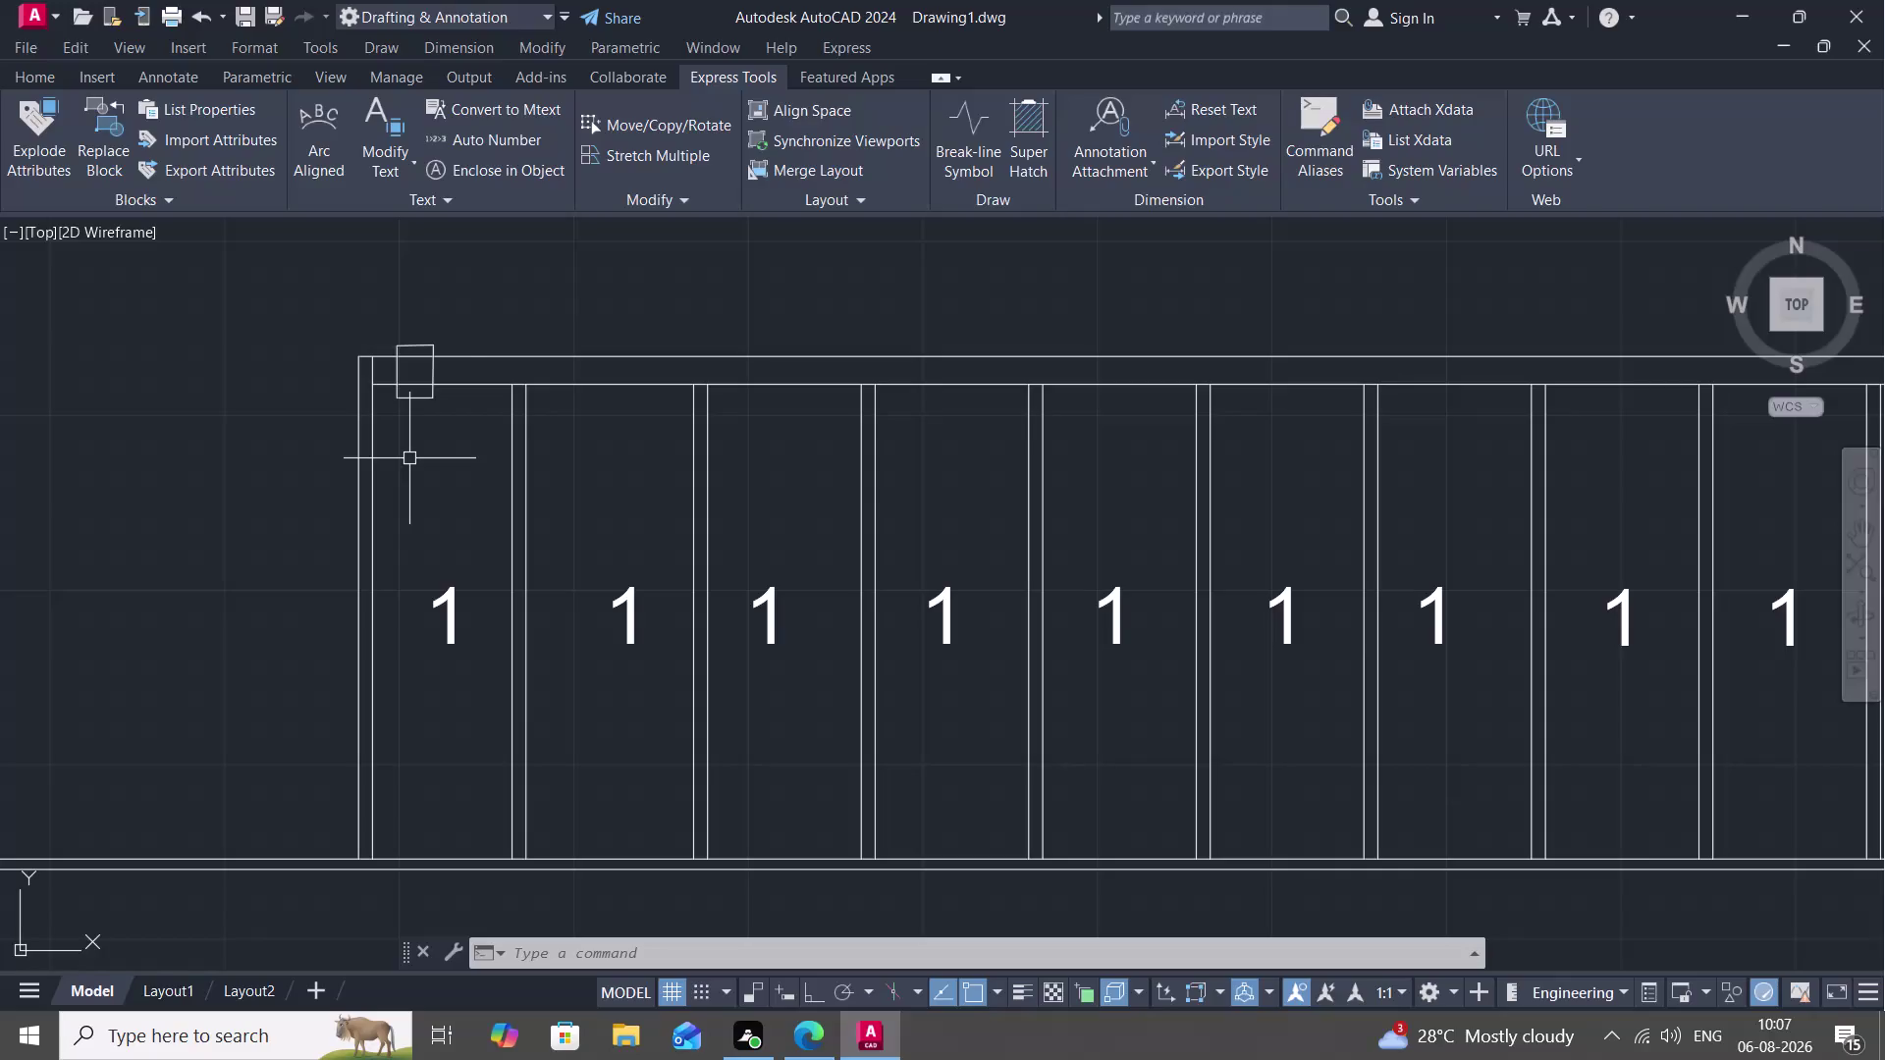
Fence-trim the overlapping line ends at the lower flight's outer corner.
text(TR)
key(space)
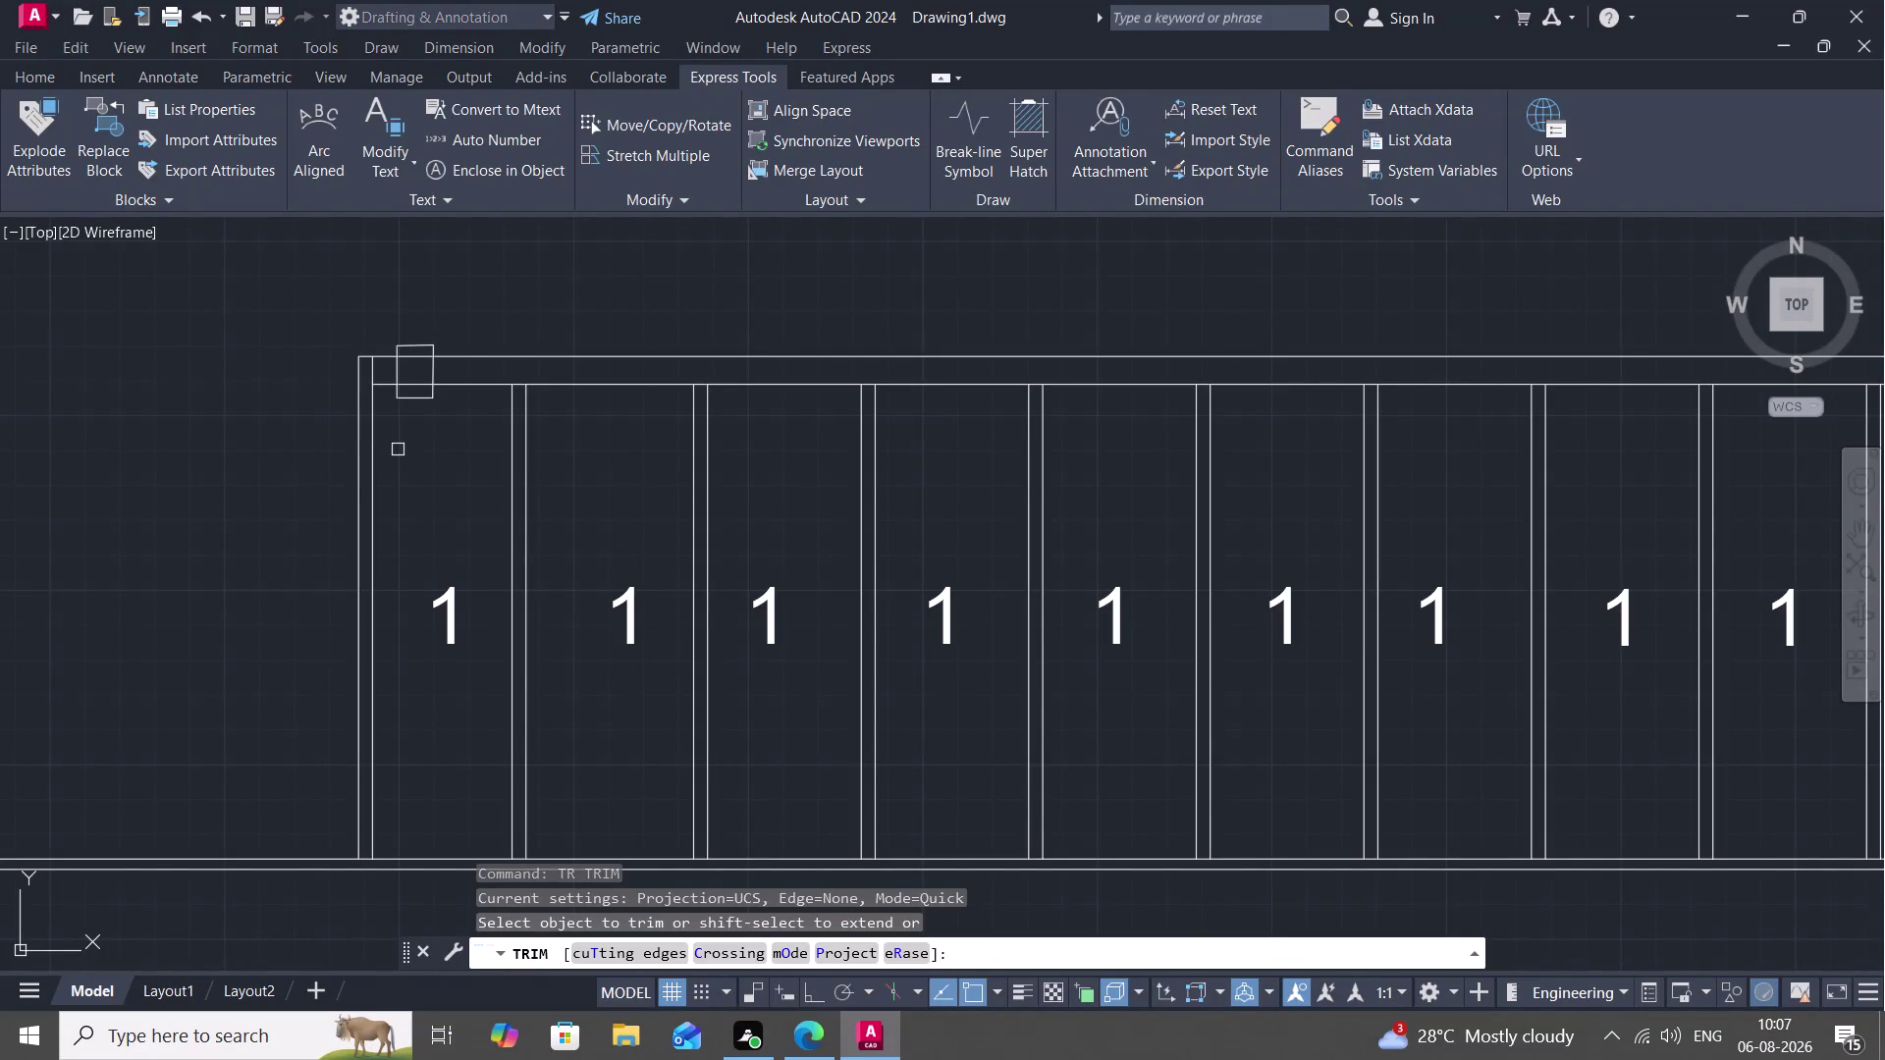
scroll(up, 3)
drag(411, 470, 411, 584)
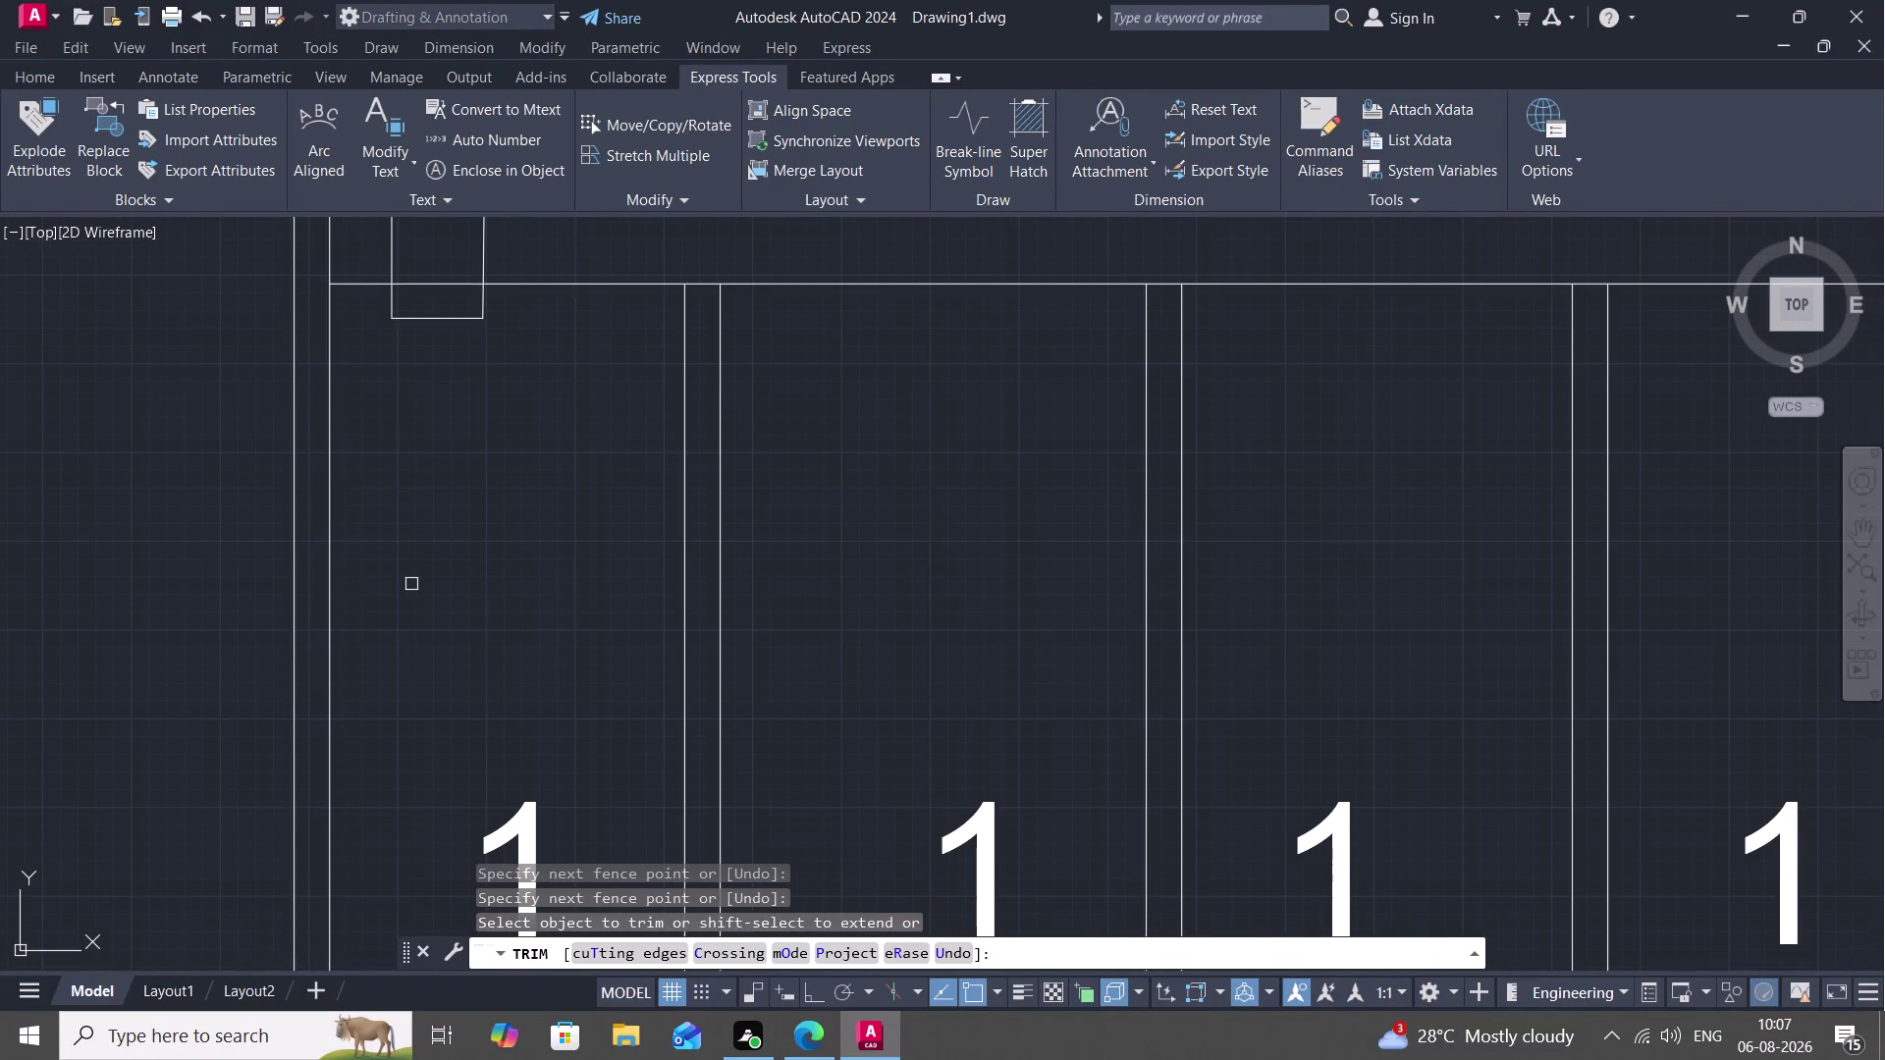
middle_drag(411, 584, 444, 730)
scroll(down, 3)
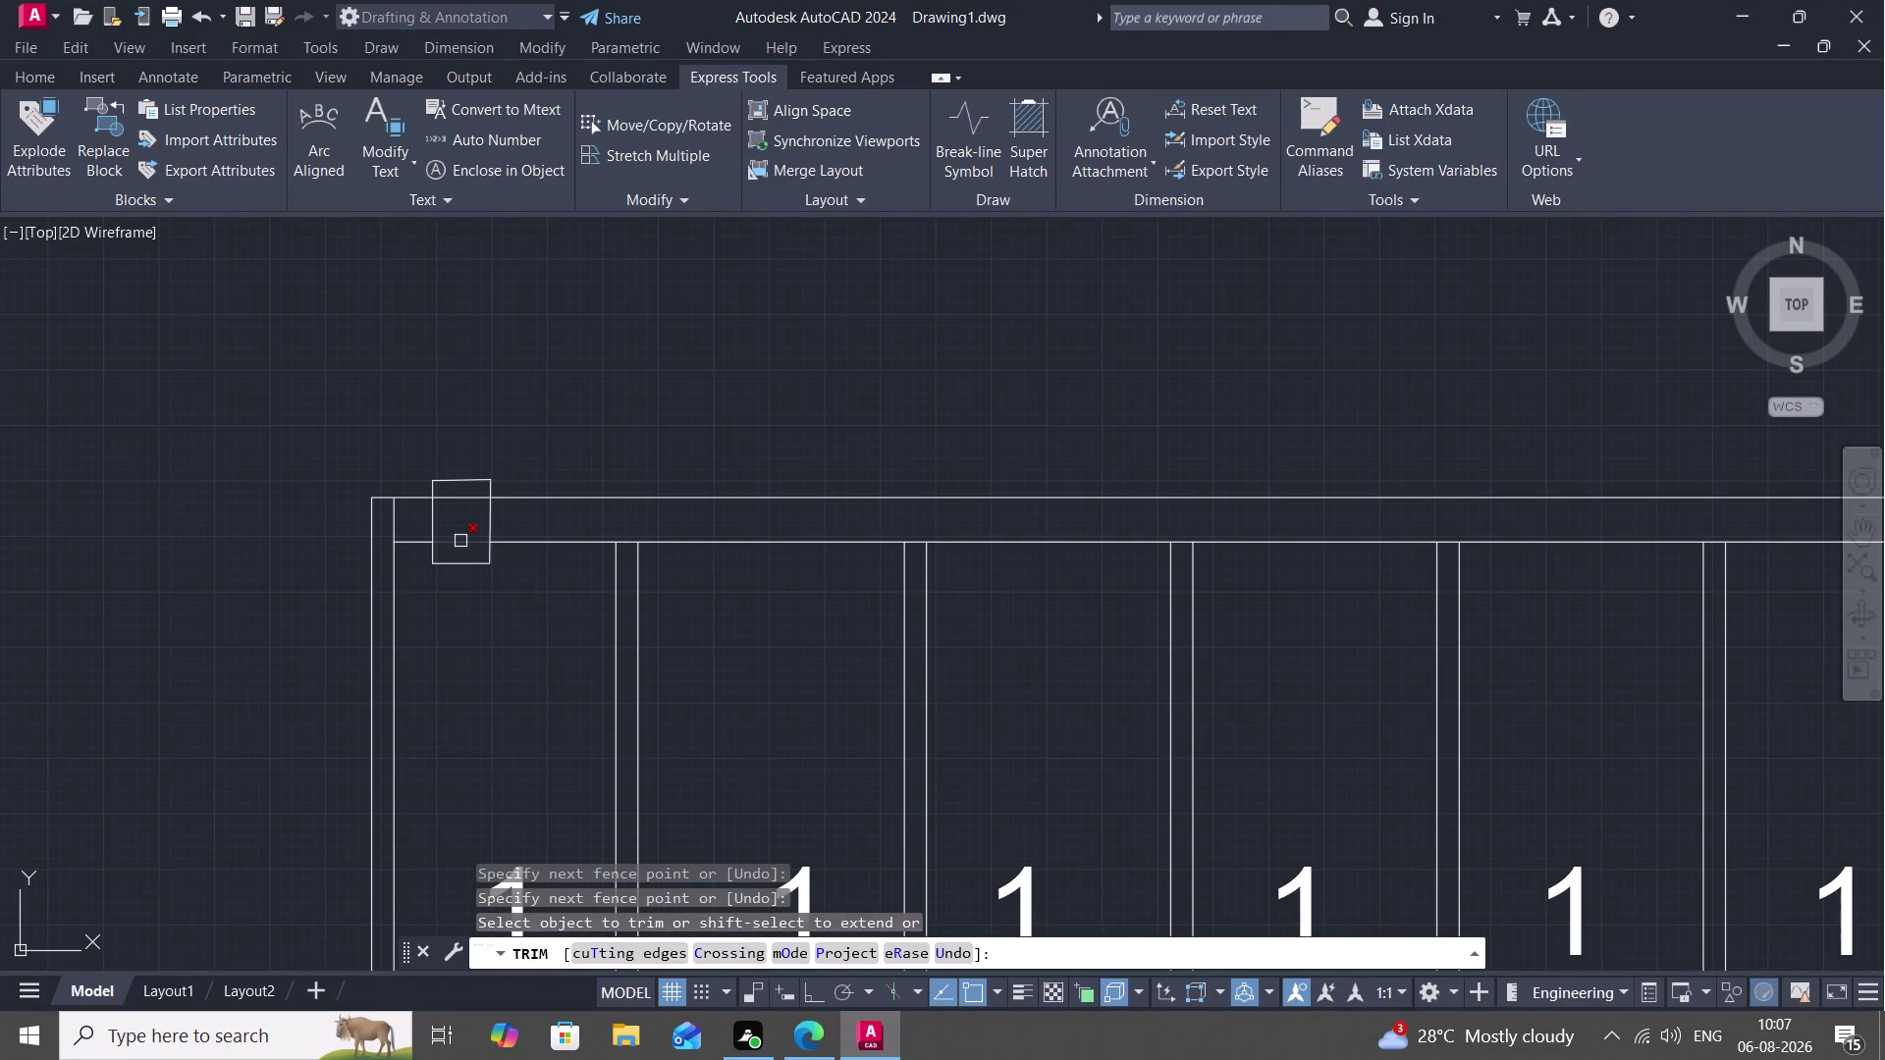
Trim the three remaining stray line ends at that corner.
click(453, 540)
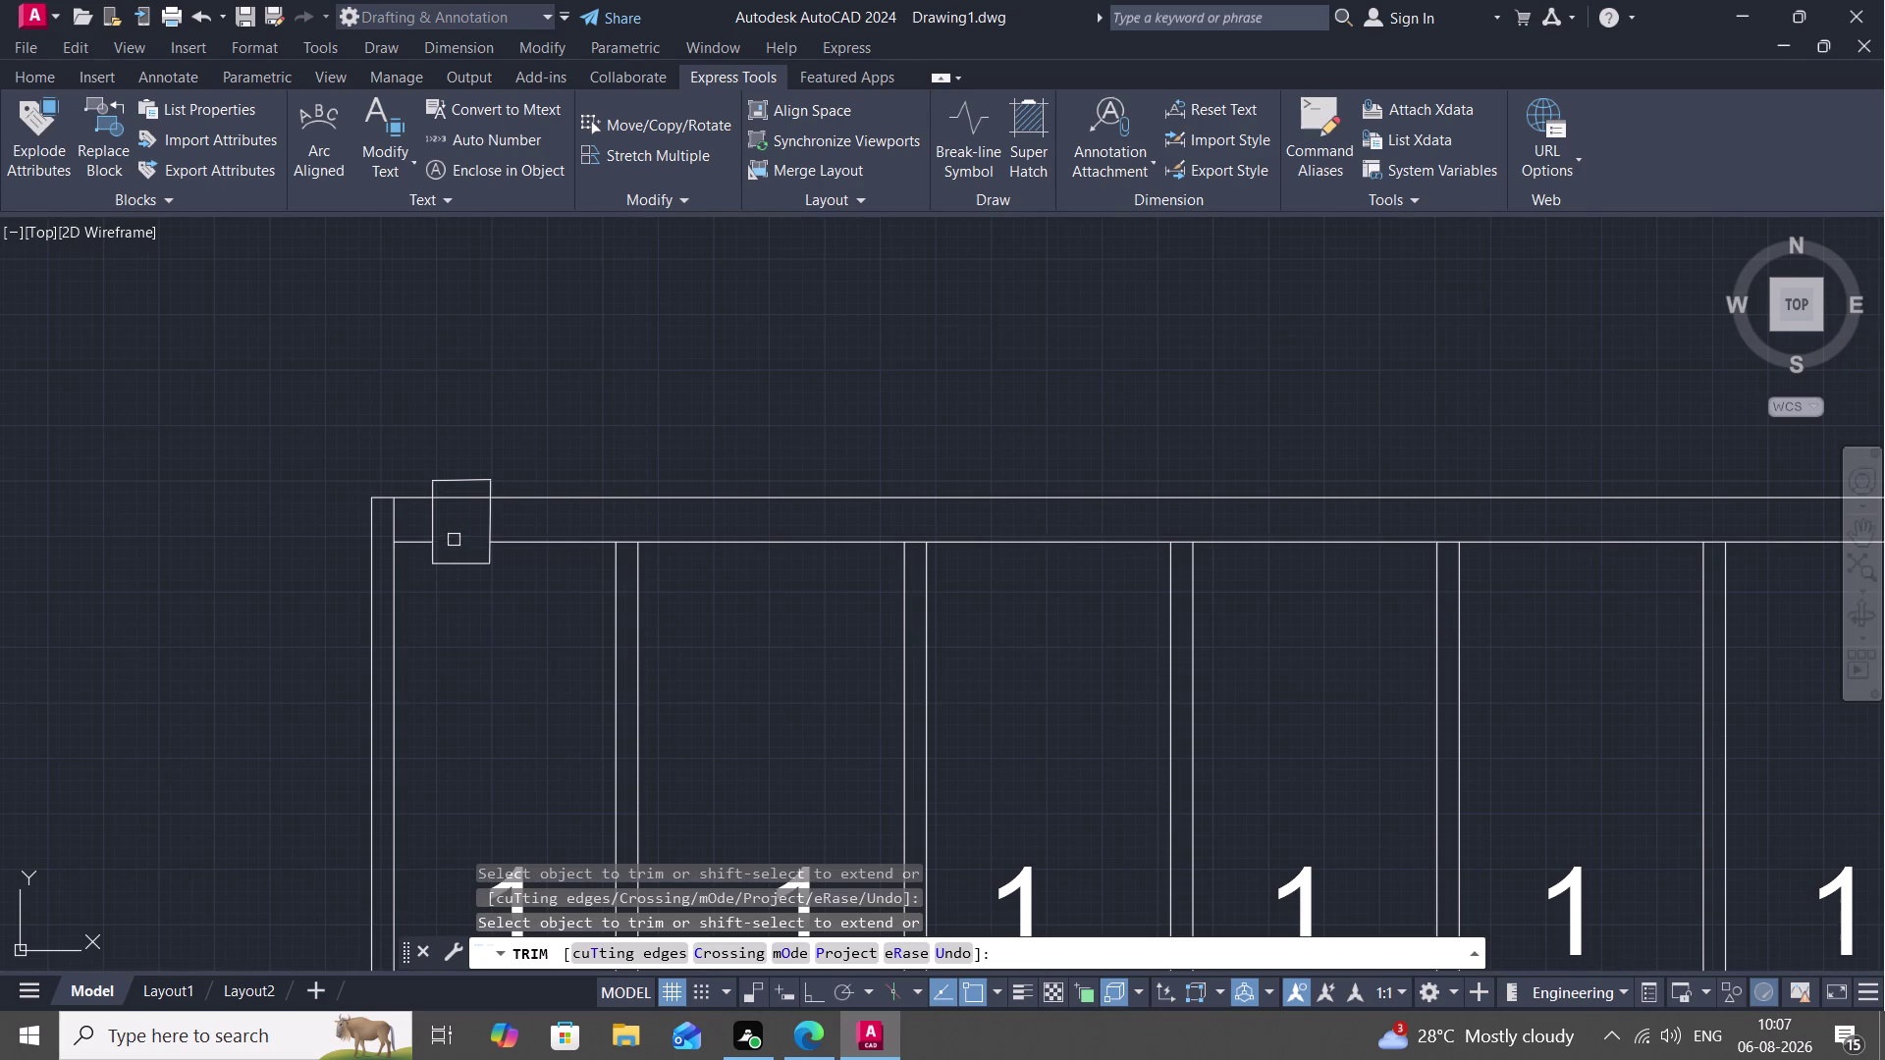
click(453, 498)
click(415, 542)
scroll(down, 3)
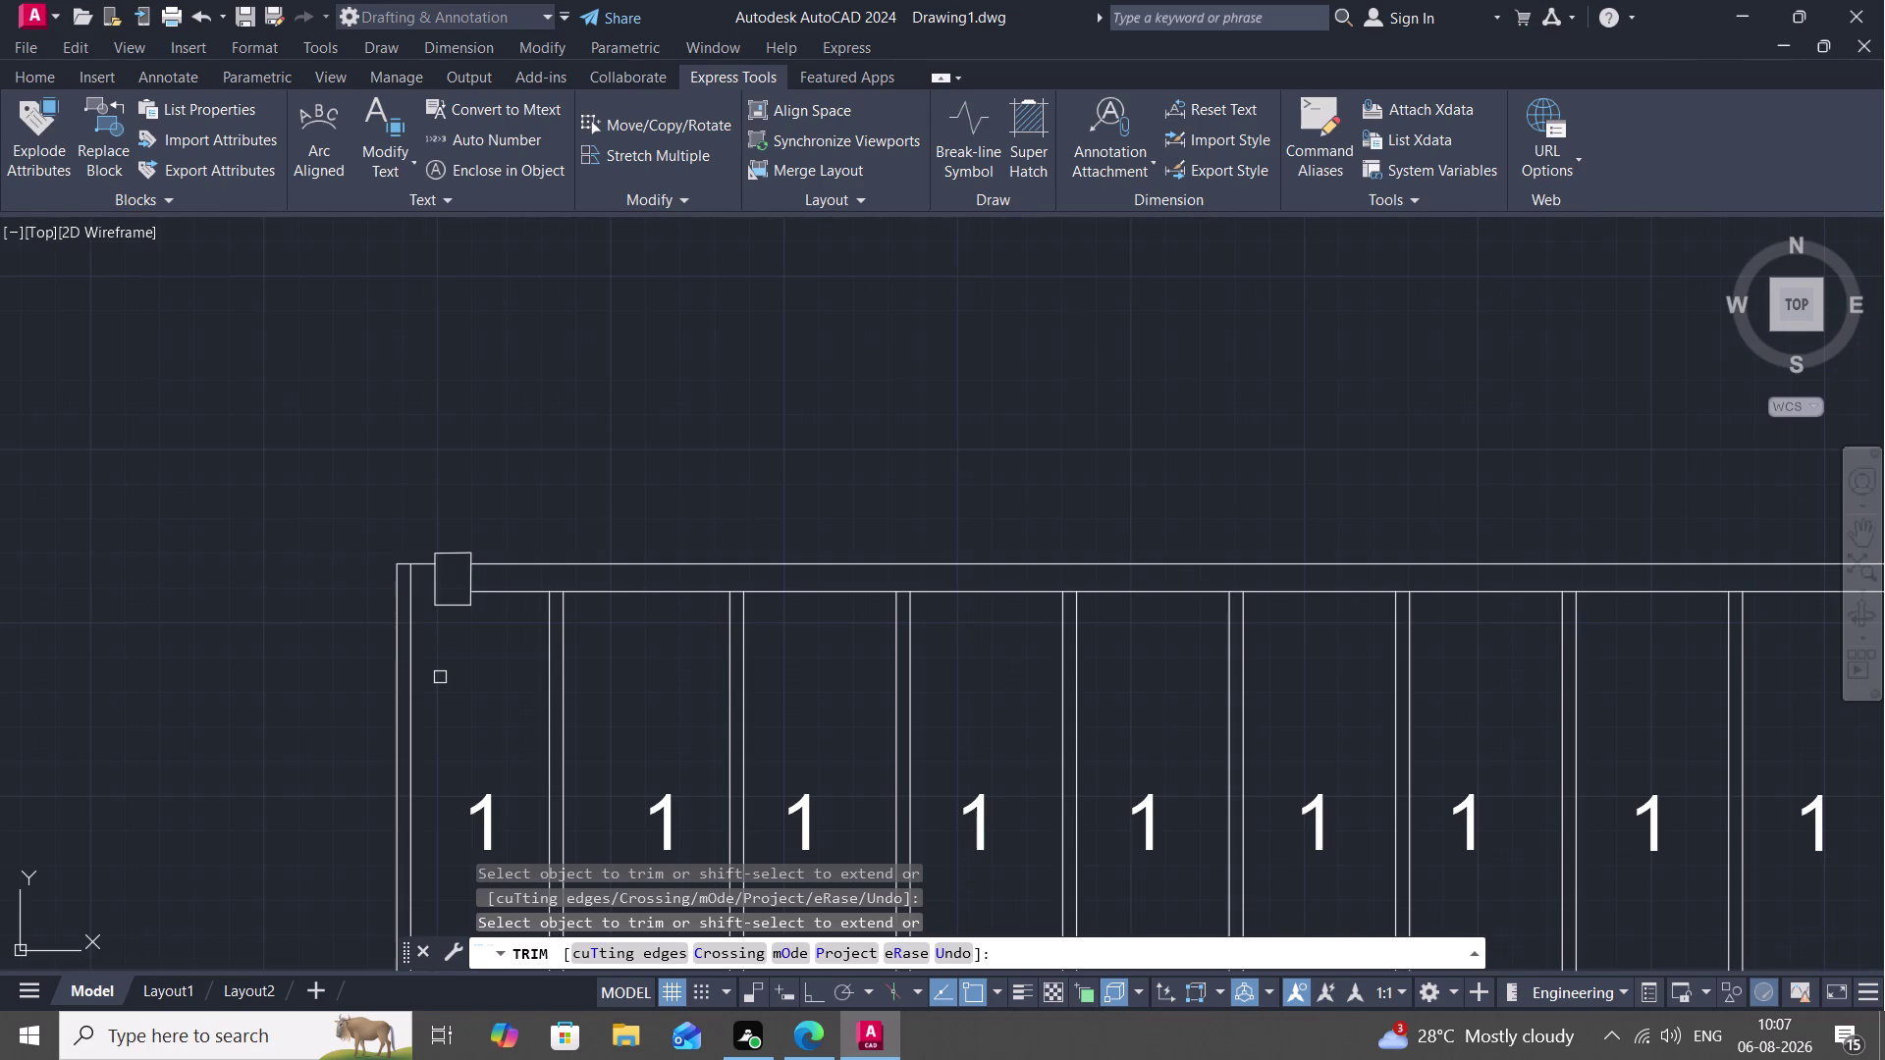
scroll(down, 3)
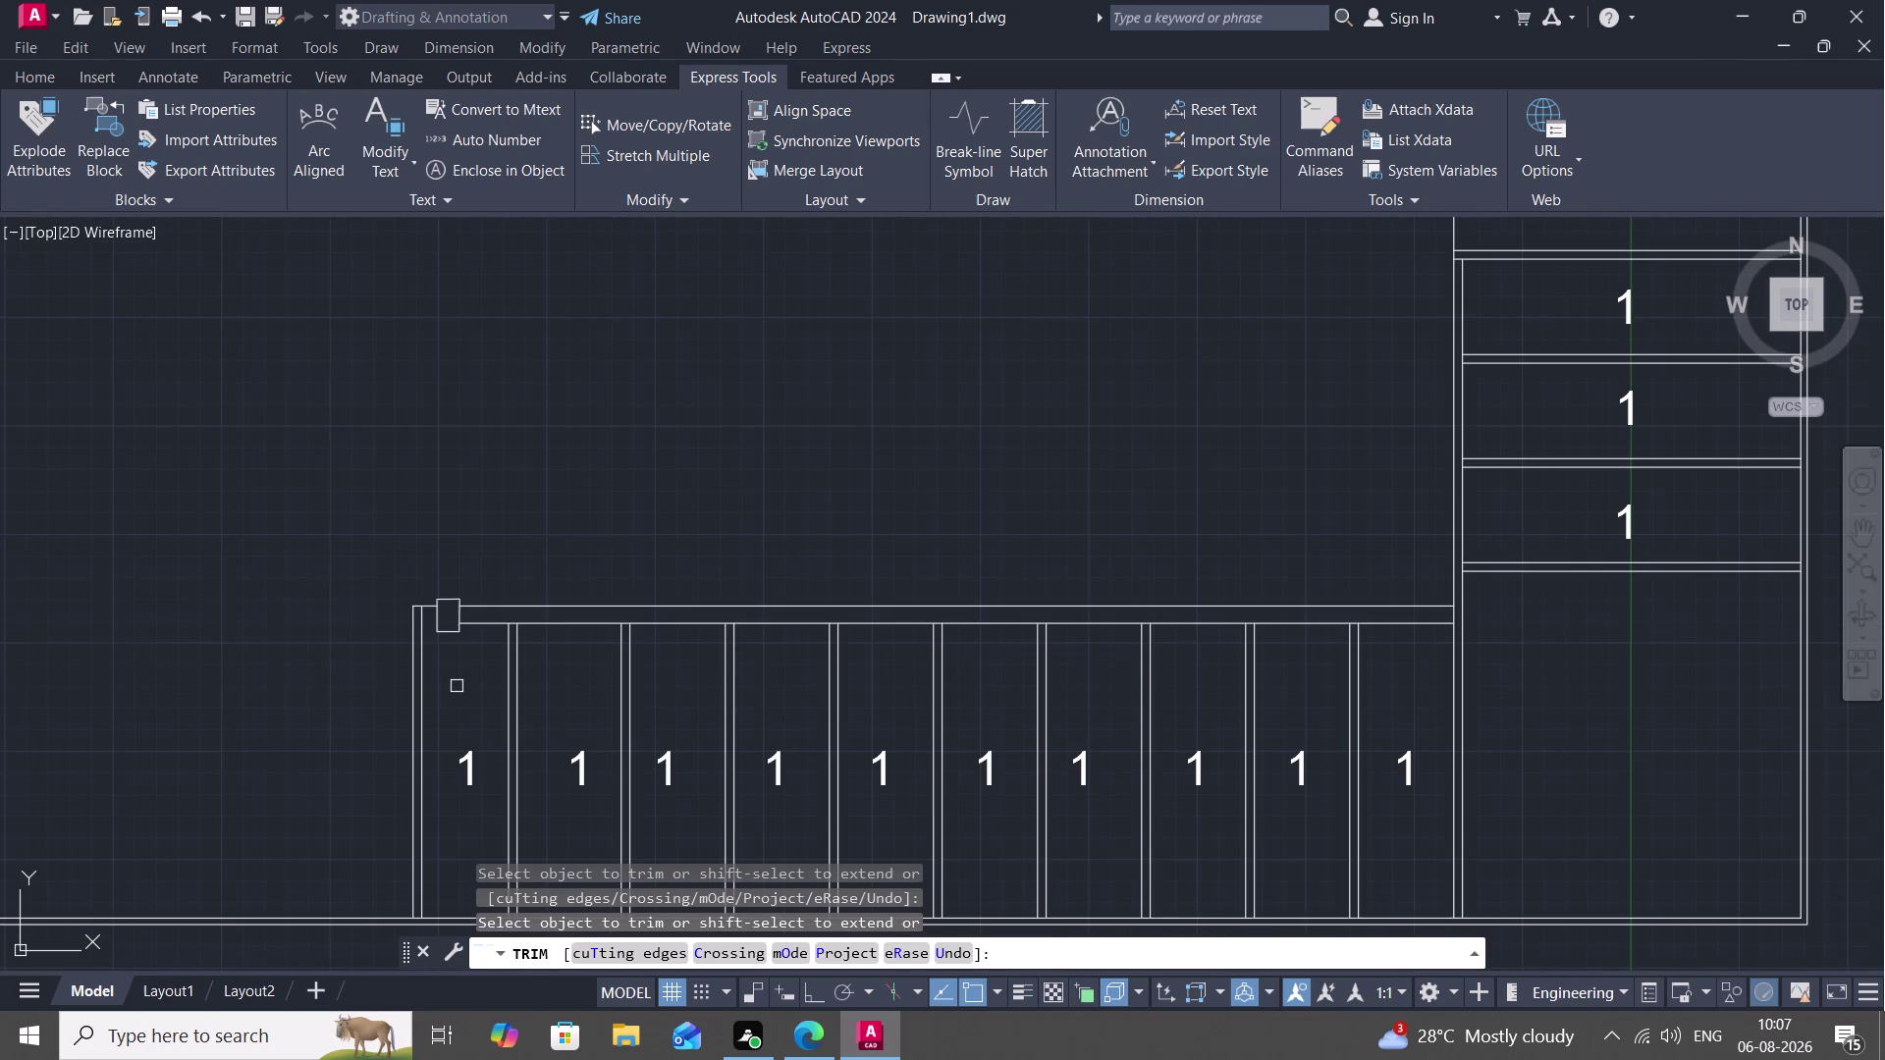
scroll(down, 3)
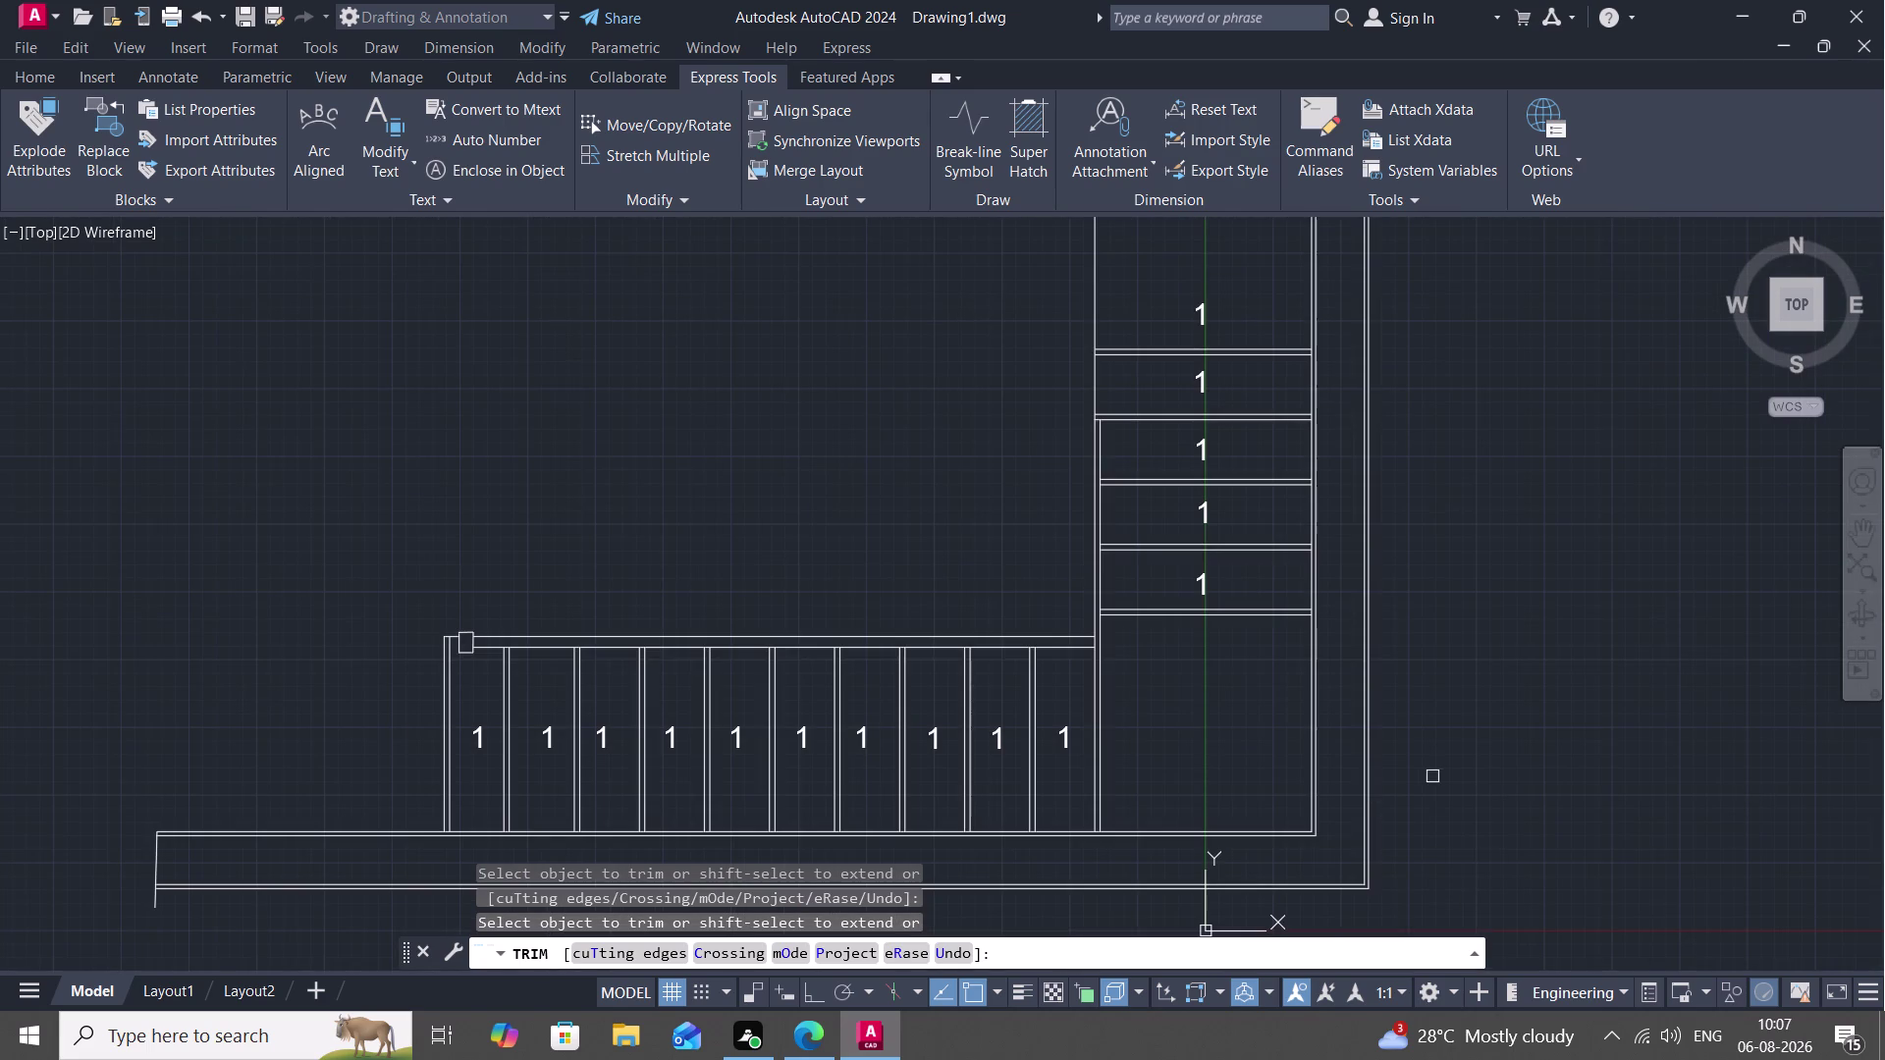
middle_drag(1209, 732, 976, 810)
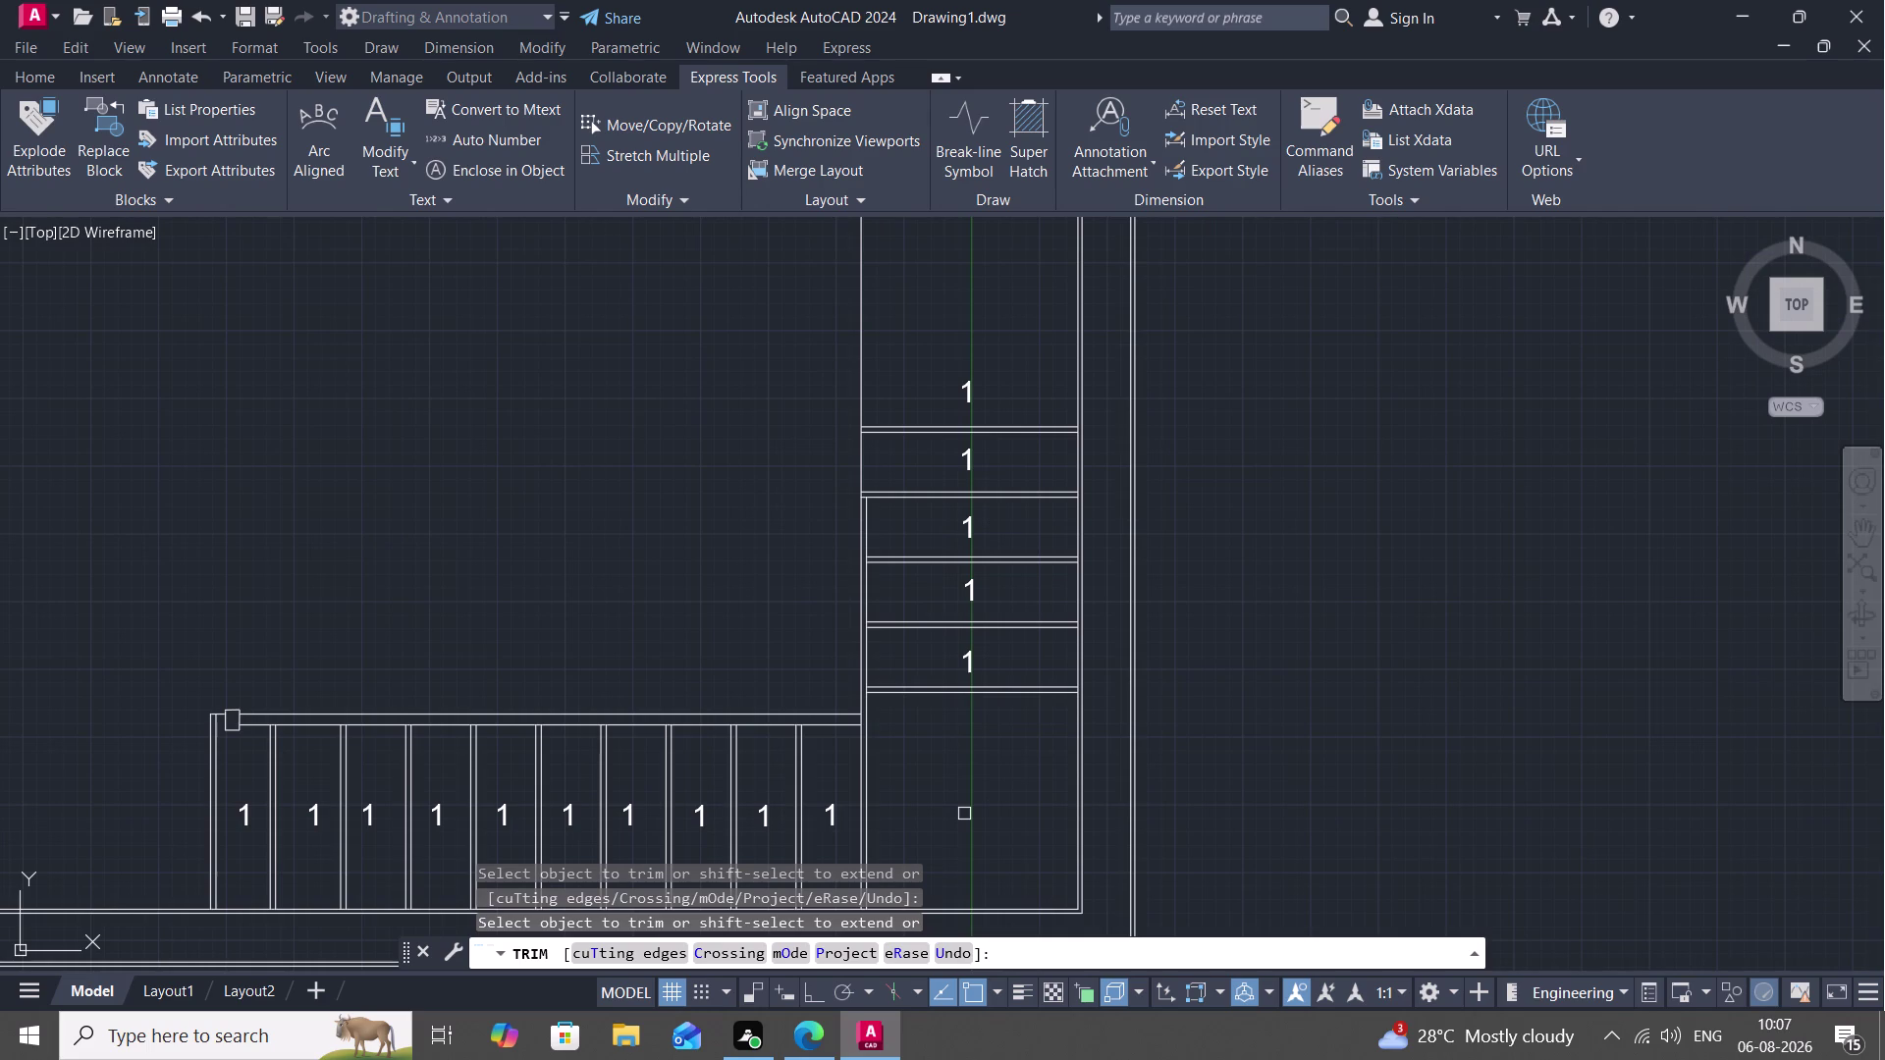
key(Escape)
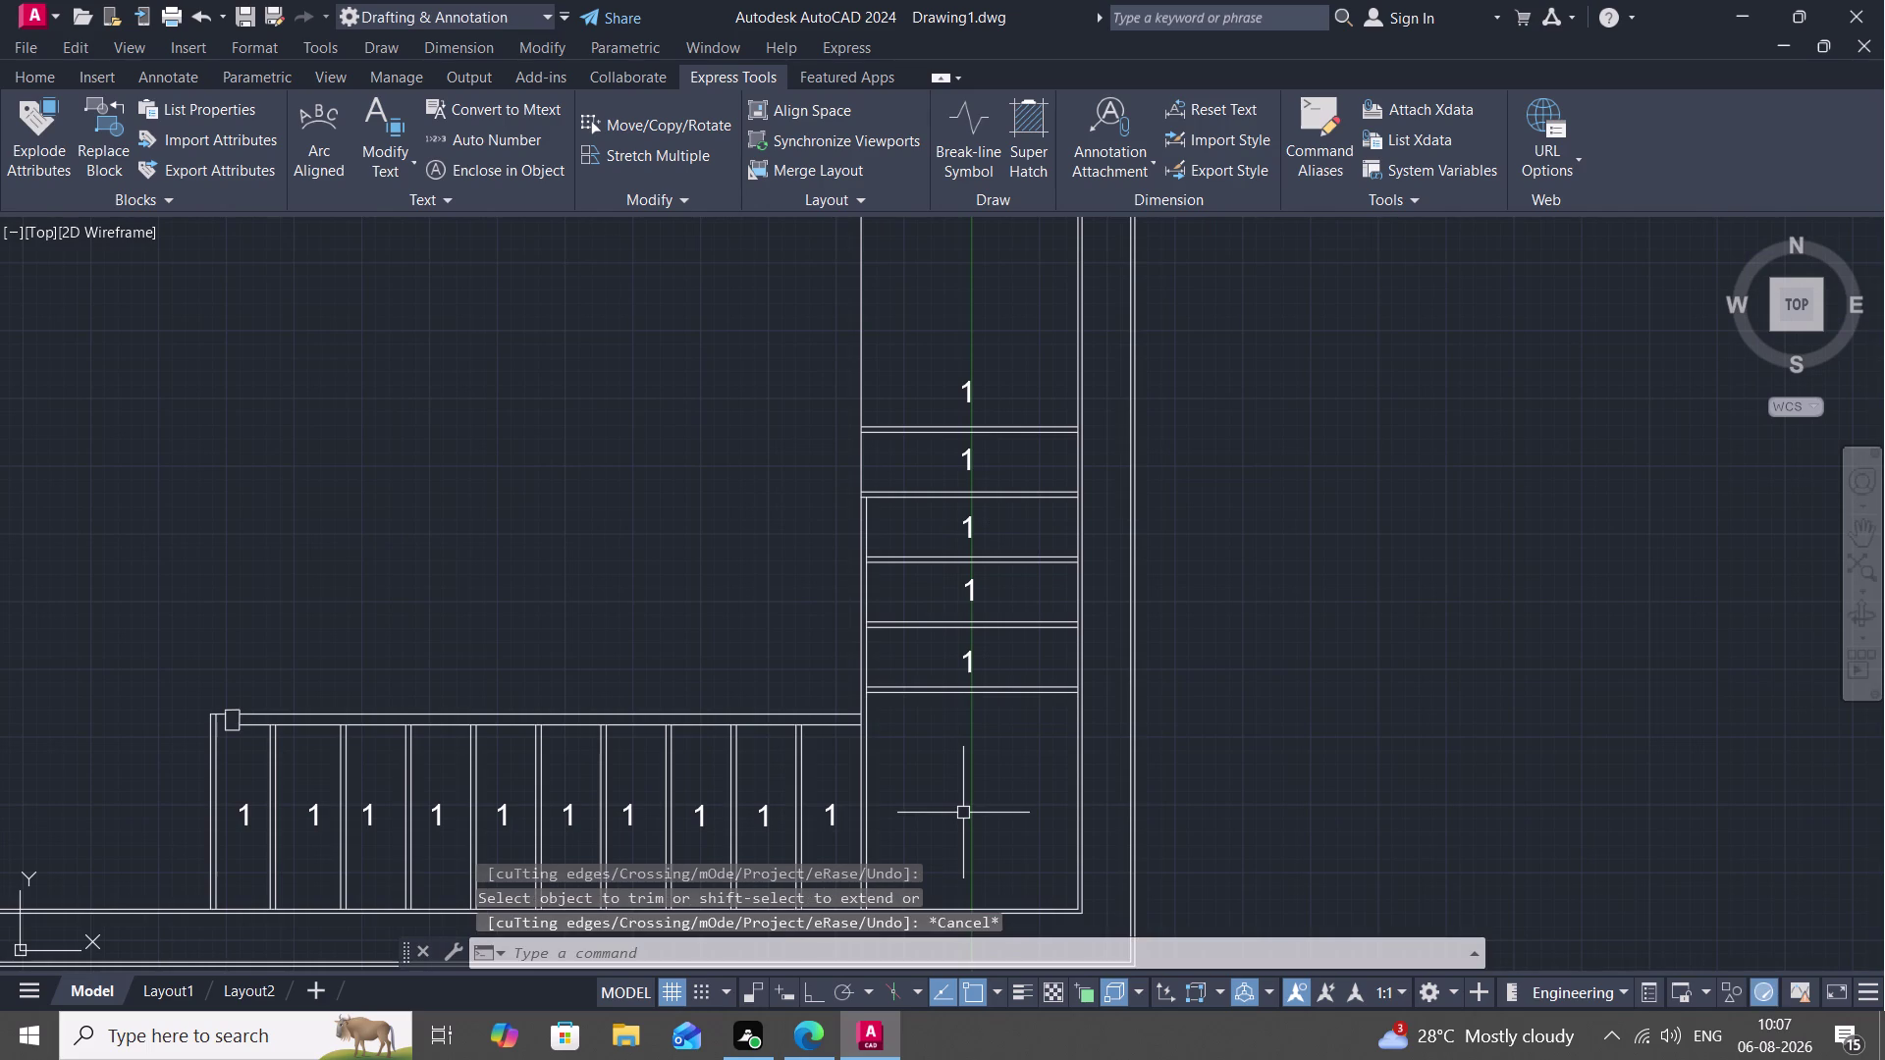
Draw a small Ortho-aligned square of lines at the inner junction of the two flights.
text(L)
key(space)
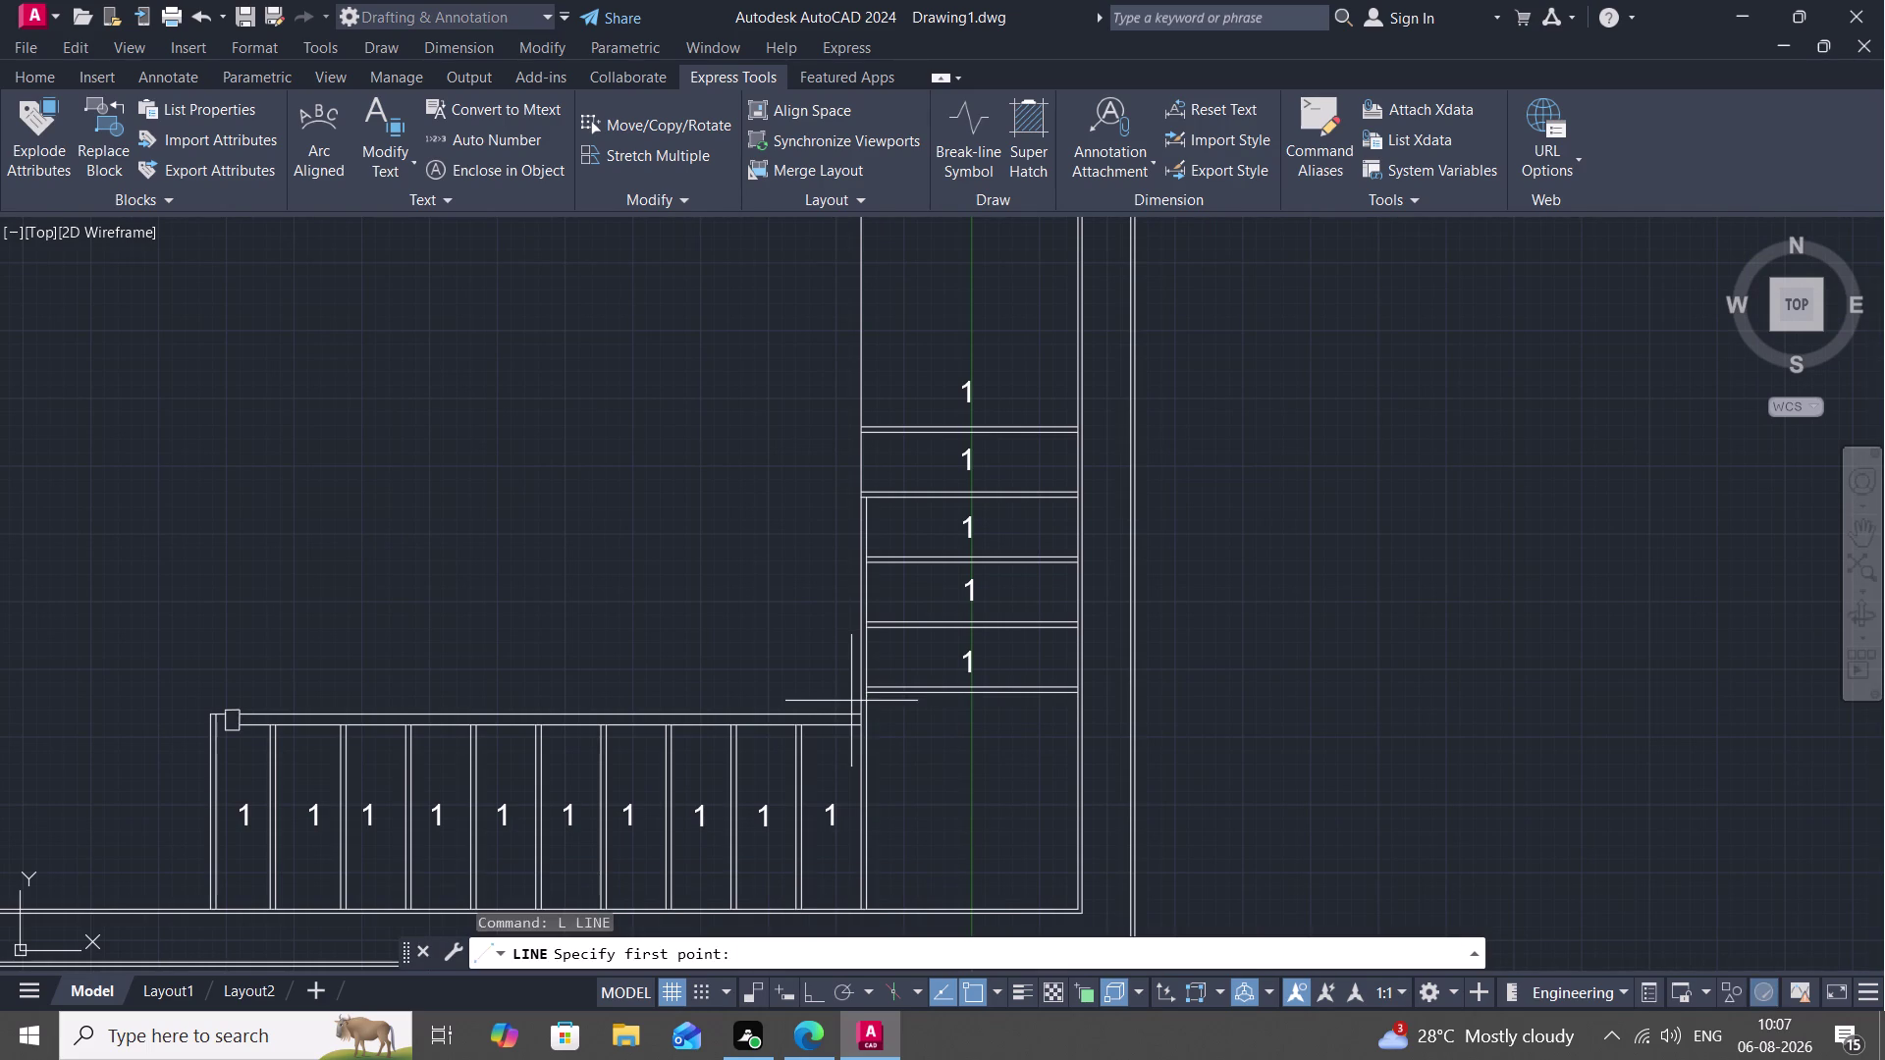
scroll(up, 3)
scroll(up, 3)
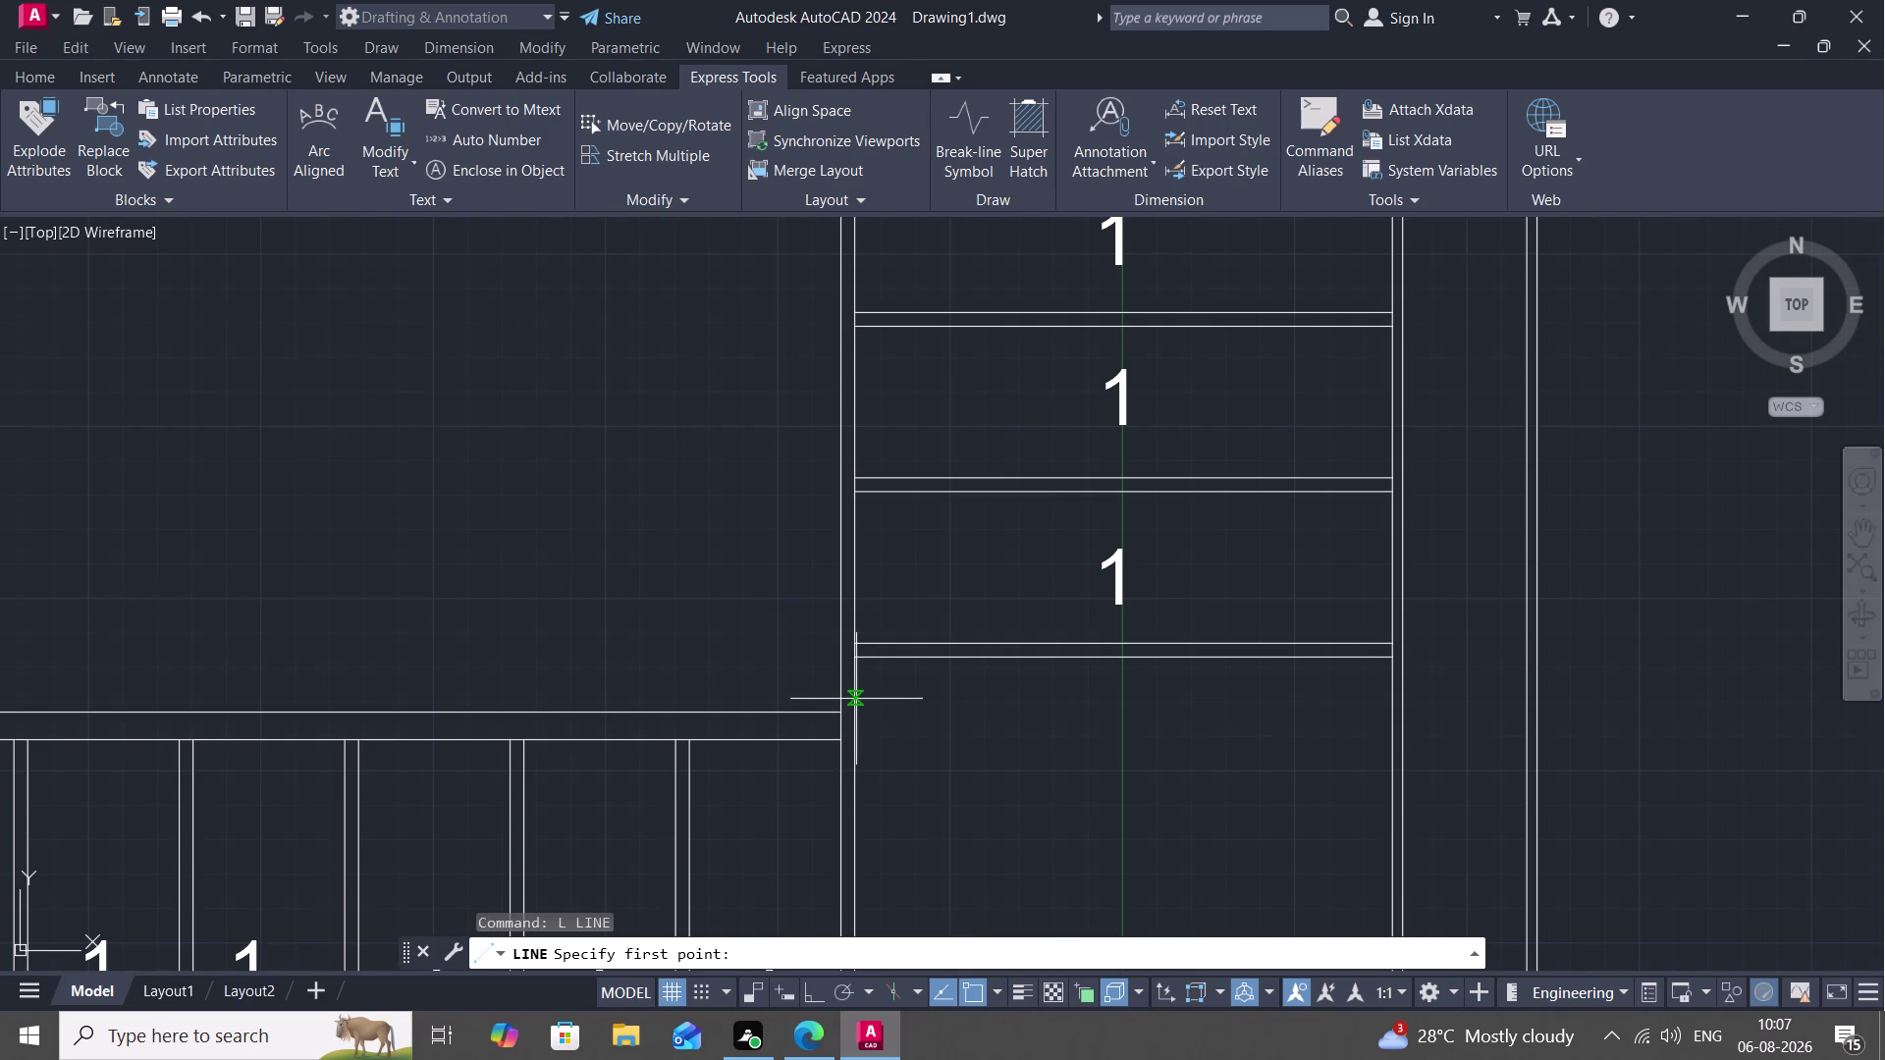
click(855, 697)
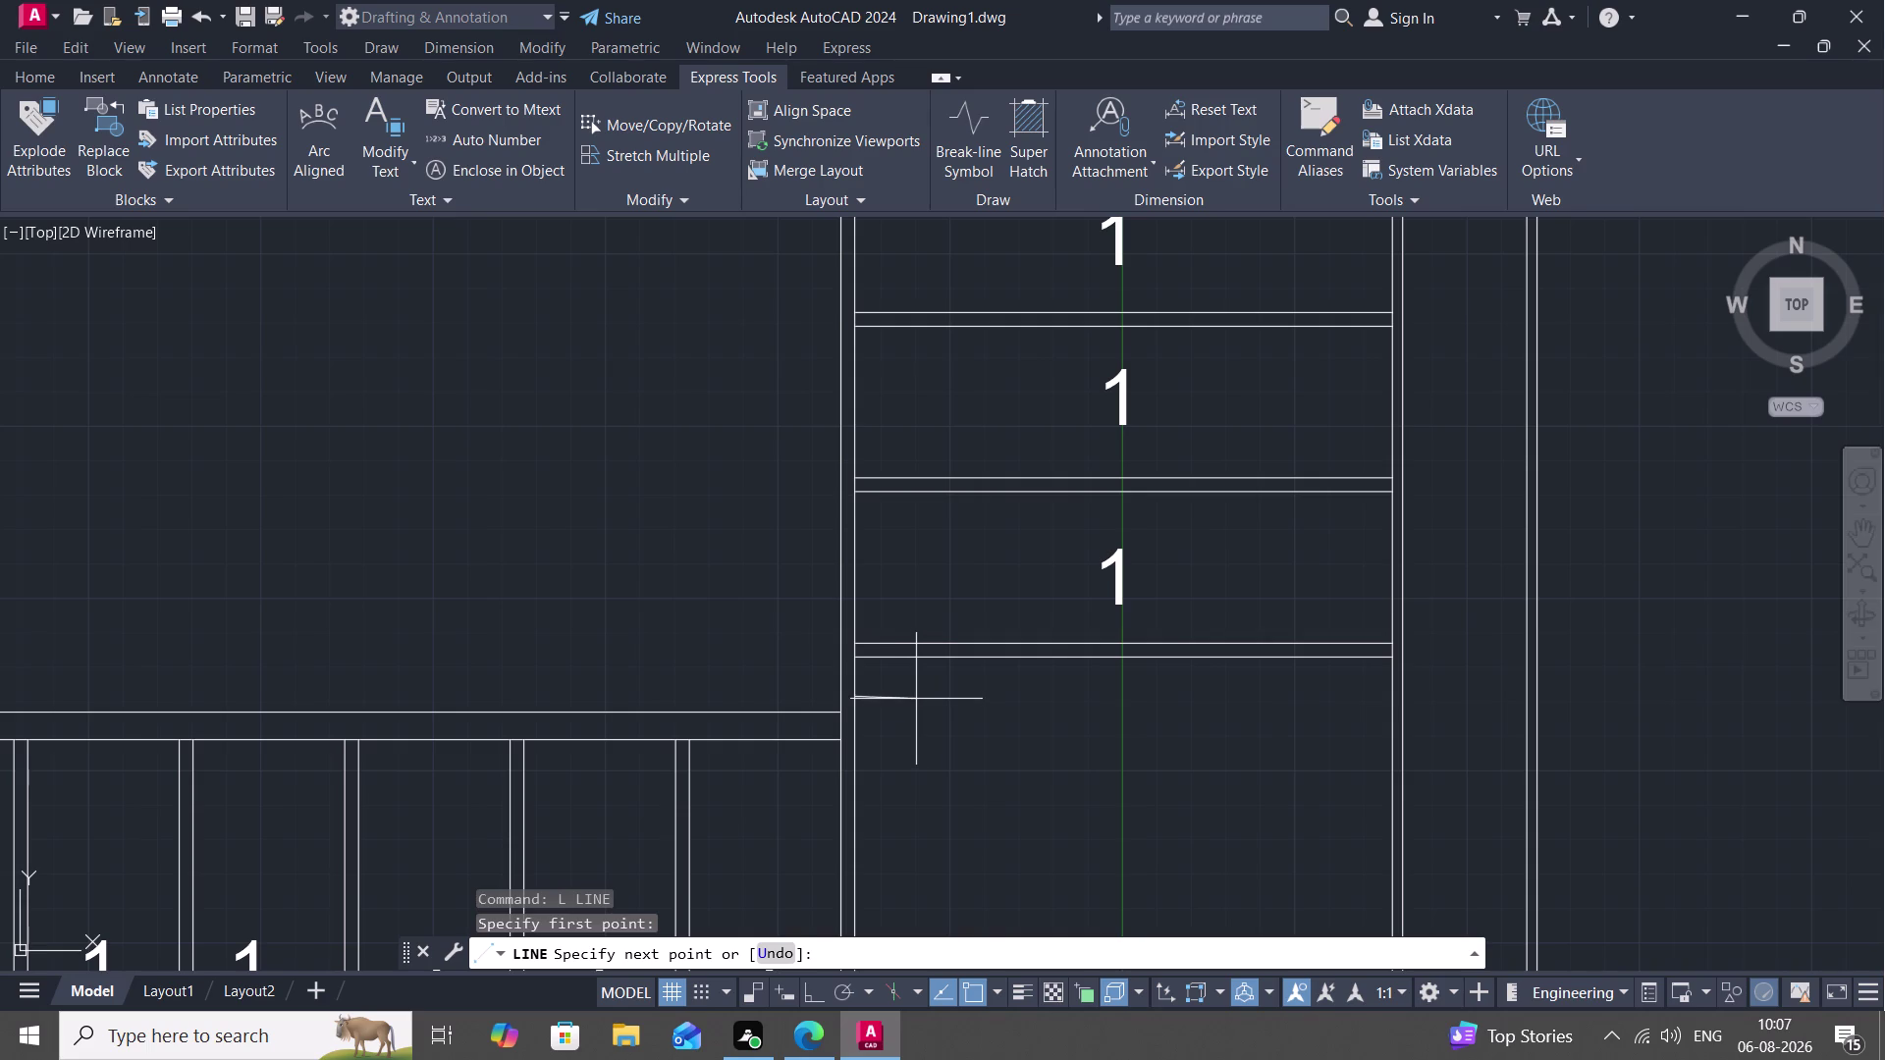
key(F8)
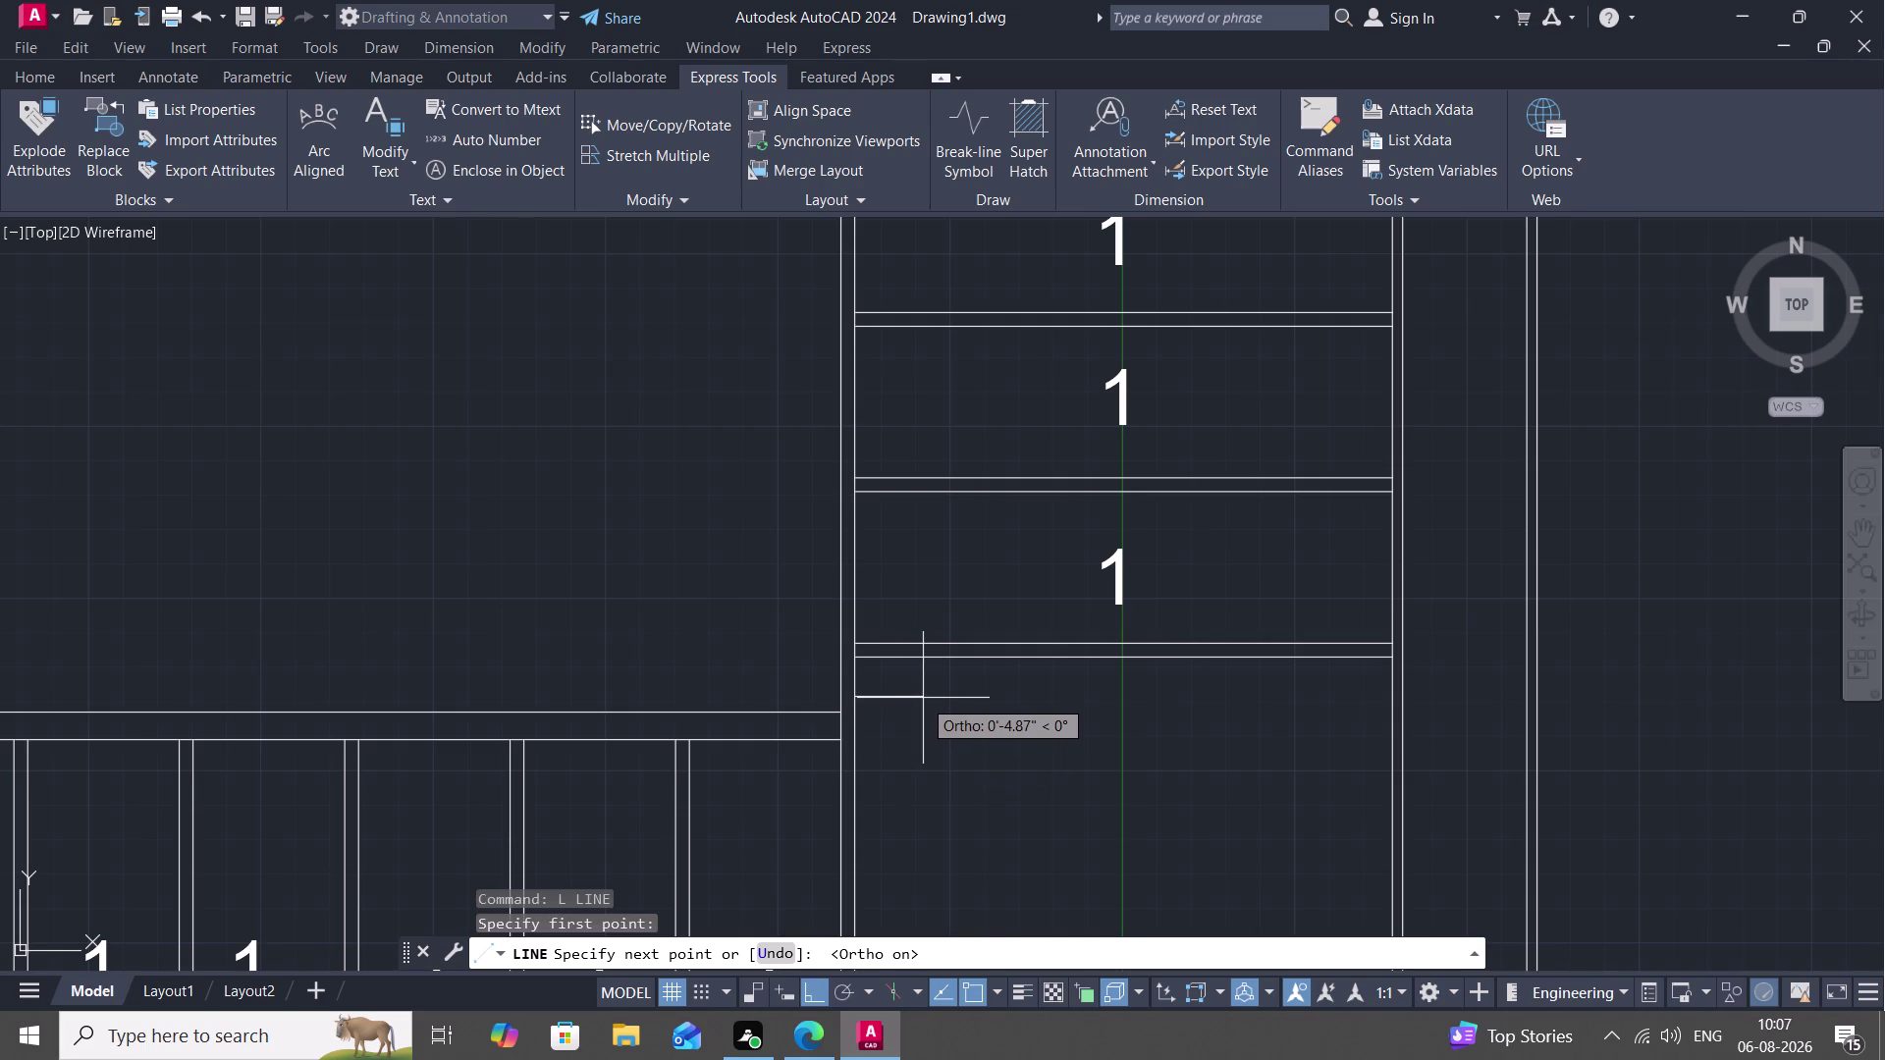
click(923, 698)
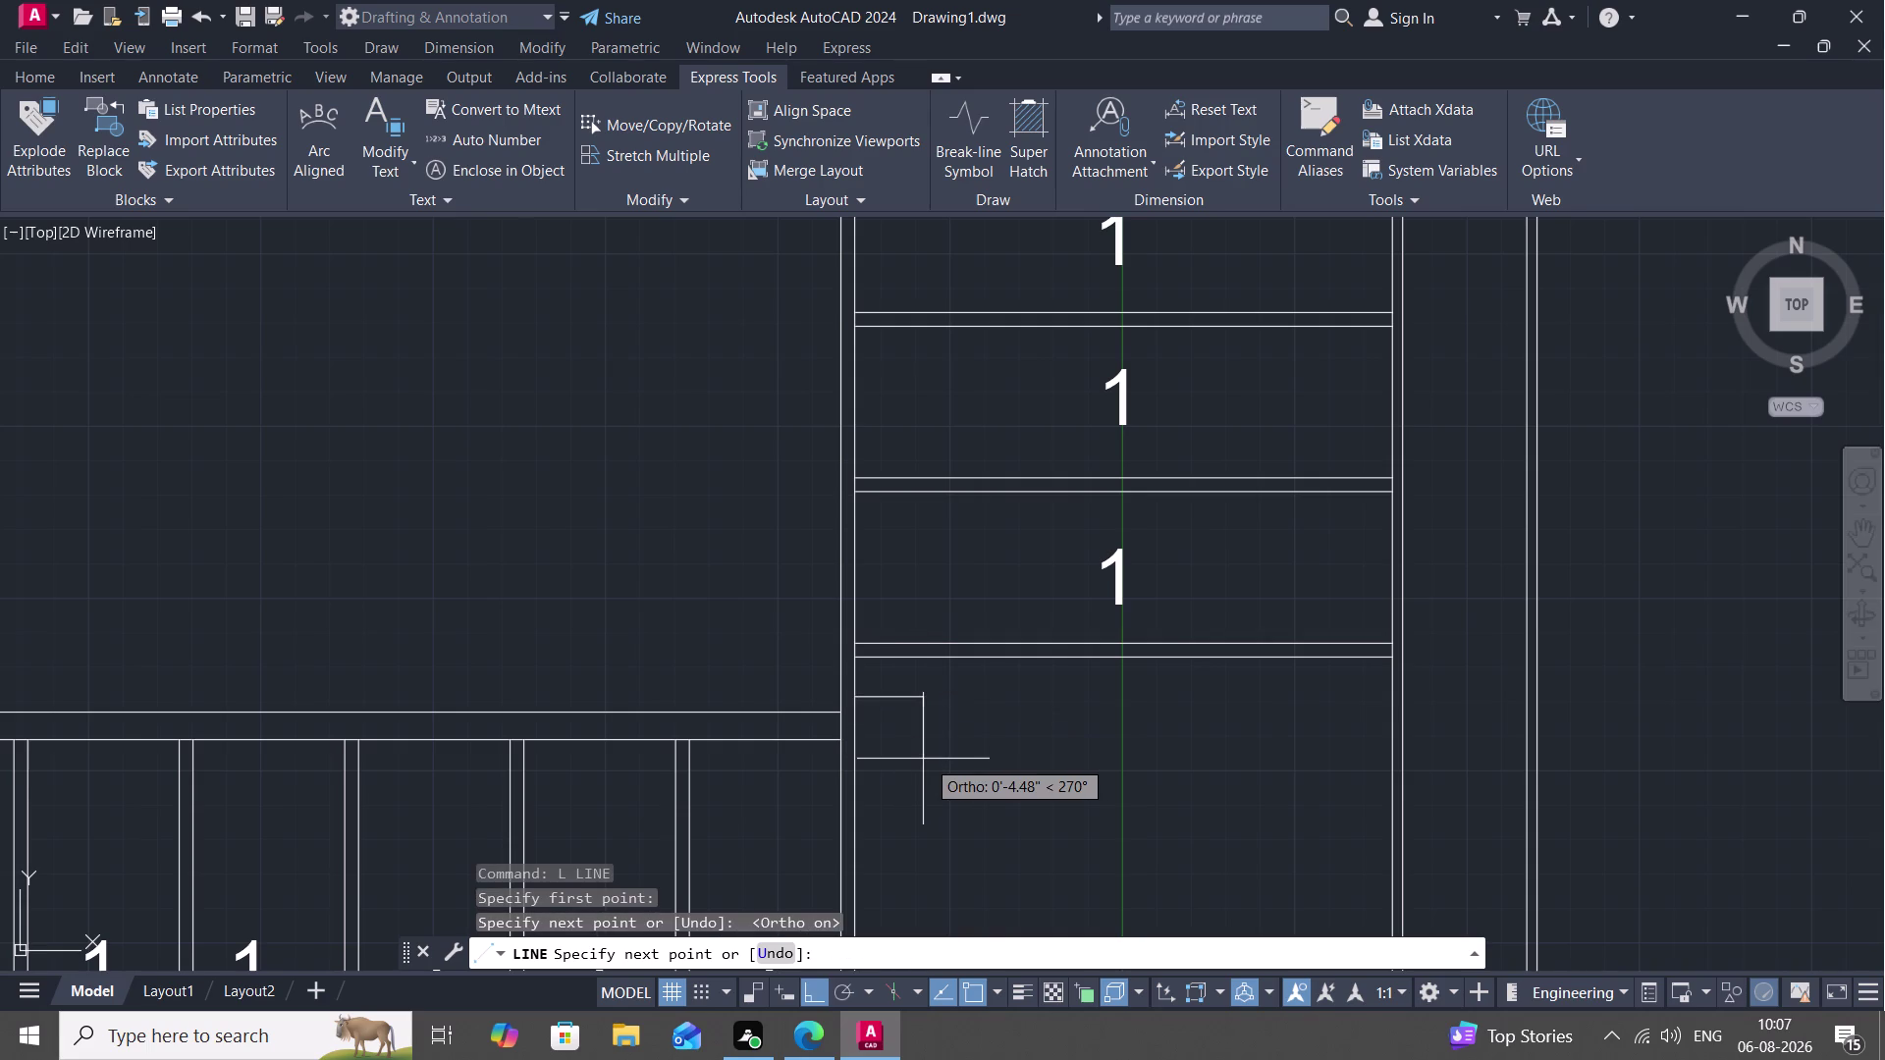
click(923, 756)
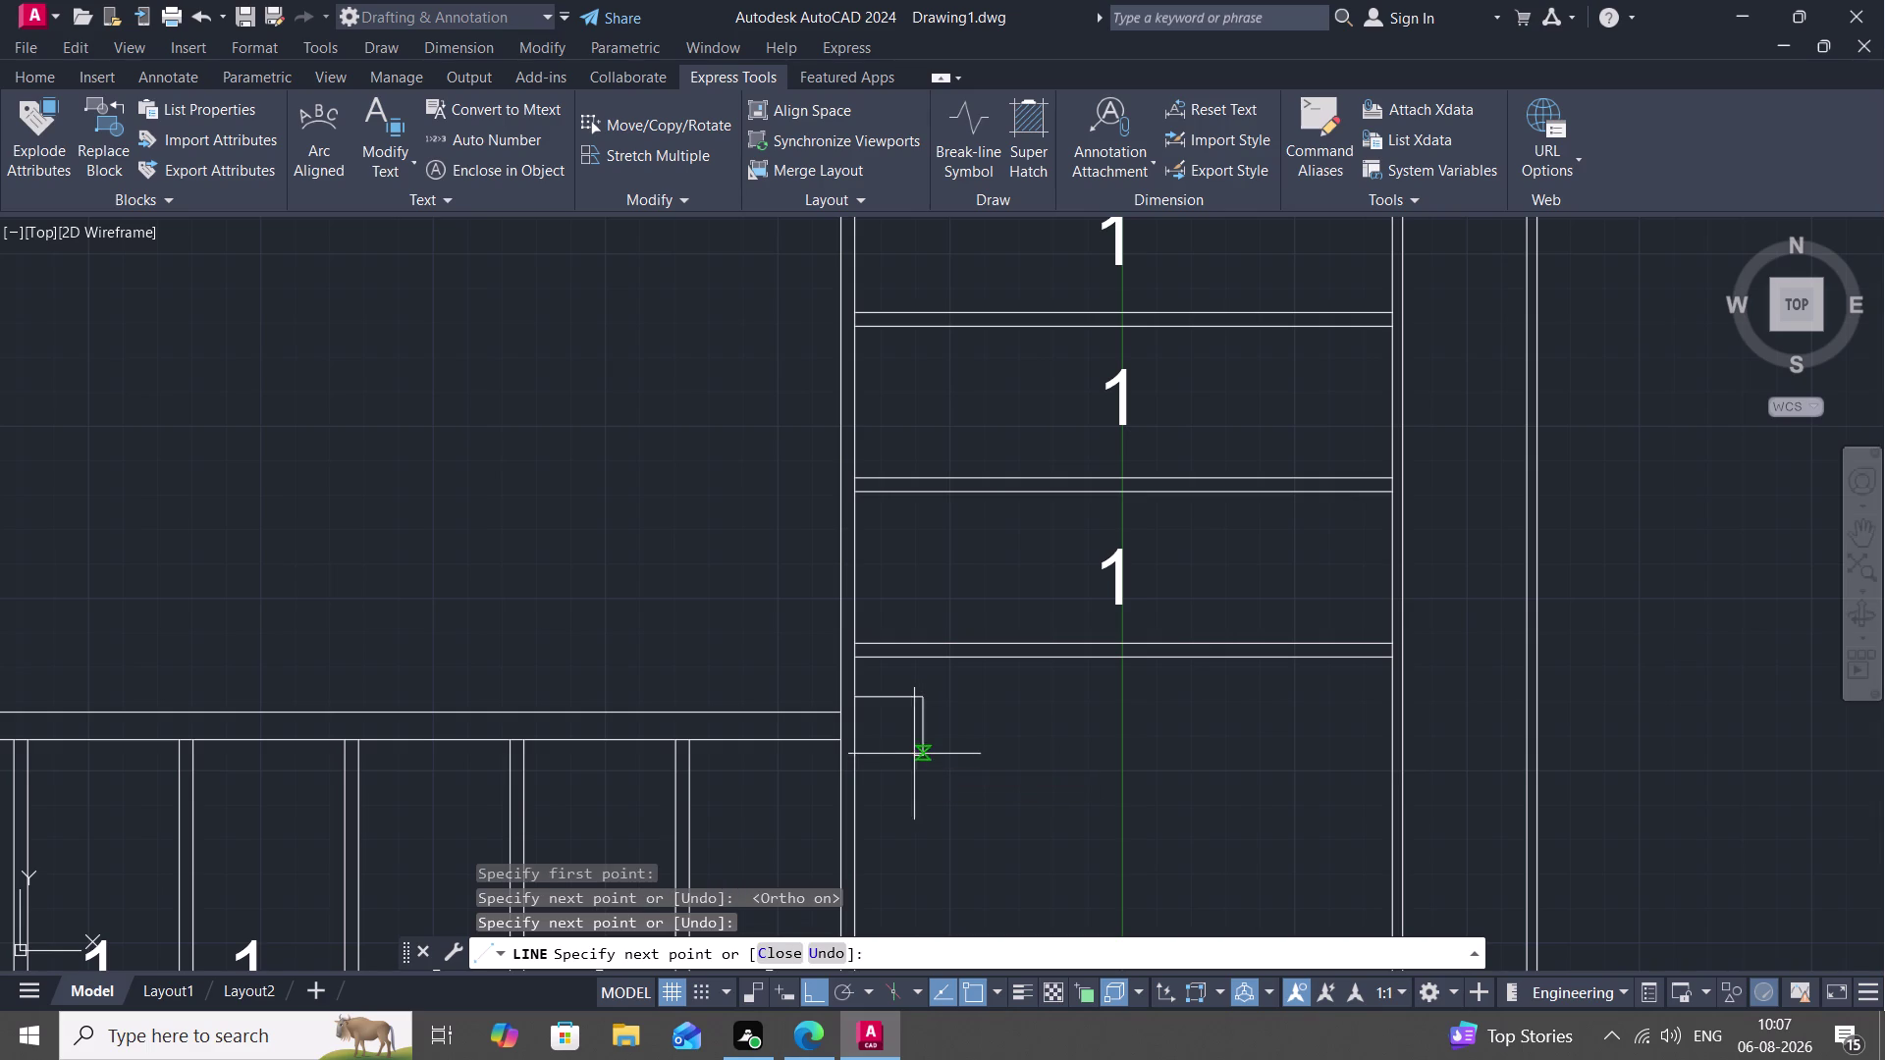
click(862, 756)
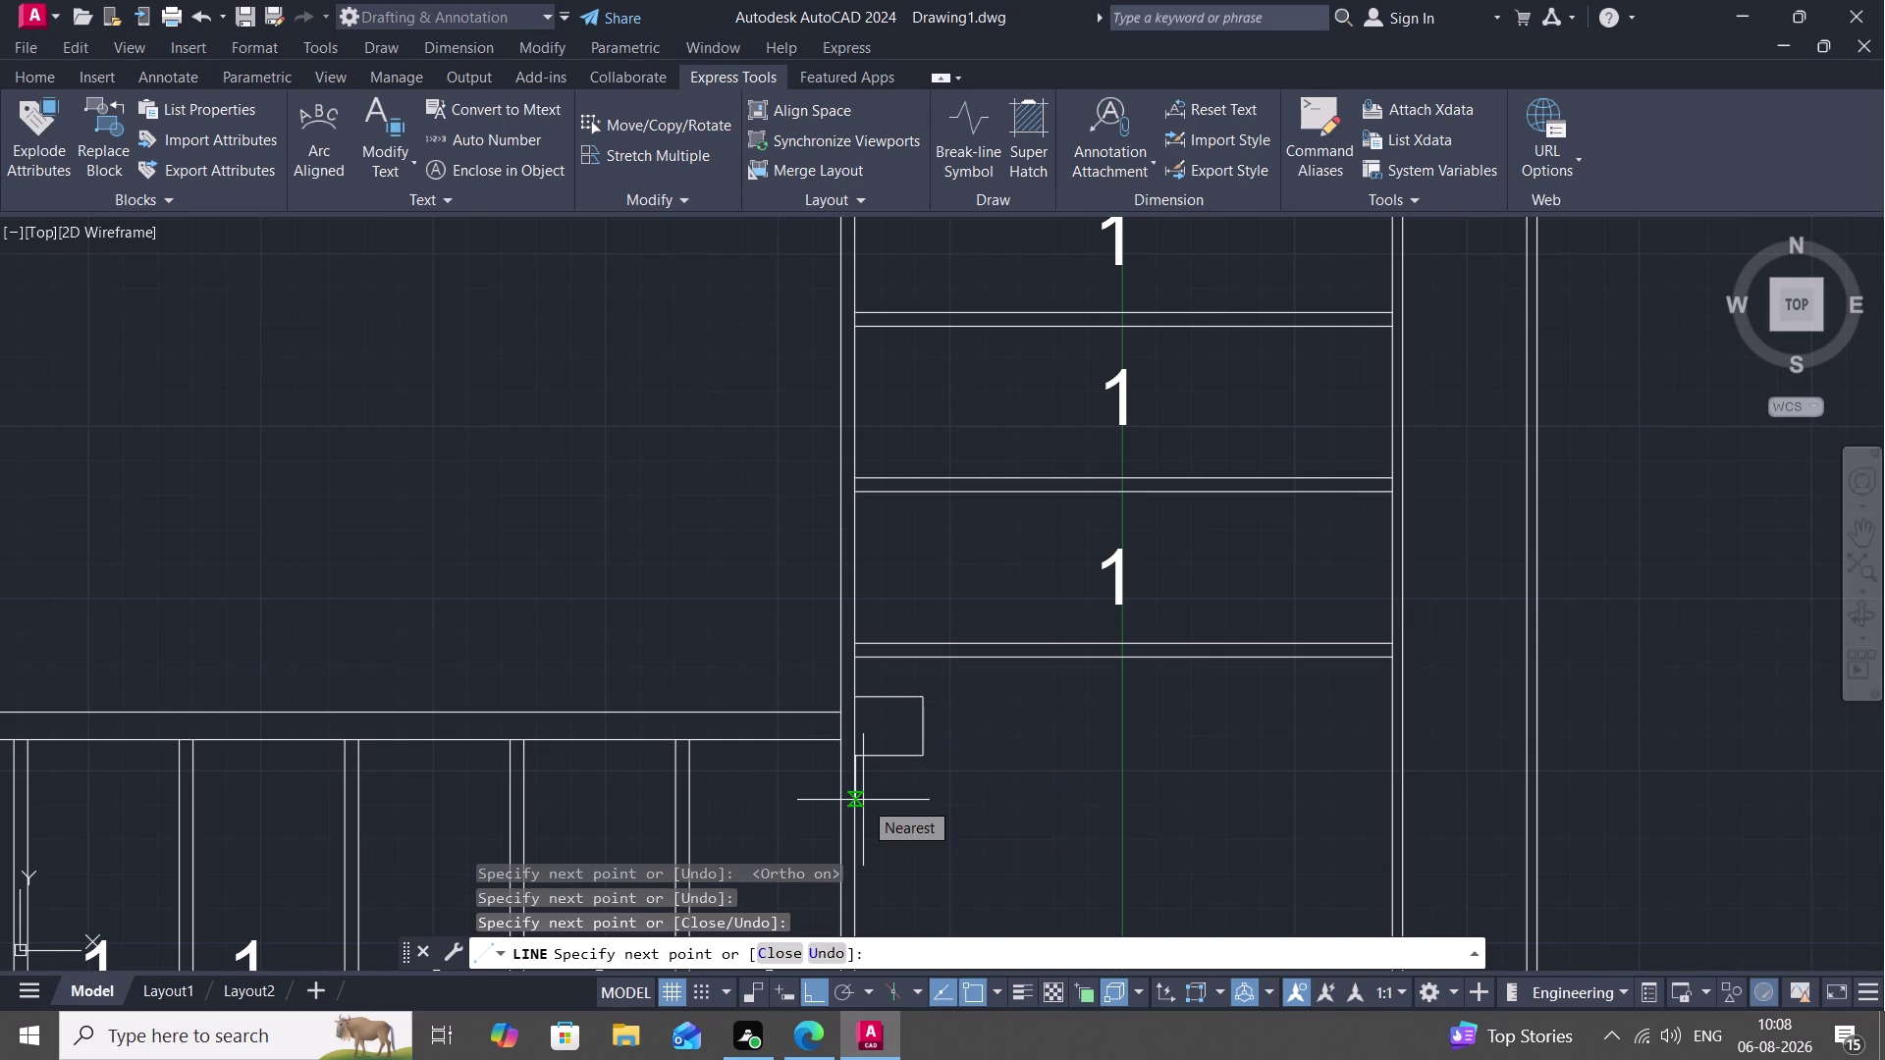
key(Escape)
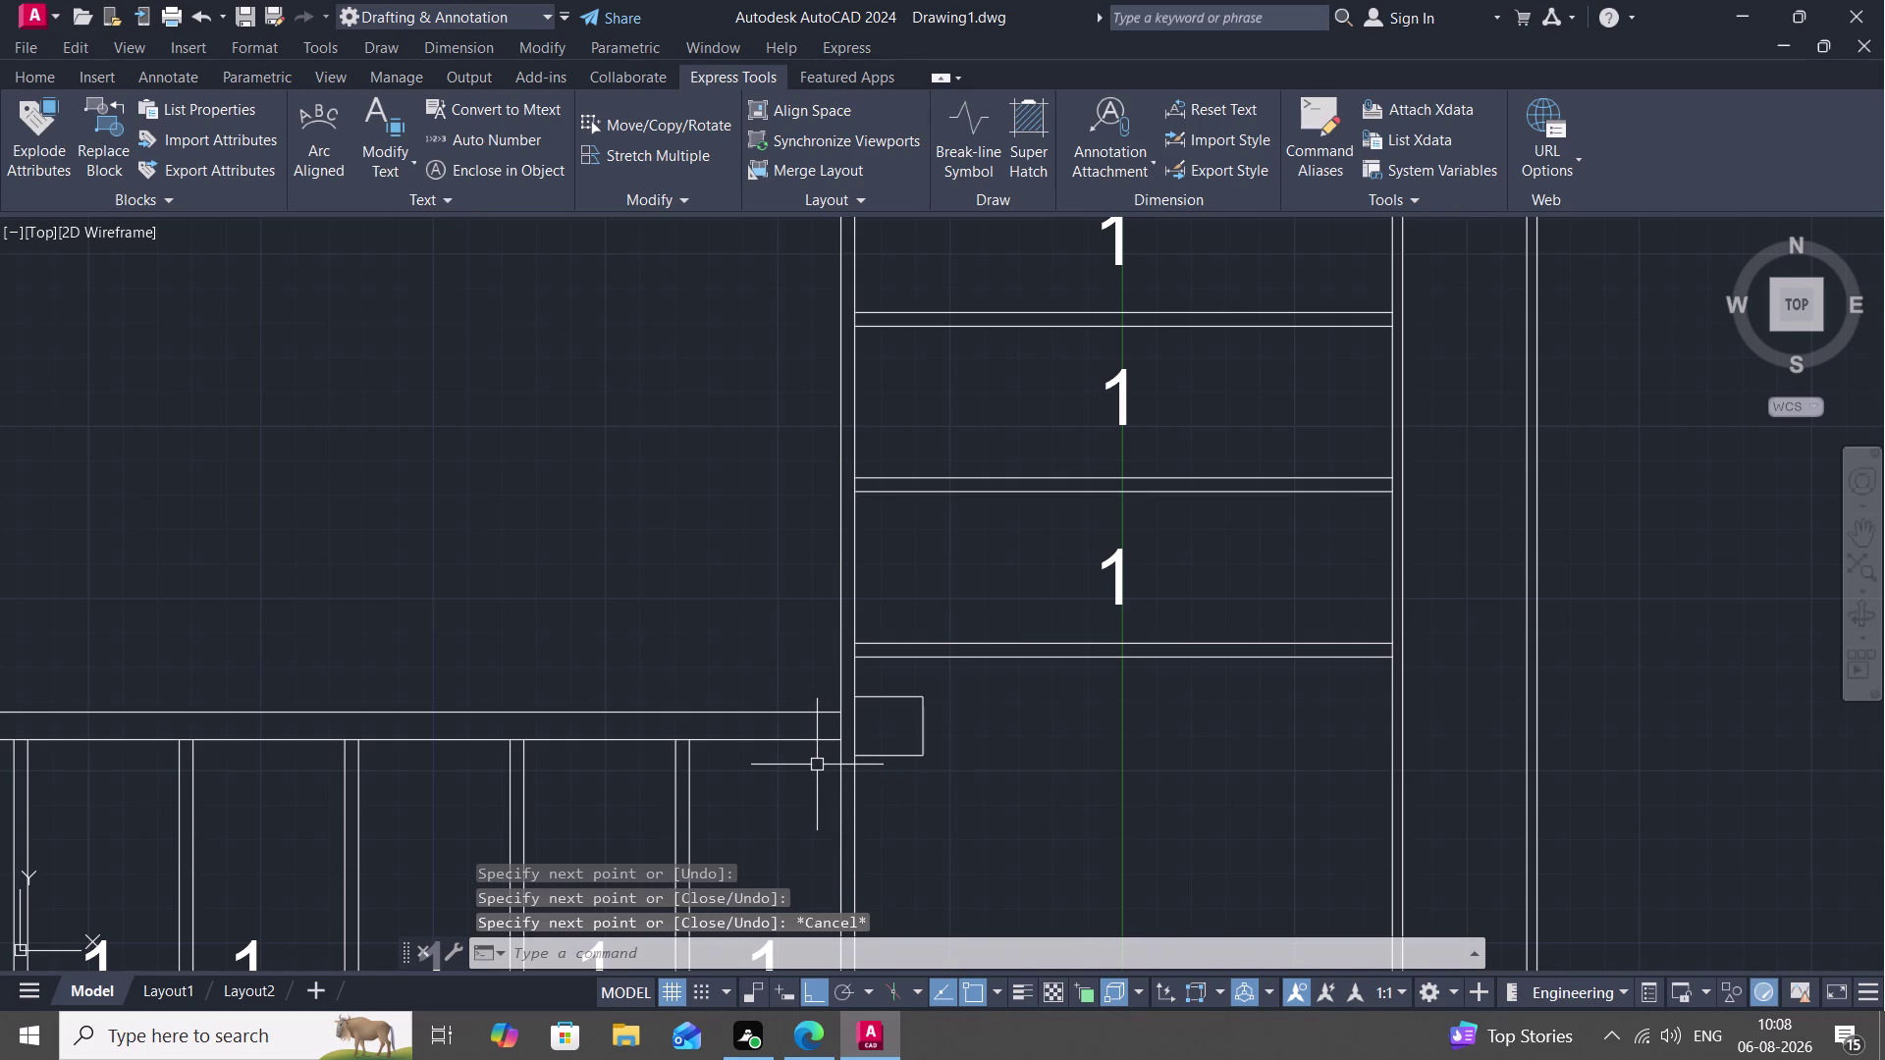
scroll(down, 3)
scroll(down, 3)
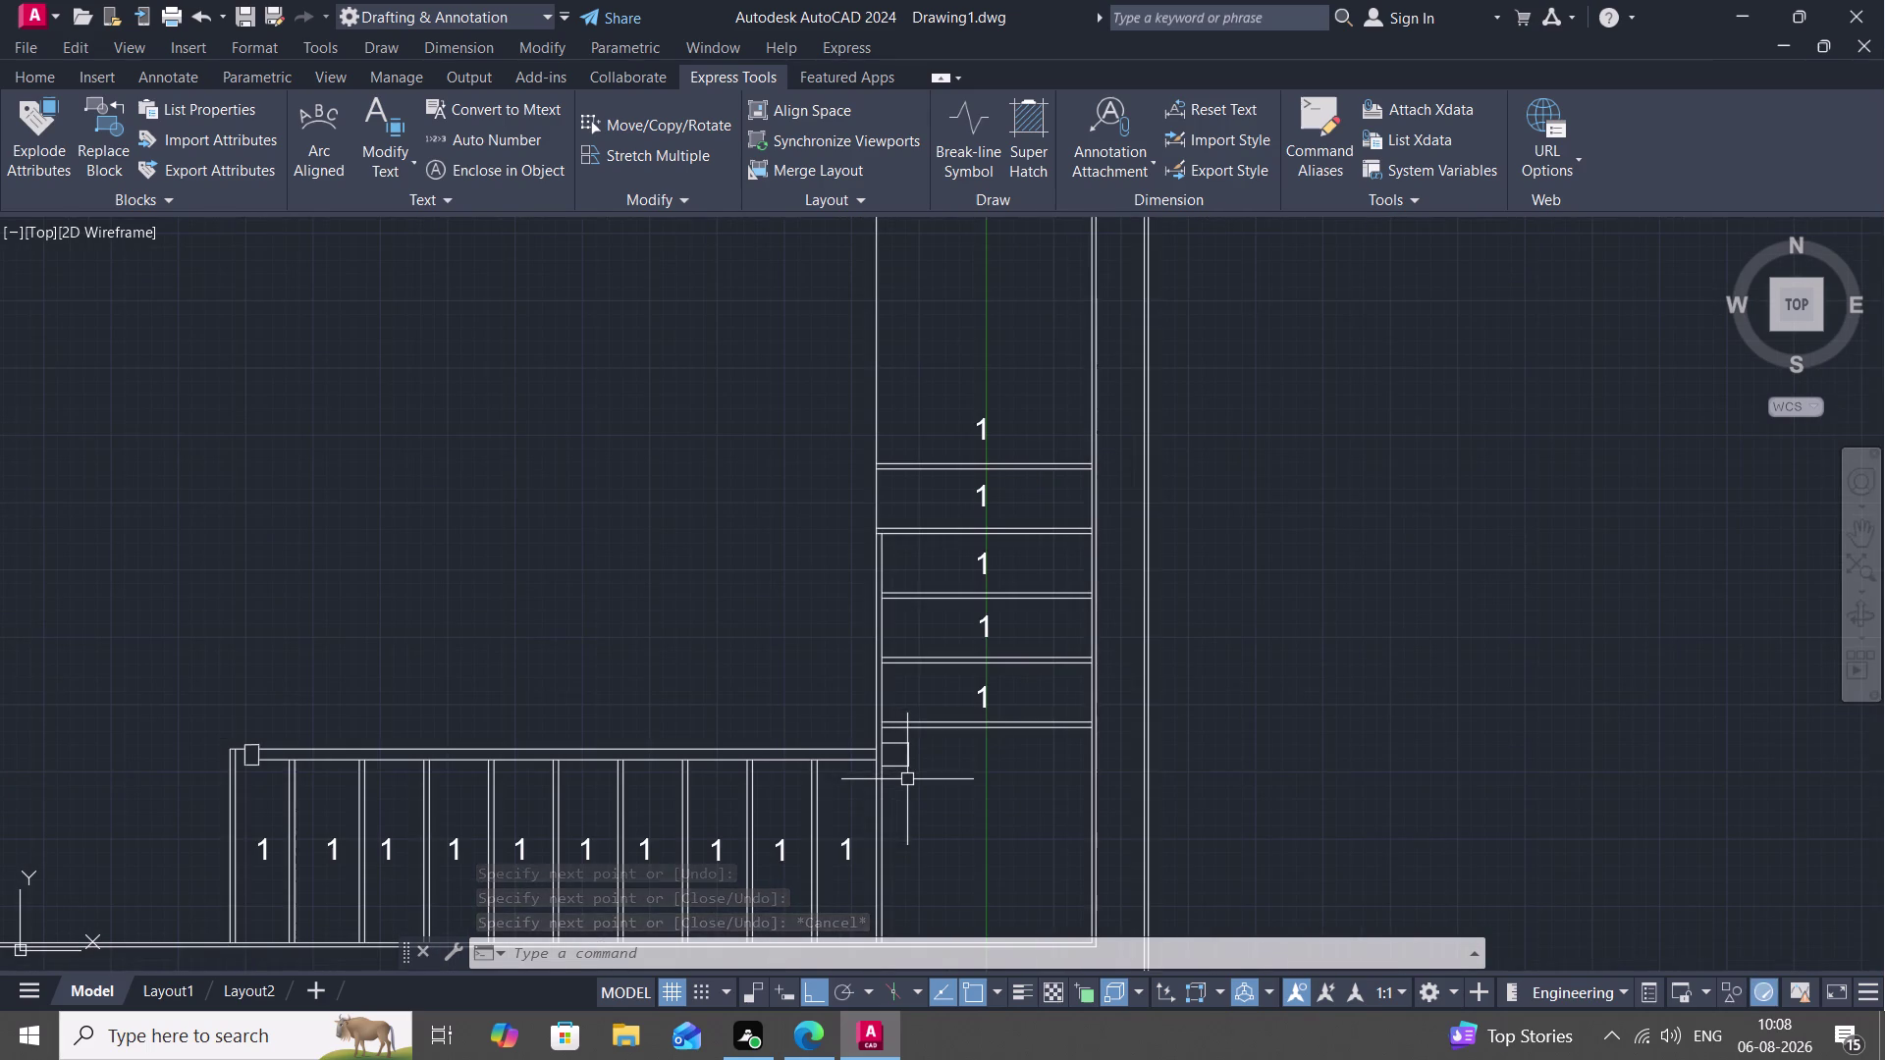
Draw a cut line across the upper stair flight.
scroll(down, 3)
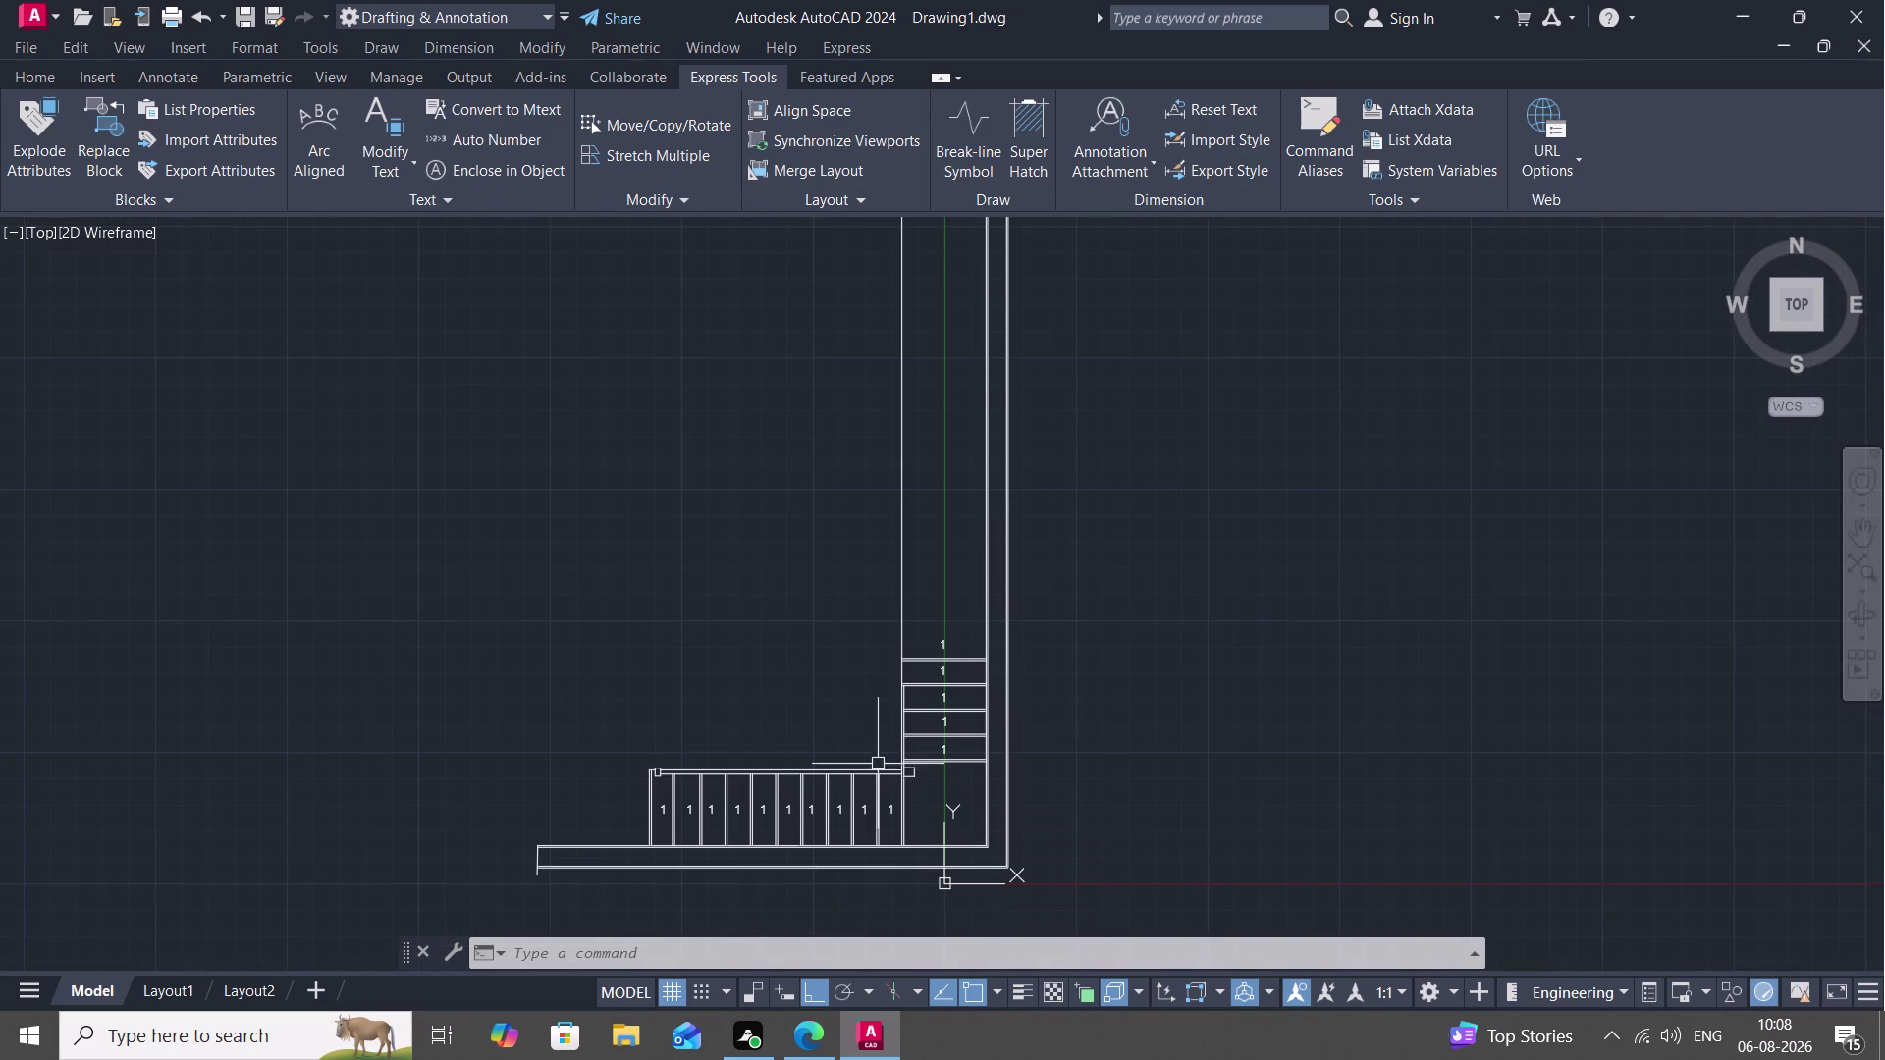
text(L)
key(space)
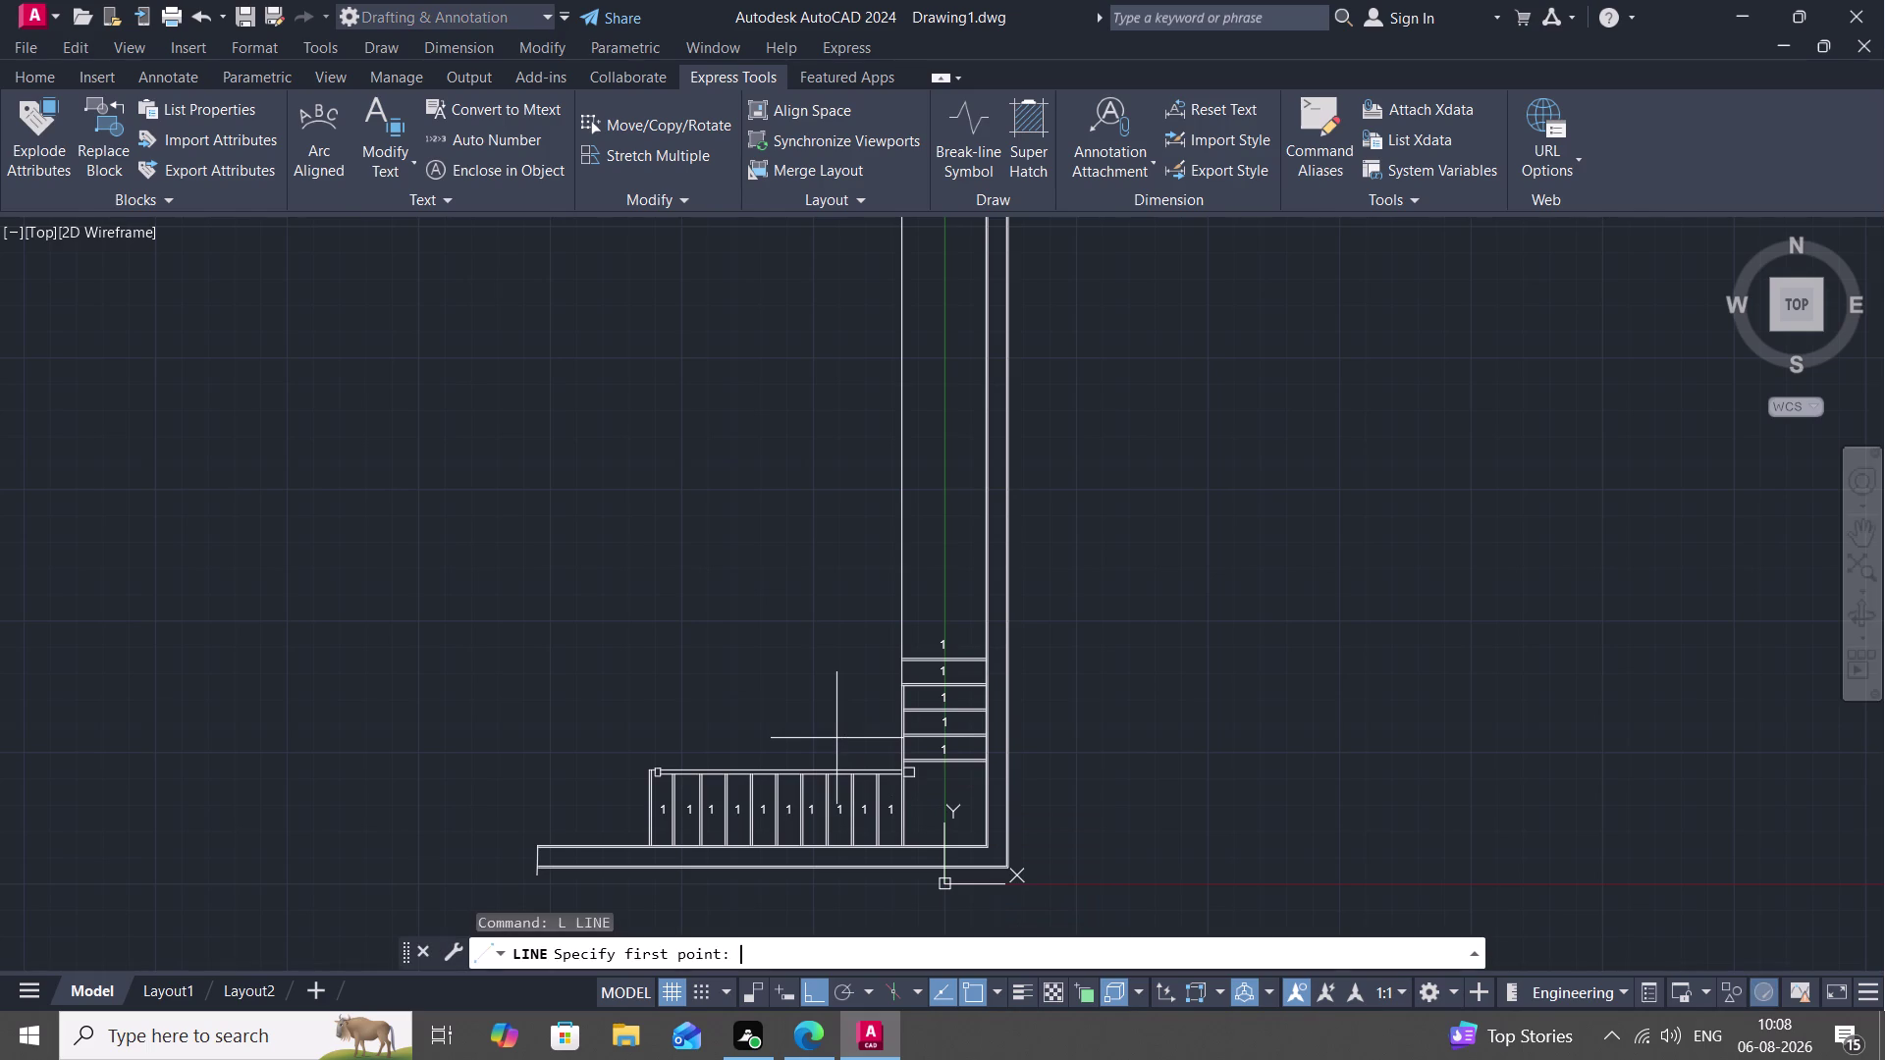
click(841, 544)
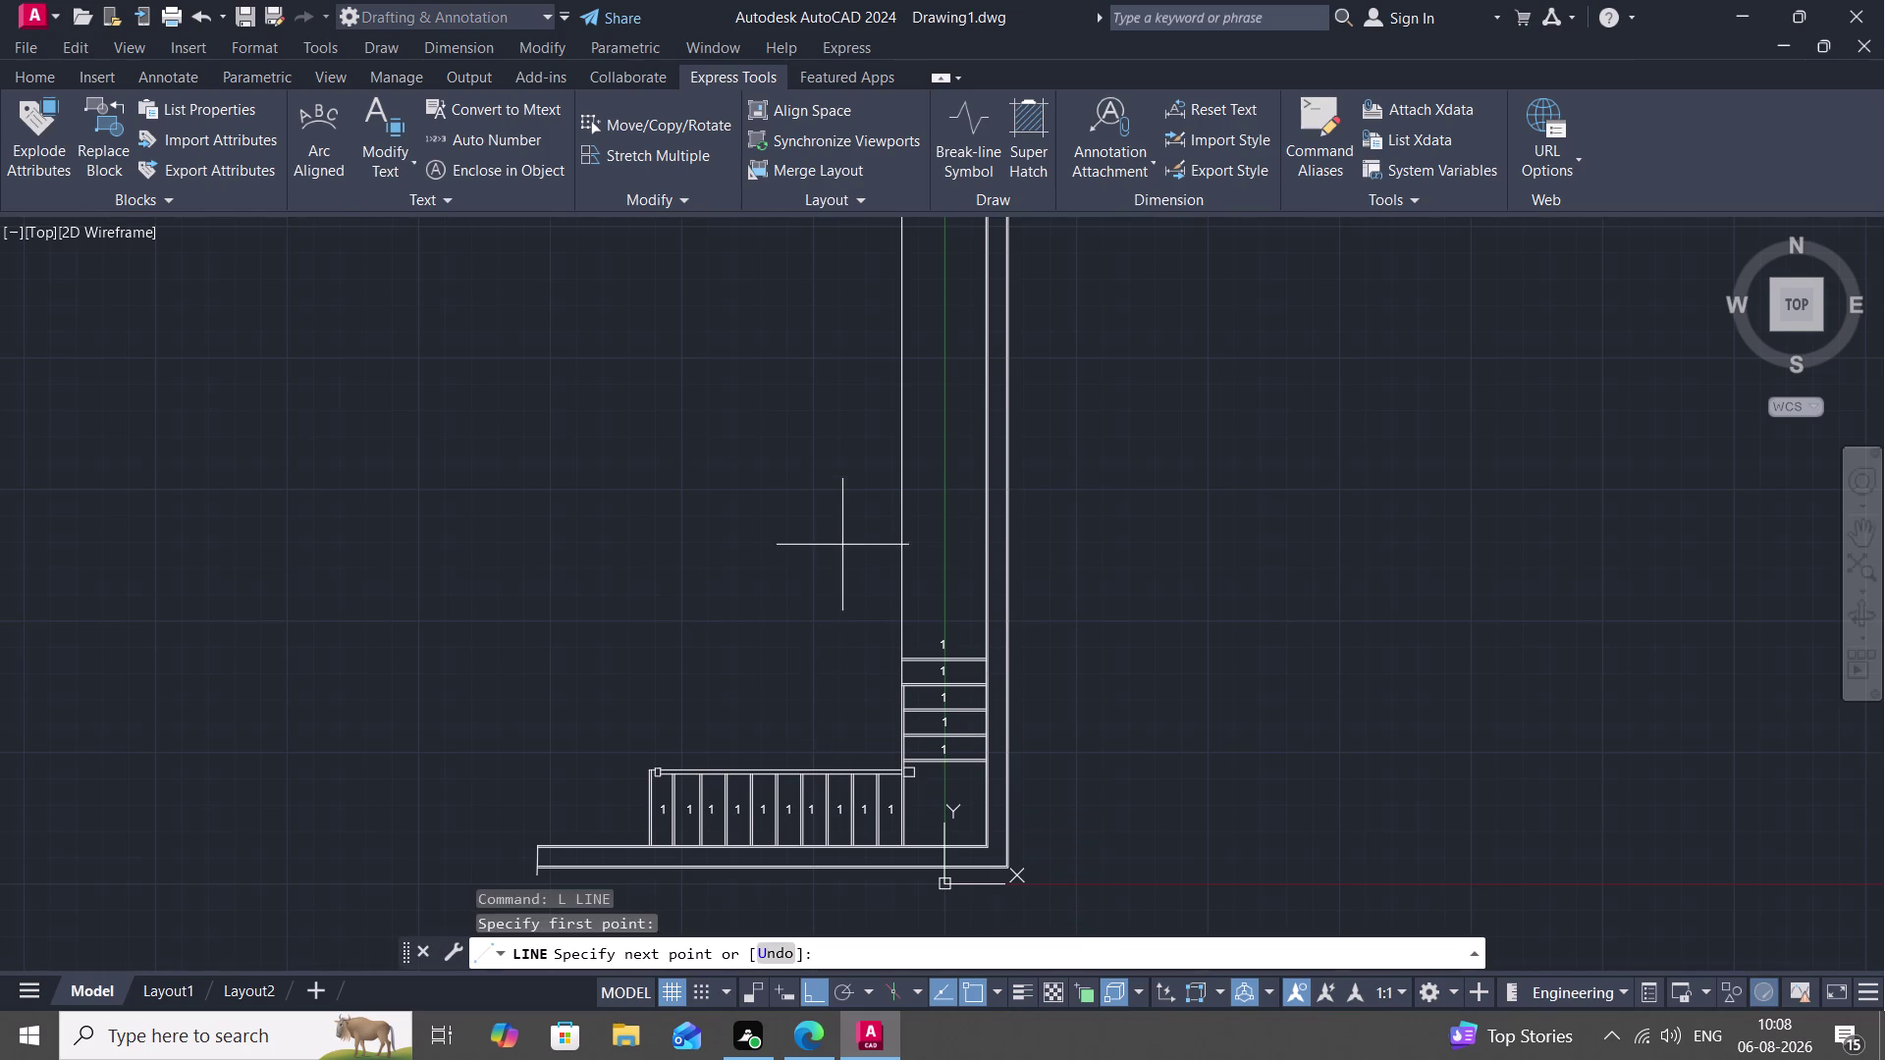
click(1239, 502)
key(Escape)
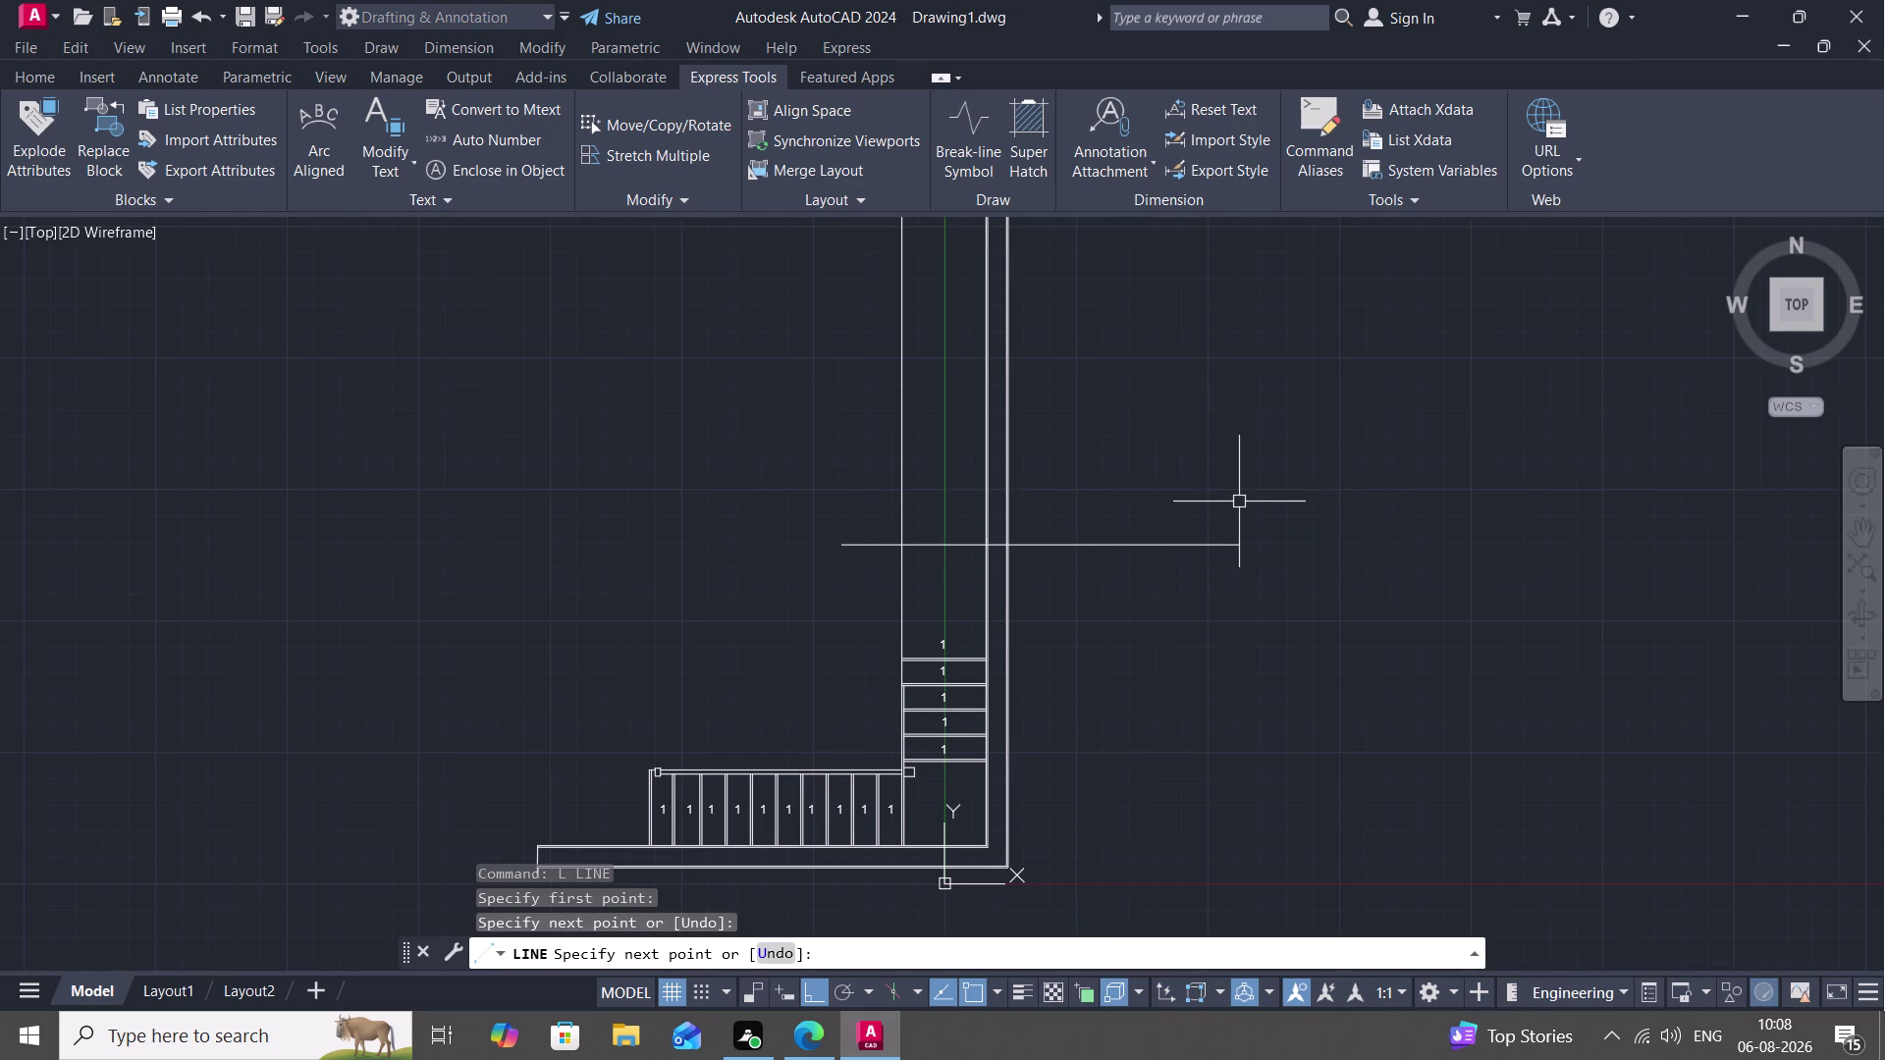
Fence-trim the upper flight's lines lying above the cut line.
text(TR)
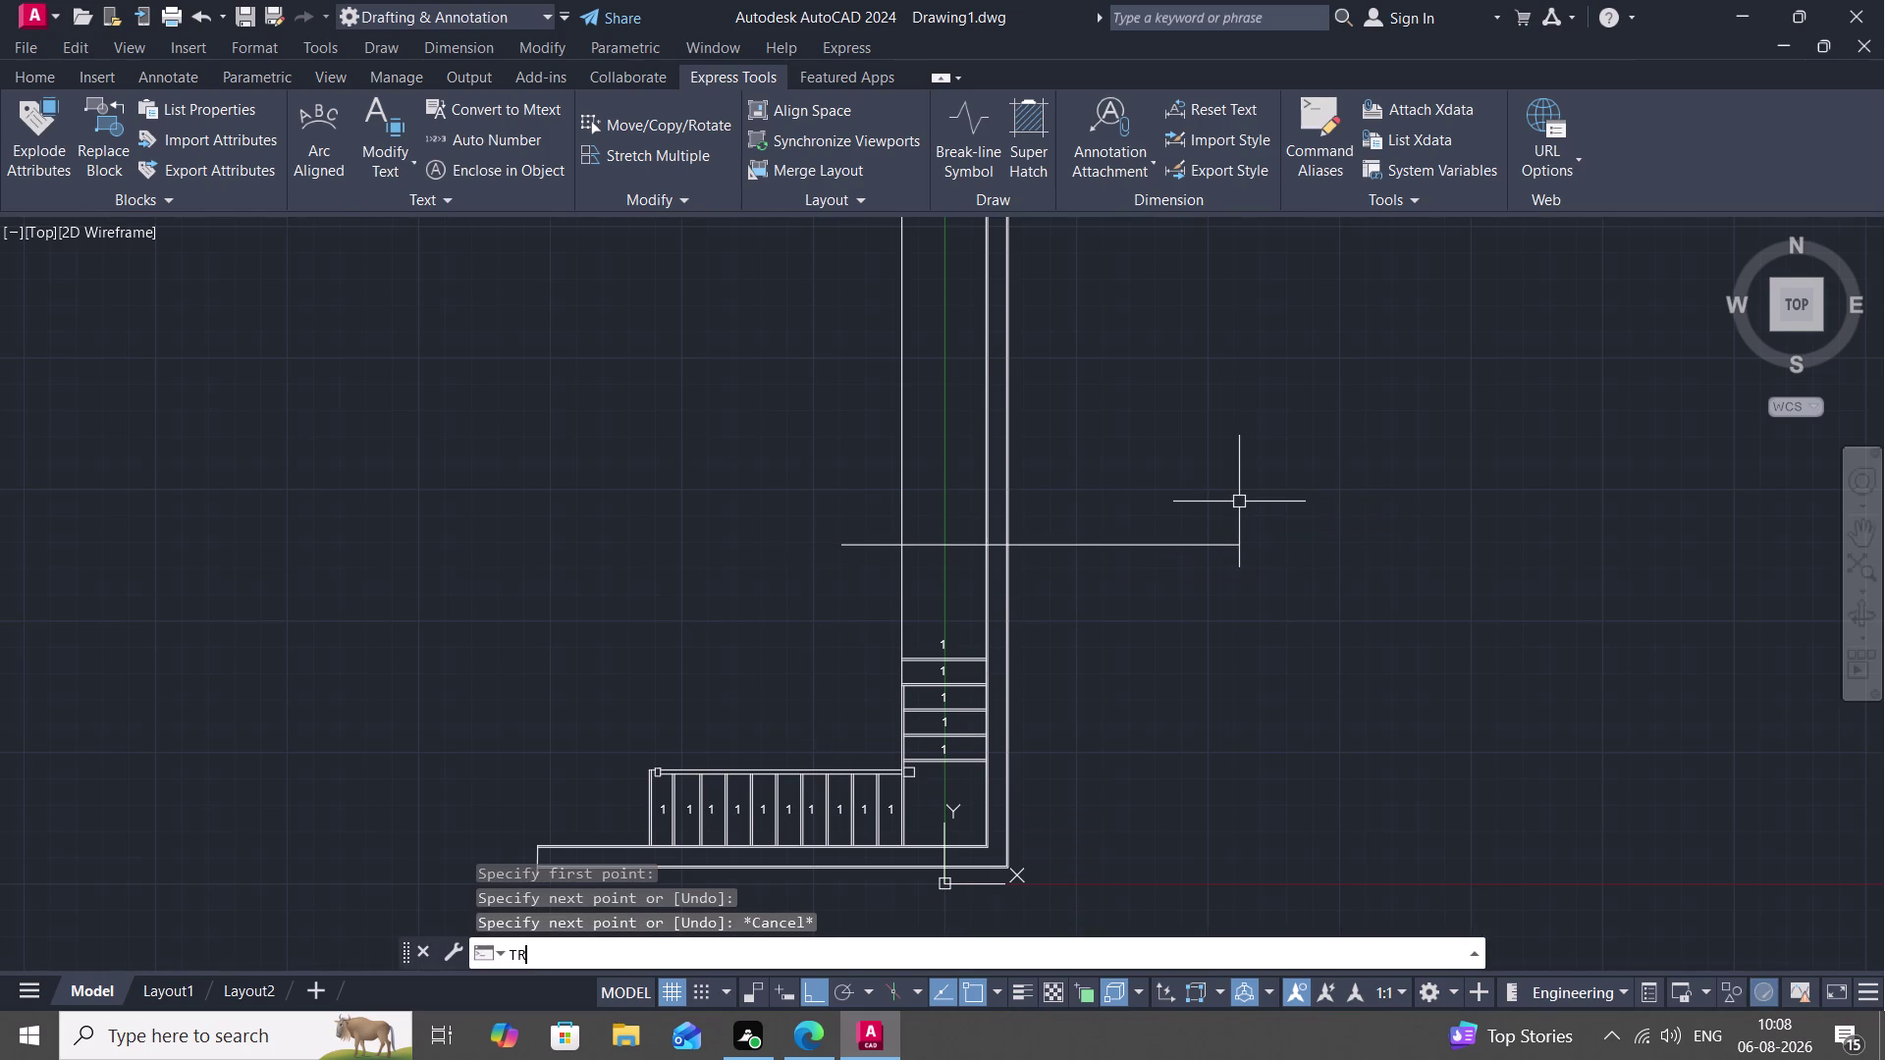
key(space)
drag(845, 421, 853, 419)
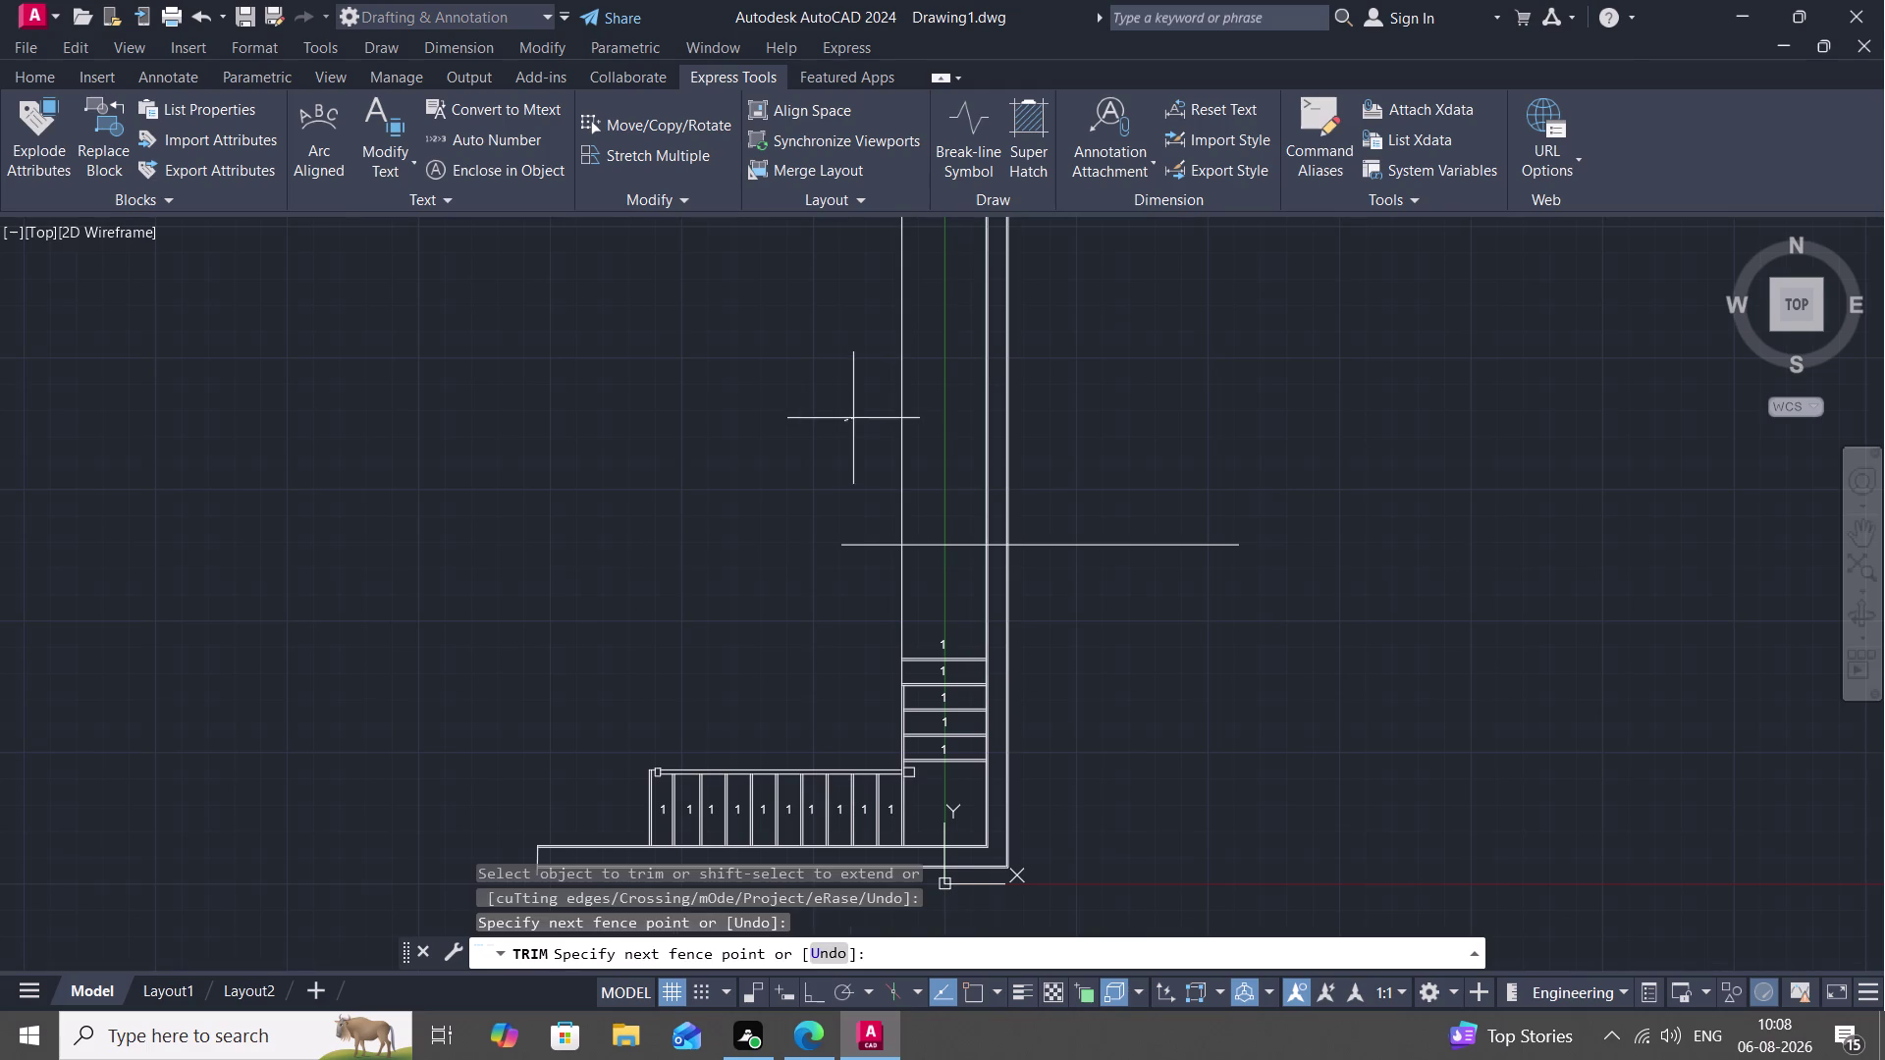
drag(853, 418, 1081, 401)
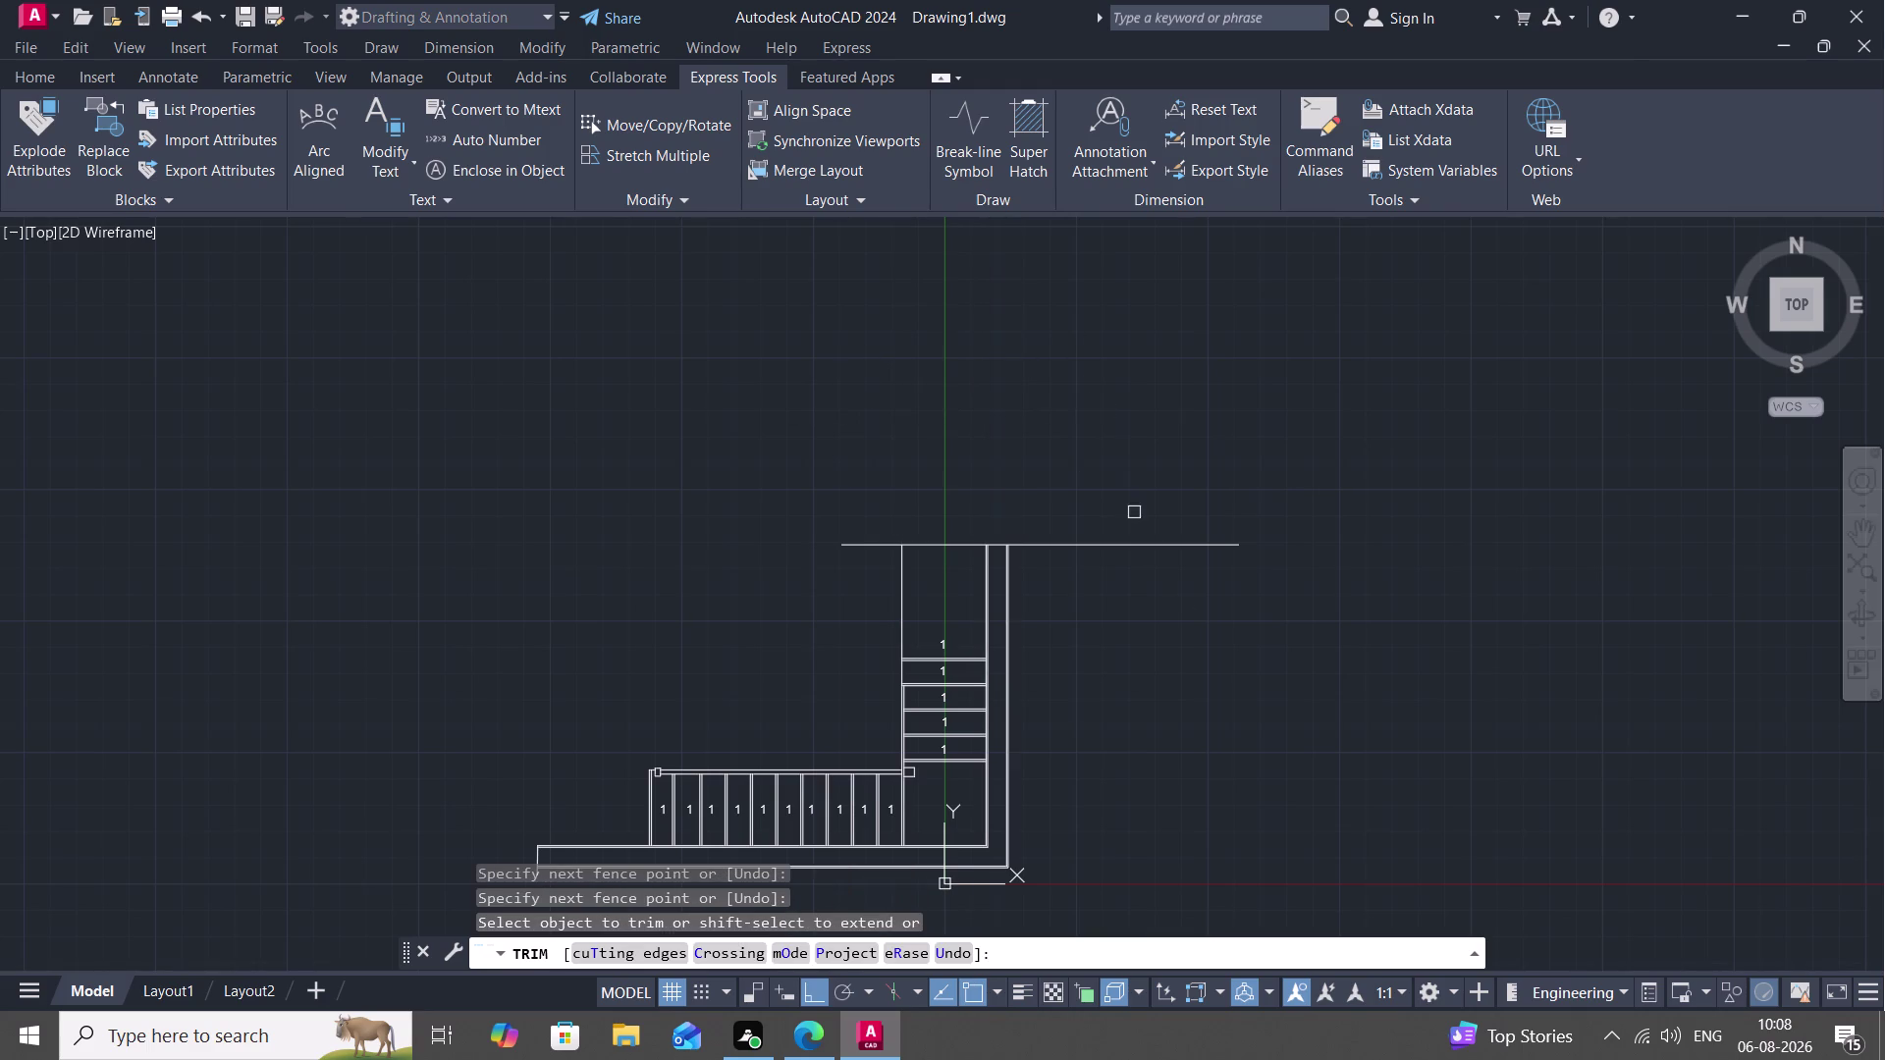
scroll(down, 3)
scroll(down, 3)
middle_drag(1196, 650, 1134, 512)
scroll(up, 3)
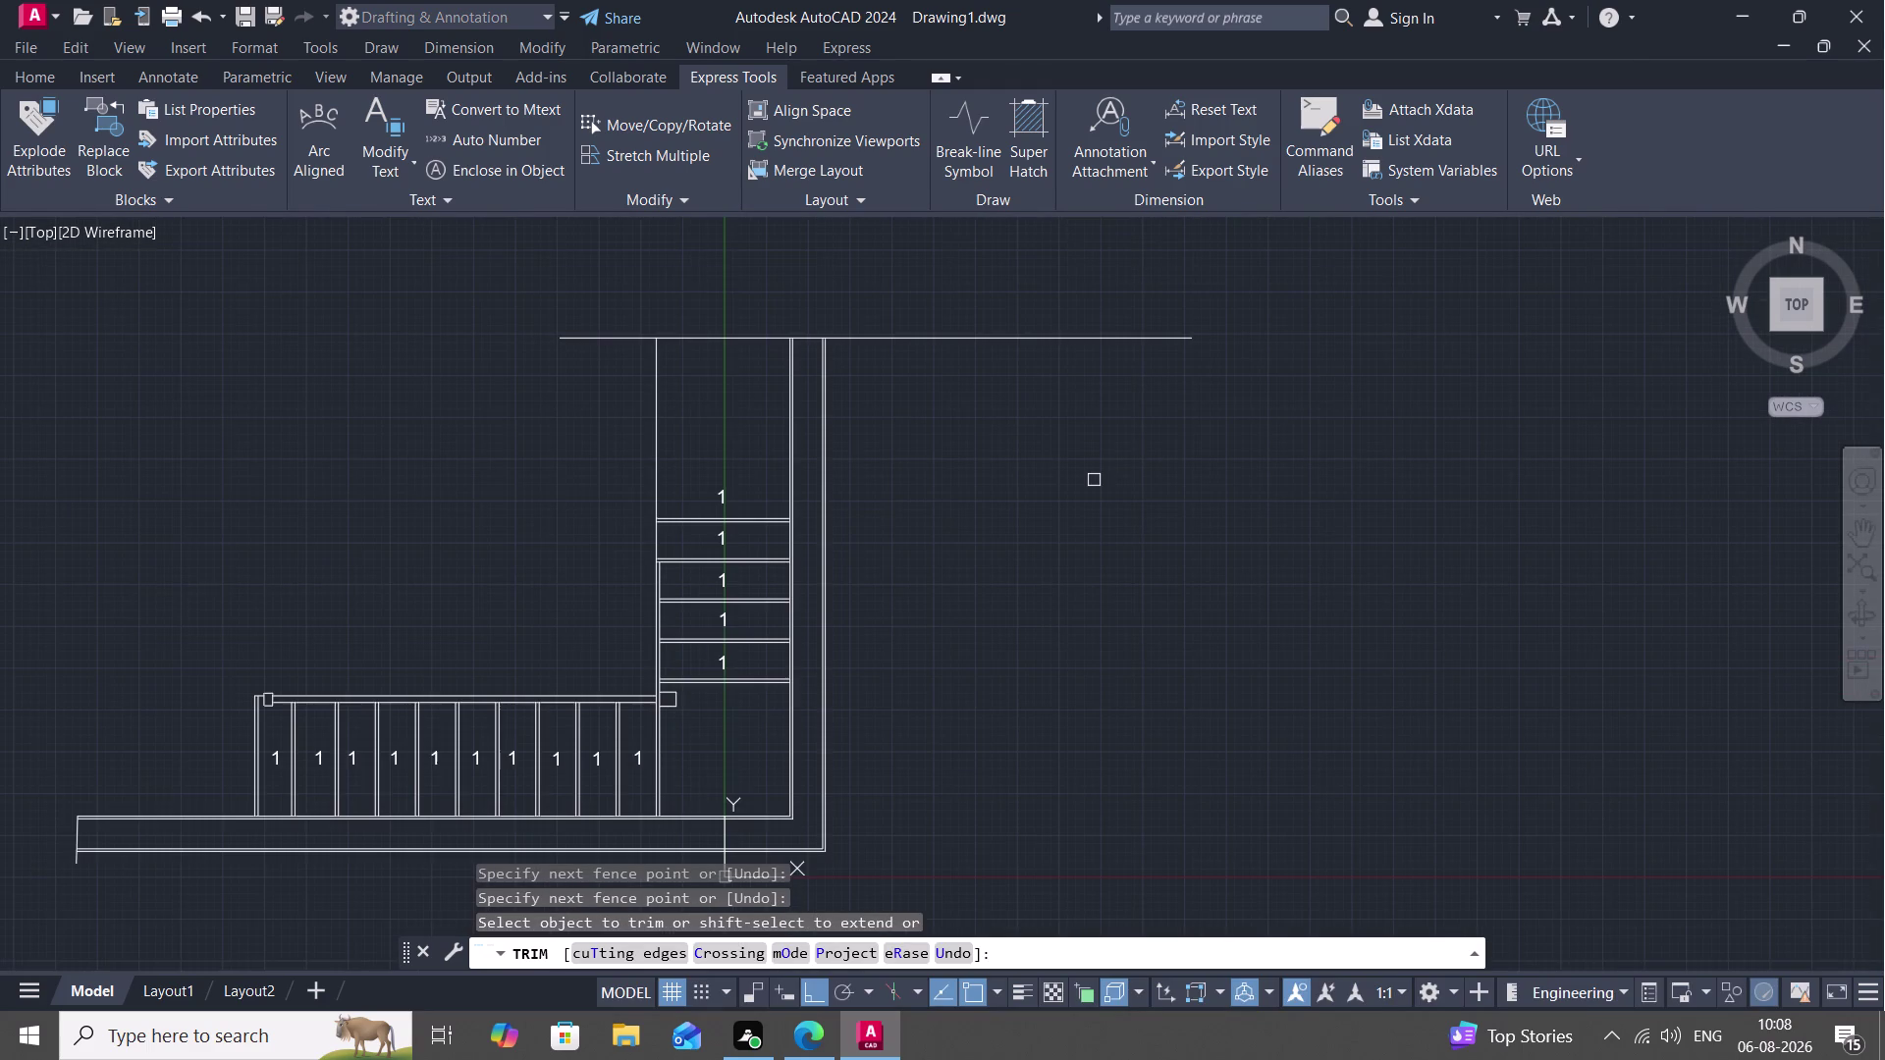
scroll(up, 3)
middle_drag(1048, 566, 1477, 475)
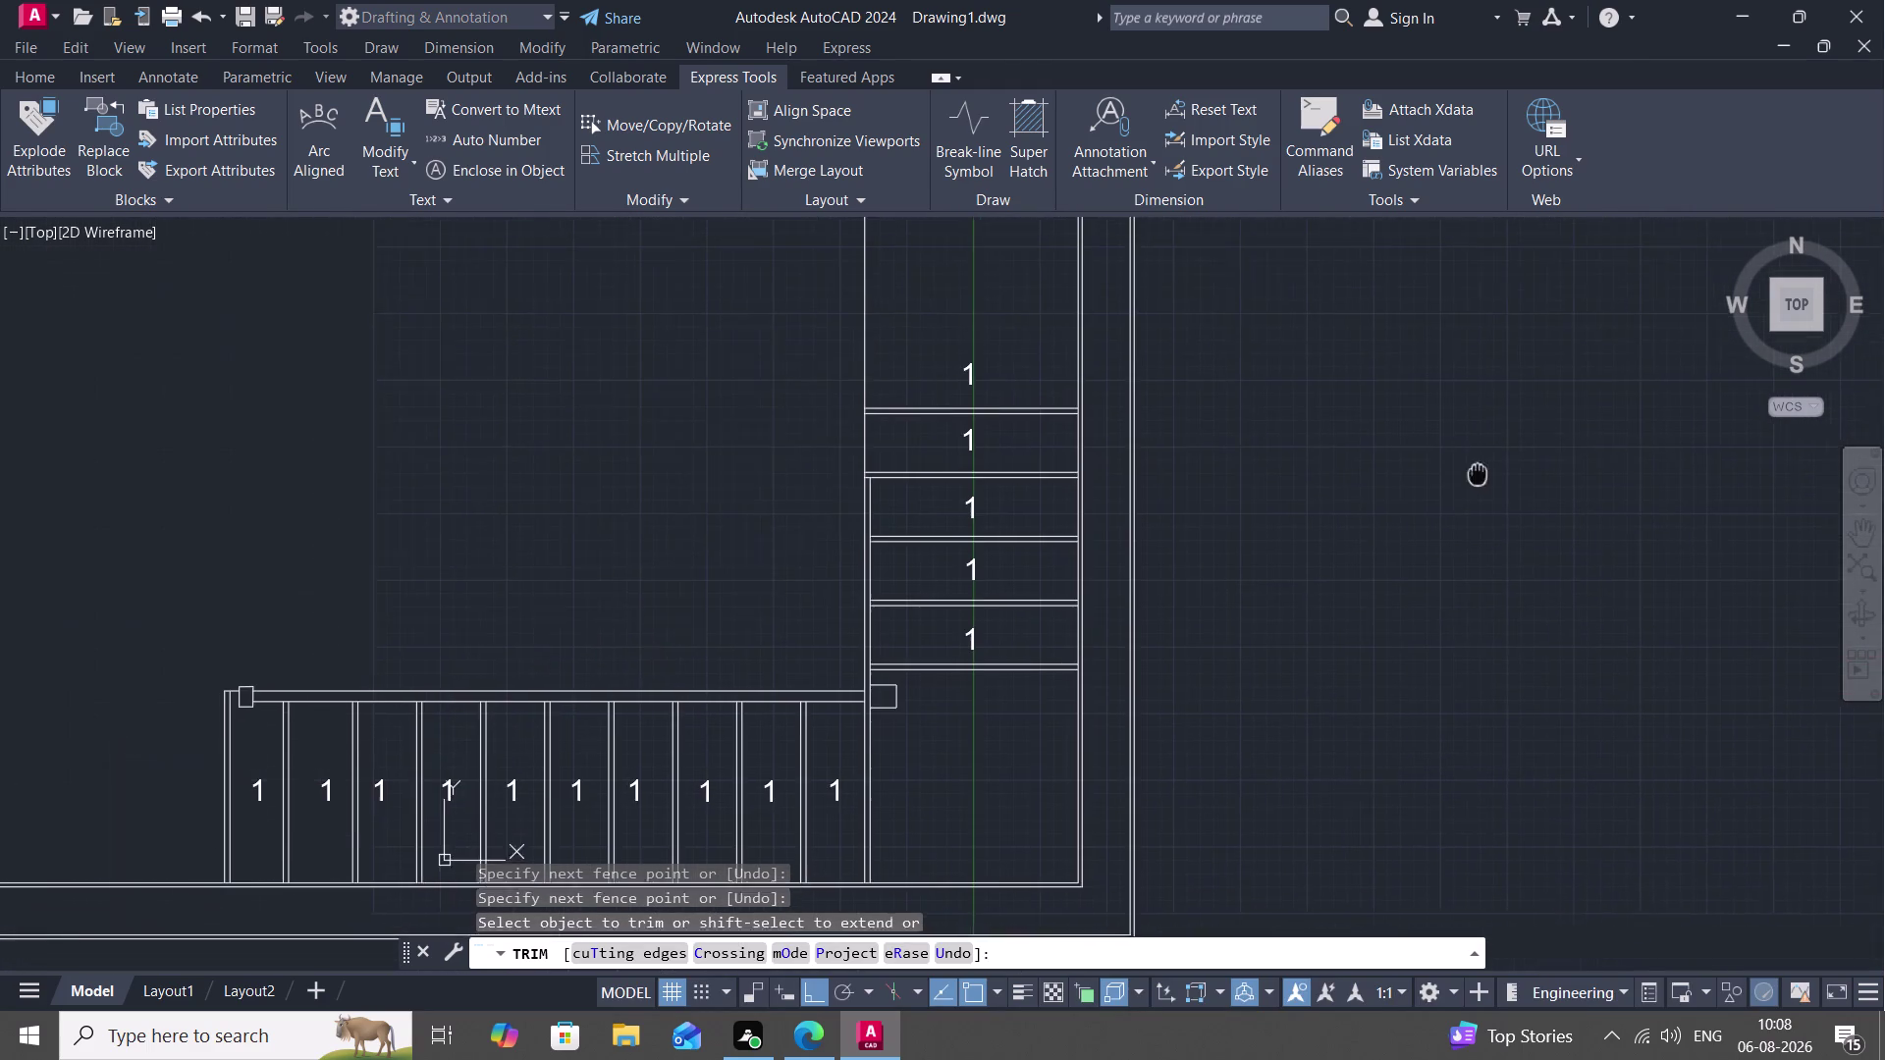
middle_drag(1477, 475, 1478, 474)
scroll(down, 3)
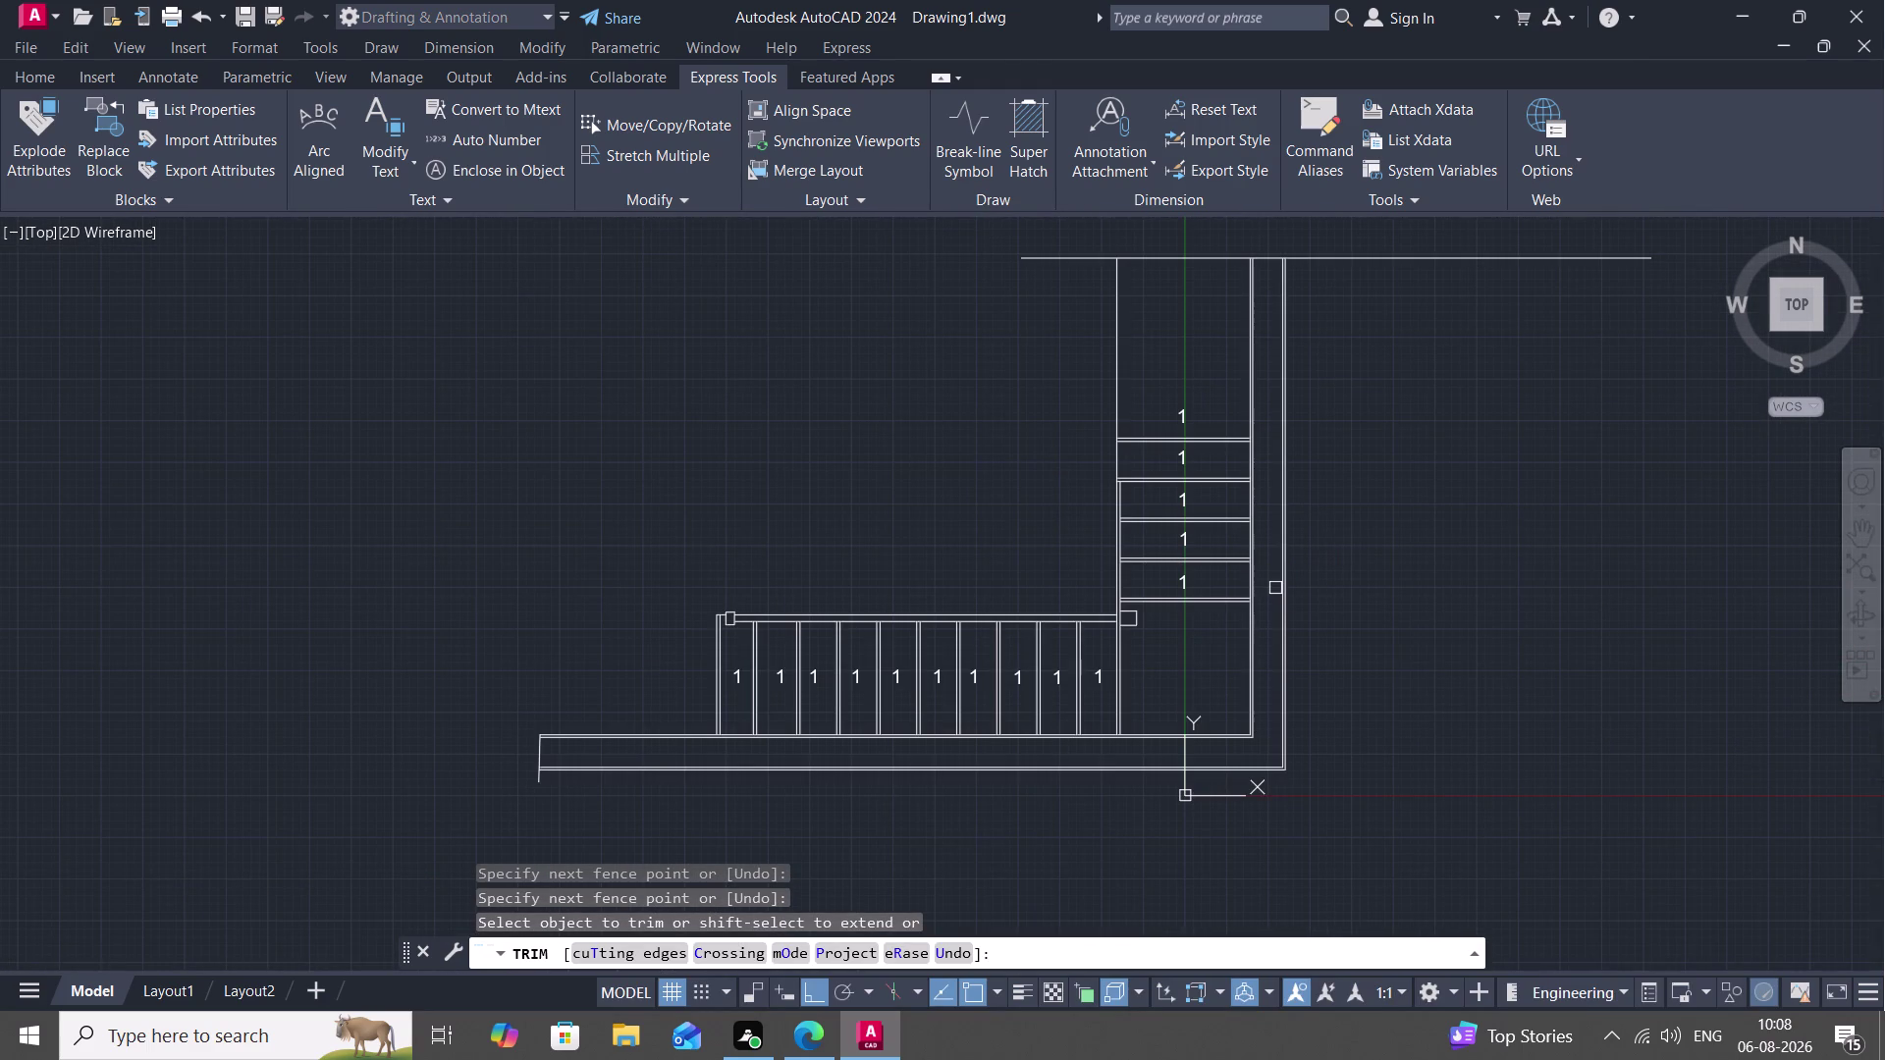
key(Escape)
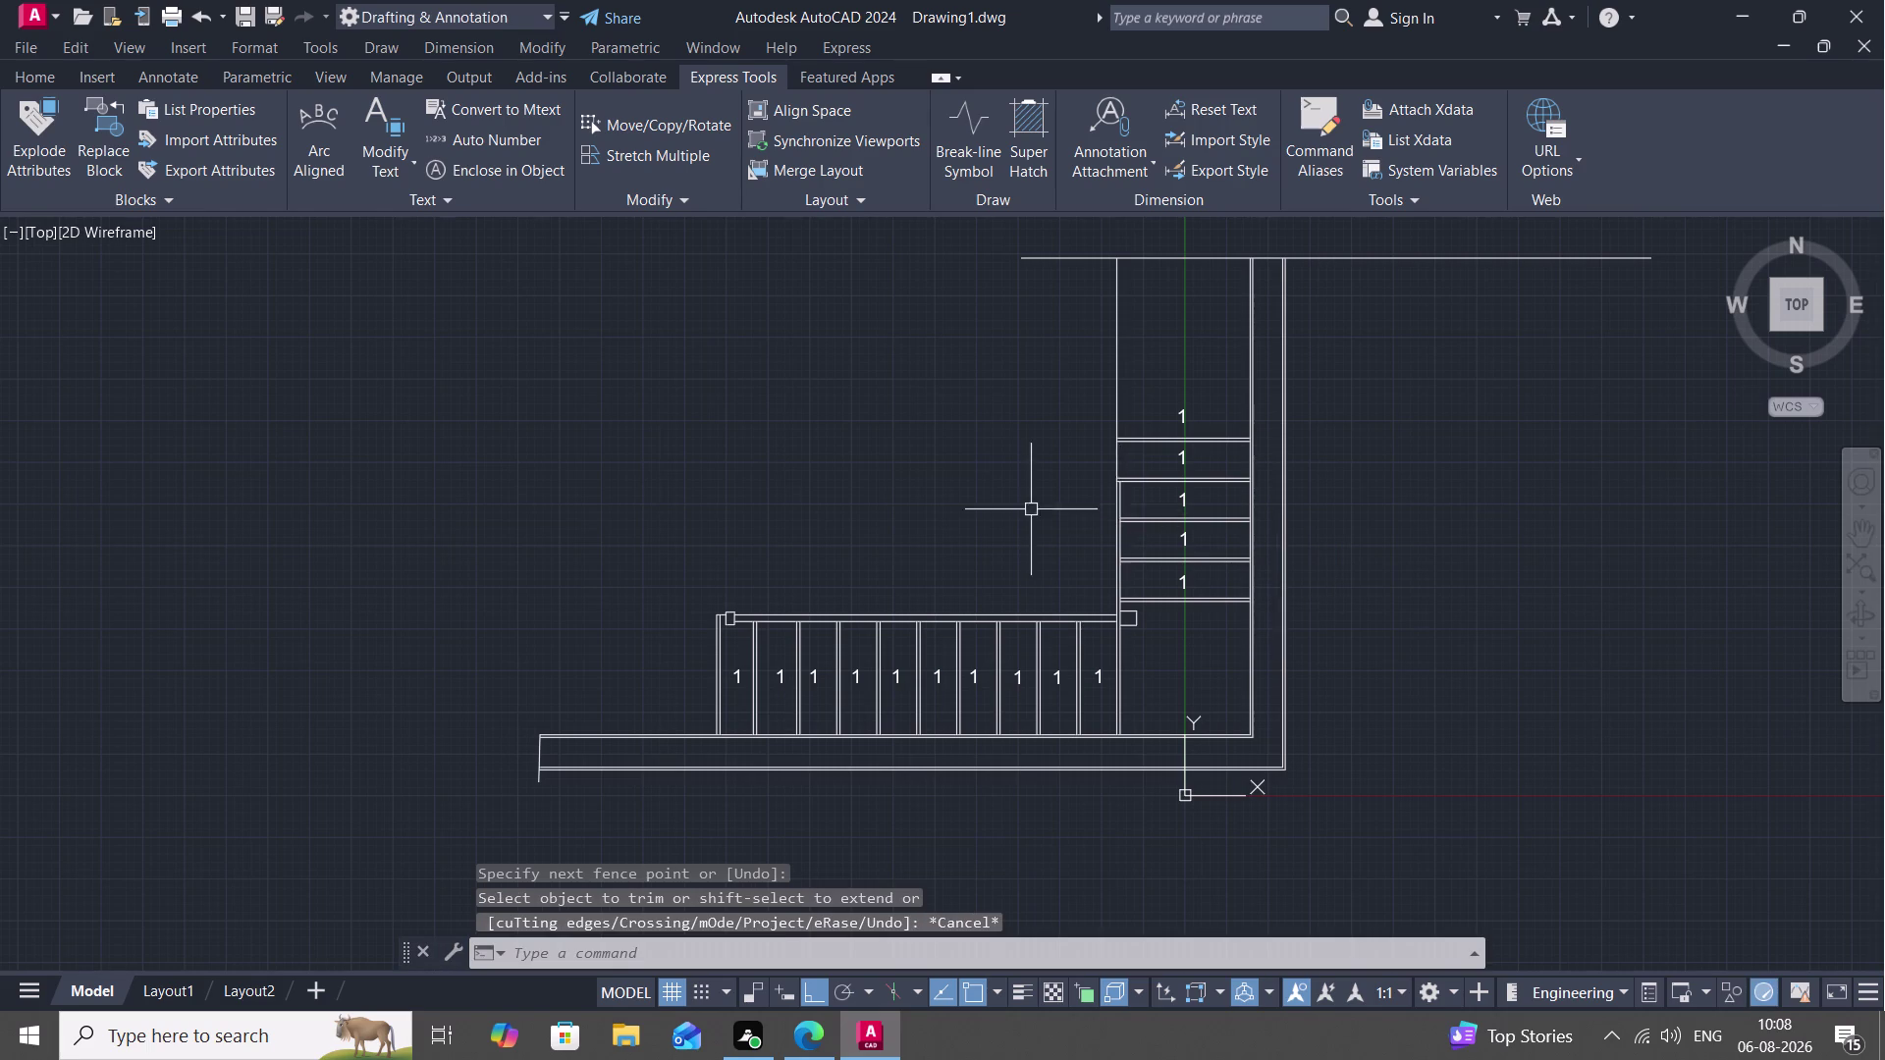
Attempt an offset with a 0.75-inch distance, then cancel it.
scroll(up, 3)
text(O)
key(space)
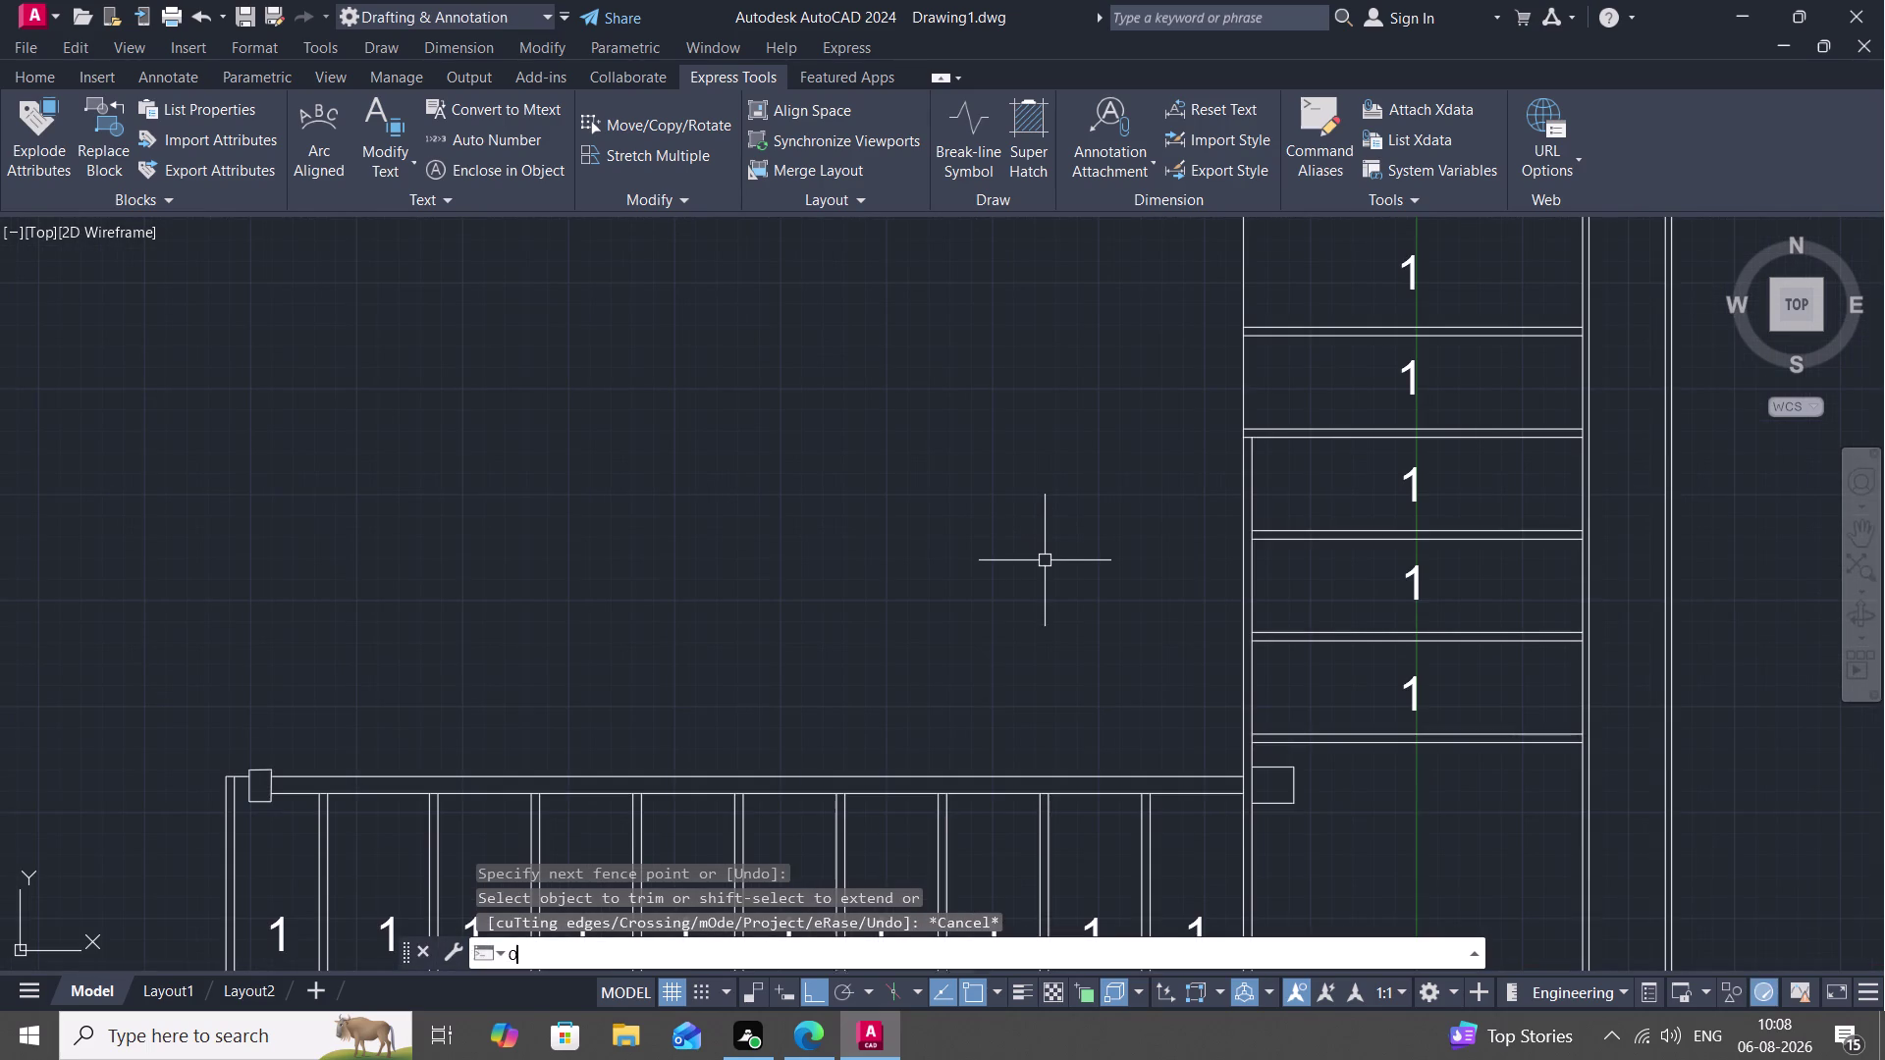
text(O.)
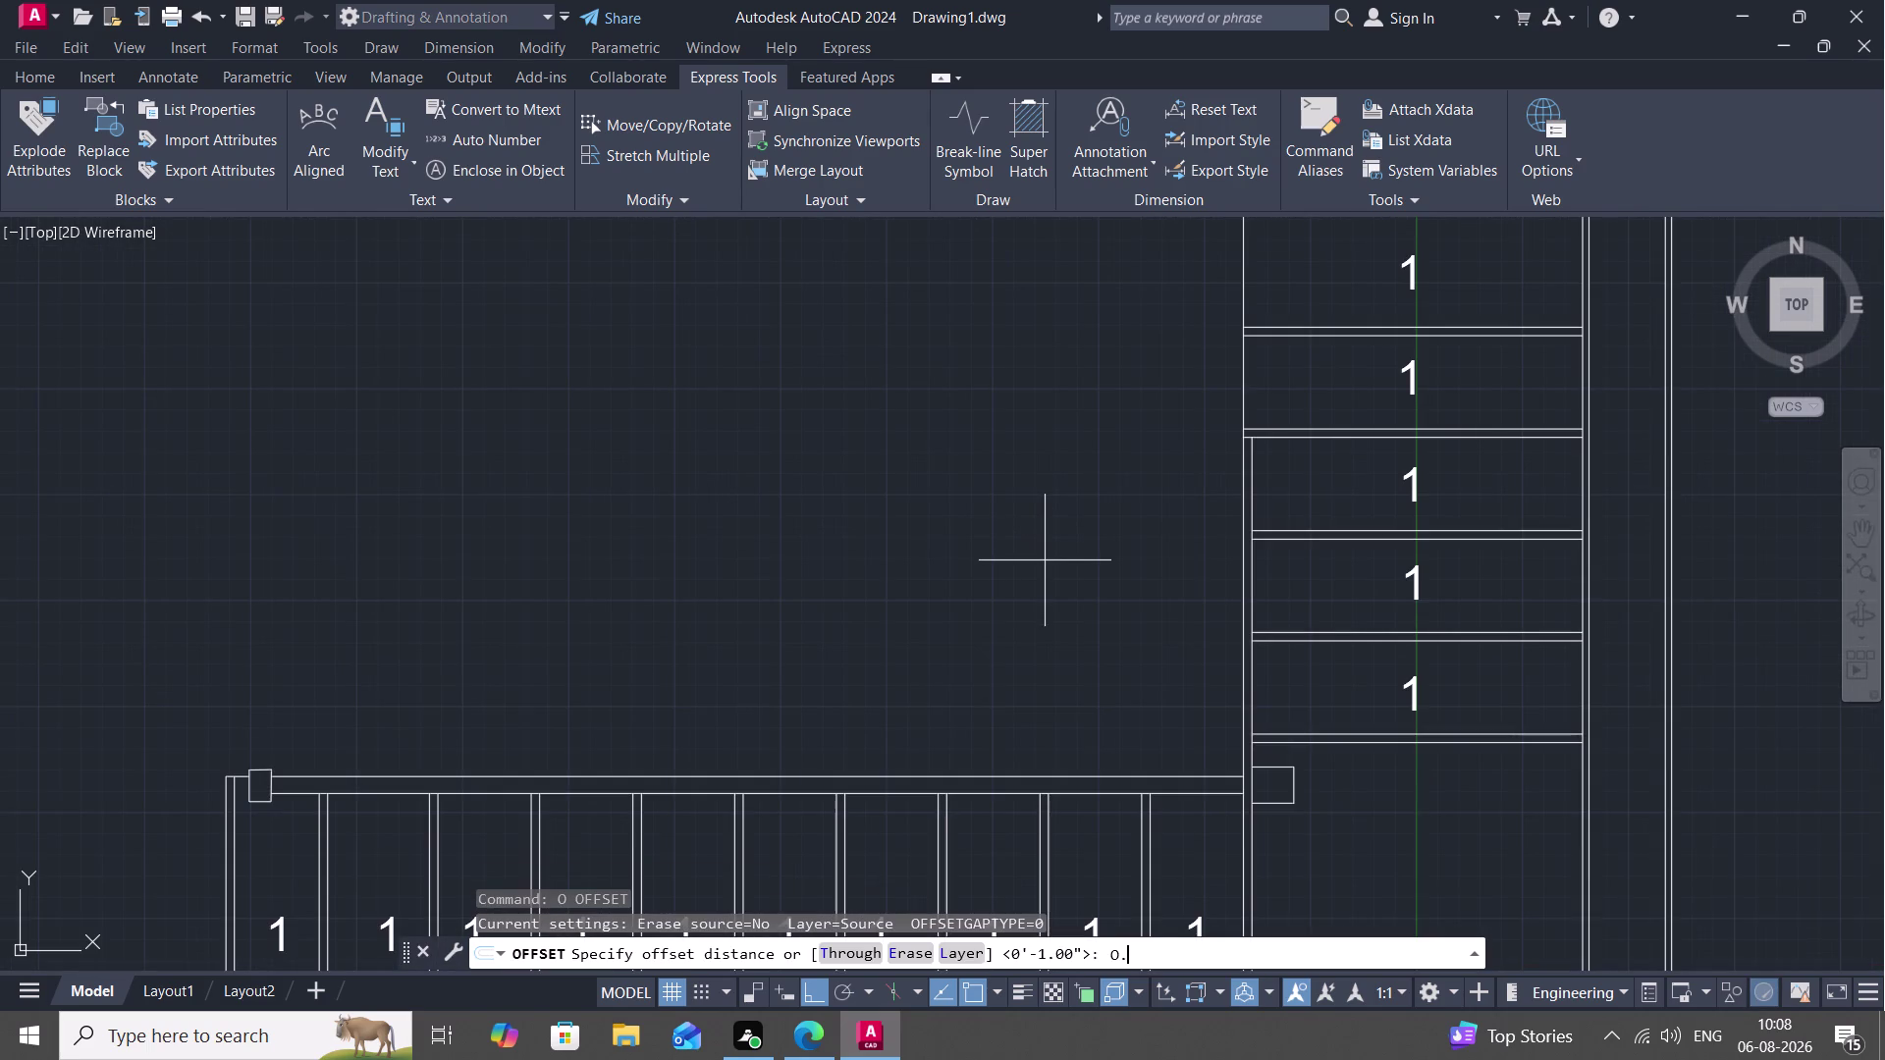
text(75)
text(")
key(space)
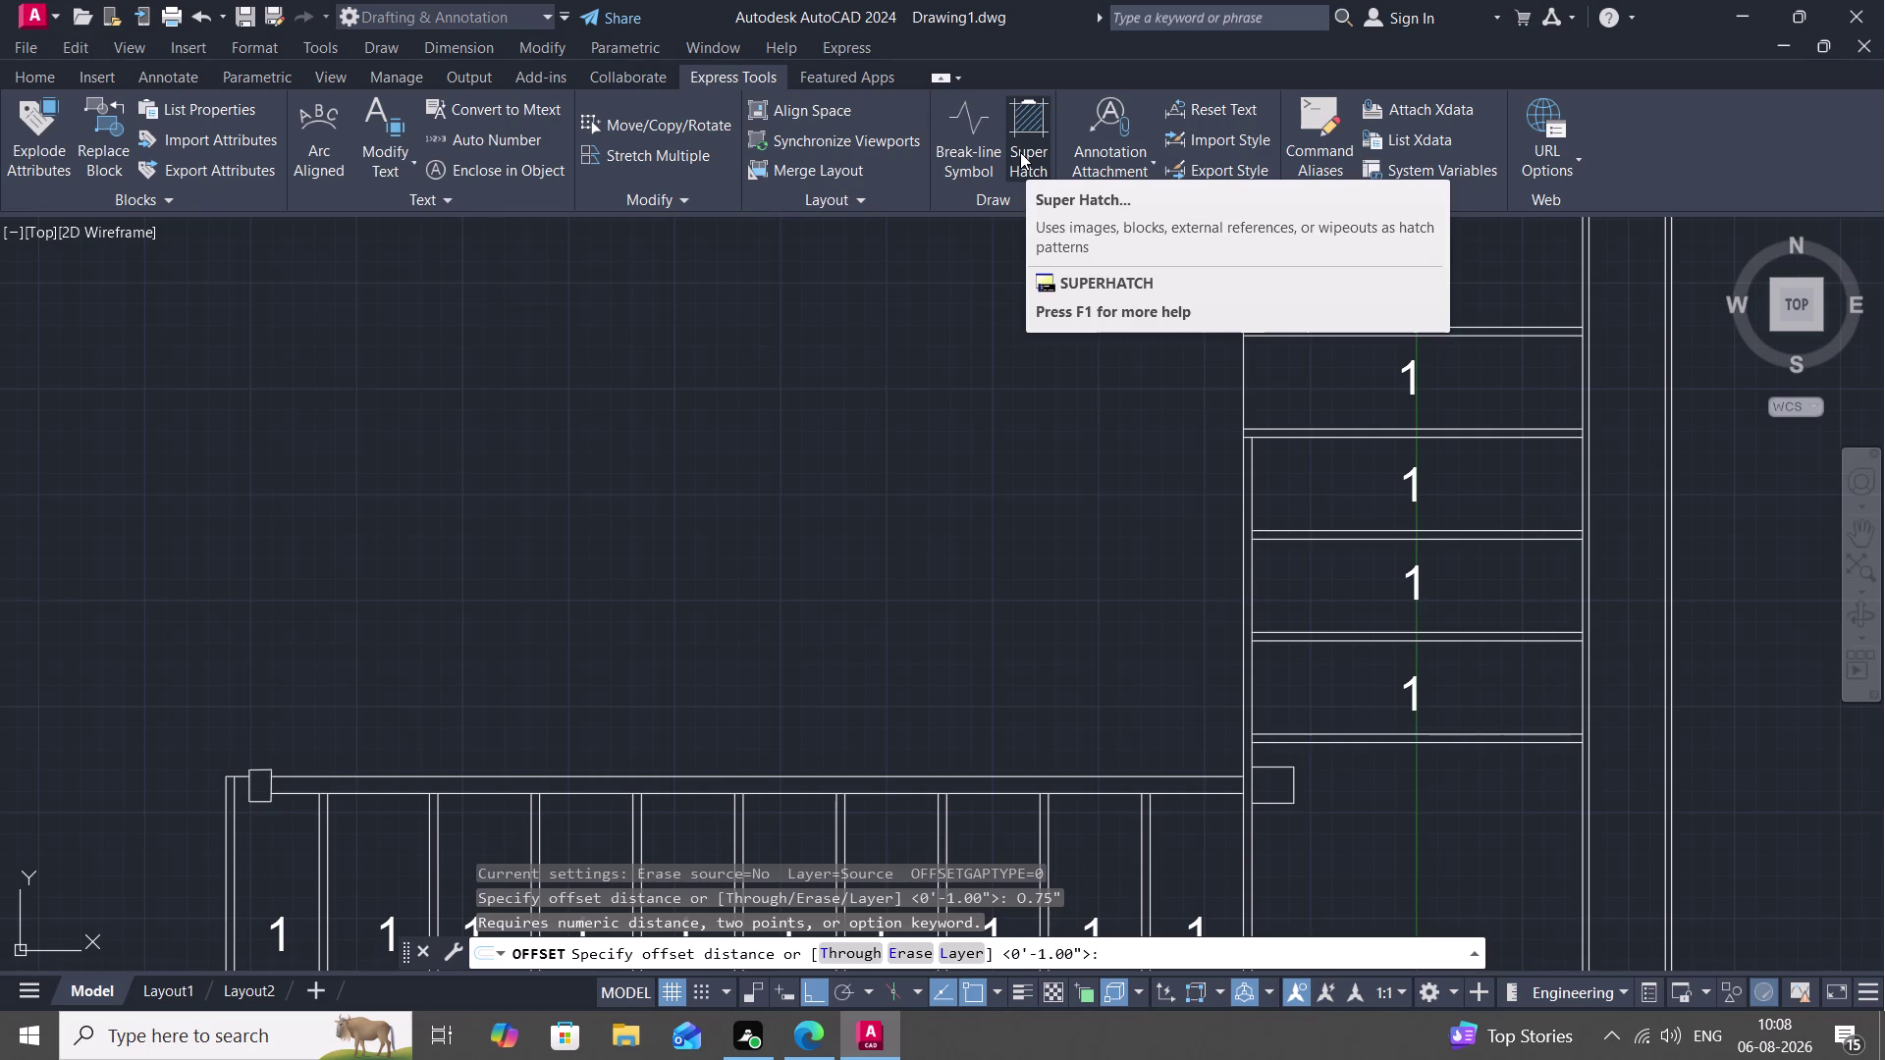
key(Escape)
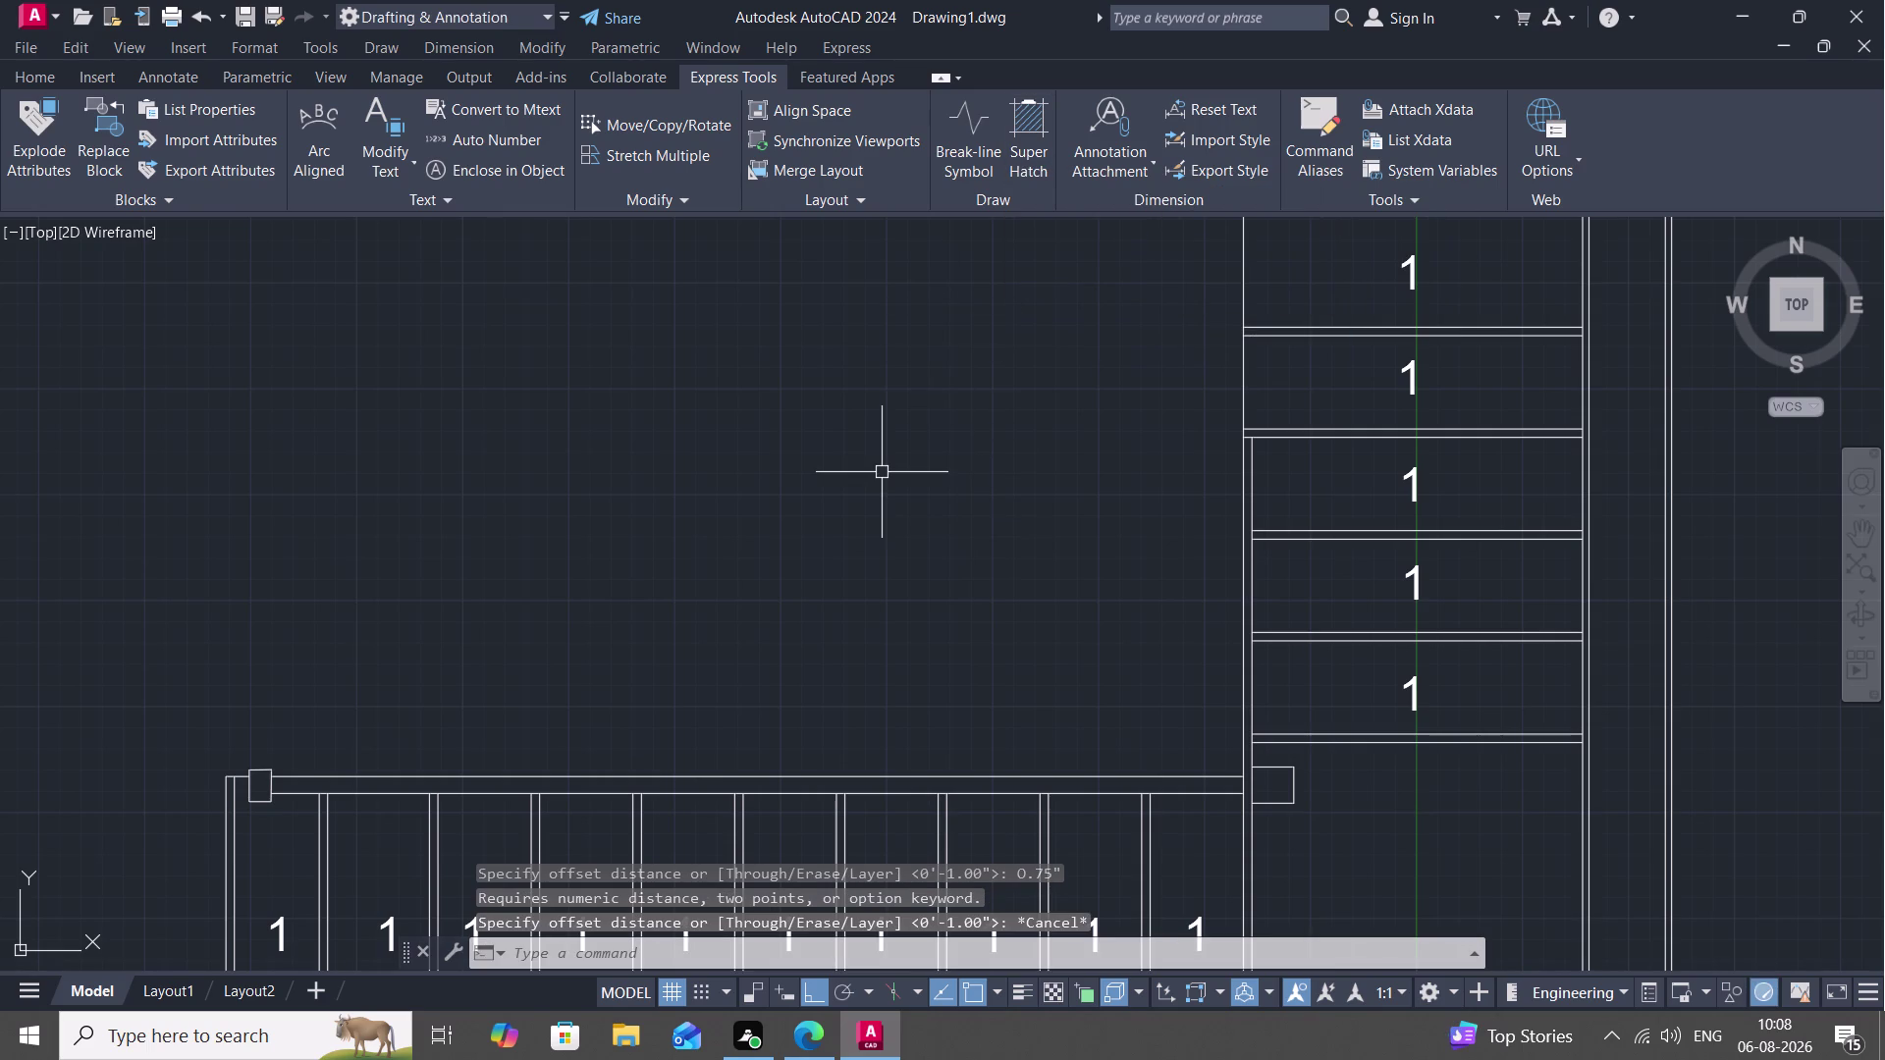
key(Escape)
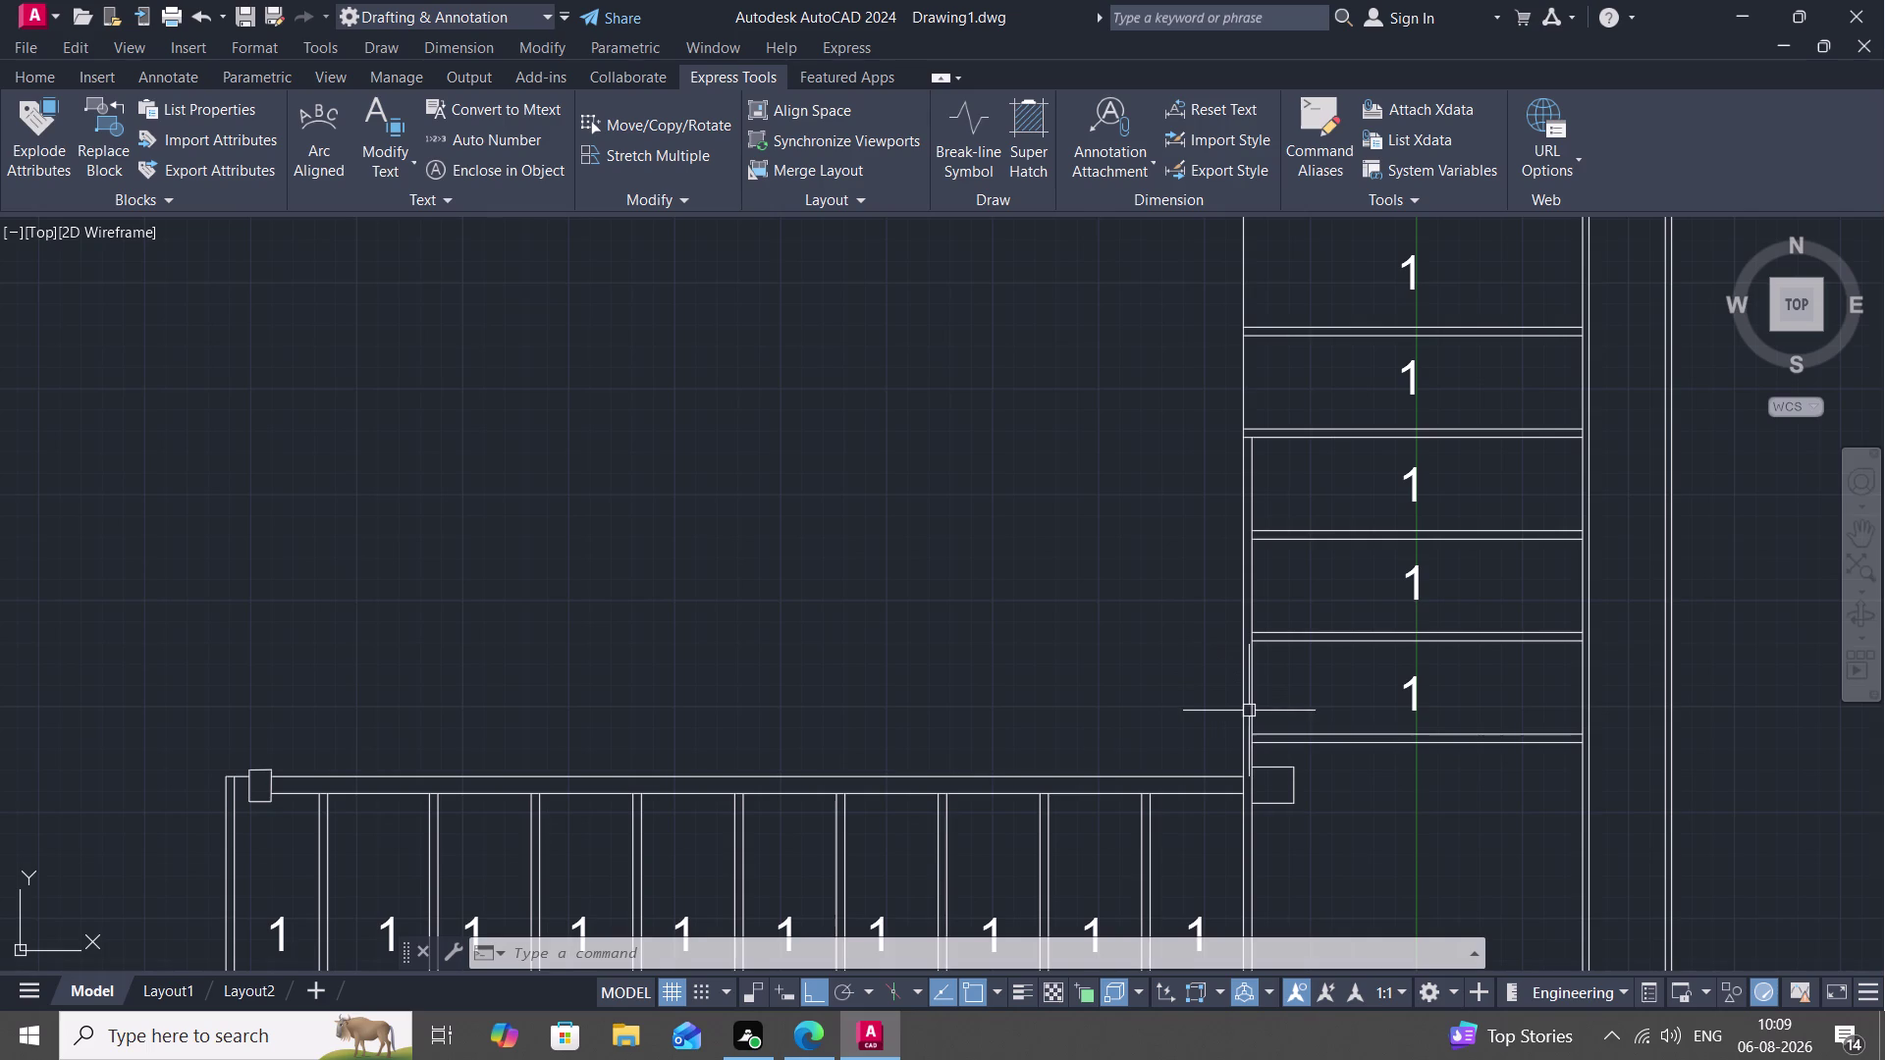
Offset the upper flight's left wall line 4 inches to the right.
key(4)
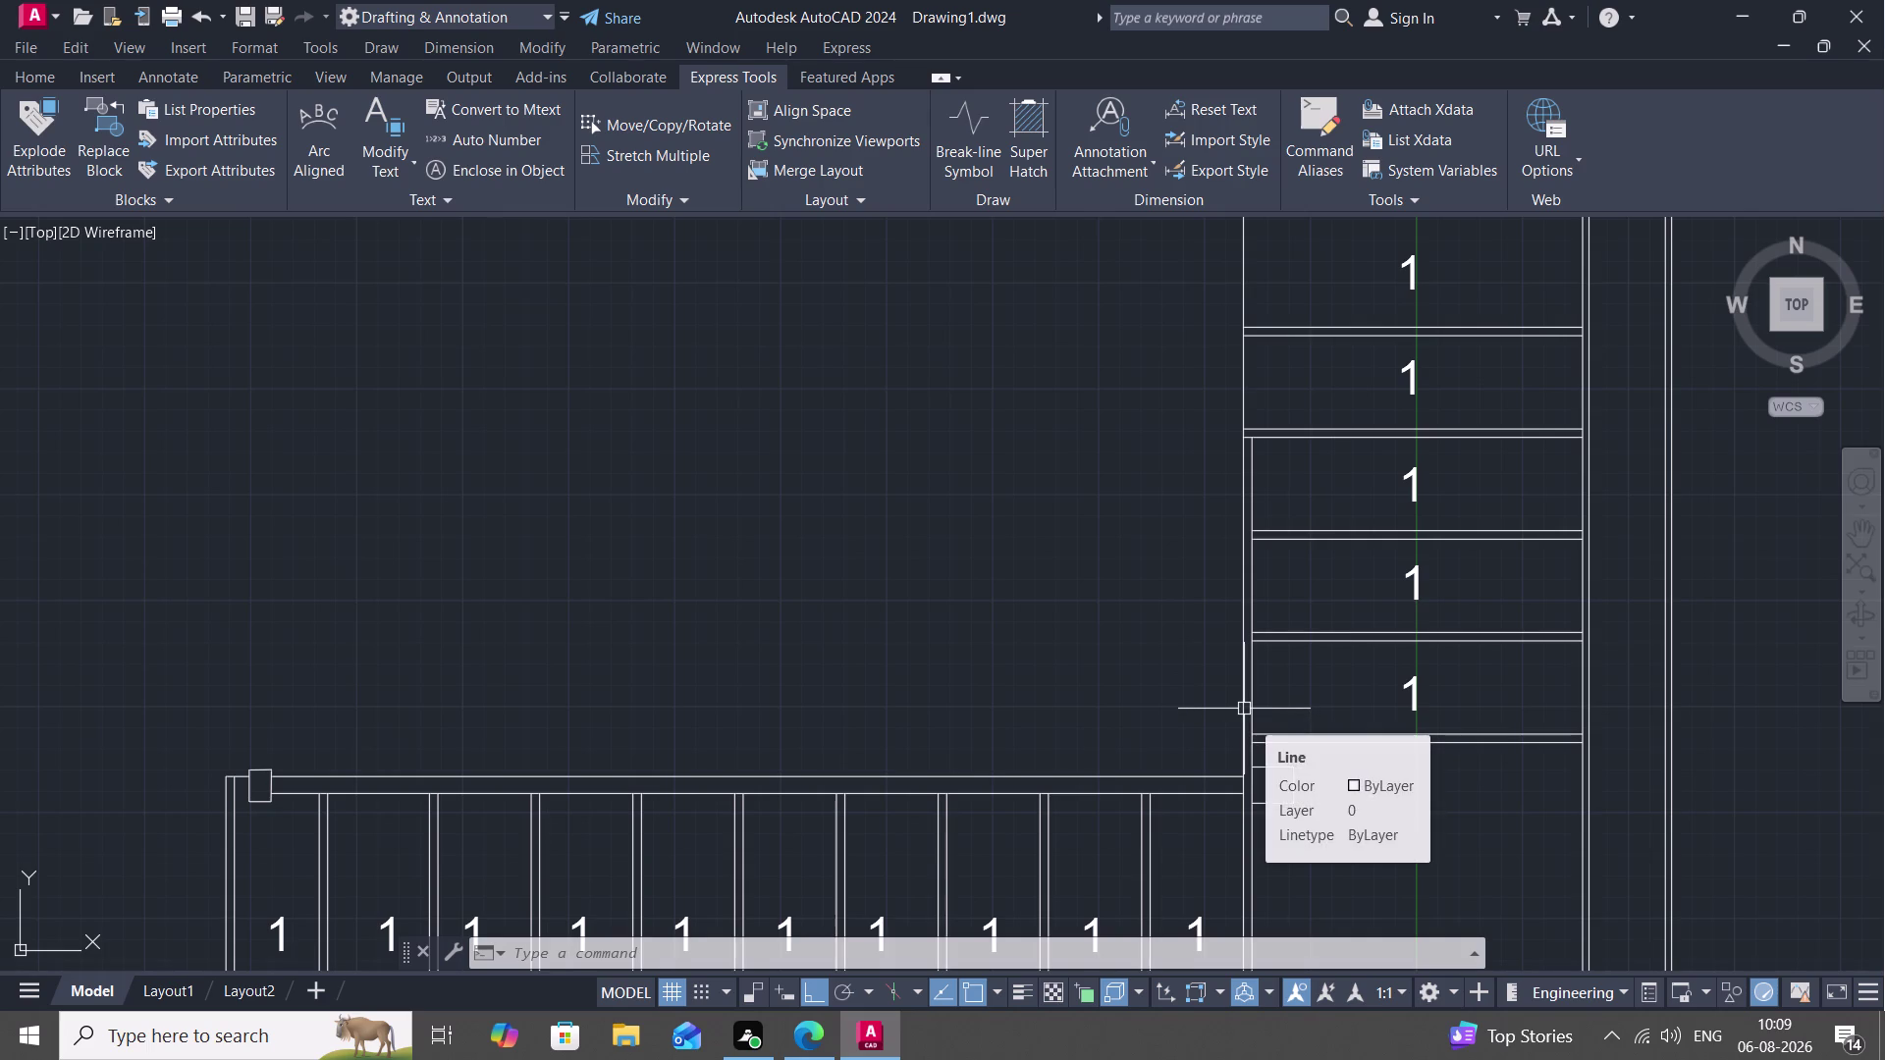
key(apostrophe)
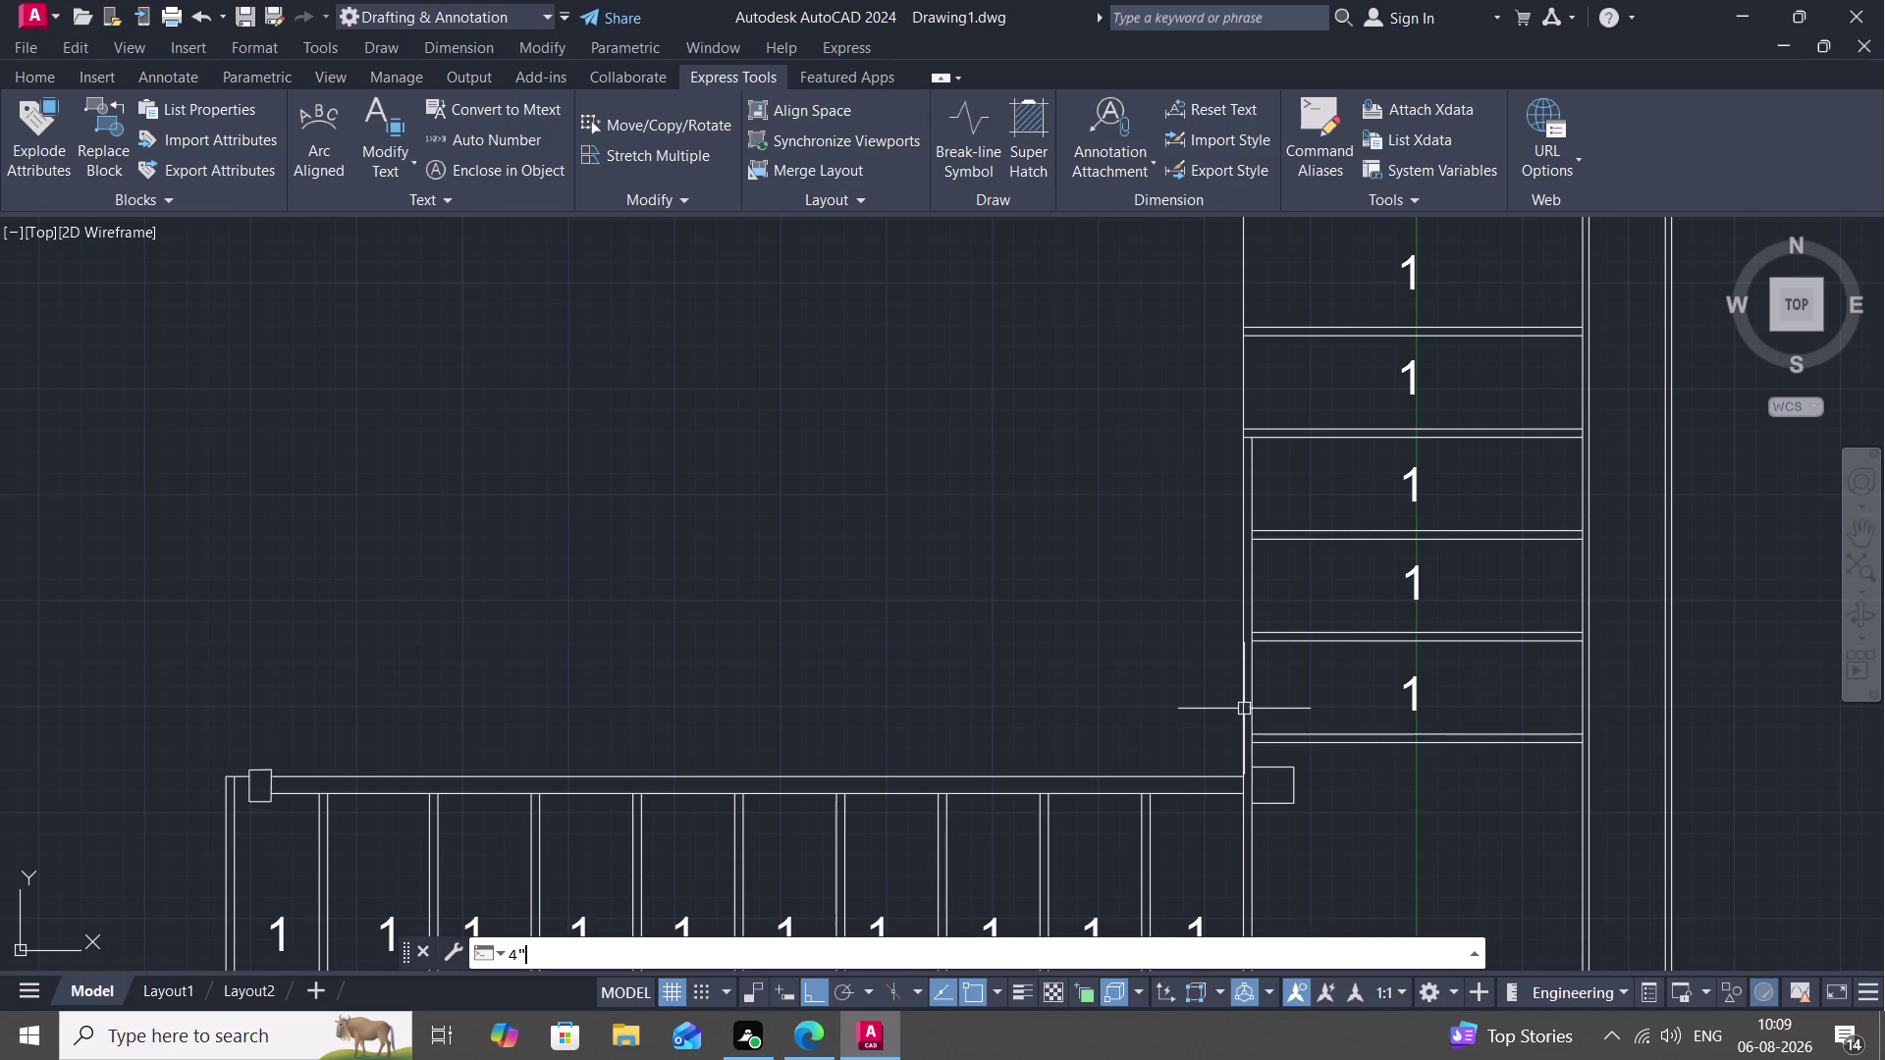
key(Escape)
key(o)
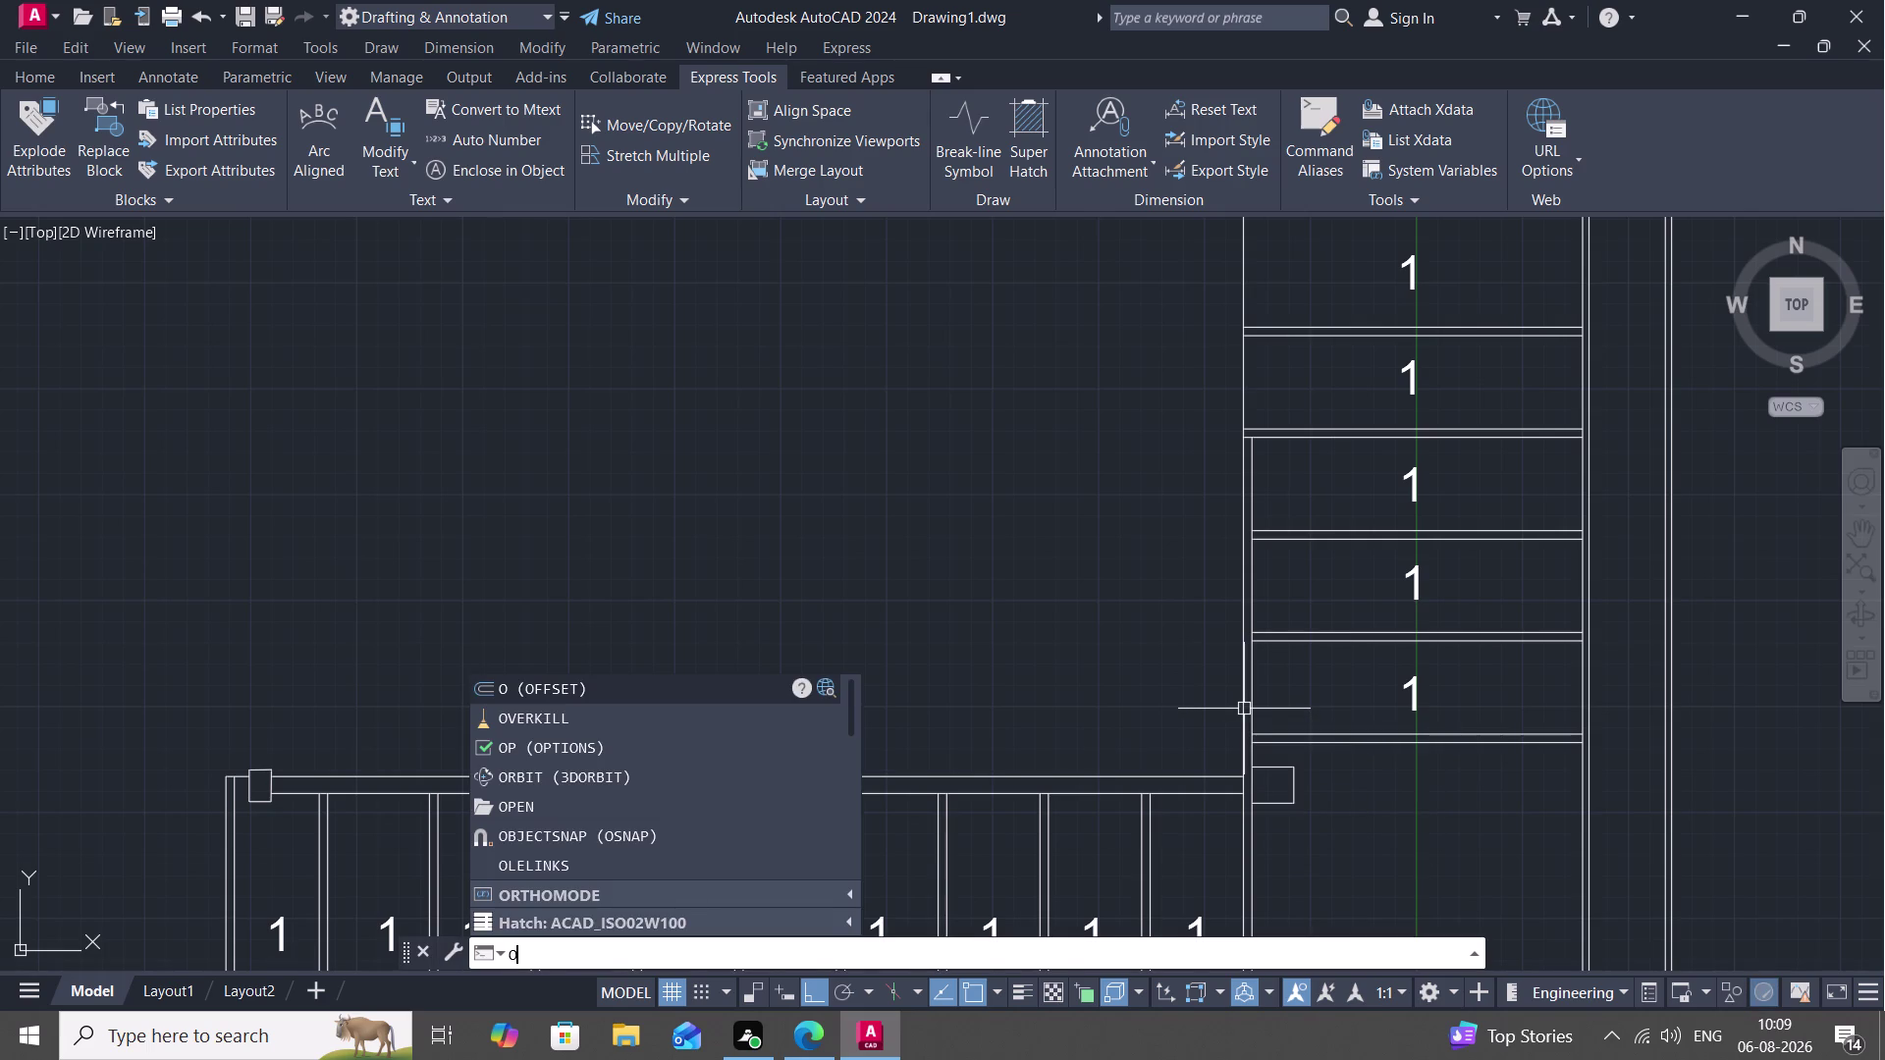
key(space)
key(4)
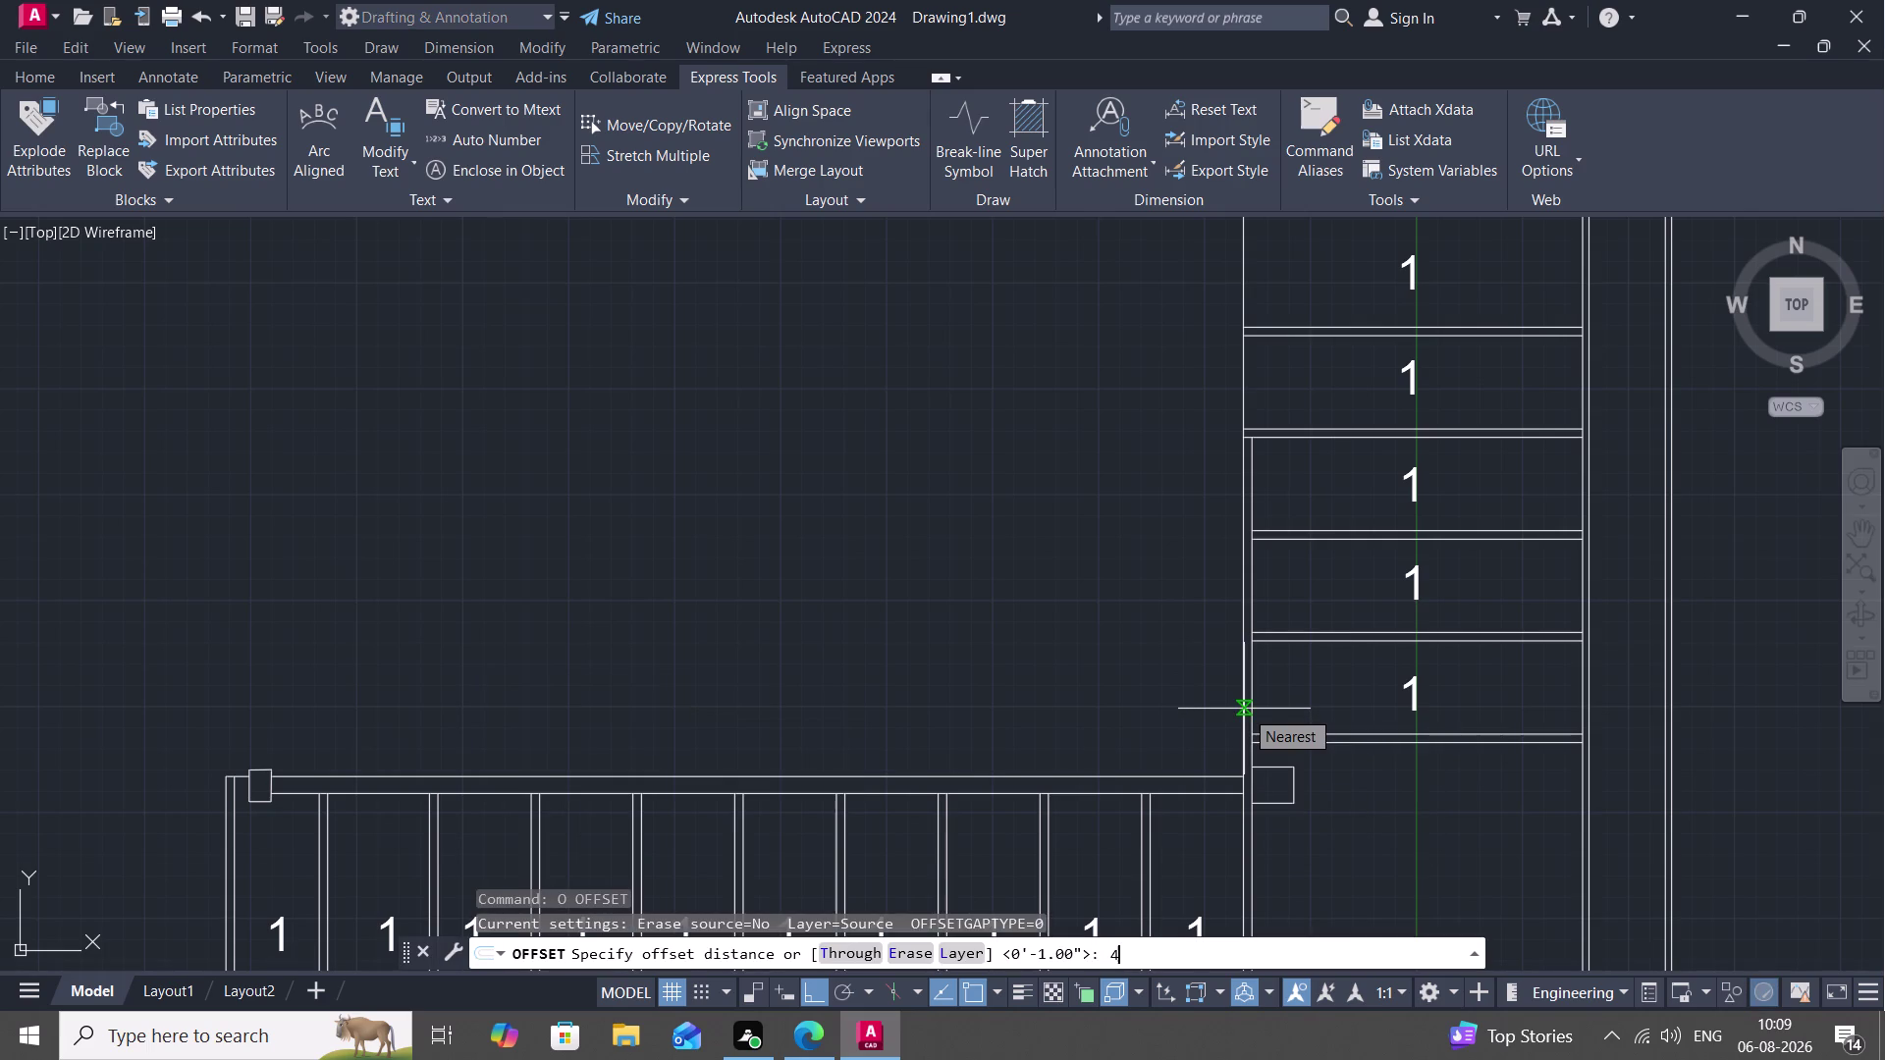
text(")
key(space)
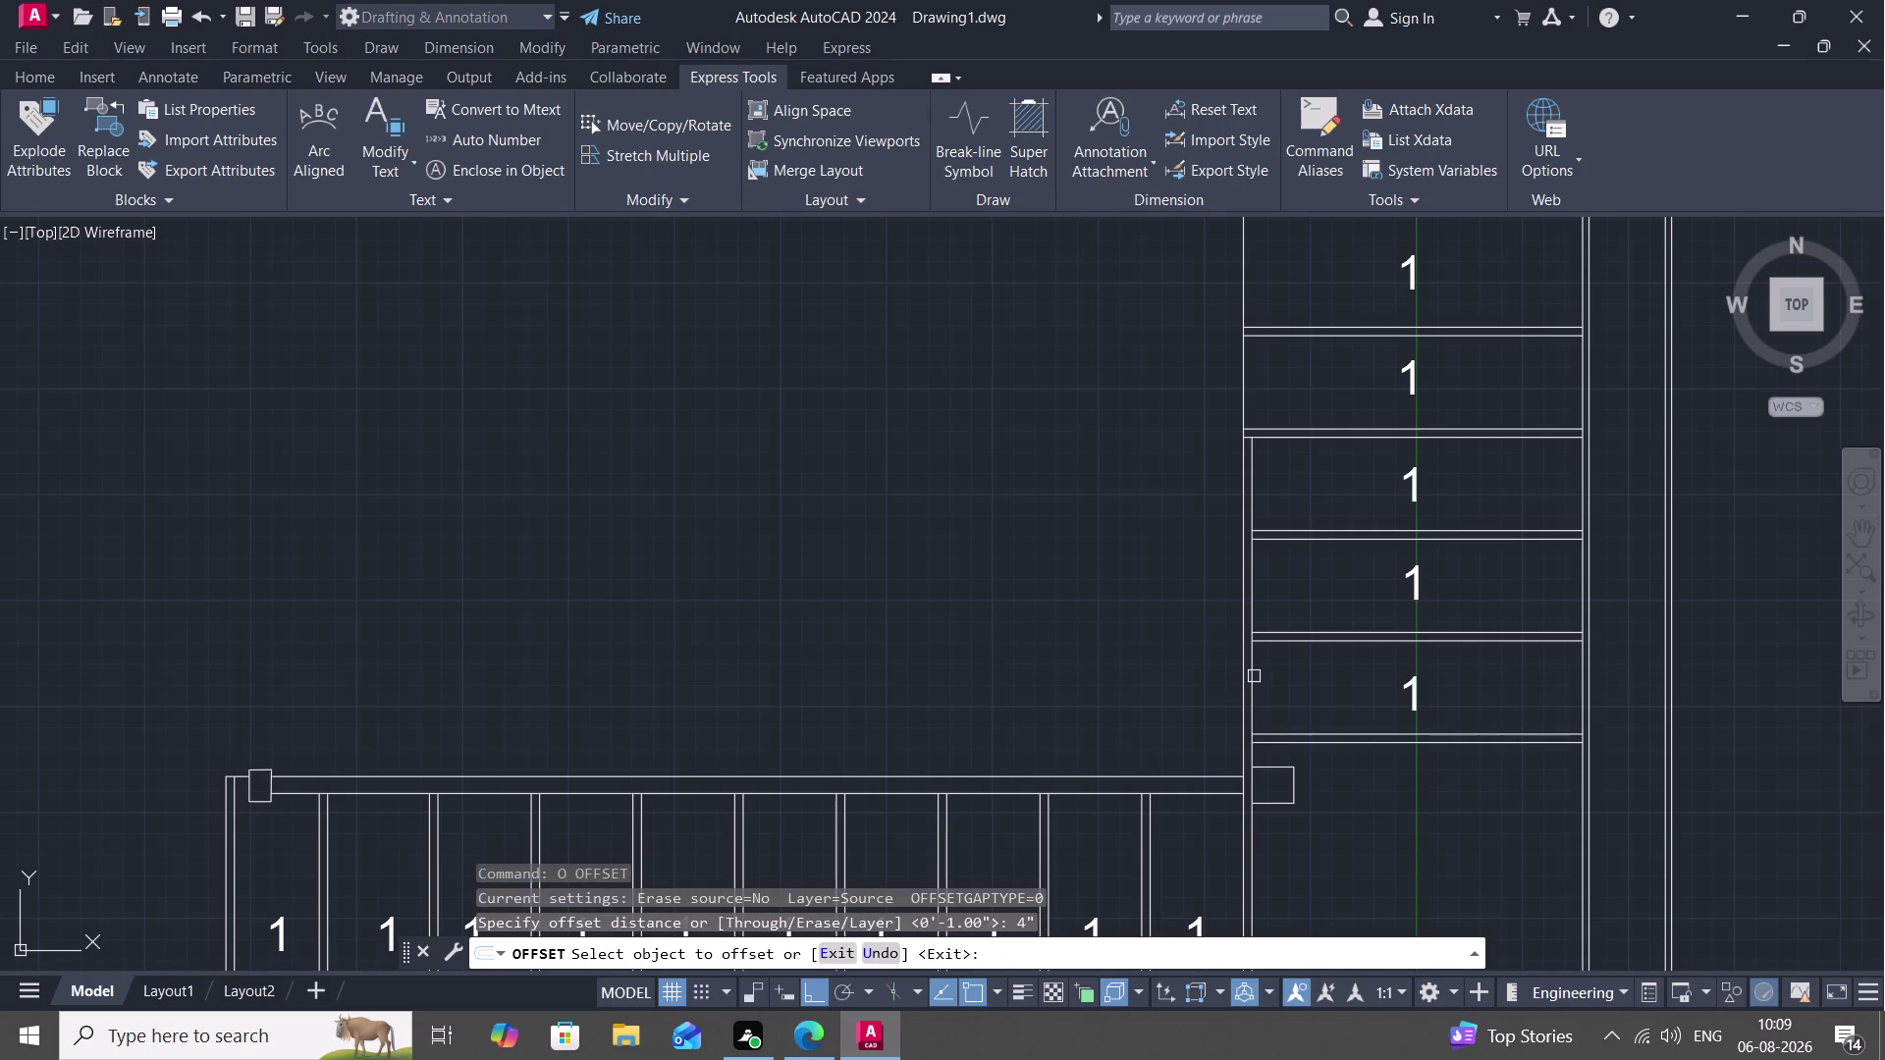
click(1252, 661)
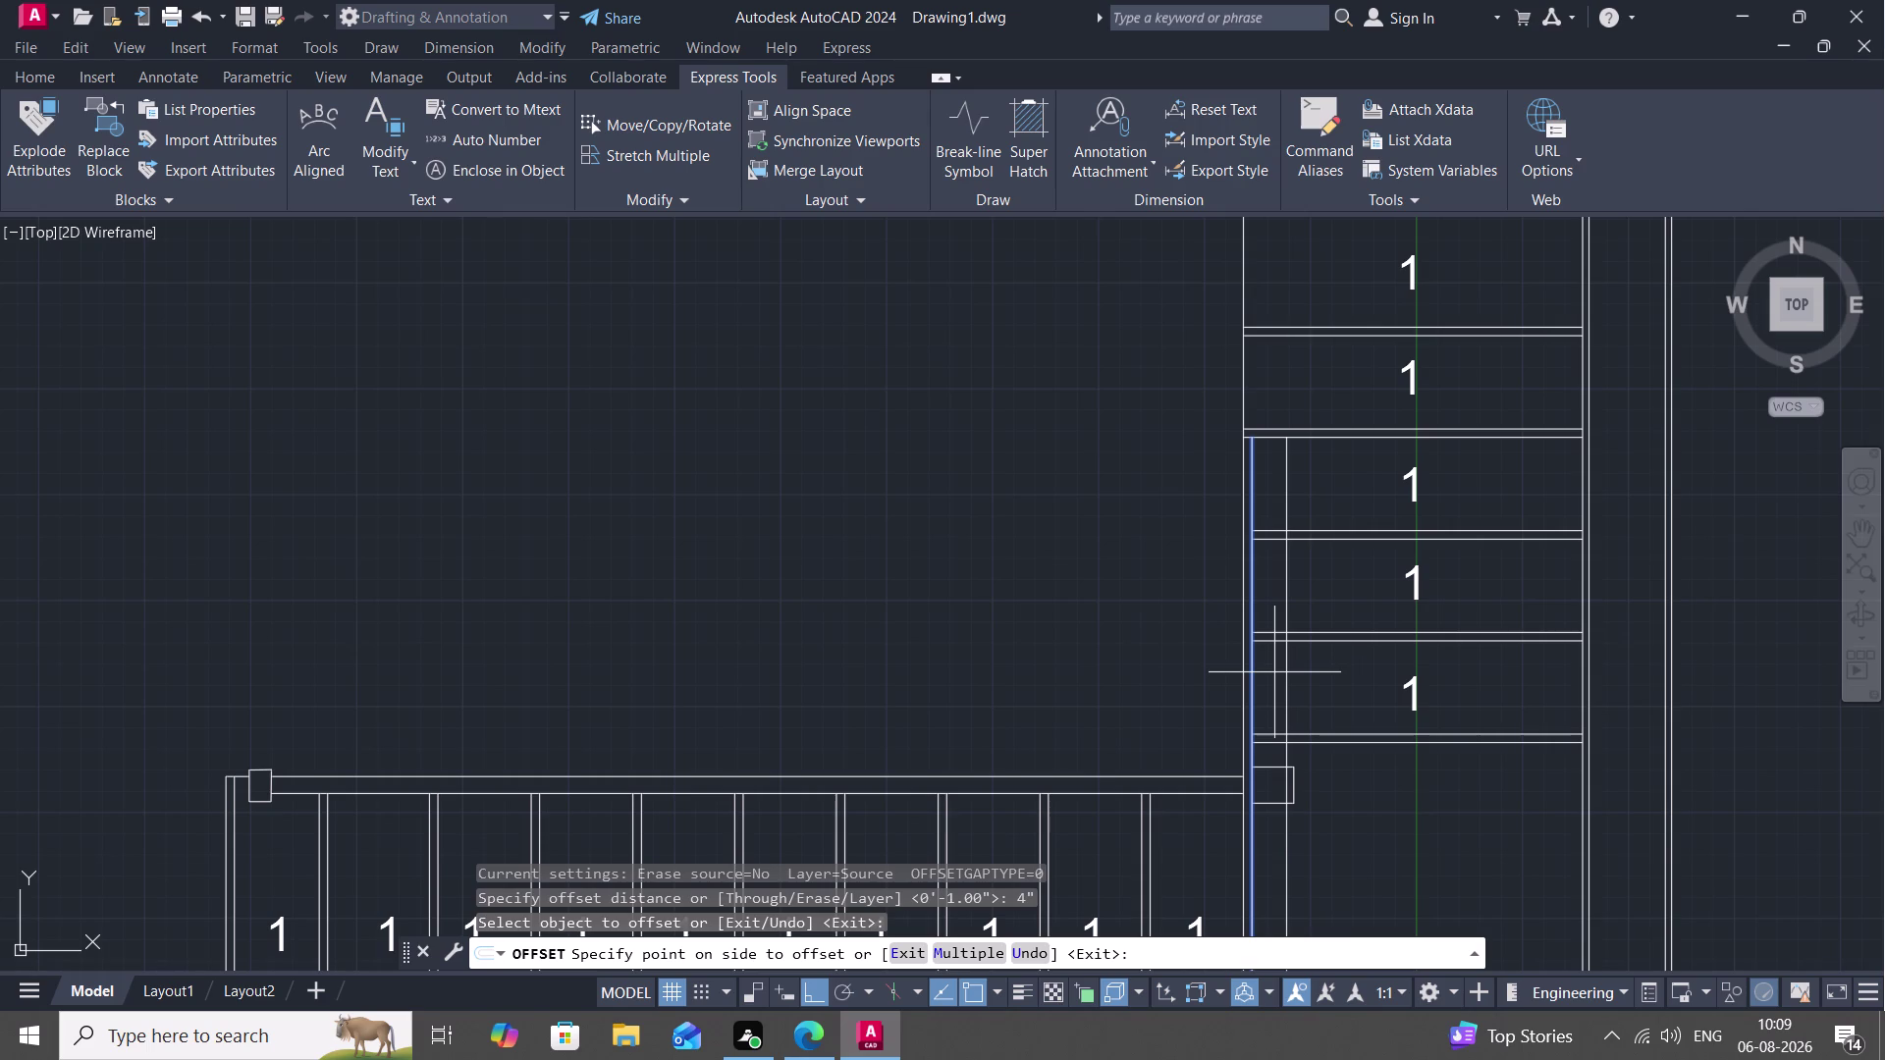
click(1279, 672)
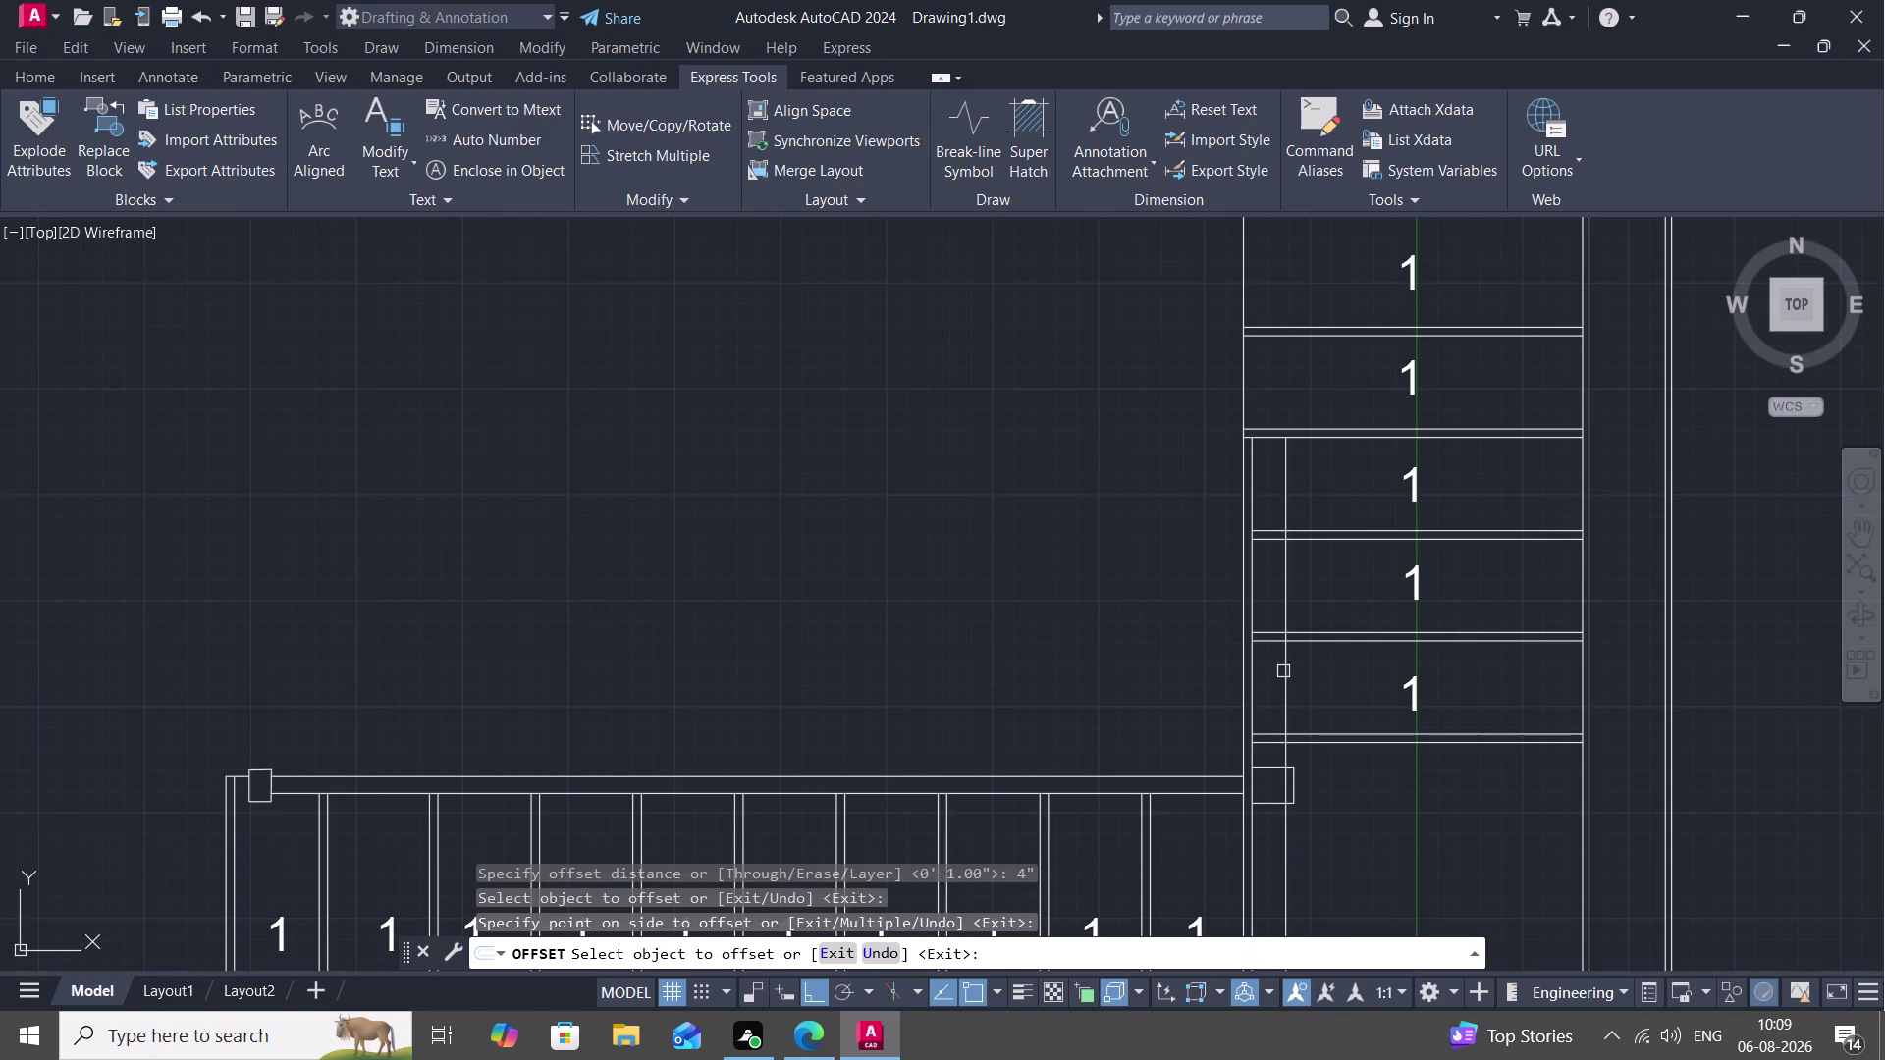
text(TR)
key(space)
key(Escape)
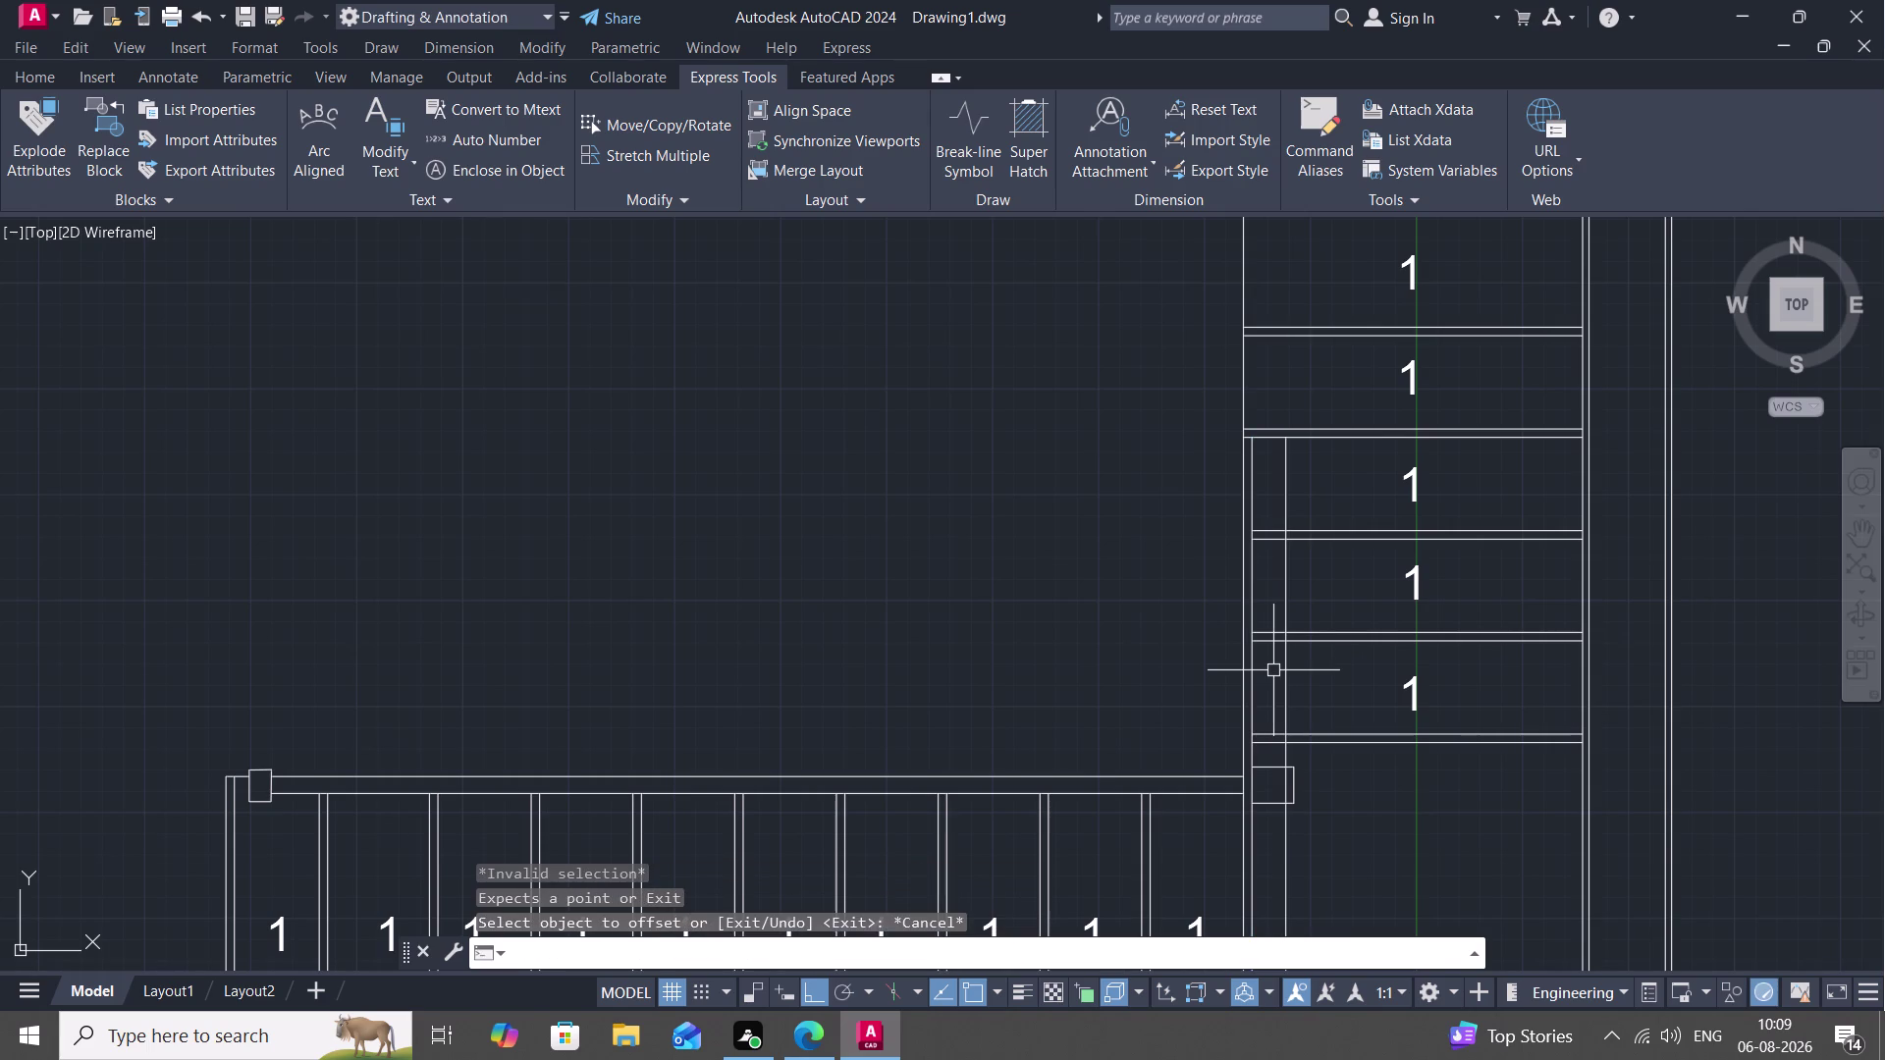
Trim the overhanging tread line ends back to the new inner wall line.
text(TR)
key(space)
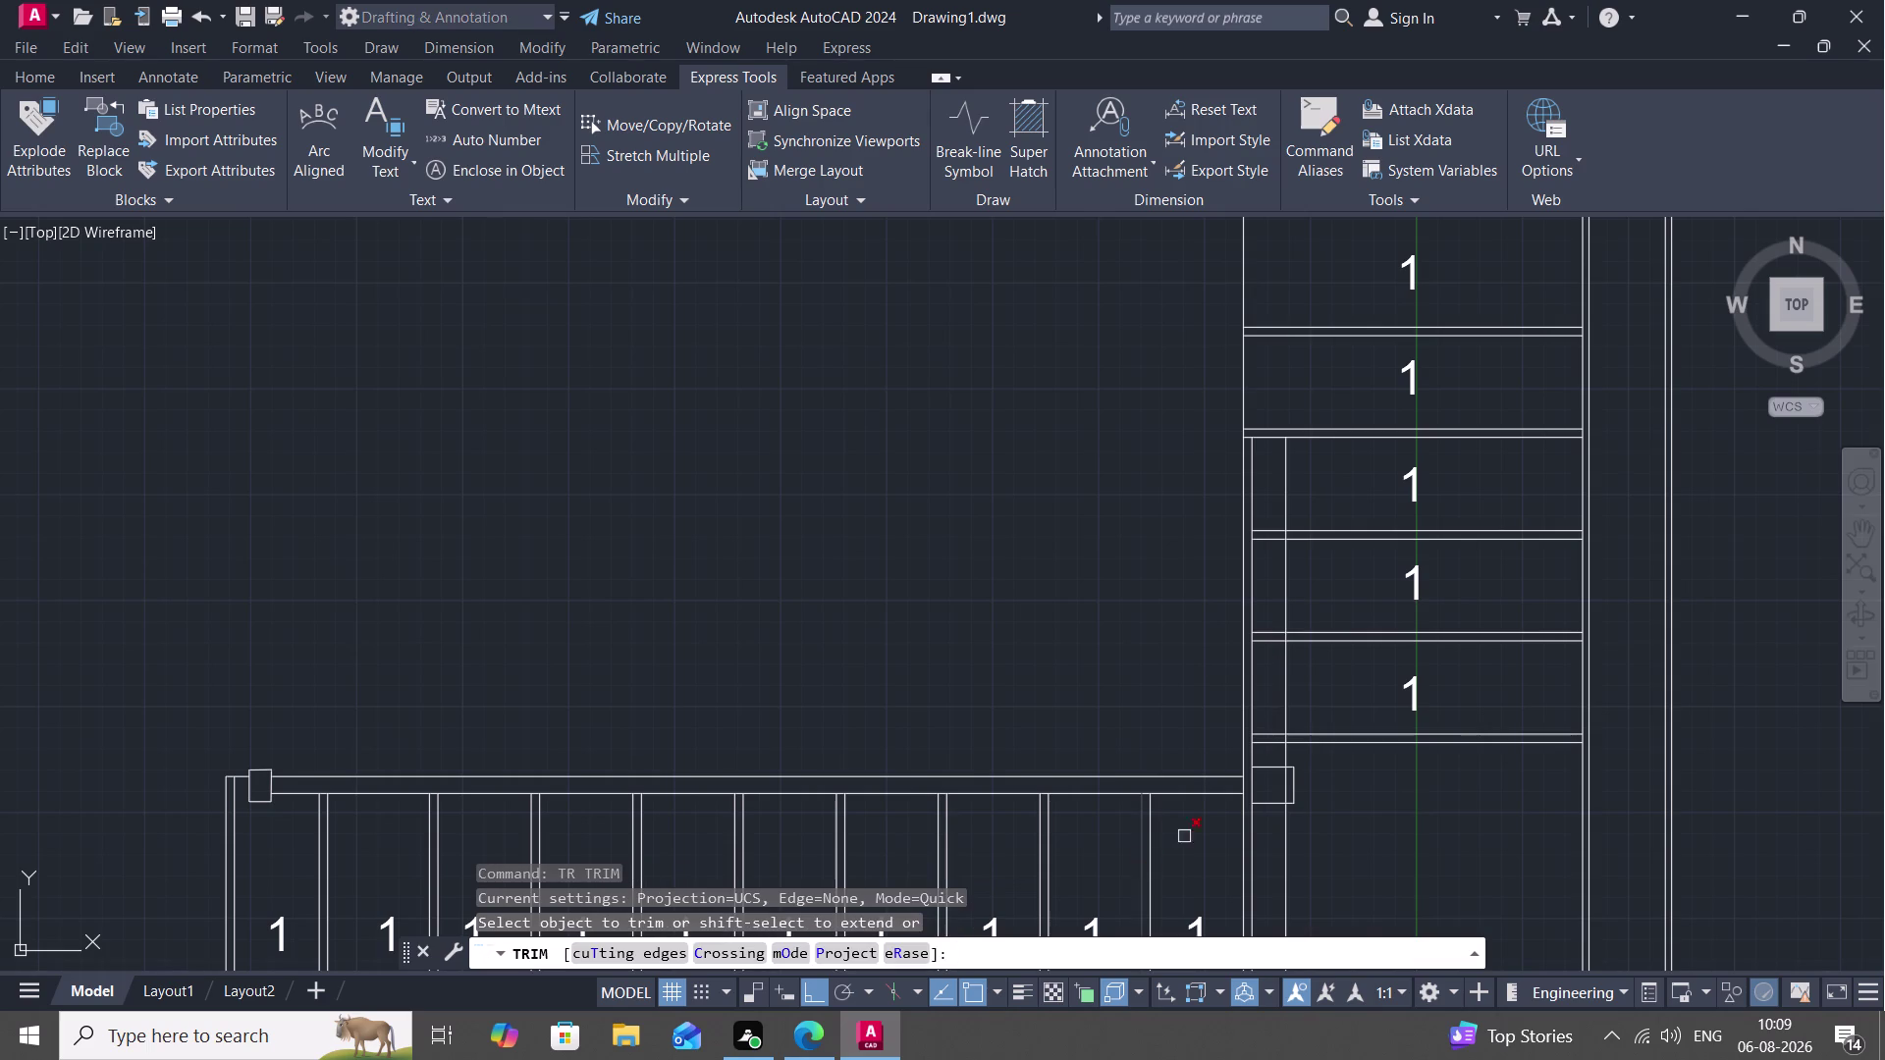
click(1294, 774)
scroll(up, 3)
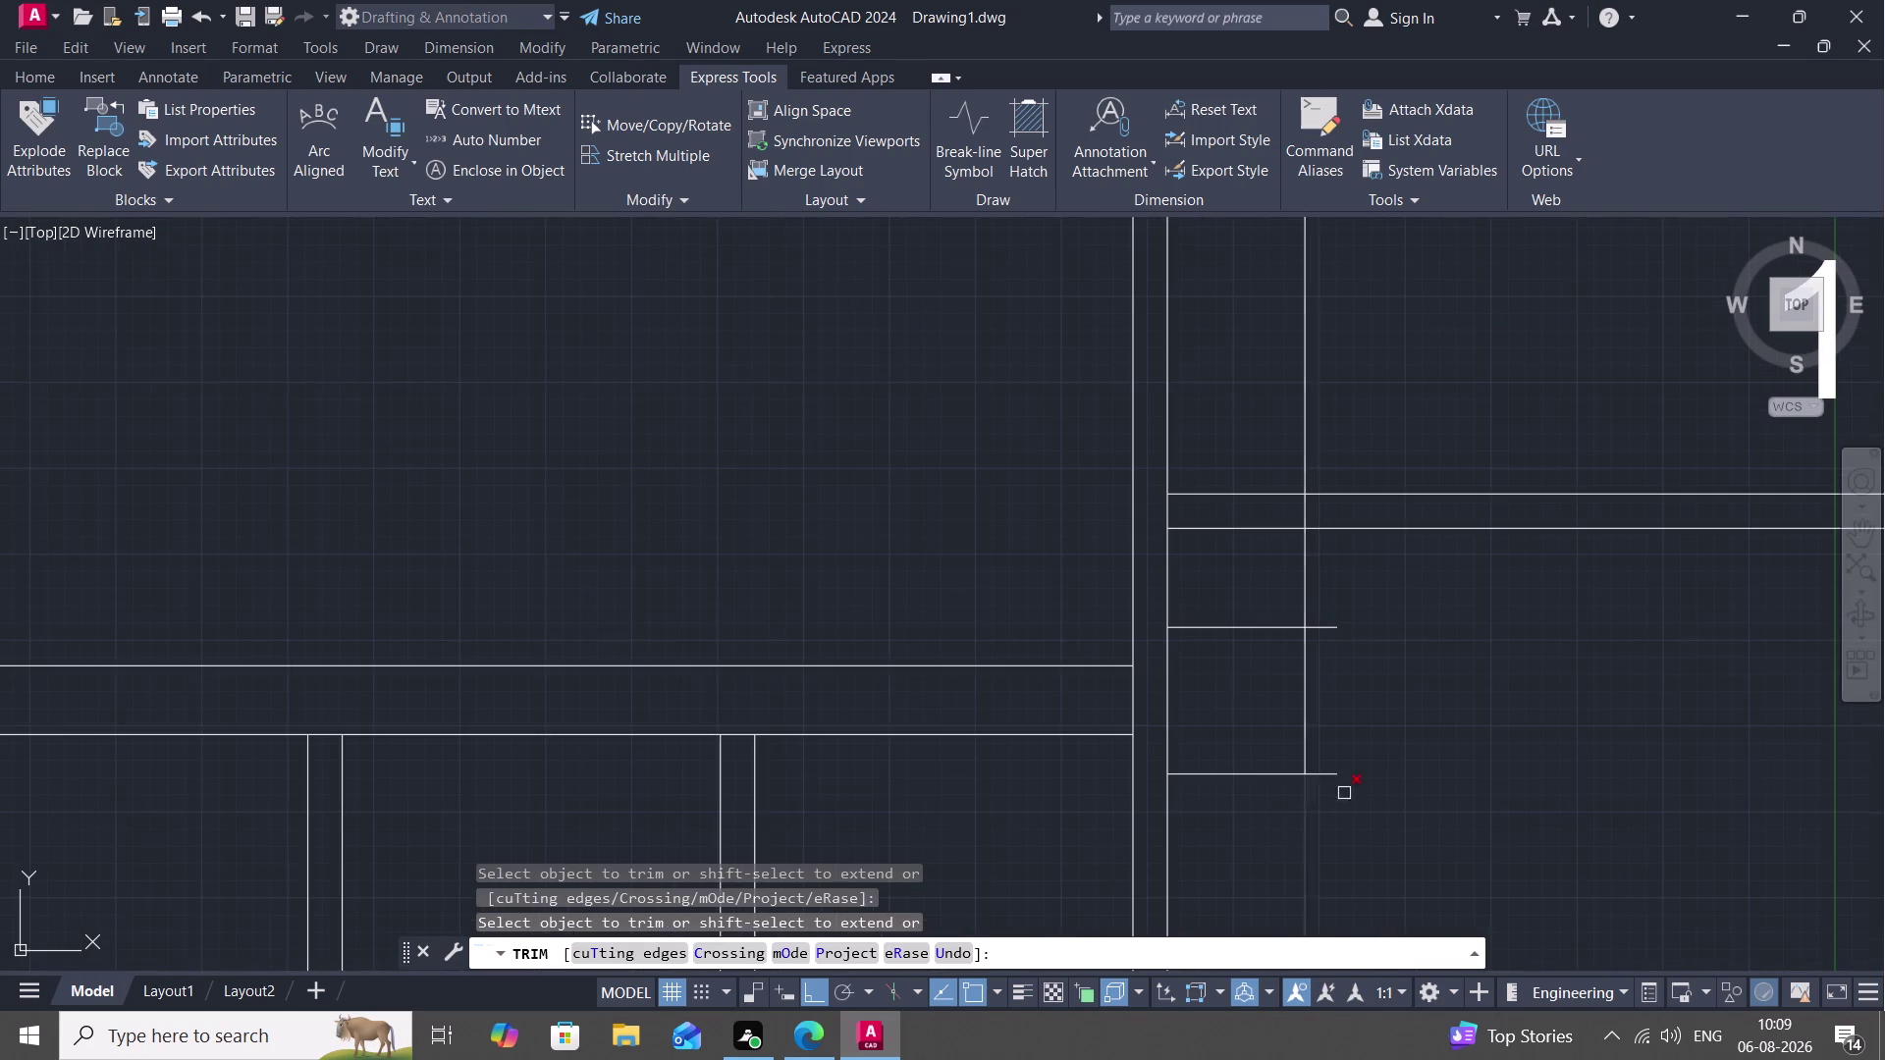
click(1334, 775)
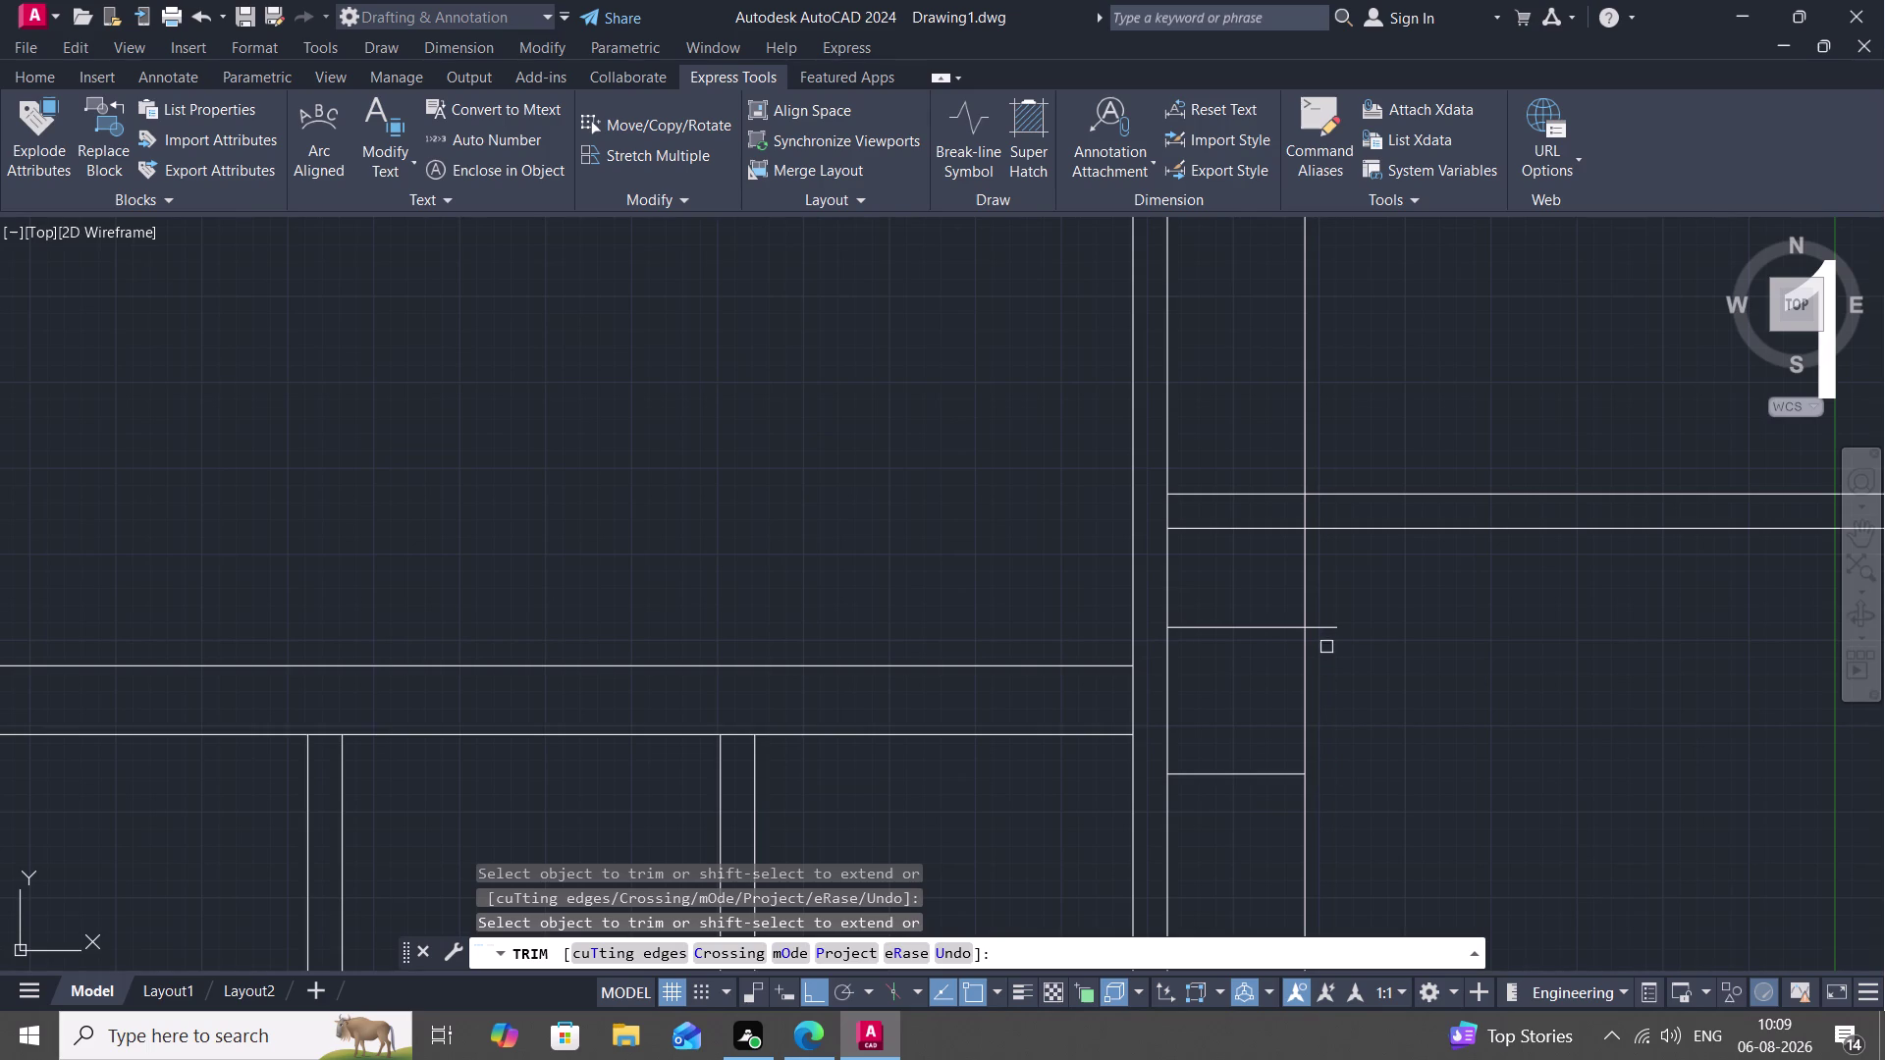
click(1322, 624)
click(1309, 588)
click(1307, 799)
scroll(down, 3)
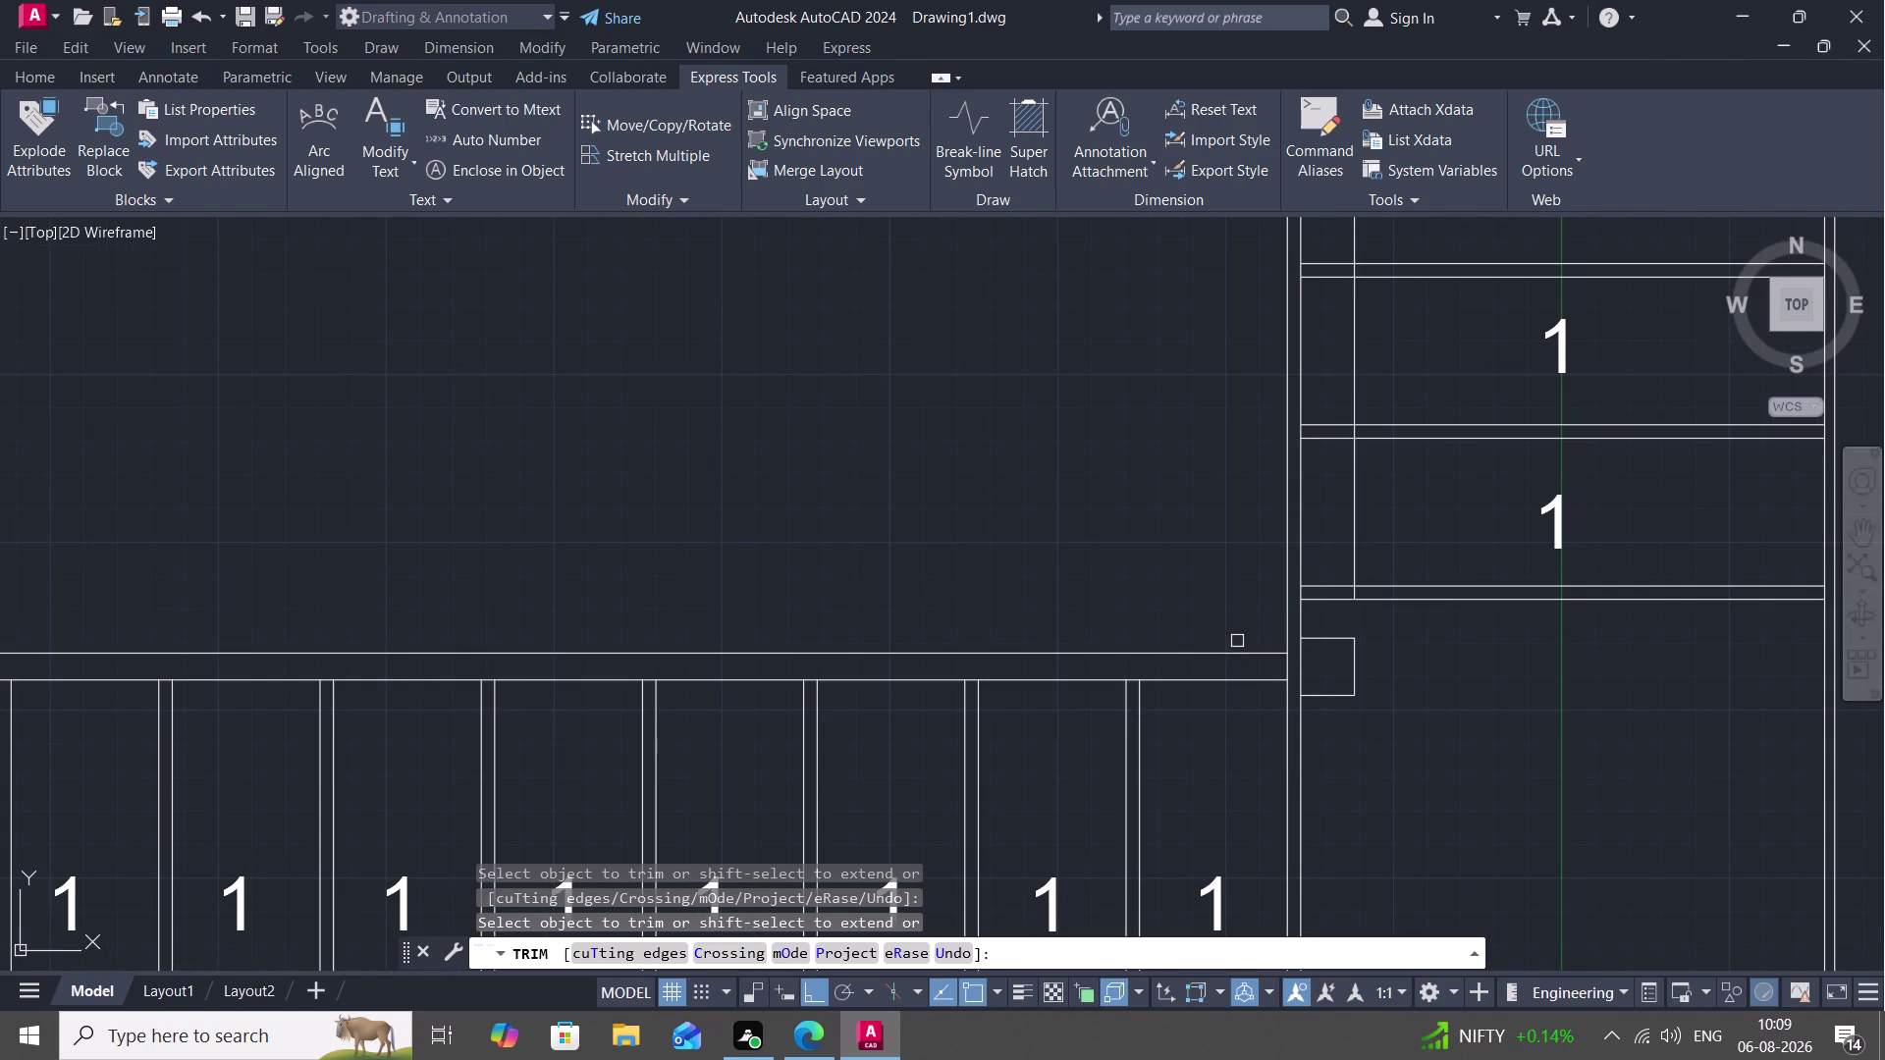
key(Escape)
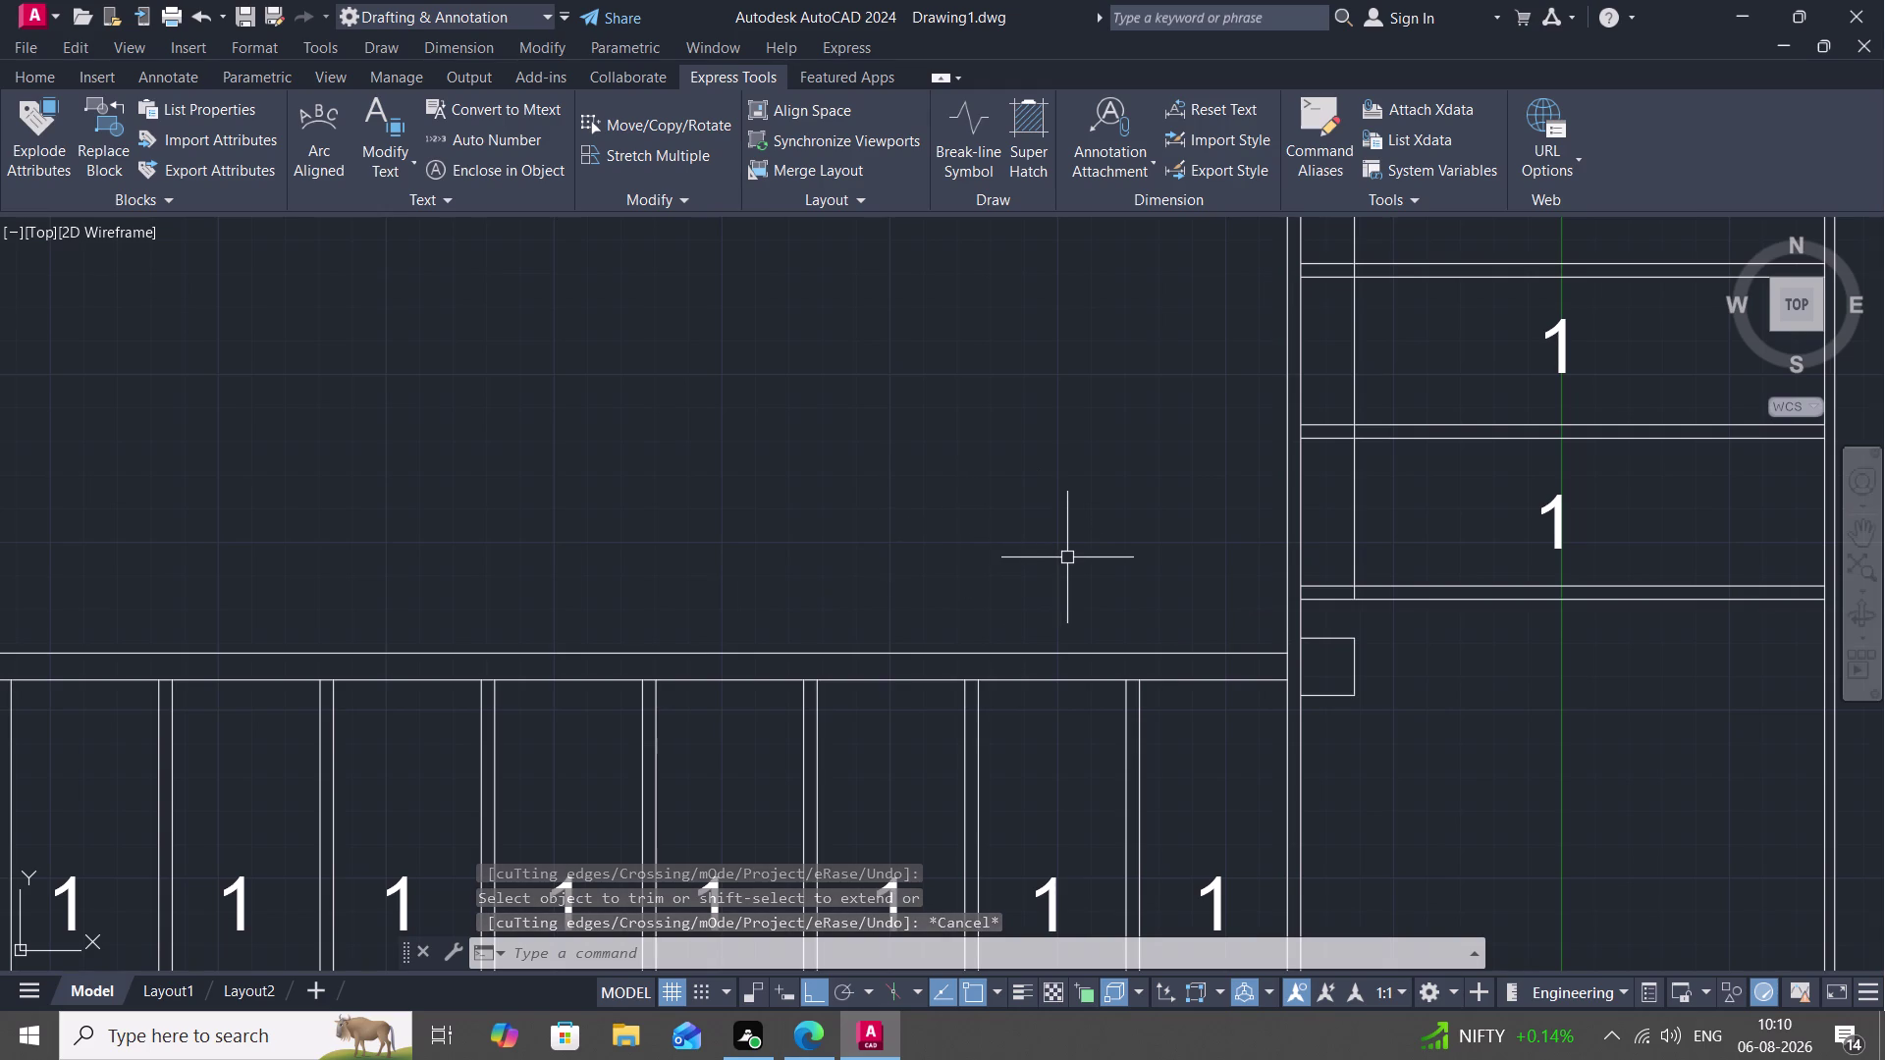
Extend the landing edge line toward the upper flight's wall.
text(E)
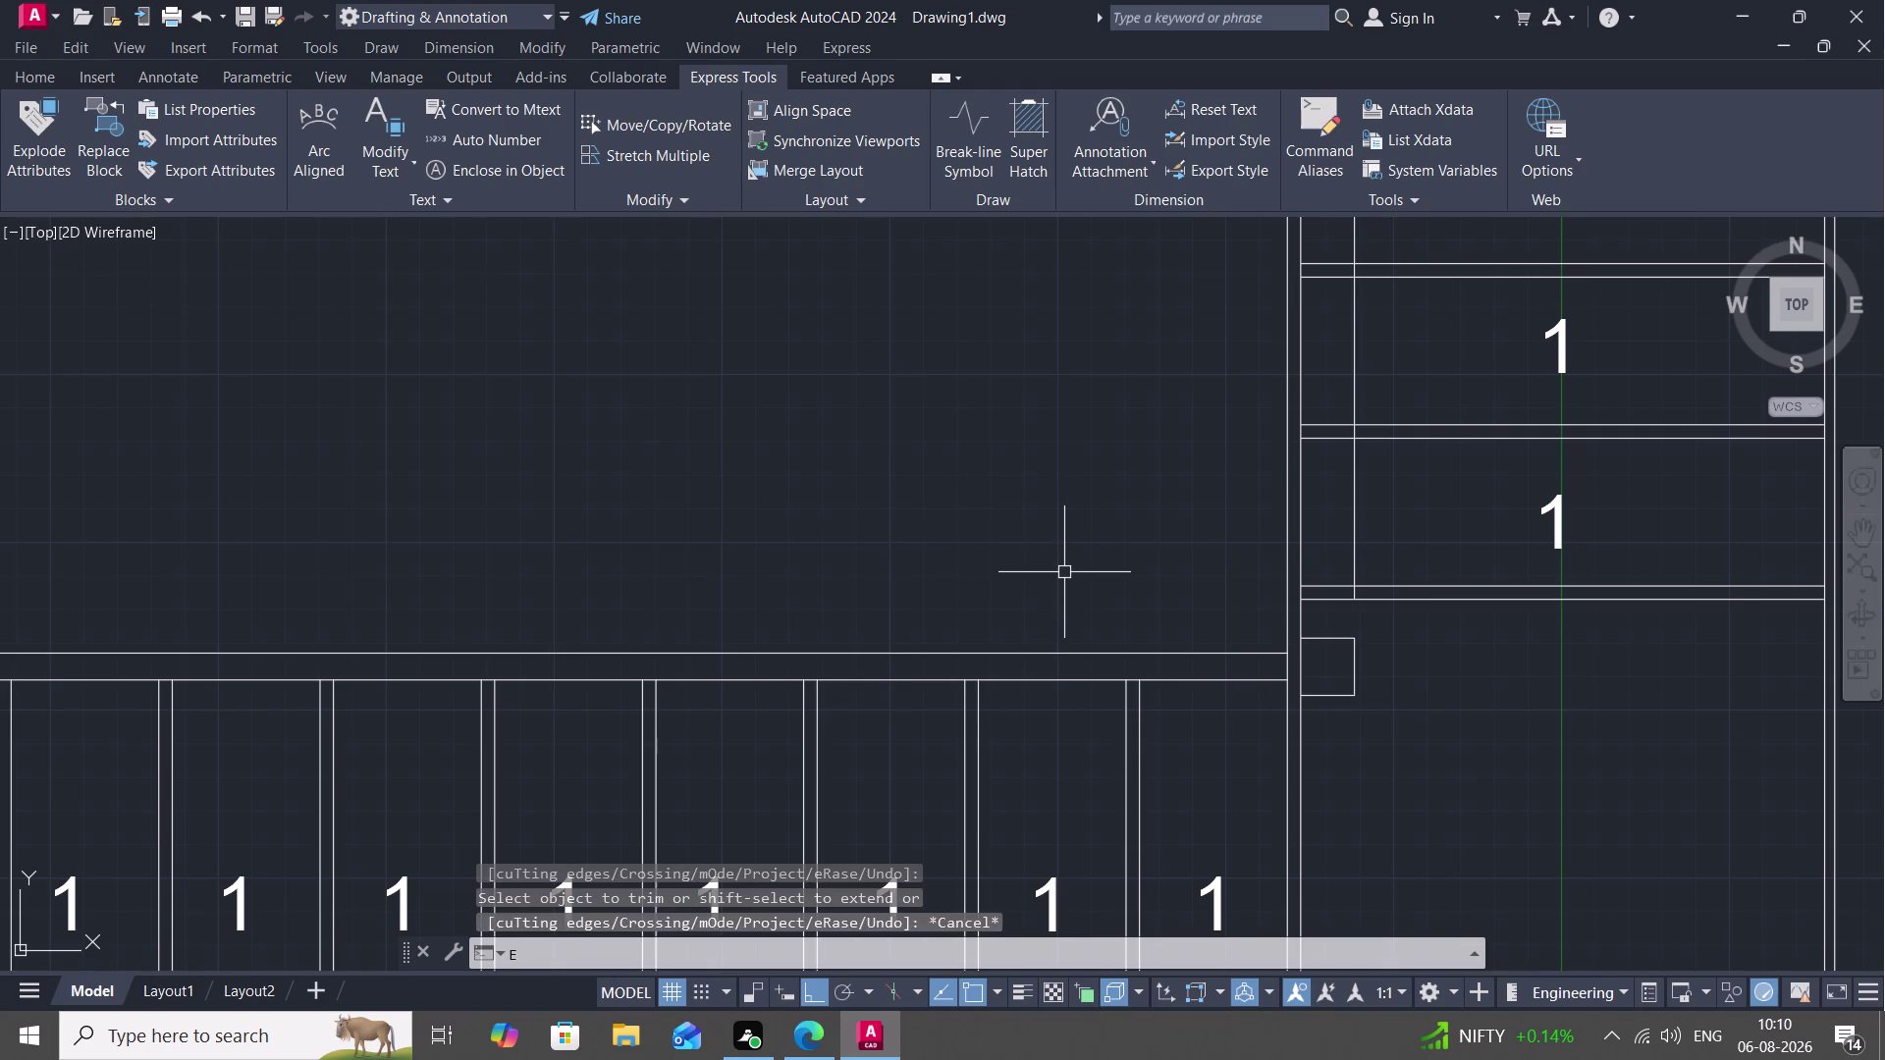
text(SX)
key(space)
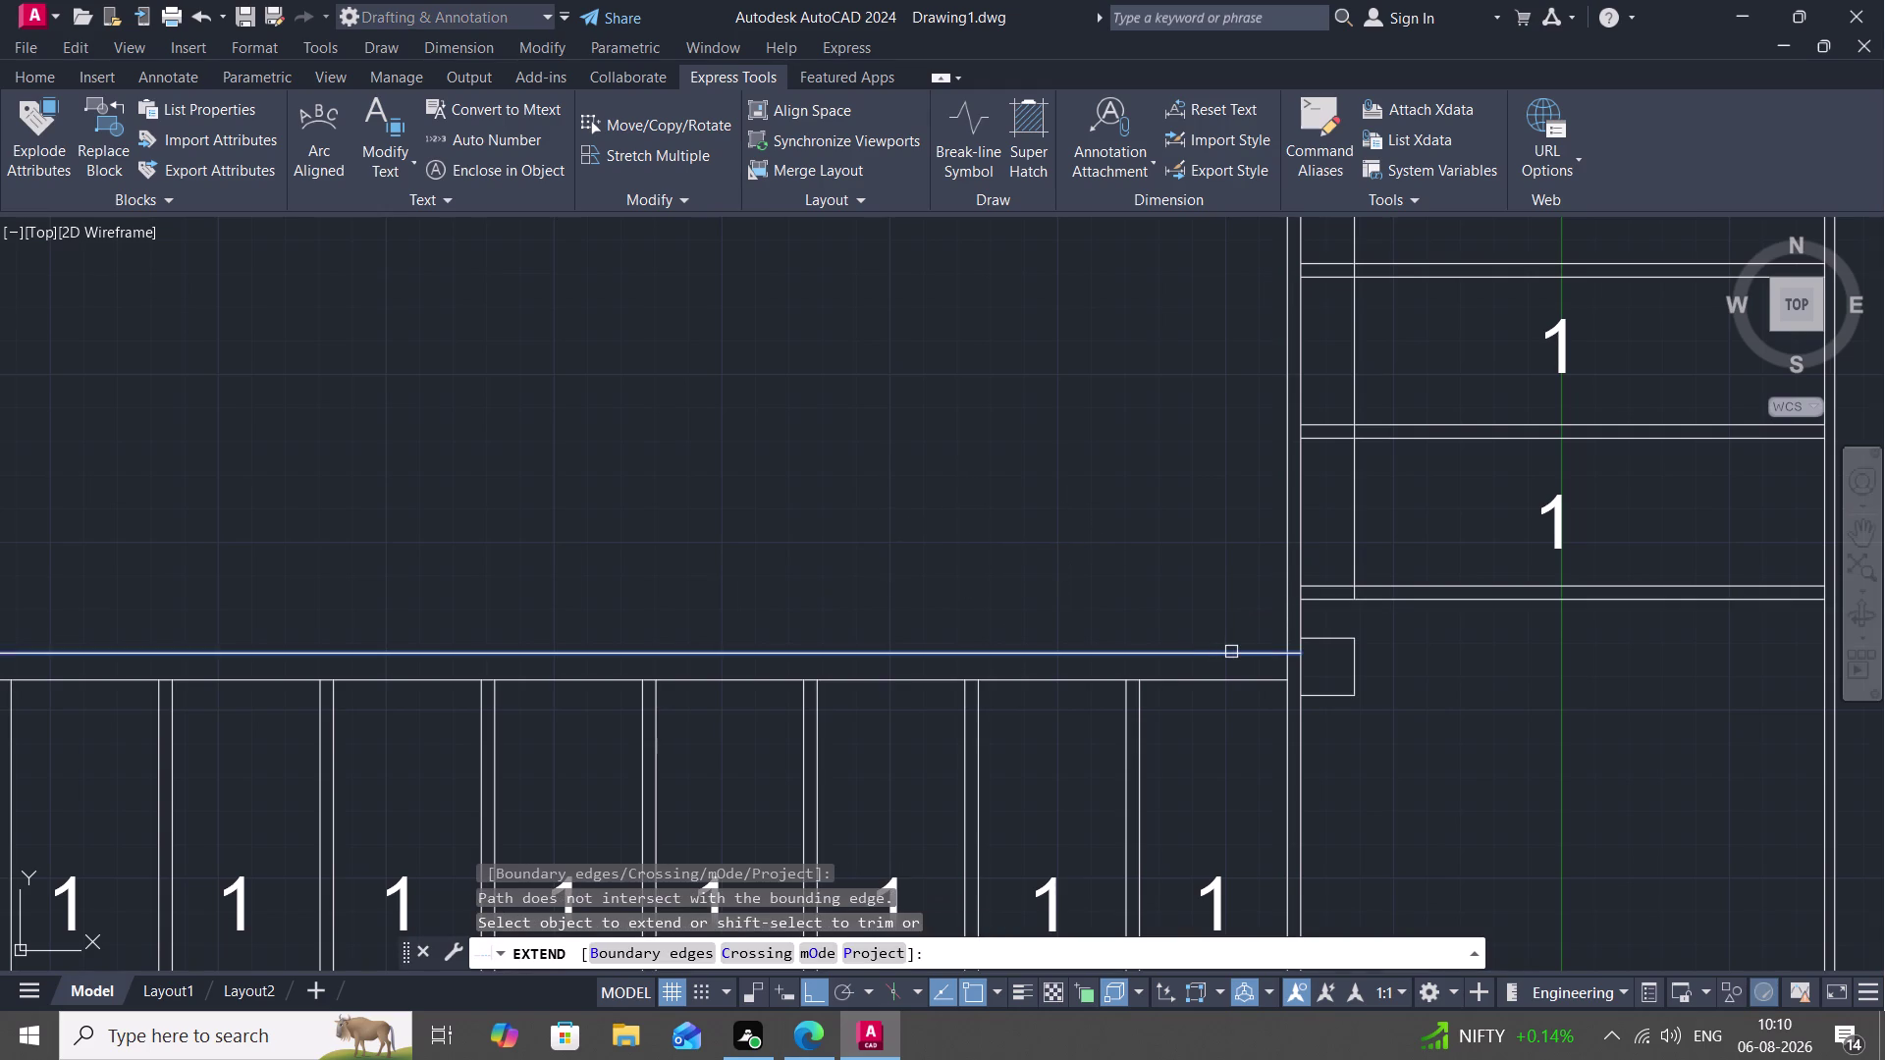
click(1234, 652)
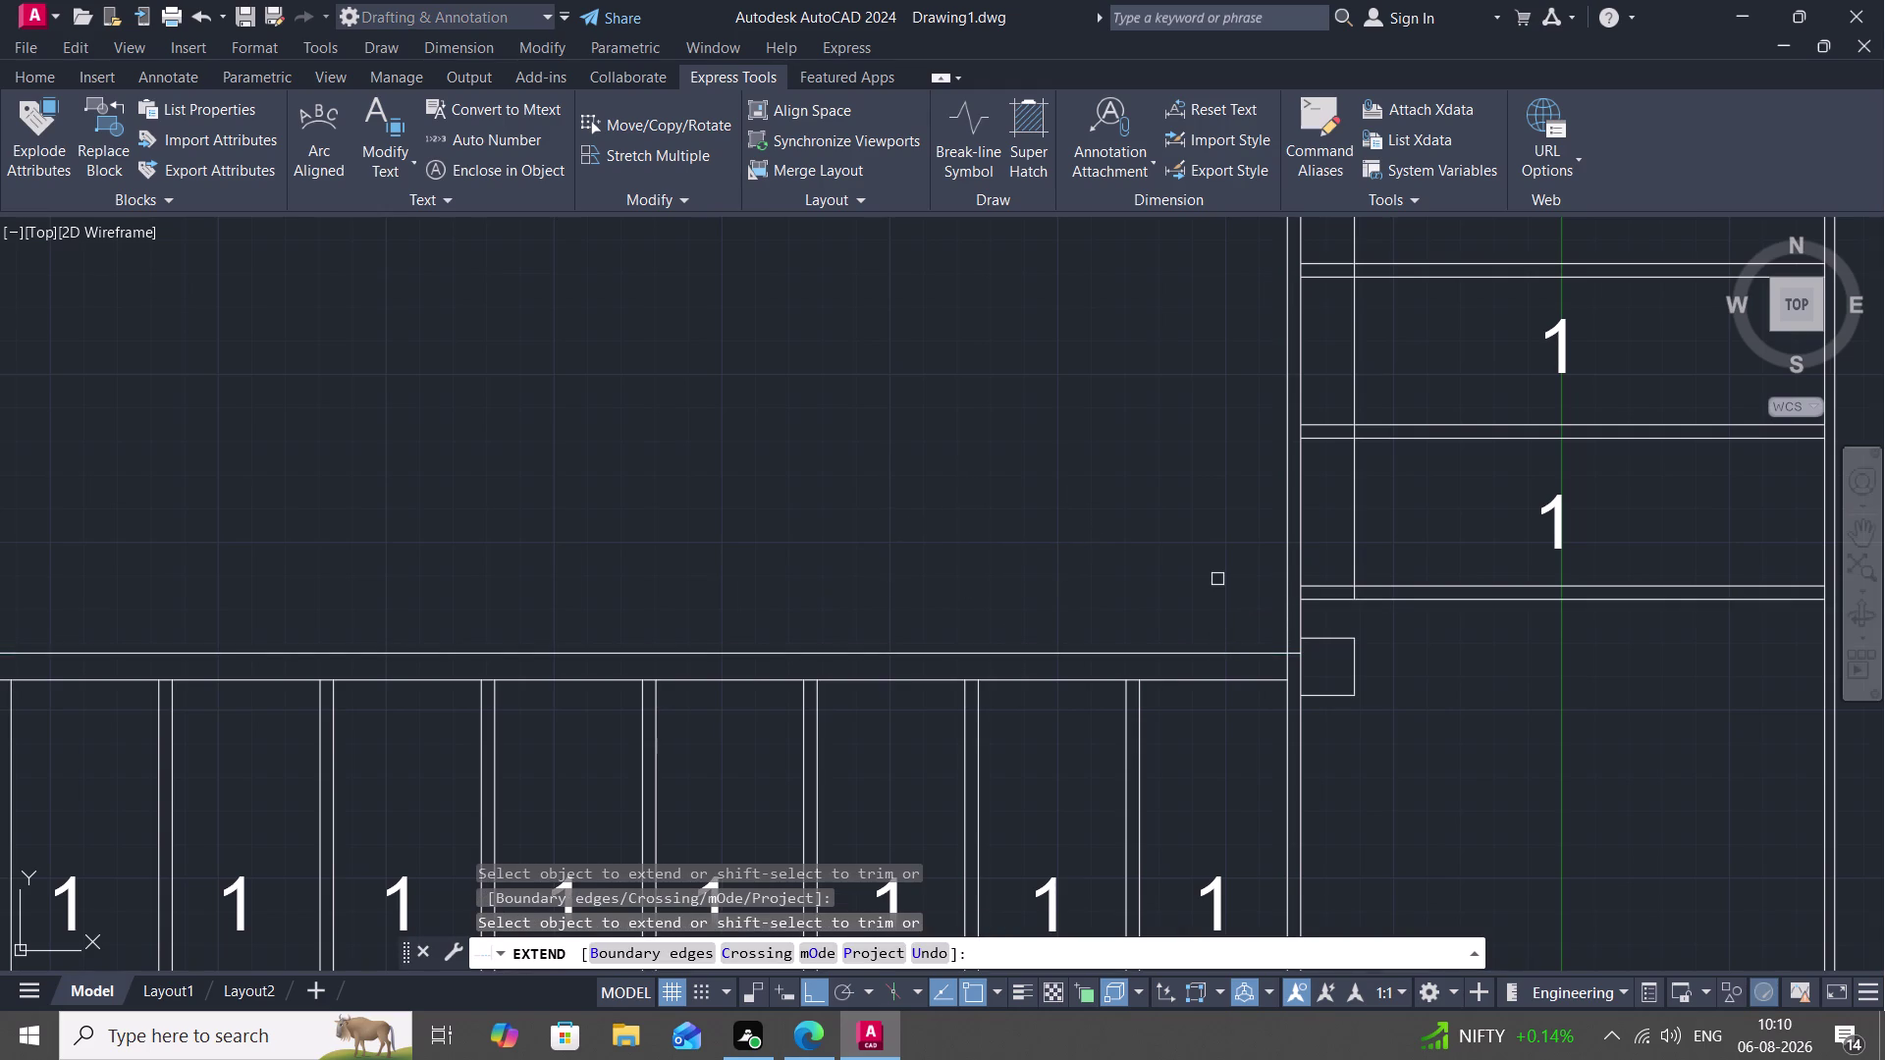
key(Escape)
key(Escape)
Trim a line end near the landing and extend a tread line to the wall line.
text(TR)
key(space)
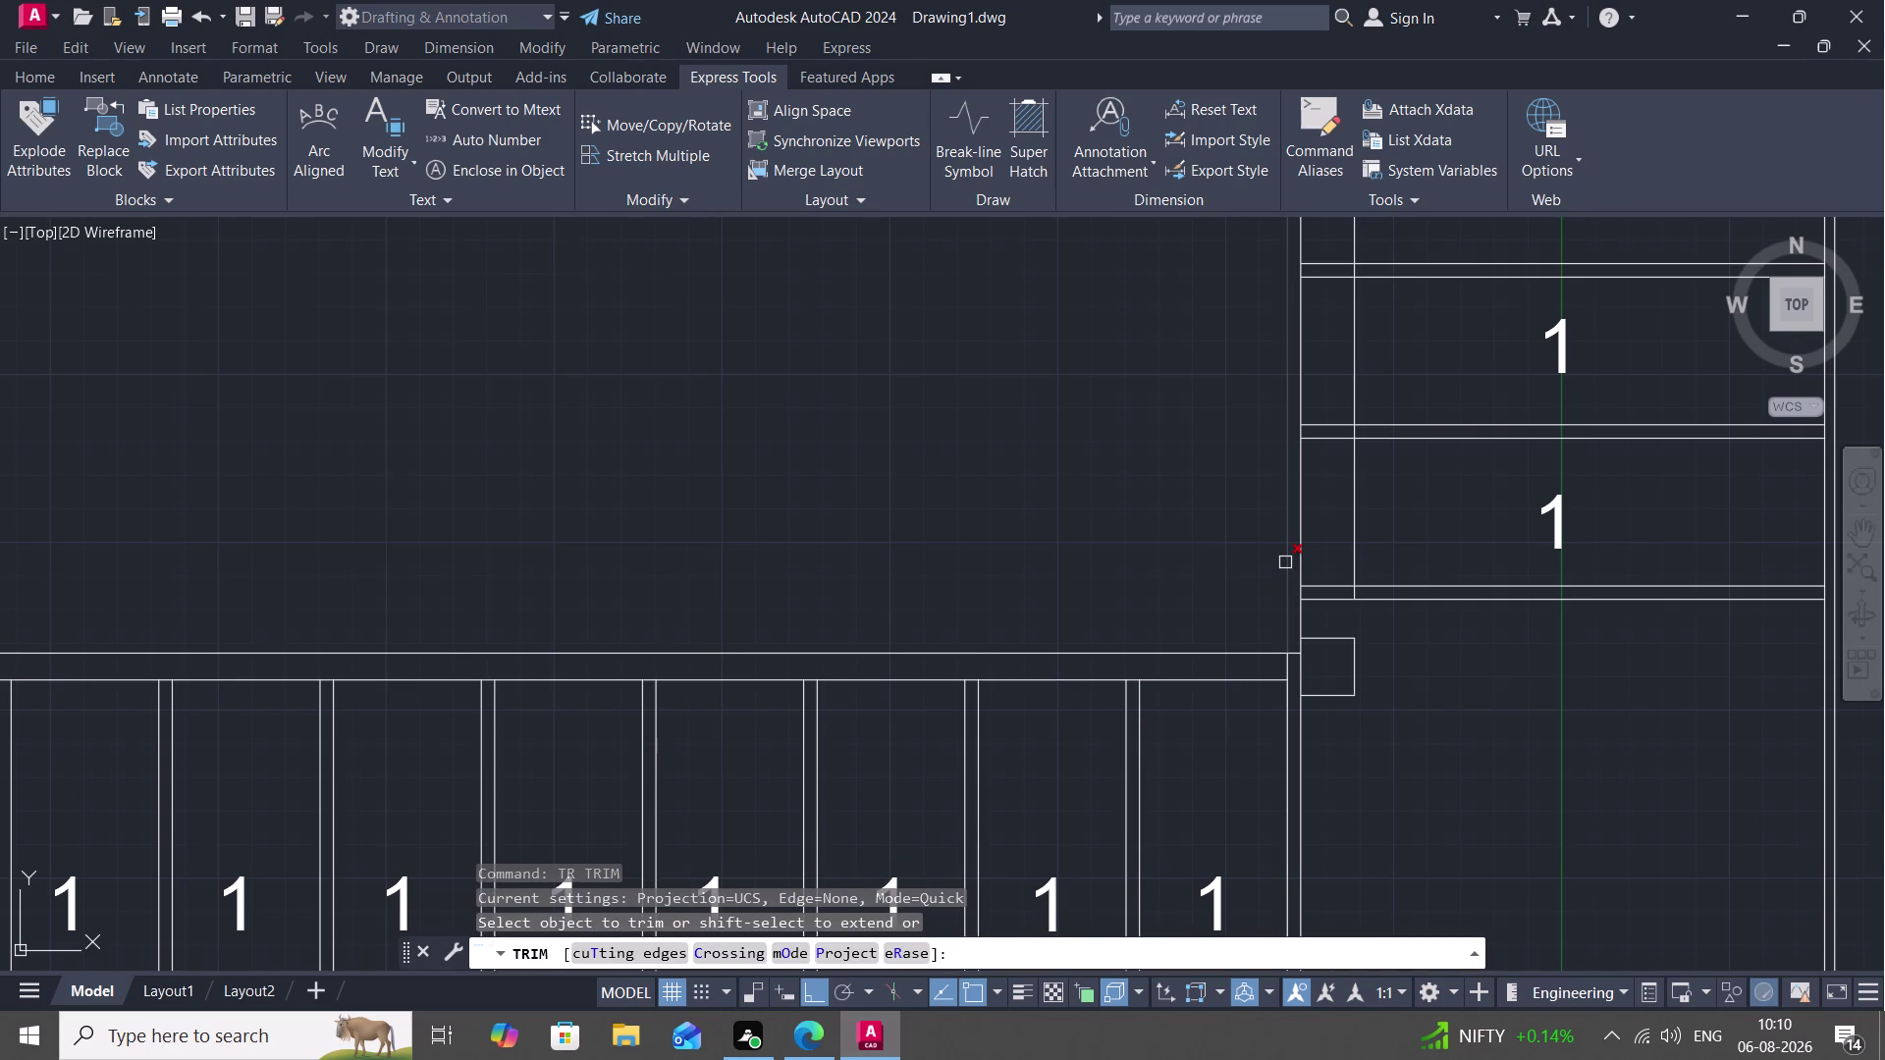
click(1285, 563)
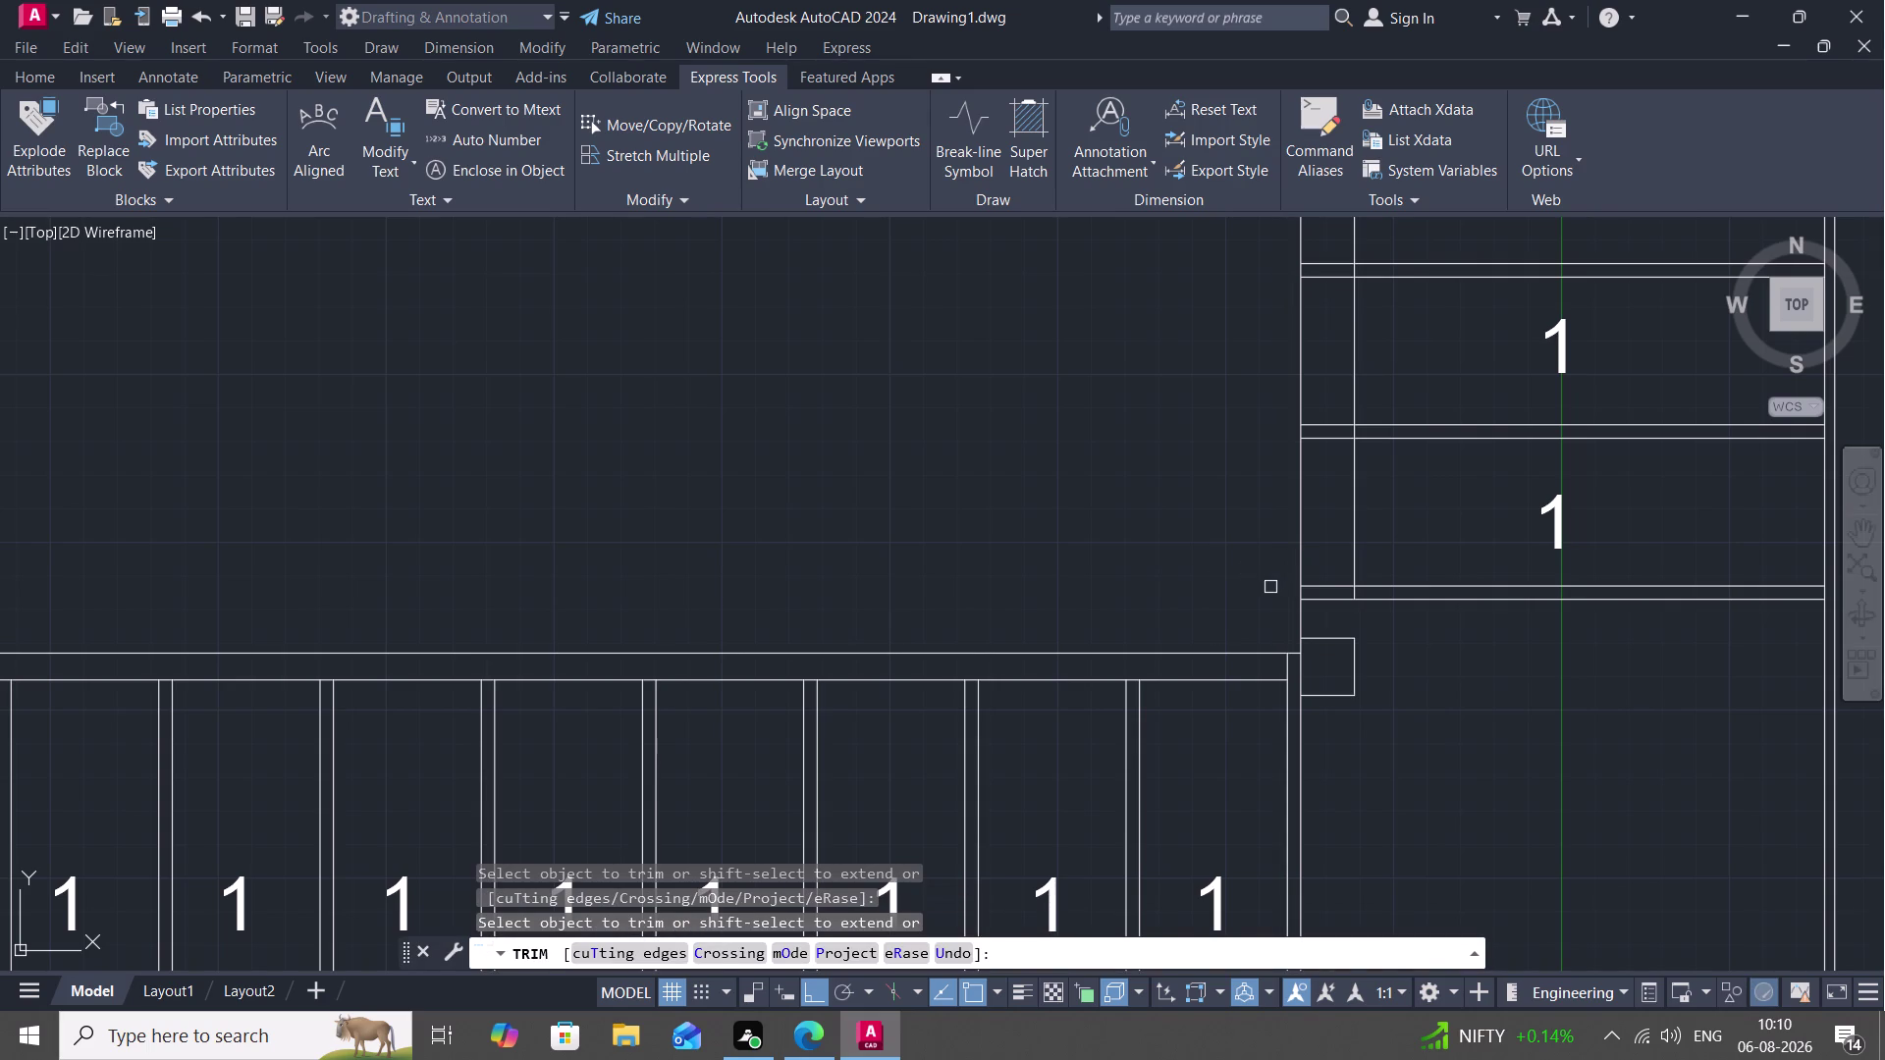
key(Escape)
text(EX)
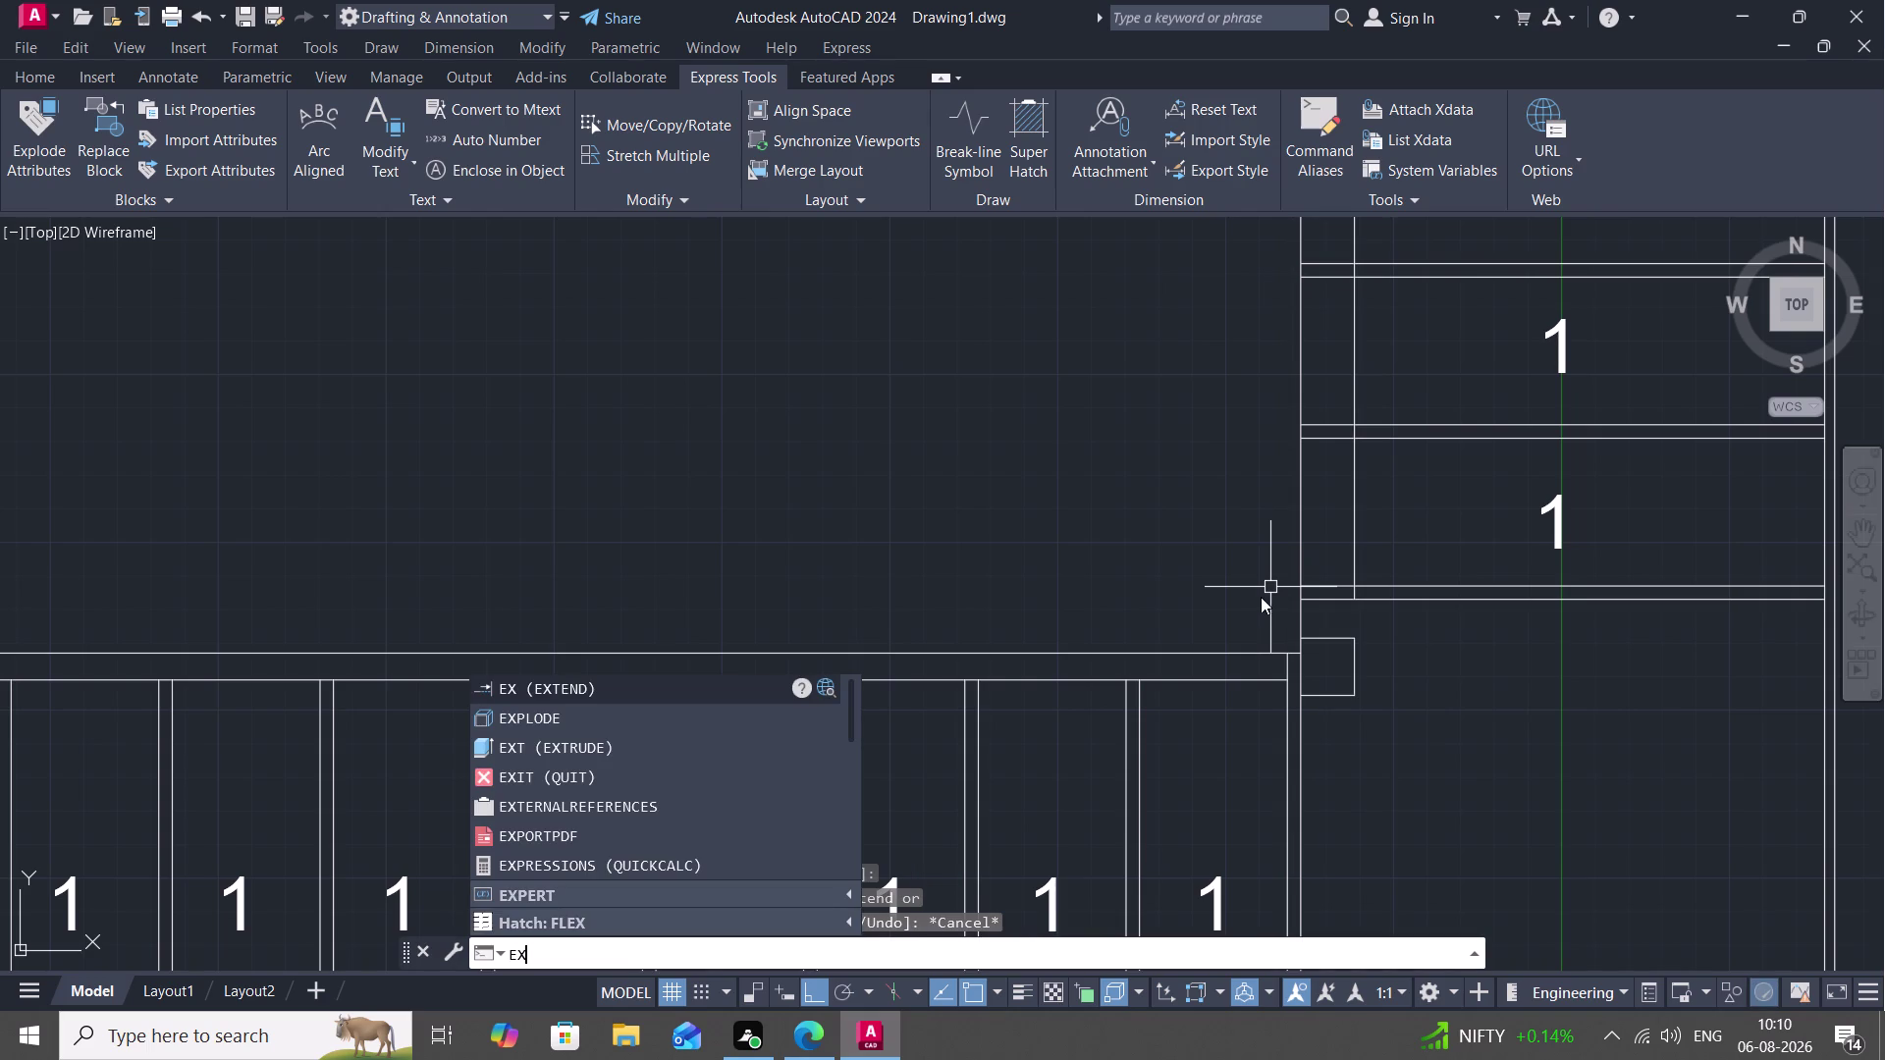
key(space)
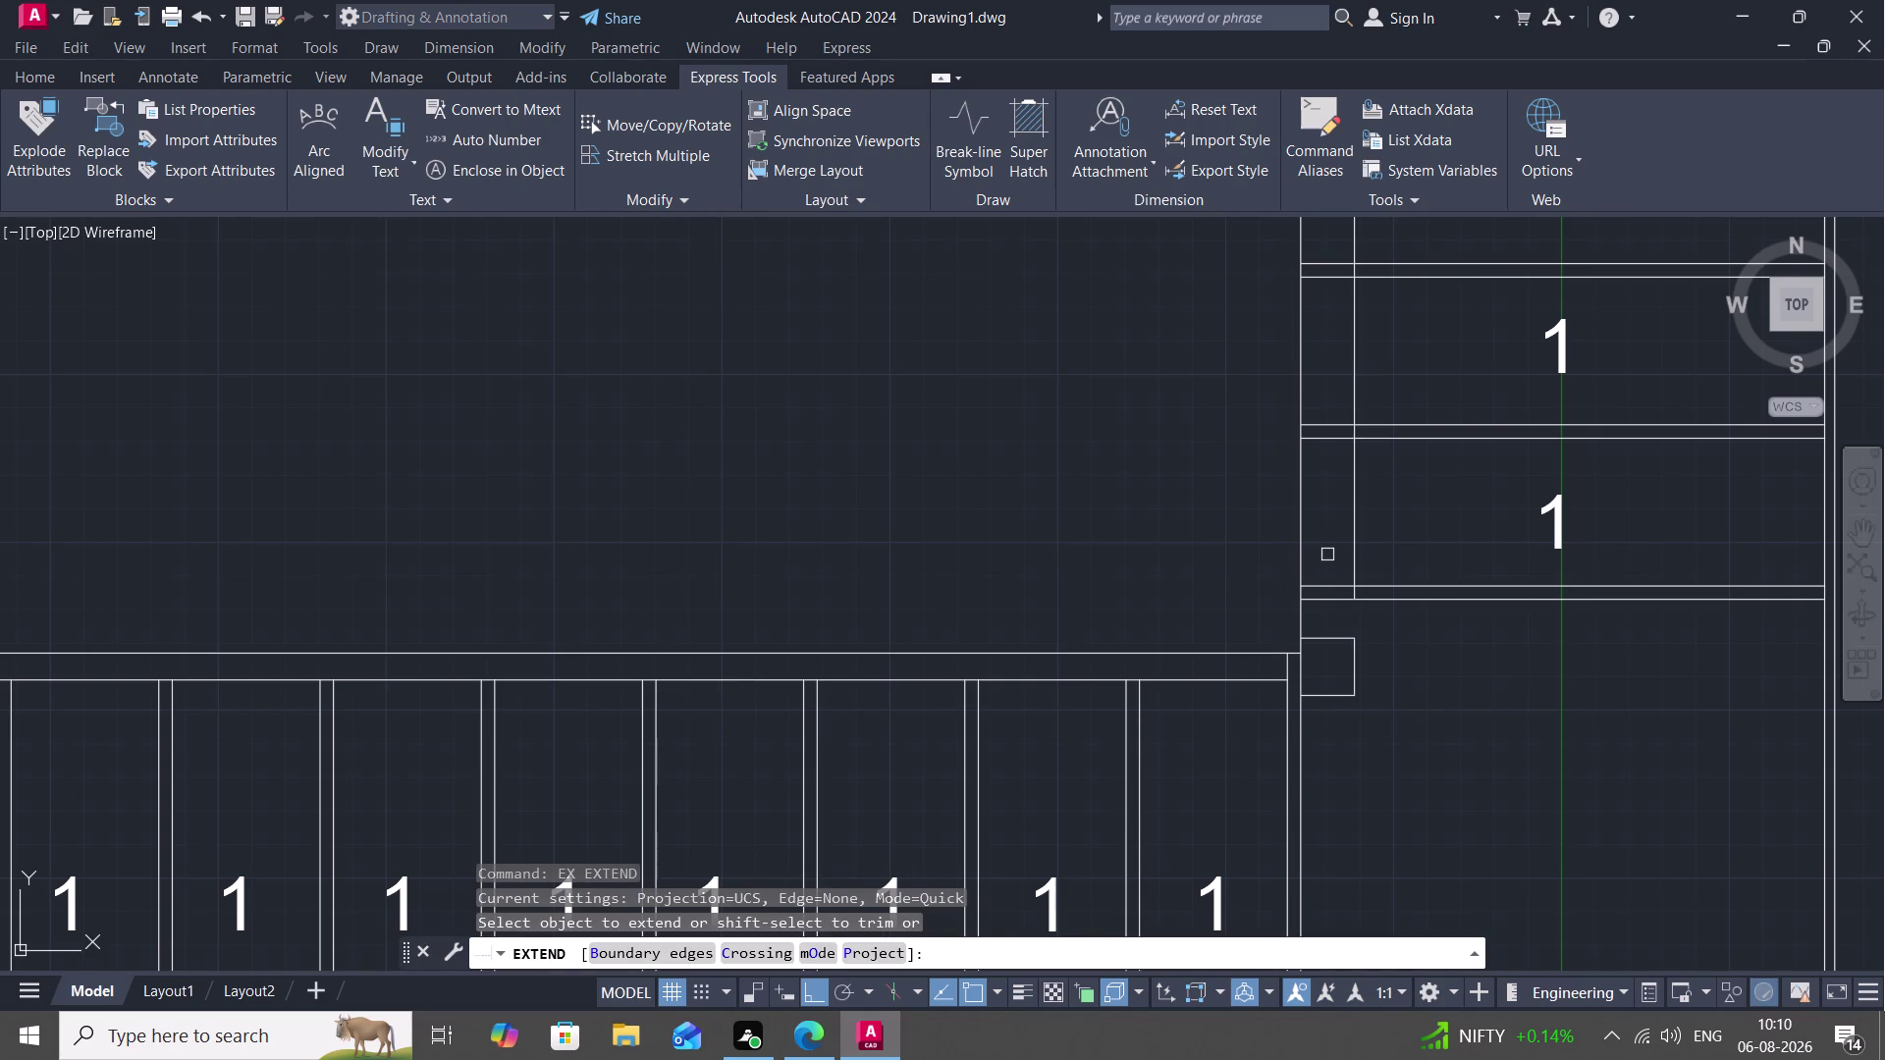
click(1354, 554)
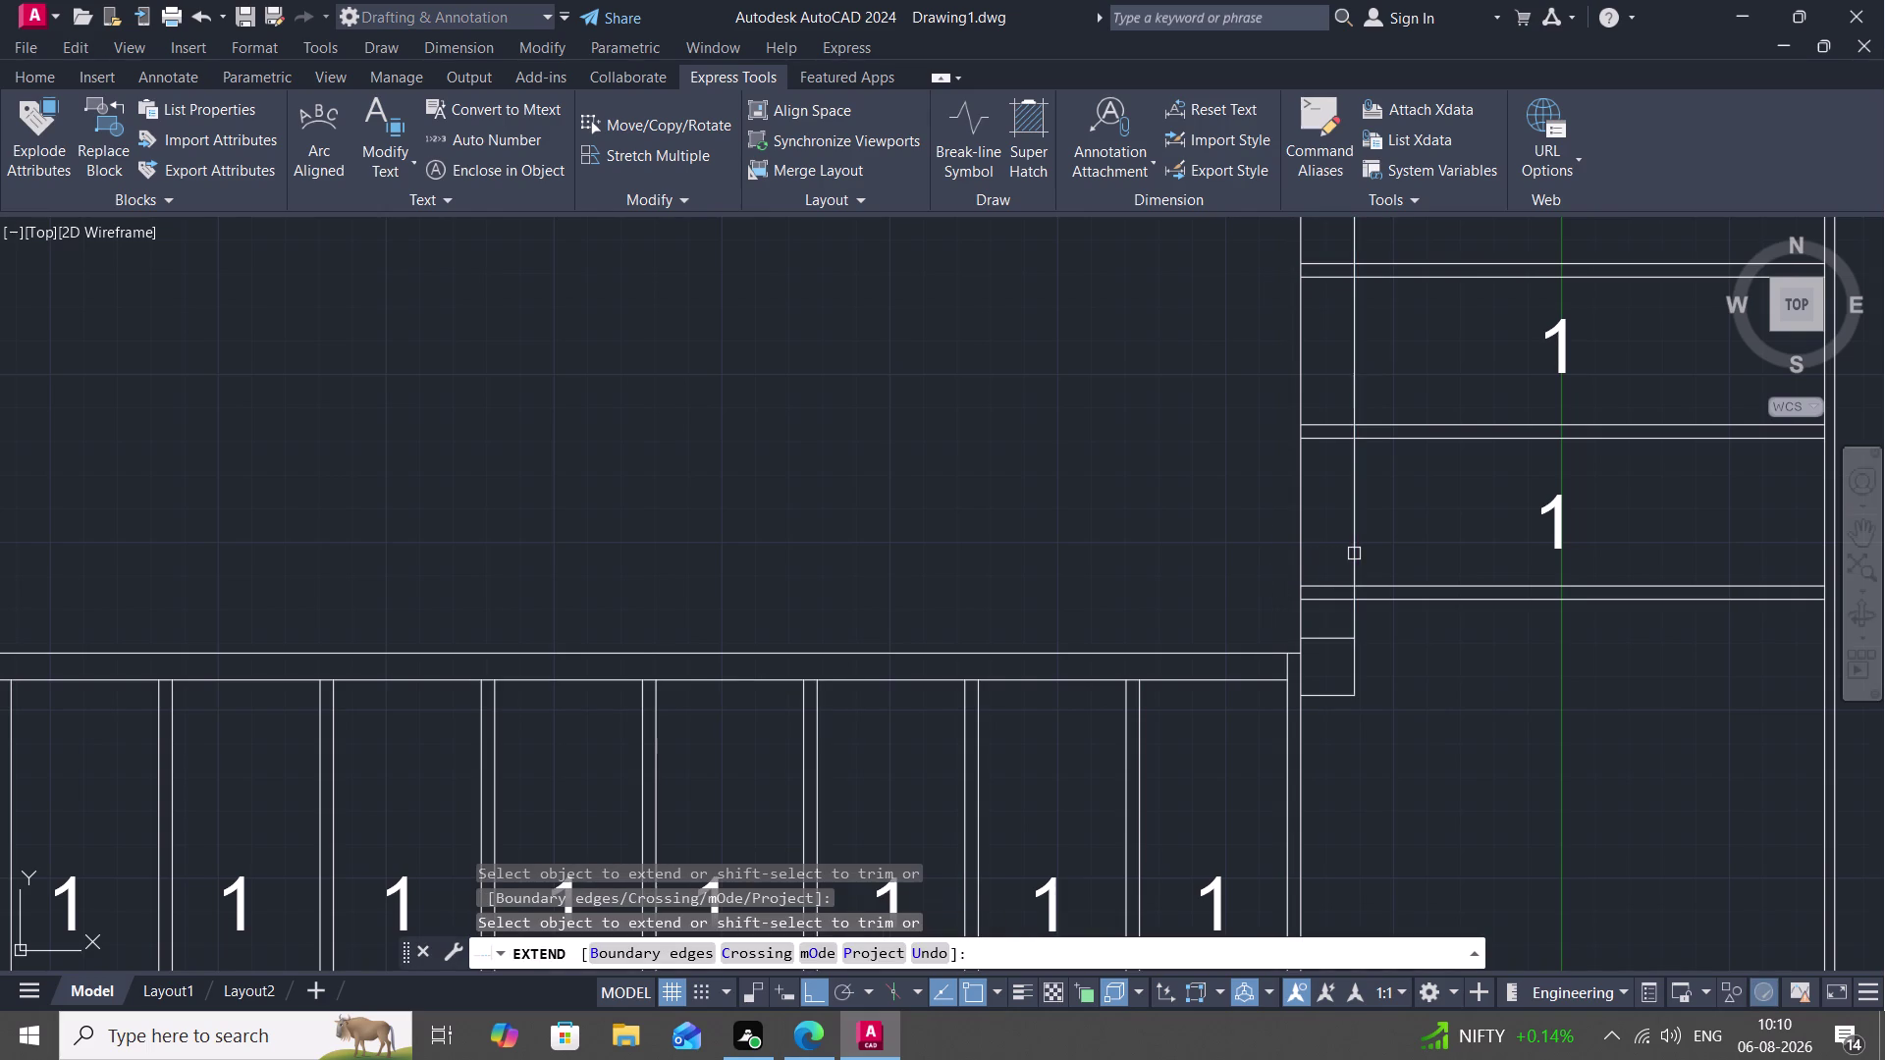
key(Escape)
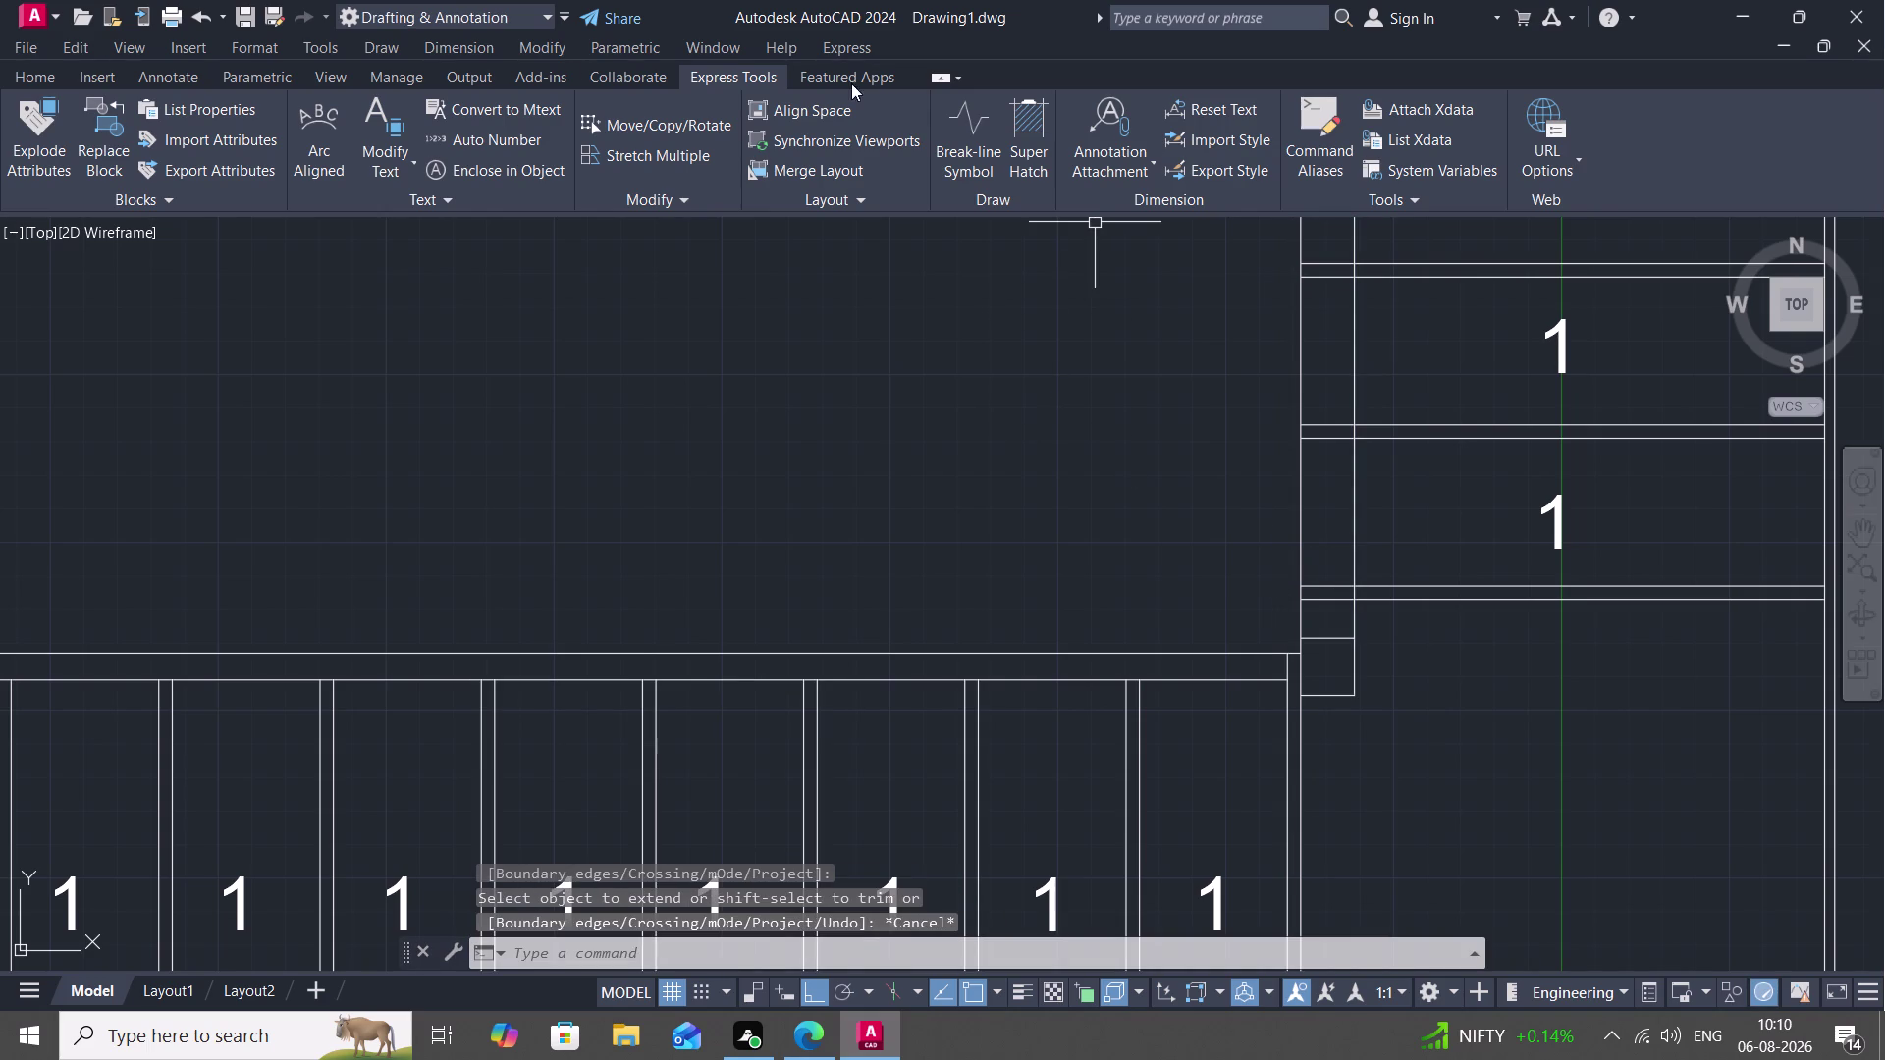
scroll(down, 3)
middle_drag(657, 270, 756, 448)
scroll(down, 3)
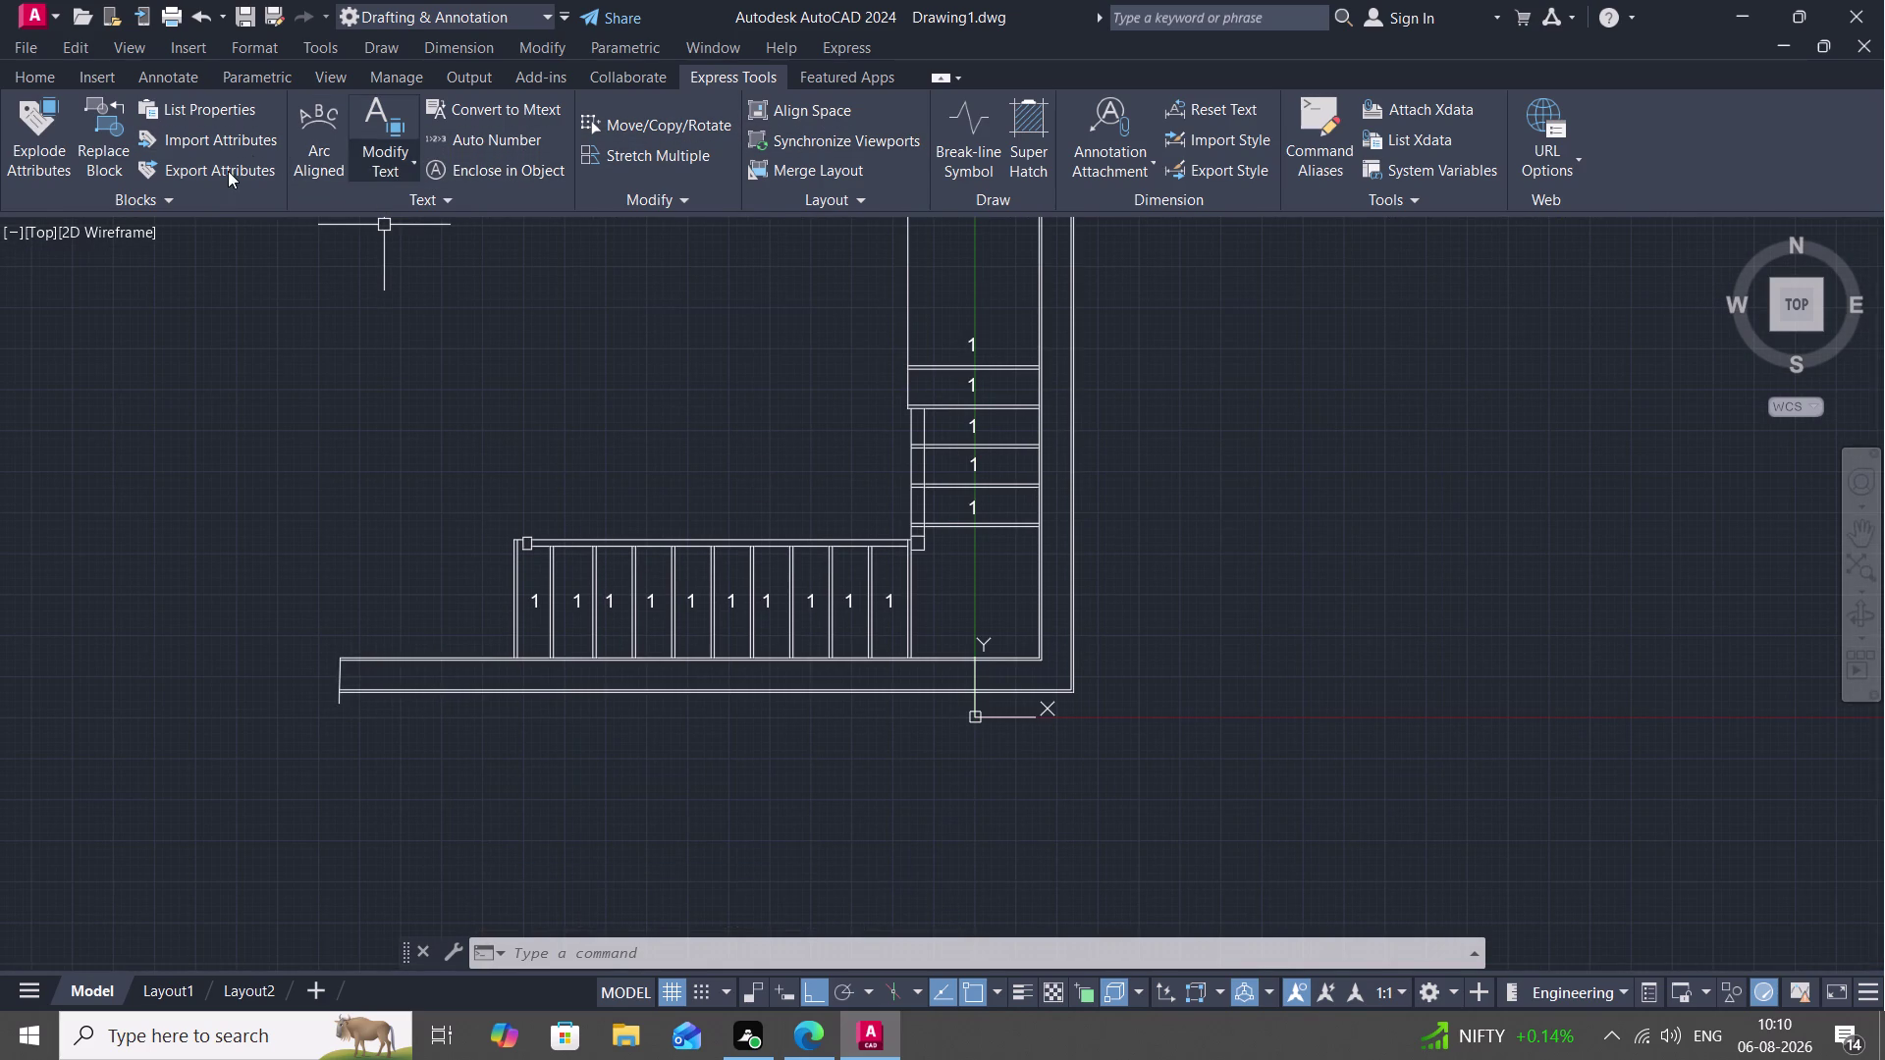
click(459, 135)
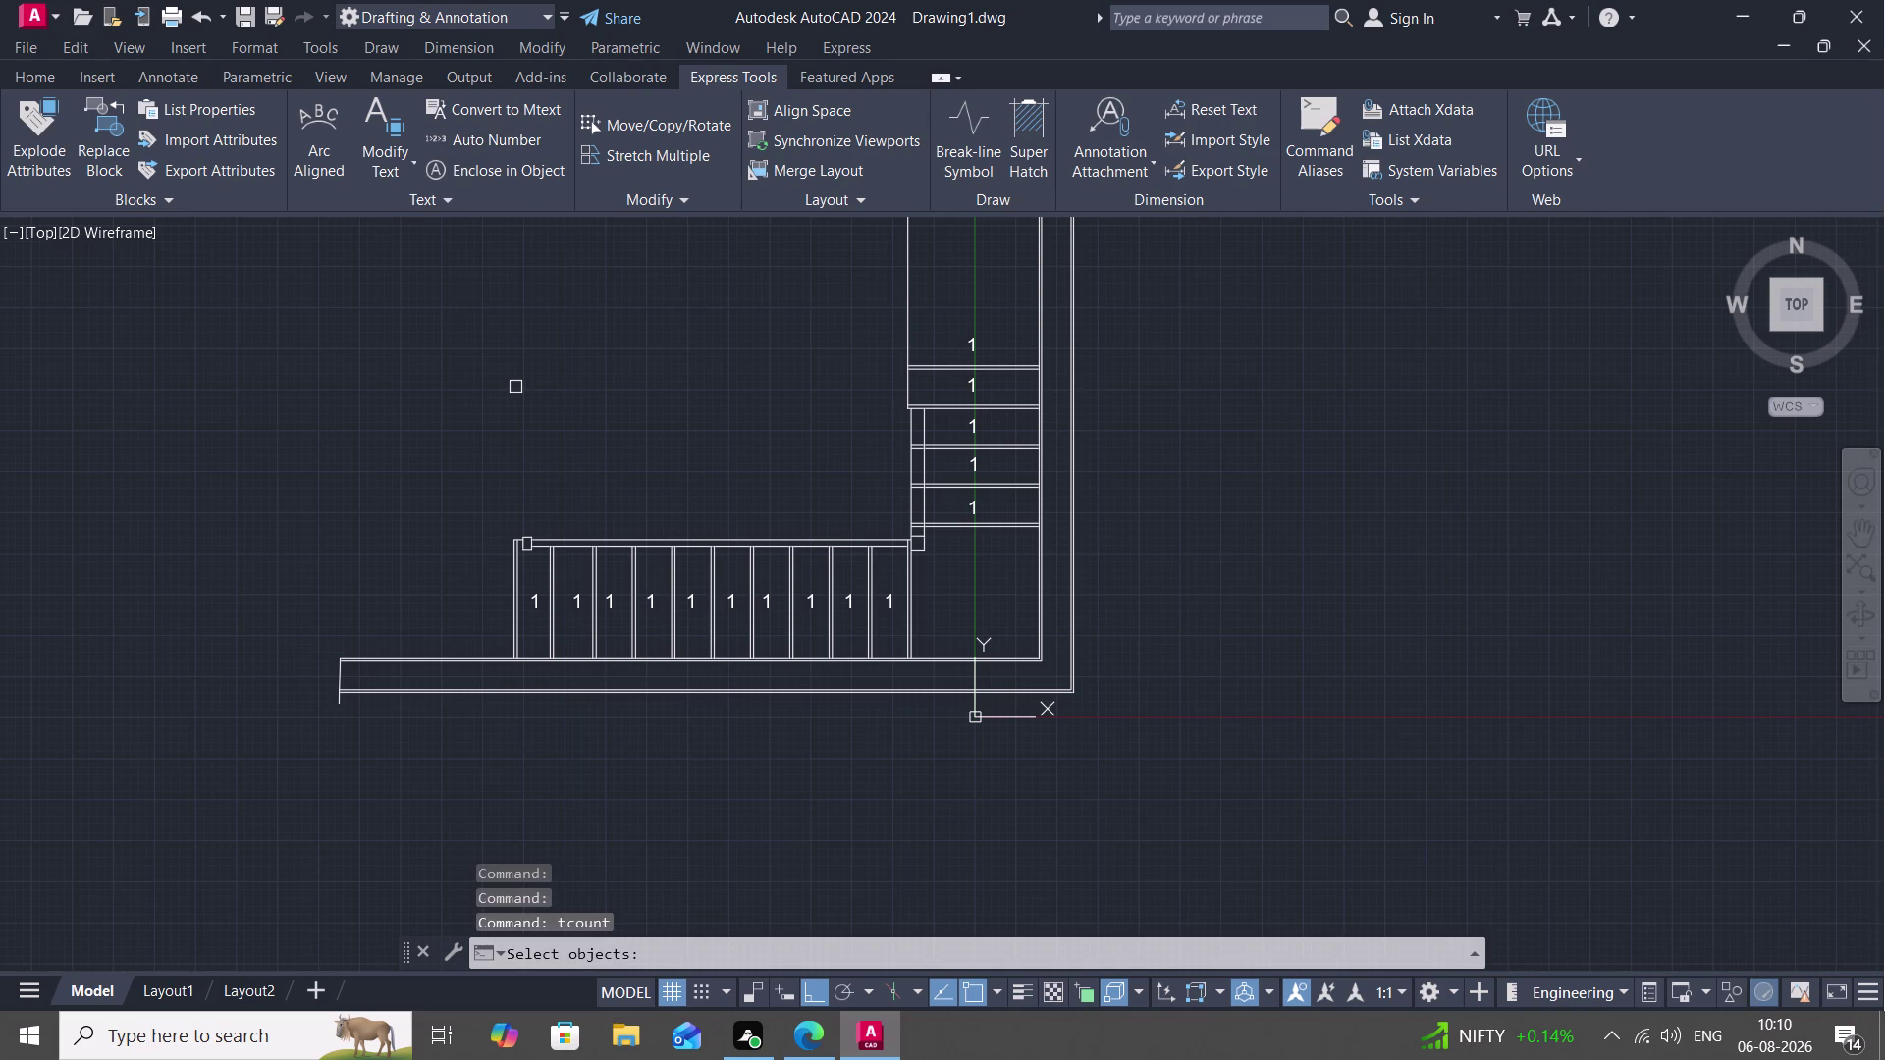
middle_click(510, 299)
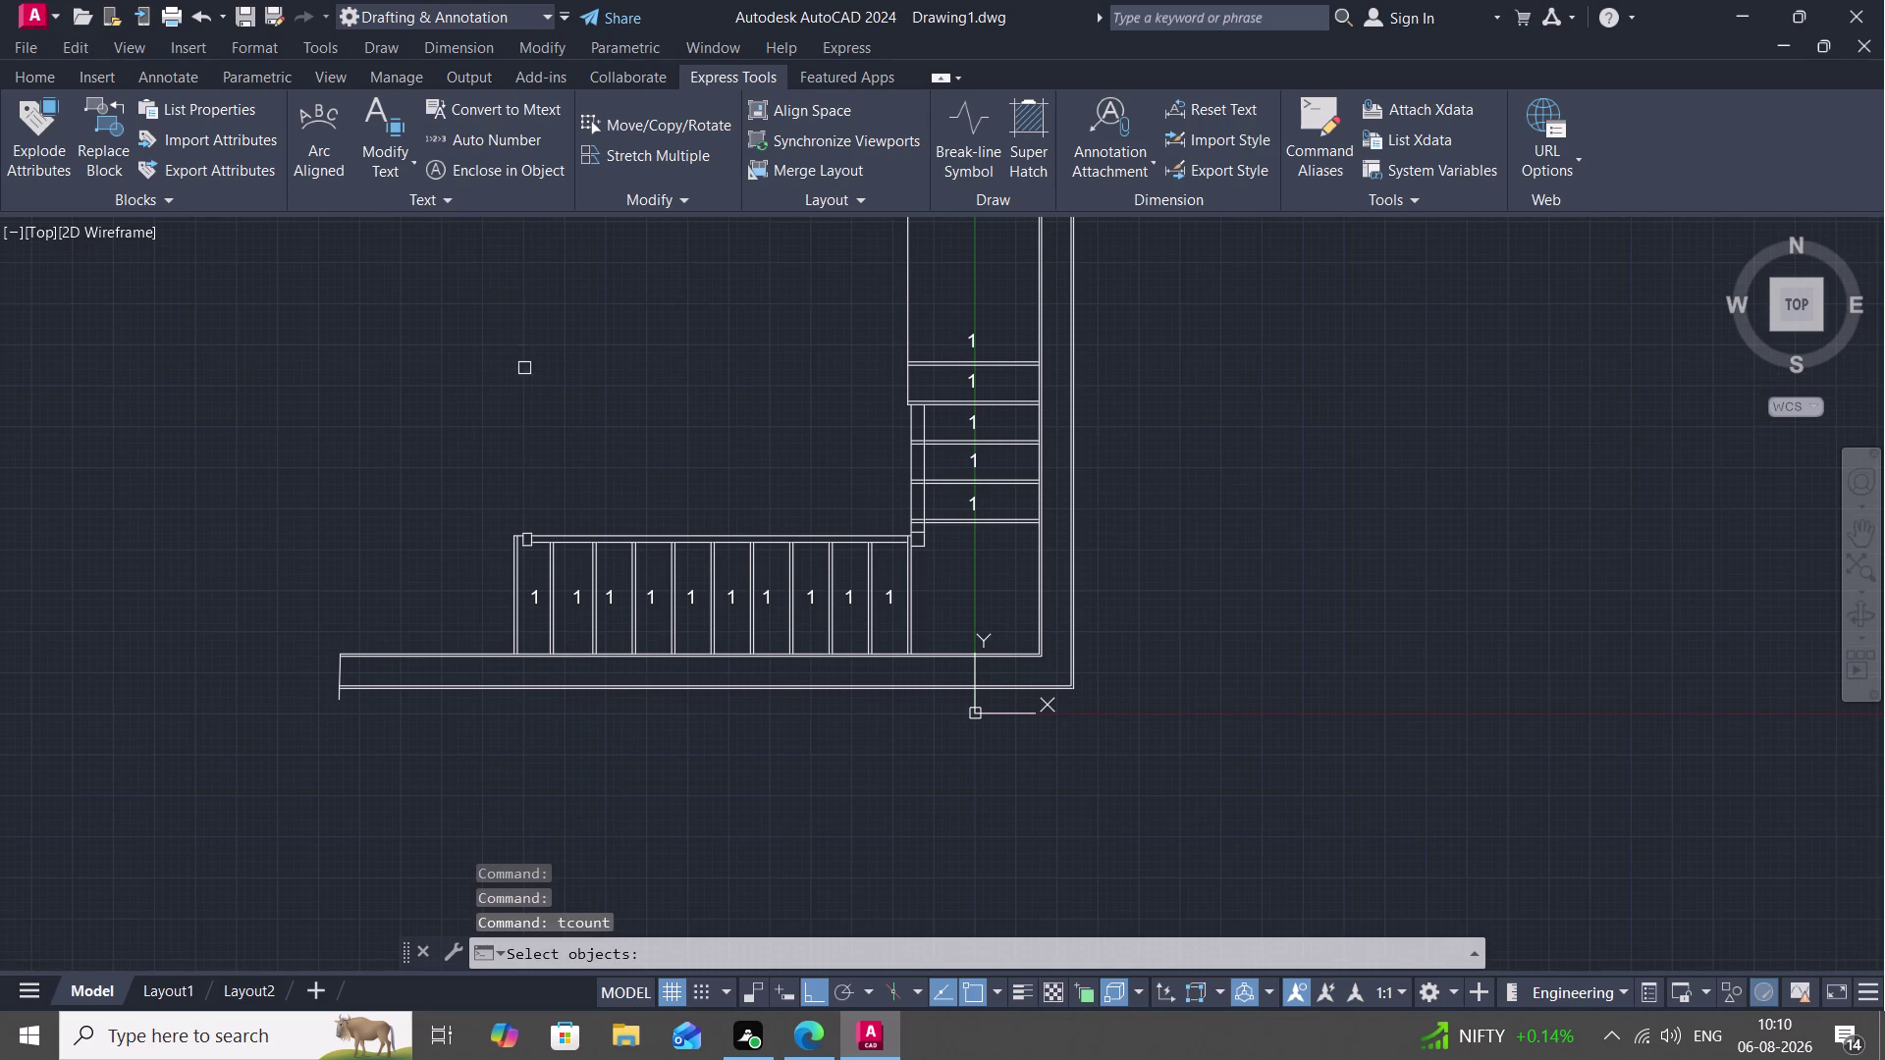
click(532, 598)
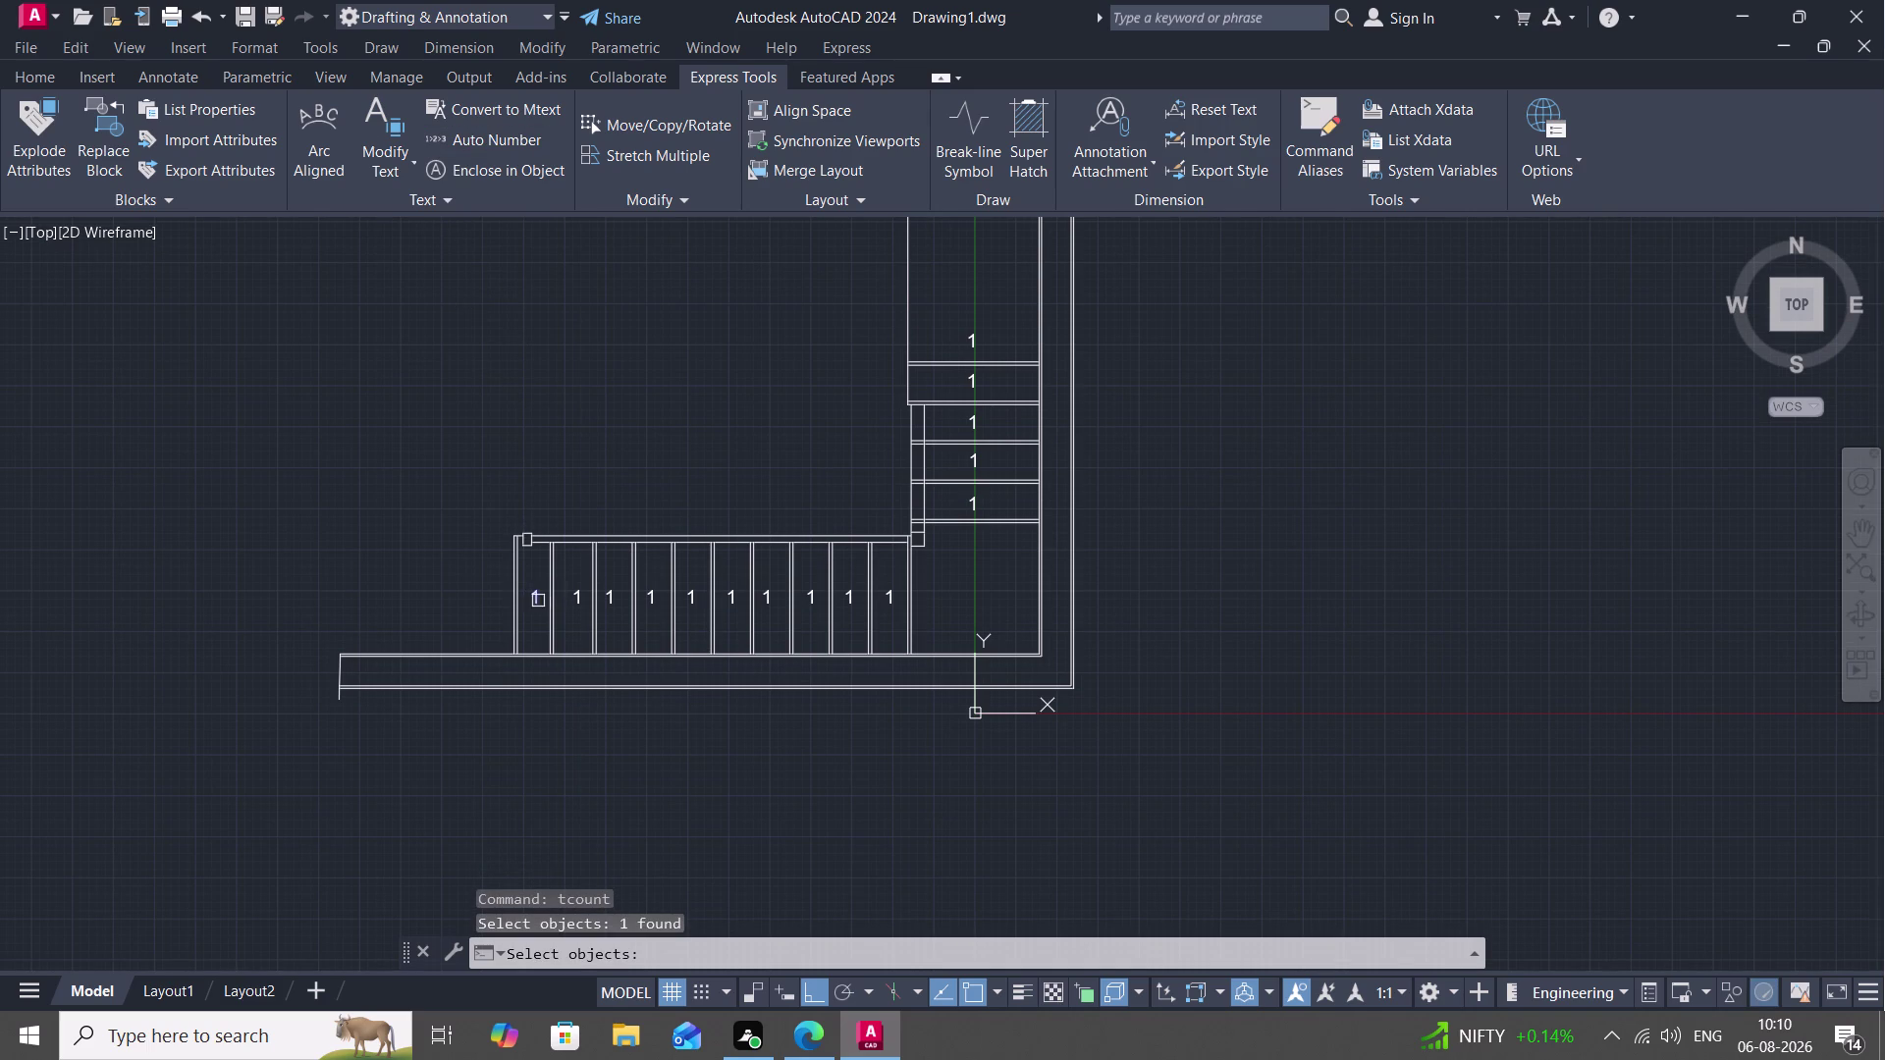
click(581, 597)
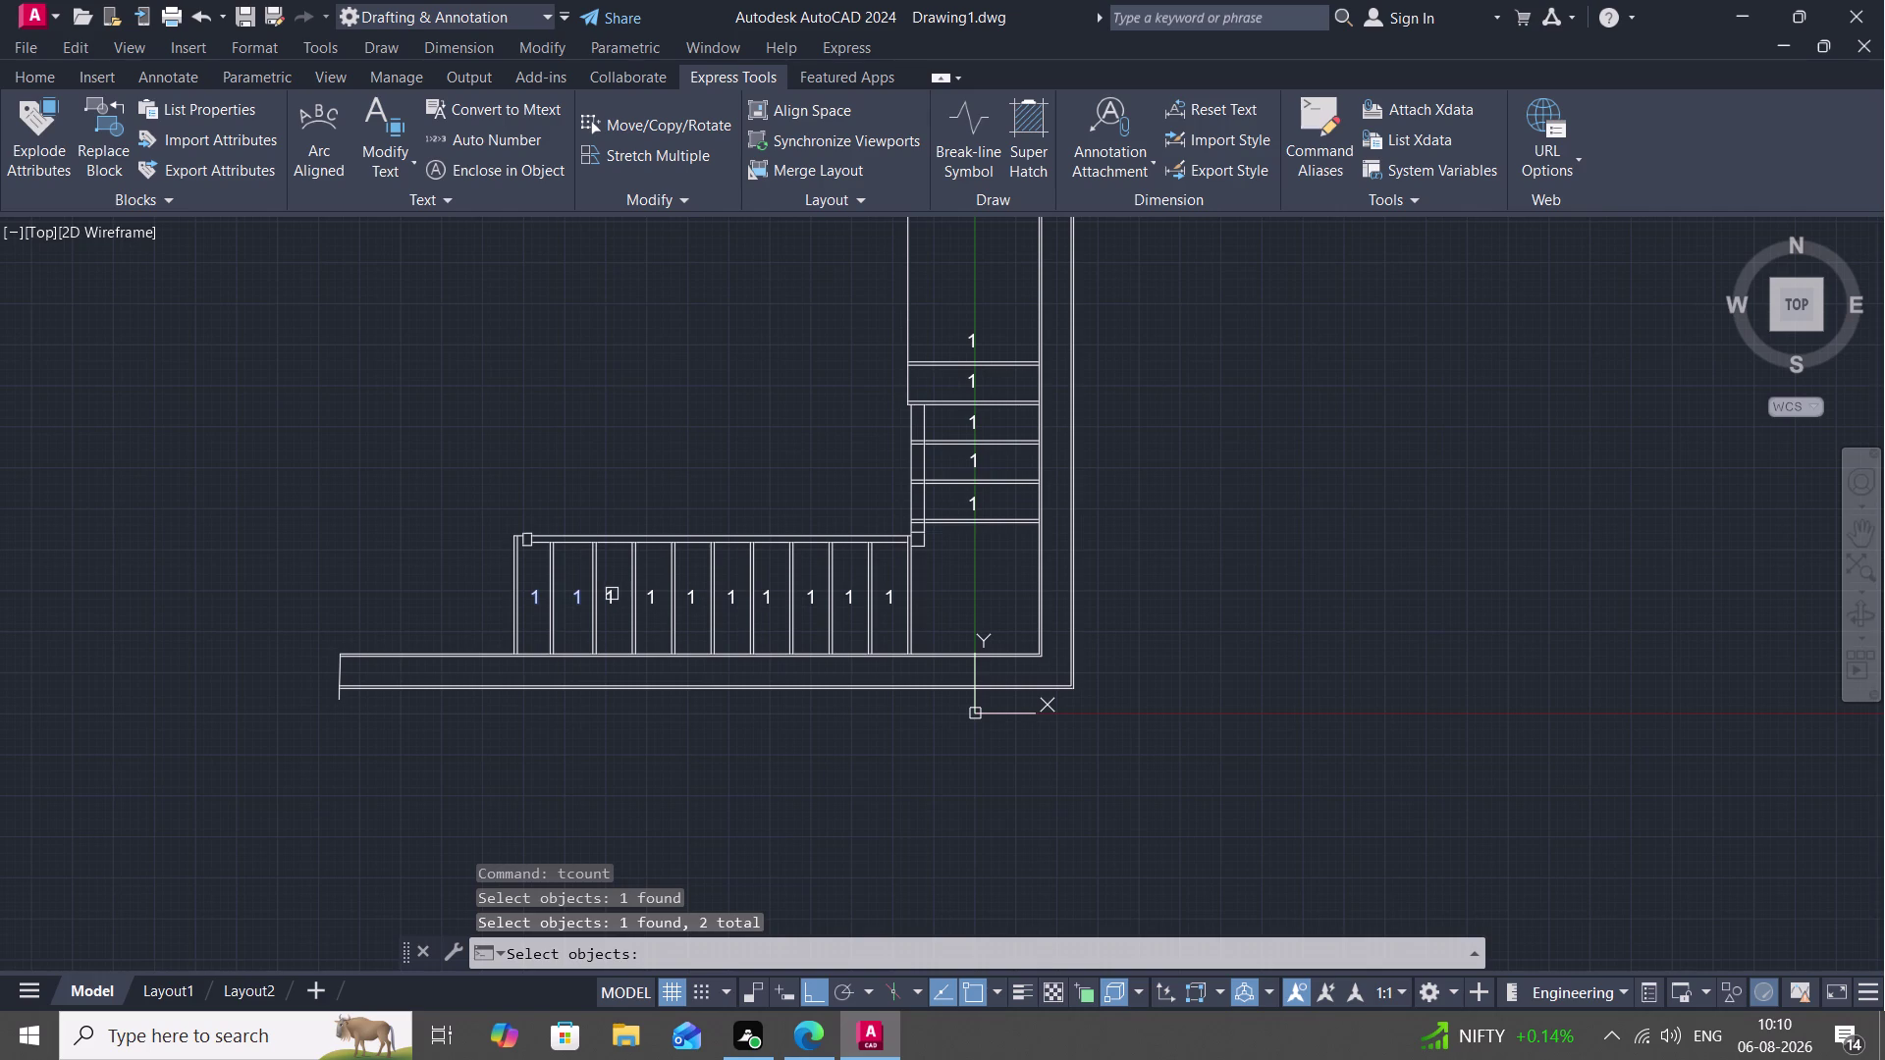
click(609, 596)
click(653, 598)
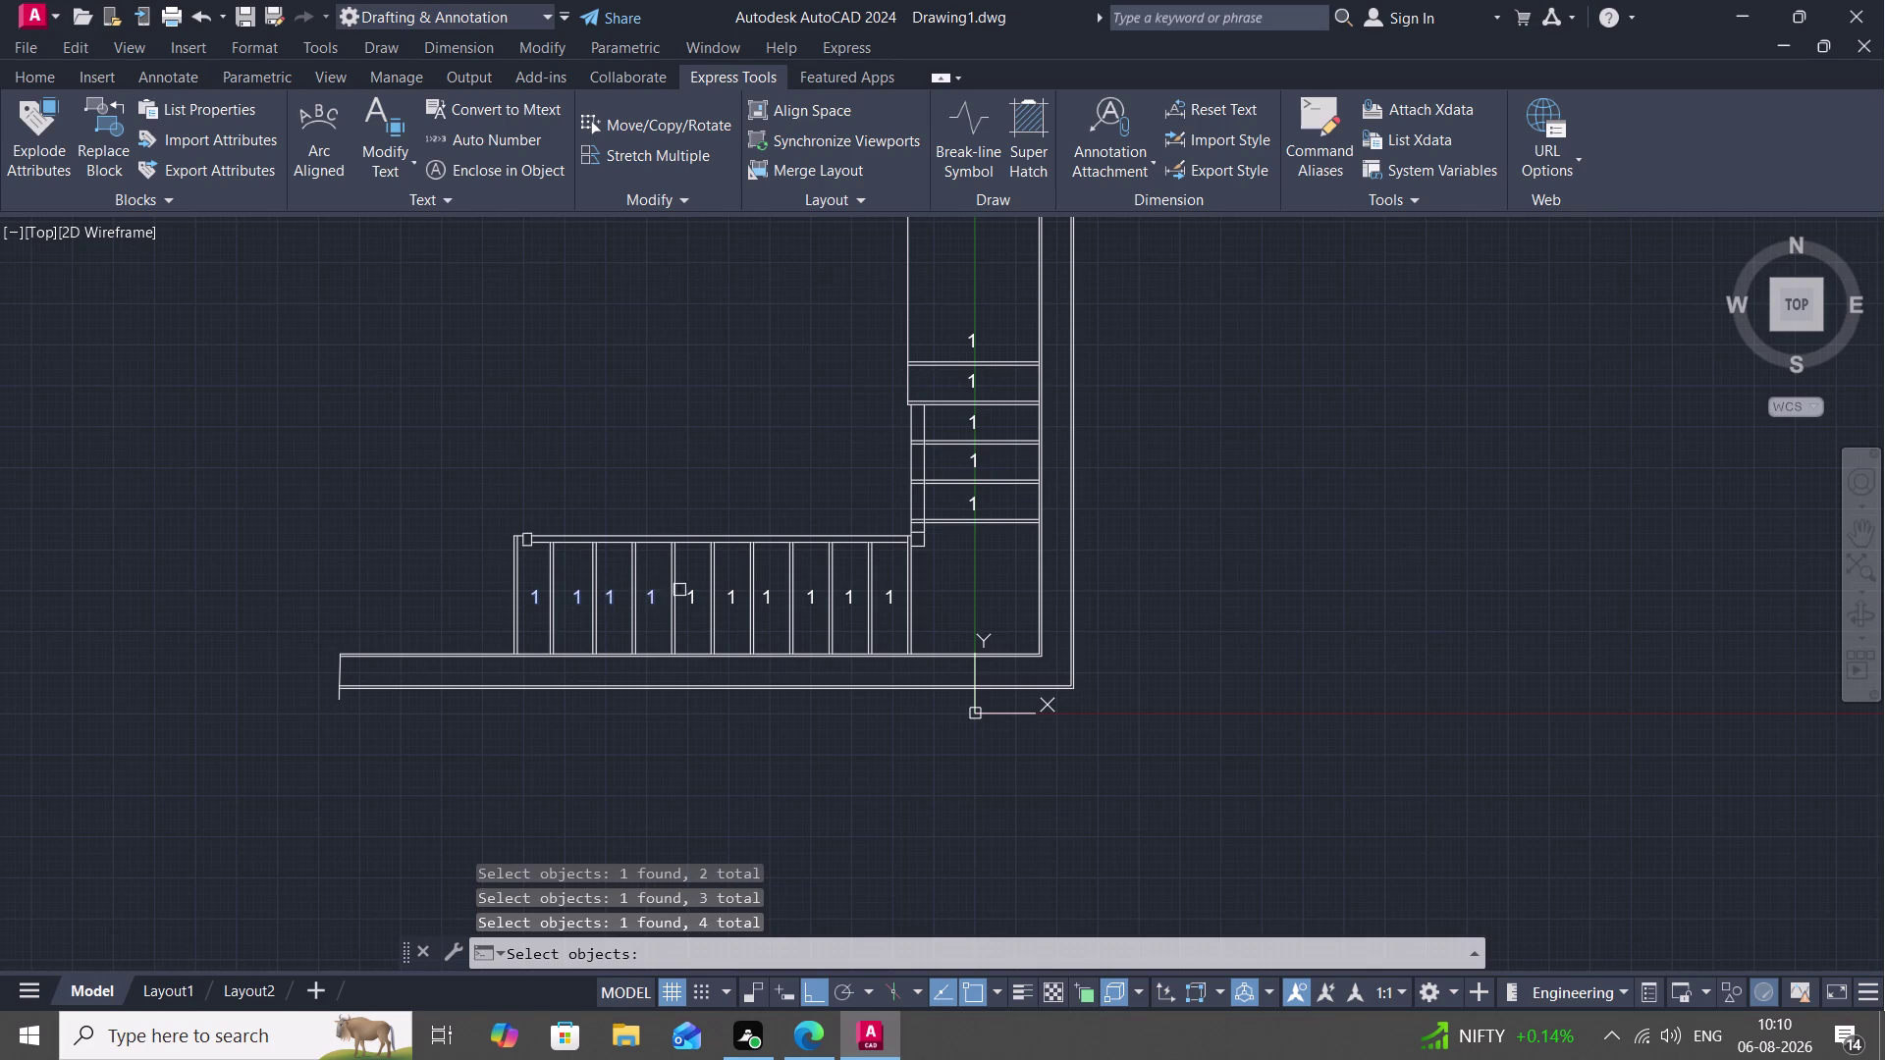
click(693, 599)
click(734, 598)
click(766, 593)
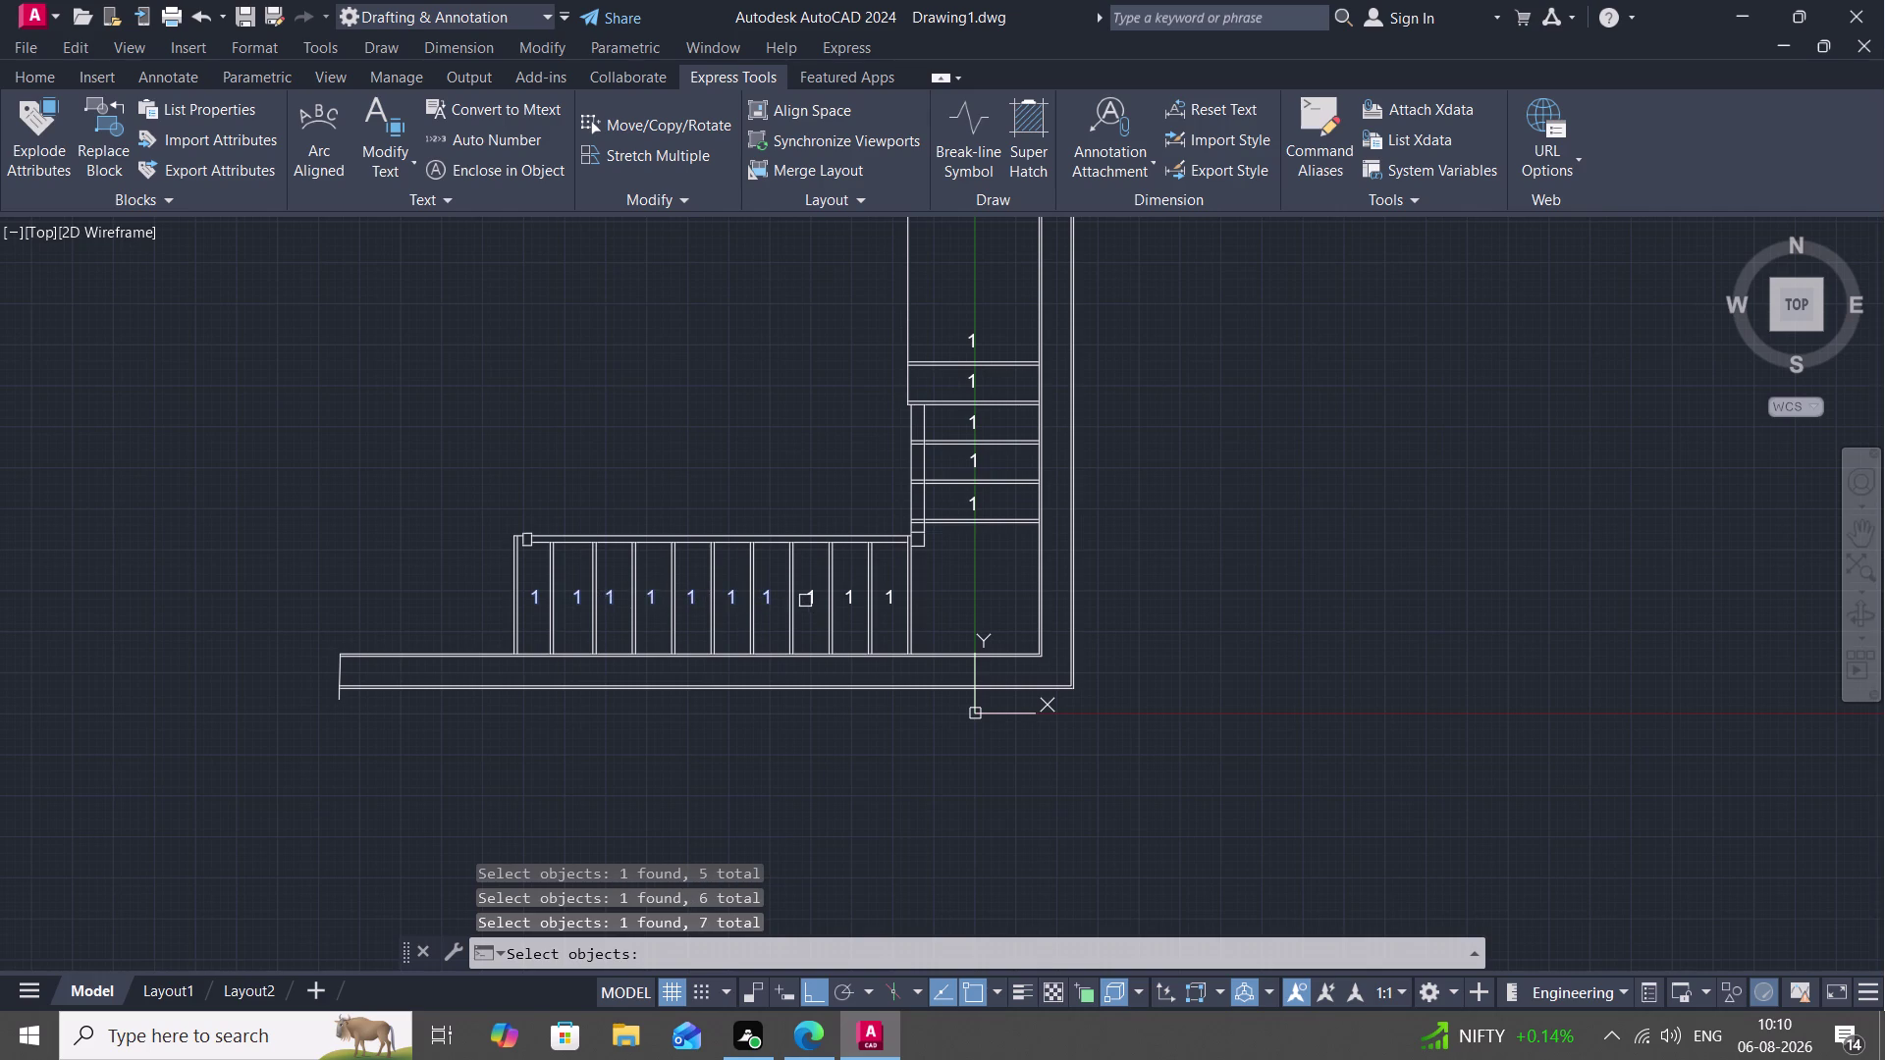
click(812, 599)
click(850, 597)
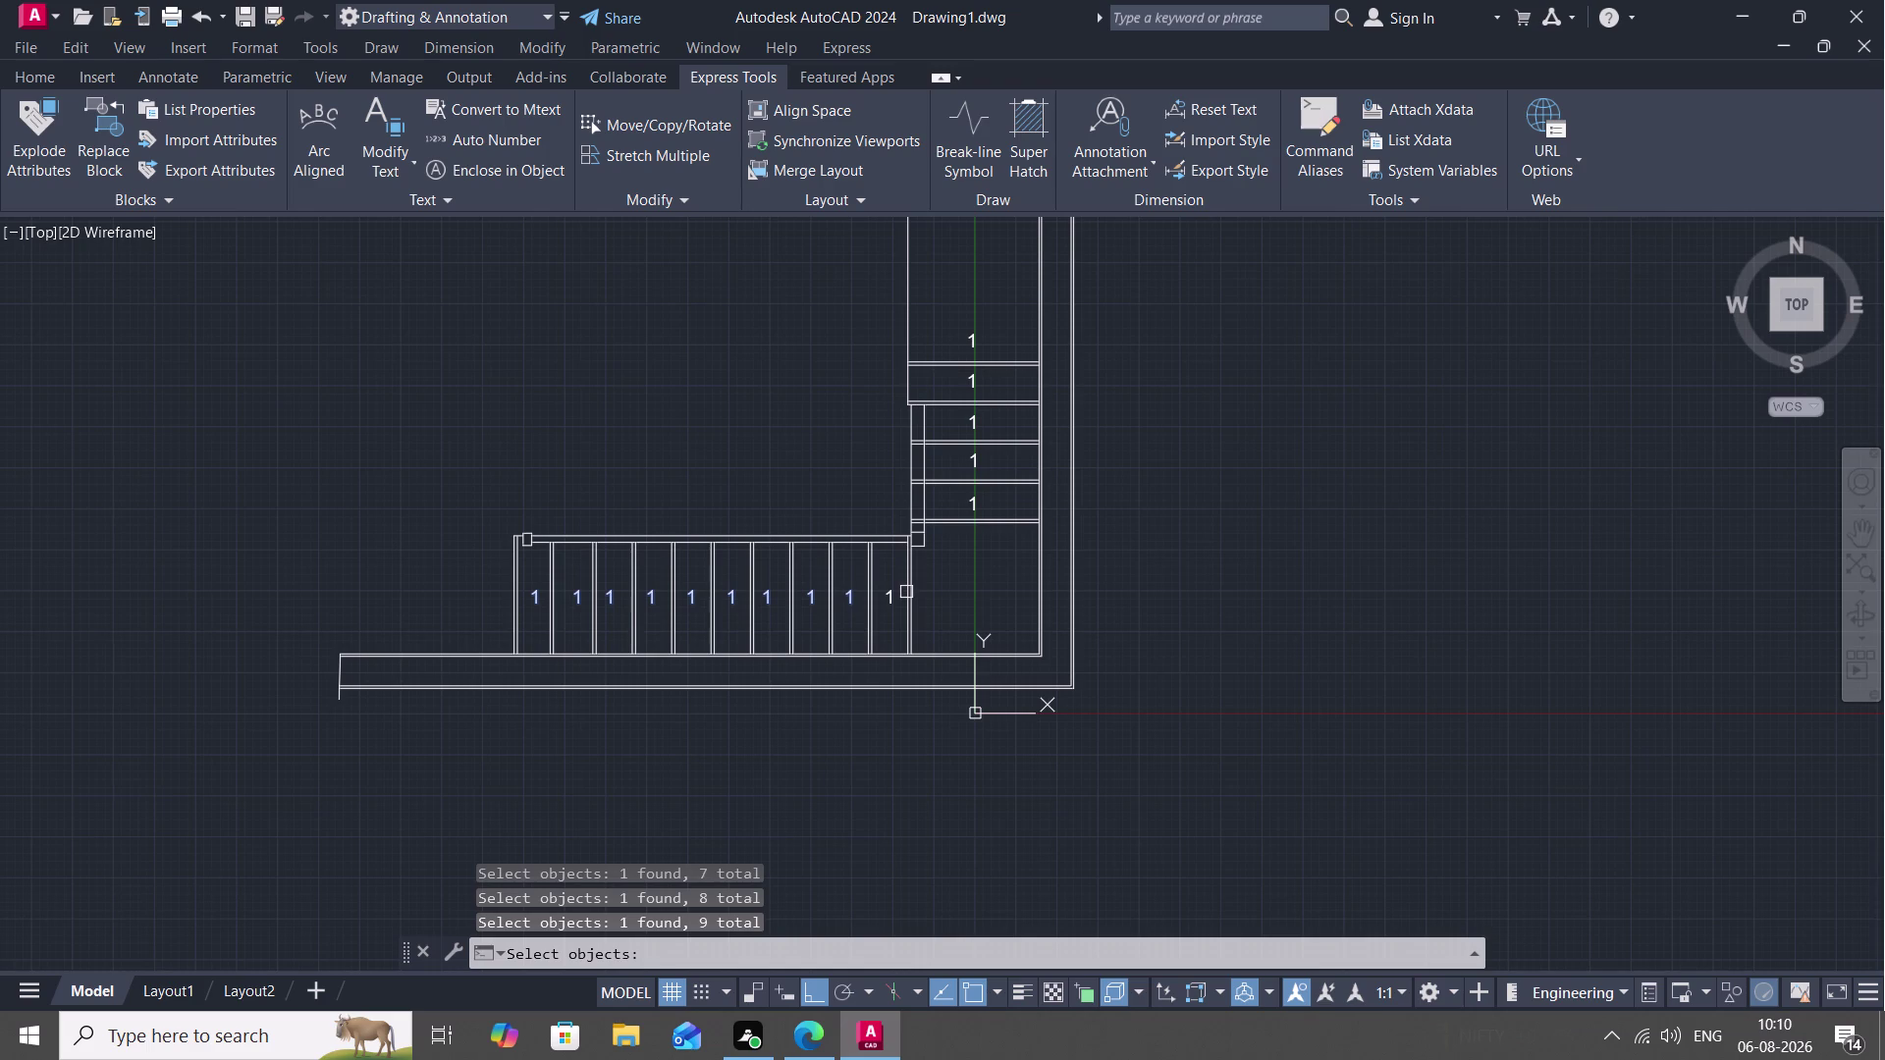
click(892, 594)
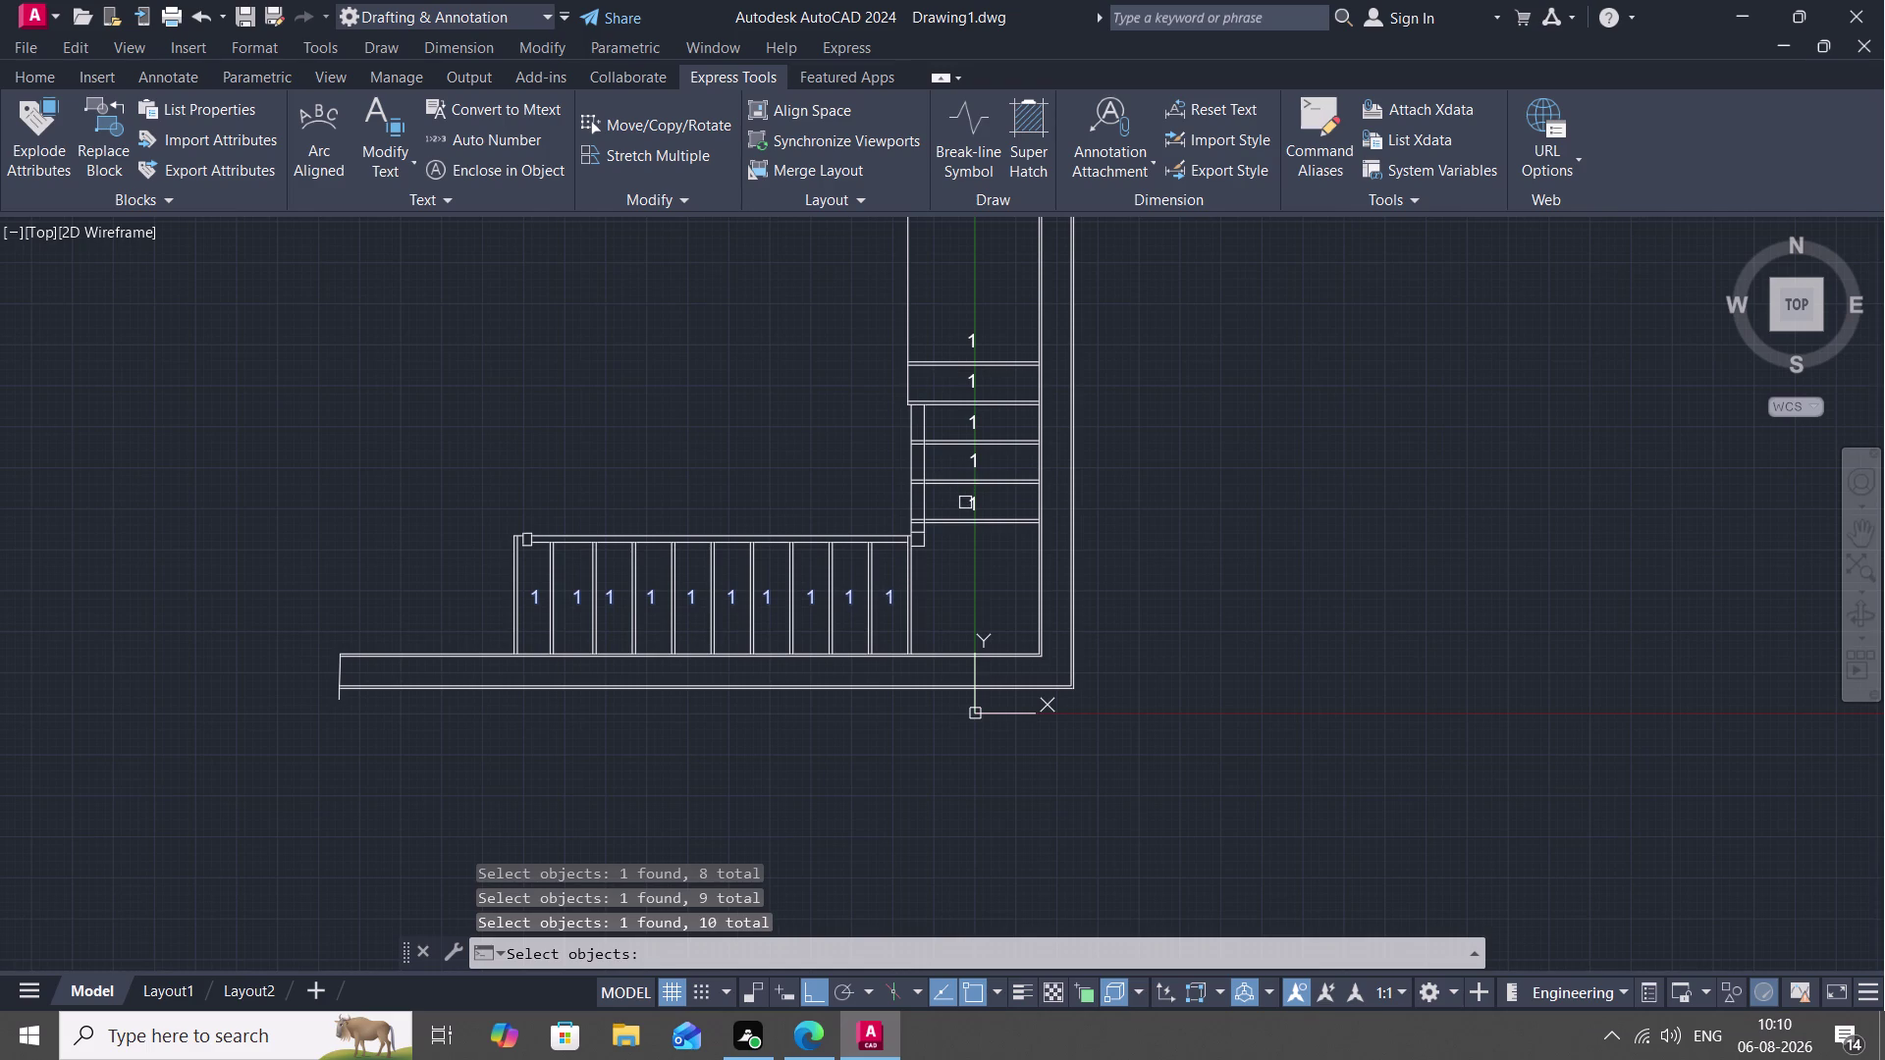
click(970, 503)
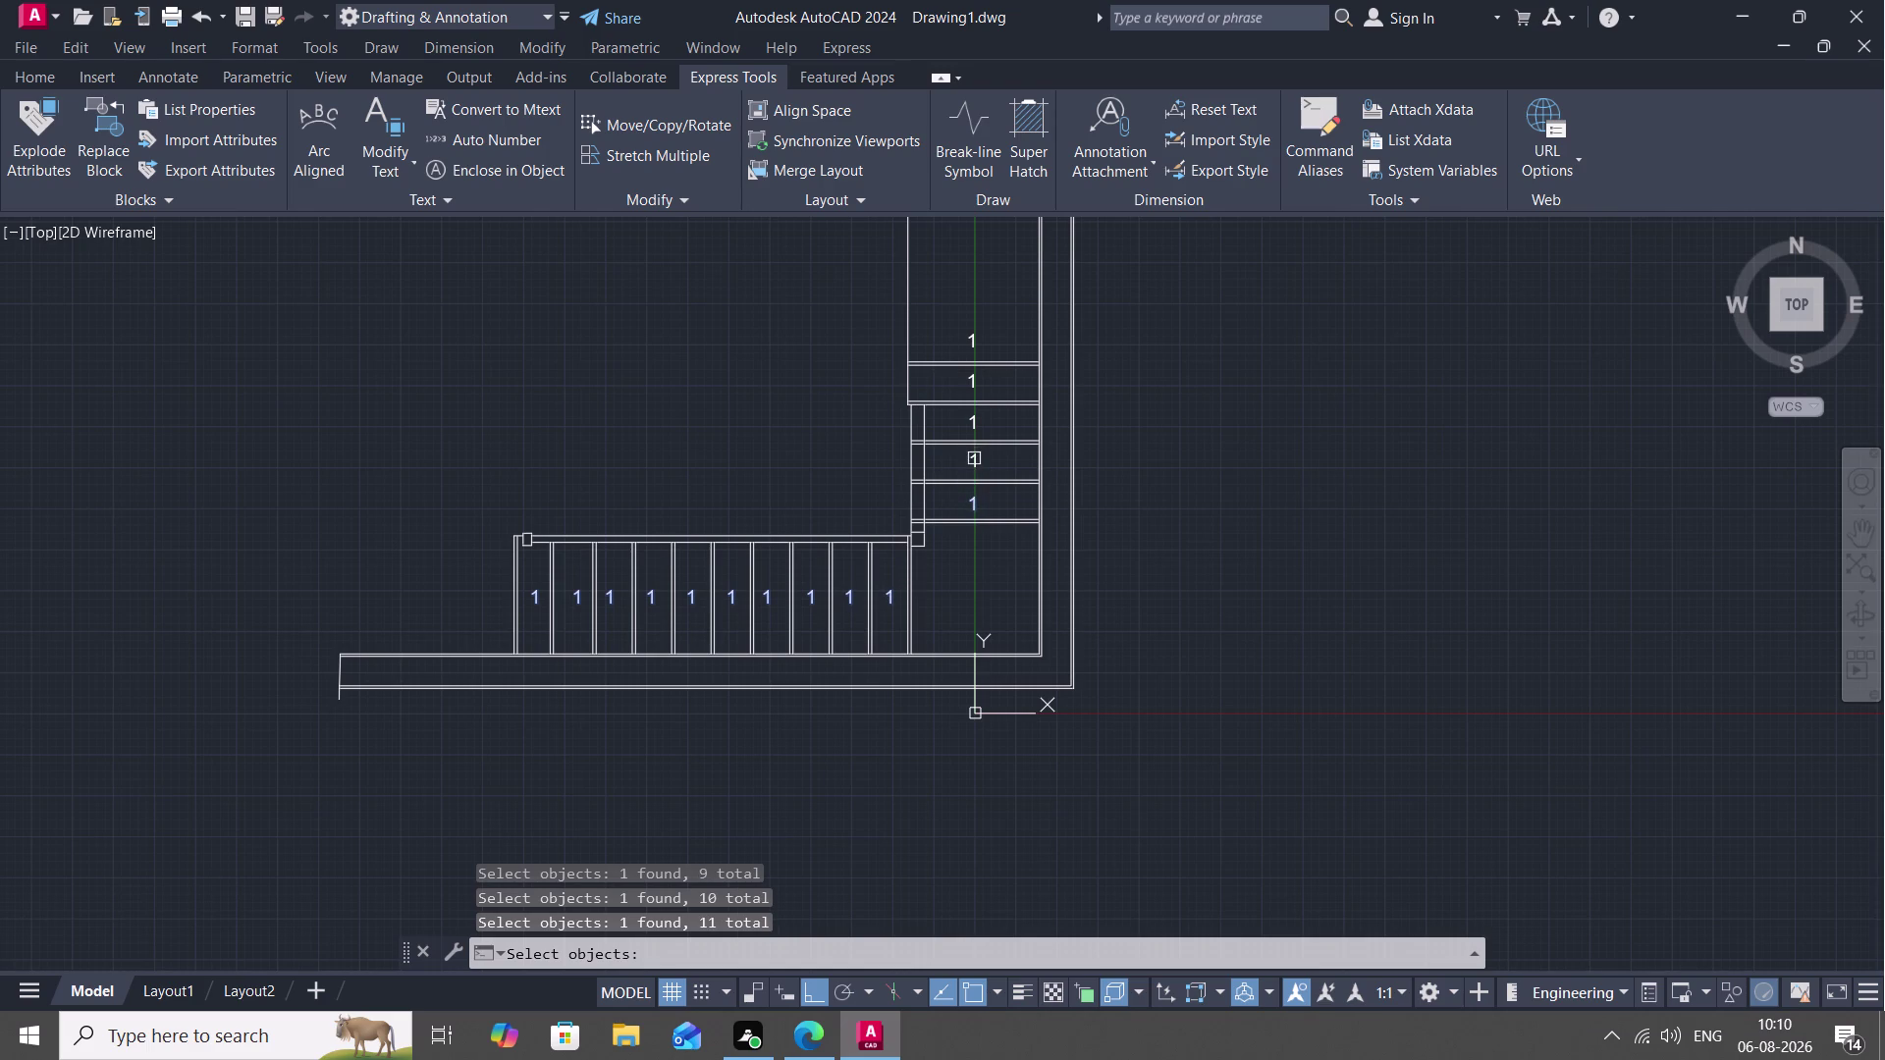
click(973, 458)
click(973, 423)
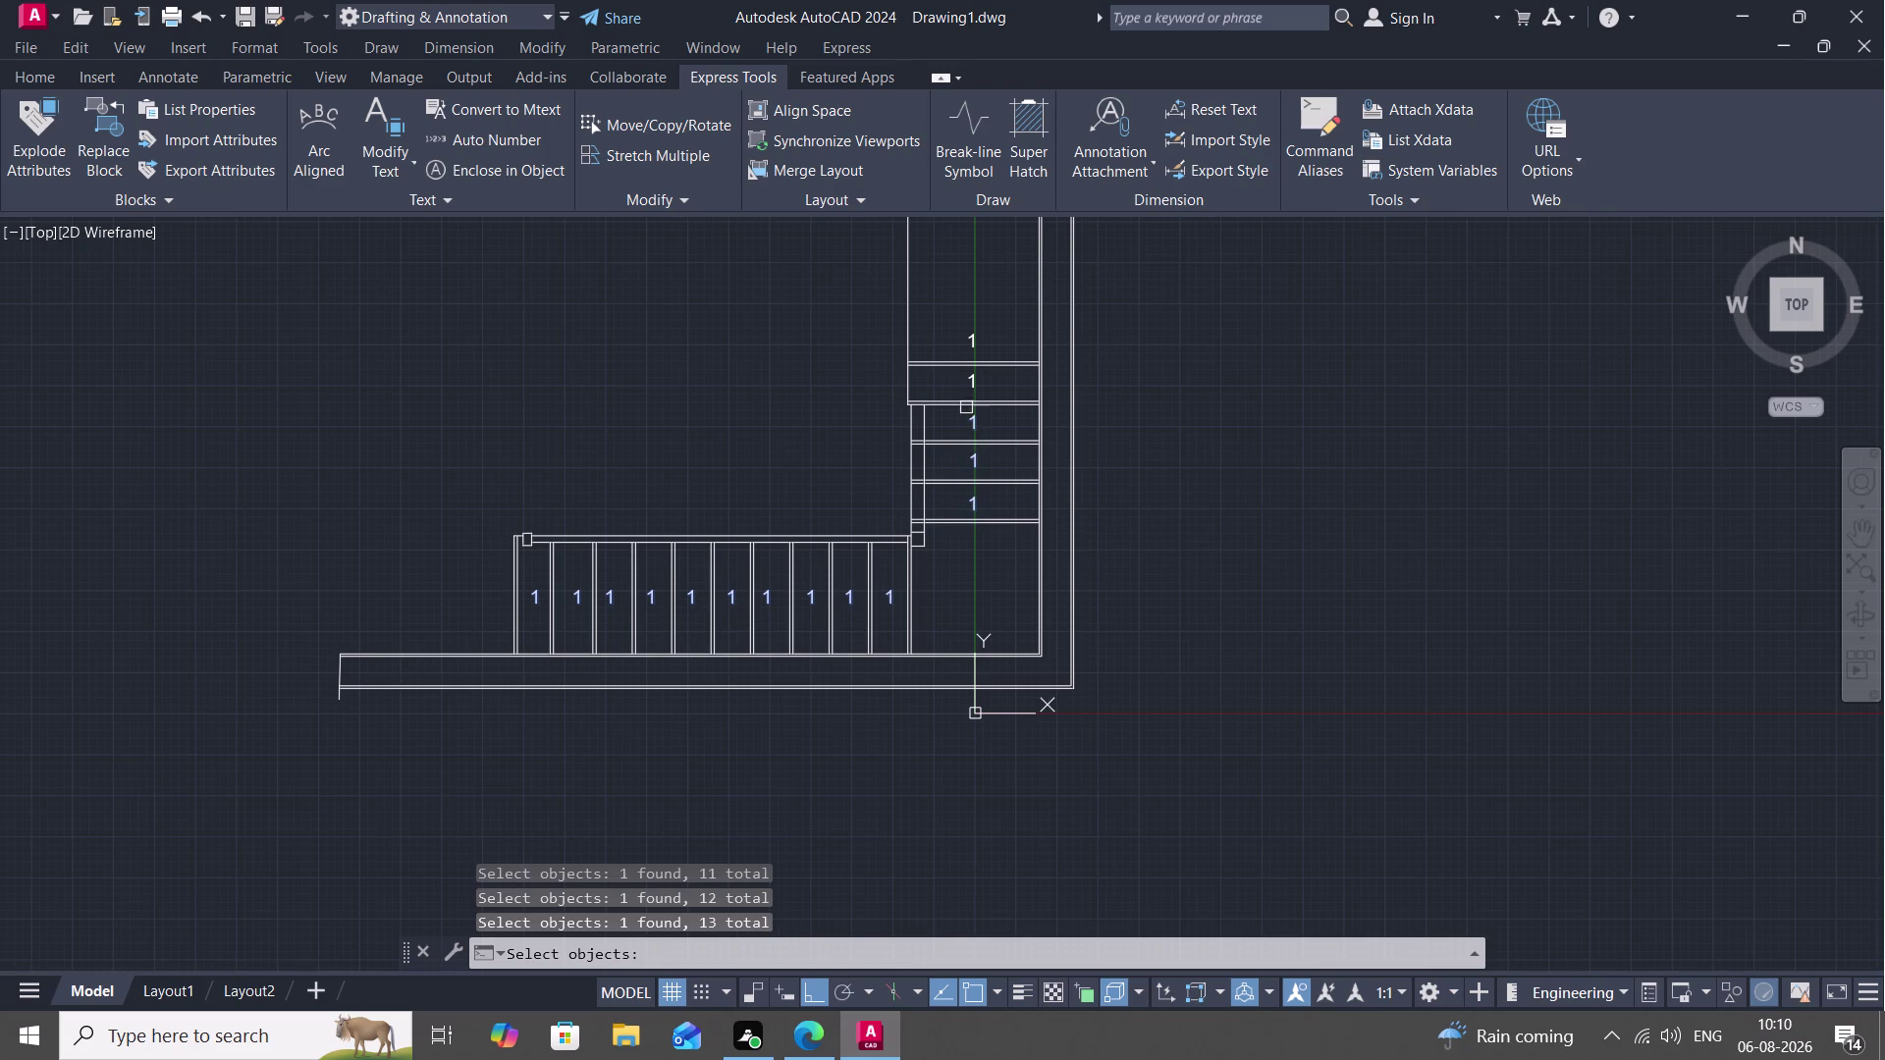
click(975, 383)
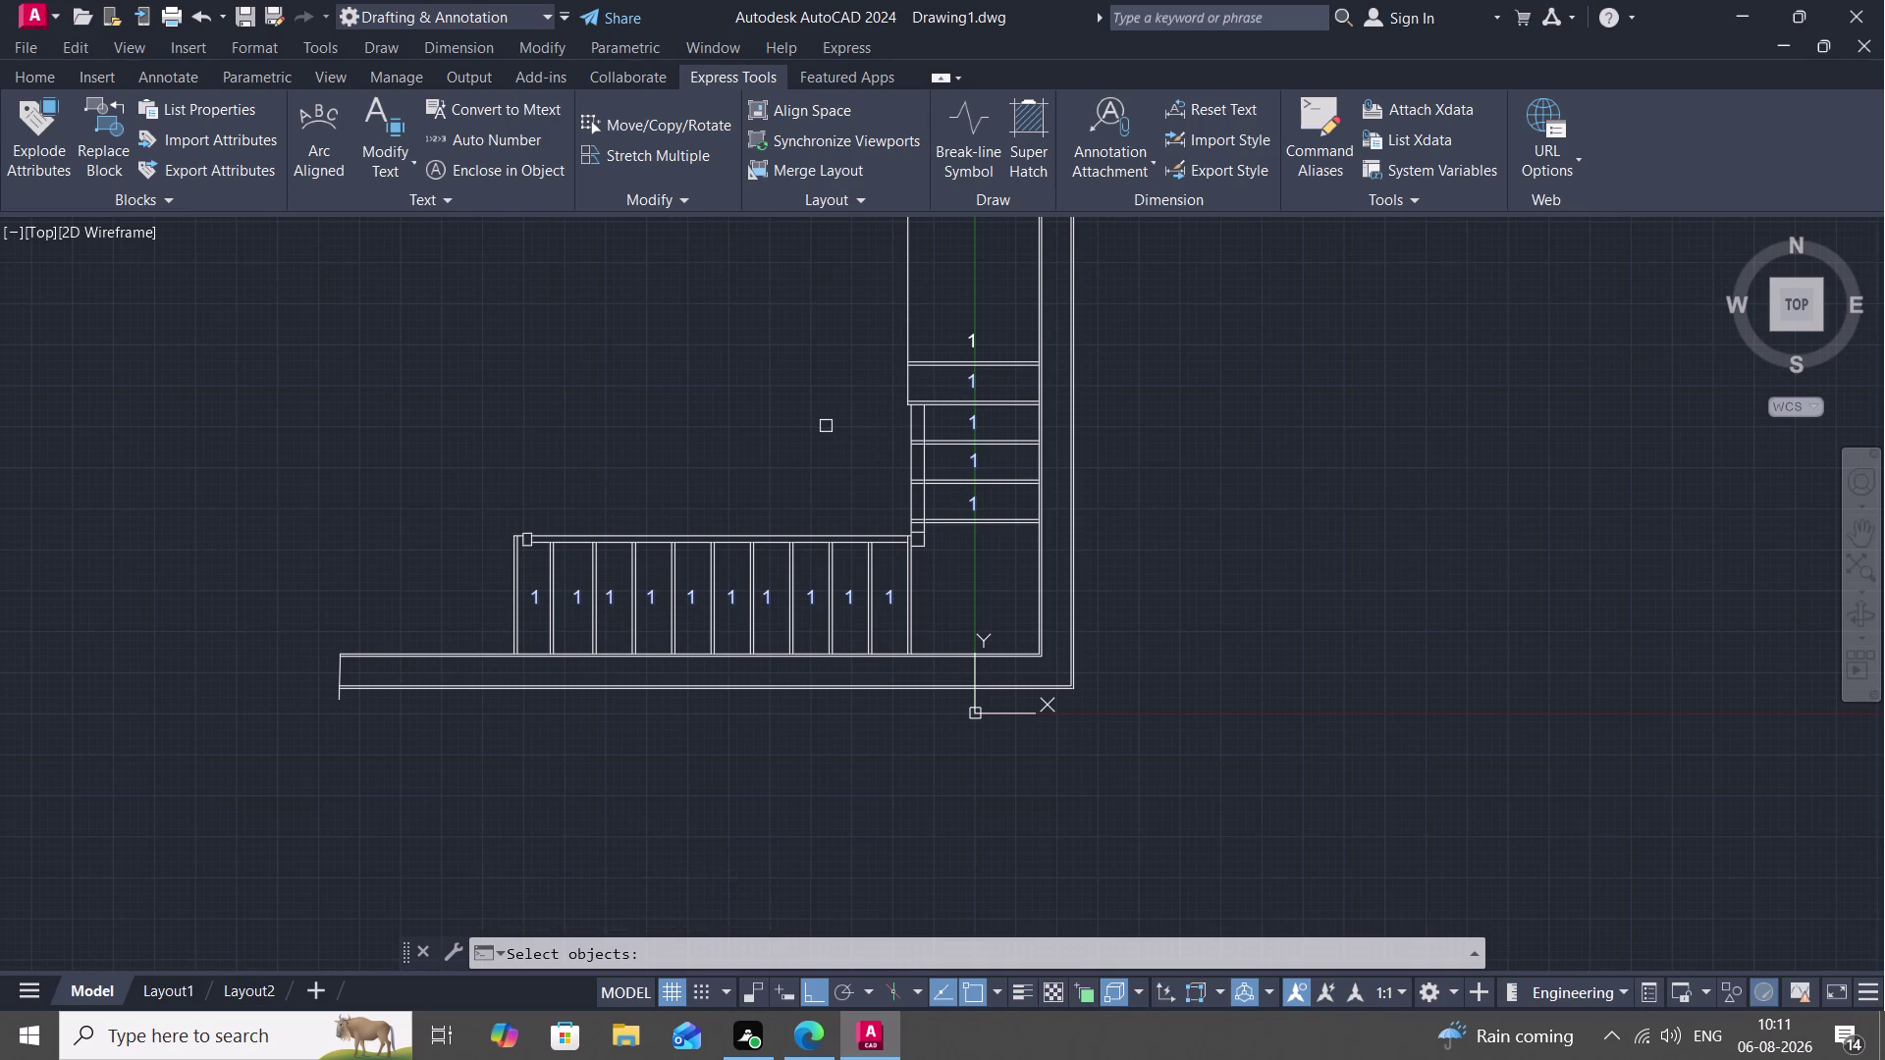
key(Escape)
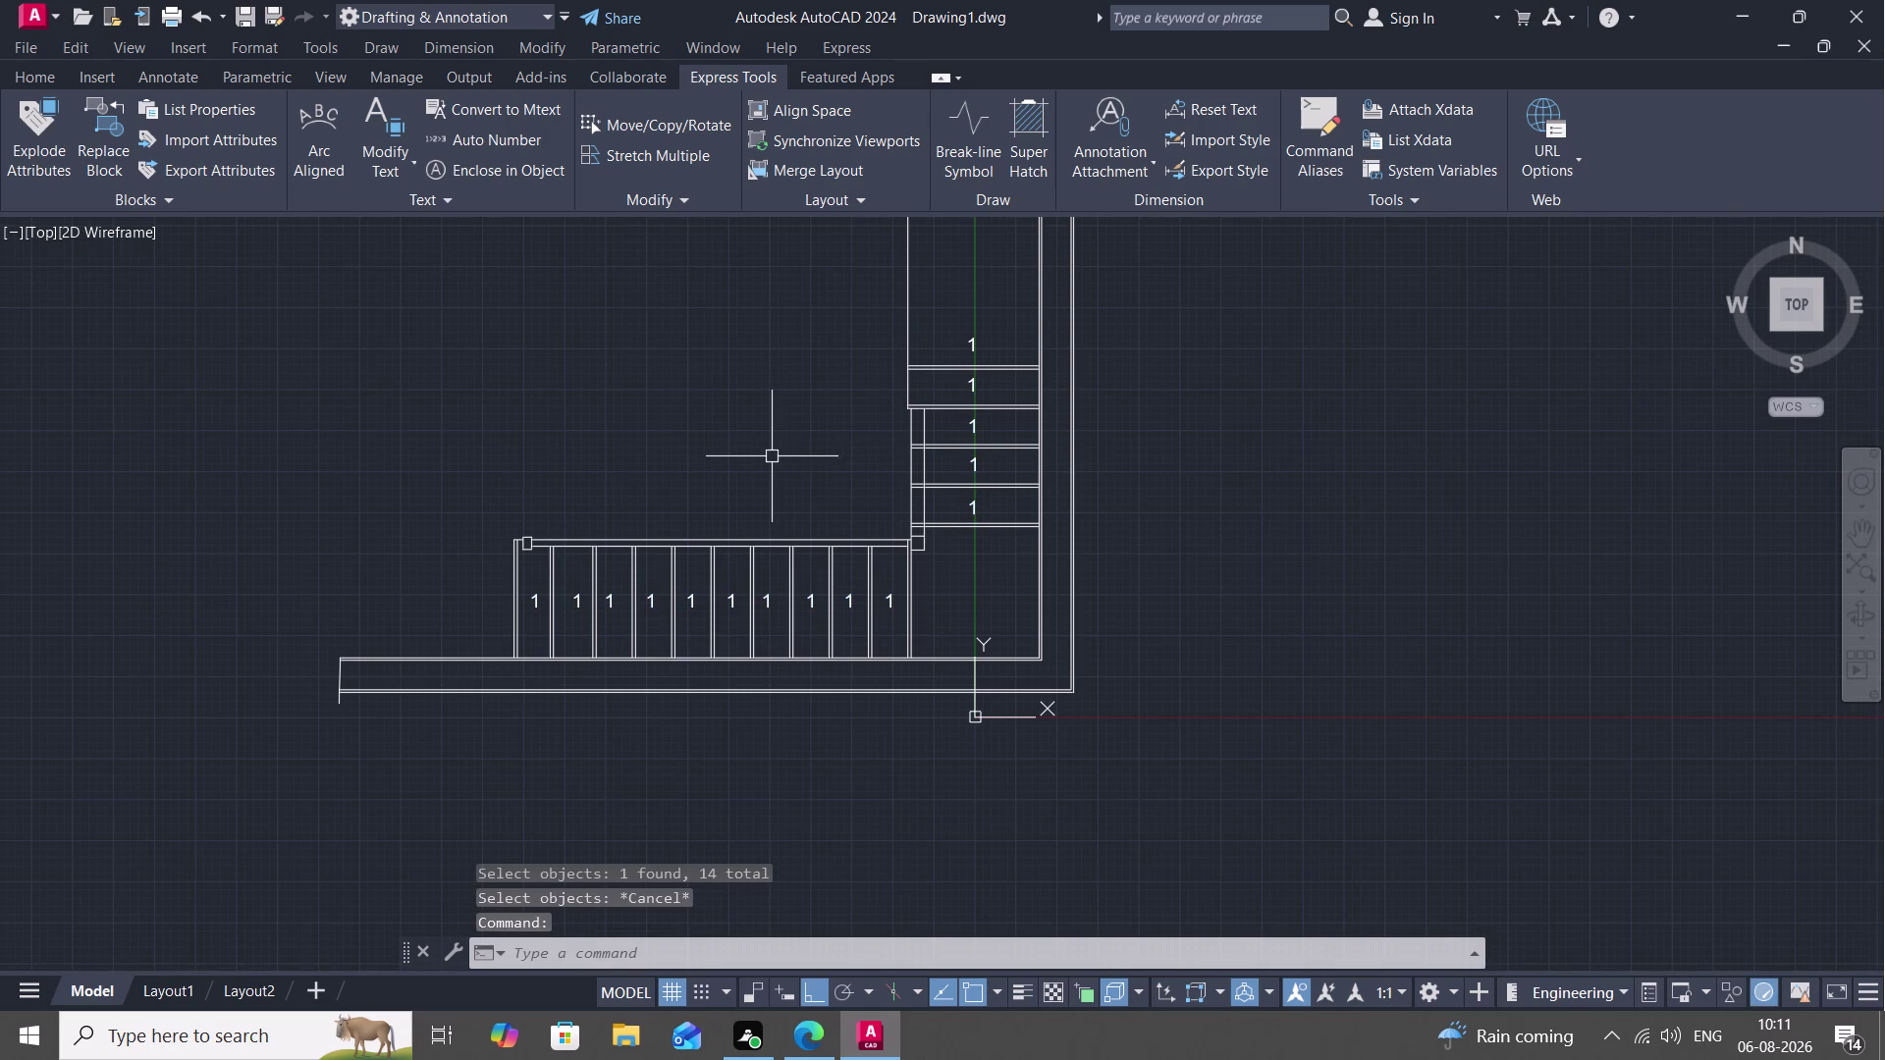
key(c)
key(o)
Copy the last lower tread's '1' label into the corner landing square.
key(space)
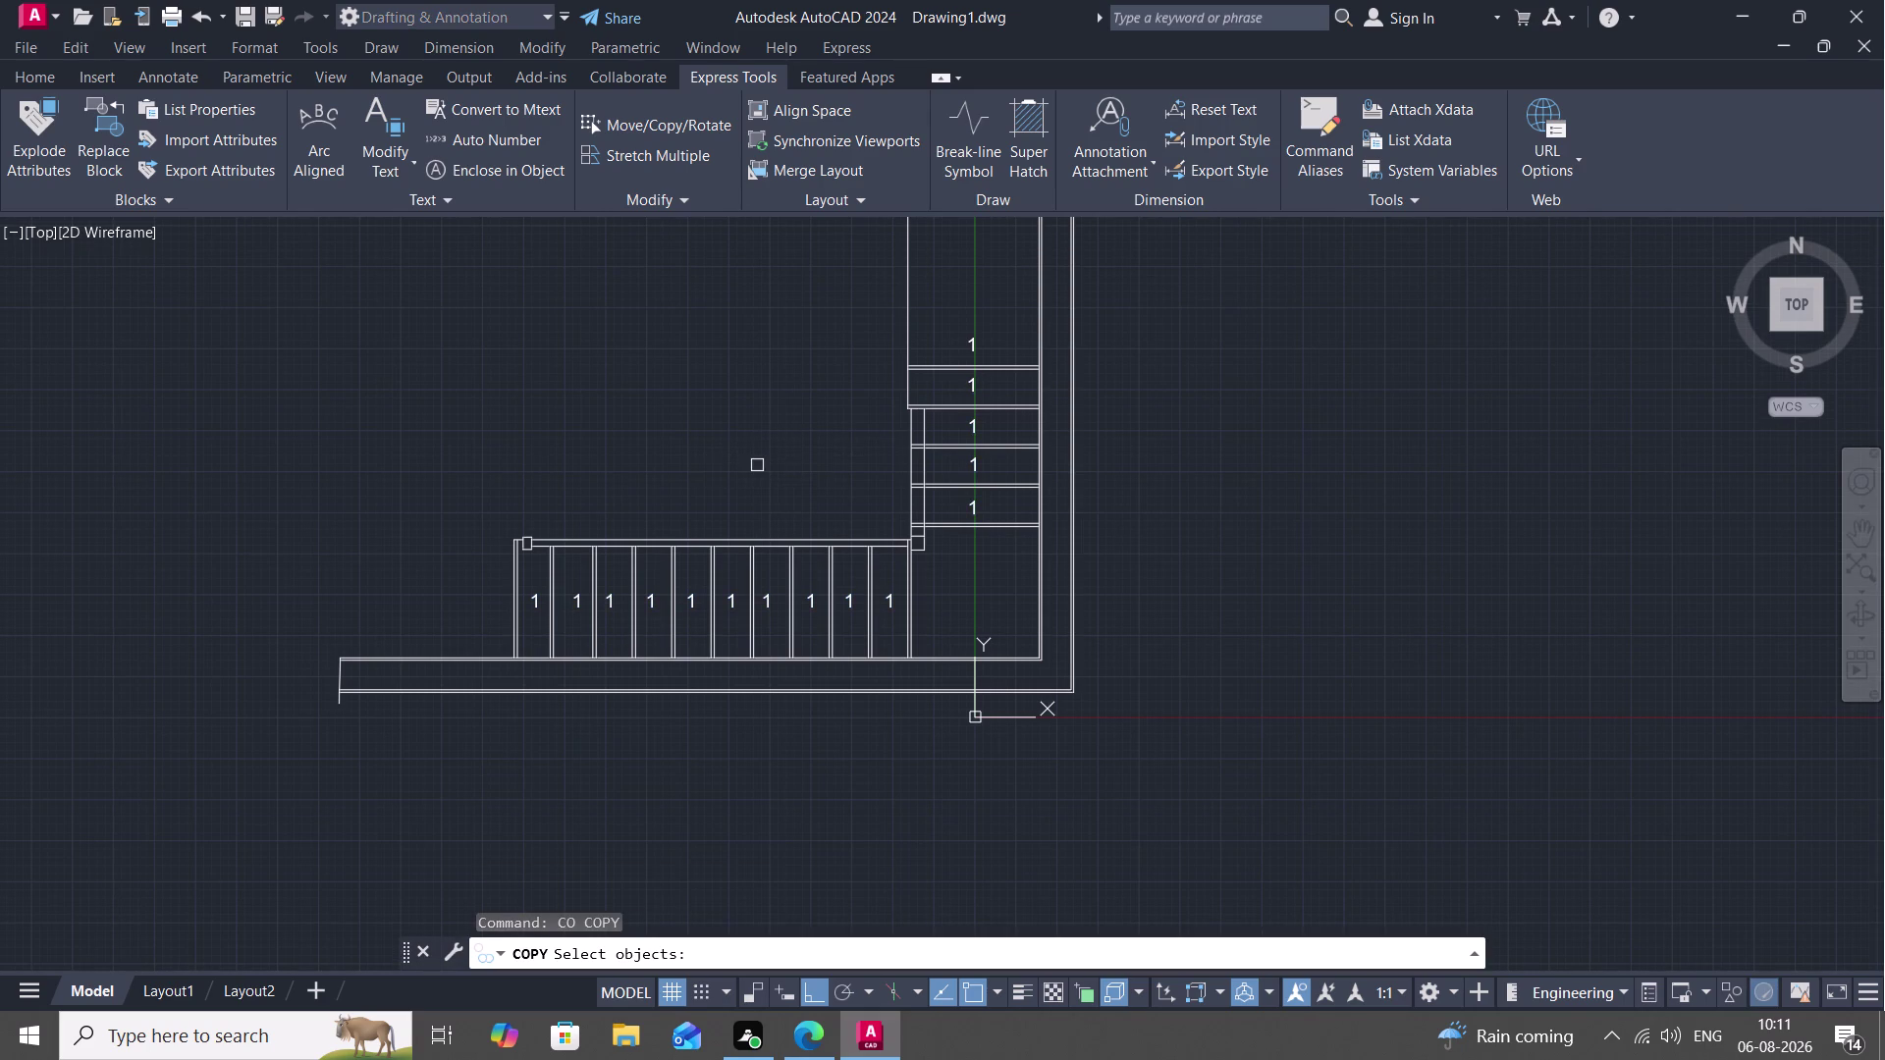
key(space)
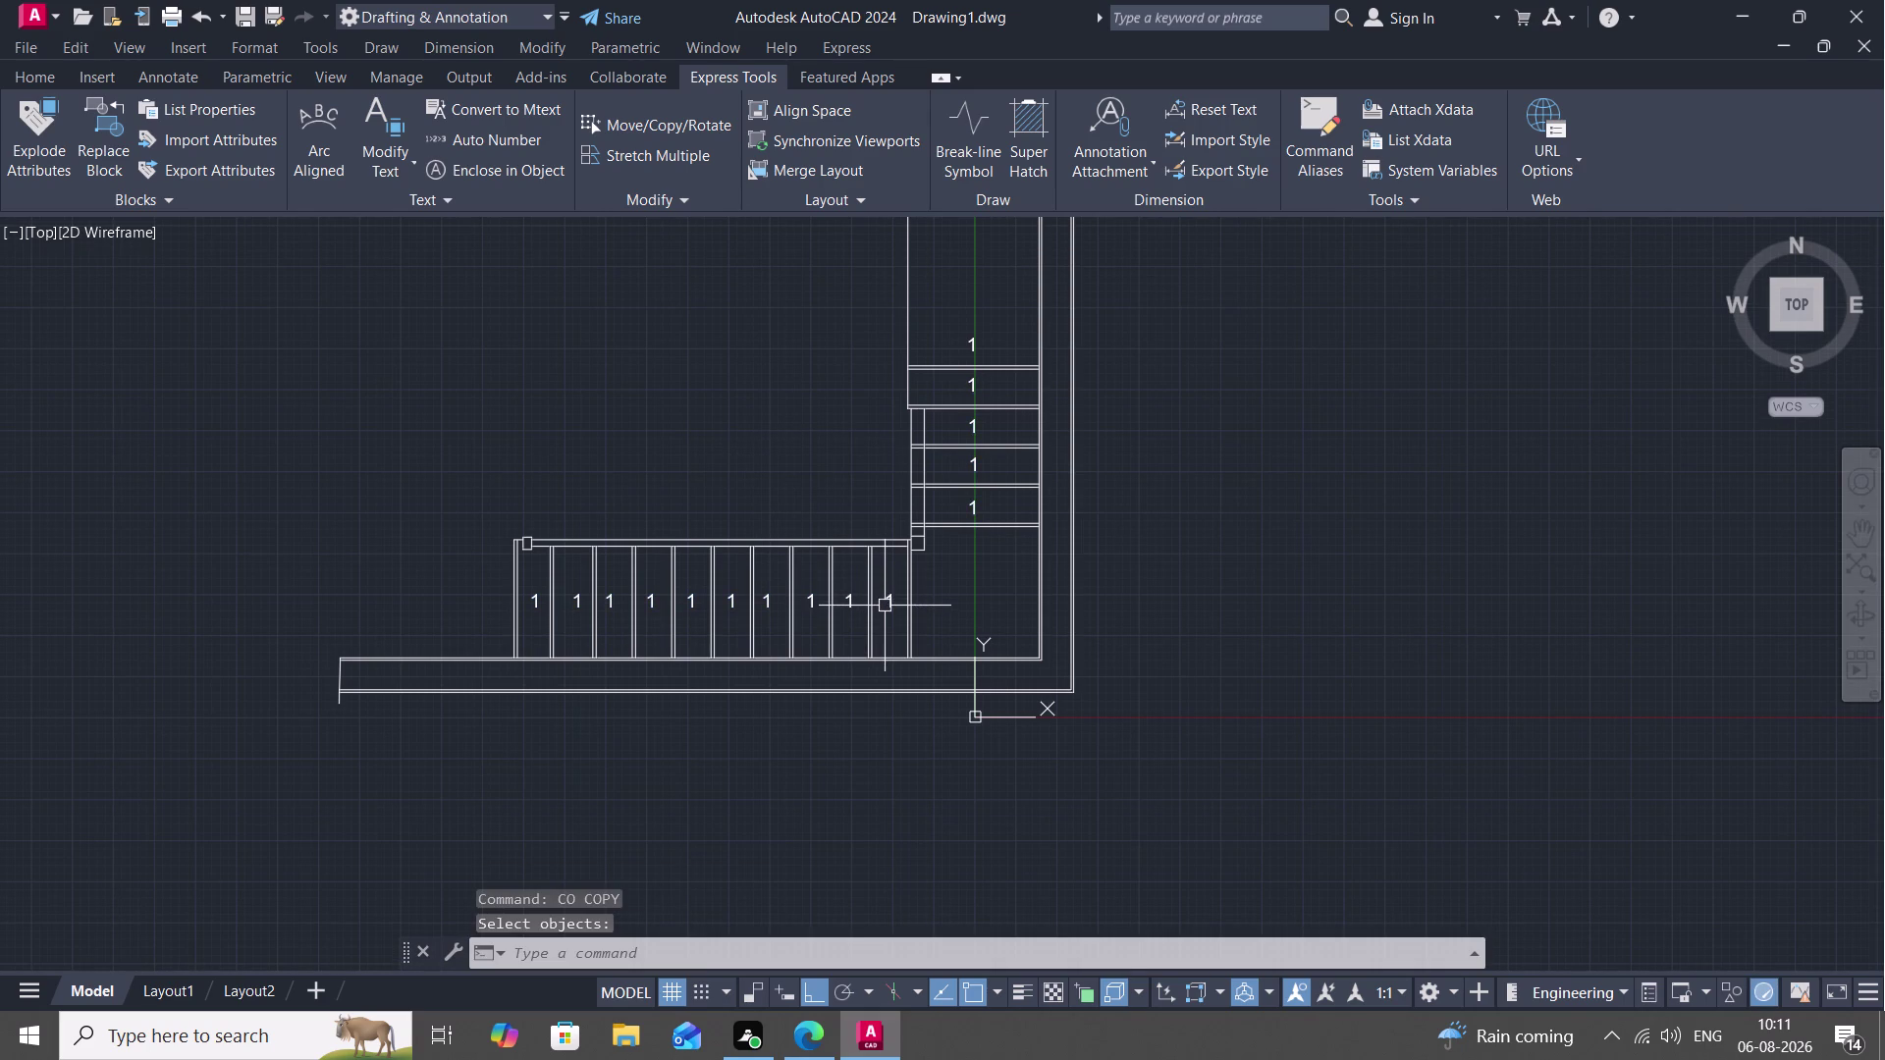
key(space)
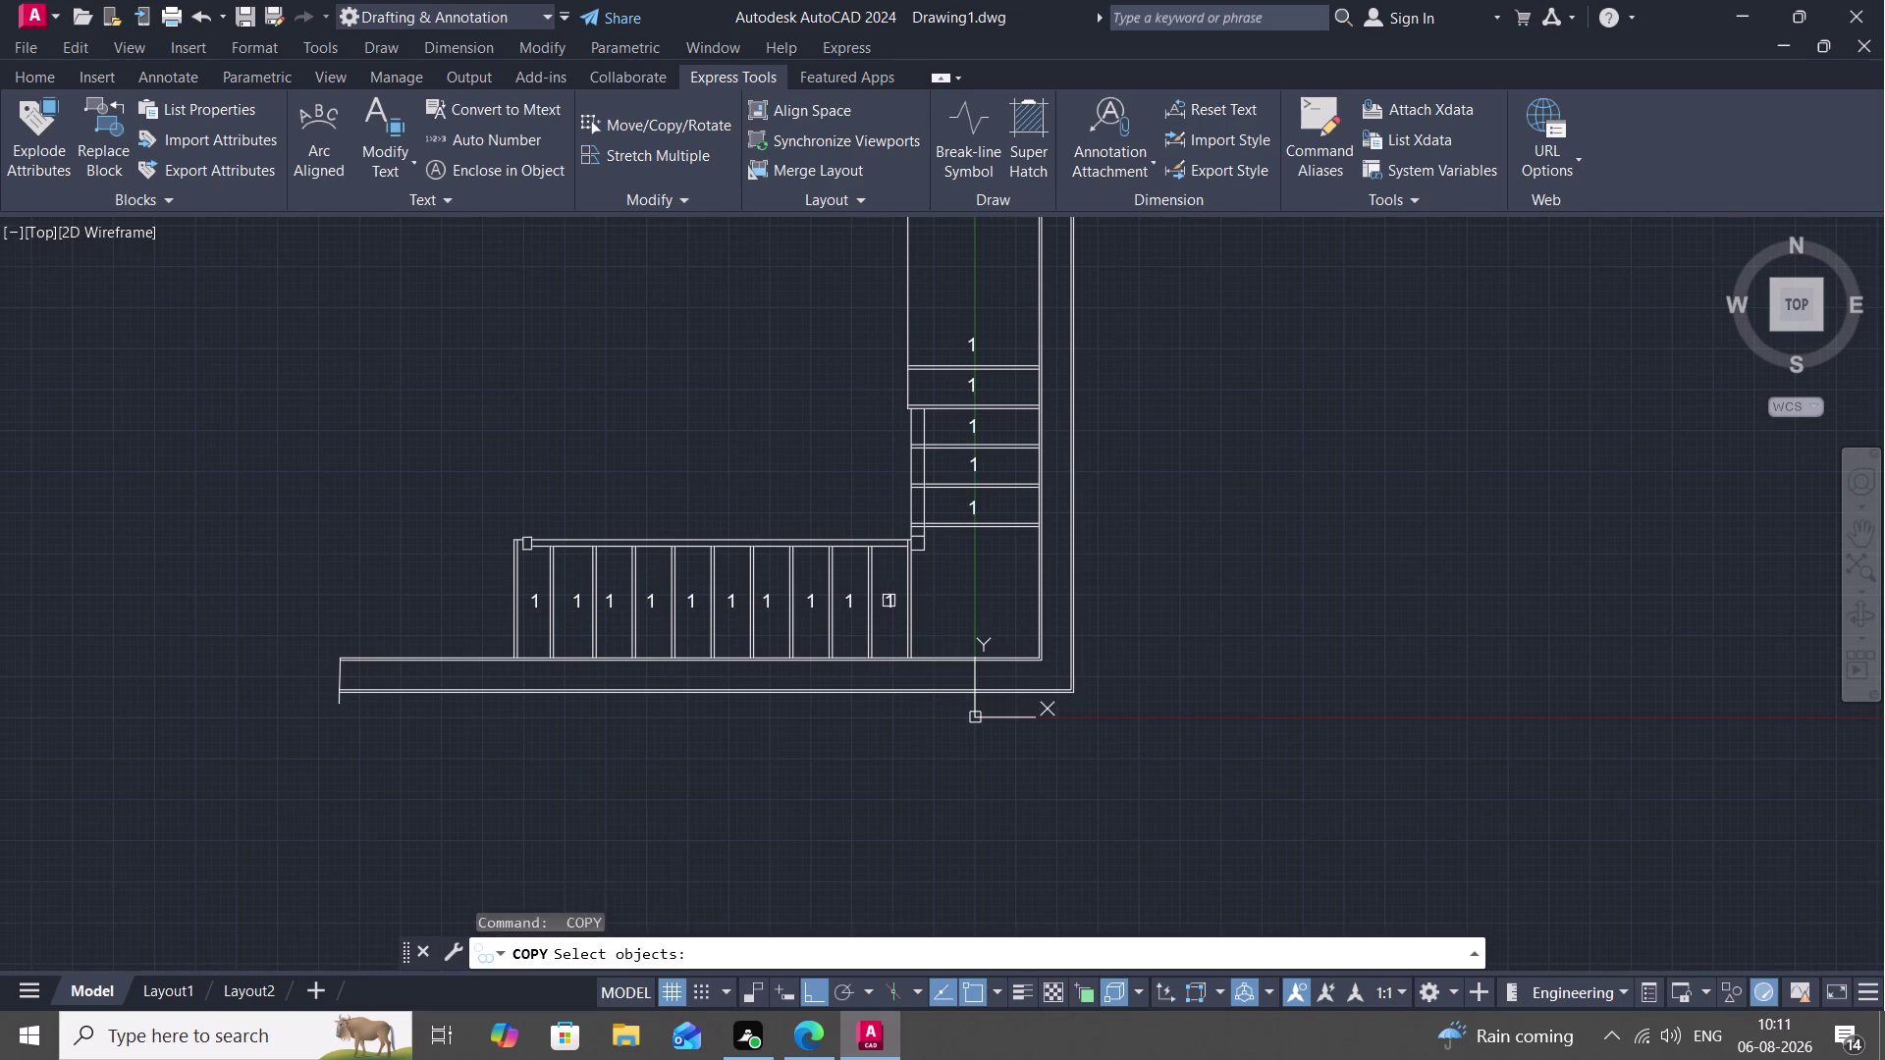
click(888, 601)
right_click(889, 601)
click(888, 601)
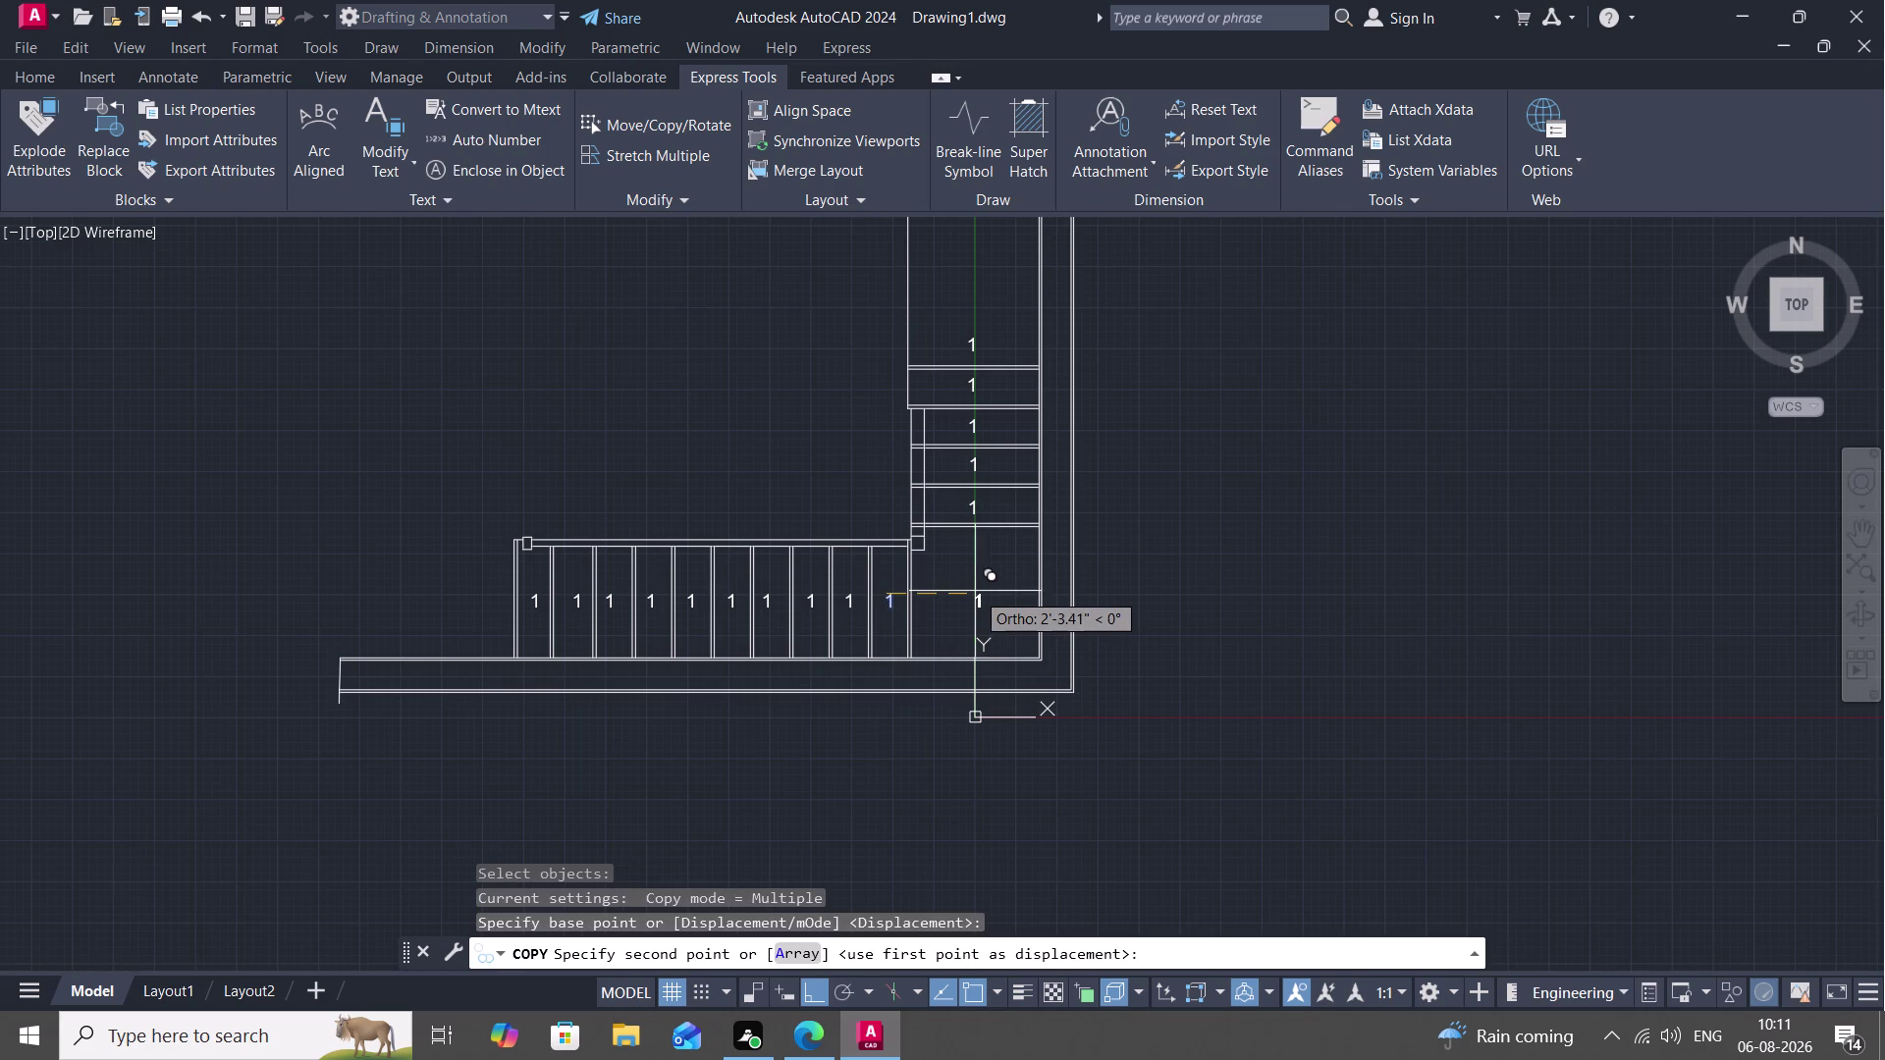
click(971, 589)
key(Escape)
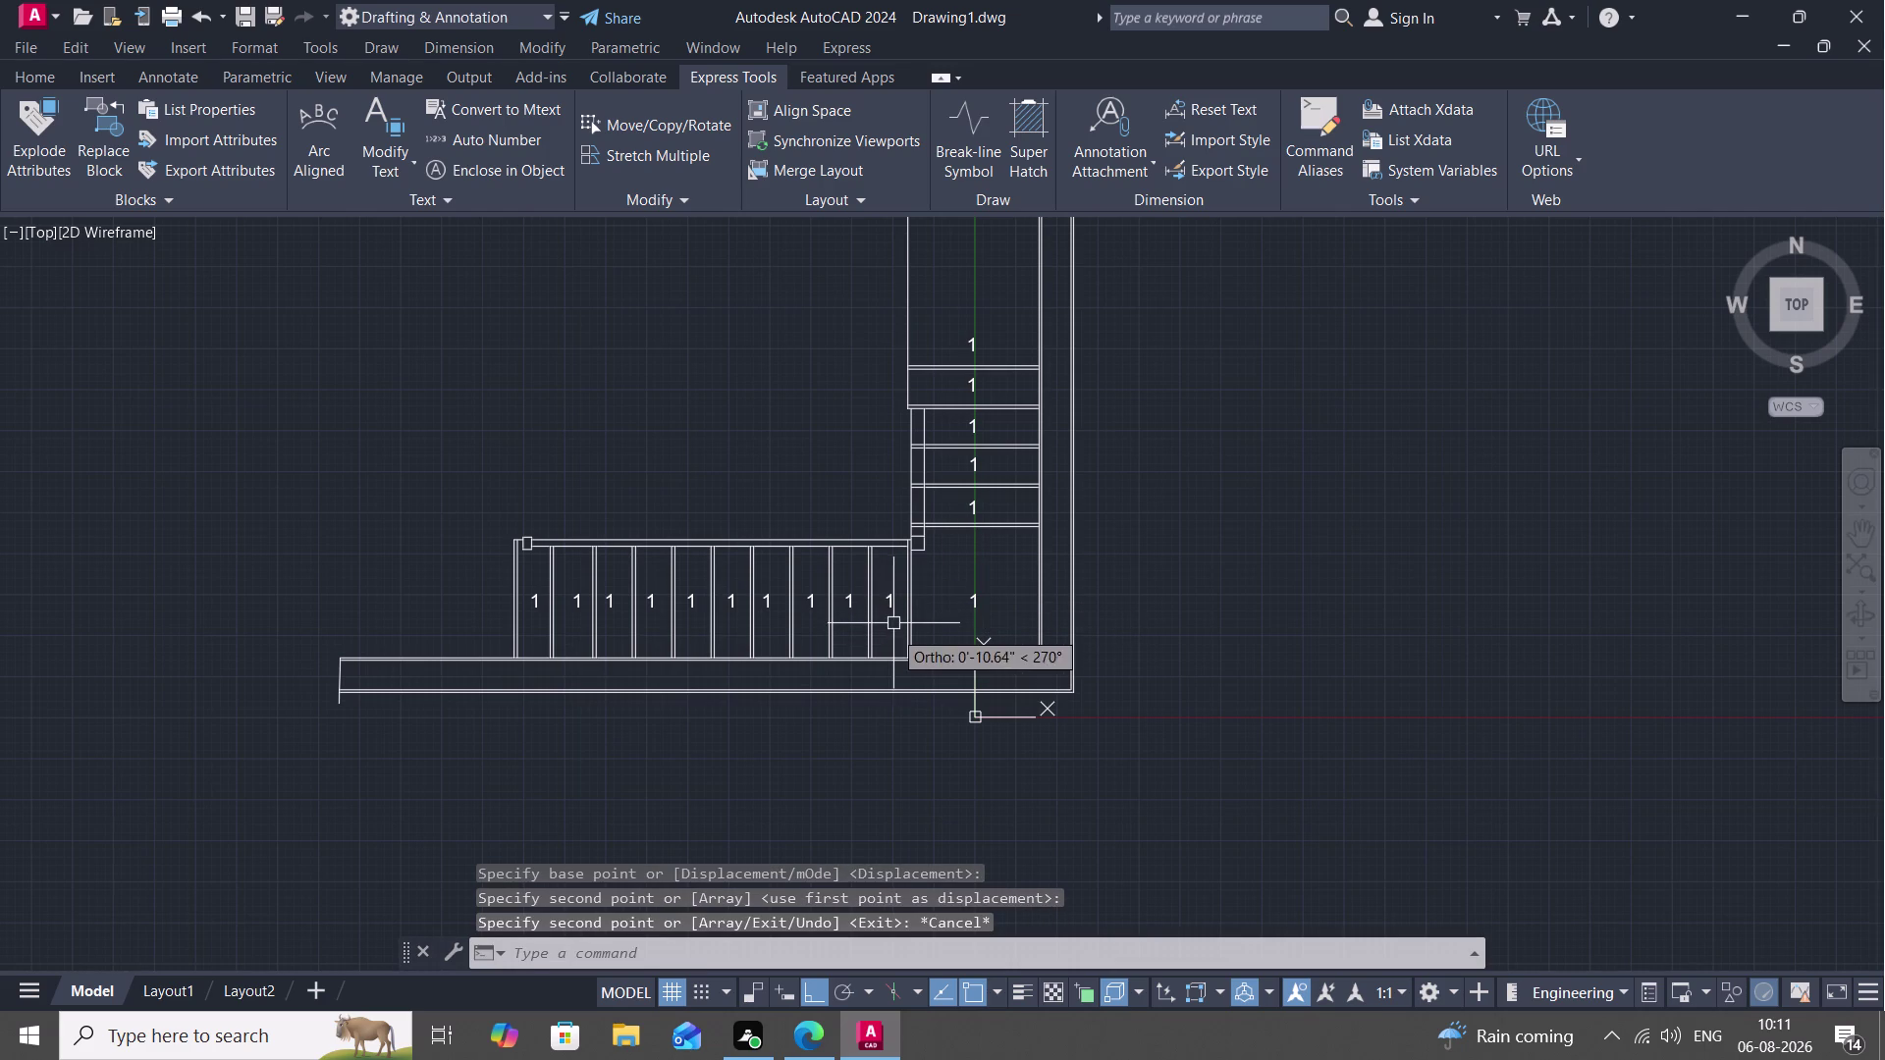
key(space)
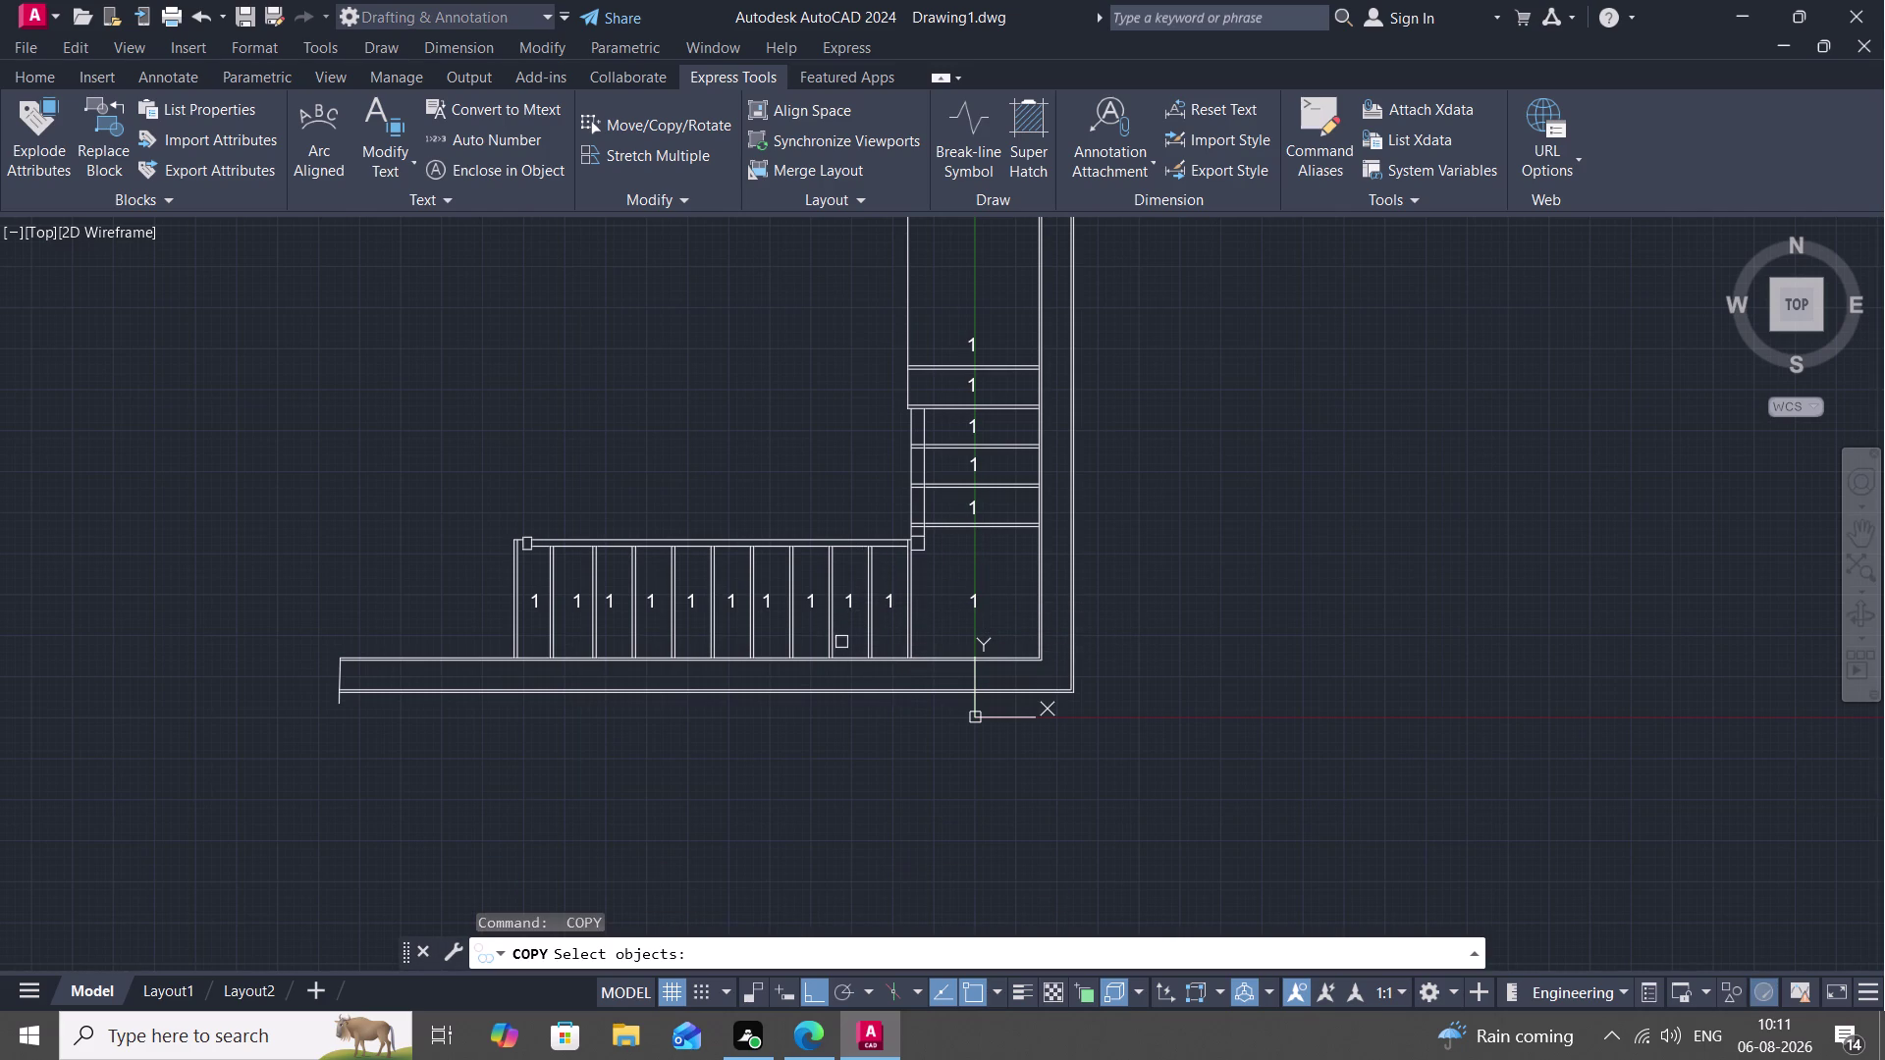
key(Escape)
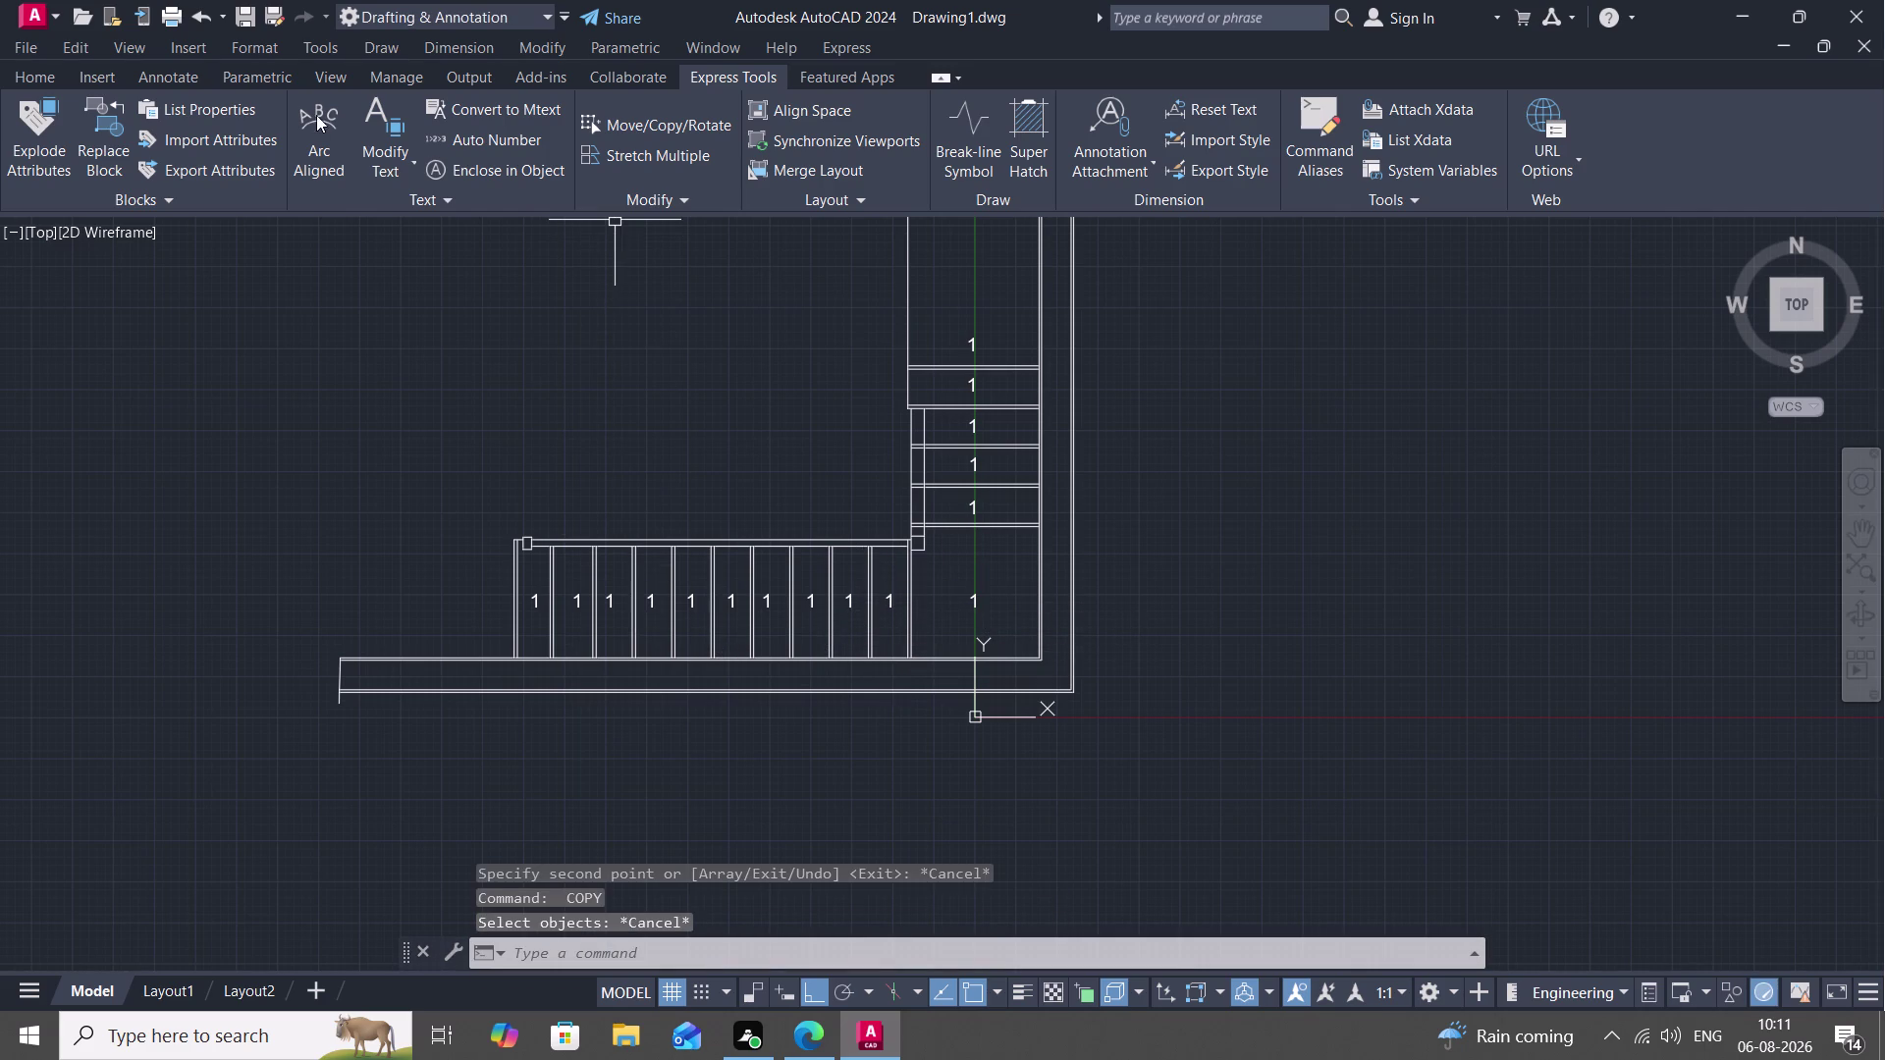
click(505, 147)
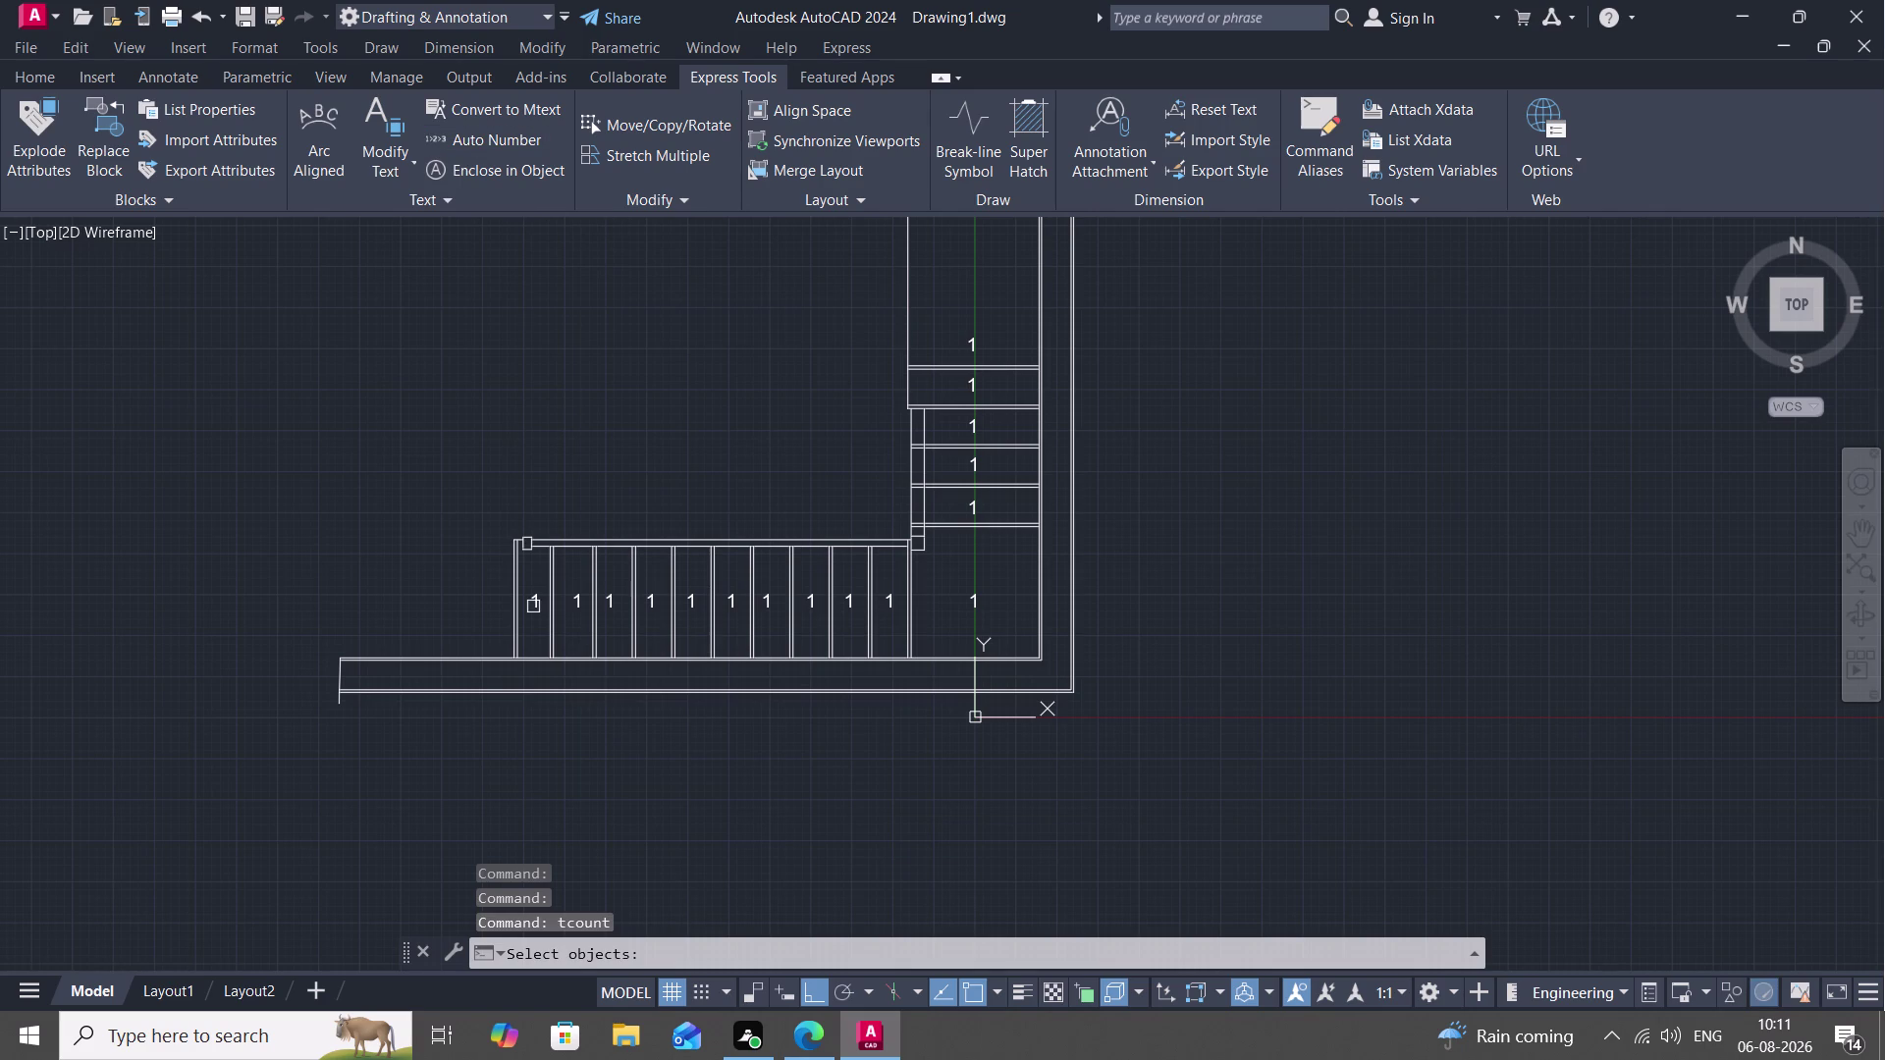
Pick the fifteen labels in order: ten lower treads, landing, then four upper treads.
click(533, 607)
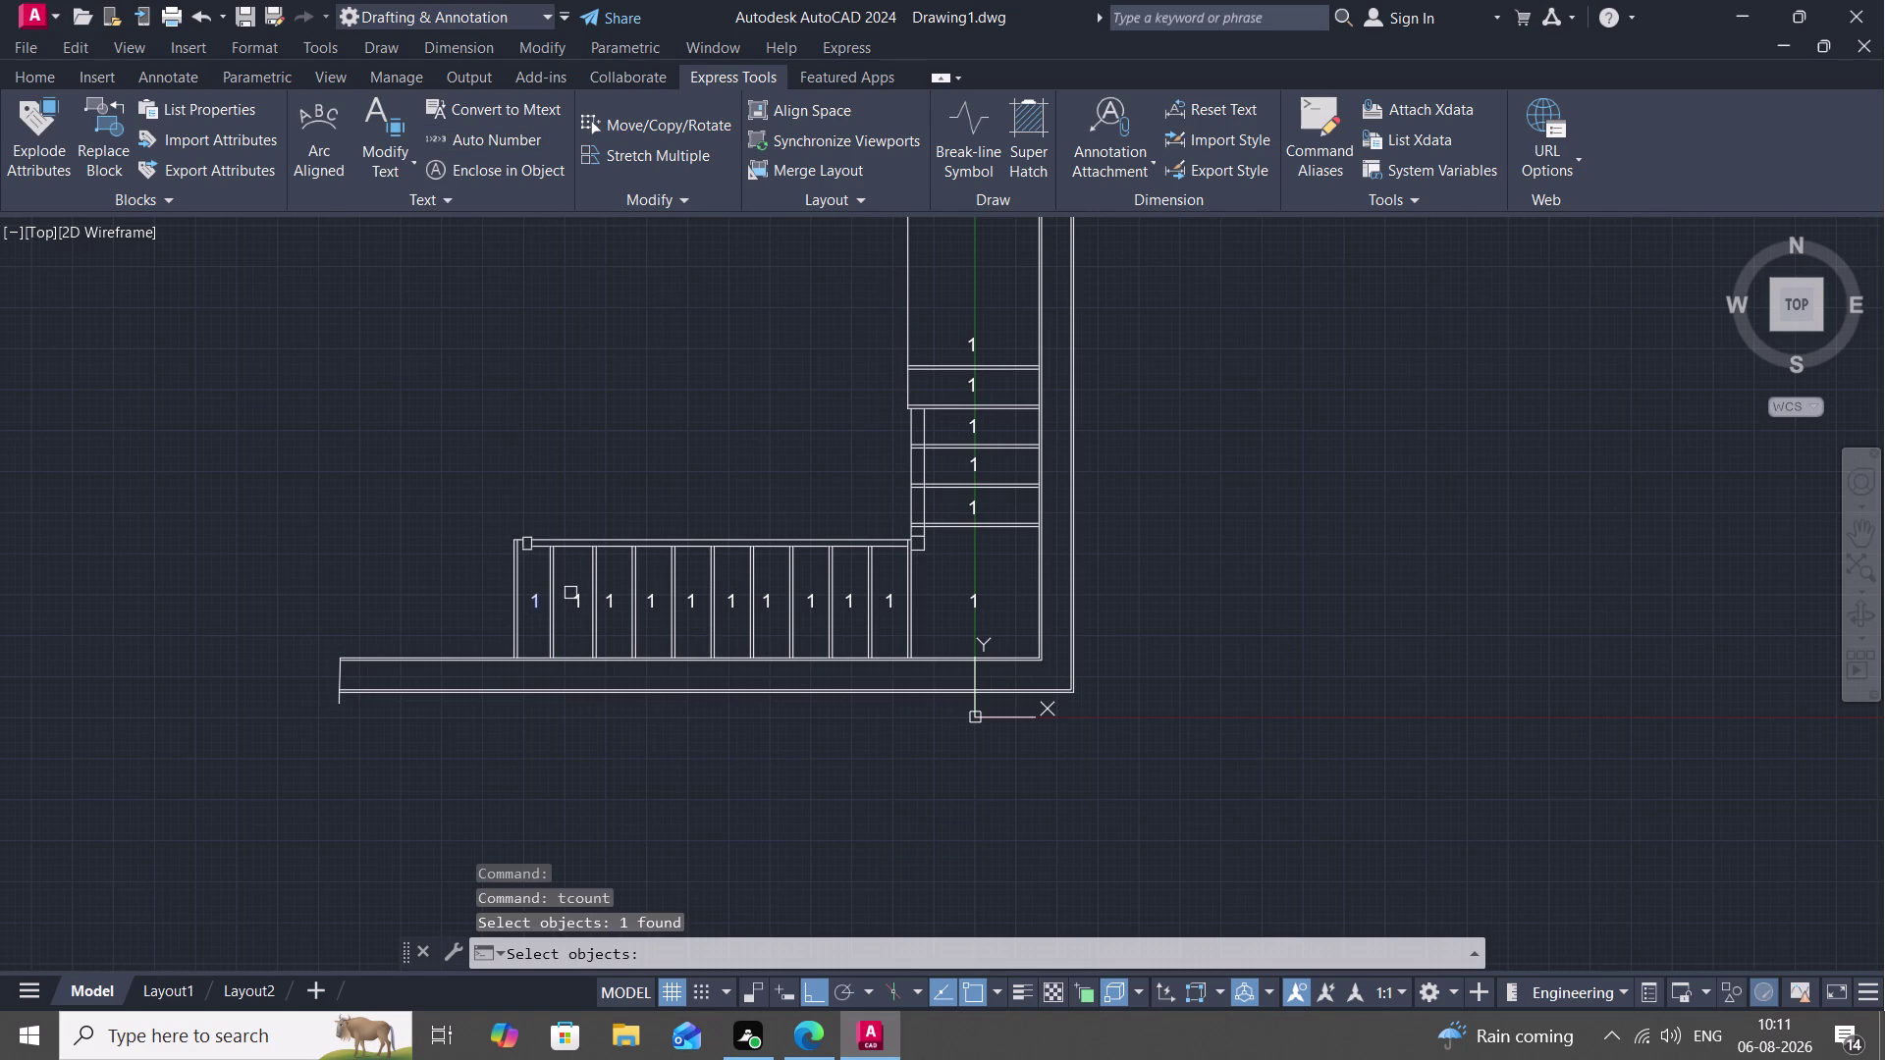
click(579, 597)
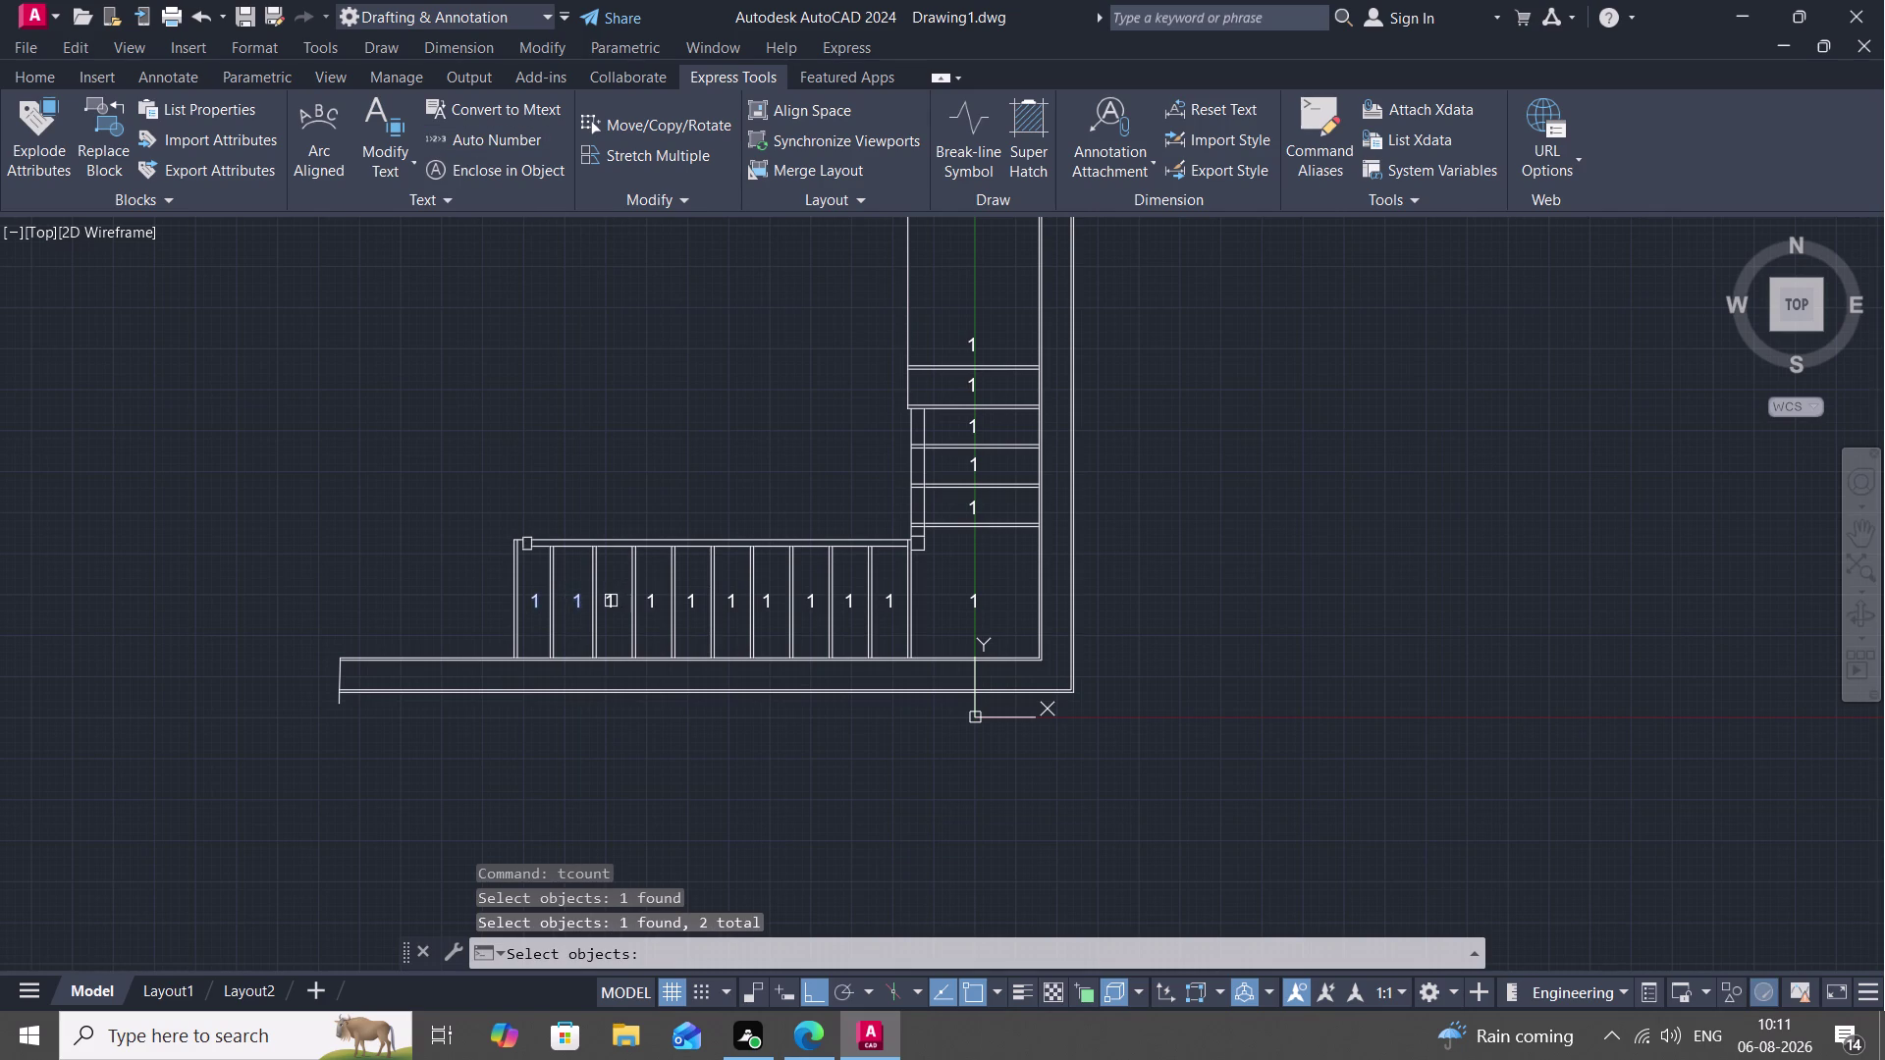
click(610, 603)
click(651, 595)
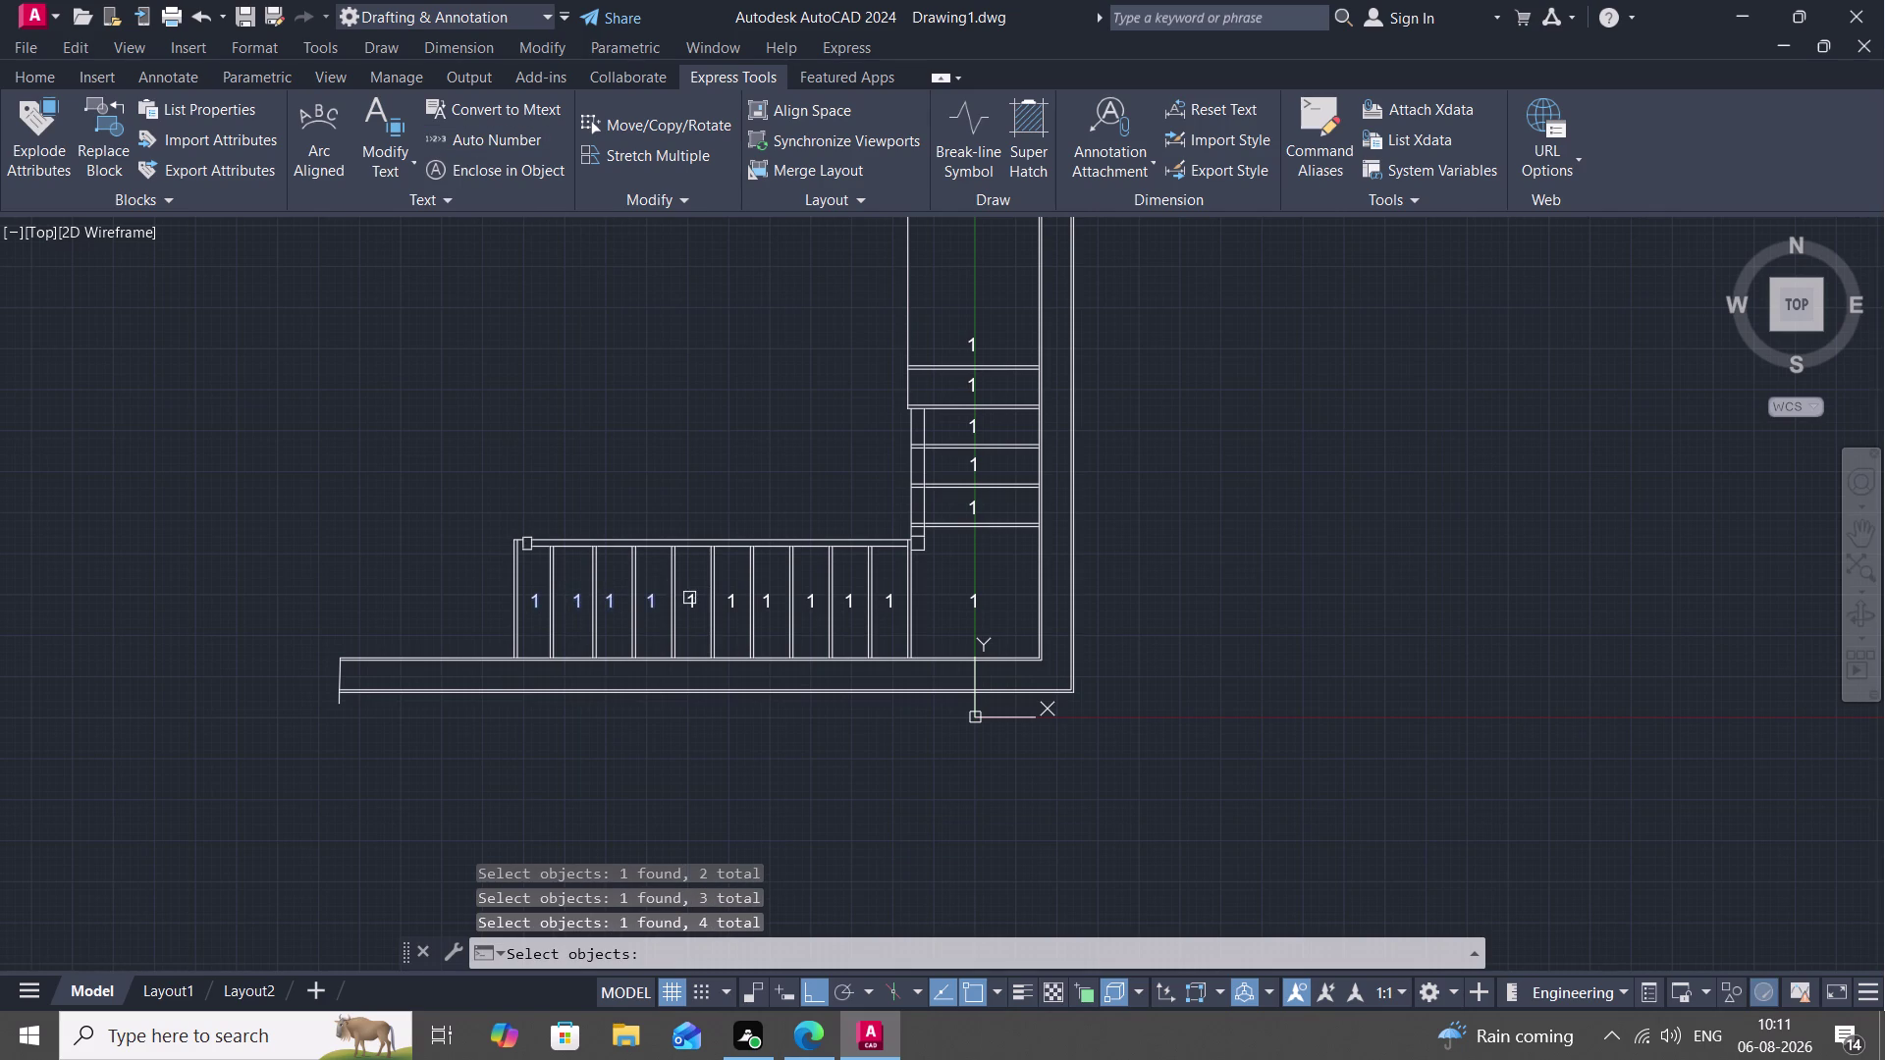
click(691, 600)
click(732, 599)
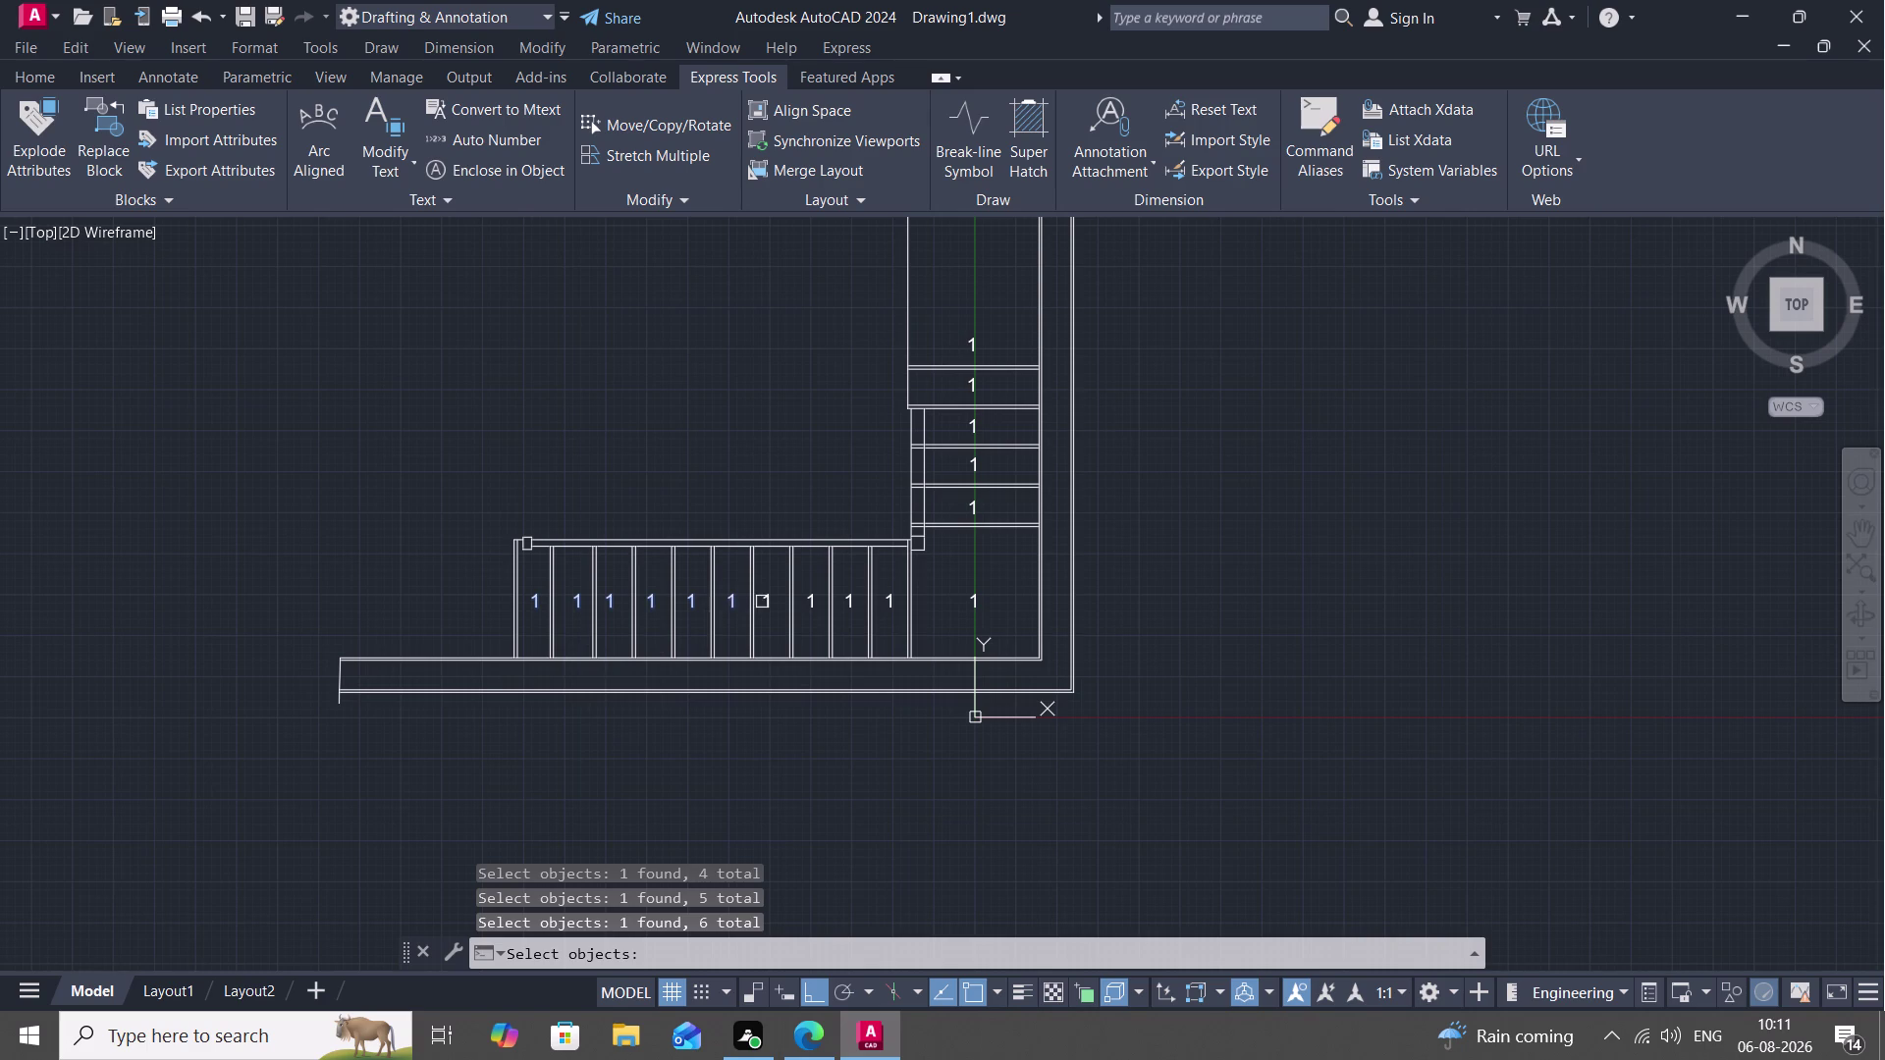
click(767, 598)
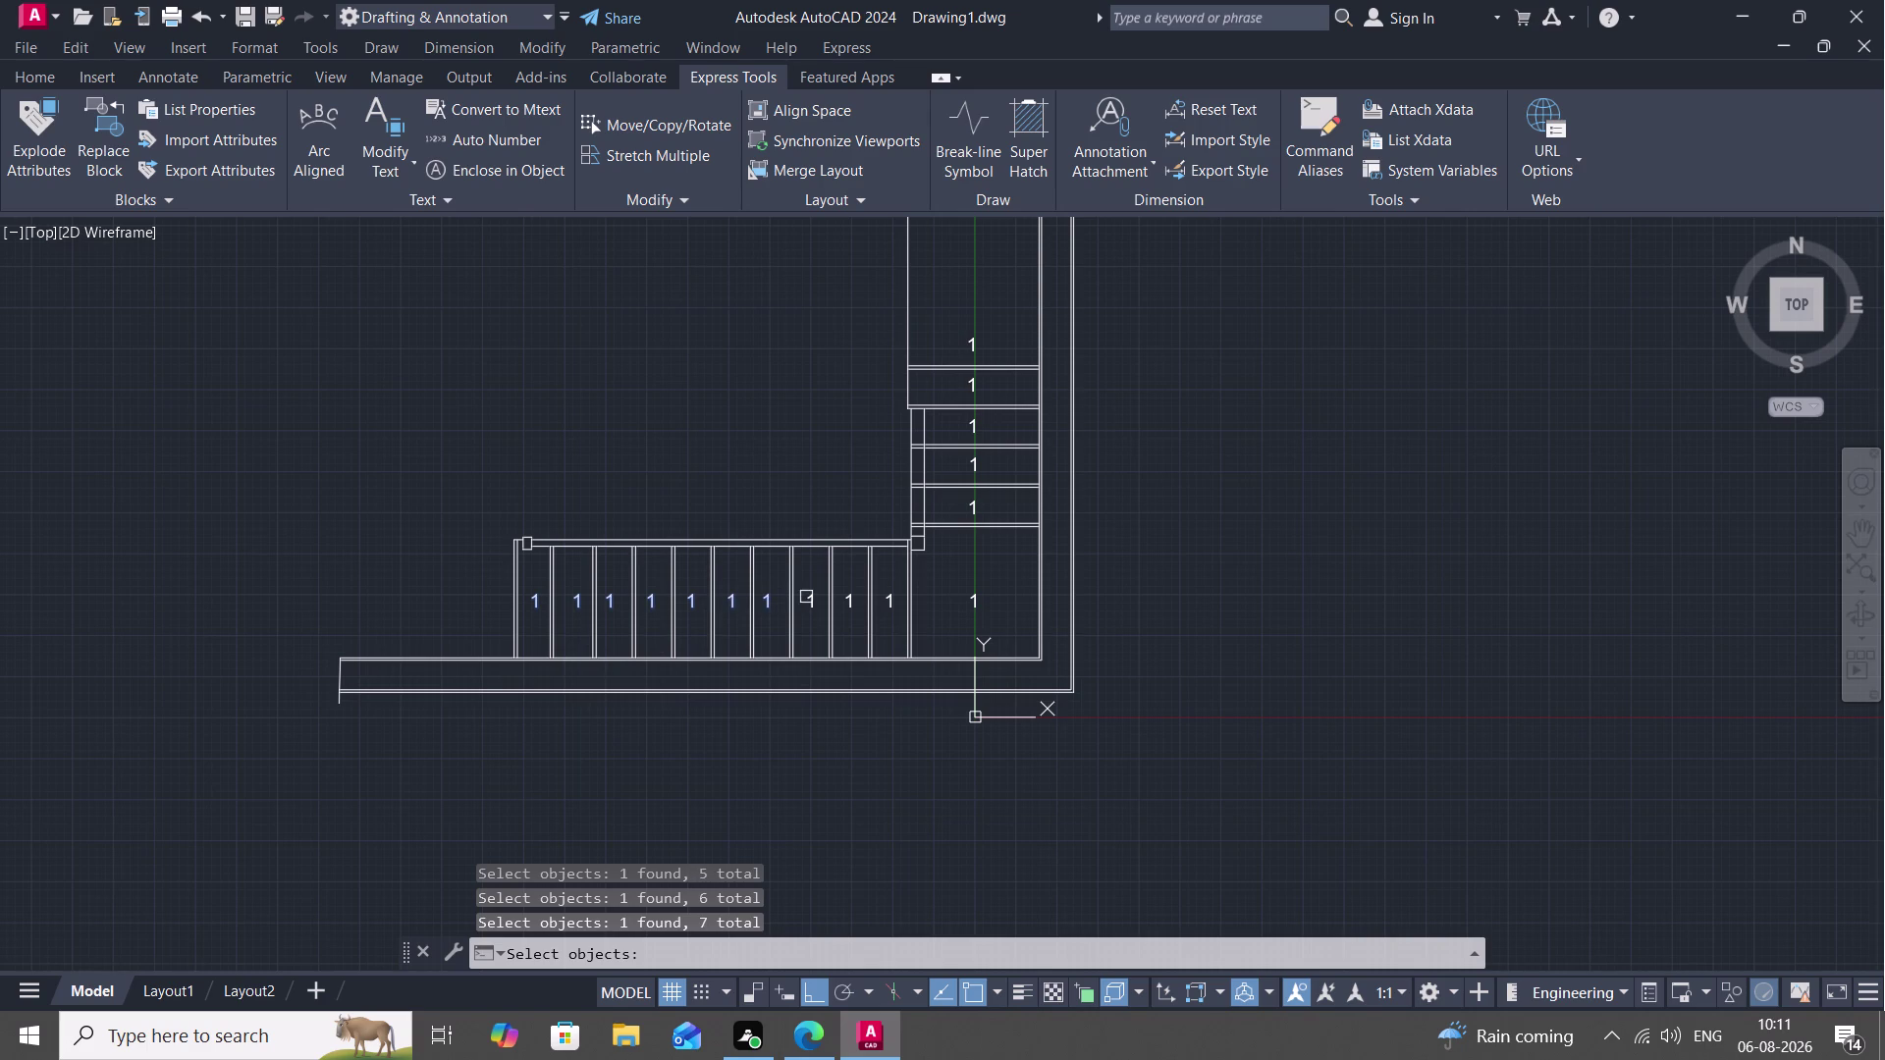
click(812, 597)
click(843, 602)
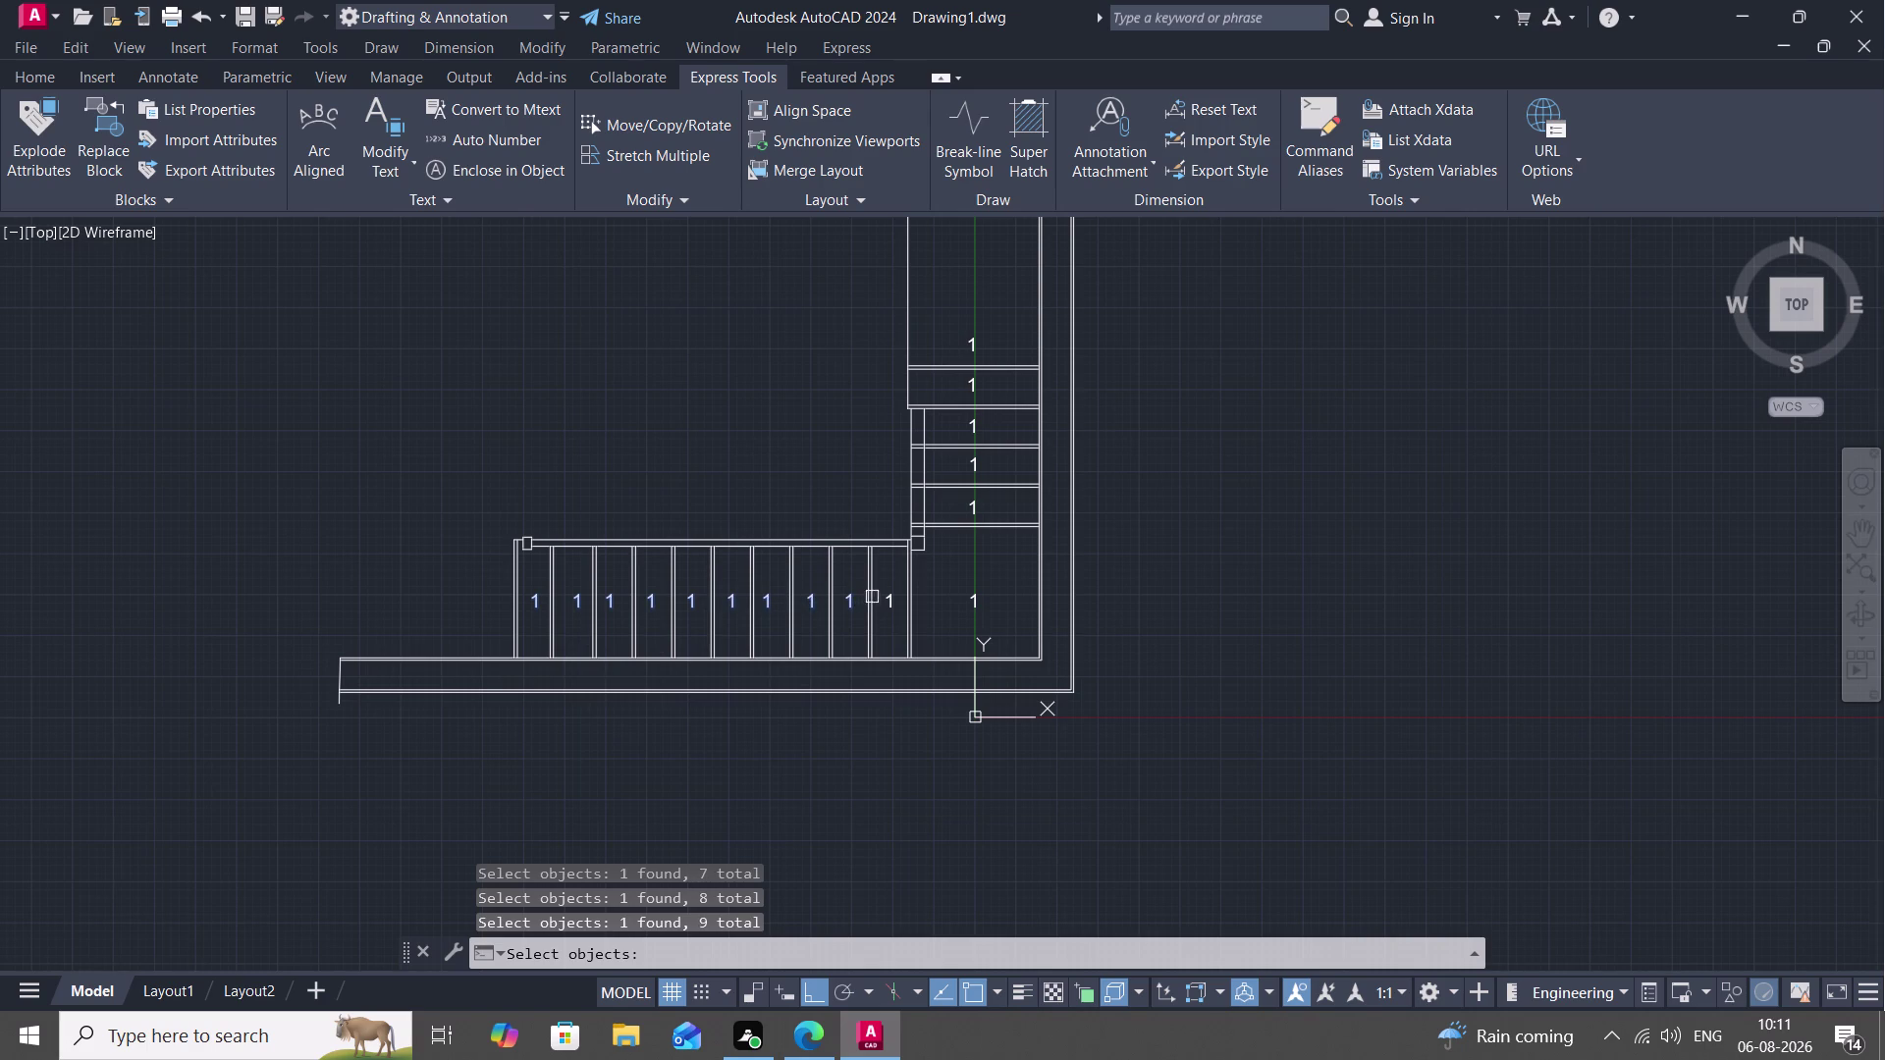
click(887, 603)
click(971, 601)
click(975, 508)
click(971, 465)
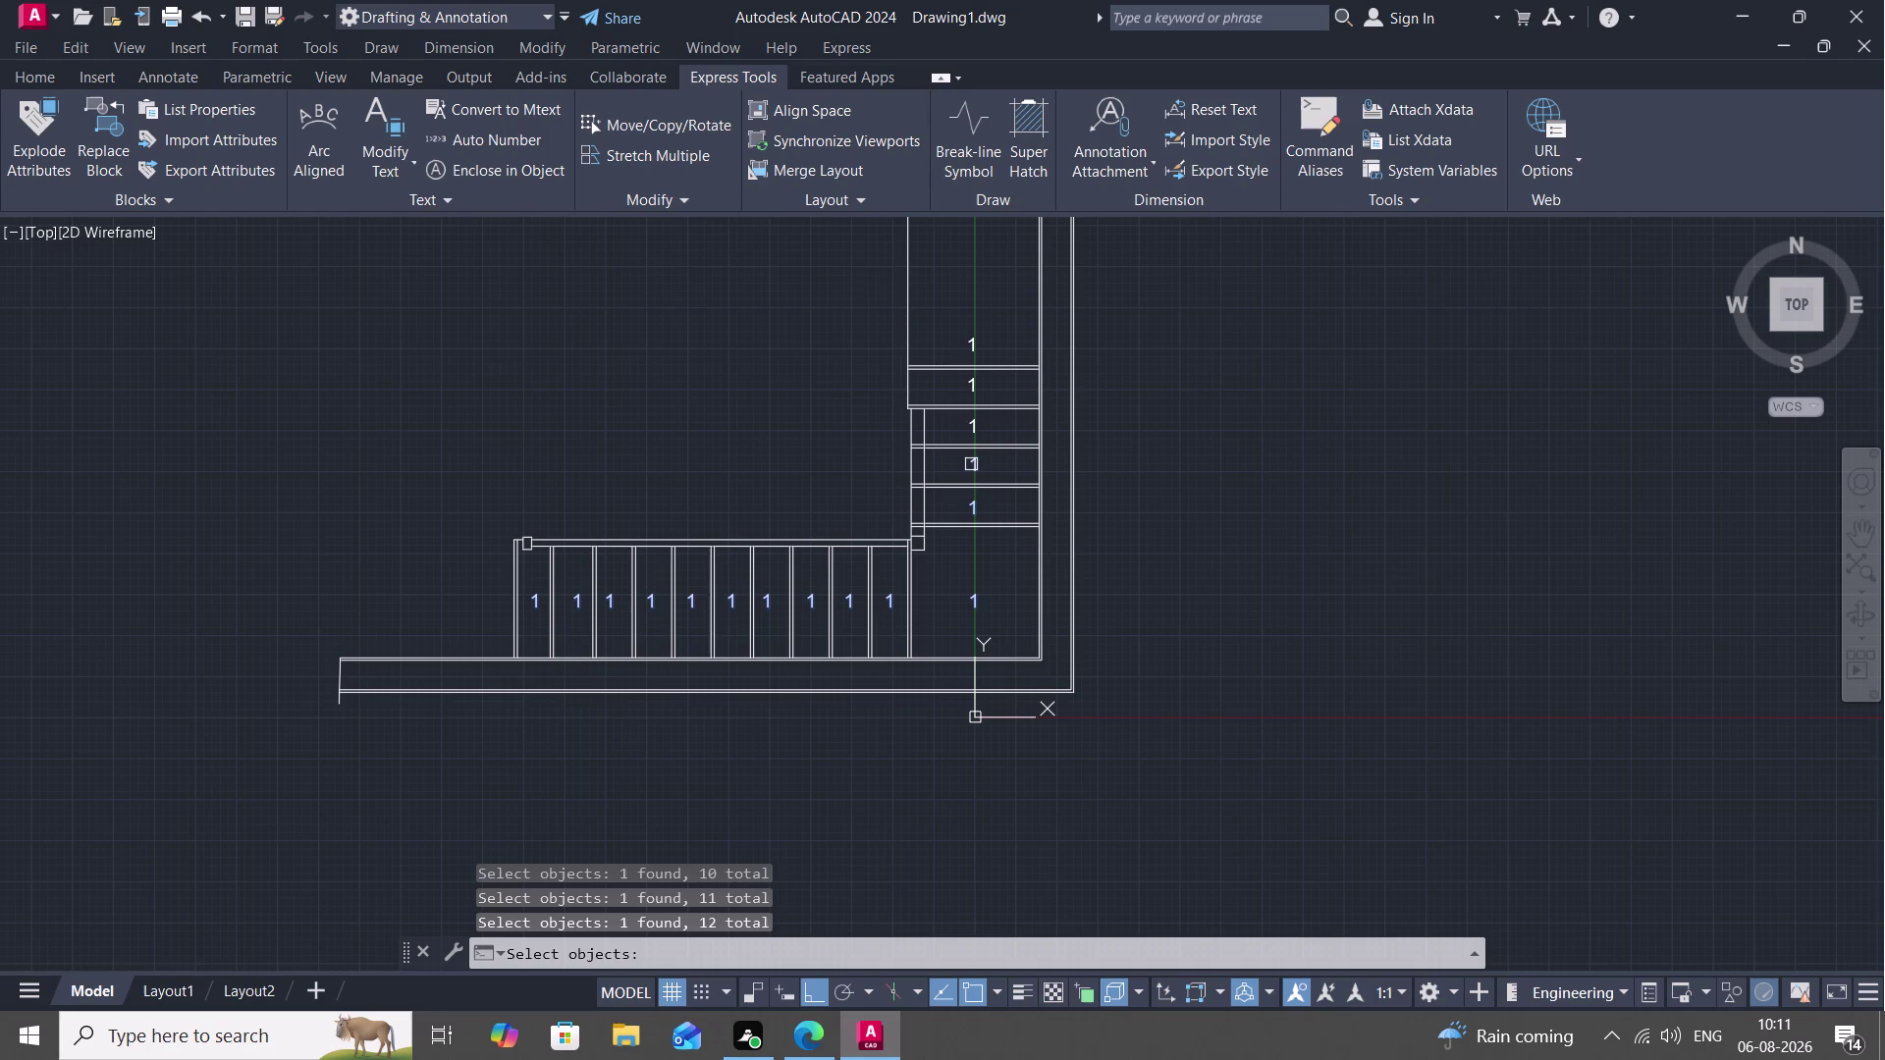
click(973, 426)
click(973, 382)
Number the picked labels in selection order from 1 by 1, overwriting the old text.
right_click(99, 262)
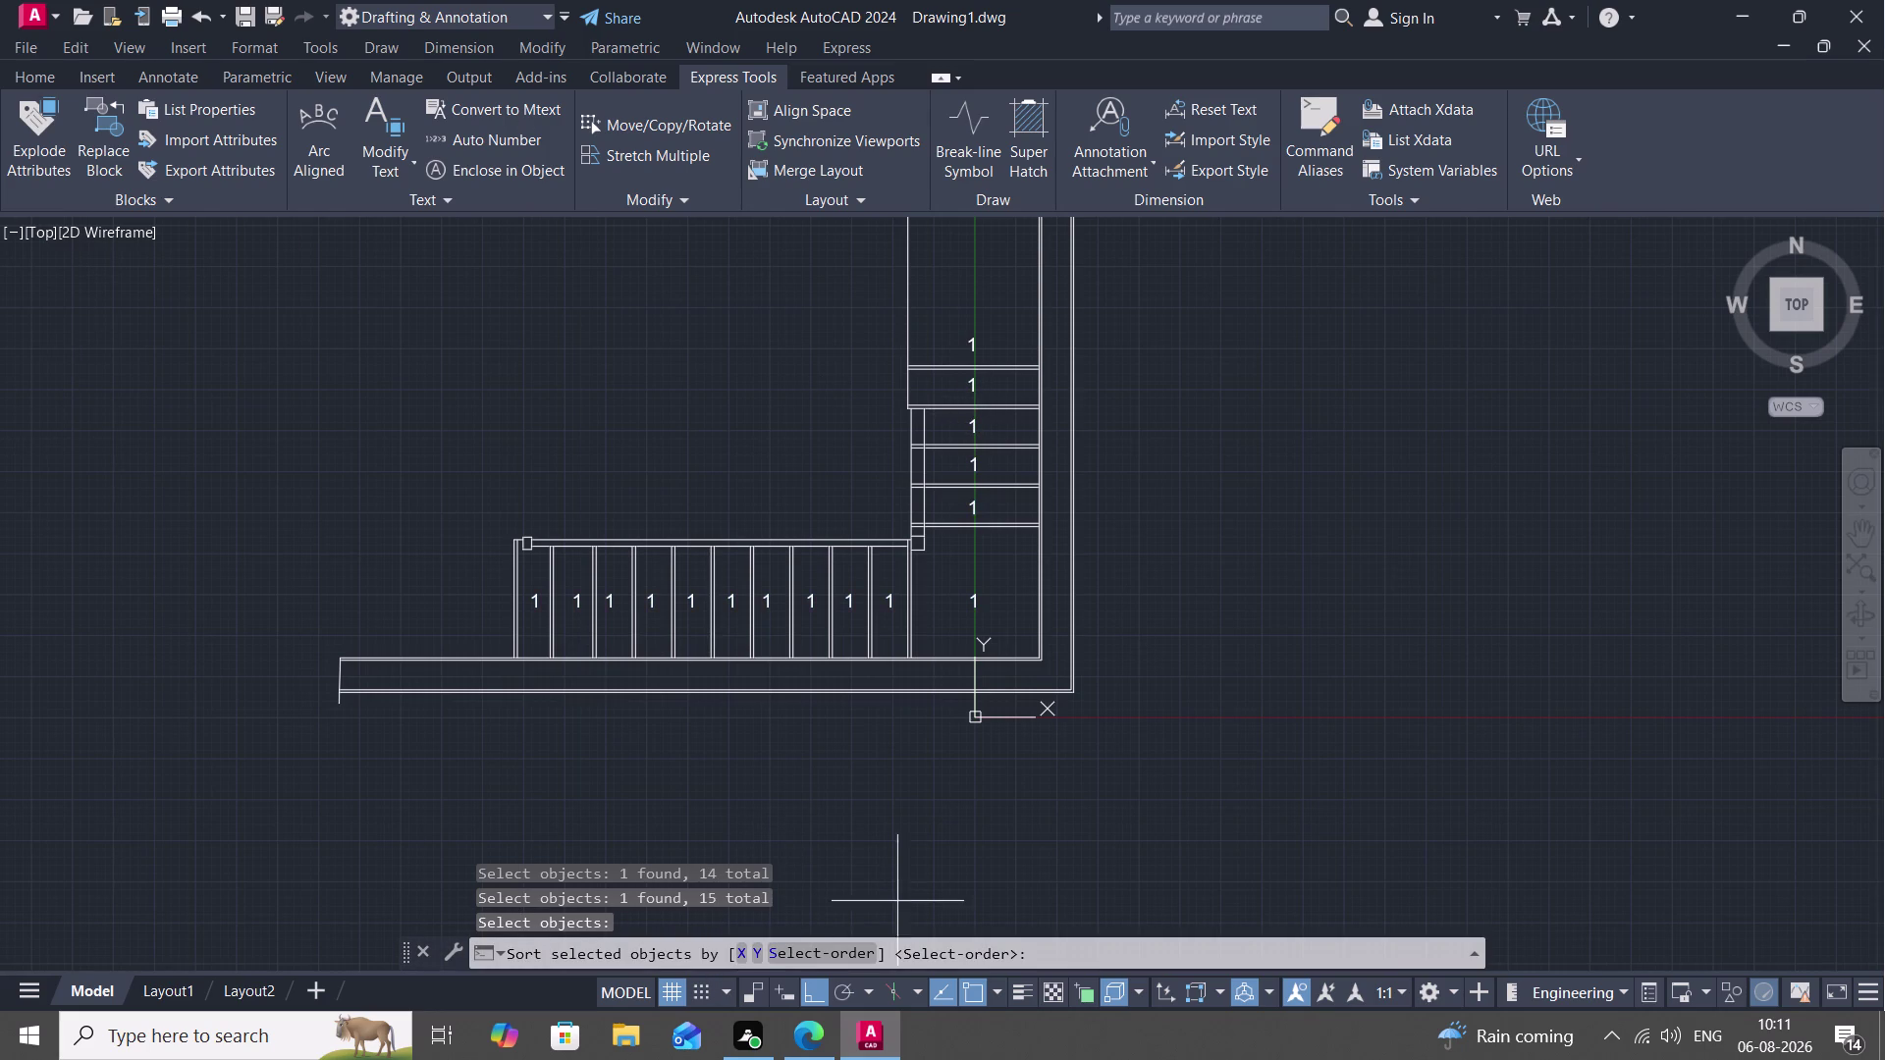
key(s)
key(space)
key(space)
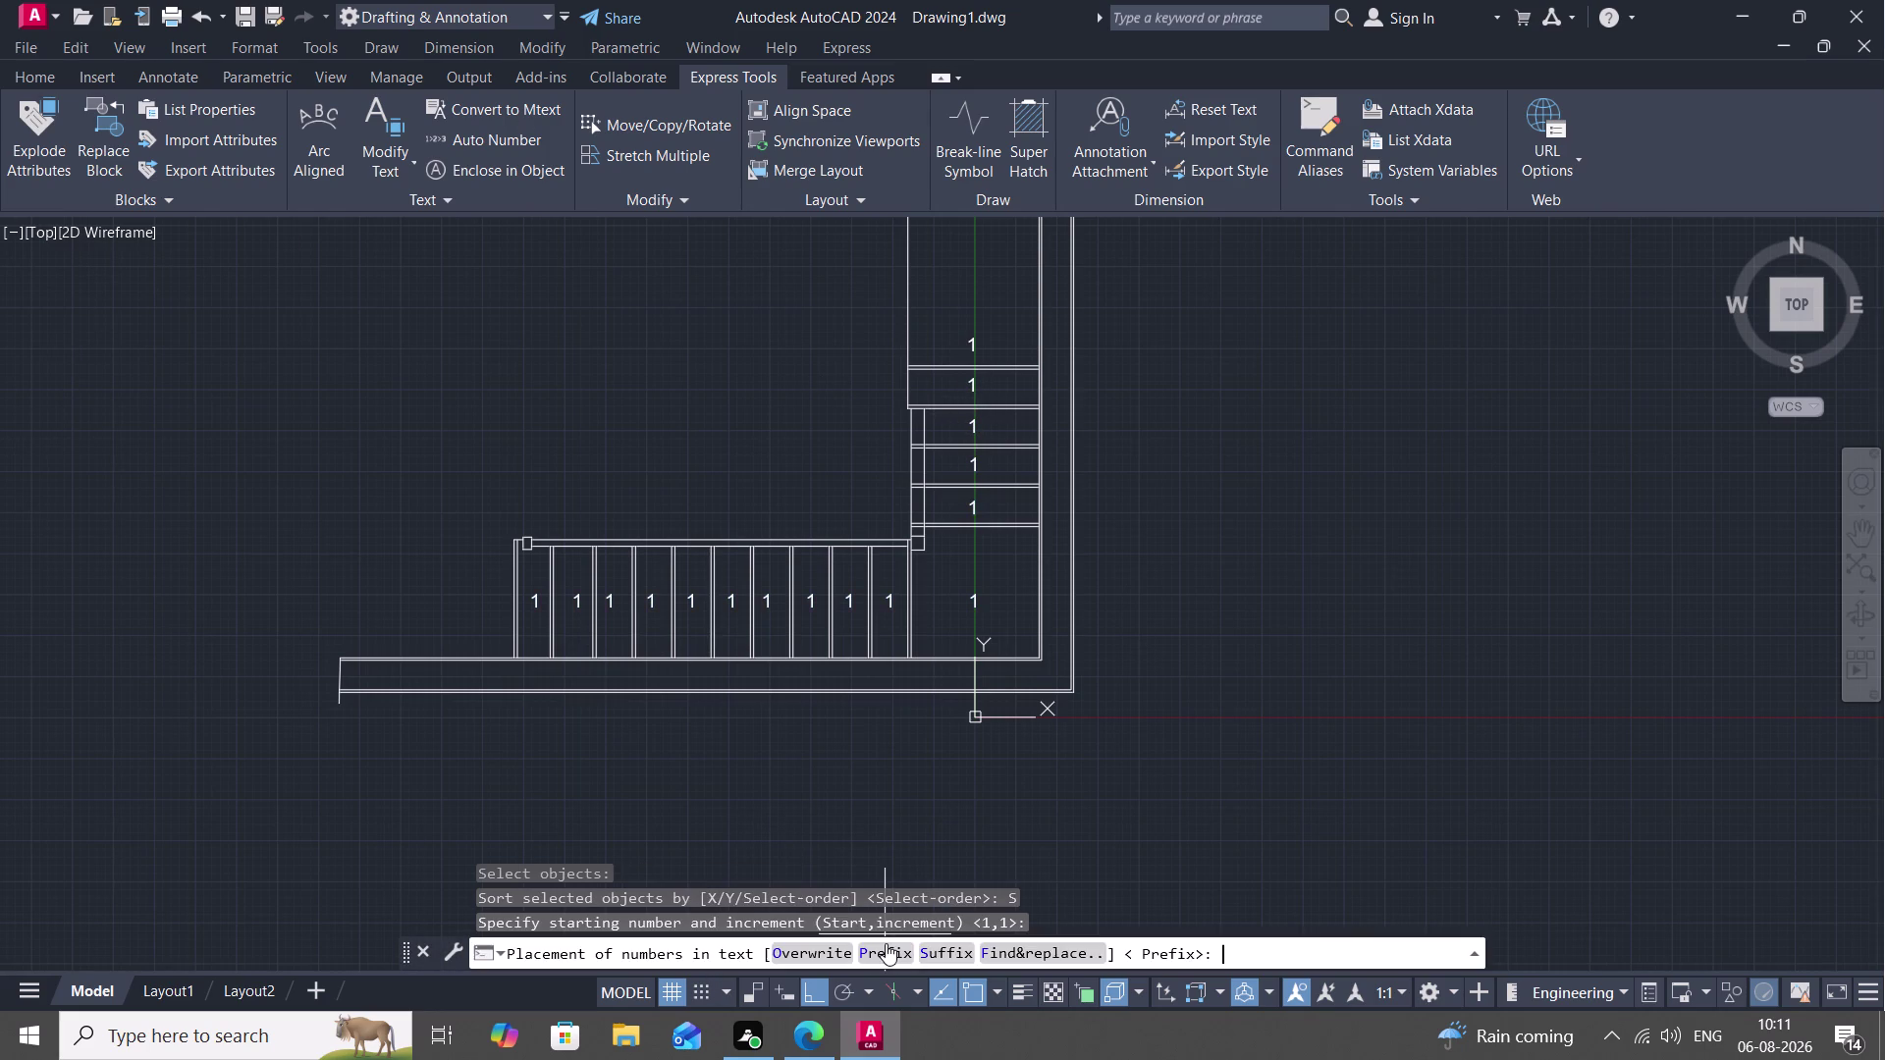
click(778, 948)
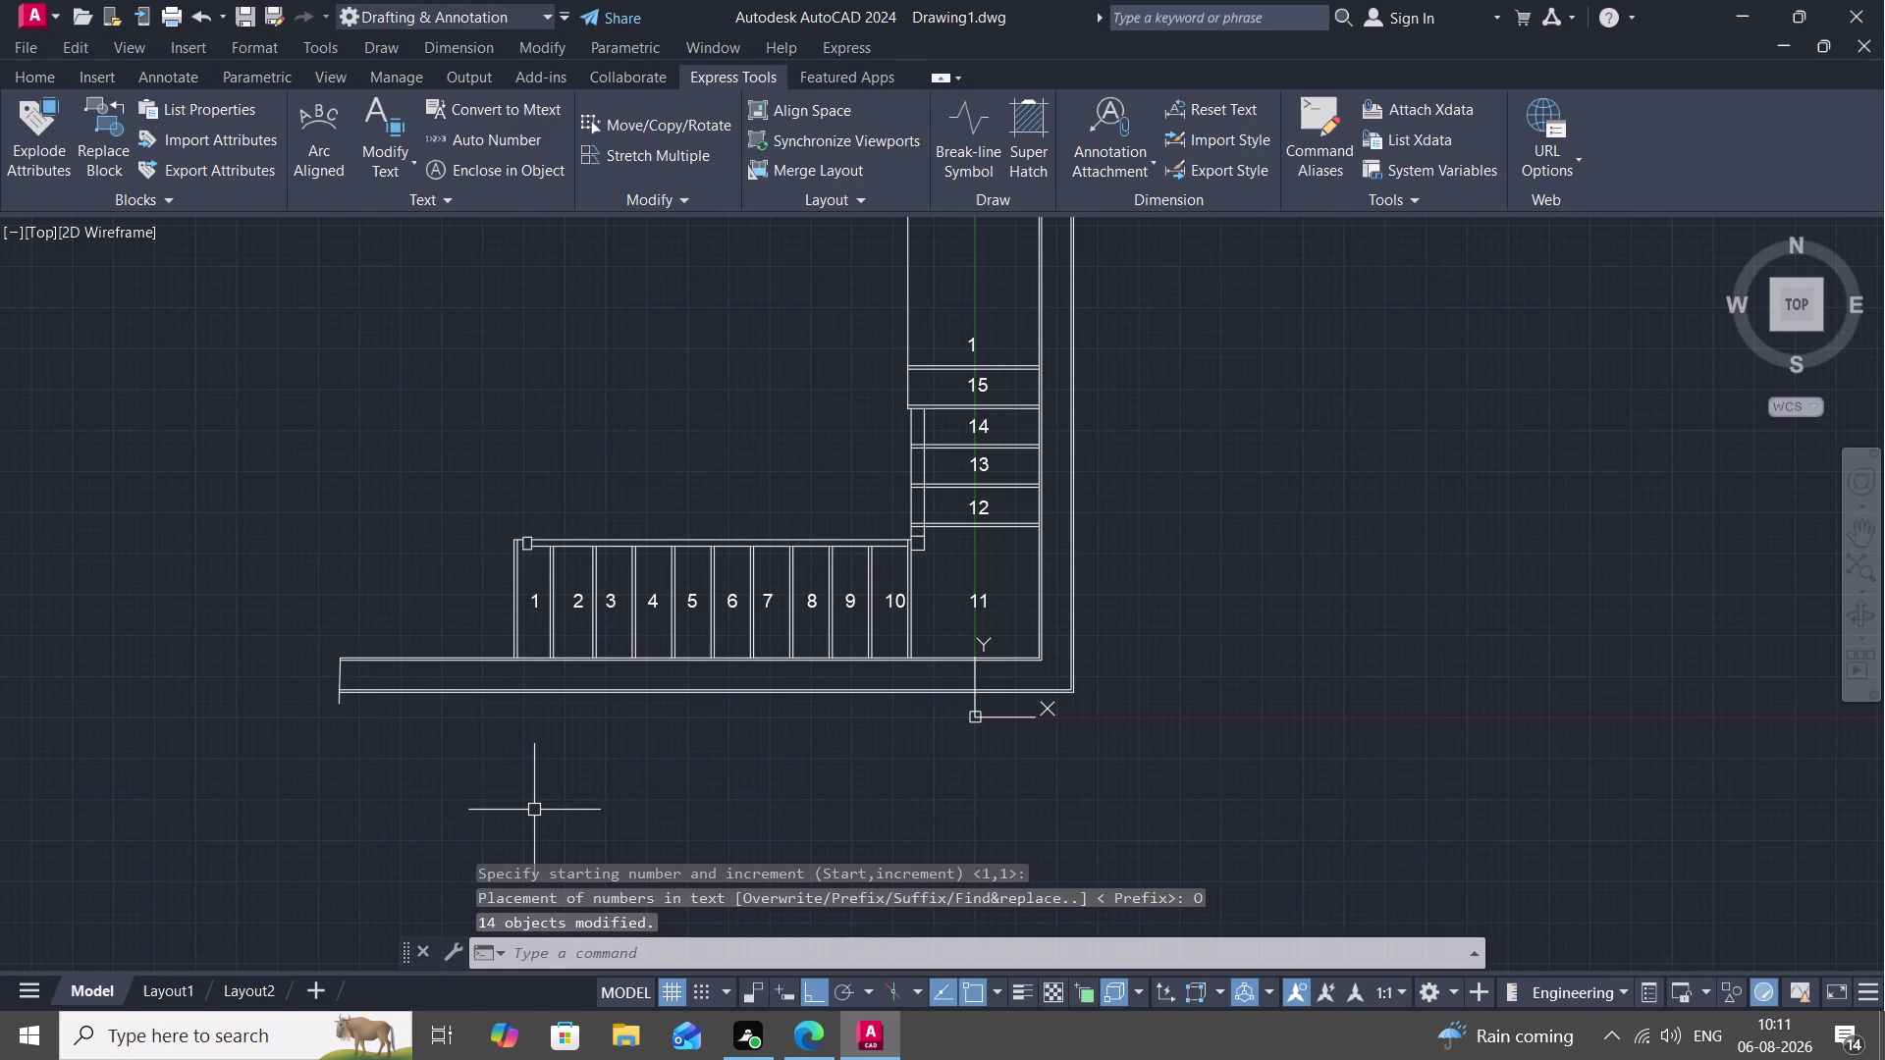
key(Escape)
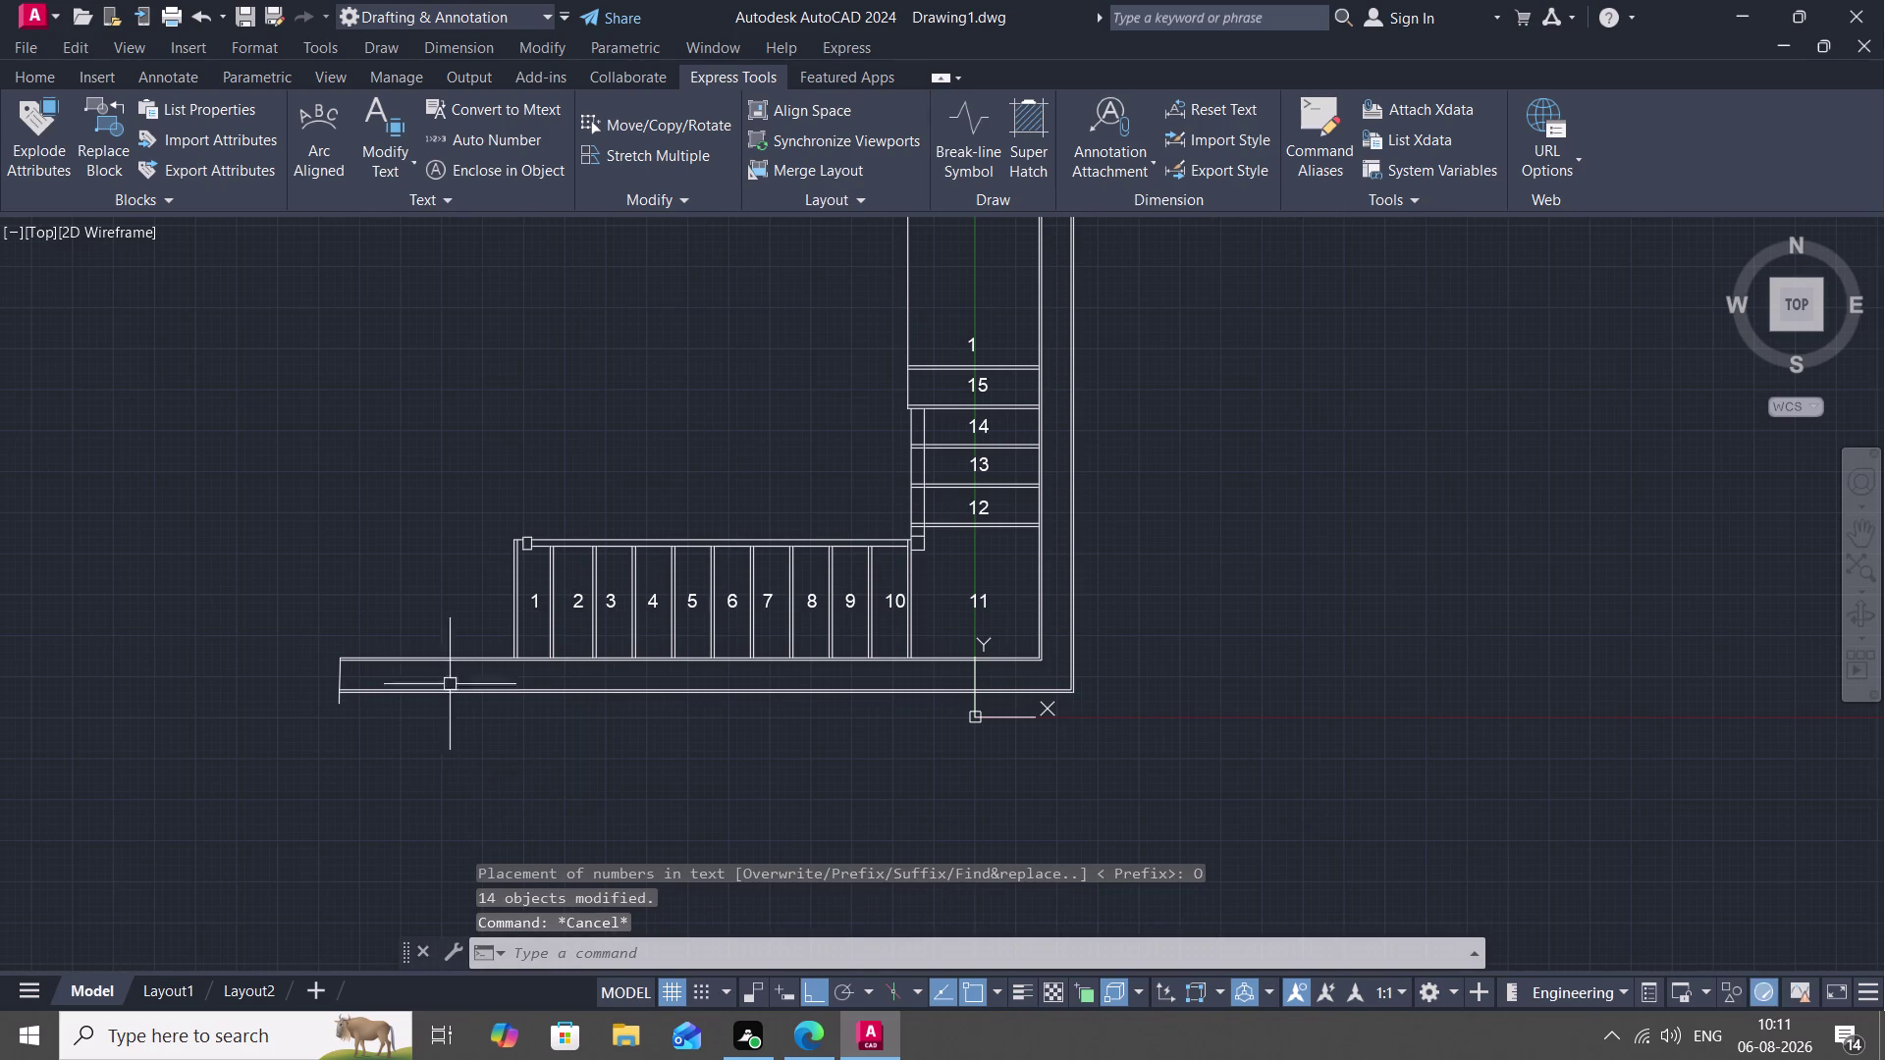
click(966, 347)
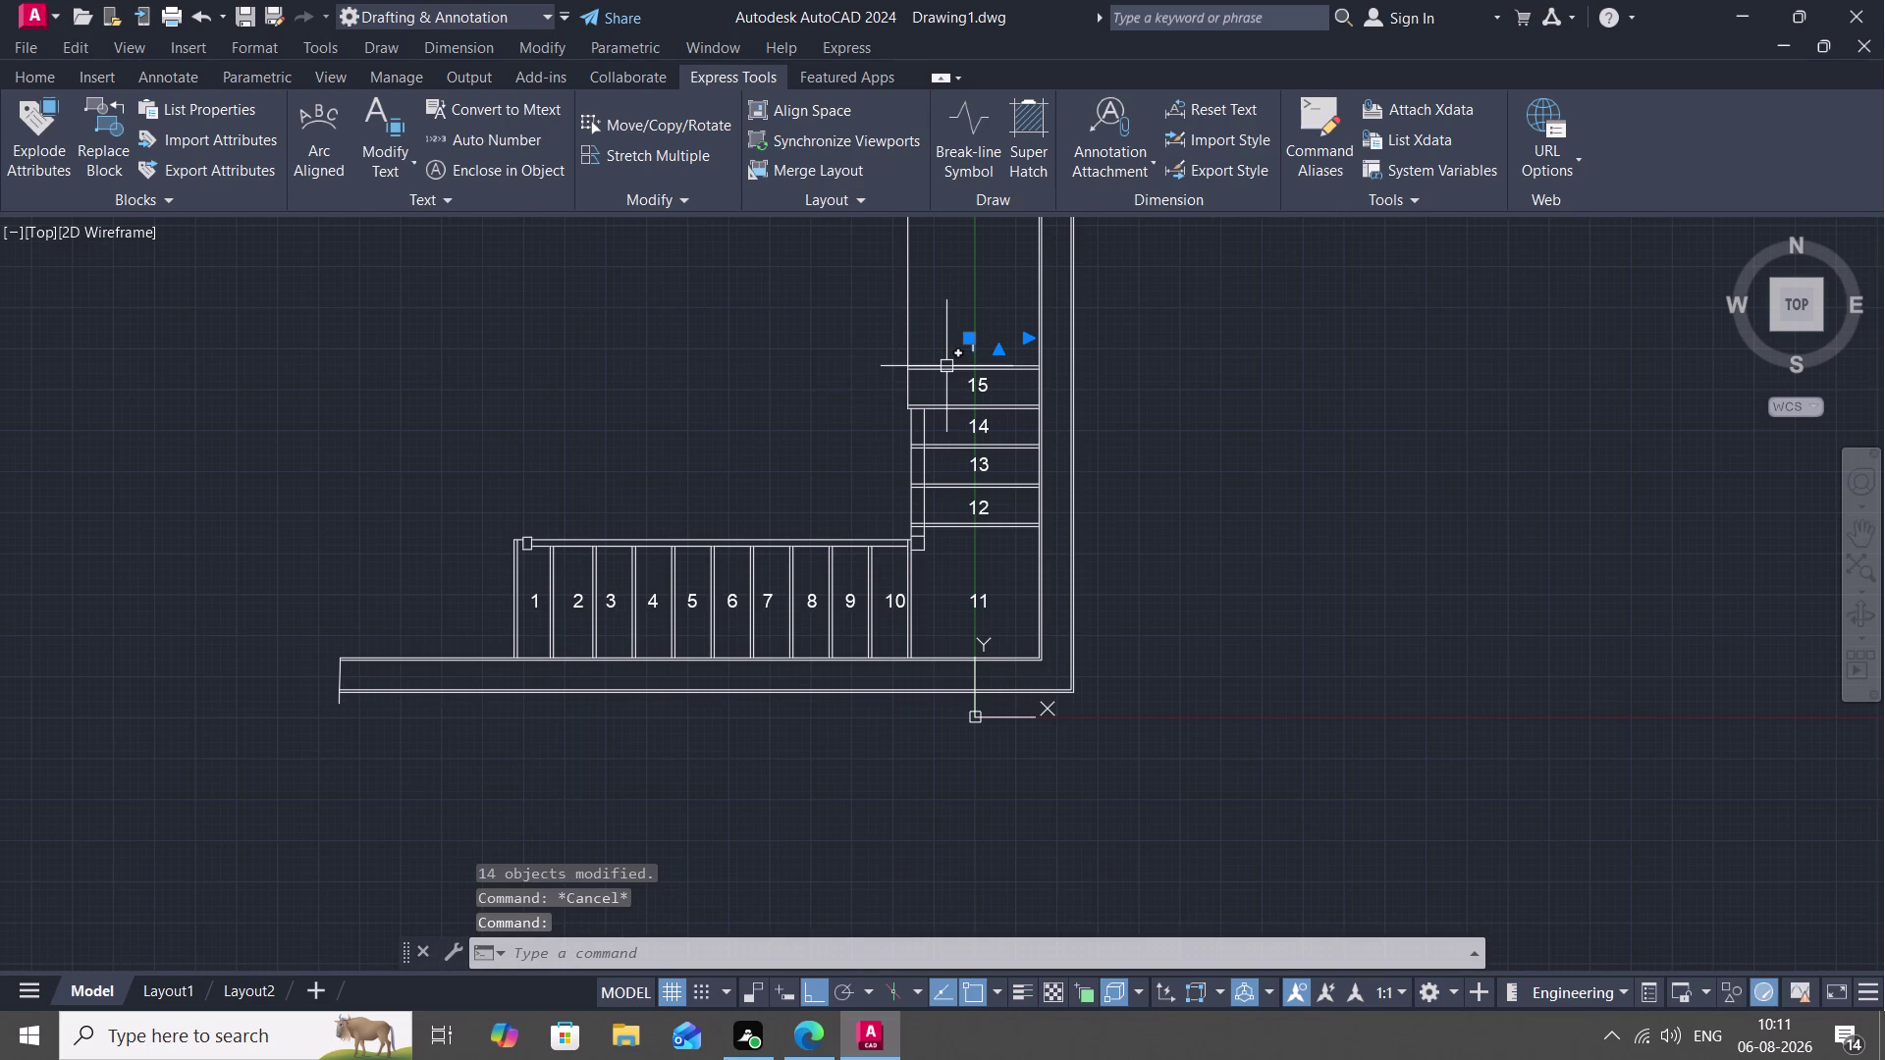
Delete the leftover label and extend the short inner wall lines with EX.
key(Delete)
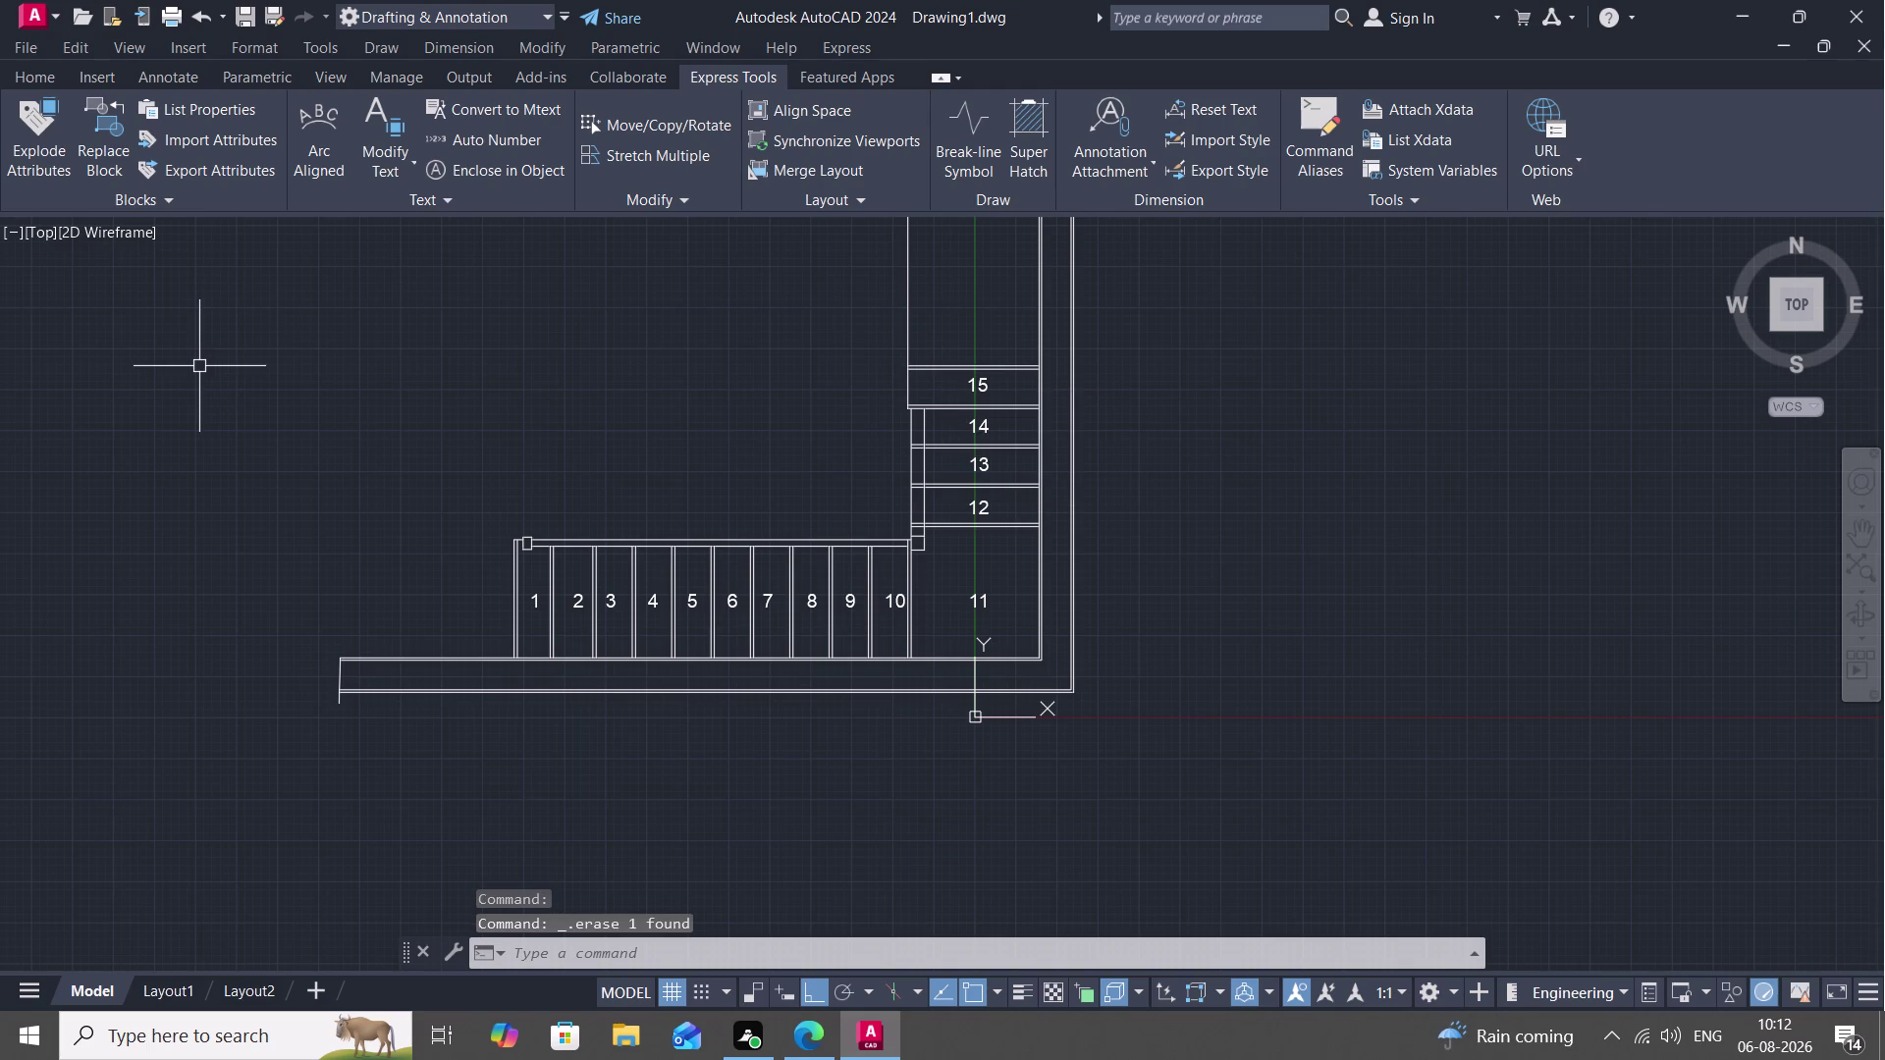
key(e)
text(X)
key(space)
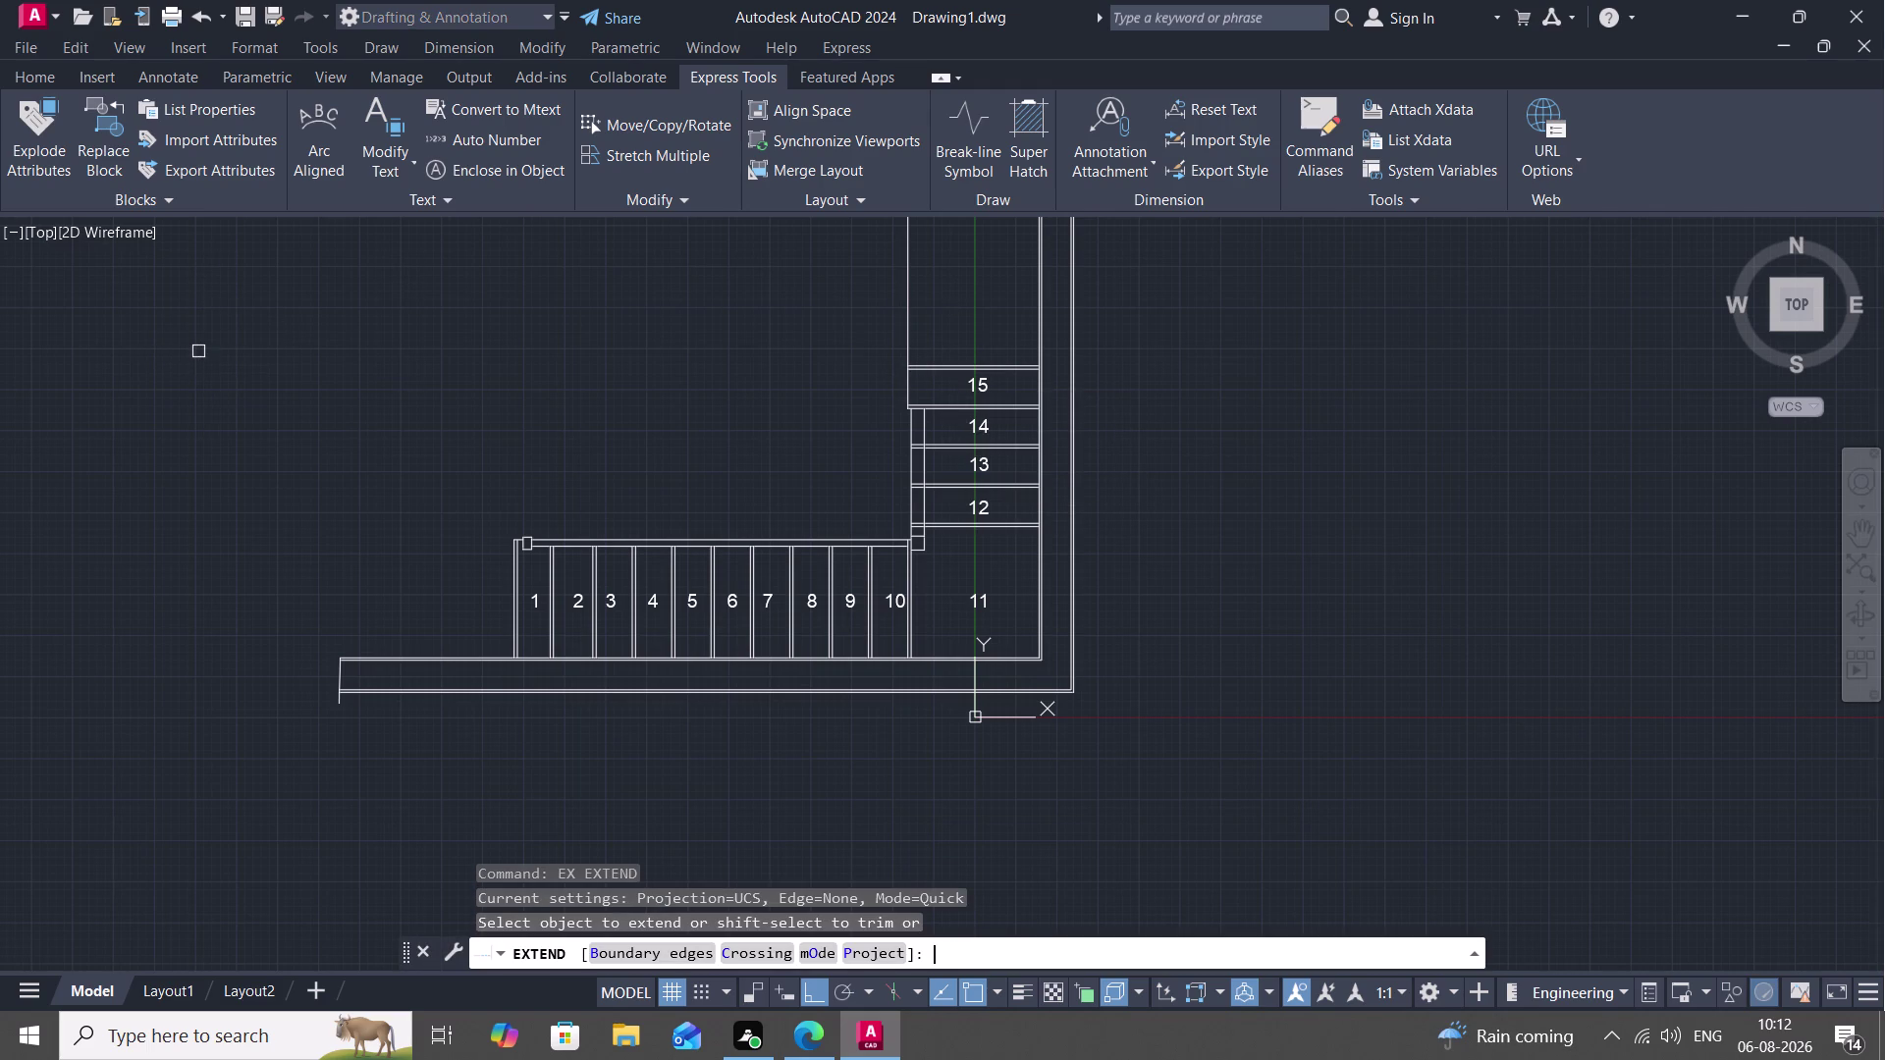
click(908, 427)
click(912, 419)
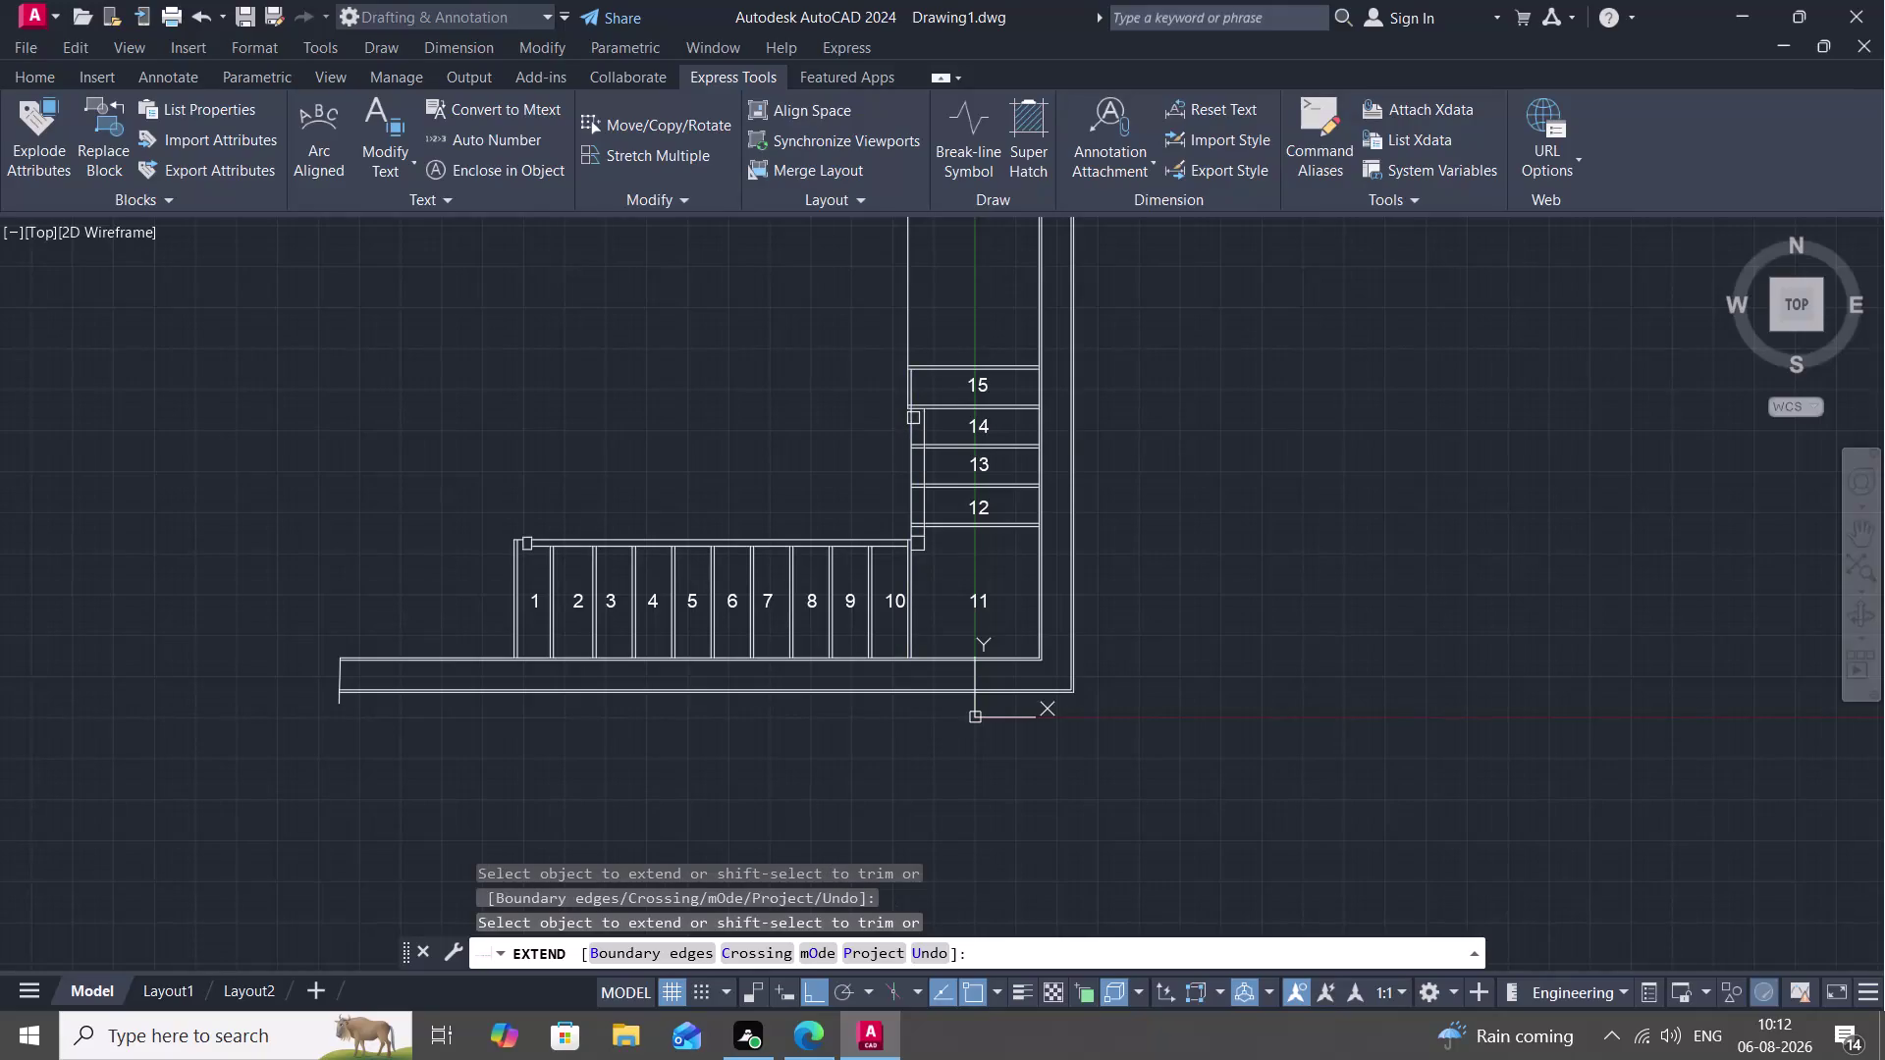
click(913, 418)
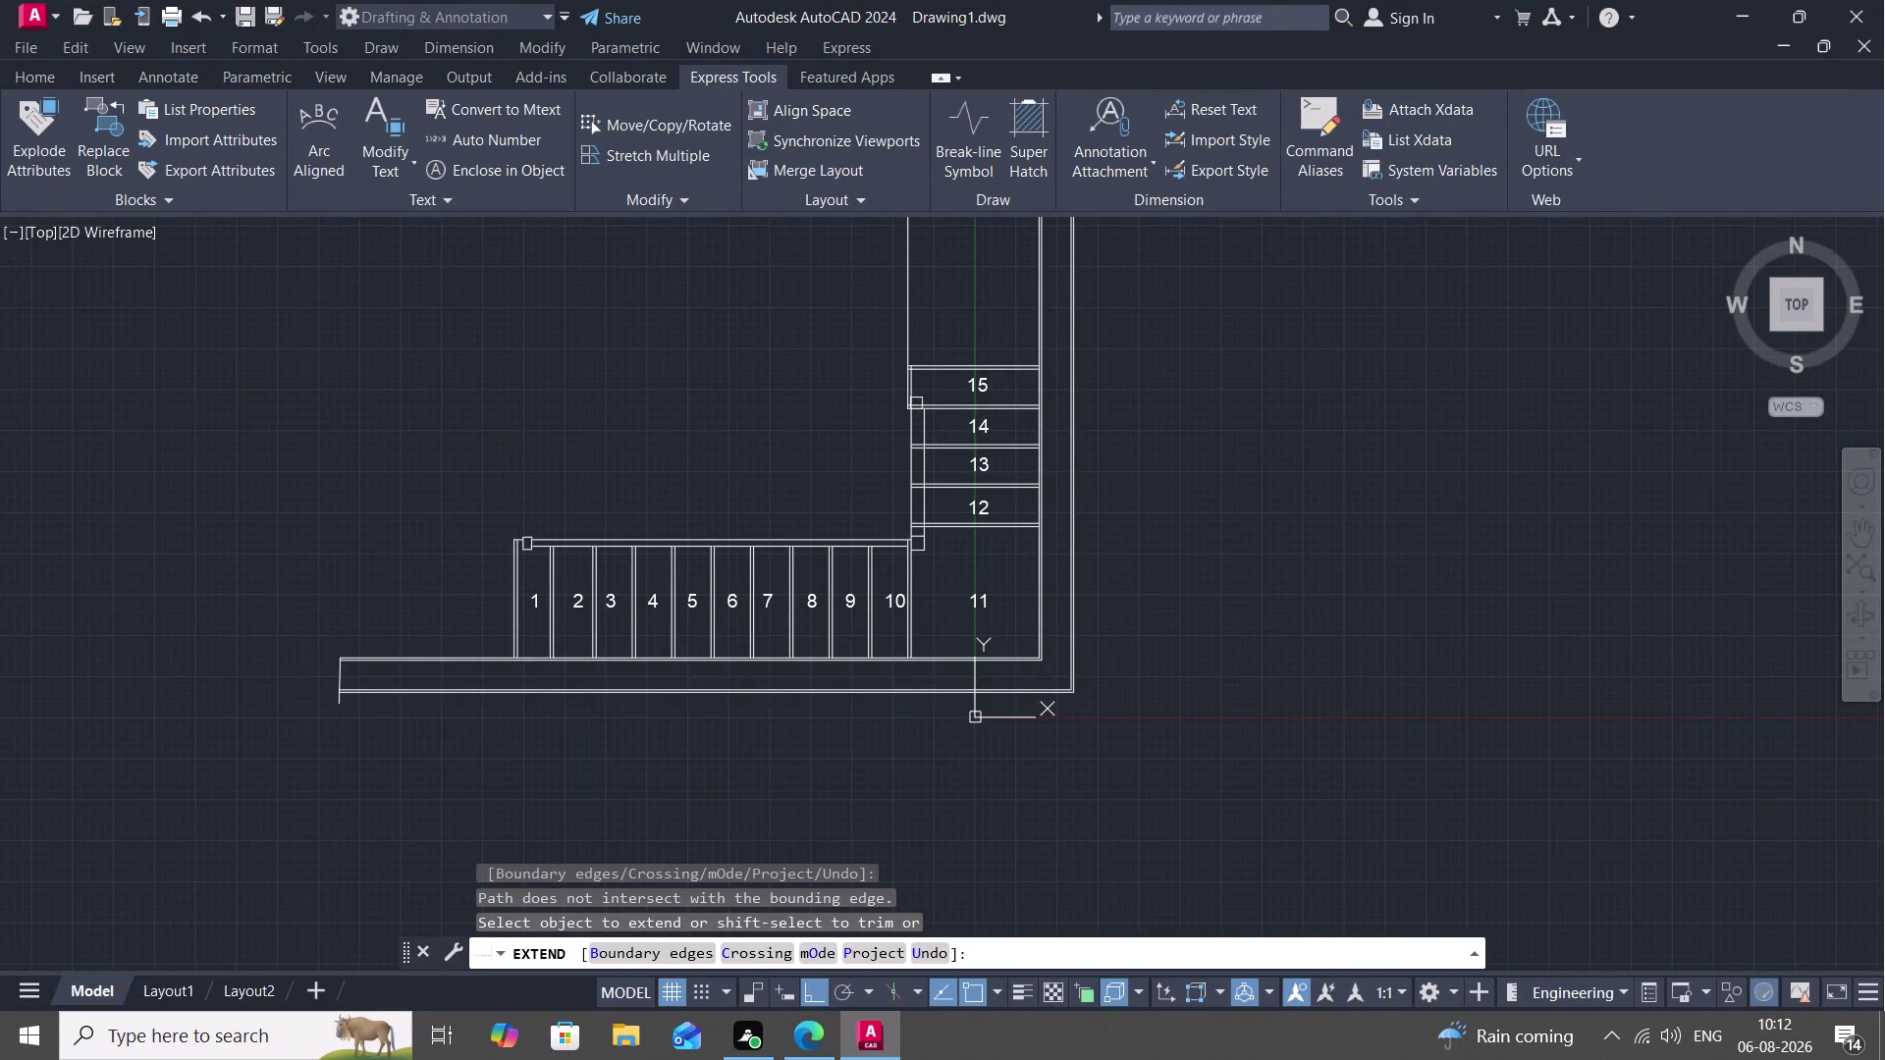
click(923, 423)
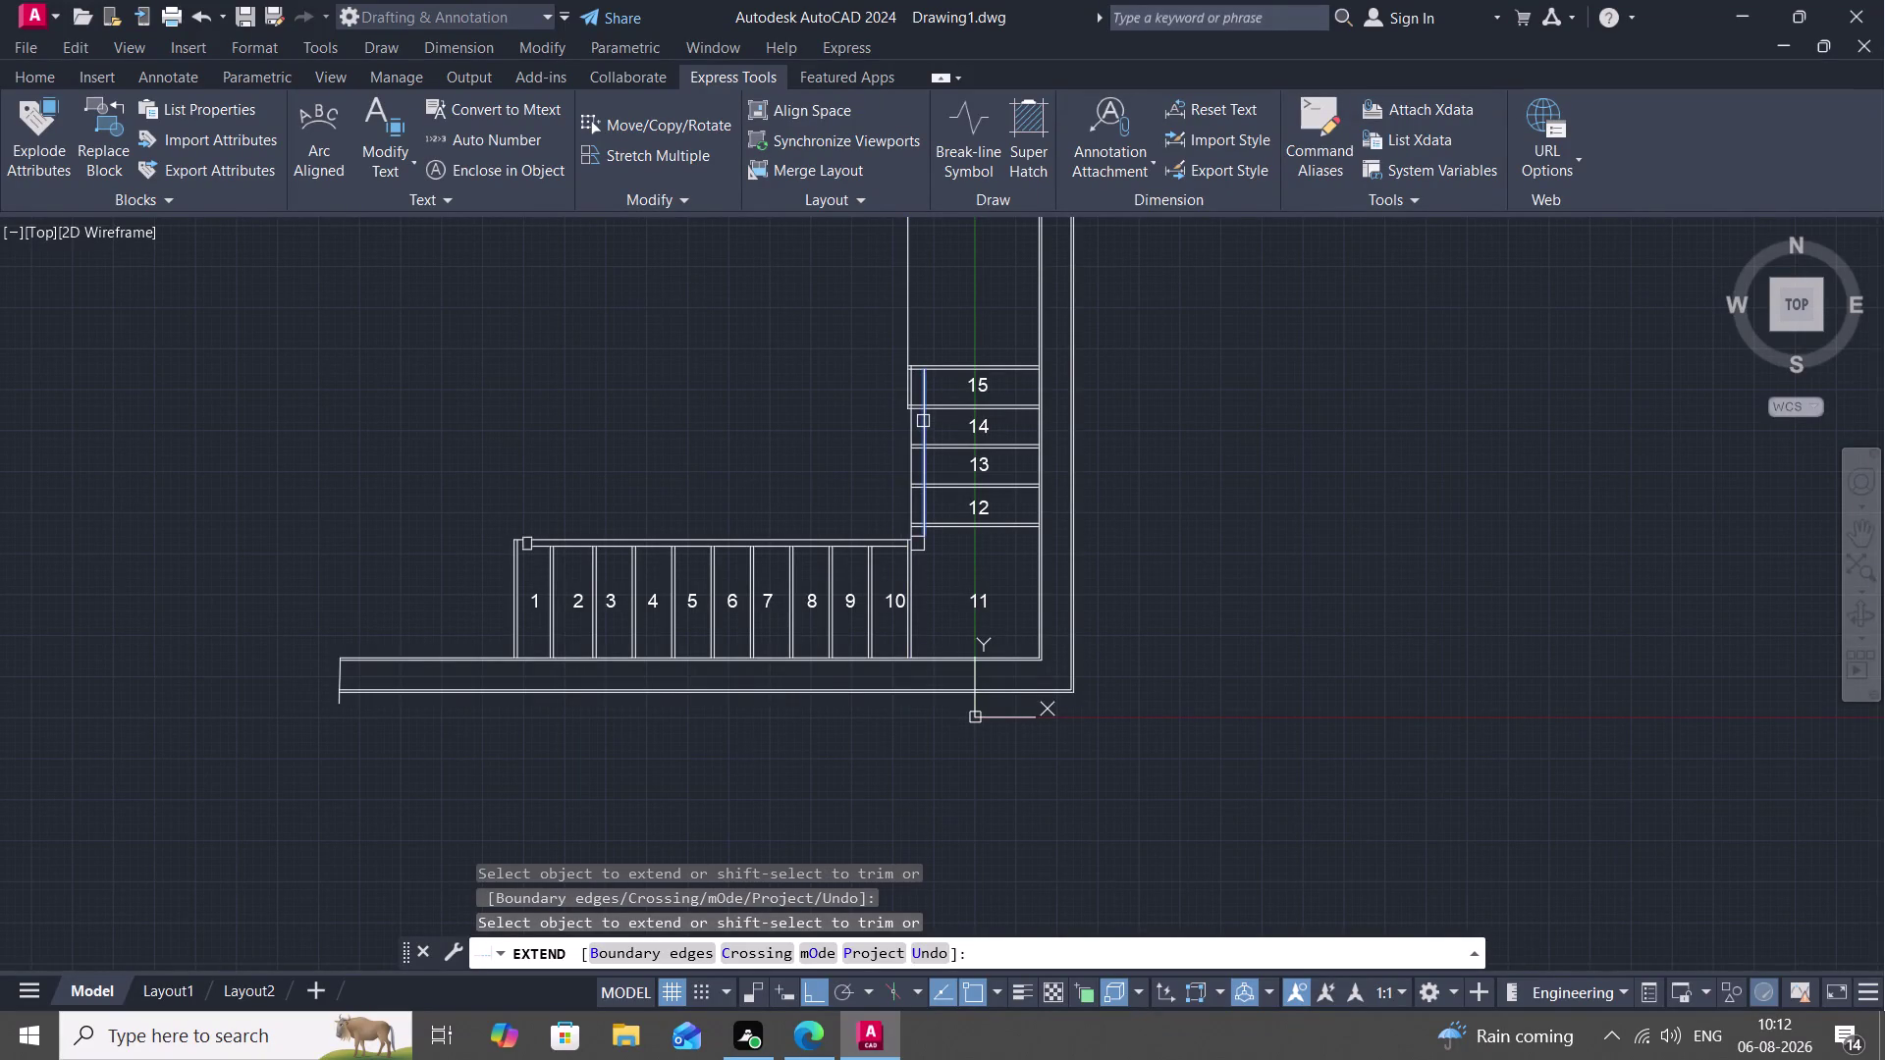
click(922, 420)
click(921, 420)
click(923, 386)
key(Escape)
Trim away an unwanted line segment near the top of the upper flight.
text(TR)
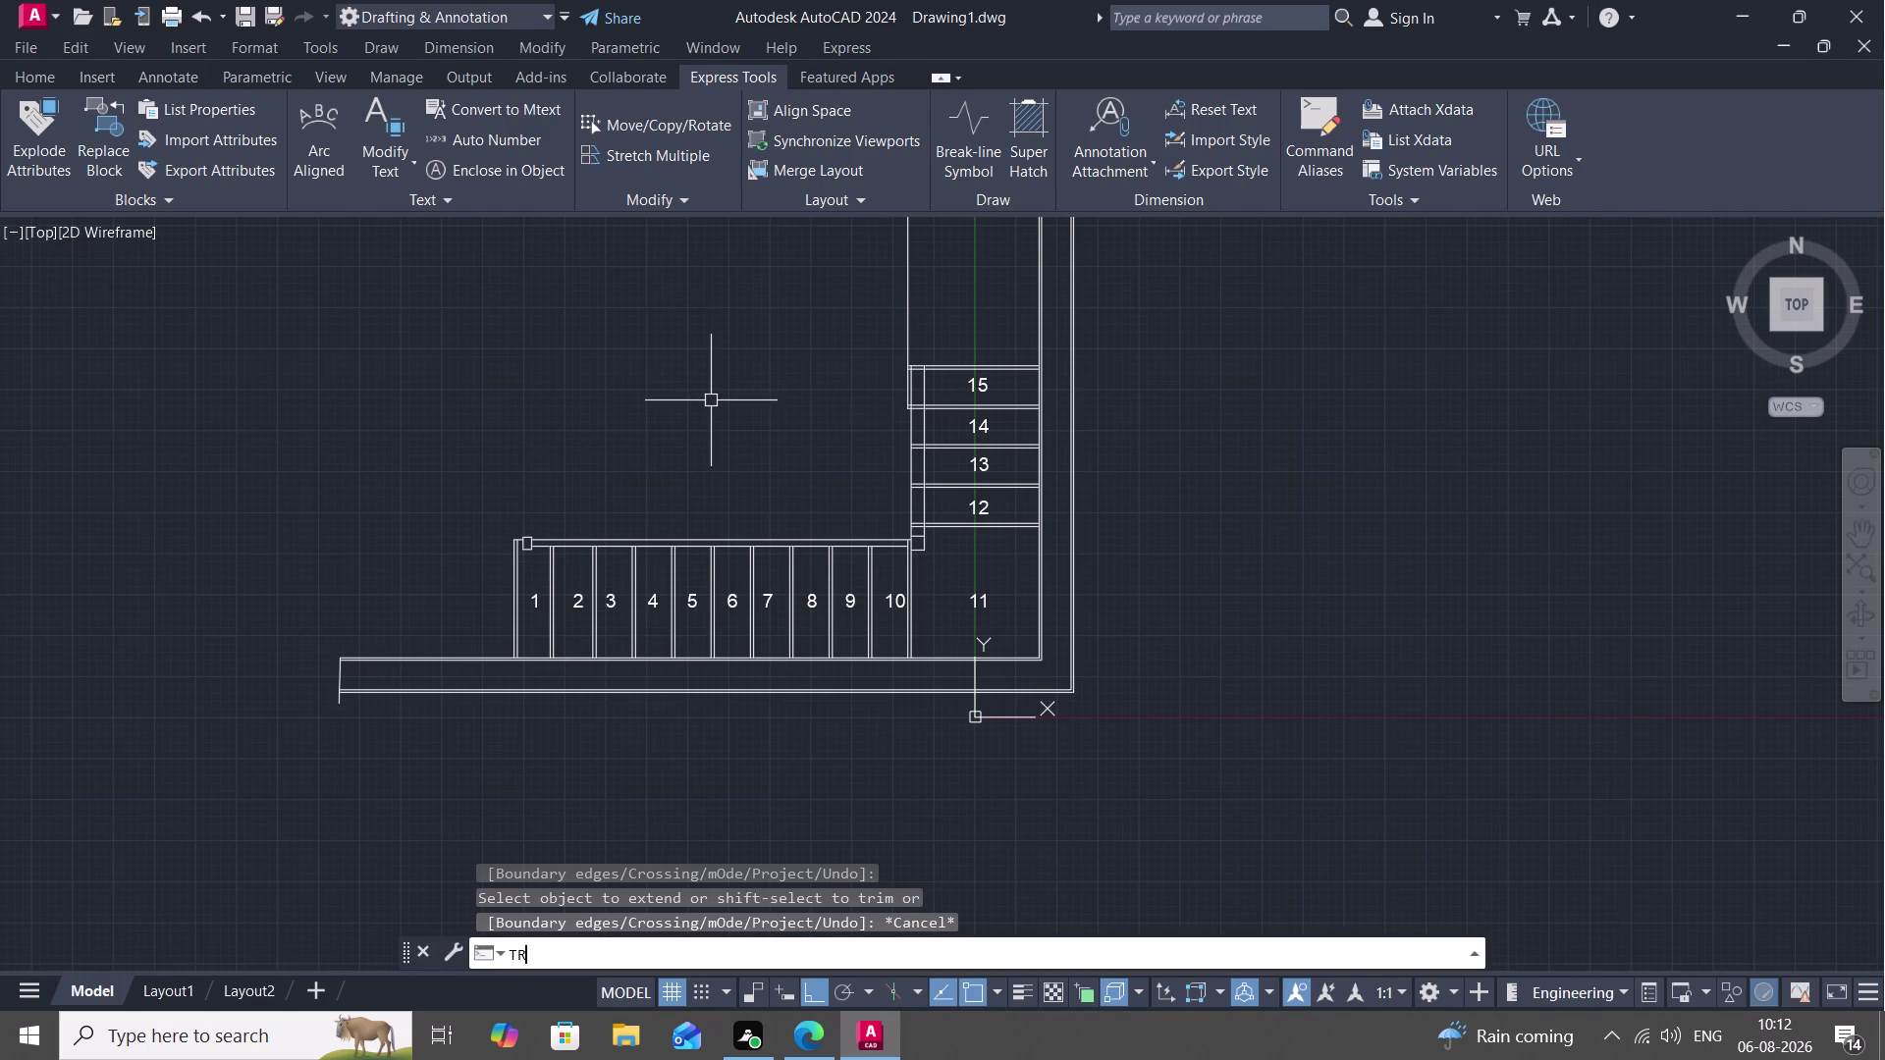
key(space)
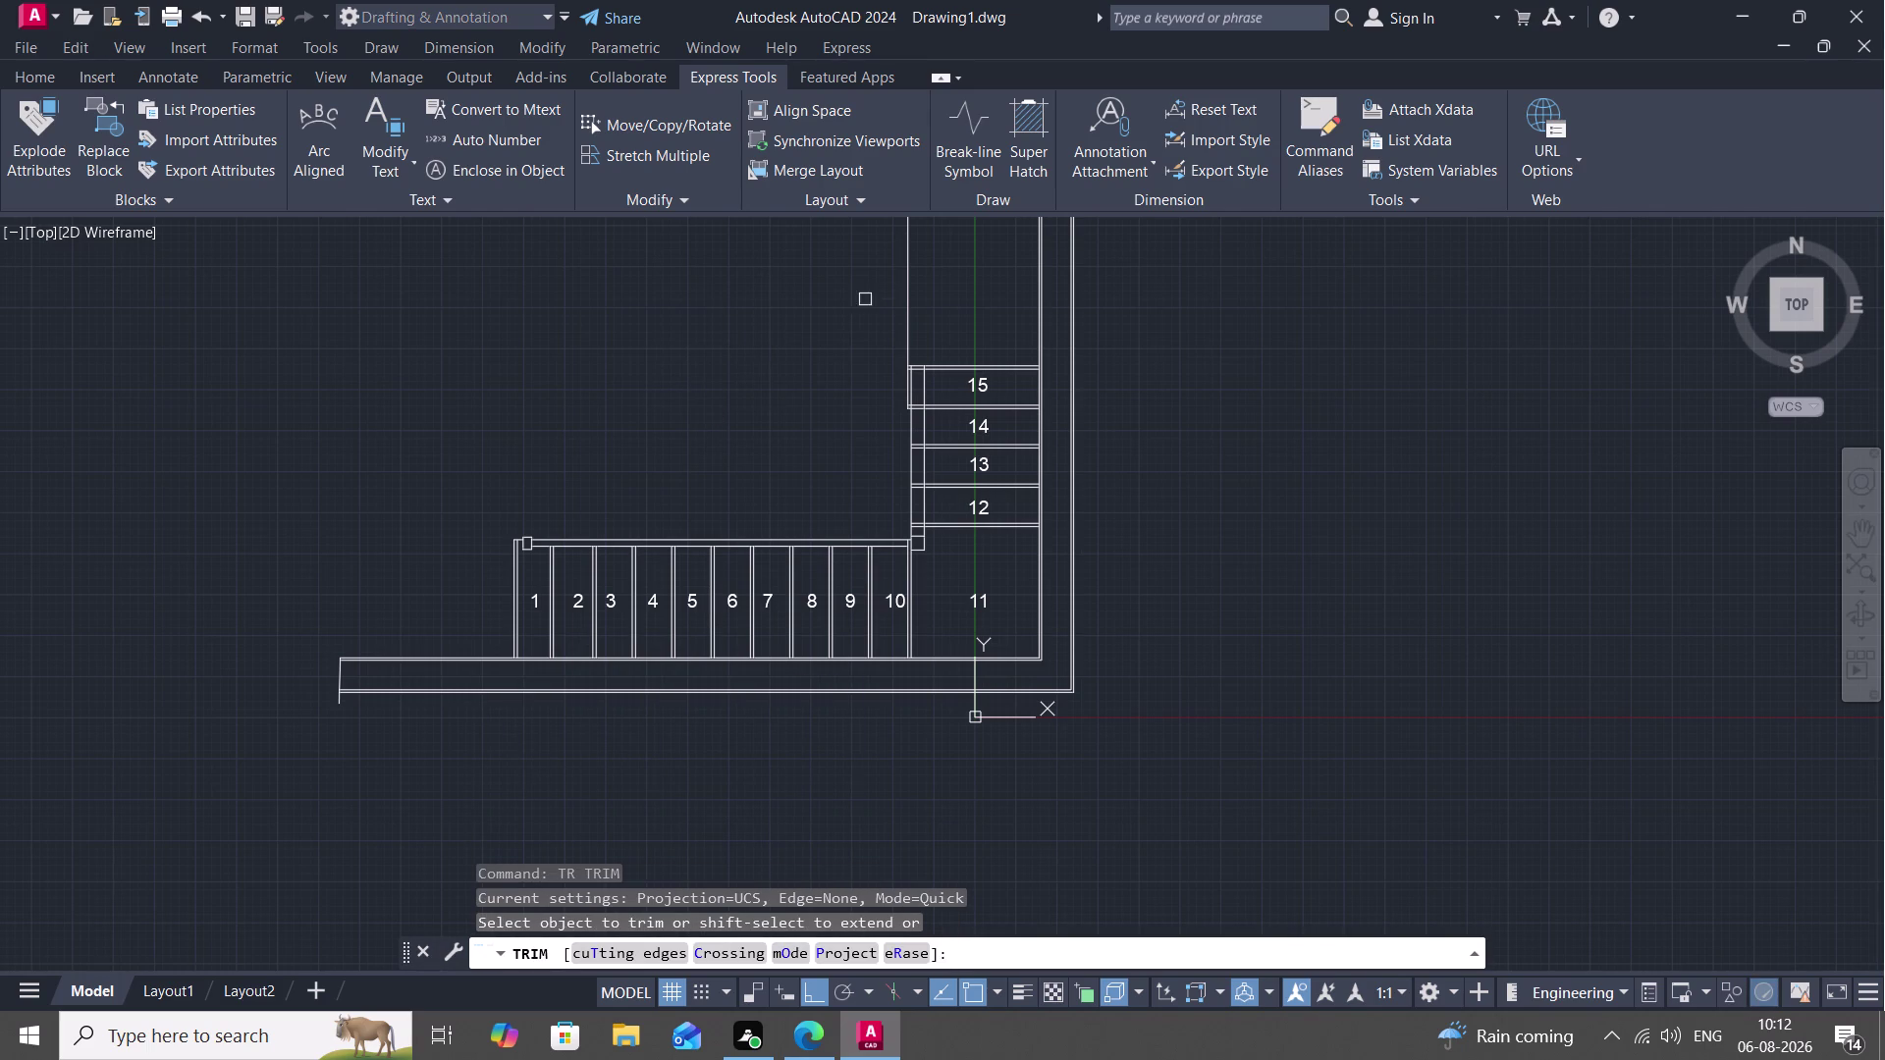
click(905, 287)
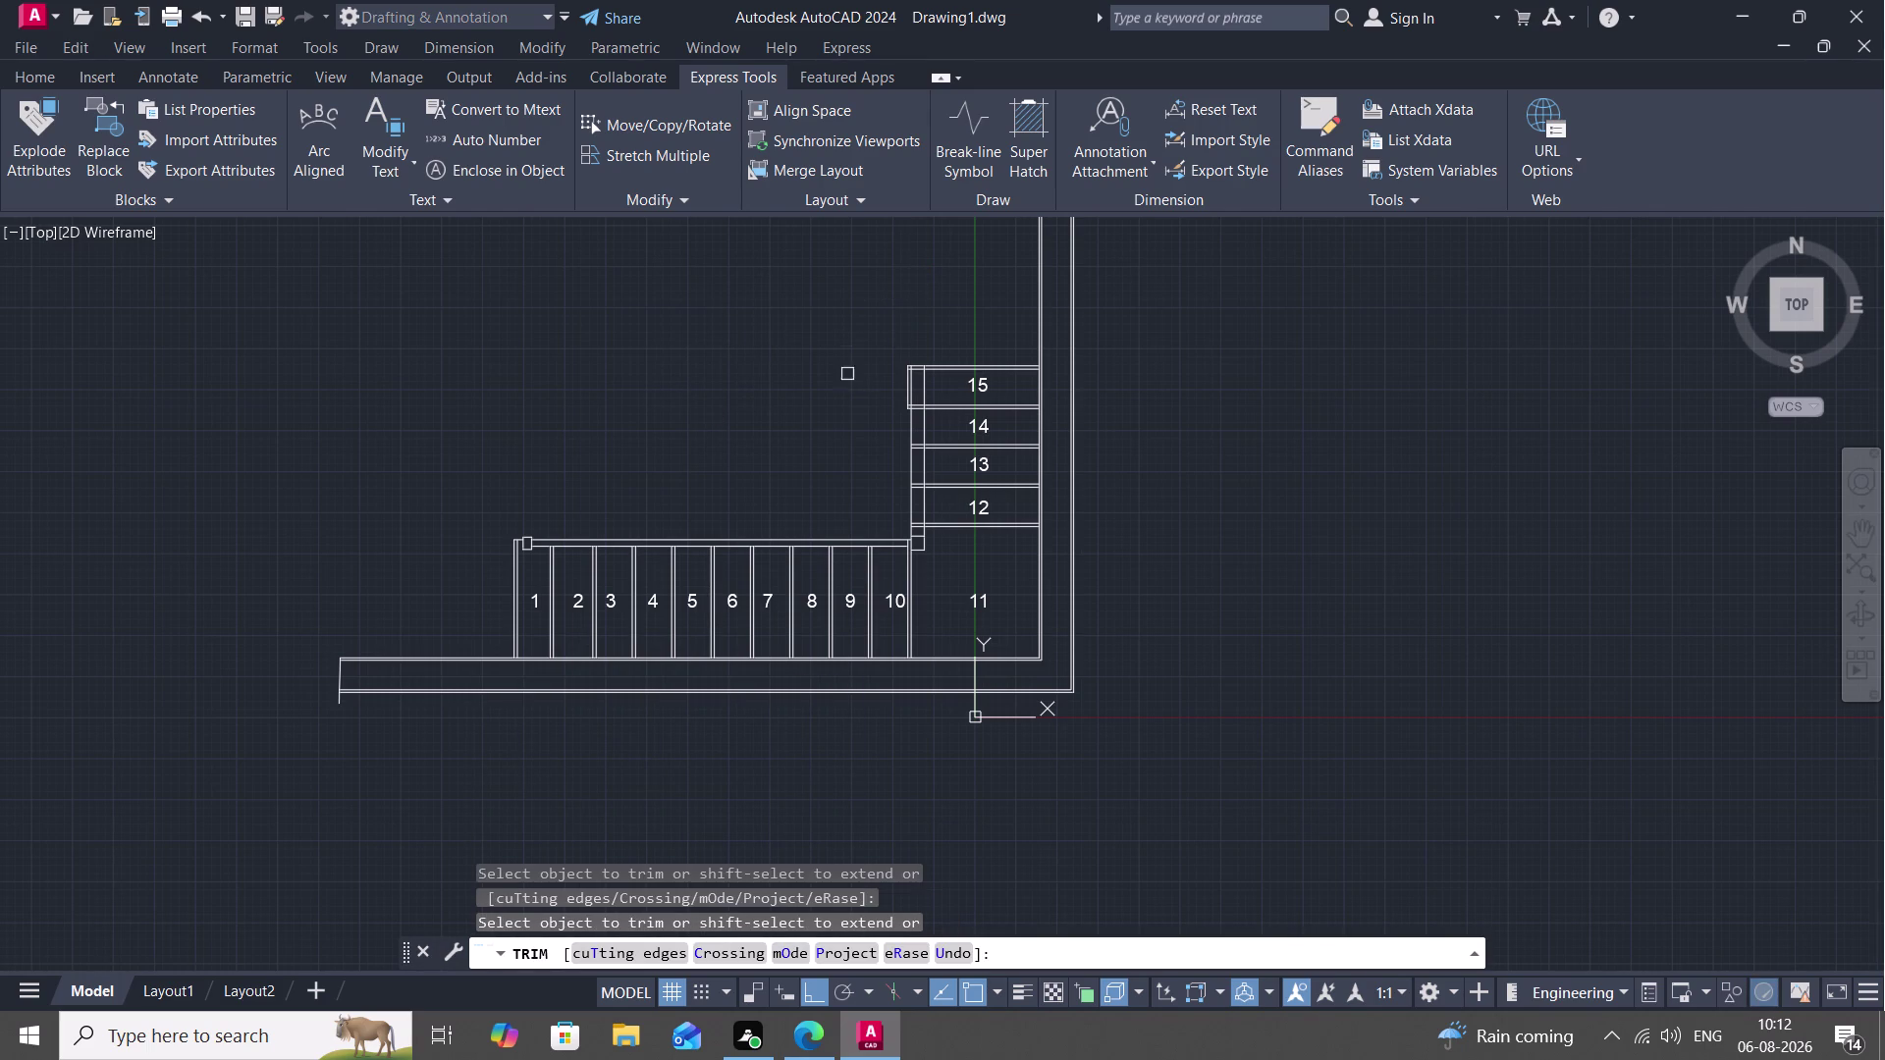
scroll(up, 3)
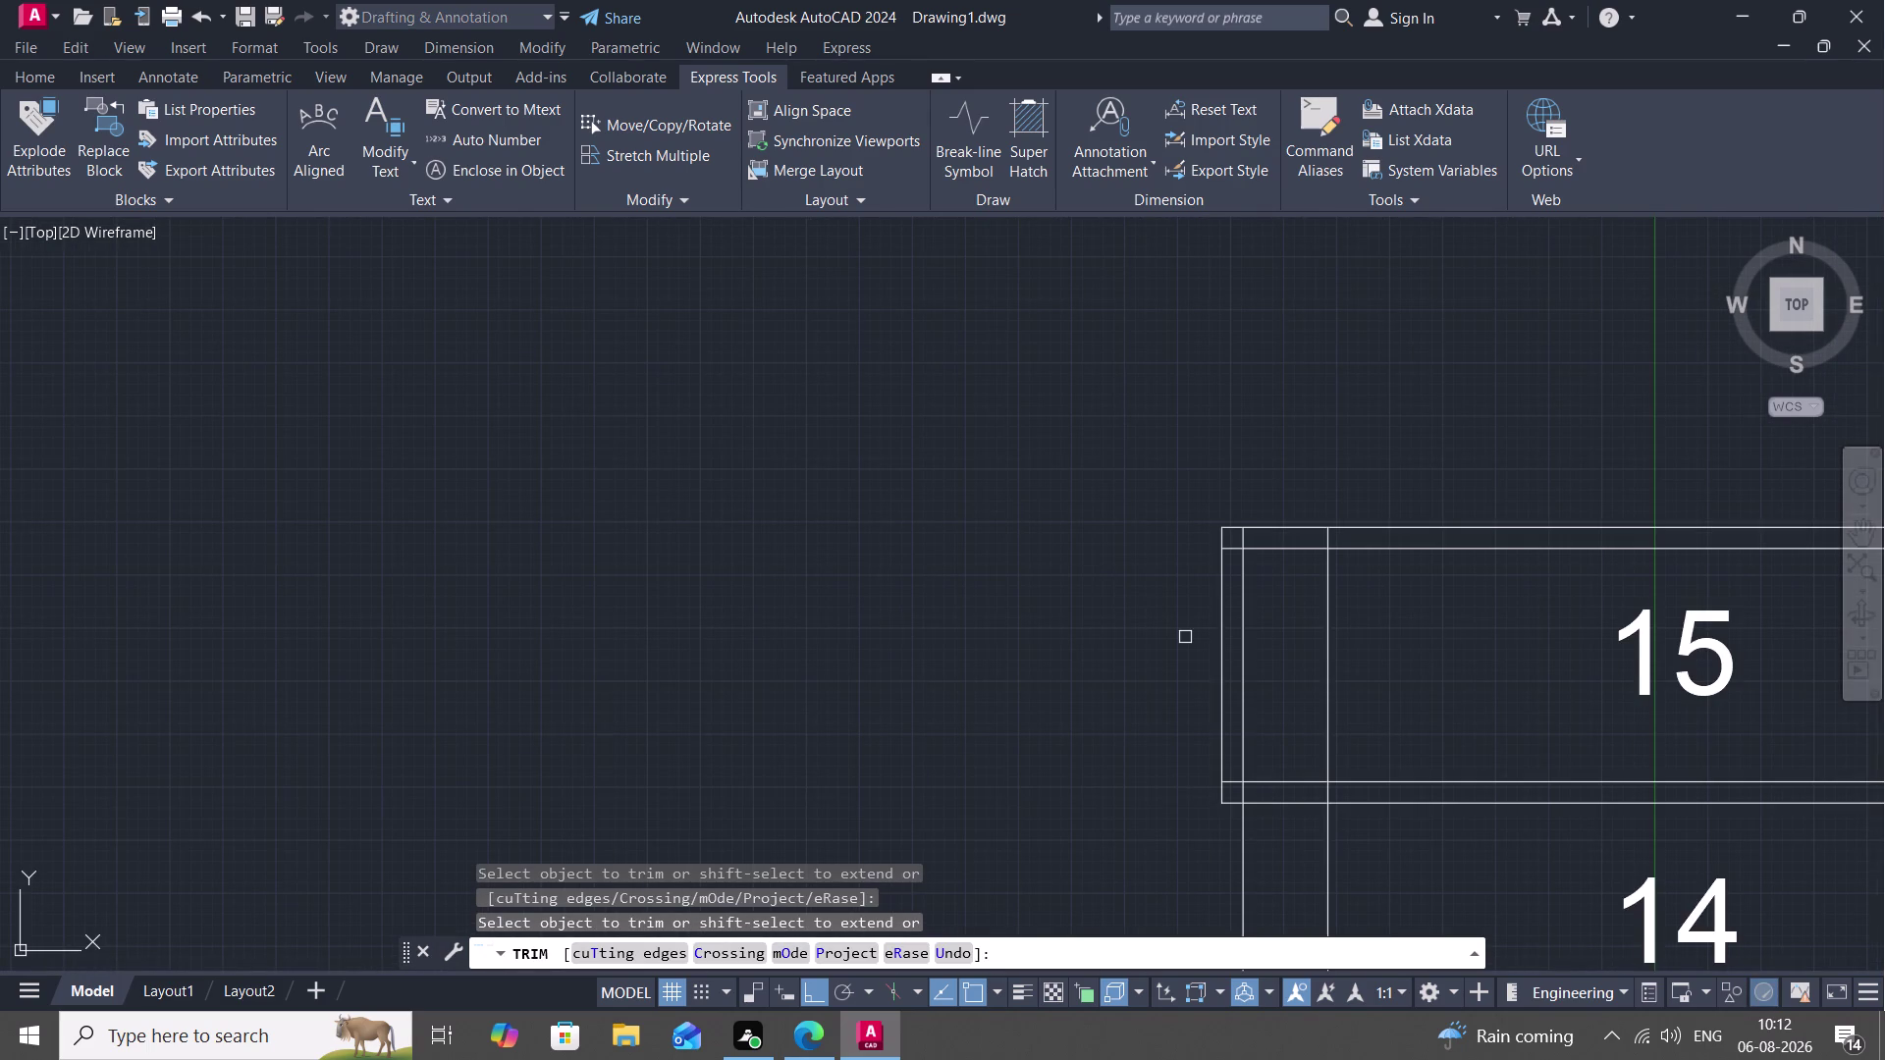
Fence-trim the stubs at tread 15's top corner and the overhangs at its lower edge.
click(1223, 657)
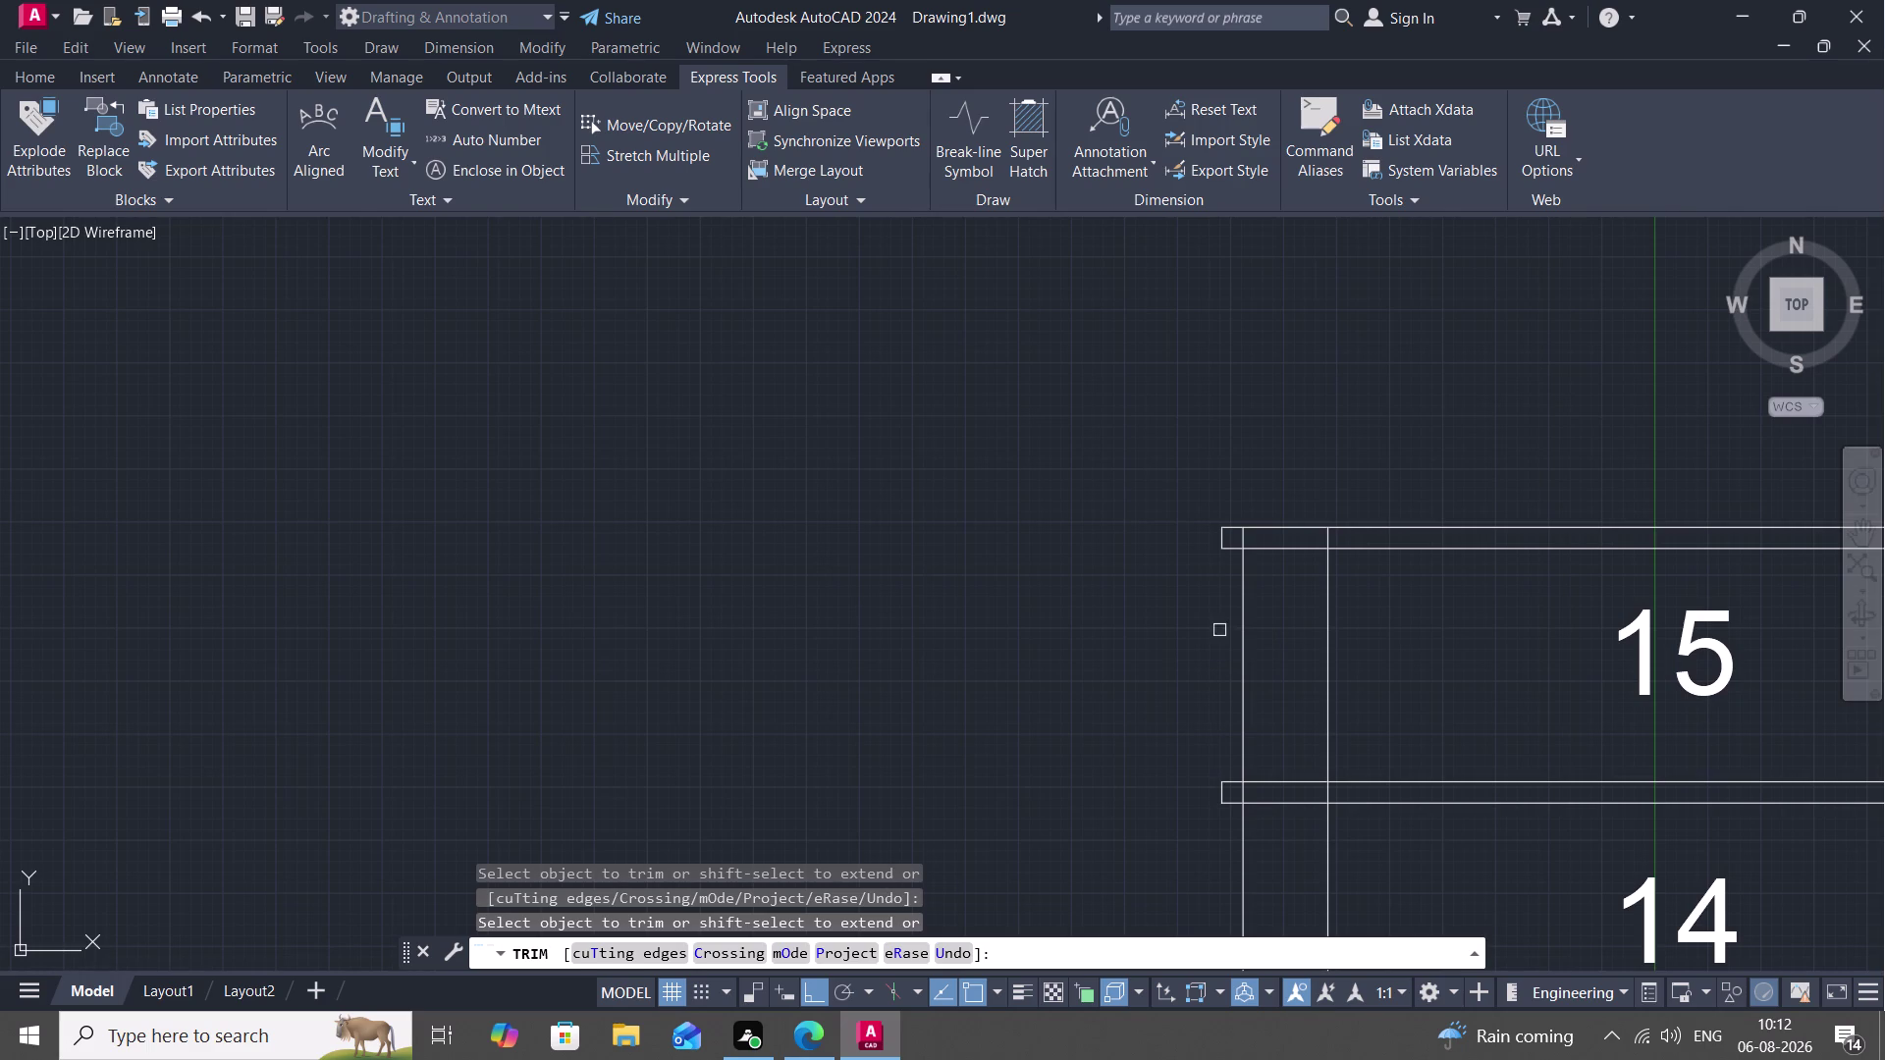
drag(1220, 500, 1237, 568)
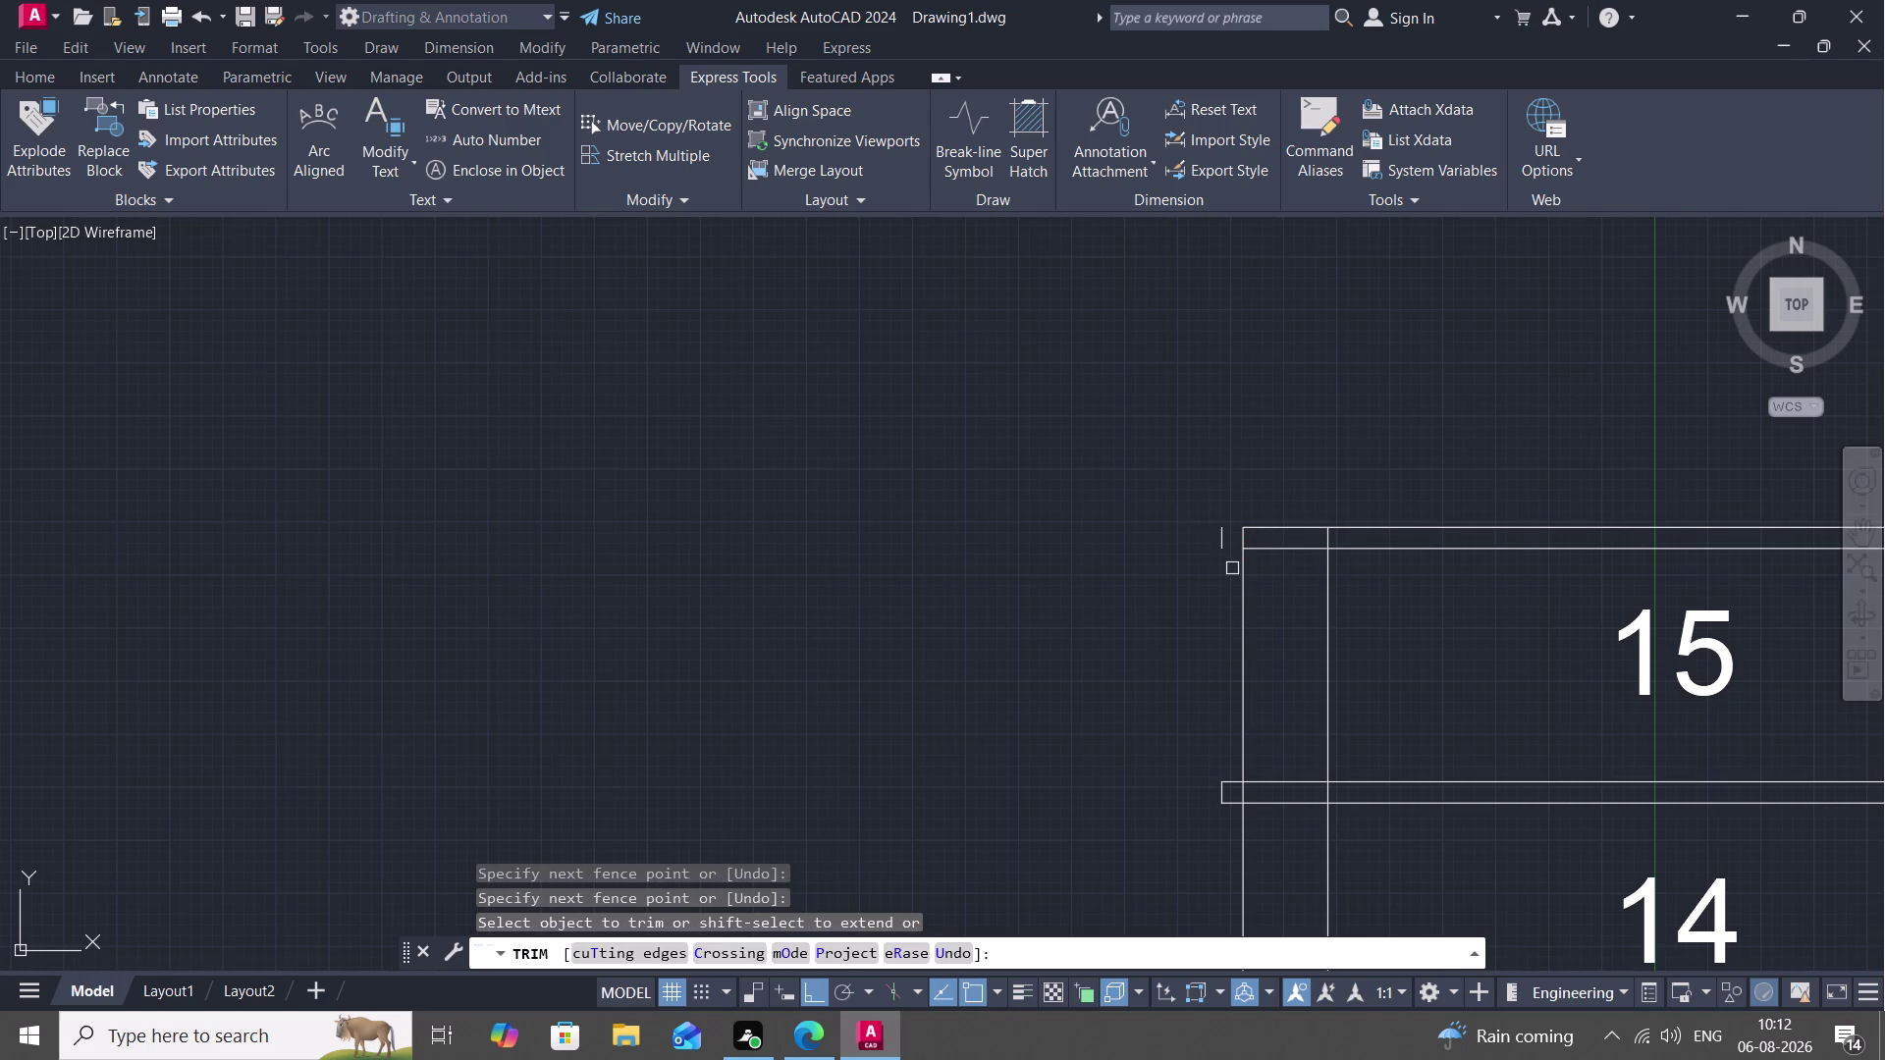
click(1226, 544)
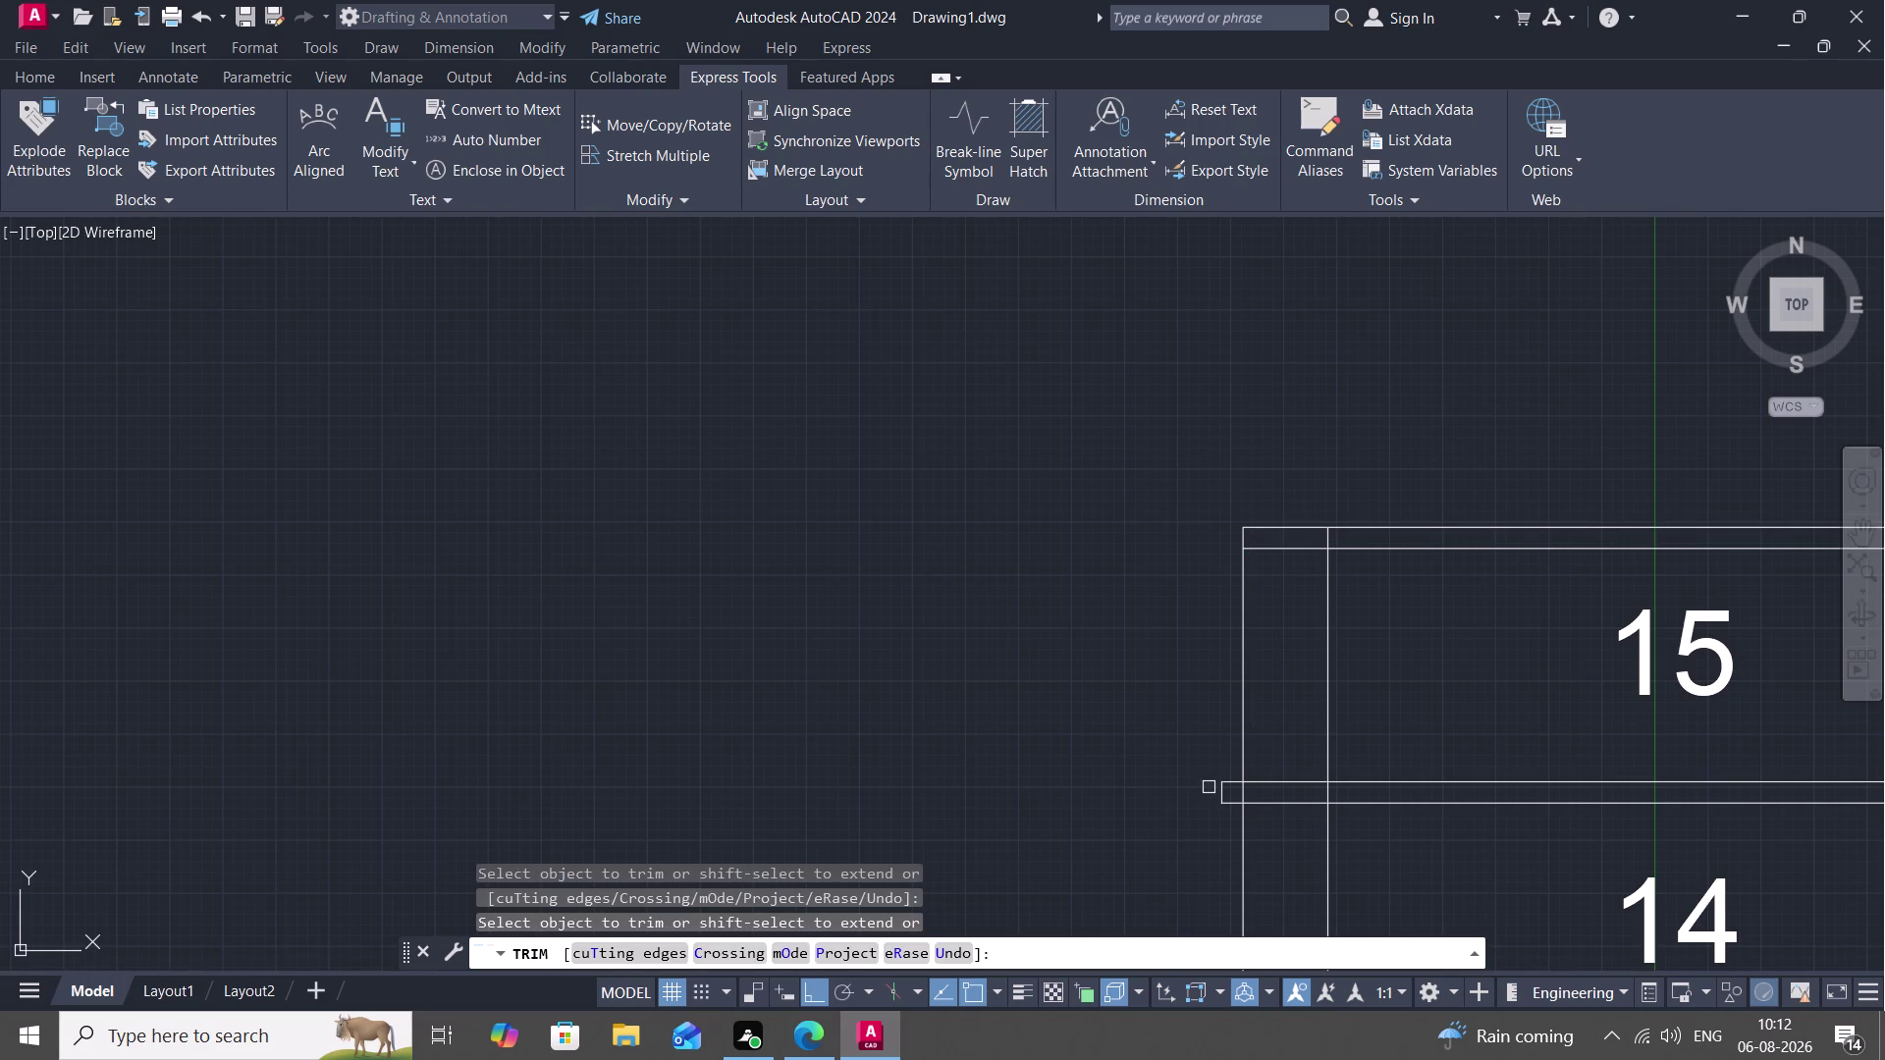
click(1223, 795)
click(1230, 783)
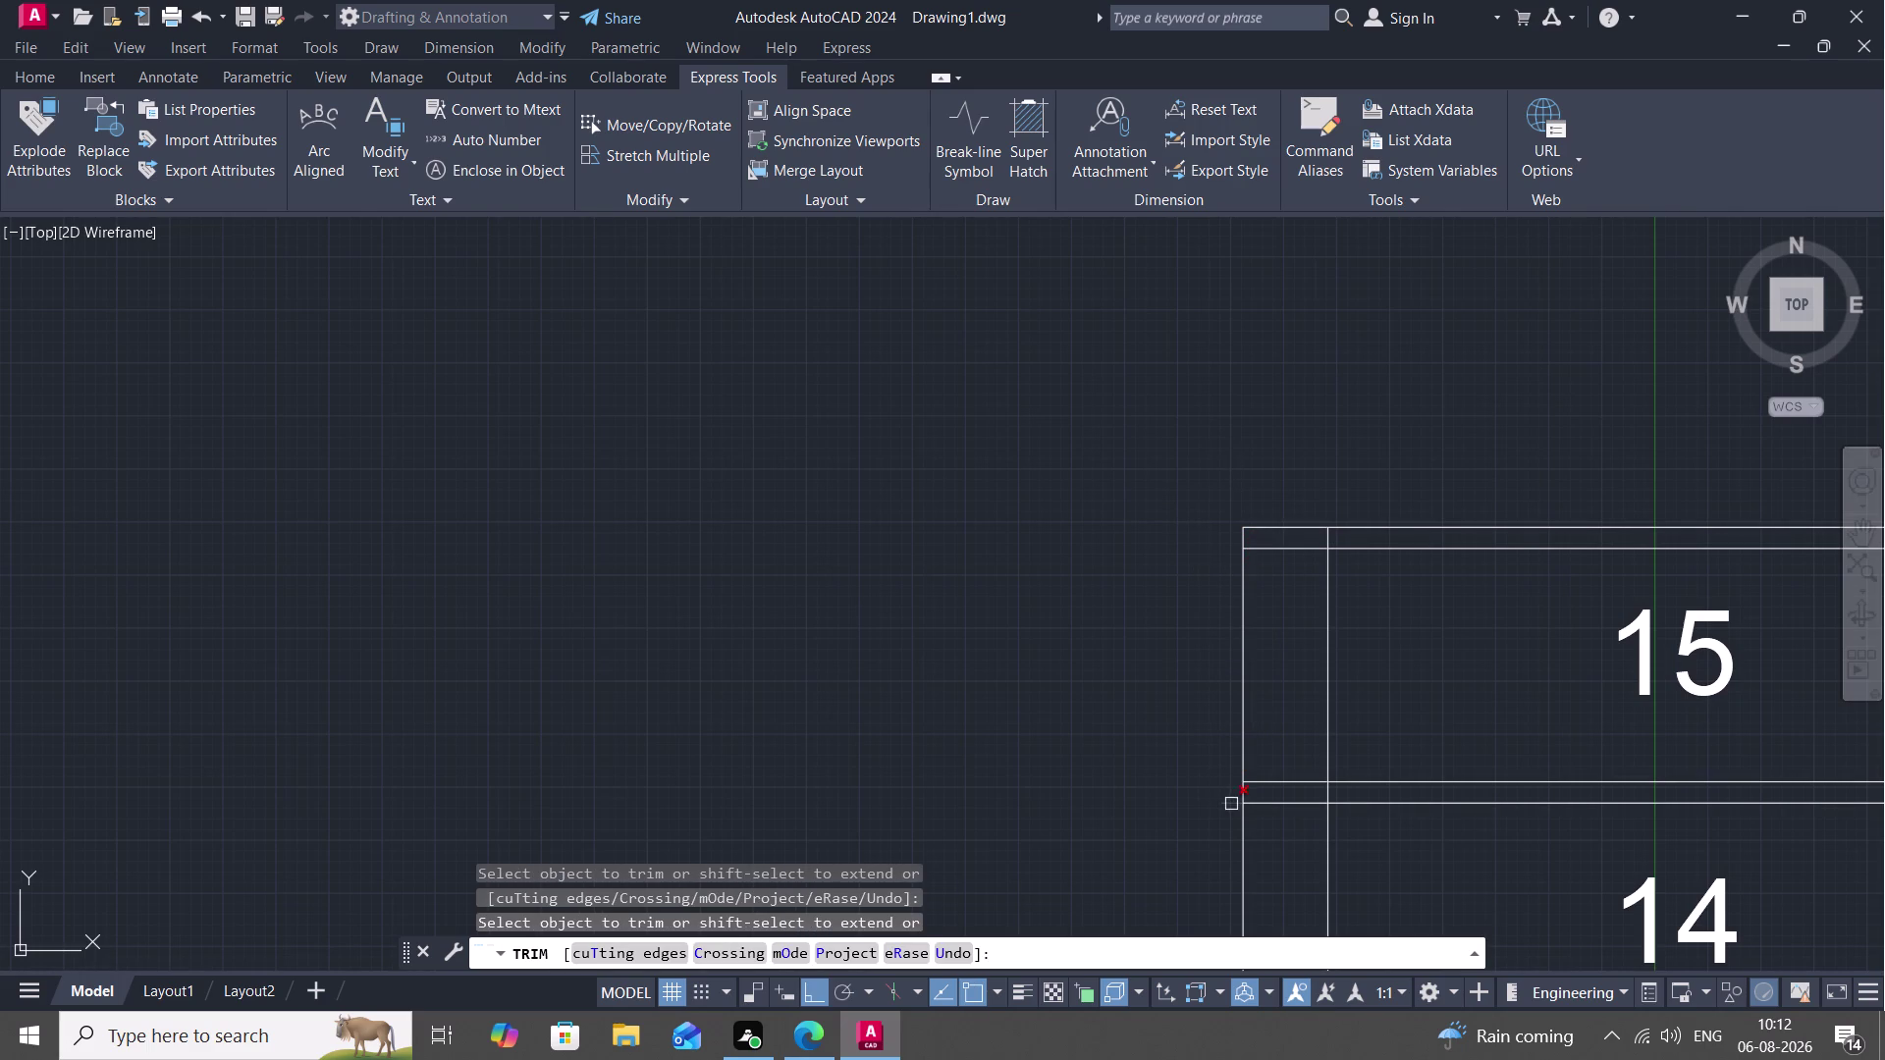
click(1231, 803)
scroll(down, 3)
middle_drag(1156, 709, 1127, 393)
scroll(down, 3)
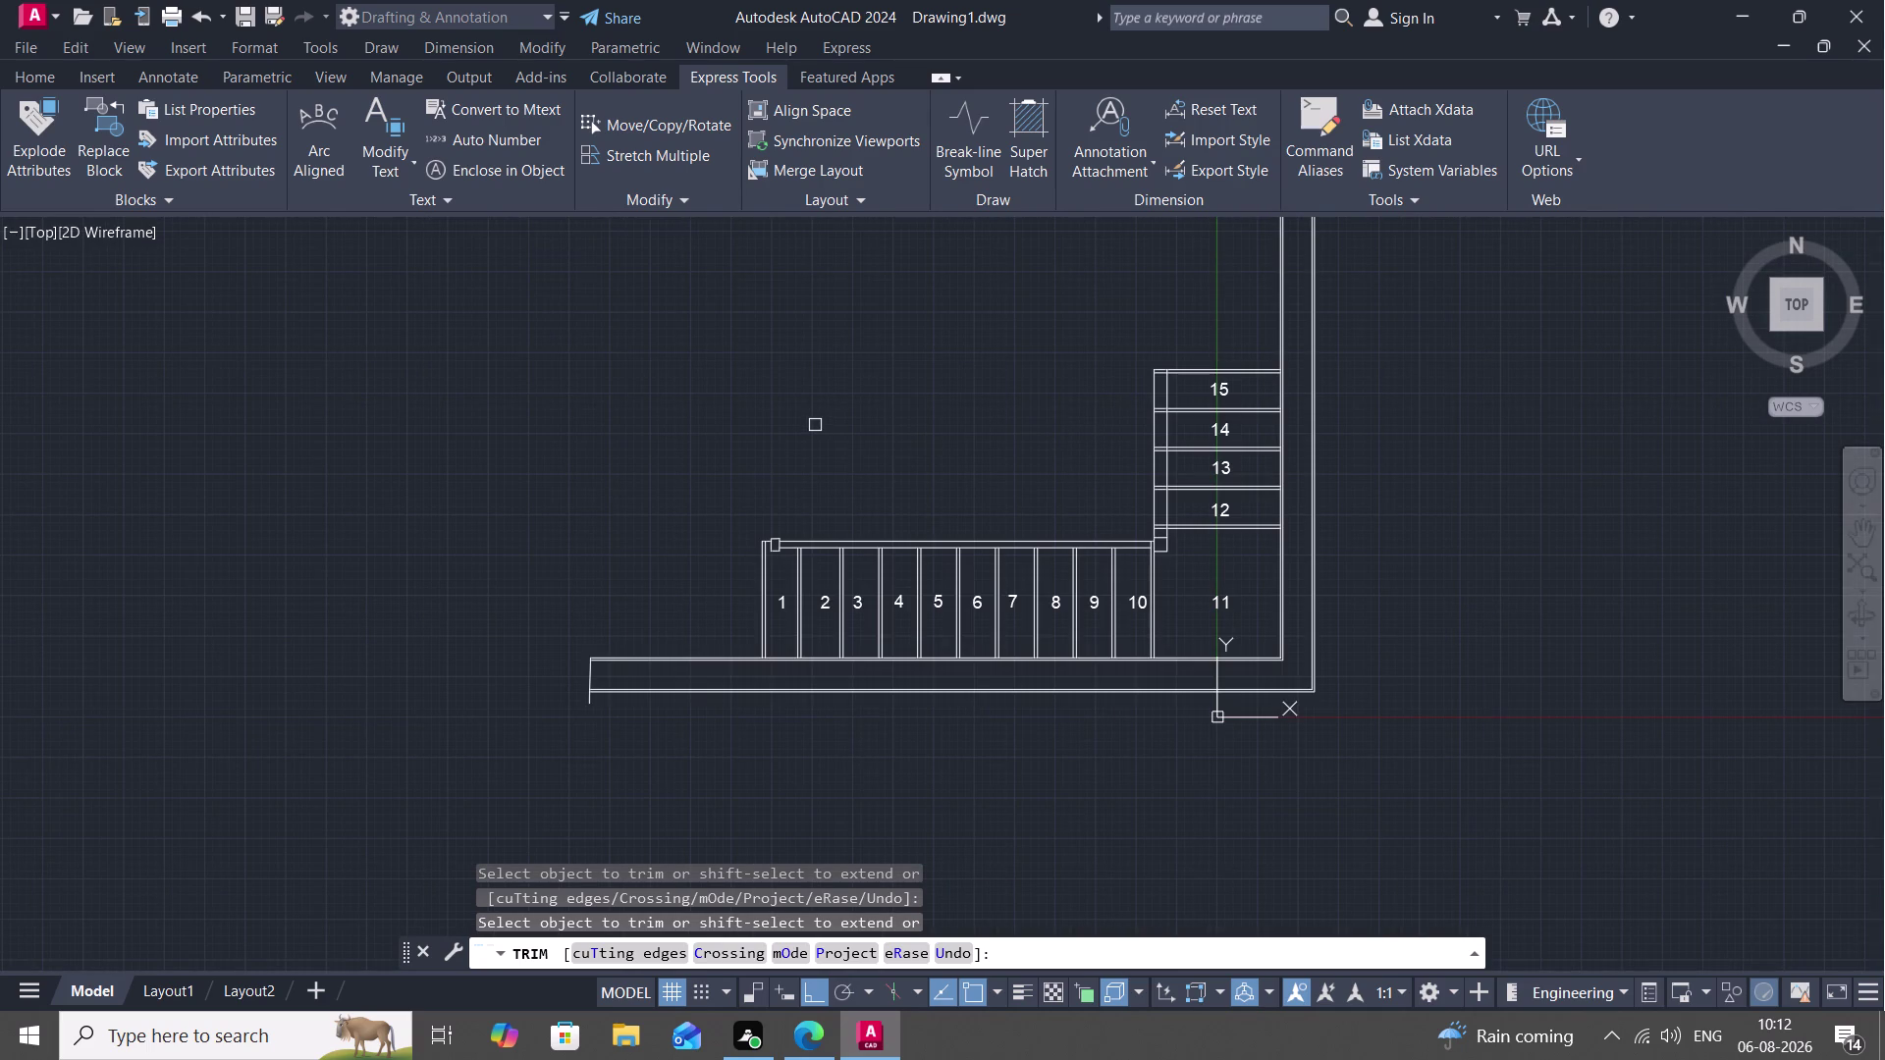
key(Escape)
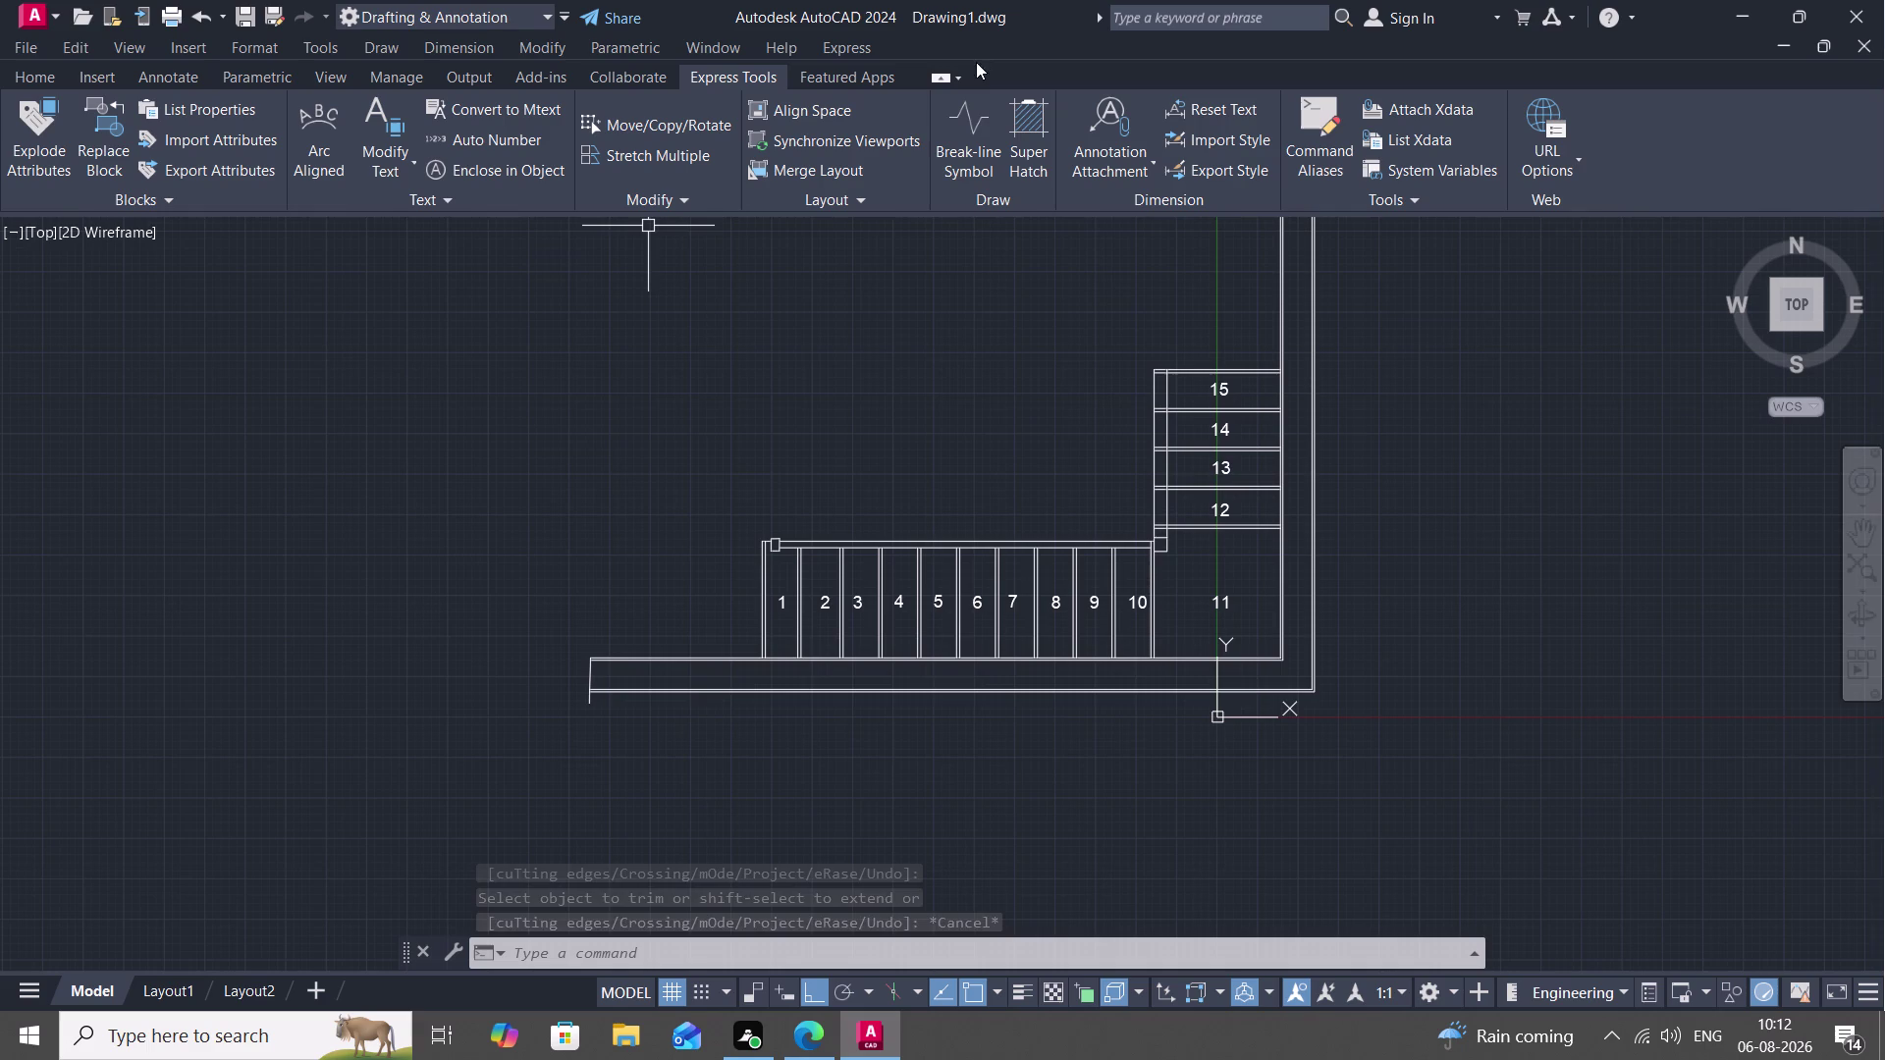
click(27, 73)
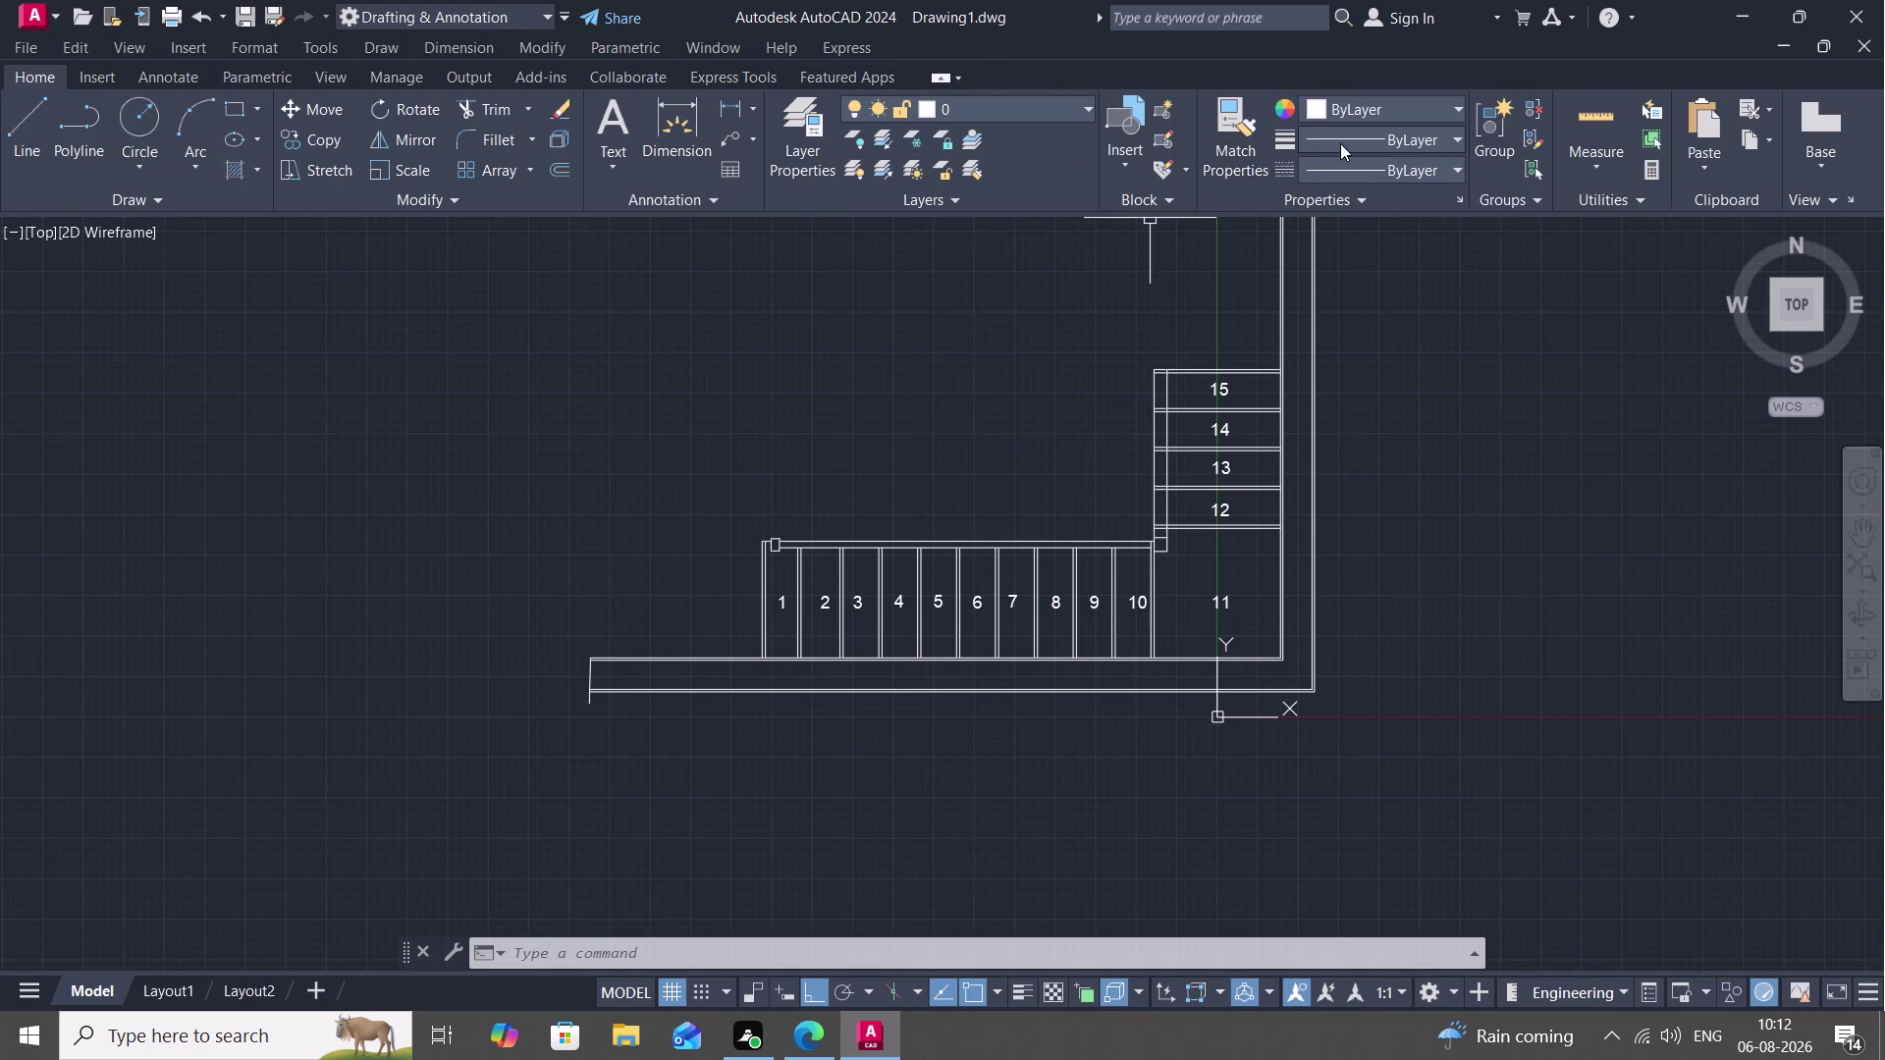
Load the ACAD_ISO02W100 dash linetype through the Linetype Manager.
click(1356, 161)
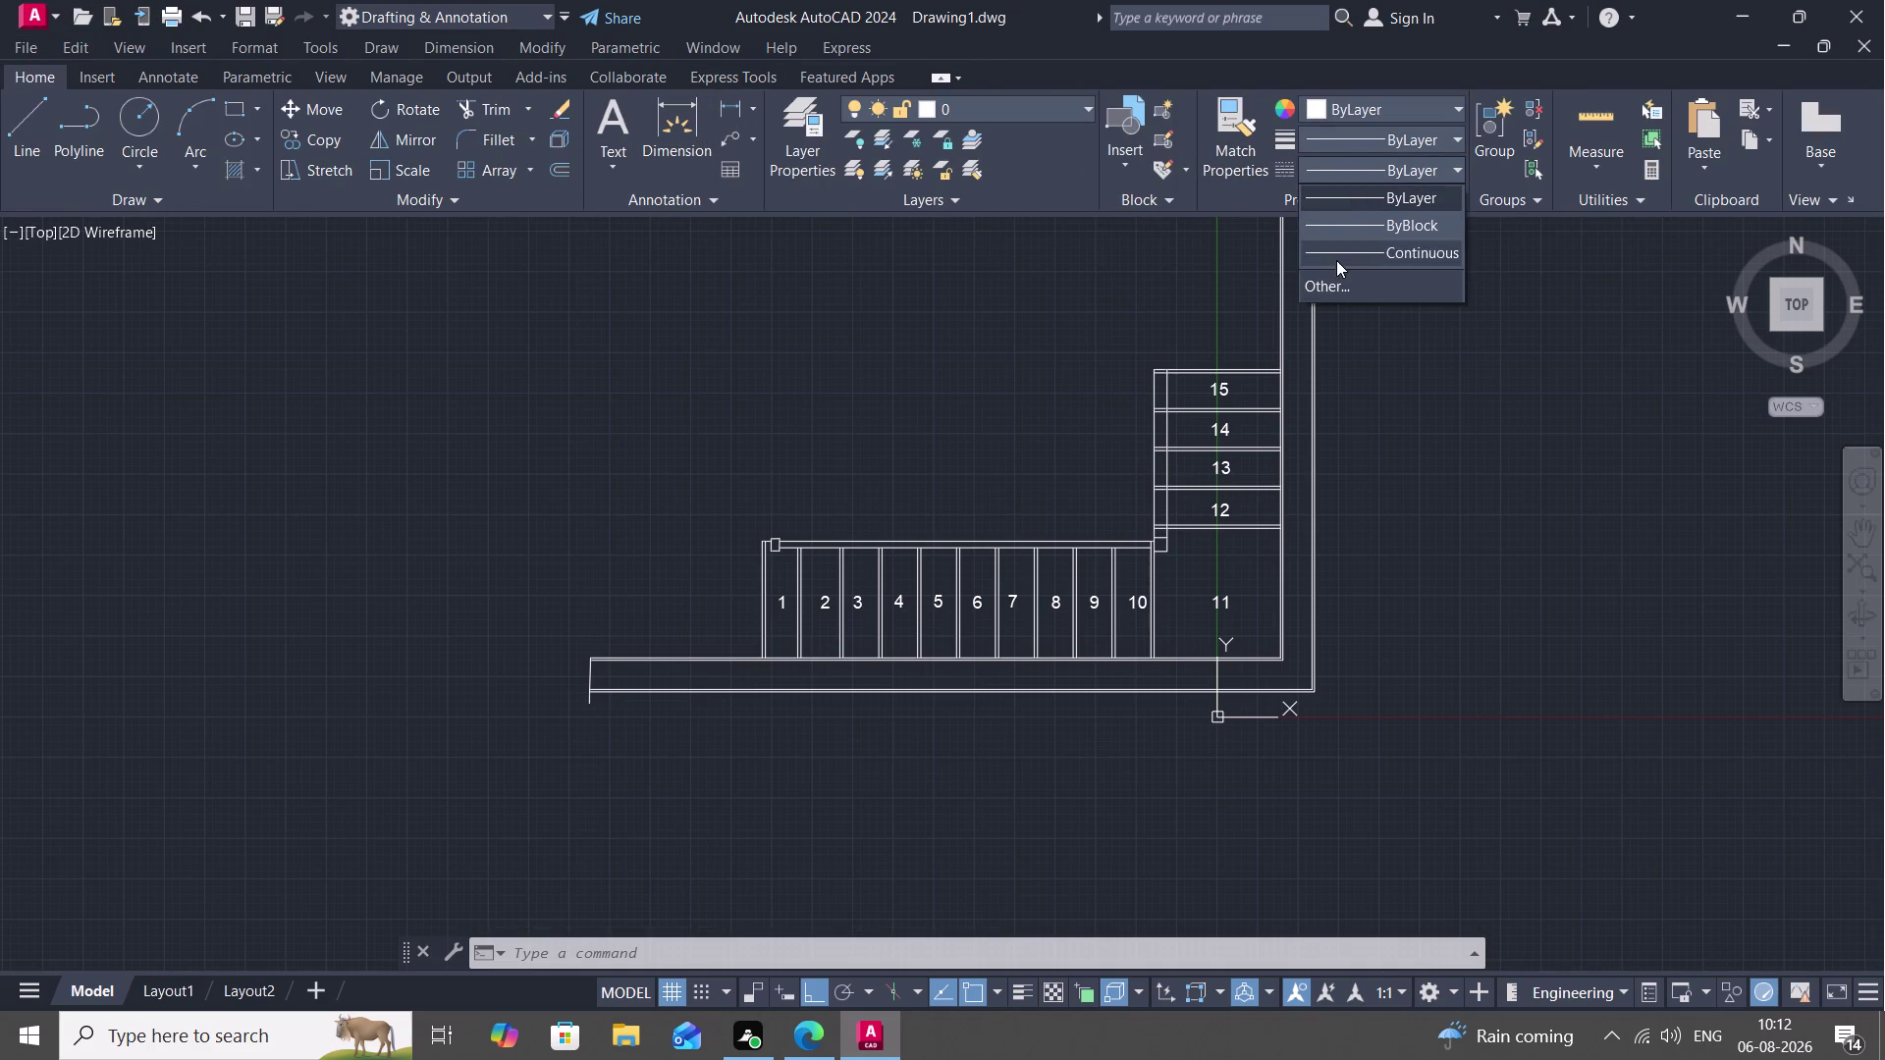
click(1328, 281)
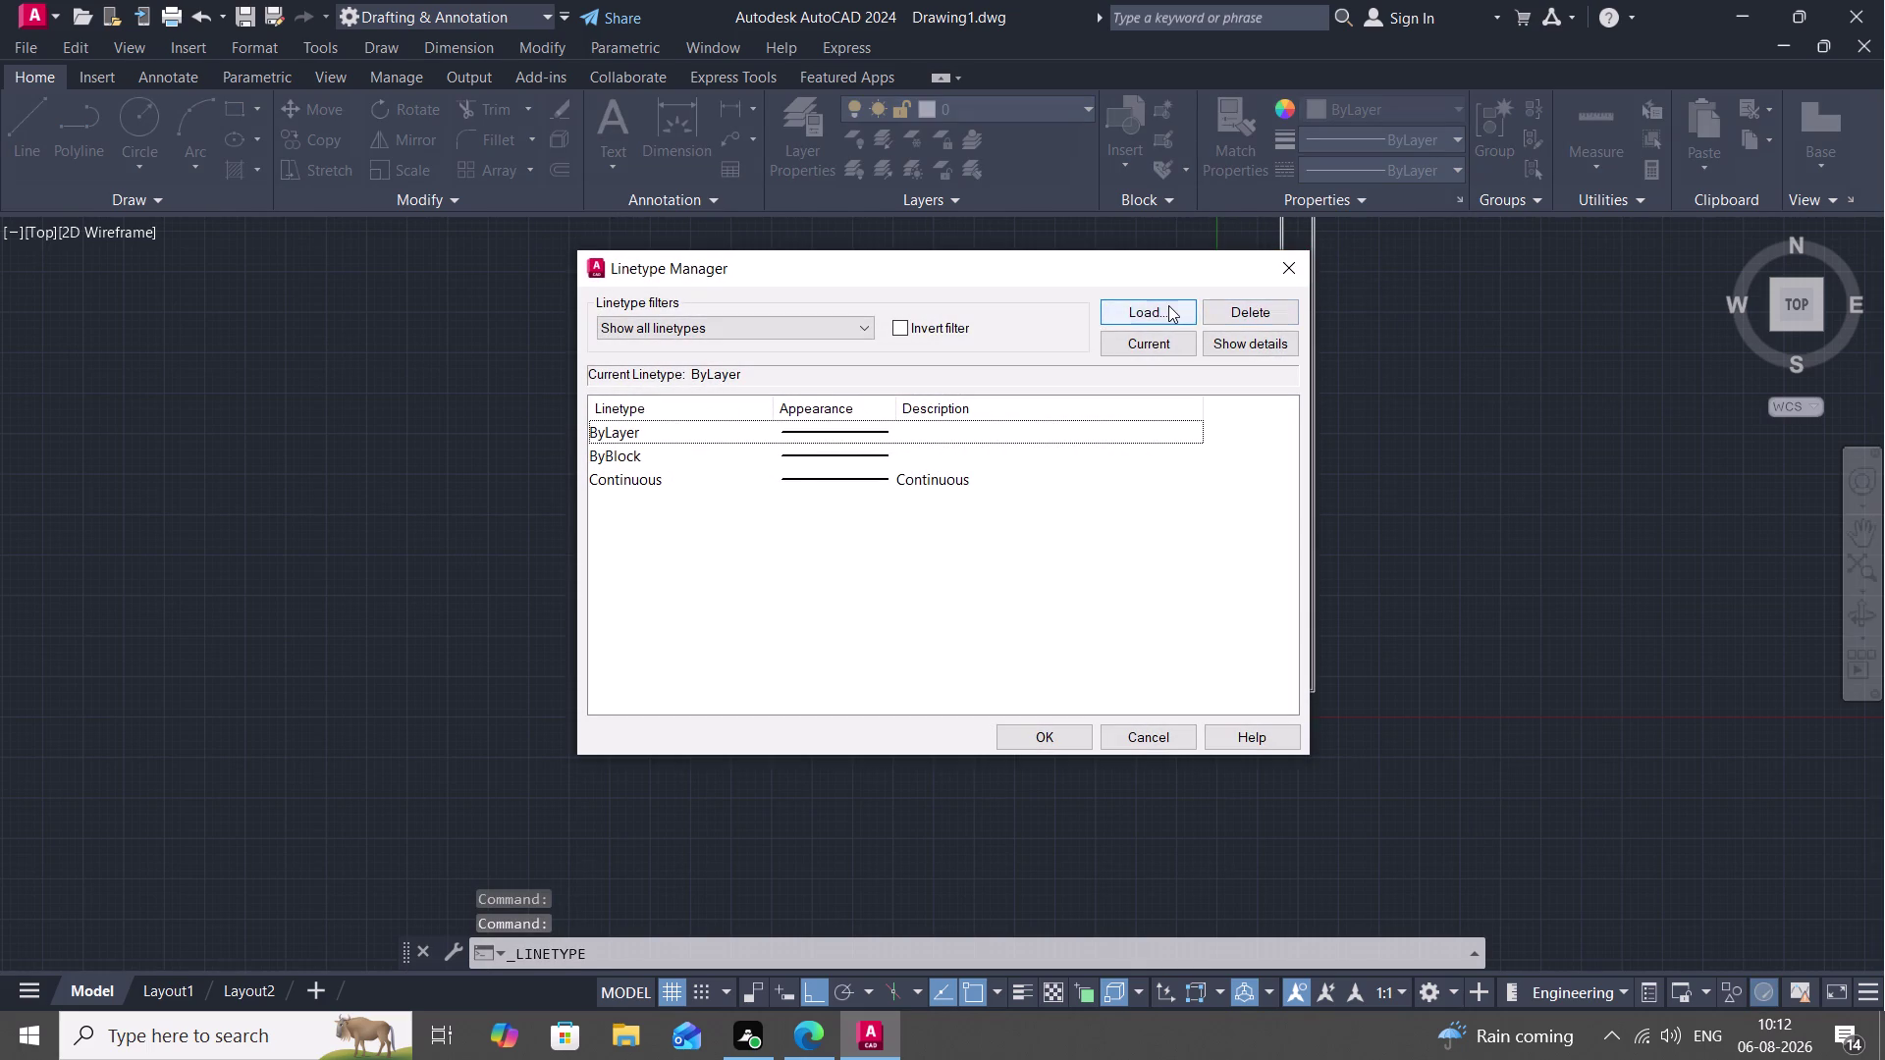
click(1168, 306)
click(1051, 465)
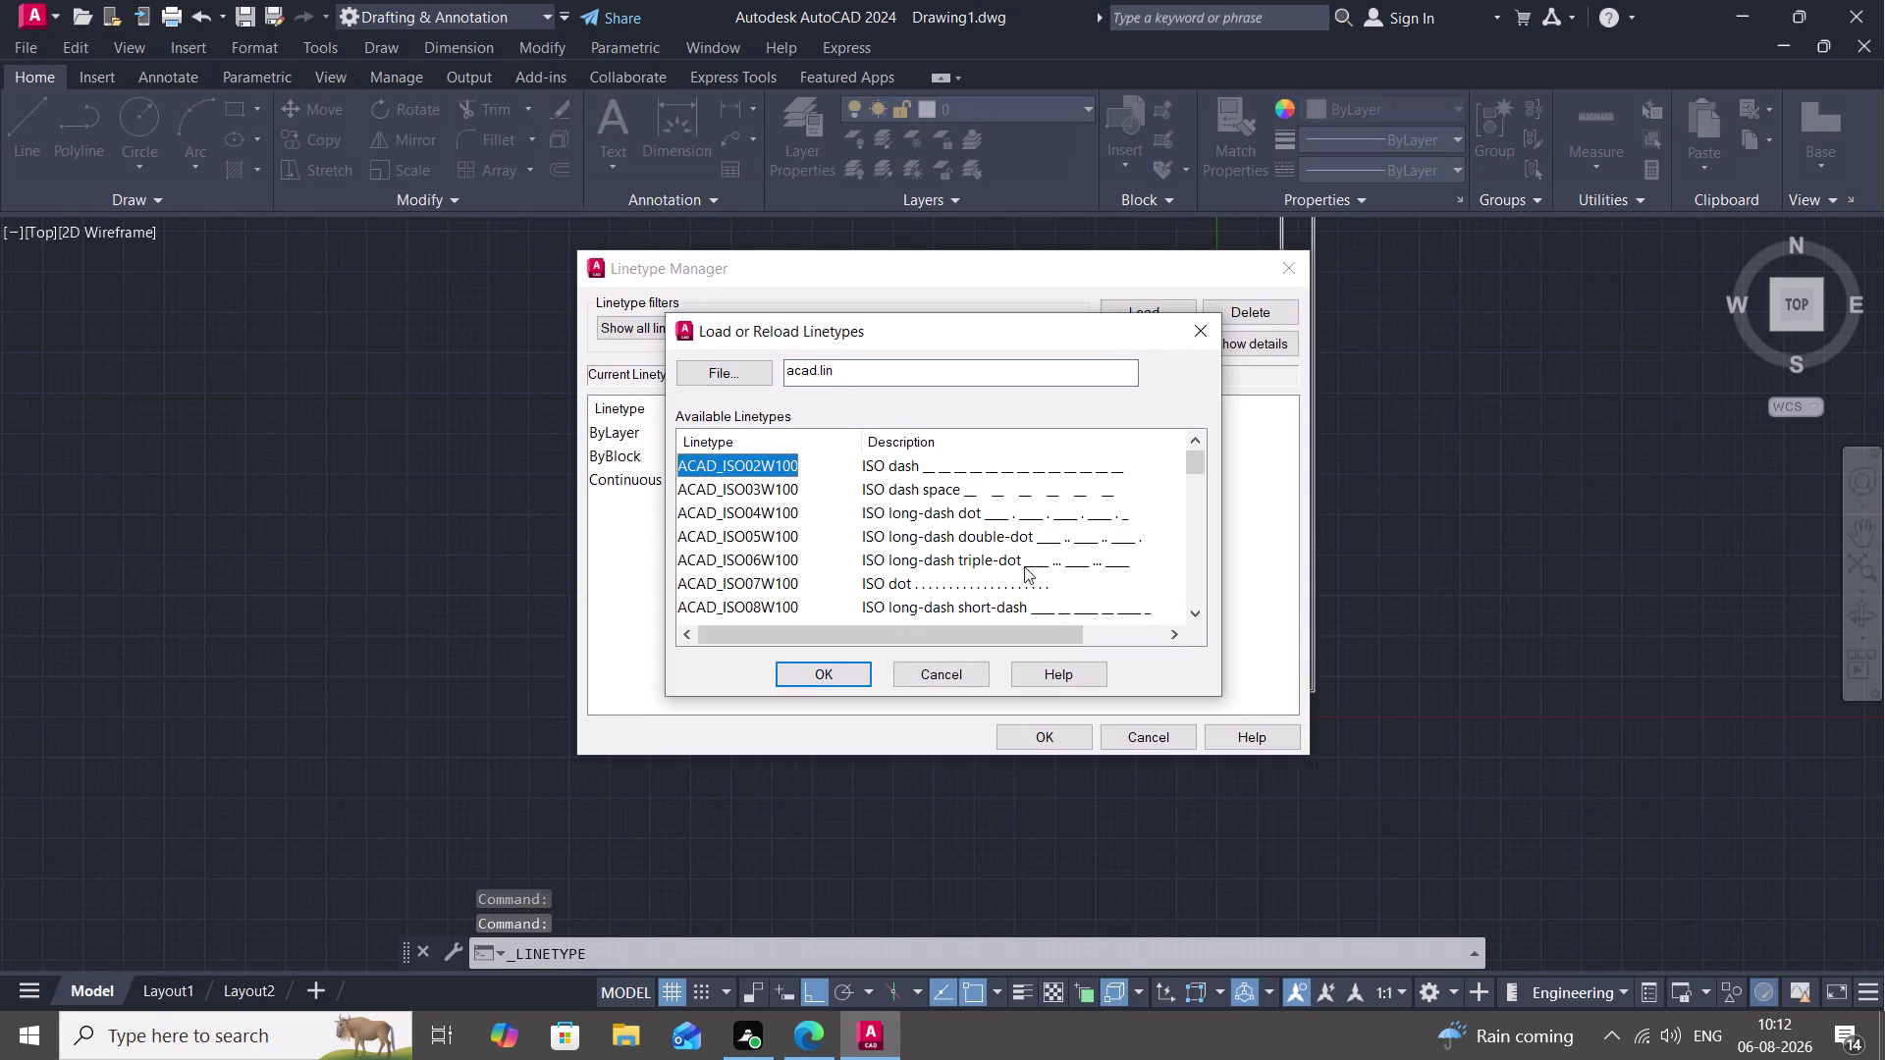
click(851, 661)
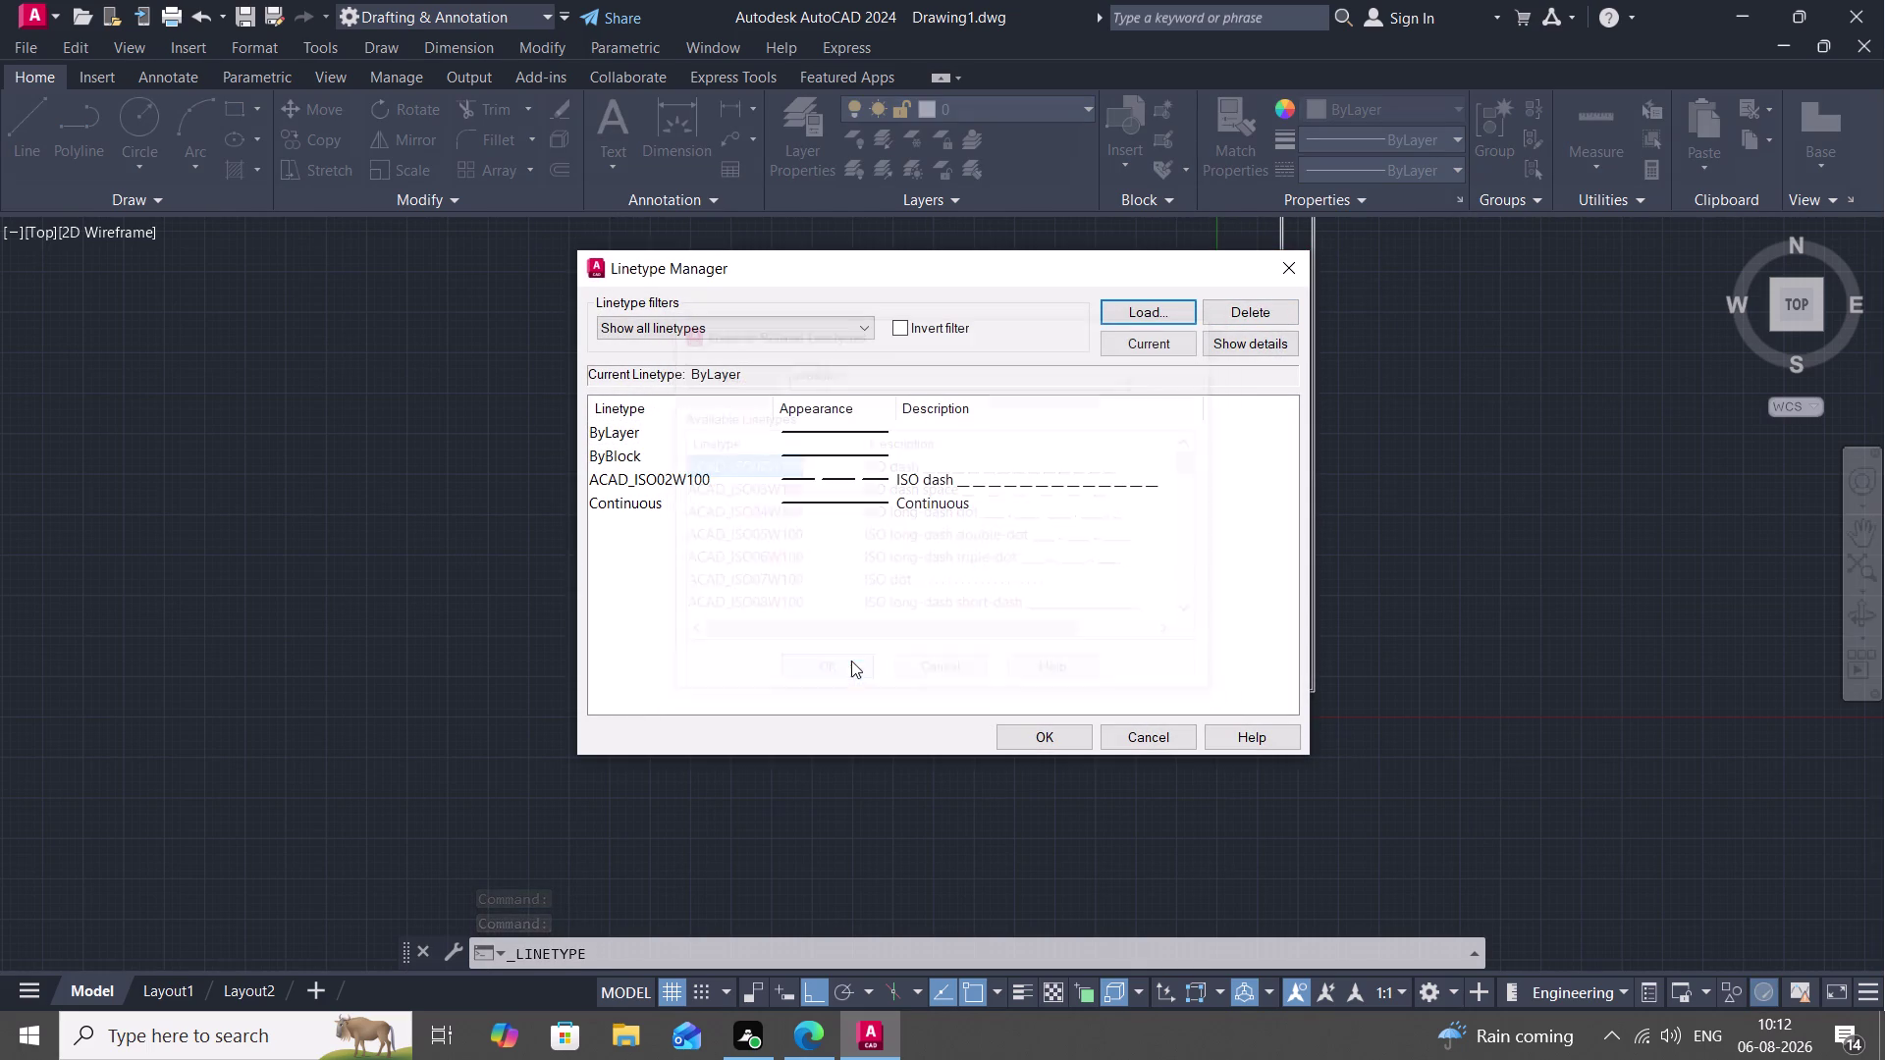
click(1029, 727)
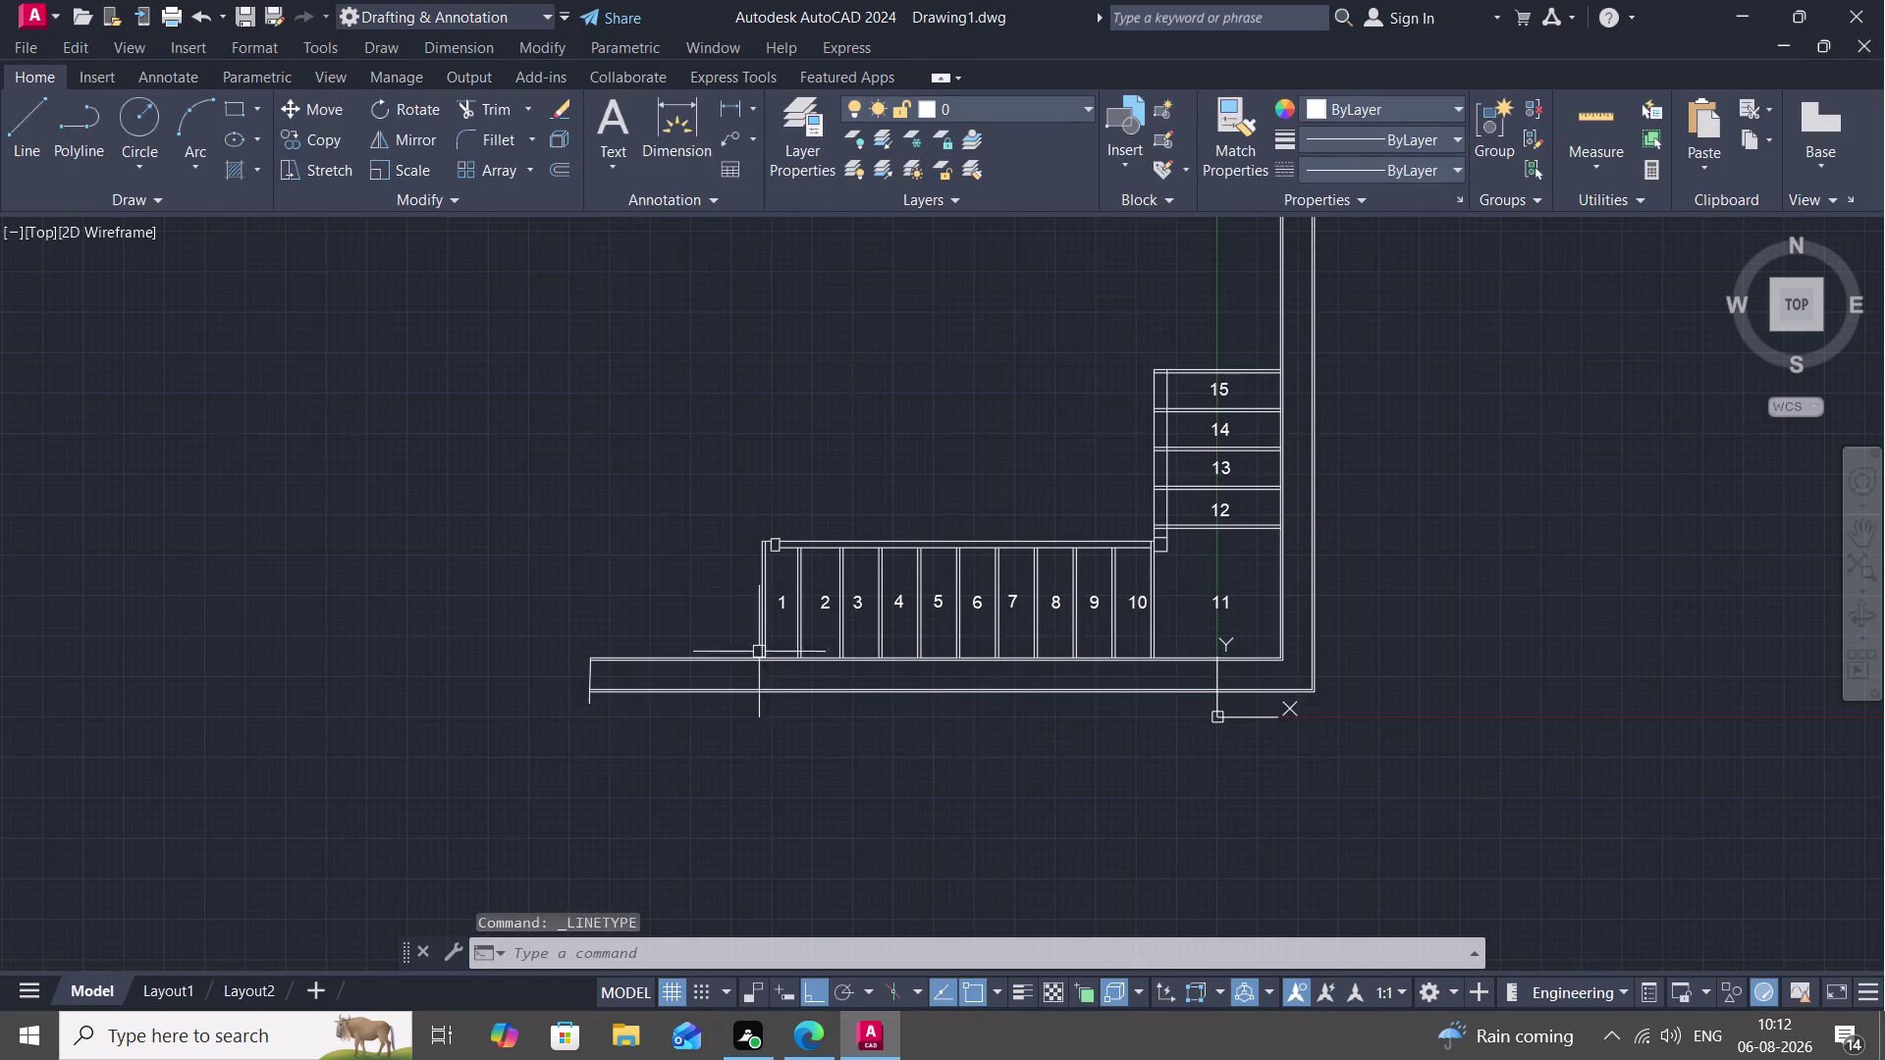
Draw a horizontal line above the stairs, continuous first, then dashed in ACAD_ISO02W100.
key(l)
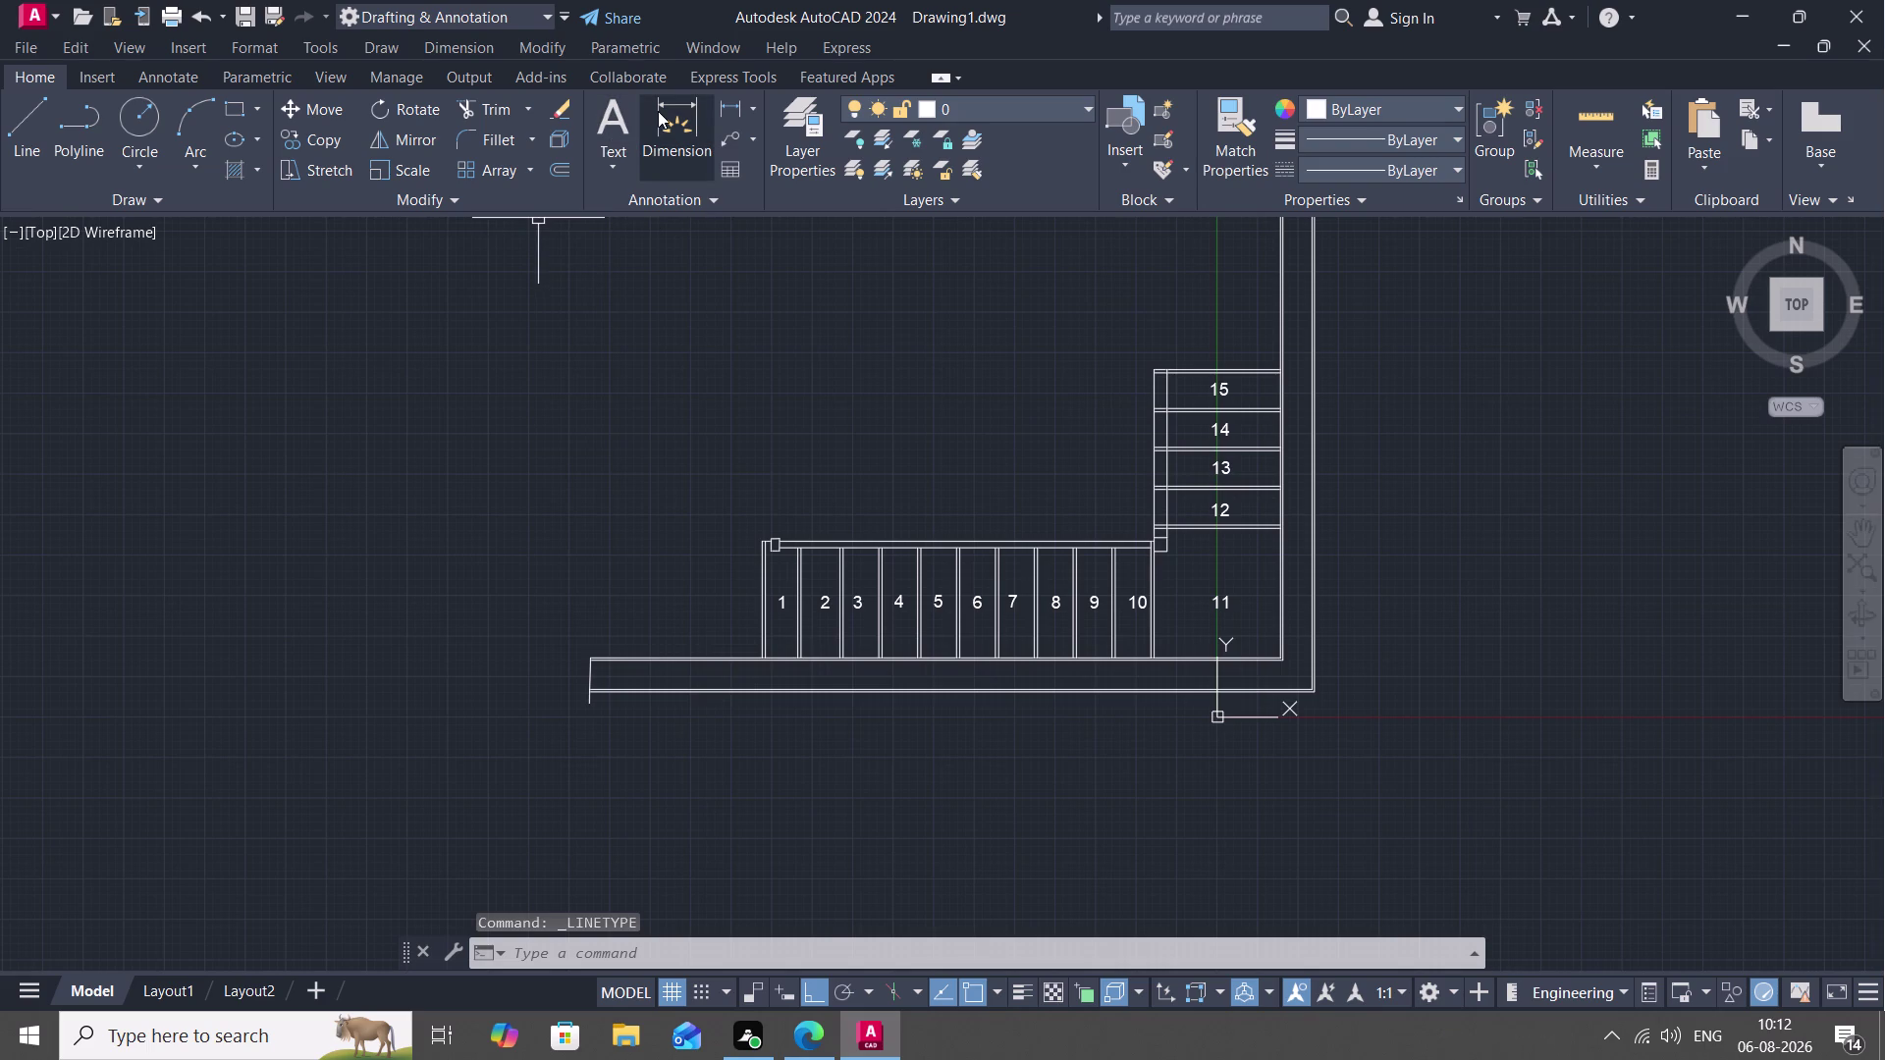
key(space)
click(516, 311)
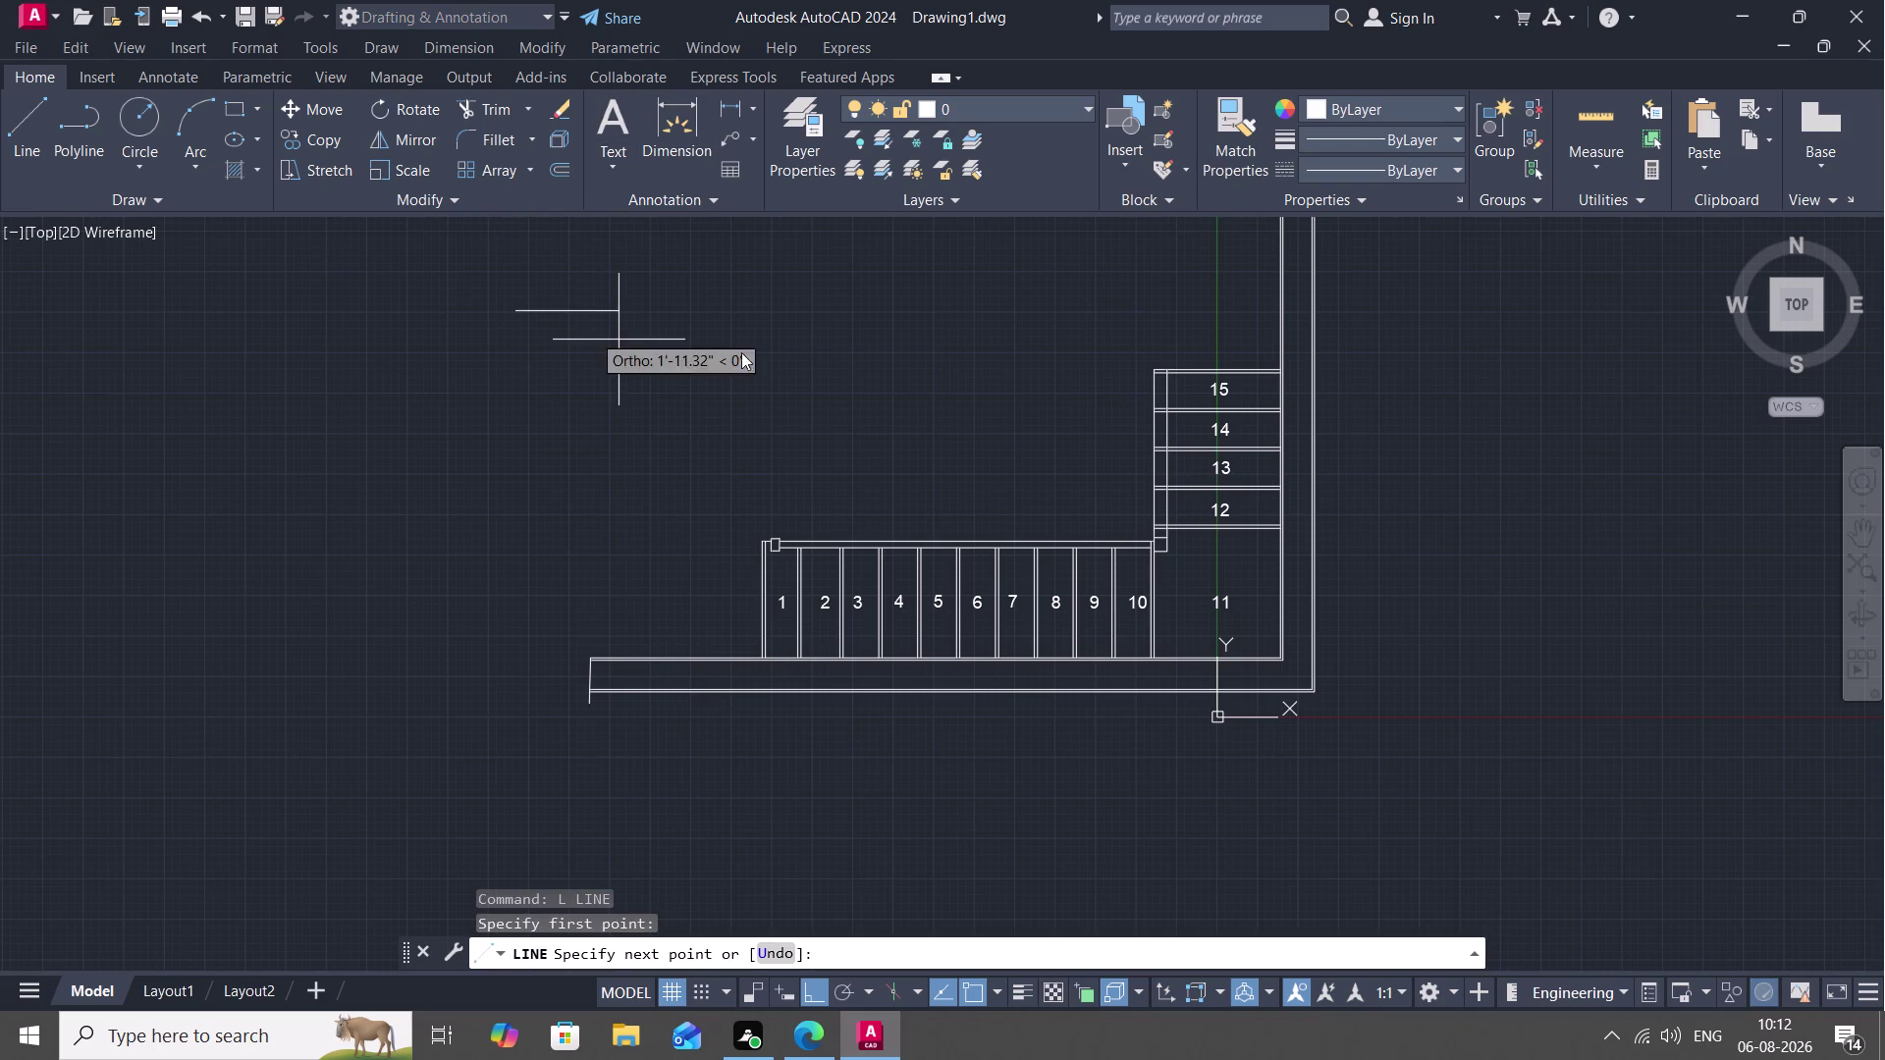
click(915, 306)
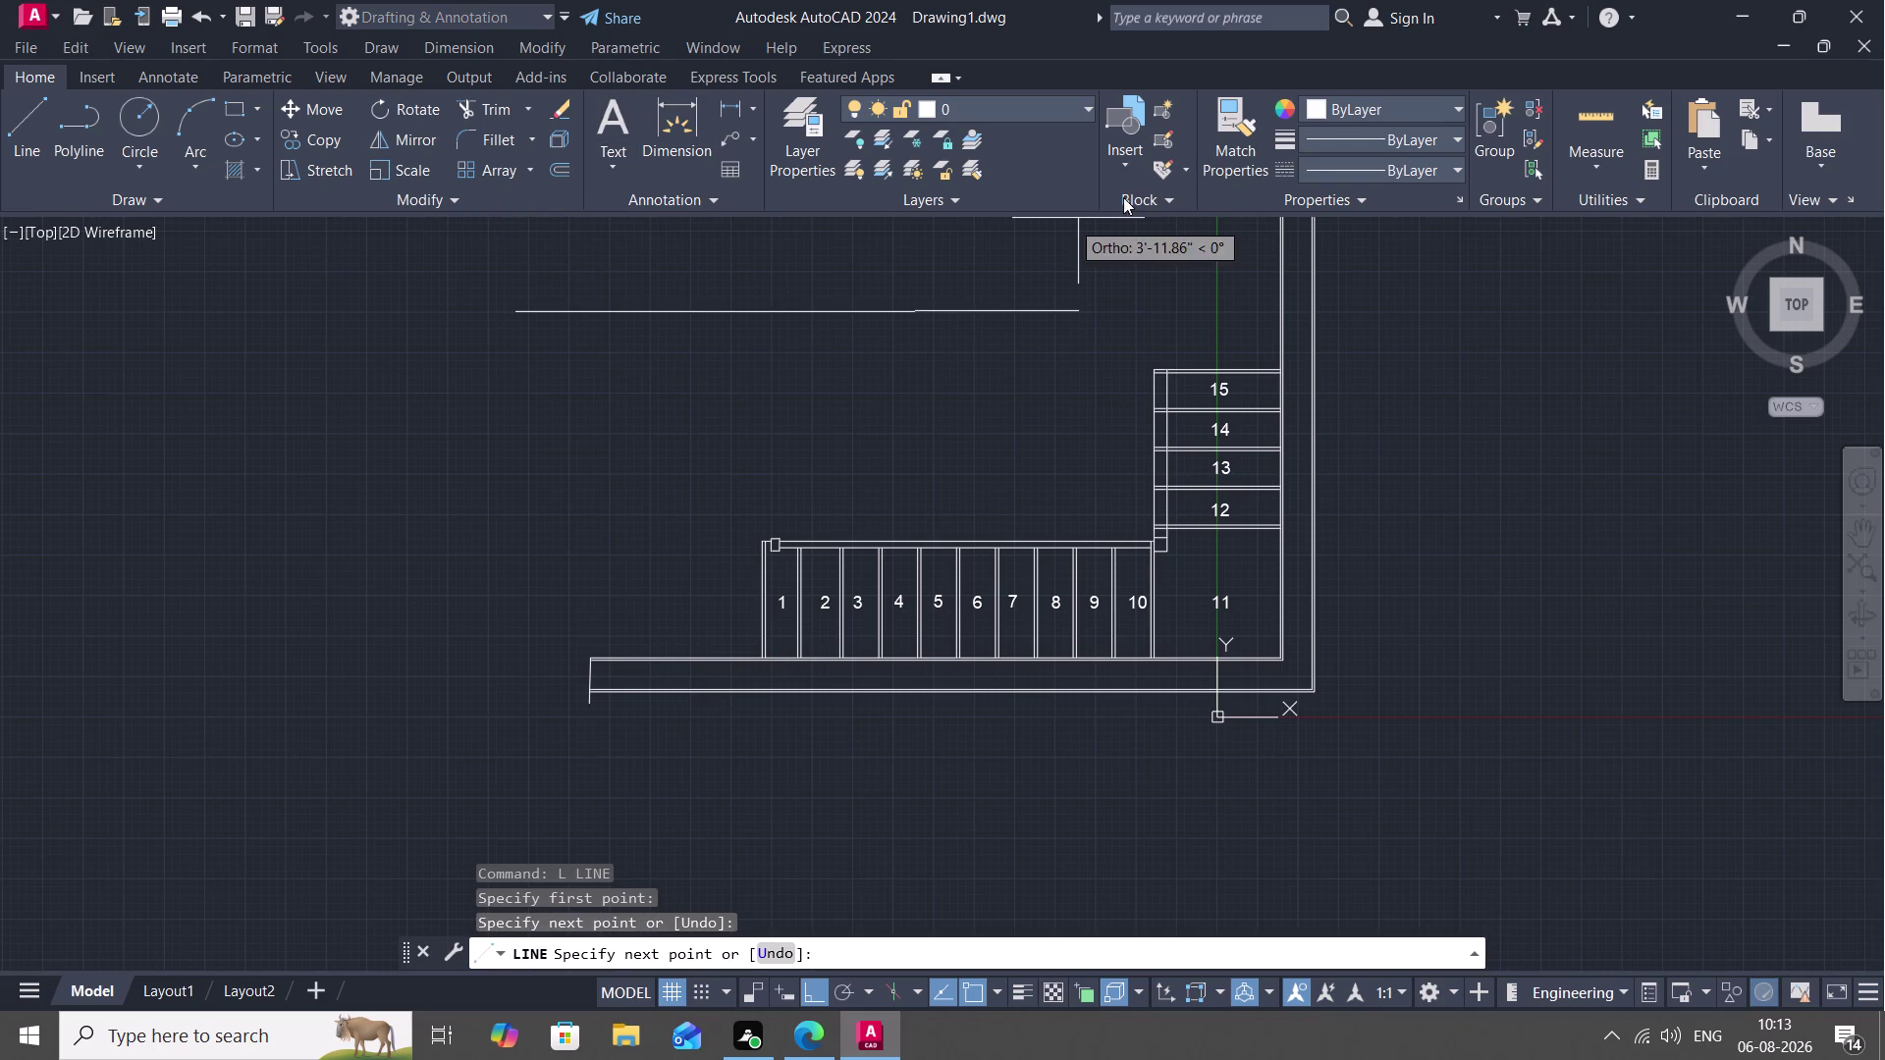
click(1316, 169)
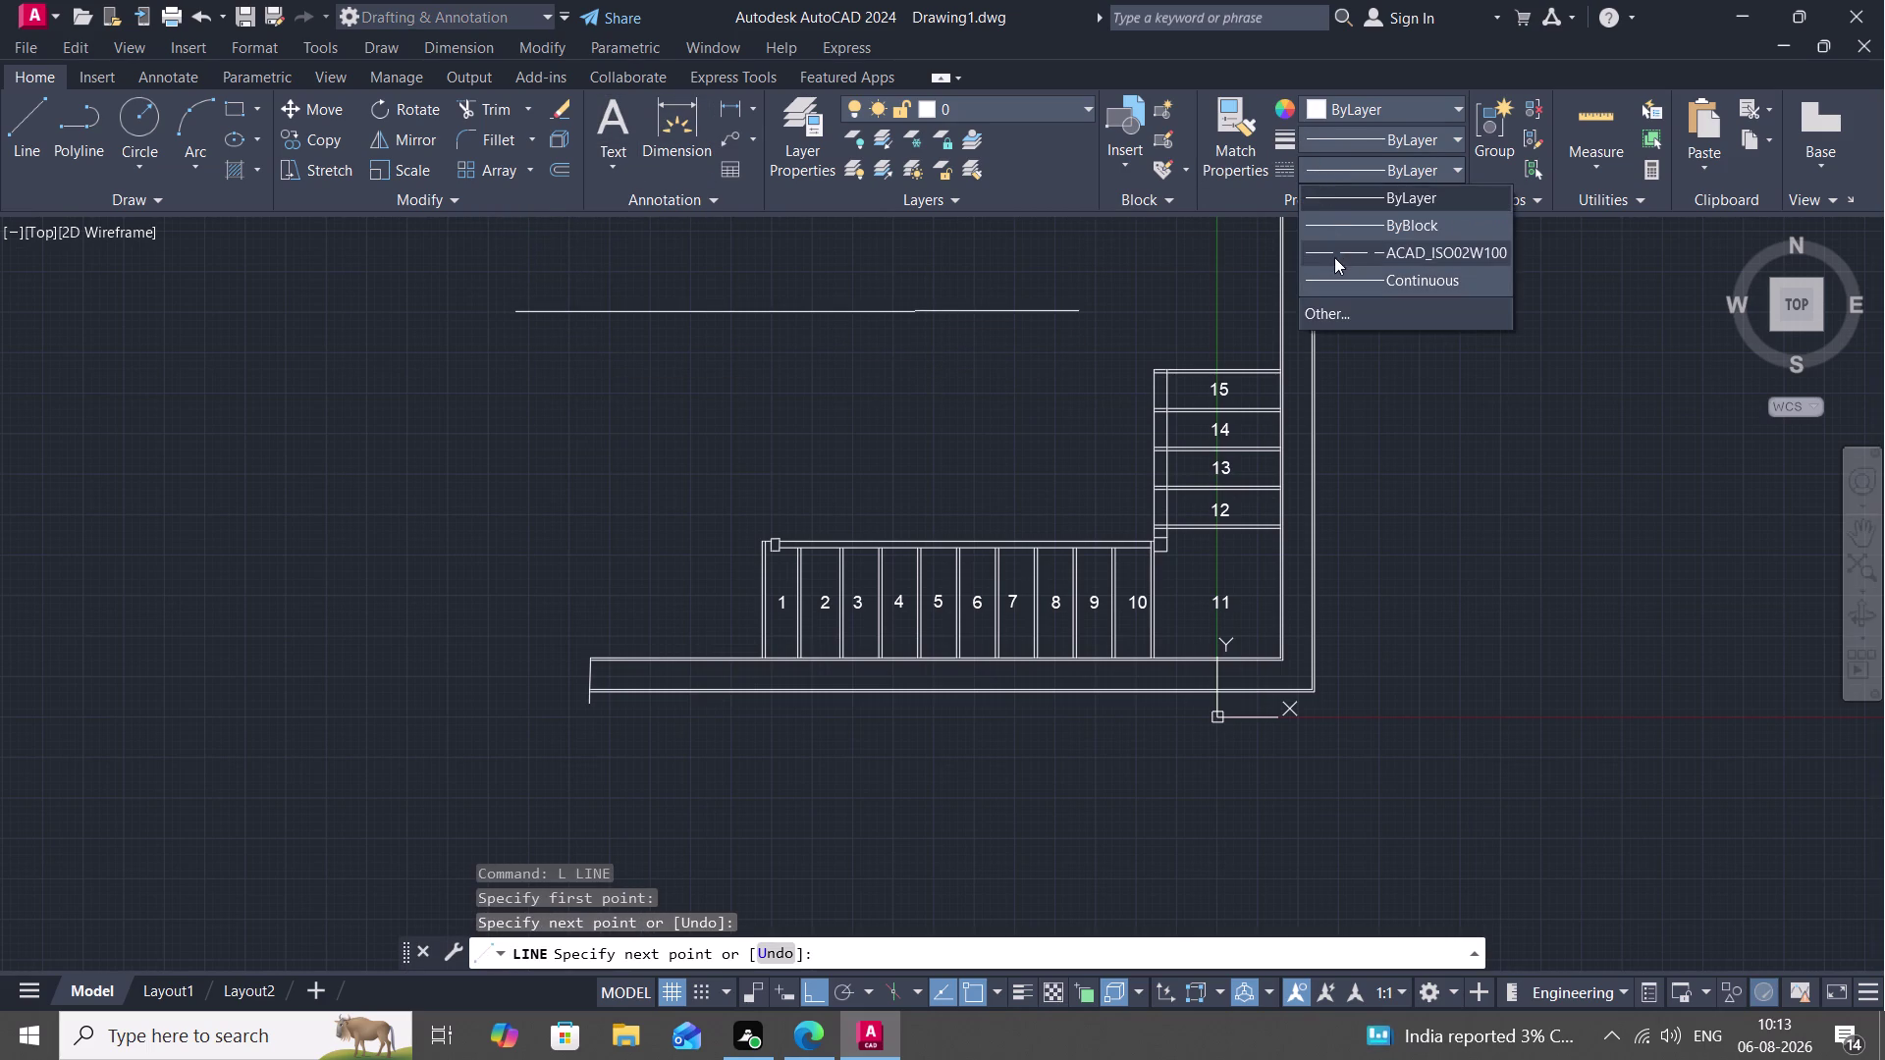
click(1337, 254)
click(793, 353)
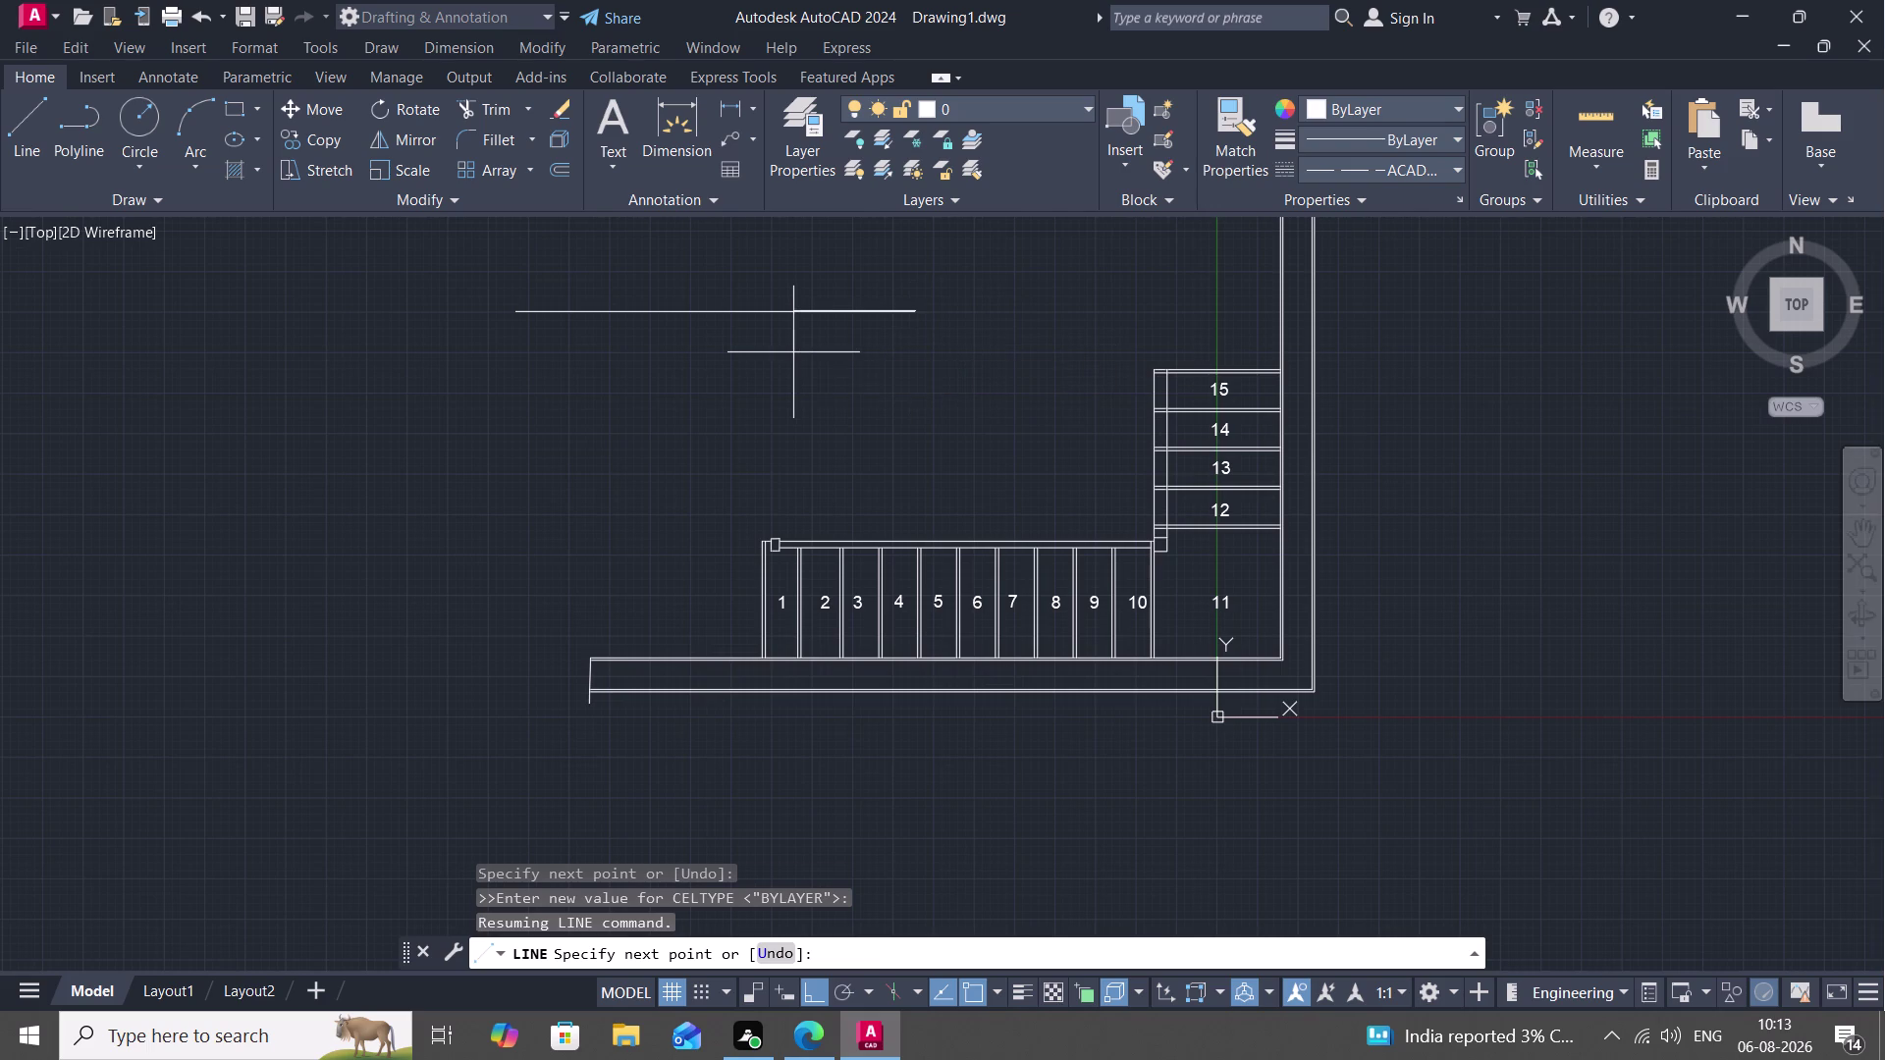
click(1086, 272)
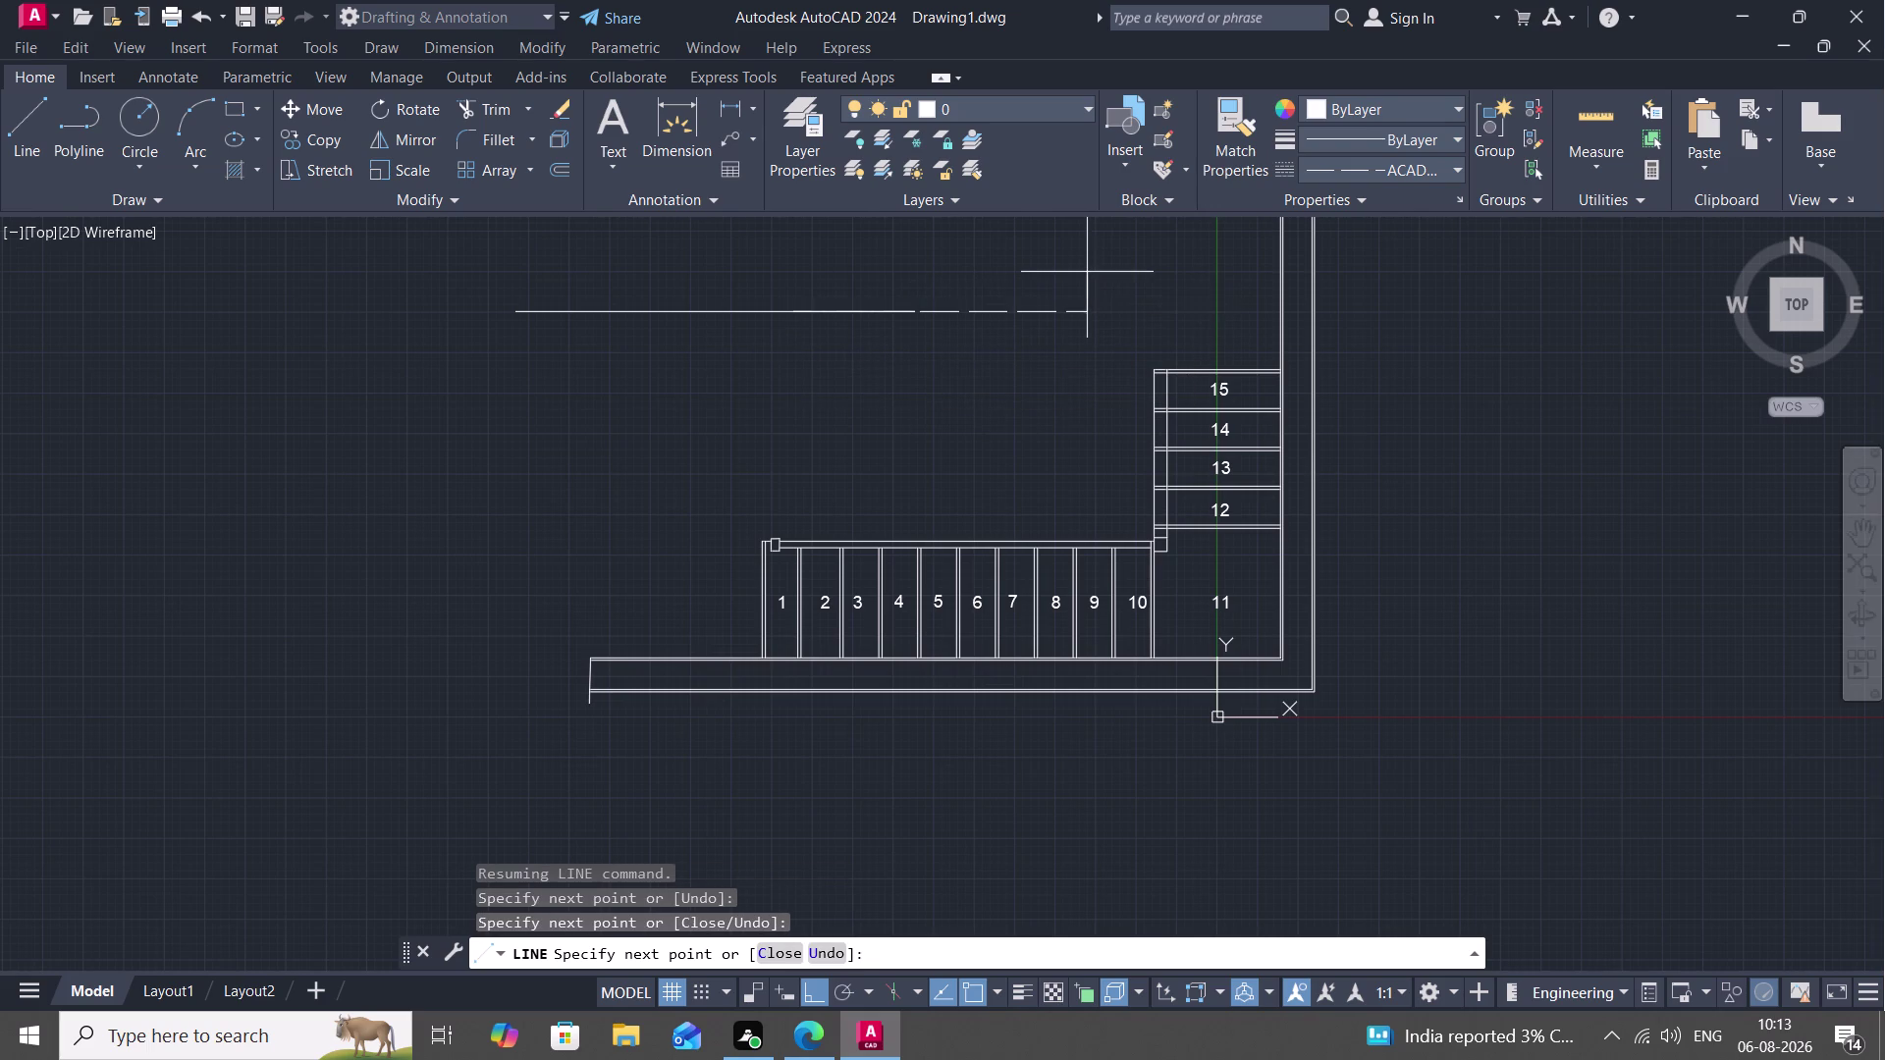
key(Escape)
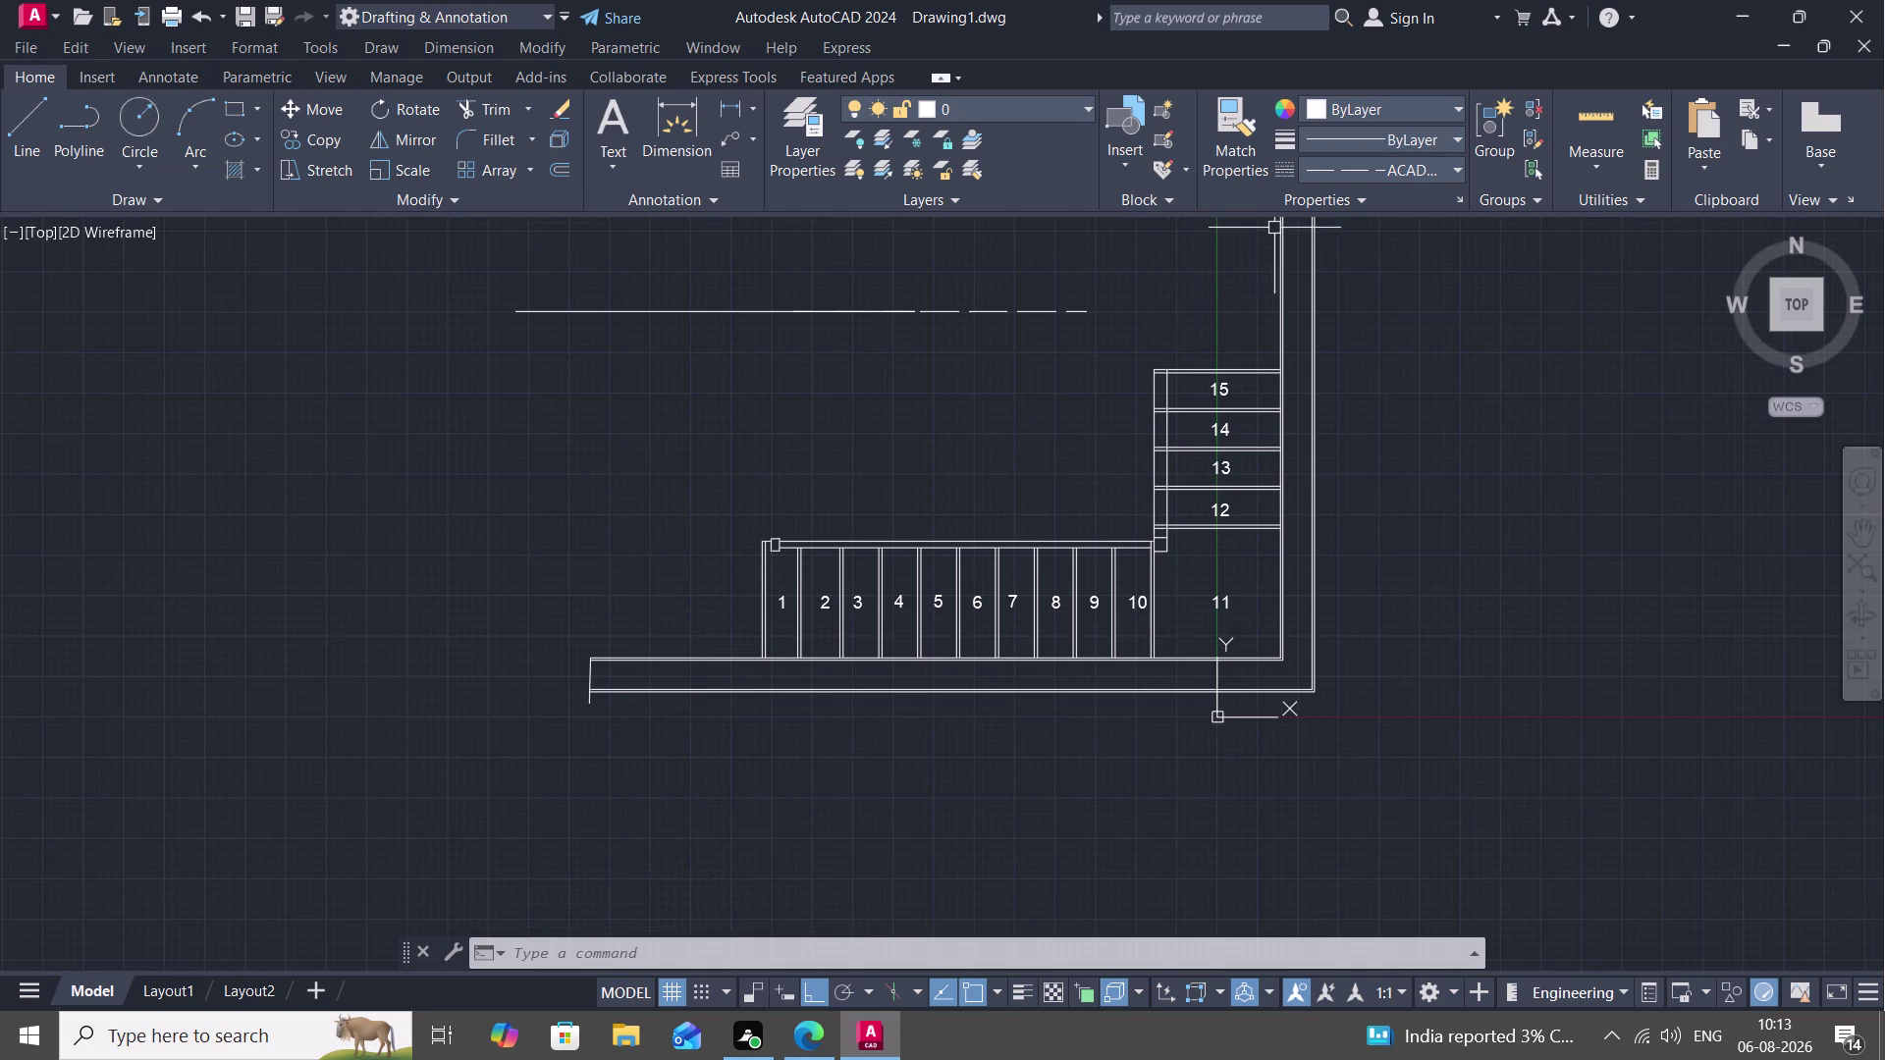
click(1228, 142)
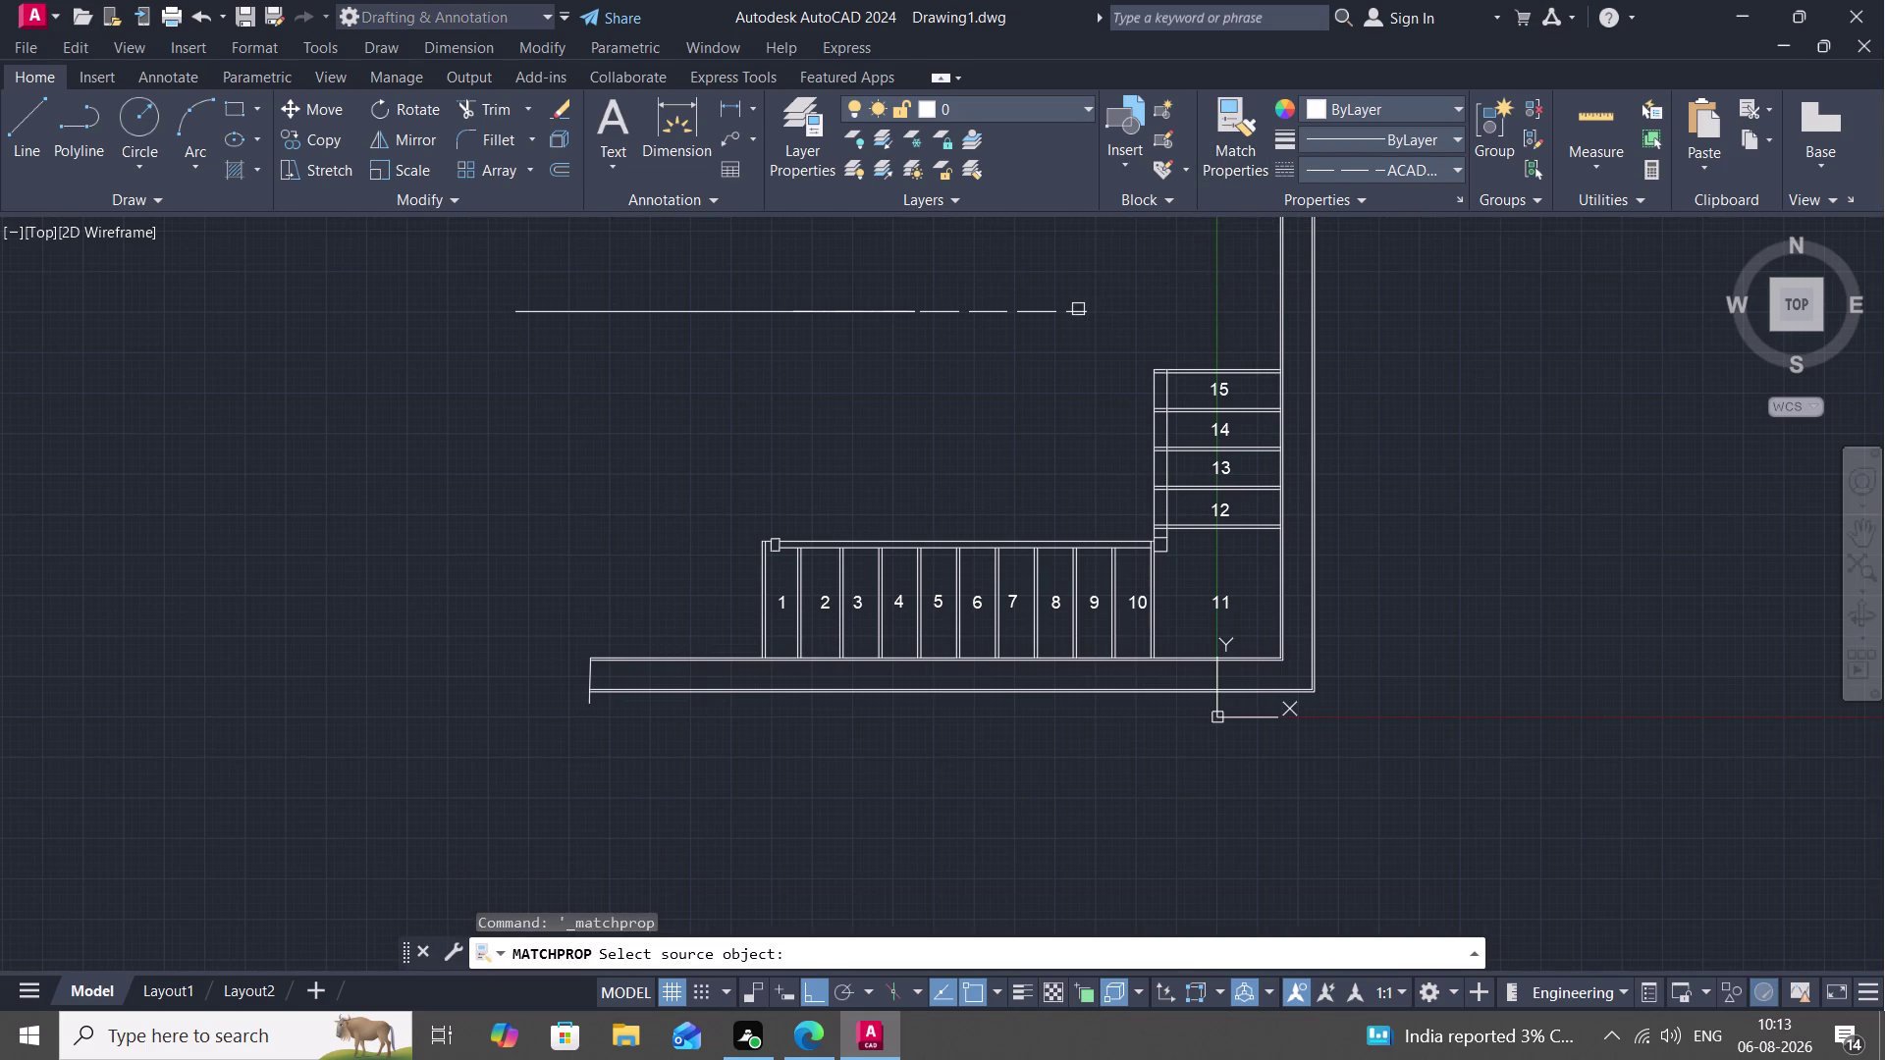
Match the dashed line's properties onto the upper-flight tread edges from tread 15 downward.
click(1078, 309)
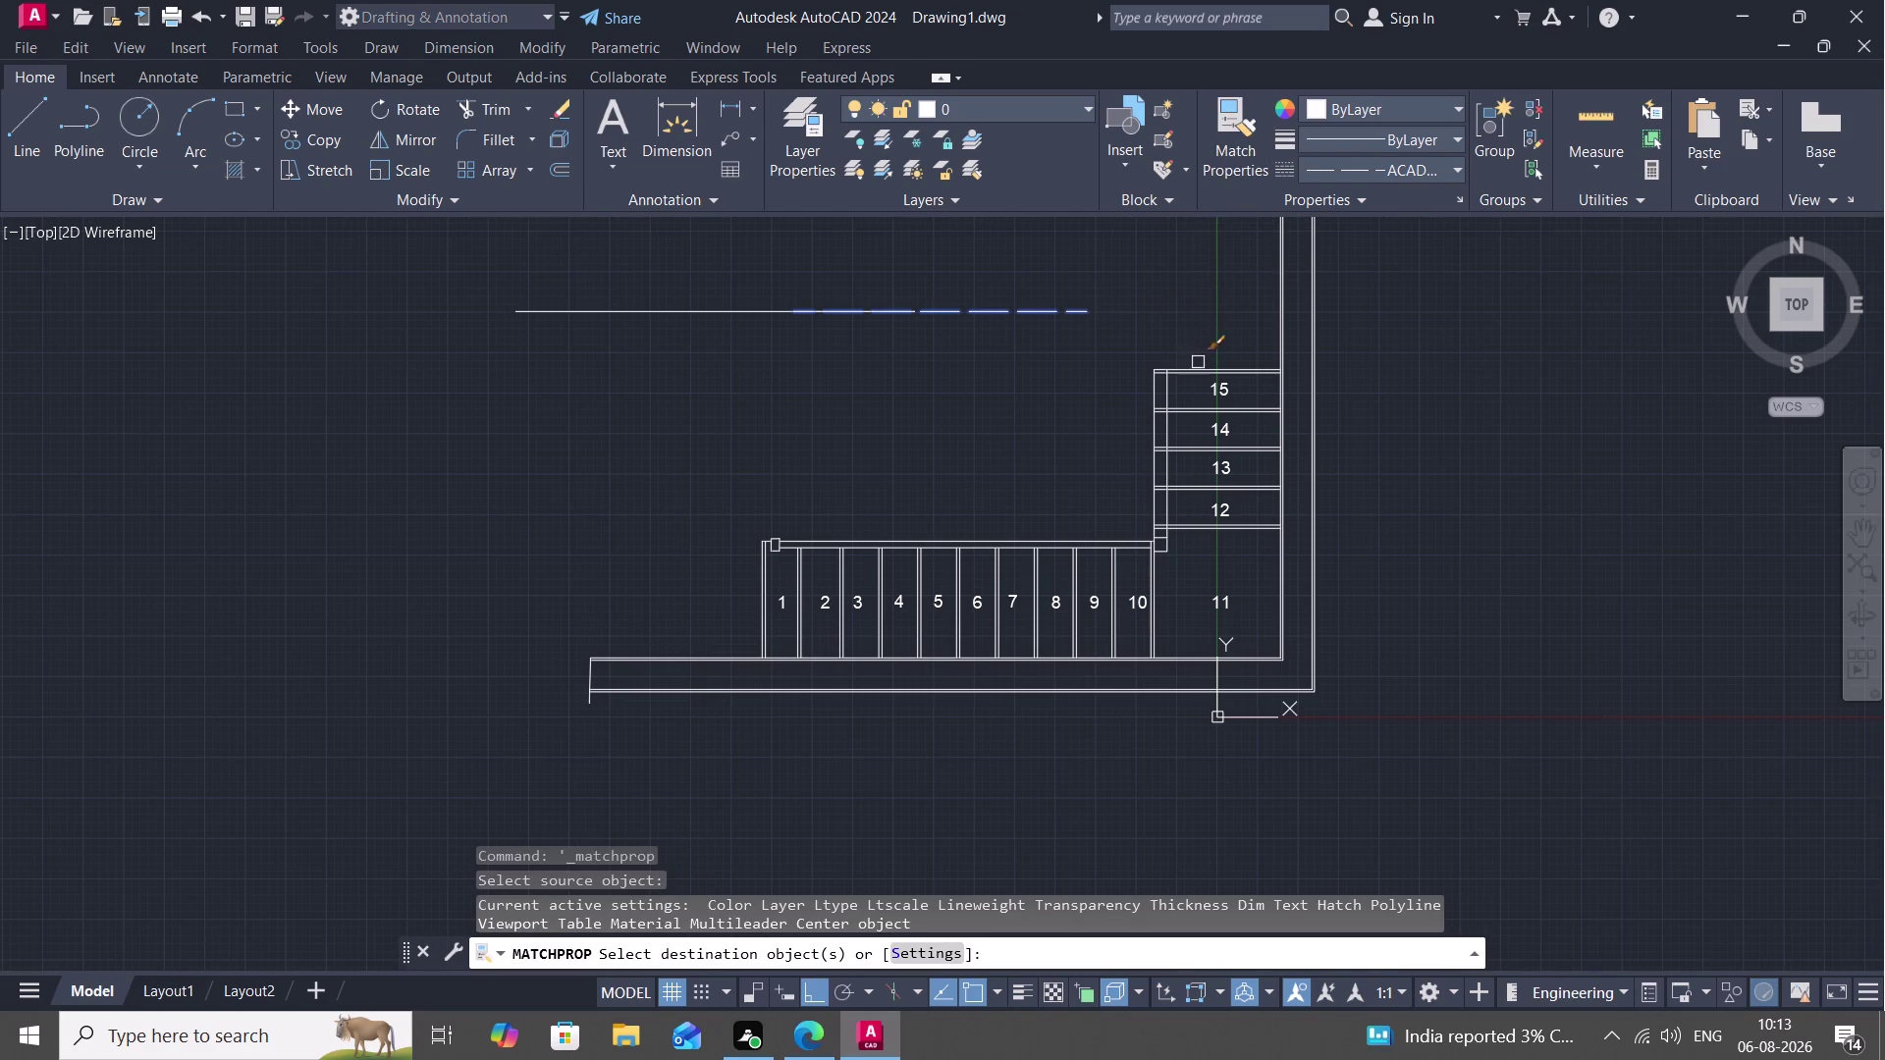
scroll(up, 3)
click(1206, 362)
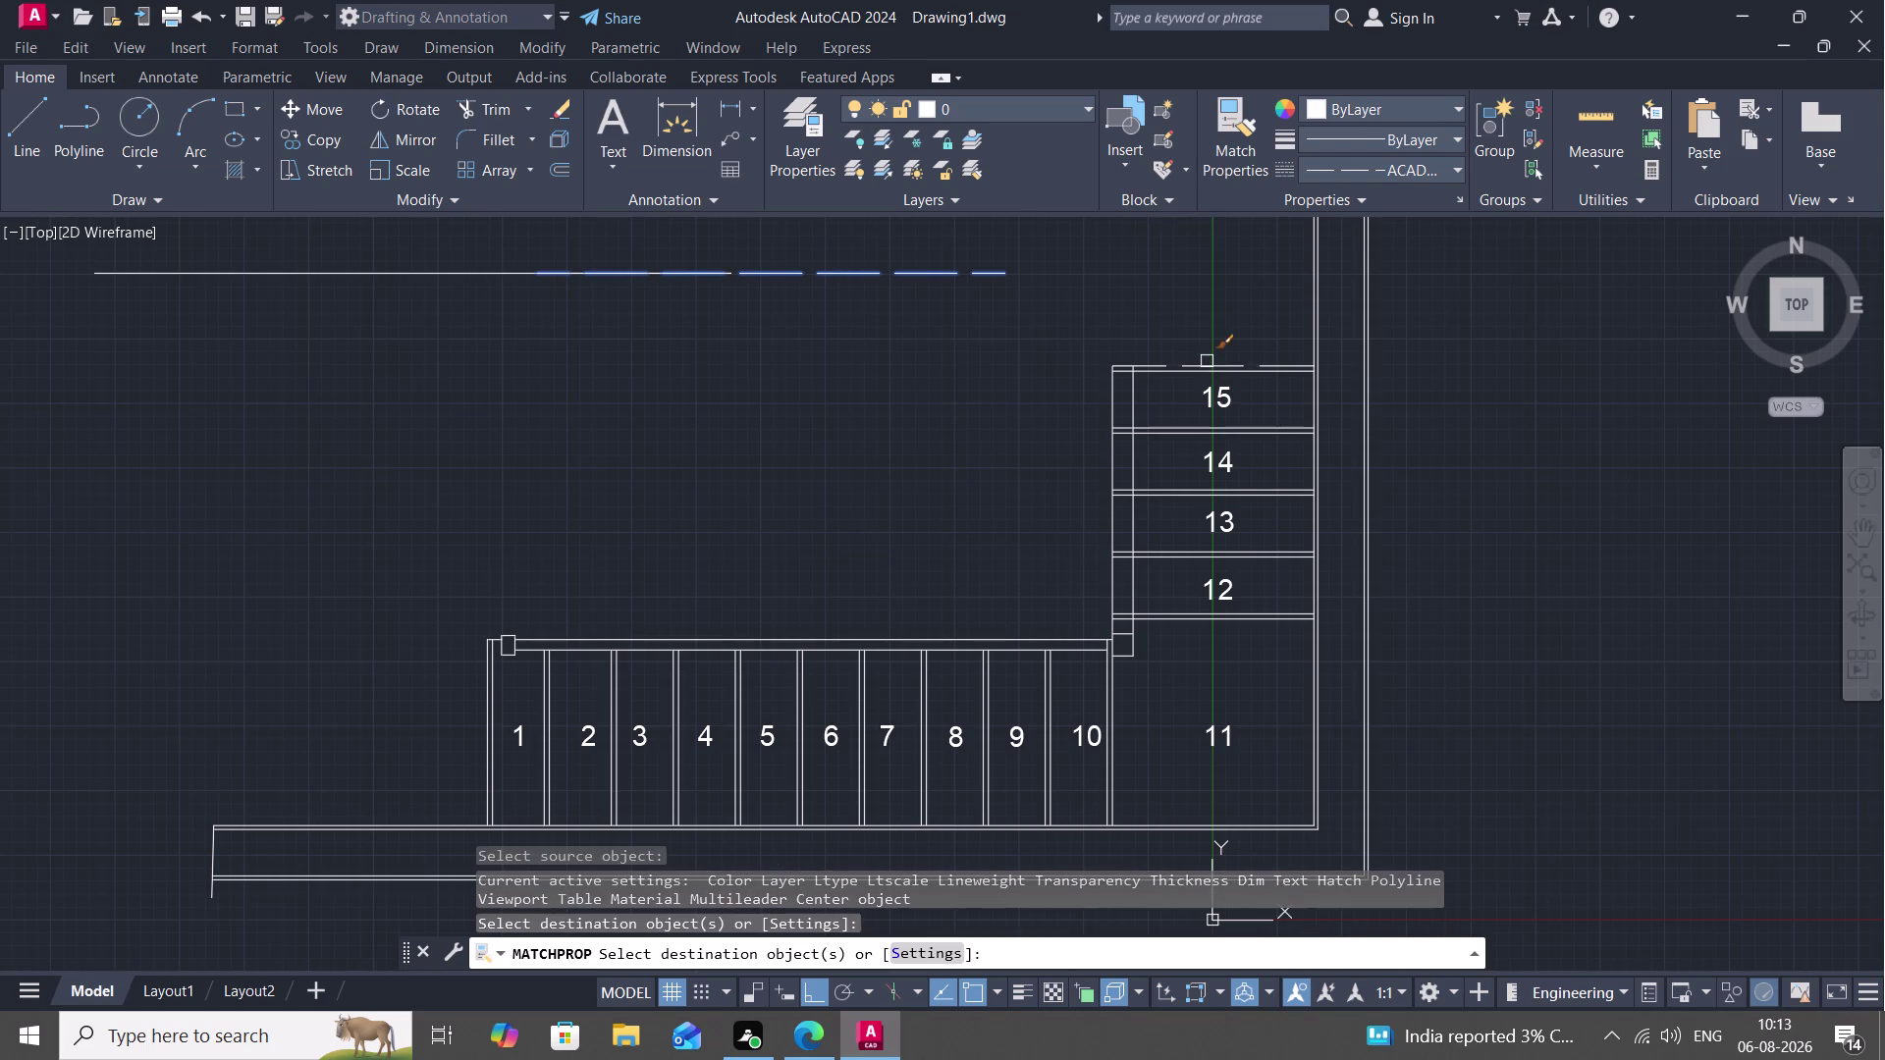
click(1176, 424)
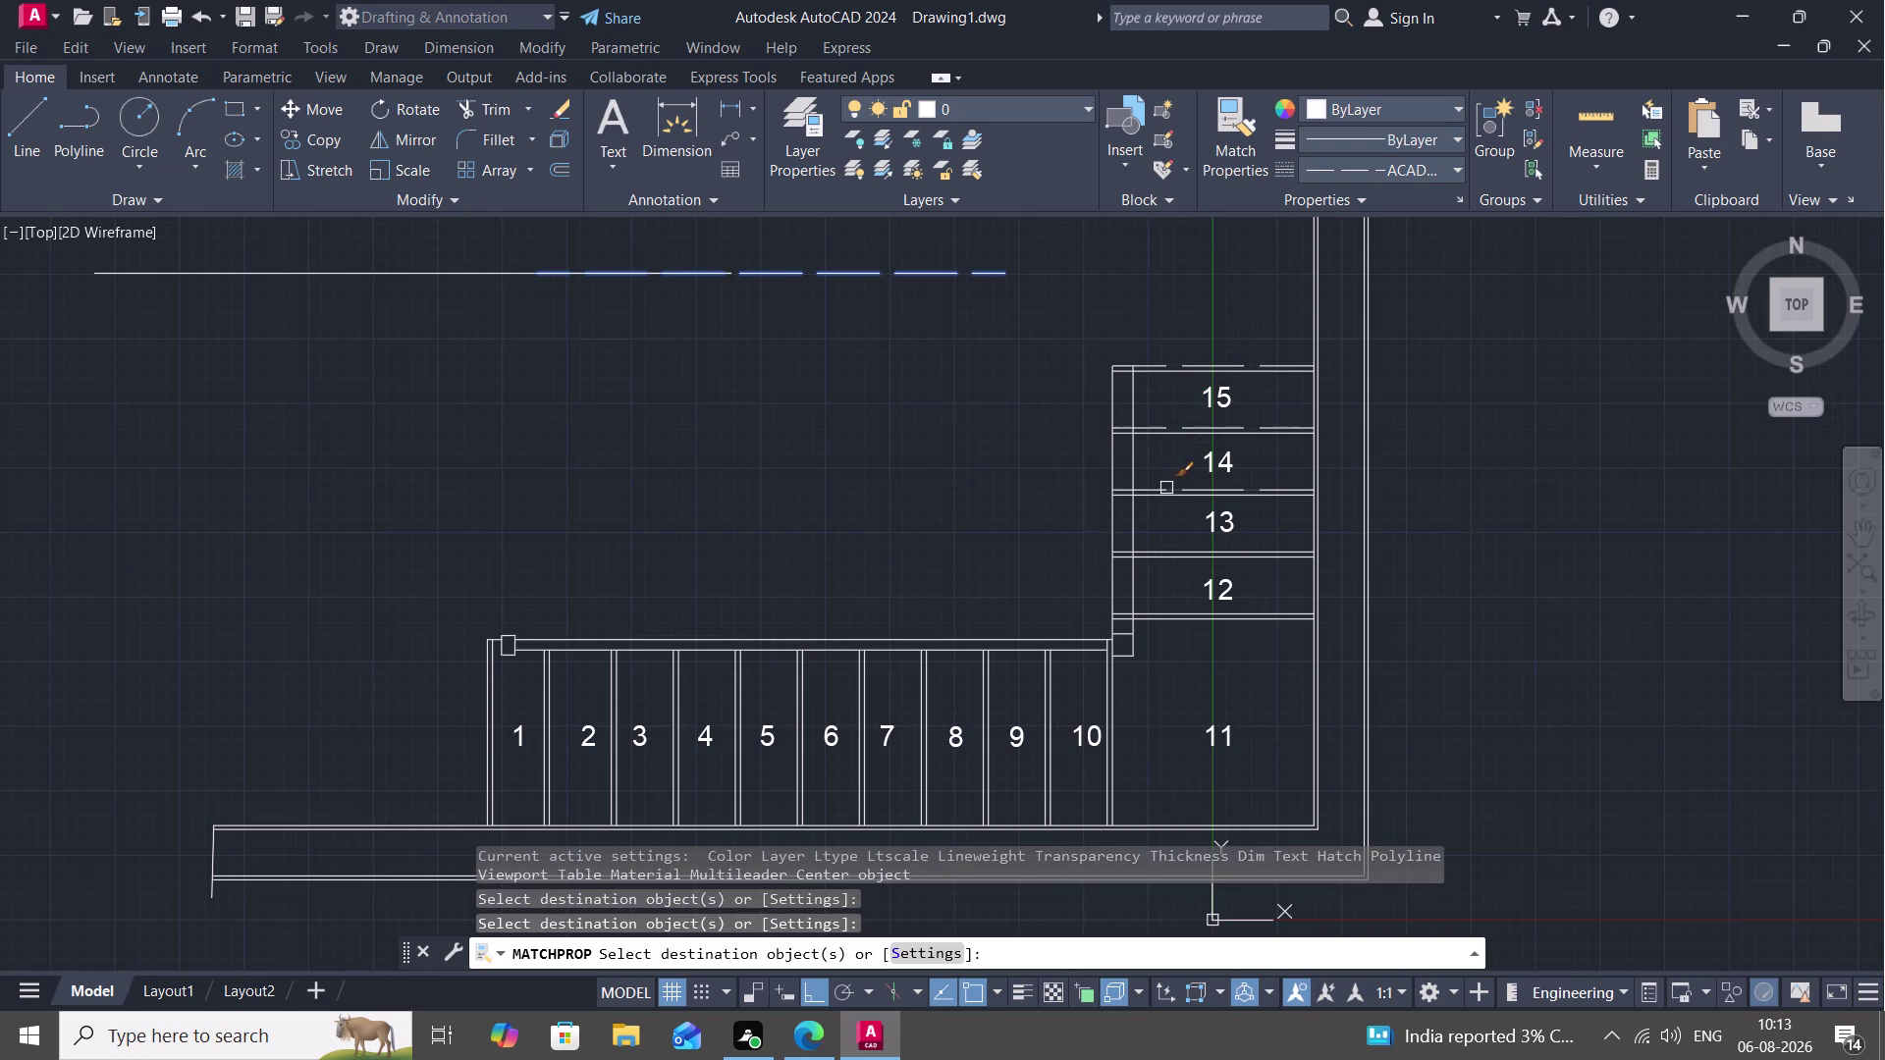
click(1166, 487)
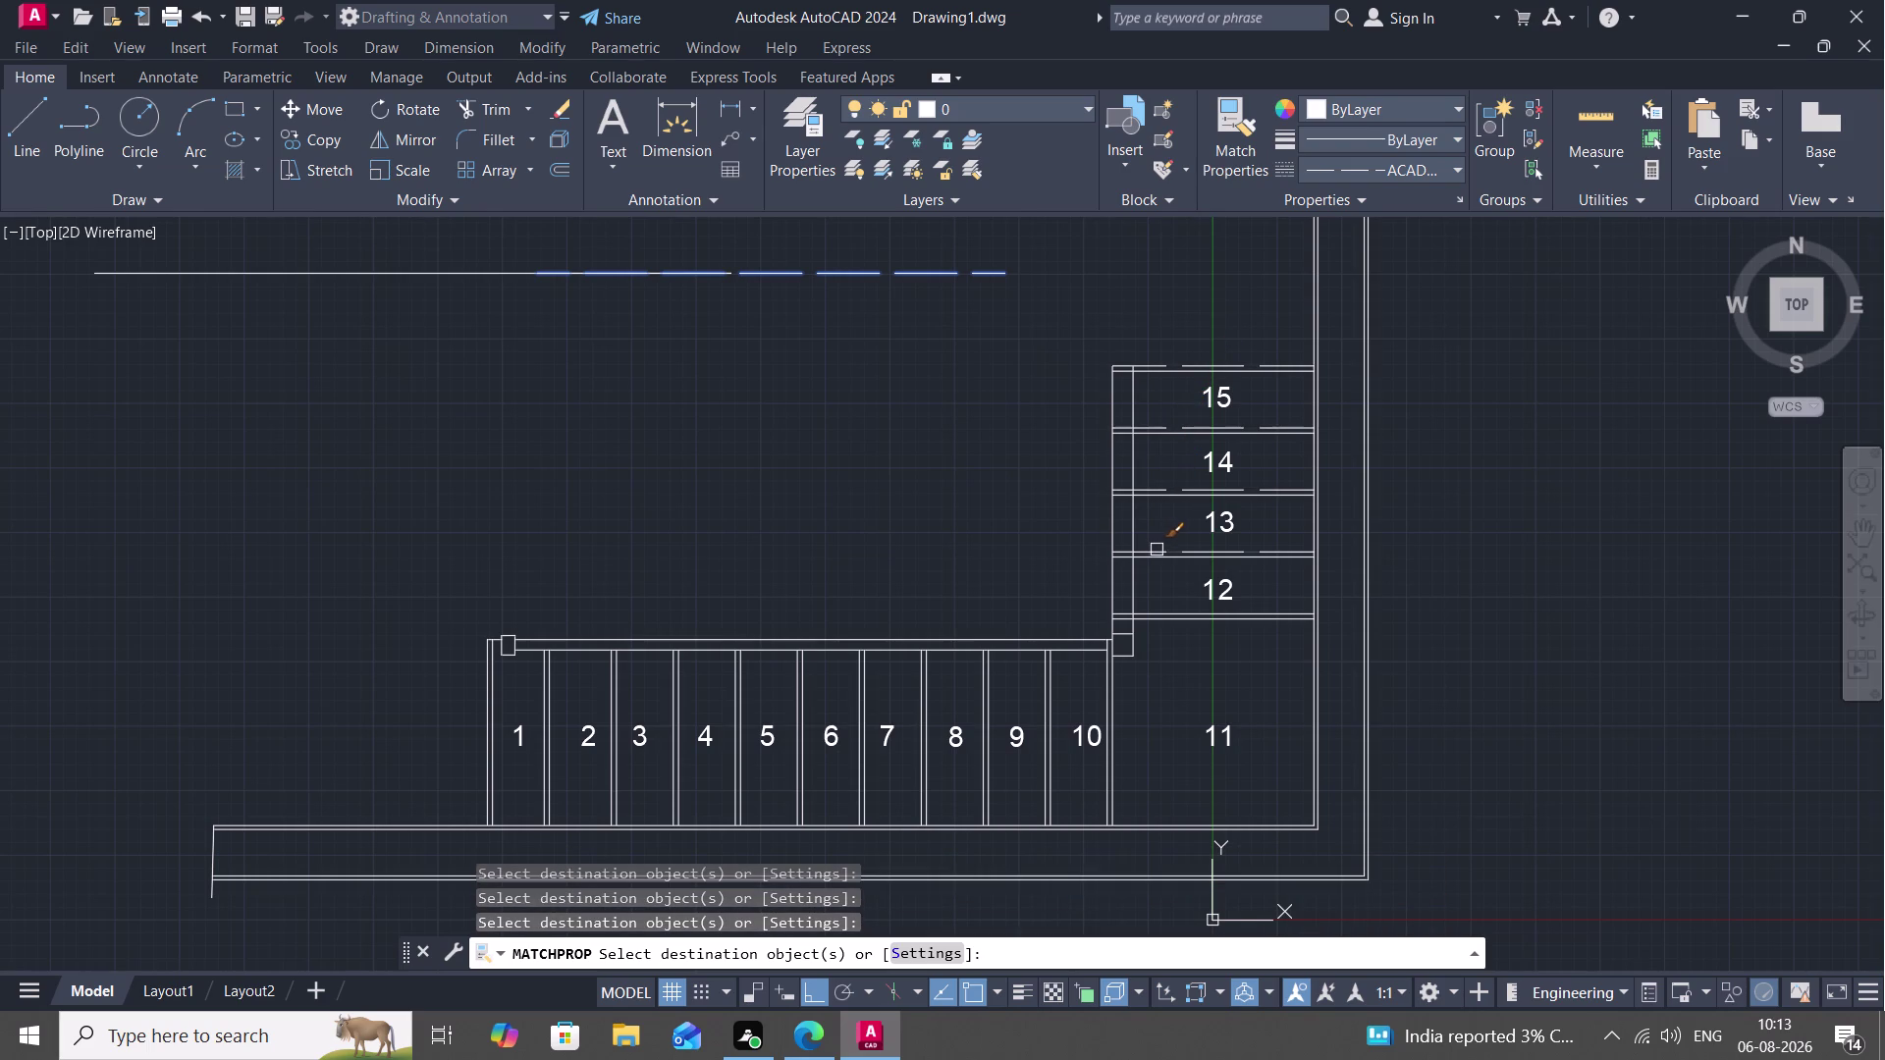
click(1156, 550)
click(1180, 608)
middle_drag(1075, 572, 1103, 310)
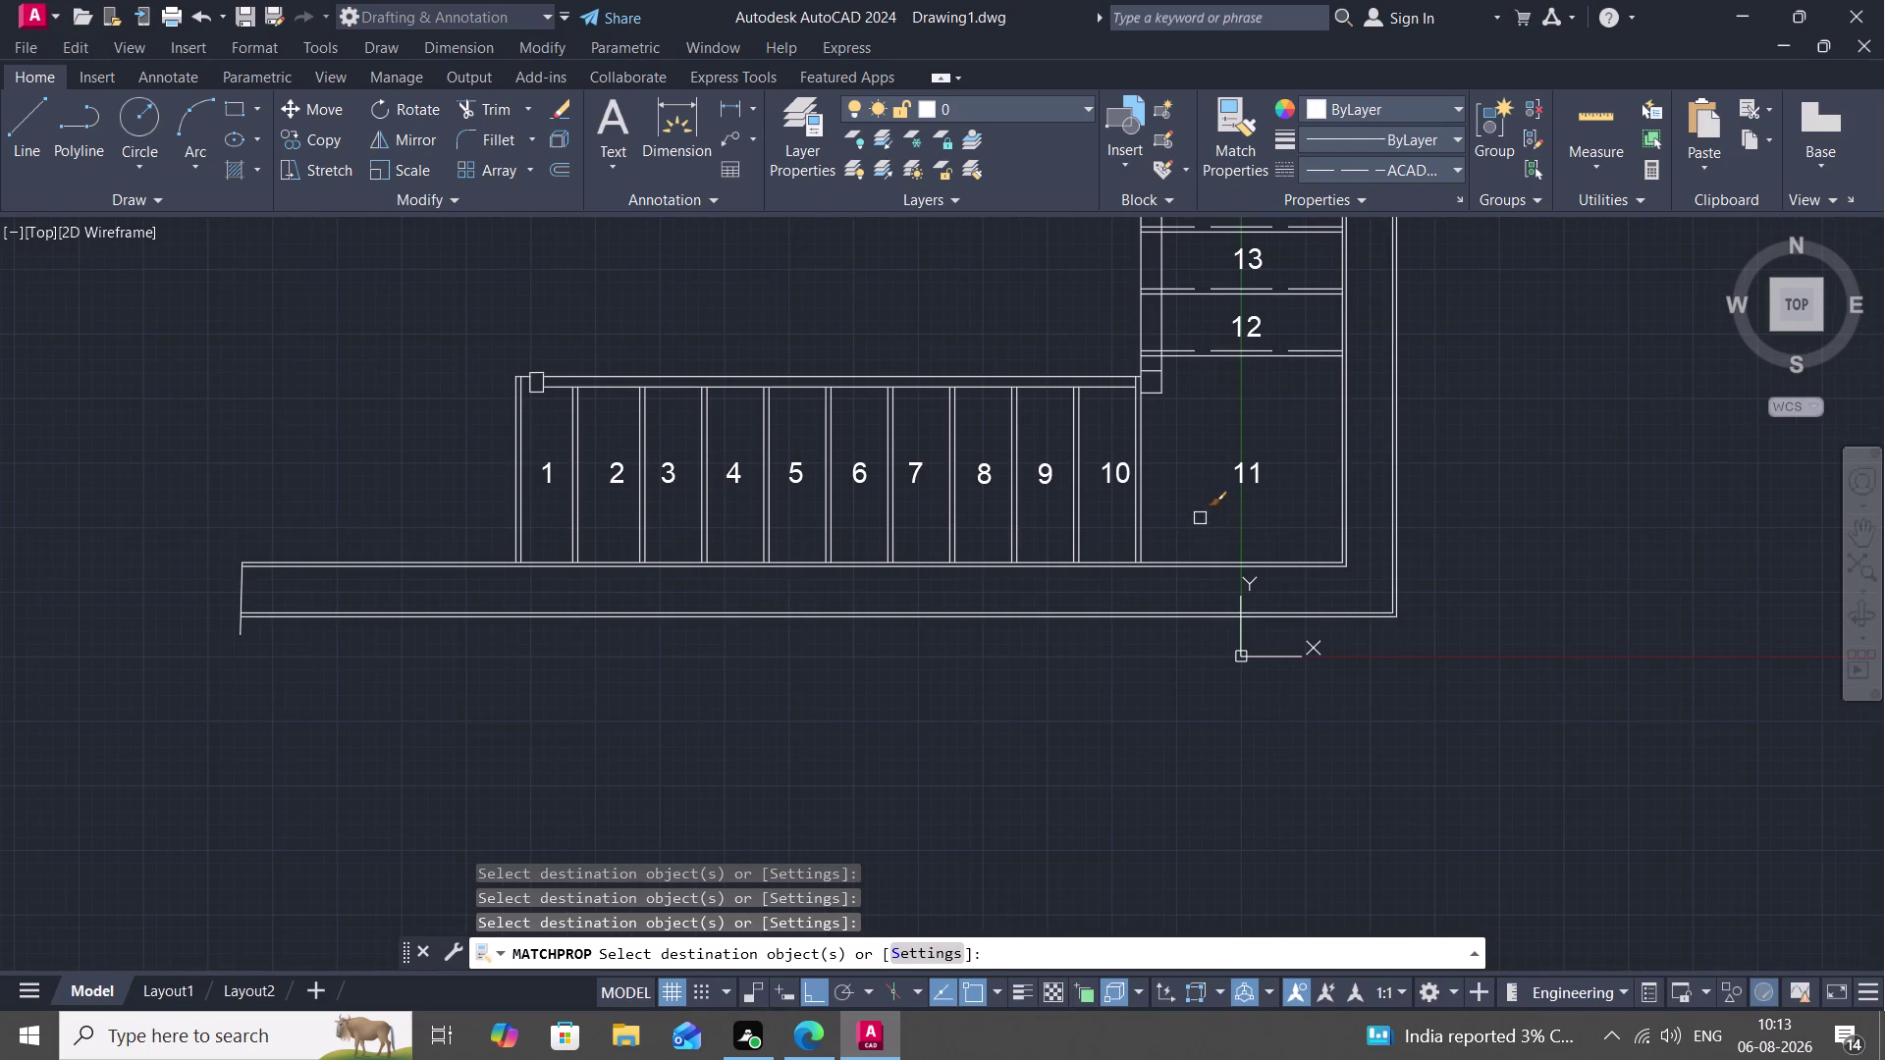
Dash the lower-flight tread edges from treads 11/10 down to tread 2.
click(1145, 505)
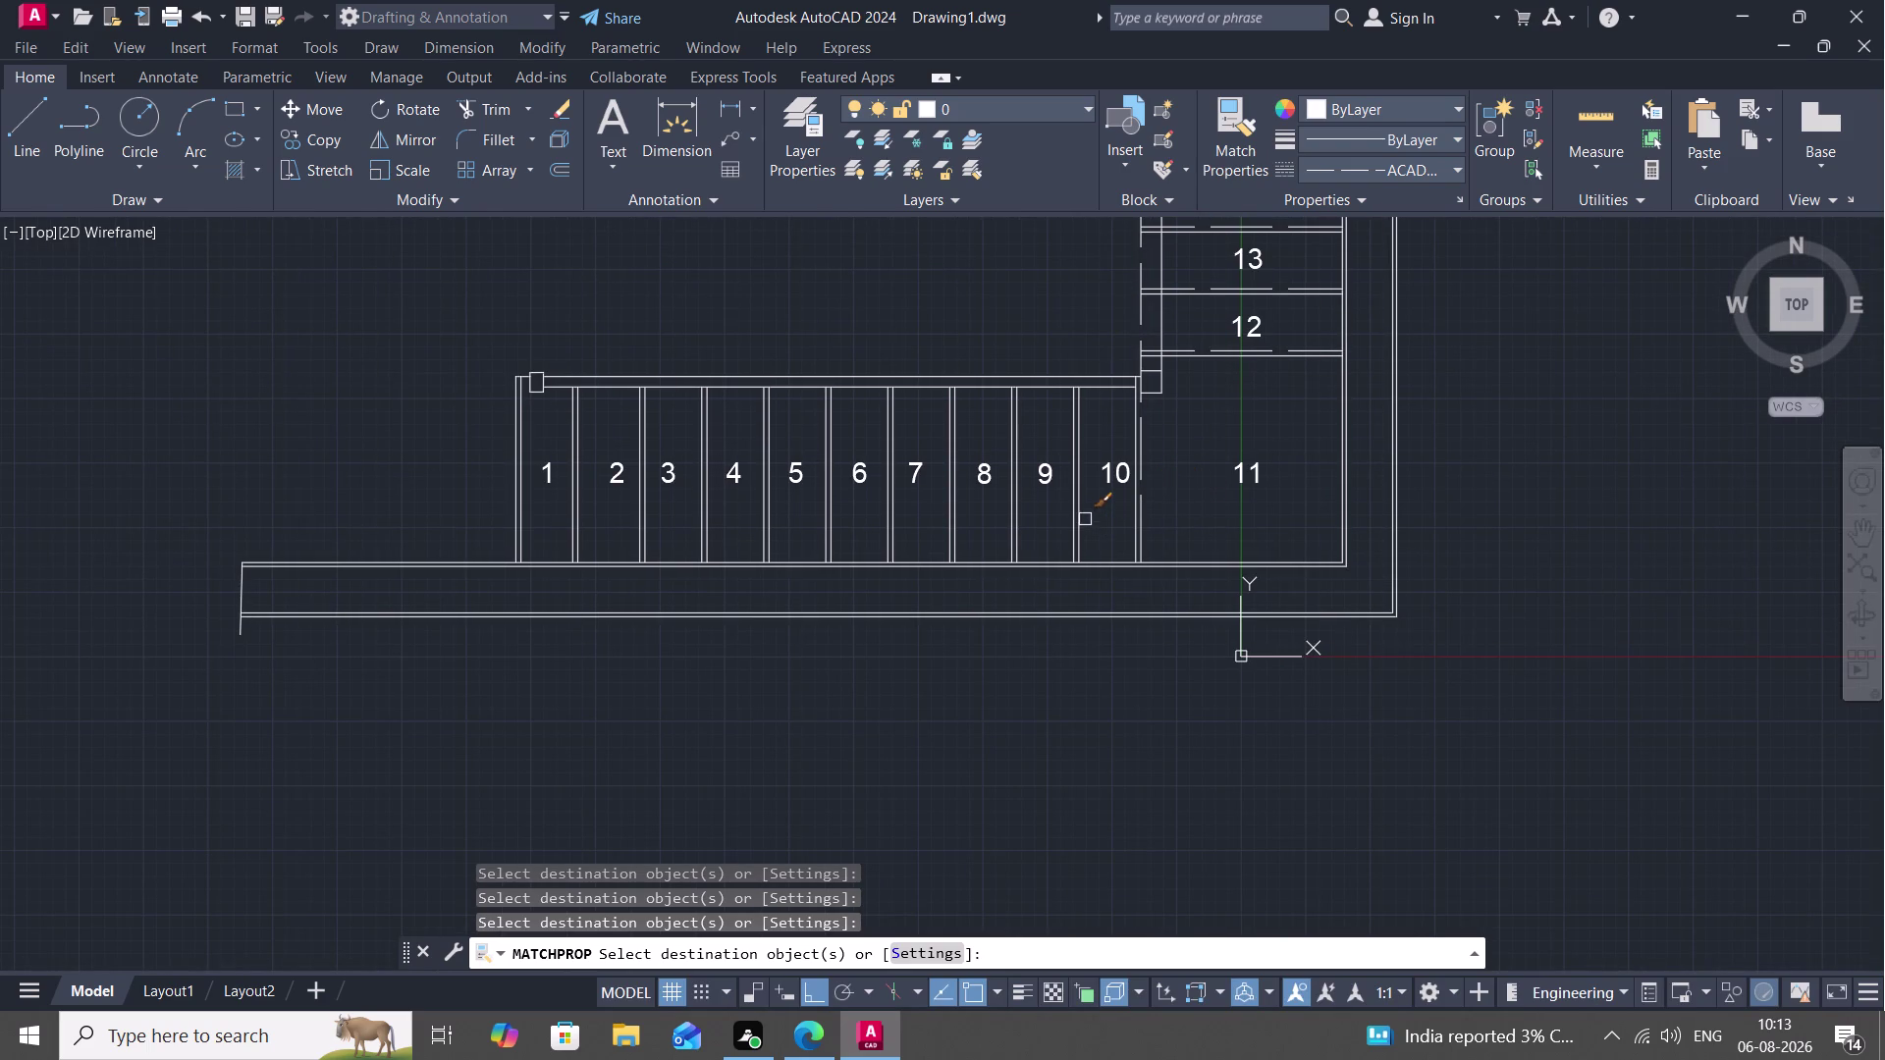
click(1084, 512)
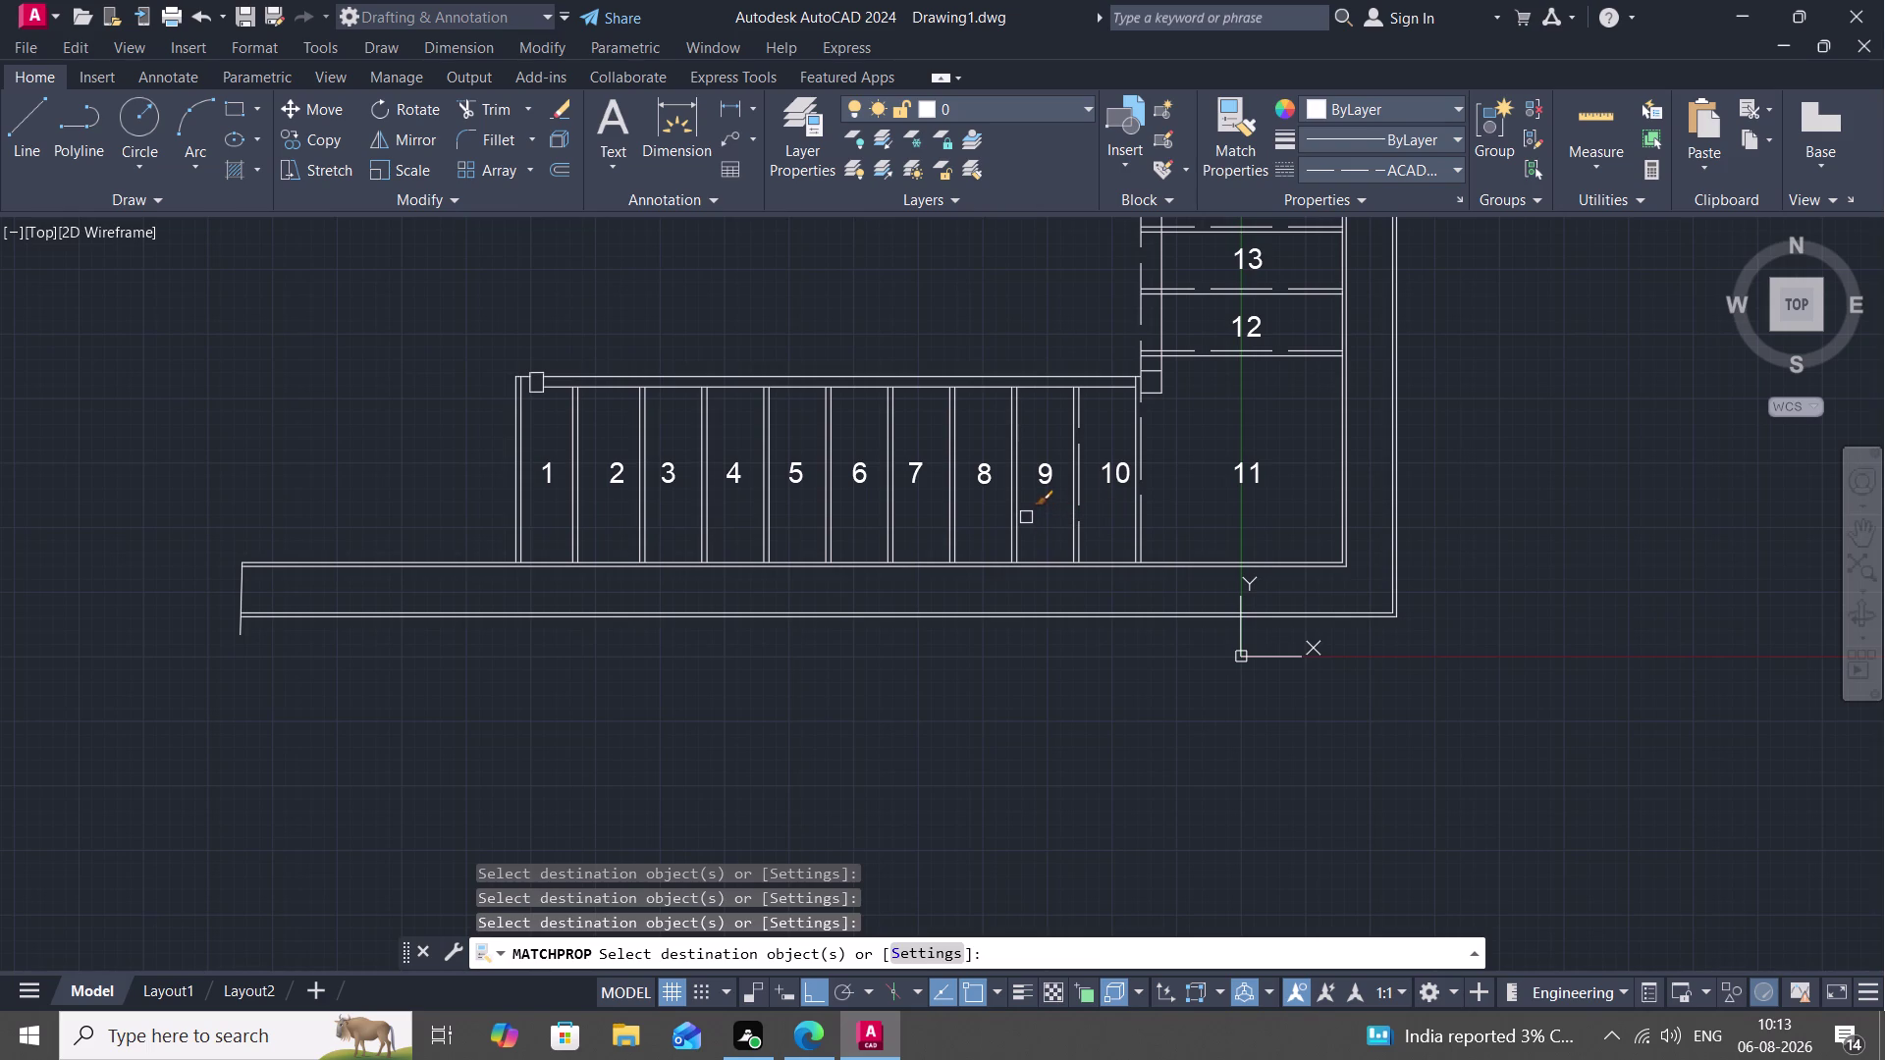
click(1021, 517)
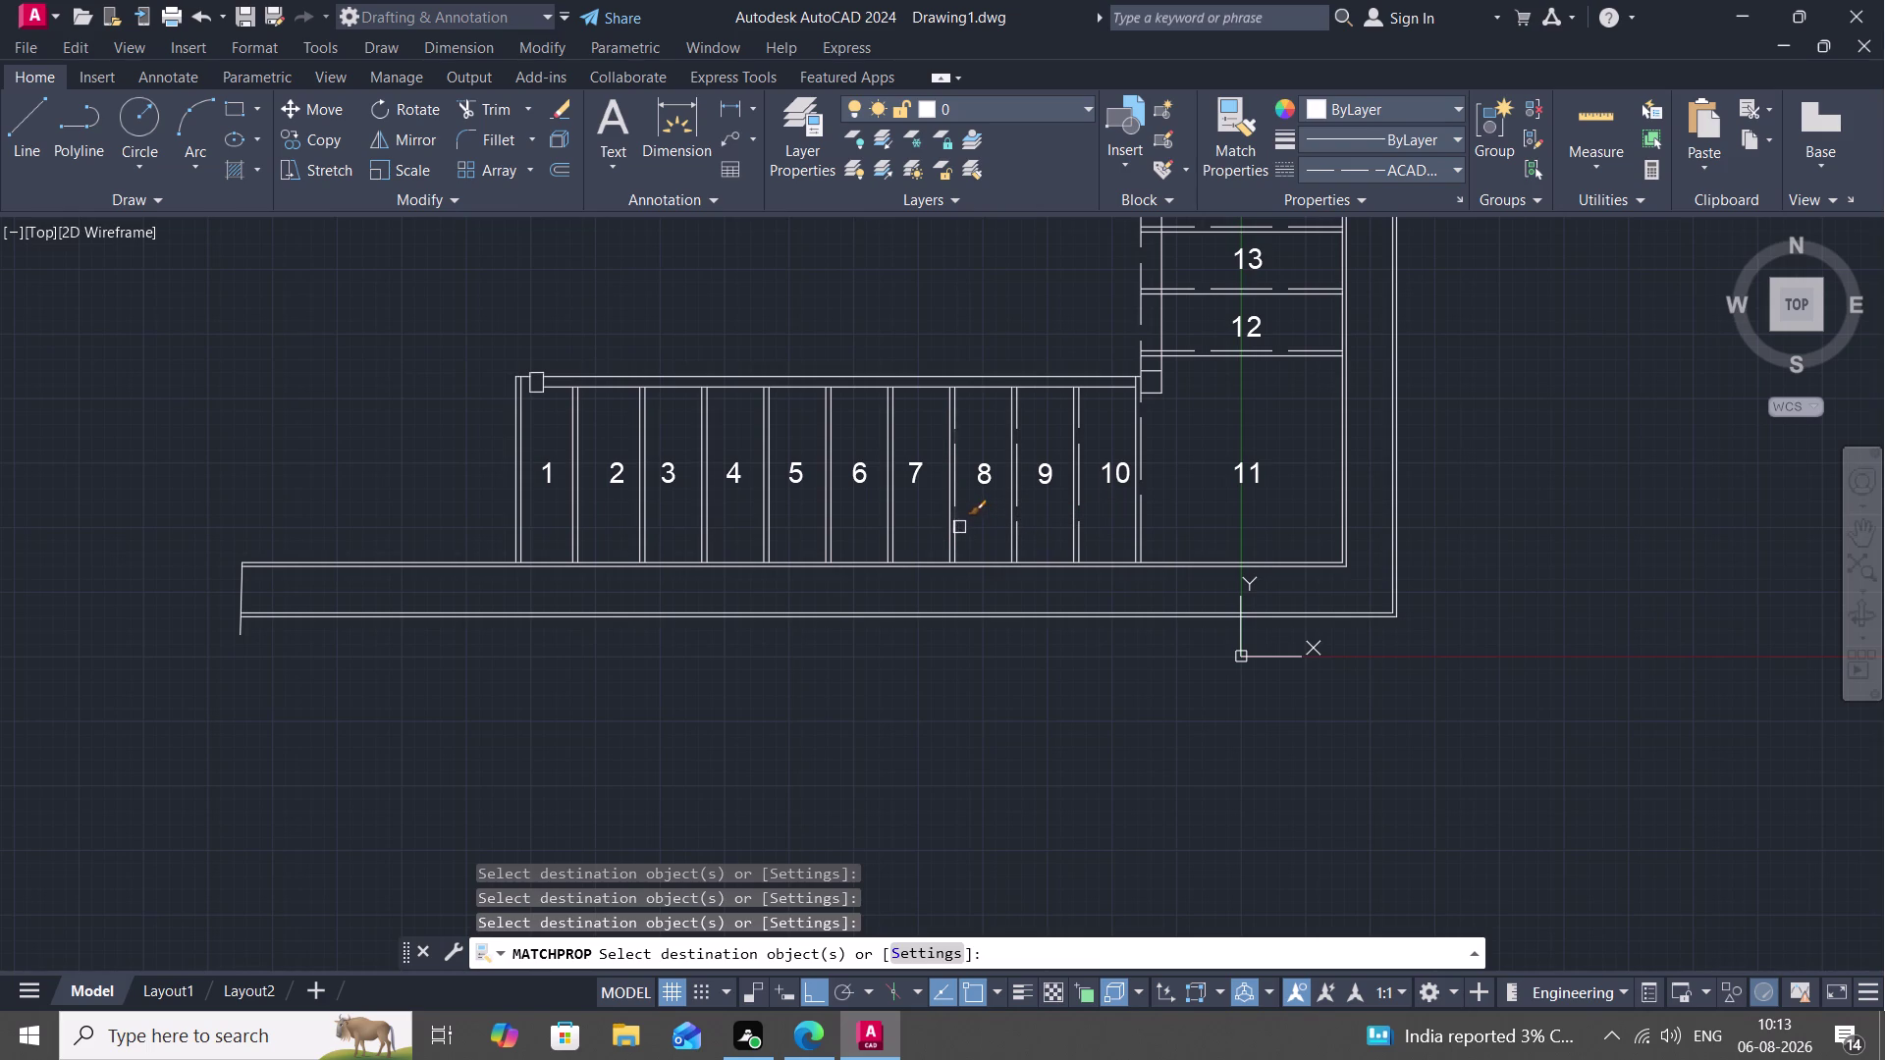
click(959, 527)
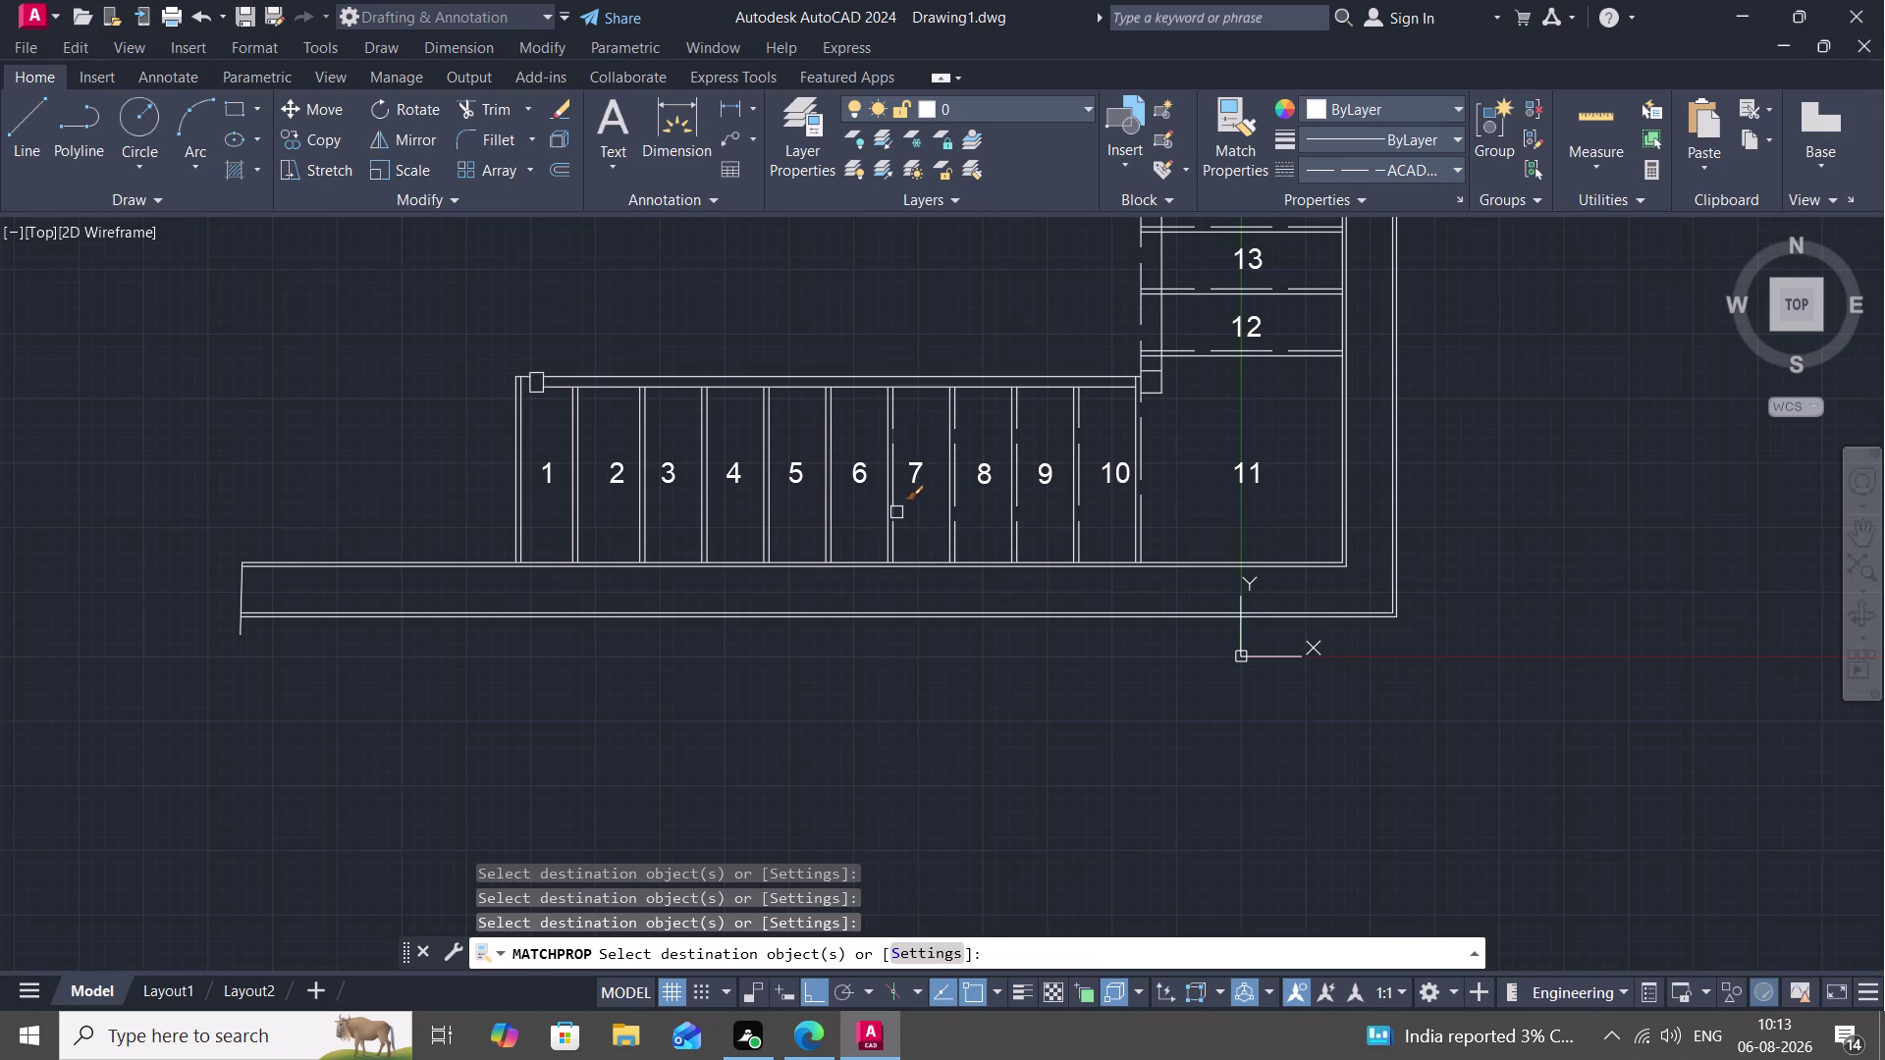
click(895, 512)
click(836, 502)
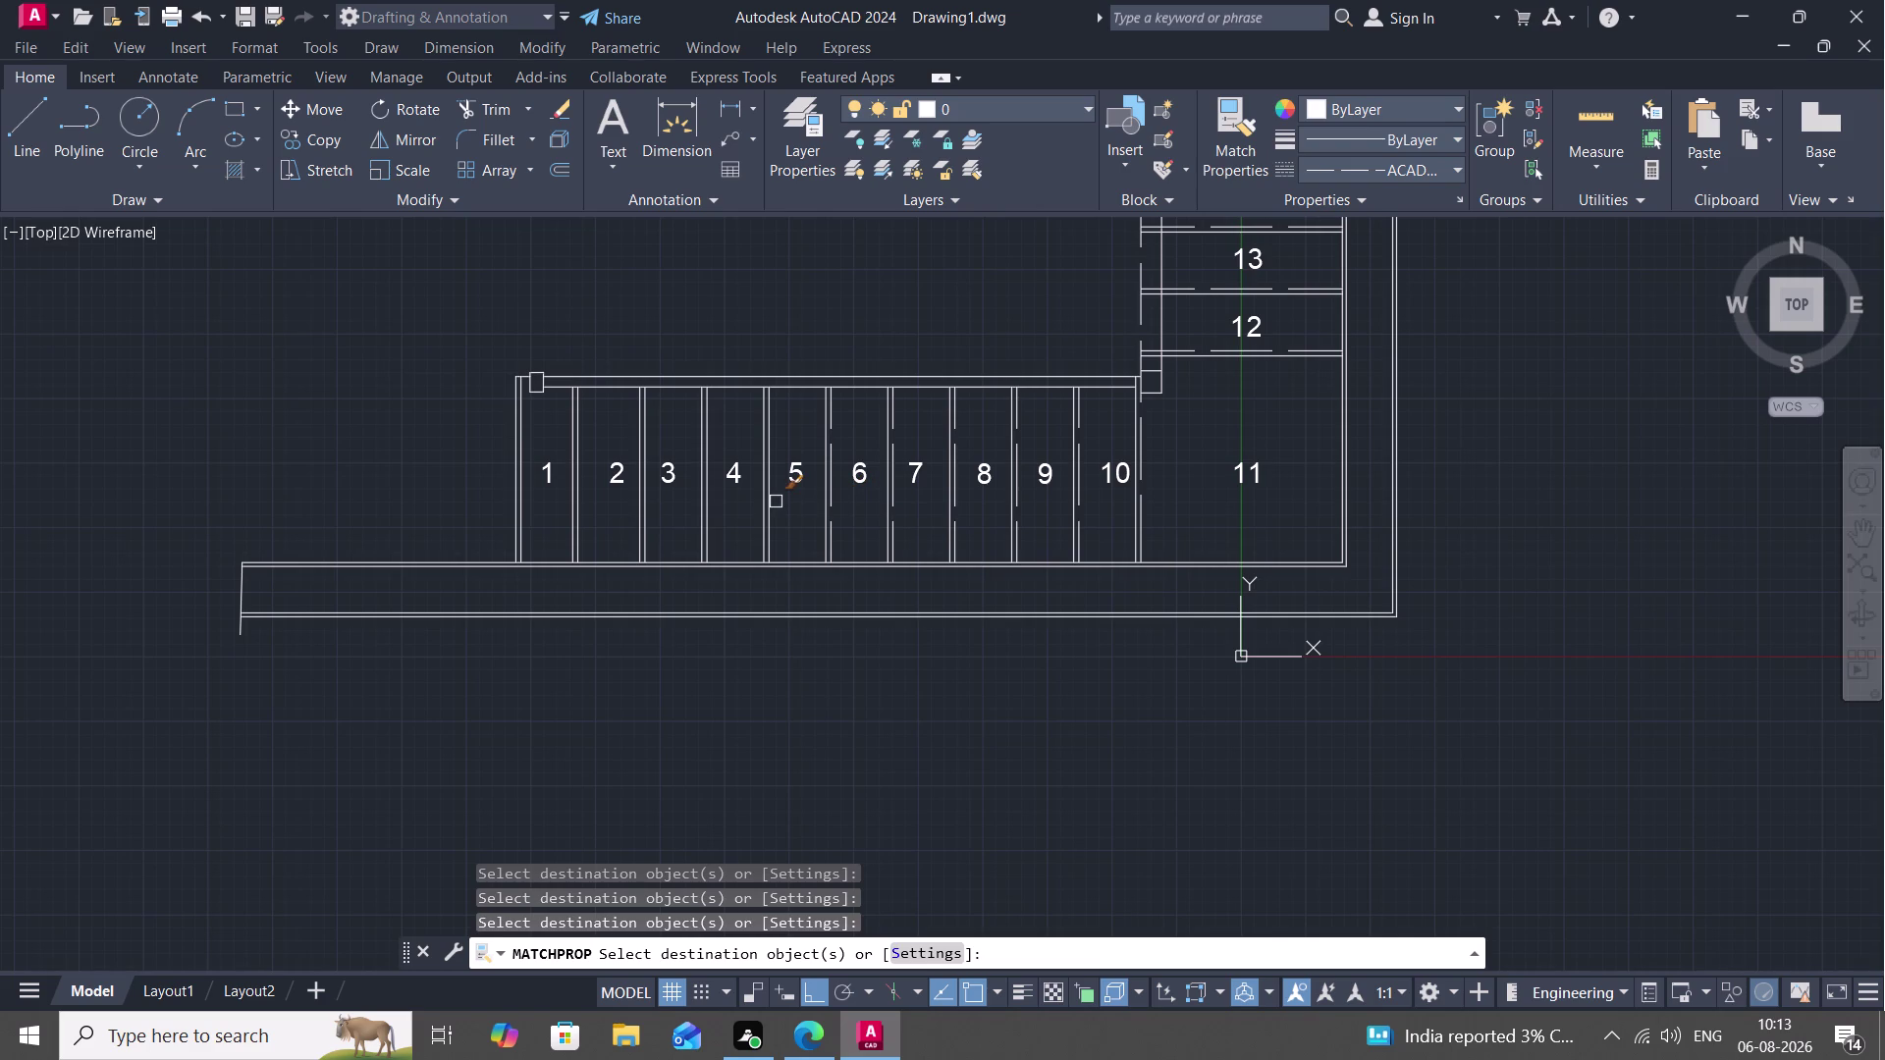
click(775, 501)
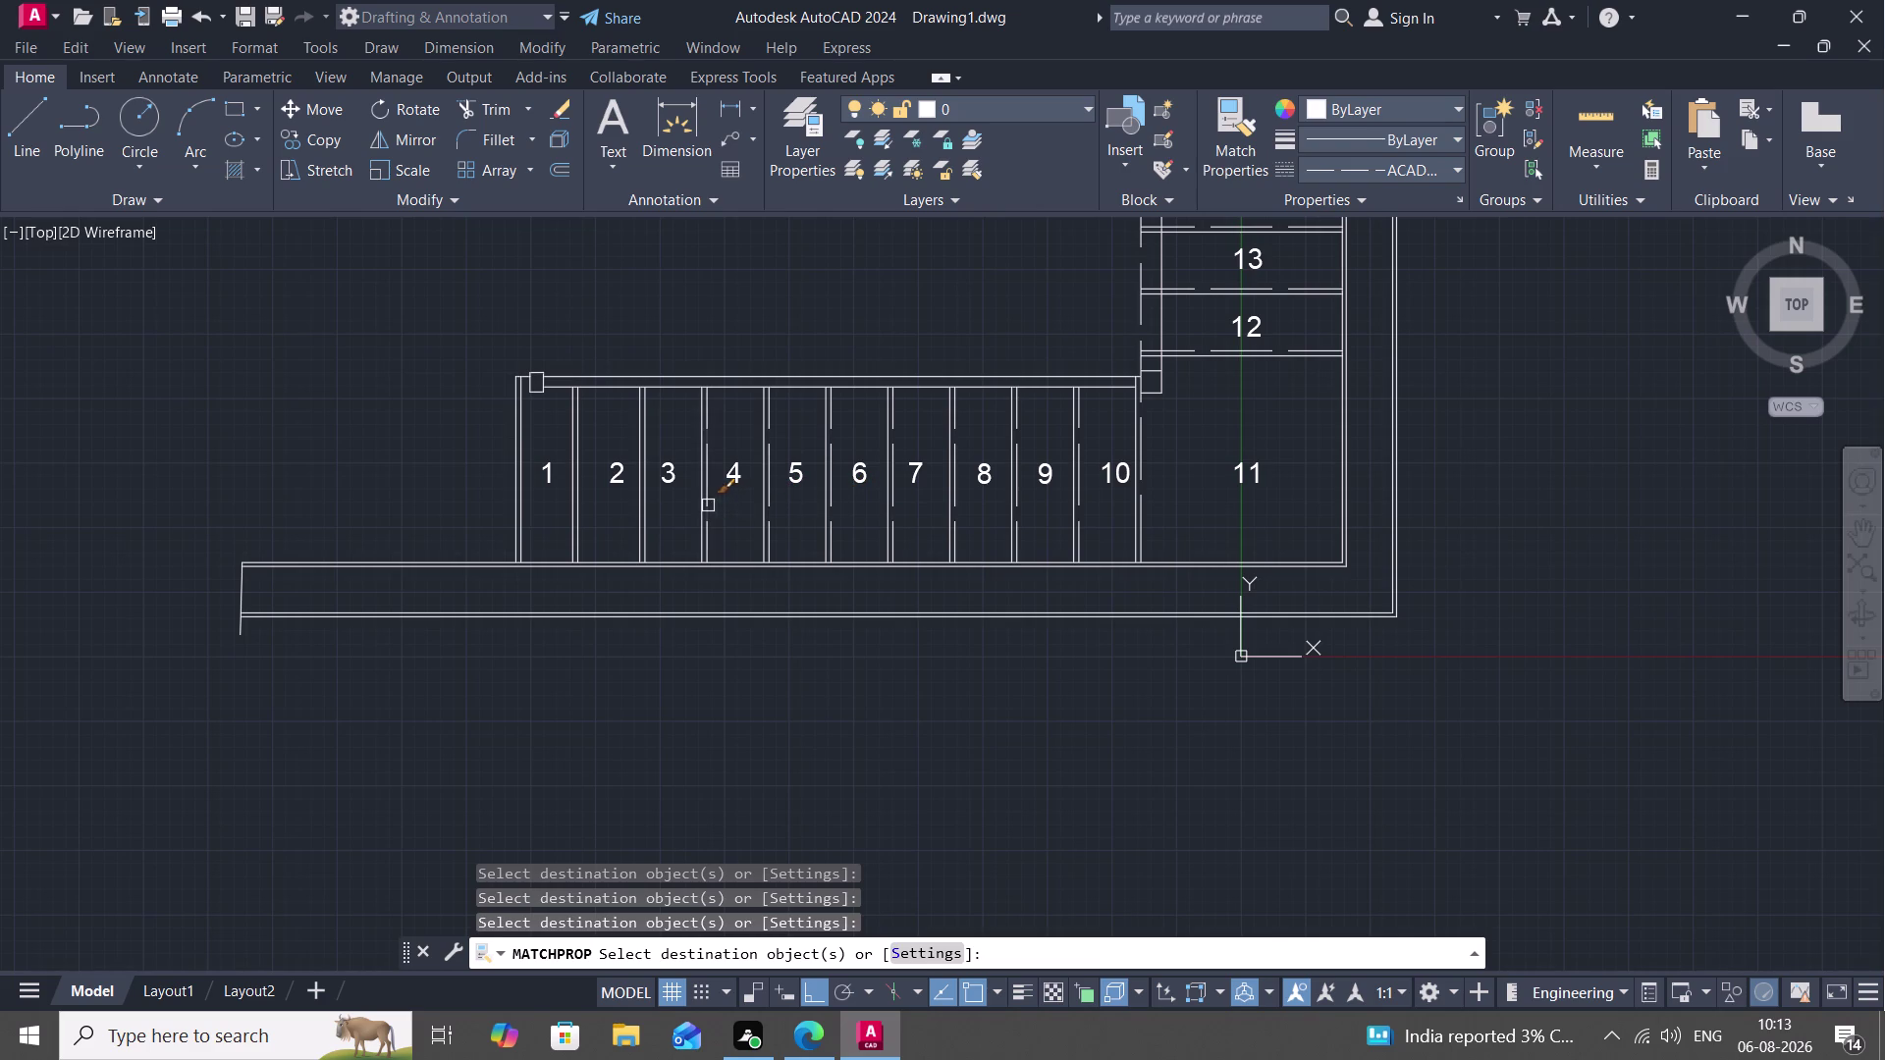
click(710, 508)
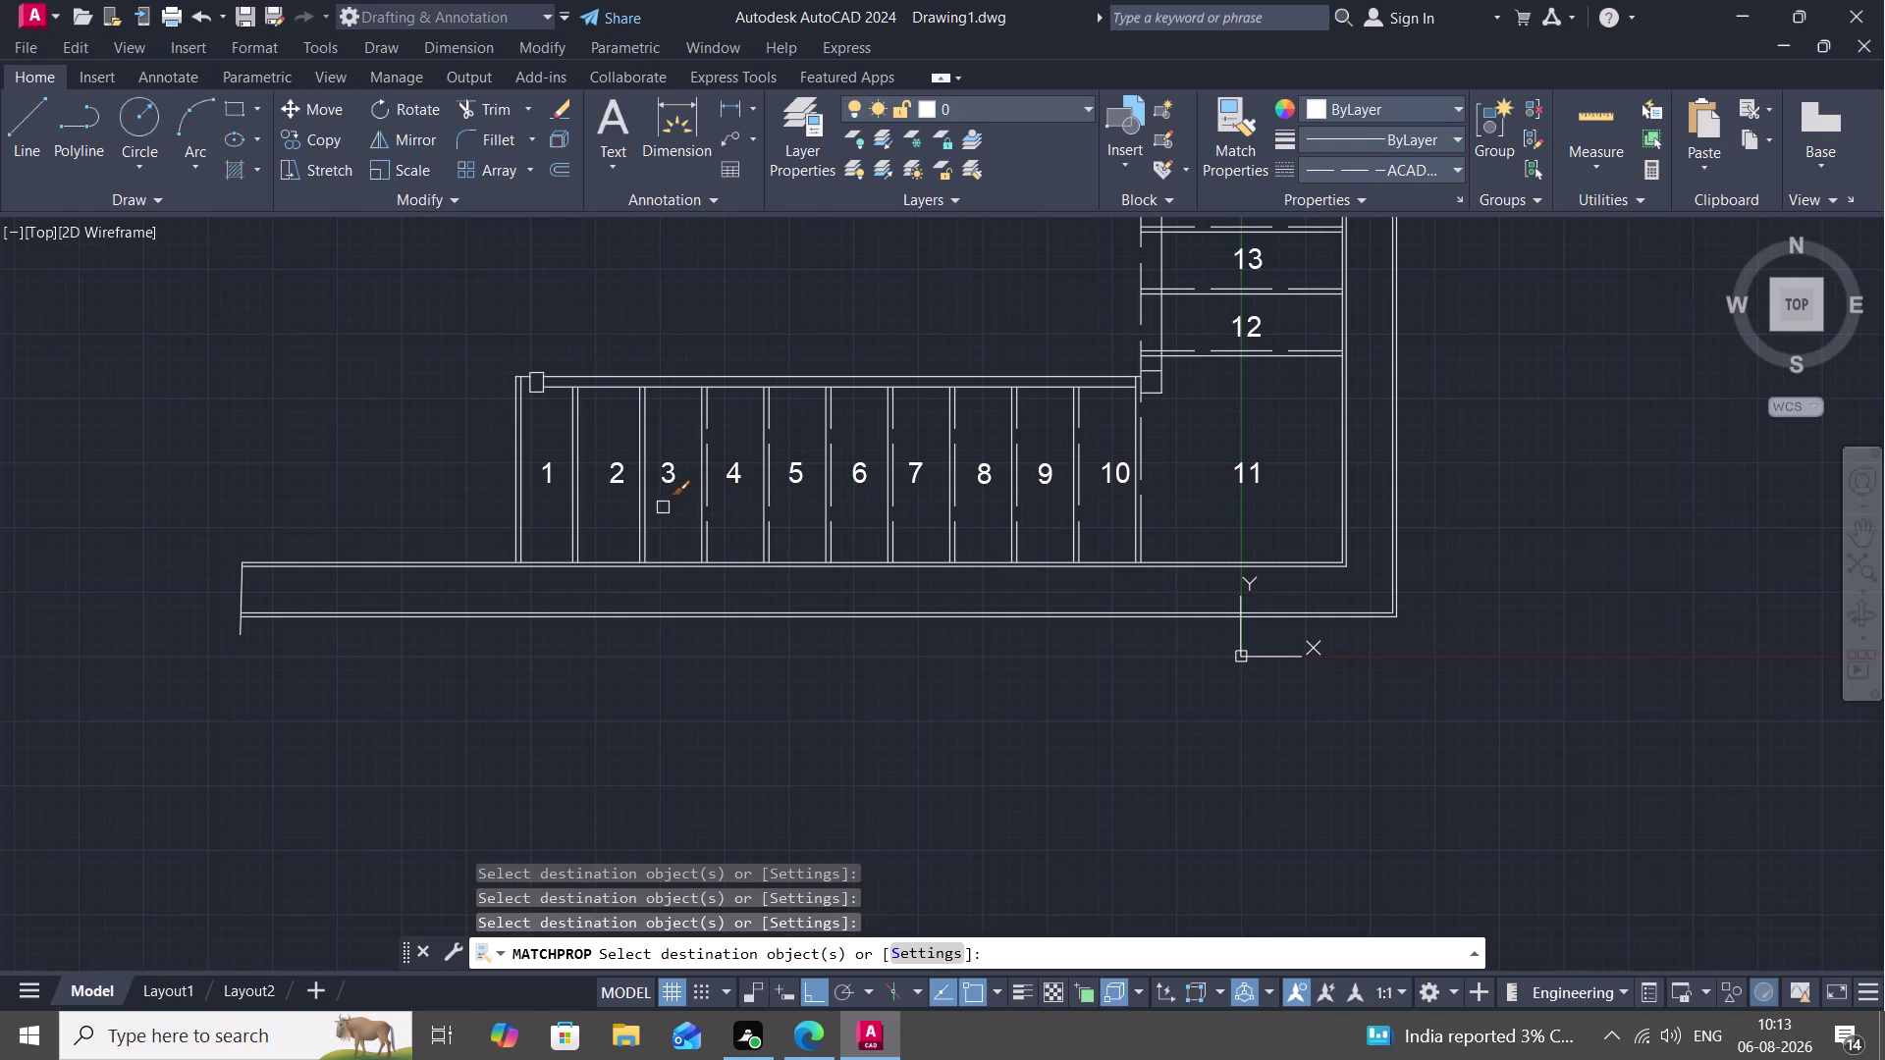
click(649, 503)
click(590, 527)
key(Escape)
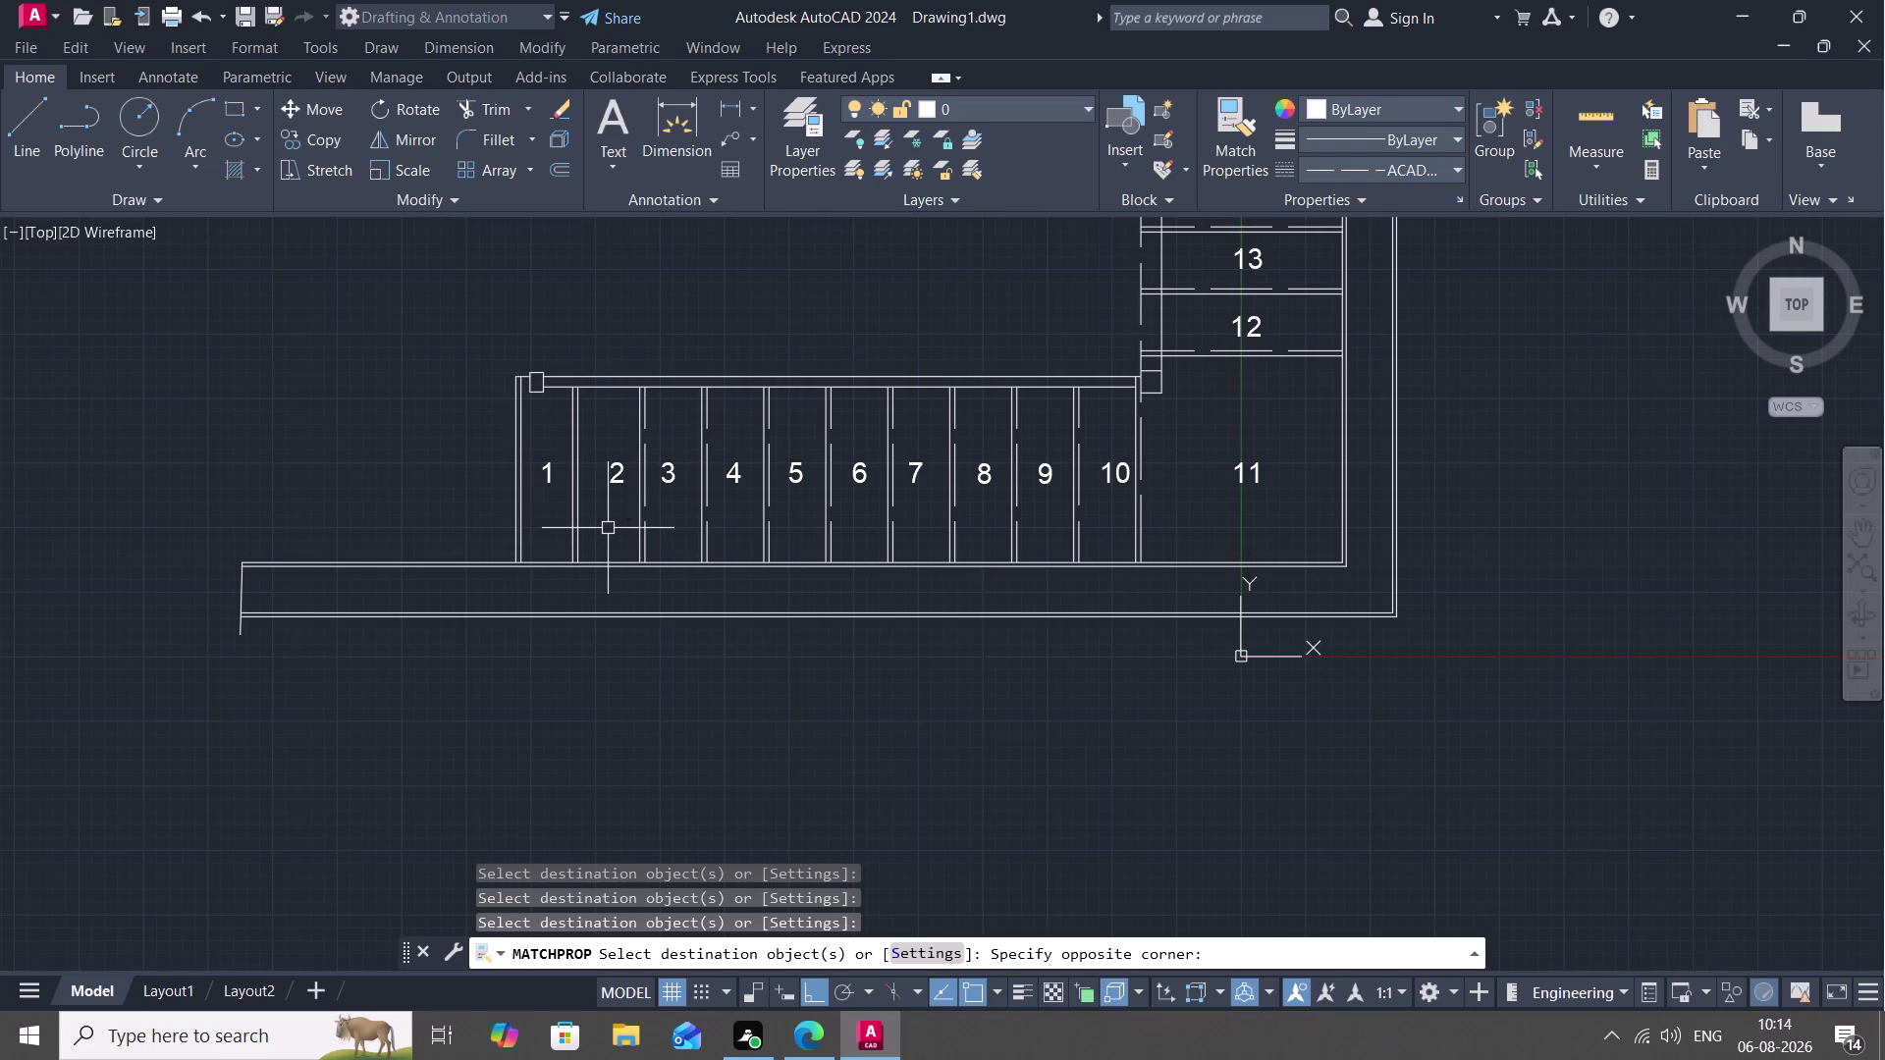
key(space)
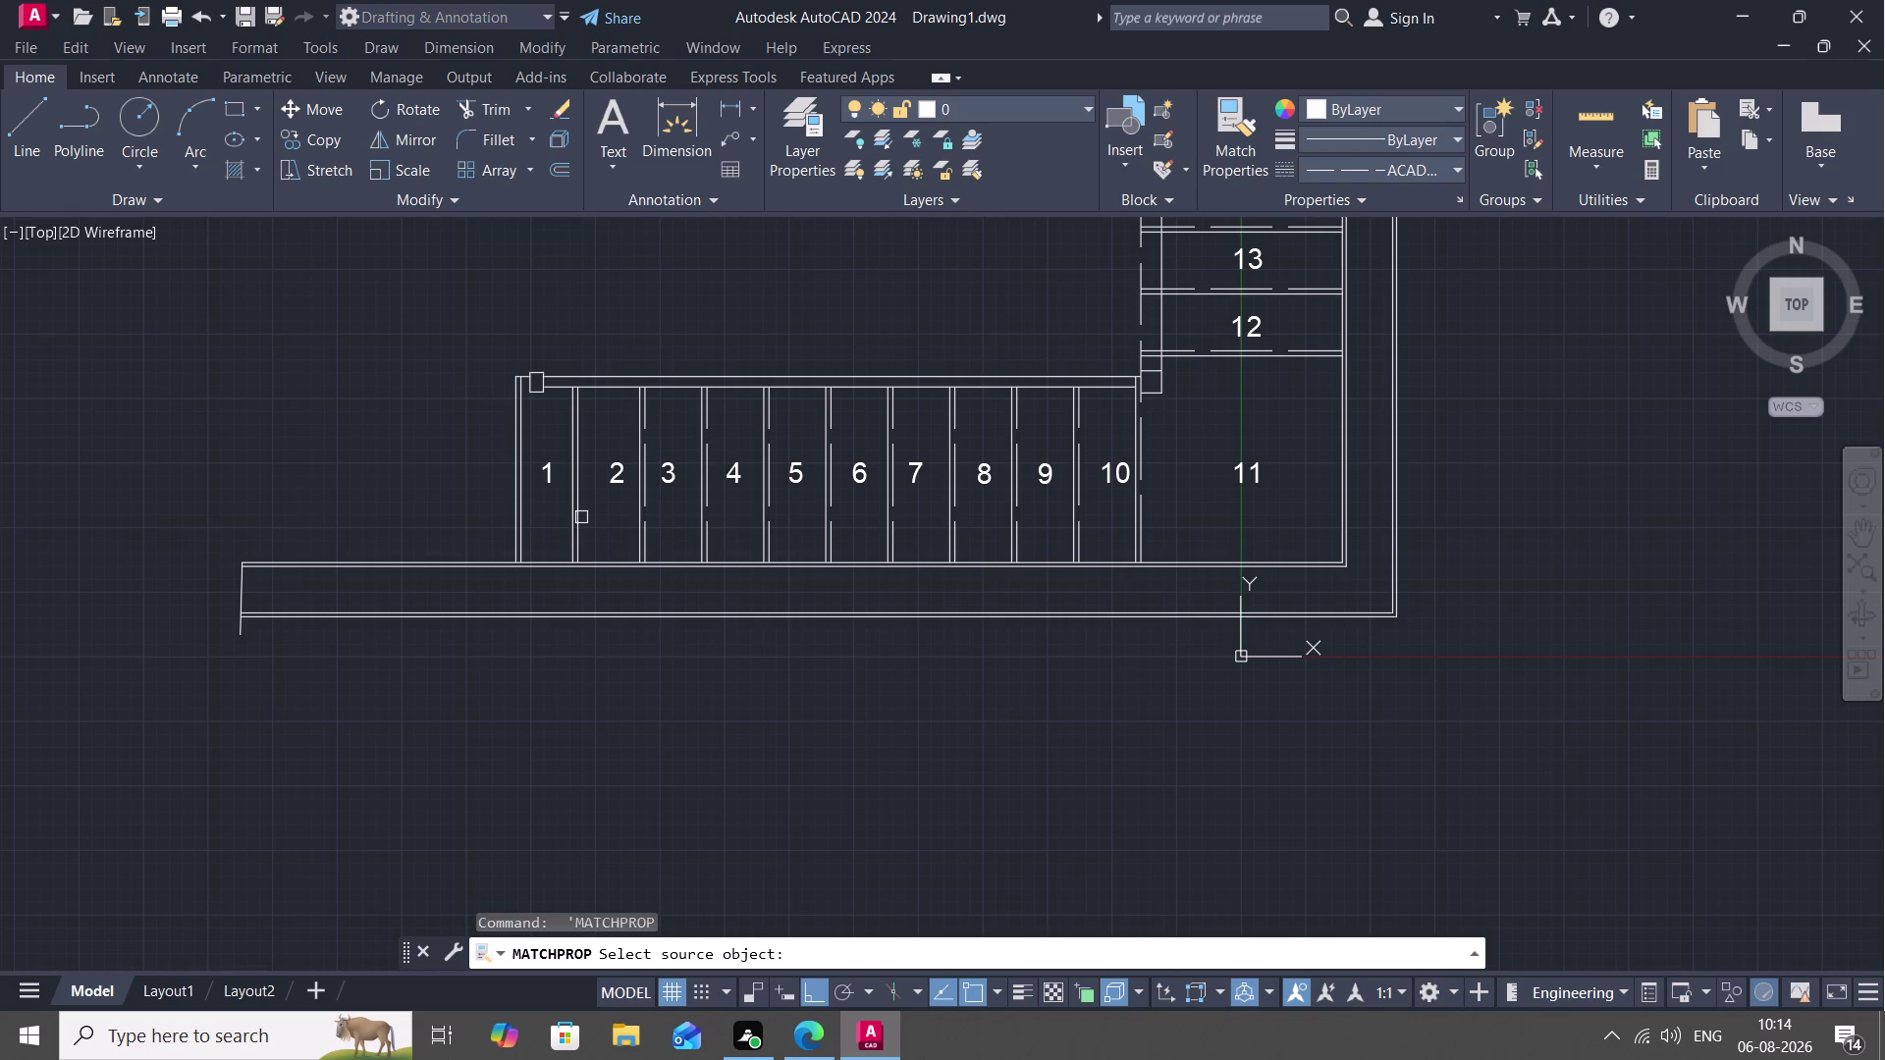
Copy the tread 2–3 line's properties onto the edges beside treads 2 and 1.
click(580, 518)
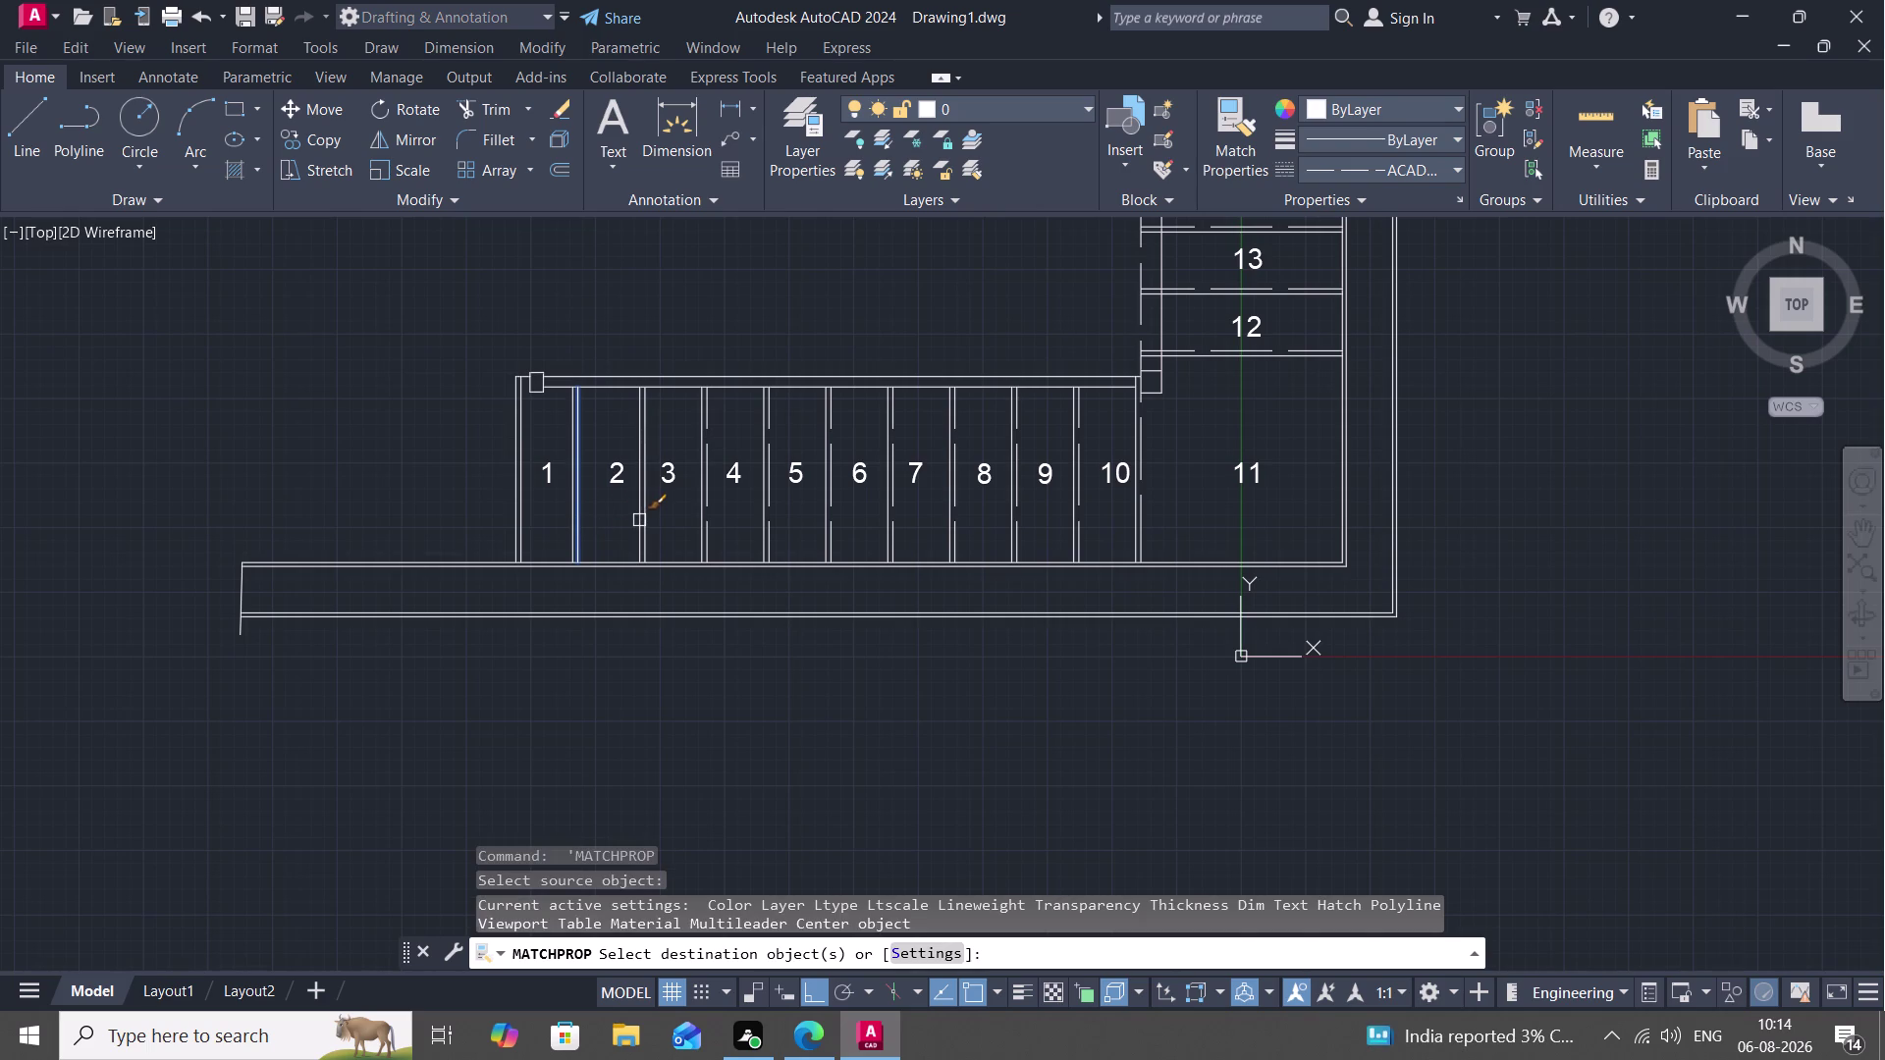
key(Escape)
key(space)
key(space)
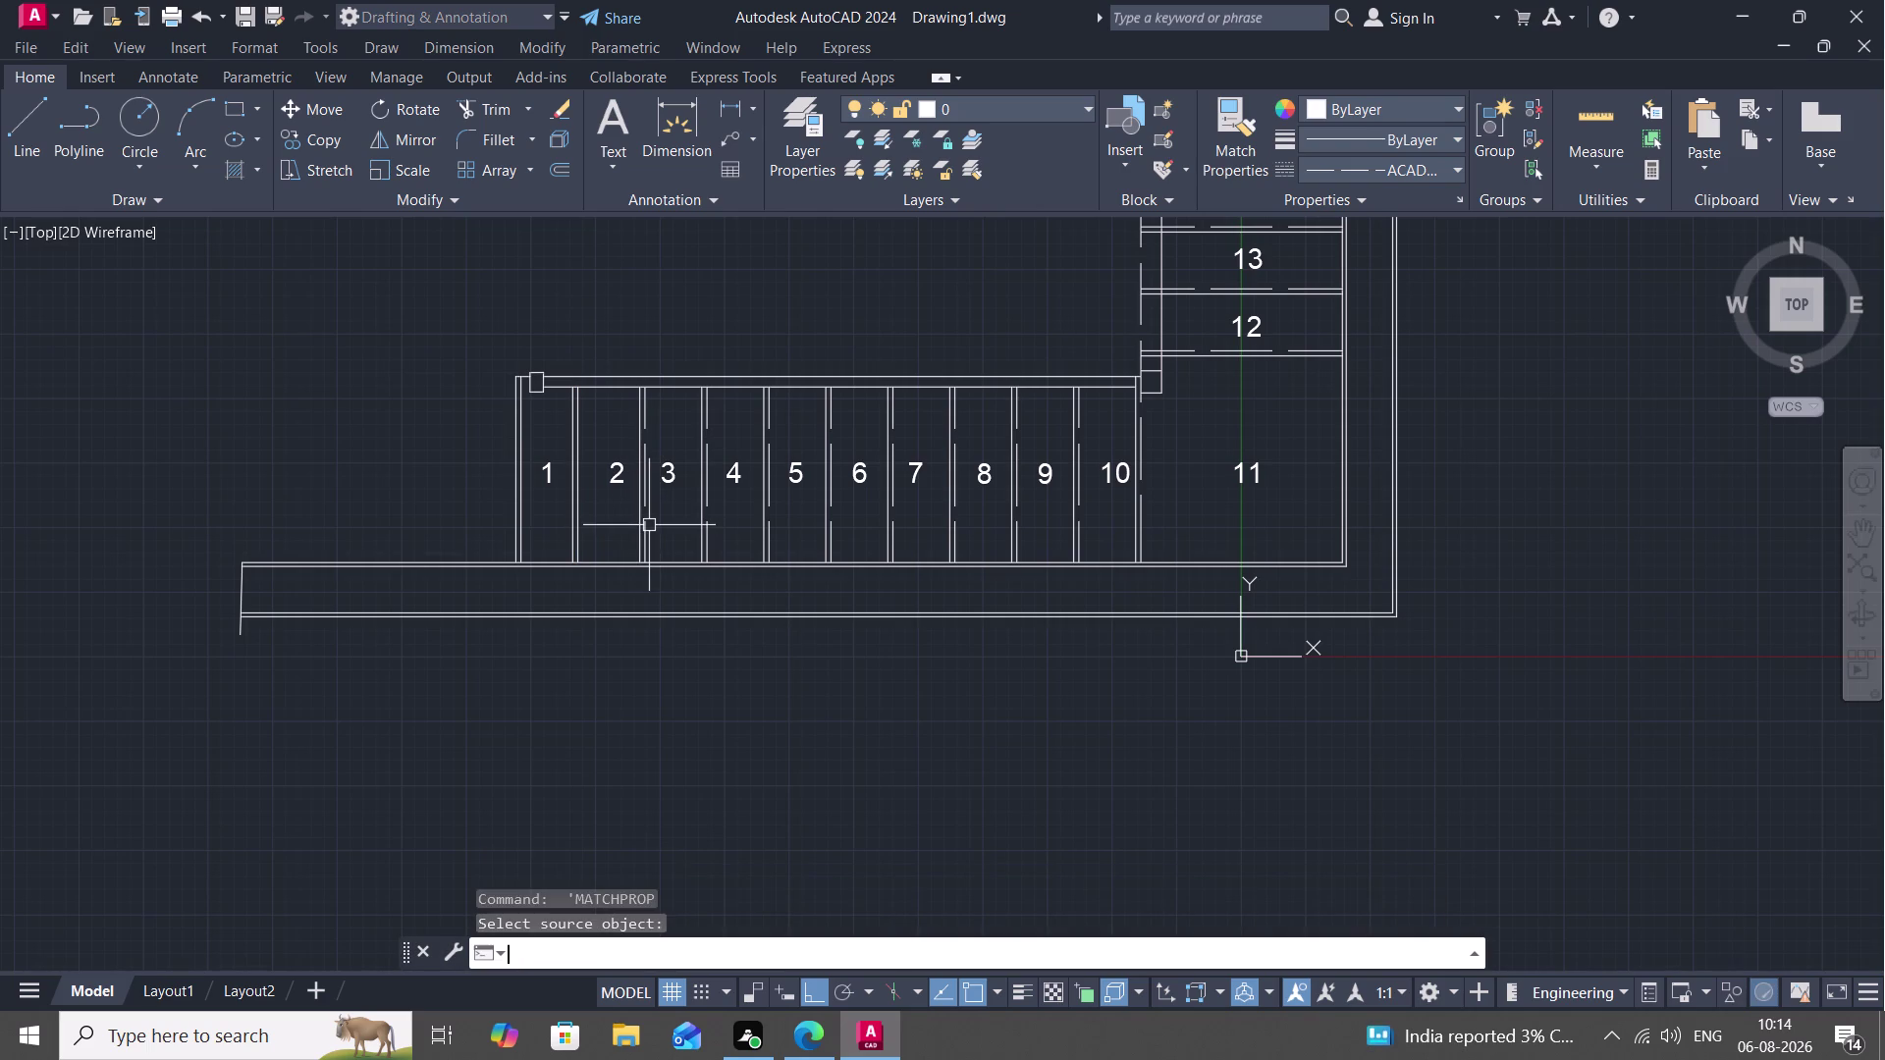
key(space)
click(648, 525)
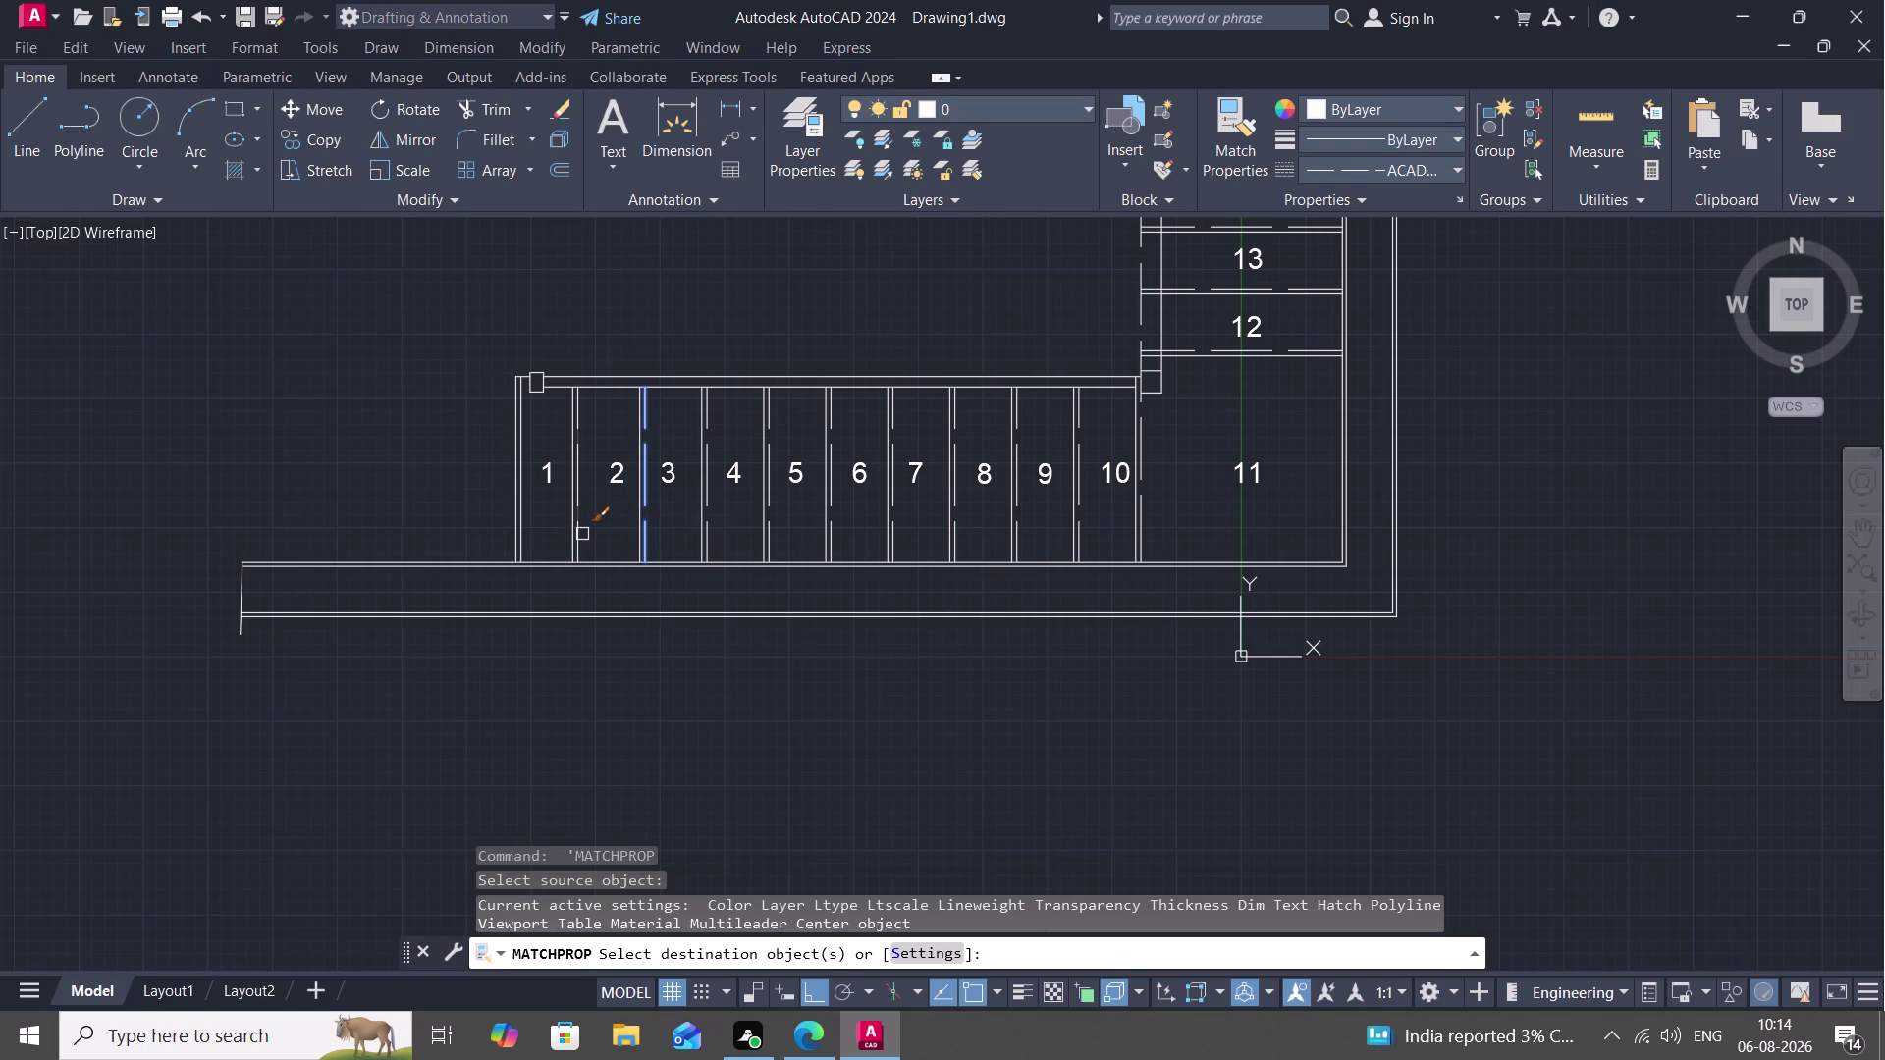
click(582, 534)
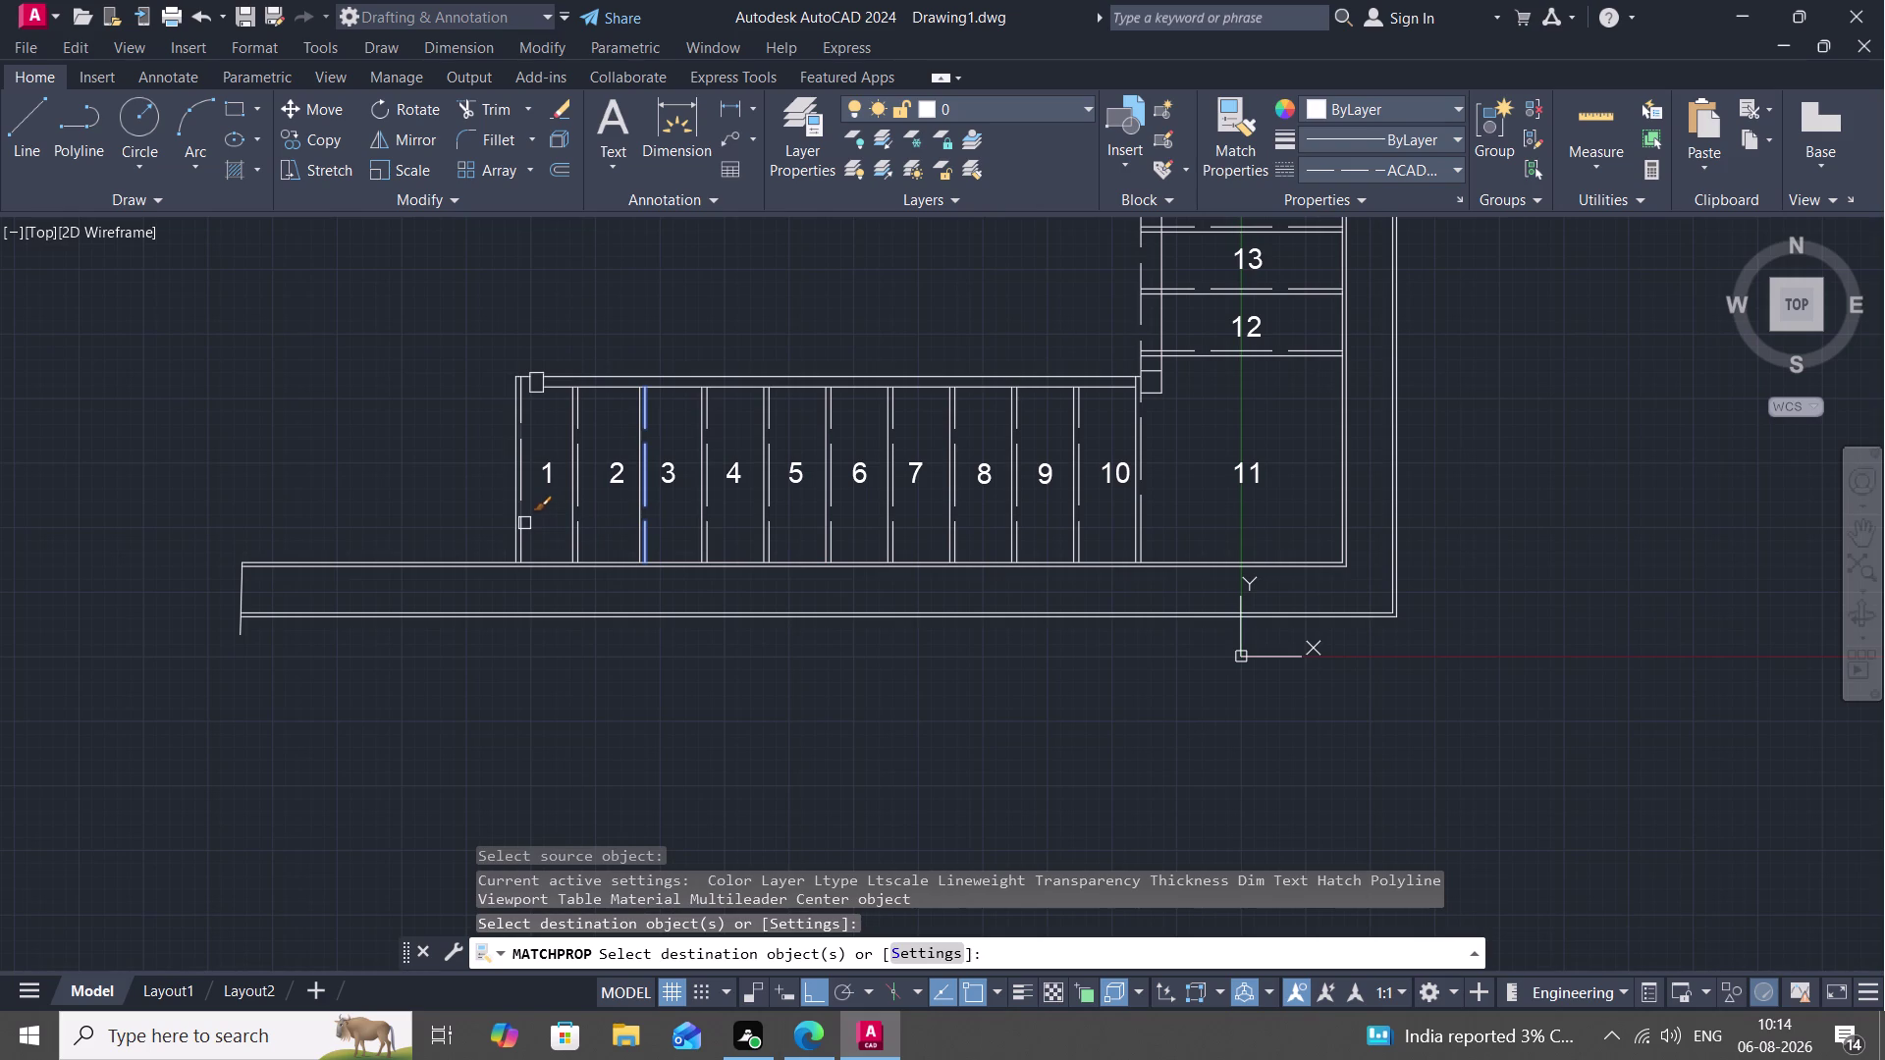
click(524, 523)
key(Escape)
Zoom and pan back across the numbered stair plan.
scroll(down, 3)
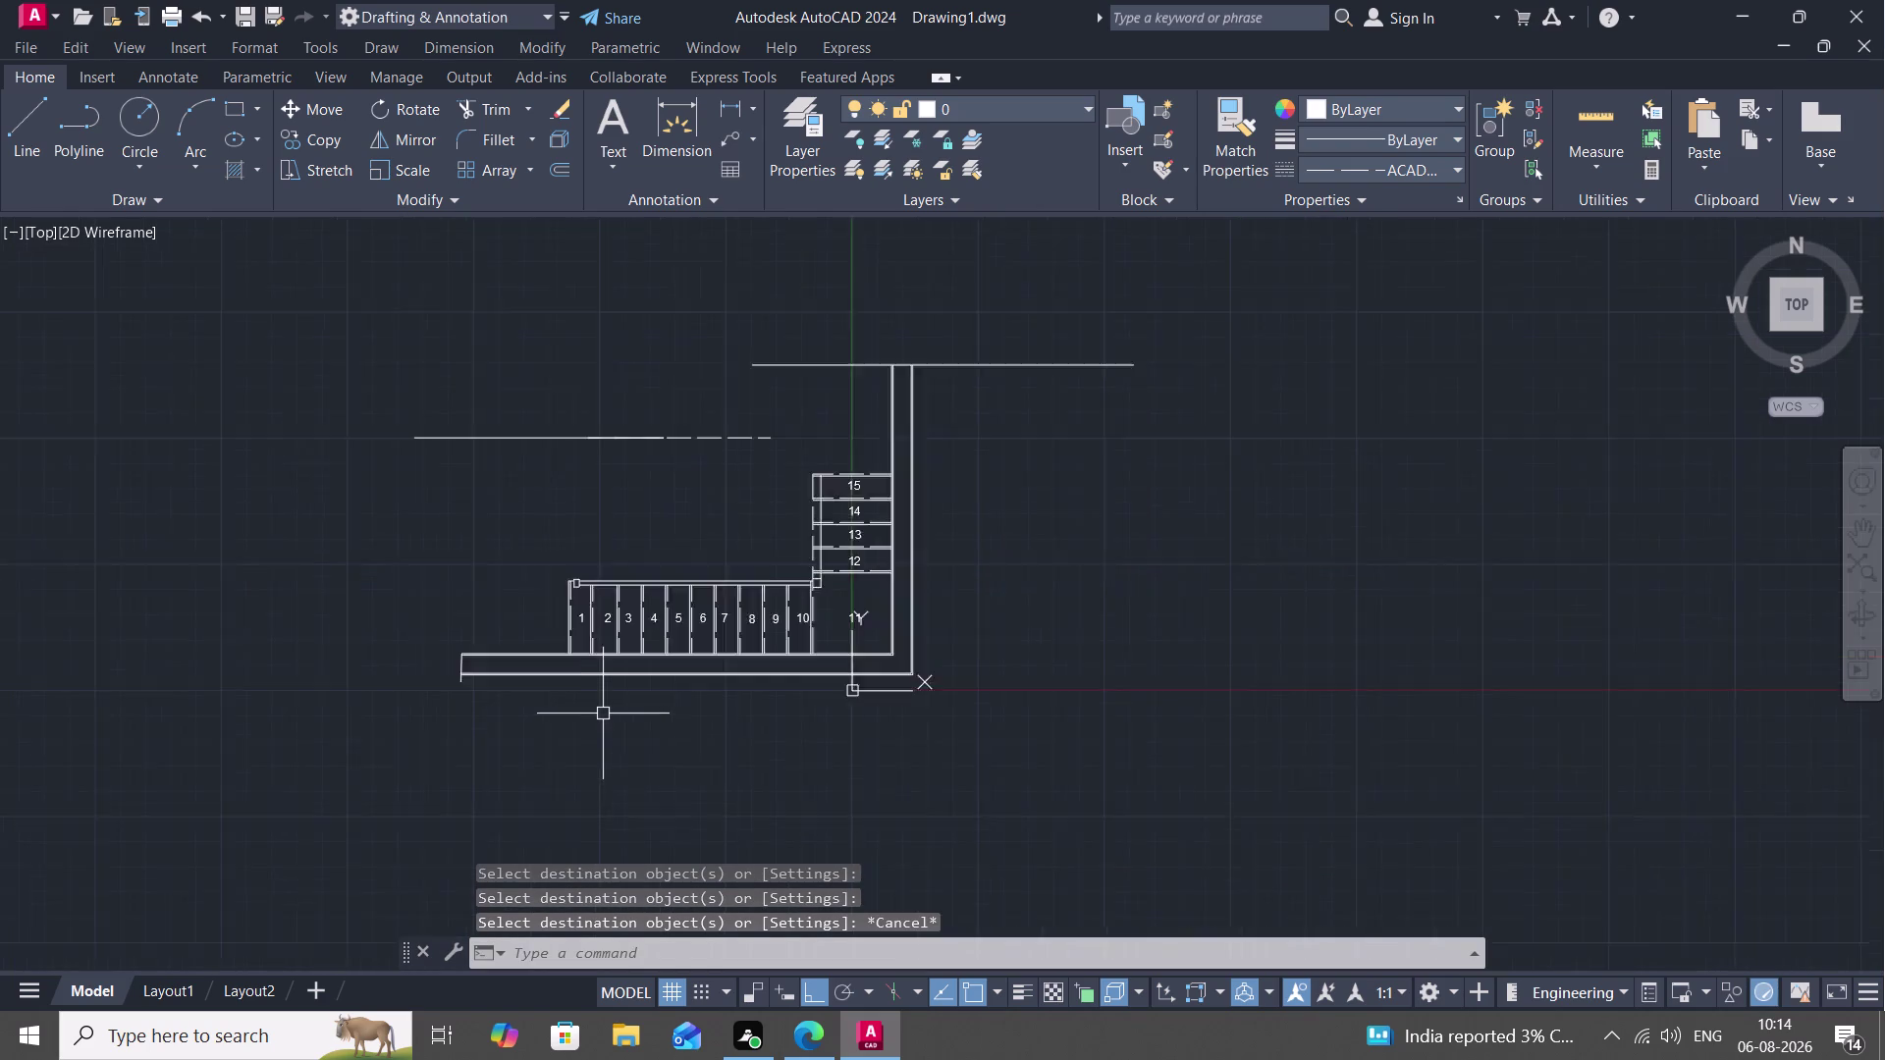
scroll(down, 3)
scroll(up, 3)
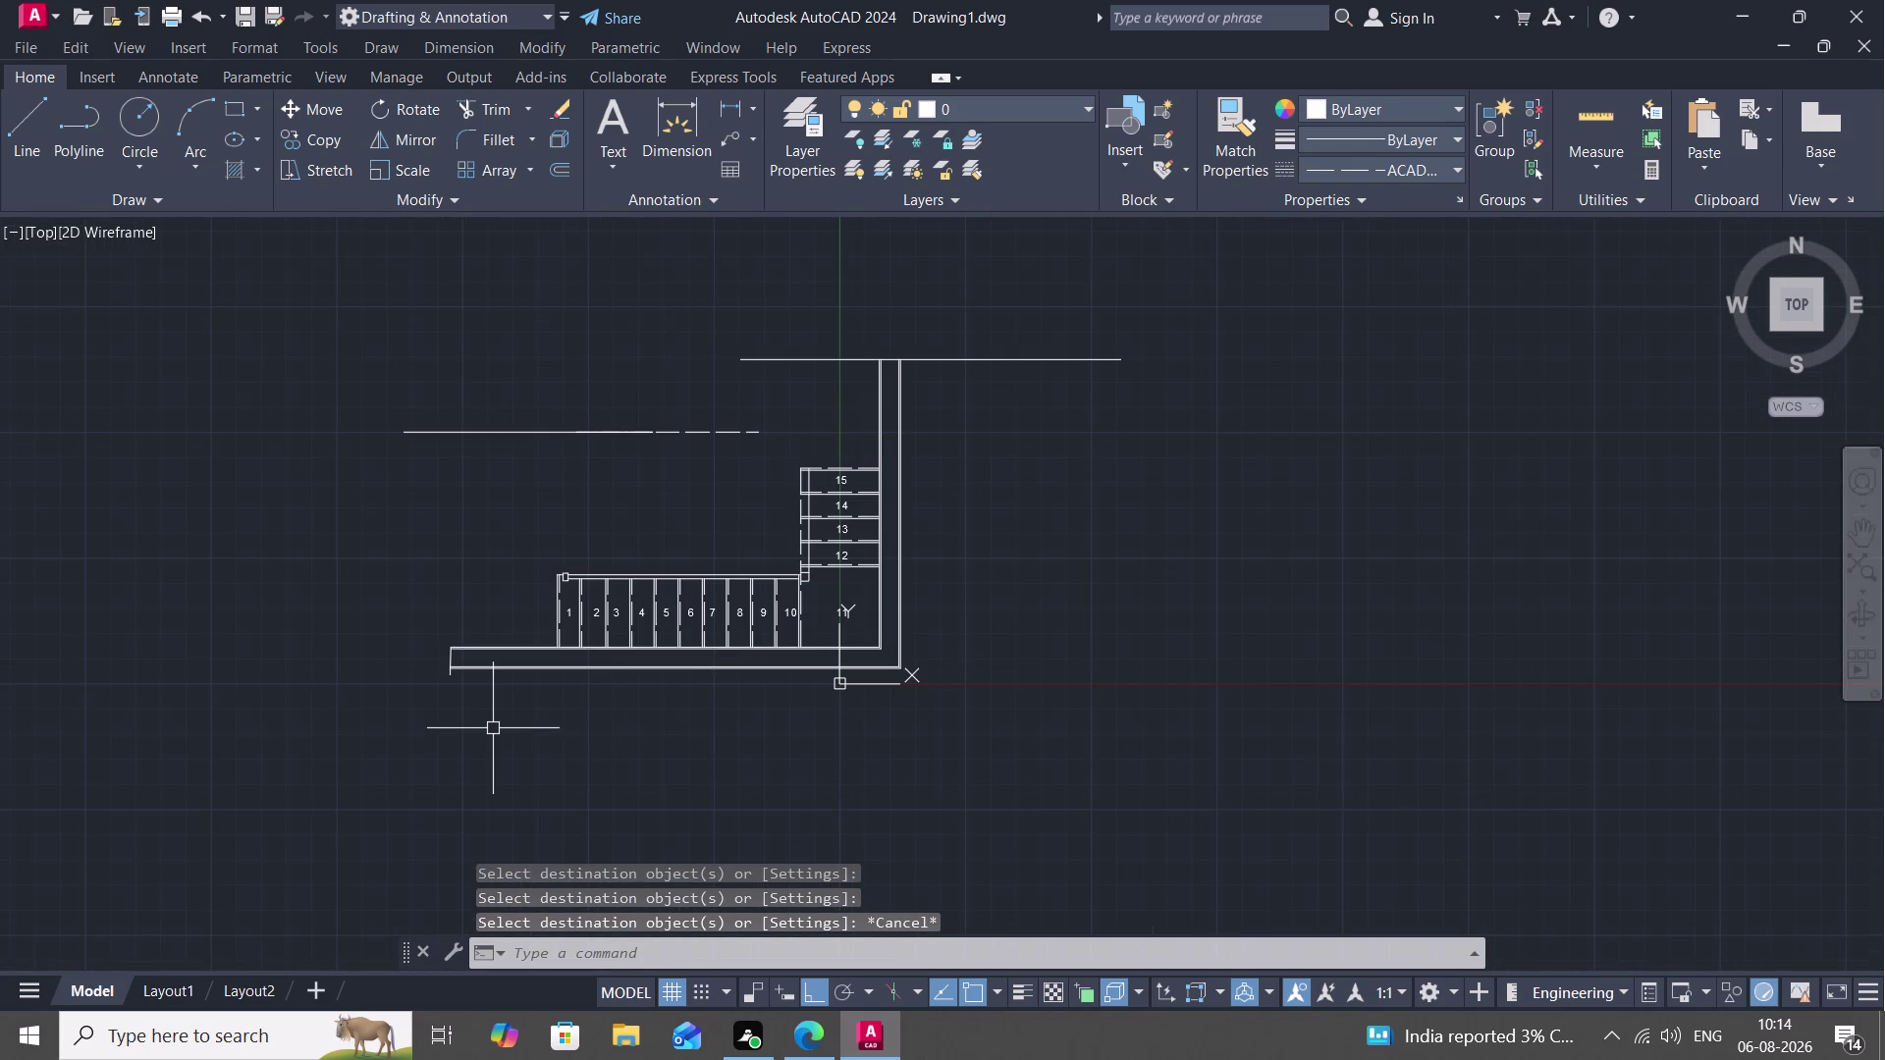
scroll(up, 3)
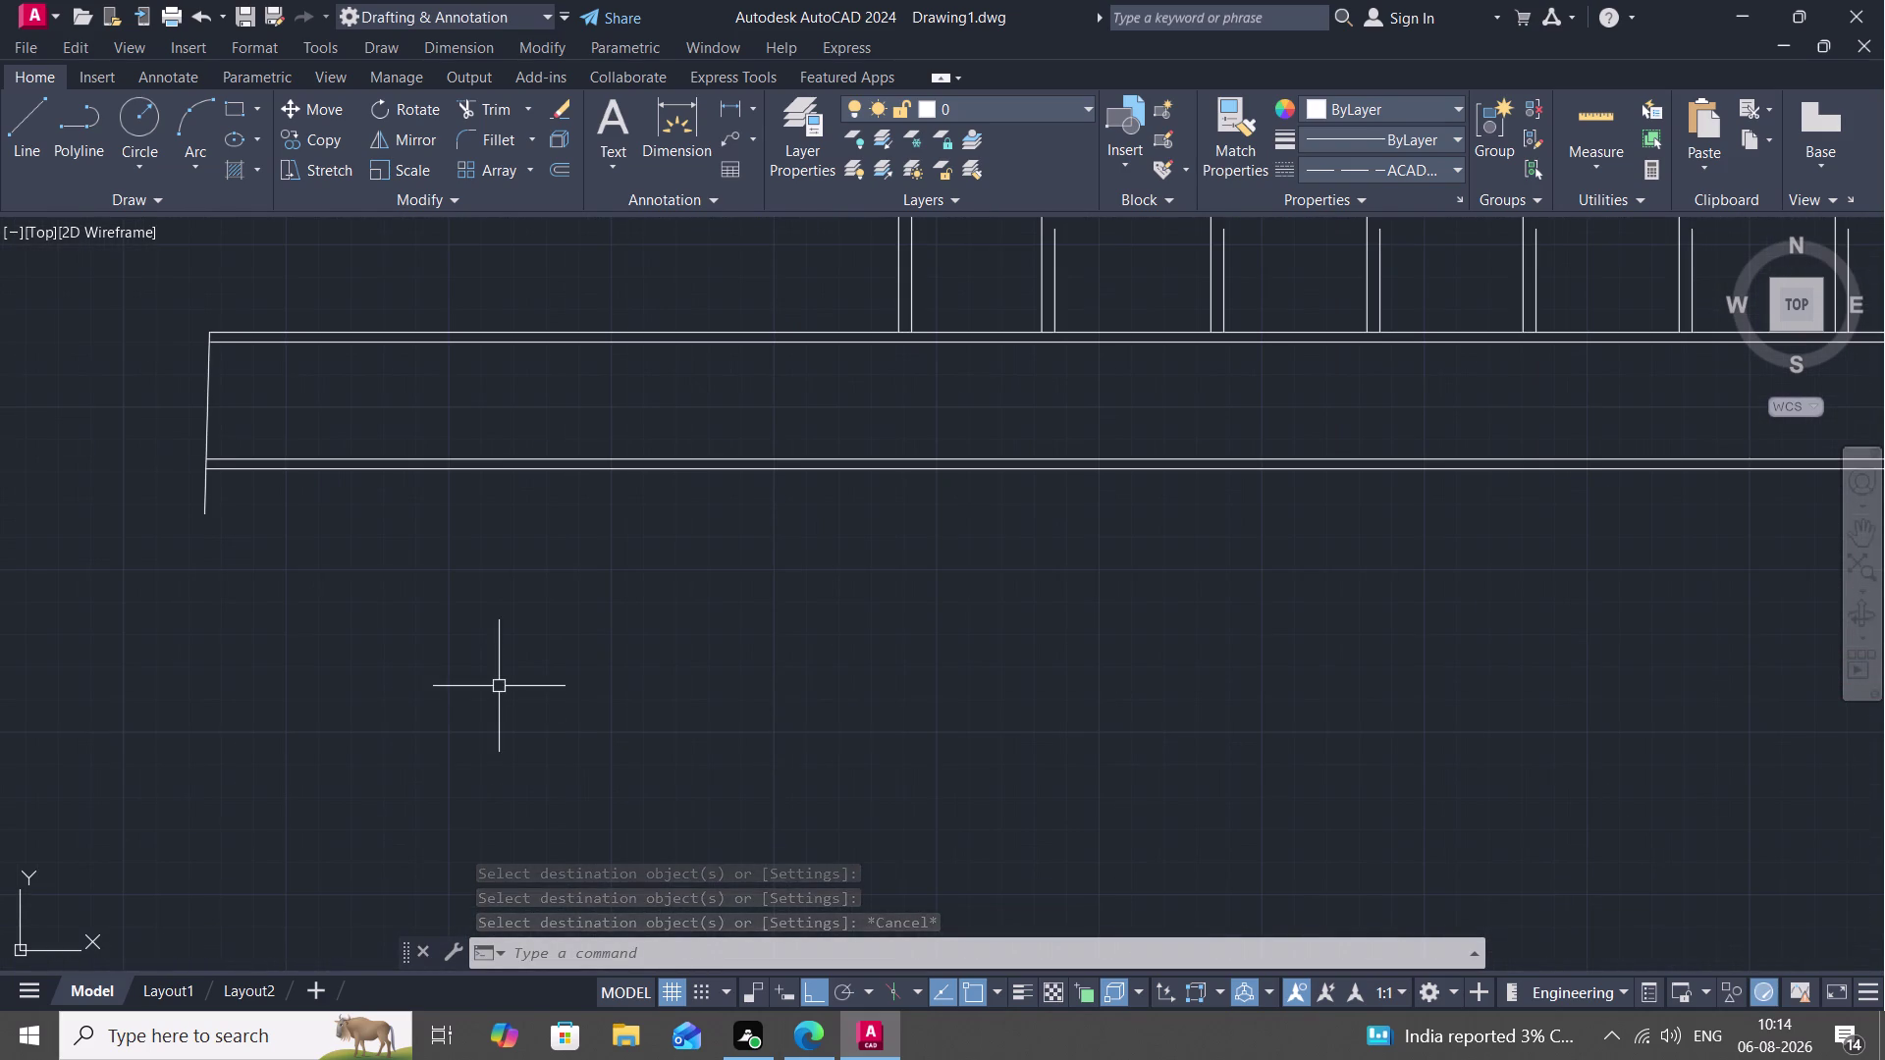
middle_drag(499, 686, 459, 713)
scroll(down, 3)
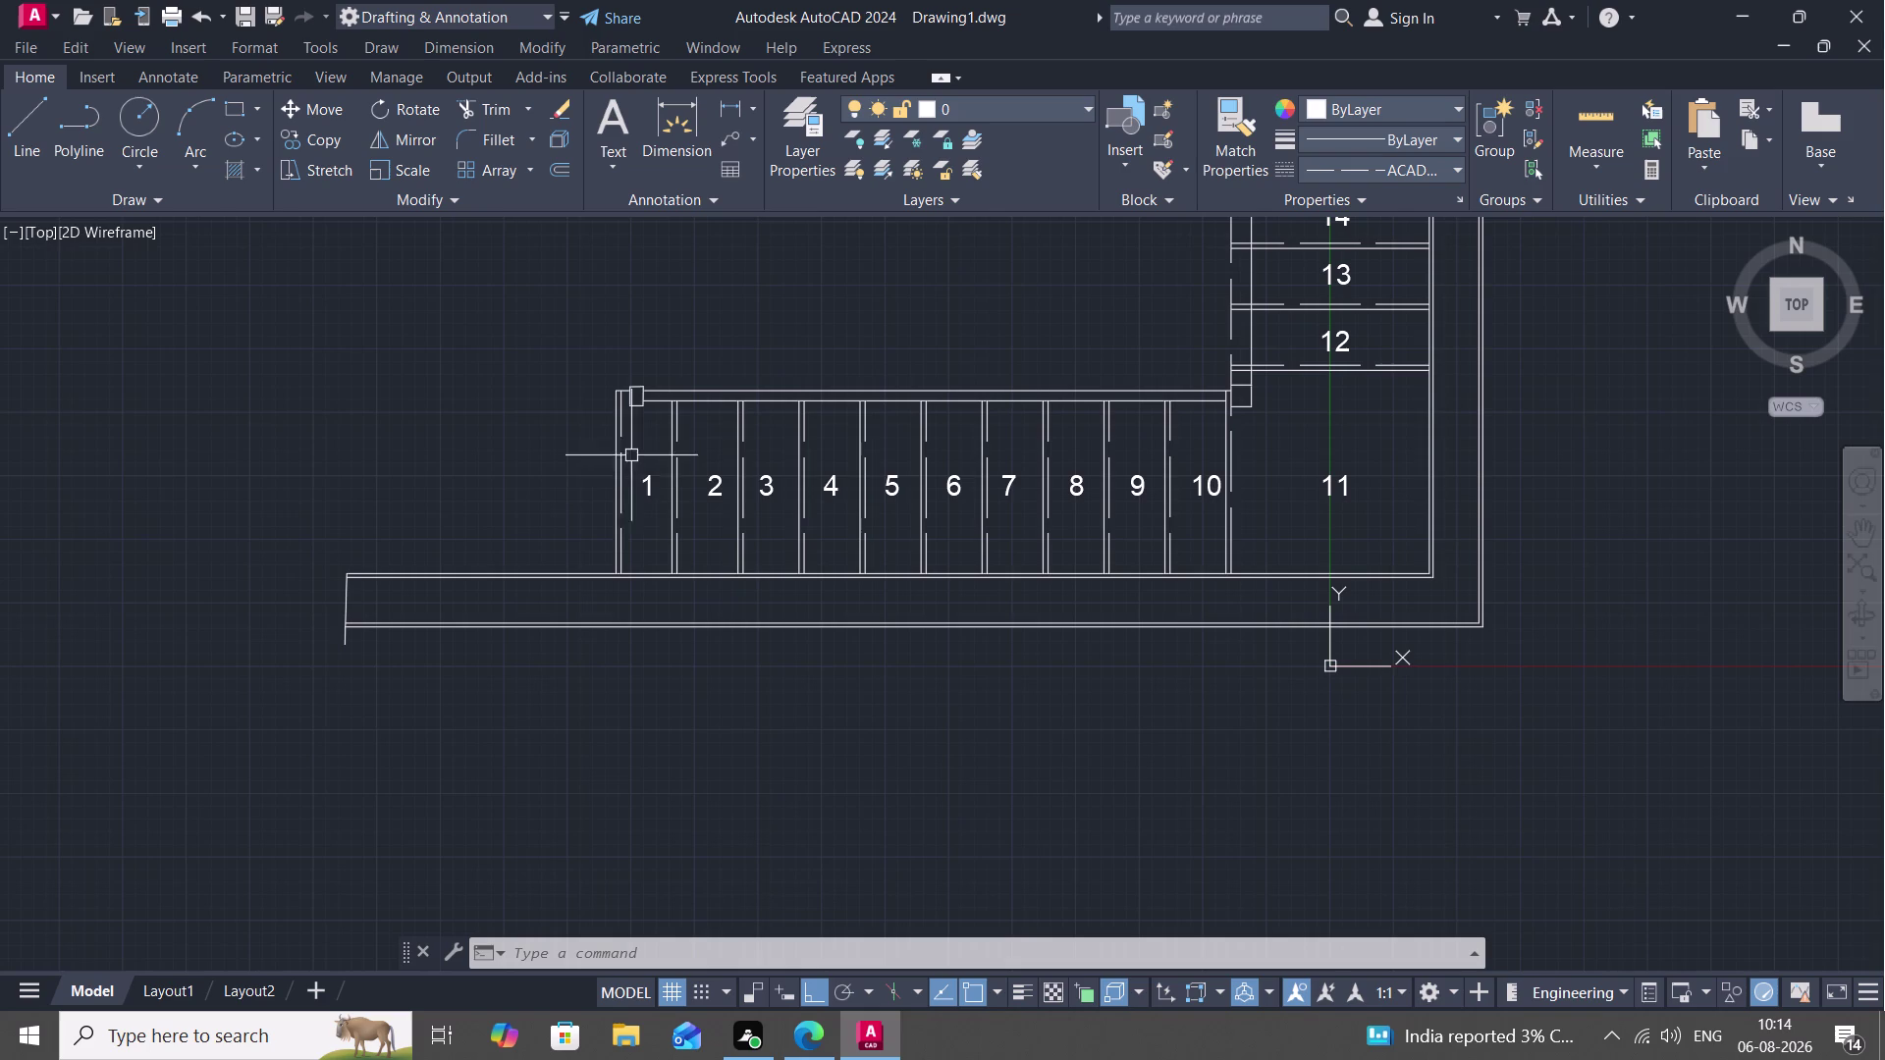
click(12, 130)
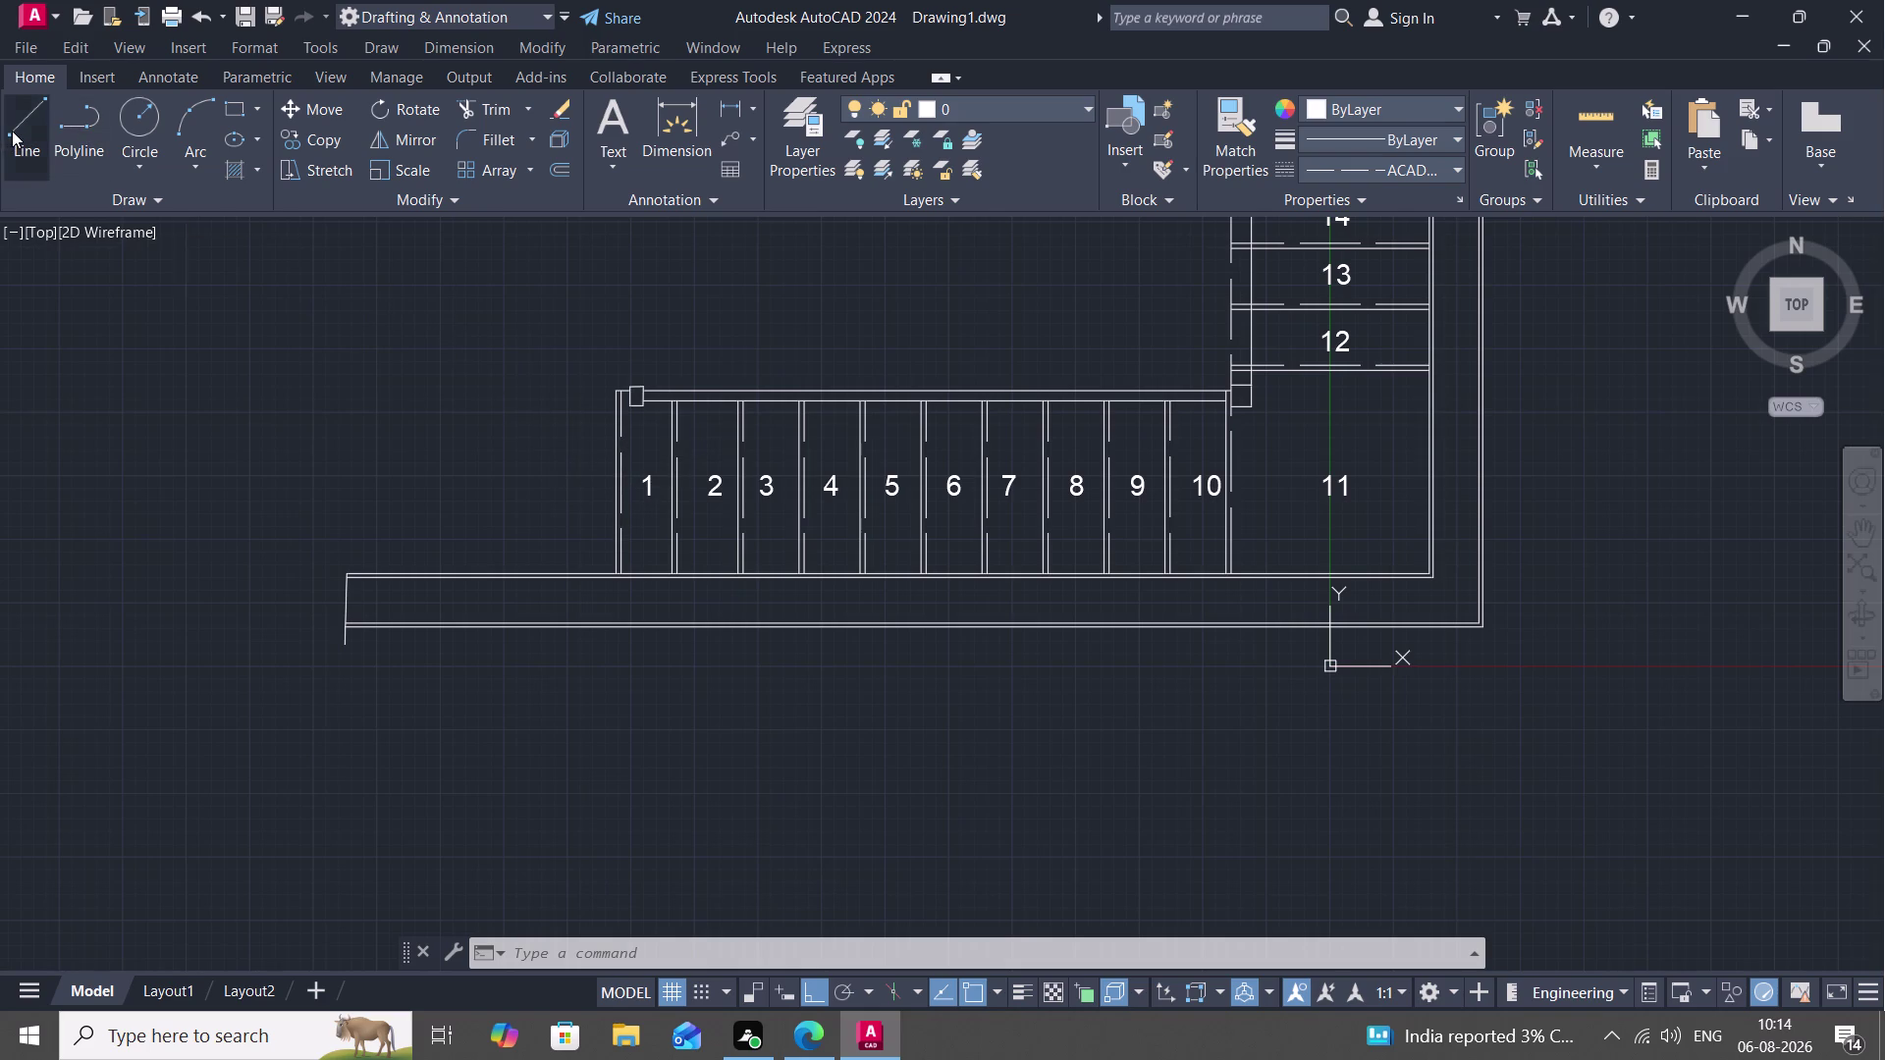
Pick the start point for a new line left of the treads, after a rejected LTS entry.
click(0, 420)
click(379, 458)
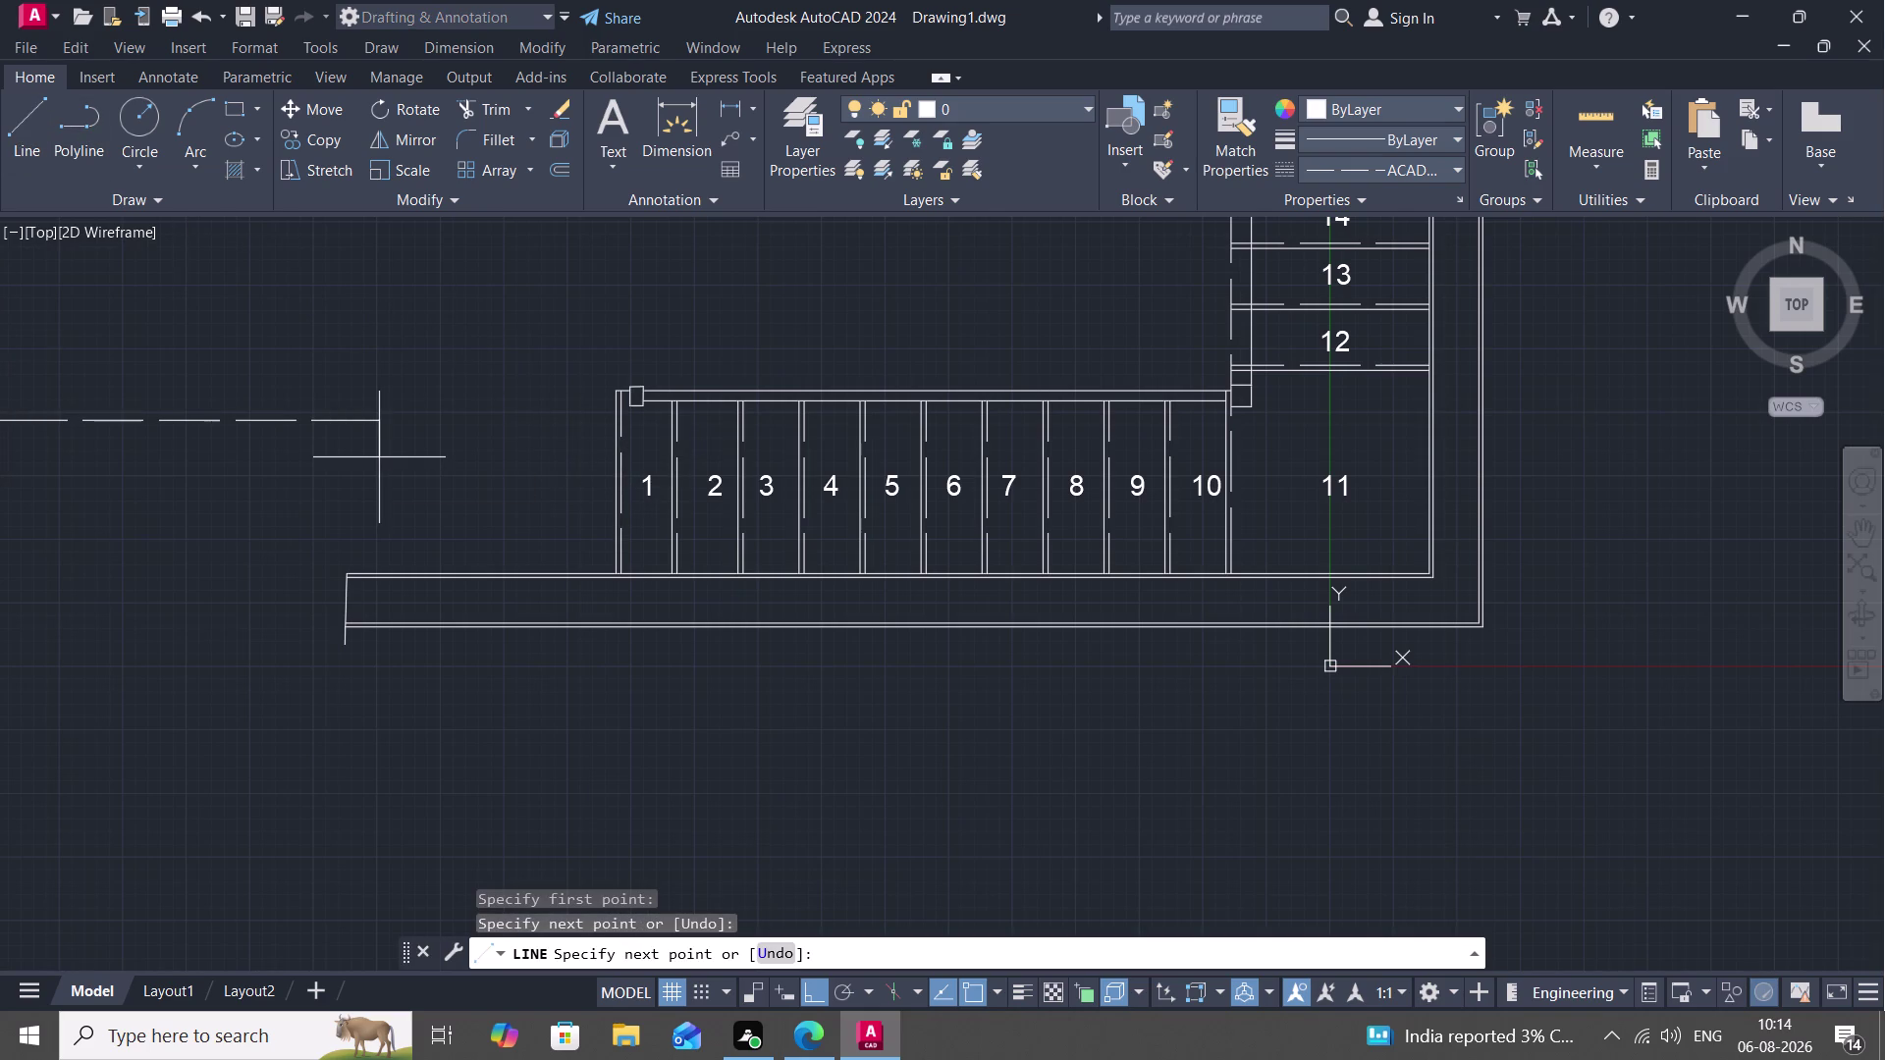
key(l)
key(t)
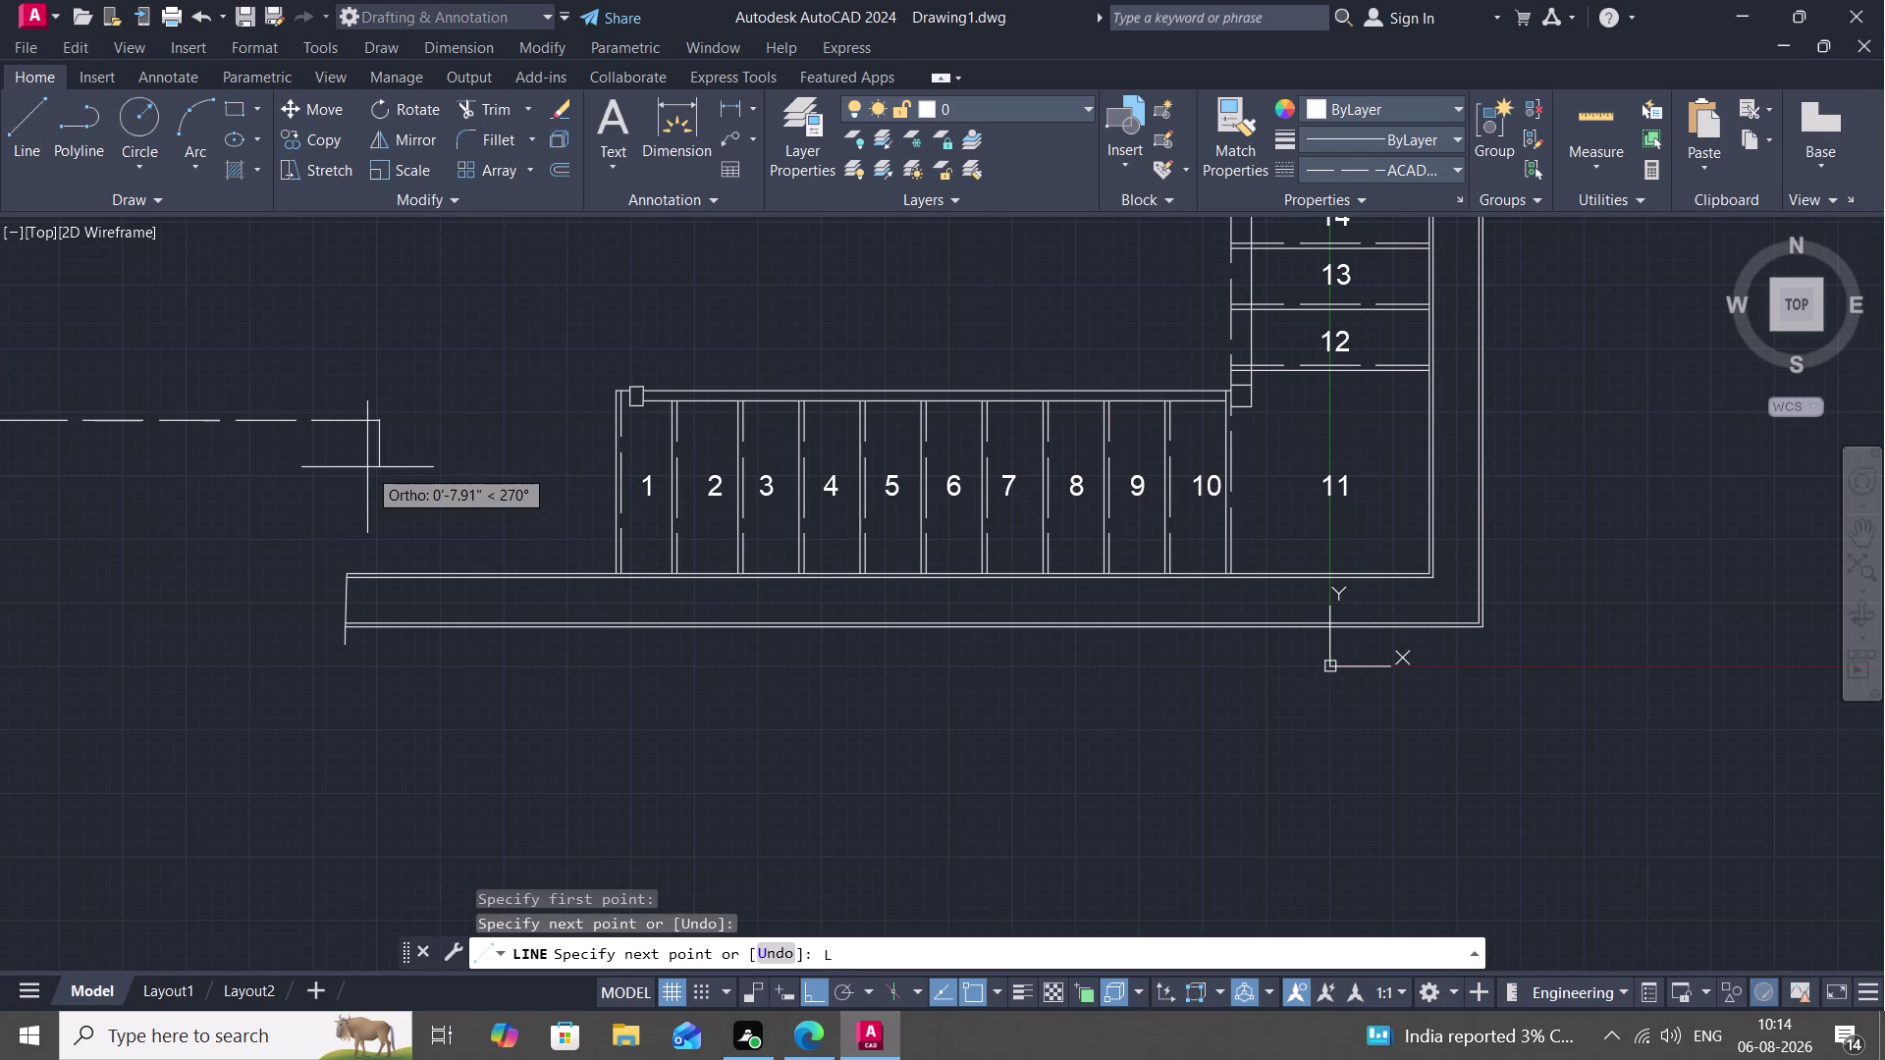
text(S)
key(space)
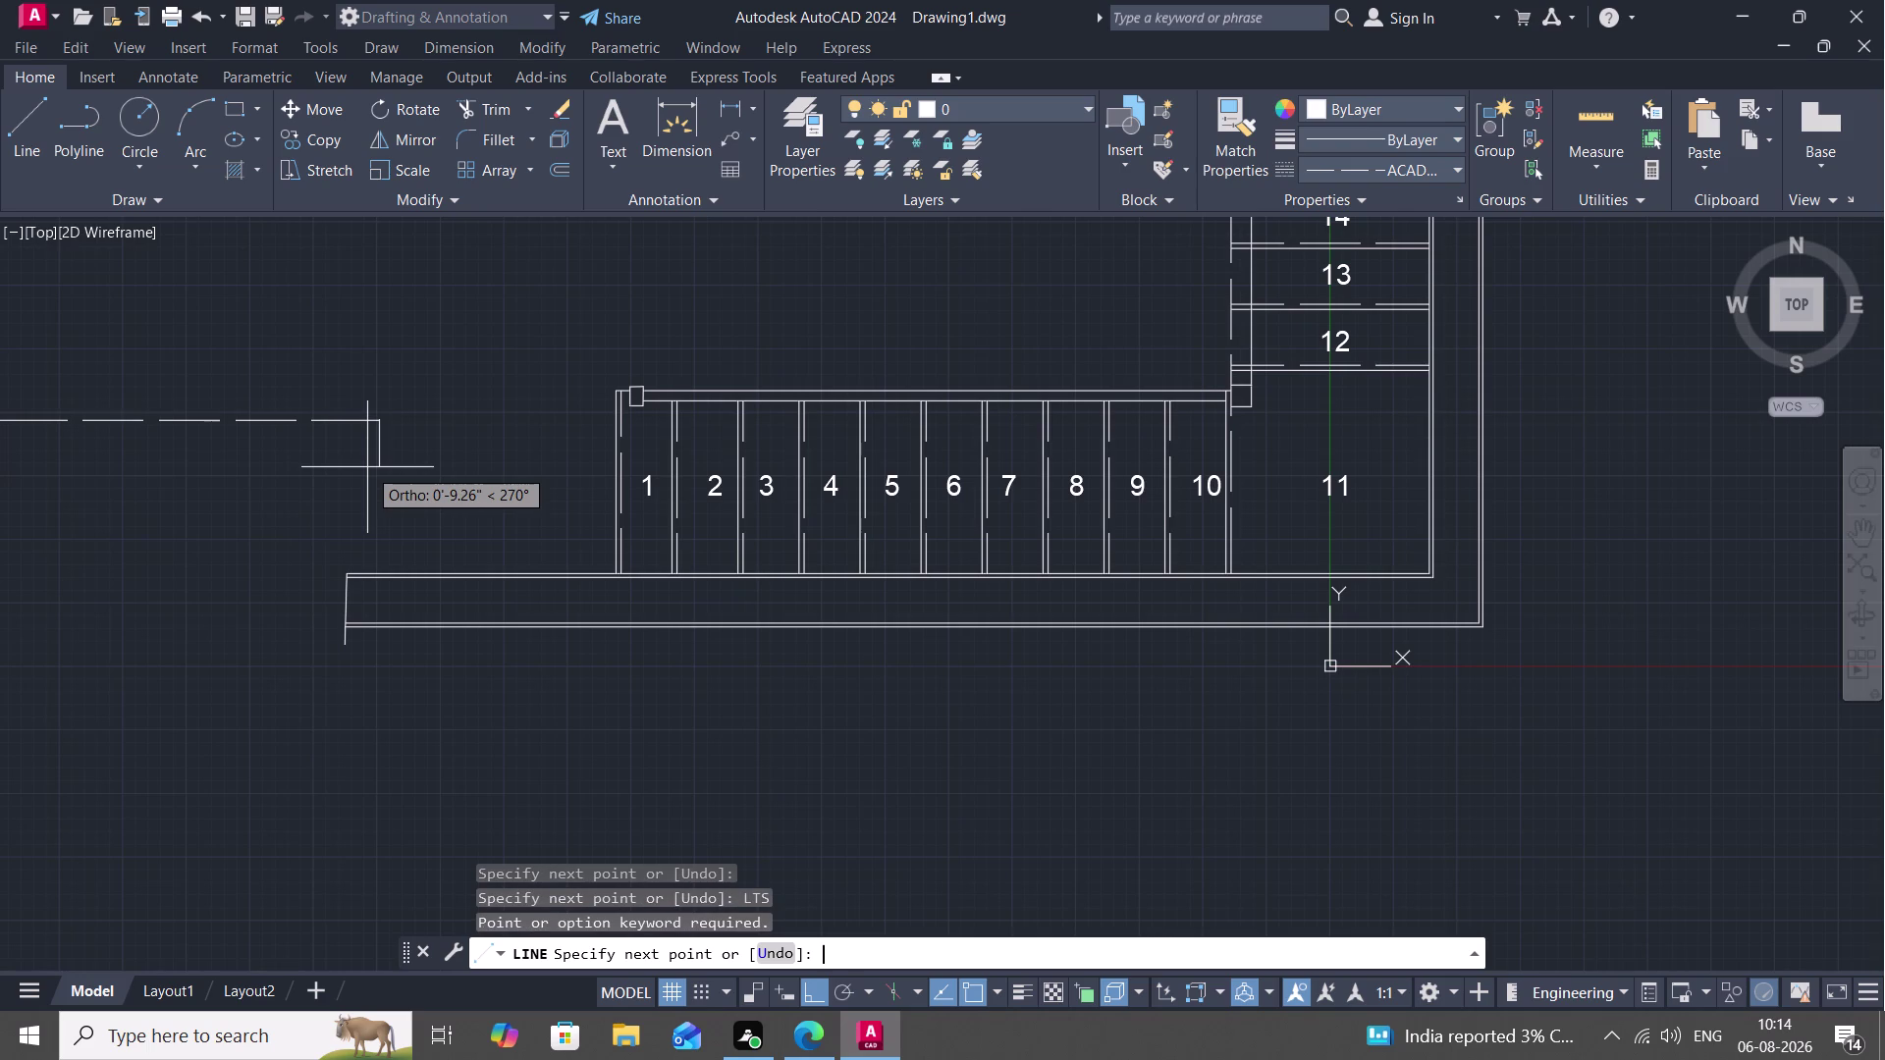
key(o)
text(.)
text(0)
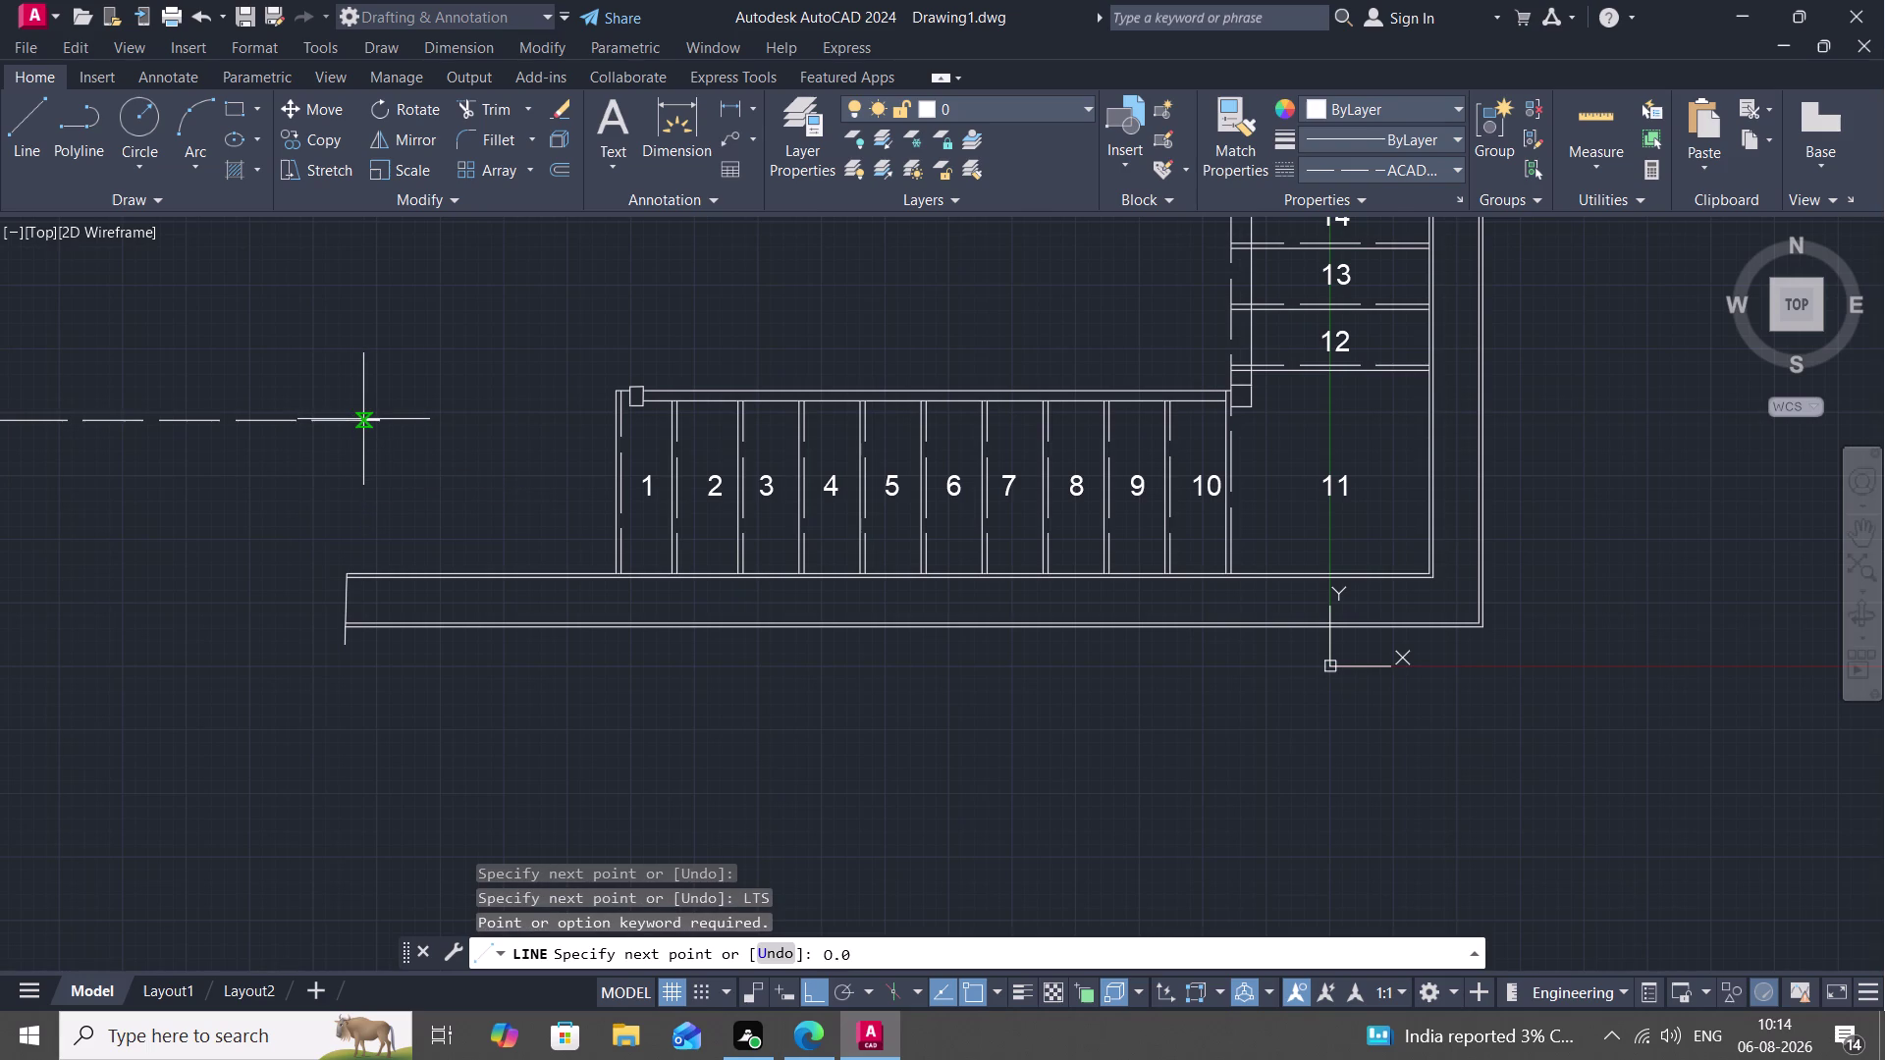
Draw the horizontal piece to the tread edge and a vertical line rising above it.
click(363, 419)
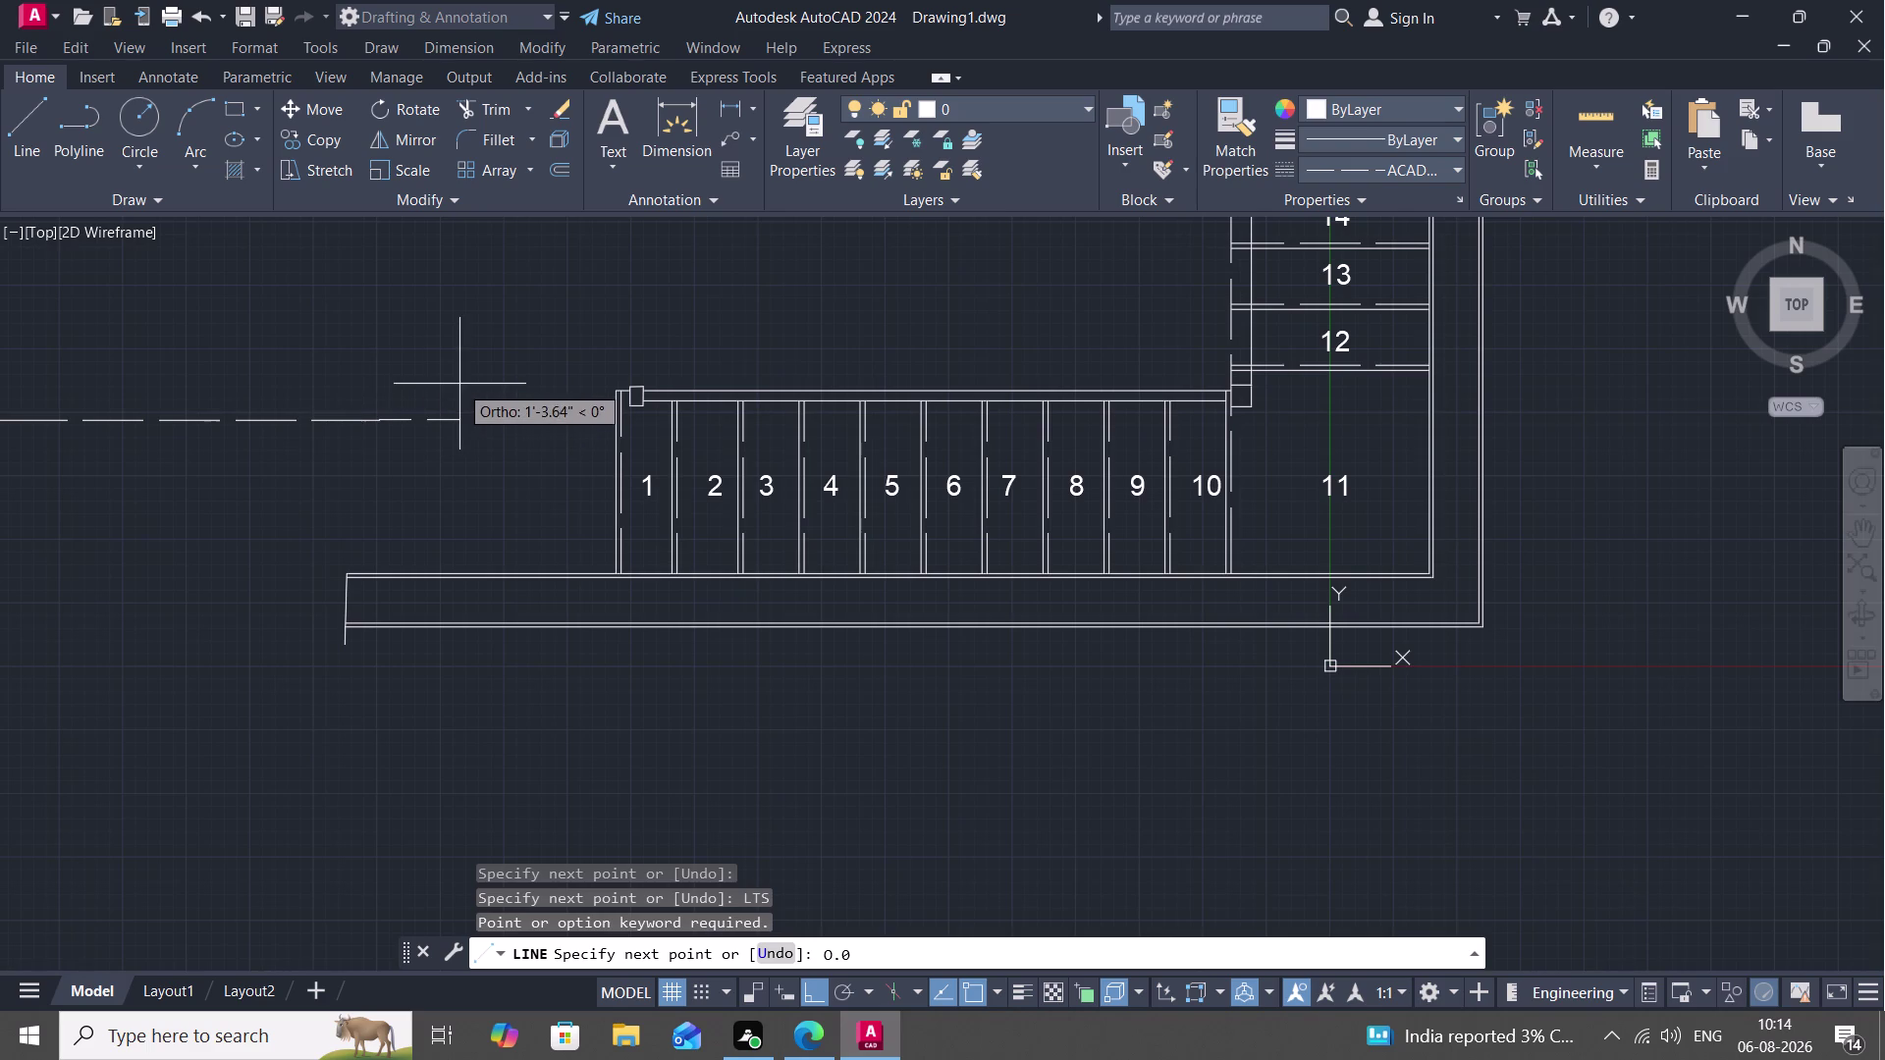
key(space)
click(542, 392)
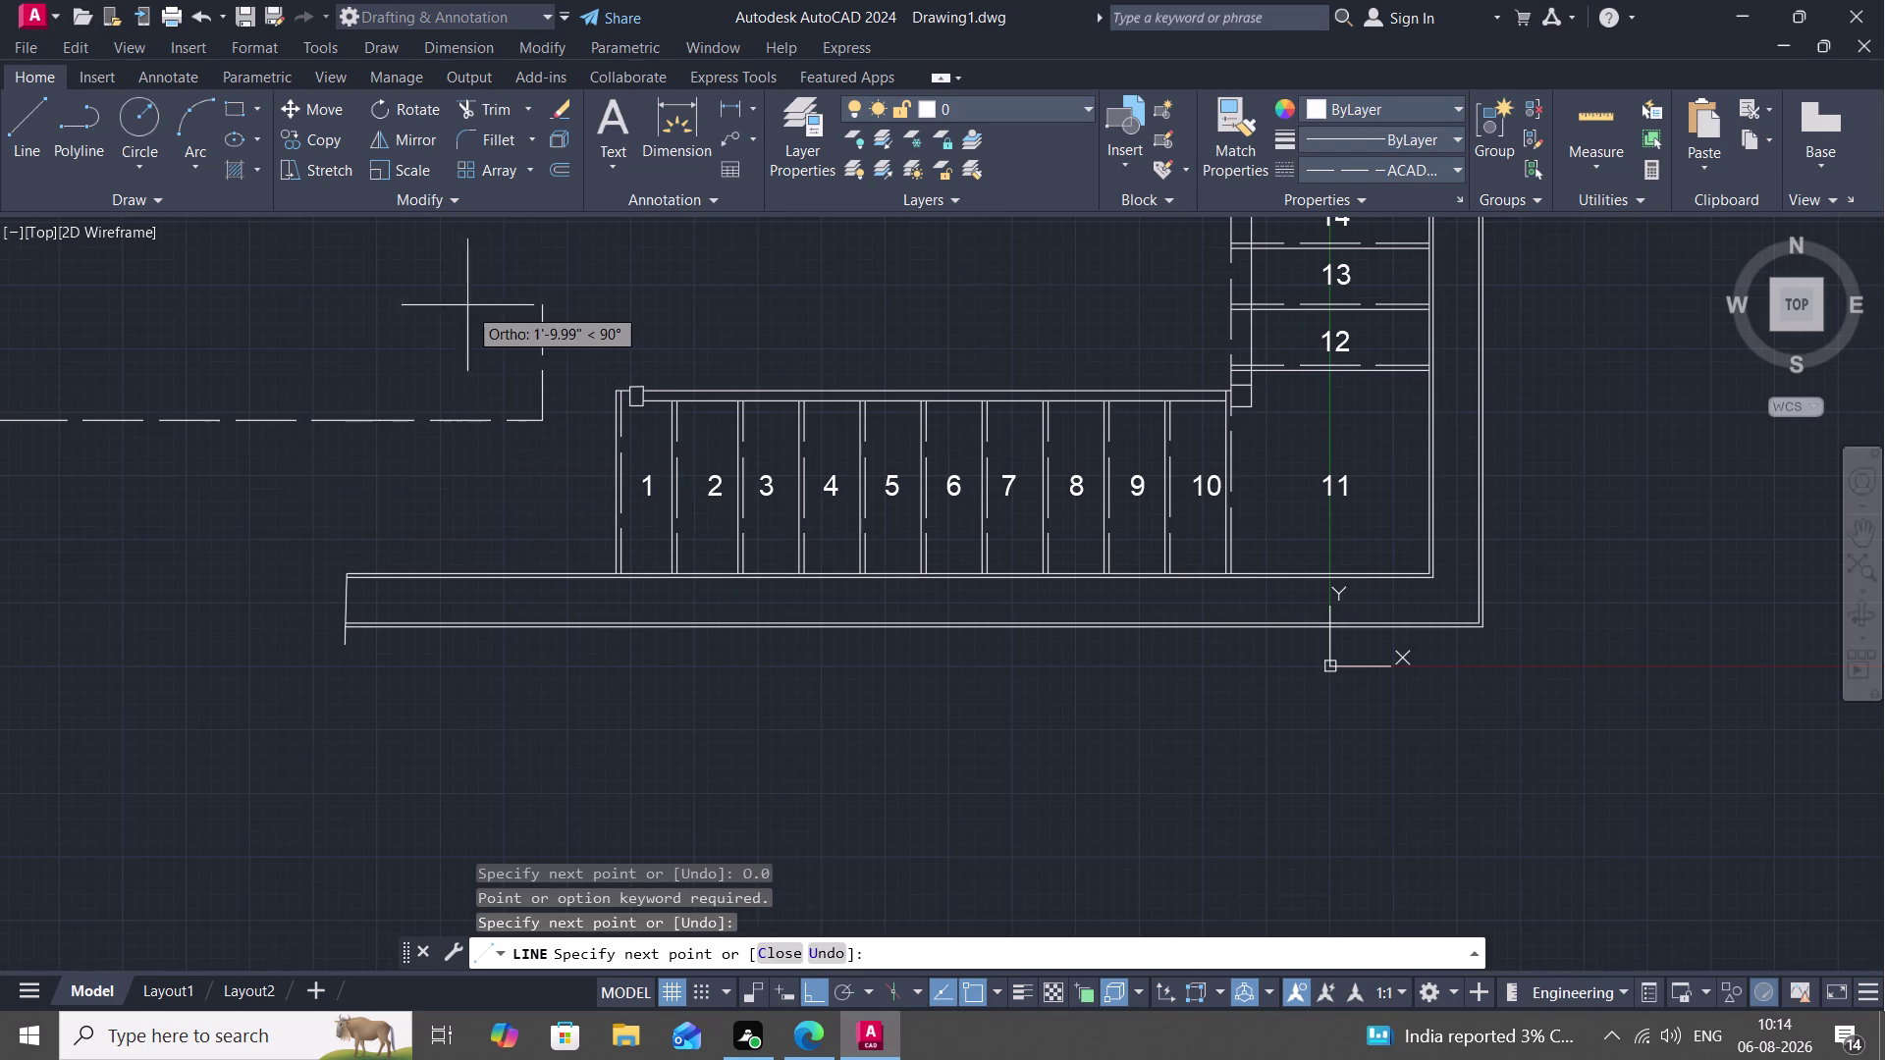
click(588, 269)
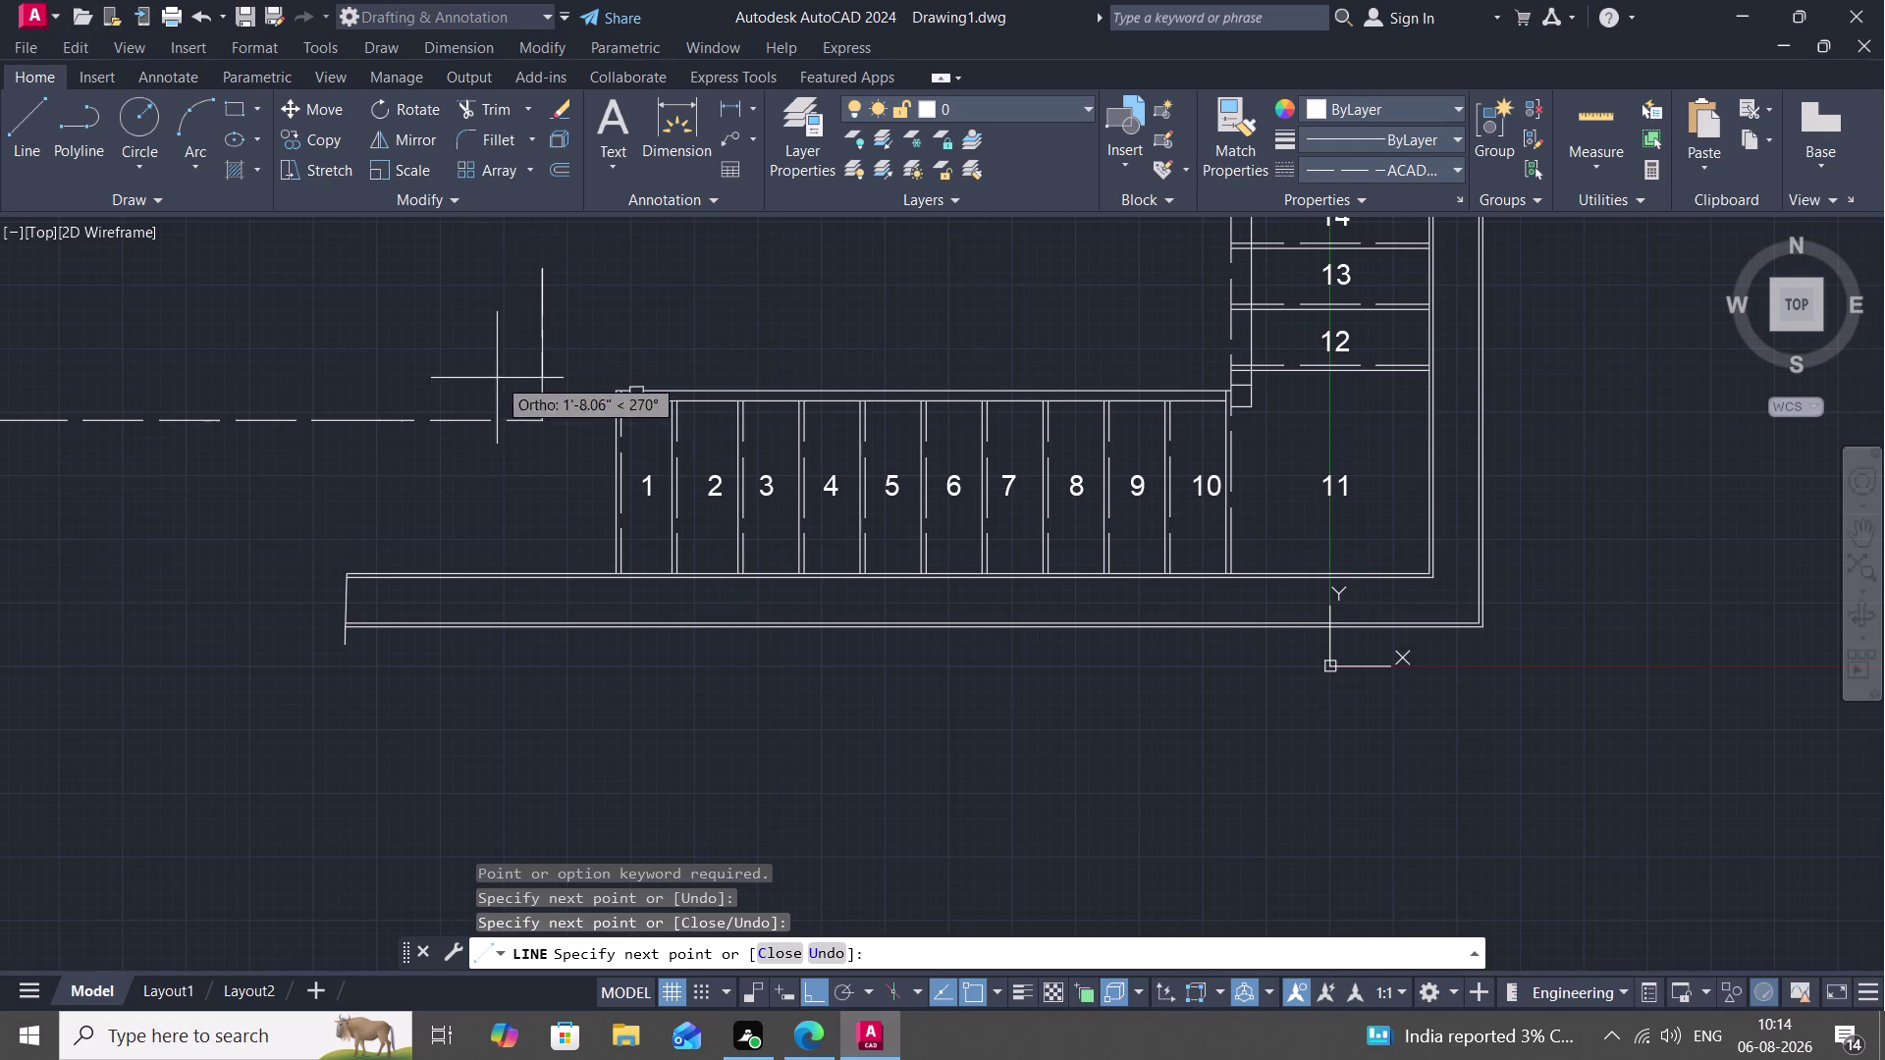
key(Escape)
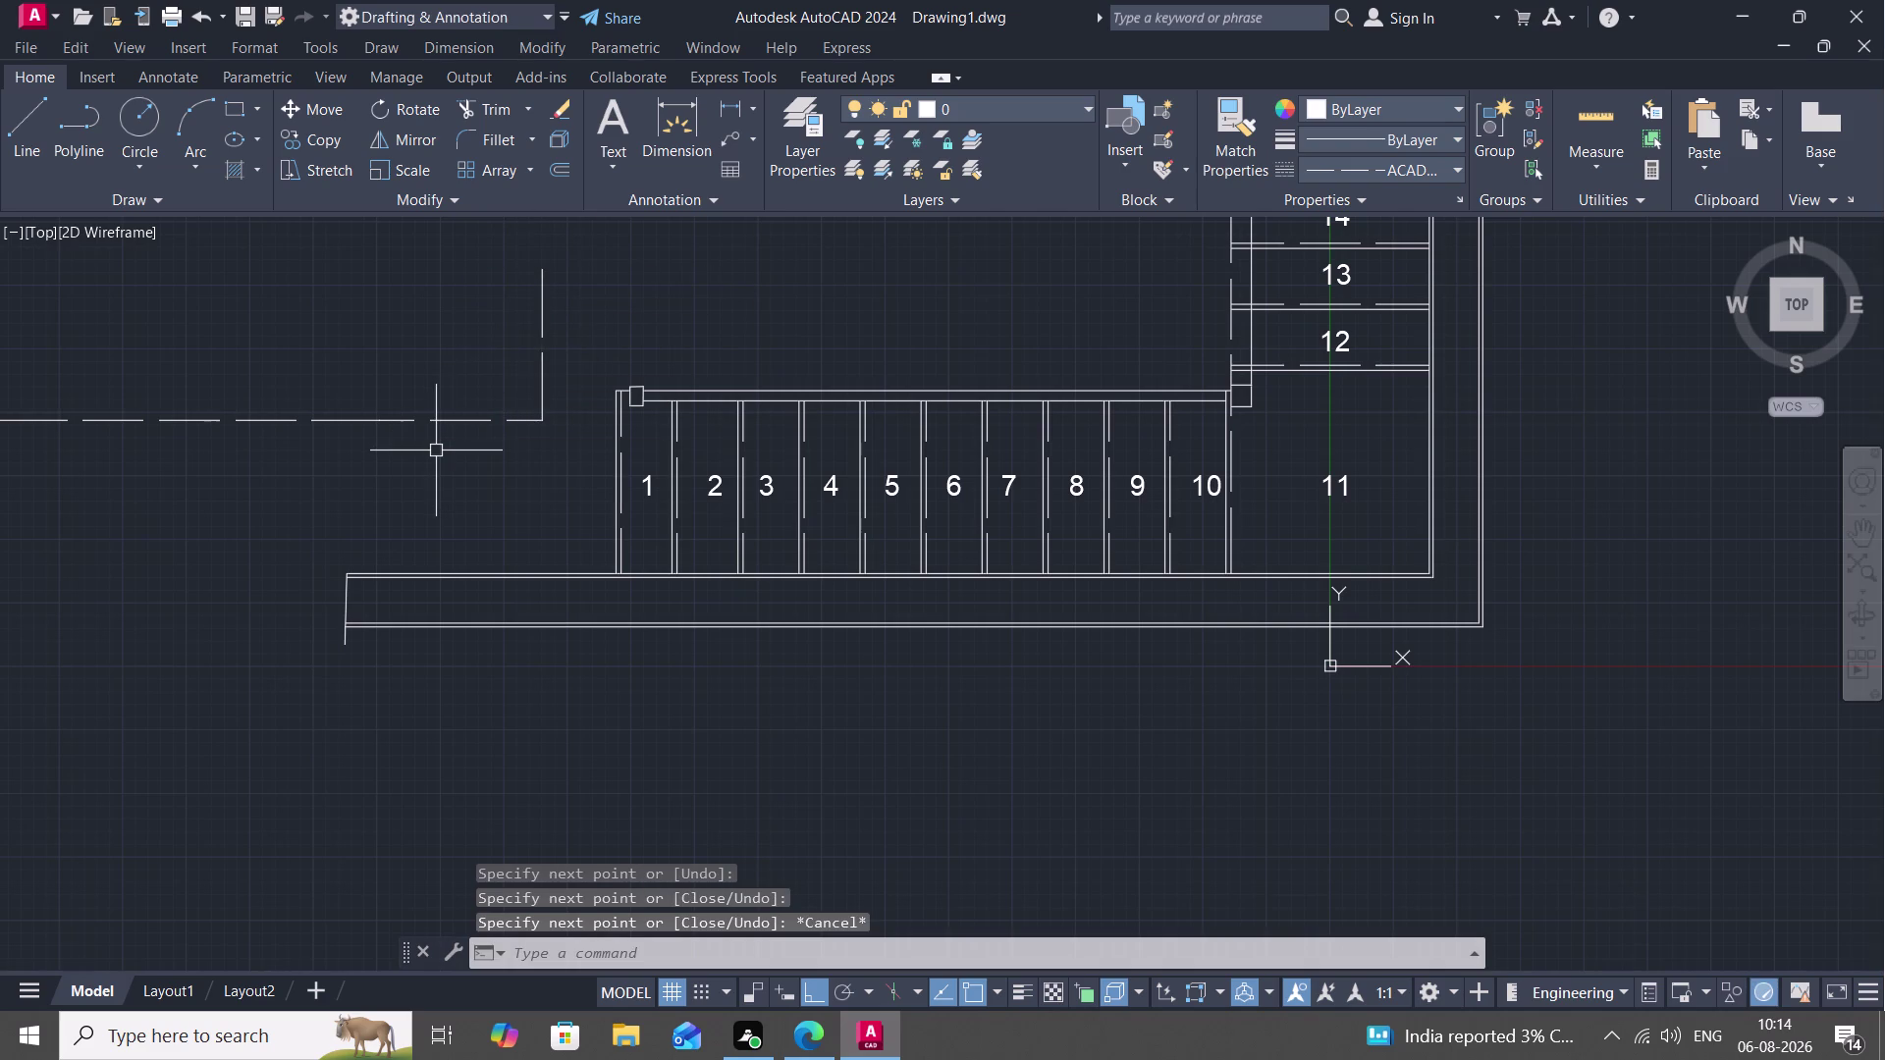
Clear the mistyped command and enter LTS for the linetype scale.
text(F;L)
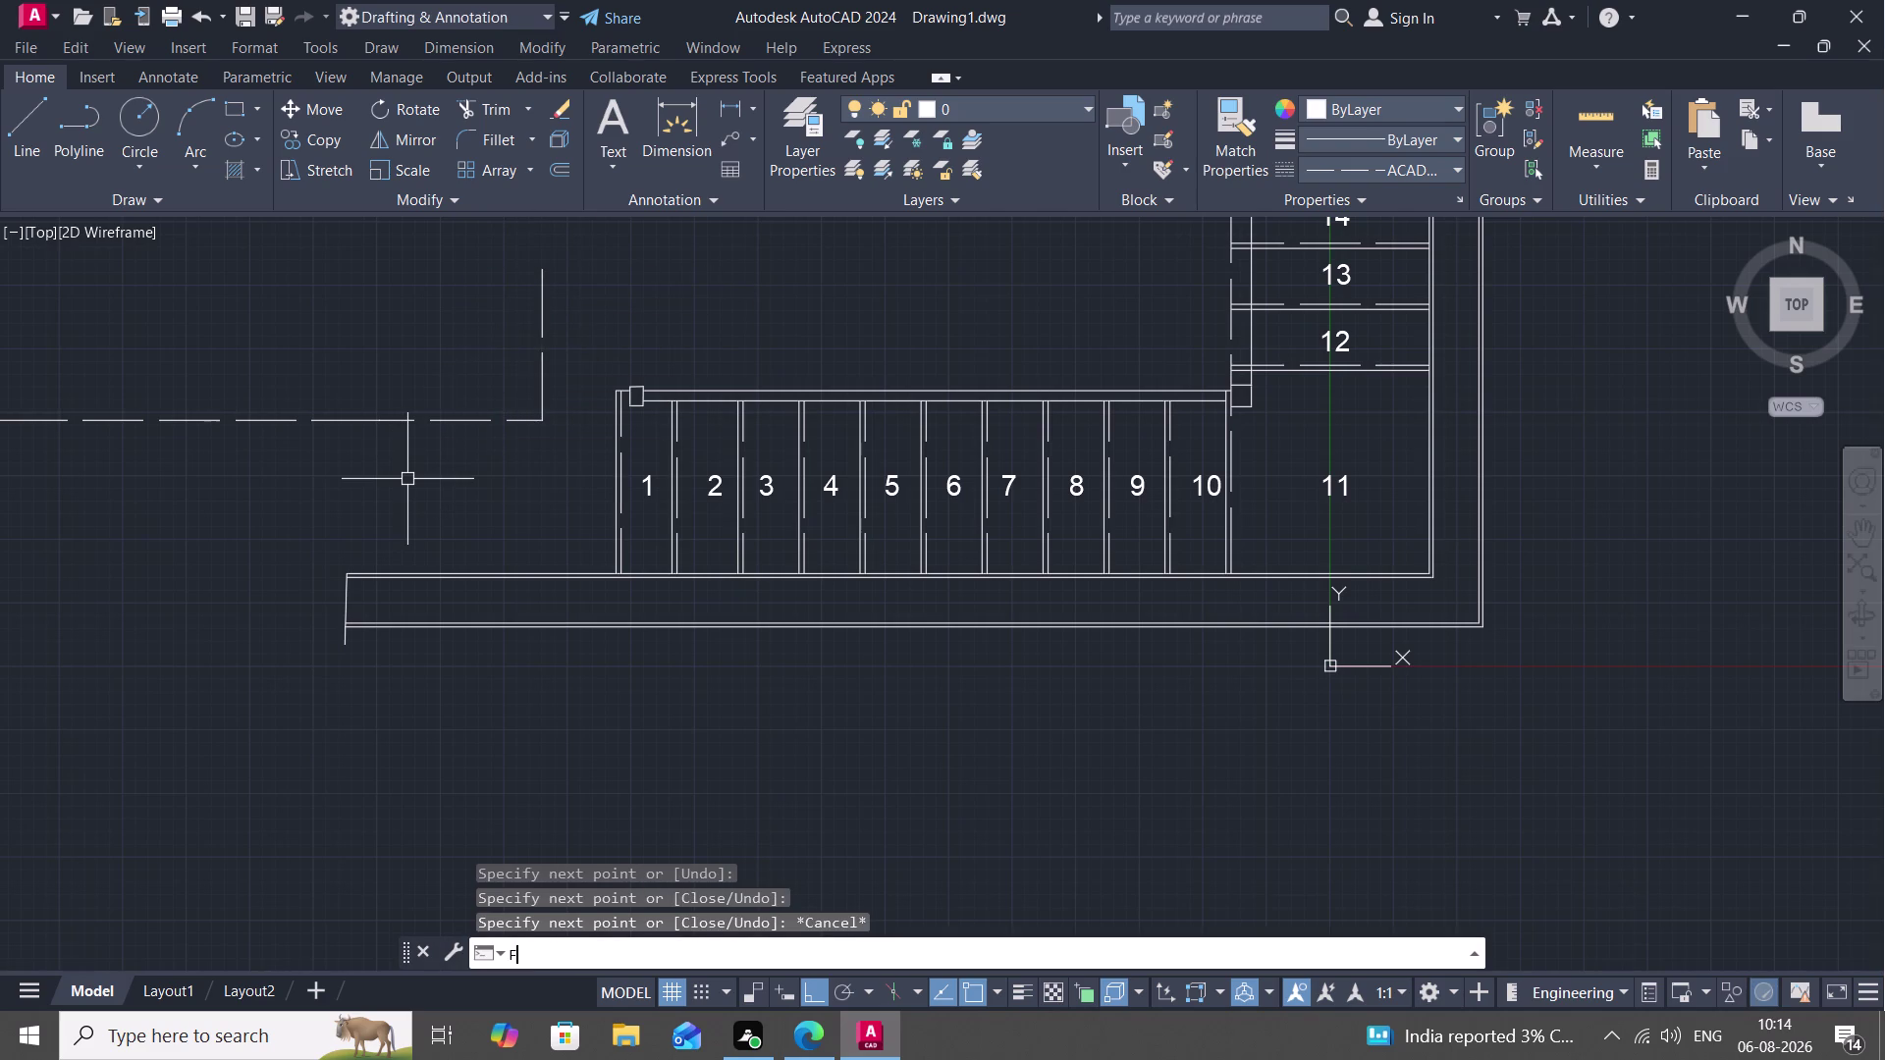
key(BackSpace)
key(BackSpace)
key(BackSpace)
key(BackSpace)
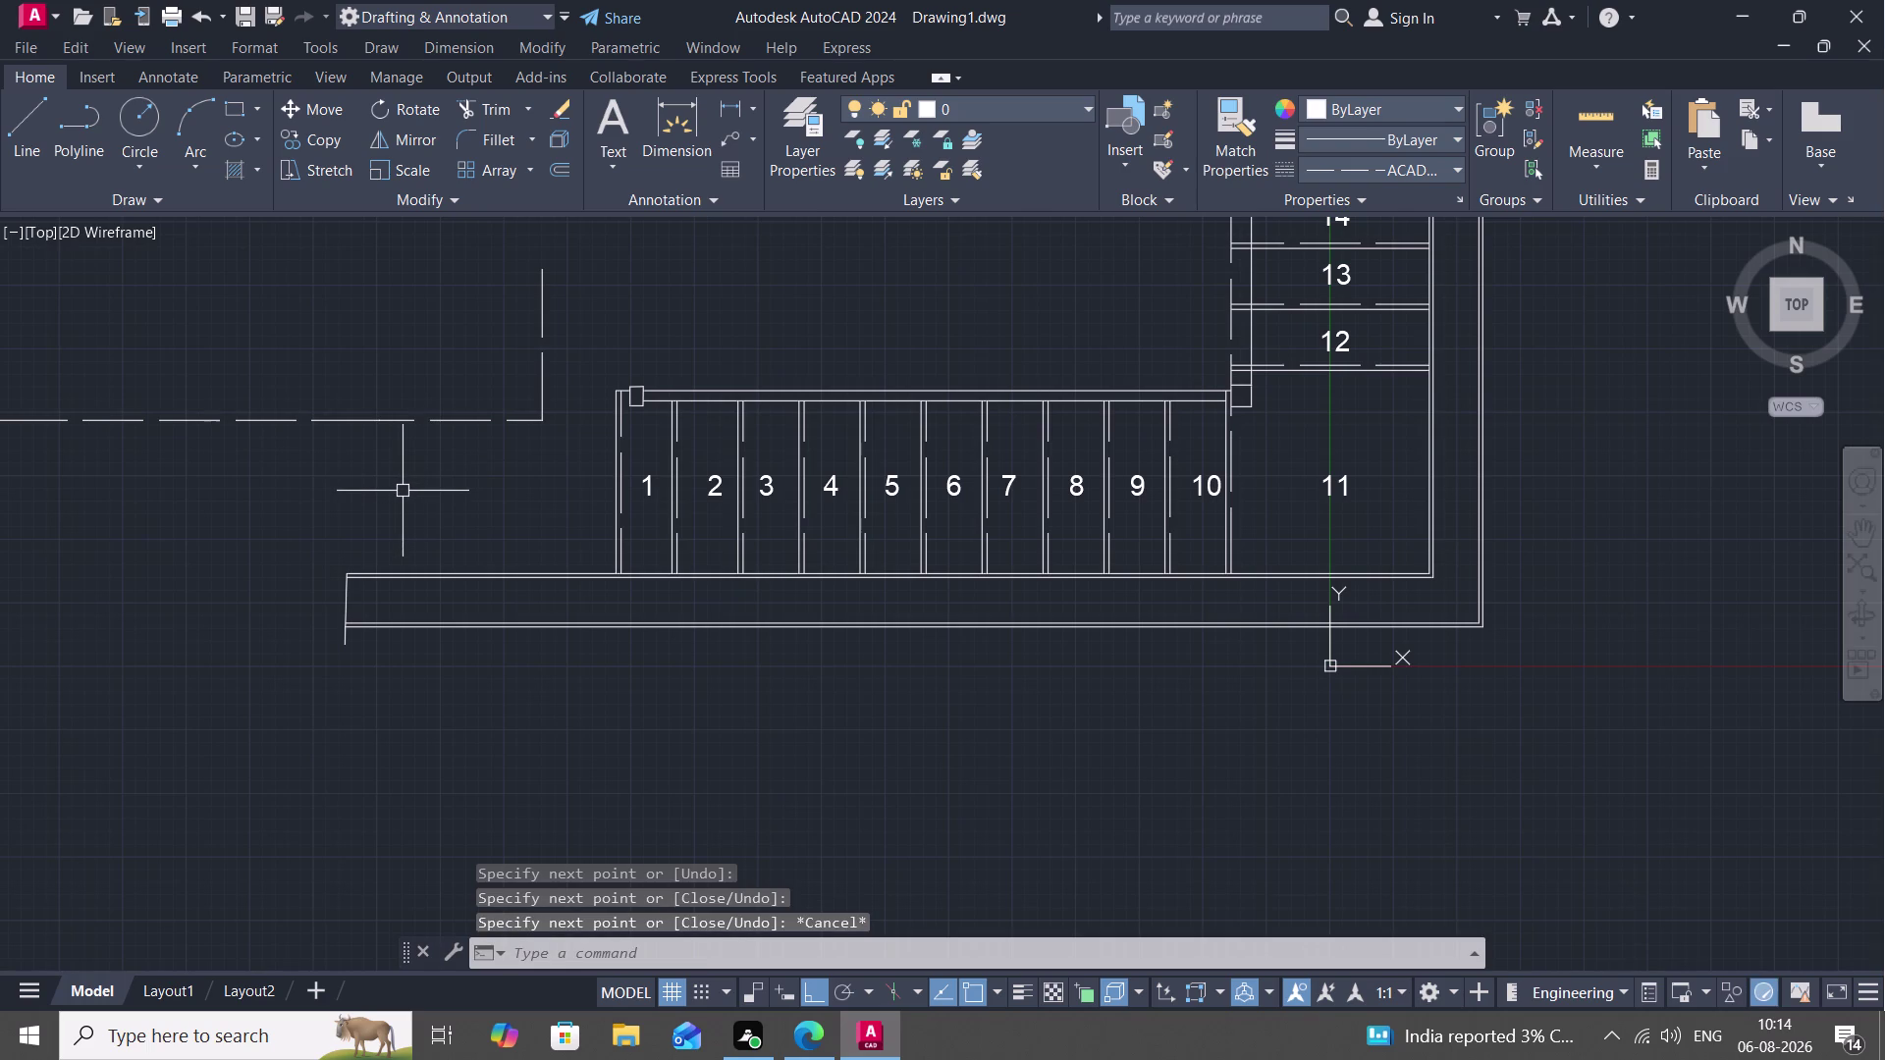
key(l)
key(t)
text(S)
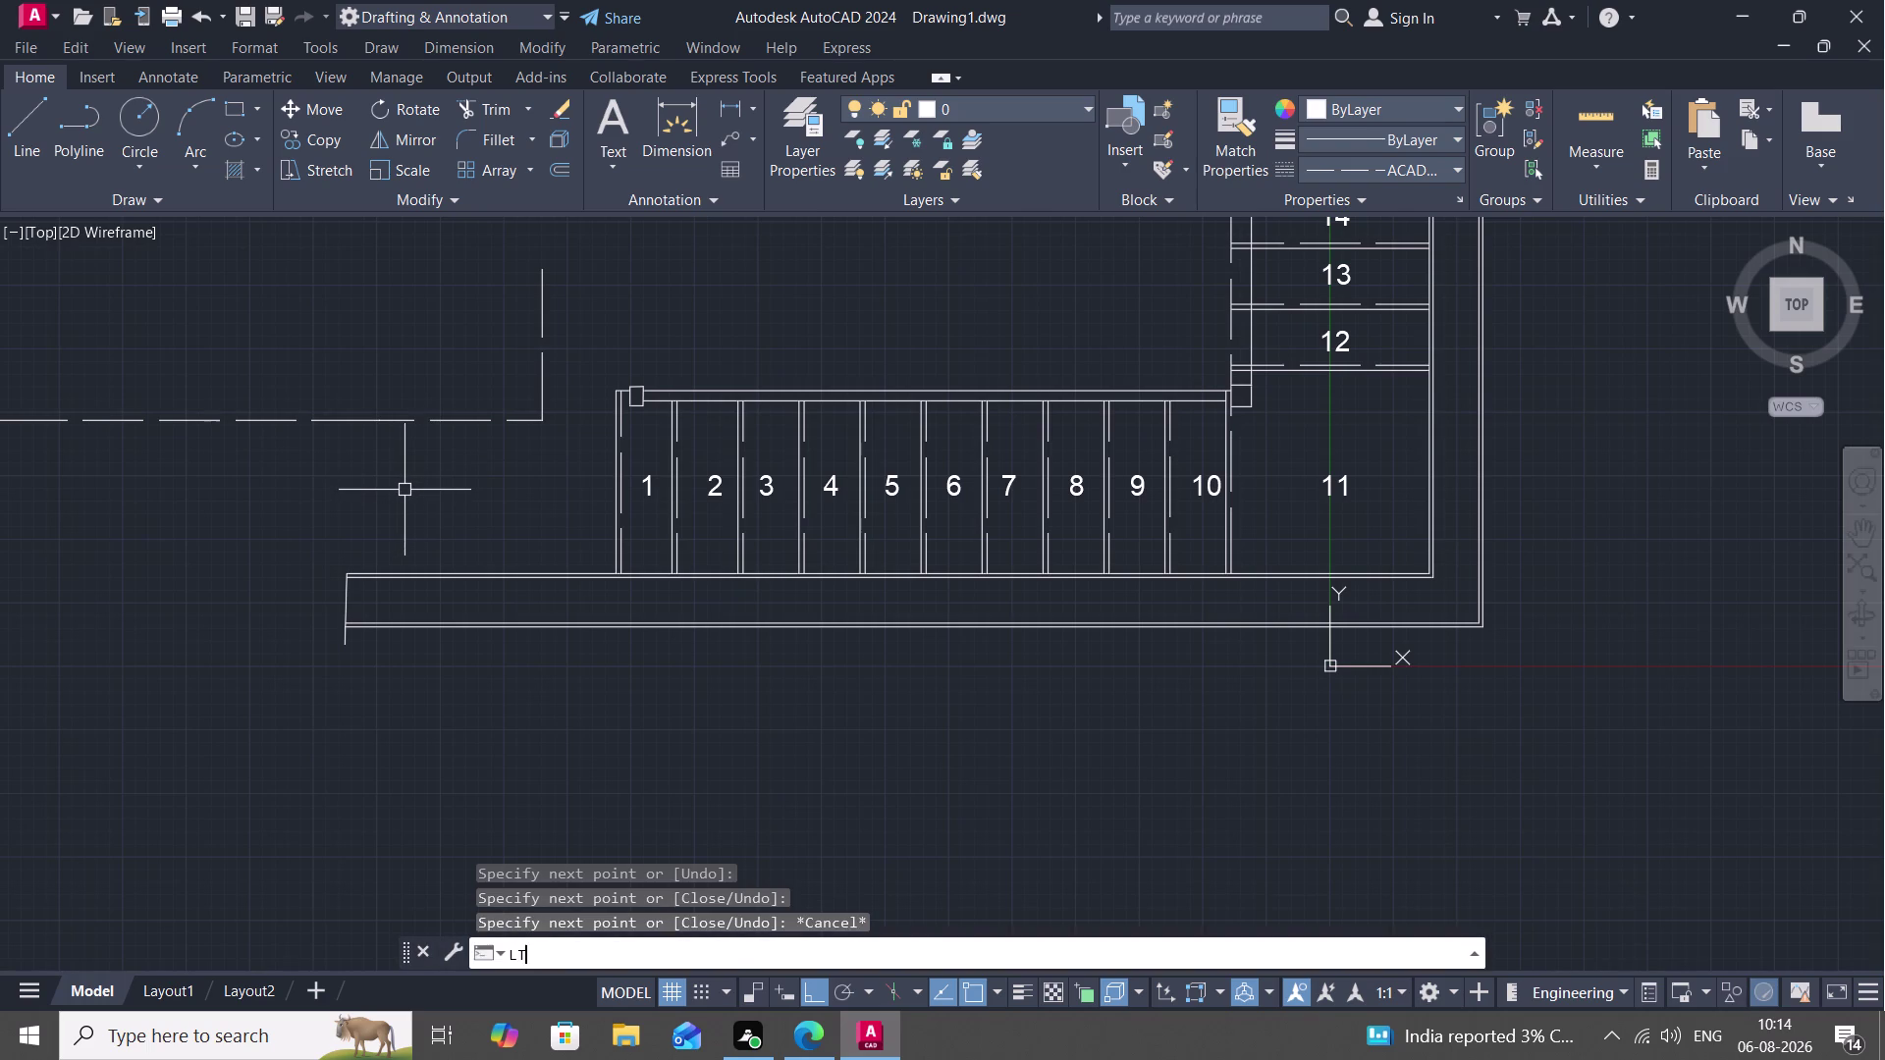
key(space)
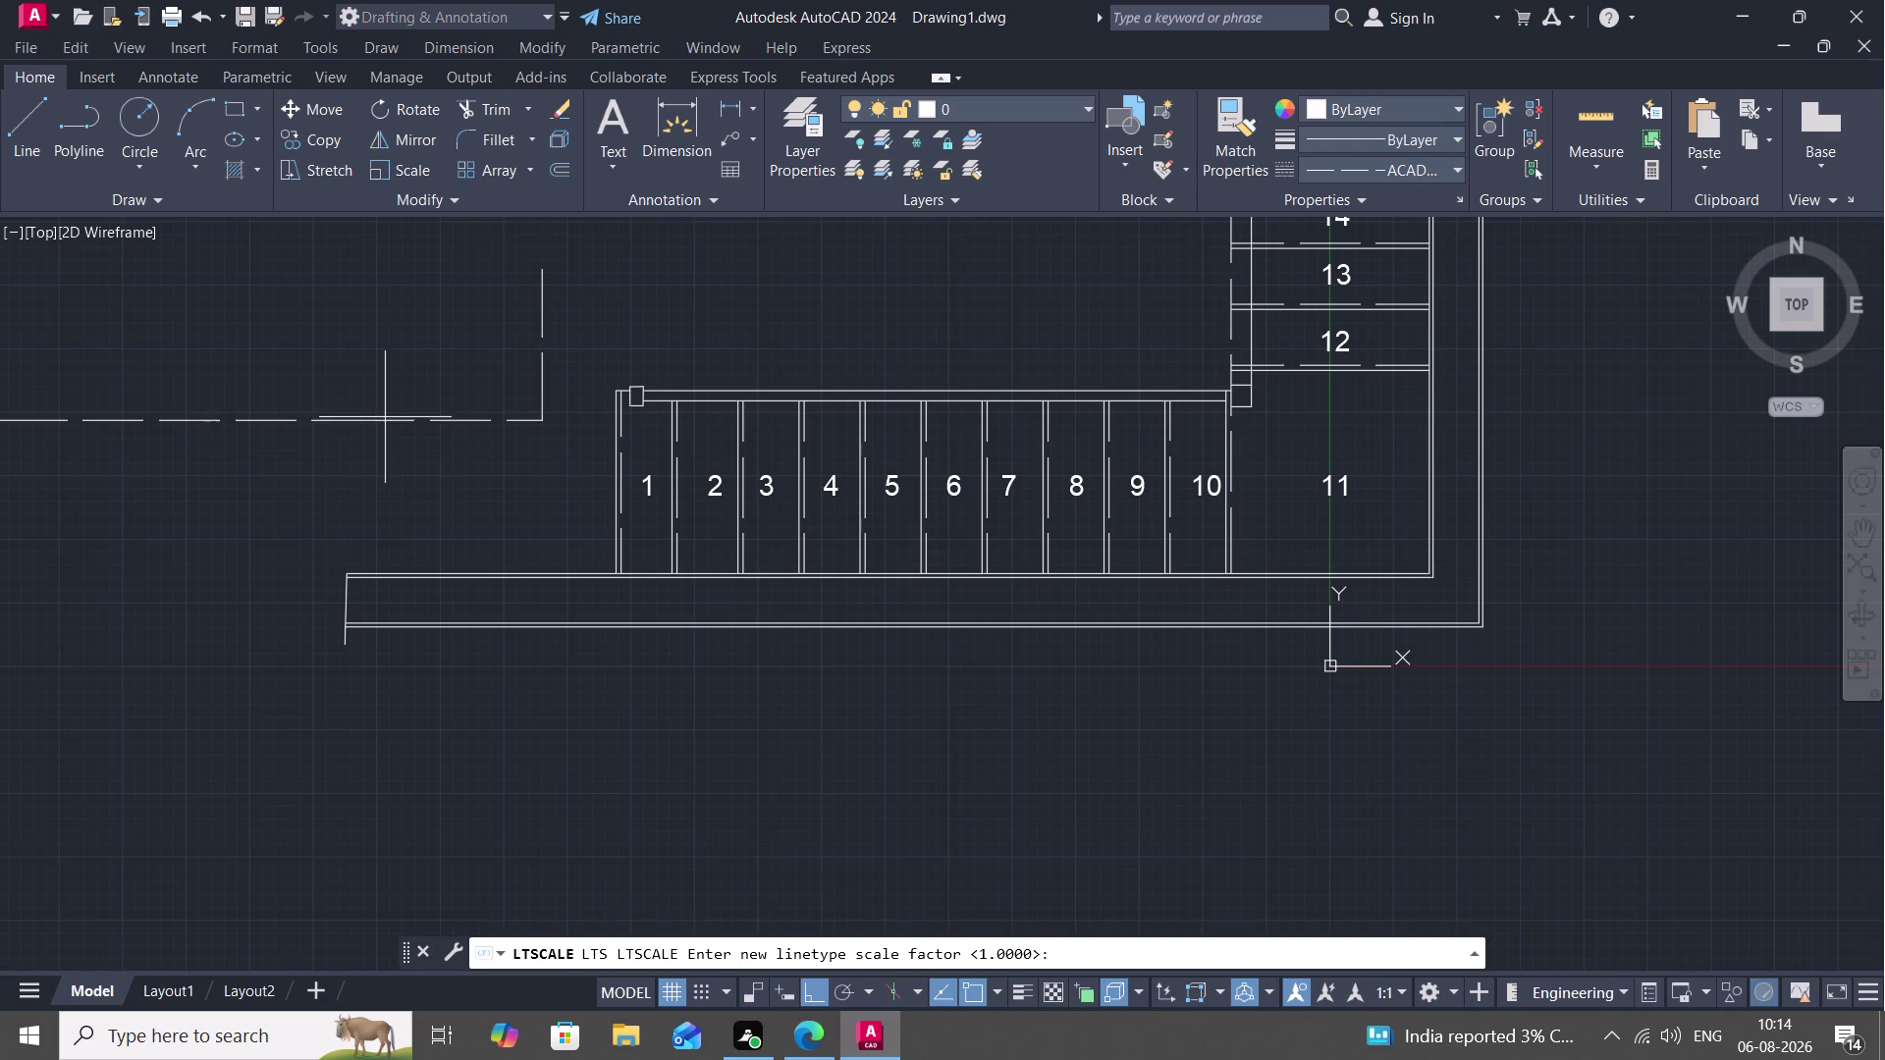
Try a linetype scale change with the value 00, then cancel it.
click(390, 422)
key(Escape)
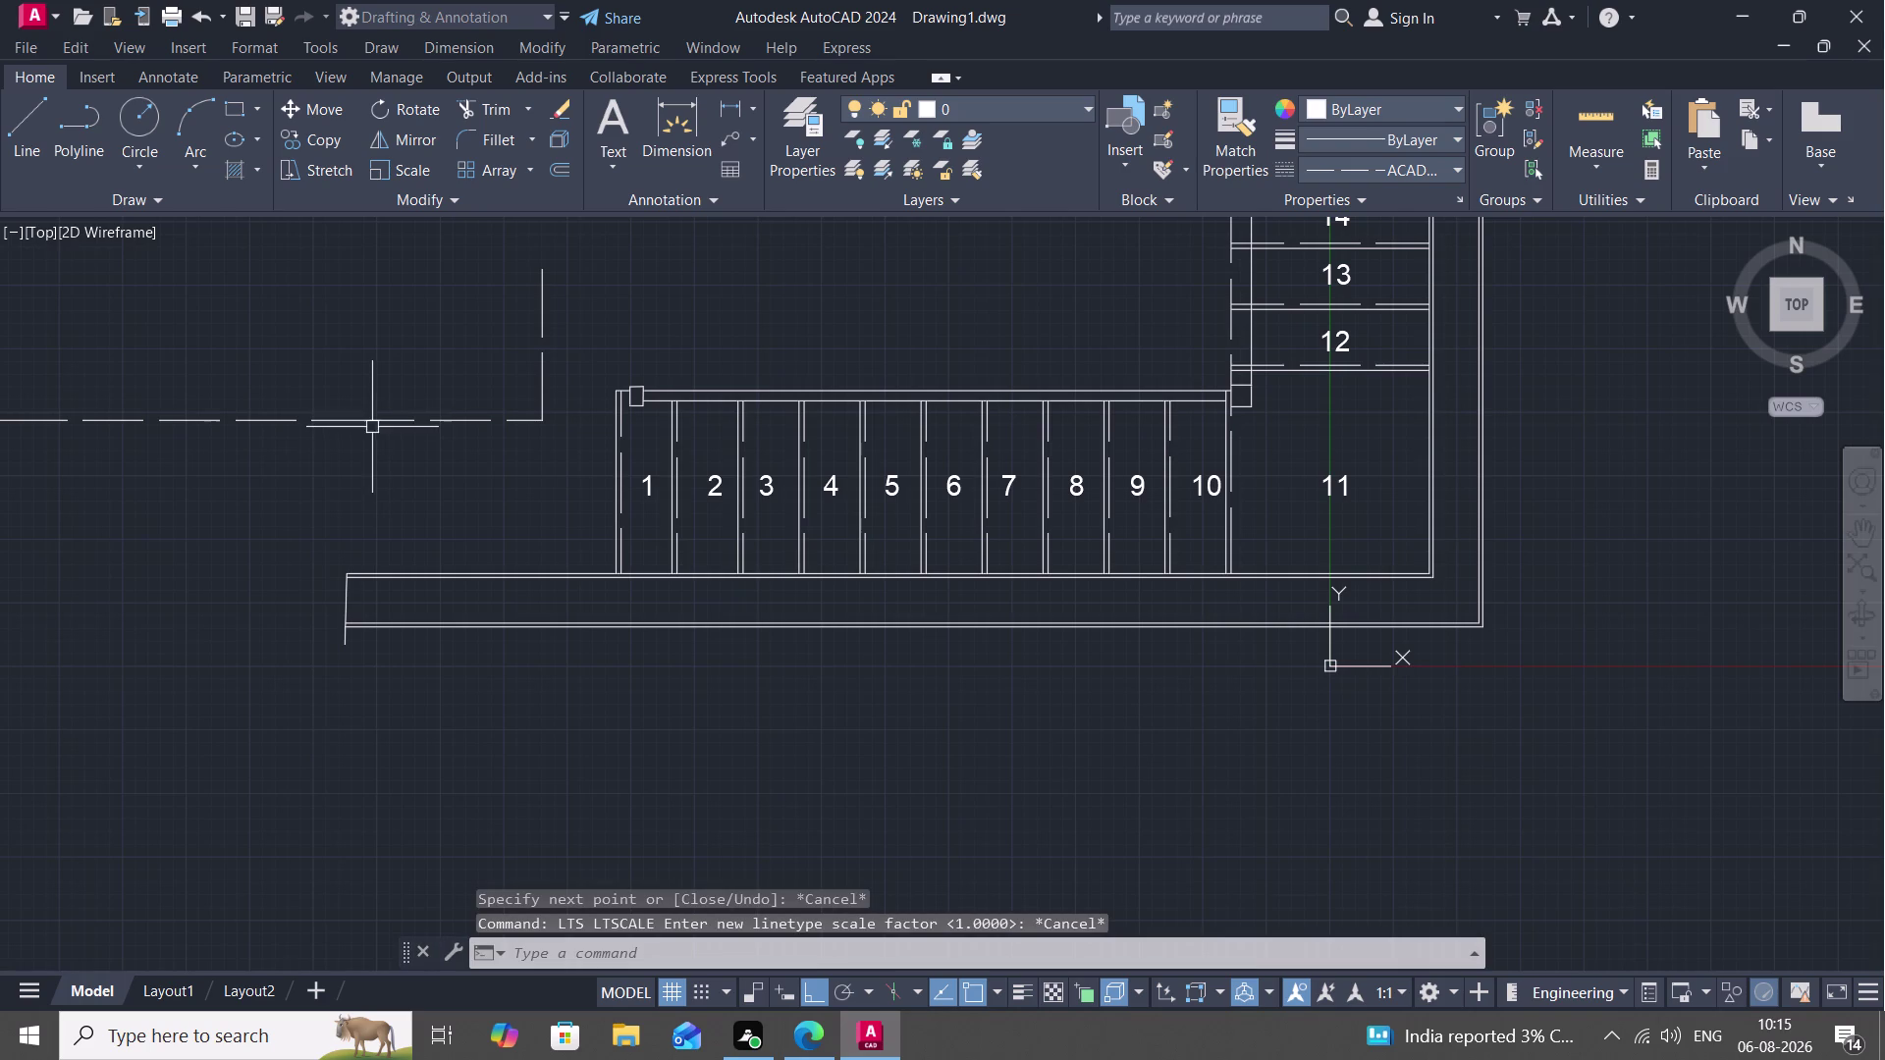
click(382, 421)
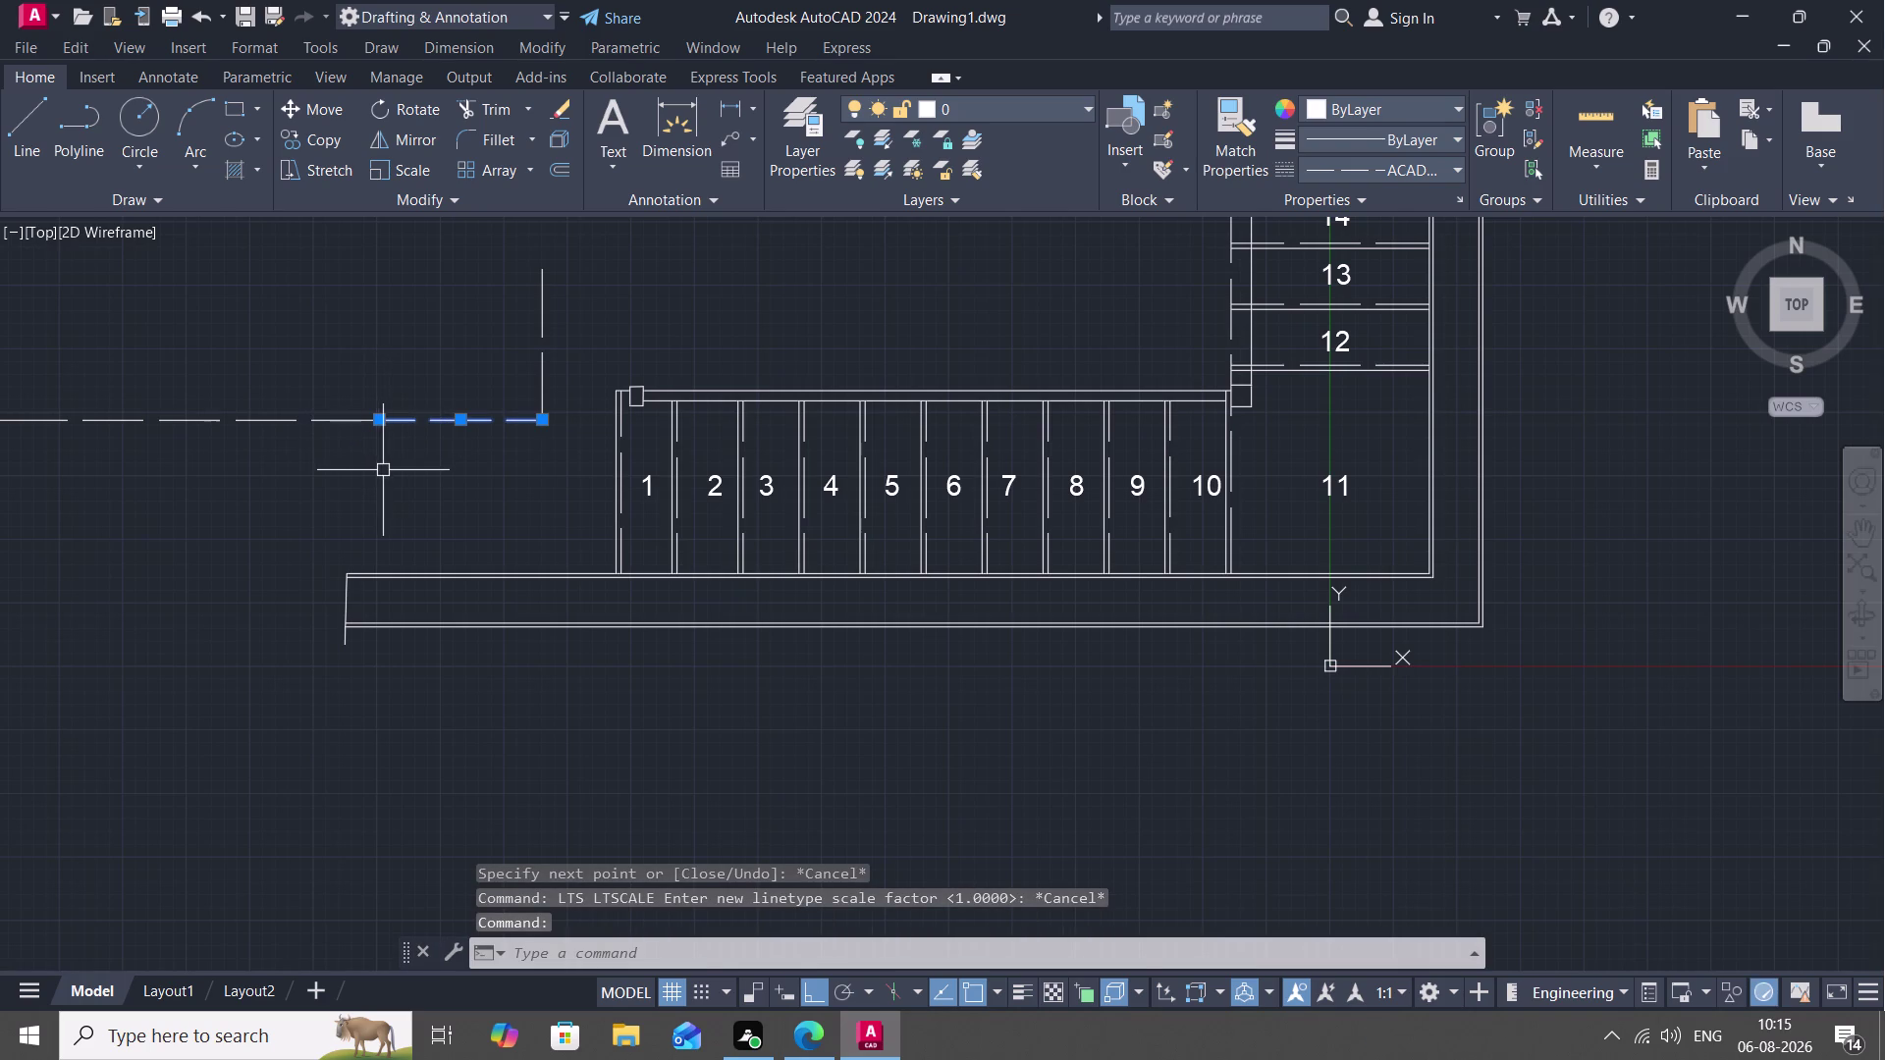
key(l)
text(TS)
key(space)
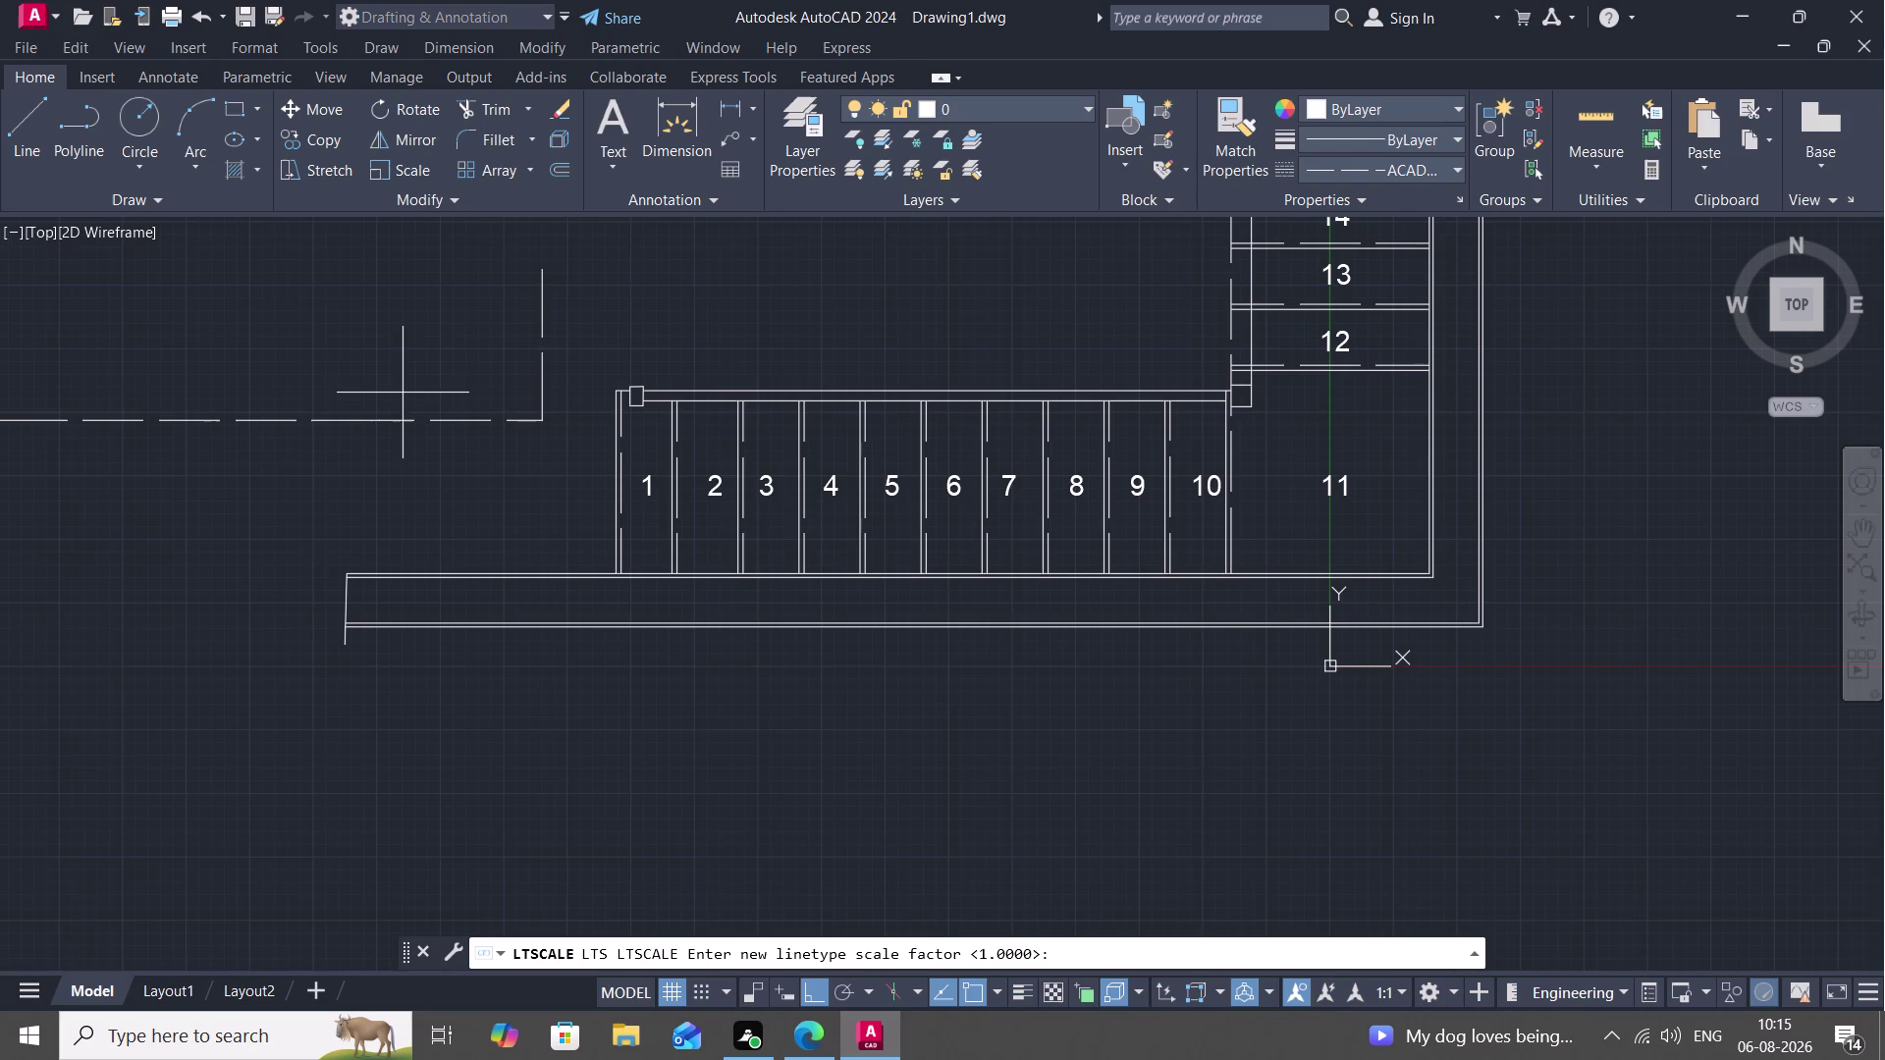
click(456, 420)
key(0)
key(0)
key(Return)
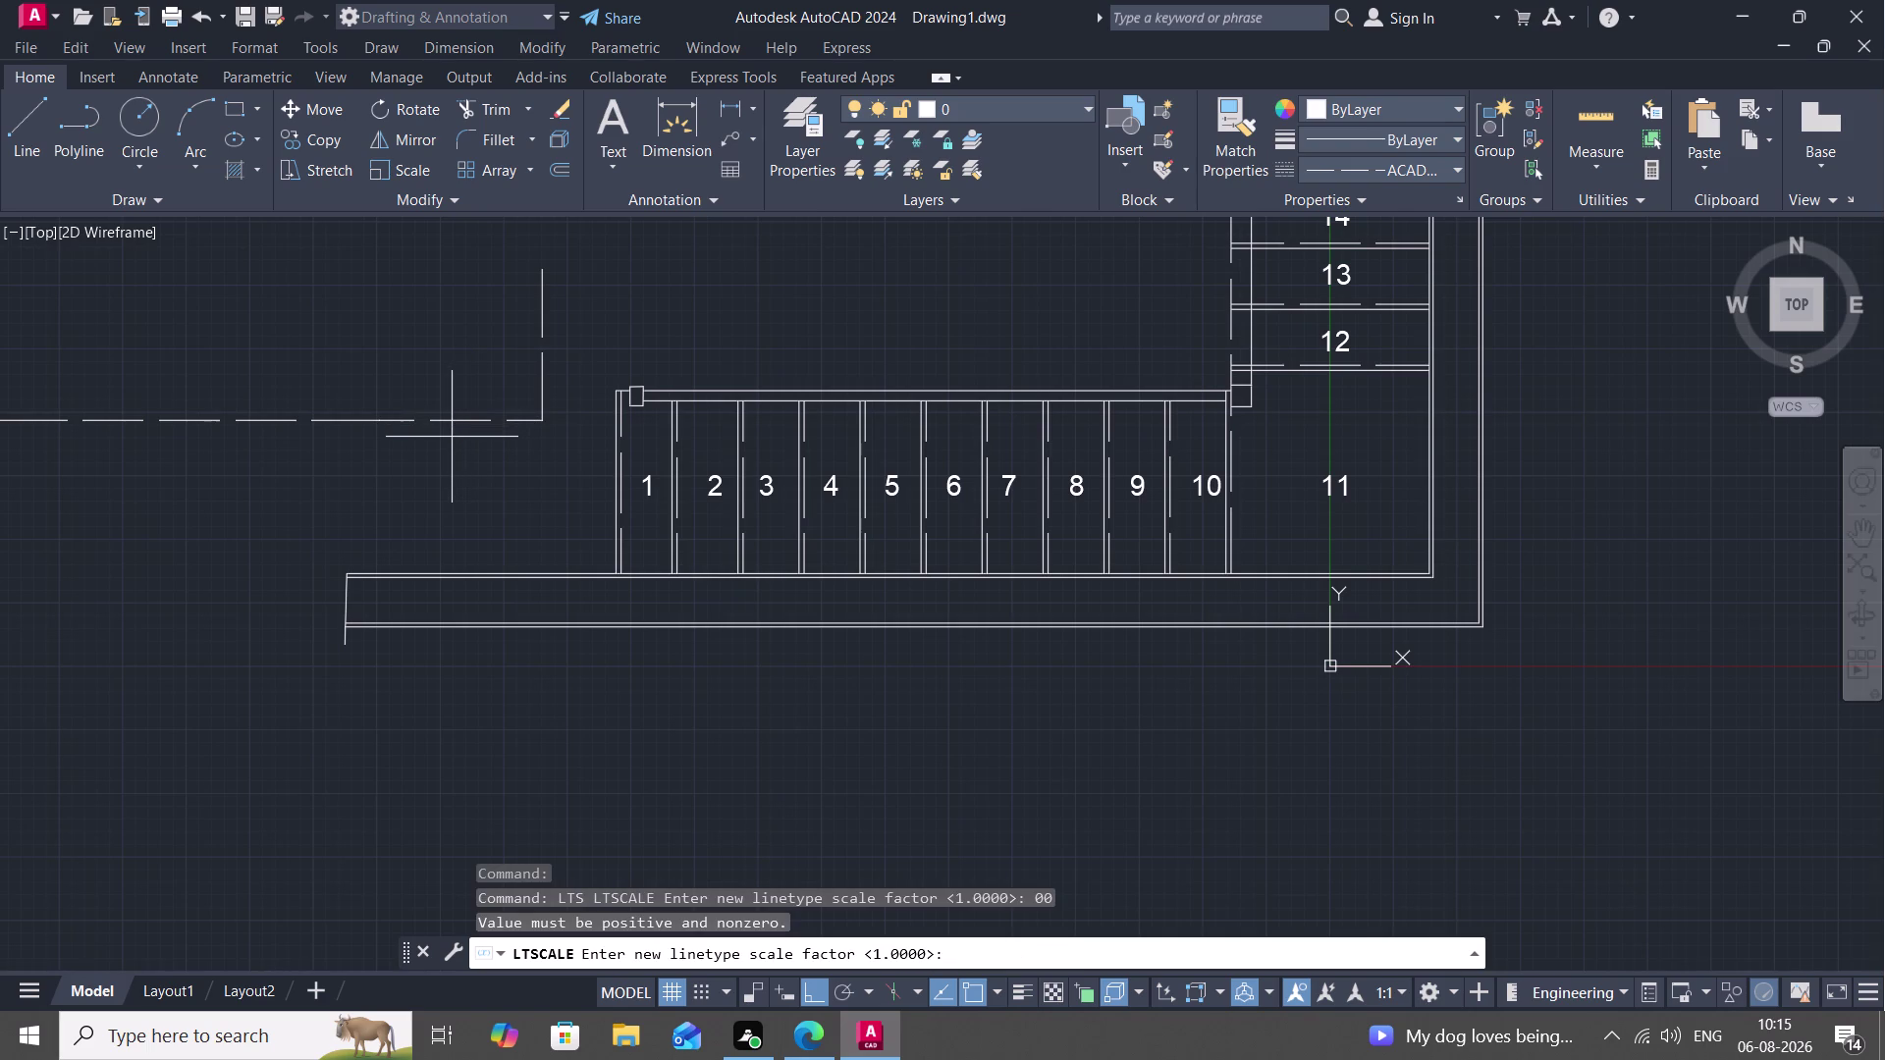
key(space)
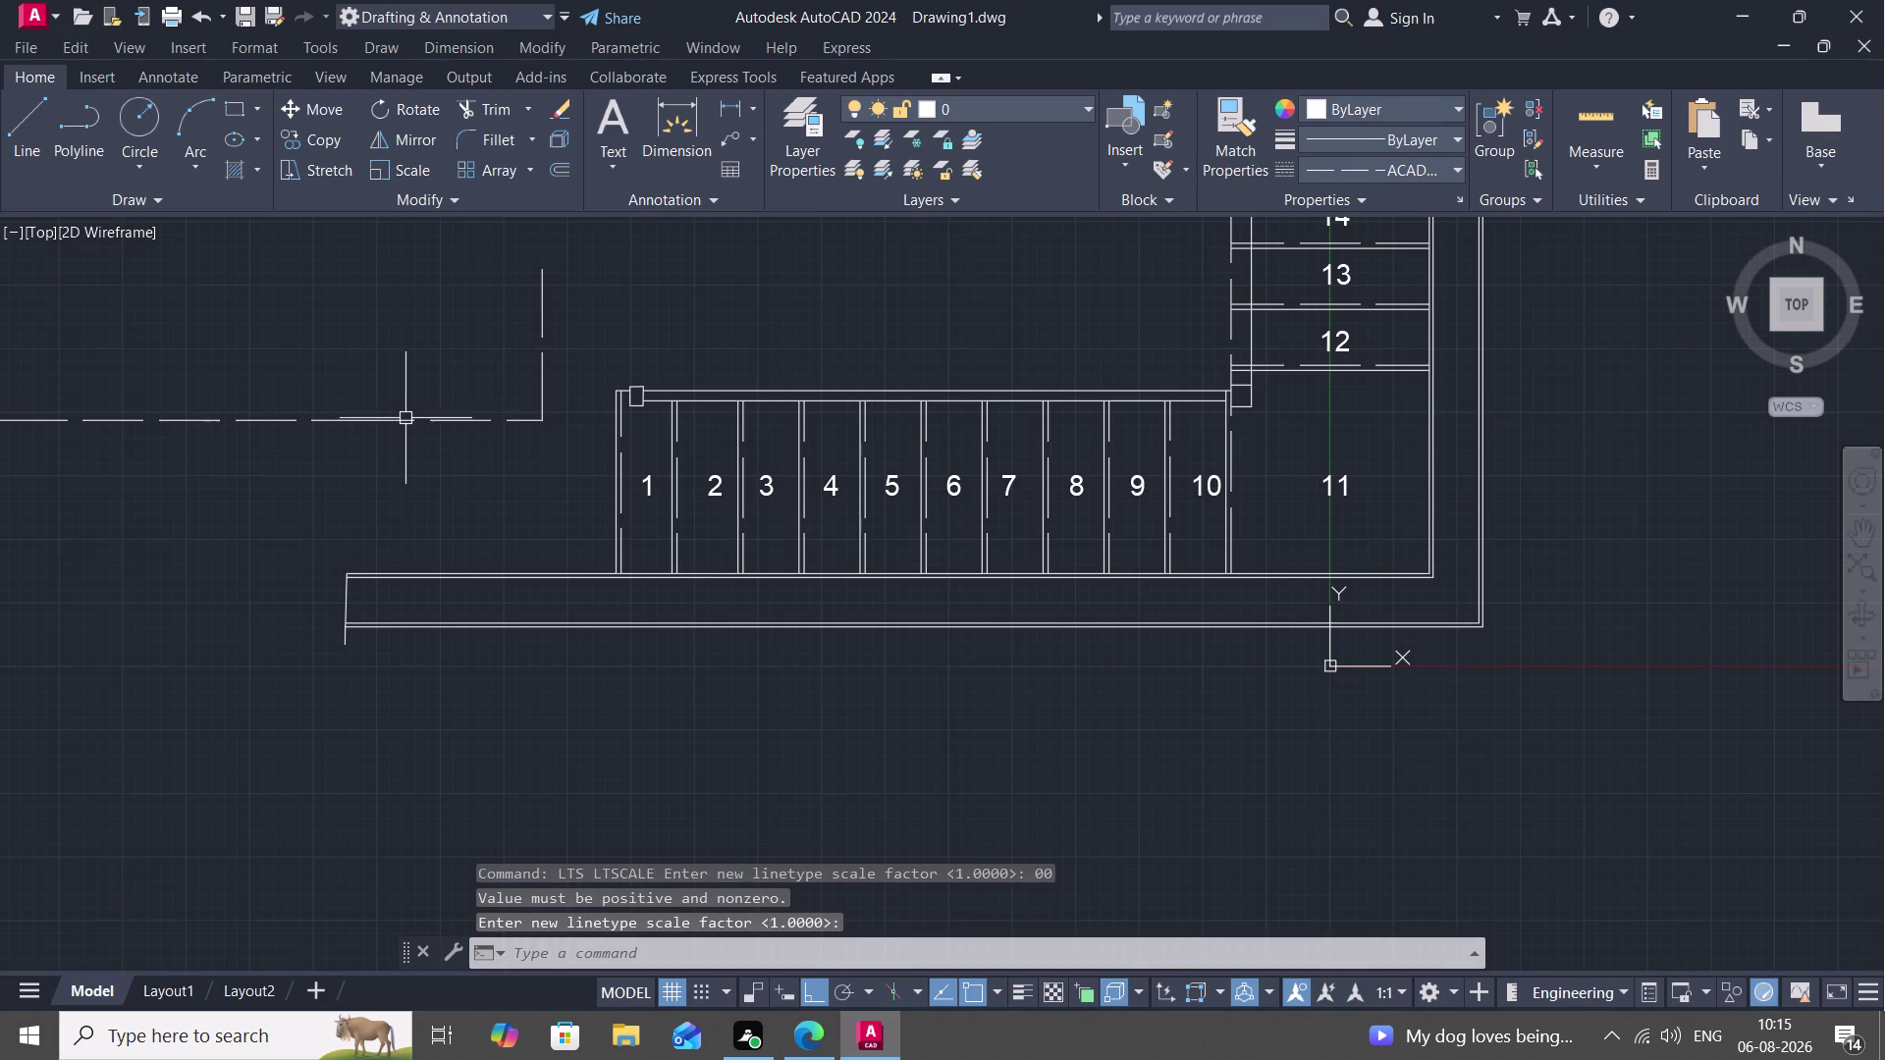
Set the linetype scale to 0.1 for finer dashes.
click(406, 420)
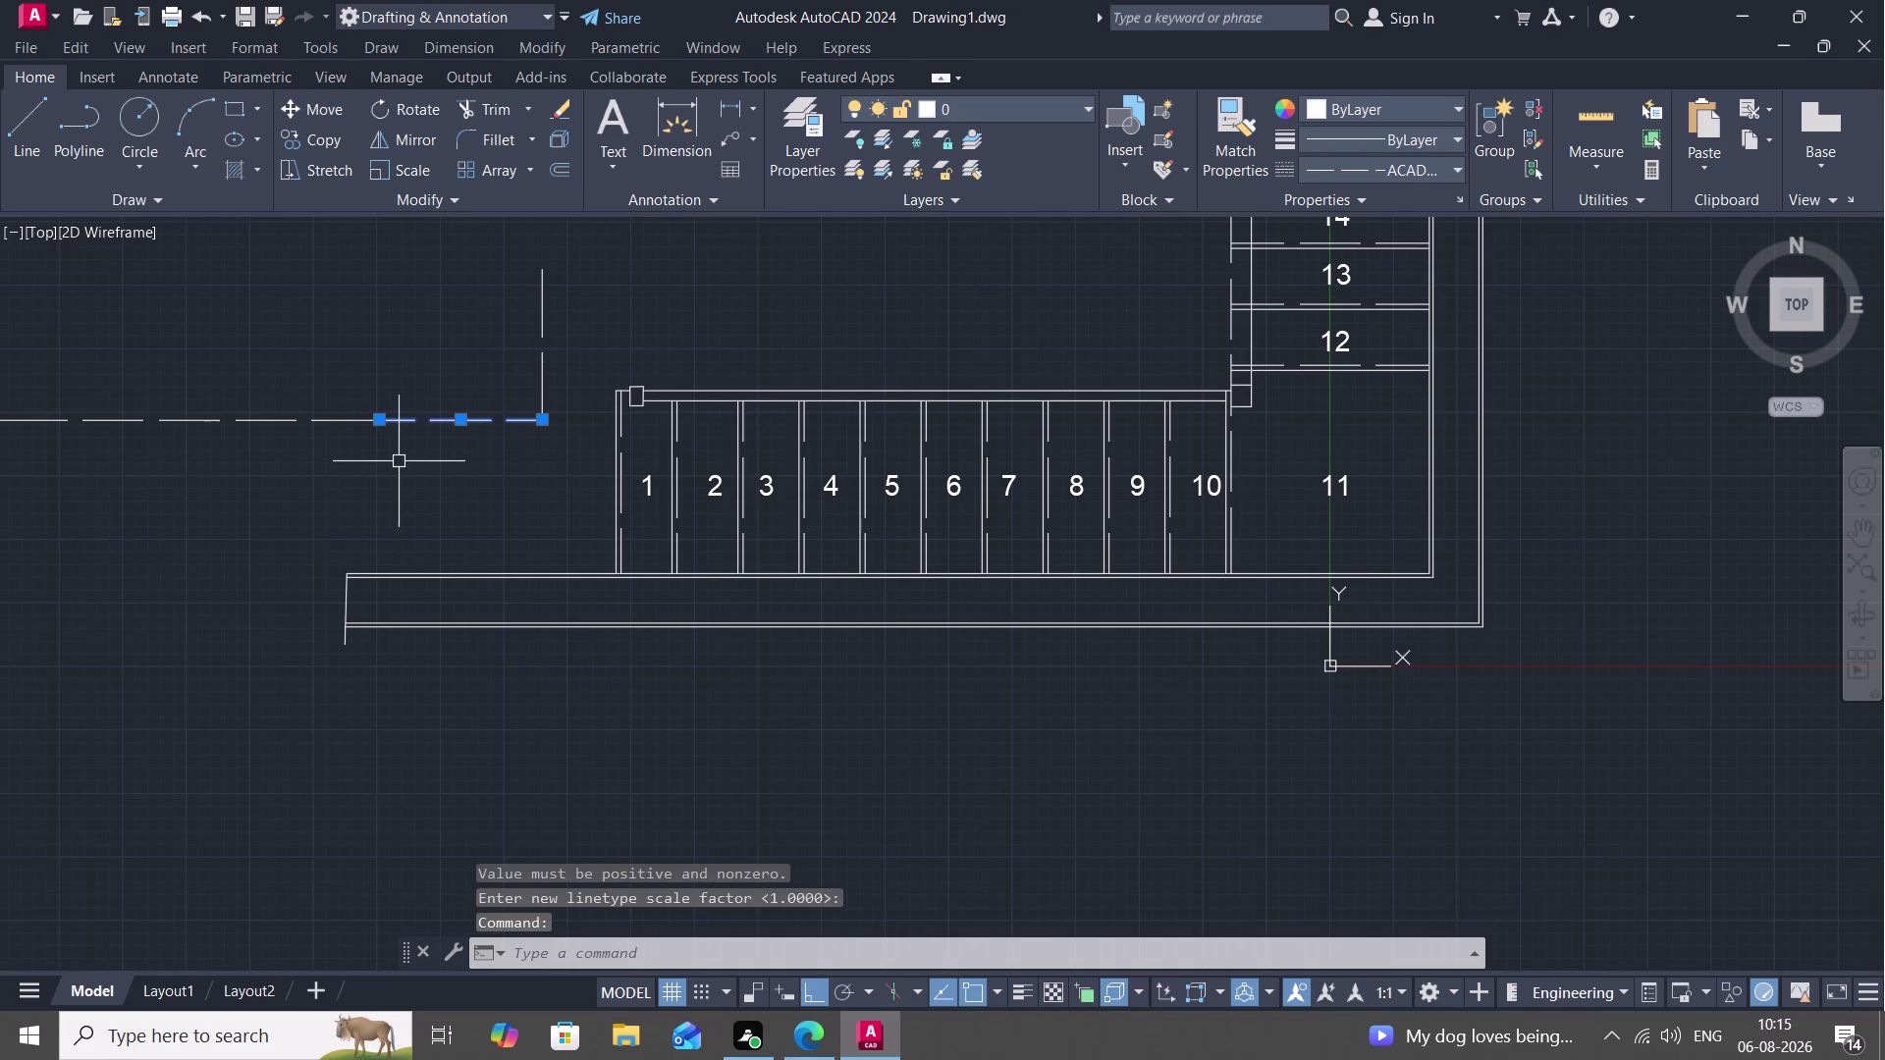
text(L)
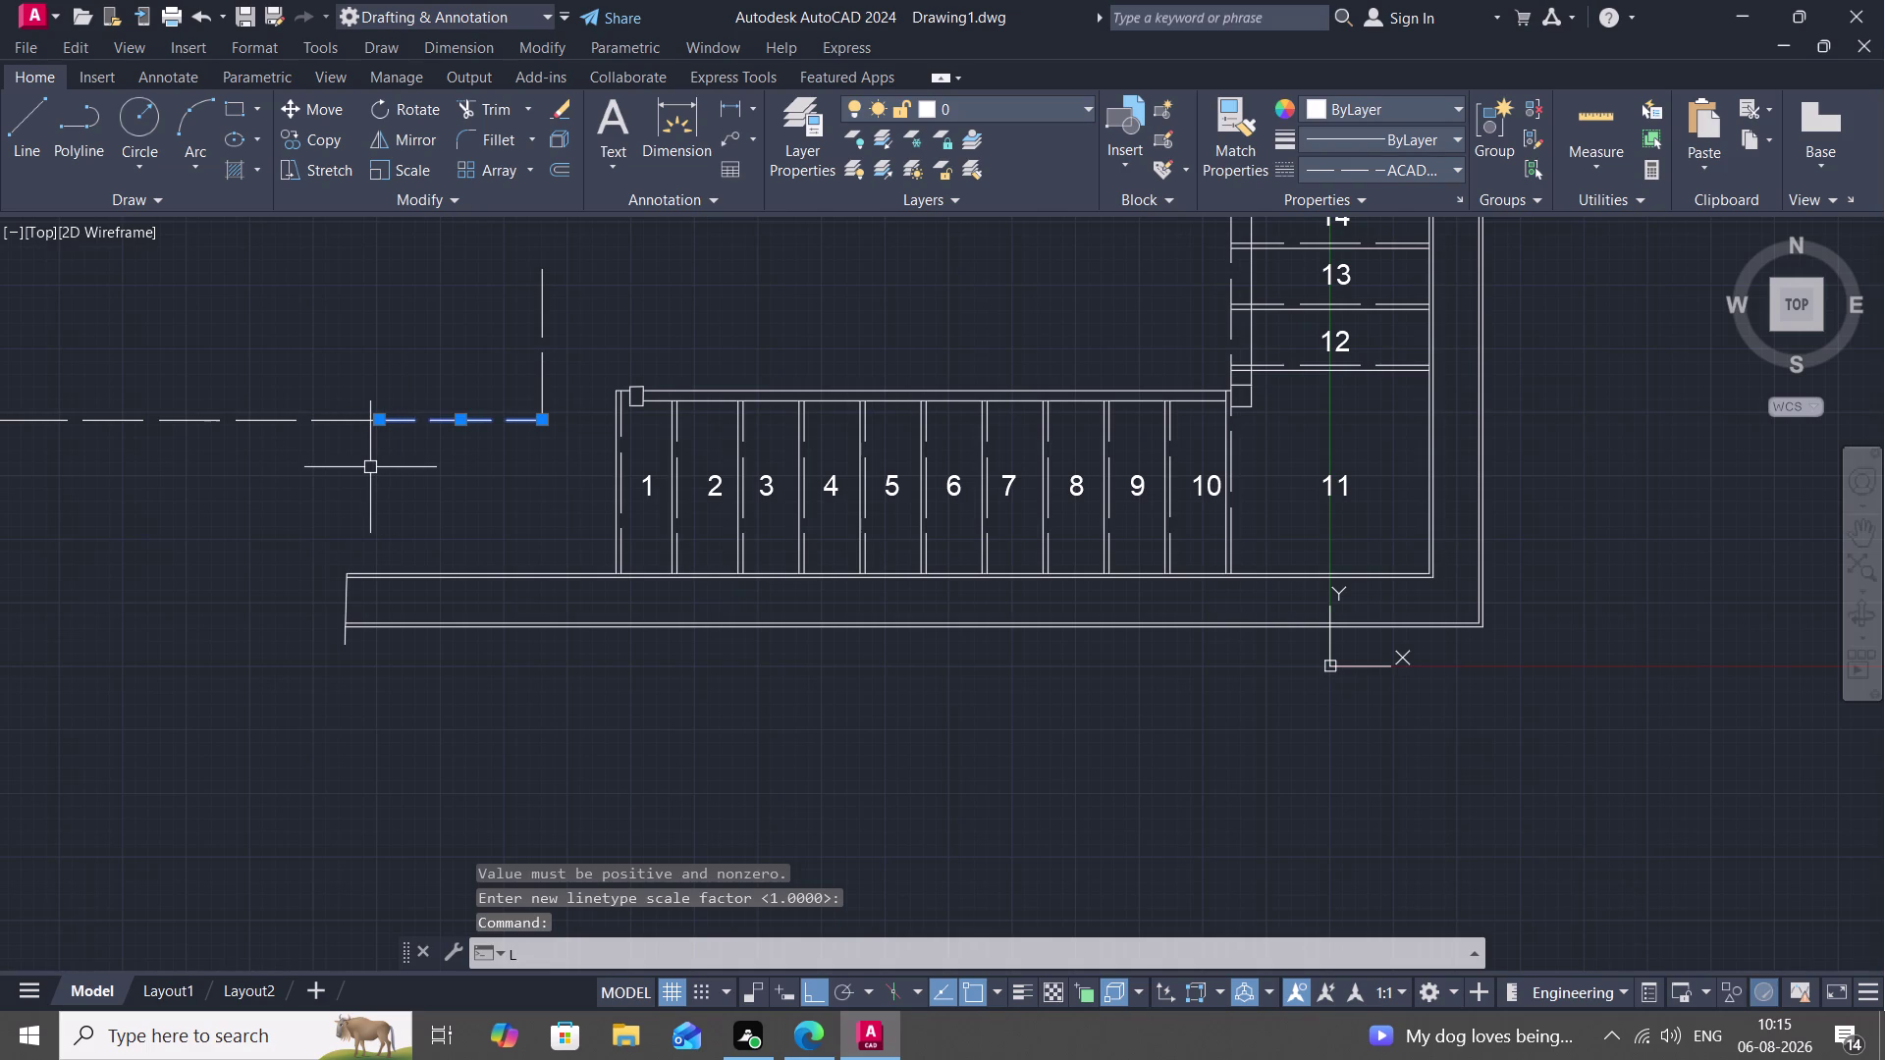
text(TS)
key(space)
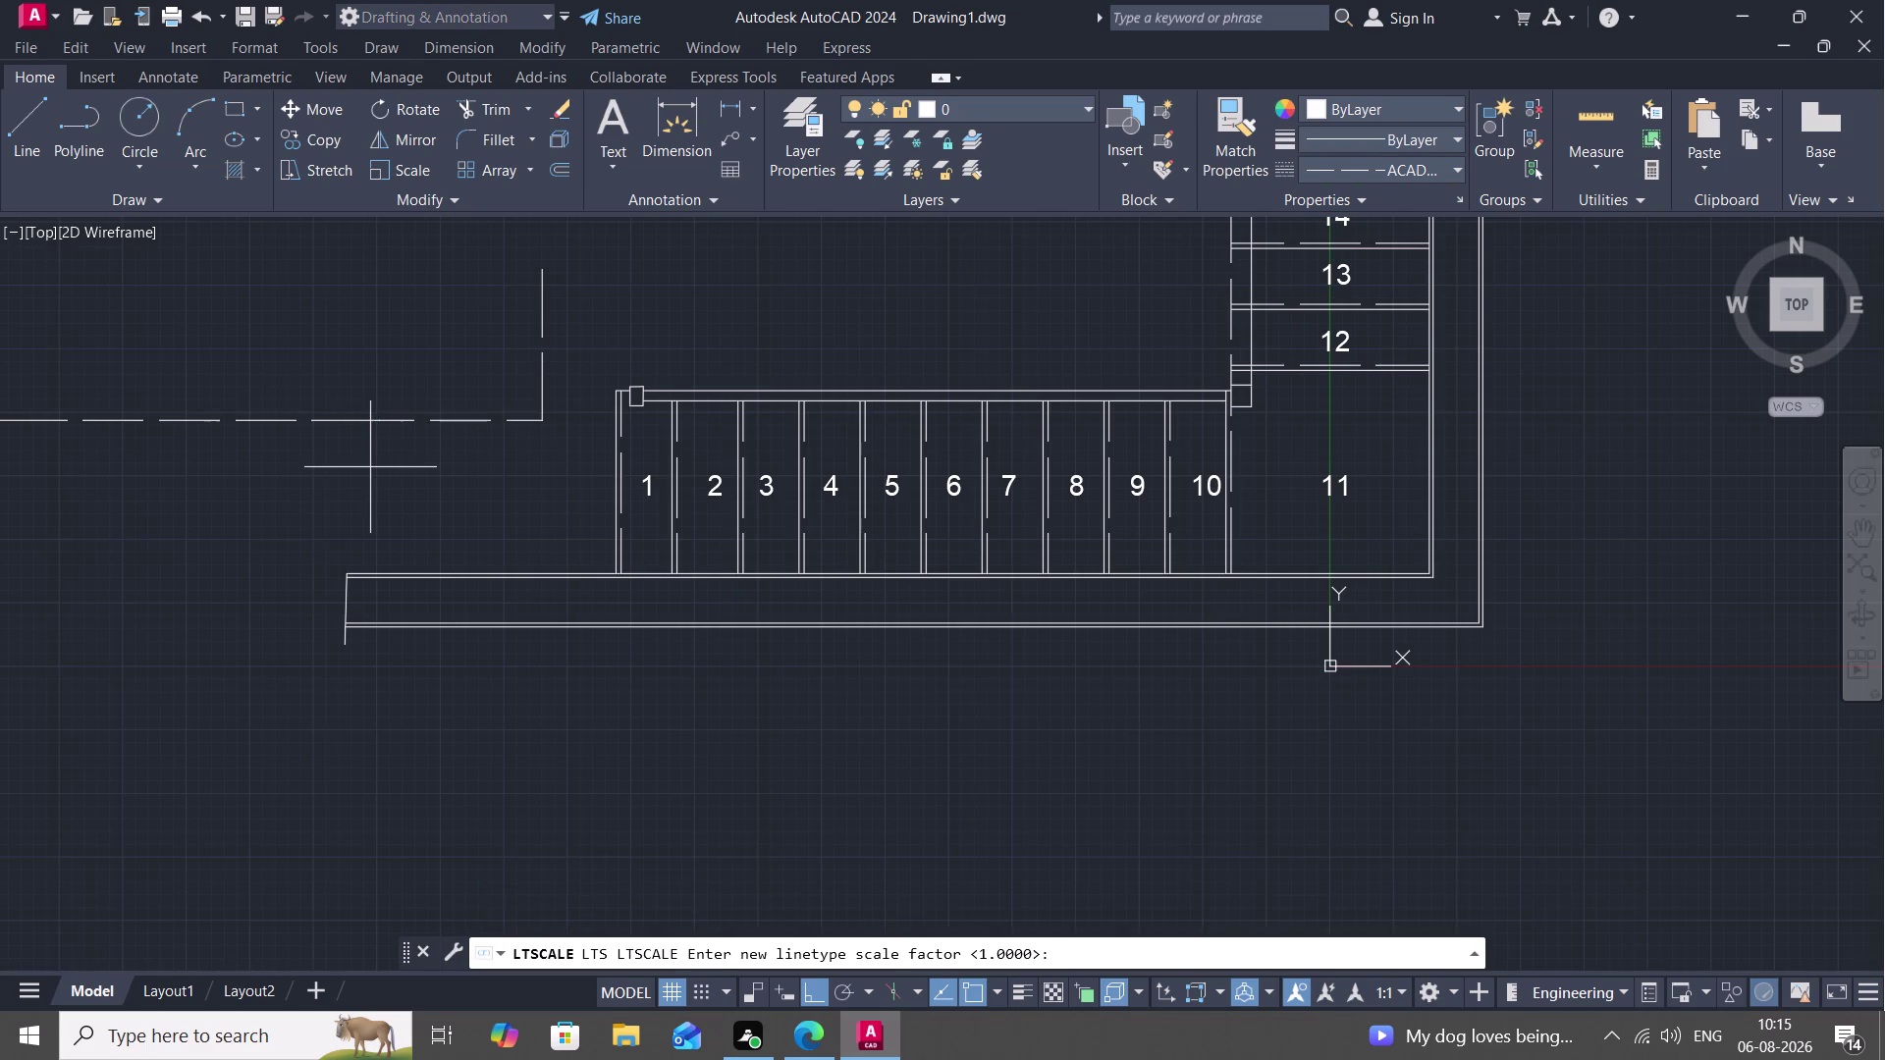
key(0)
key(period)
key(1)
key(Return)
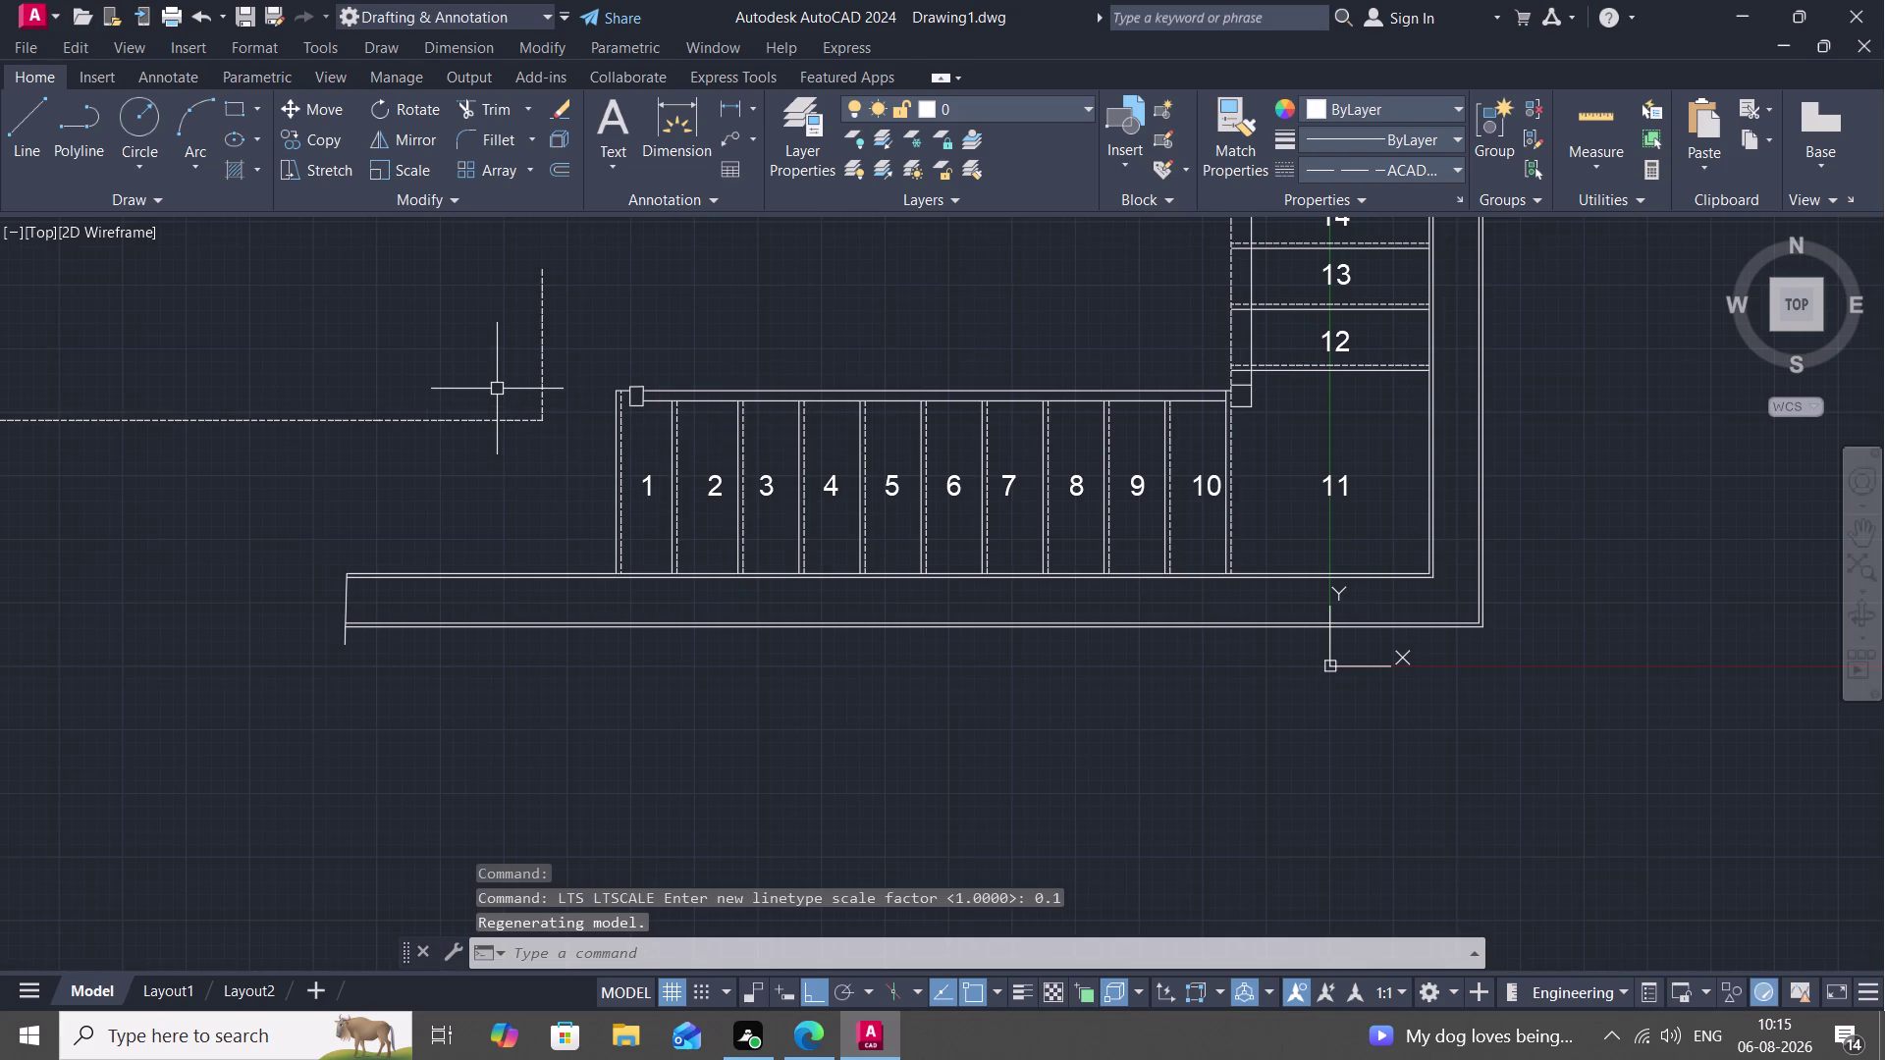
Delete the short vertical dashed line and its short connecting segment.
click(497, 386)
key(Escape)
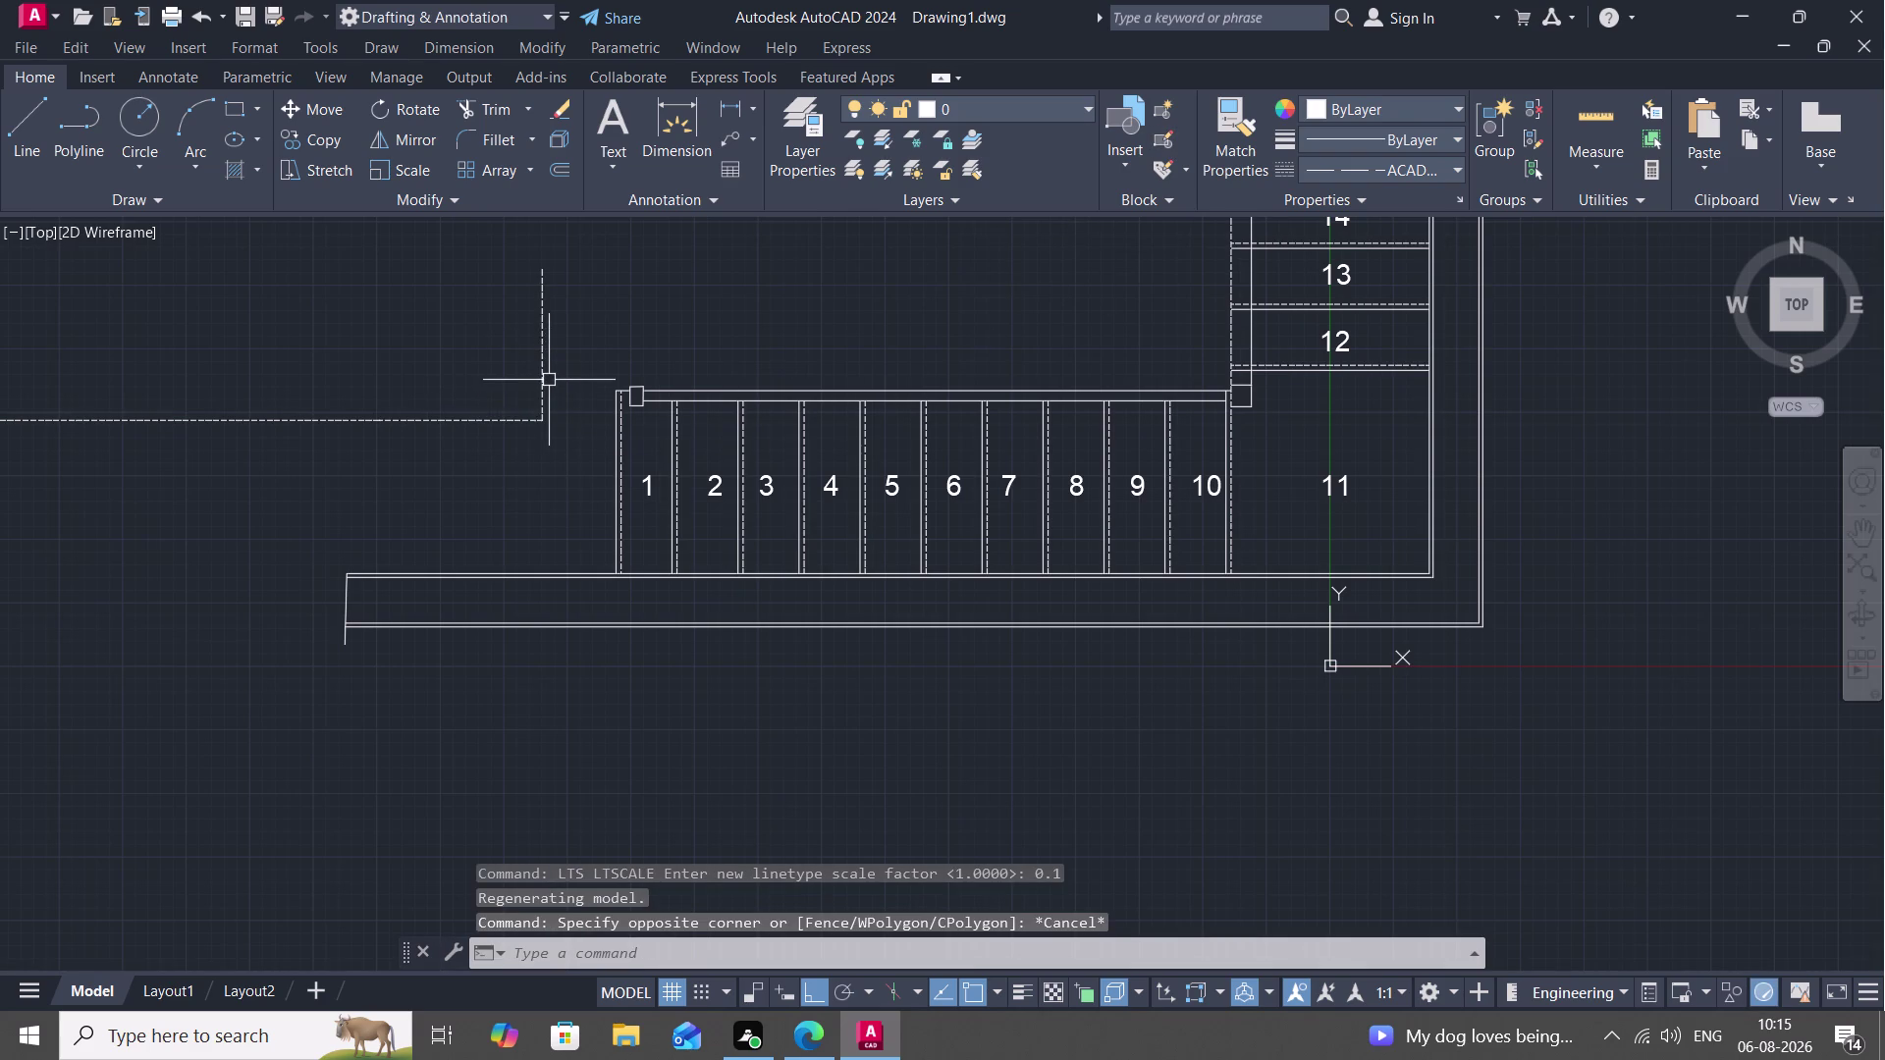
click(542, 376)
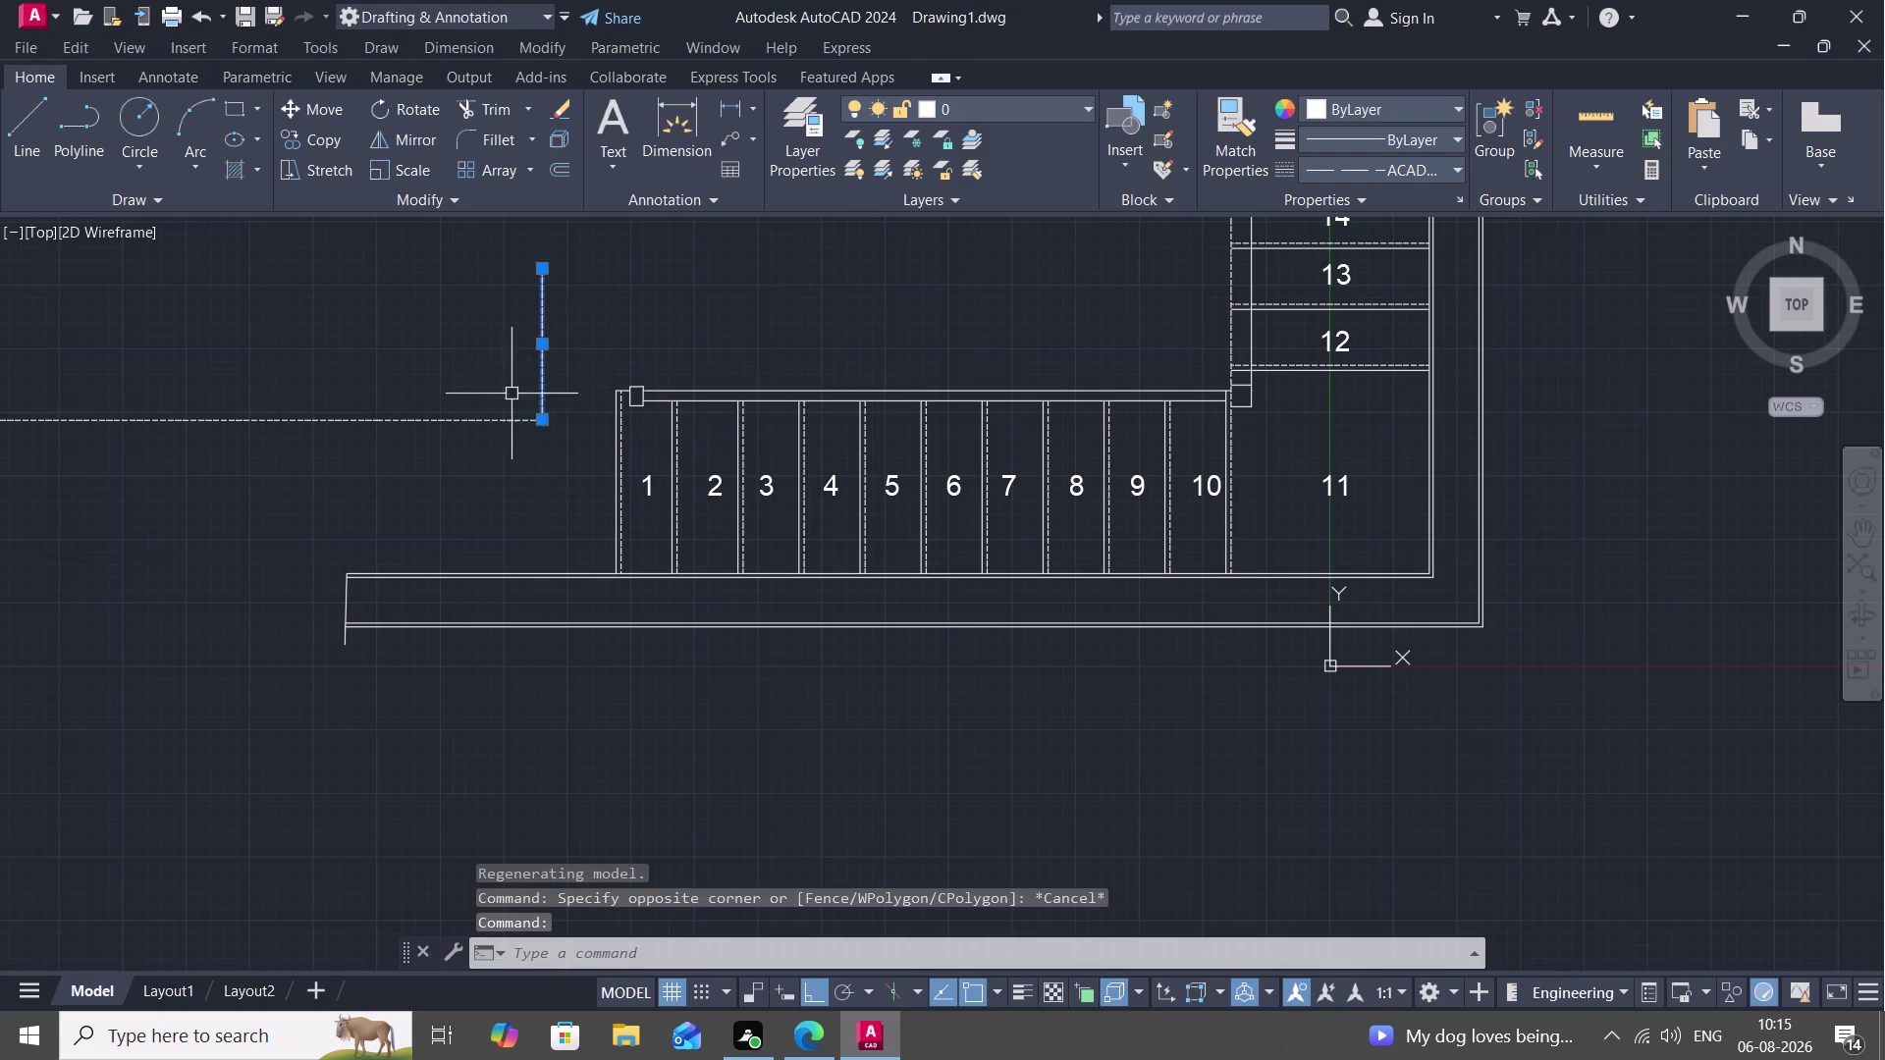
click(475, 418)
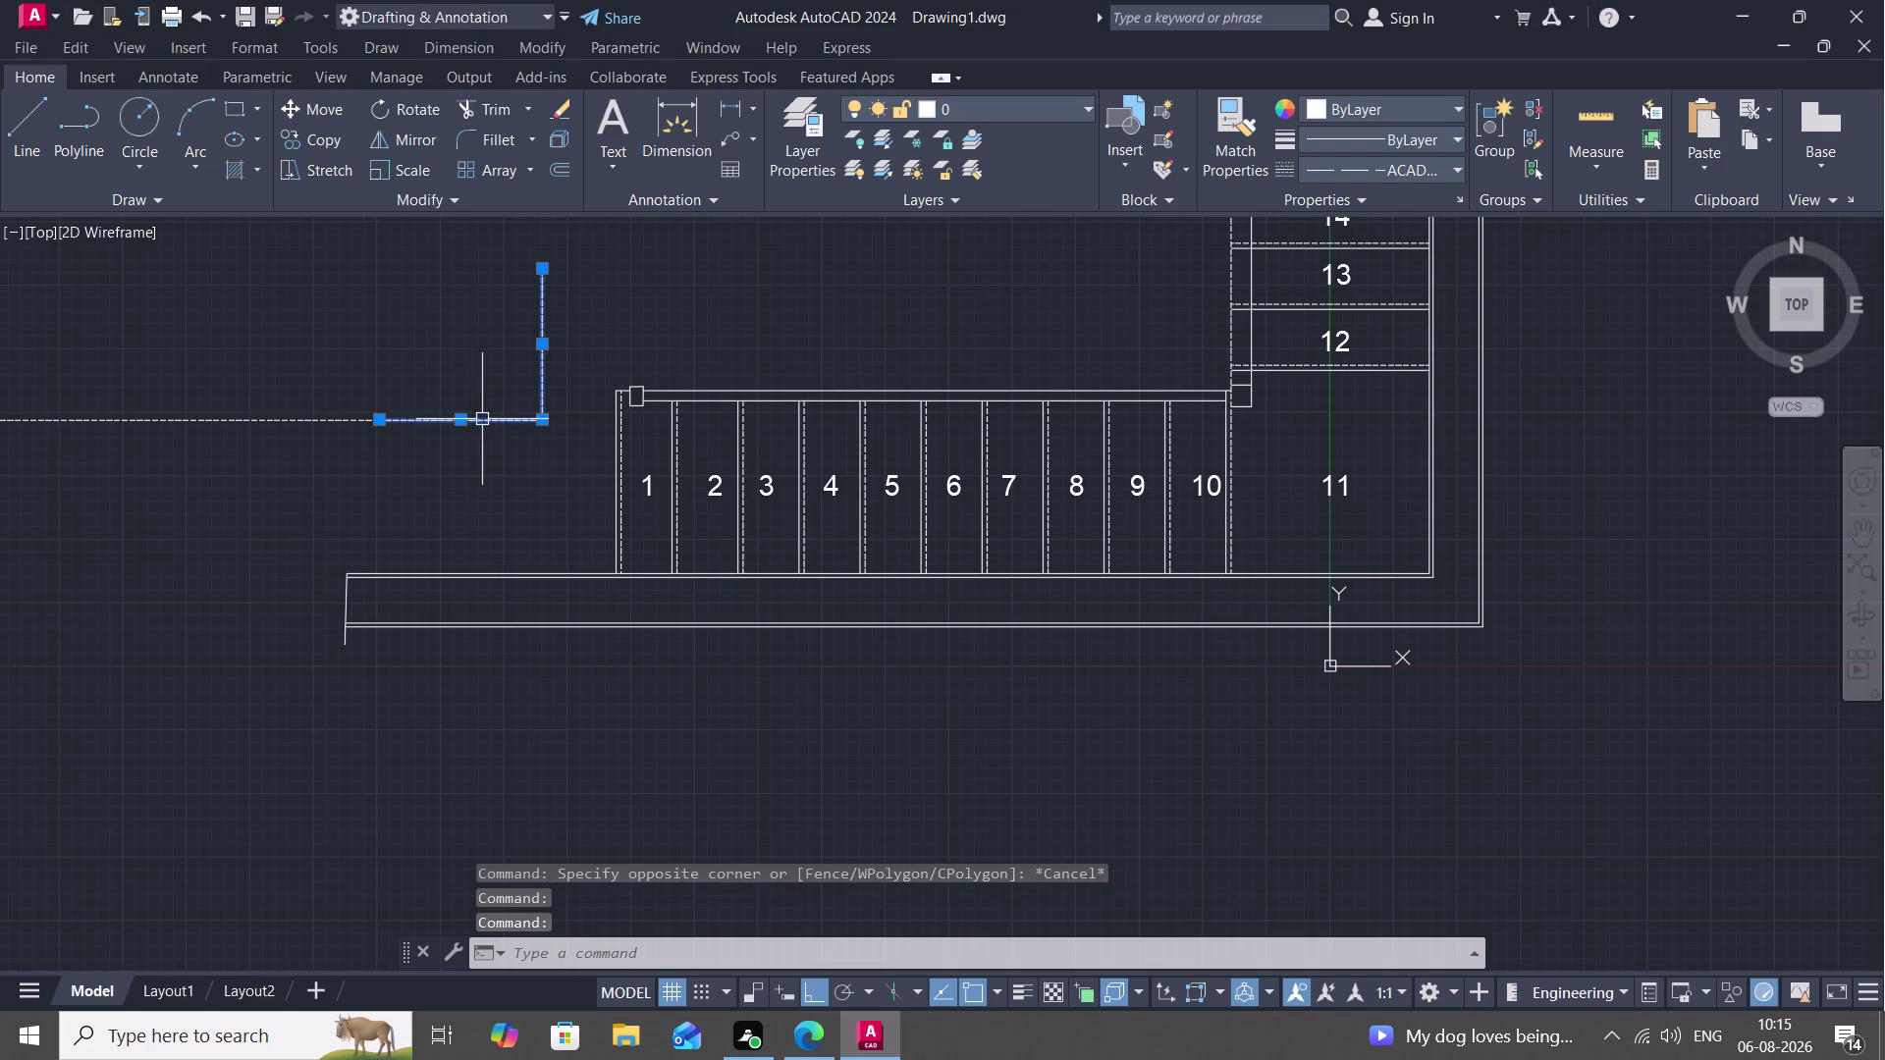
key(Delete)
Erase the long dashed horizontal line and bring the staircase back into view.
click(329, 421)
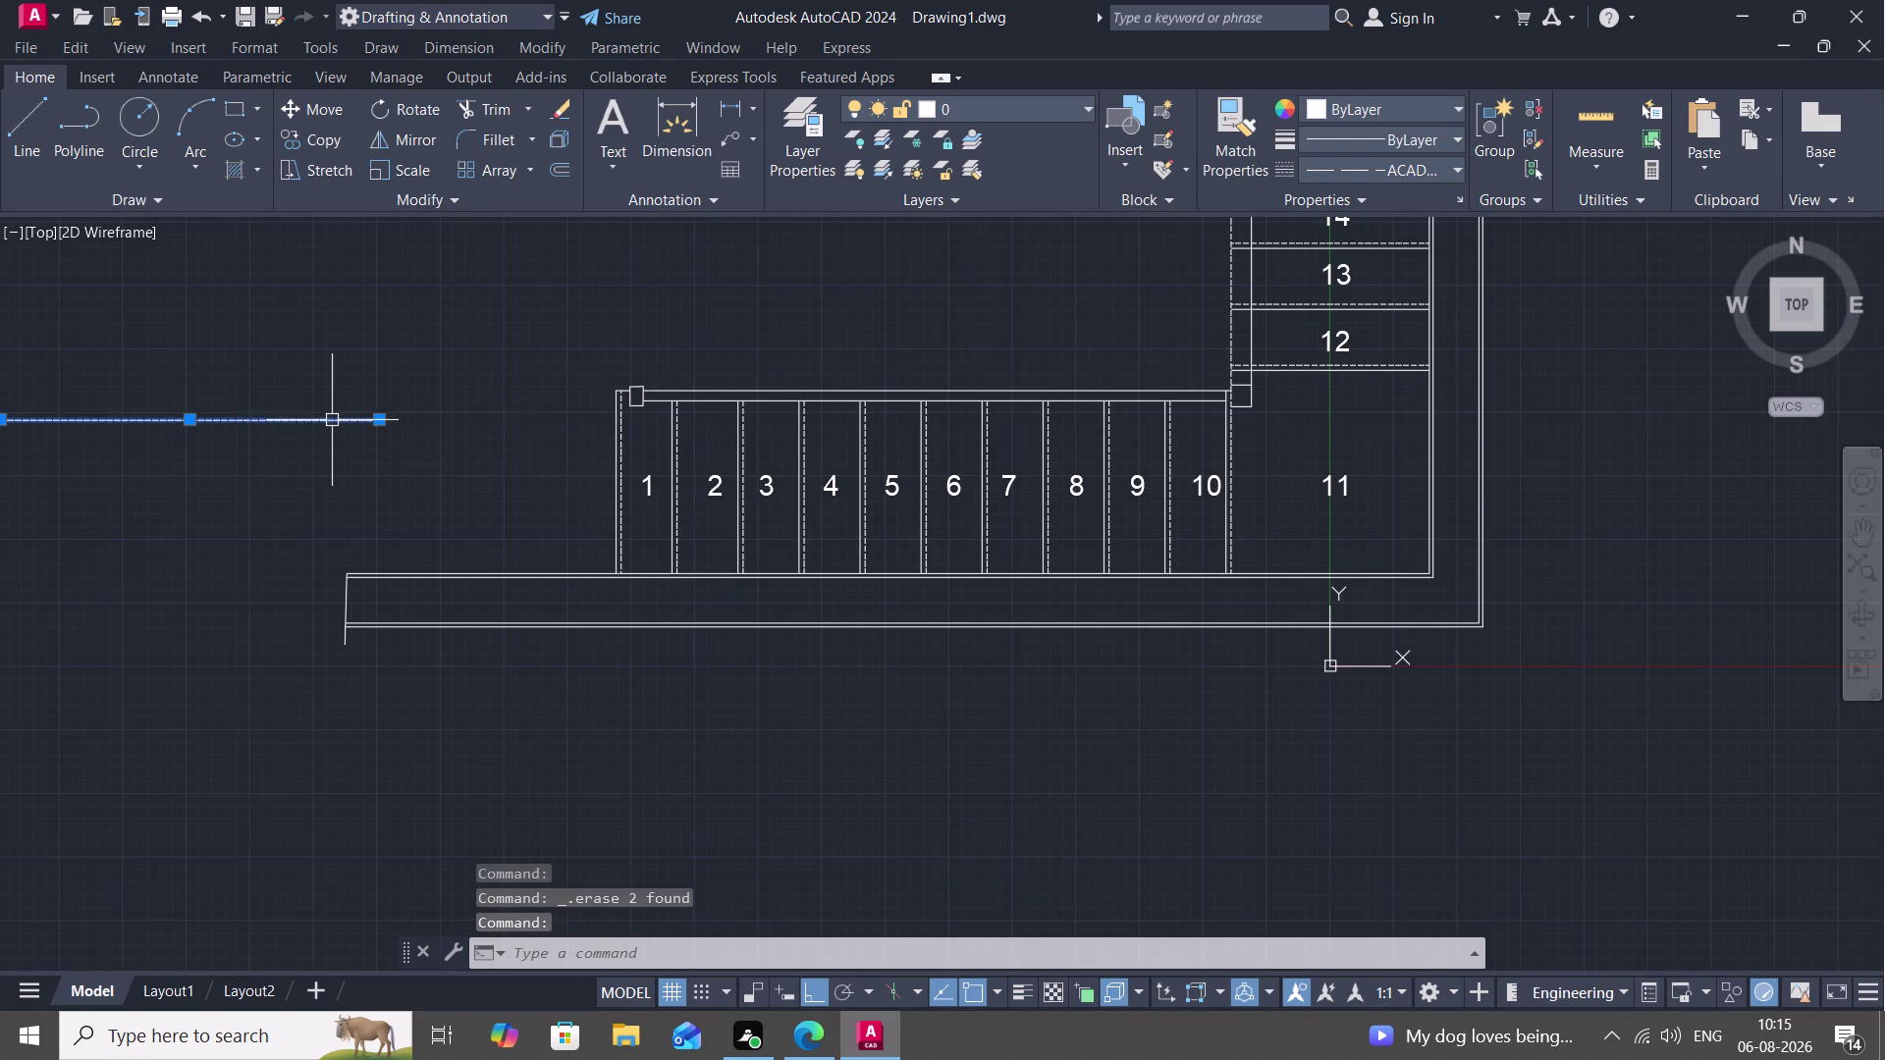
key(Delete)
scroll(down, 3)
middle_drag(448, 344, 437, 398)
scroll(down, 3)
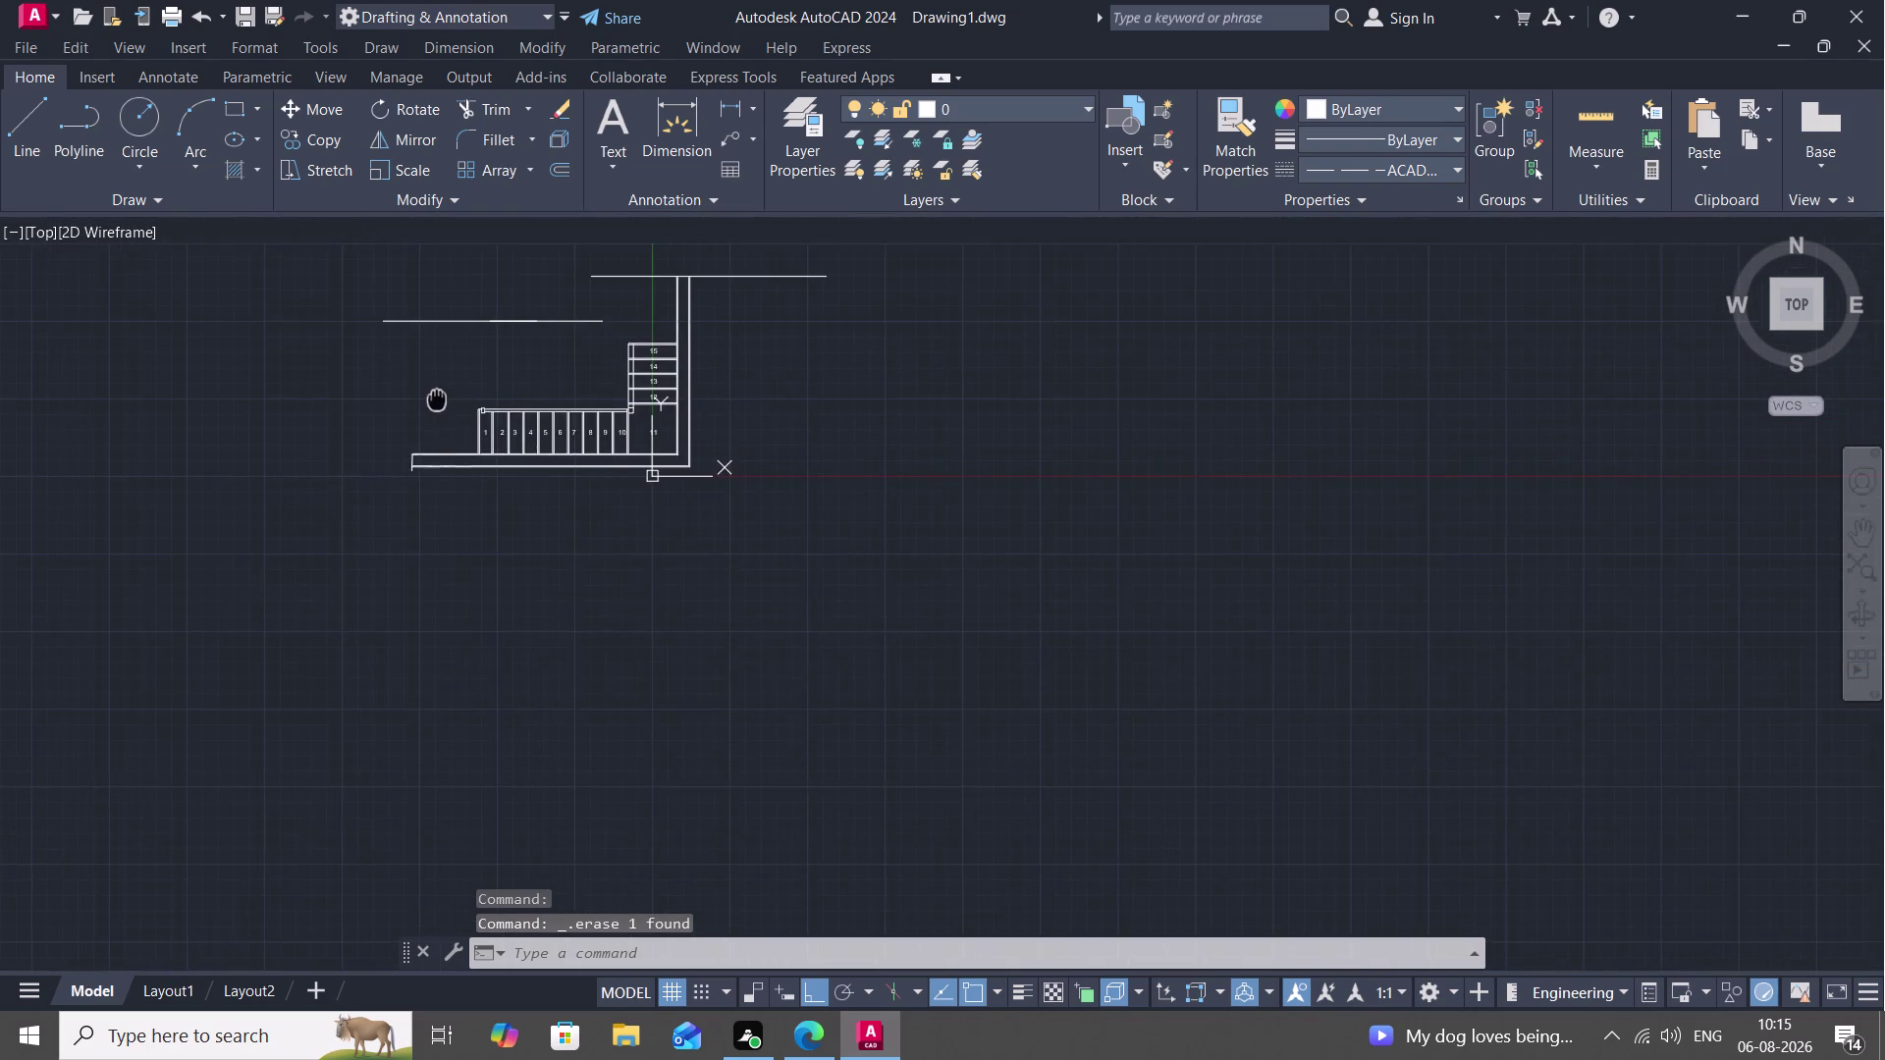
scroll(up, 3)
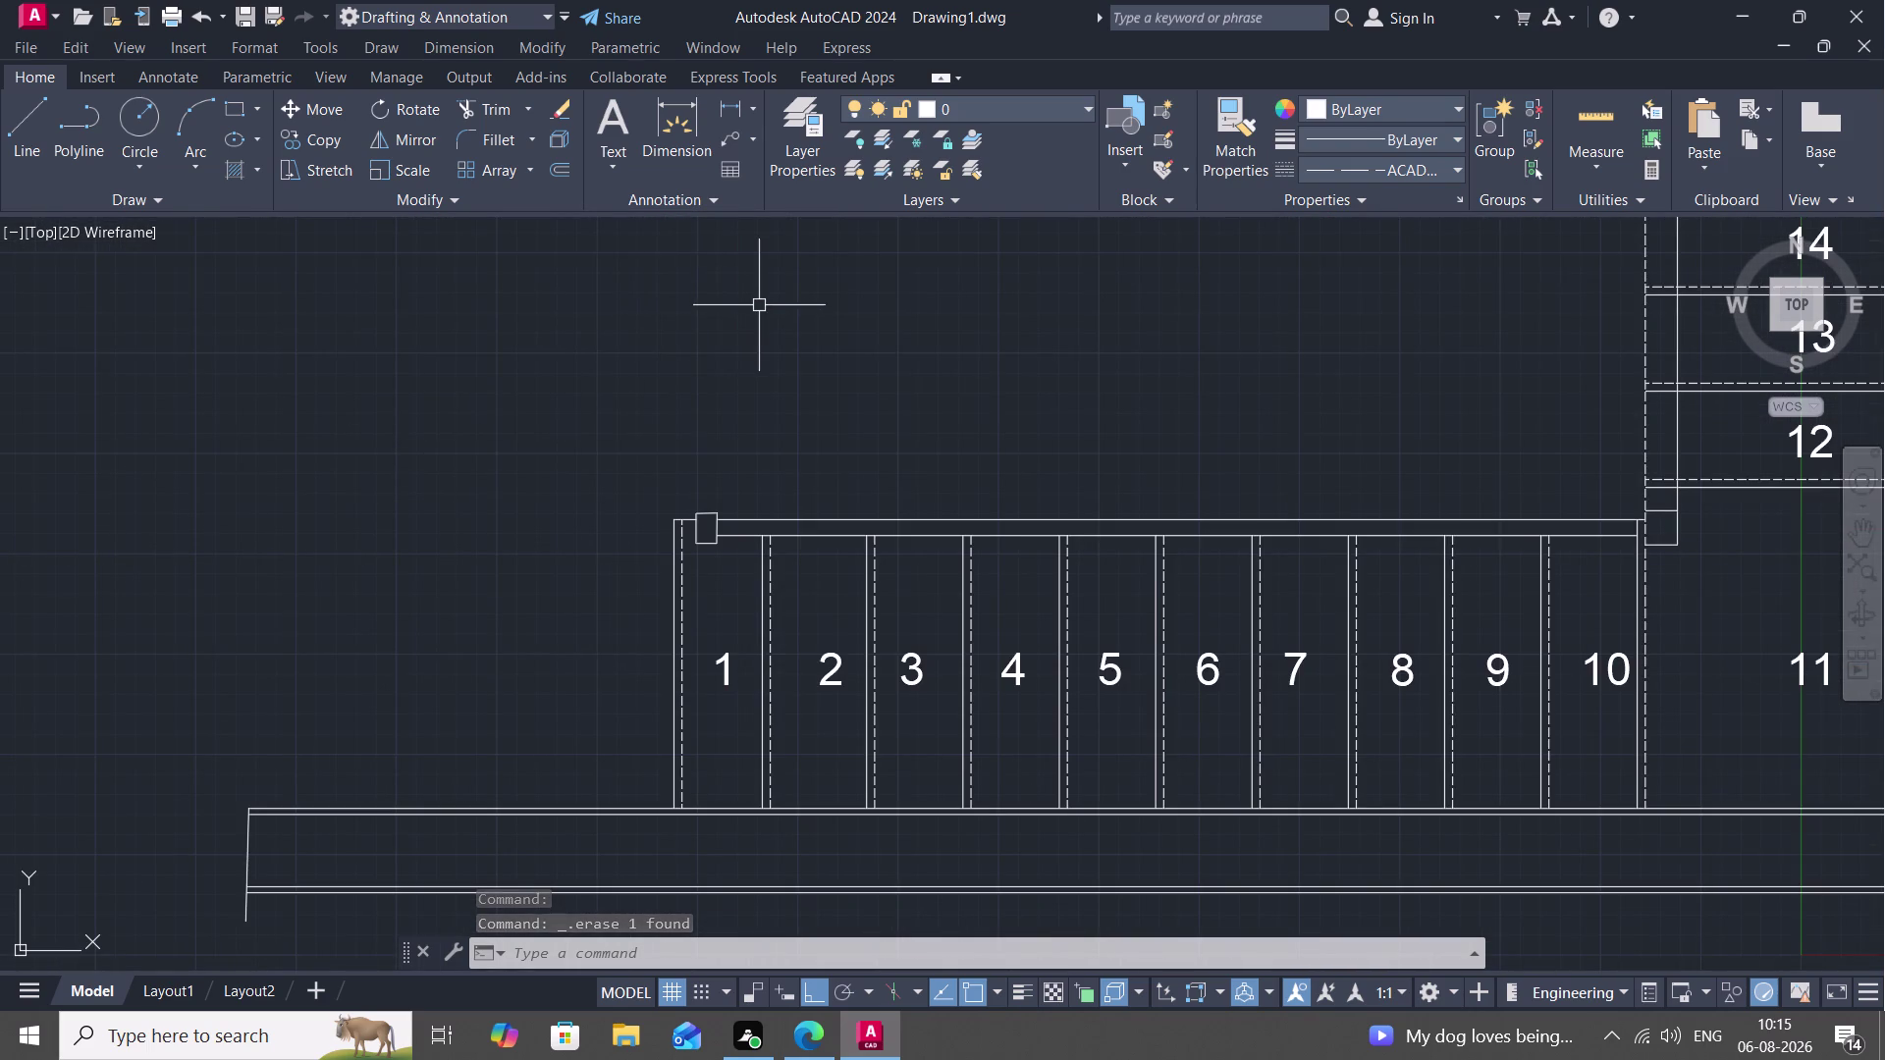
middle_drag(759, 306, 513, 397)
scroll(down, 3)
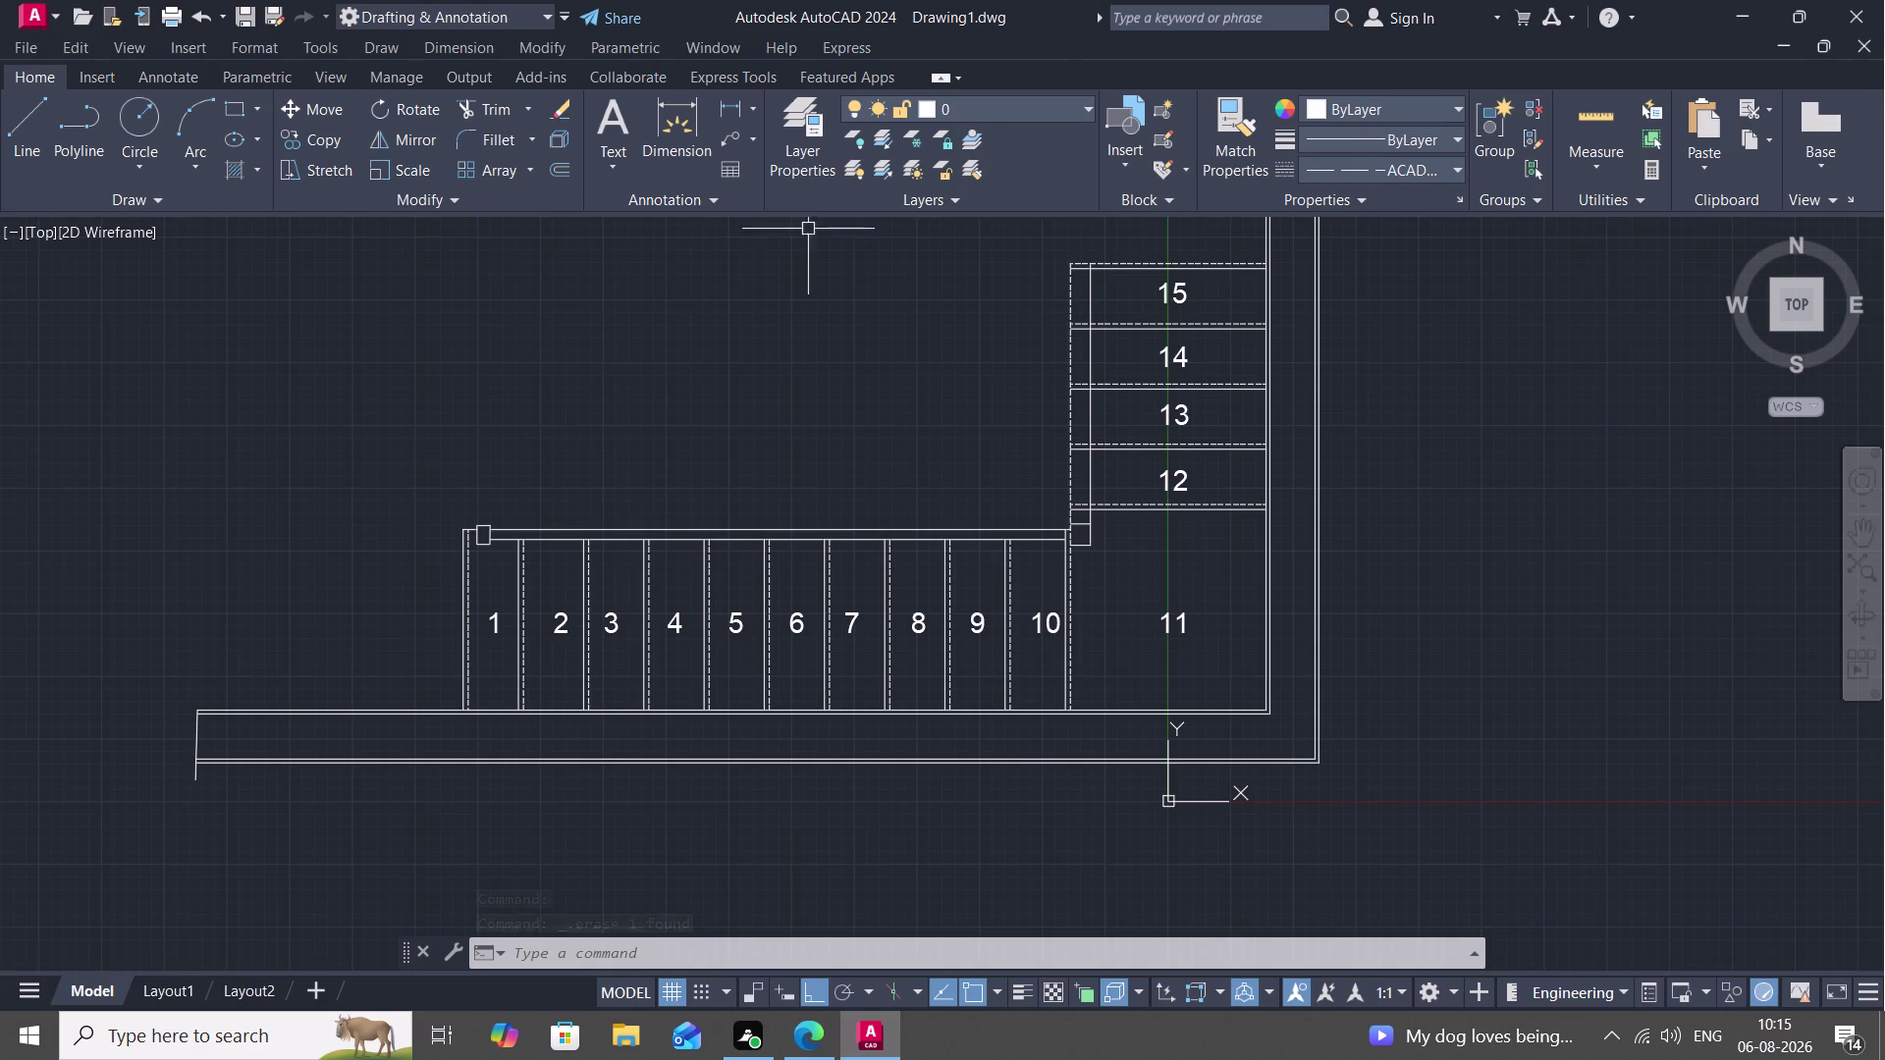
key(Escape)
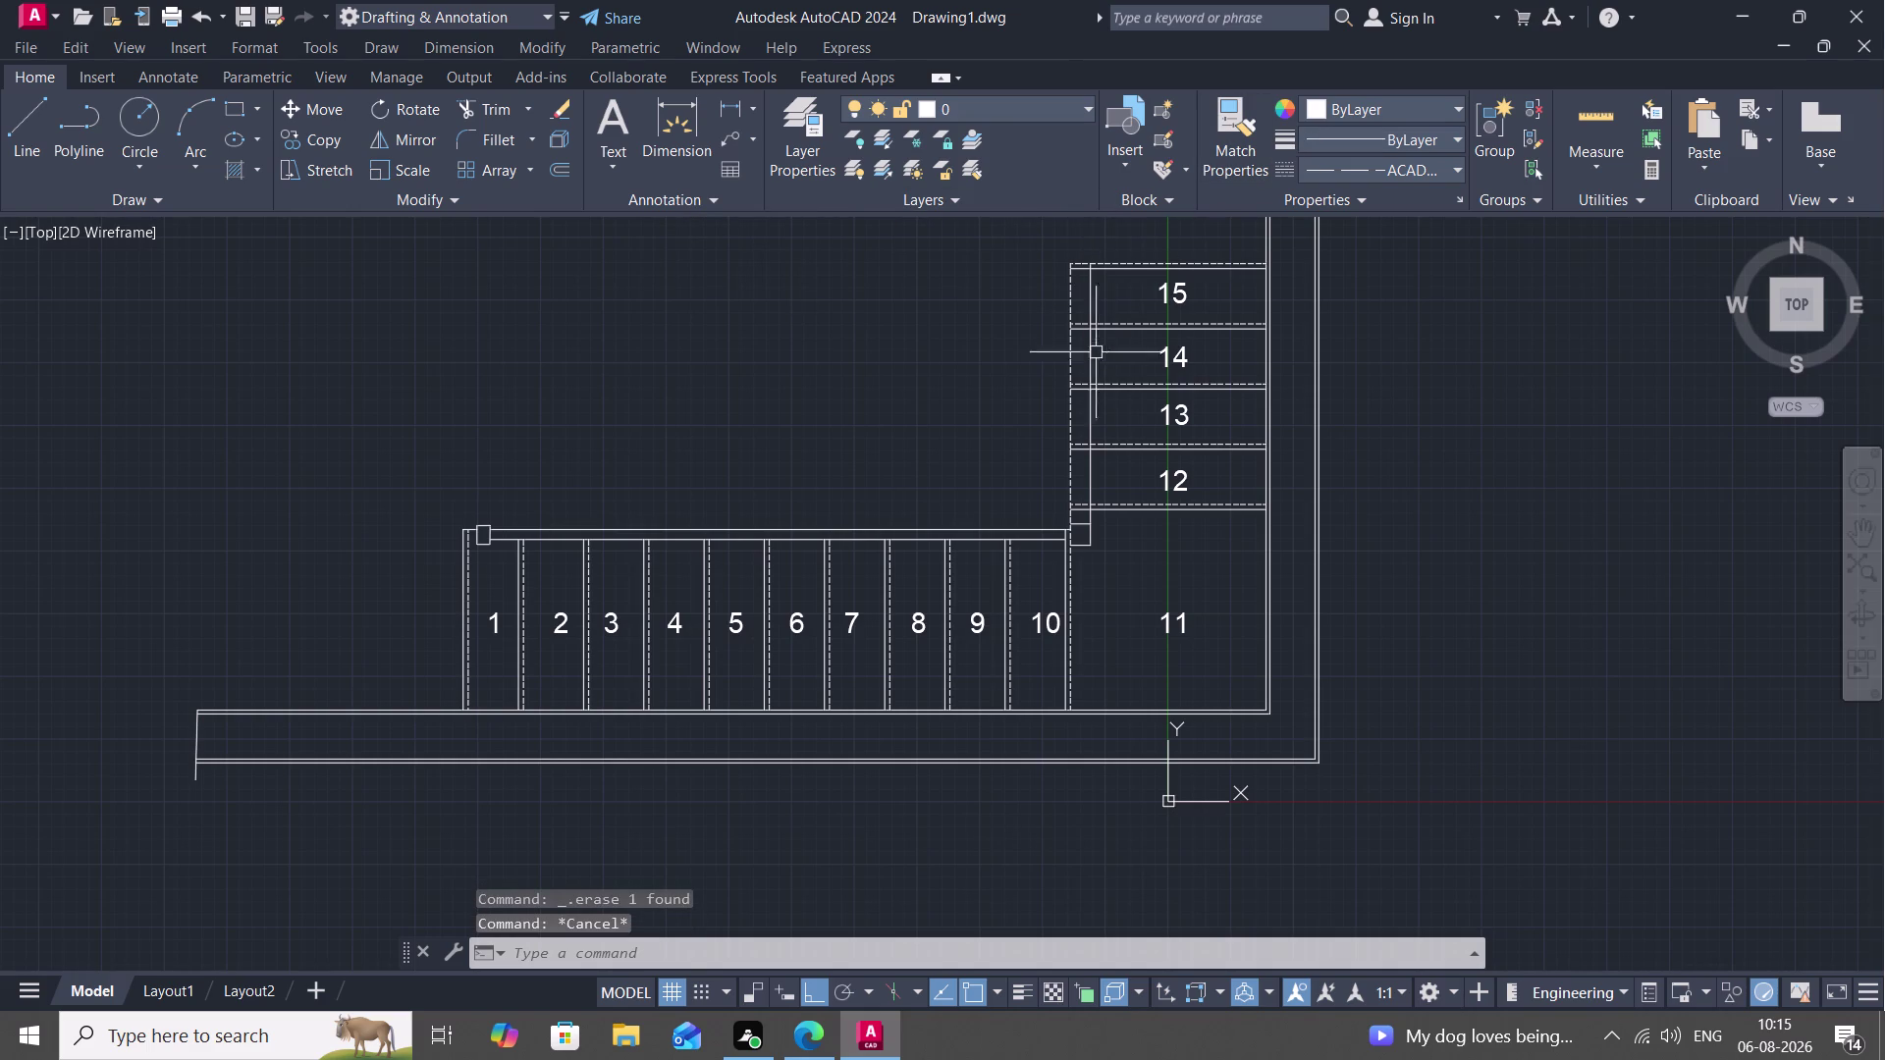
click(1237, 136)
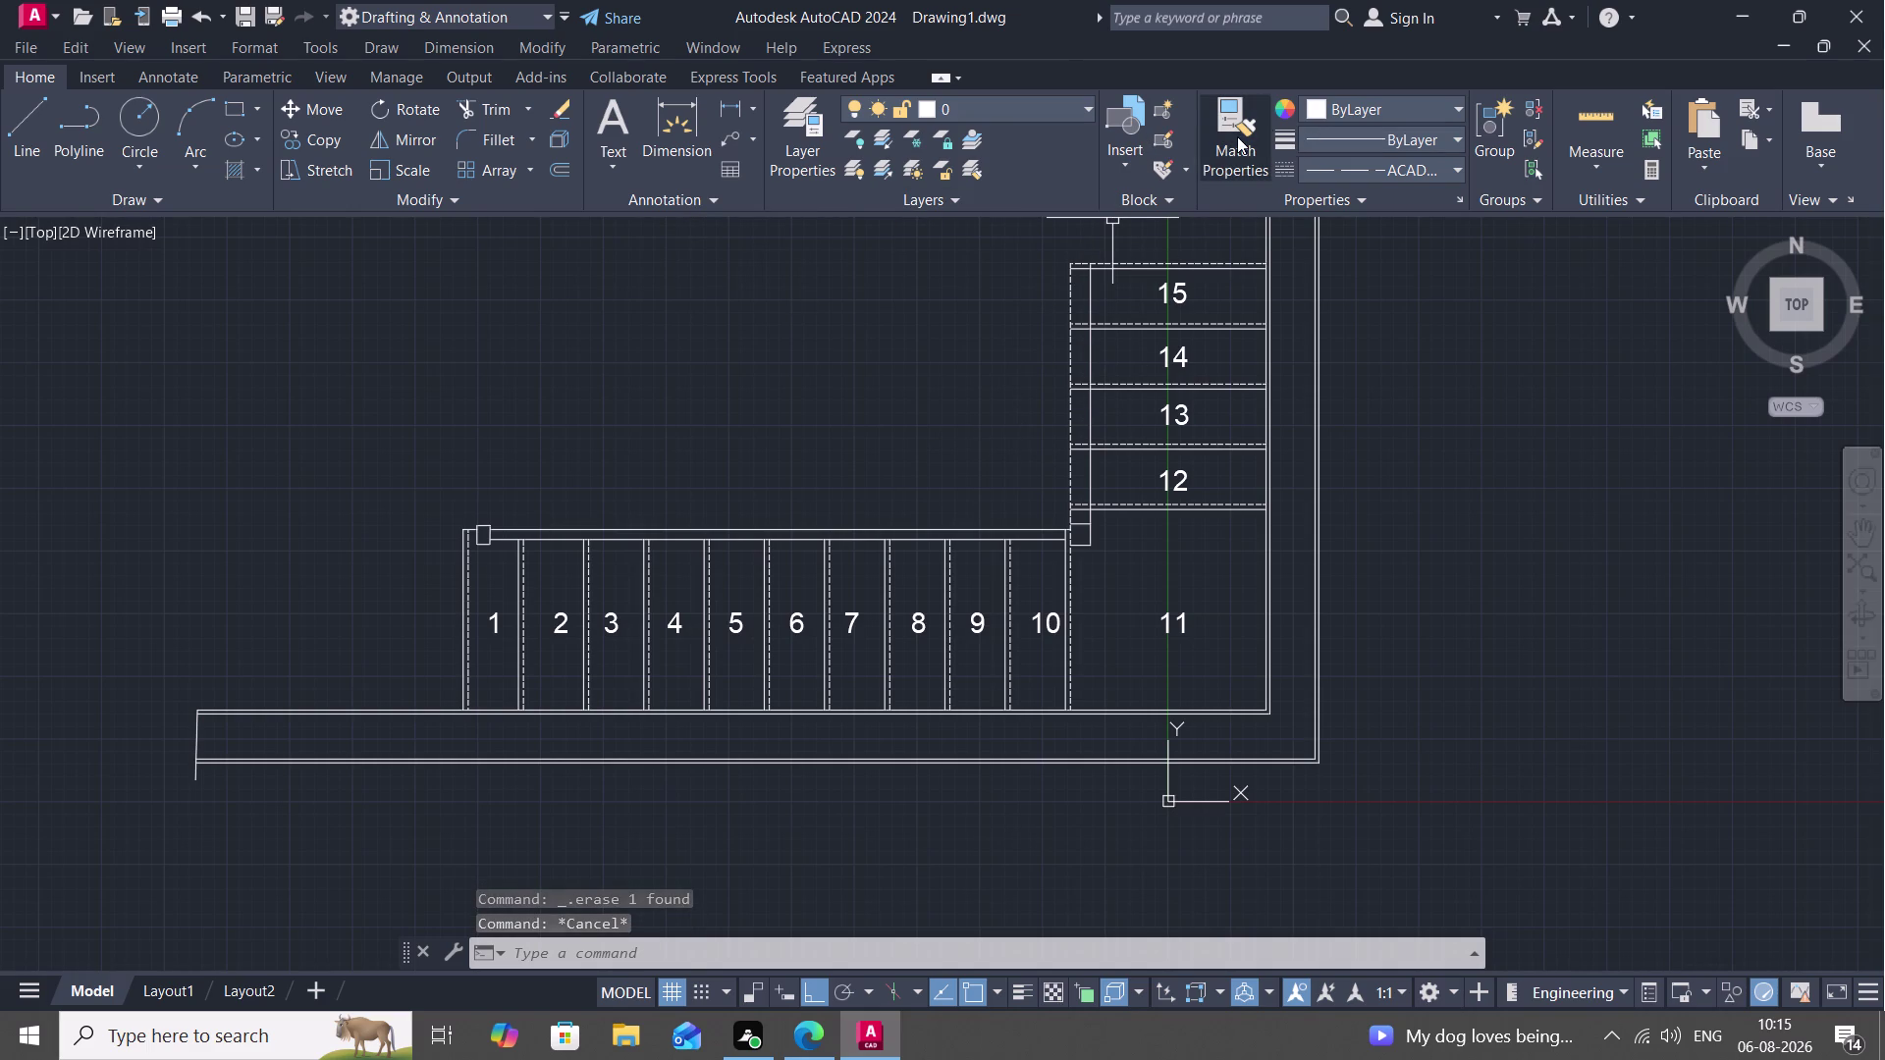
Copy tread 15's dashed edge style onto the line beside the upper flight.
click(1135, 260)
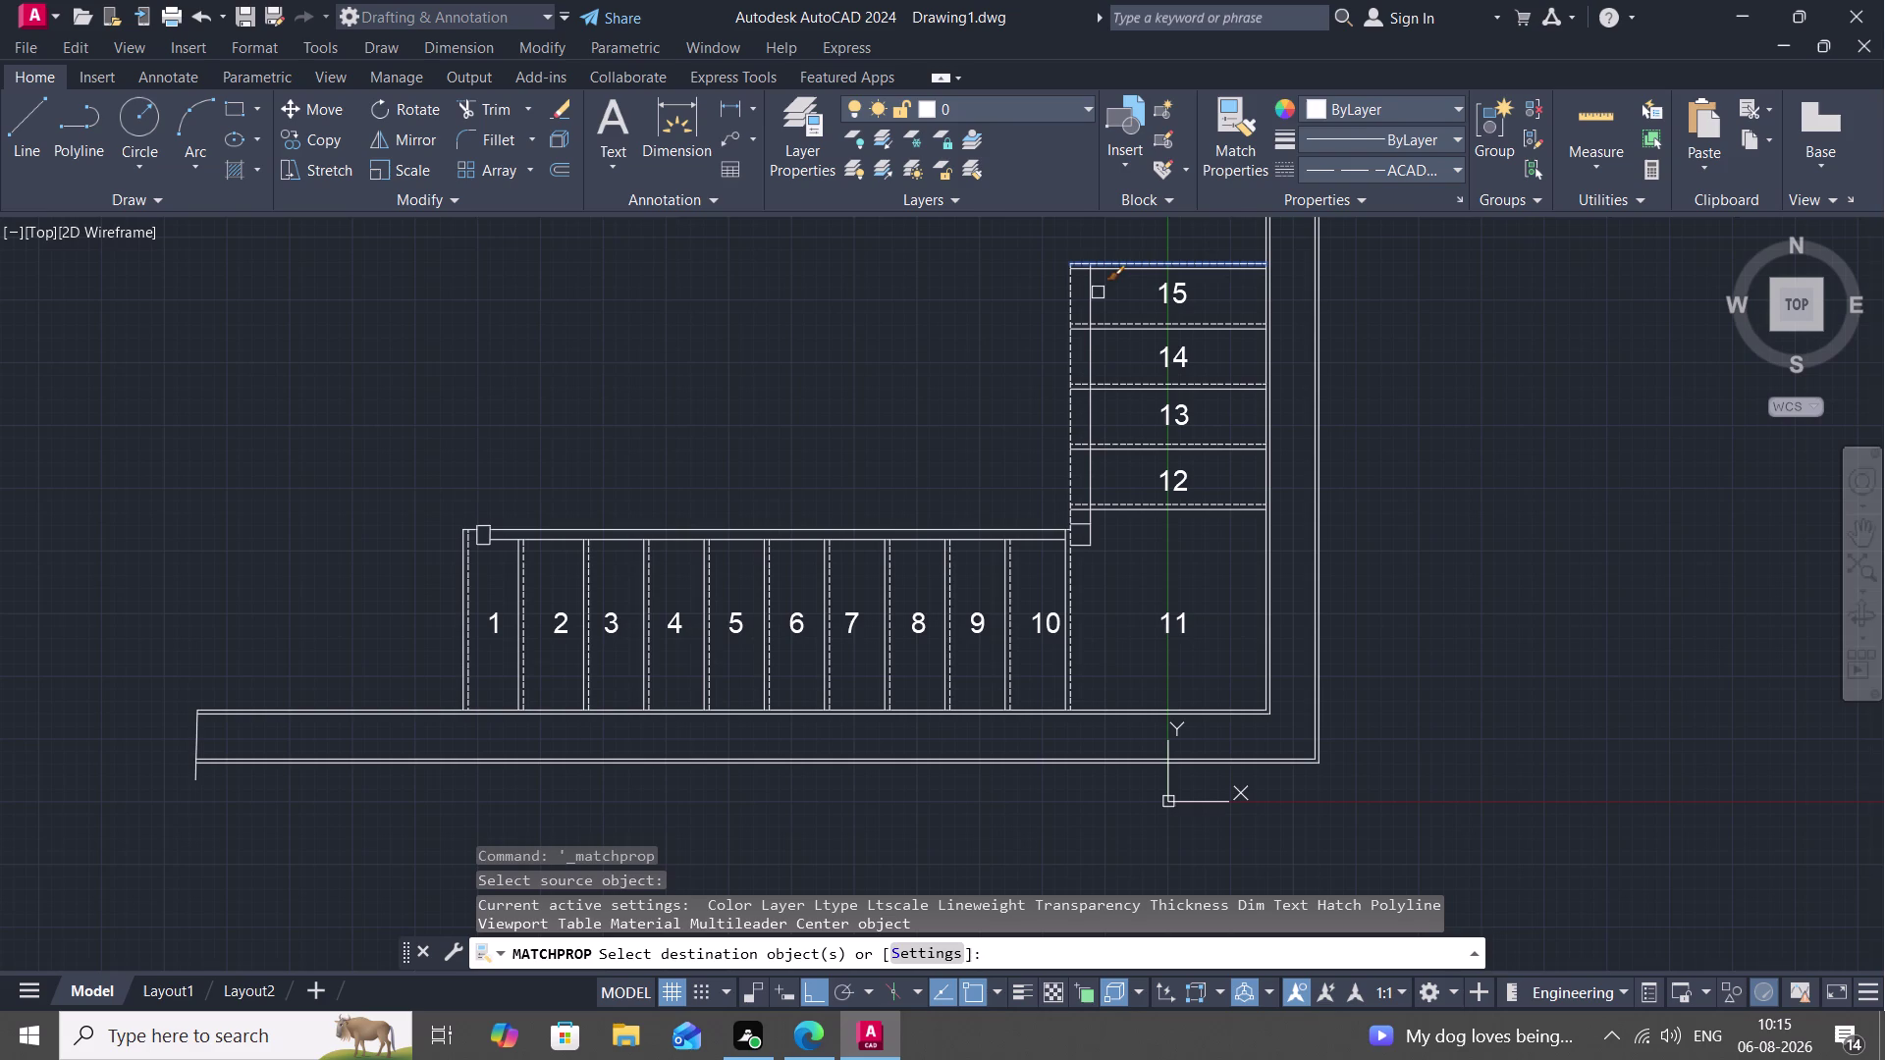
click(1091, 291)
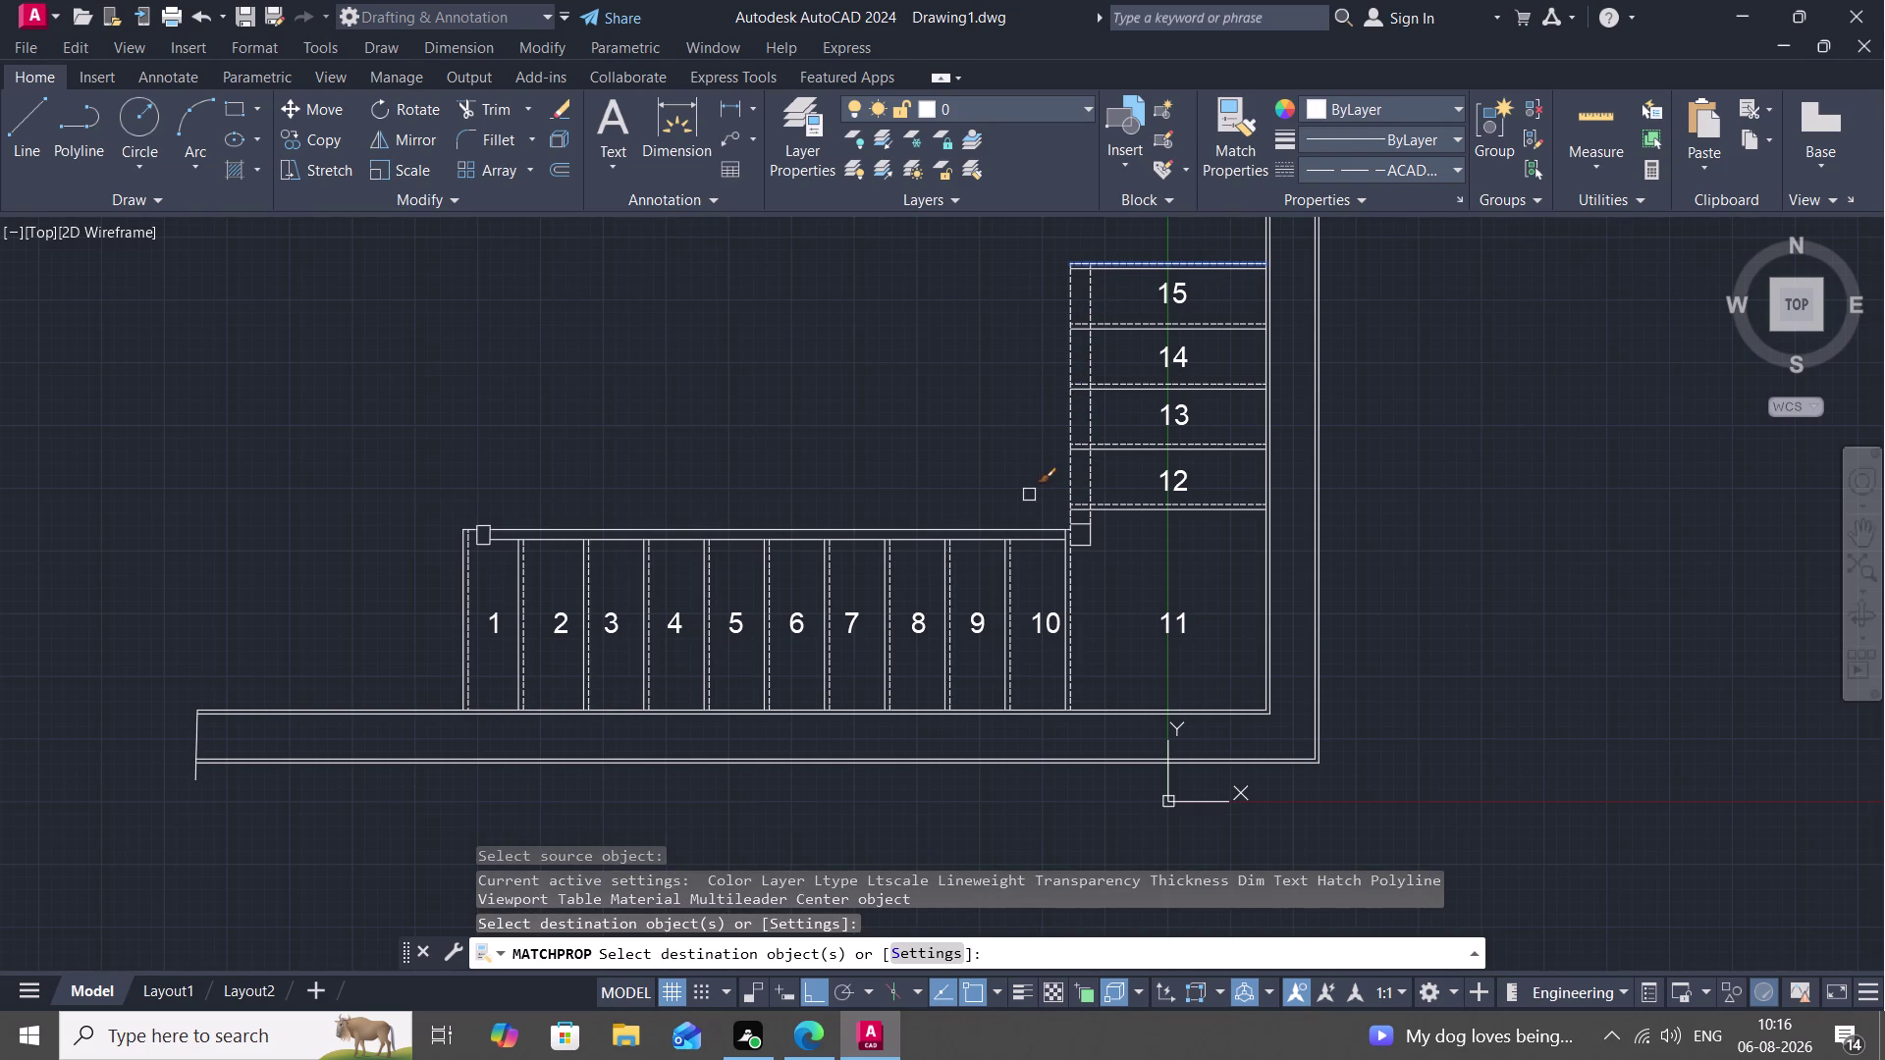
key(Escape)
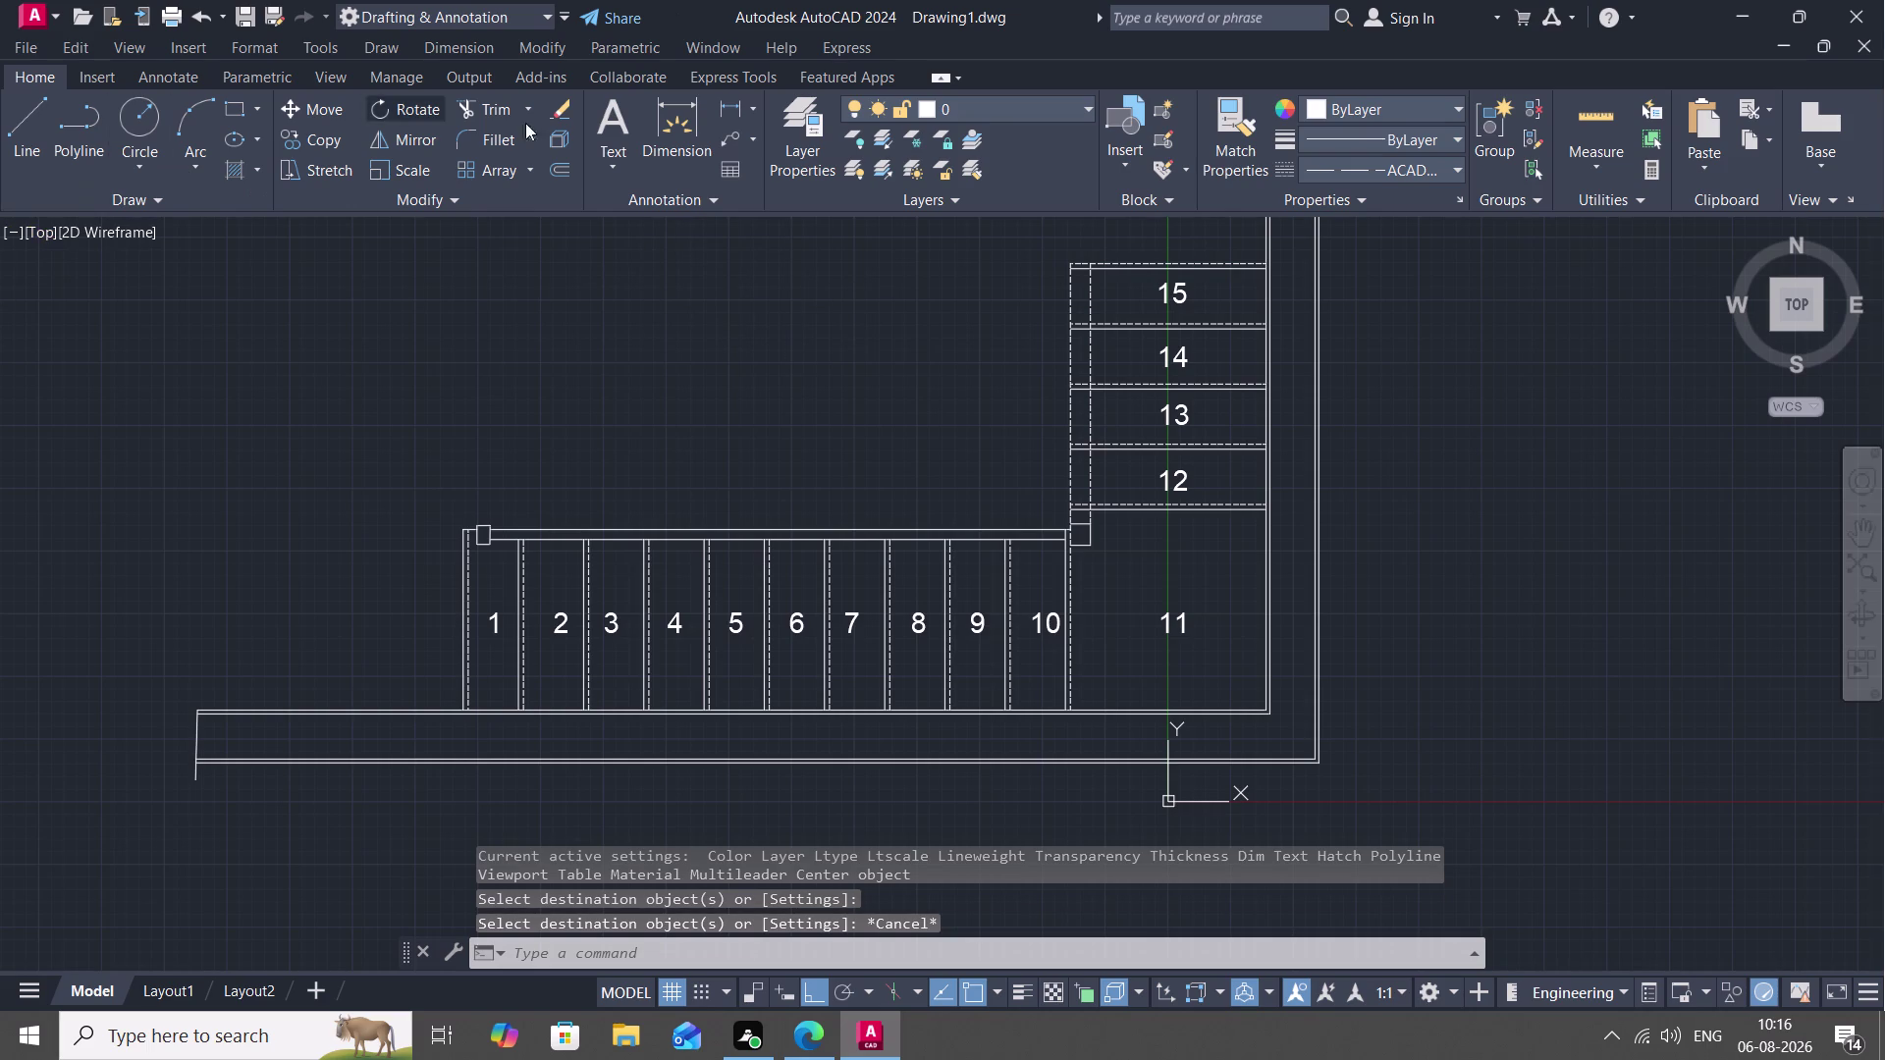
scroll(down, 3)
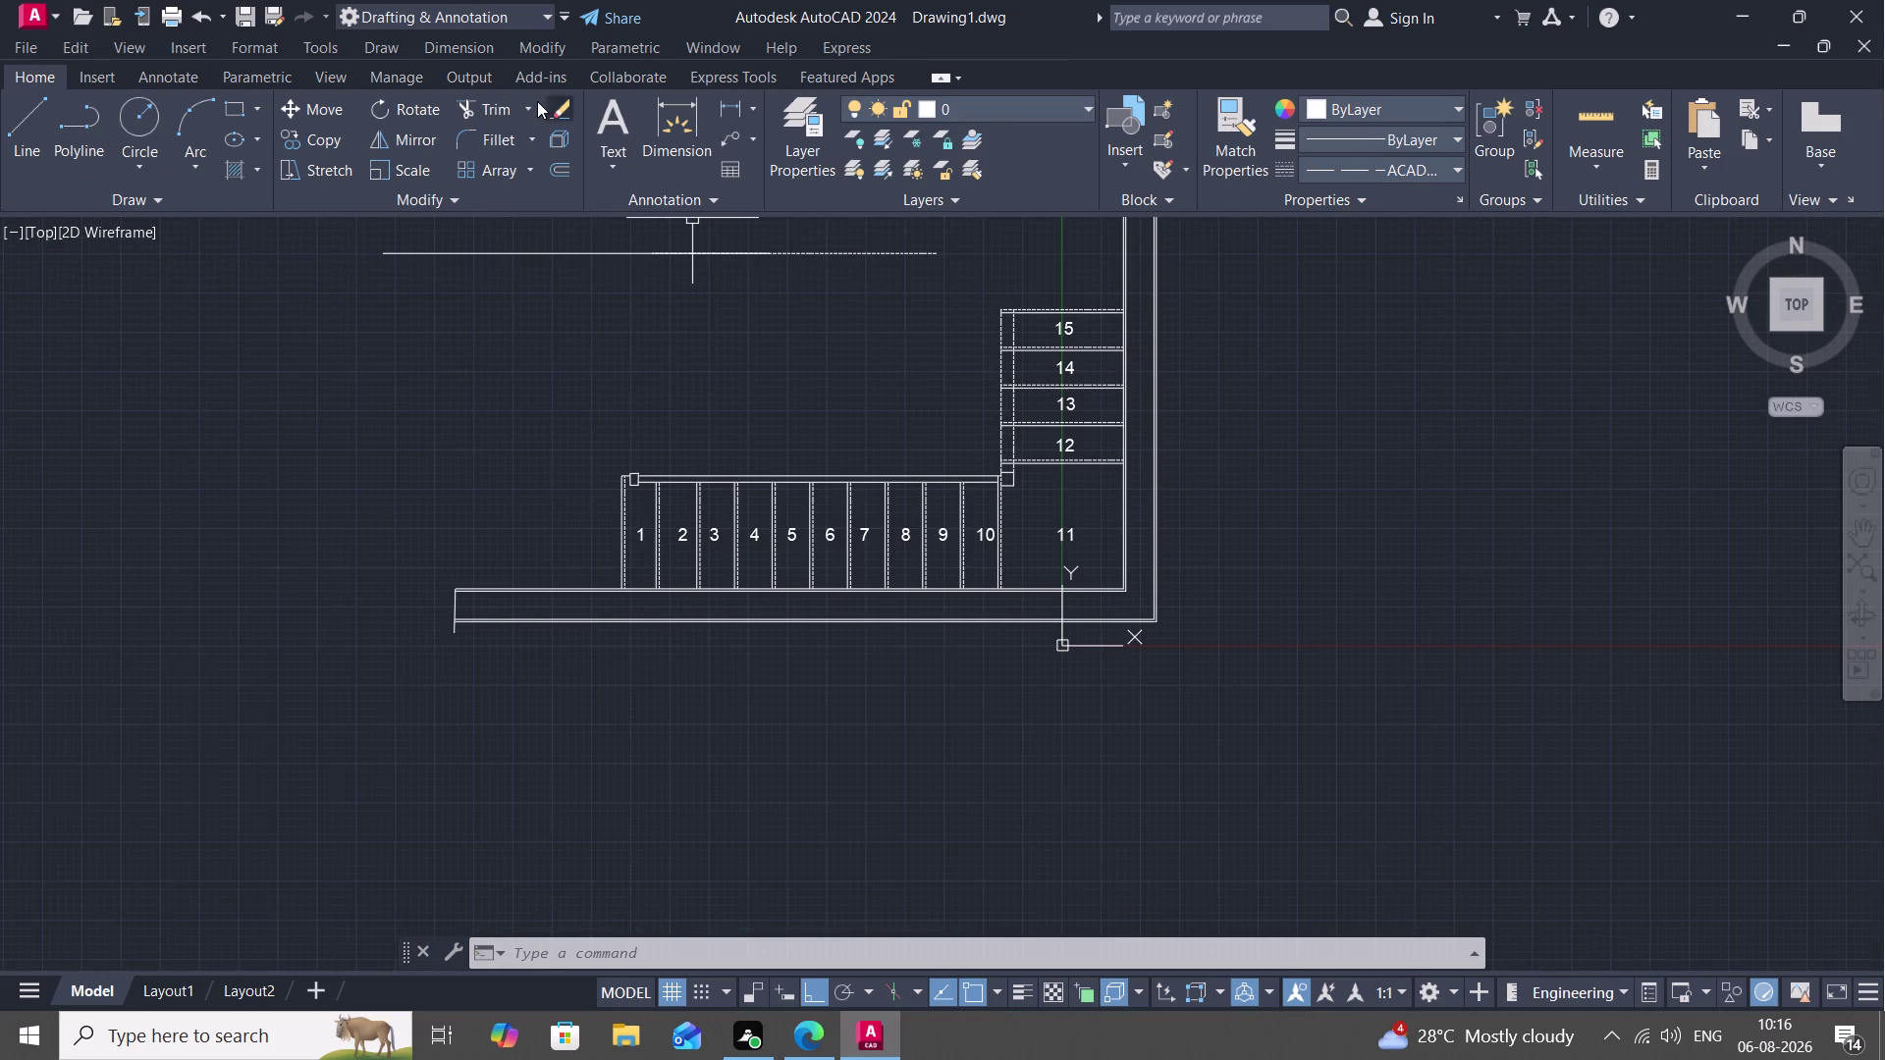
click(15, 129)
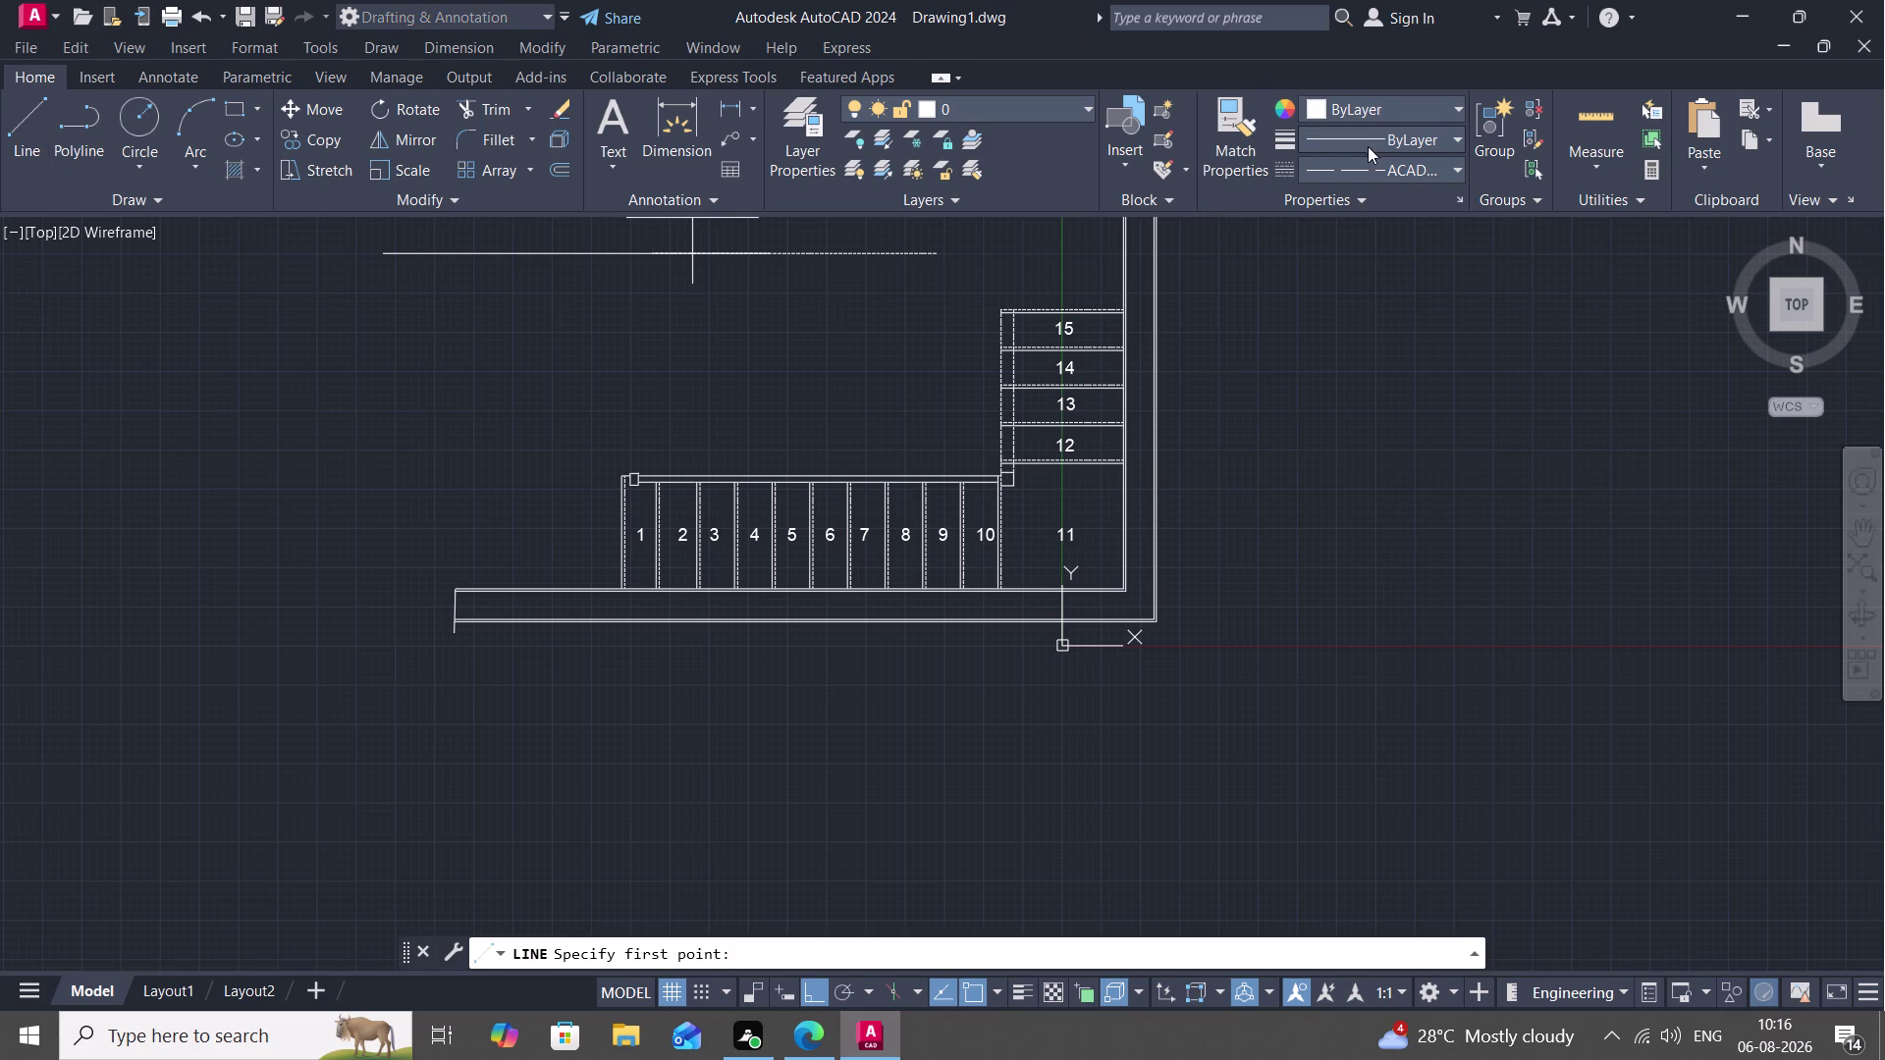
Draw an L-shaped line from left of tread 1, past tread 11, then up the upper flight.
click(547, 523)
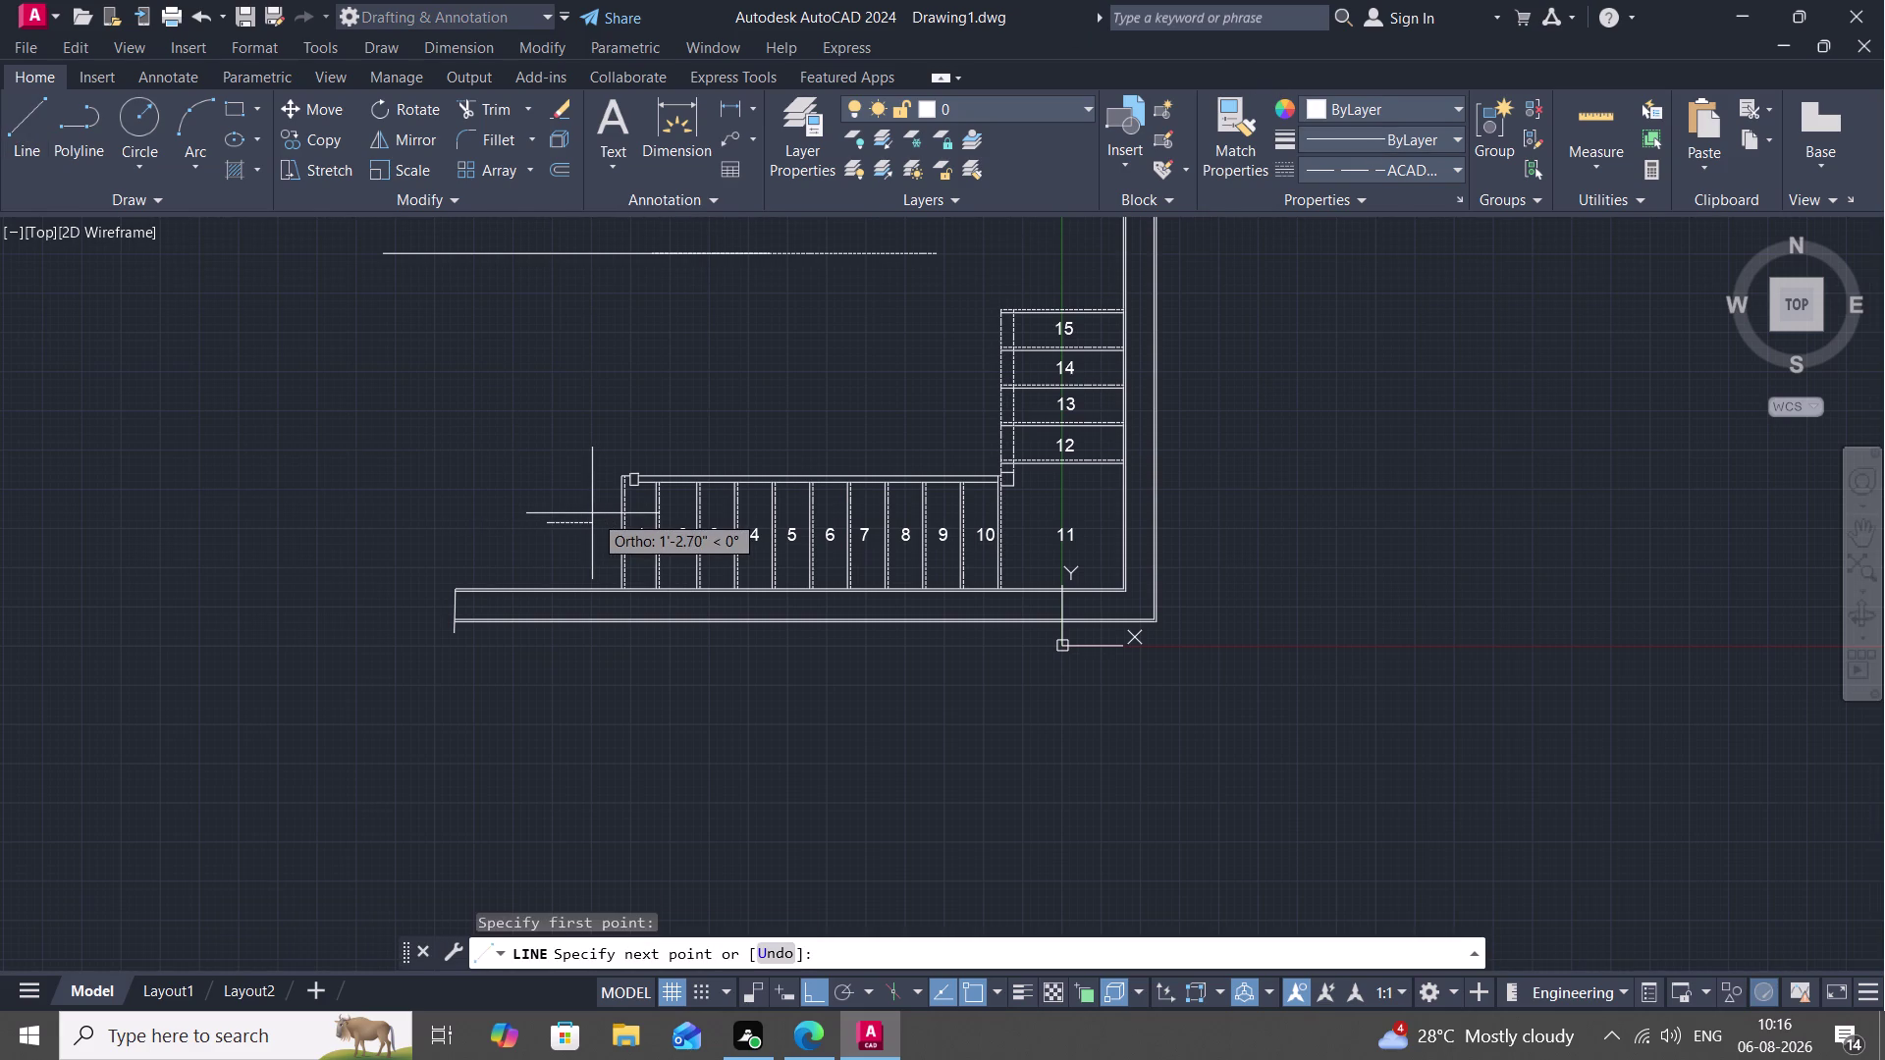
key(Escape)
key(l)
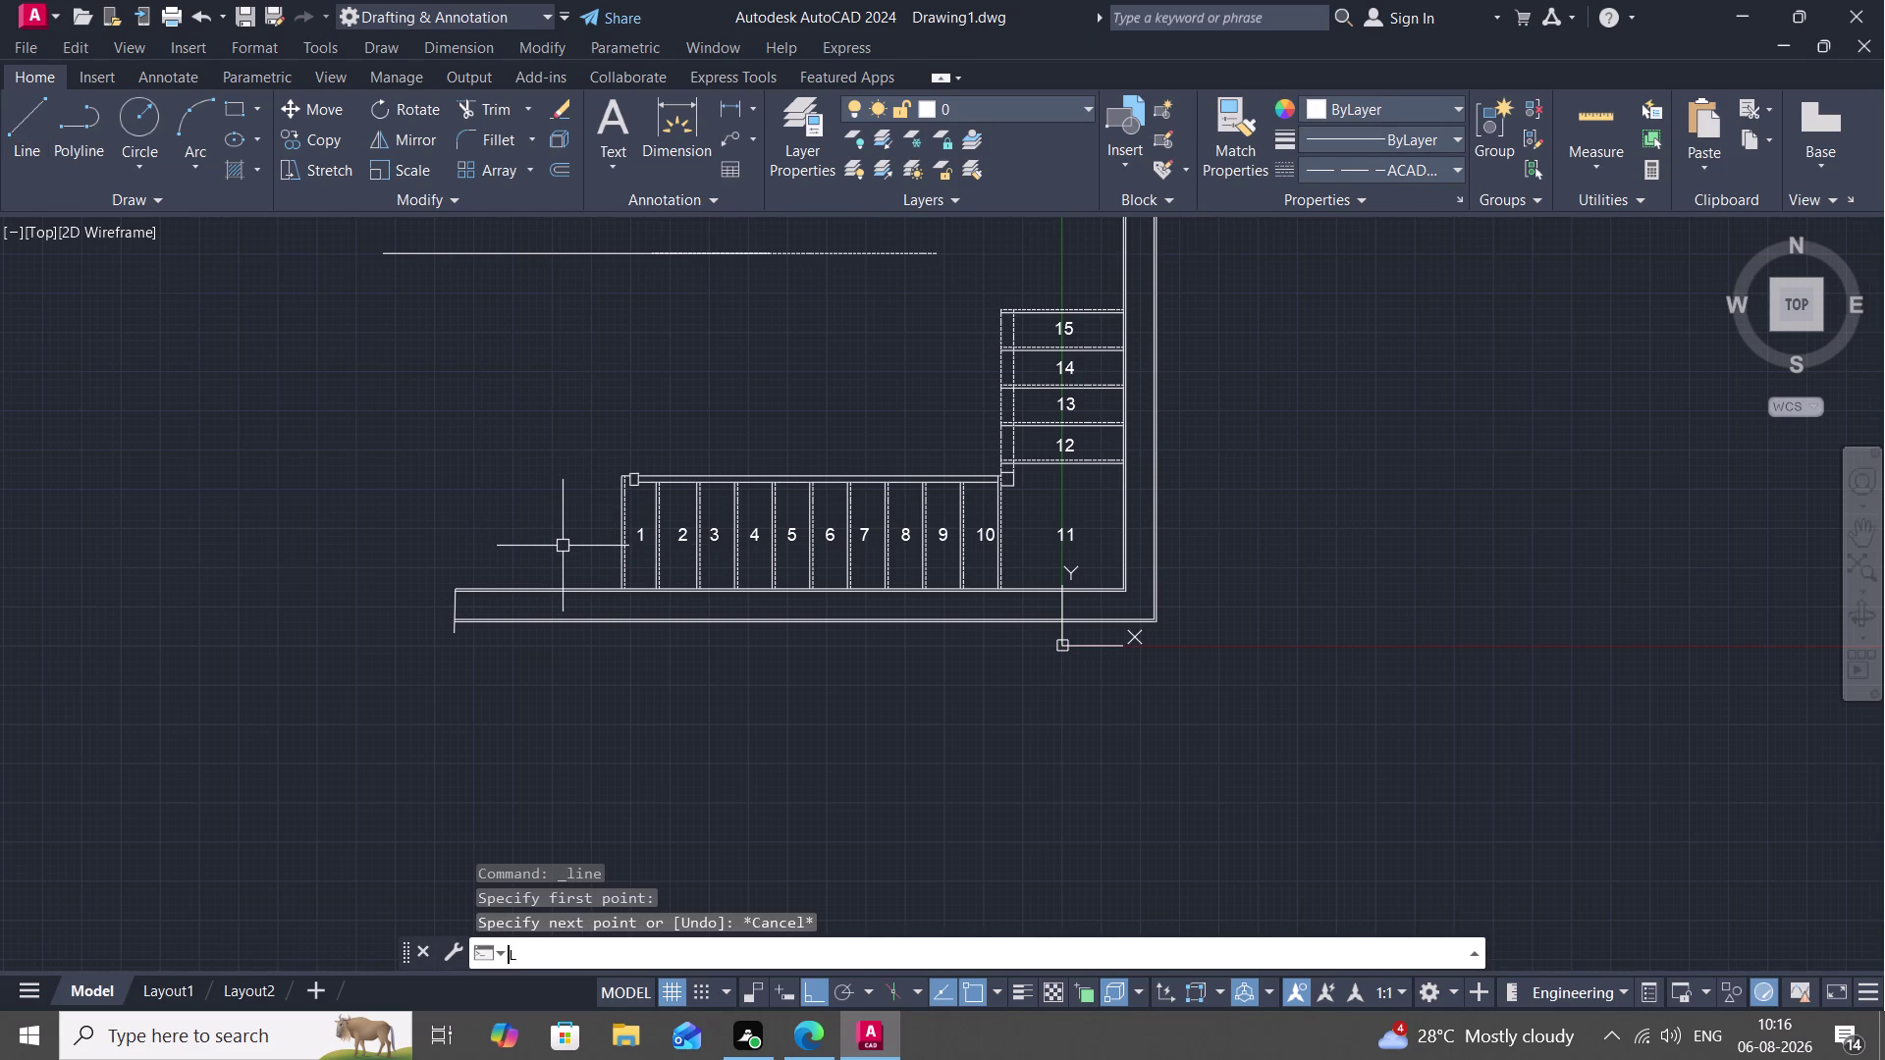
key(space)
click(559, 547)
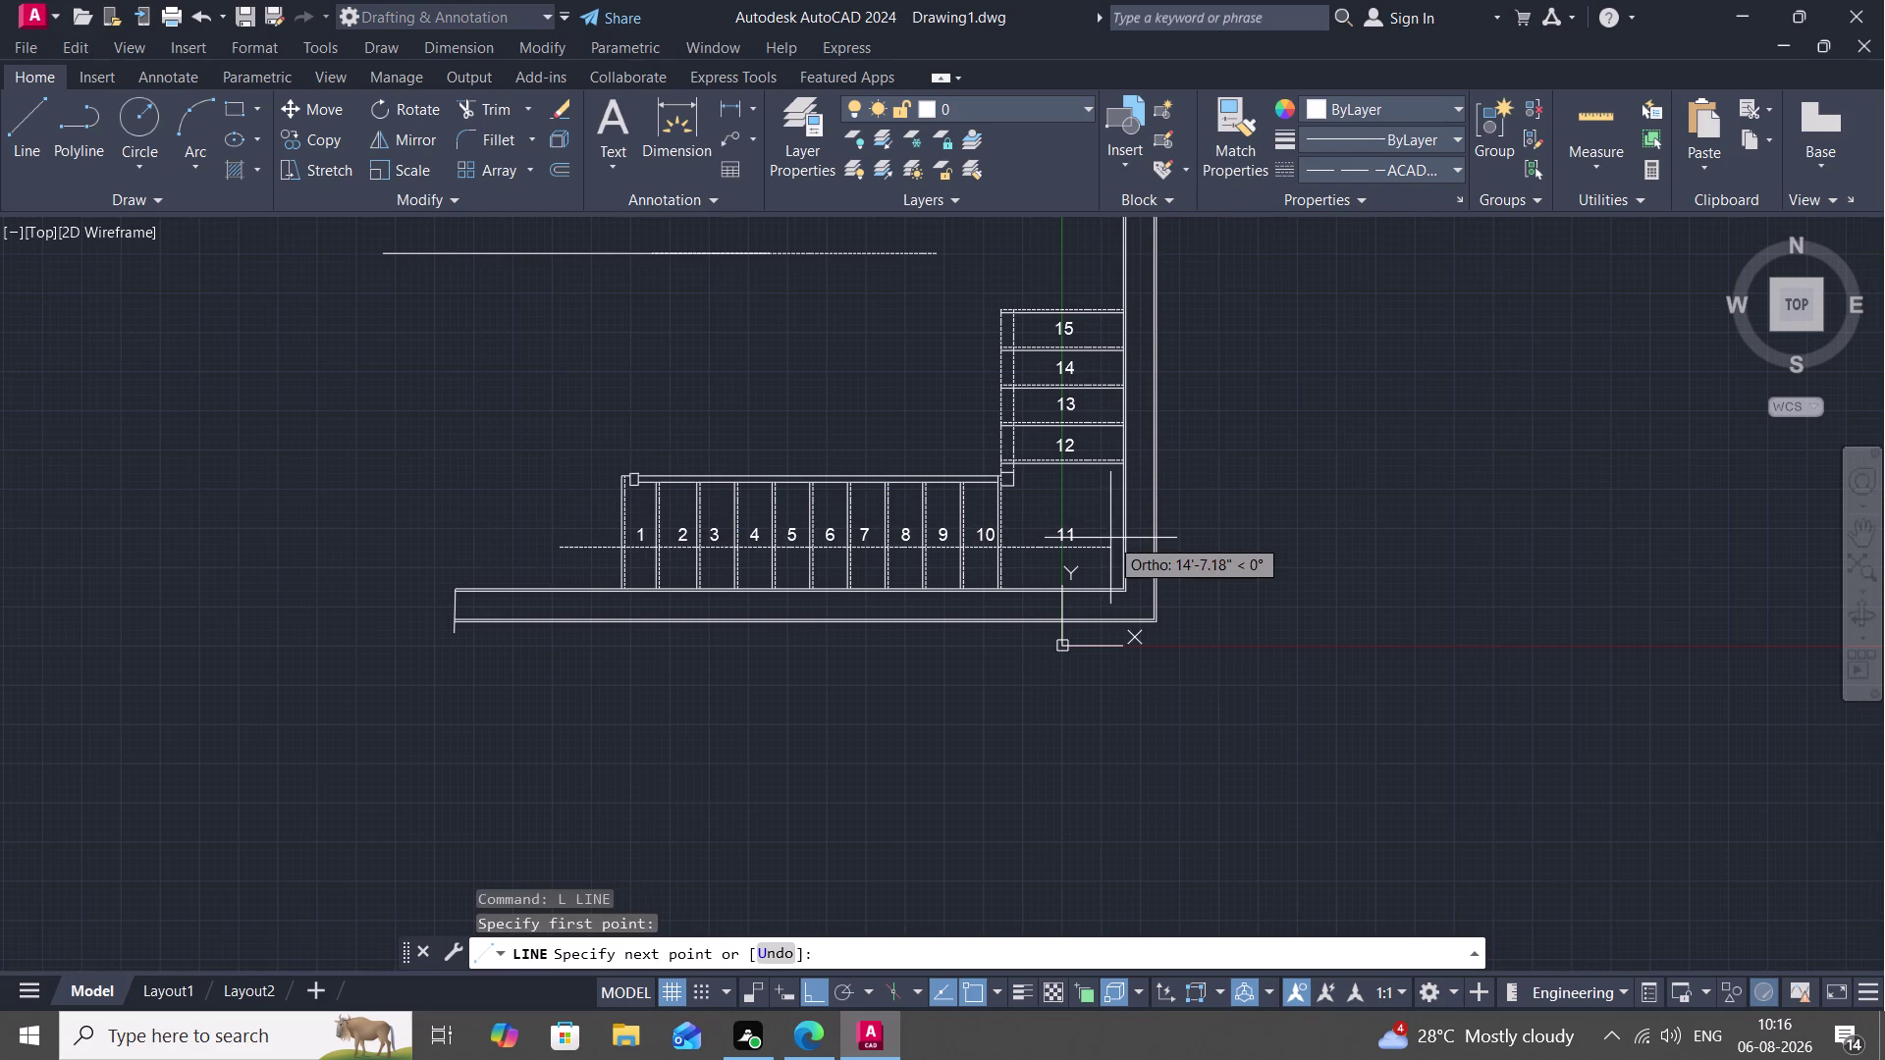
click(1097, 529)
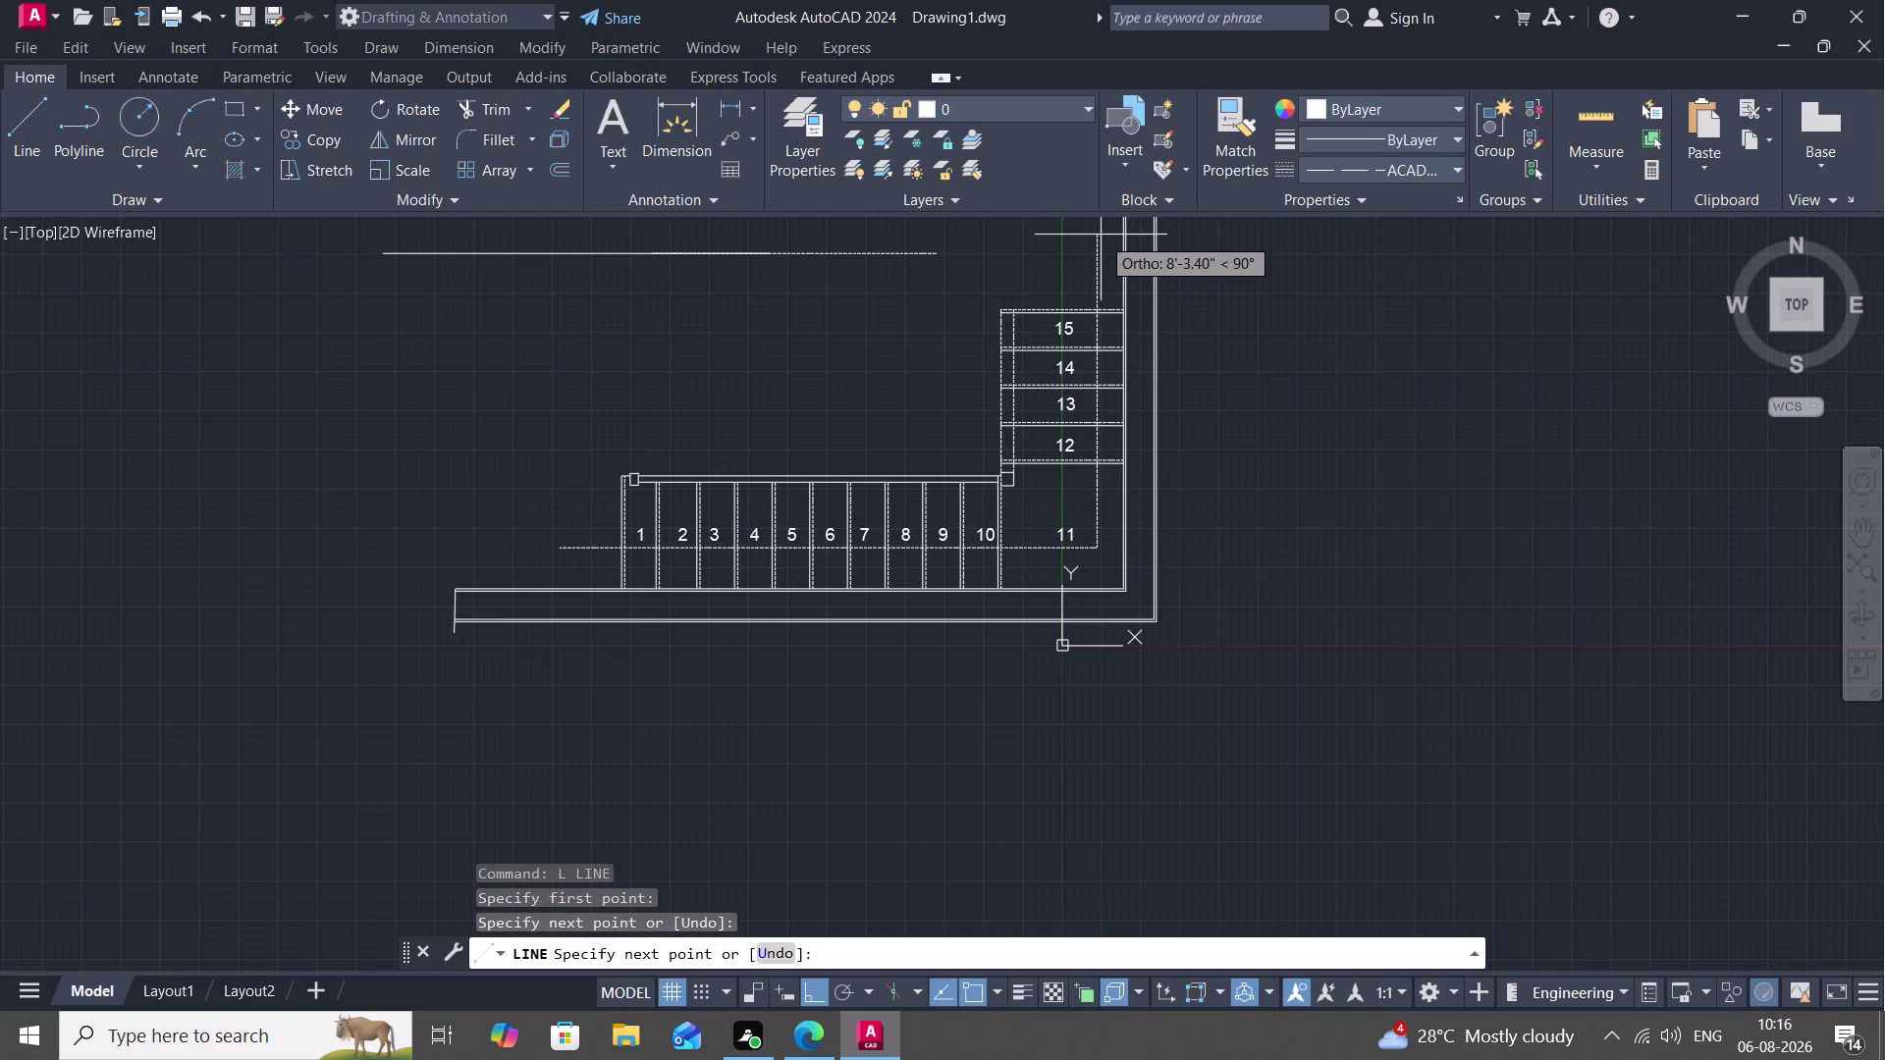
click(1101, 232)
key(Escape)
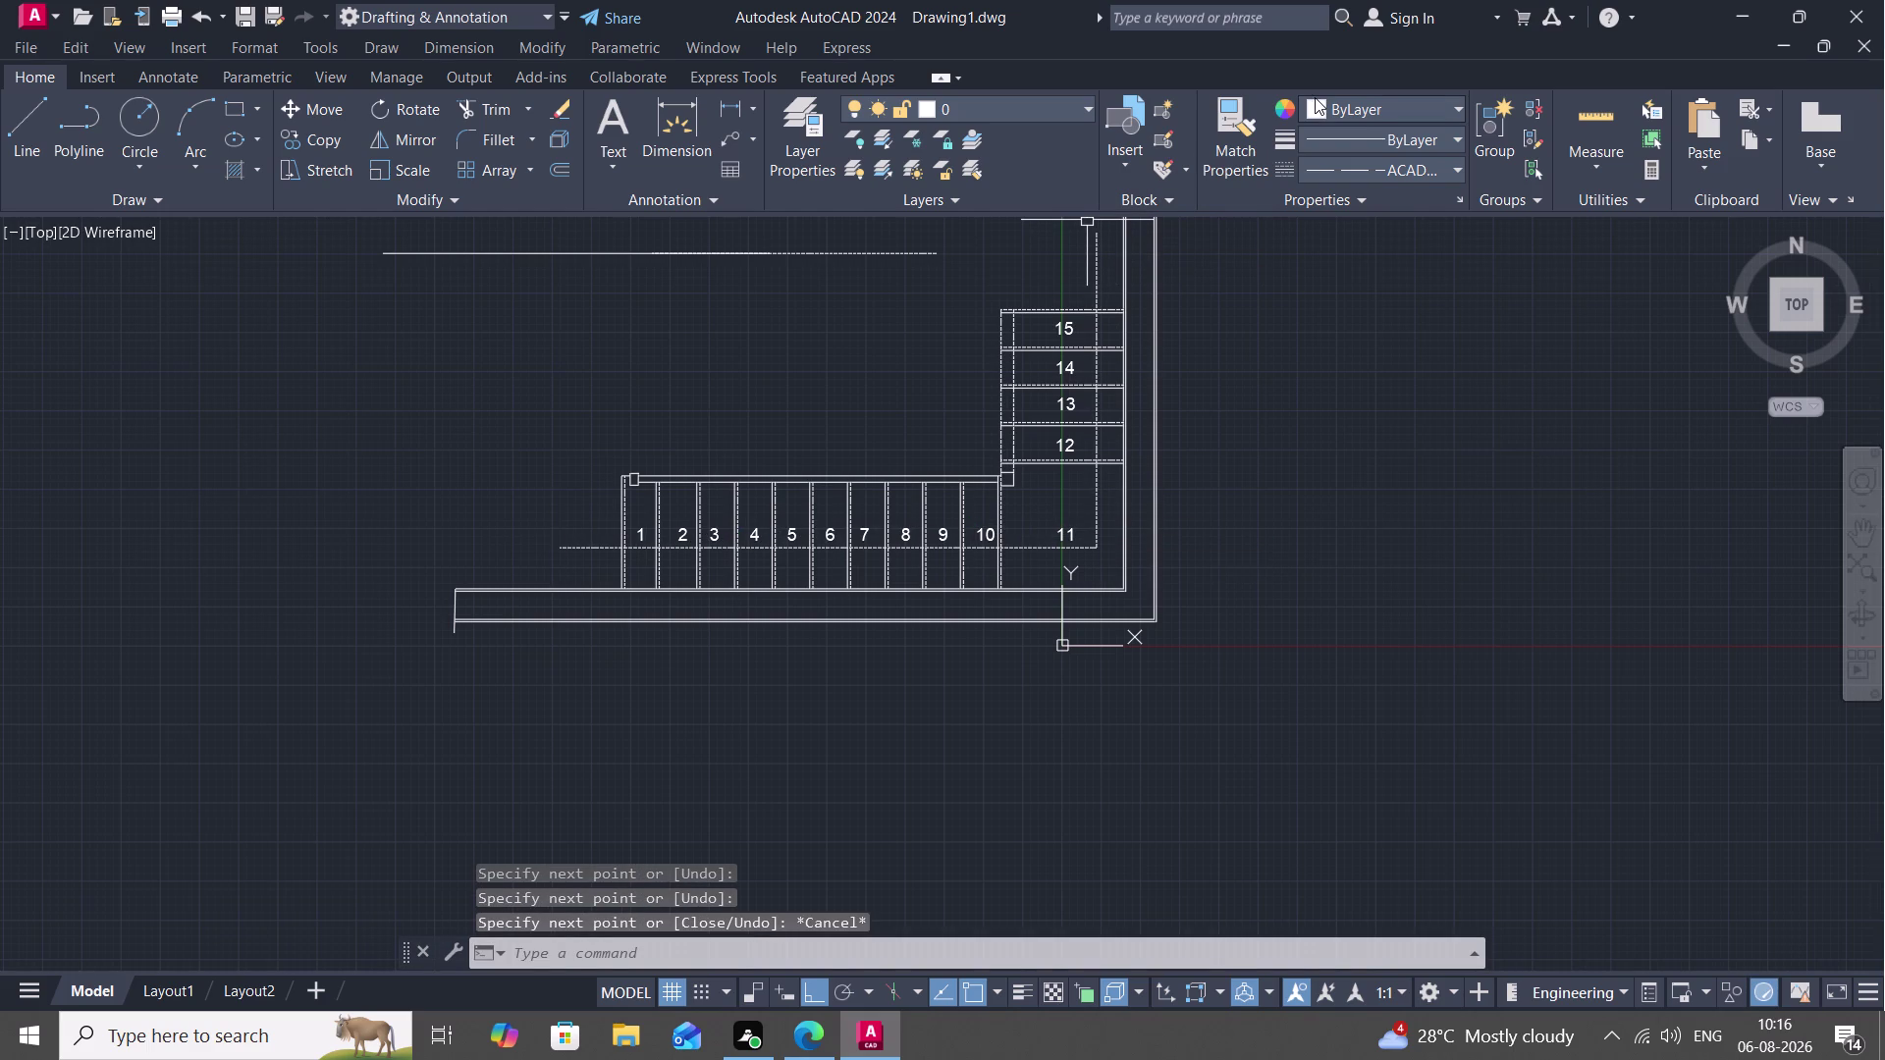
click(1243, 141)
Apply the wall line's solid style to both runs of the L-shaped line.
click(1157, 296)
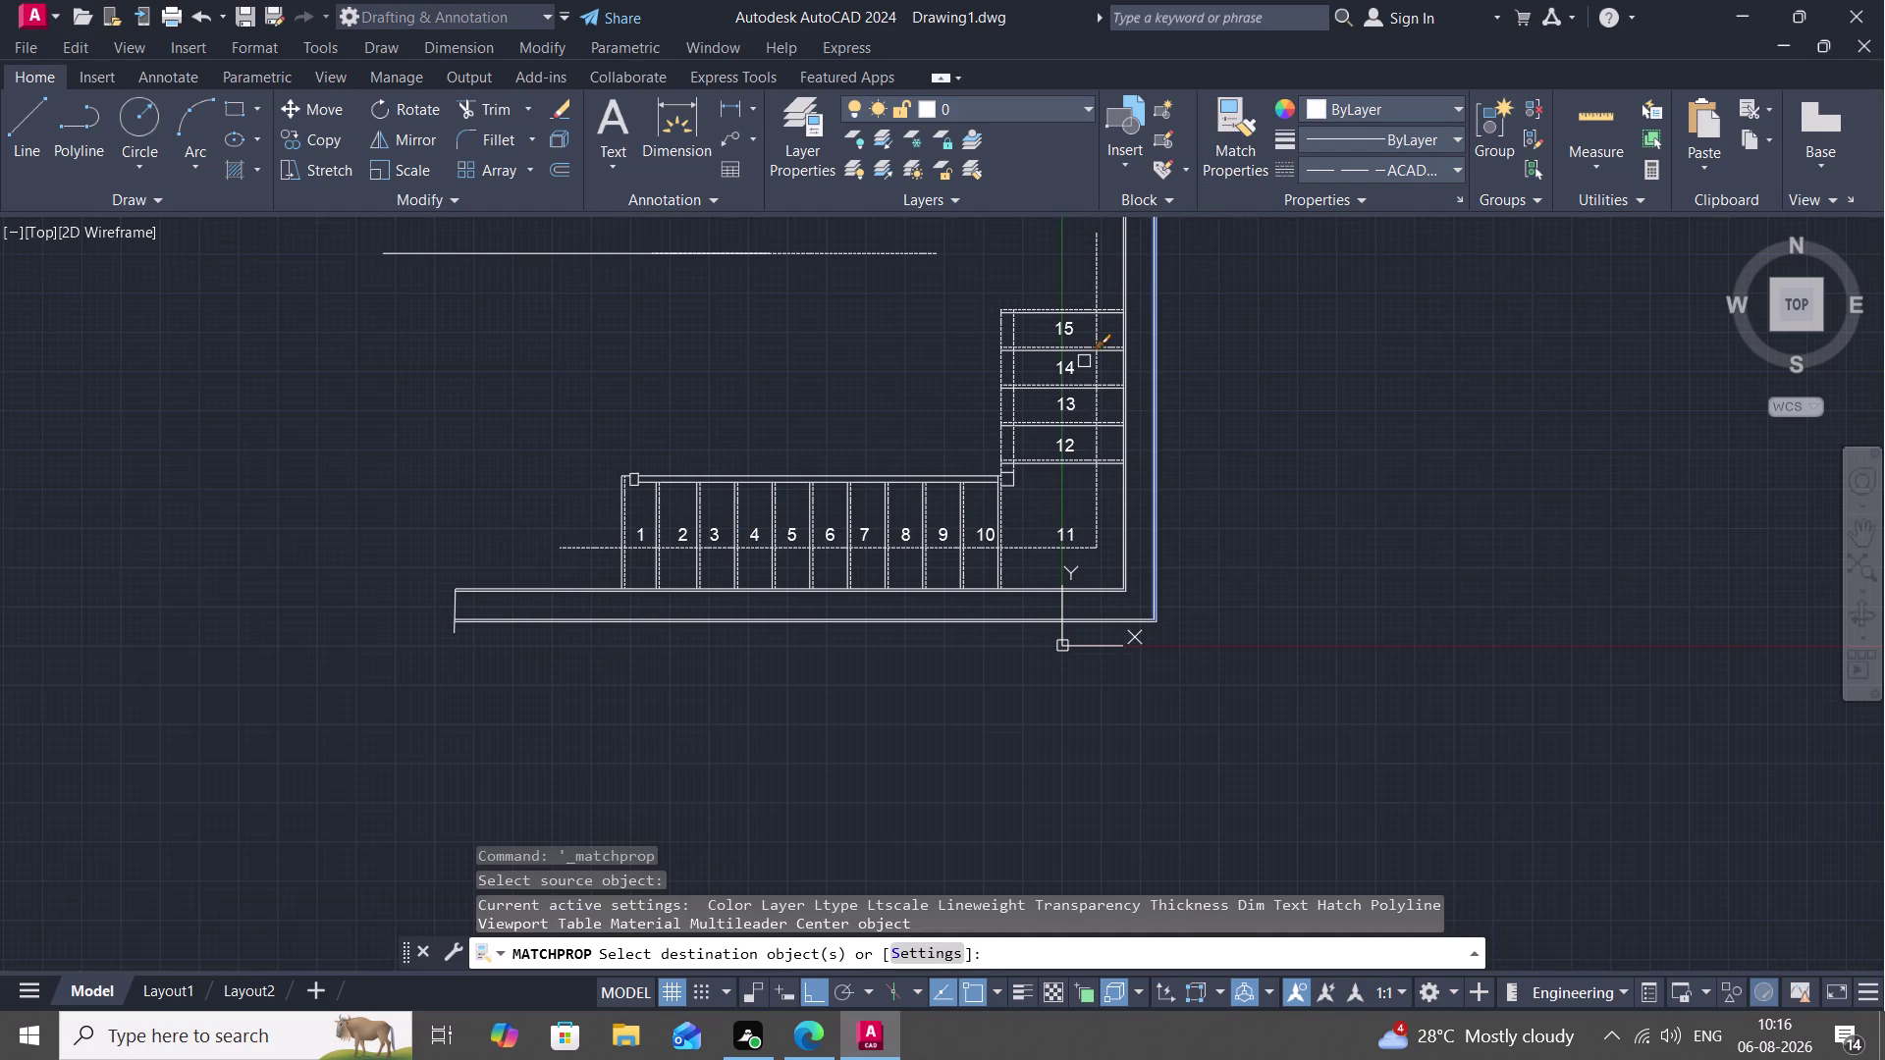
click(1097, 370)
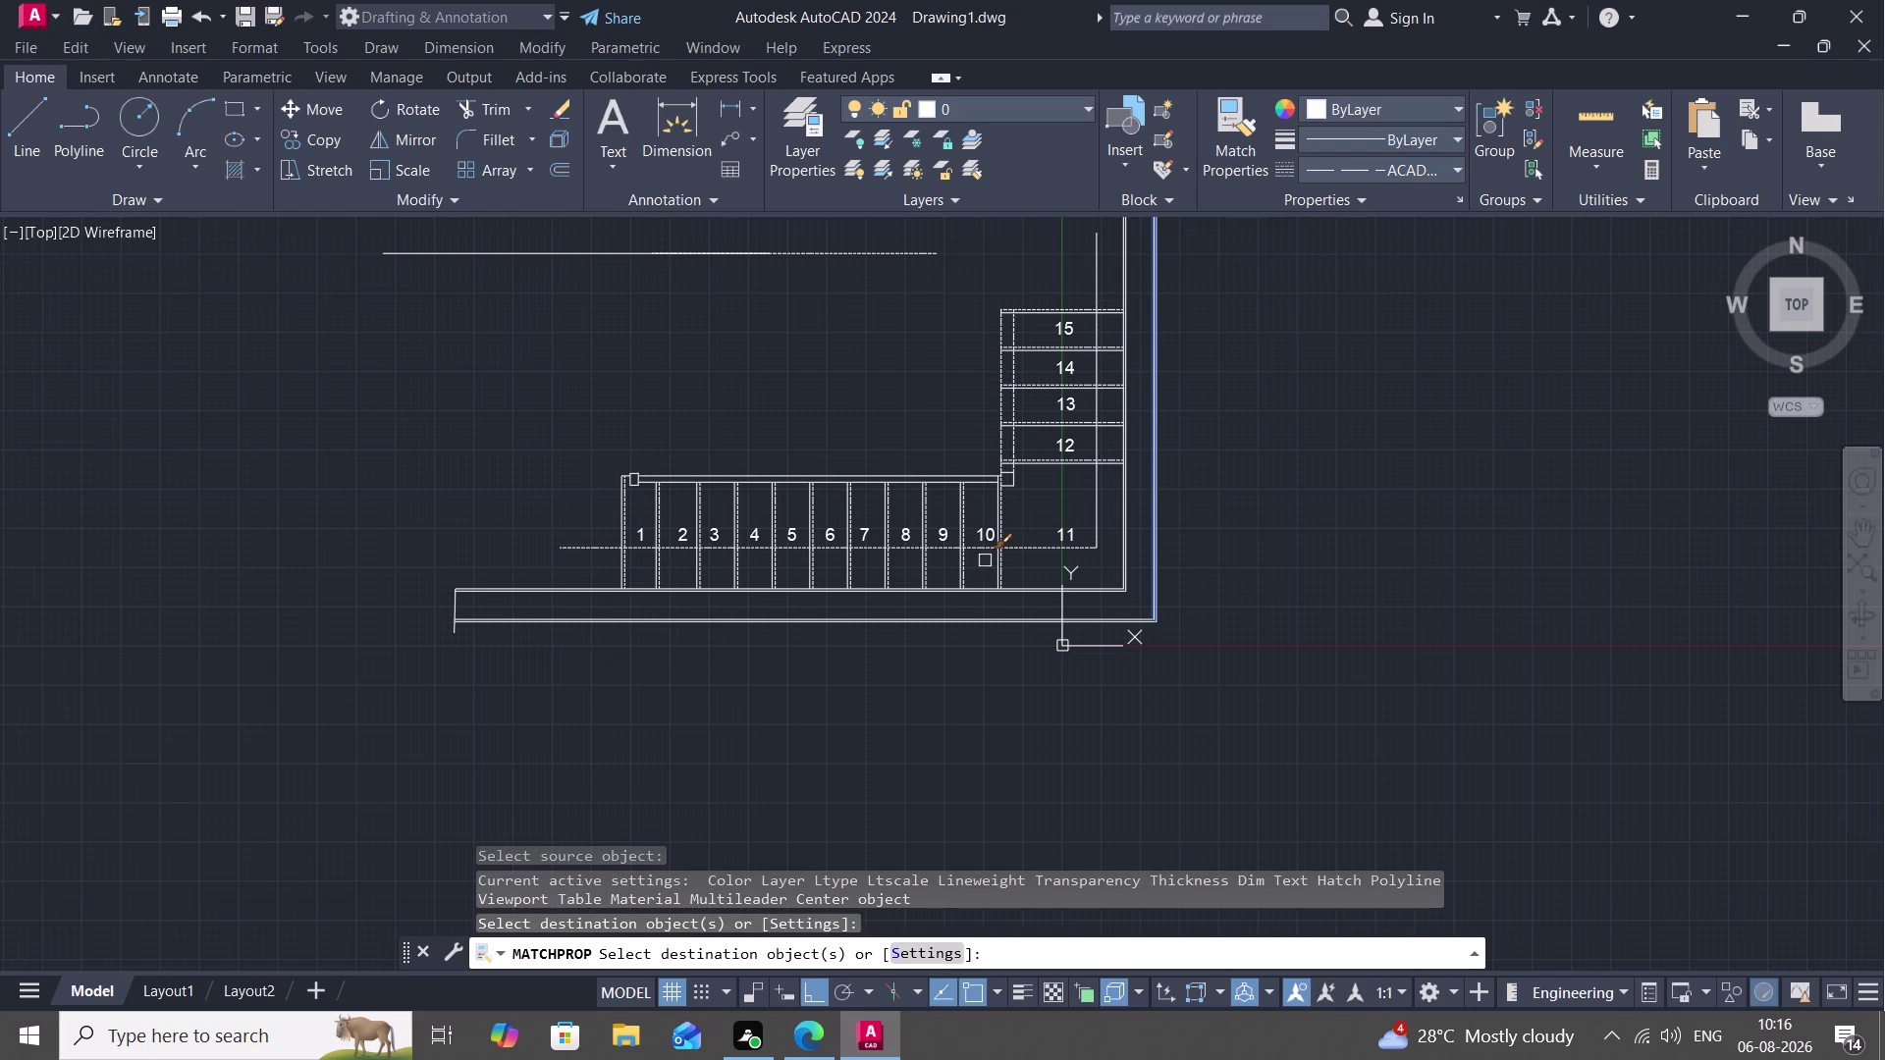
click(1023, 546)
key(Escape)
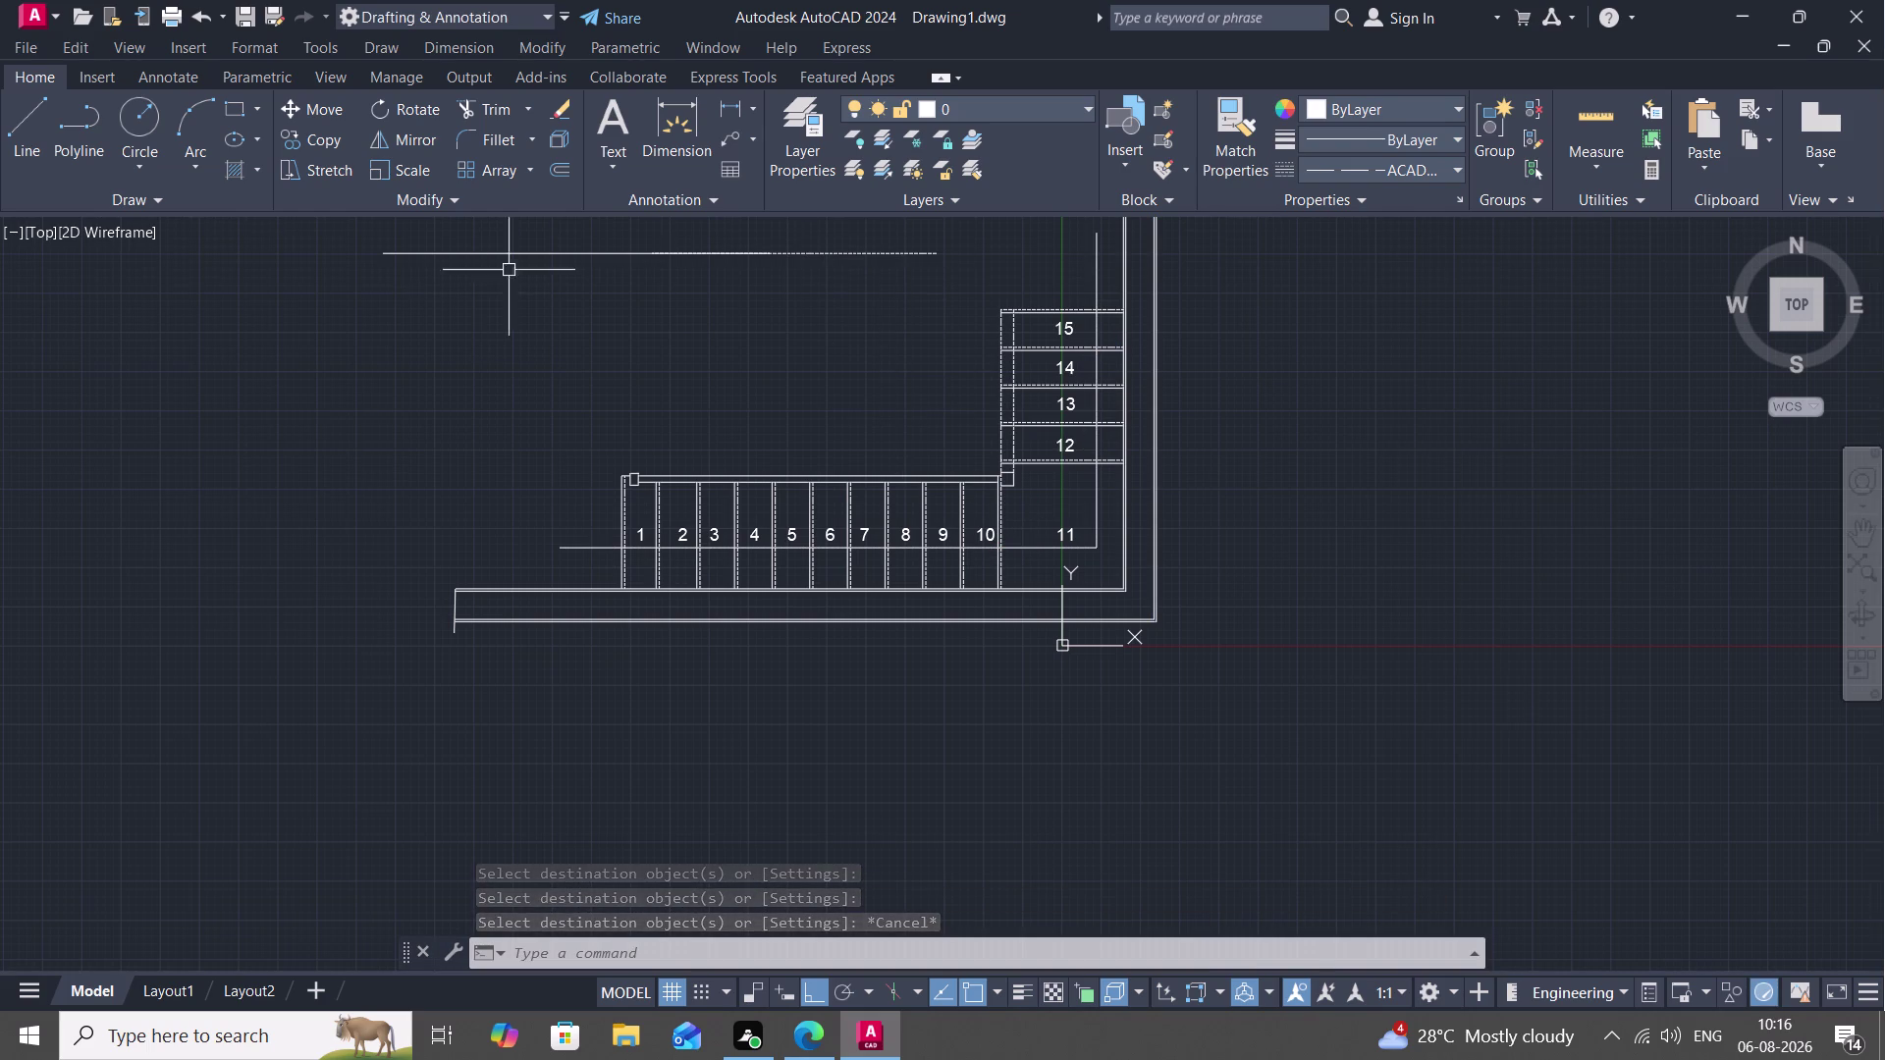
key(Escape)
key(h)
key(space)
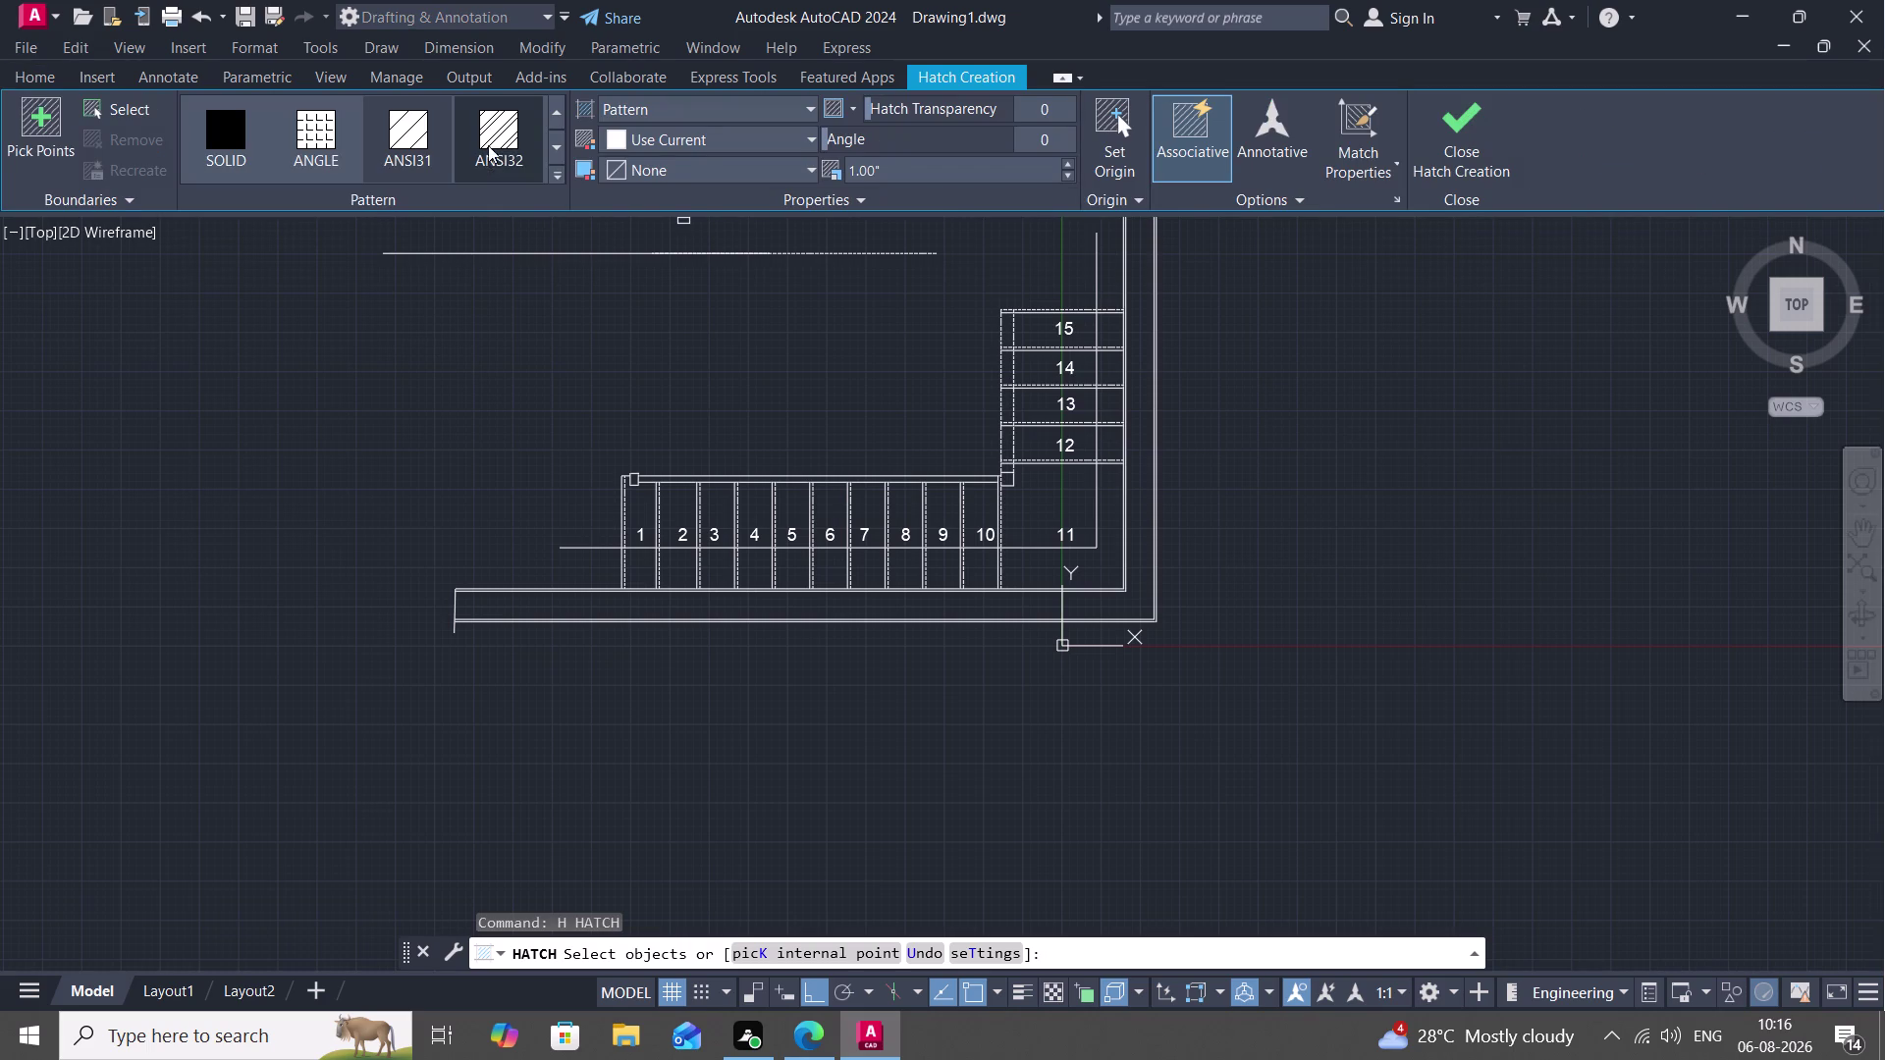
Try an ANSI31 hatch on the wall lines, then cancel the selection.
click(498, 137)
scroll(up, 3)
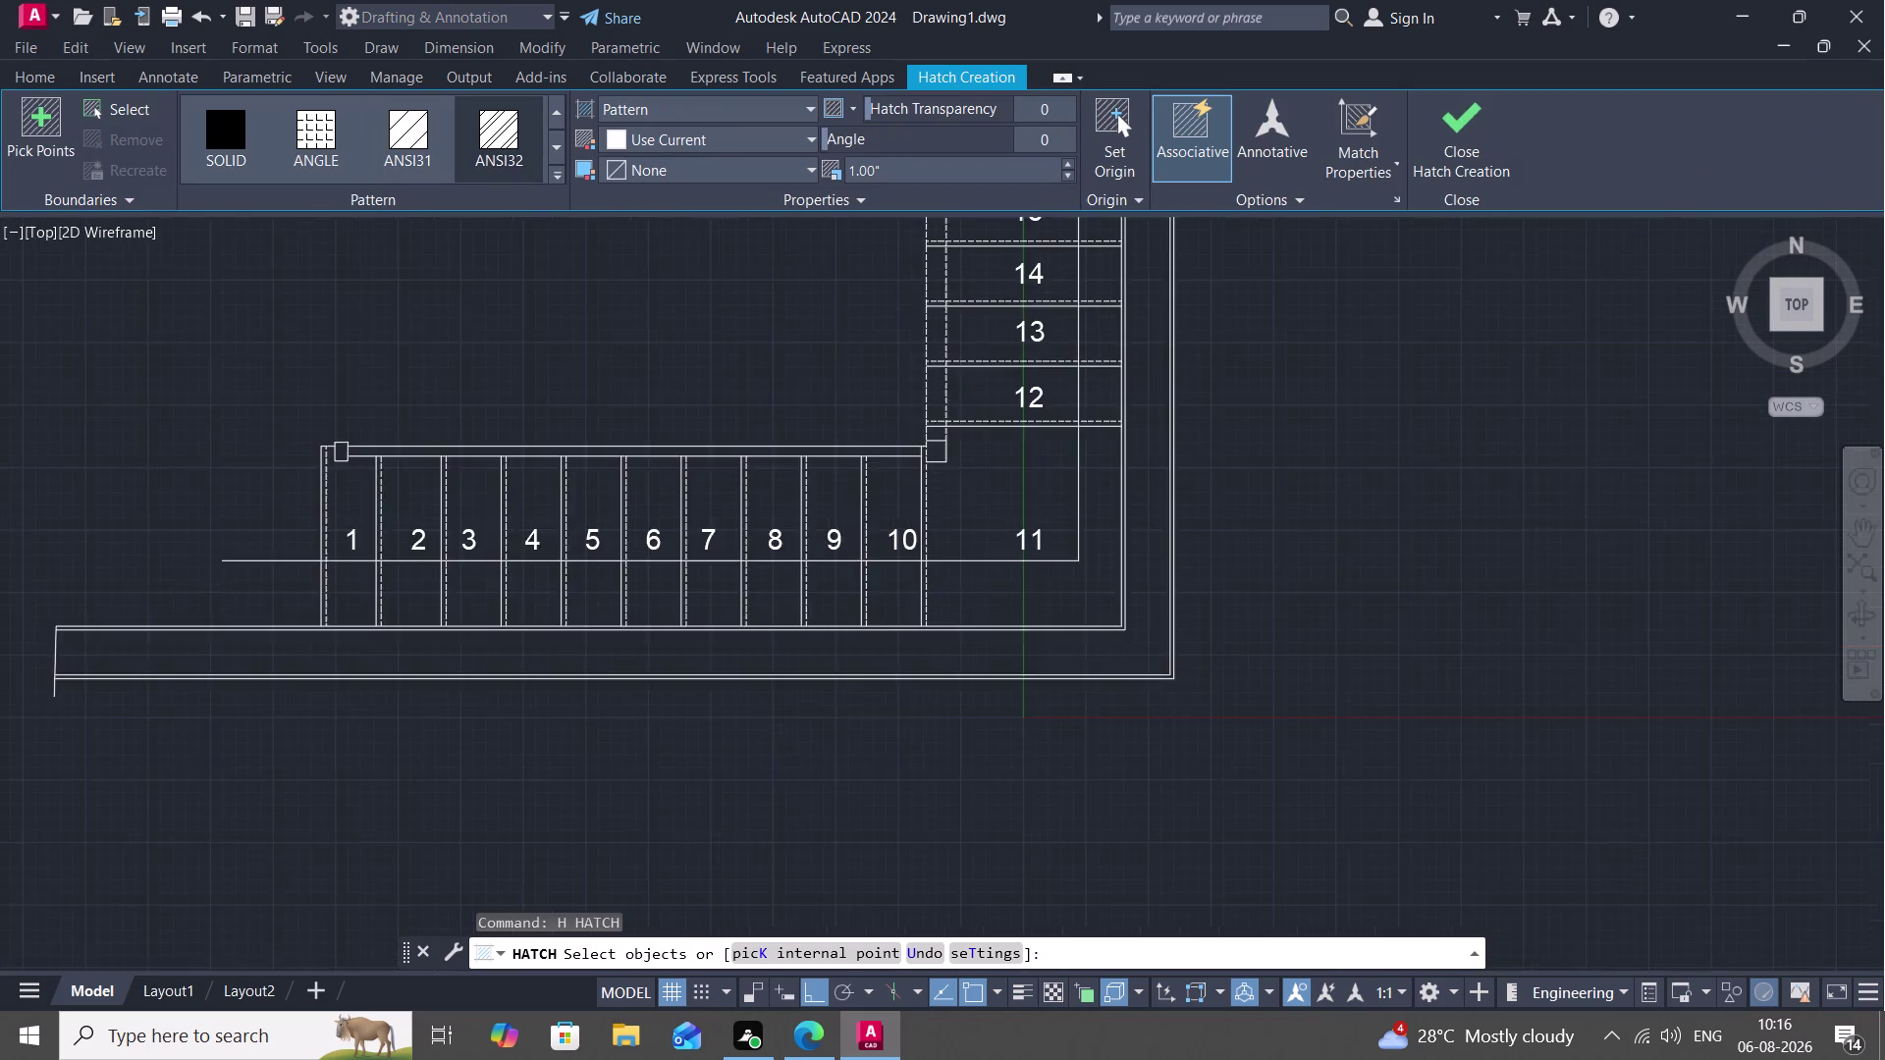
scroll(up, 3)
click(1125, 519)
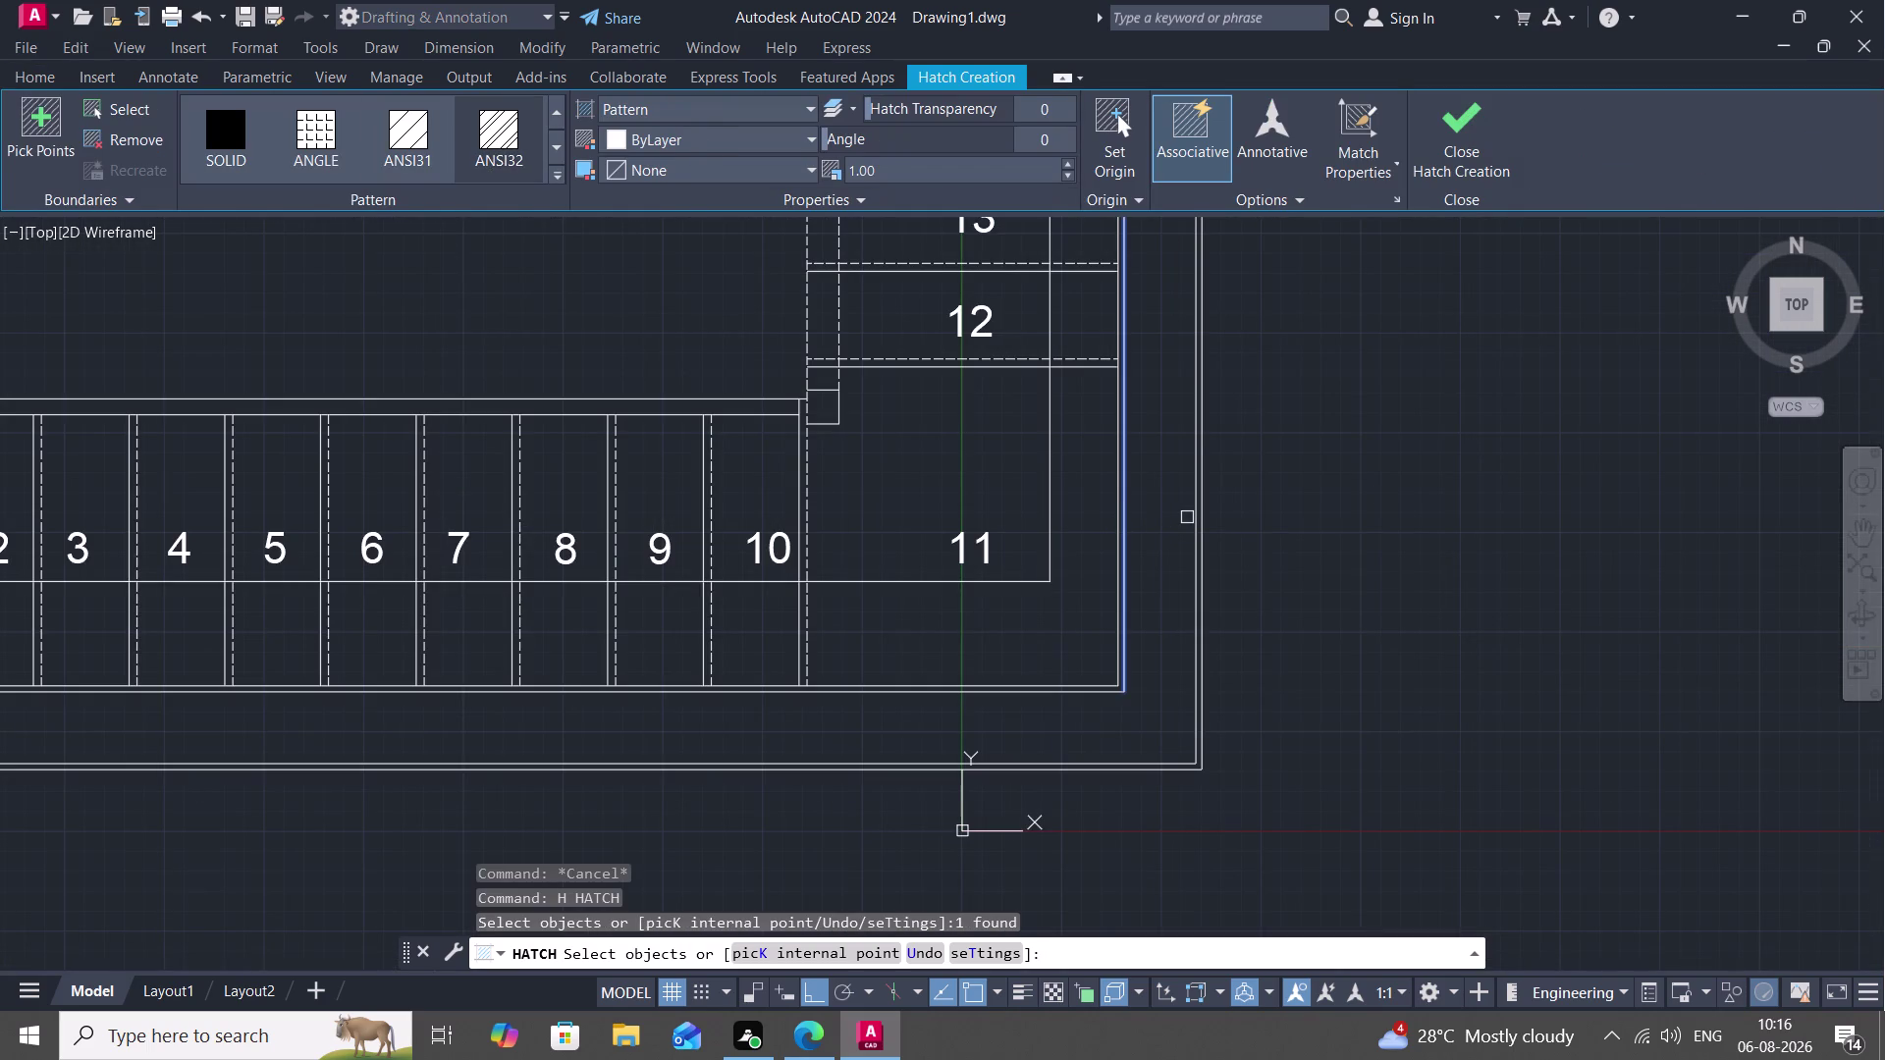
click(1191, 518)
click(1173, 533)
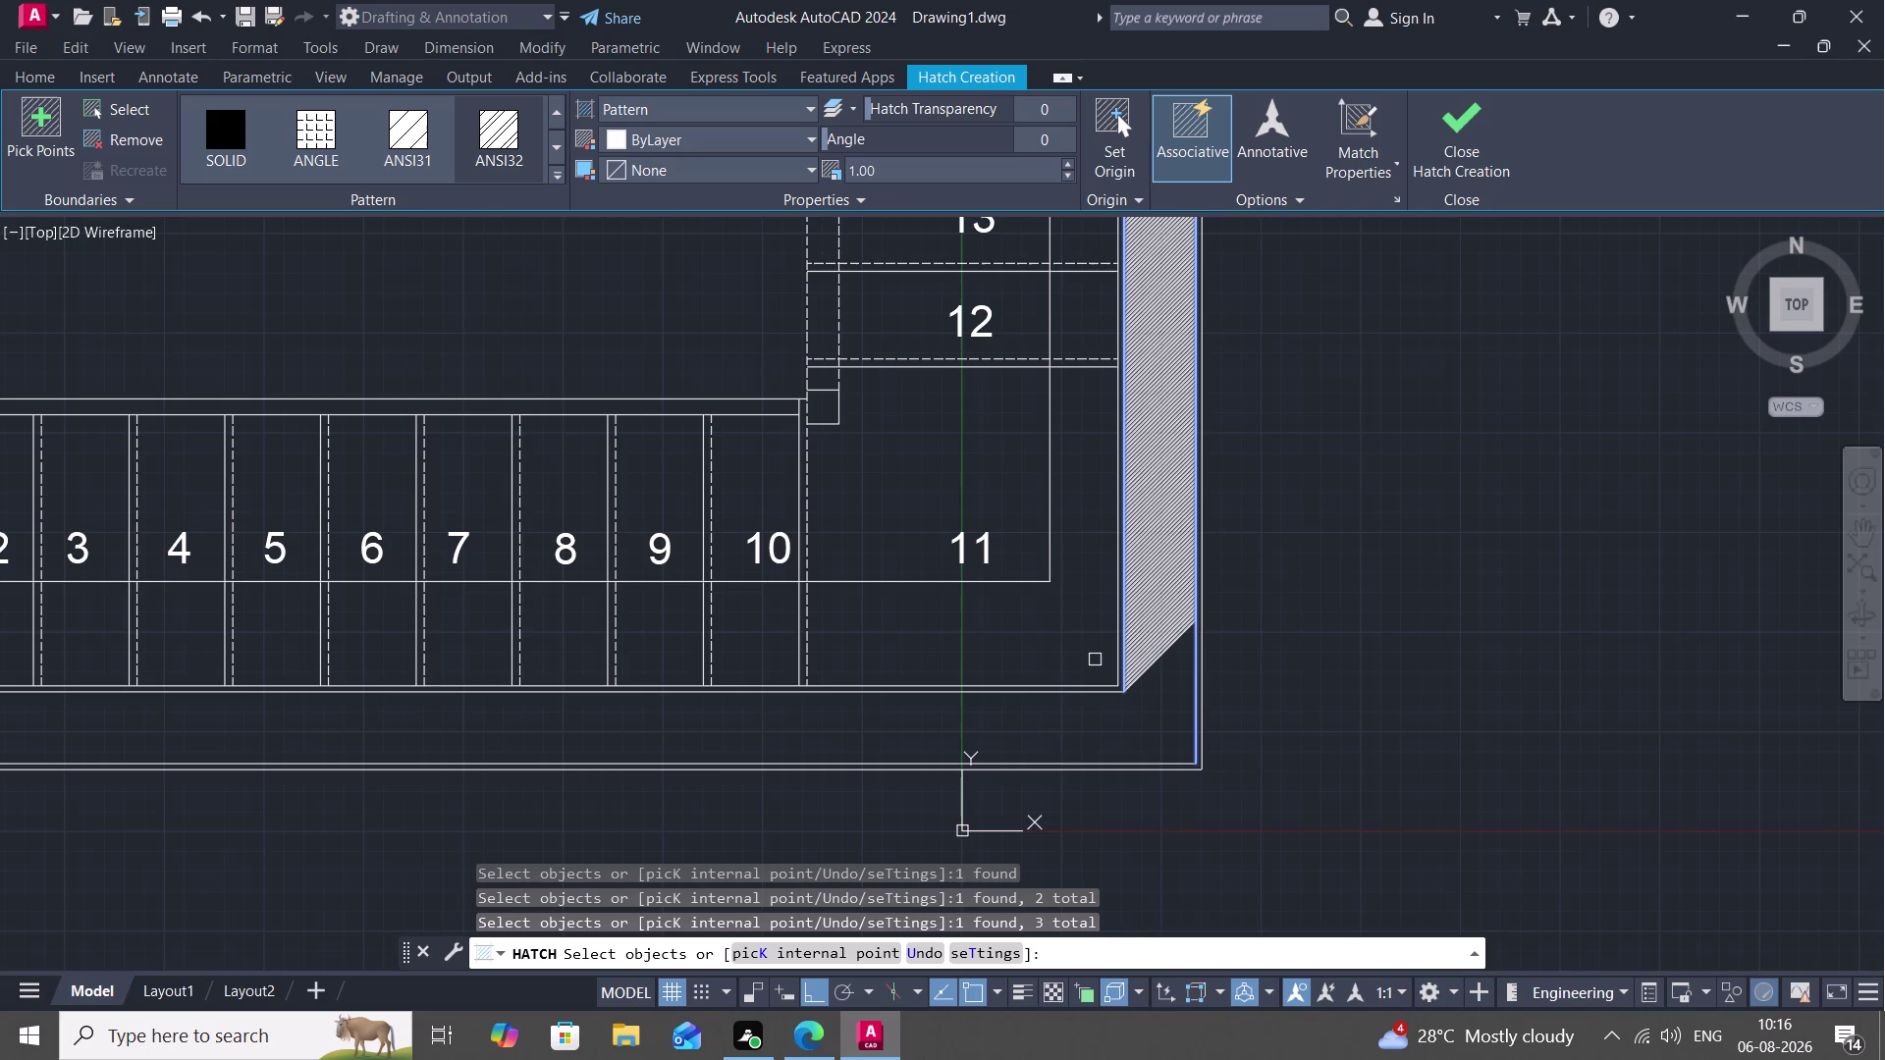
click(1040, 696)
key(Escape)
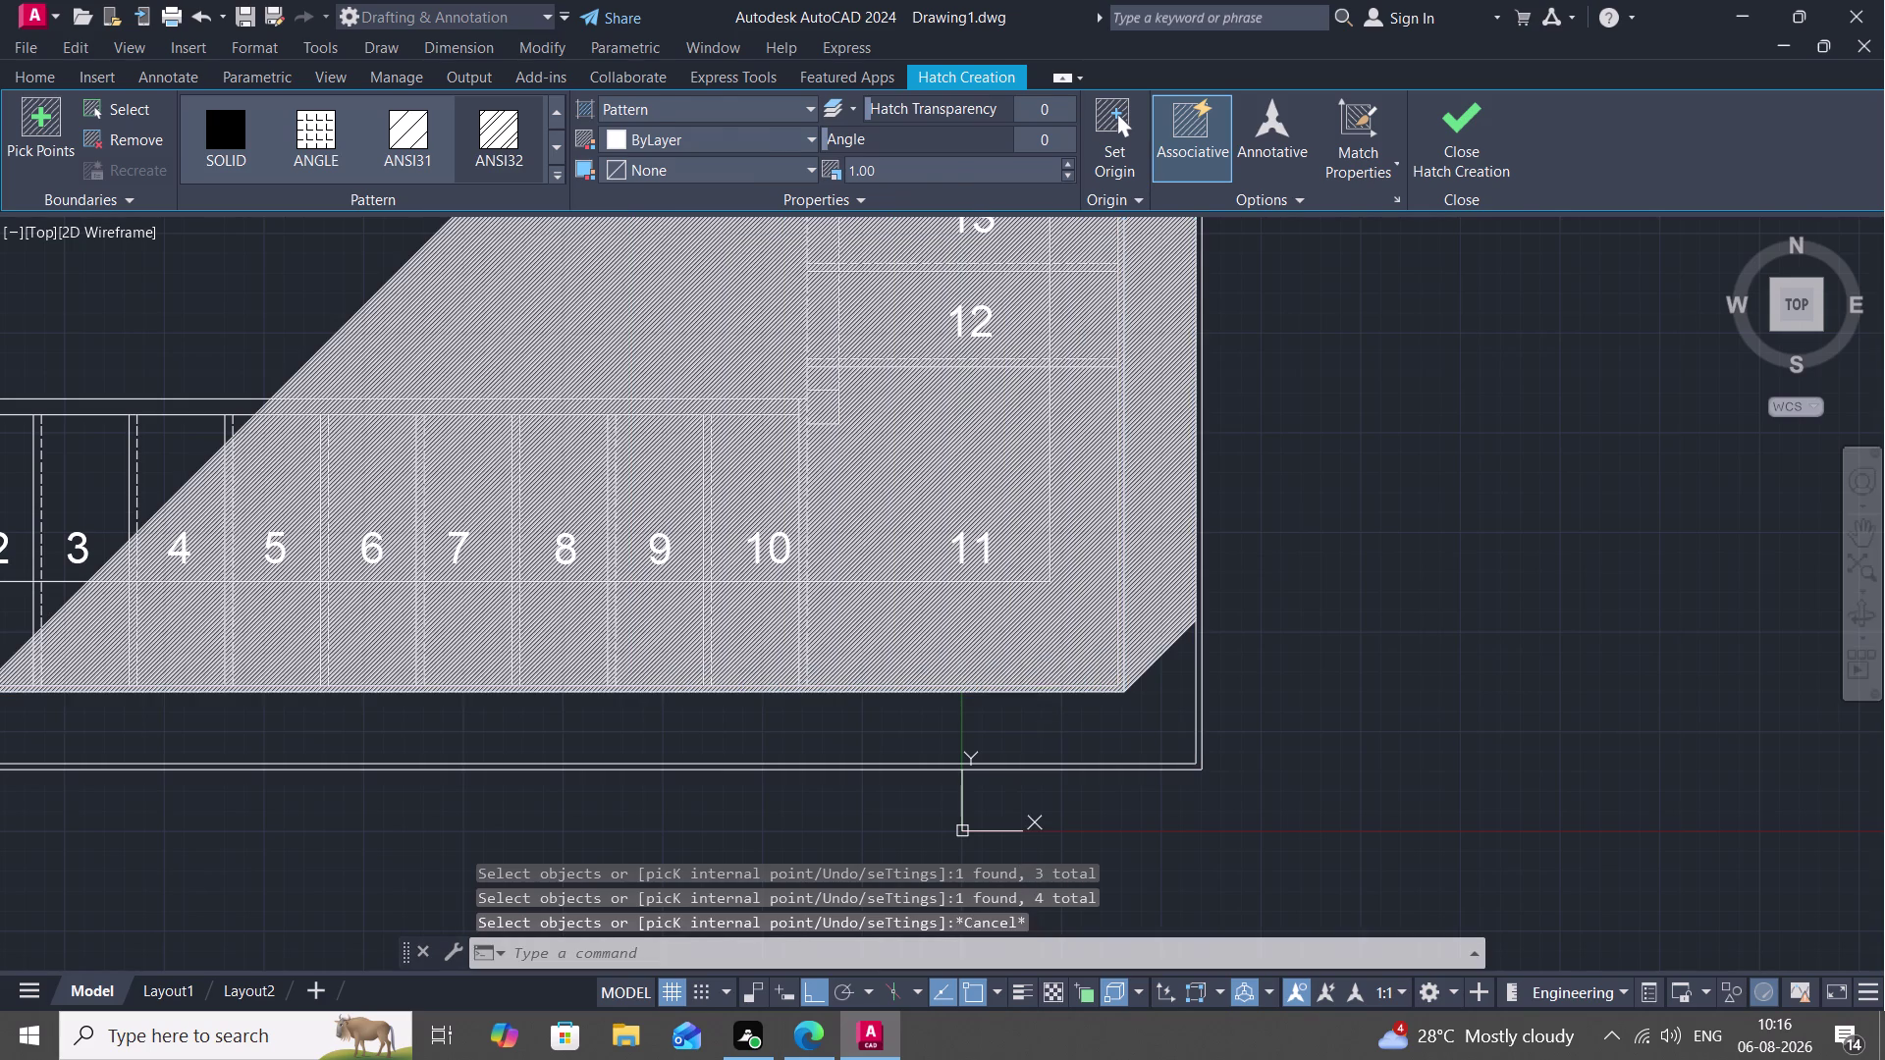
Undo the oversized hatch and the earlier property match.
key(ctrl+z)
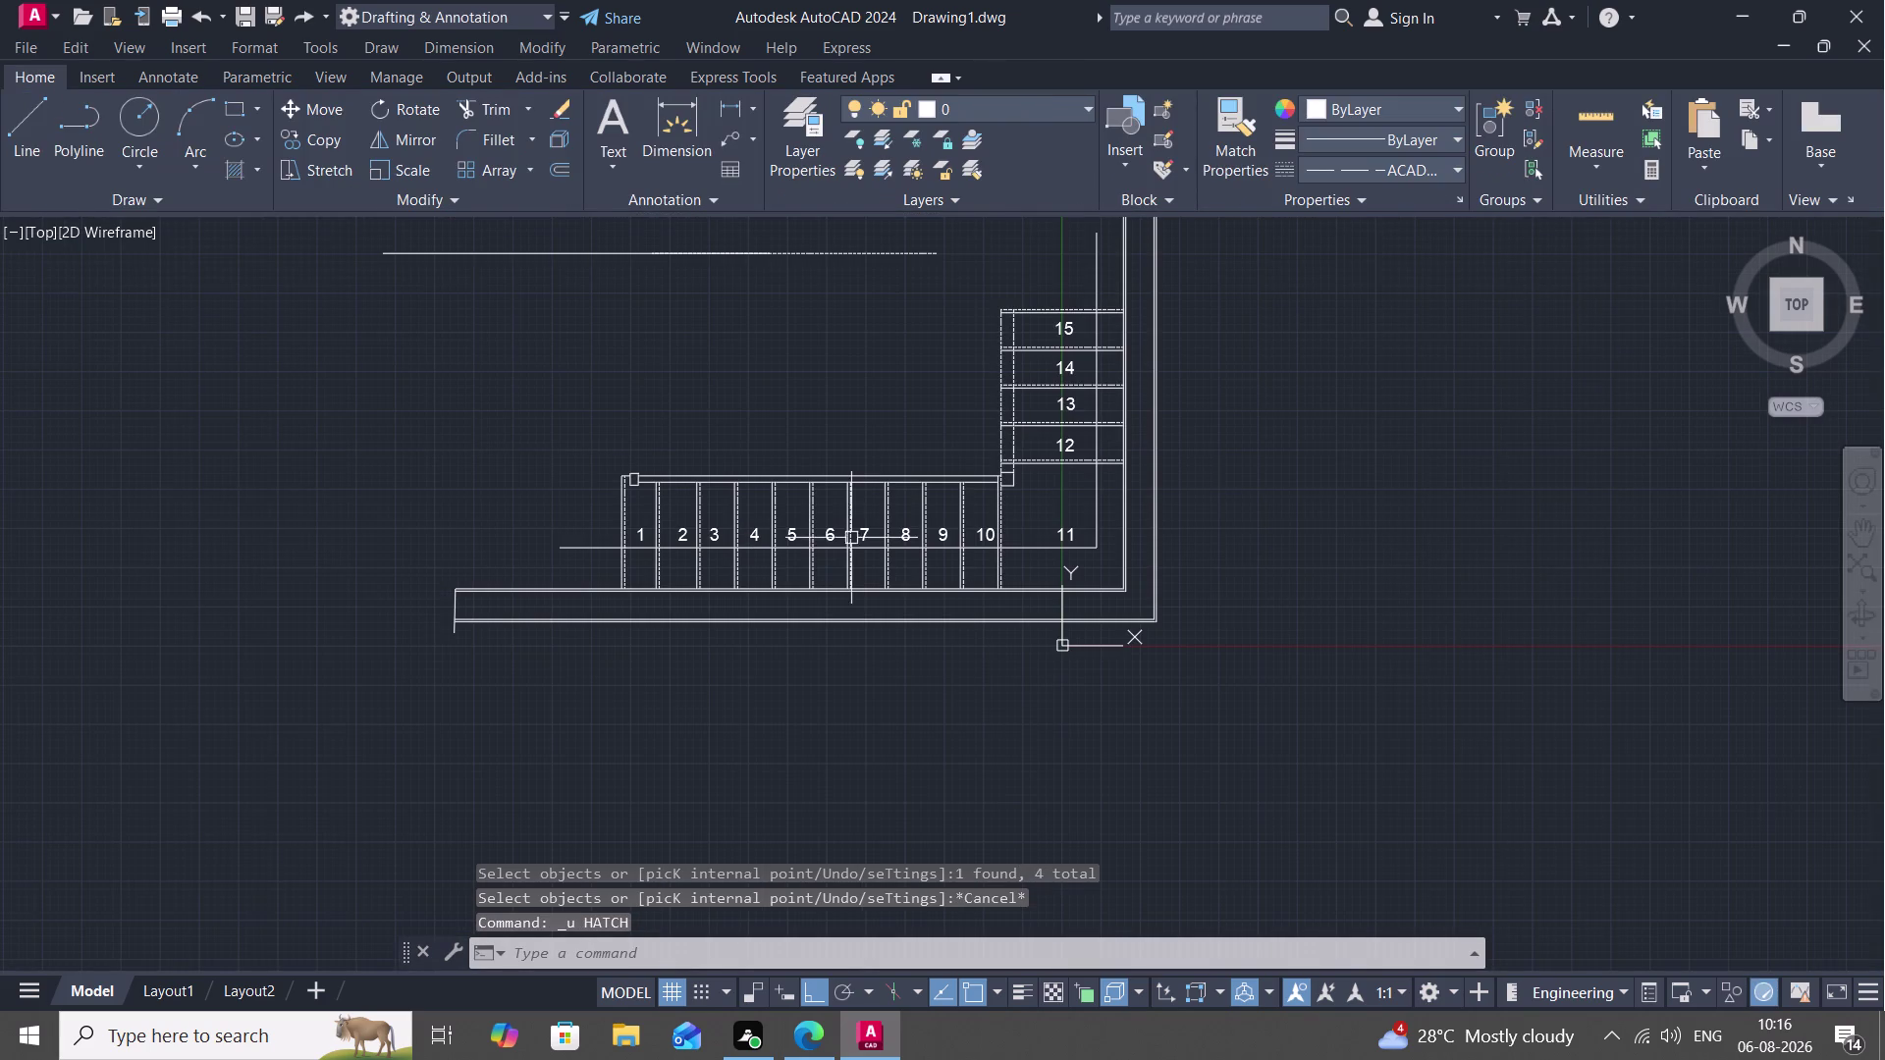
key(space)
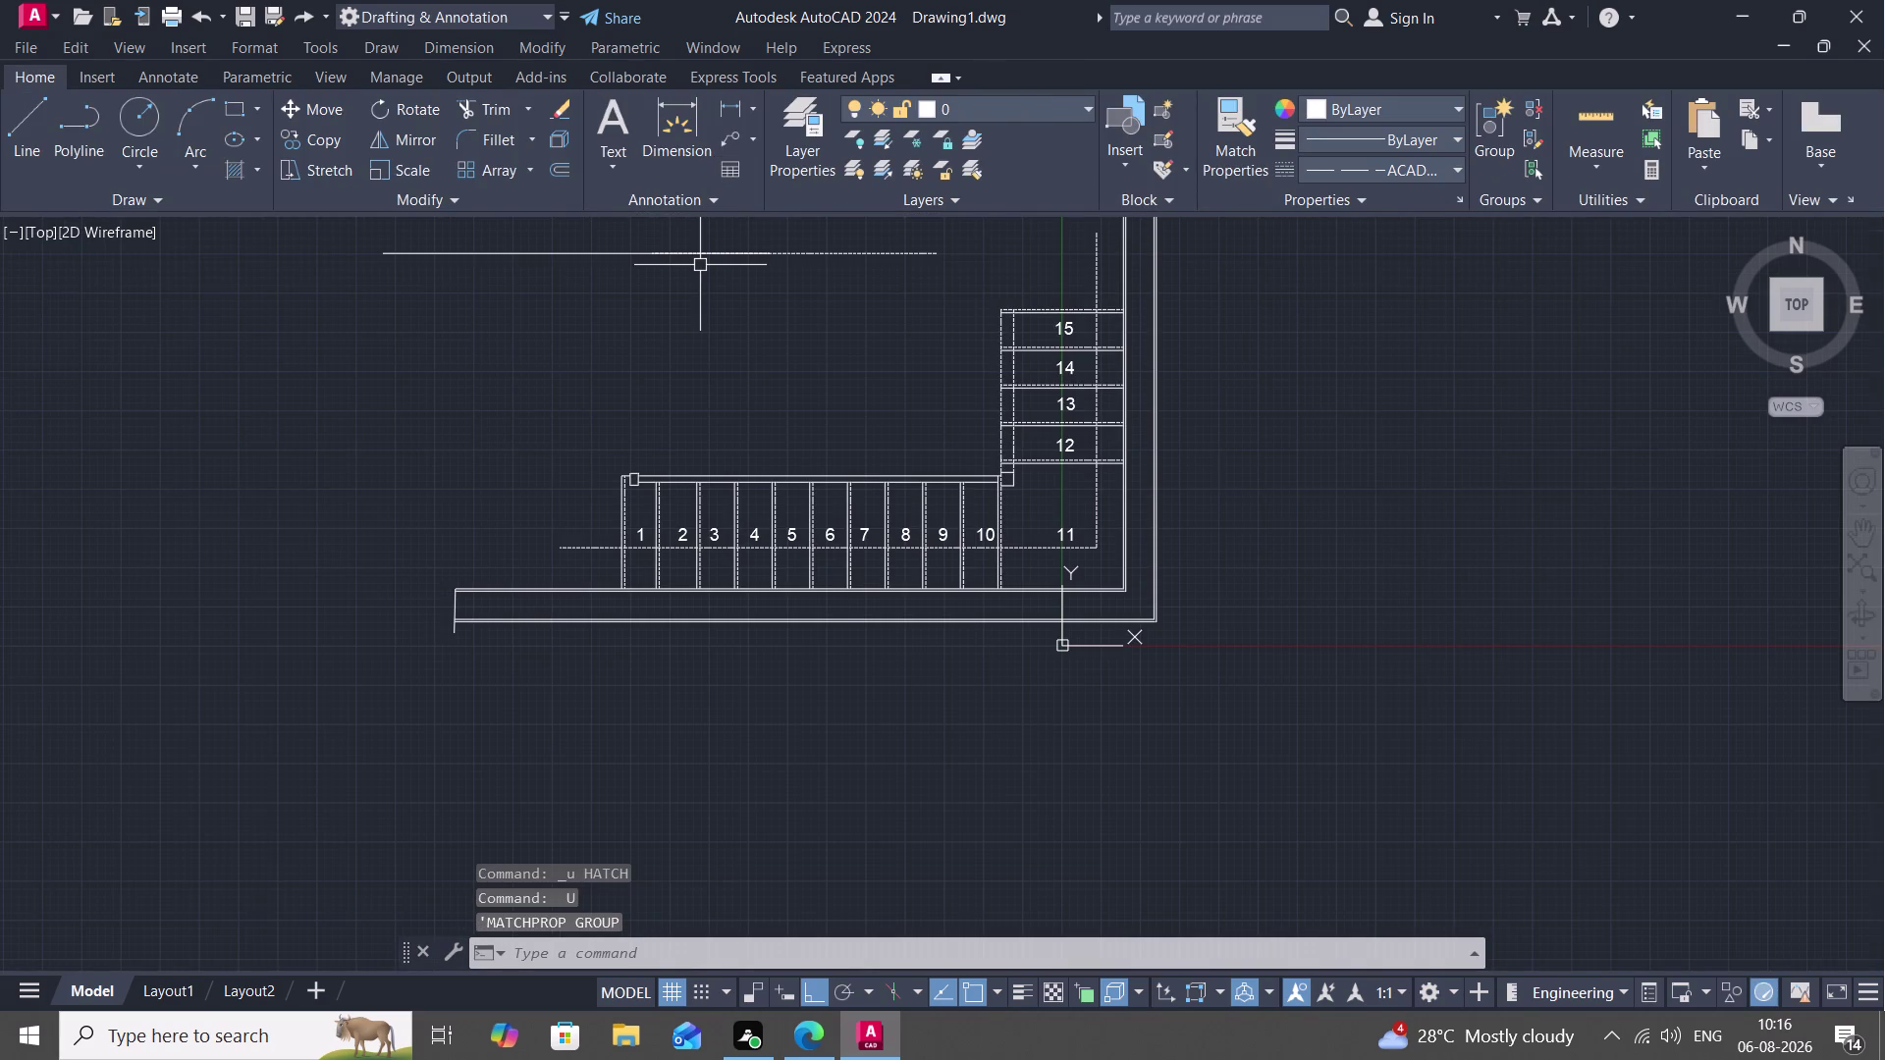
key(space)
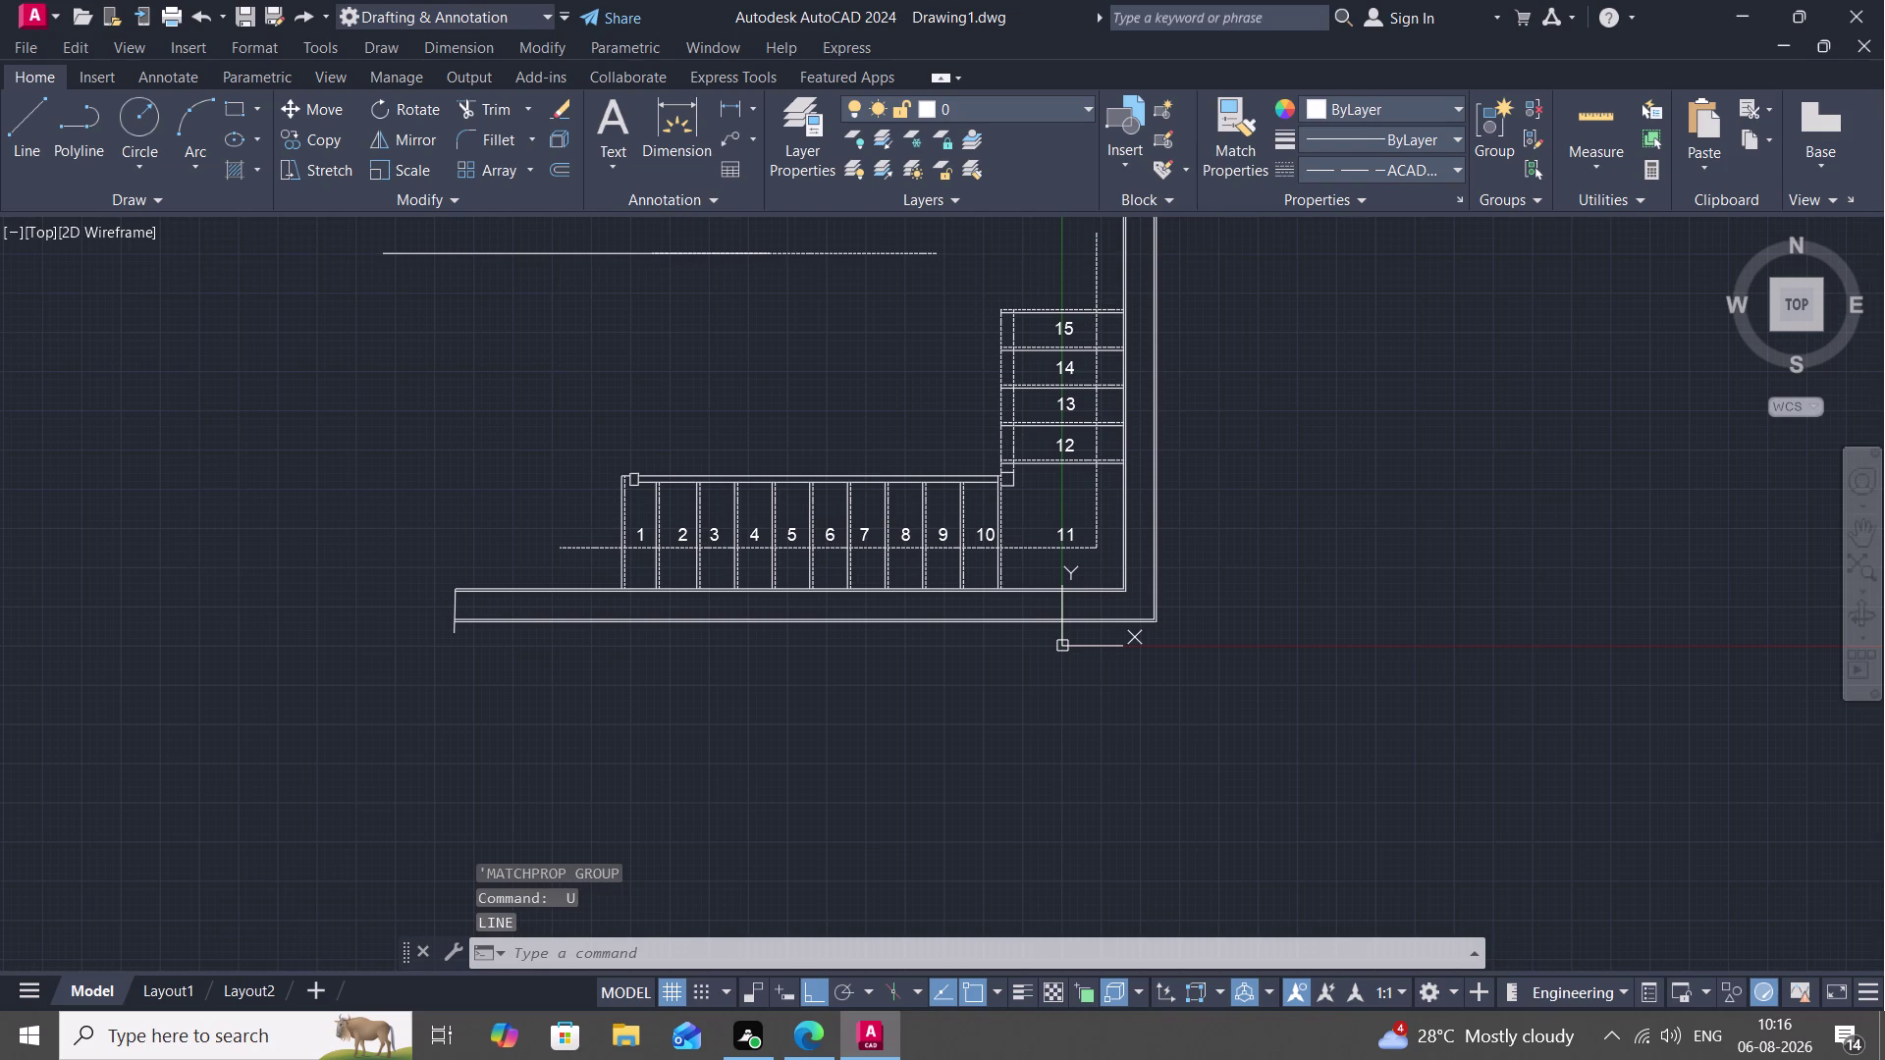
Start an ANSI31 hatch and pick the bottom wall's upper and lower edges.
key(h)
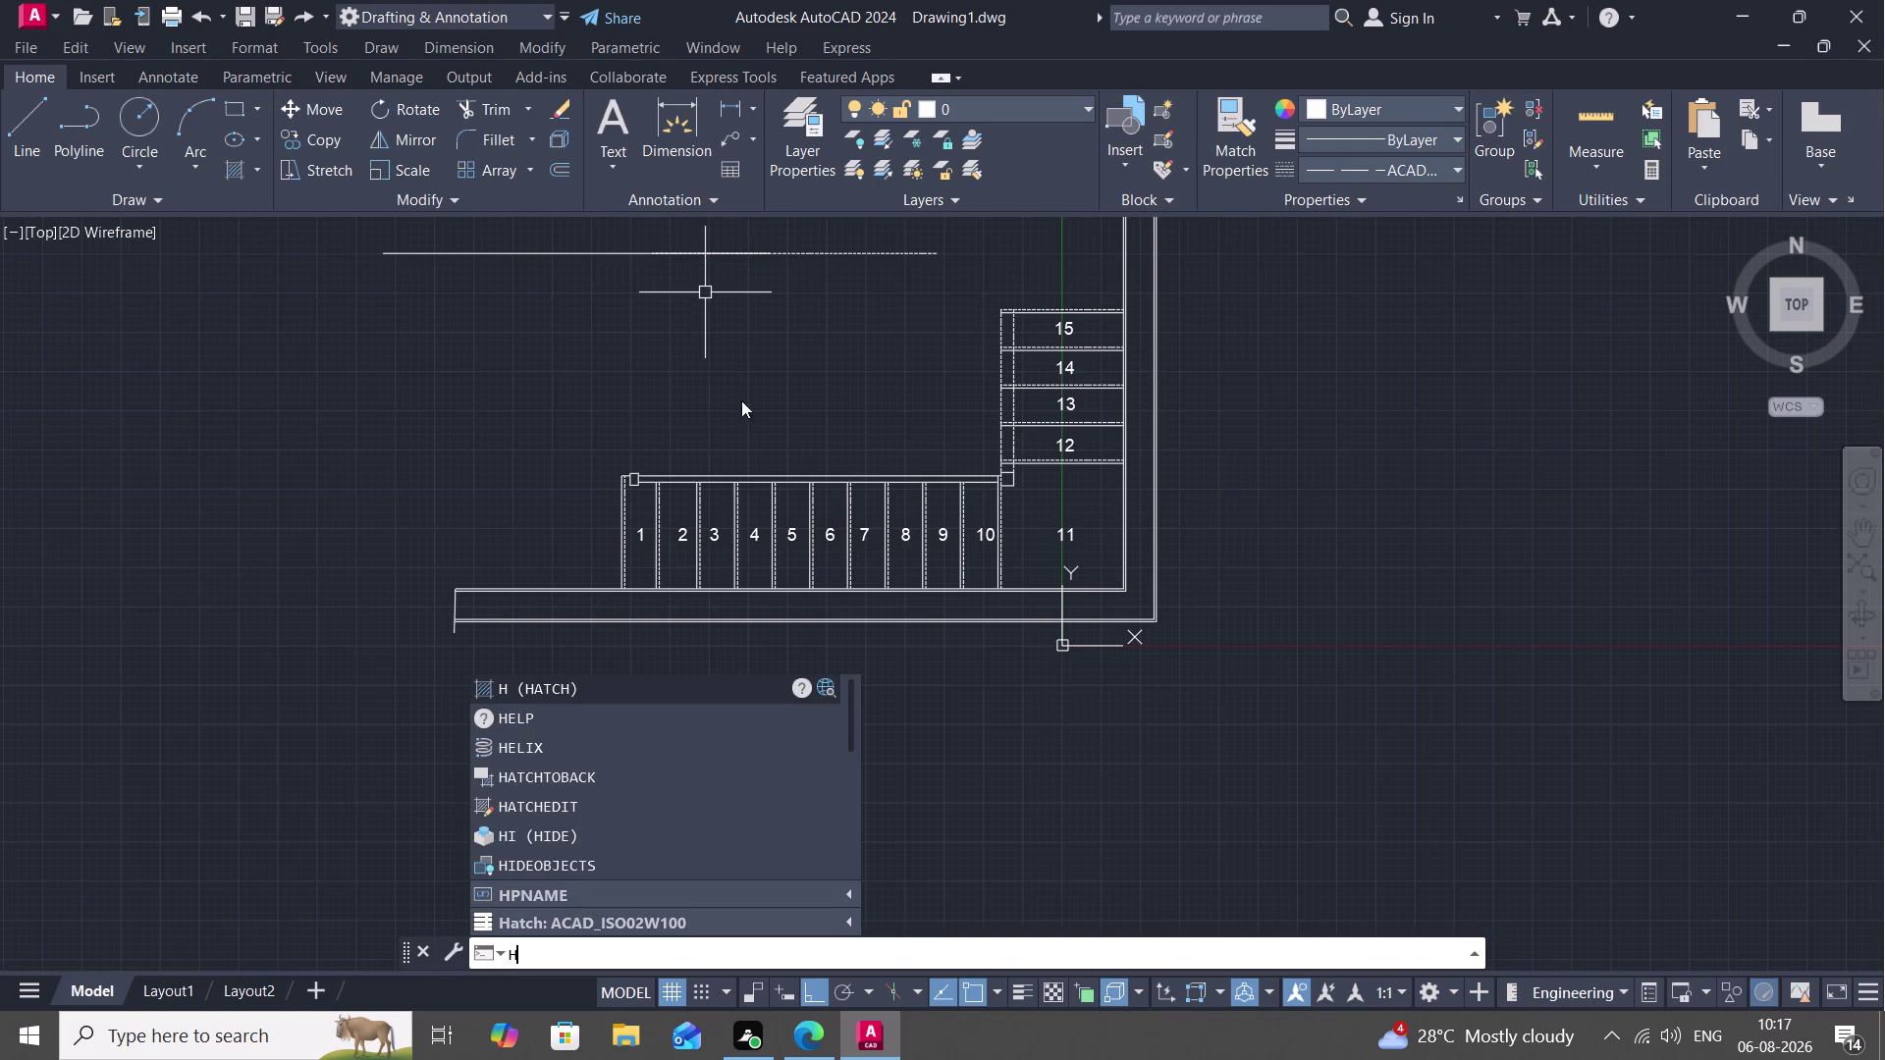
key(space)
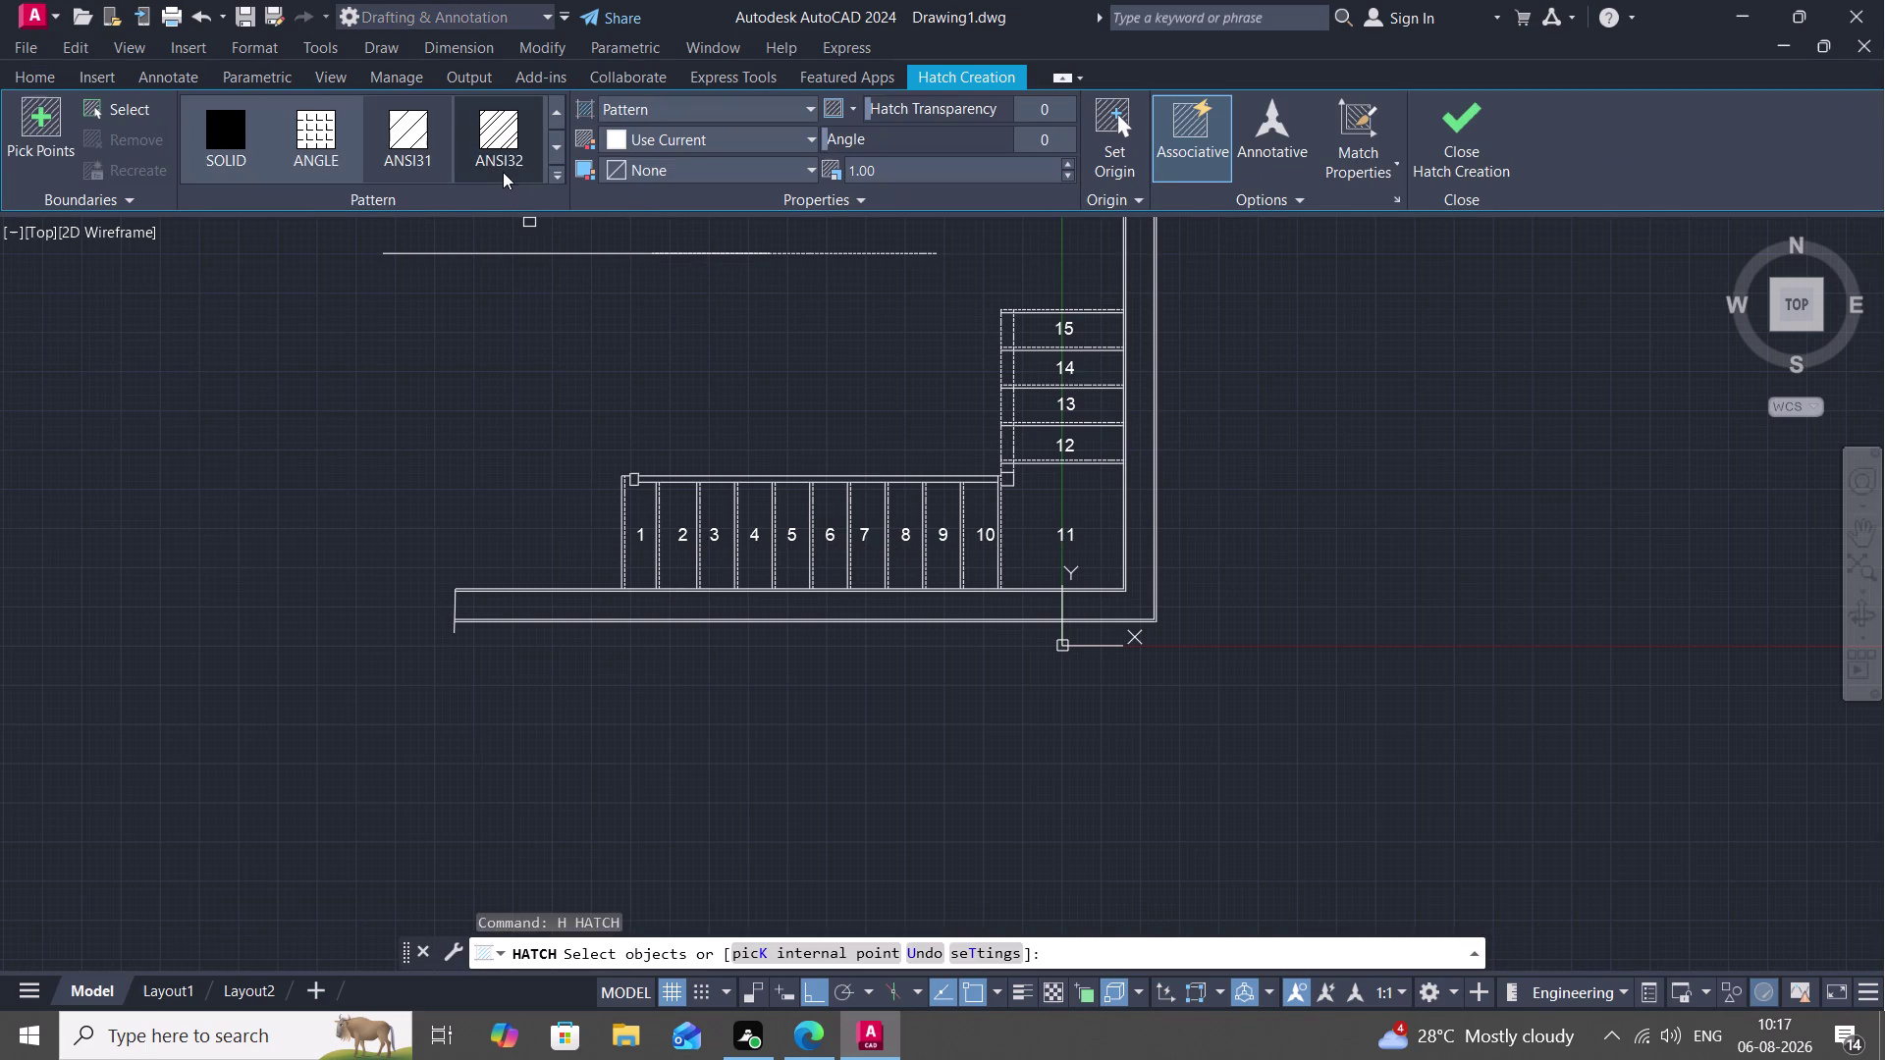
drag(499, 135, 537, 151)
middle_drag(634, 375, 639, 287)
scroll(up, 3)
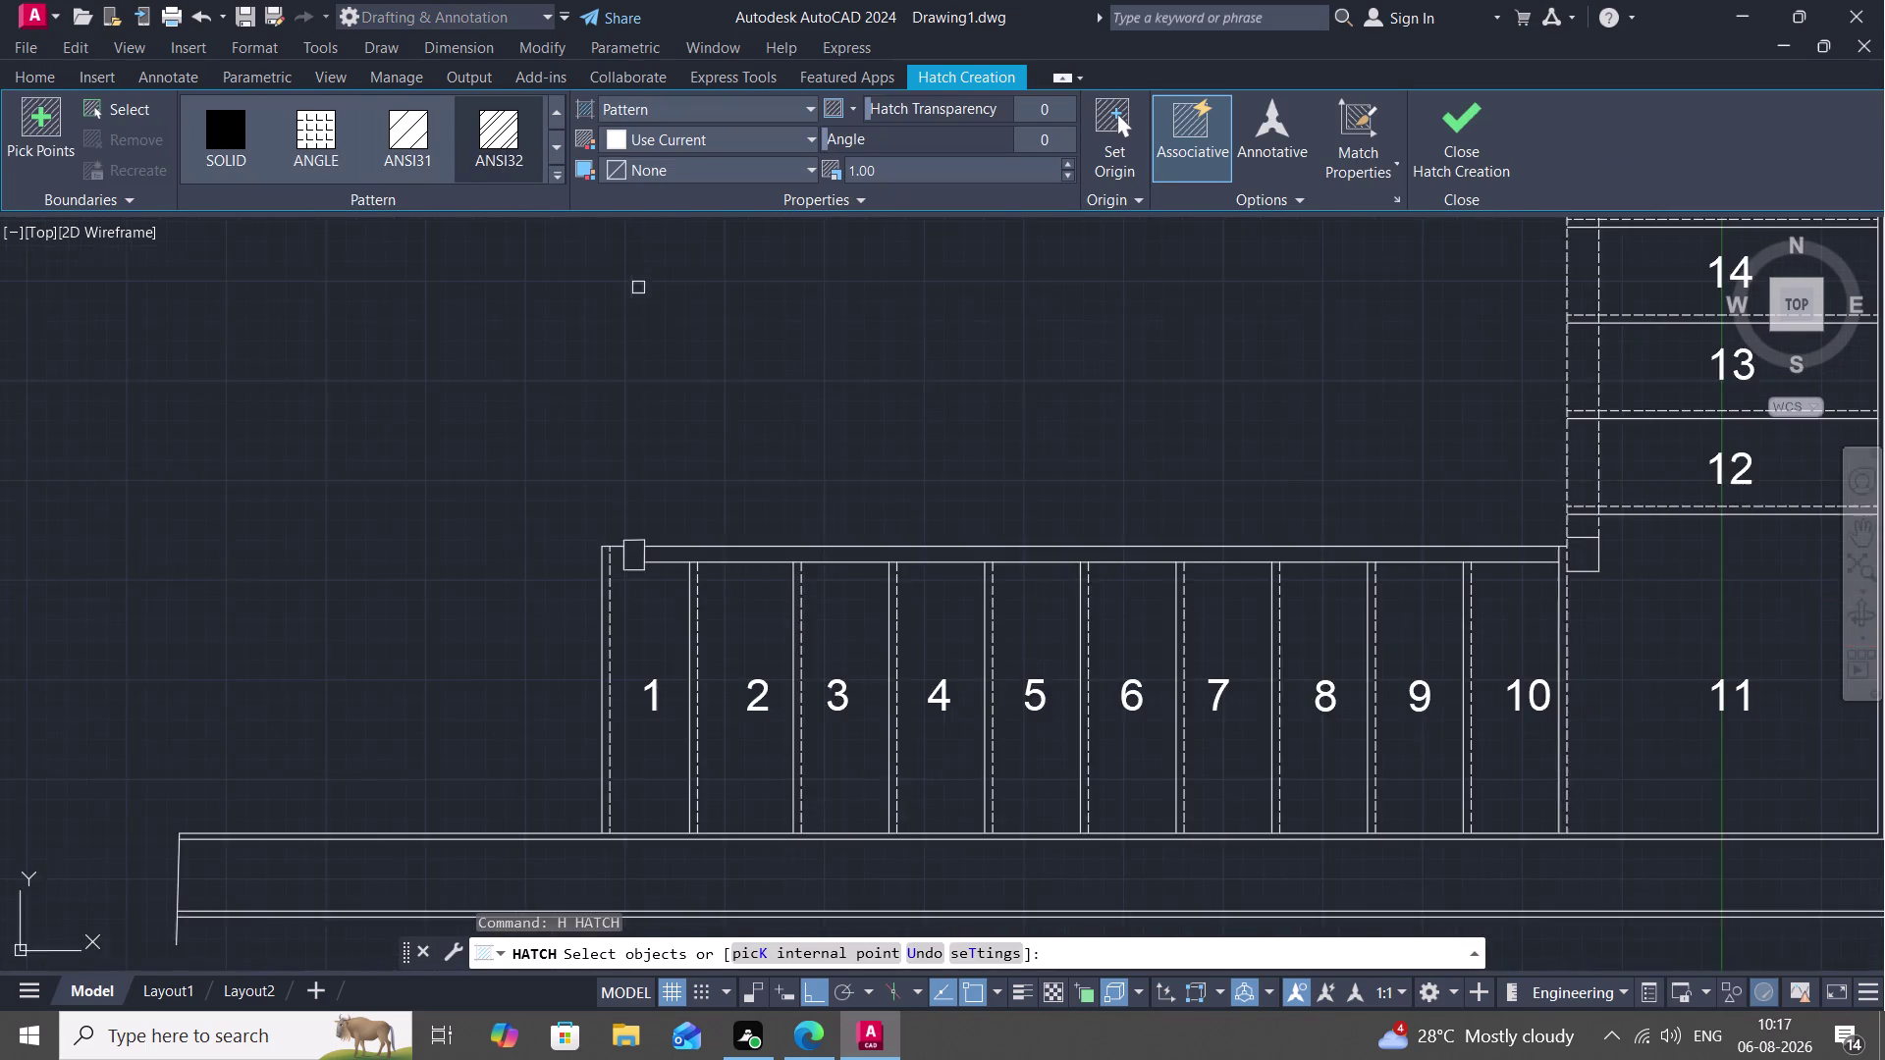
scroll(up, 3)
middle_drag(648, 424, 721, 0)
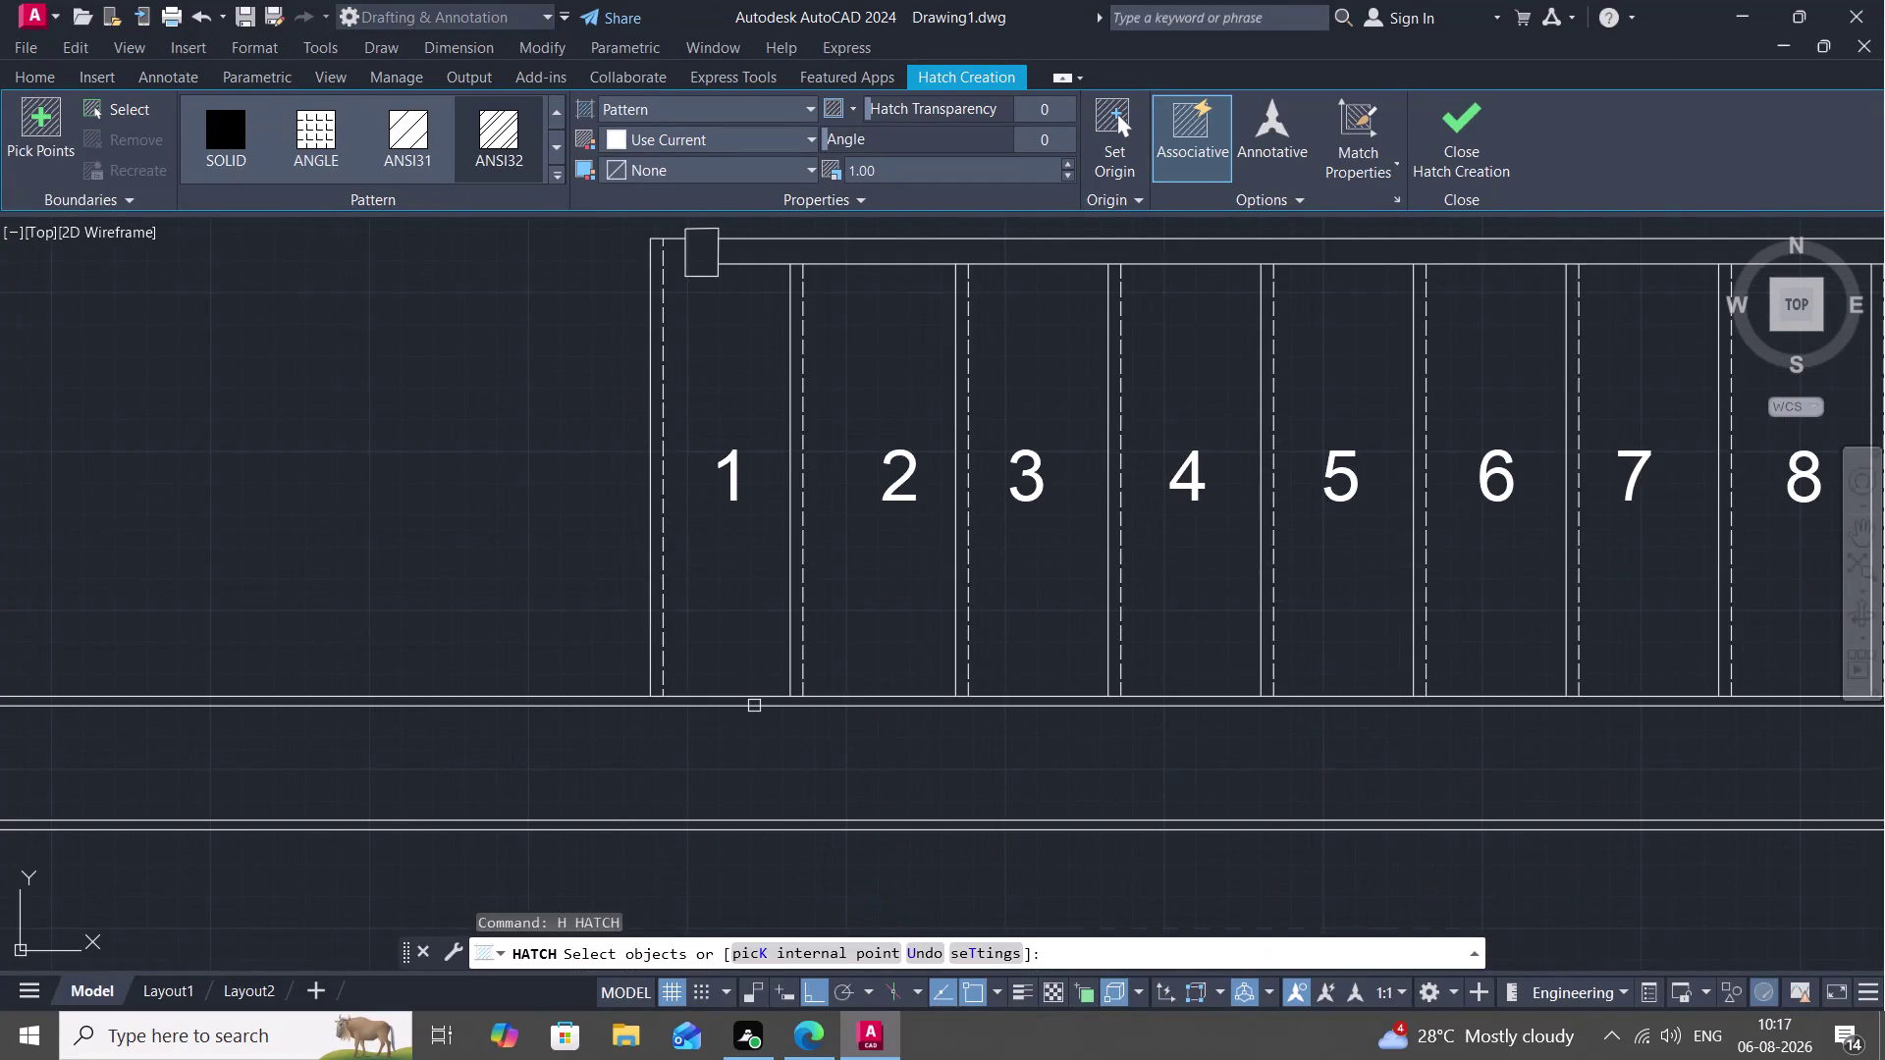
click(755, 706)
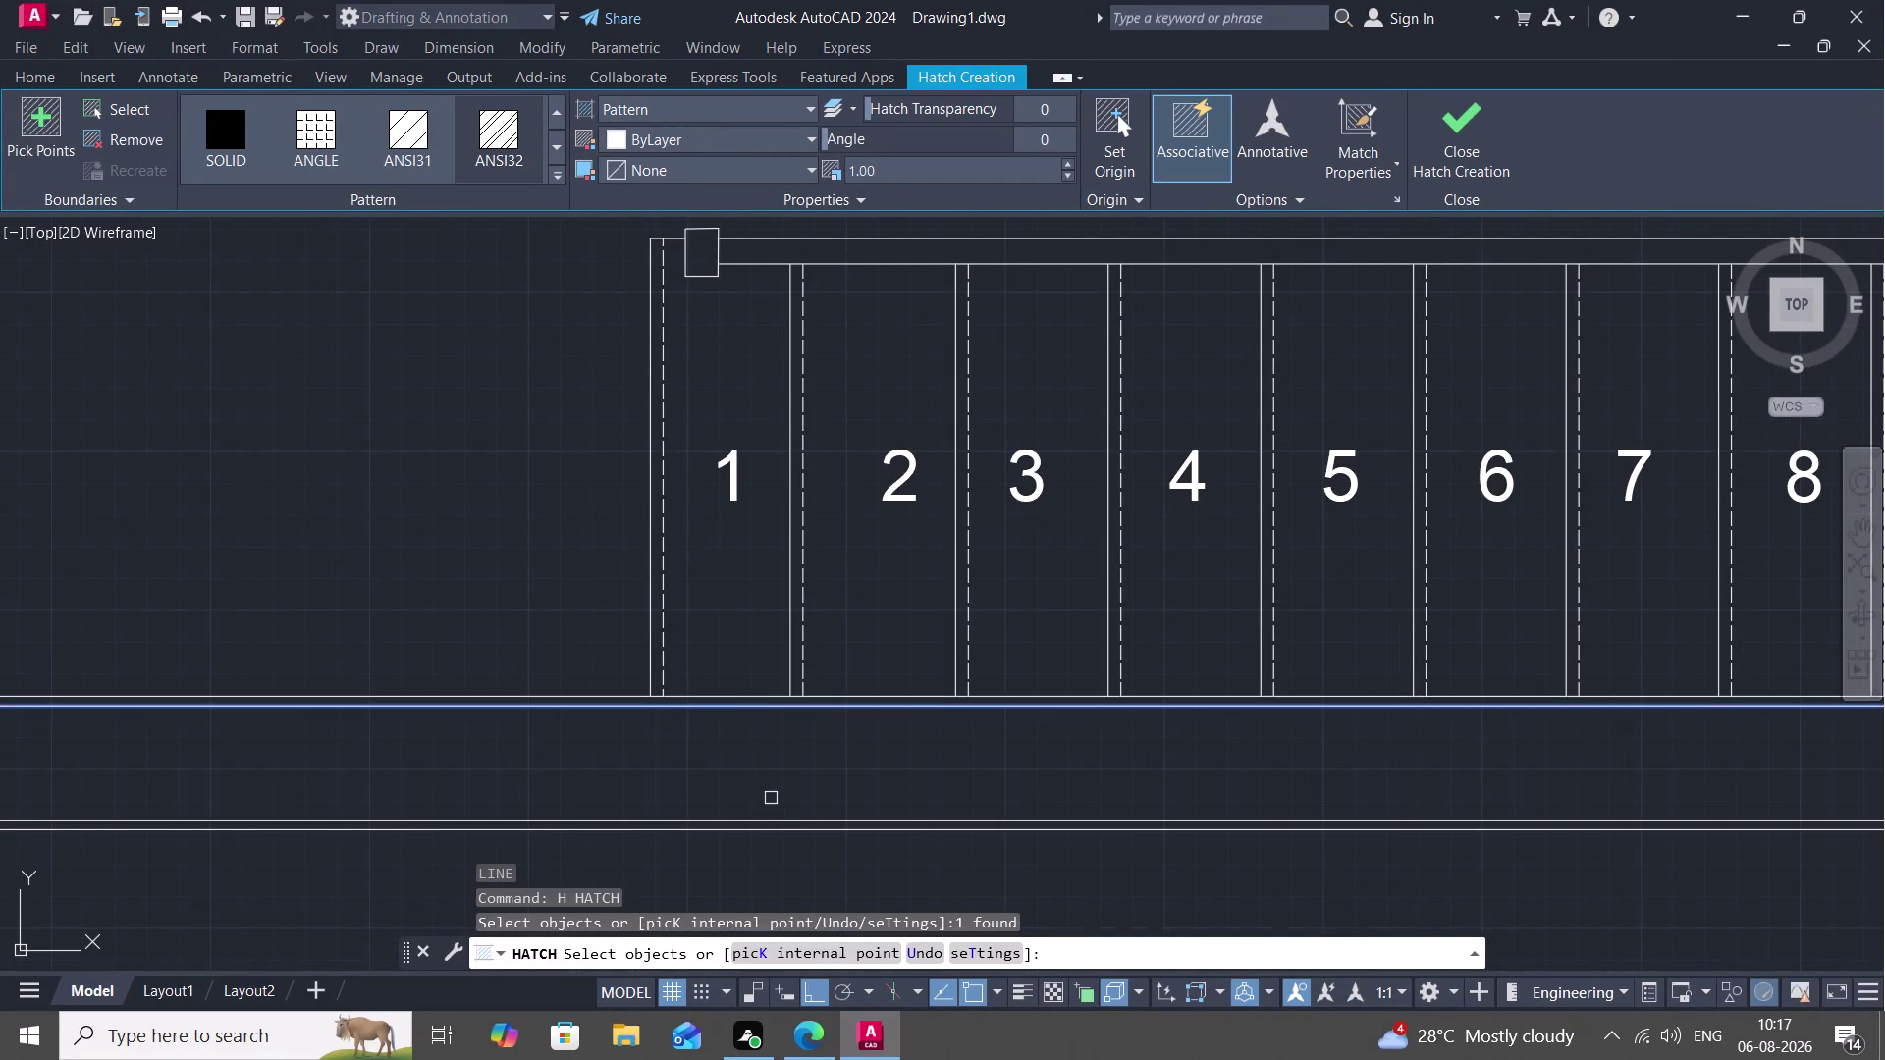
click(781, 819)
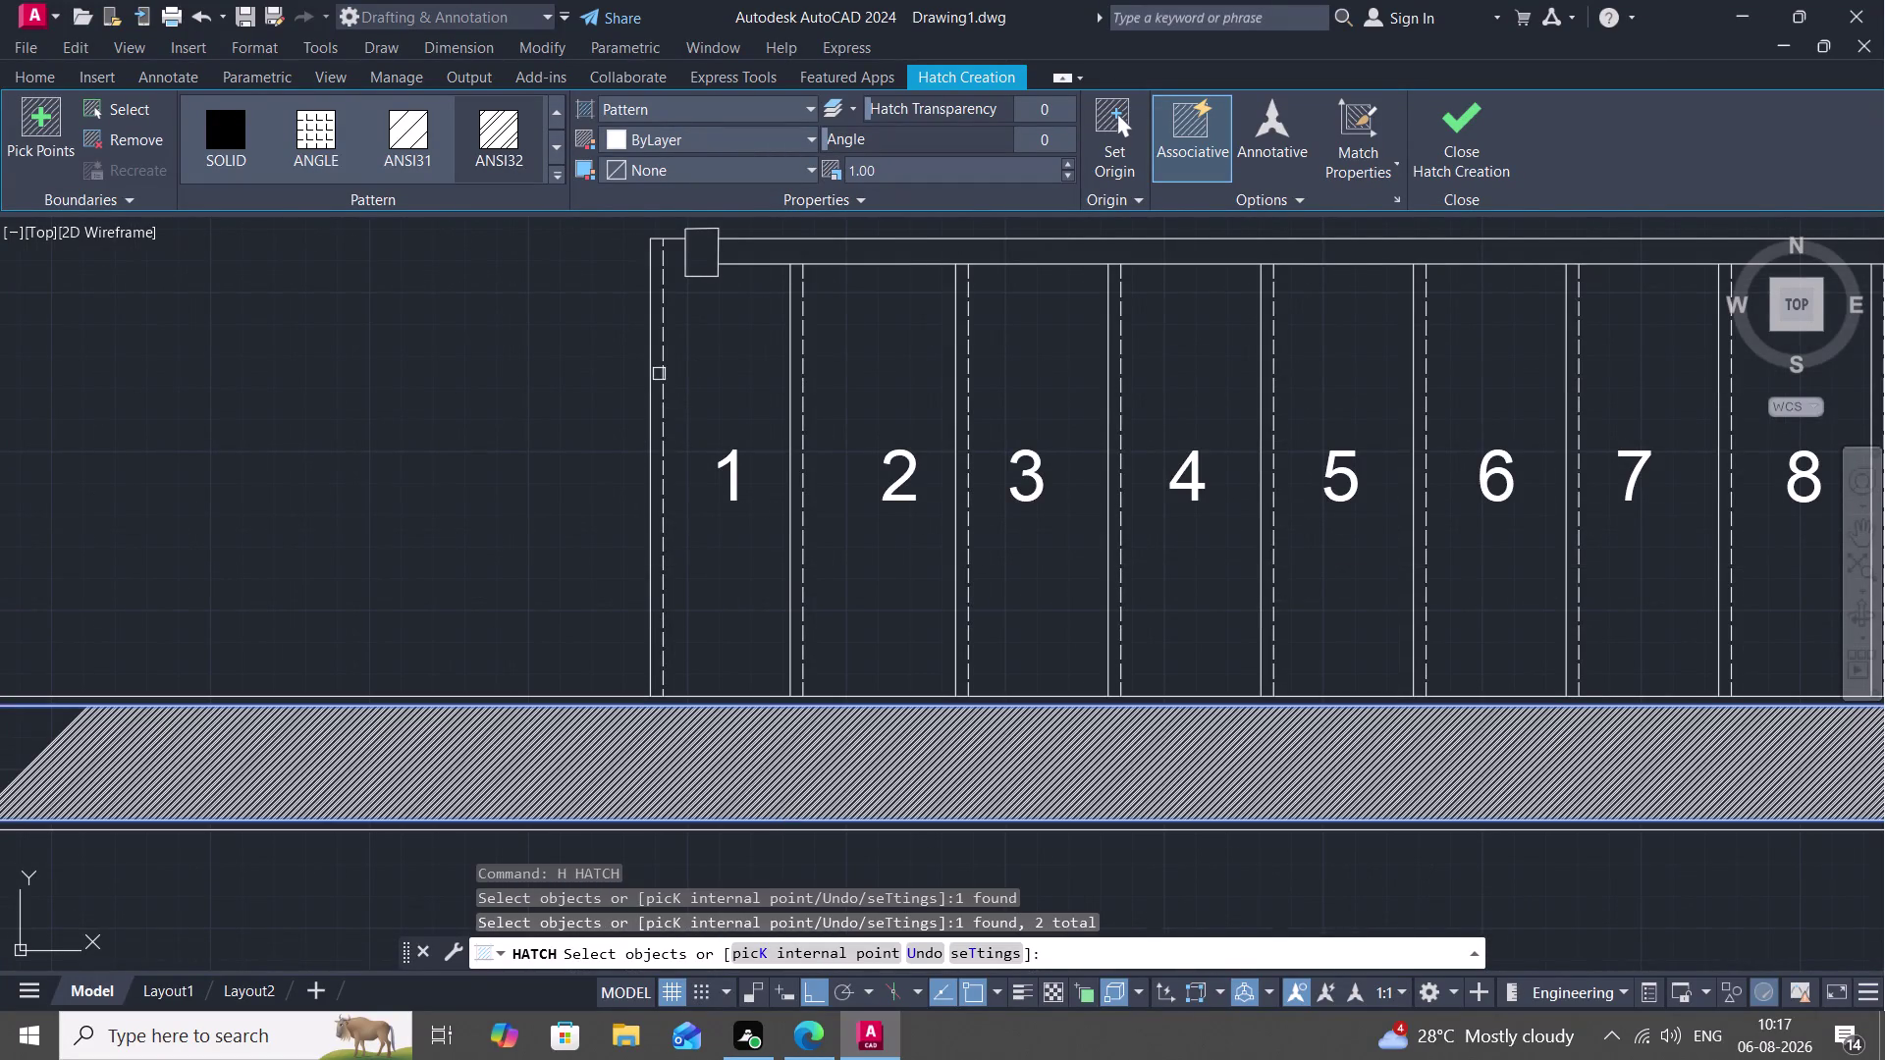
Set the hatch scale to 15 and finish the bottom wall hatch.
click(879, 164)
key(BackSpace)
text(1)
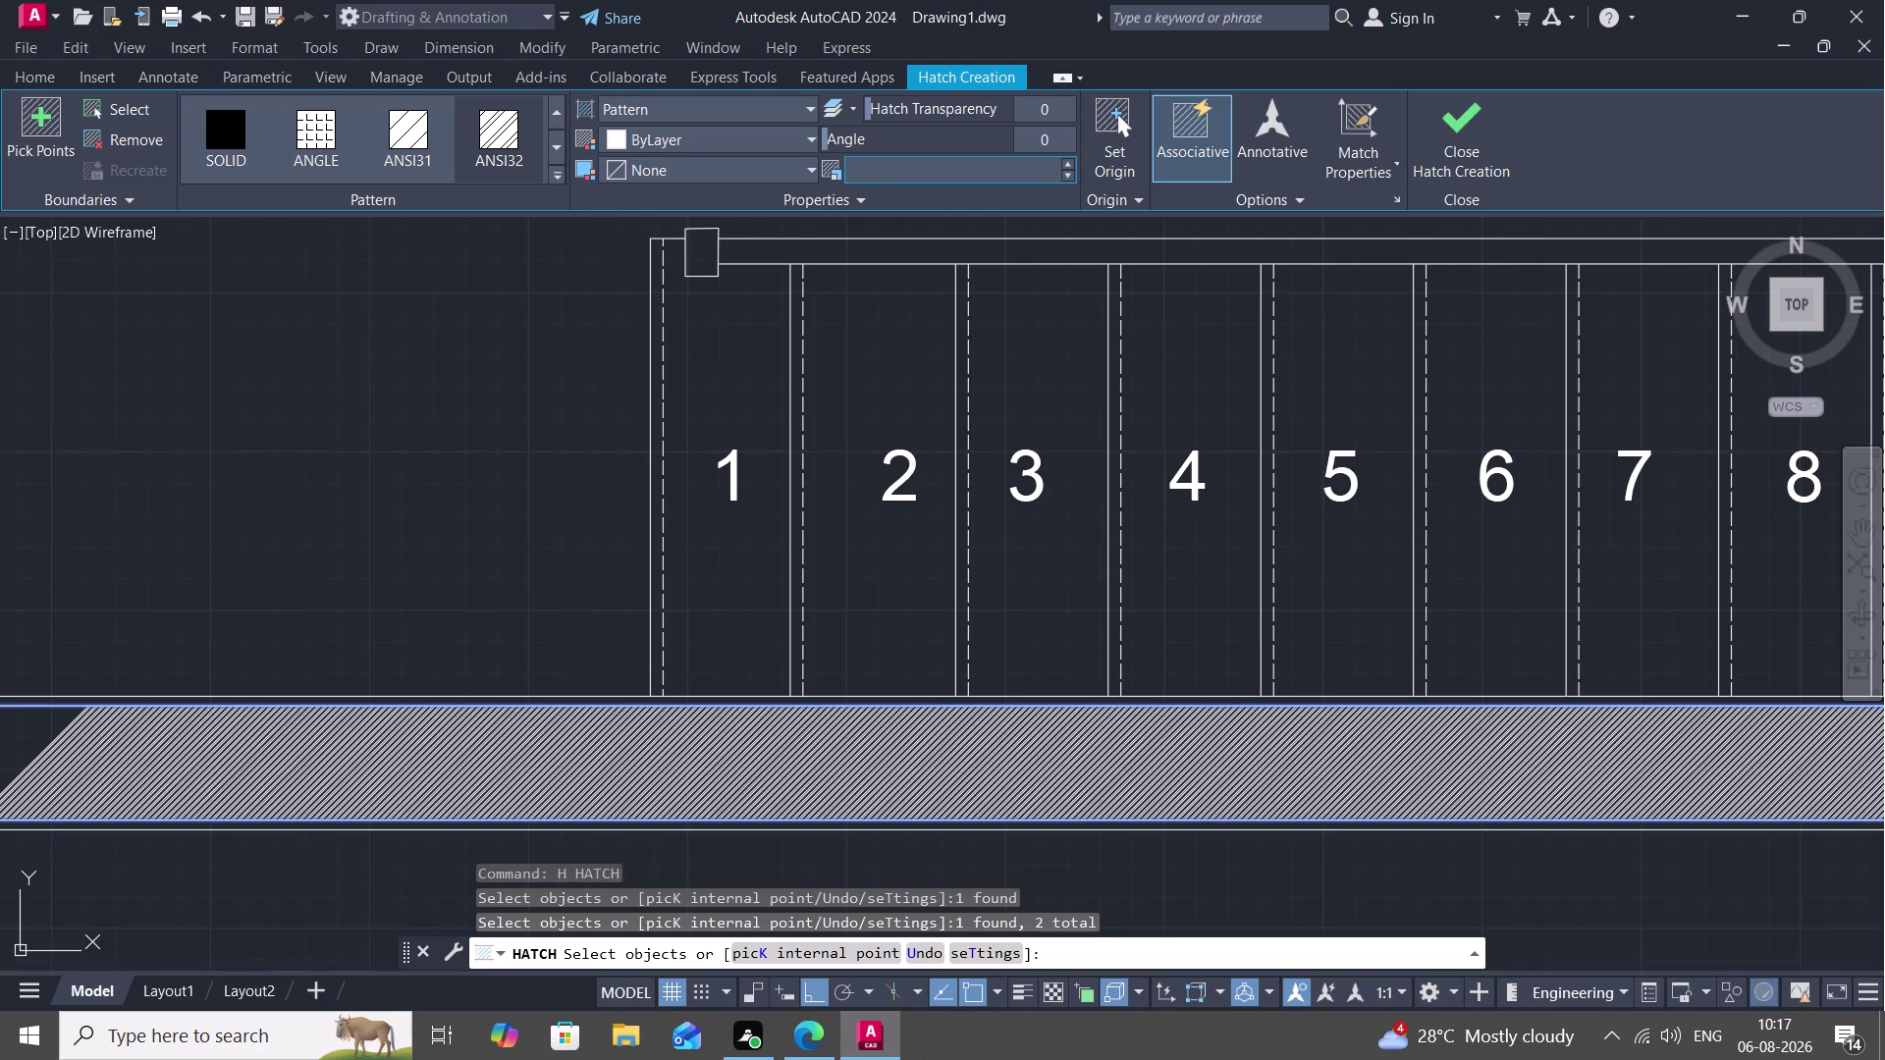
text(5)
click(383, 765)
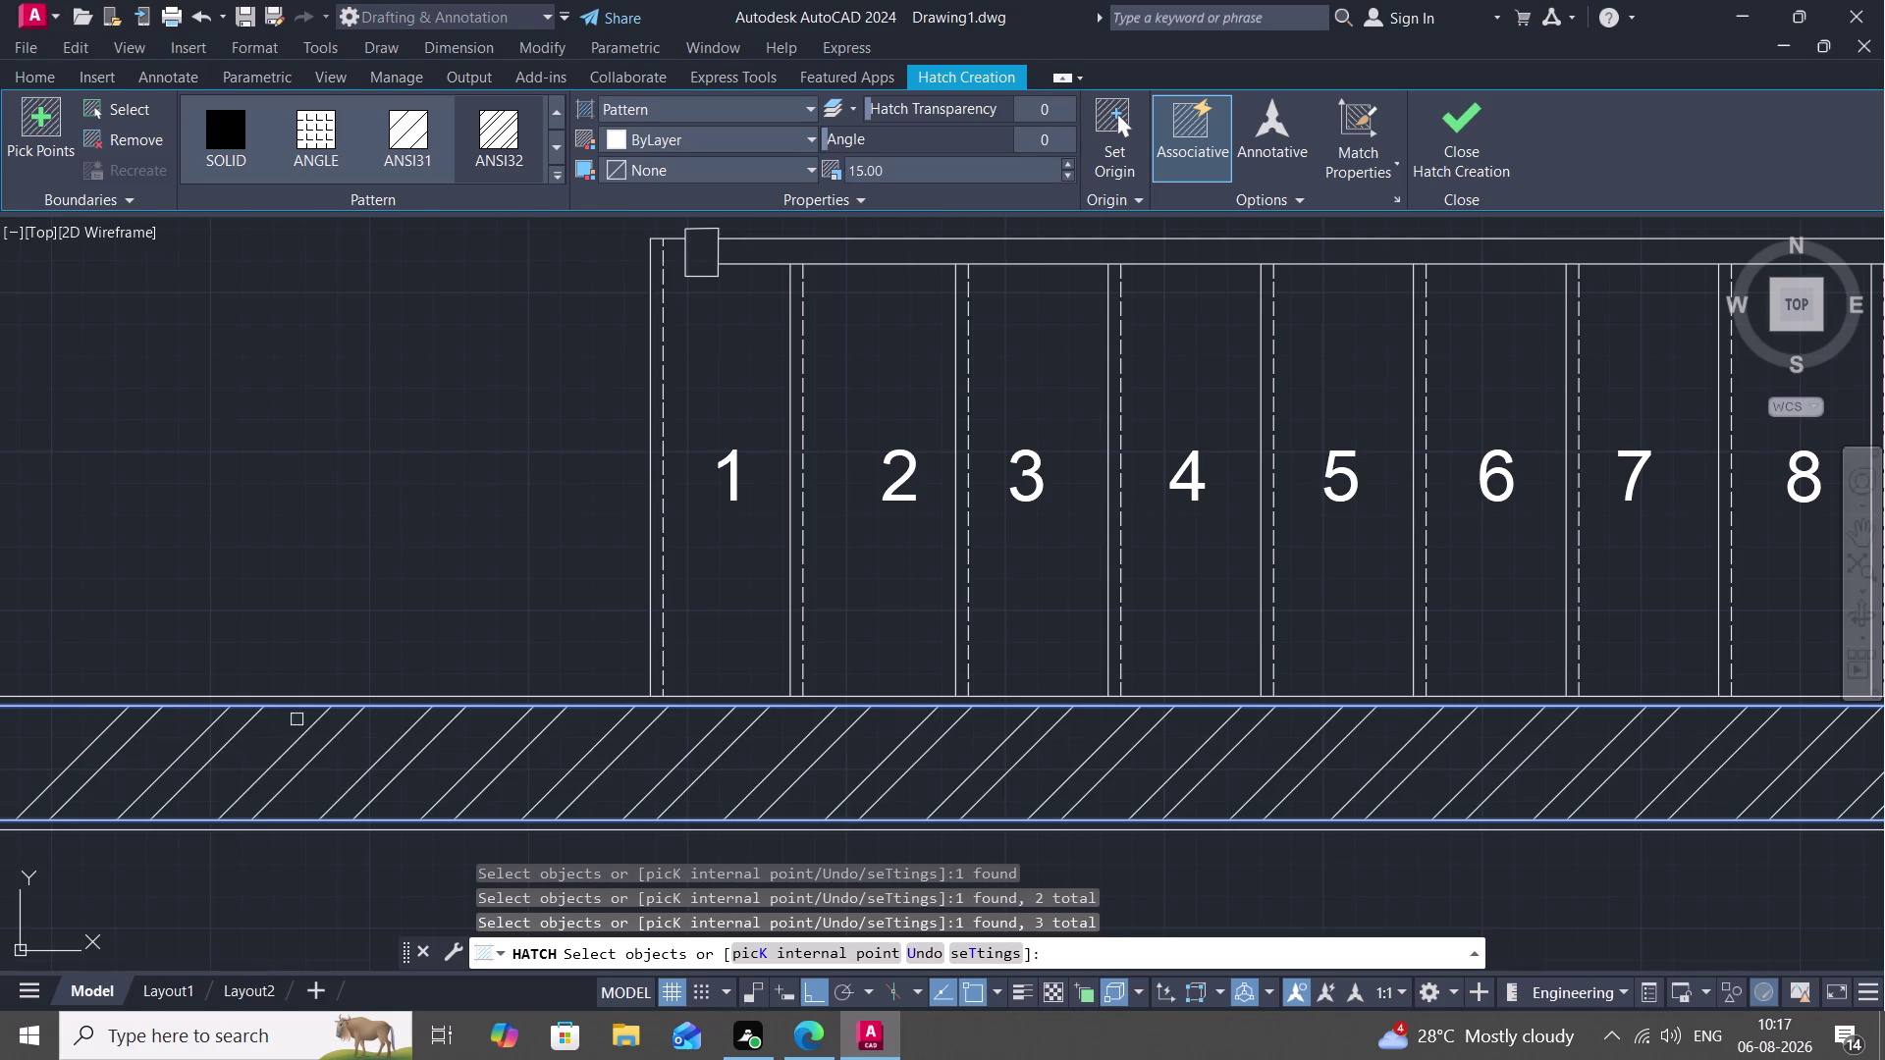
scroll(down, 3)
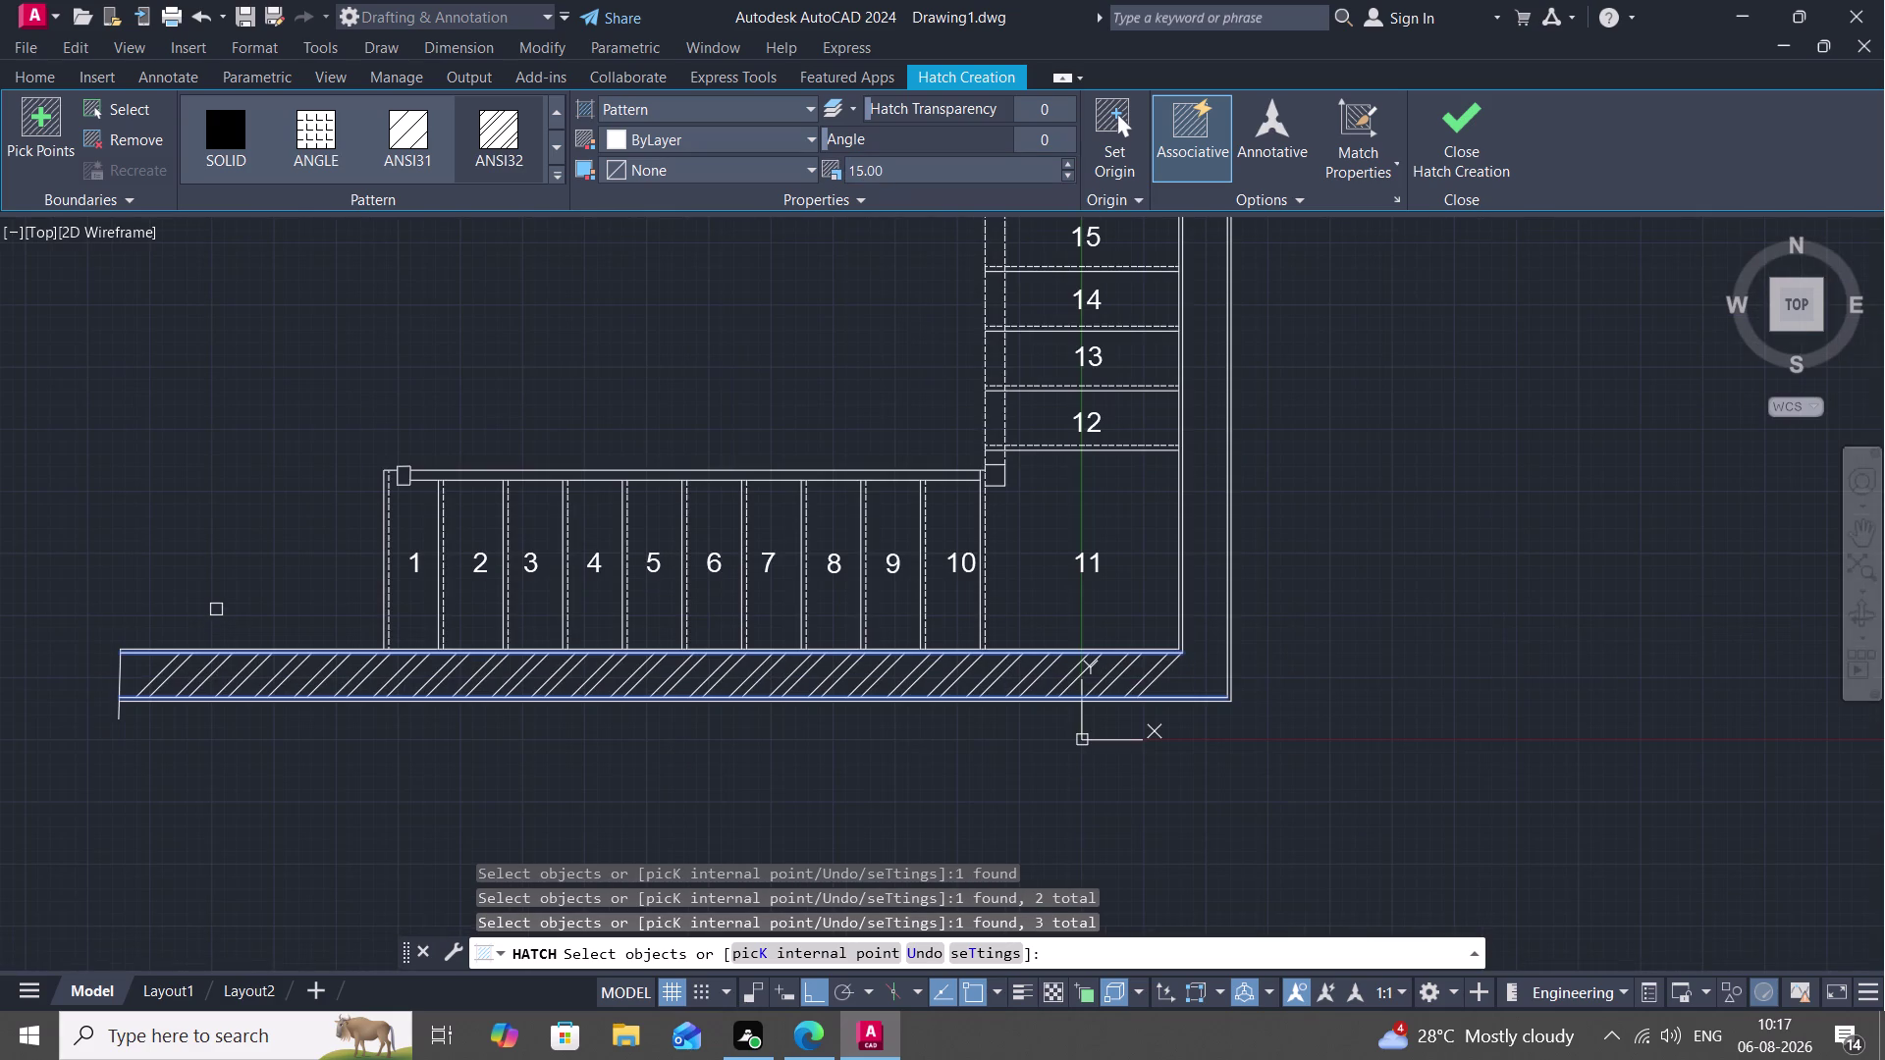
key(space)
middle_drag(228, 545, 83, 599)
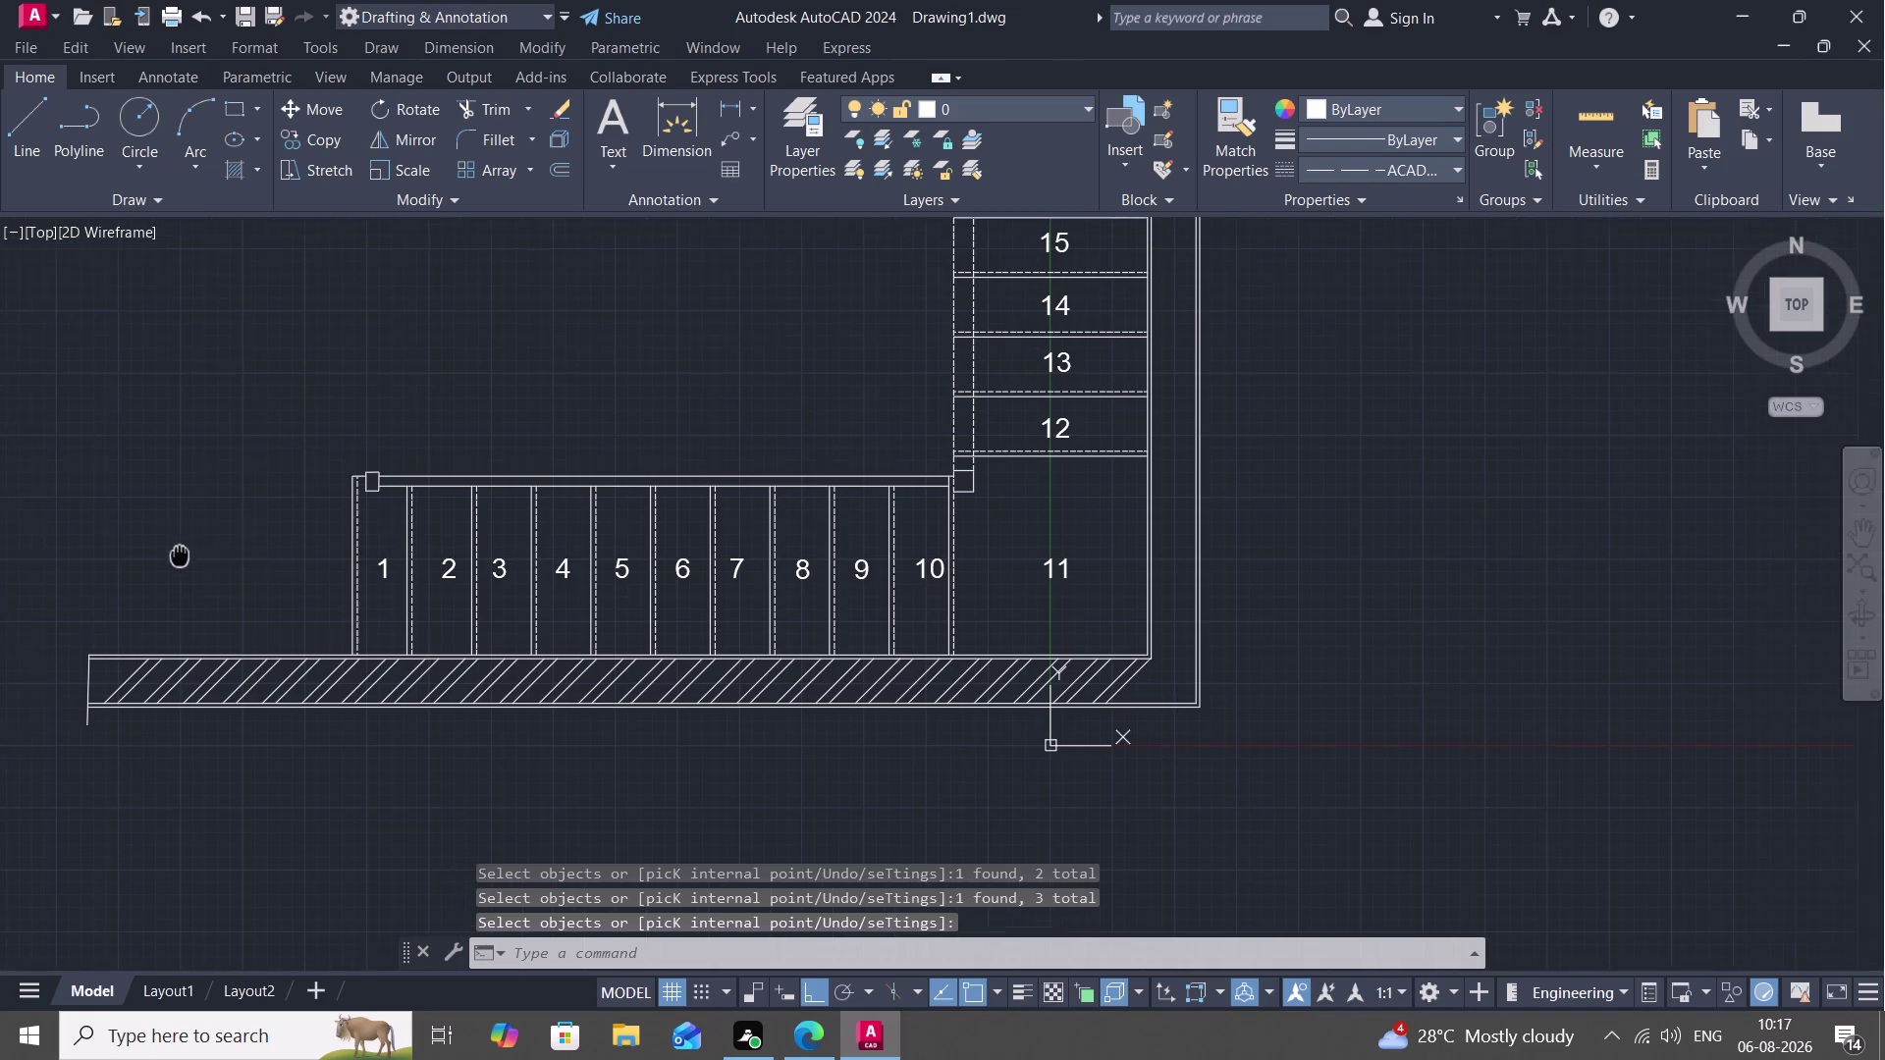
Hatch the right wall beside treads 12–15 by picking its three edge lines.
middle_drag(83, 599, 0, 906)
scroll(up, 3)
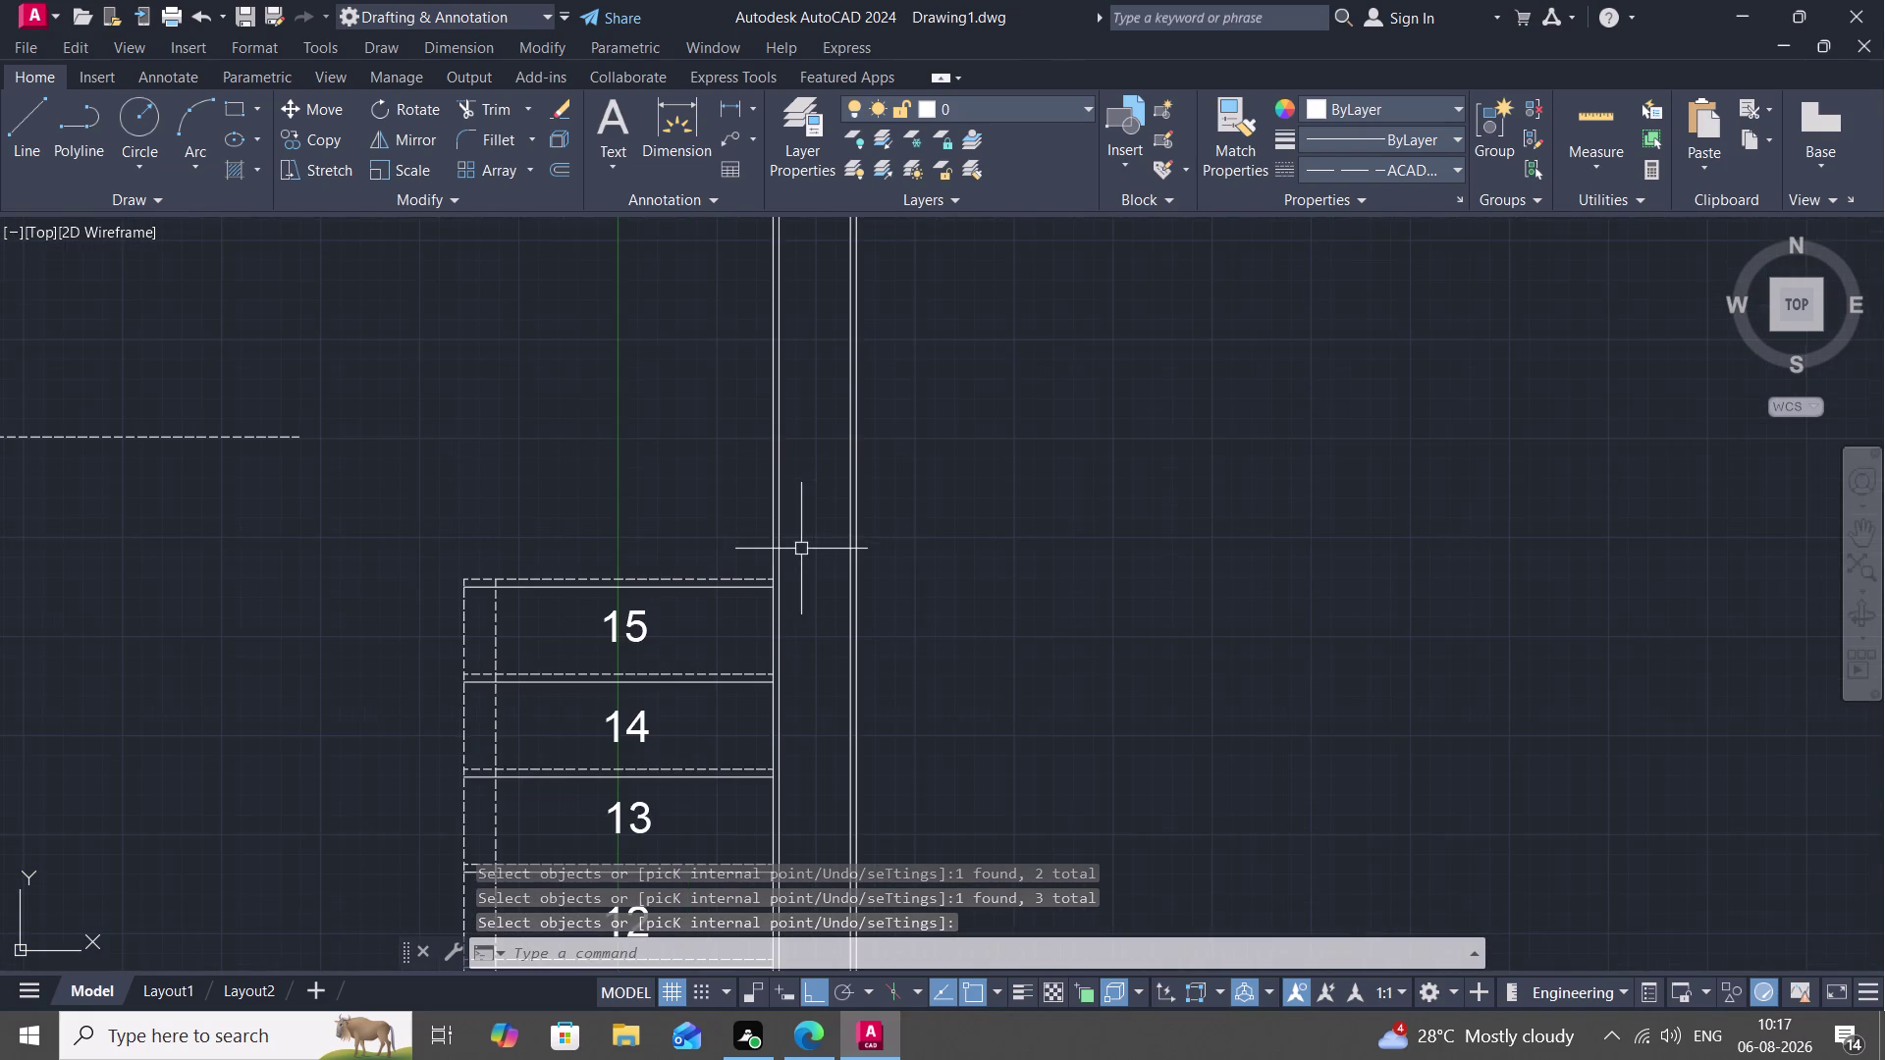
key(space)
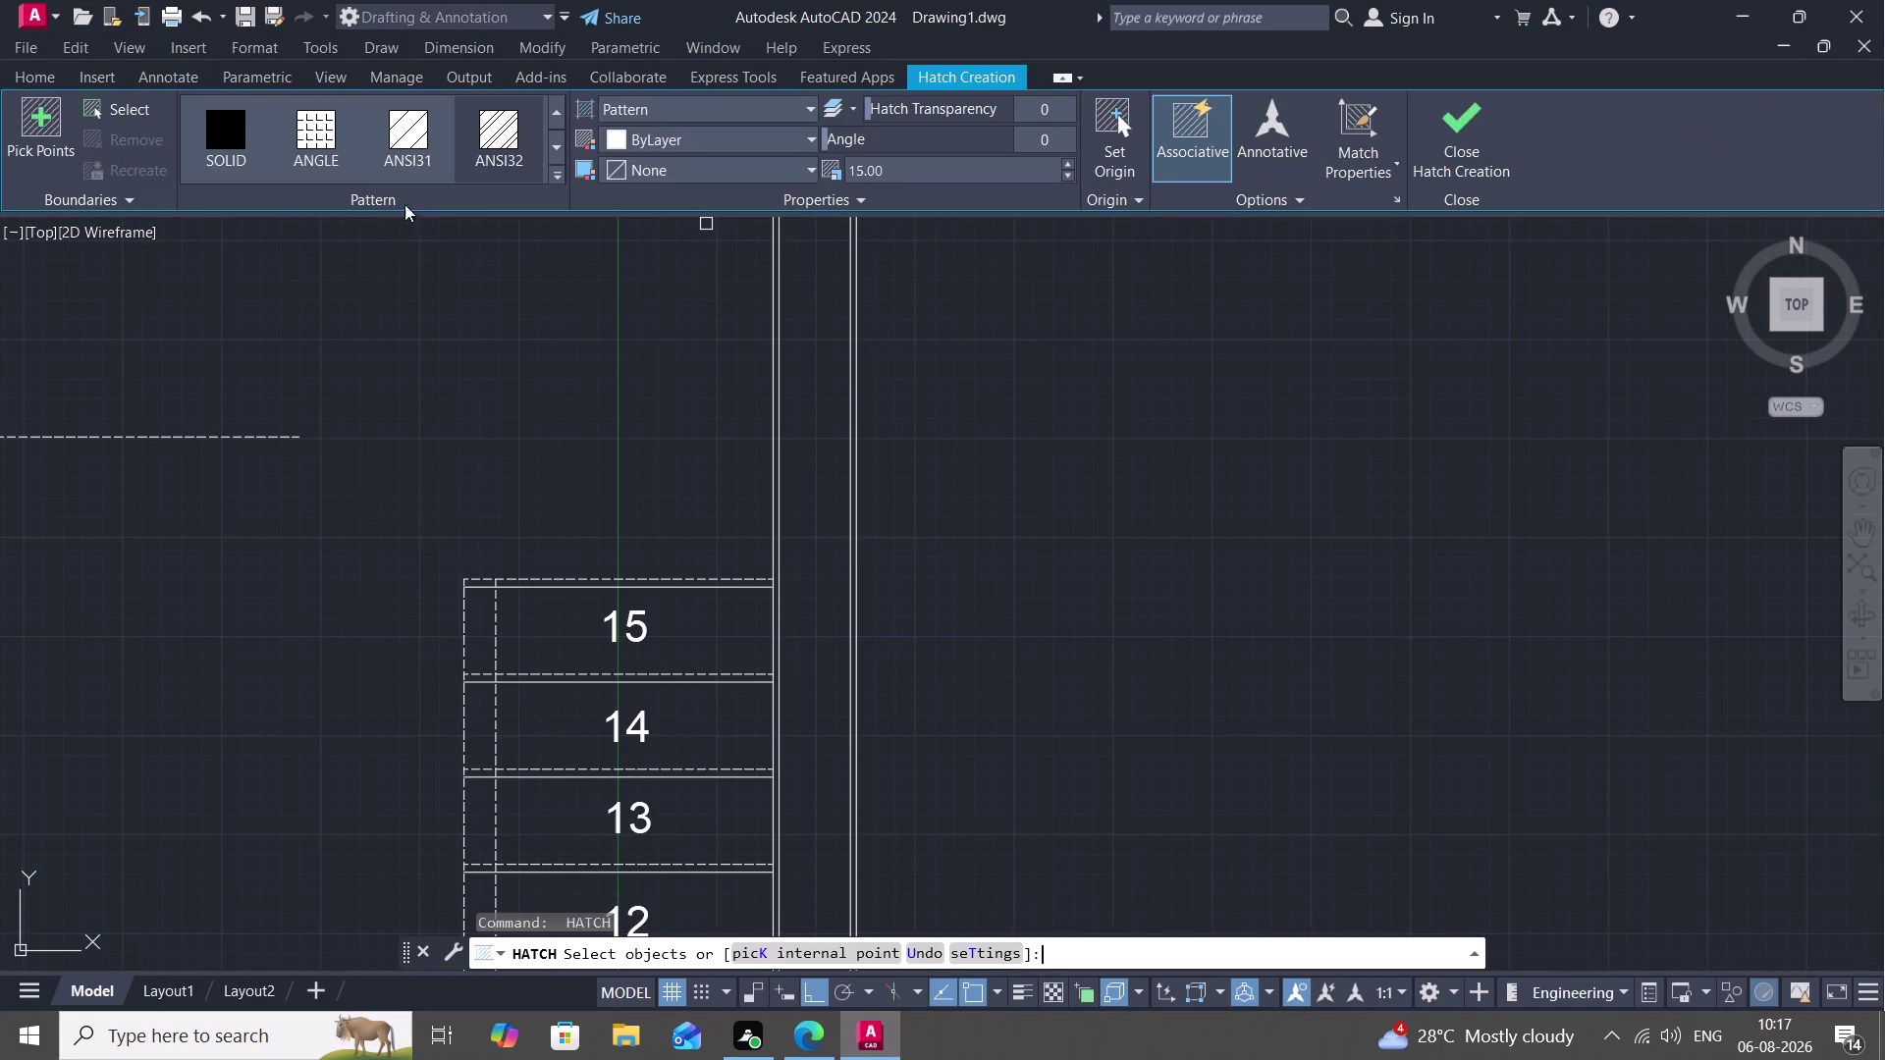
click(490, 130)
scroll(up, 3)
click(751, 373)
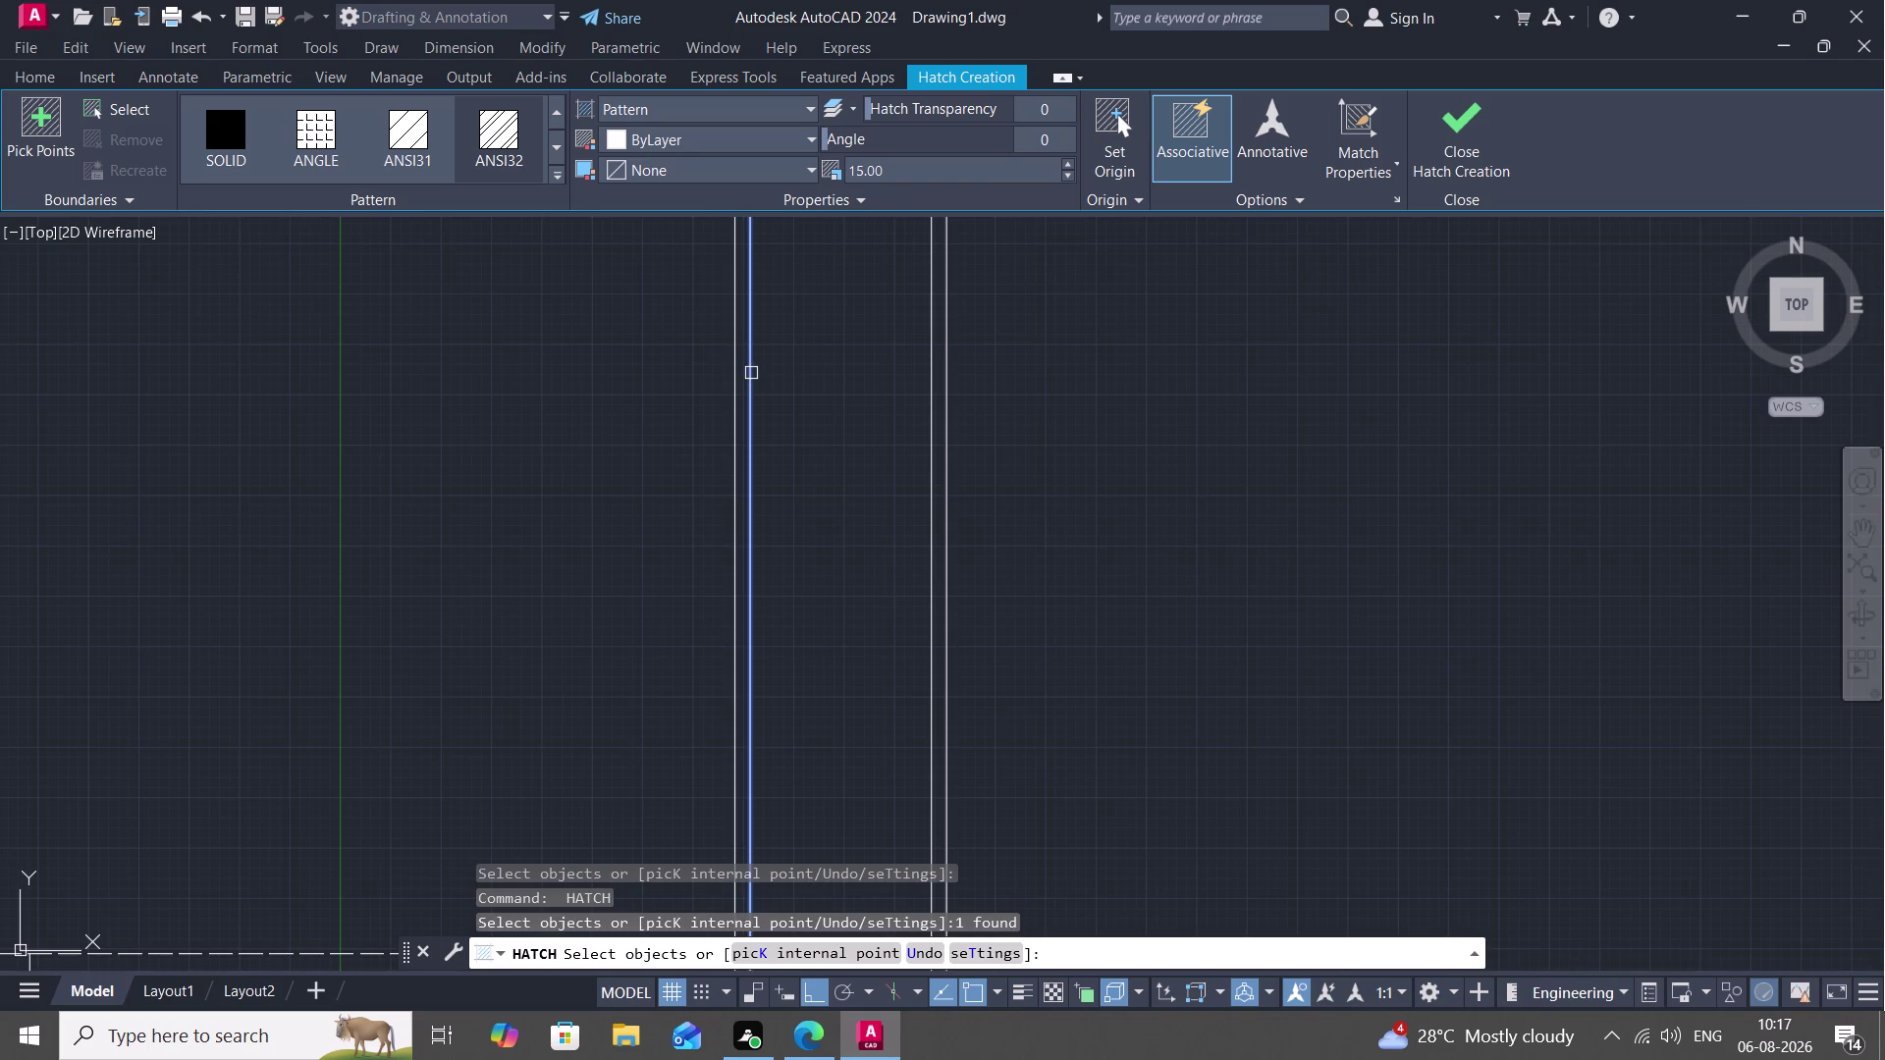
click(930, 369)
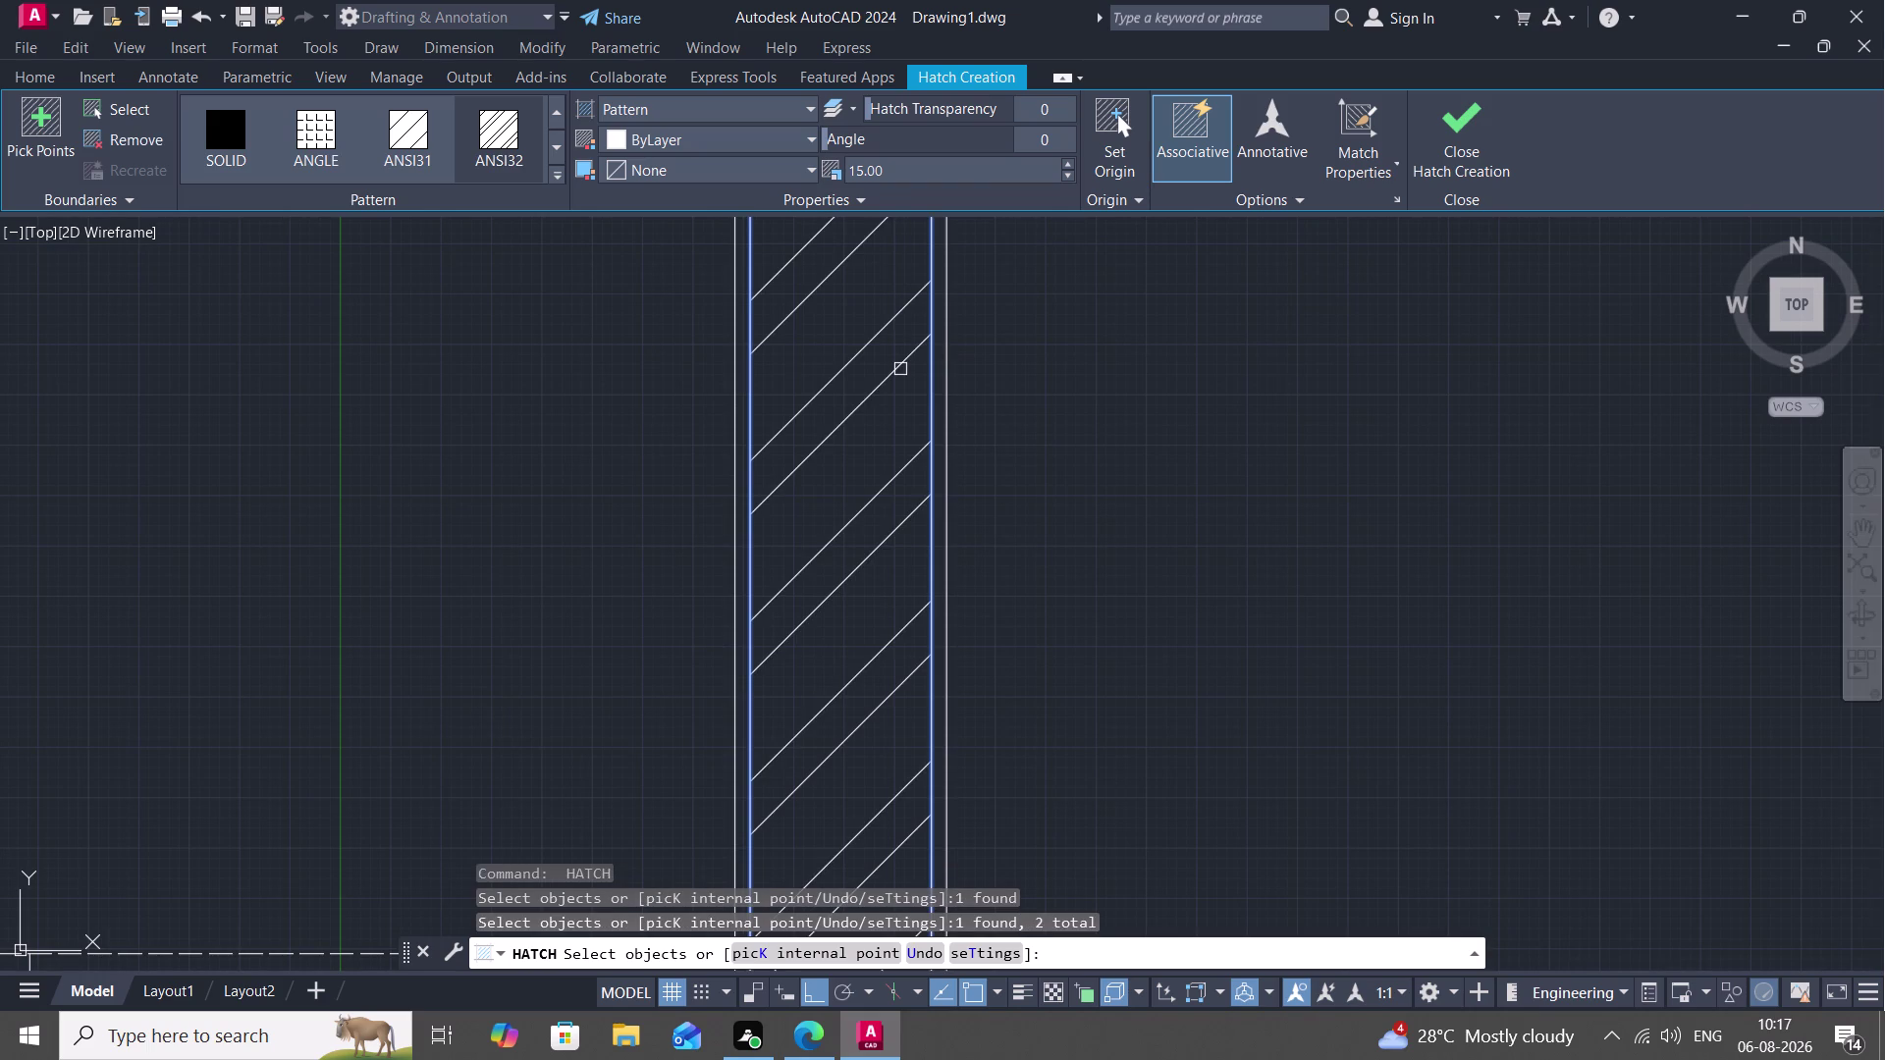
click(899, 369)
key(Escape)
scroll(down, 3)
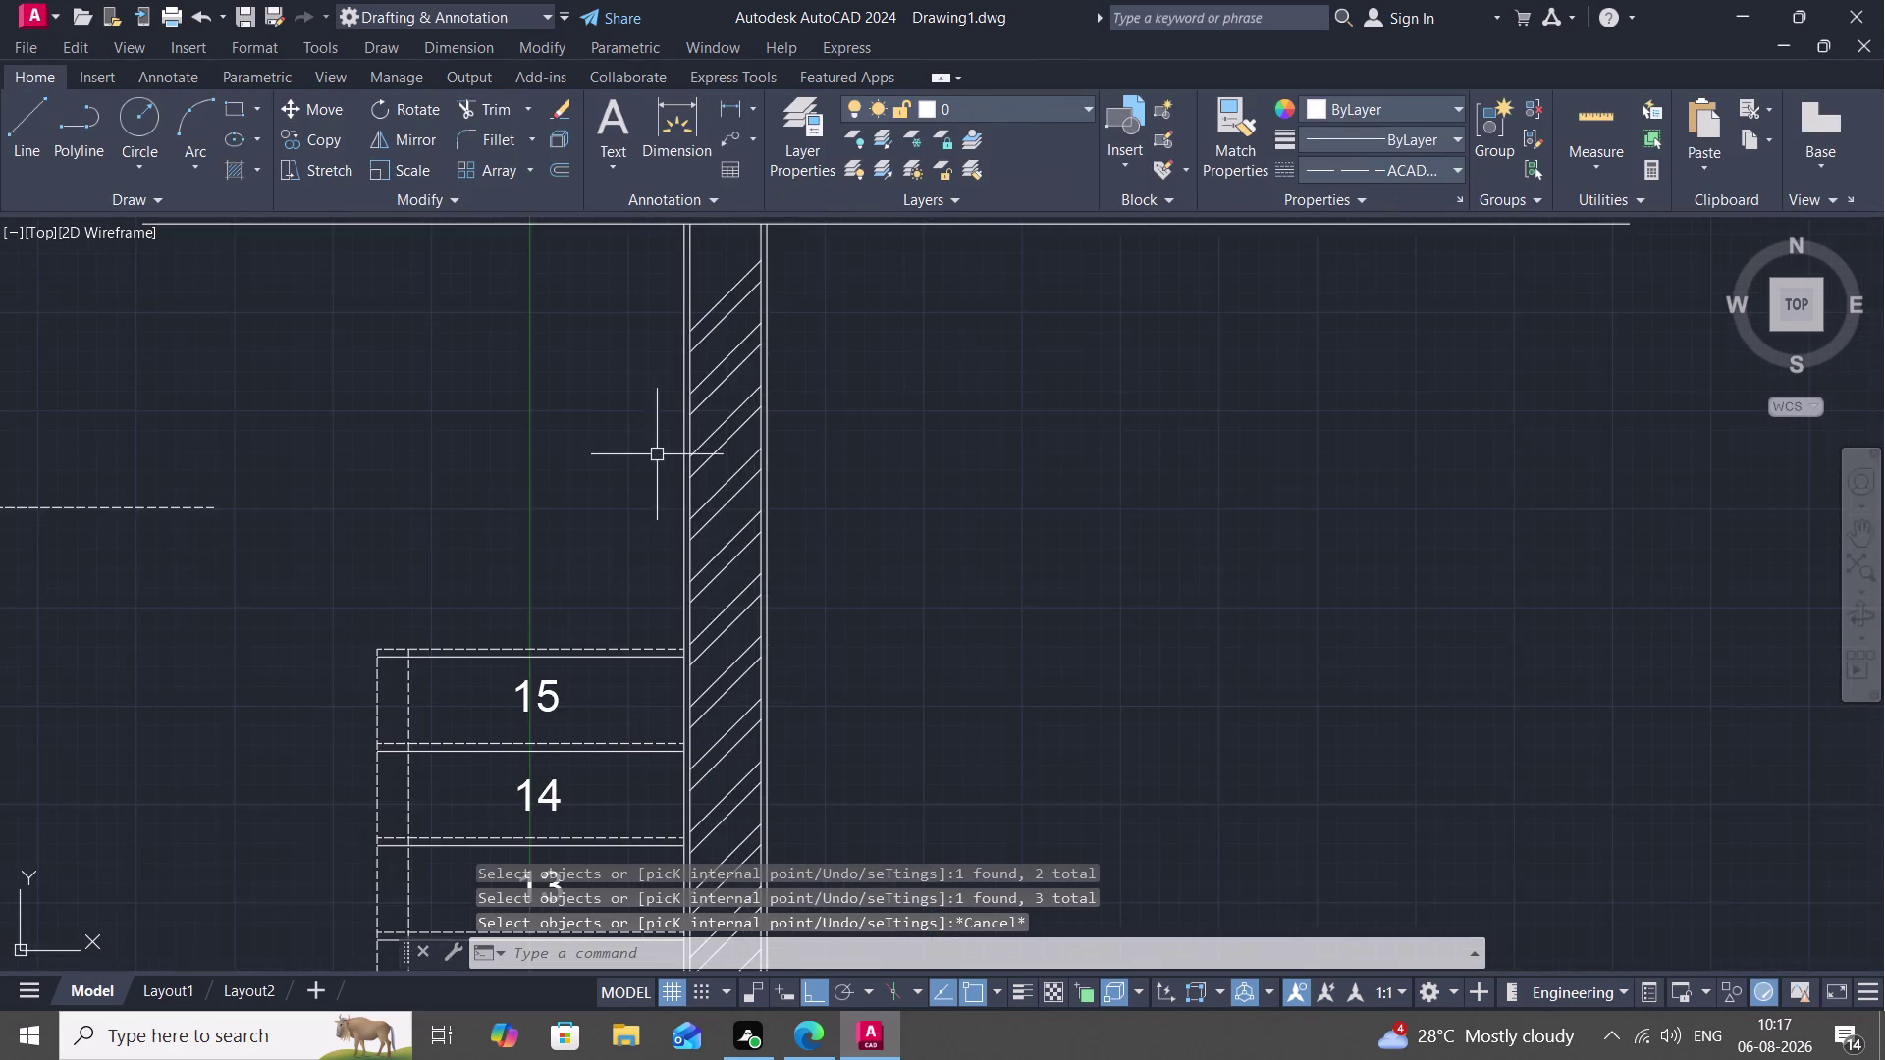
scroll(down, 3)
middle_drag(637, 451, 697, 420)
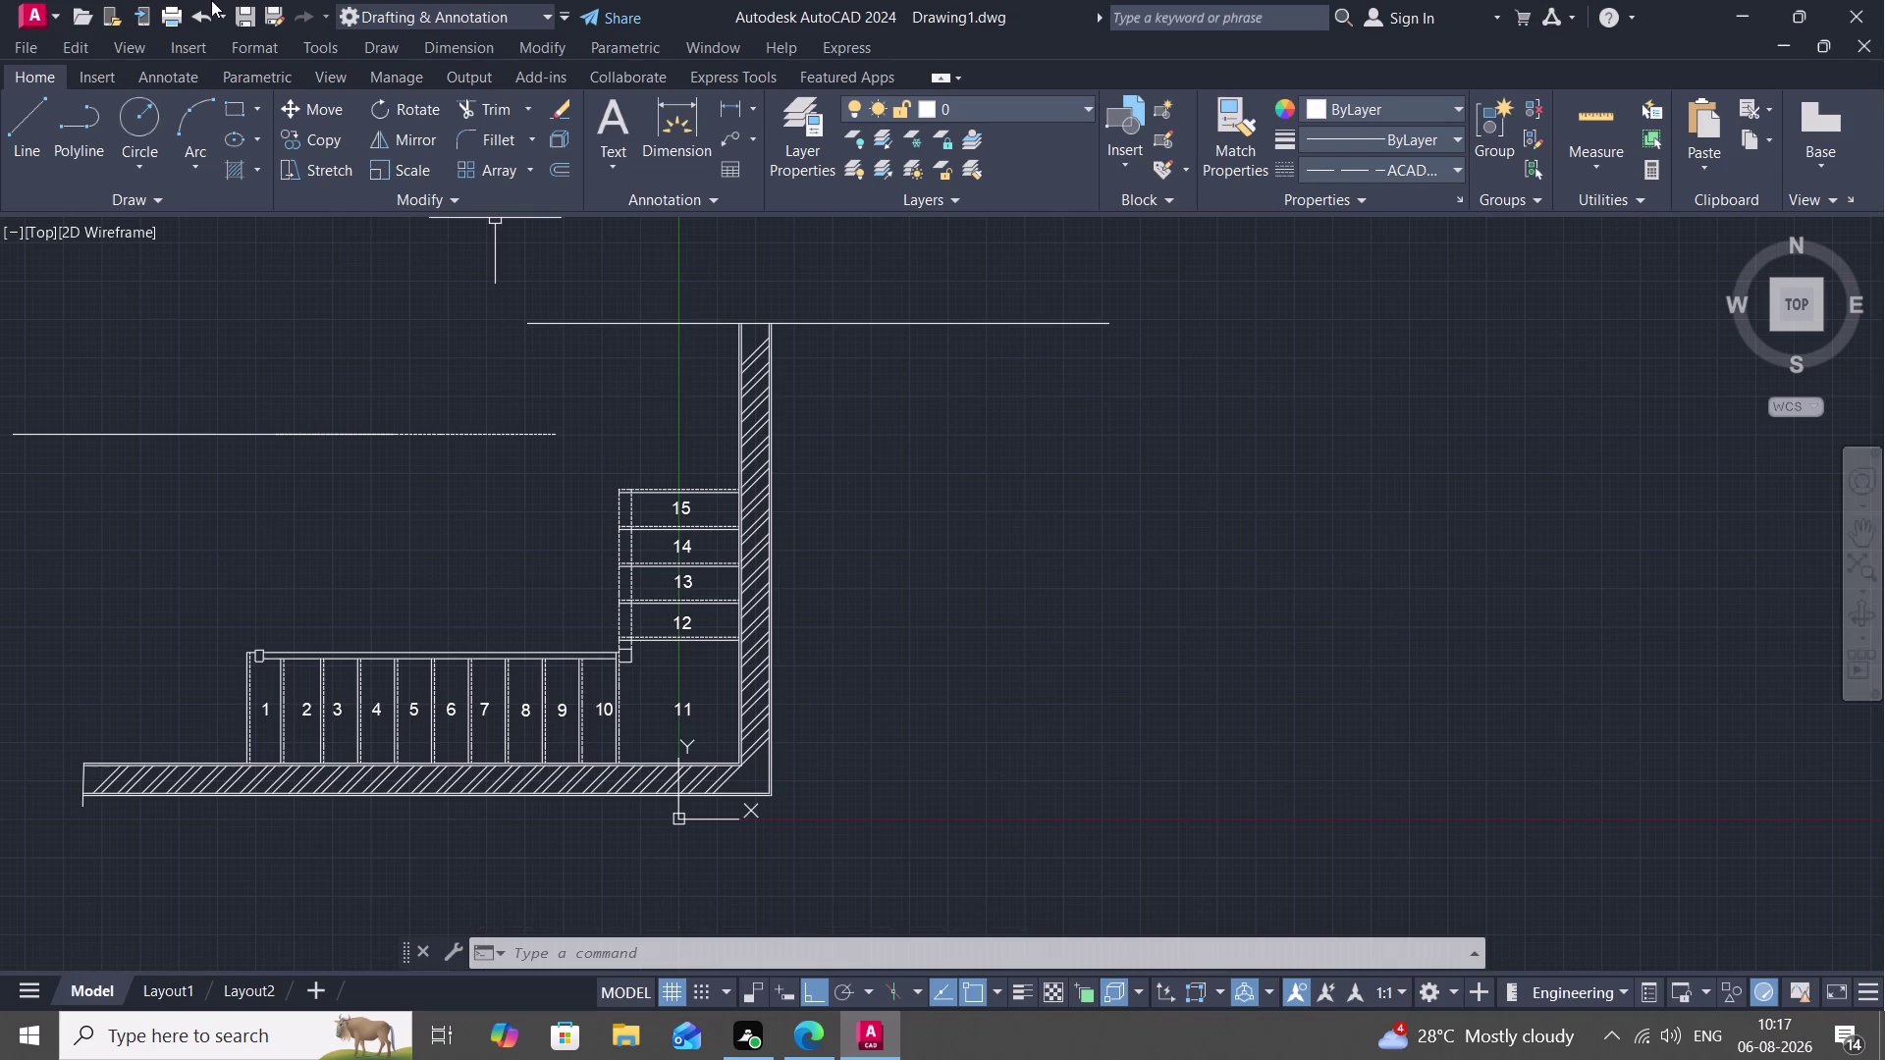
Start a hatch using the AR-CONC concrete pattern.
key(h)
key(space)
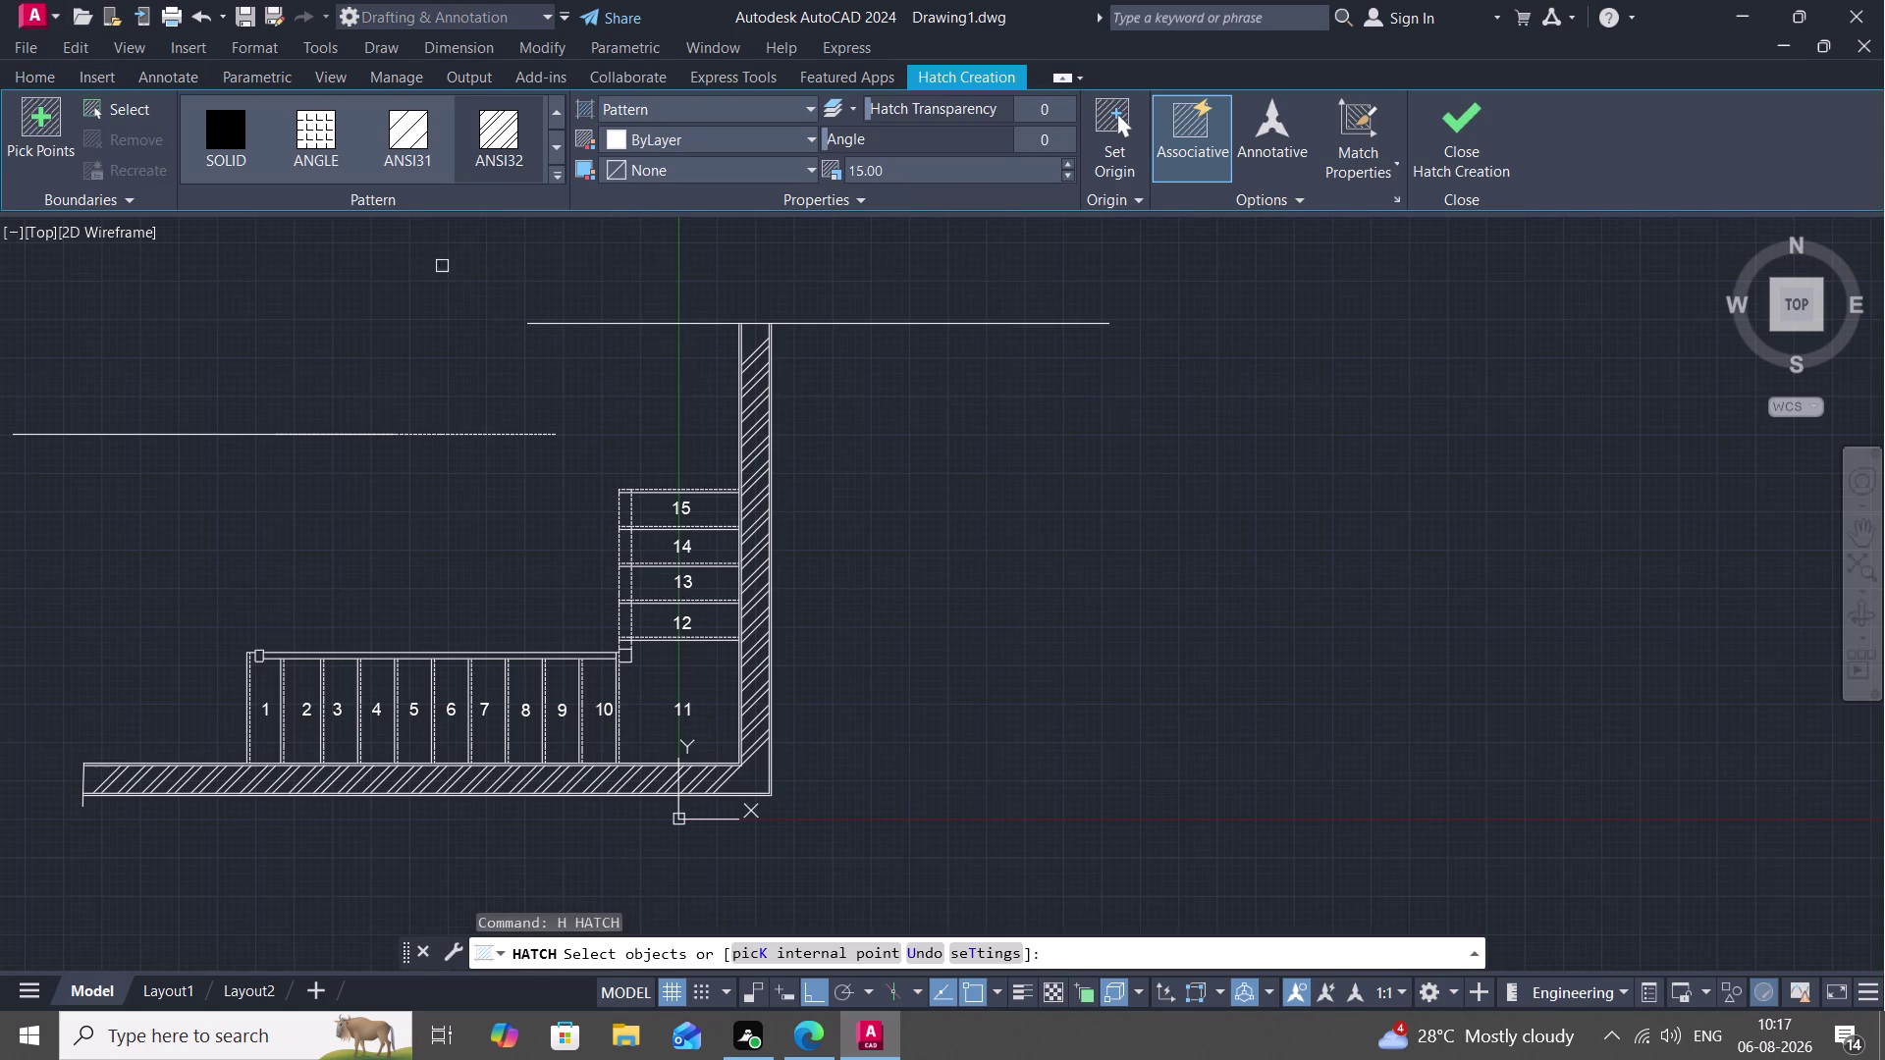
click(555, 144)
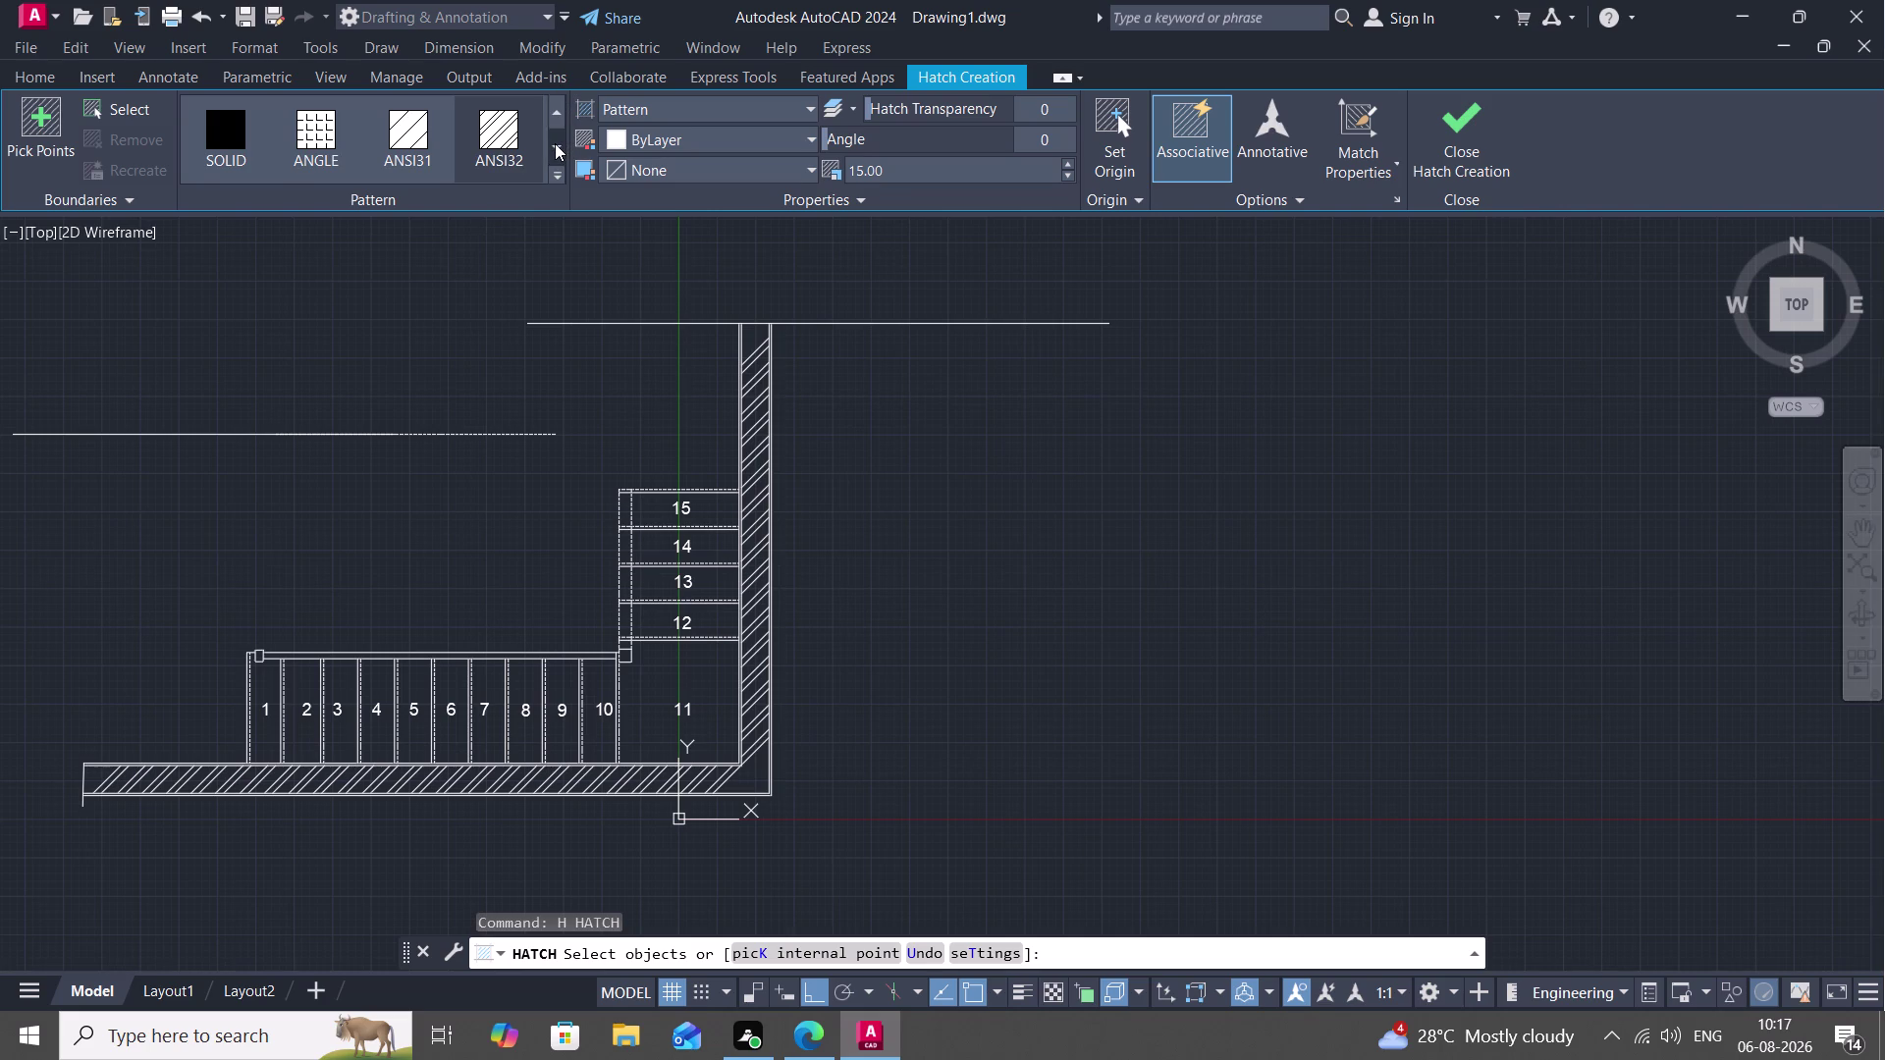
click(555, 143)
click(555, 143)
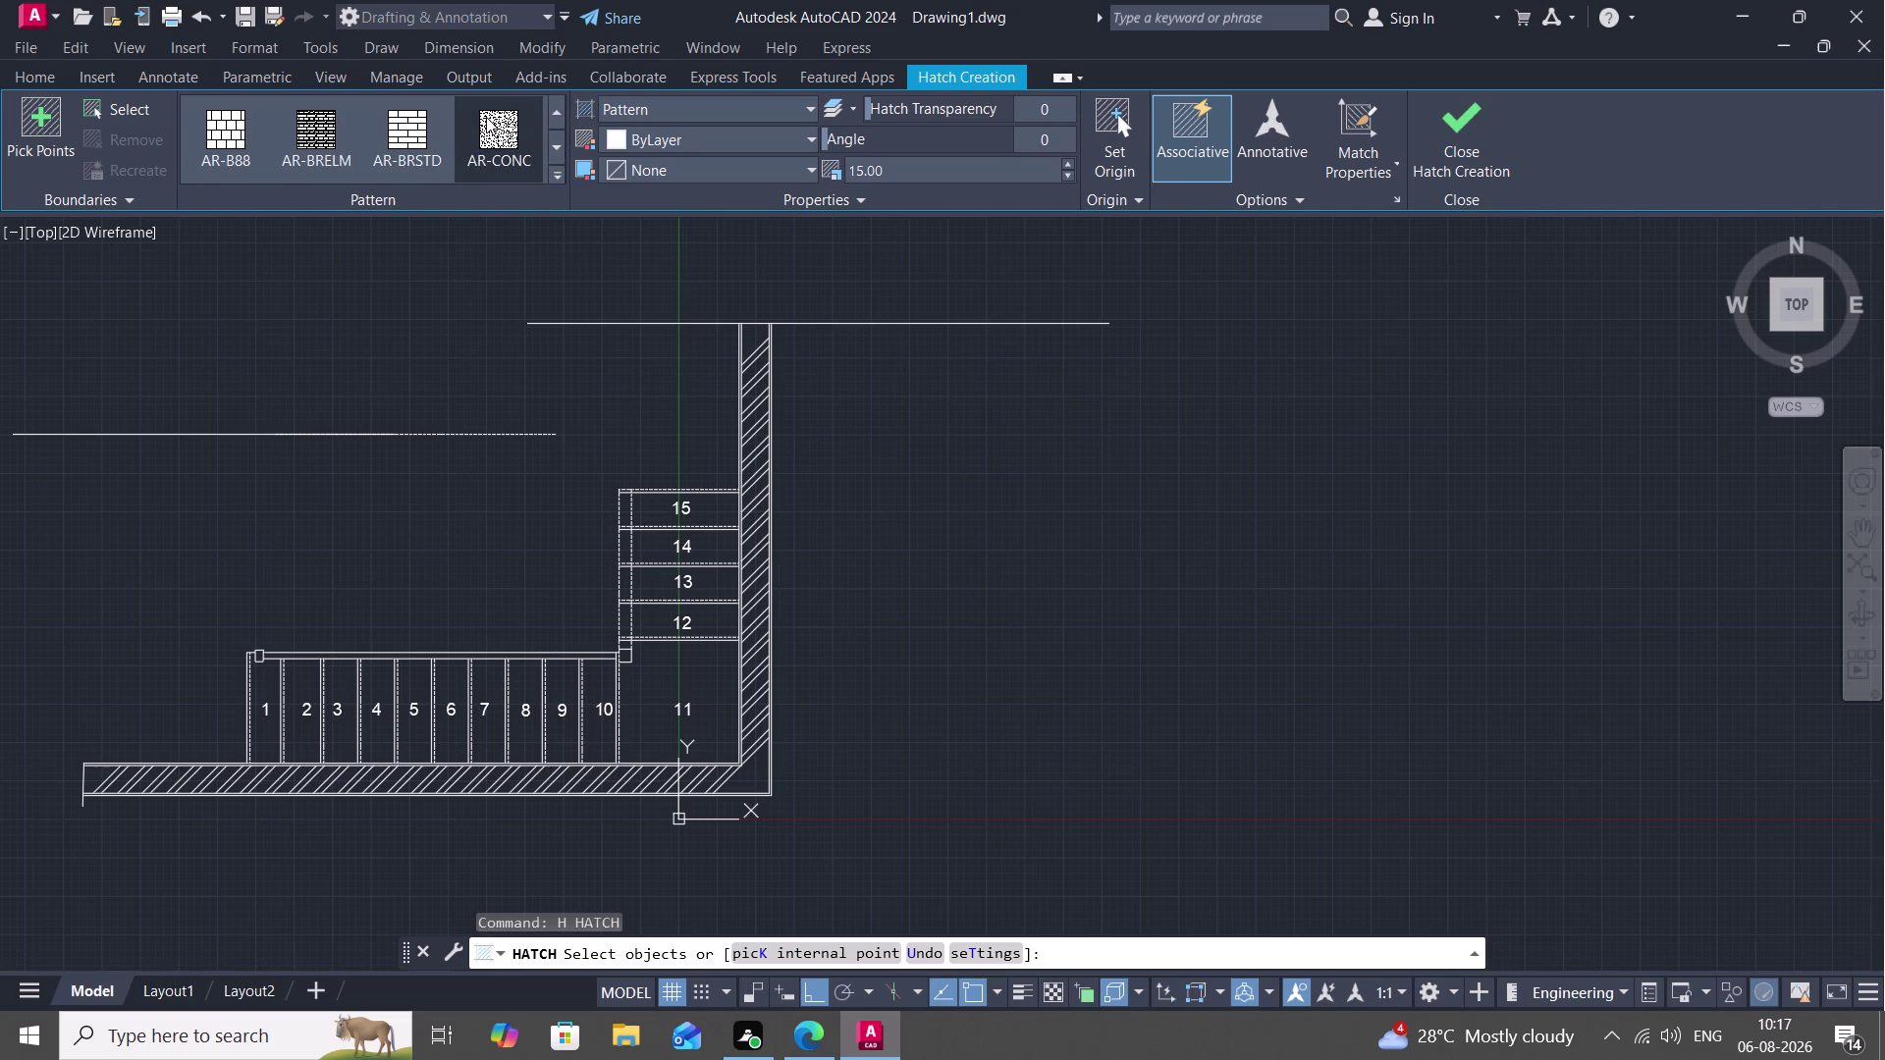
click(486, 117)
Pick the two edge lines of the narrow strip along the right wall.
scroll(up, 3)
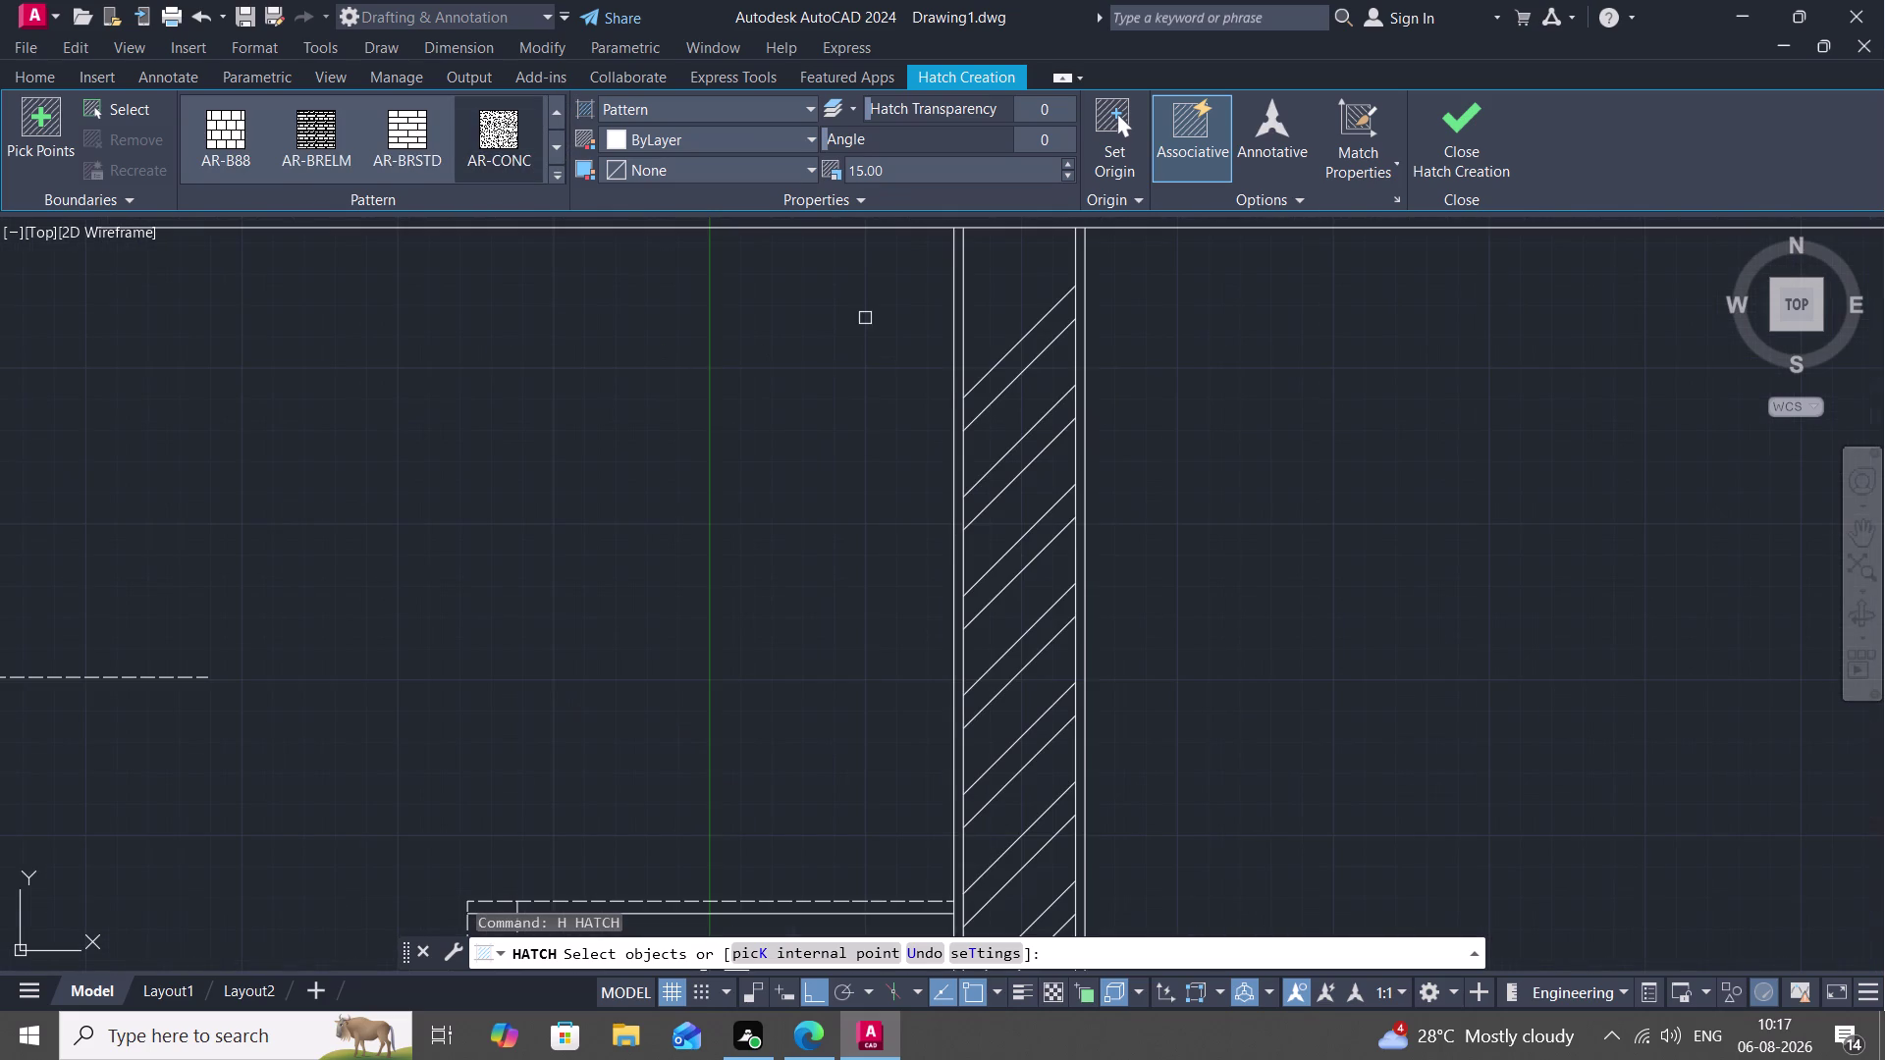
click(949, 385)
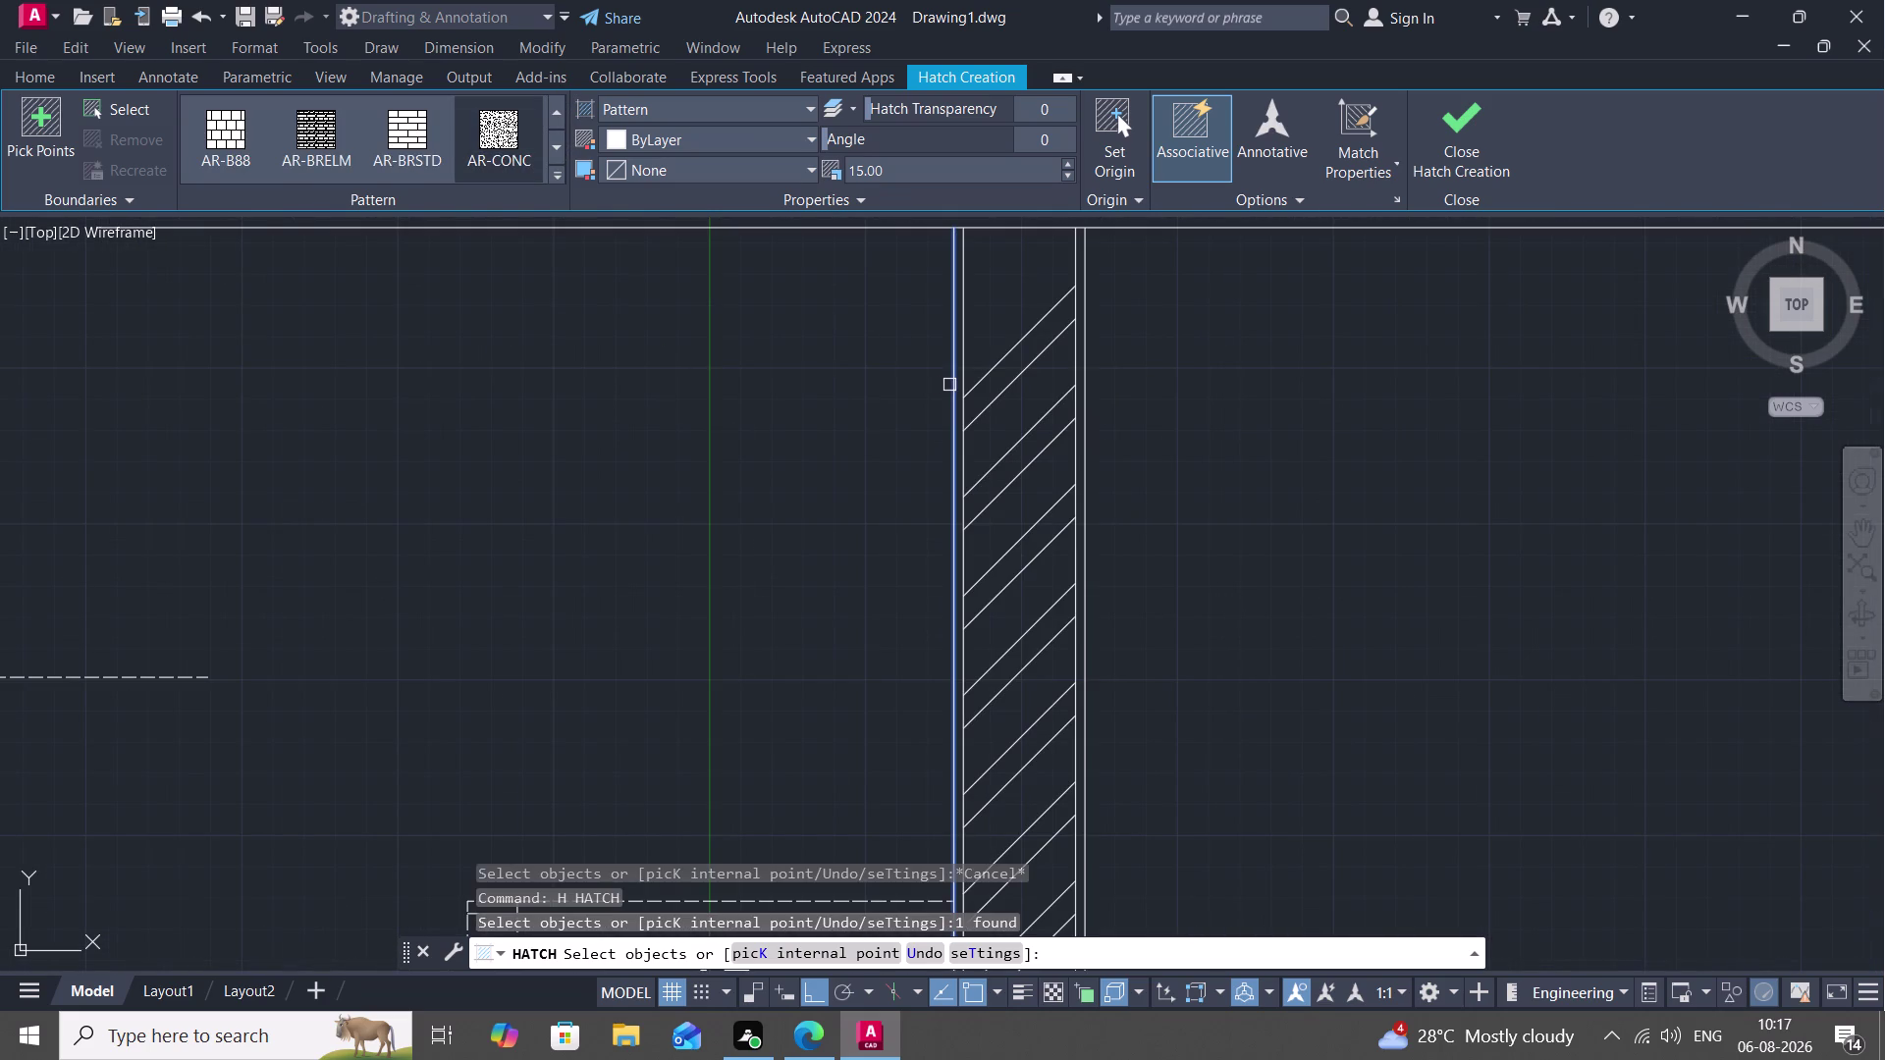
click(963, 355)
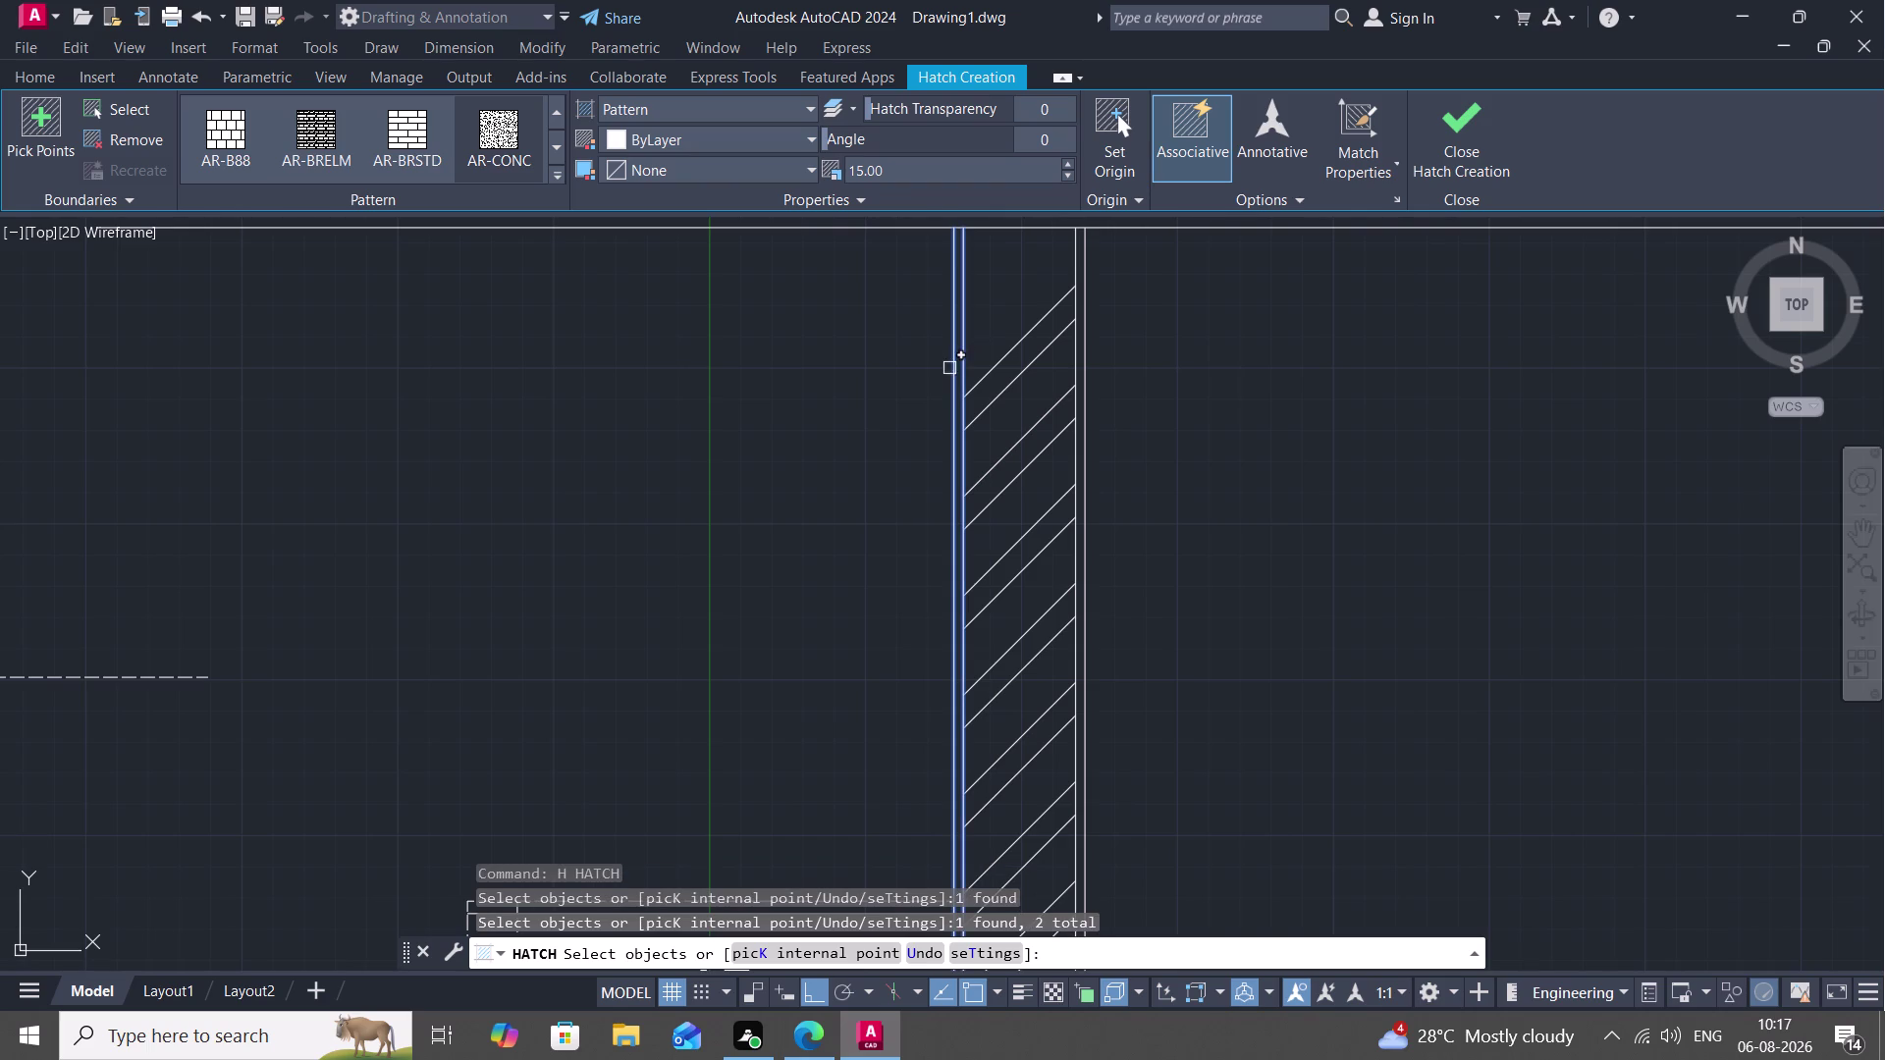
scroll(up, 3)
click(1027, 392)
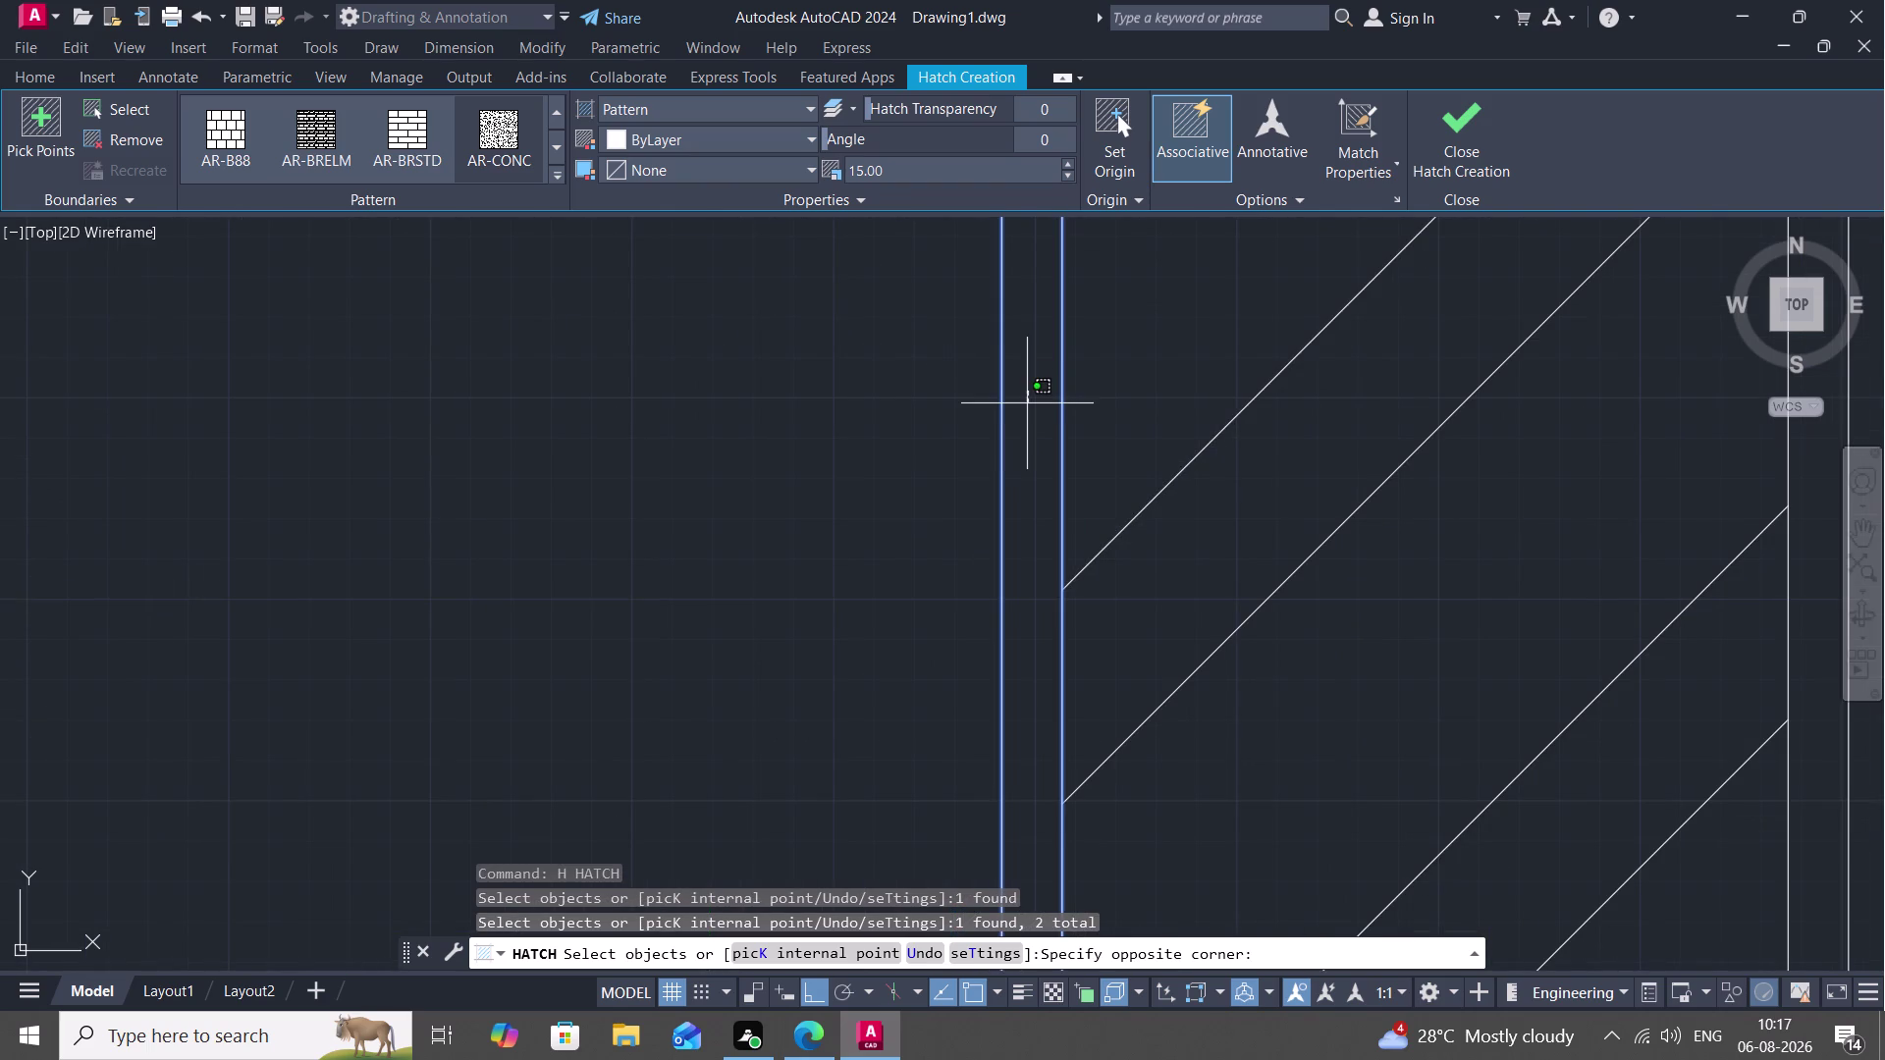
key(Escape)
Set the hatch scale to 0.5, apply it, then end the strip hatch.
click(912, 166)
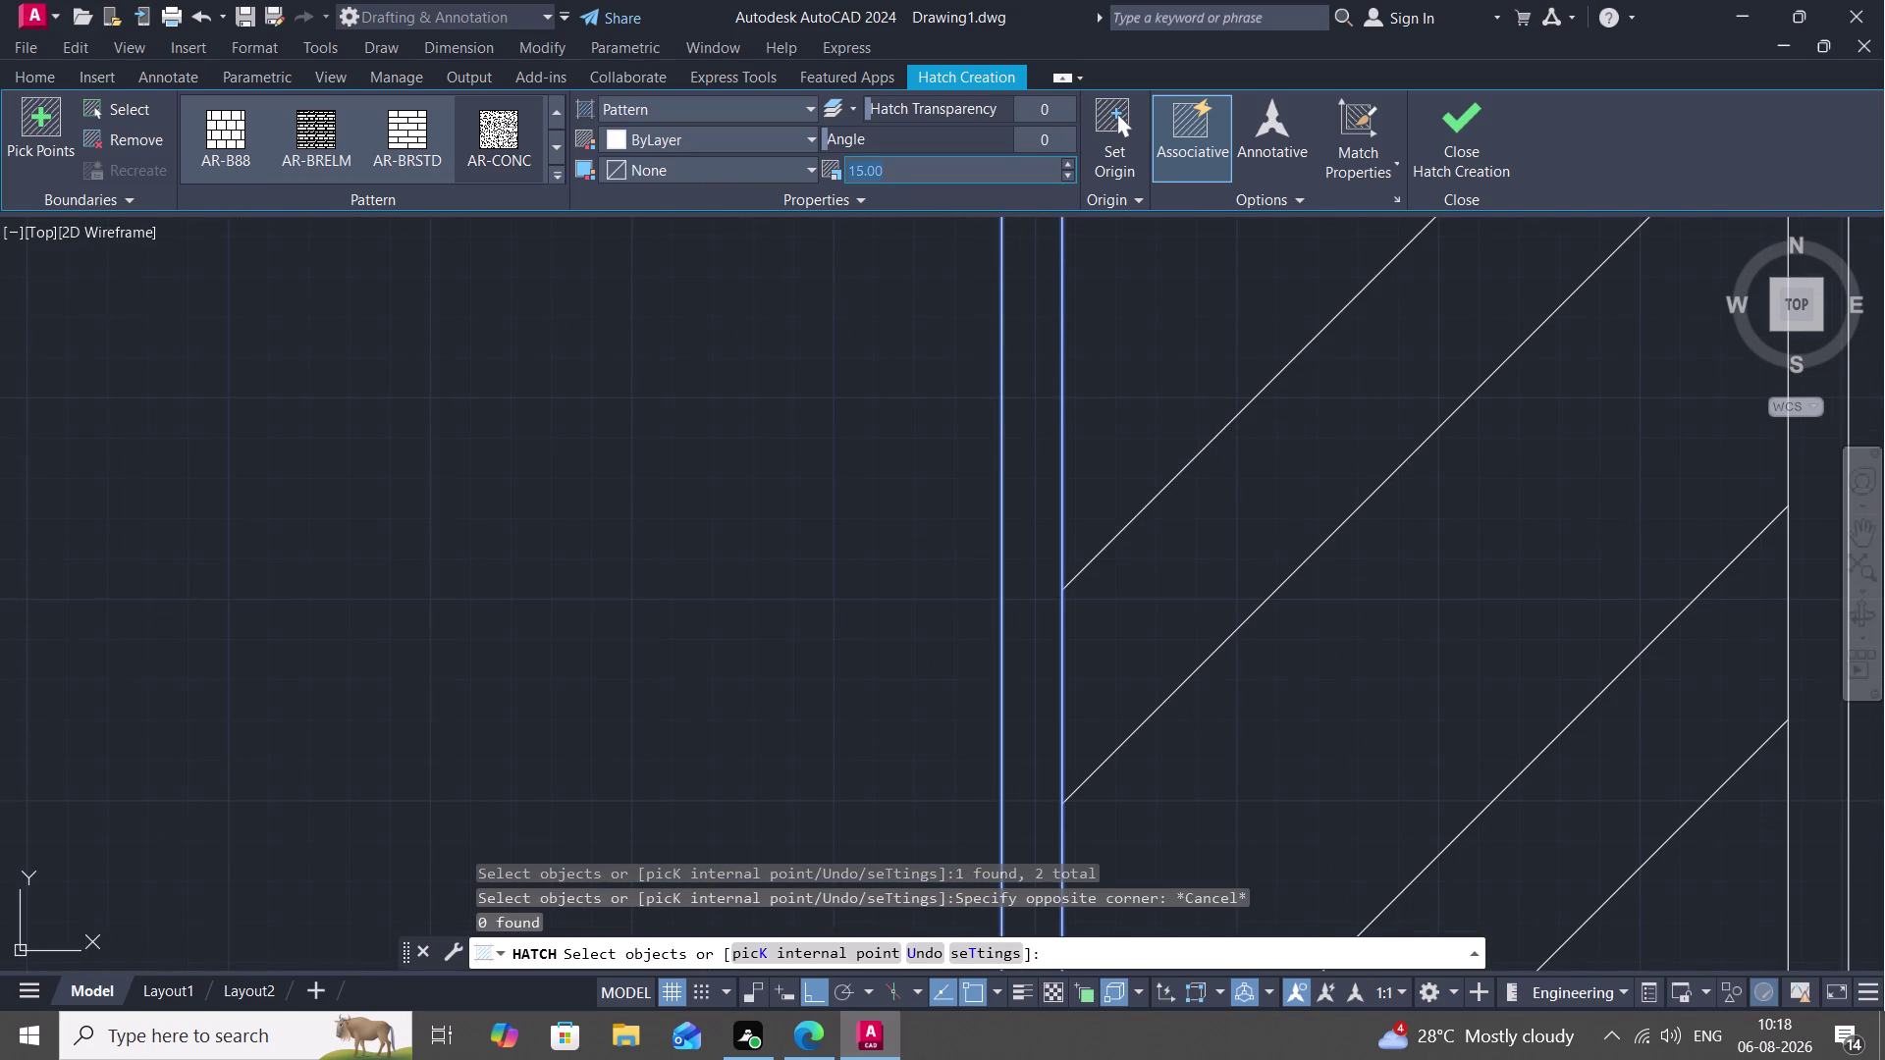
key(BackSpace)
key(0)
text(.5)
key(space)
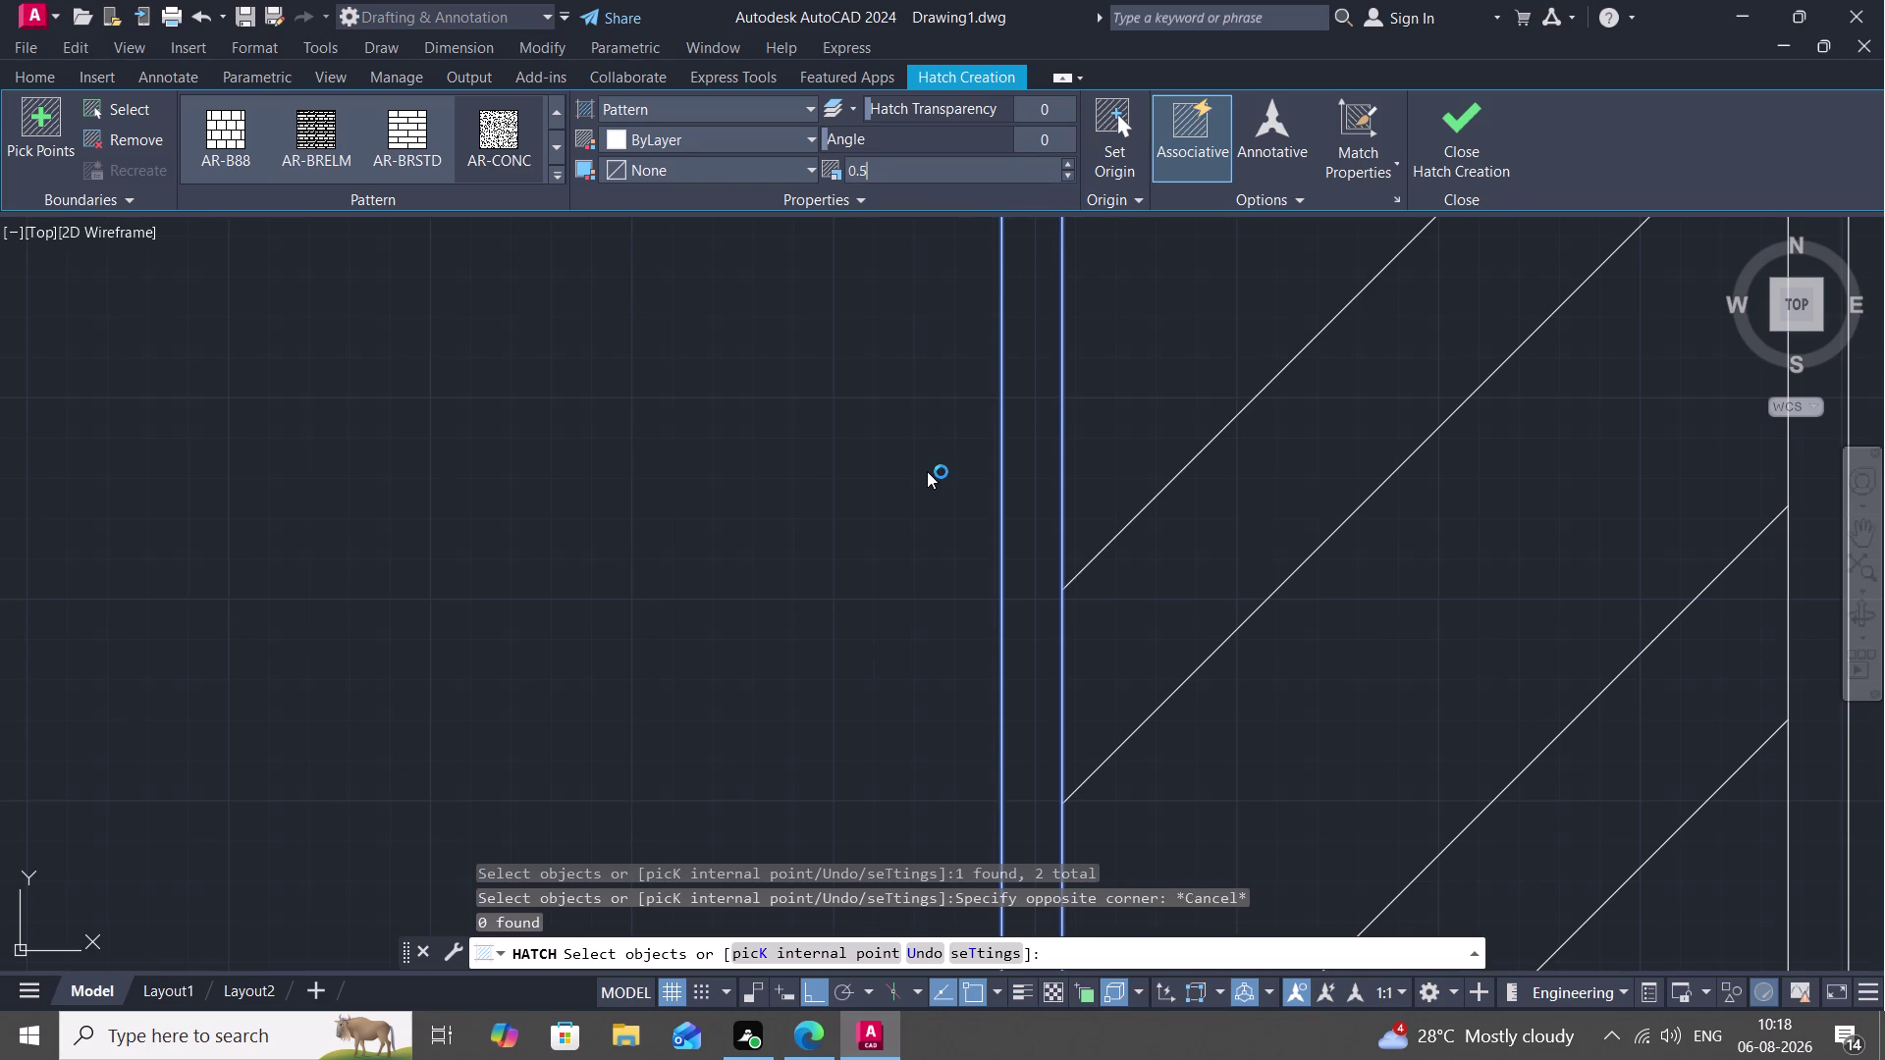
key(Return)
scroll(down, 3)
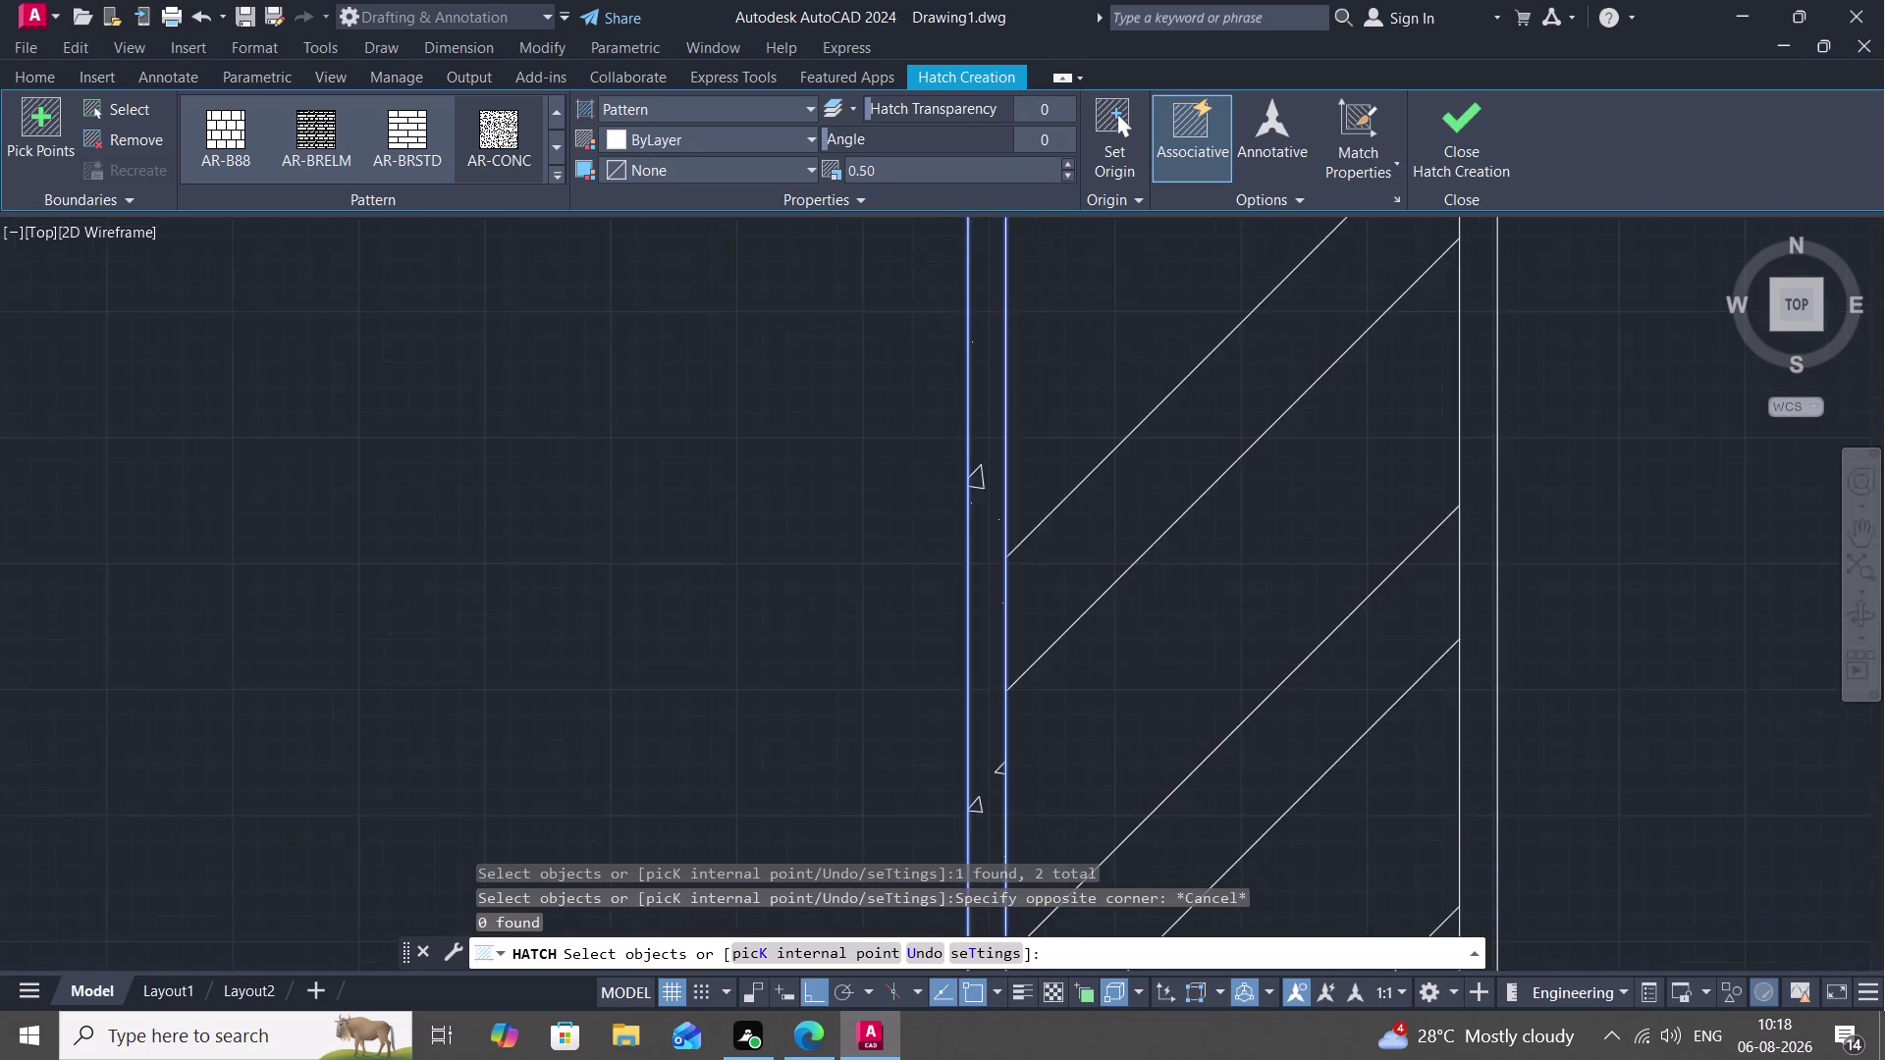
scroll(down, 3)
key(Escape)
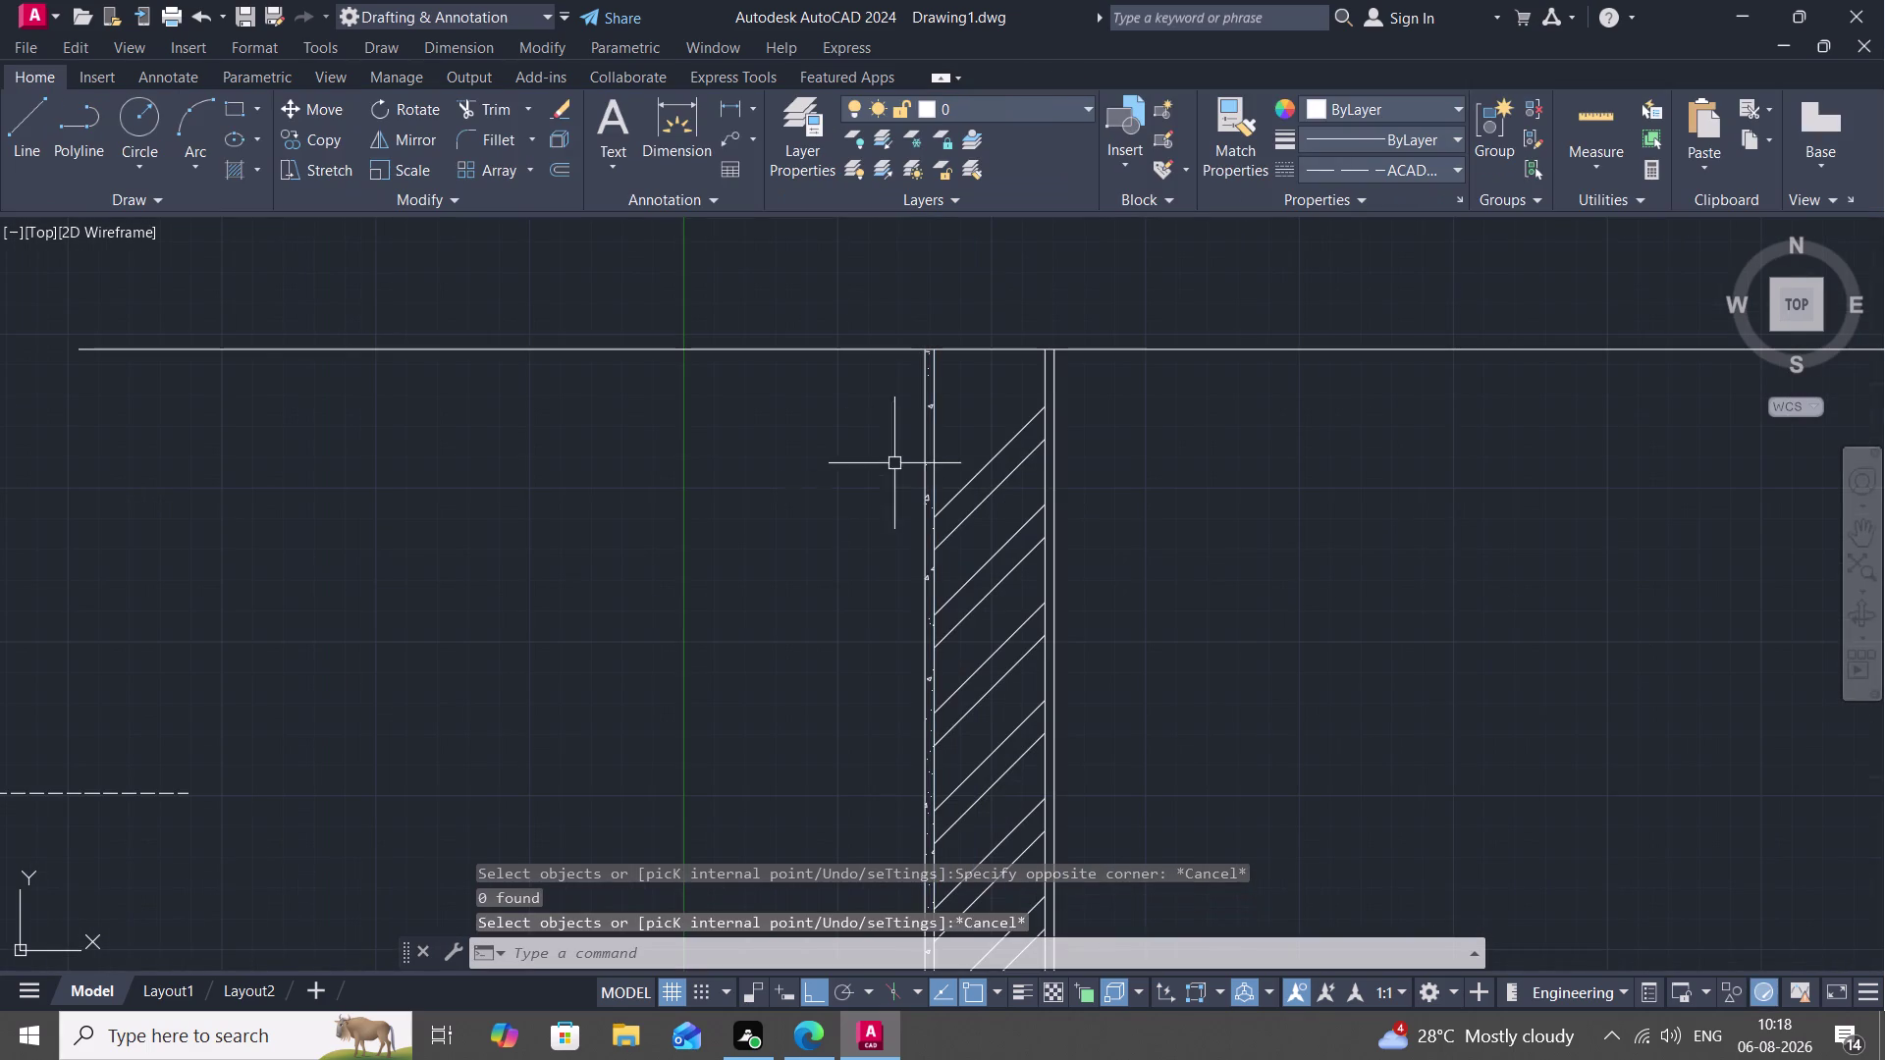
Retry a hatch on the strip at the wall's far side, then cancel it.
scroll(up, 3)
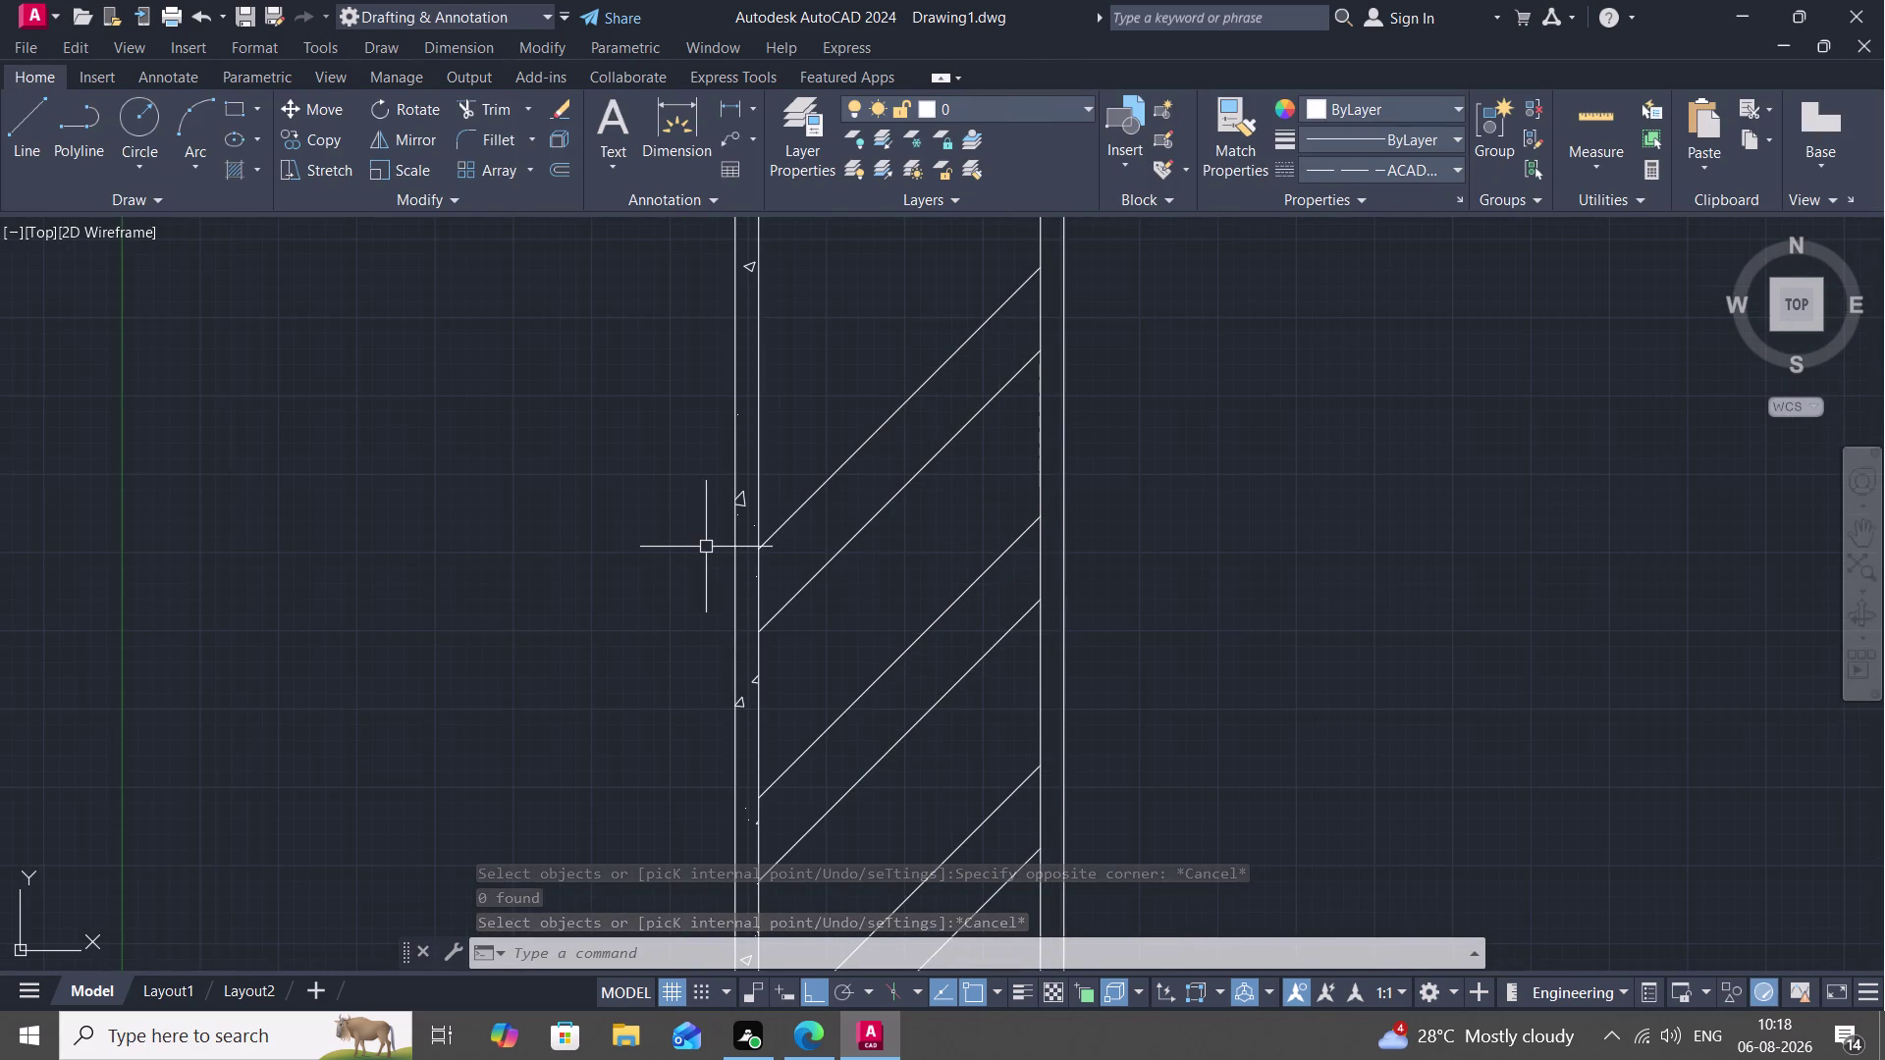
key(space)
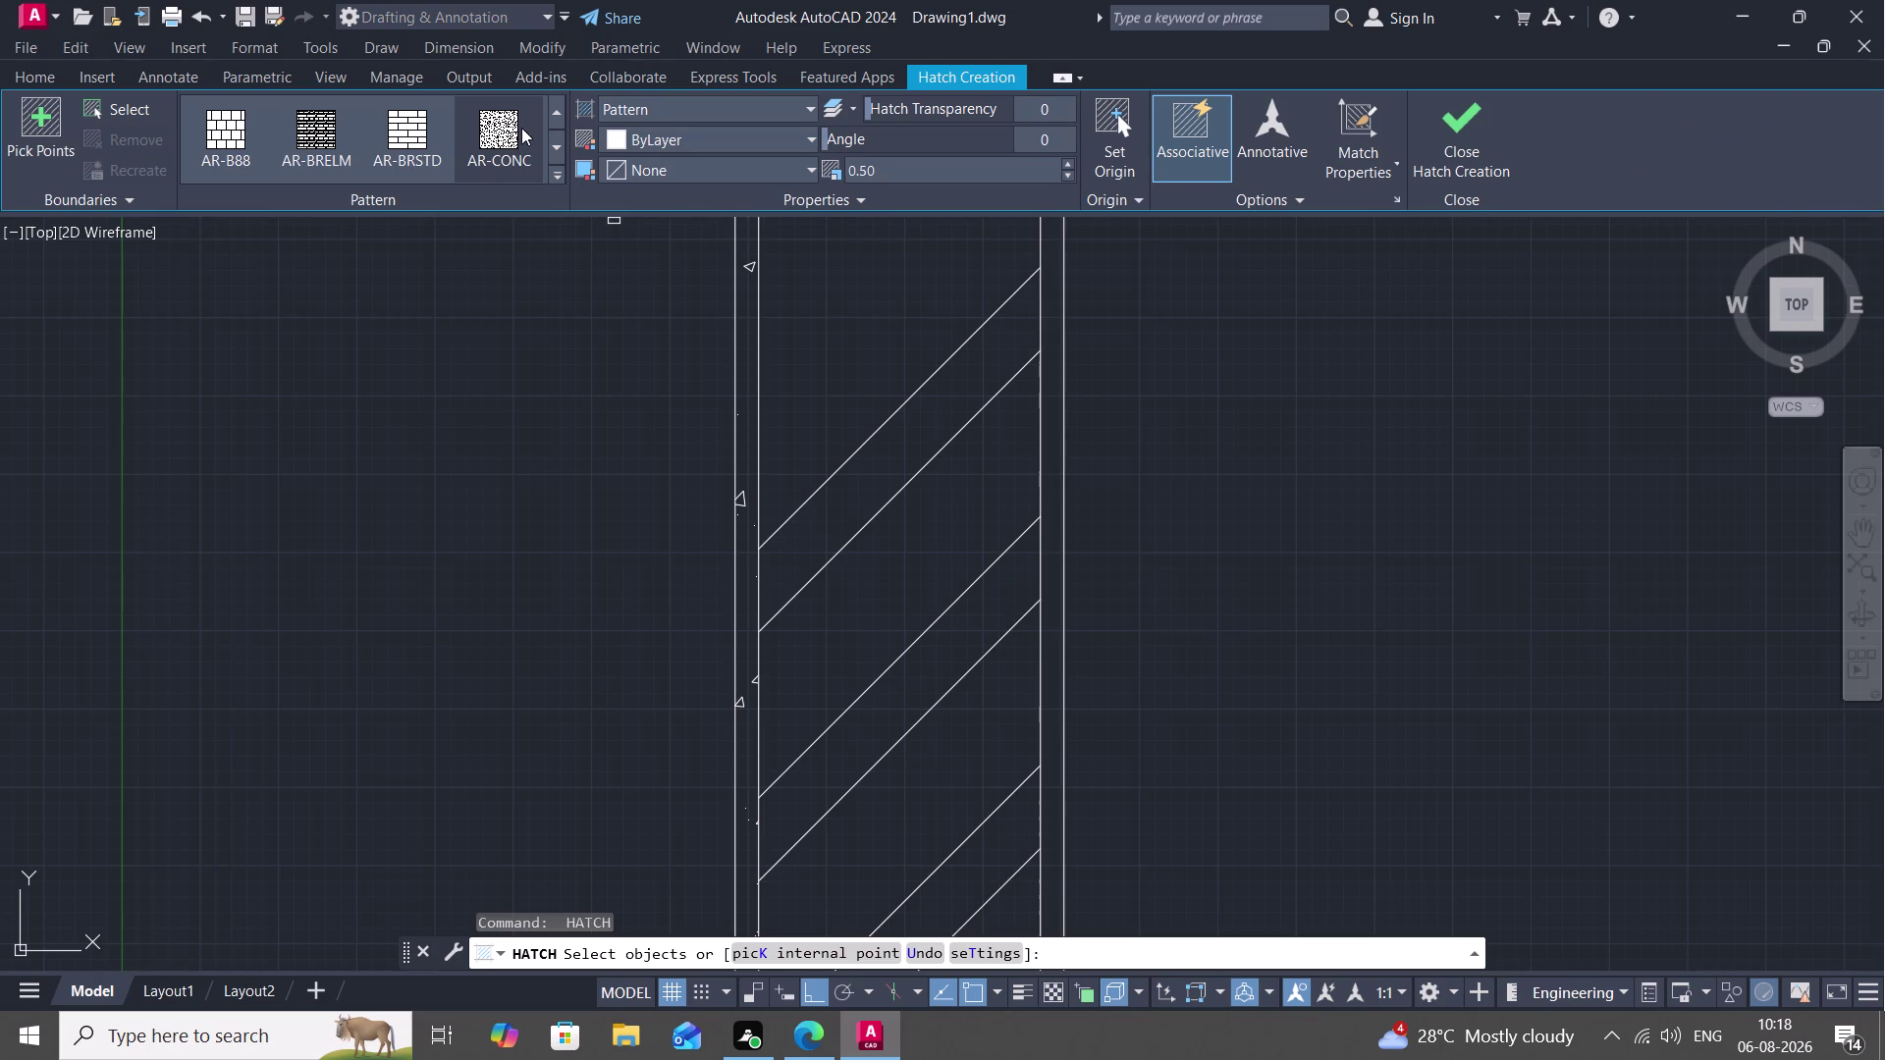
click(507, 131)
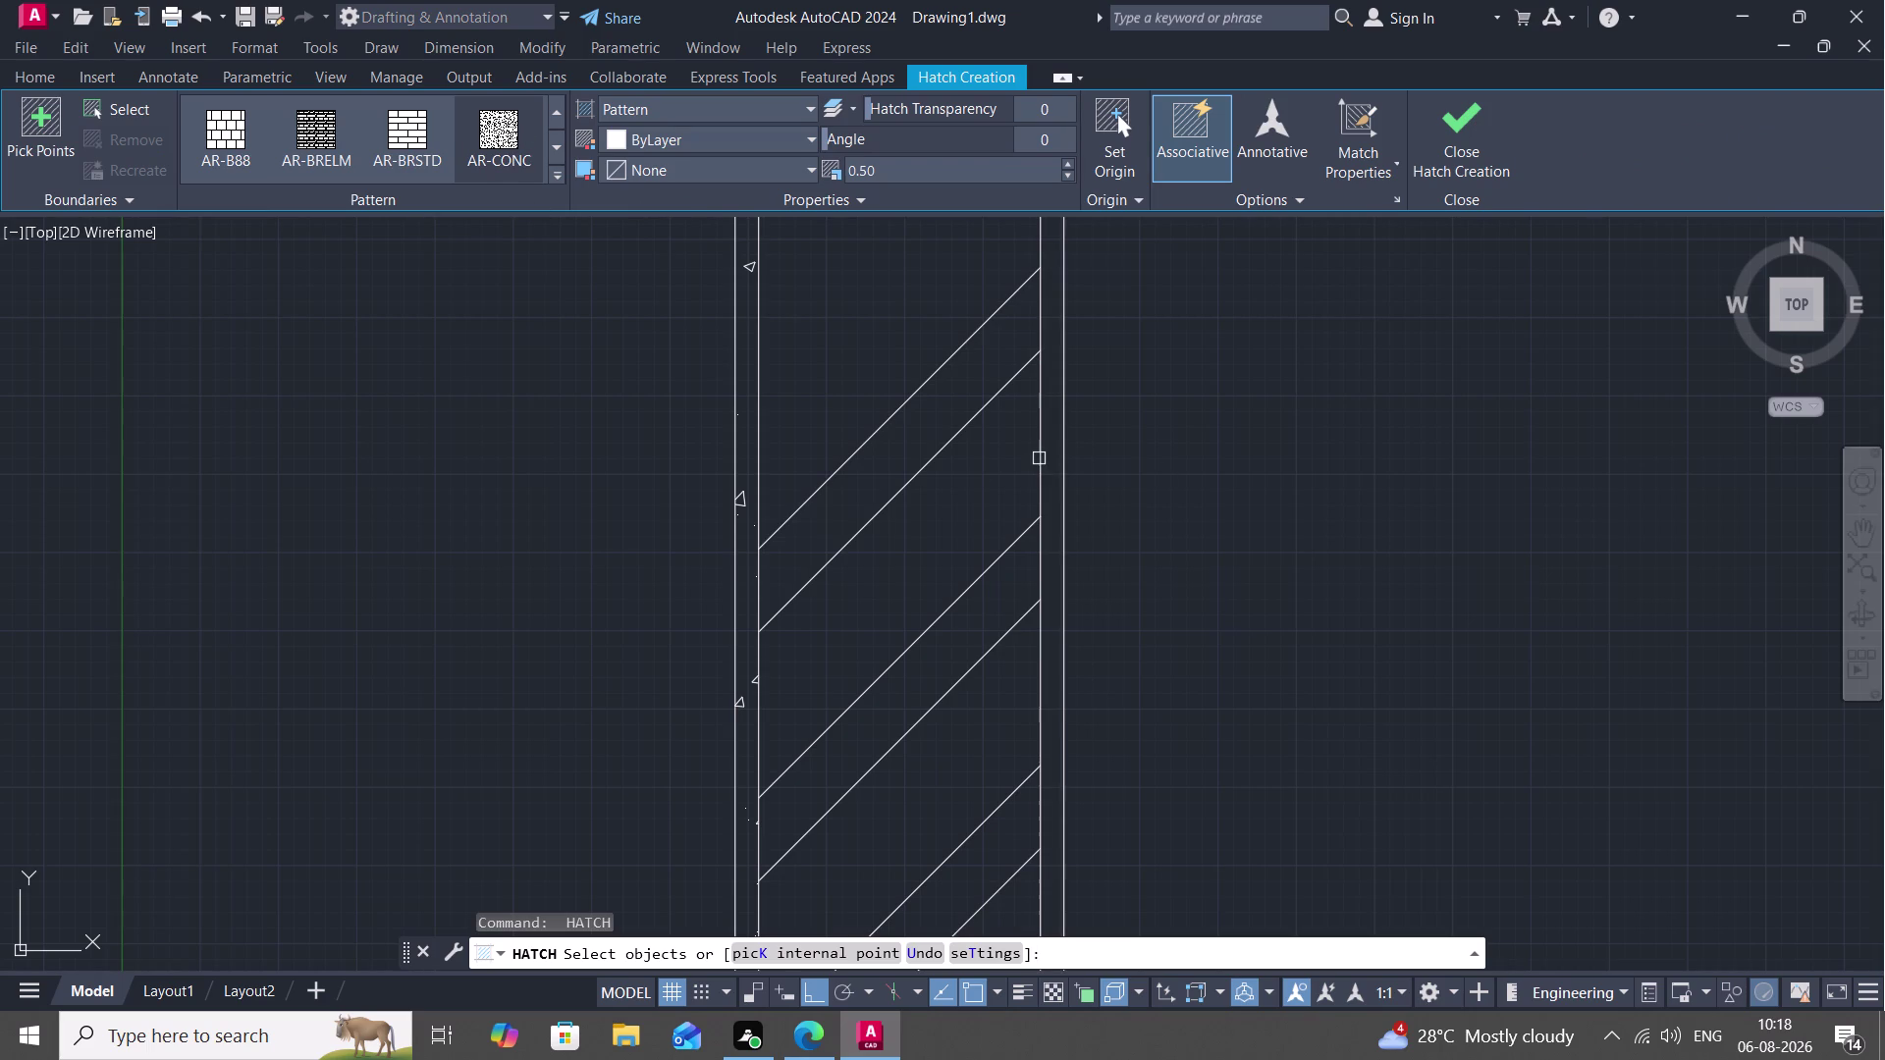
click(1037, 459)
click(1063, 461)
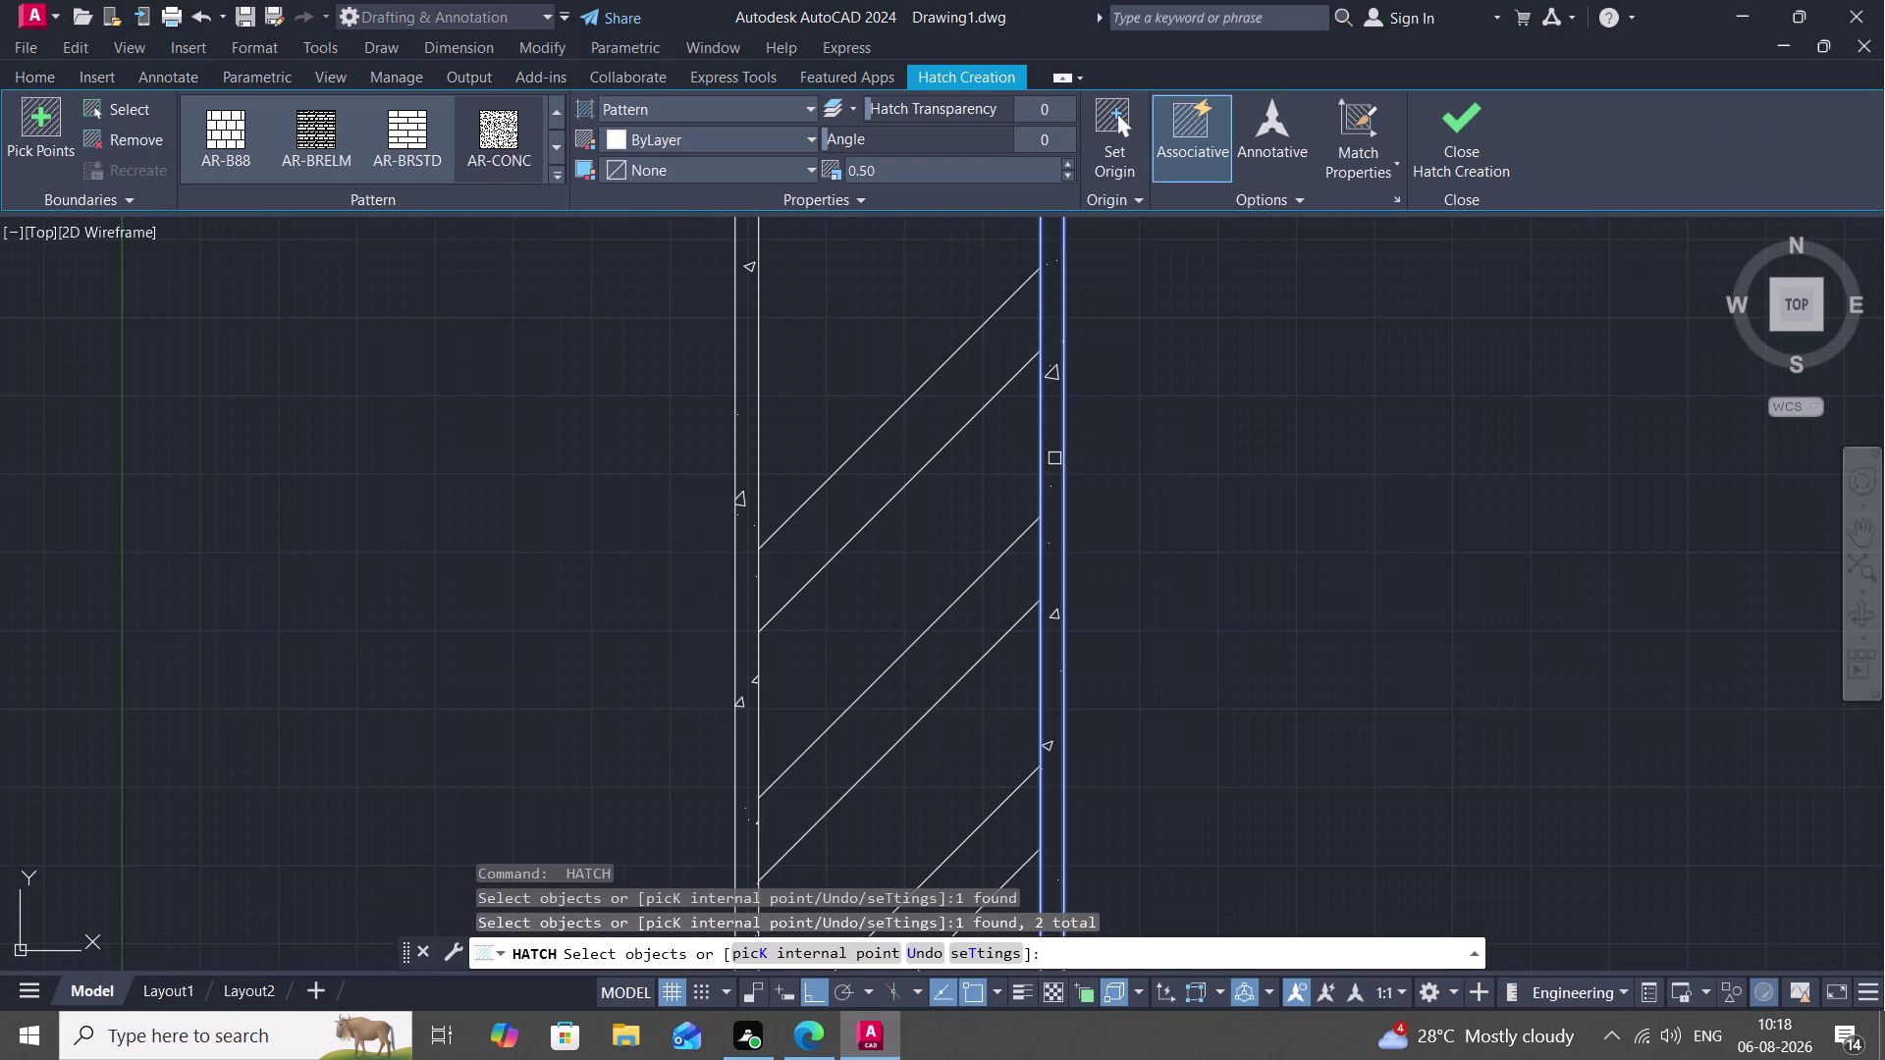
key(Escape)
Bring the corner by tread 11 into view and pick the bottom wall's inner edge lines.
scroll(down, 3)
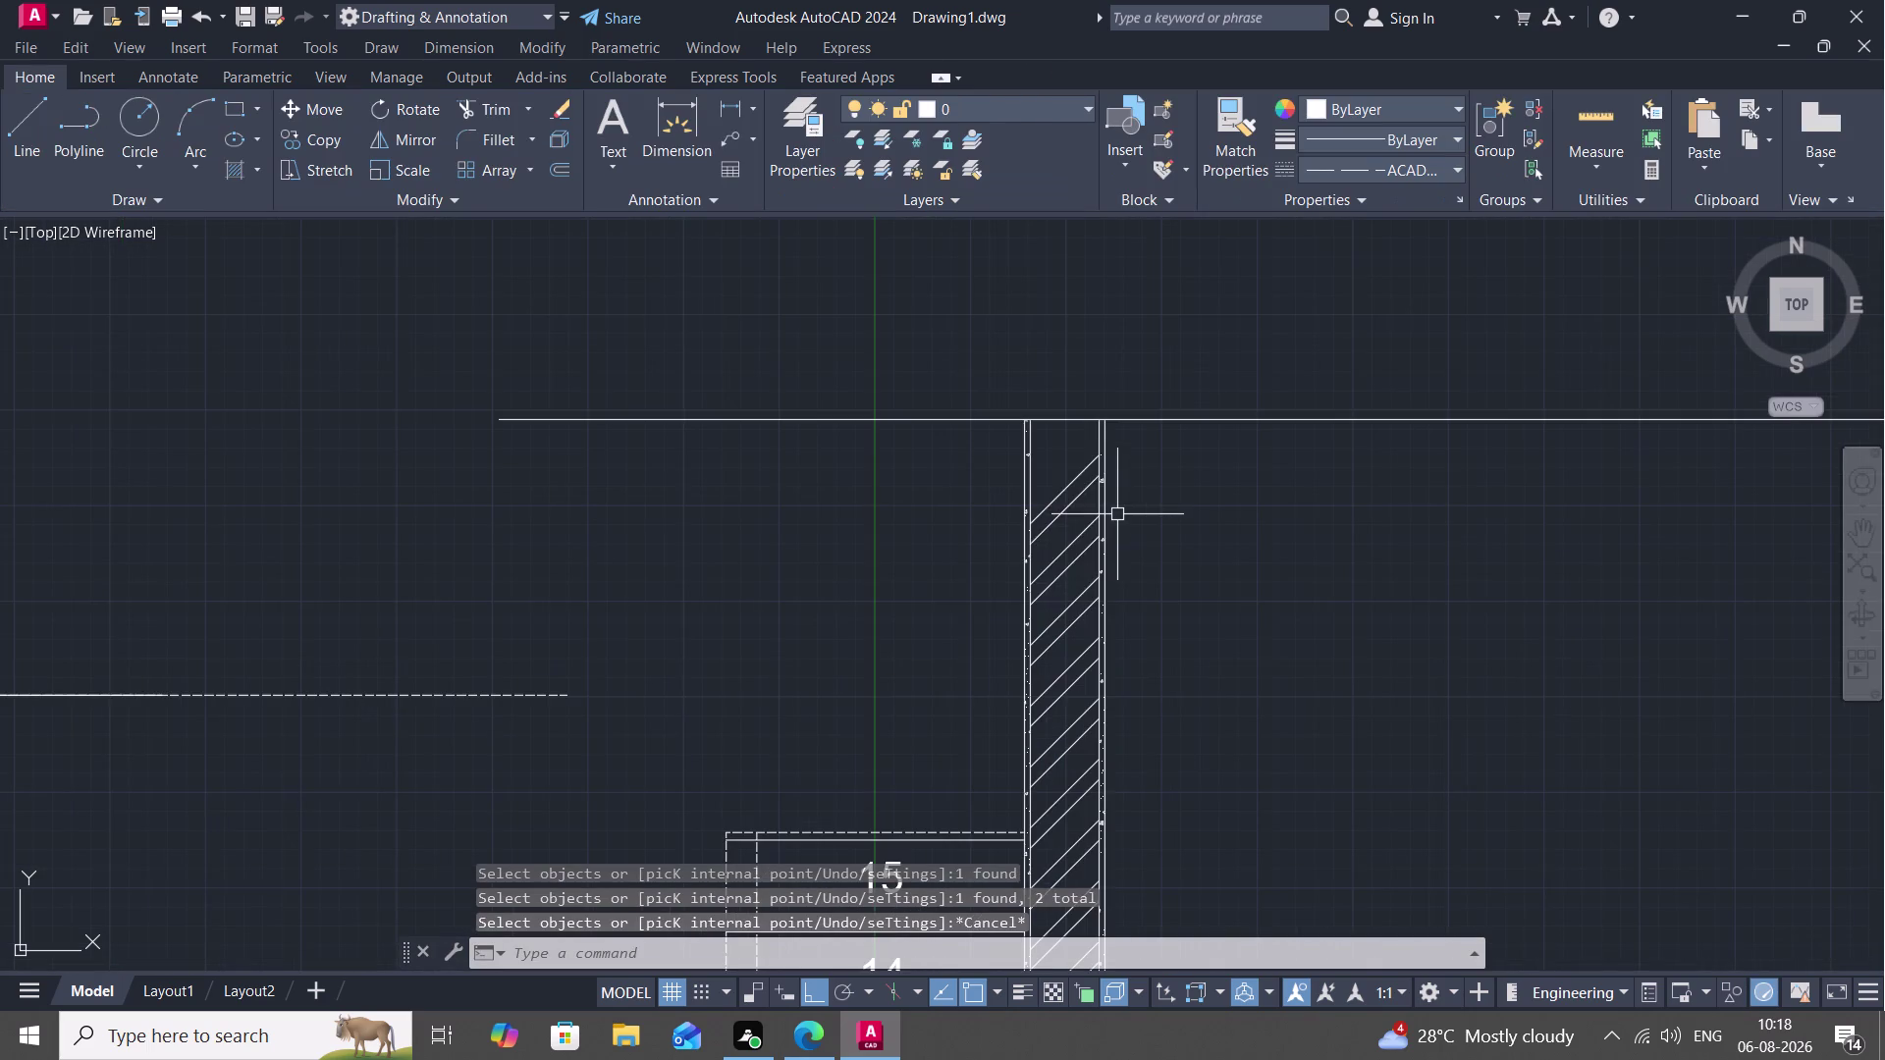
middle_drag(1055, 550, 1028, 361)
scroll(down, 3)
middle_drag(974, 582, 1007, 142)
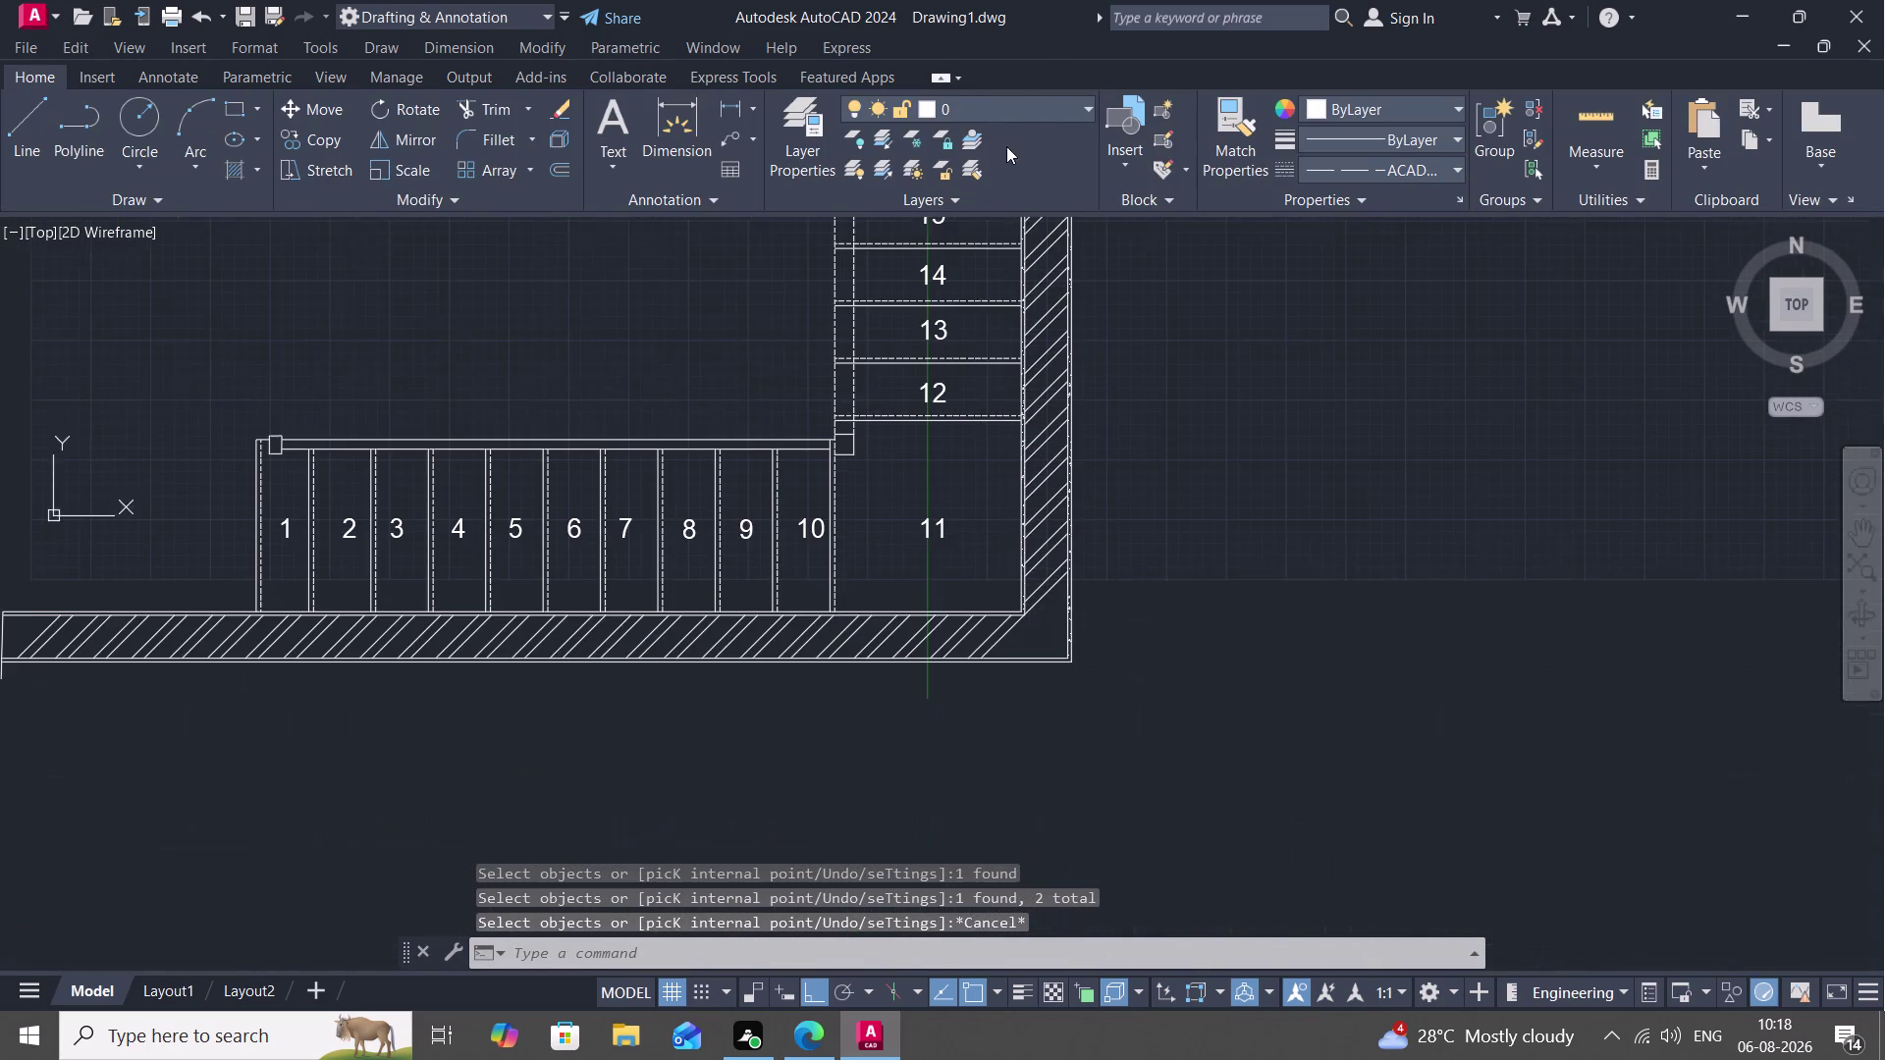
scroll(up, 3)
middle_drag(976, 637, 951, 575)
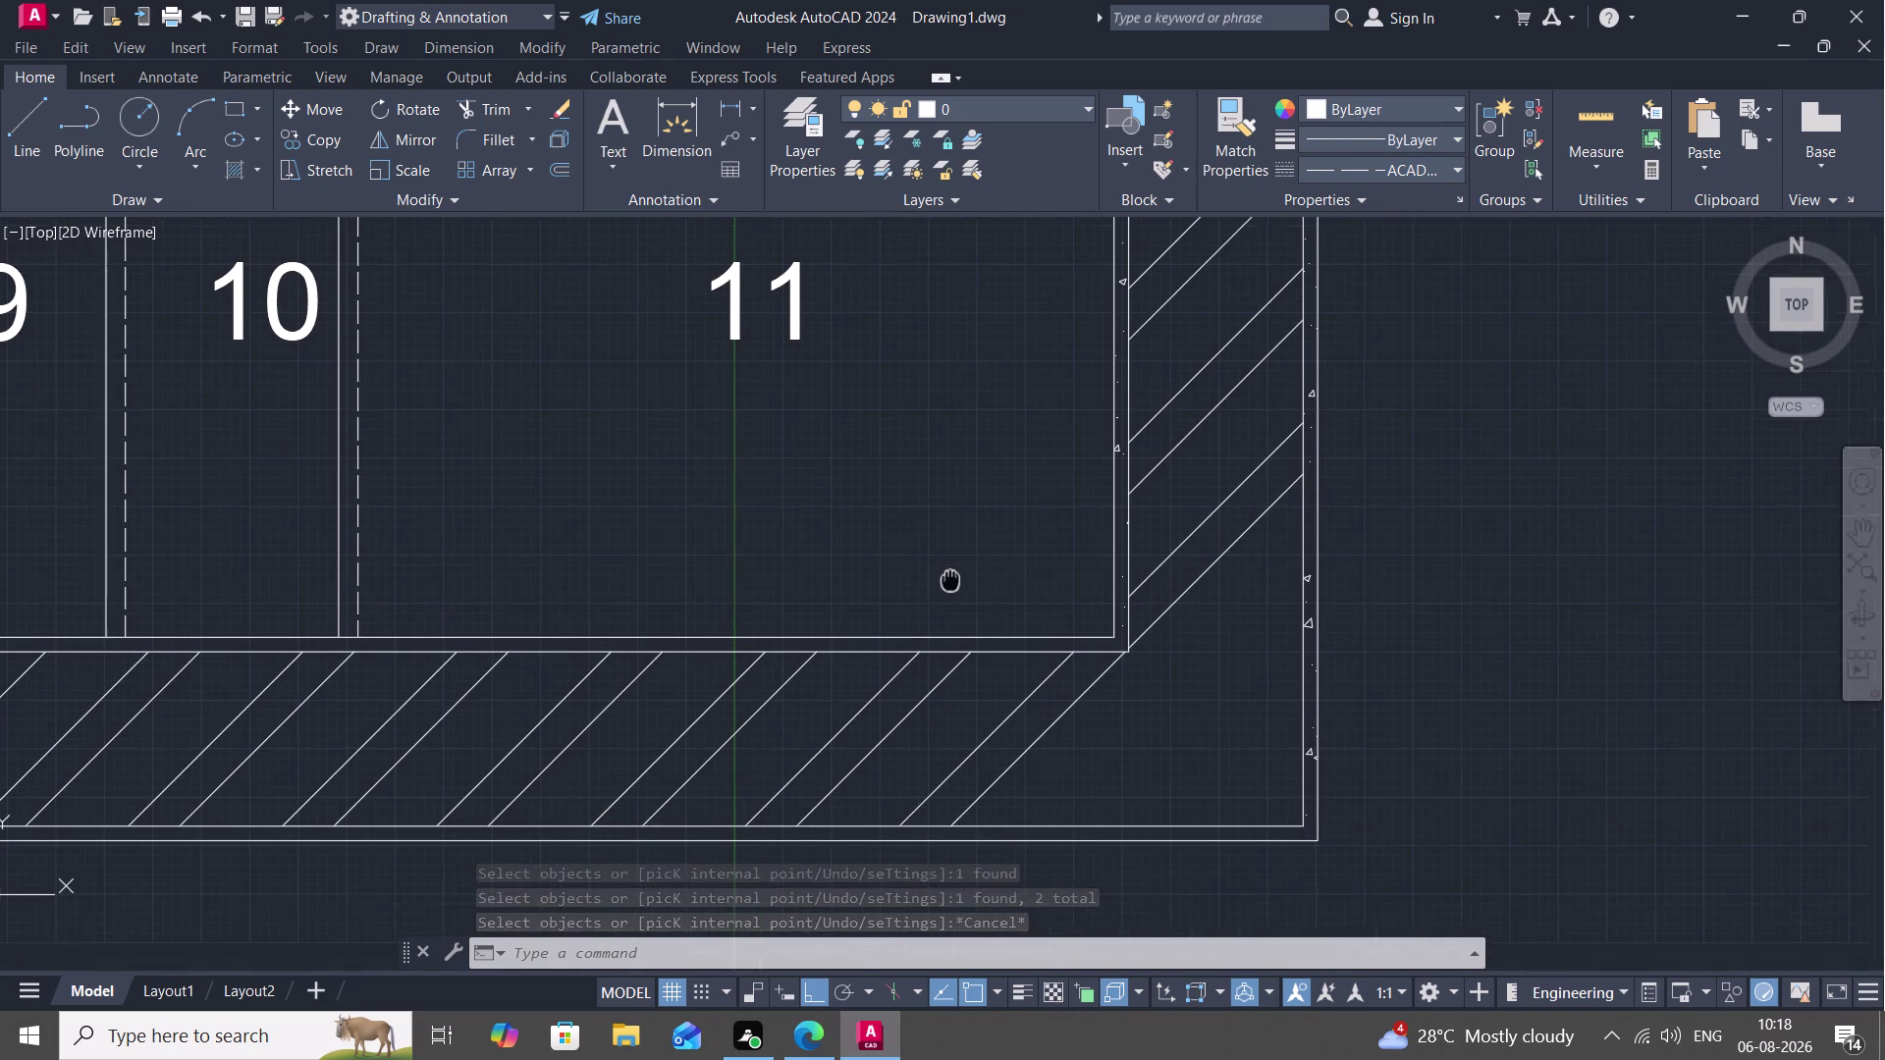
middle_drag(951, 575, 953, 569)
click(897, 623)
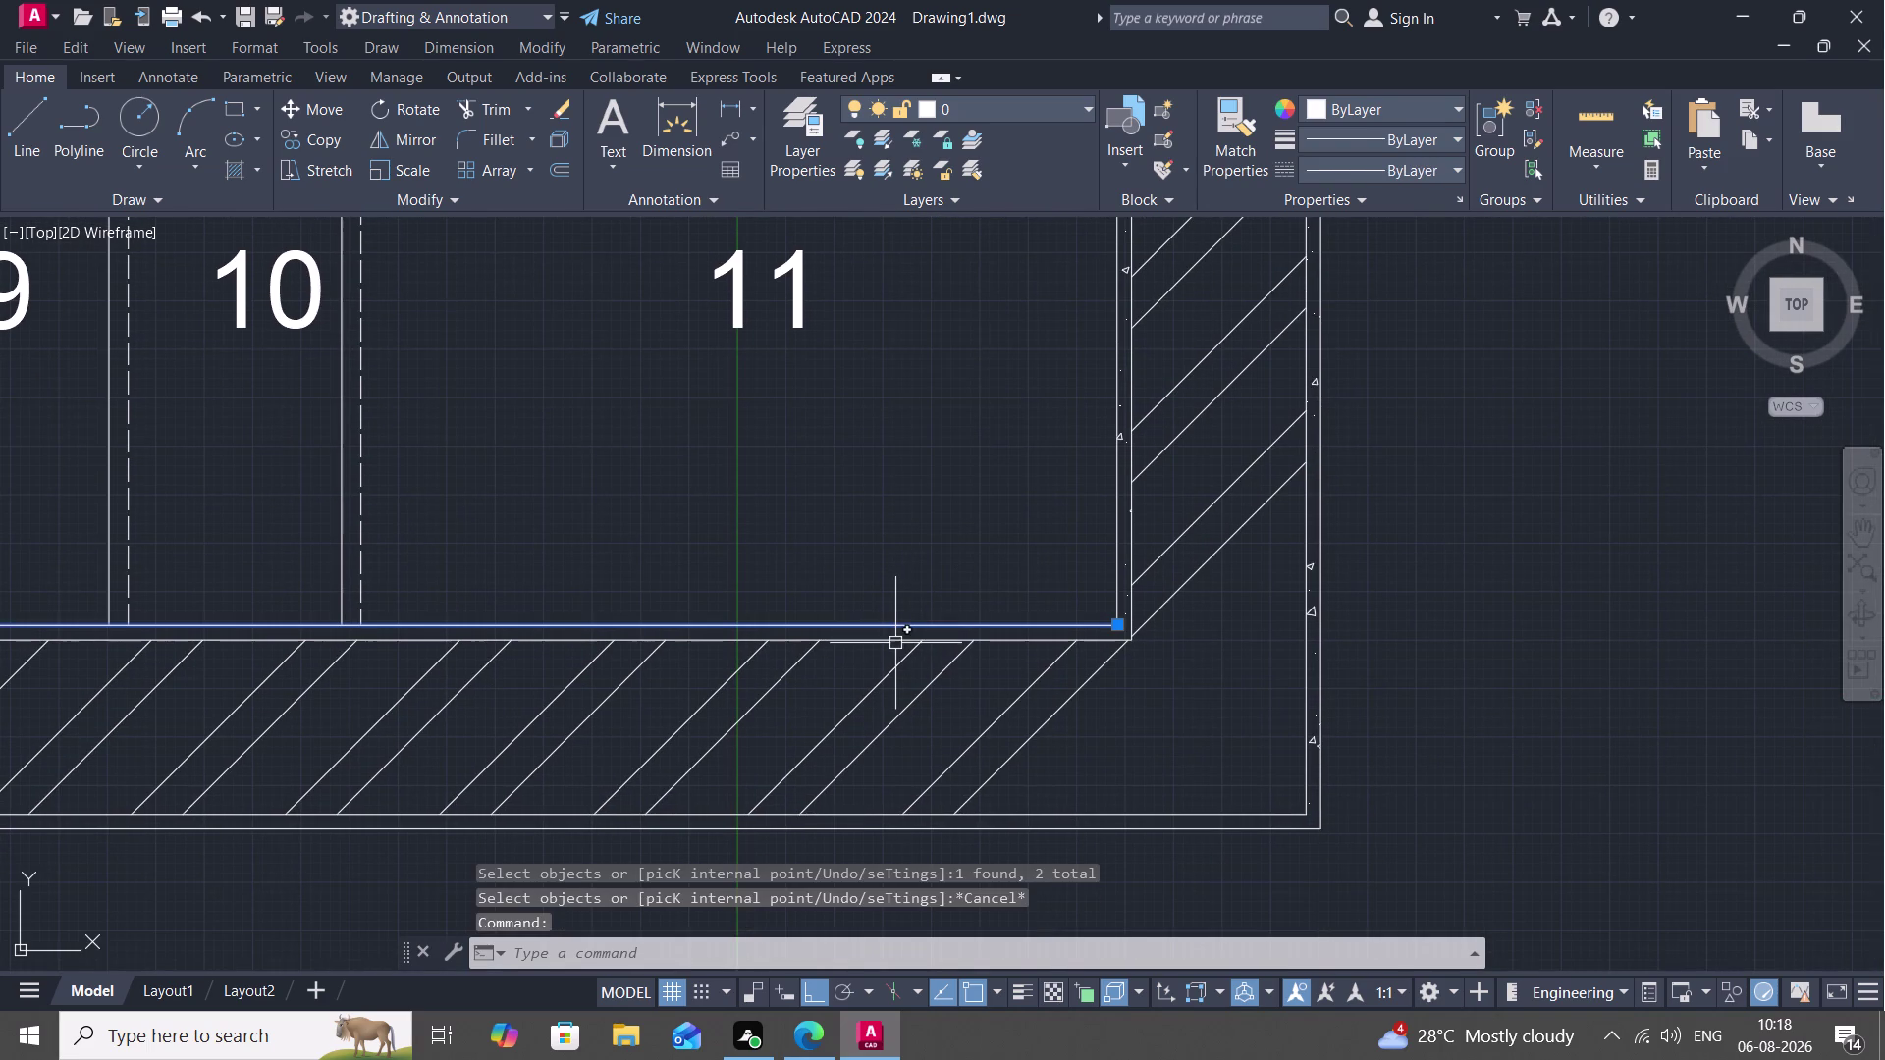
click(895, 639)
key(space)
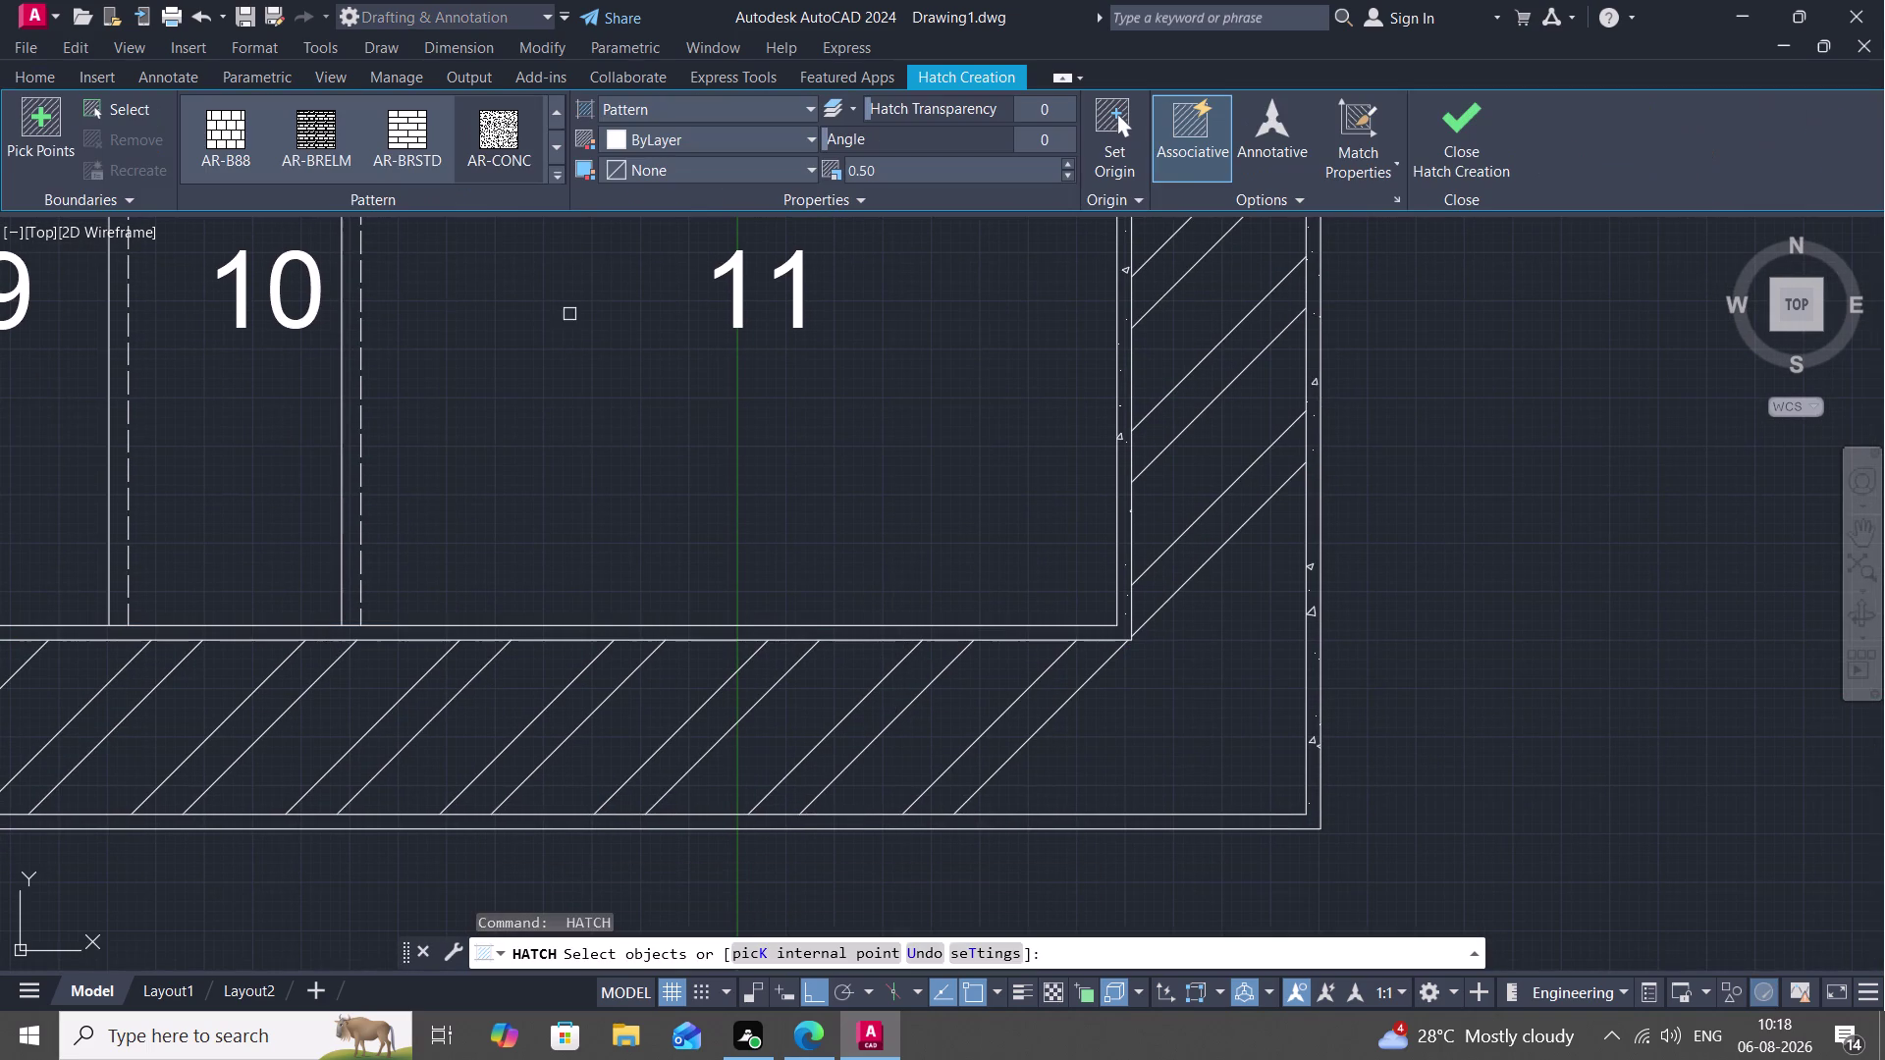
Hatch the bottom wall with a speckle pattern bounded by its inner and outer edges.
click(497, 126)
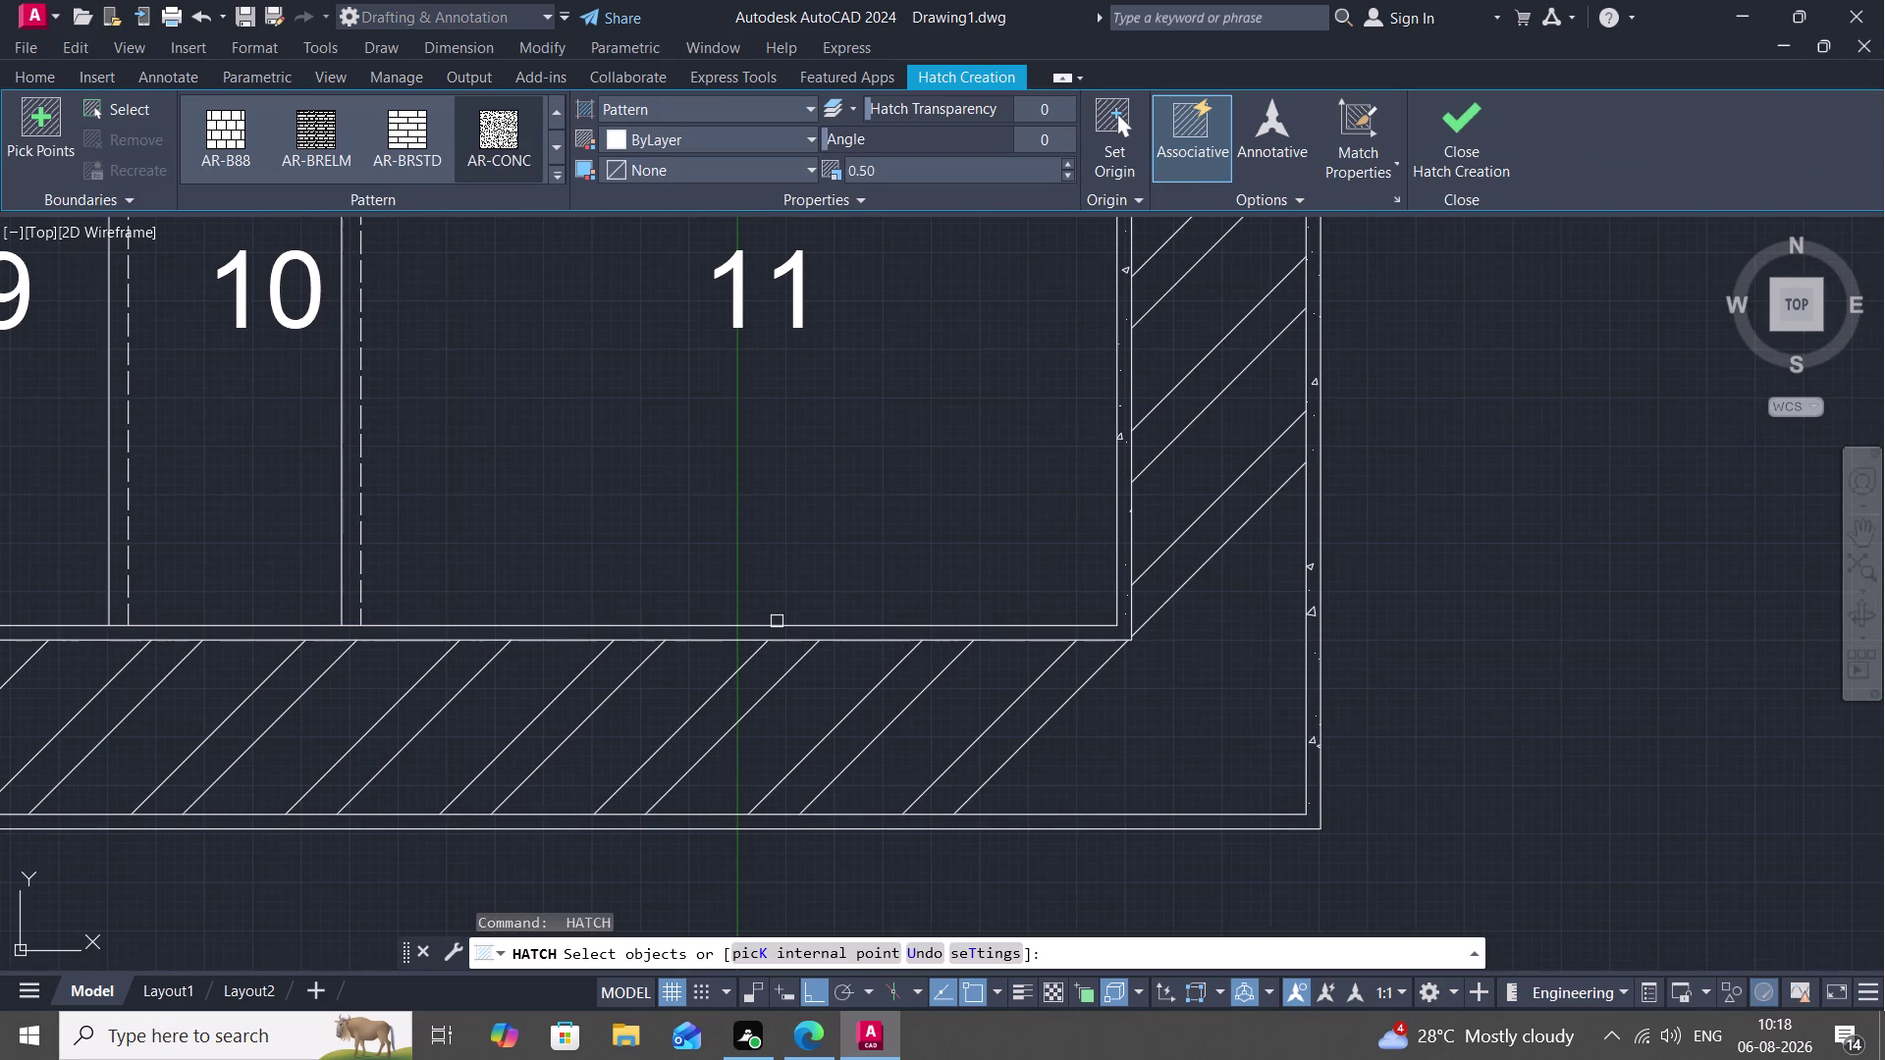
click(776, 622)
click(788, 642)
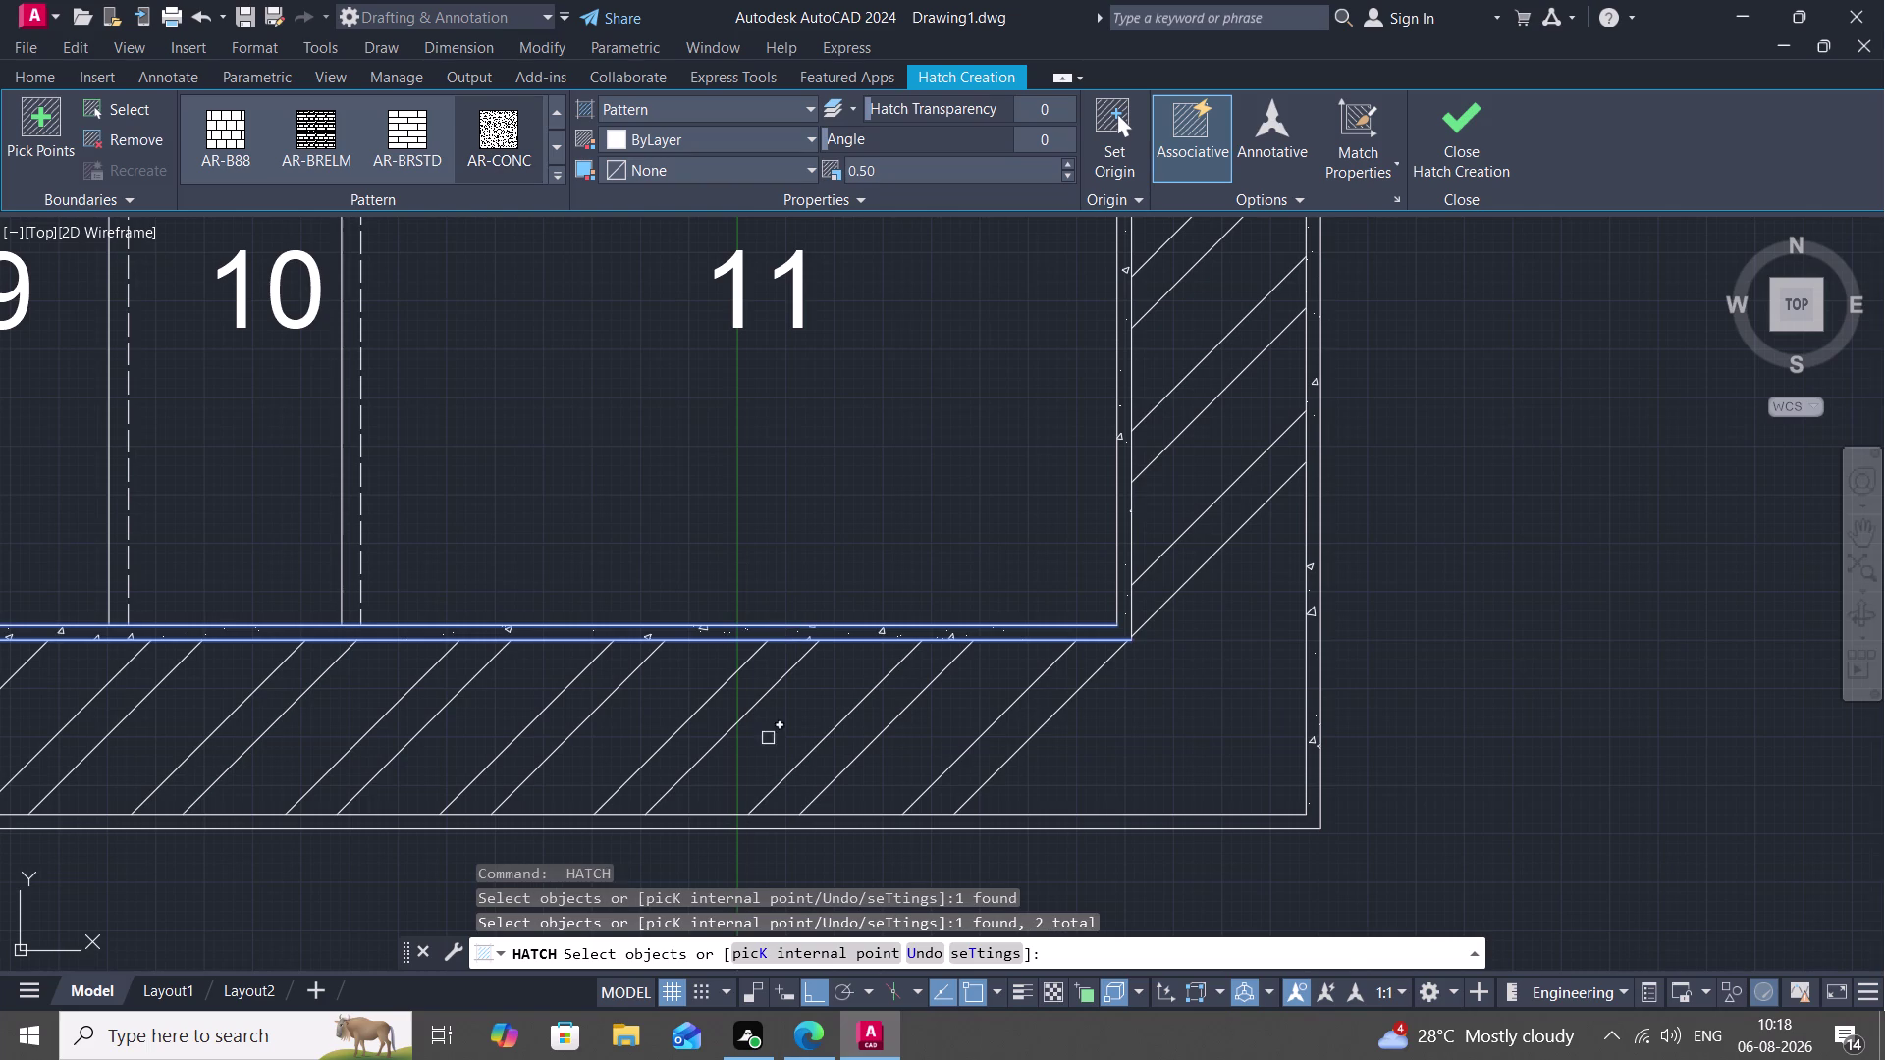
click(727, 816)
click(726, 824)
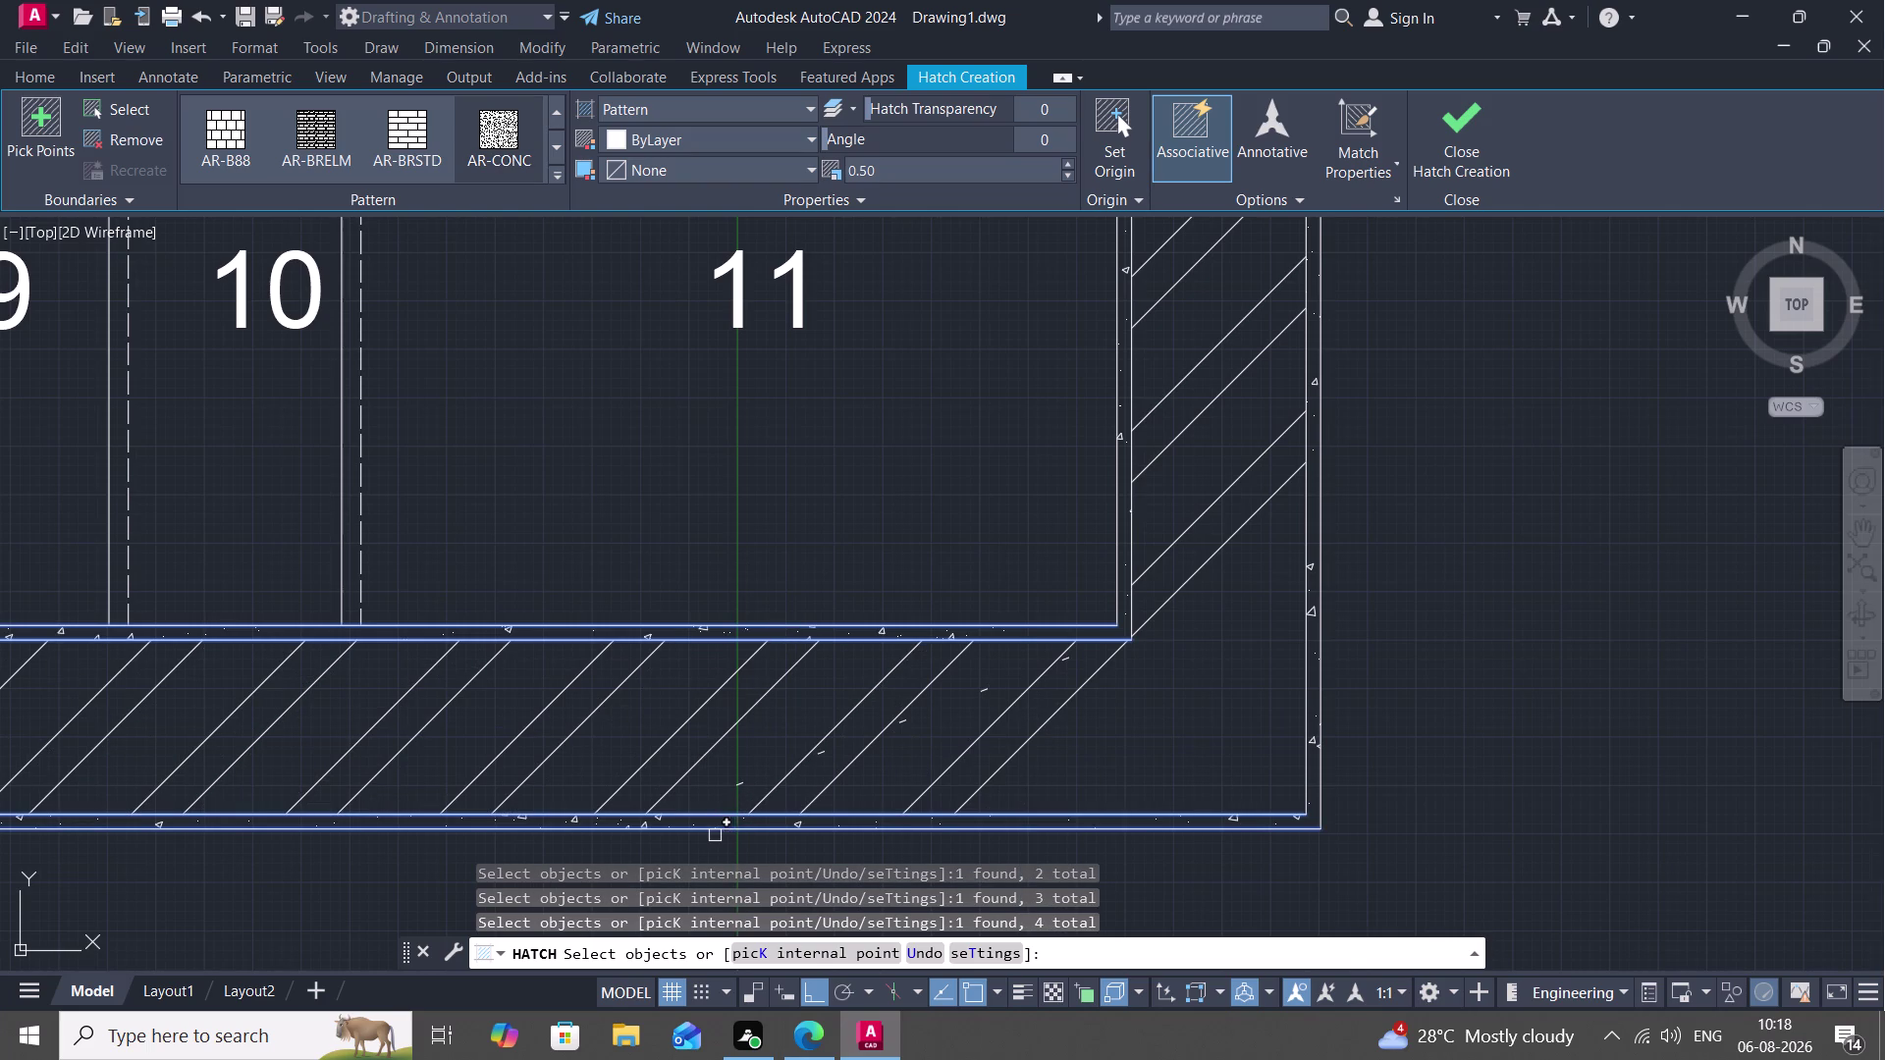
key(Escape)
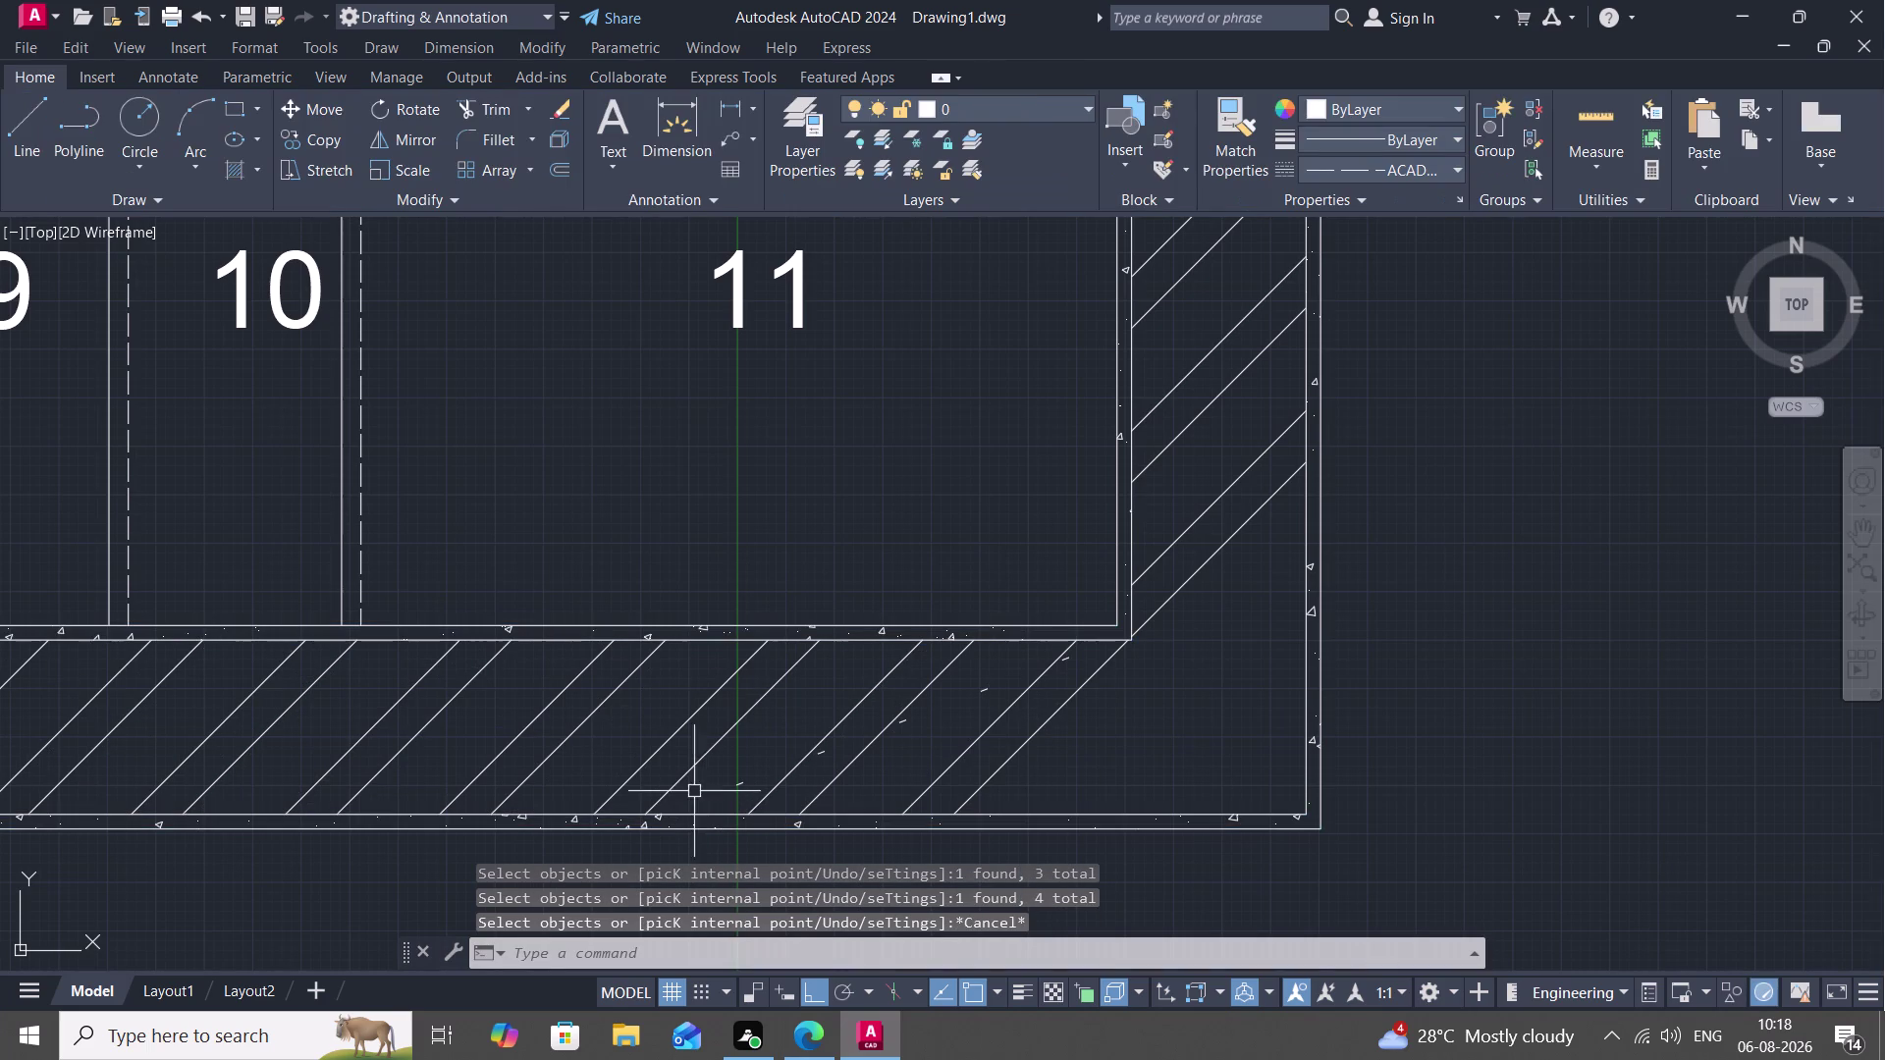
click(731, 783)
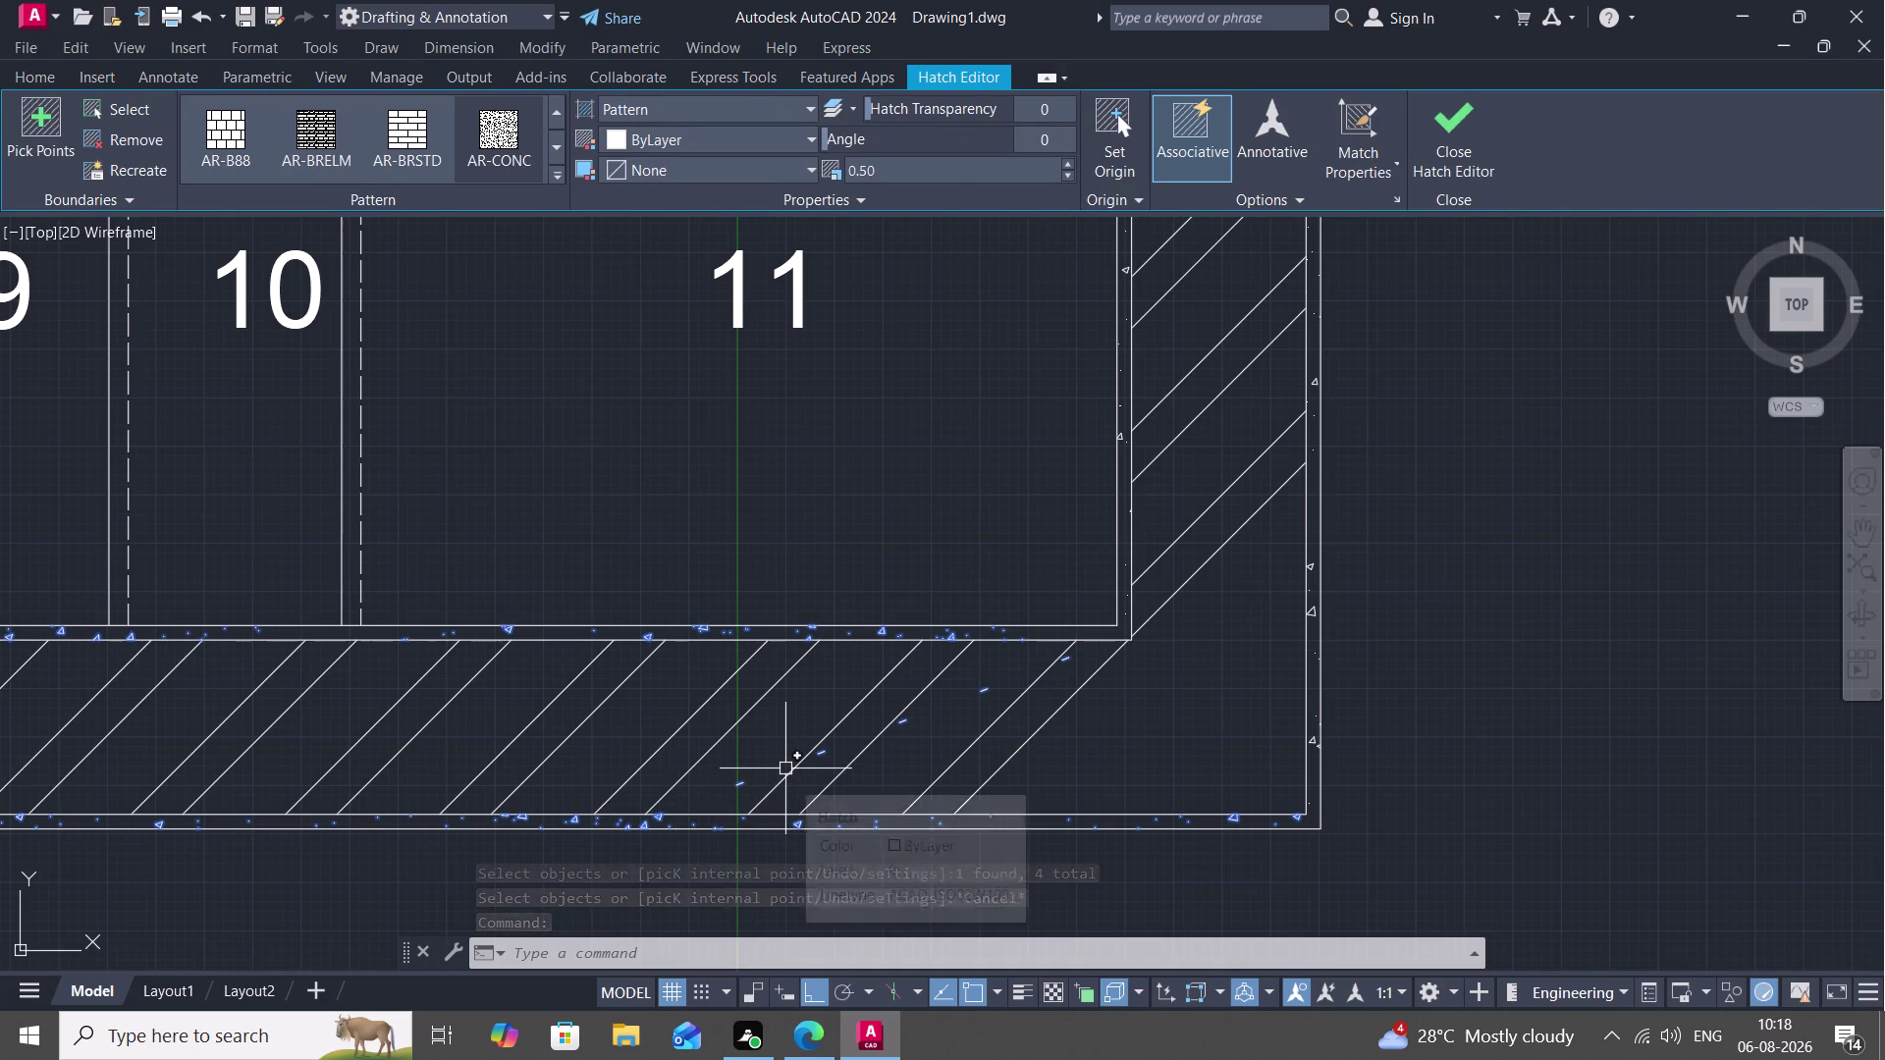
Delete the speckled hatch, then abandon a new hatch on the bottom wall's inner edges.
key(Delete)
key(h)
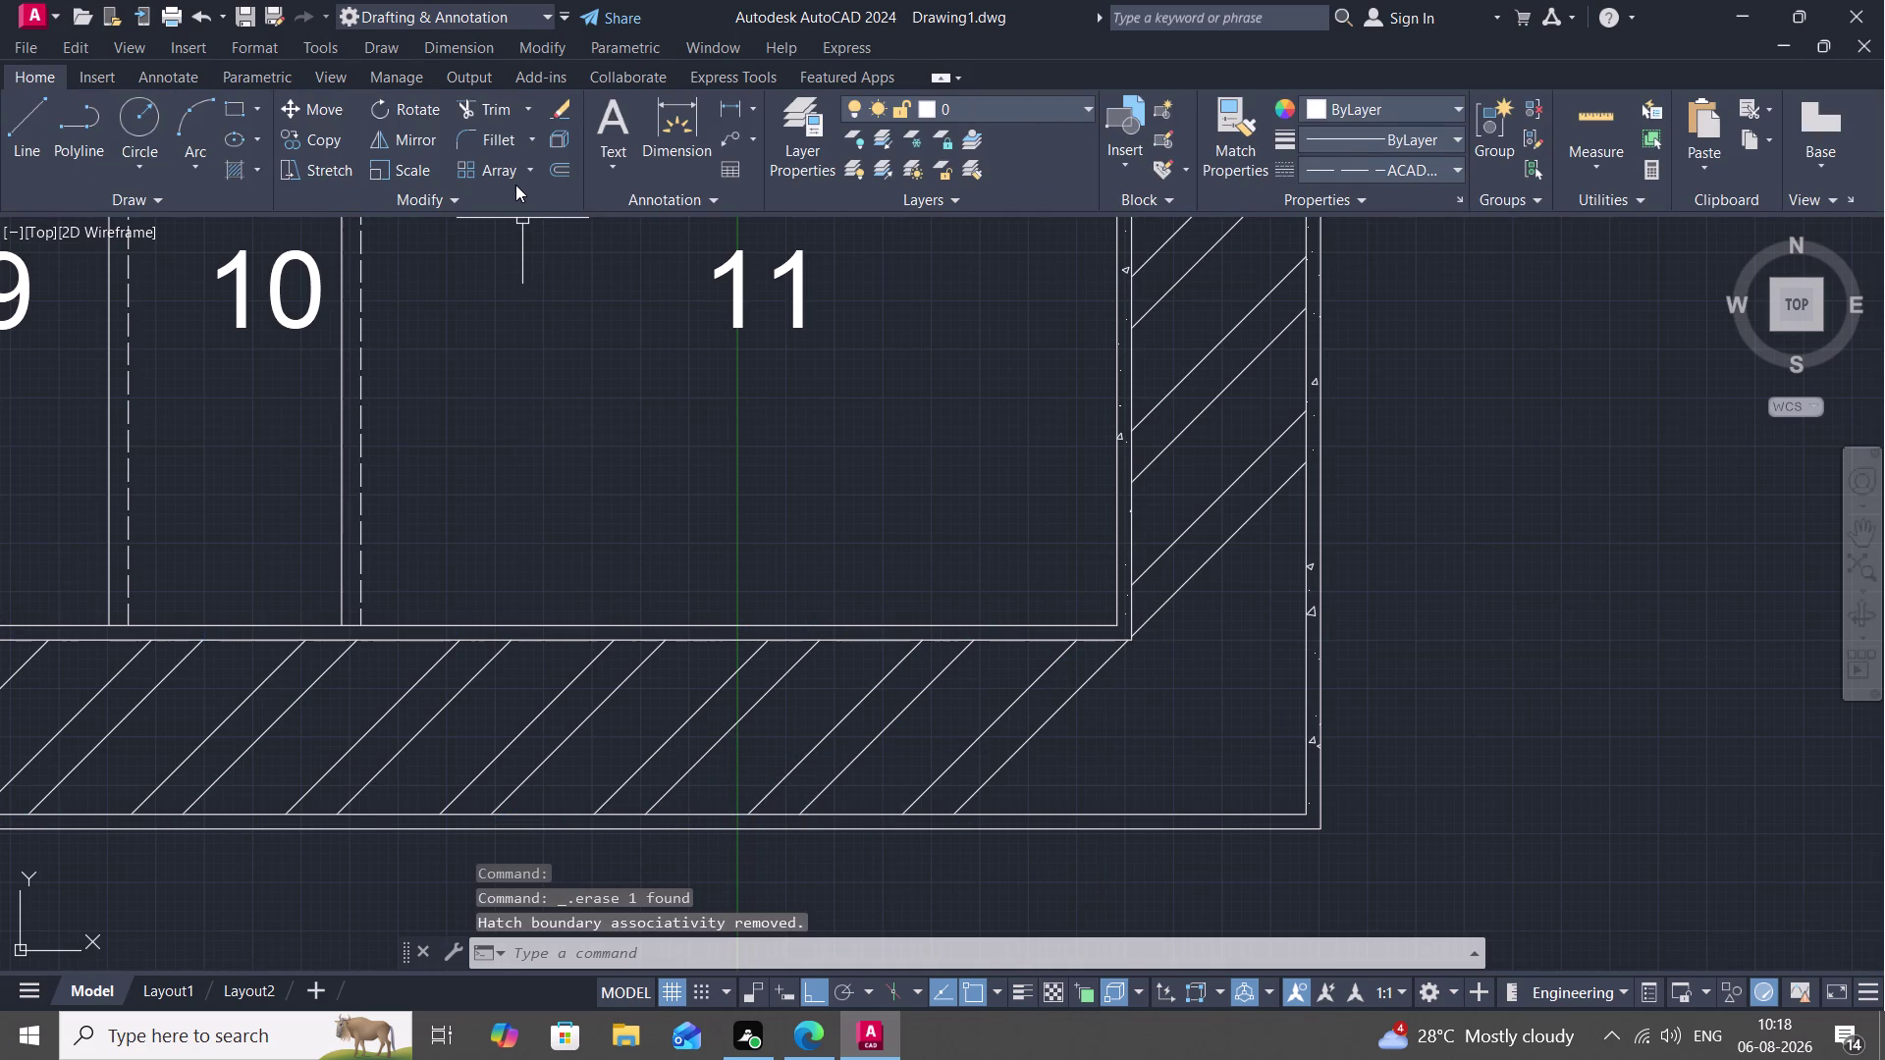
key(space)
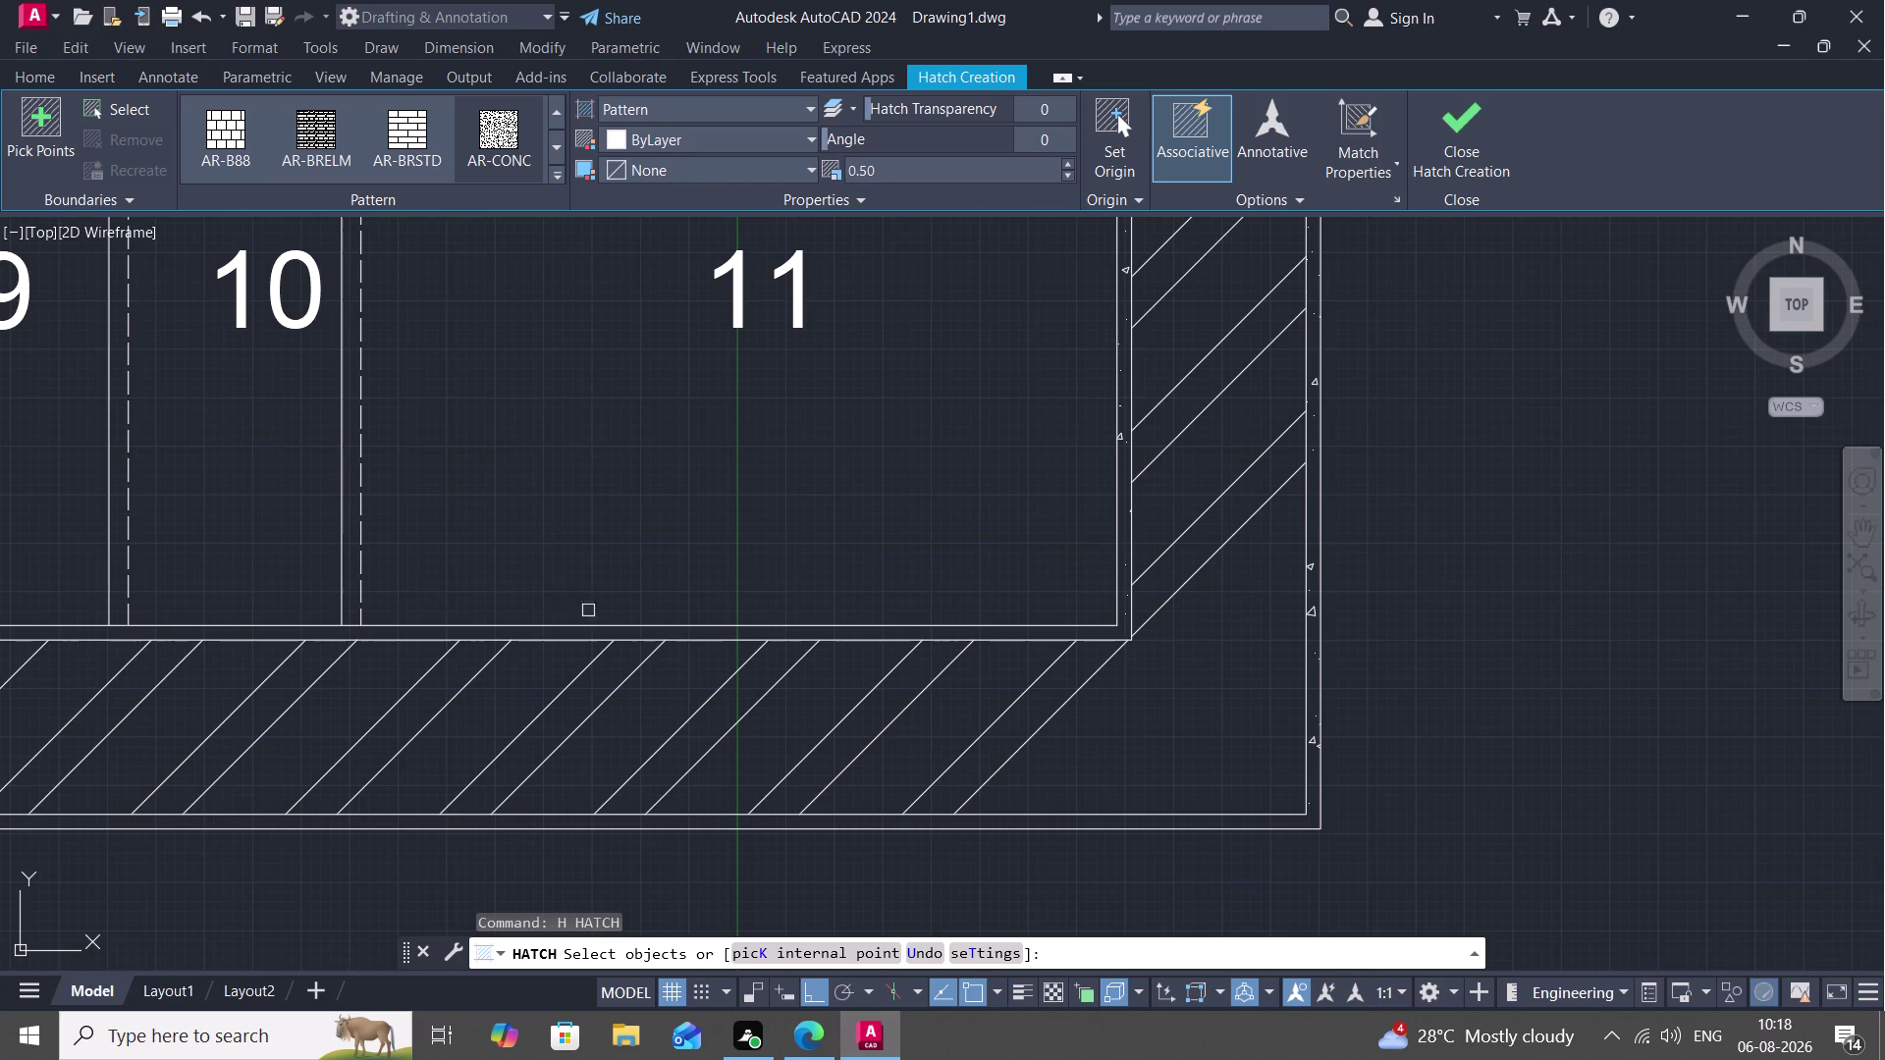
scroll(down, 3)
scroll(up, 3)
click(581, 623)
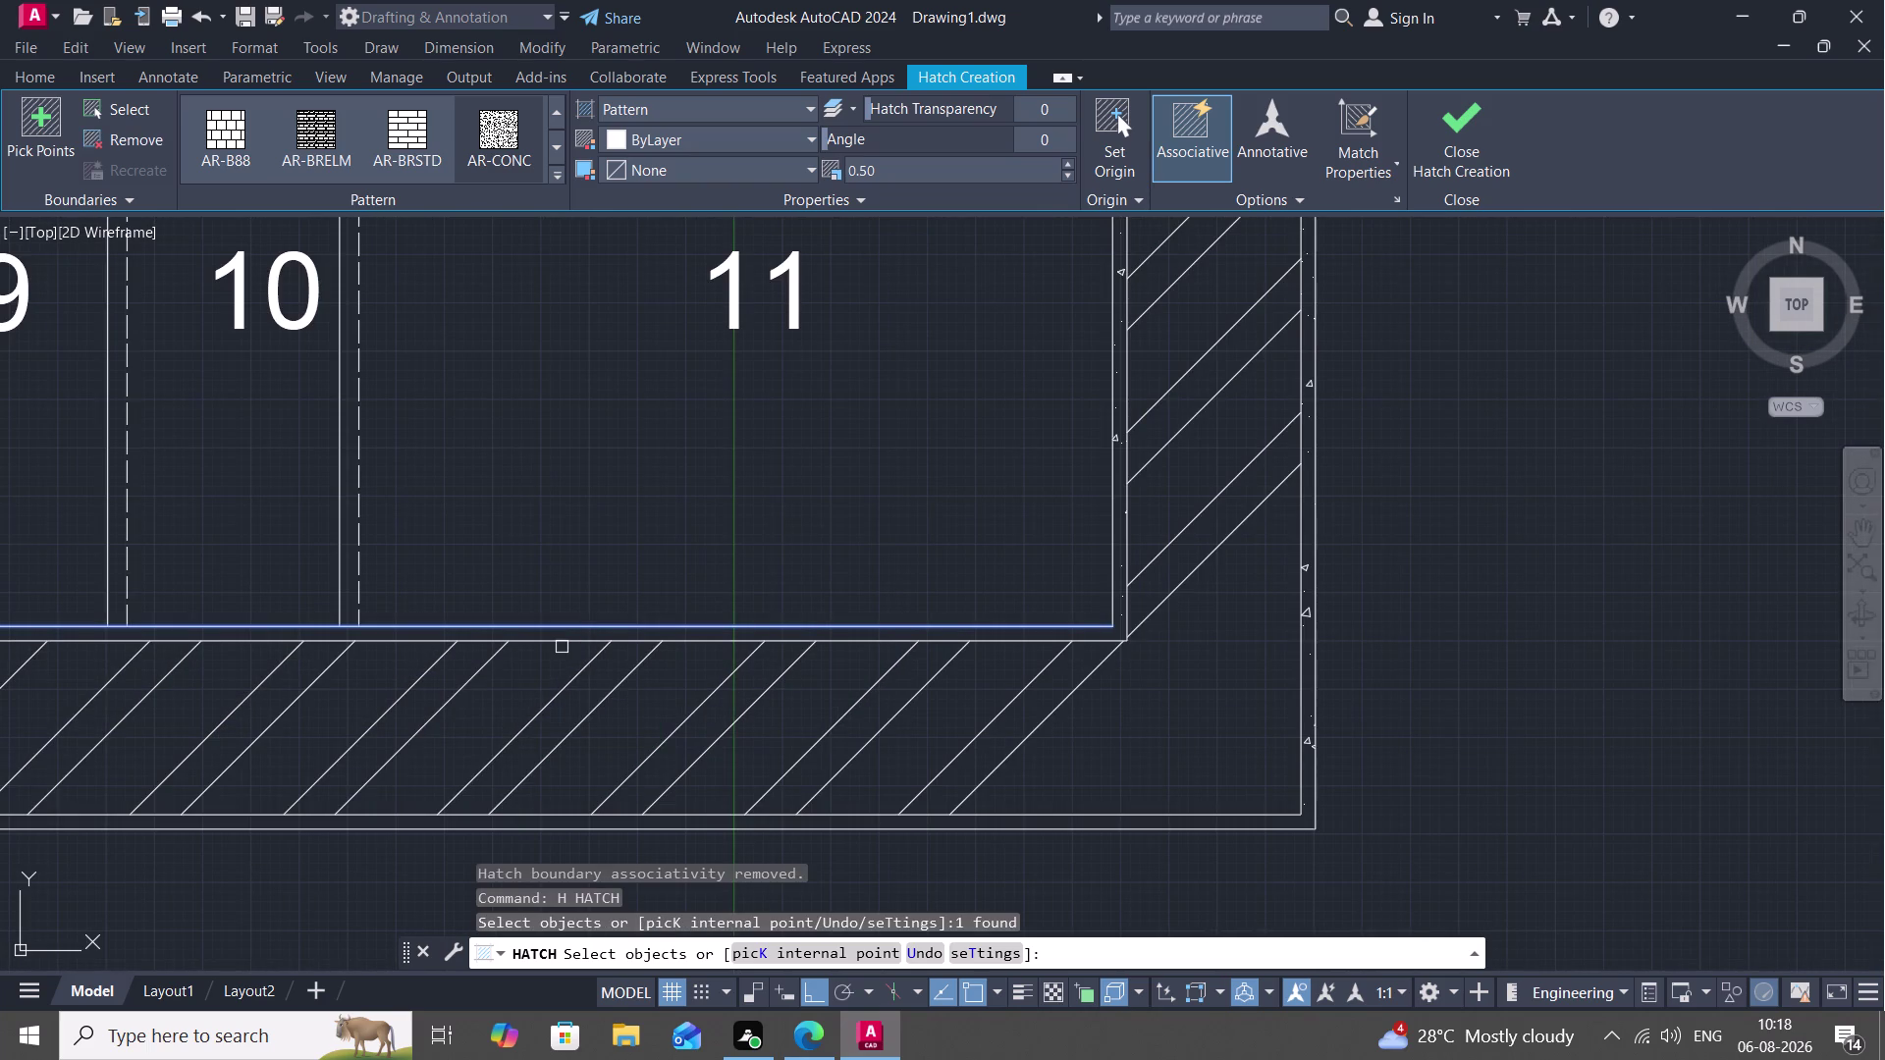
click(563, 643)
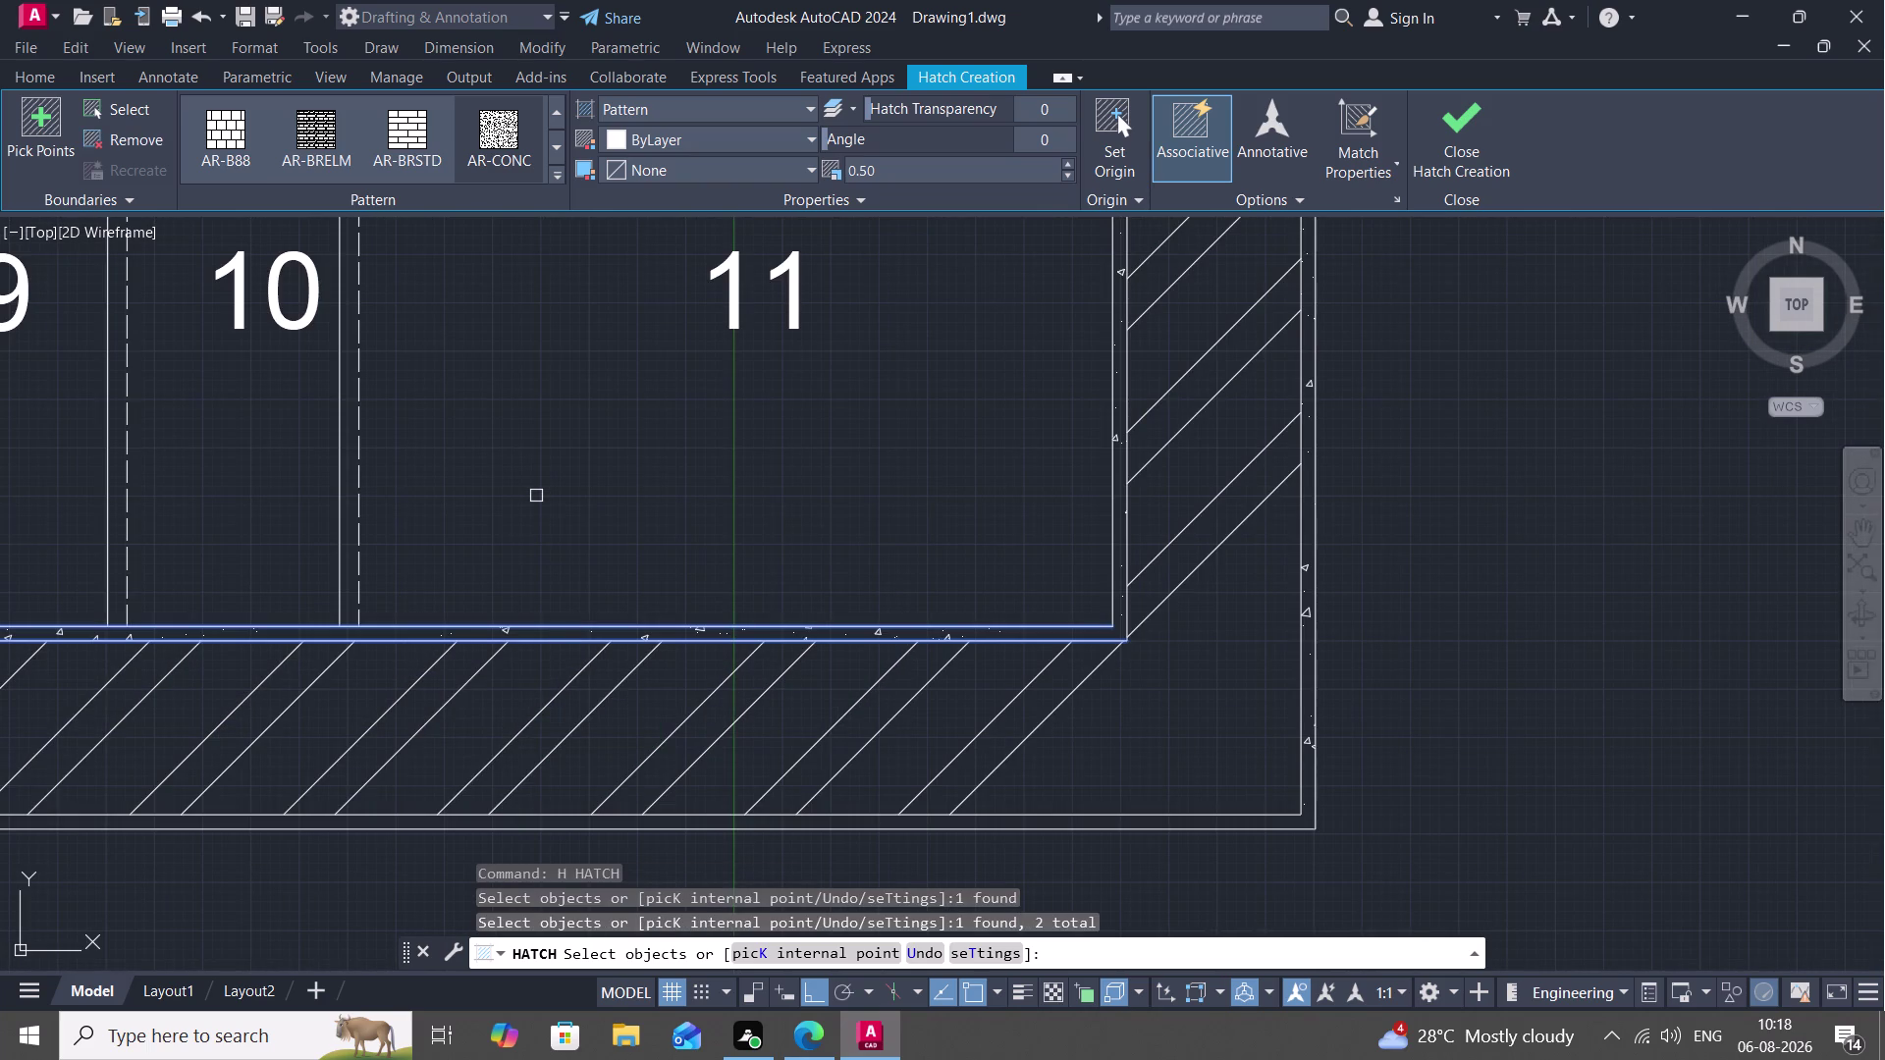
key(Escape)
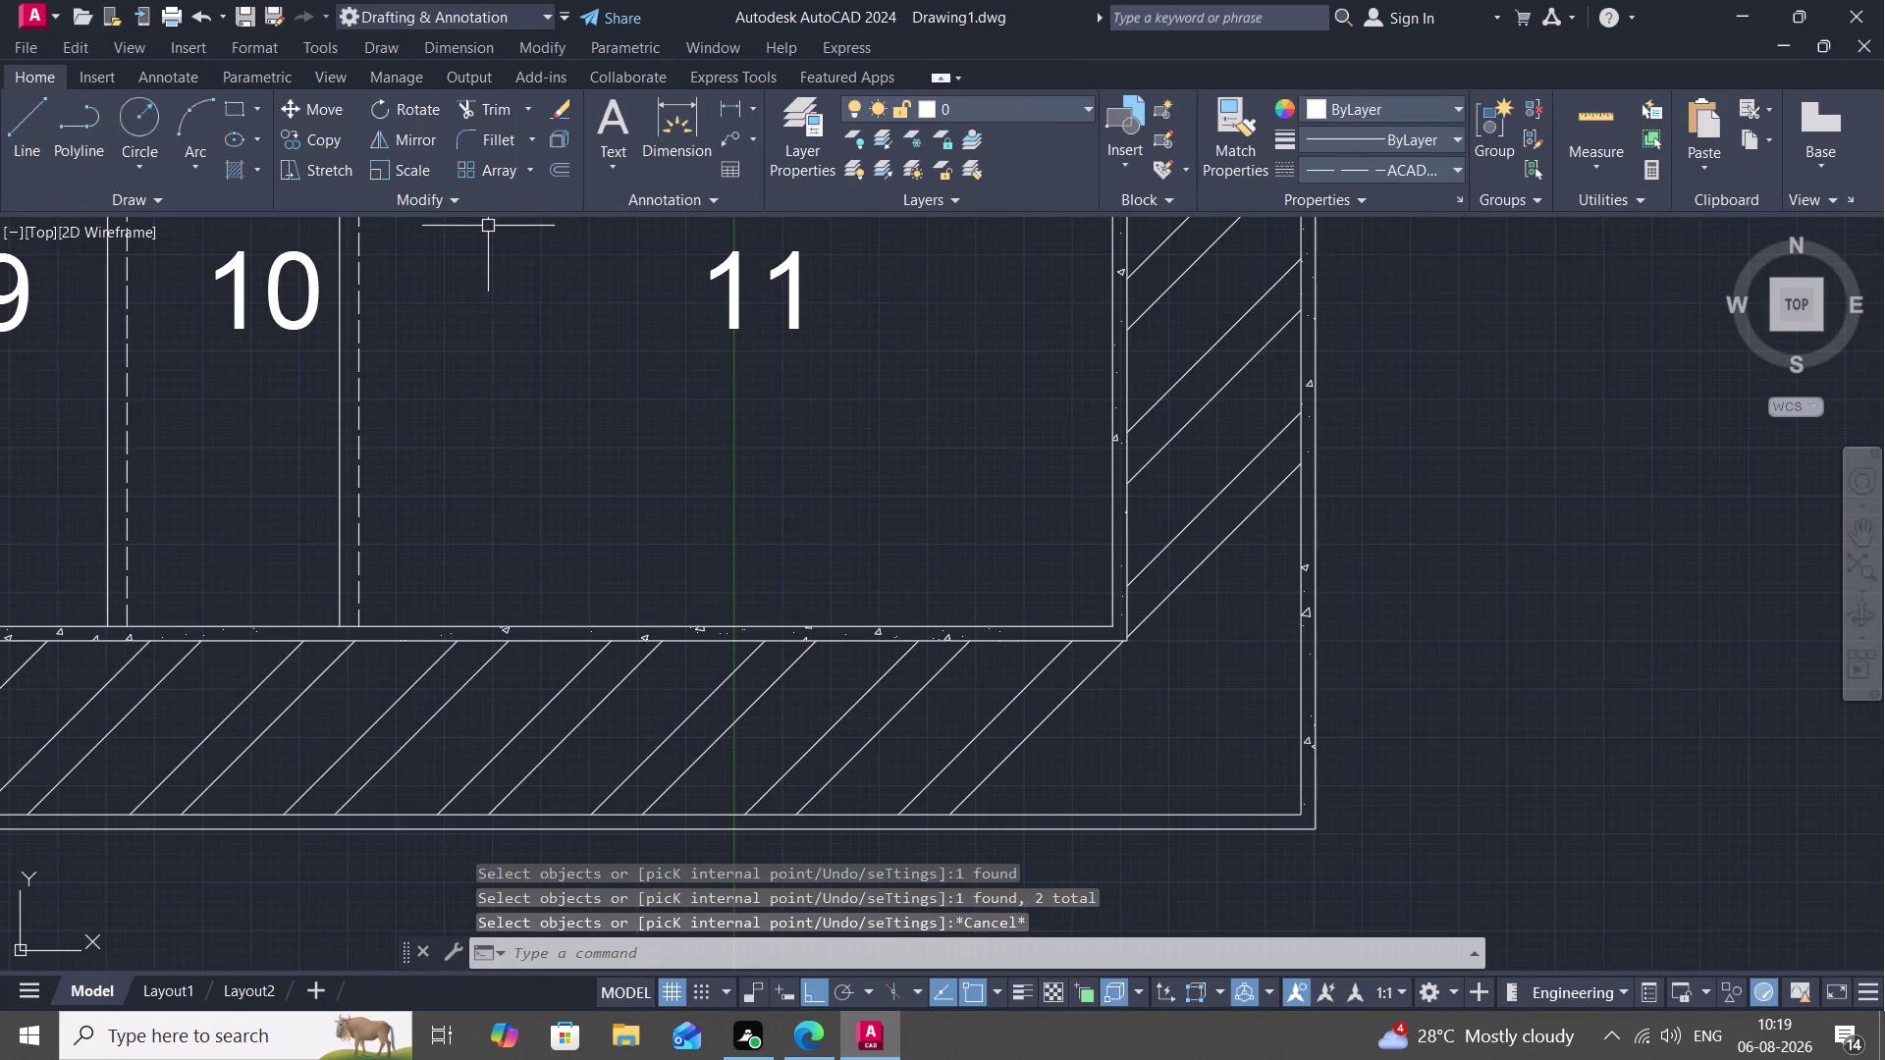
Retry a hatch on the wall's outer bottom edges, then cancel it.
key(space)
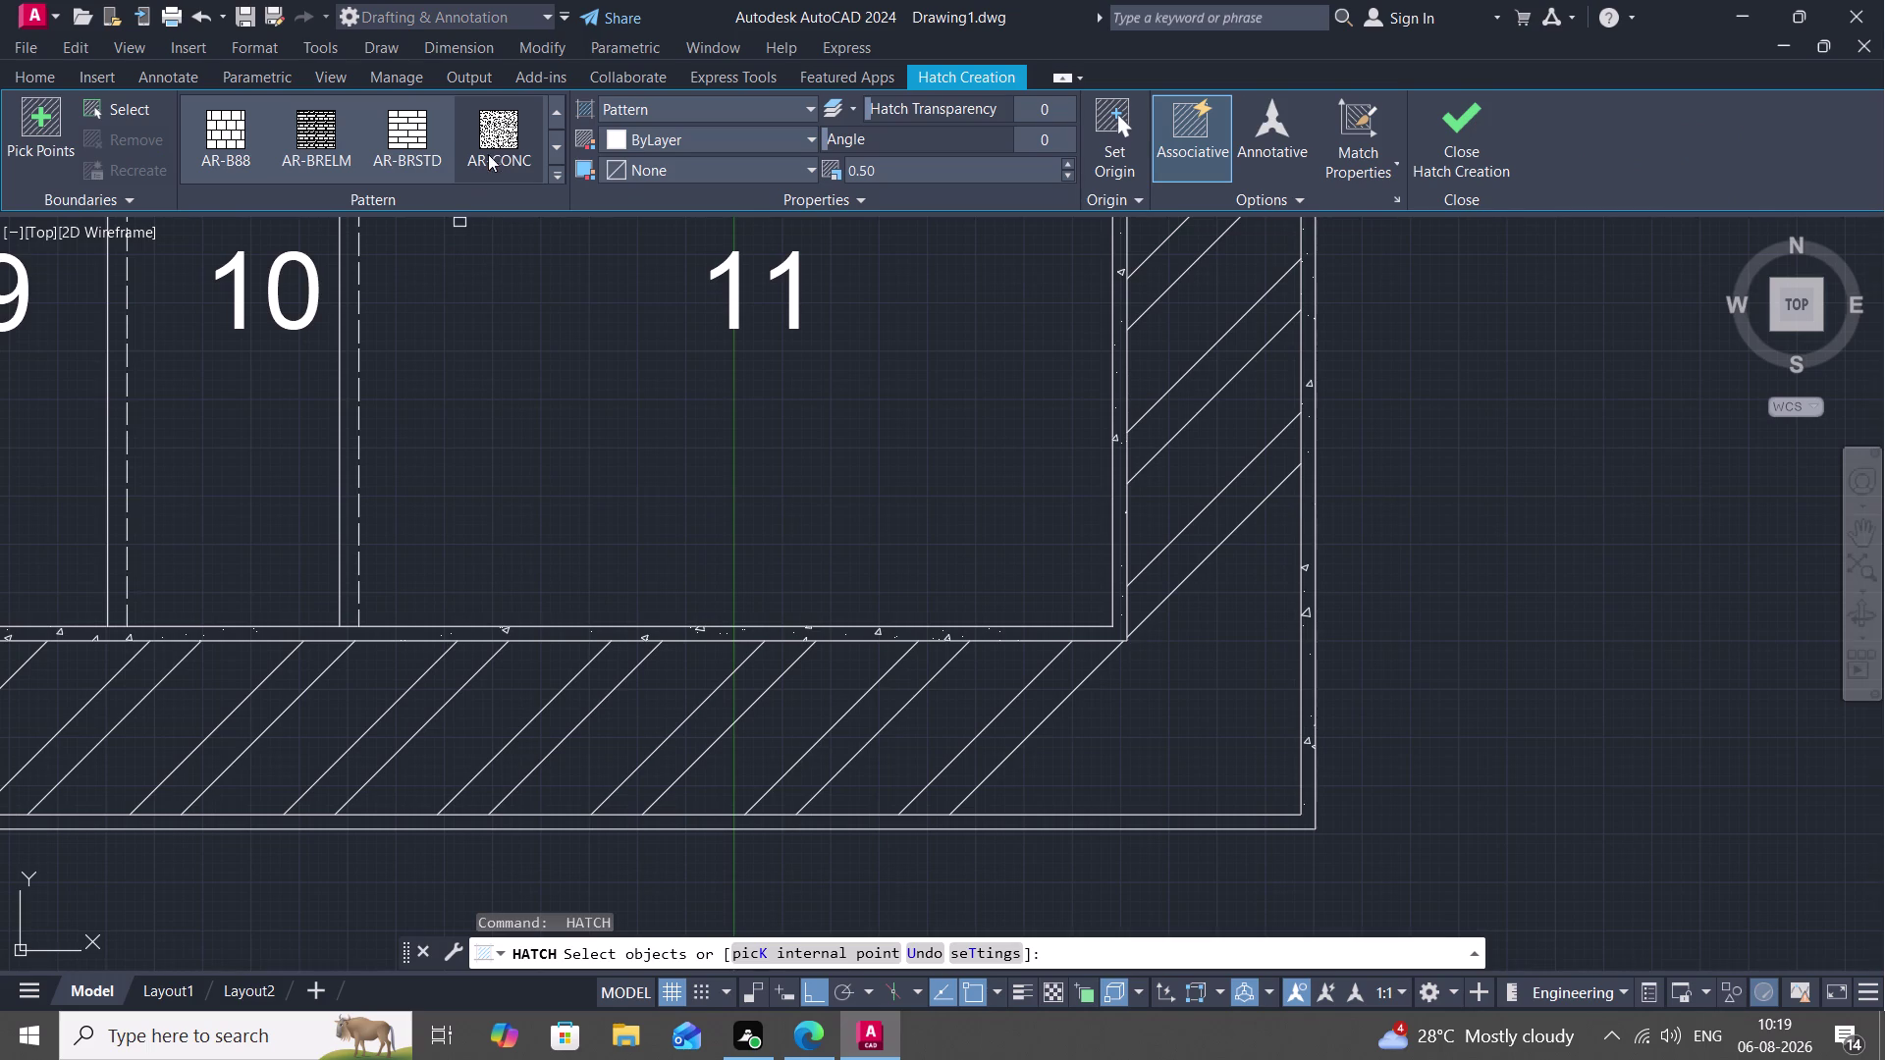
click(494, 147)
middle_drag(440, 716, 586, 214)
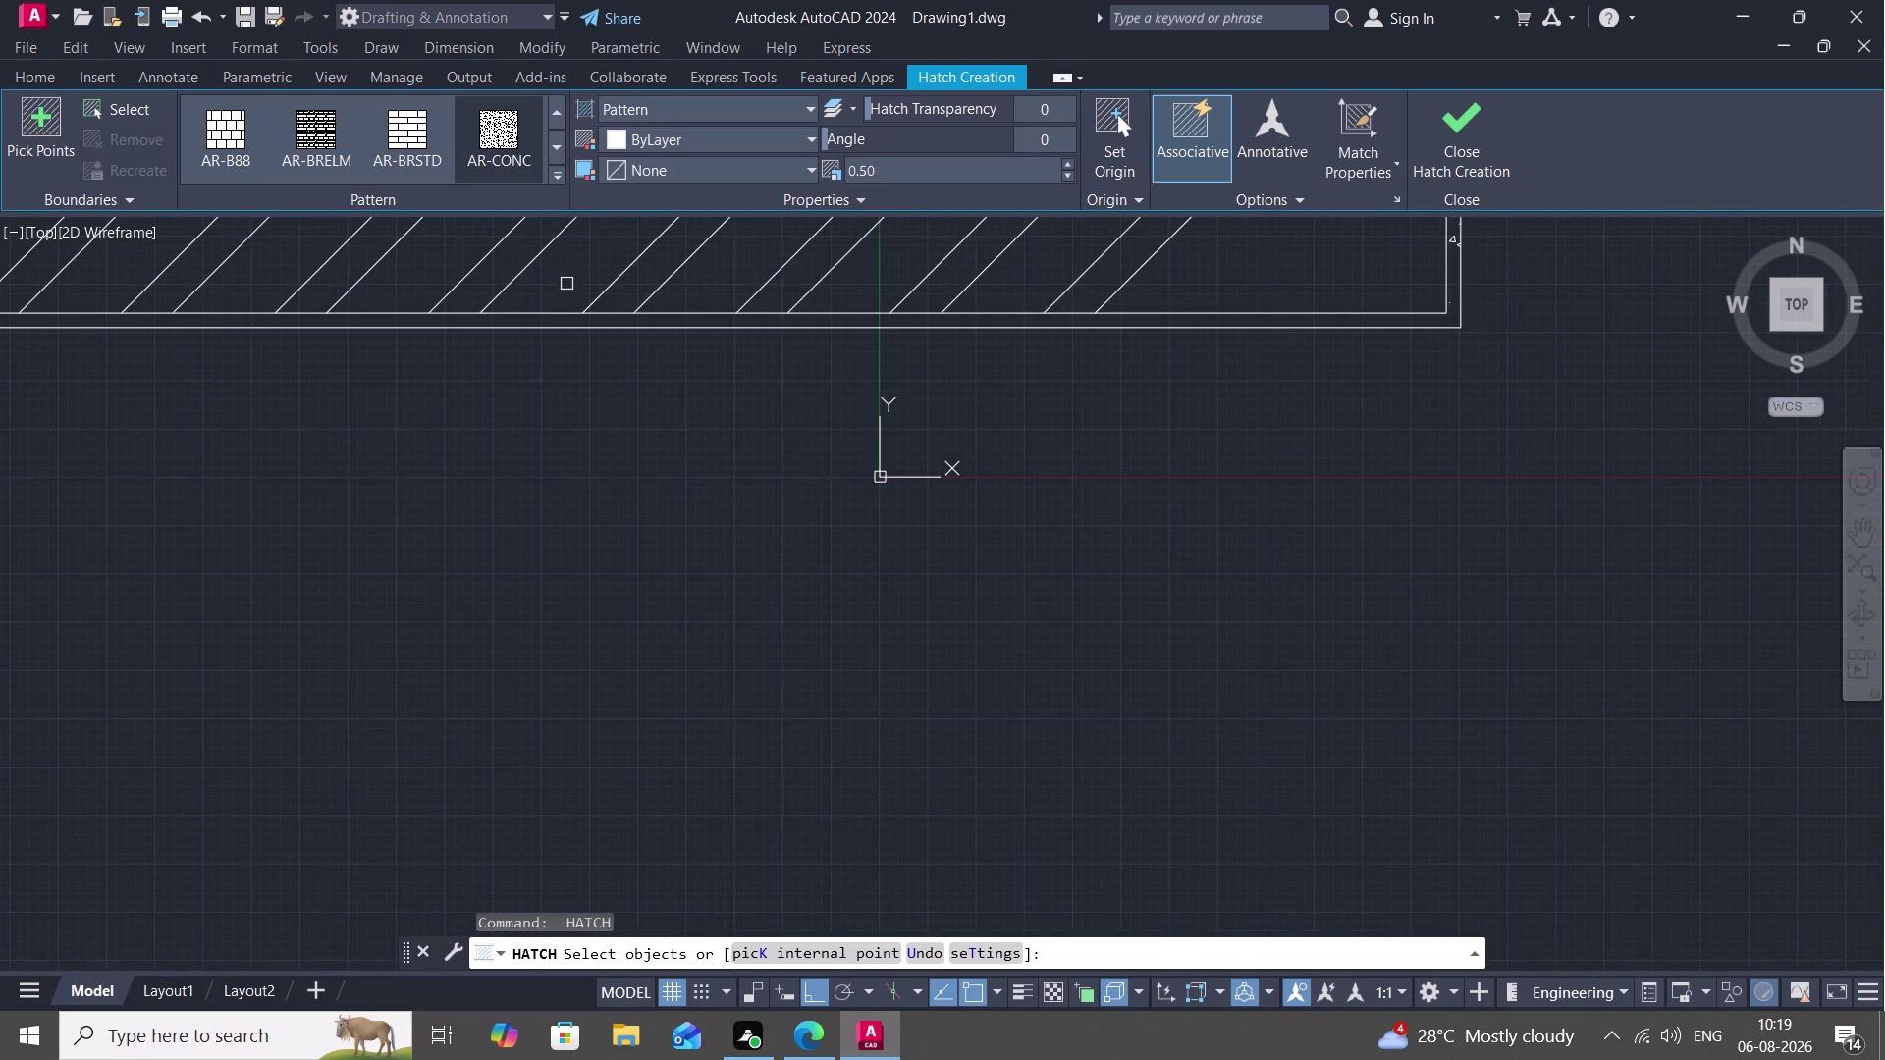
click(539, 328)
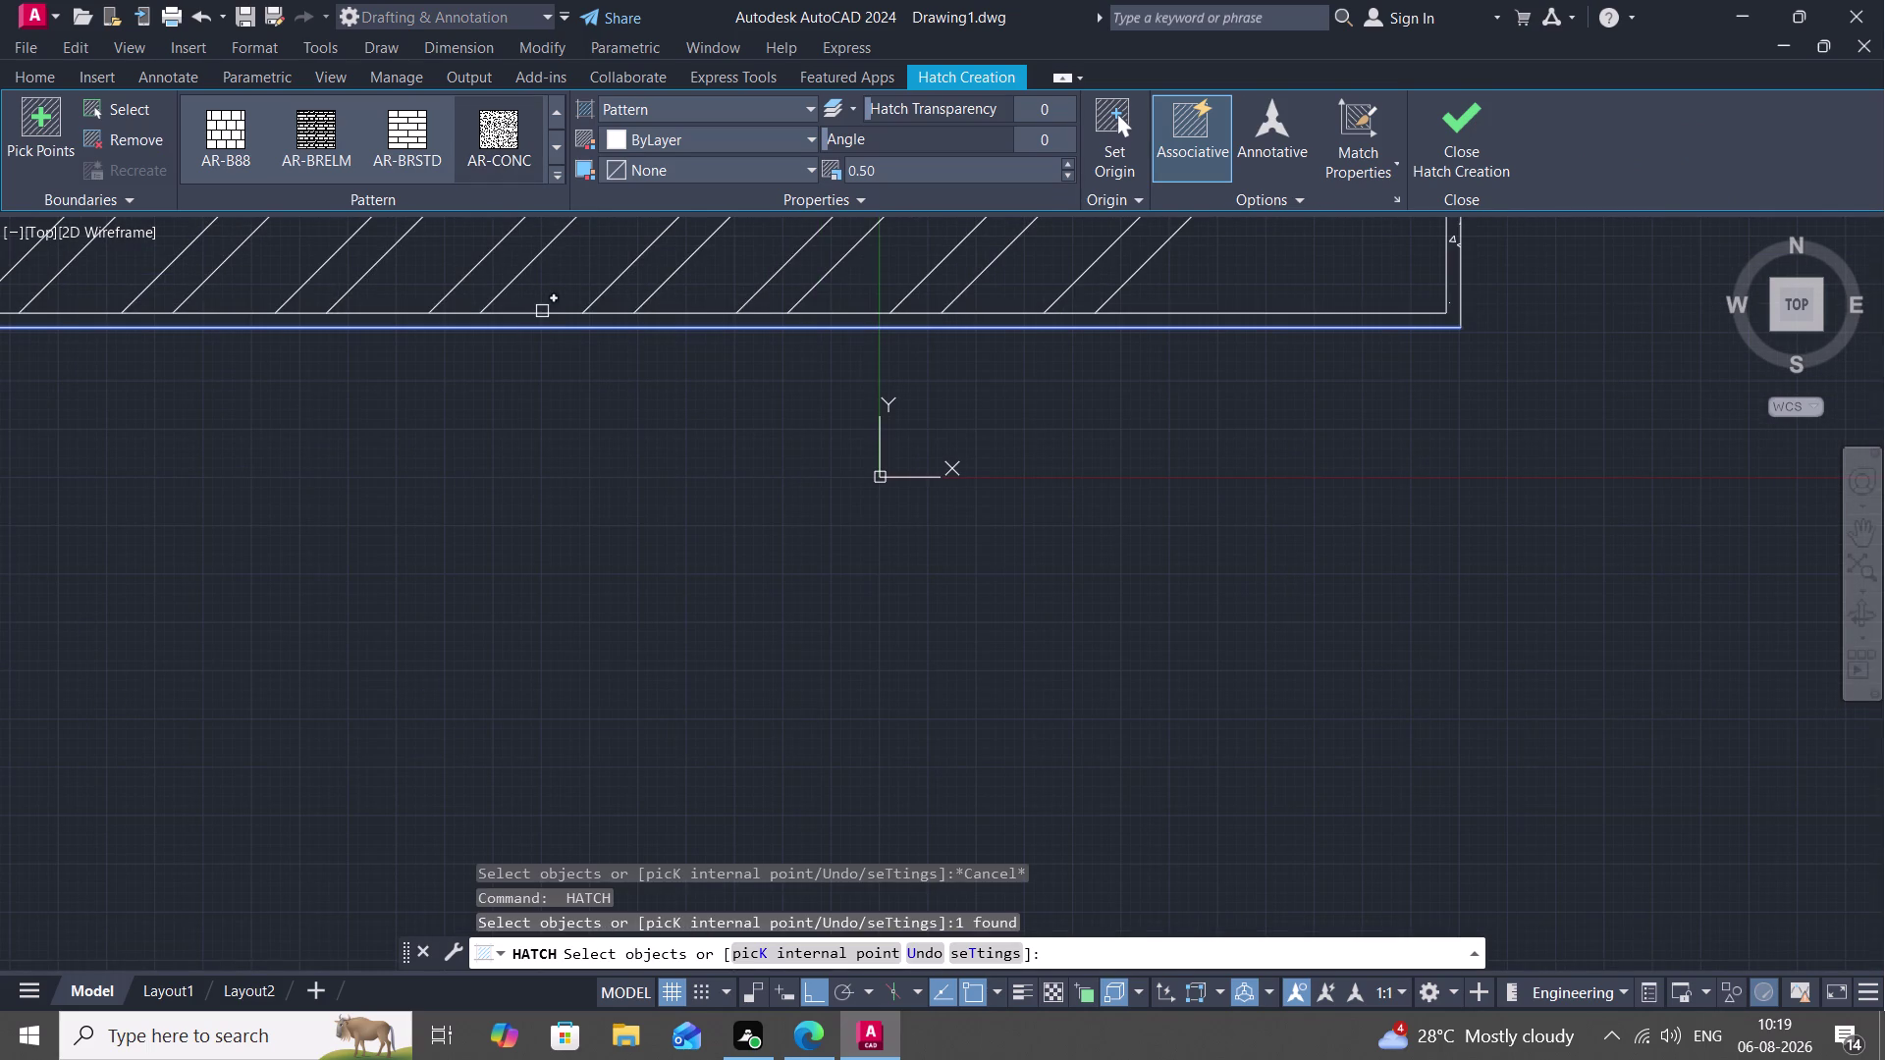
click(542, 311)
click(520, 386)
key(space)
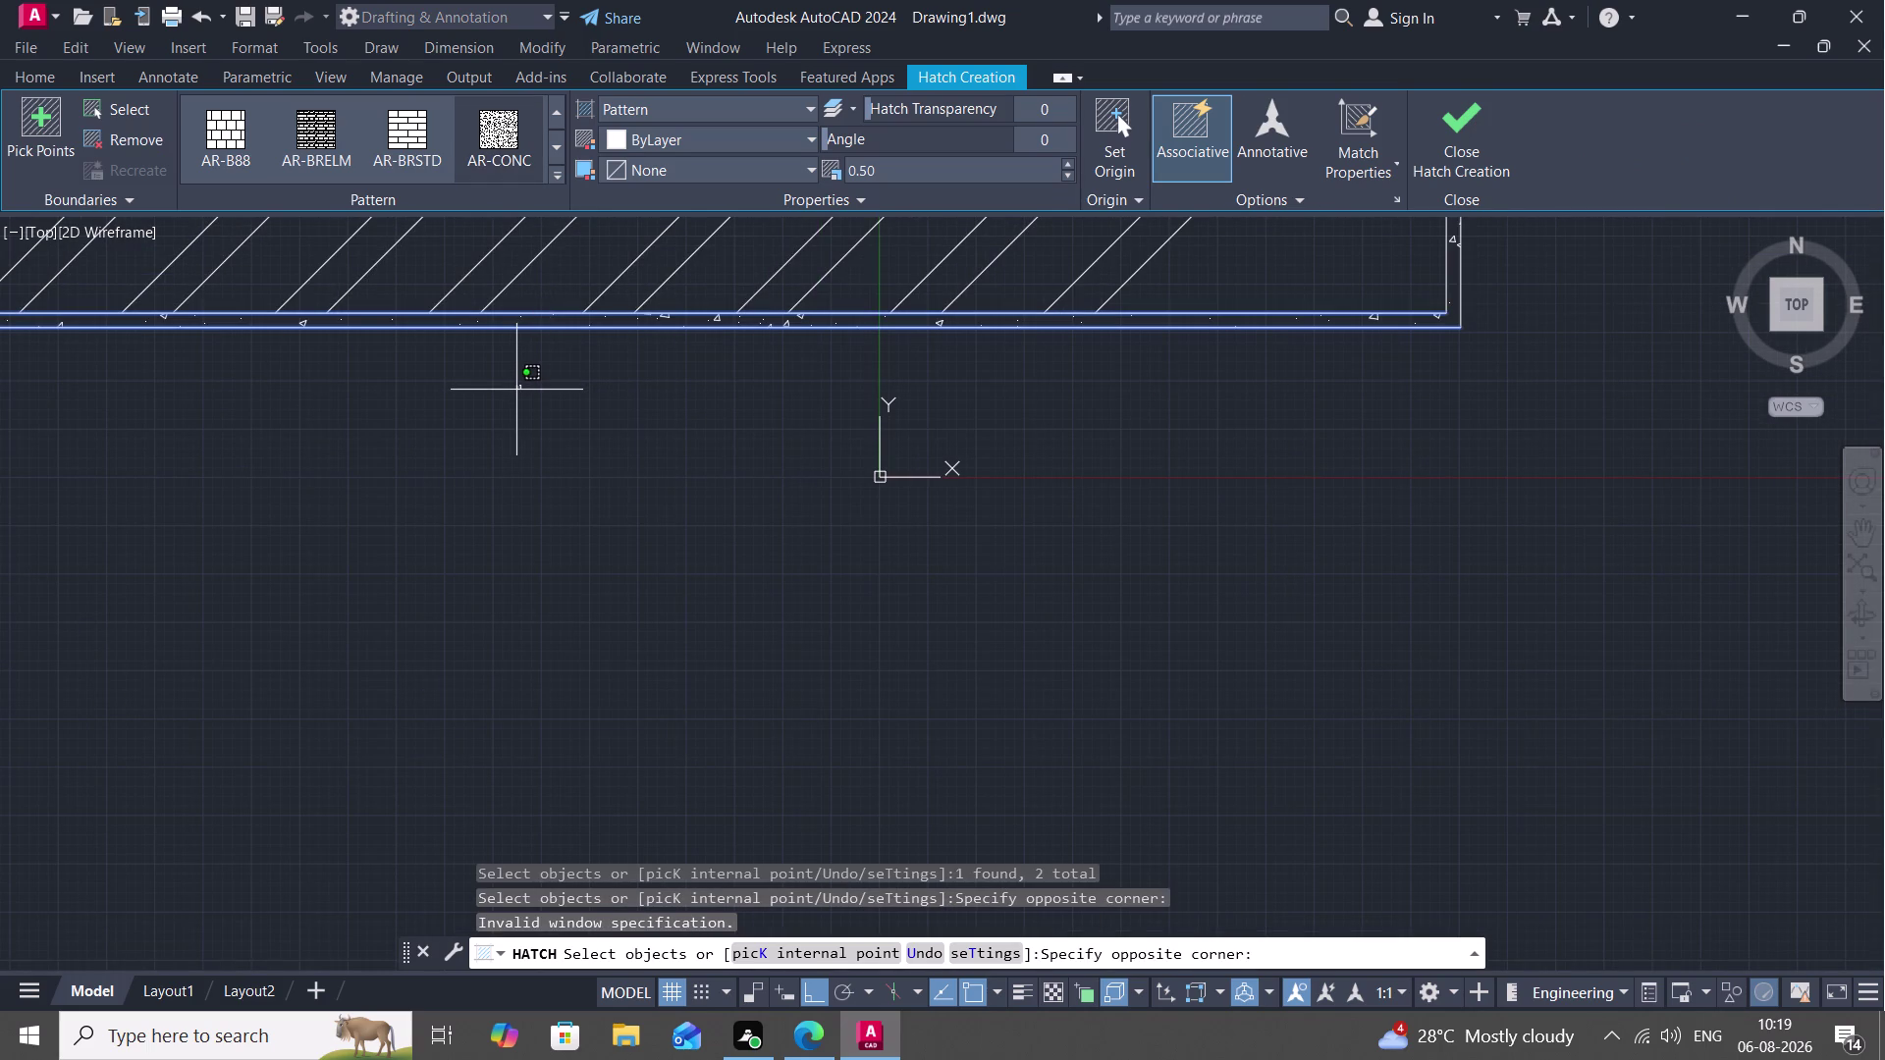
key(Escape)
scroll(down, 3)
key(Escape)
scroll(down, 3)
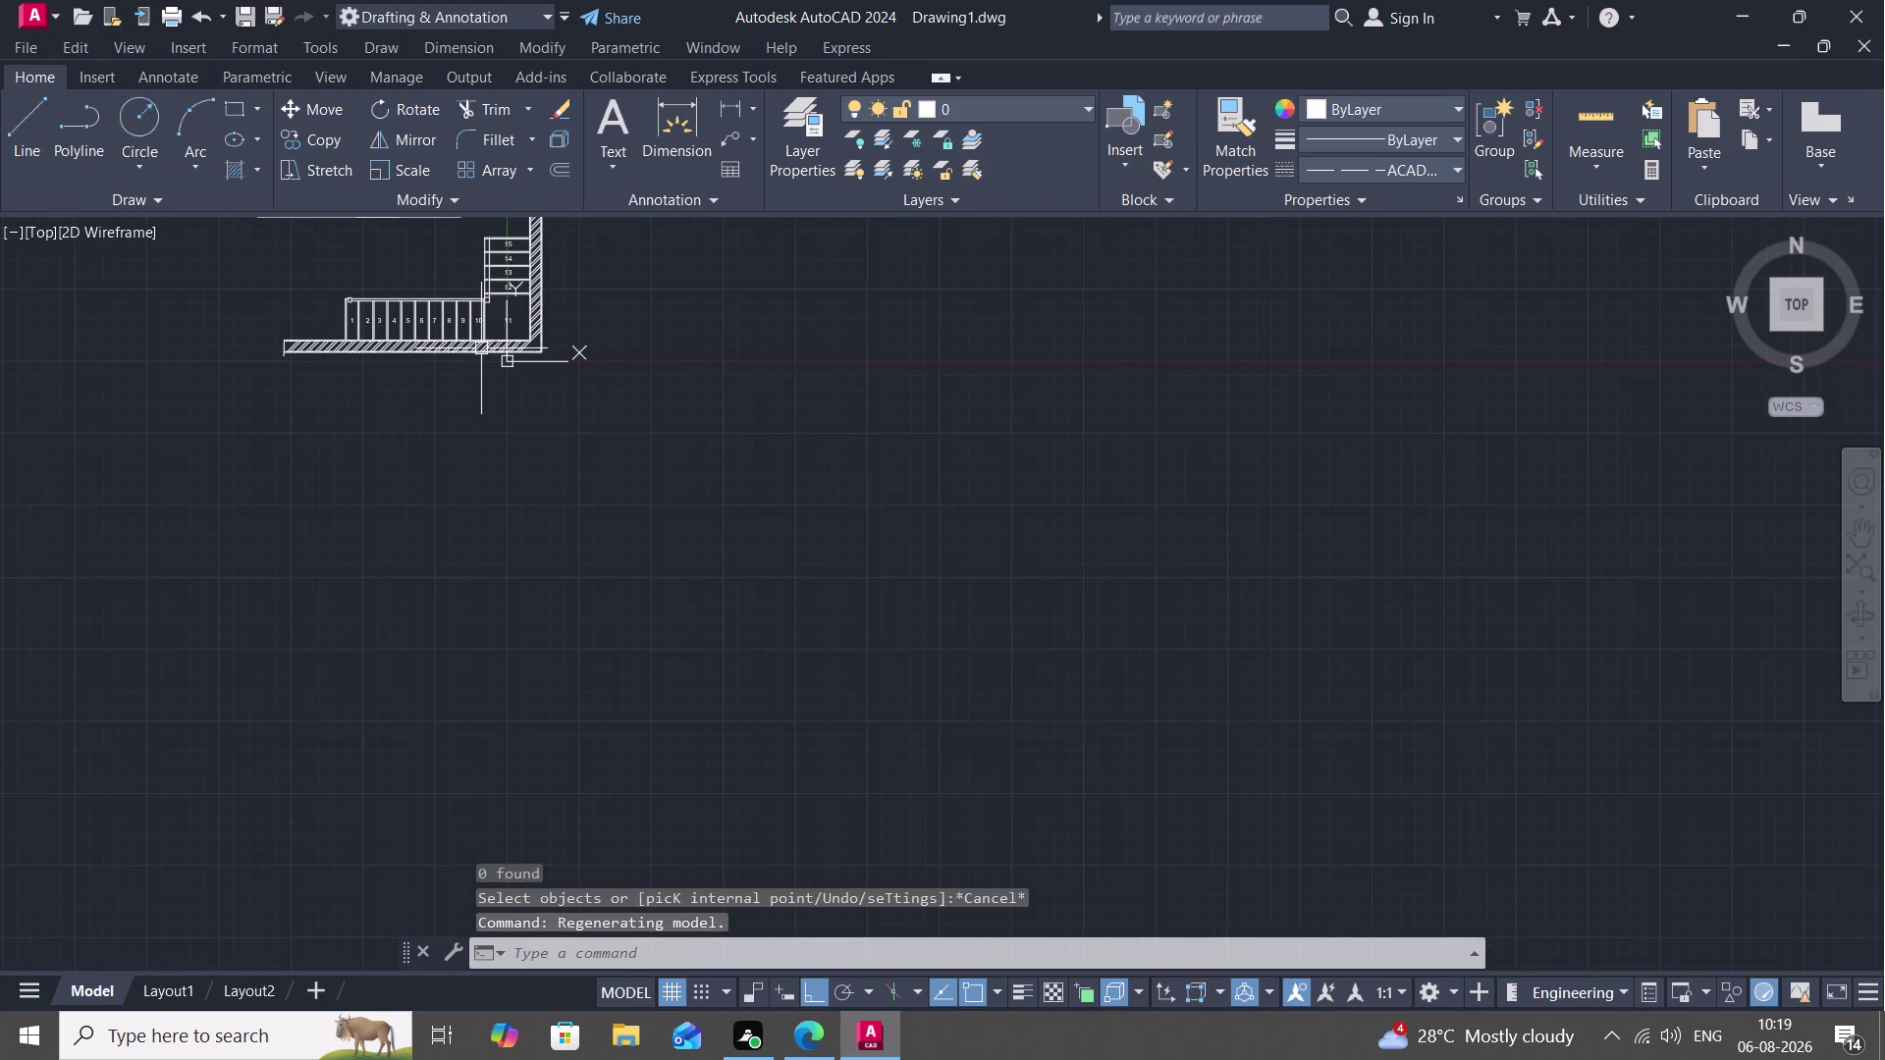
Recentre the staircase plan and erase the unwanted objects.
middle_drag(481, 348, 688, 501)
scroll(up, 3)
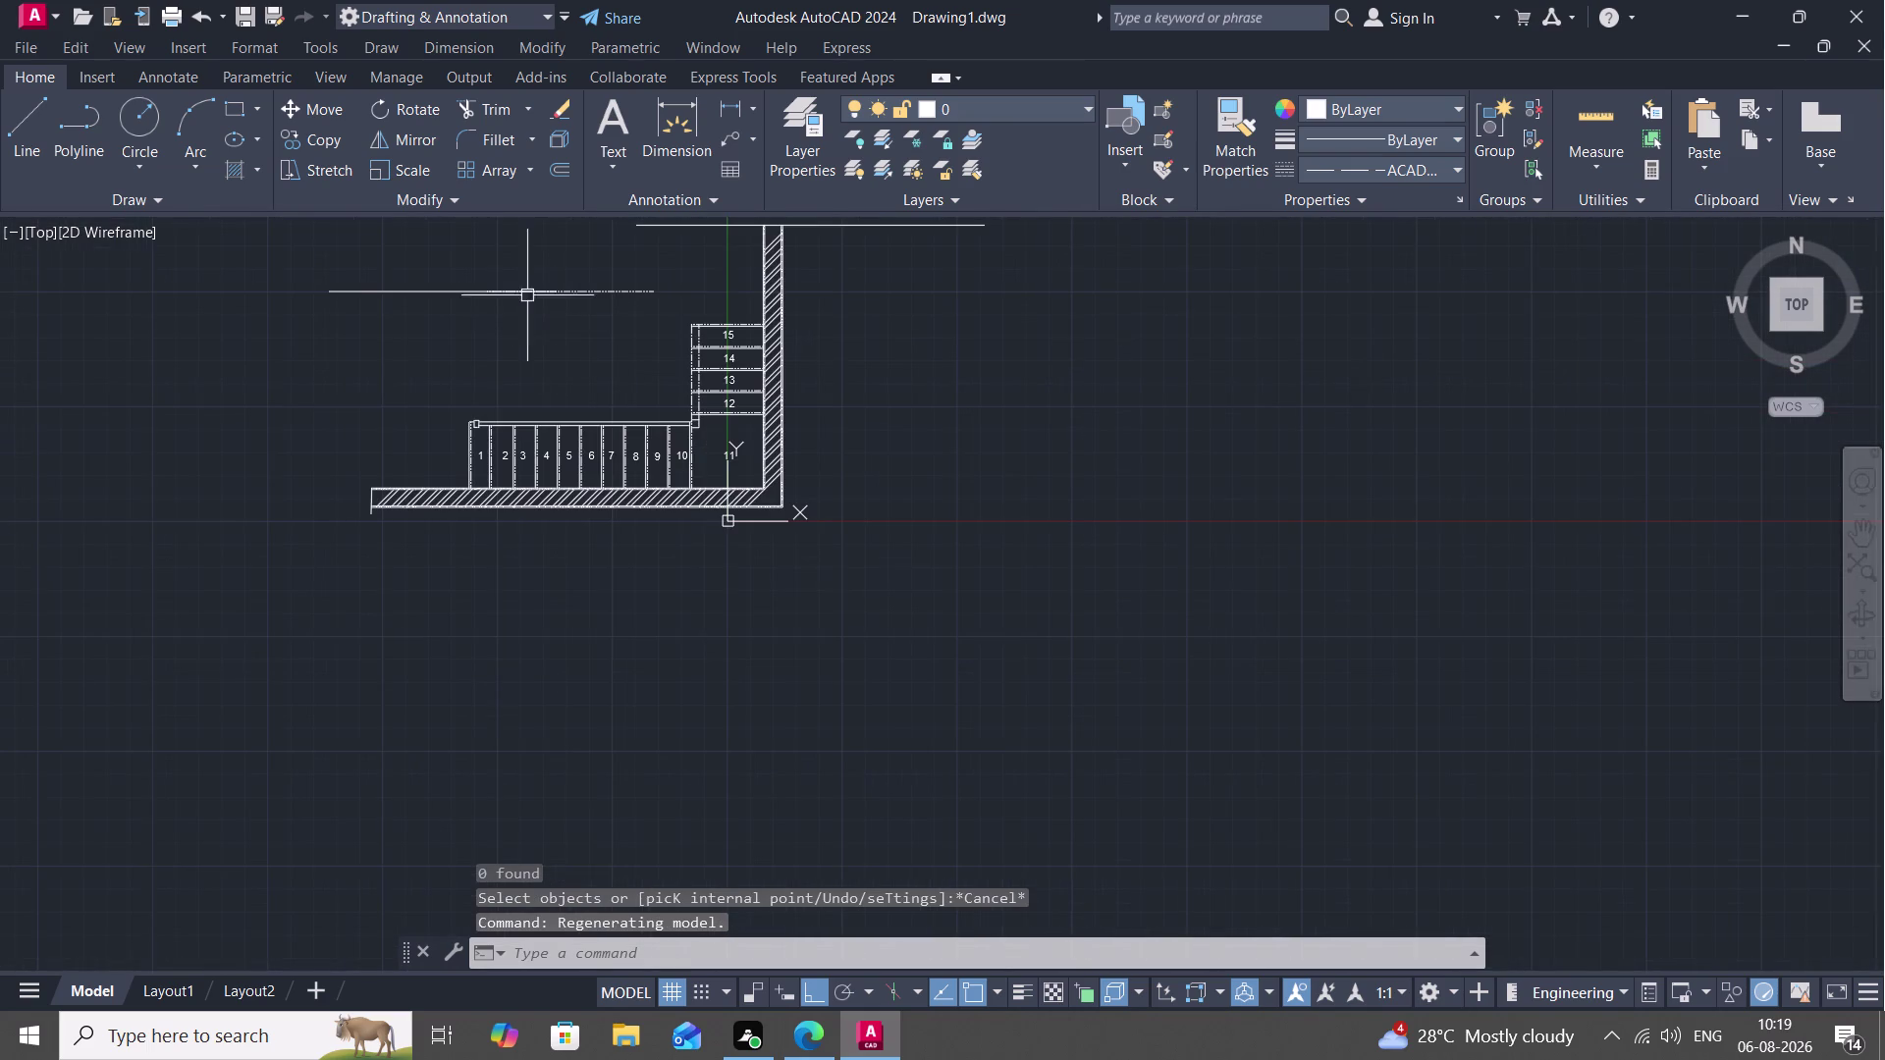
click(535, 291)
key(Delete)
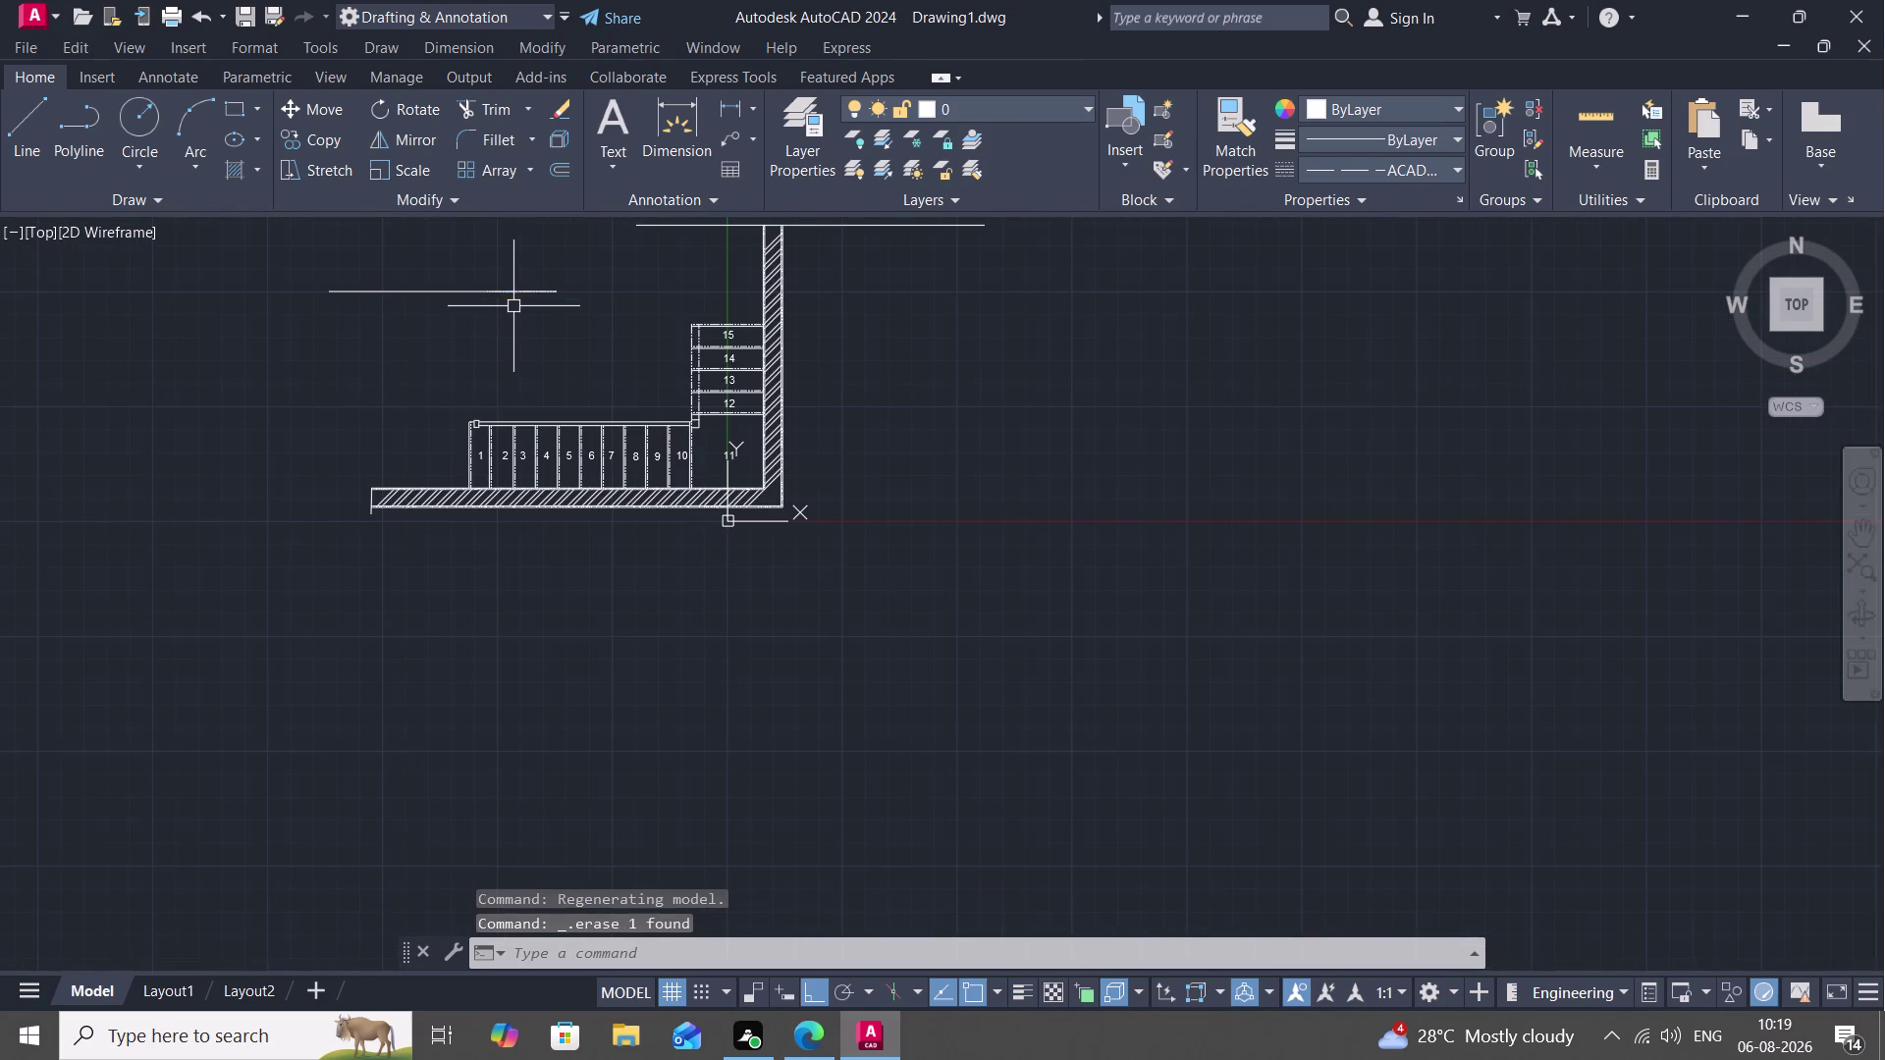
click(453, 291)
key(Delete)
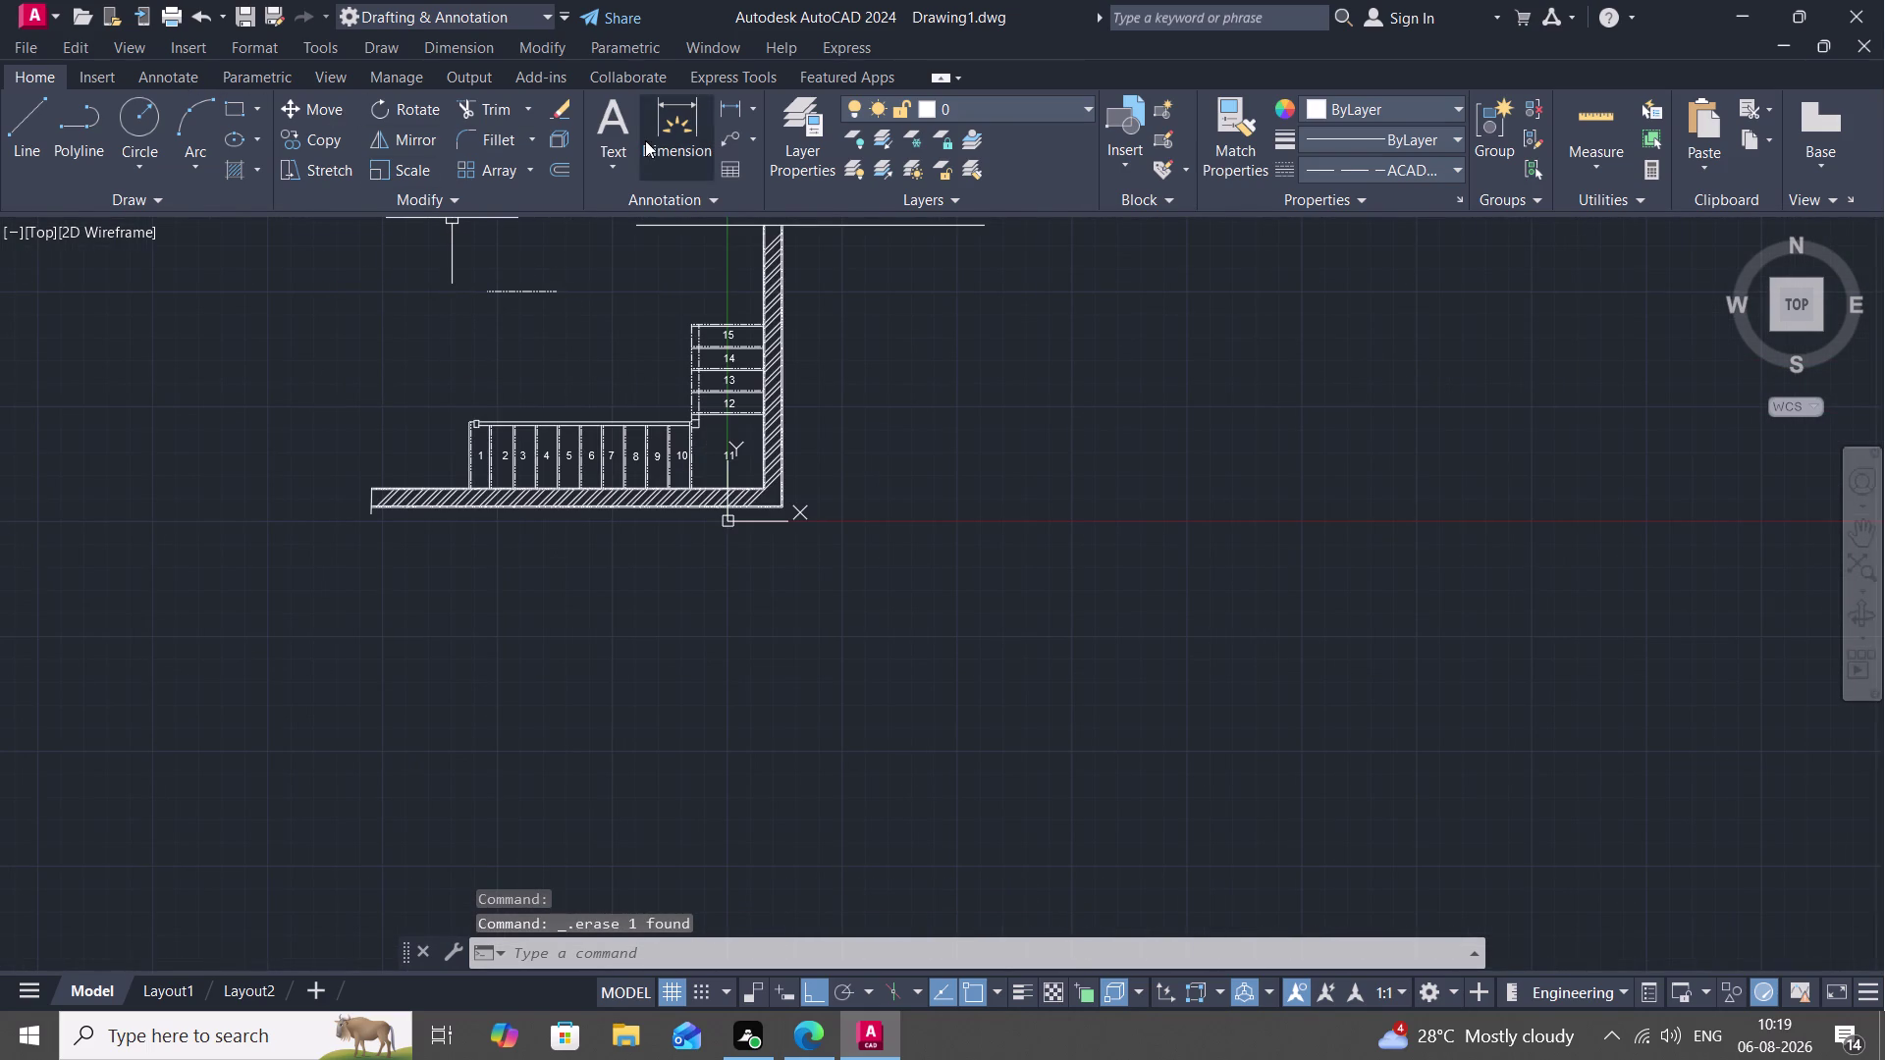
click(731, 98)
Place a 3'-4.00" linear dimension from the tread 11 edge to the right wall's inner face.
scroll(up, 3)
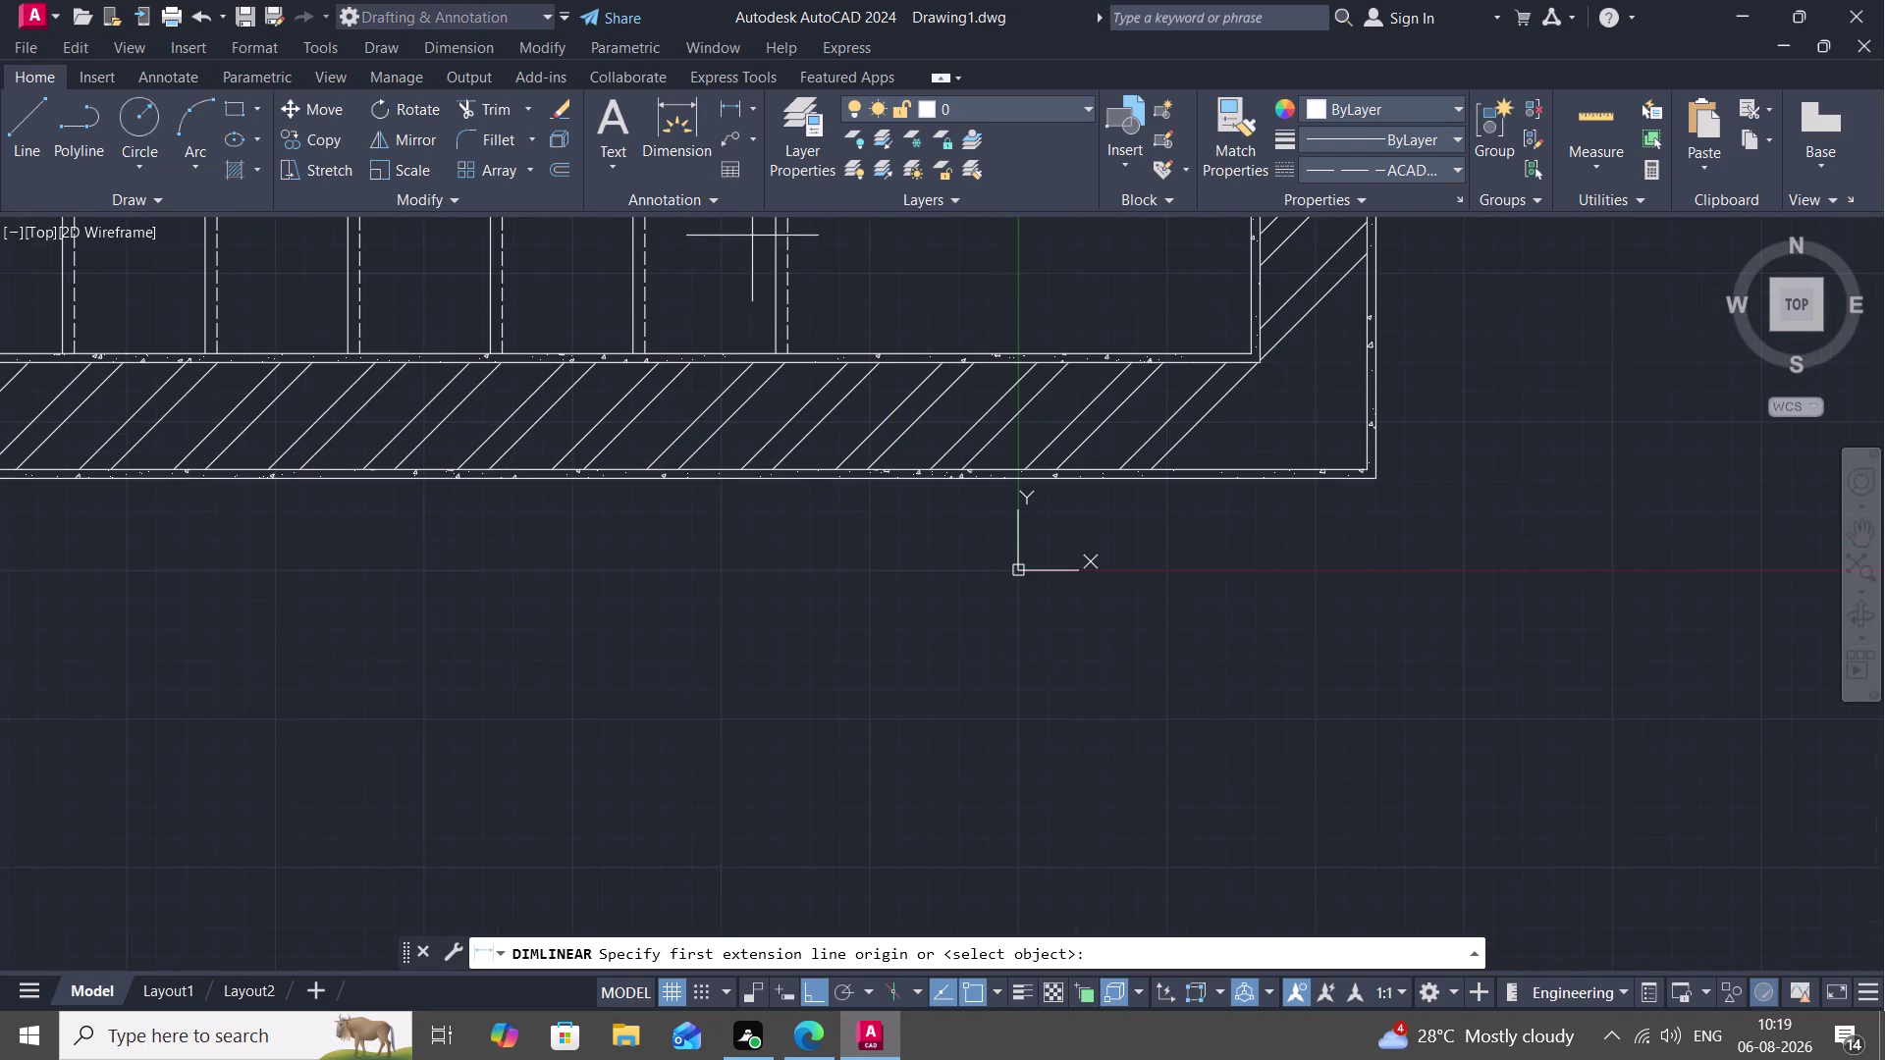
click(779, 270)
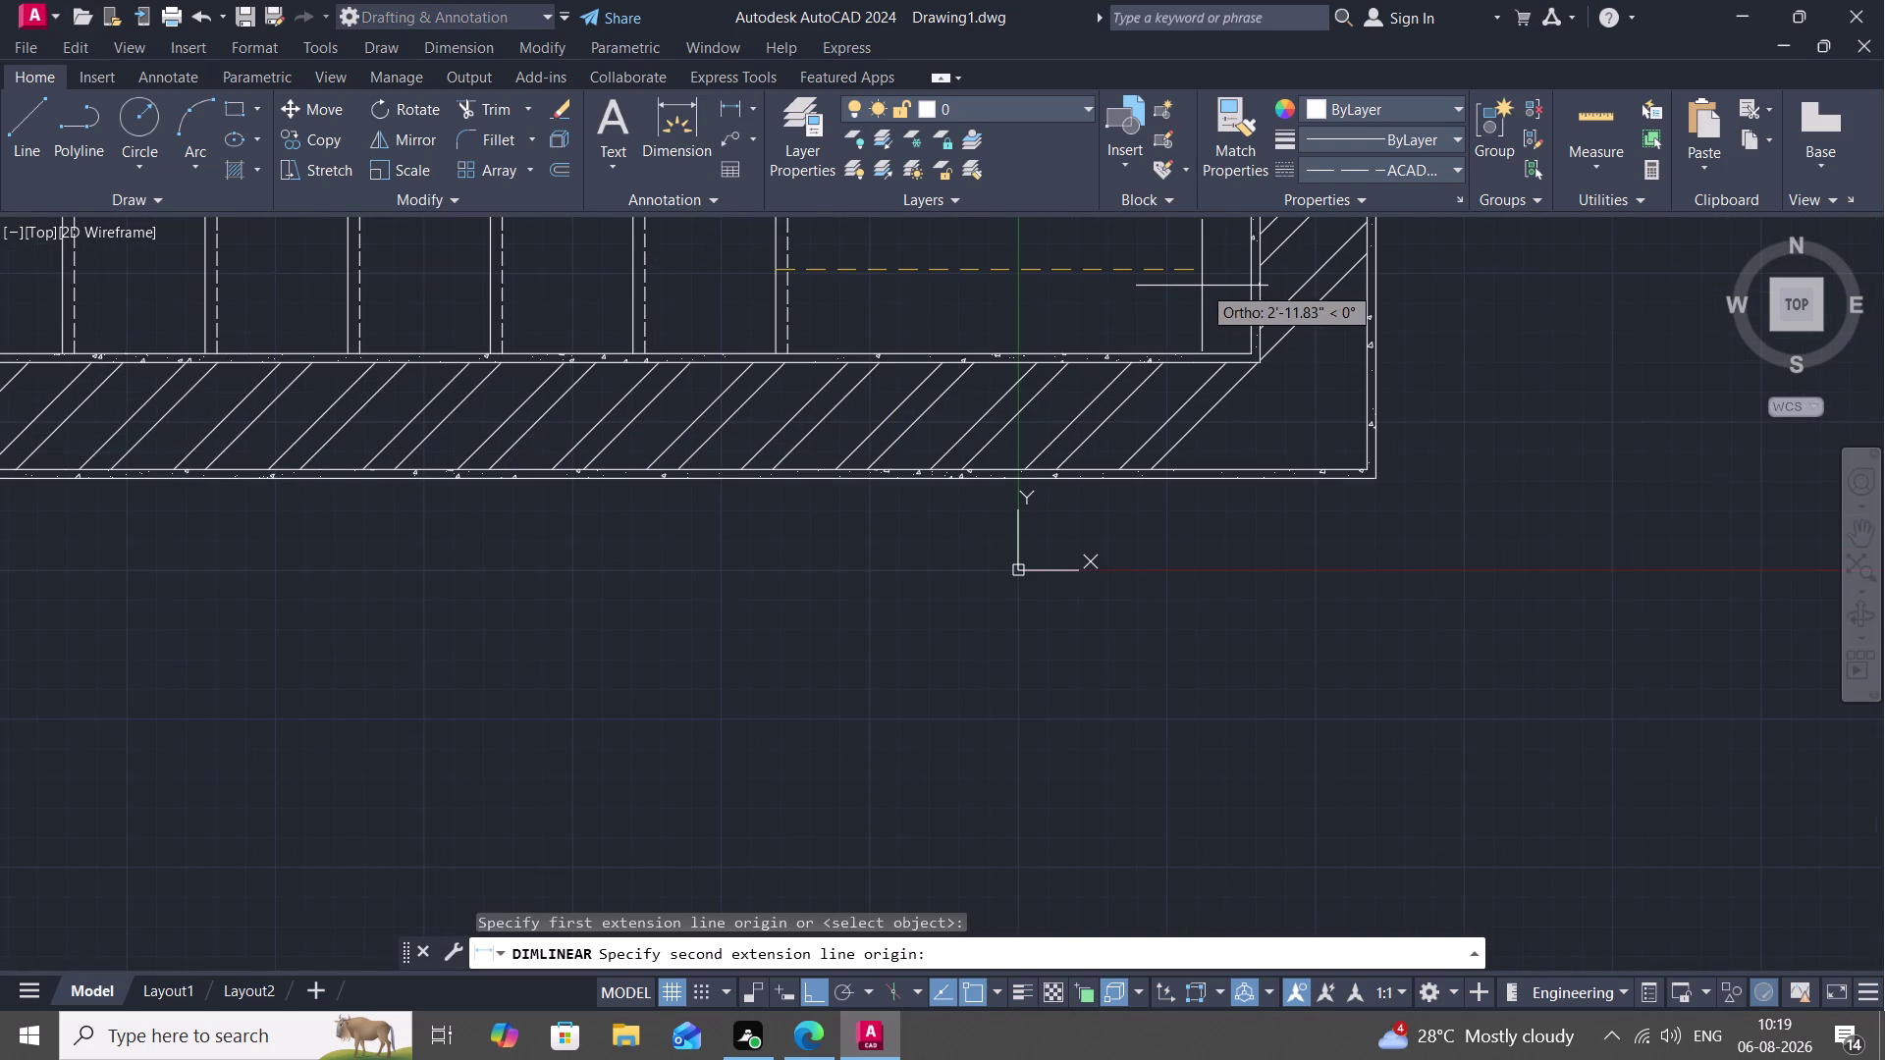
click(1256, 272)
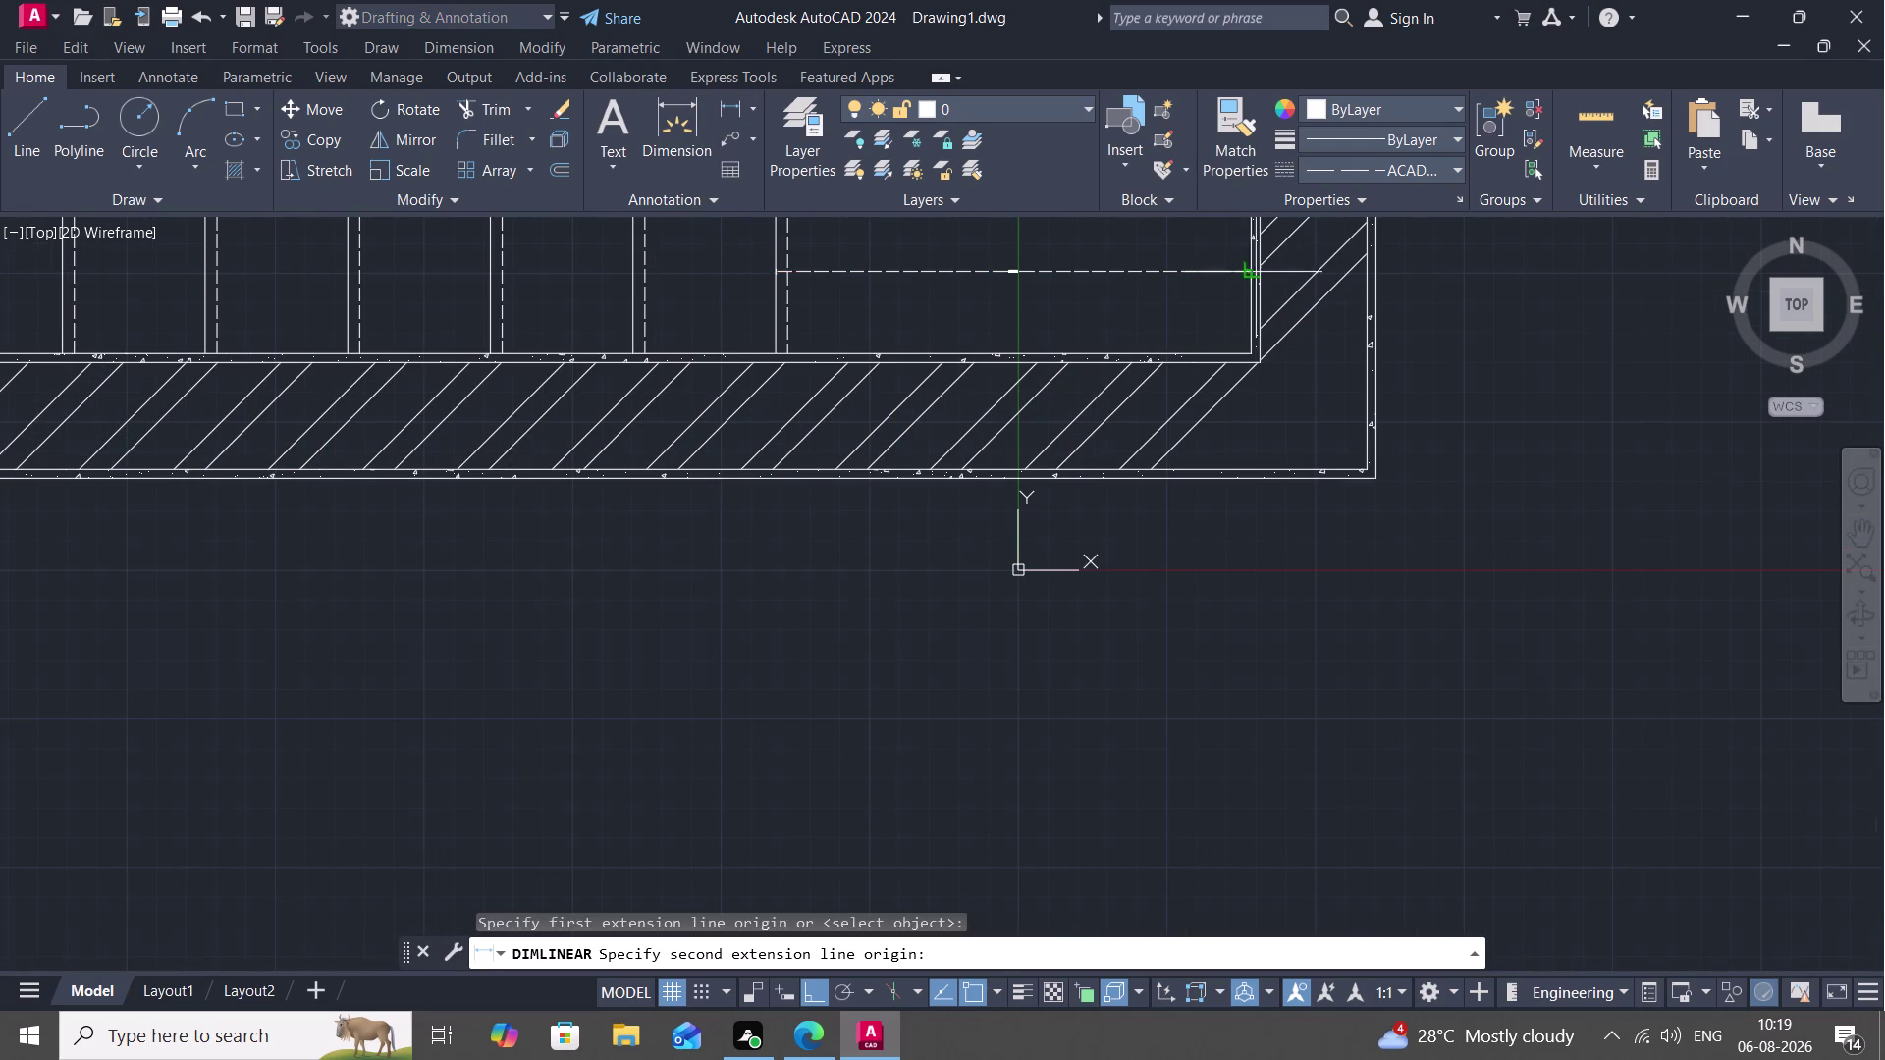
click(1210, 278)
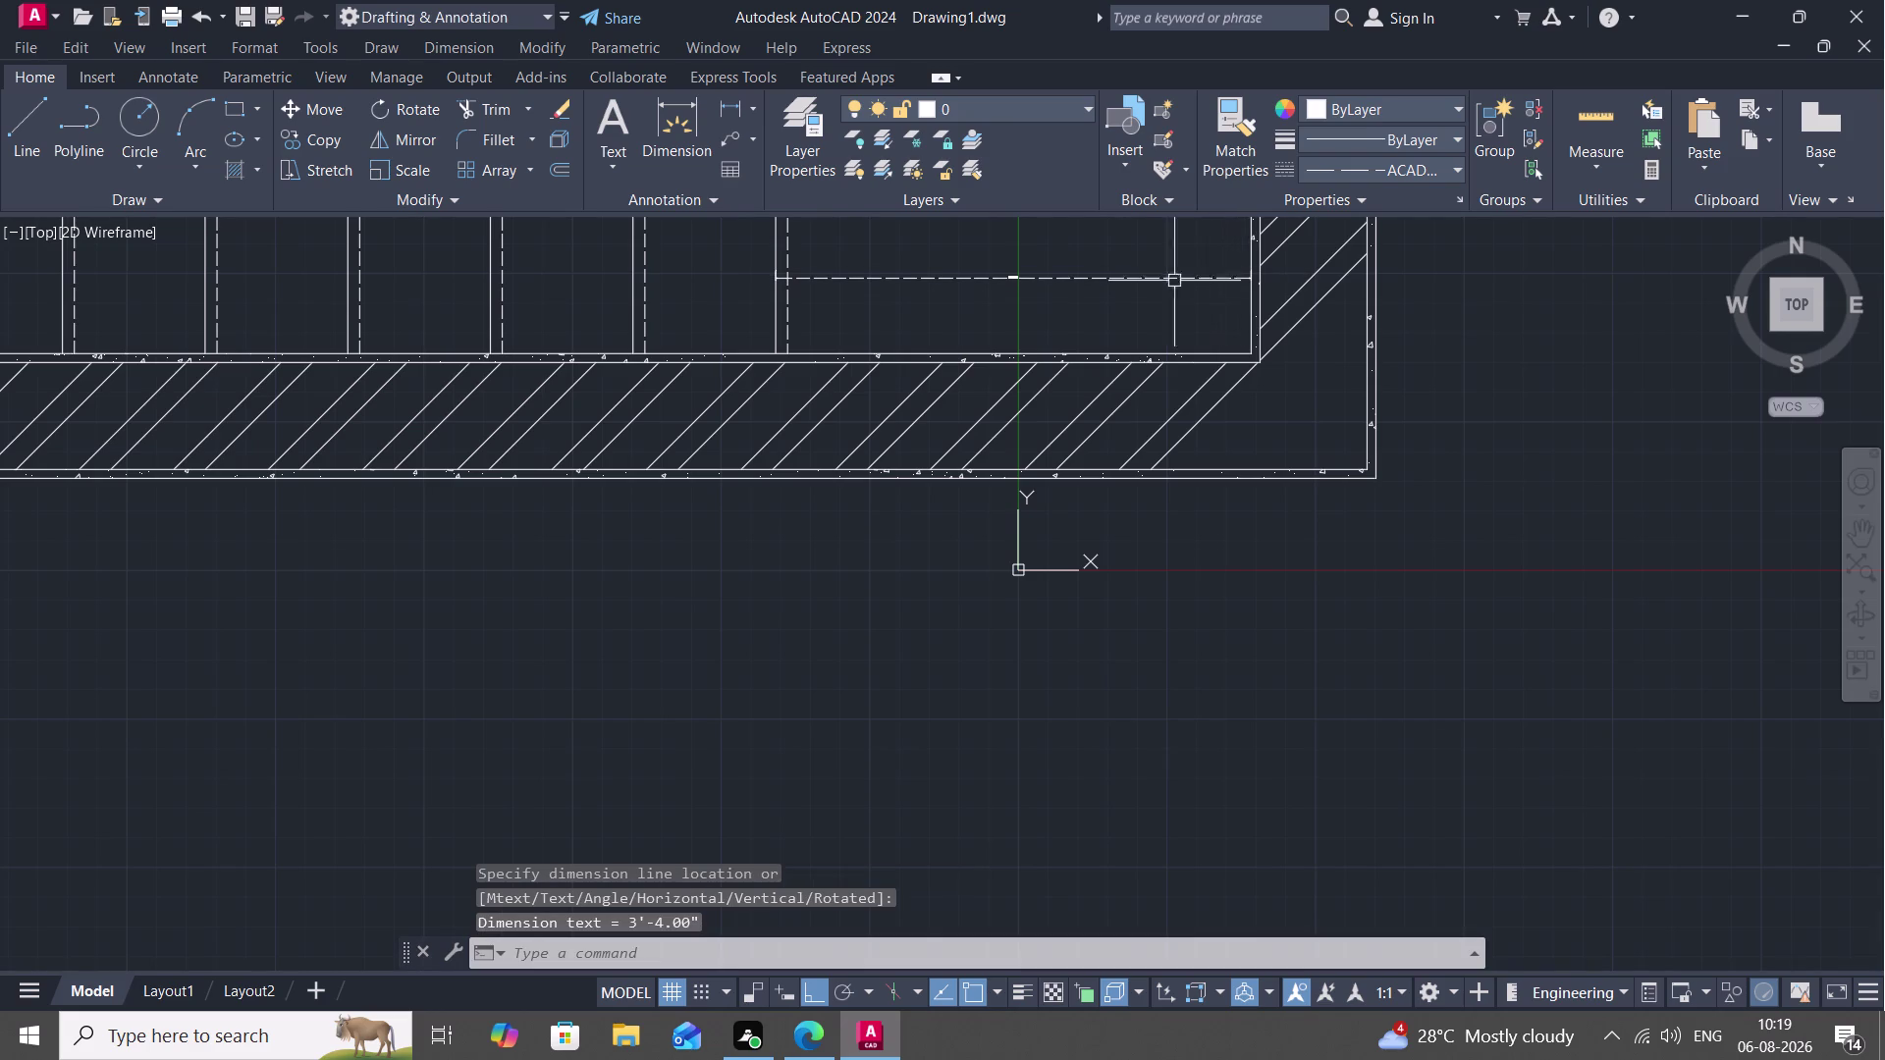
scroll(up, 3)
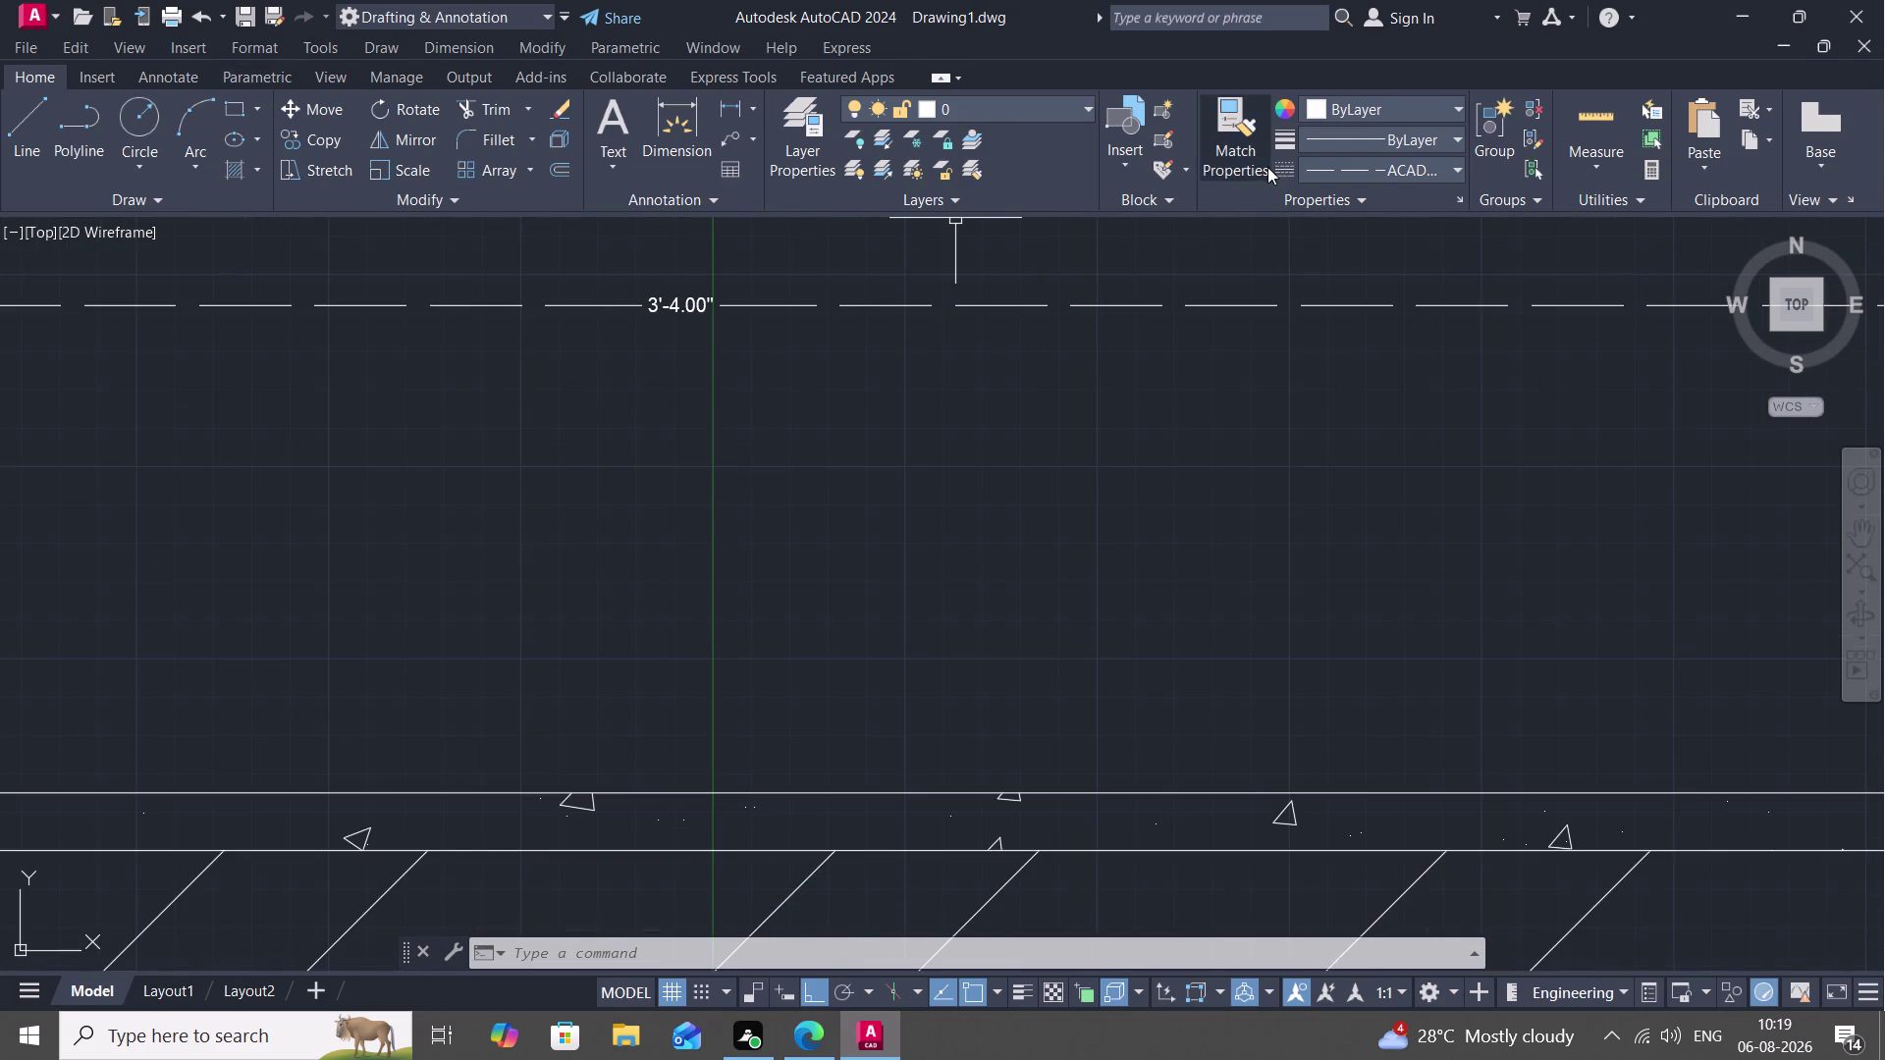
Change the dimension's linetype to ByLayer and then to Continuous.
click(1238, 145)
click(1322, 162)
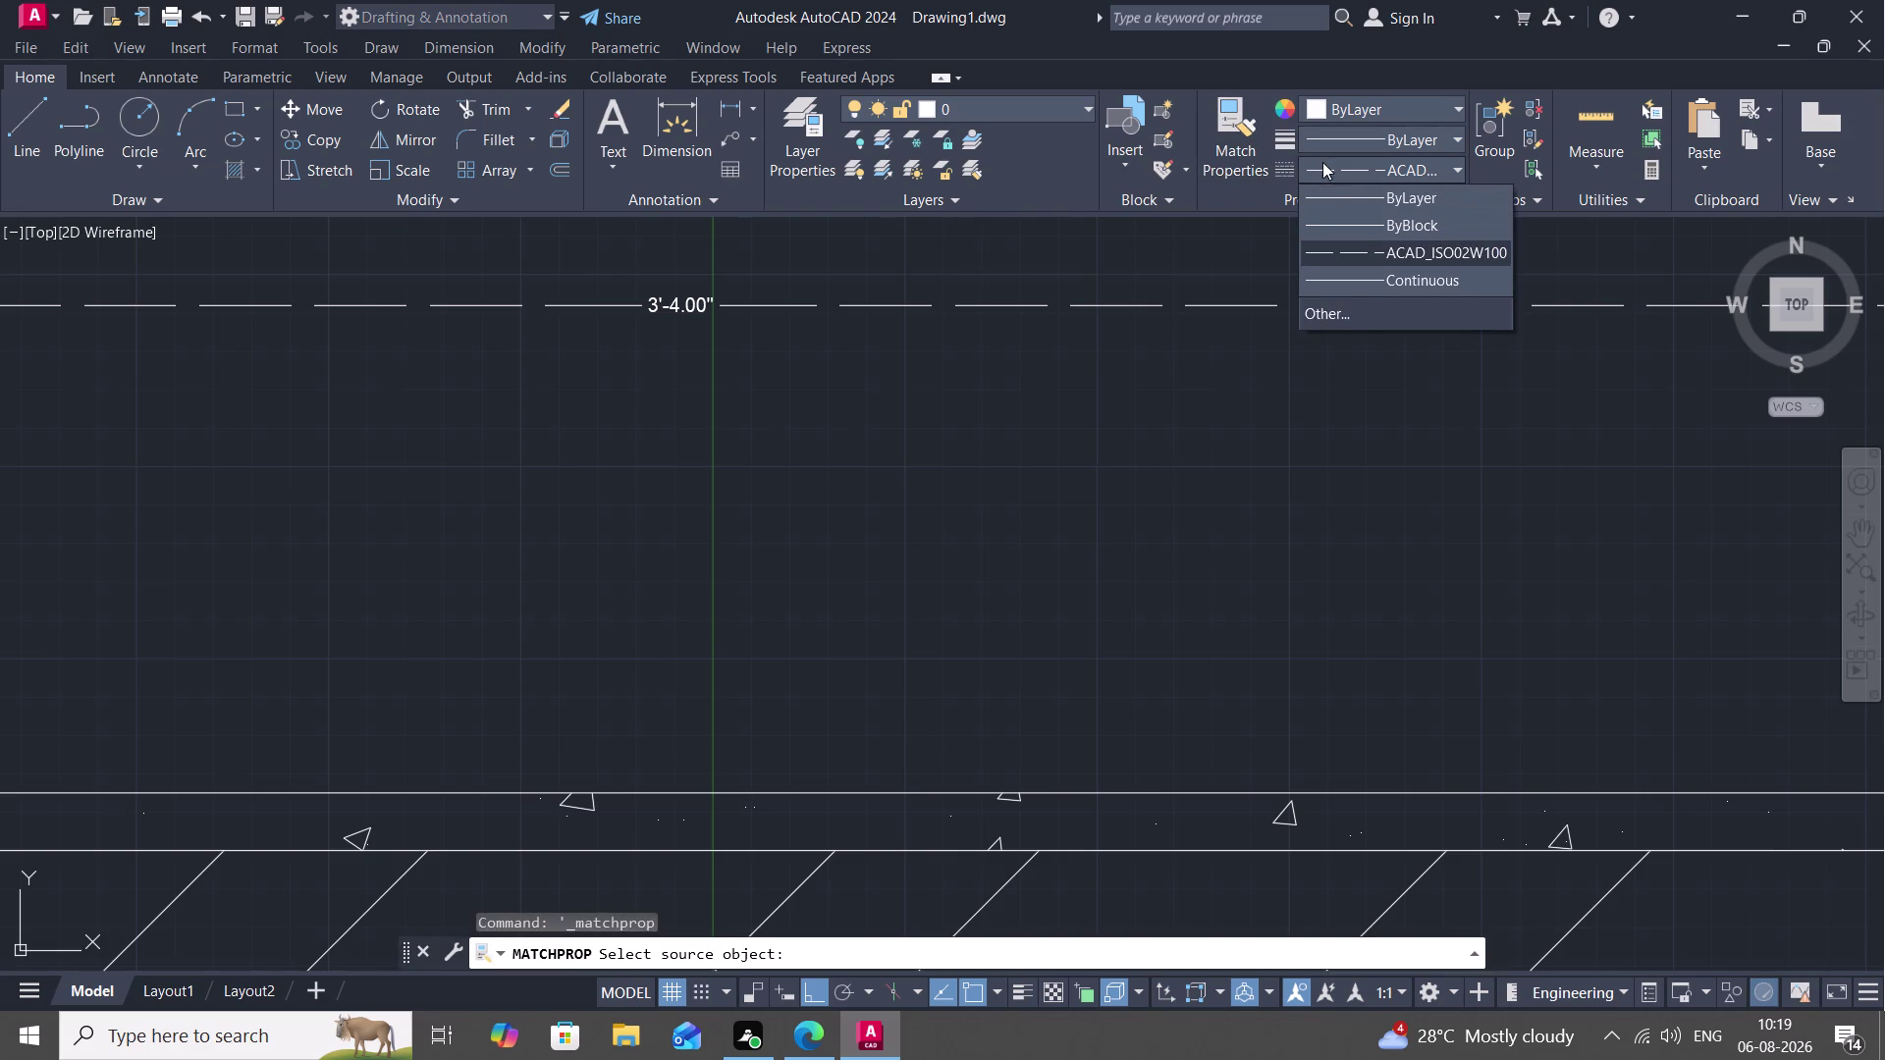
click(1323, 211)
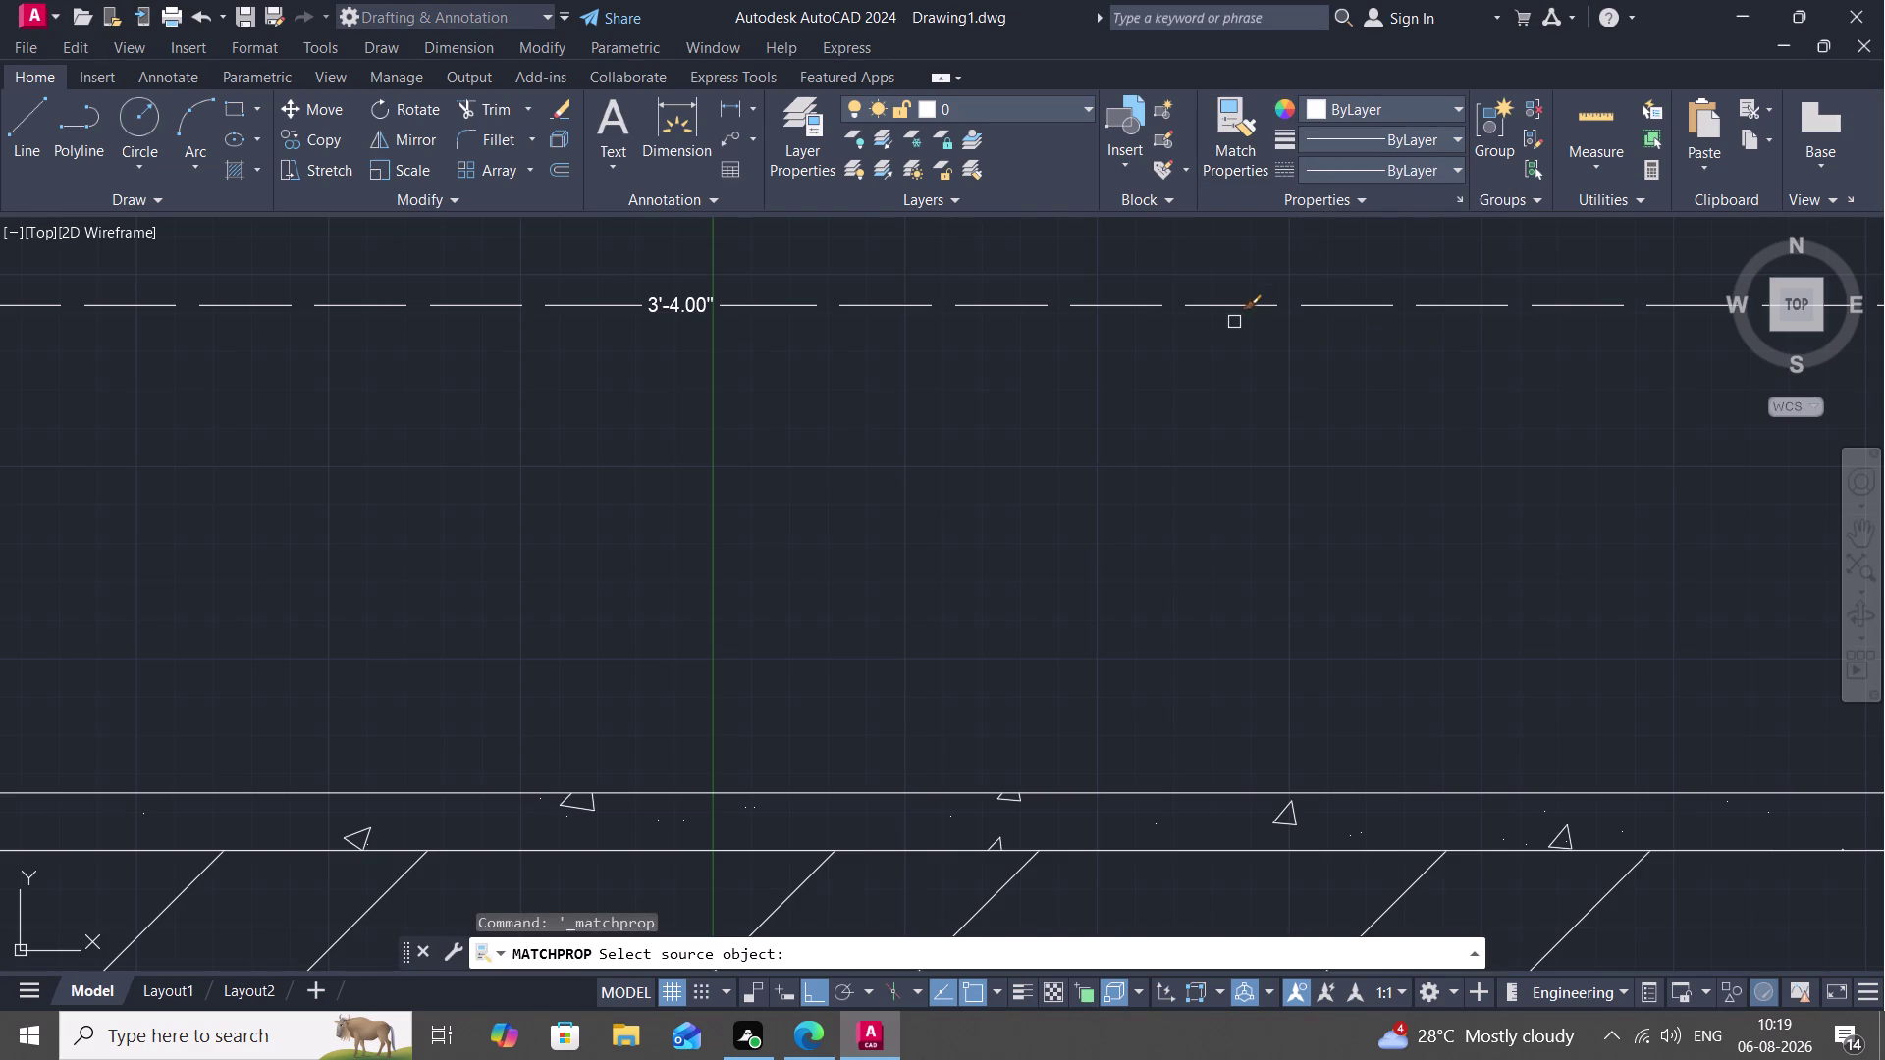
click(1317, 158)
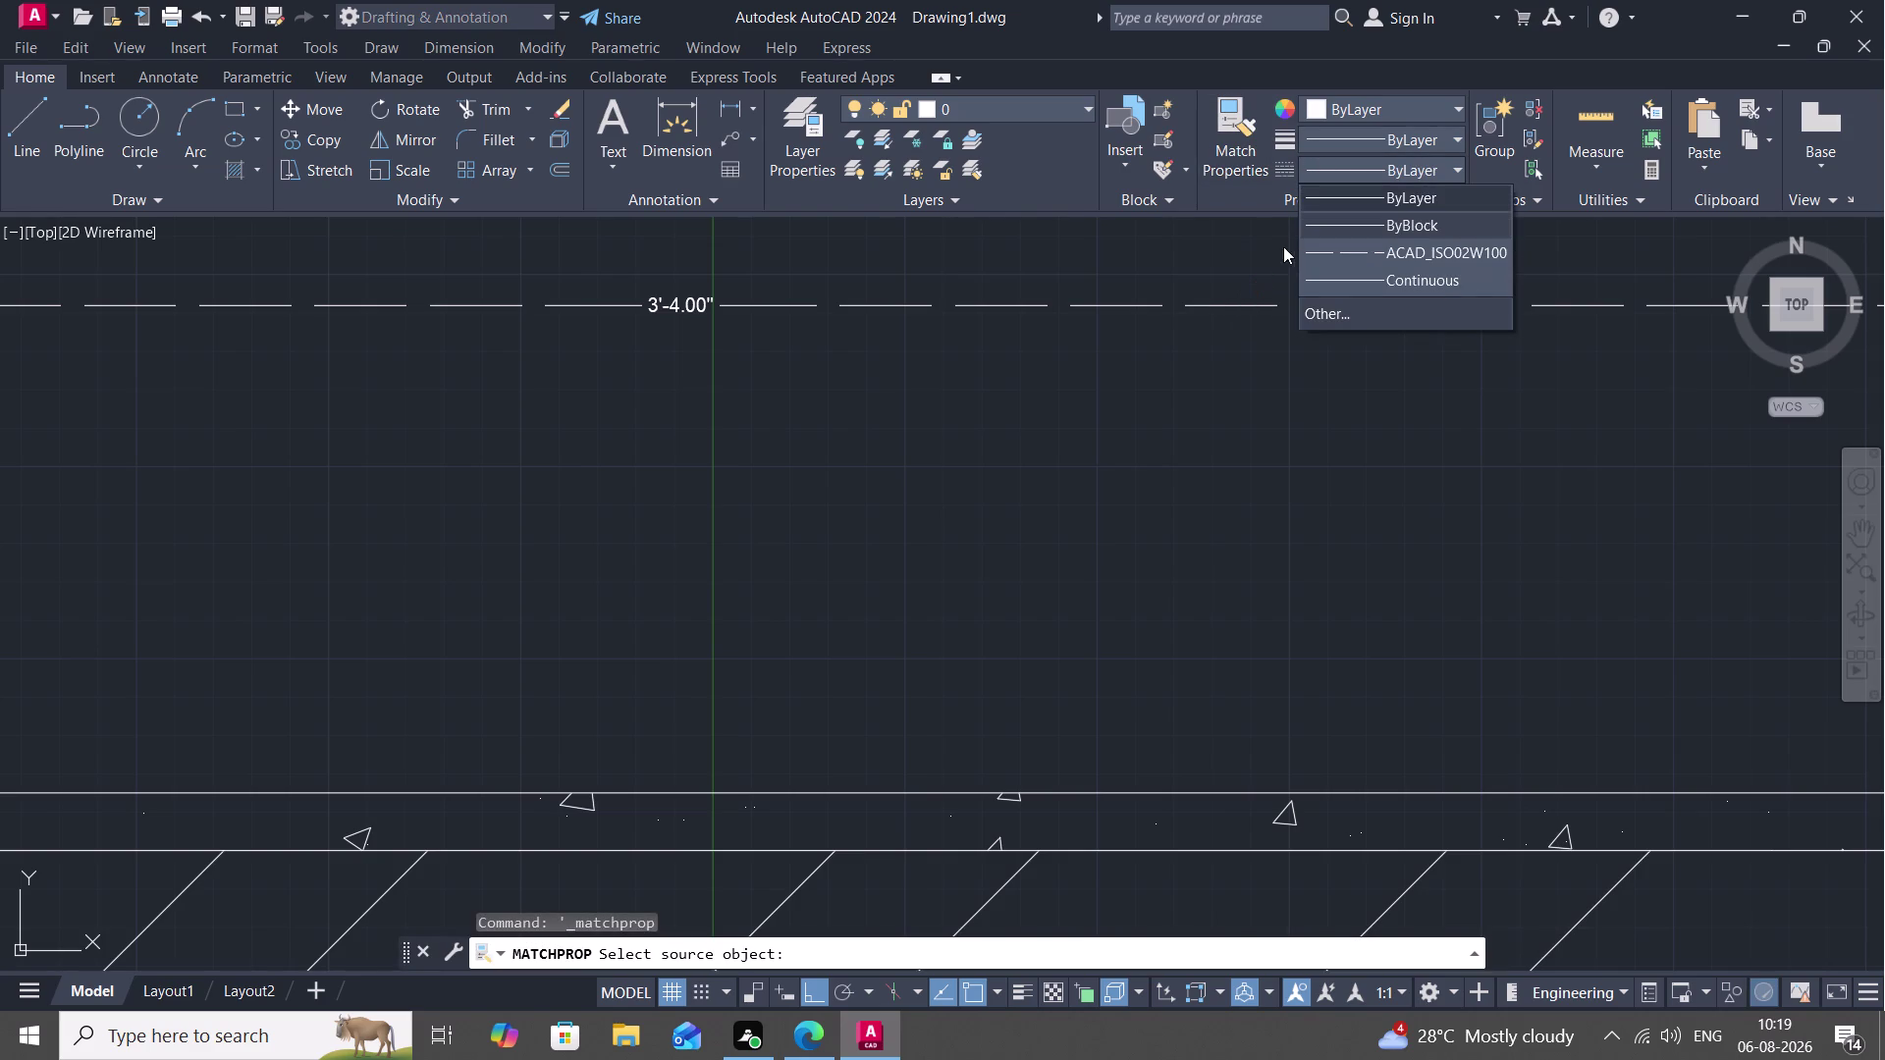
click(1320, 280)
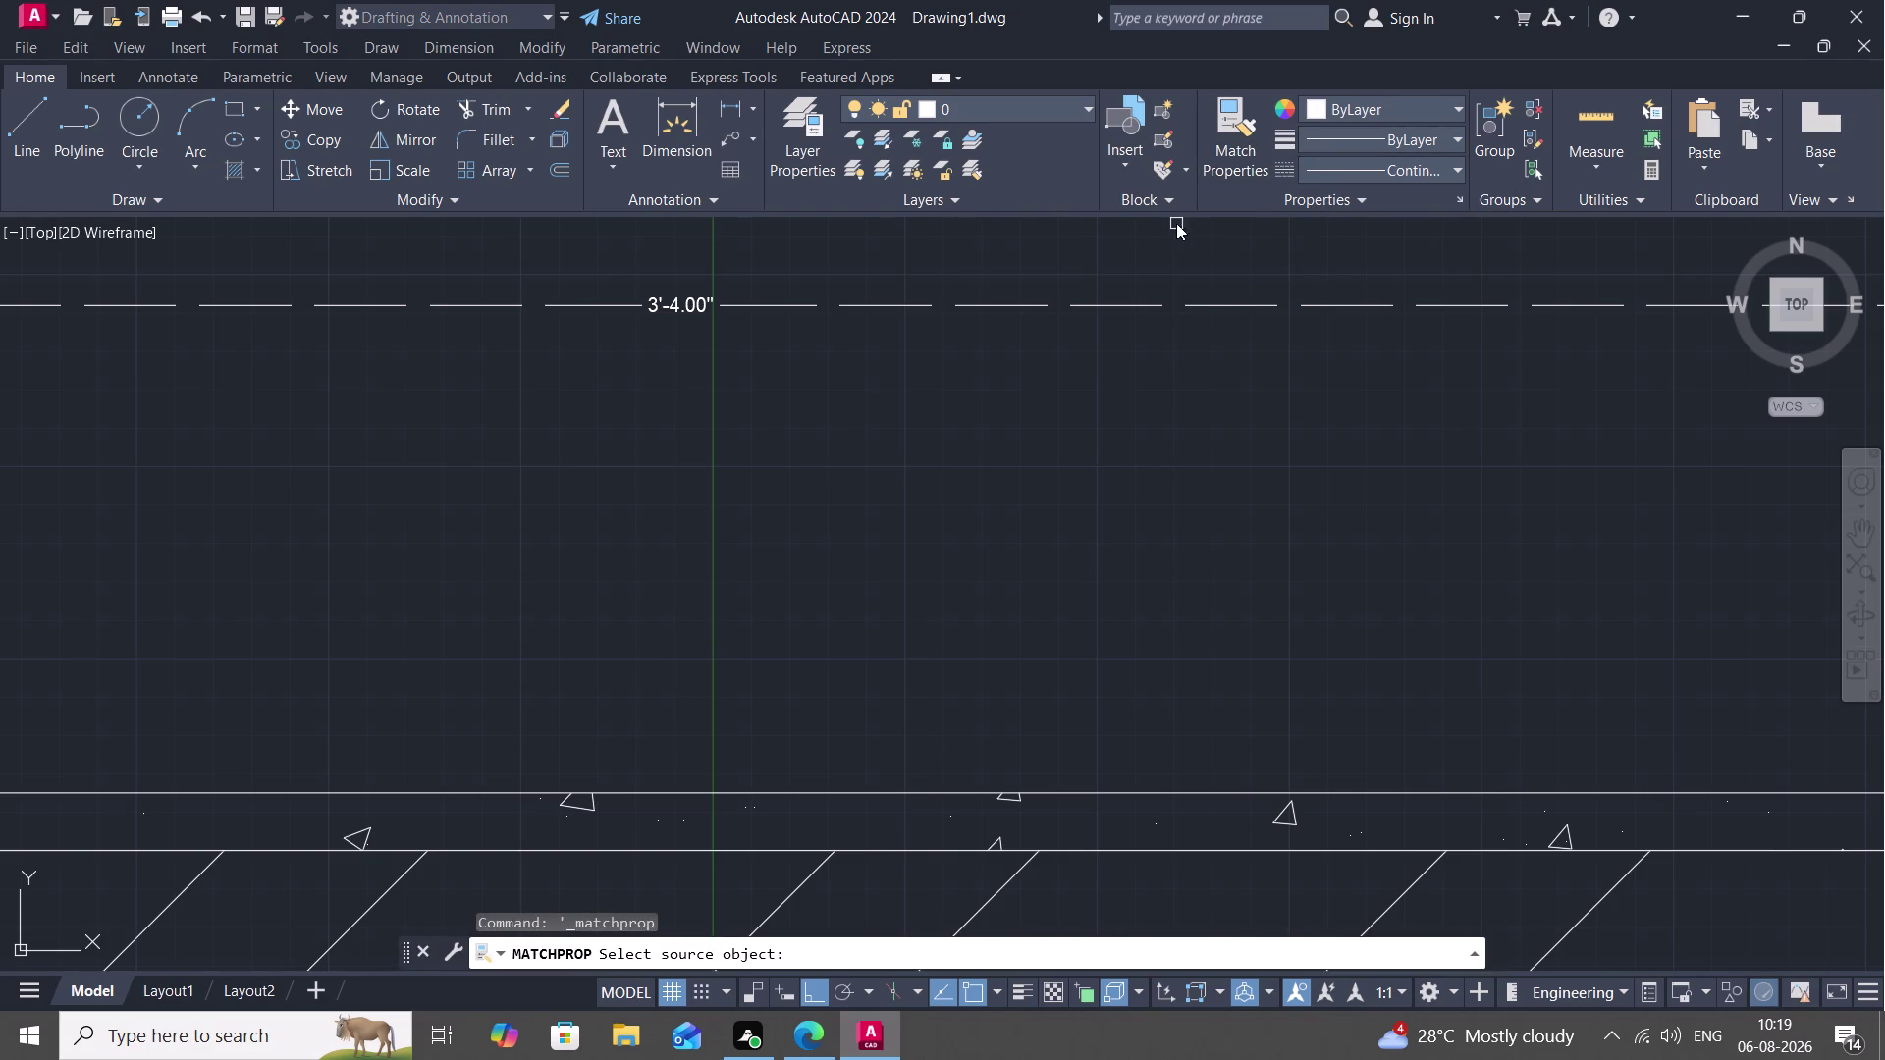
Match the wall line's properties onto the 3'-4.00" dimension.
key(space)
click(1237, 108)
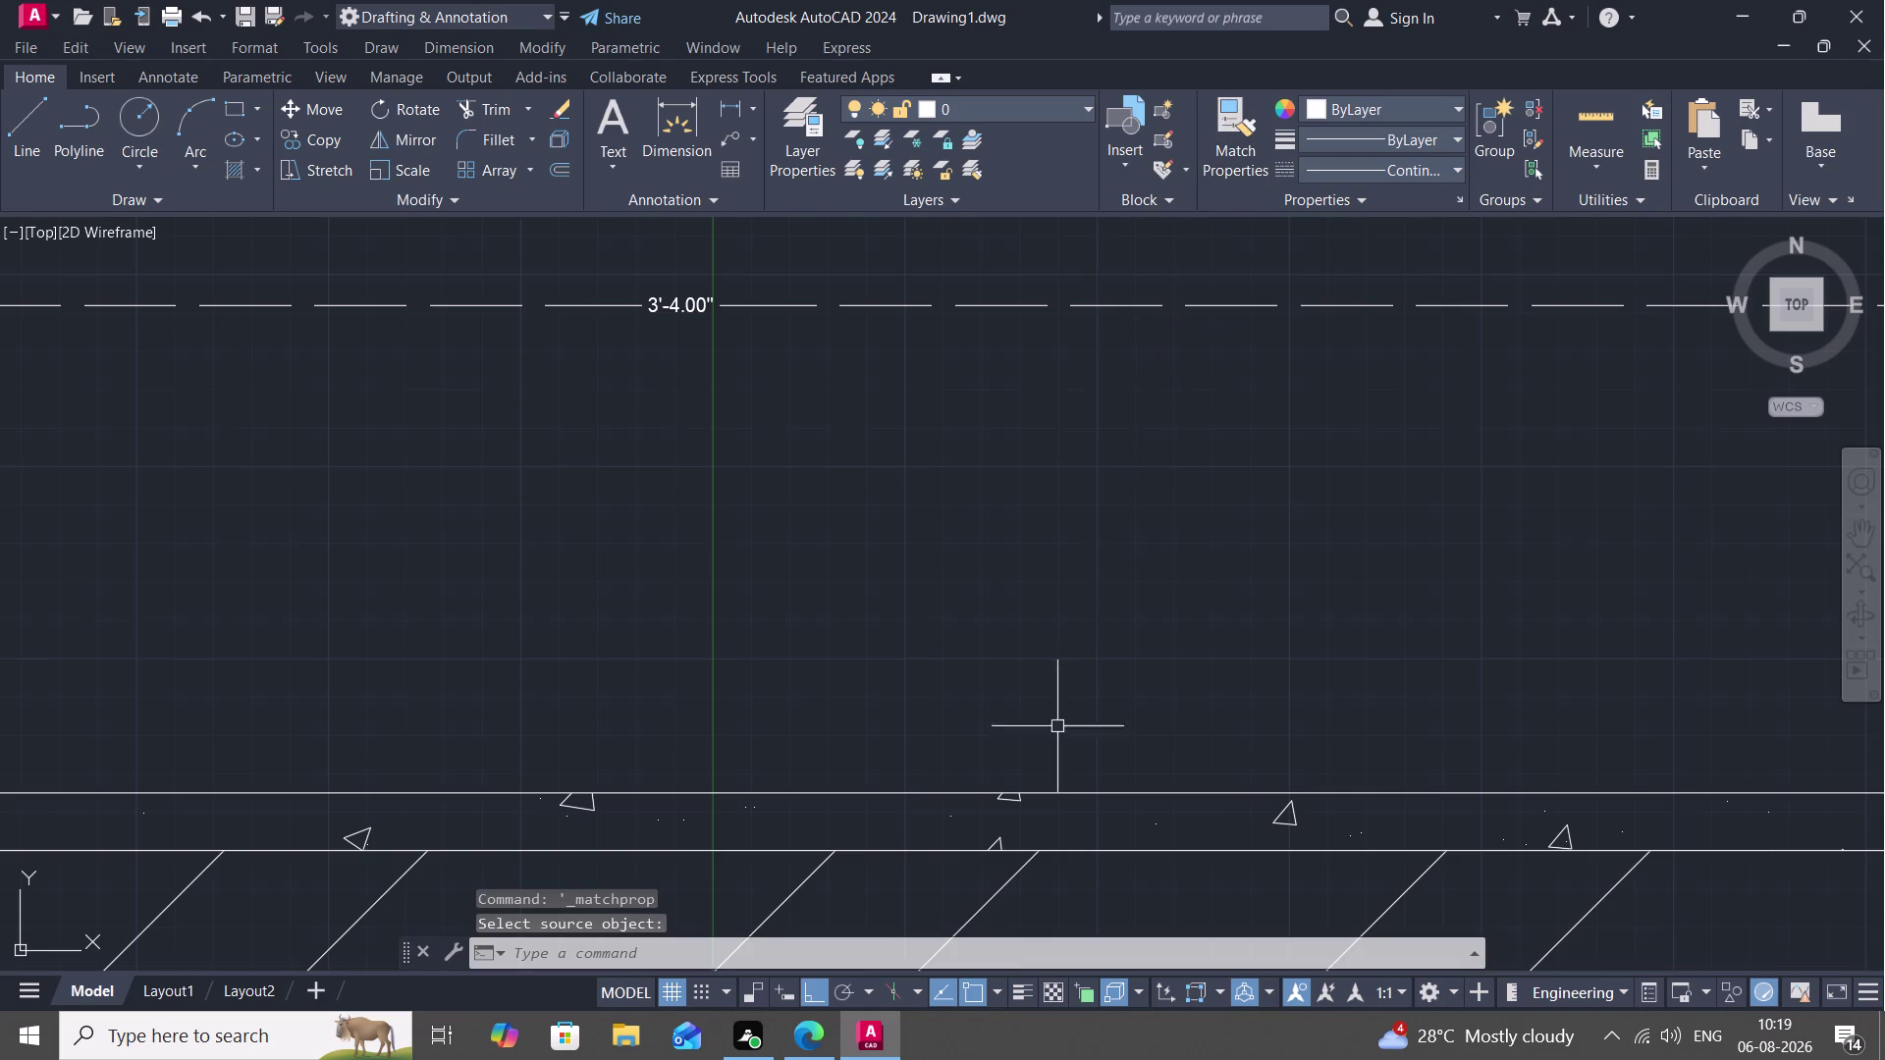
click(1229, 116)
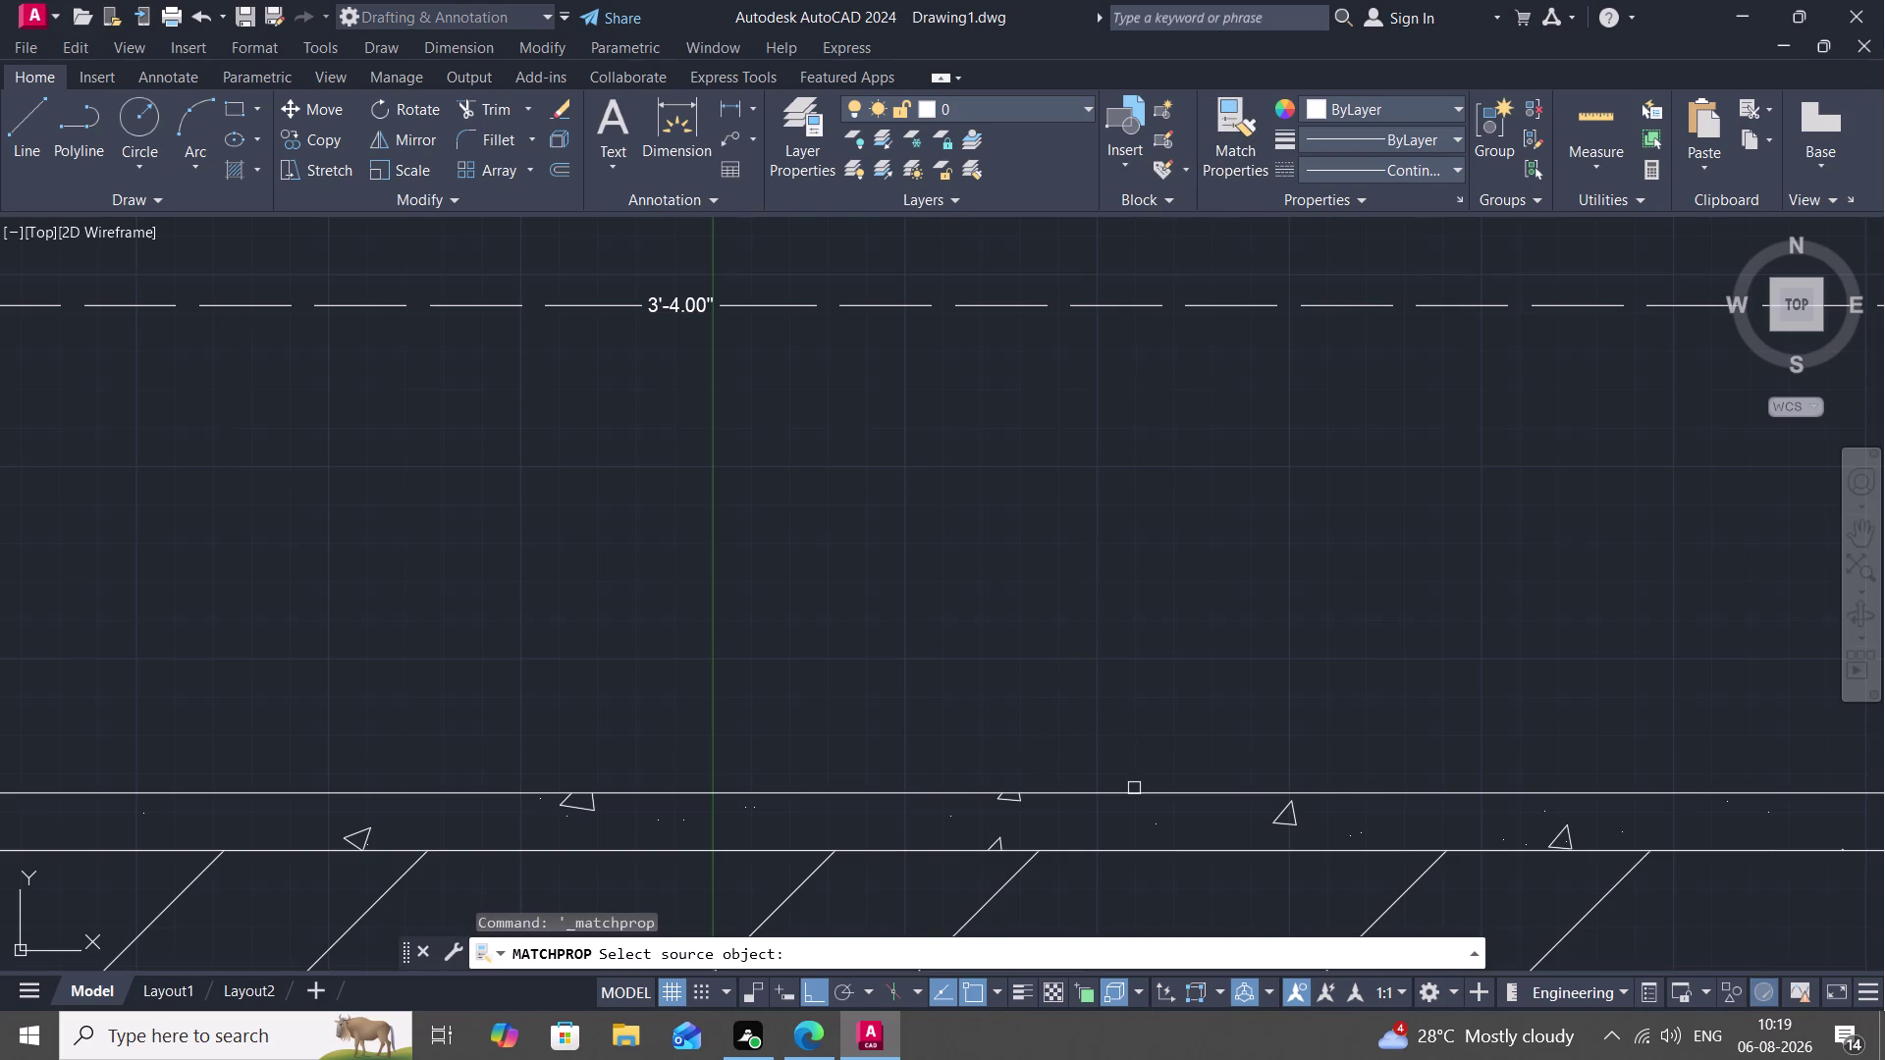
click(1135, 790)
click(1123, 308)
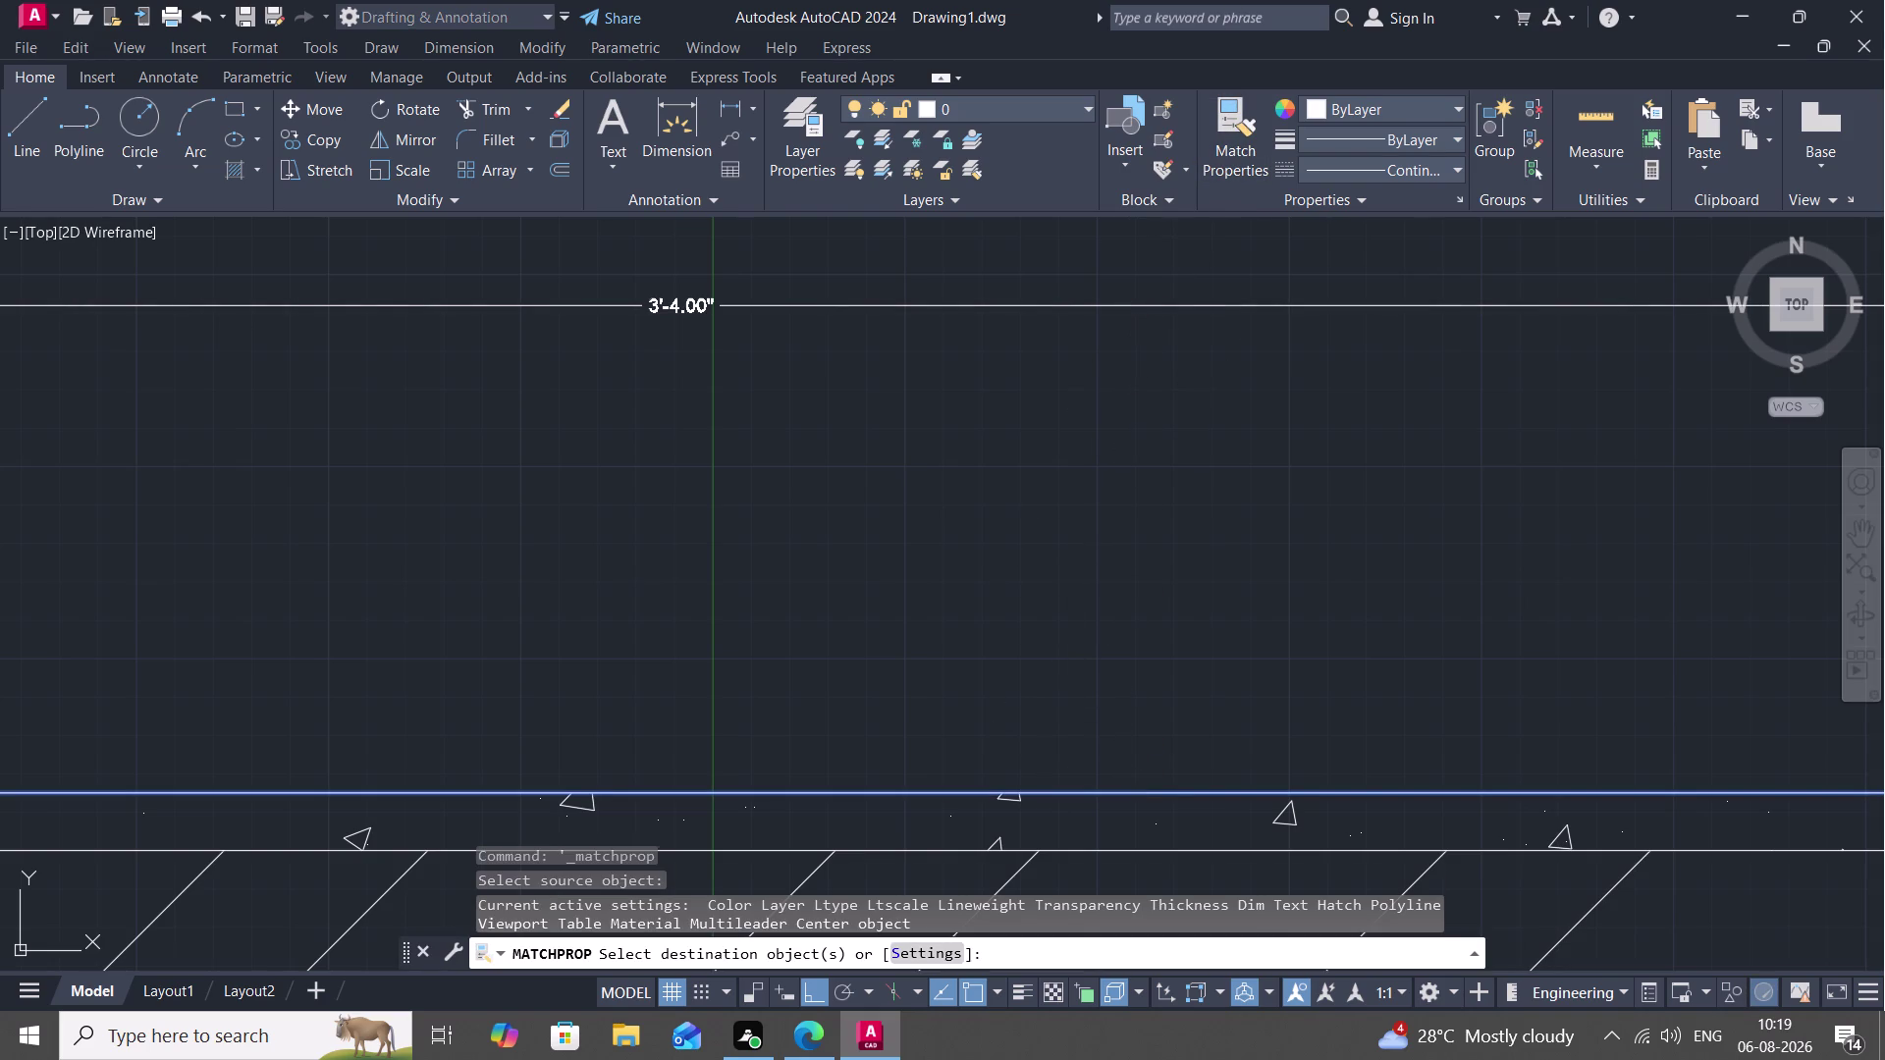
scroll(down, 3)
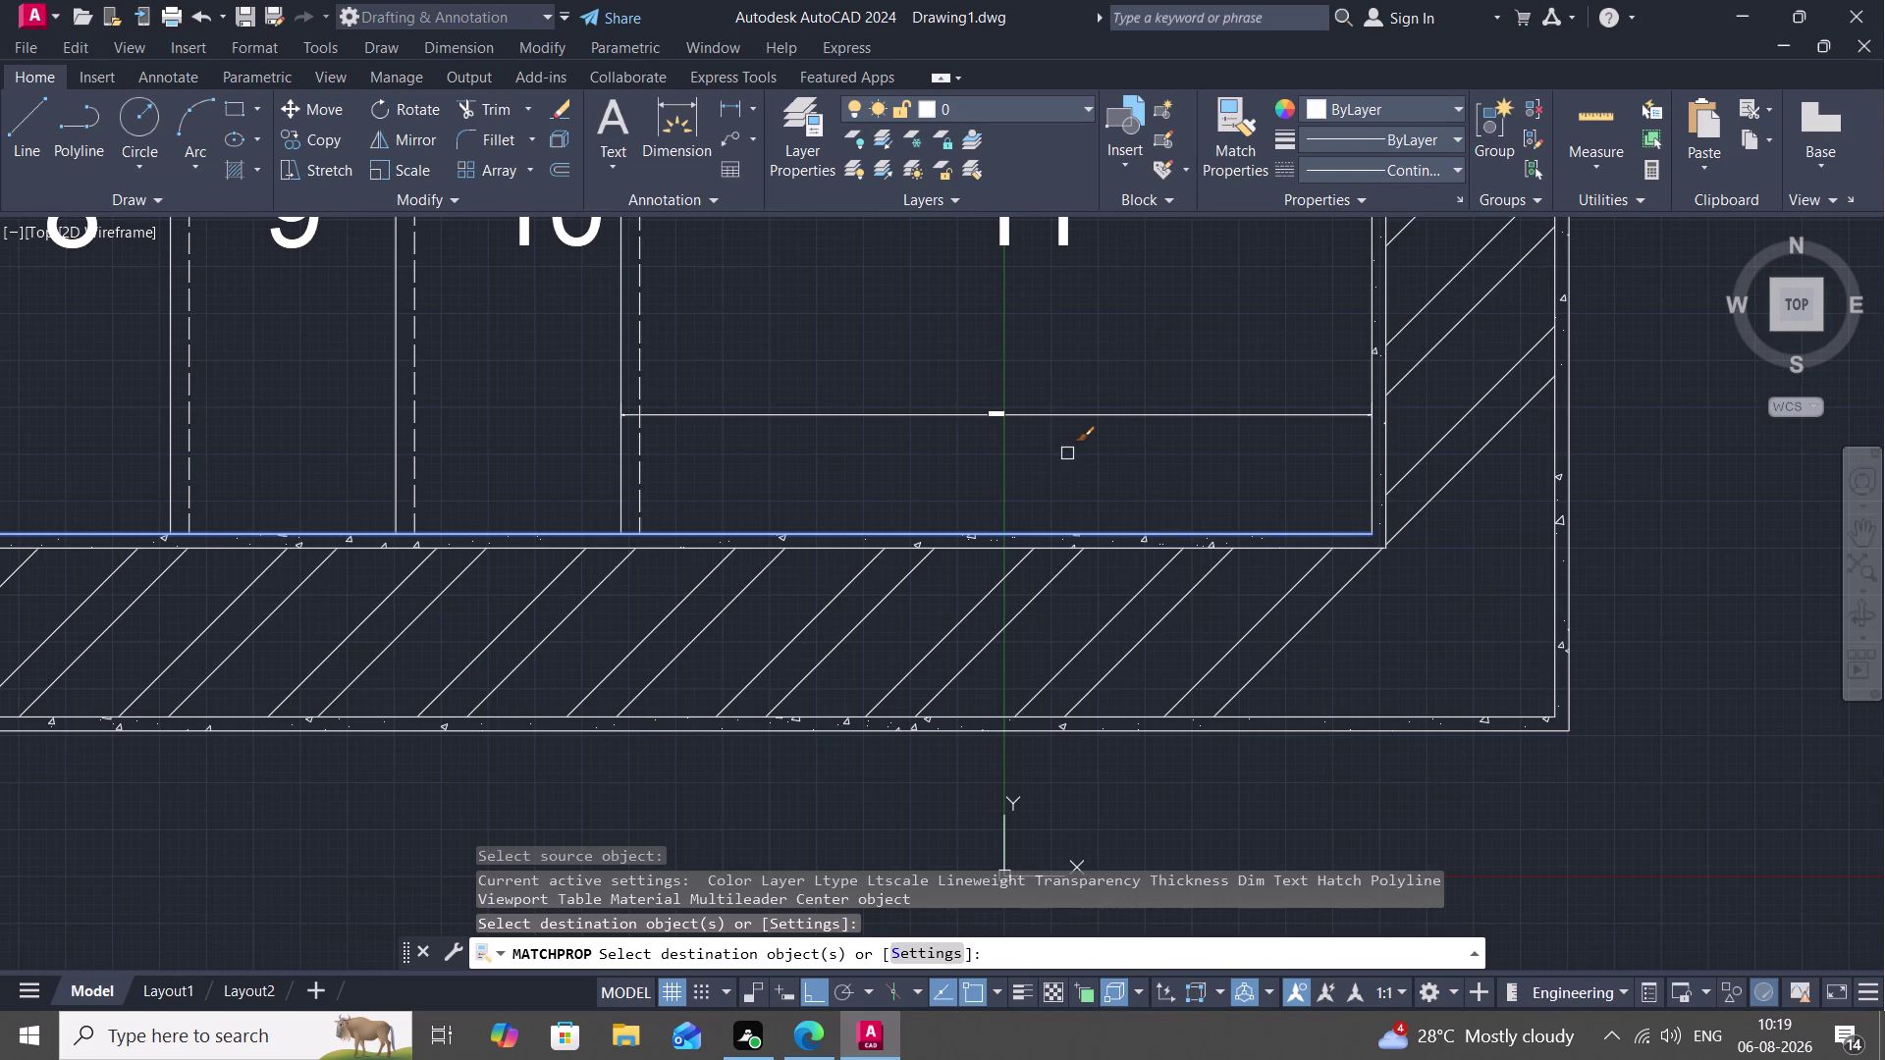
key(Escape)
scroll(up, 3)
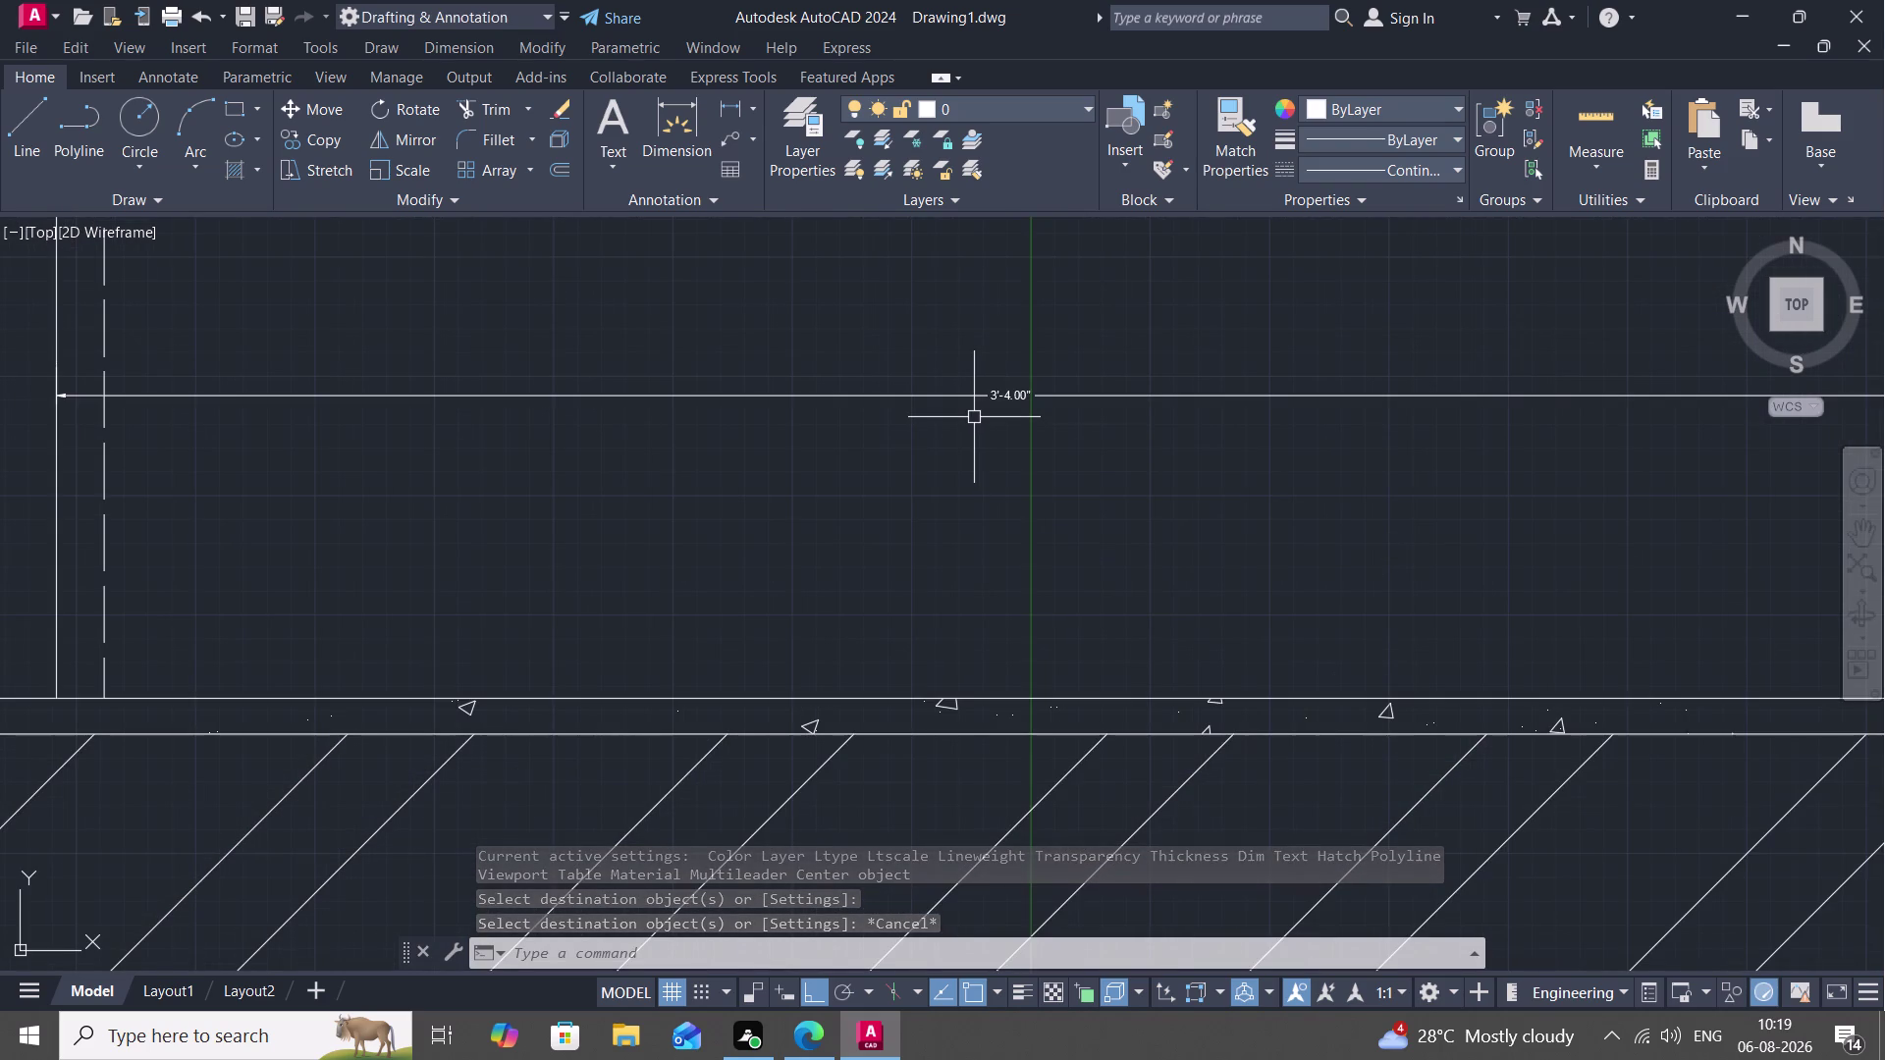
Set the Standard dimension style's text height to 4" and close the style manager.
text(D)
key(space)
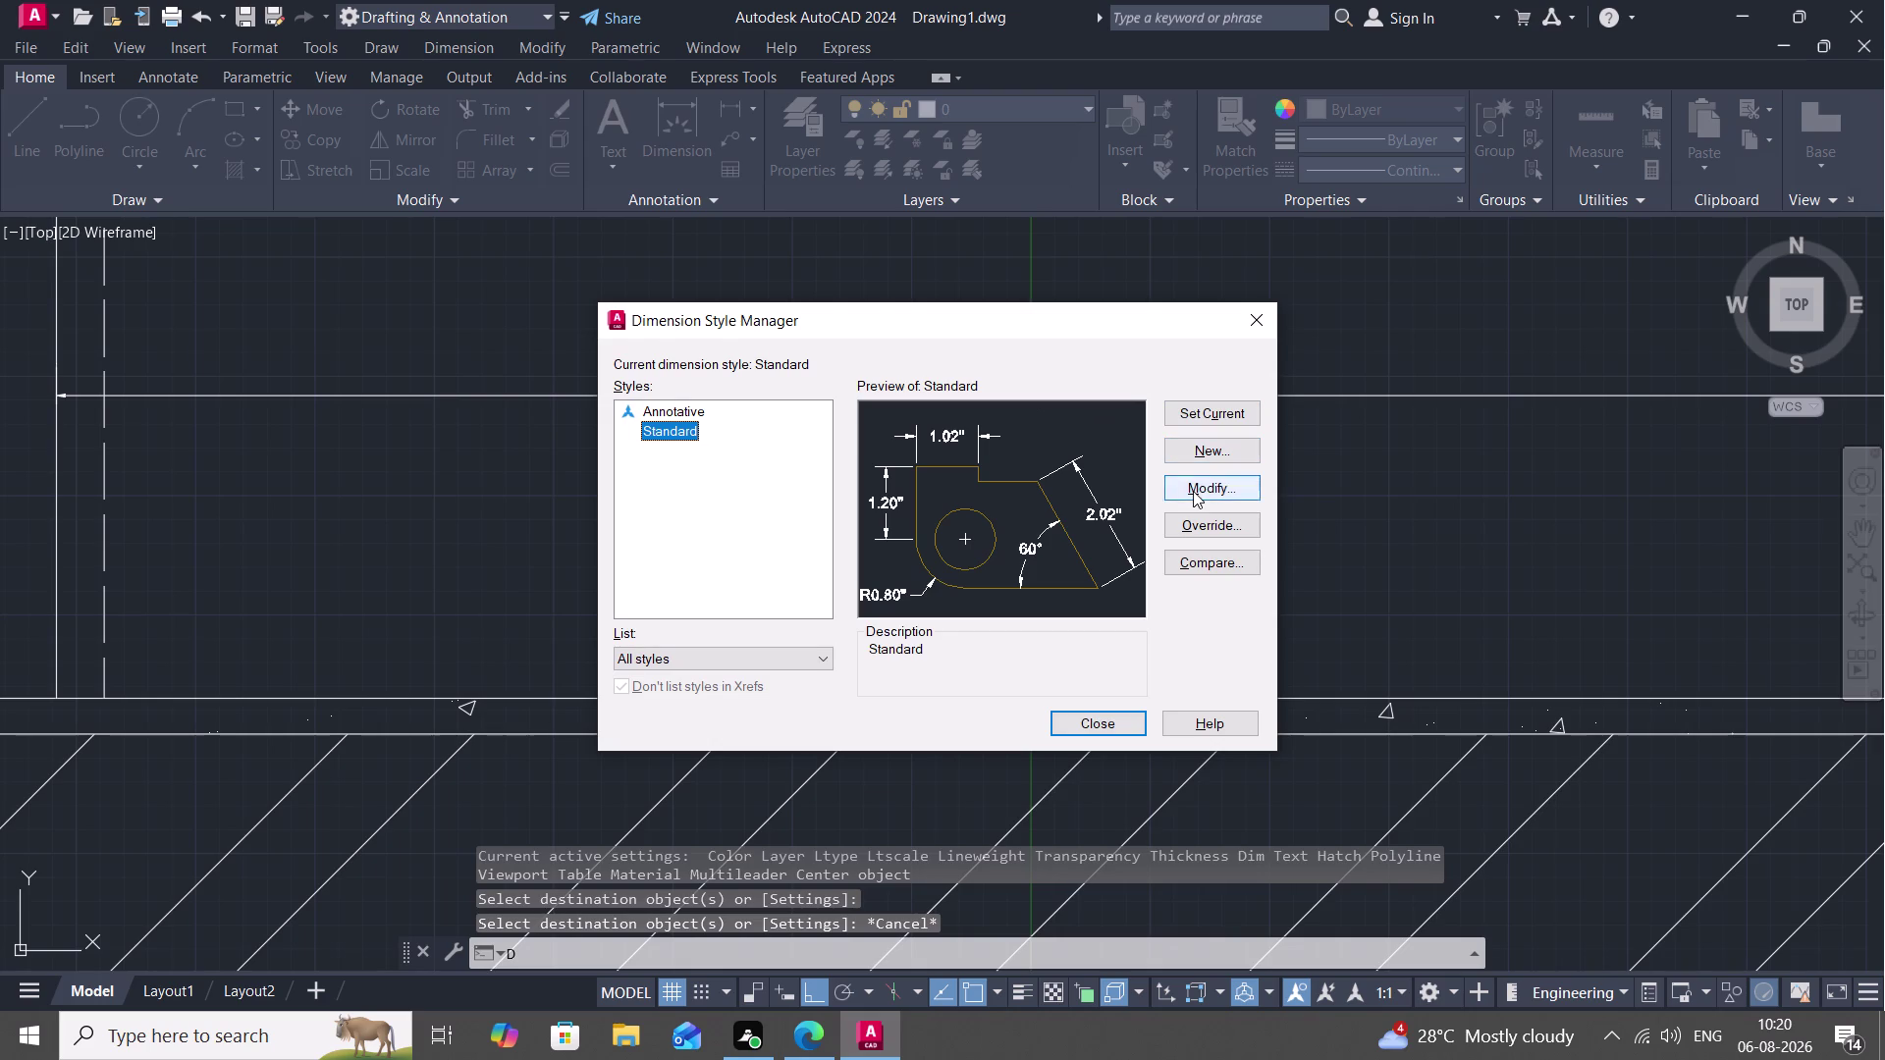
click(1193, 491)
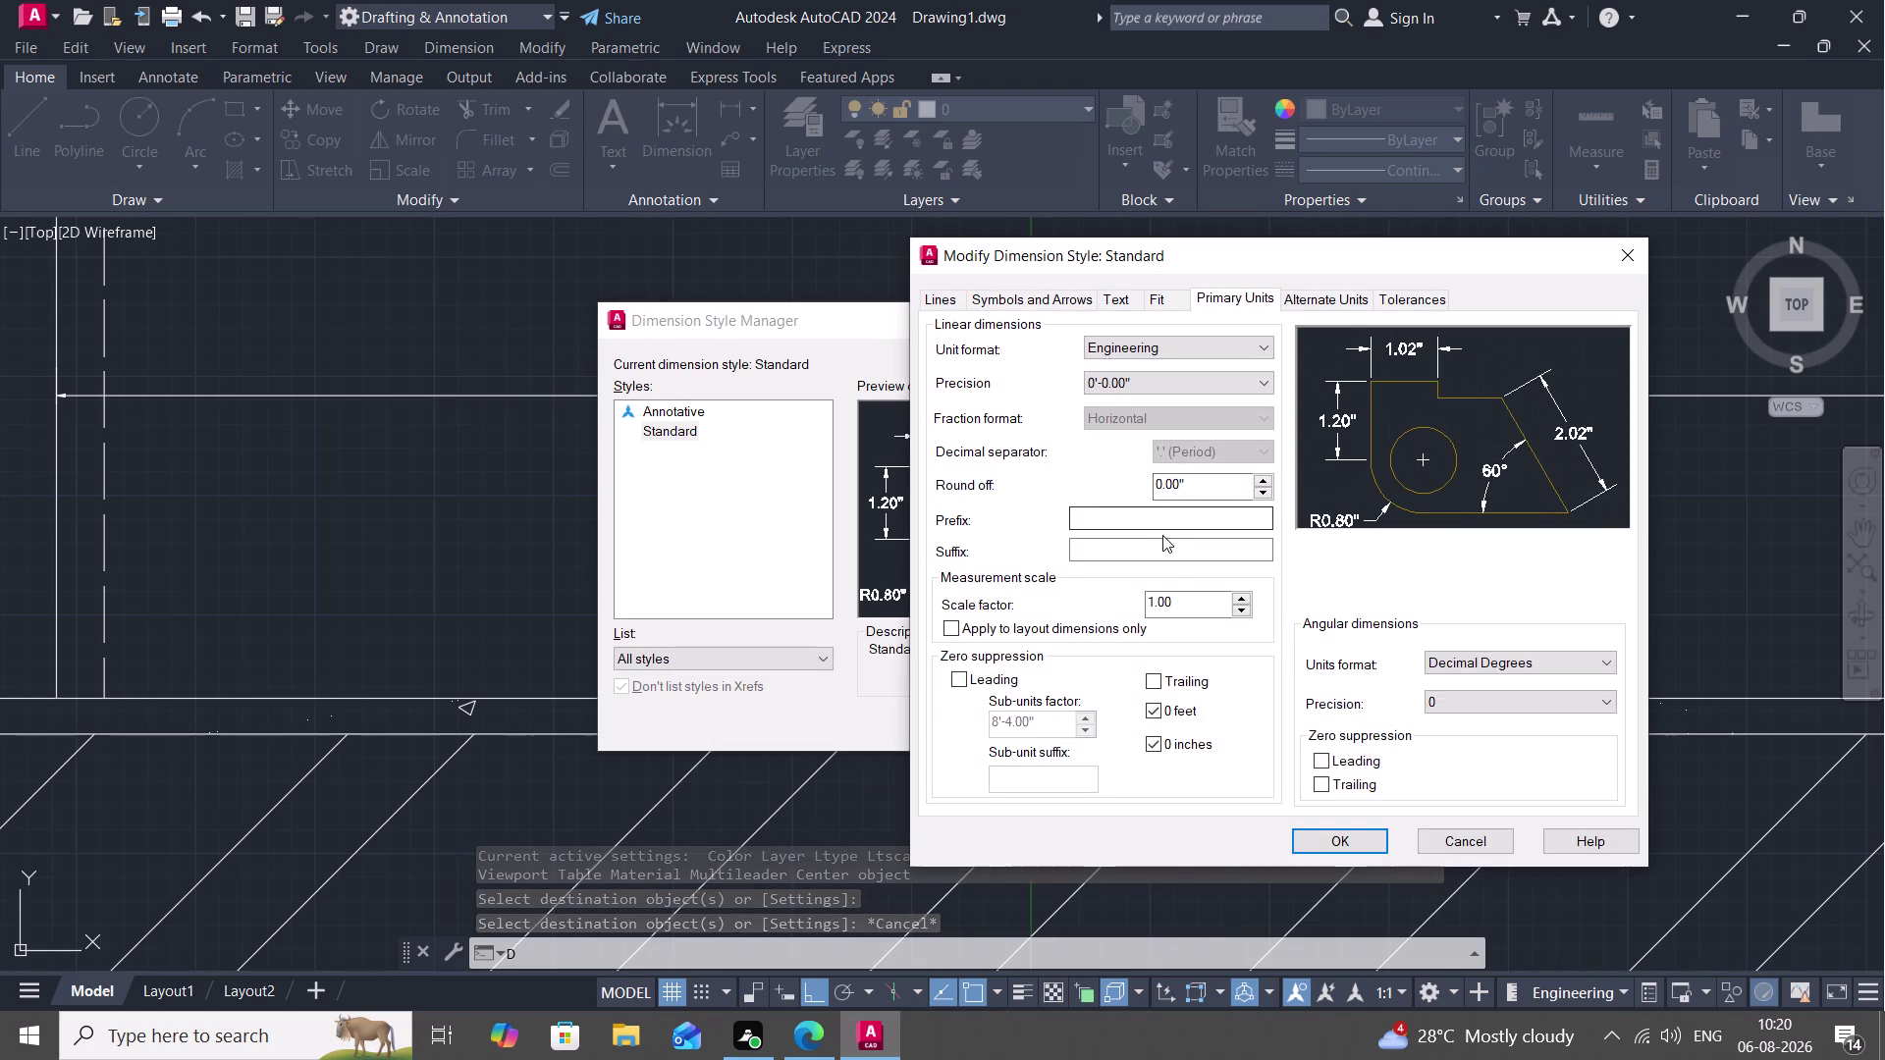
click(1111, 296)
click(1218, 473)
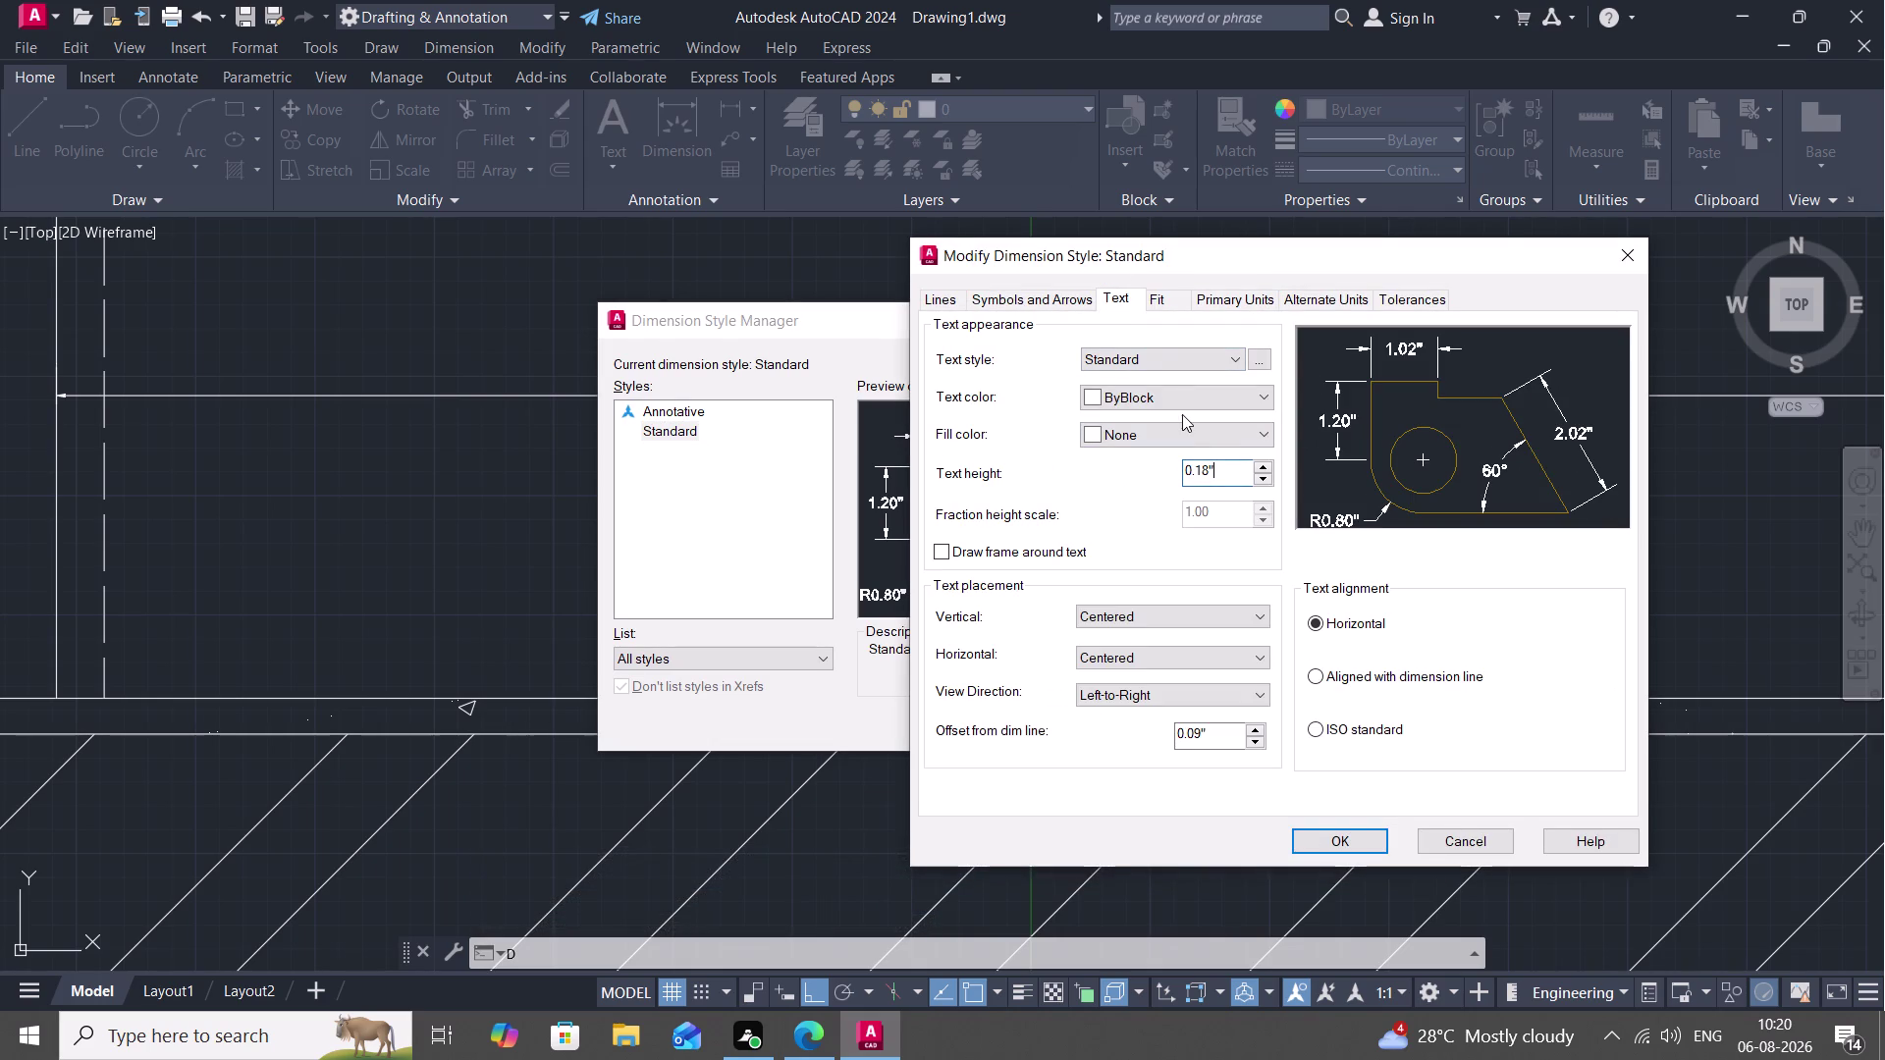
key(BackSpace)
key(BackSpace)
key(BackSpace)
text(4")
key(space)
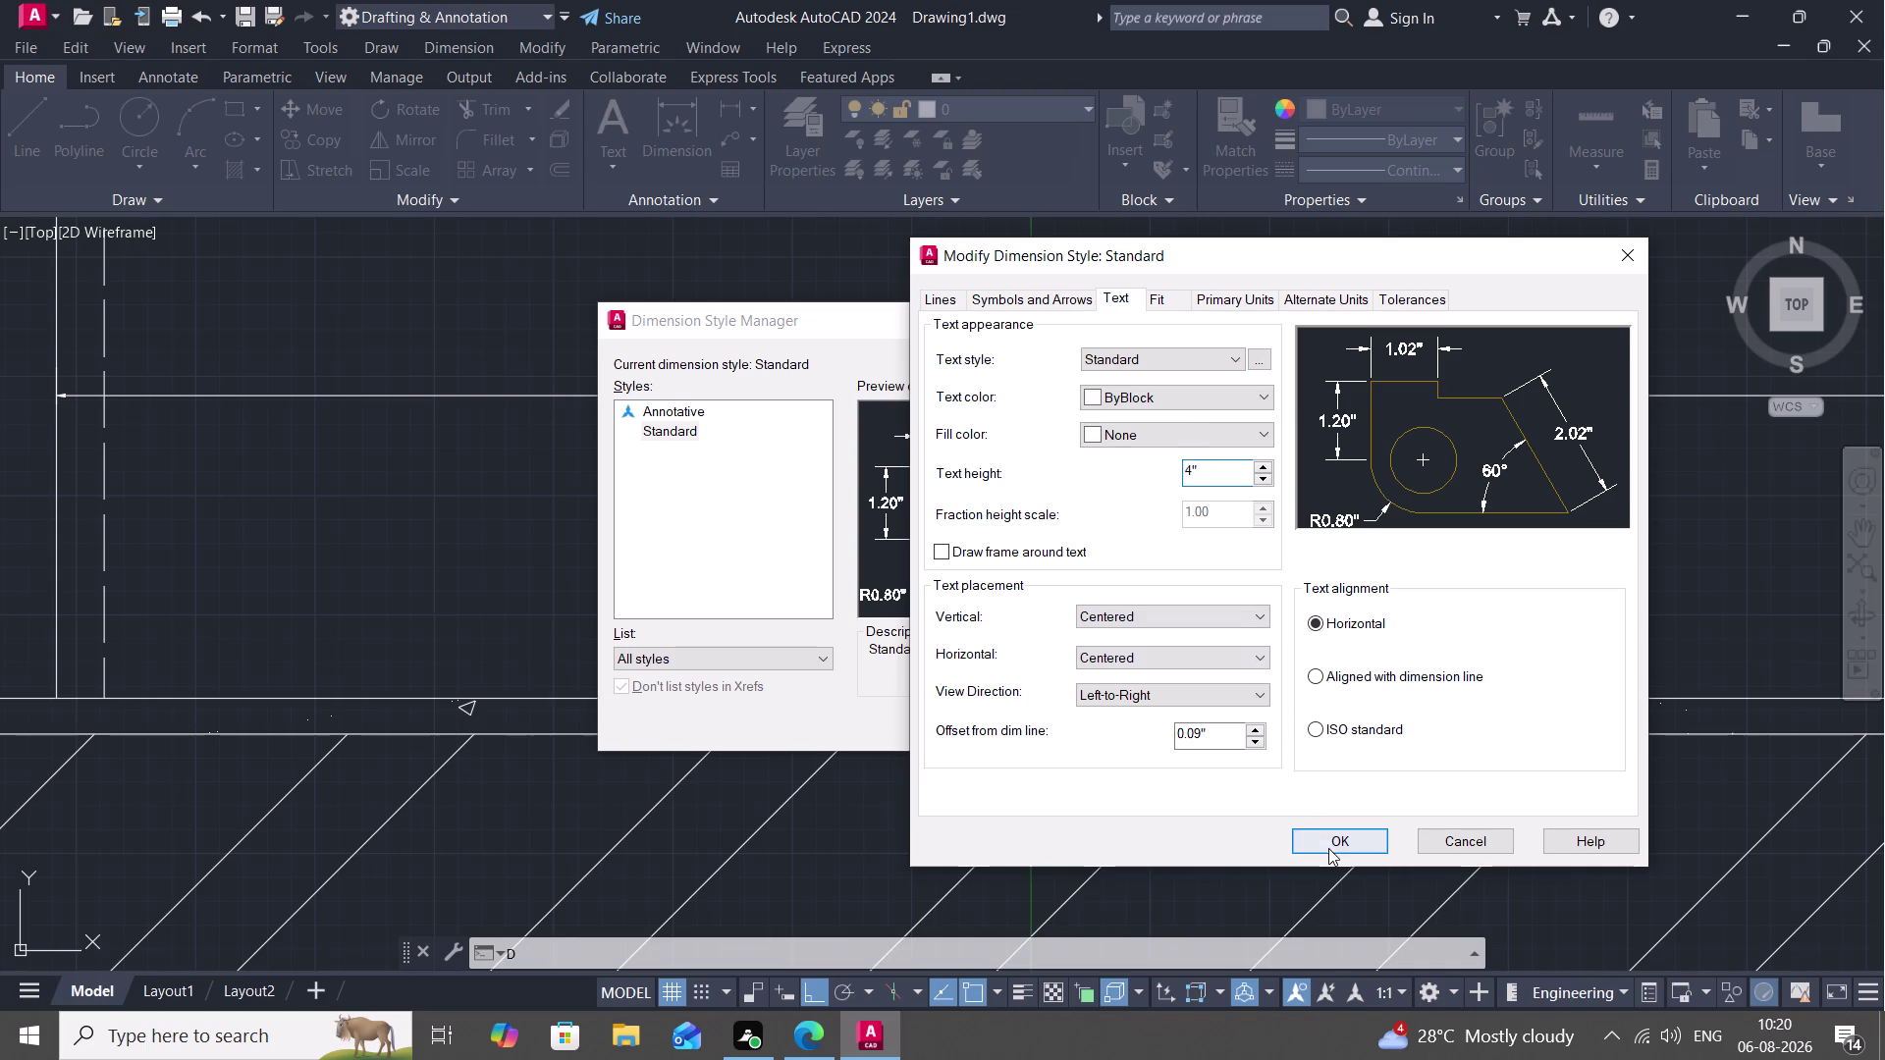
click(1322, 847)
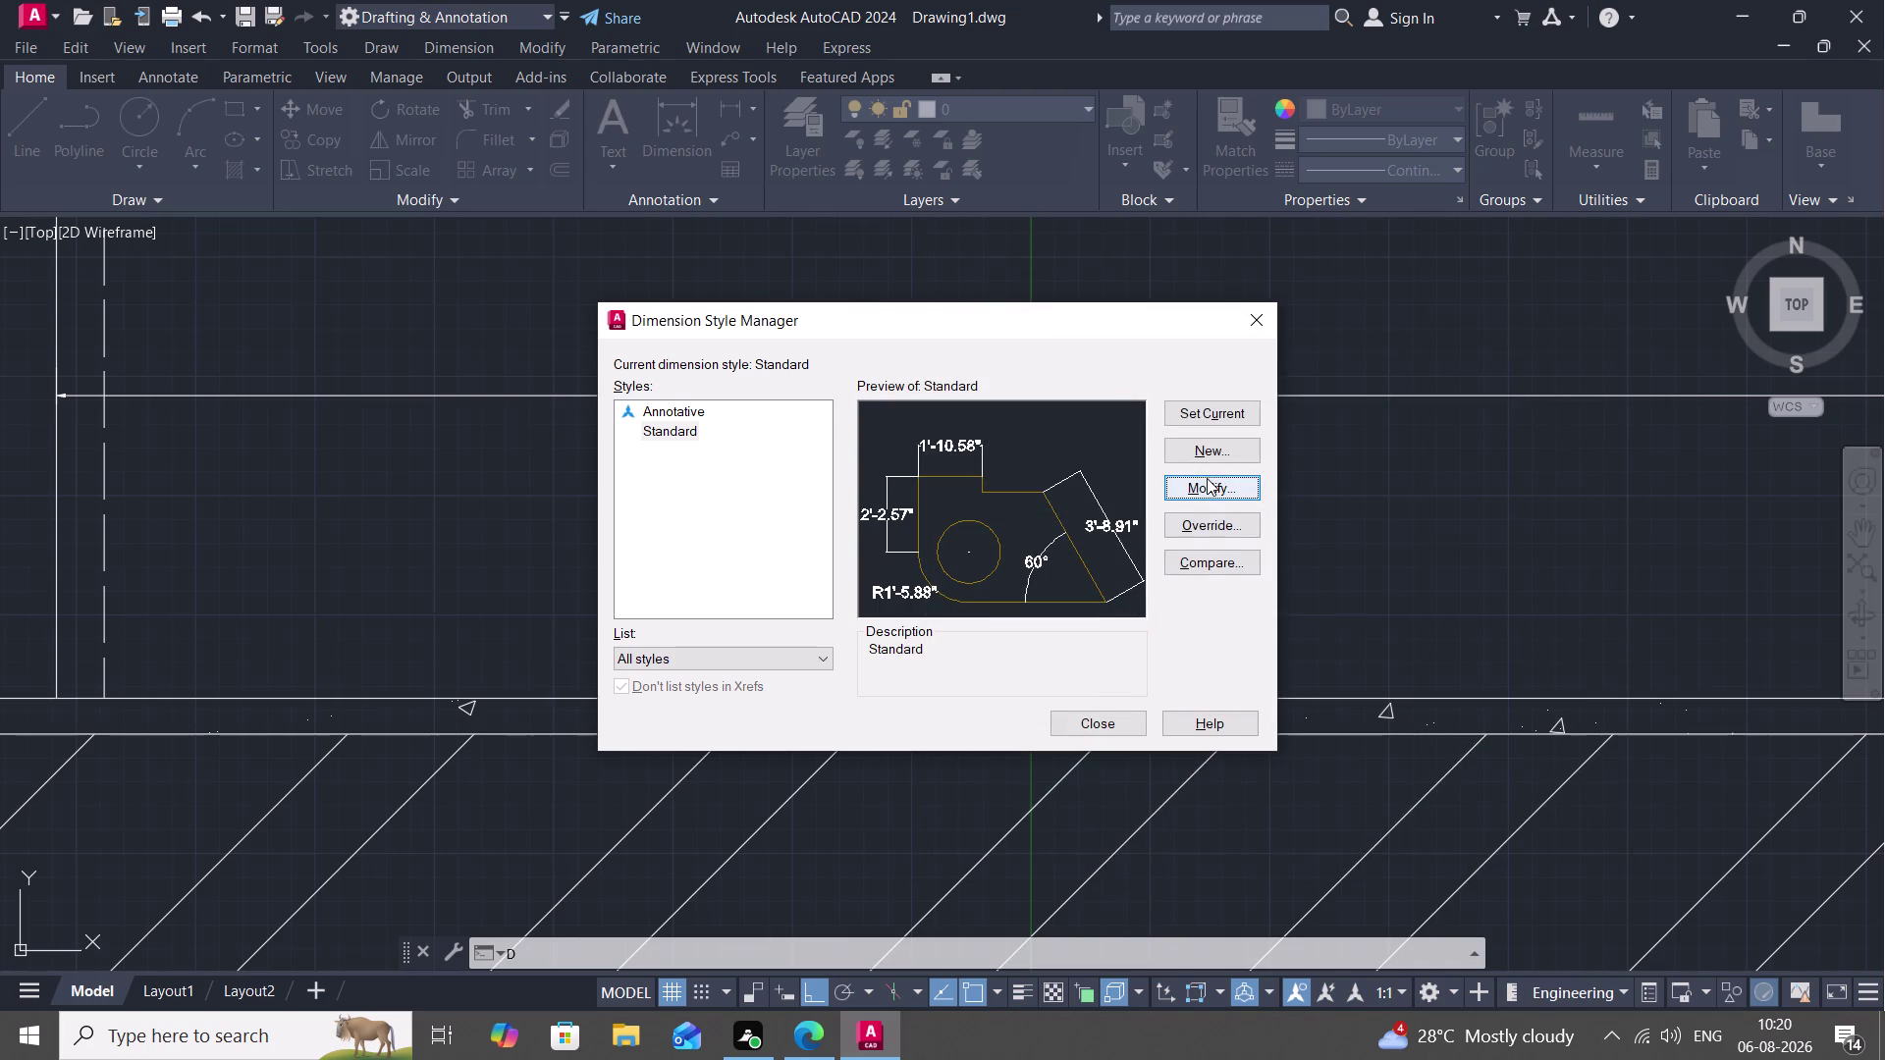
click(1216, 415)
click(1096, 718)
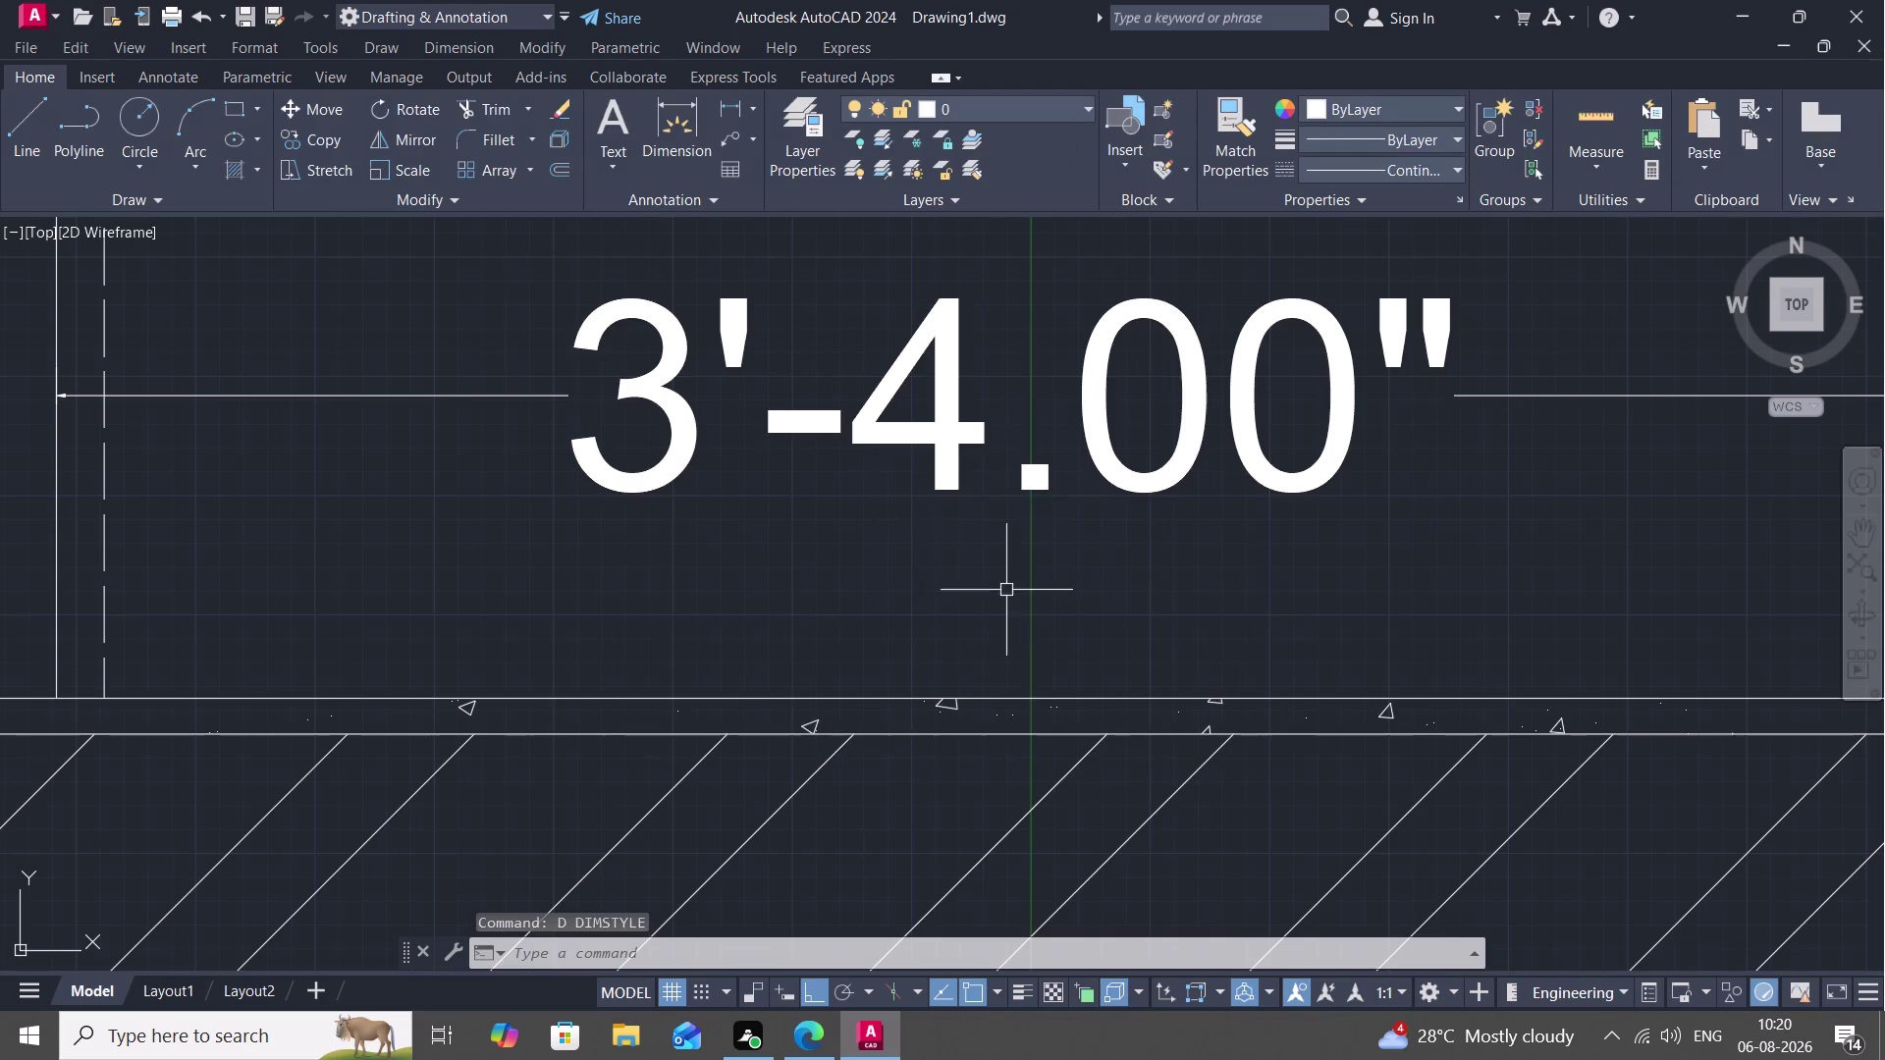
Dimension the landing at tread 11 from its top edge to the wall (3'-4.00").
scroll(down, 3)
scroll(down, 3)
scroll(down, 3)
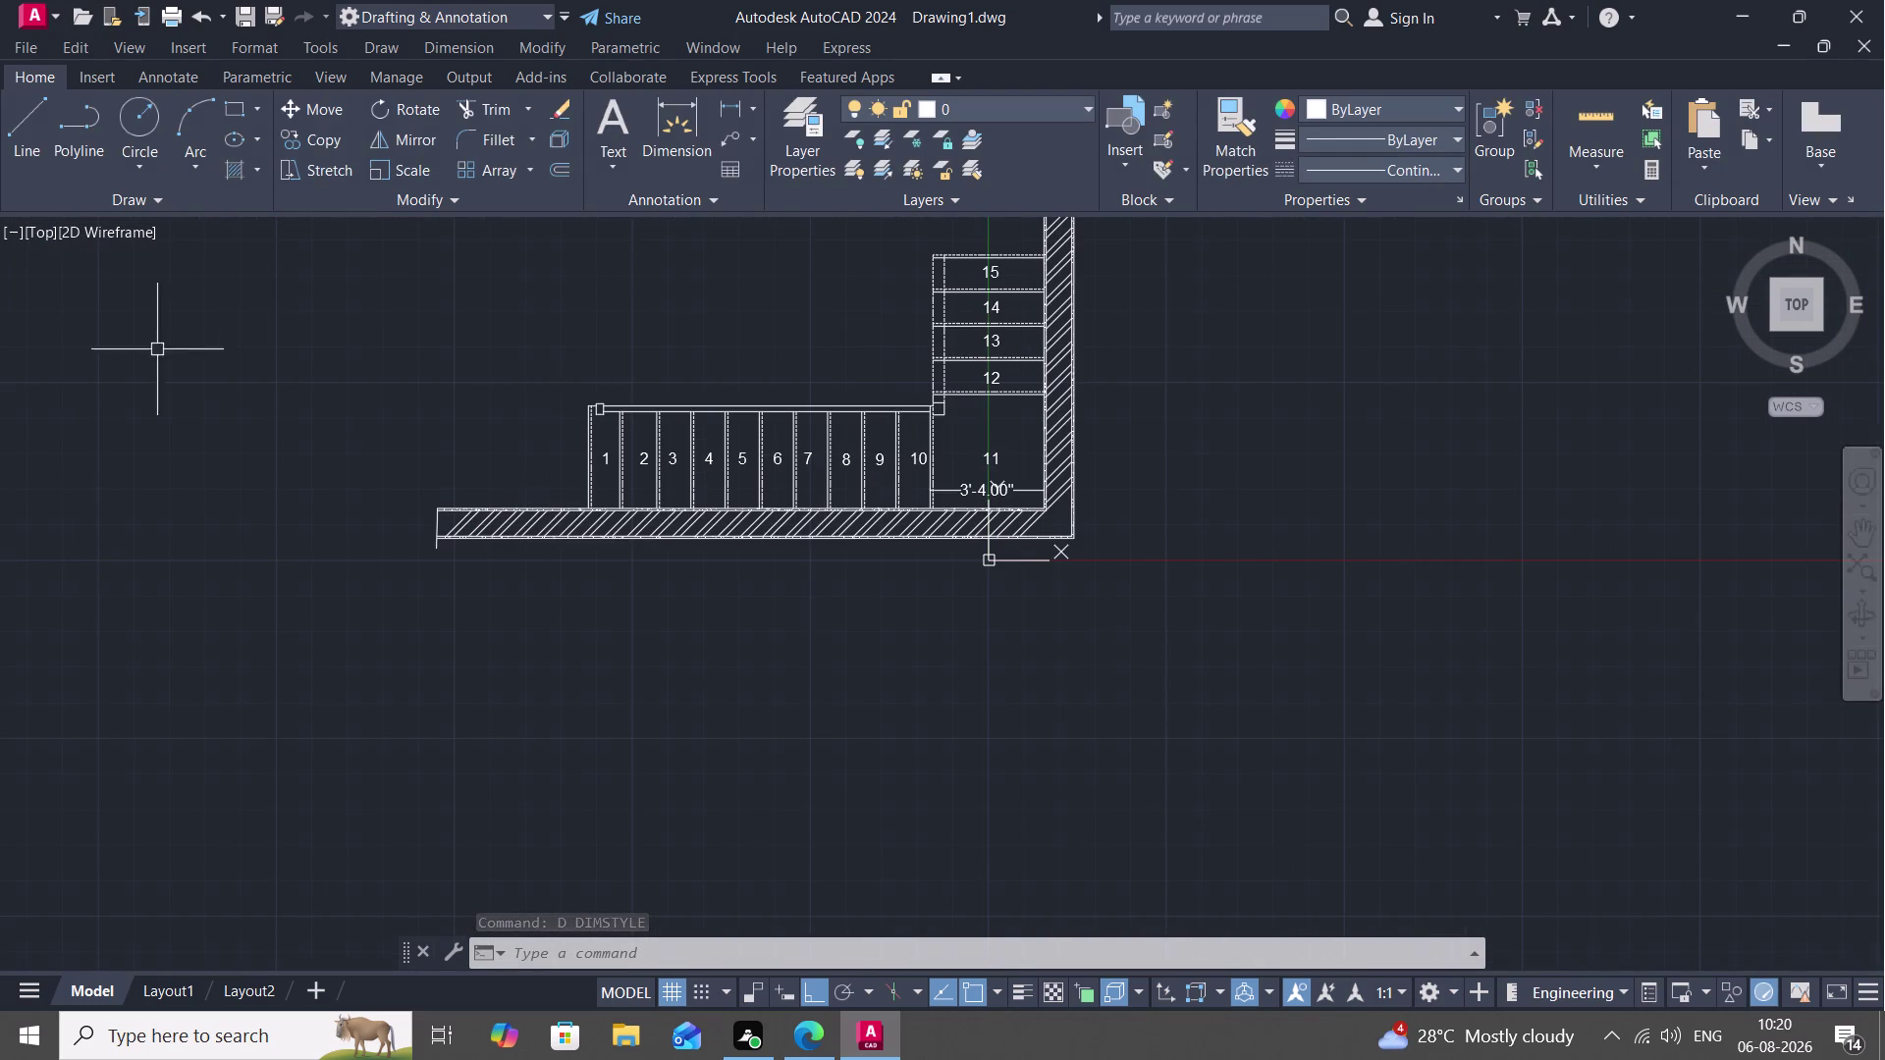
click(735, 100)
scroll(up, 3)
scroll(down, 3)
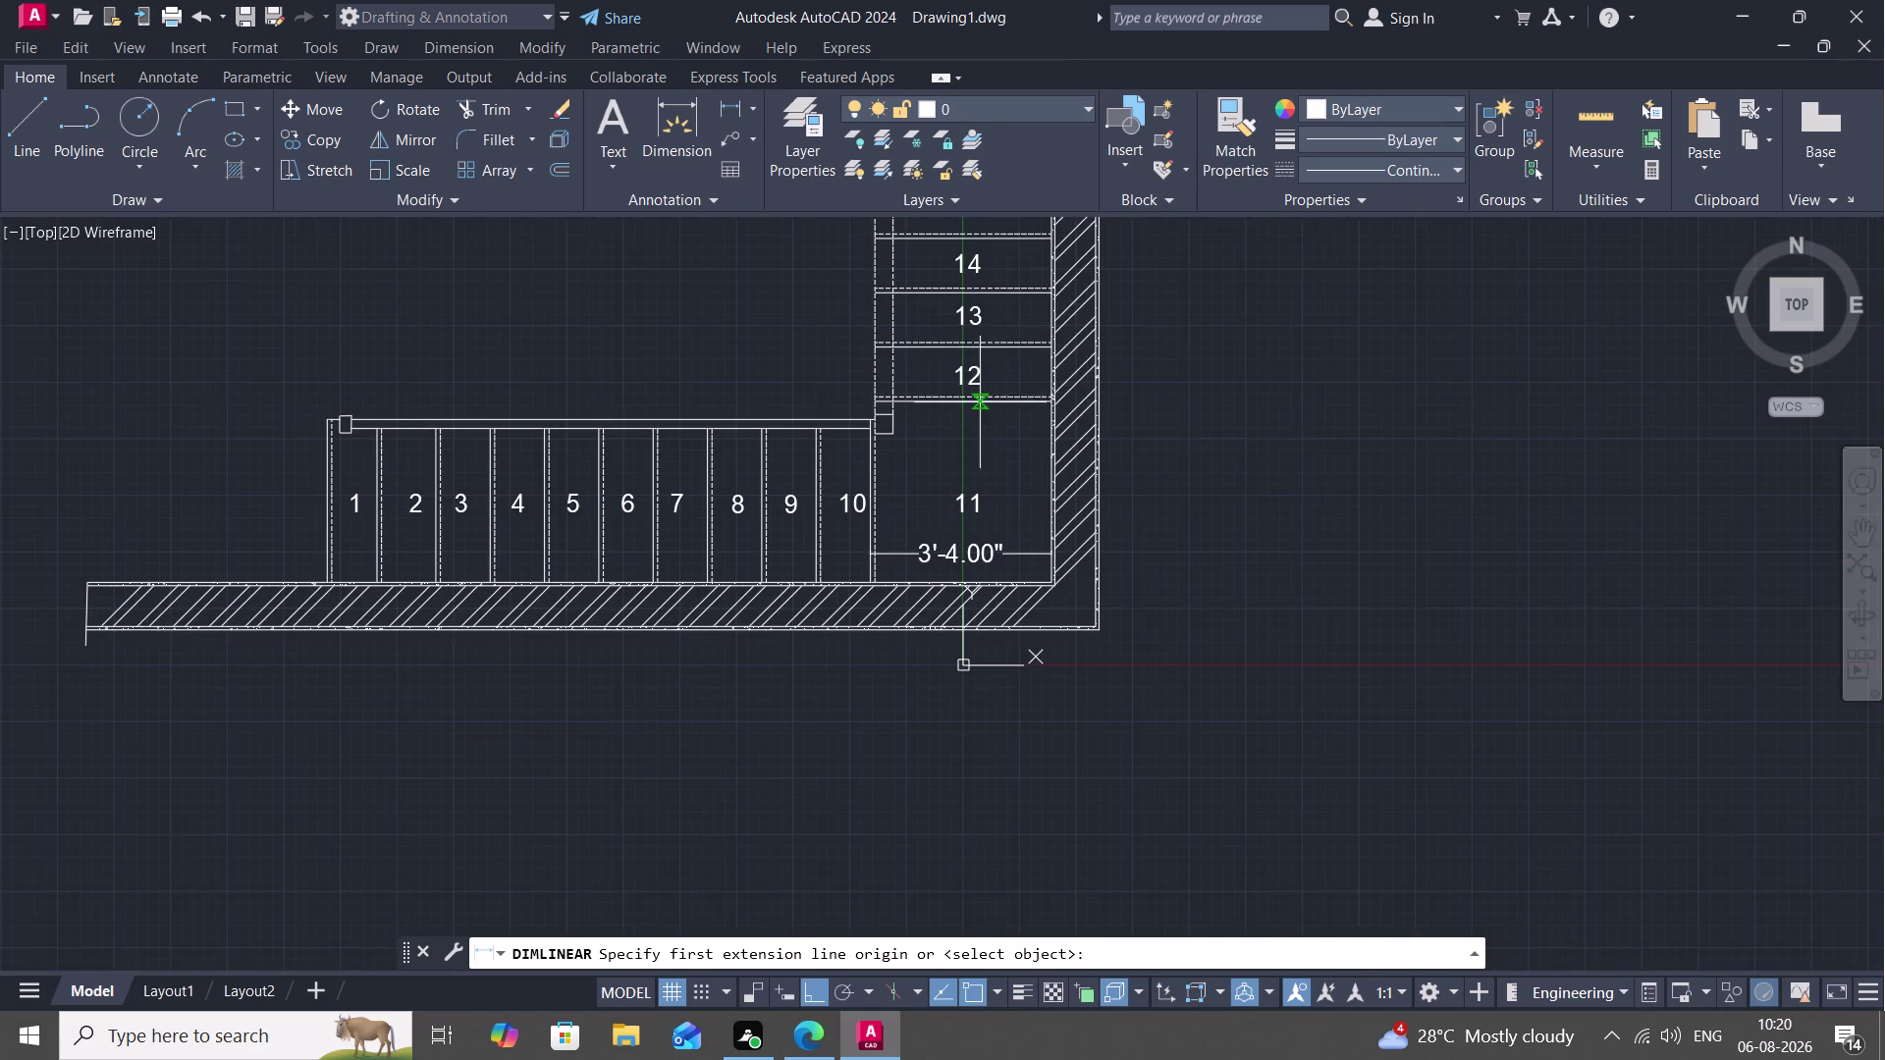
scroll(up, 3)
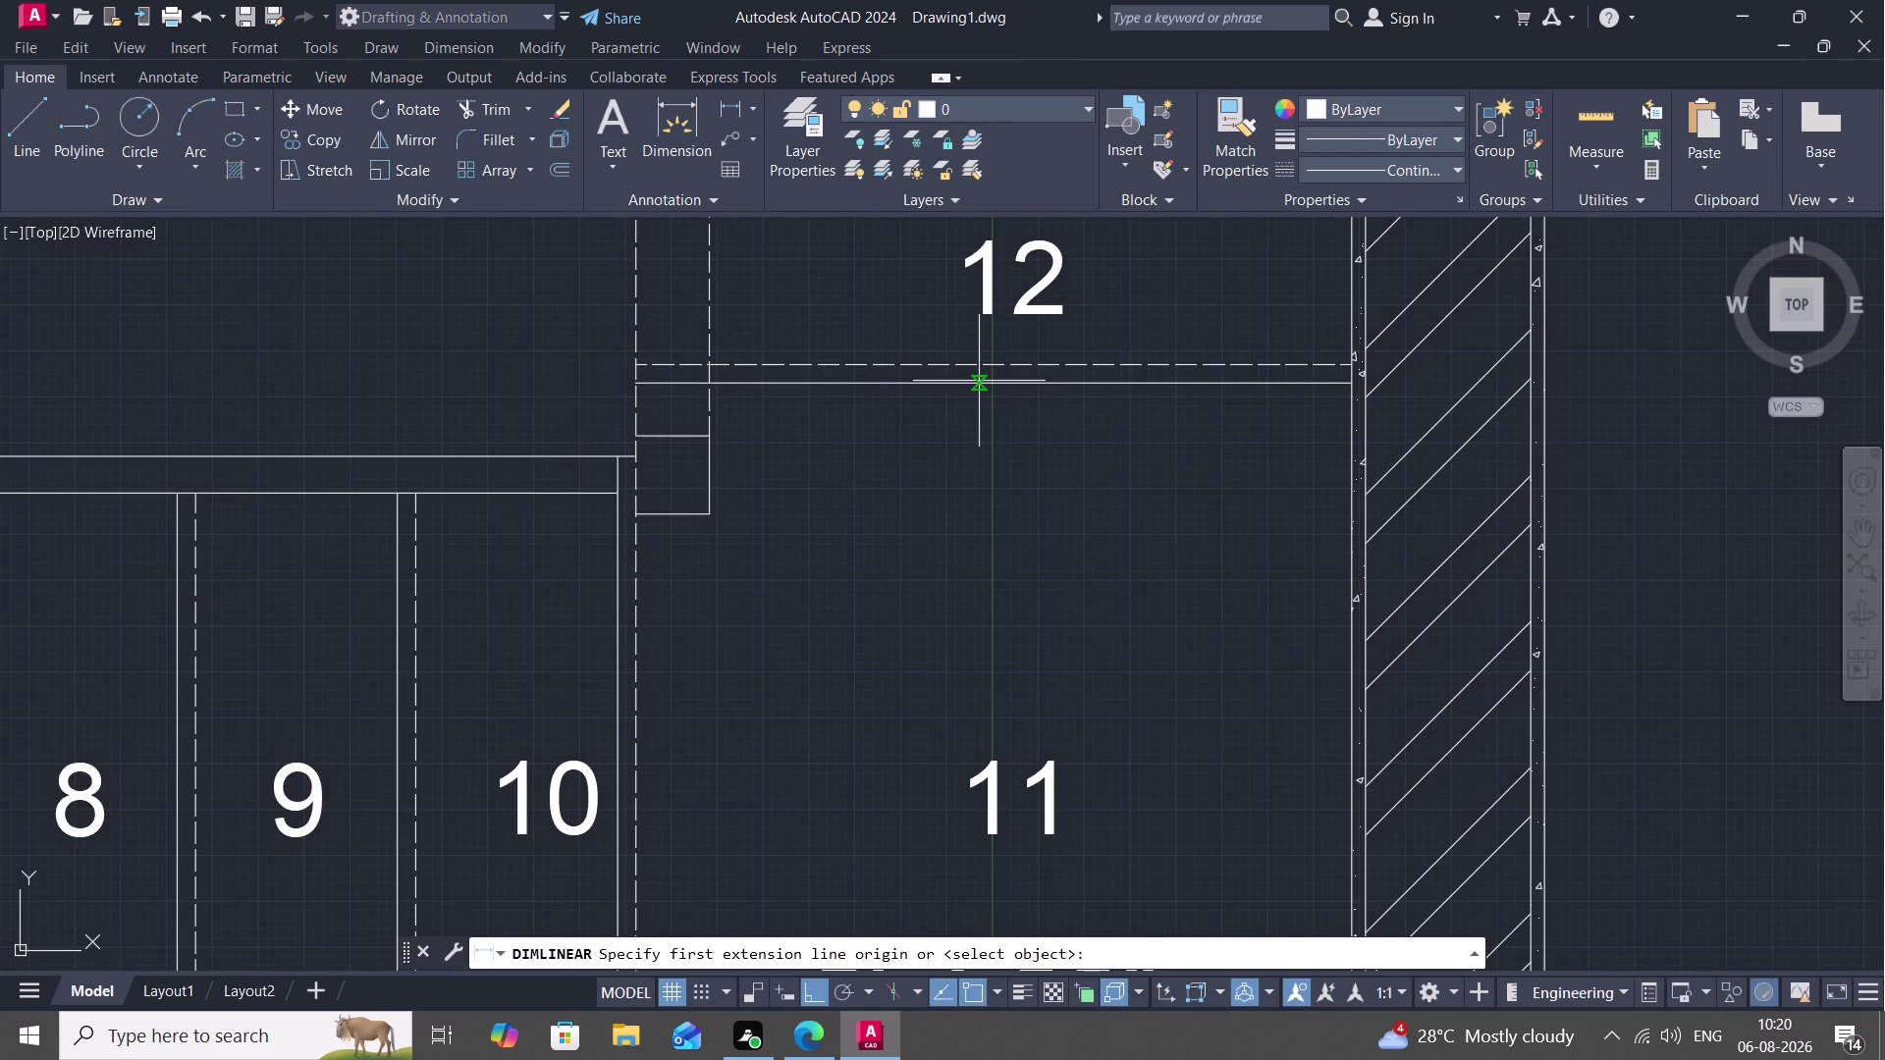
click(997, 382)
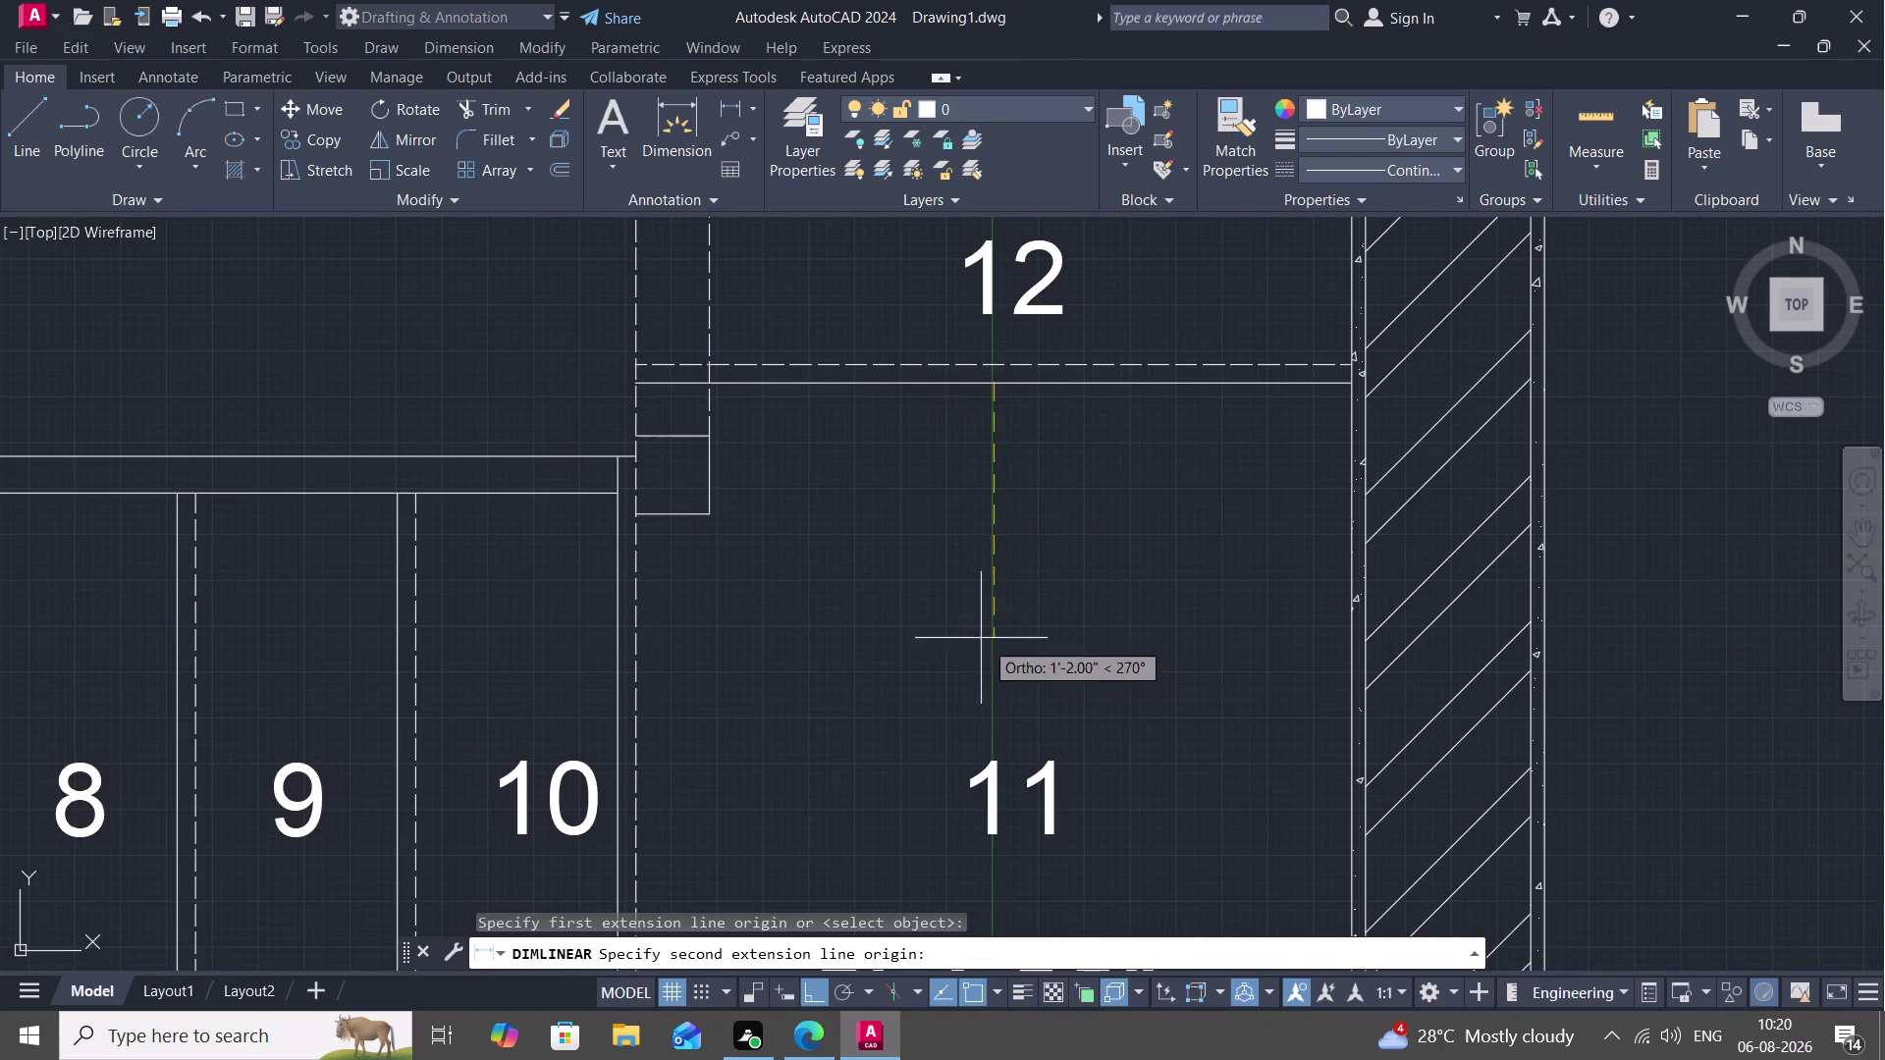
middle_drag(971, 632, 969, 100)
scroll(up, 3)
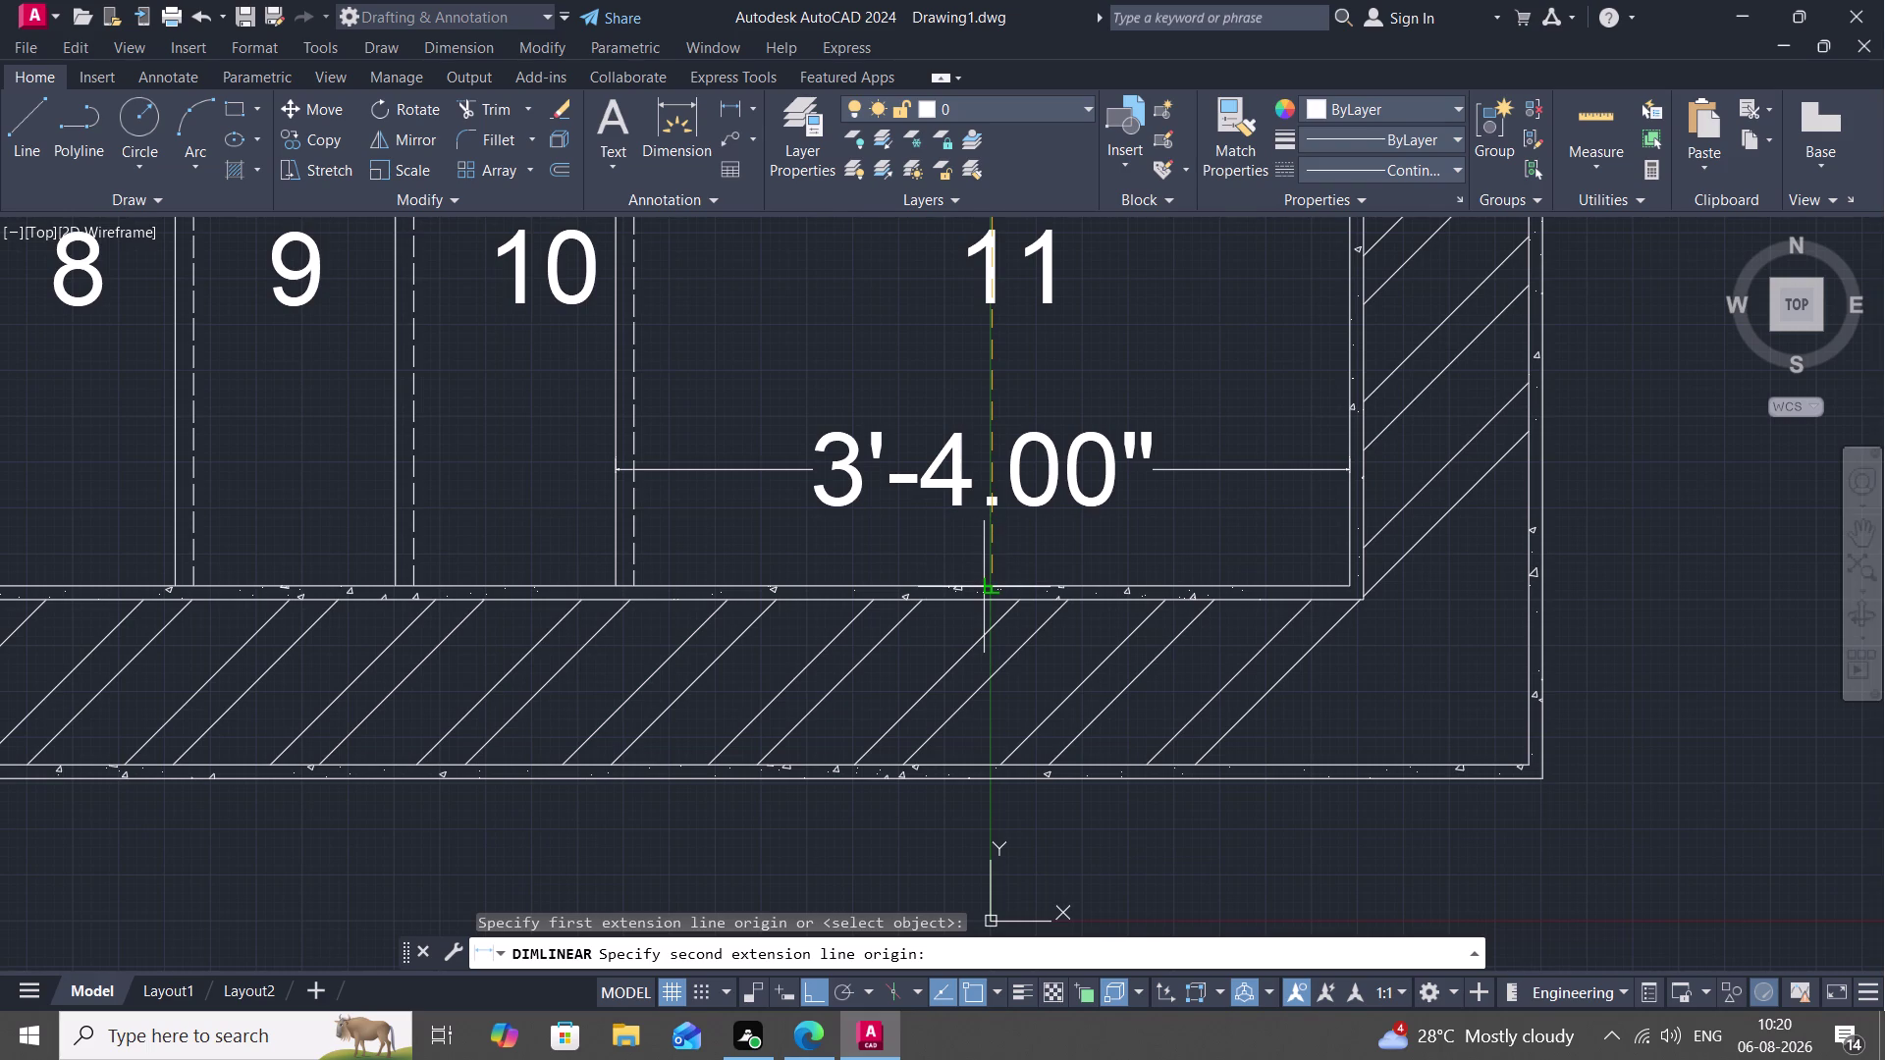
scroll(up, 3)
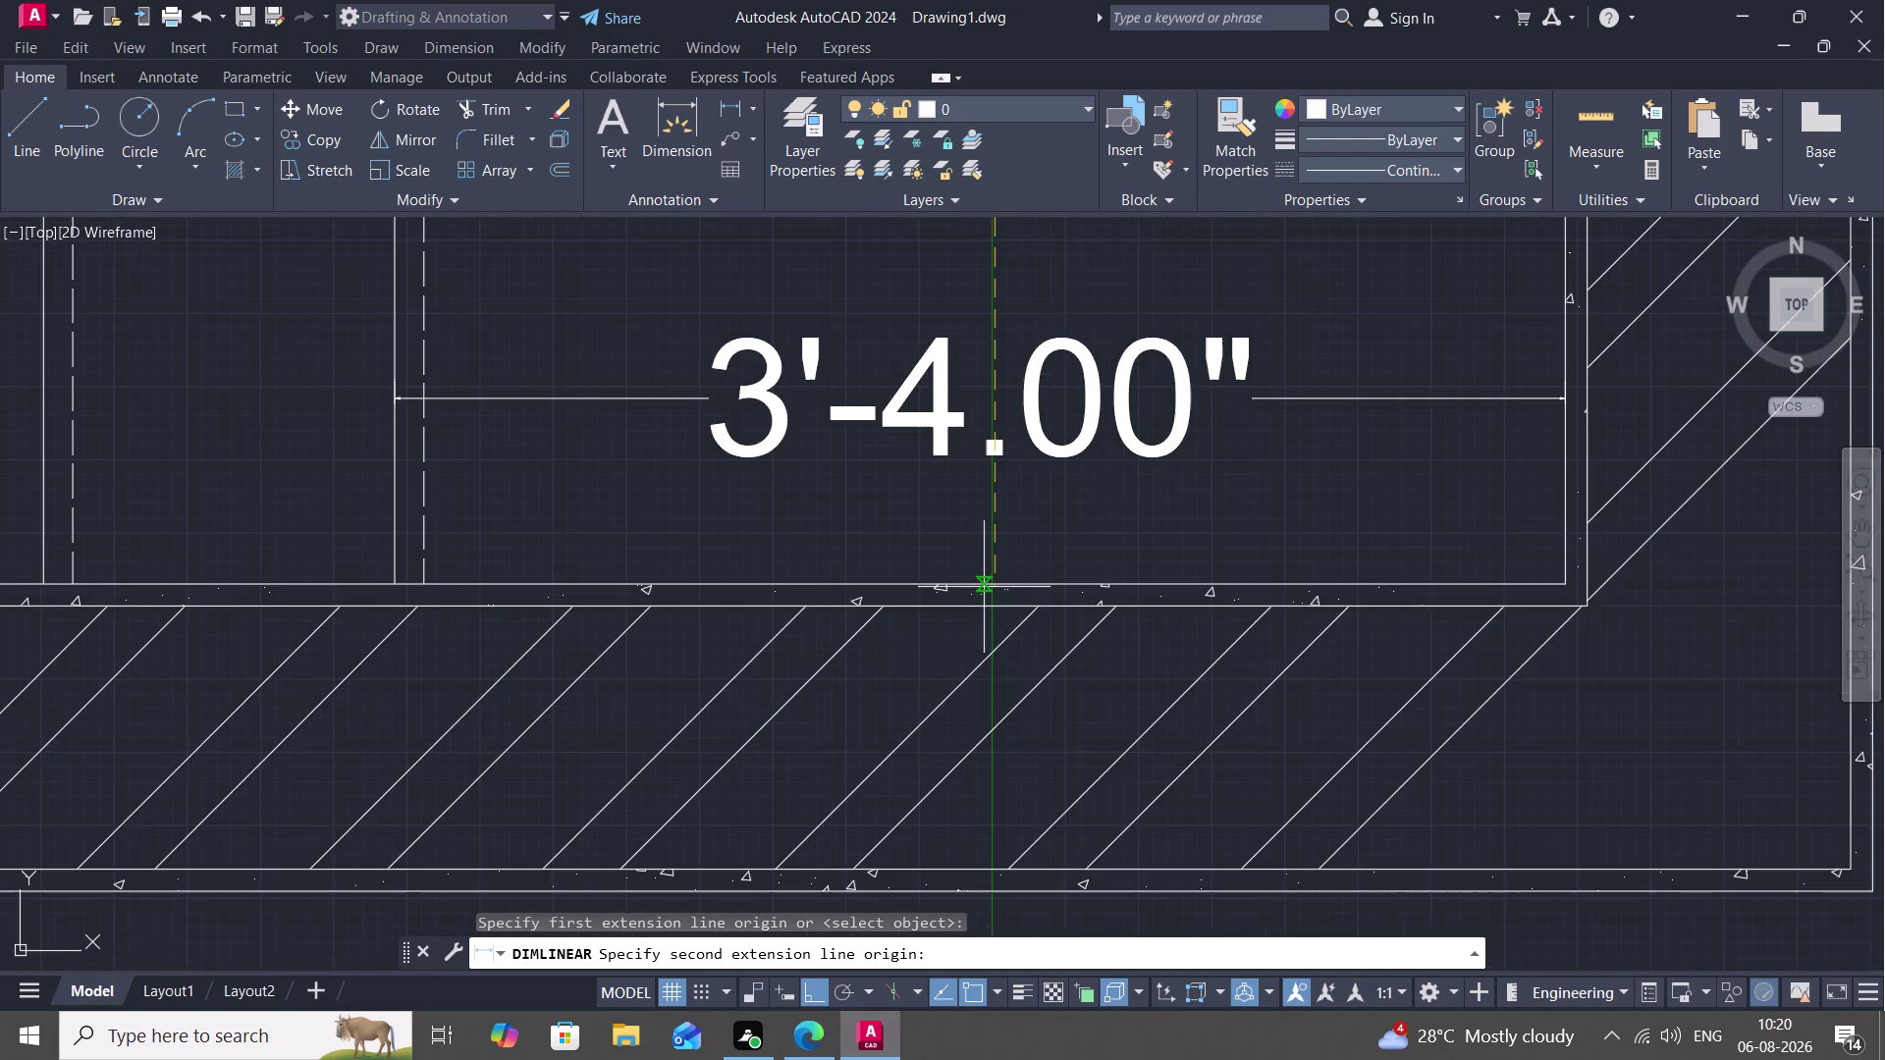
scroll(up, 3)
click(1005, 570)
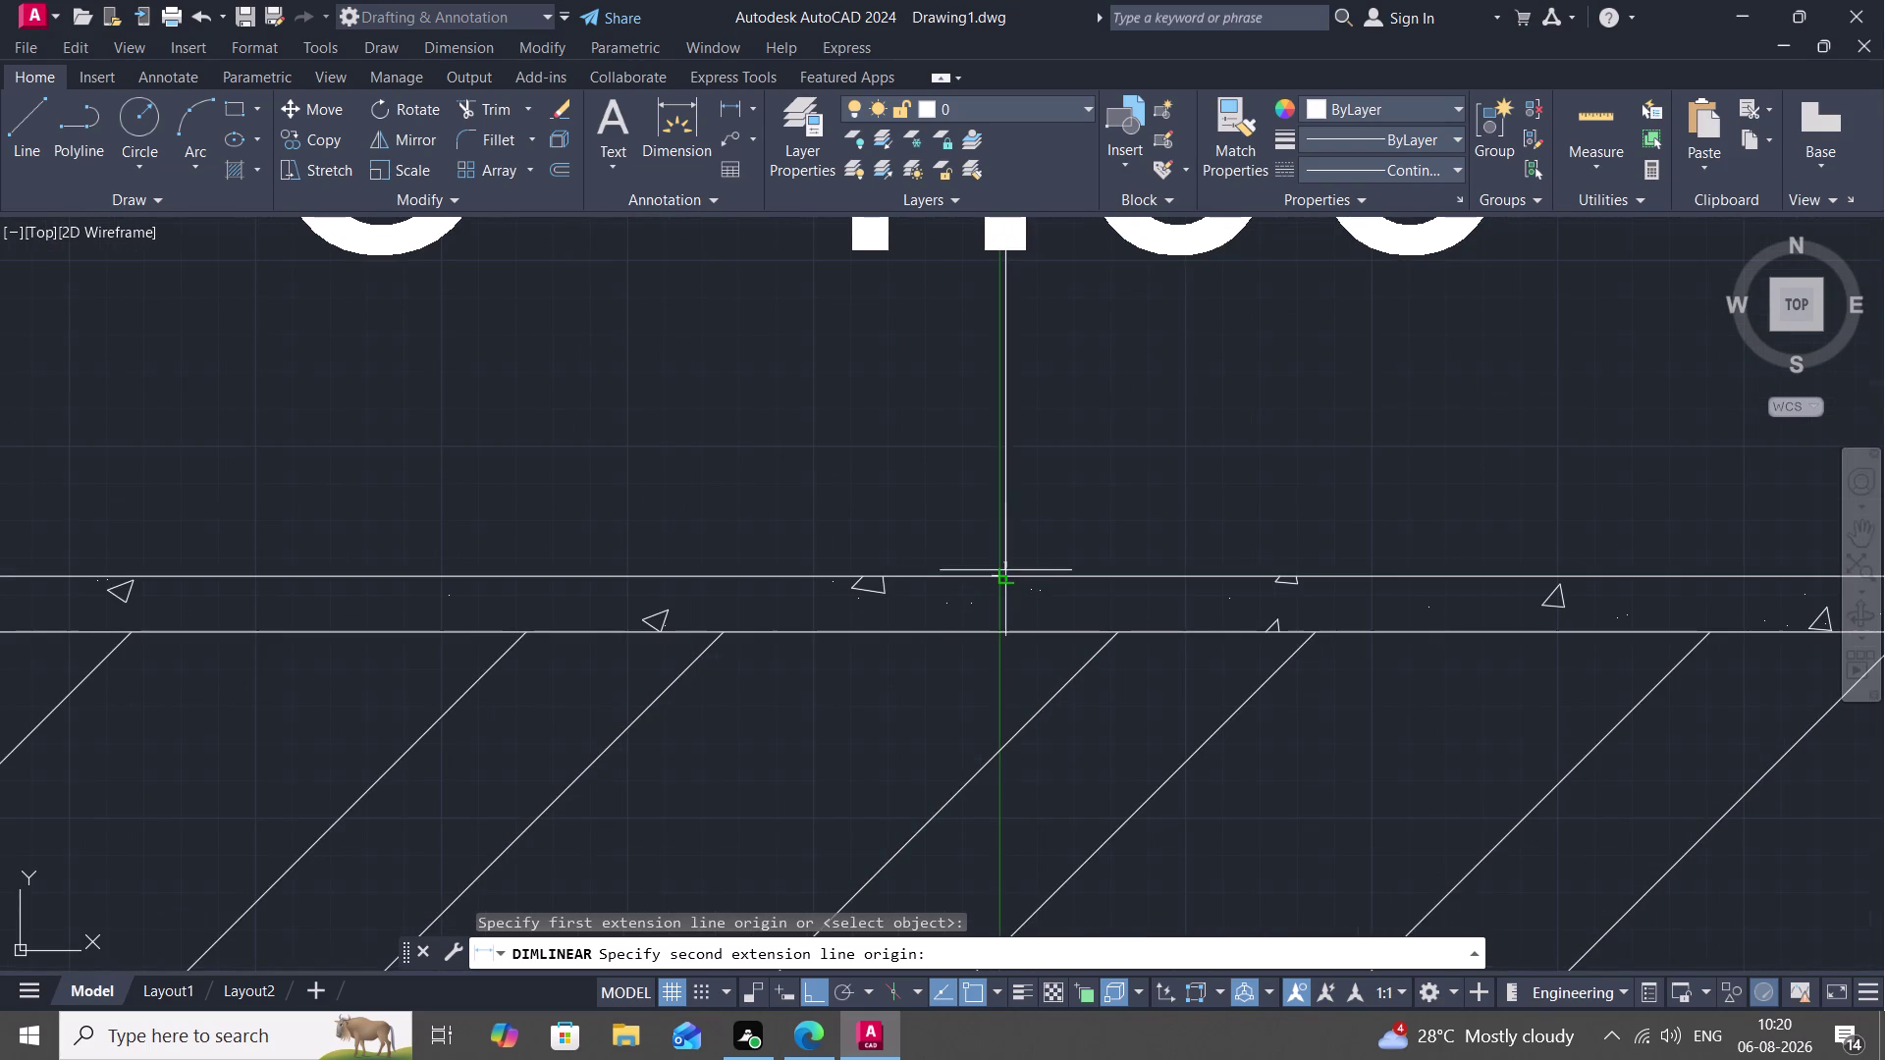
click(1004, 542)
scroll(down, 3)
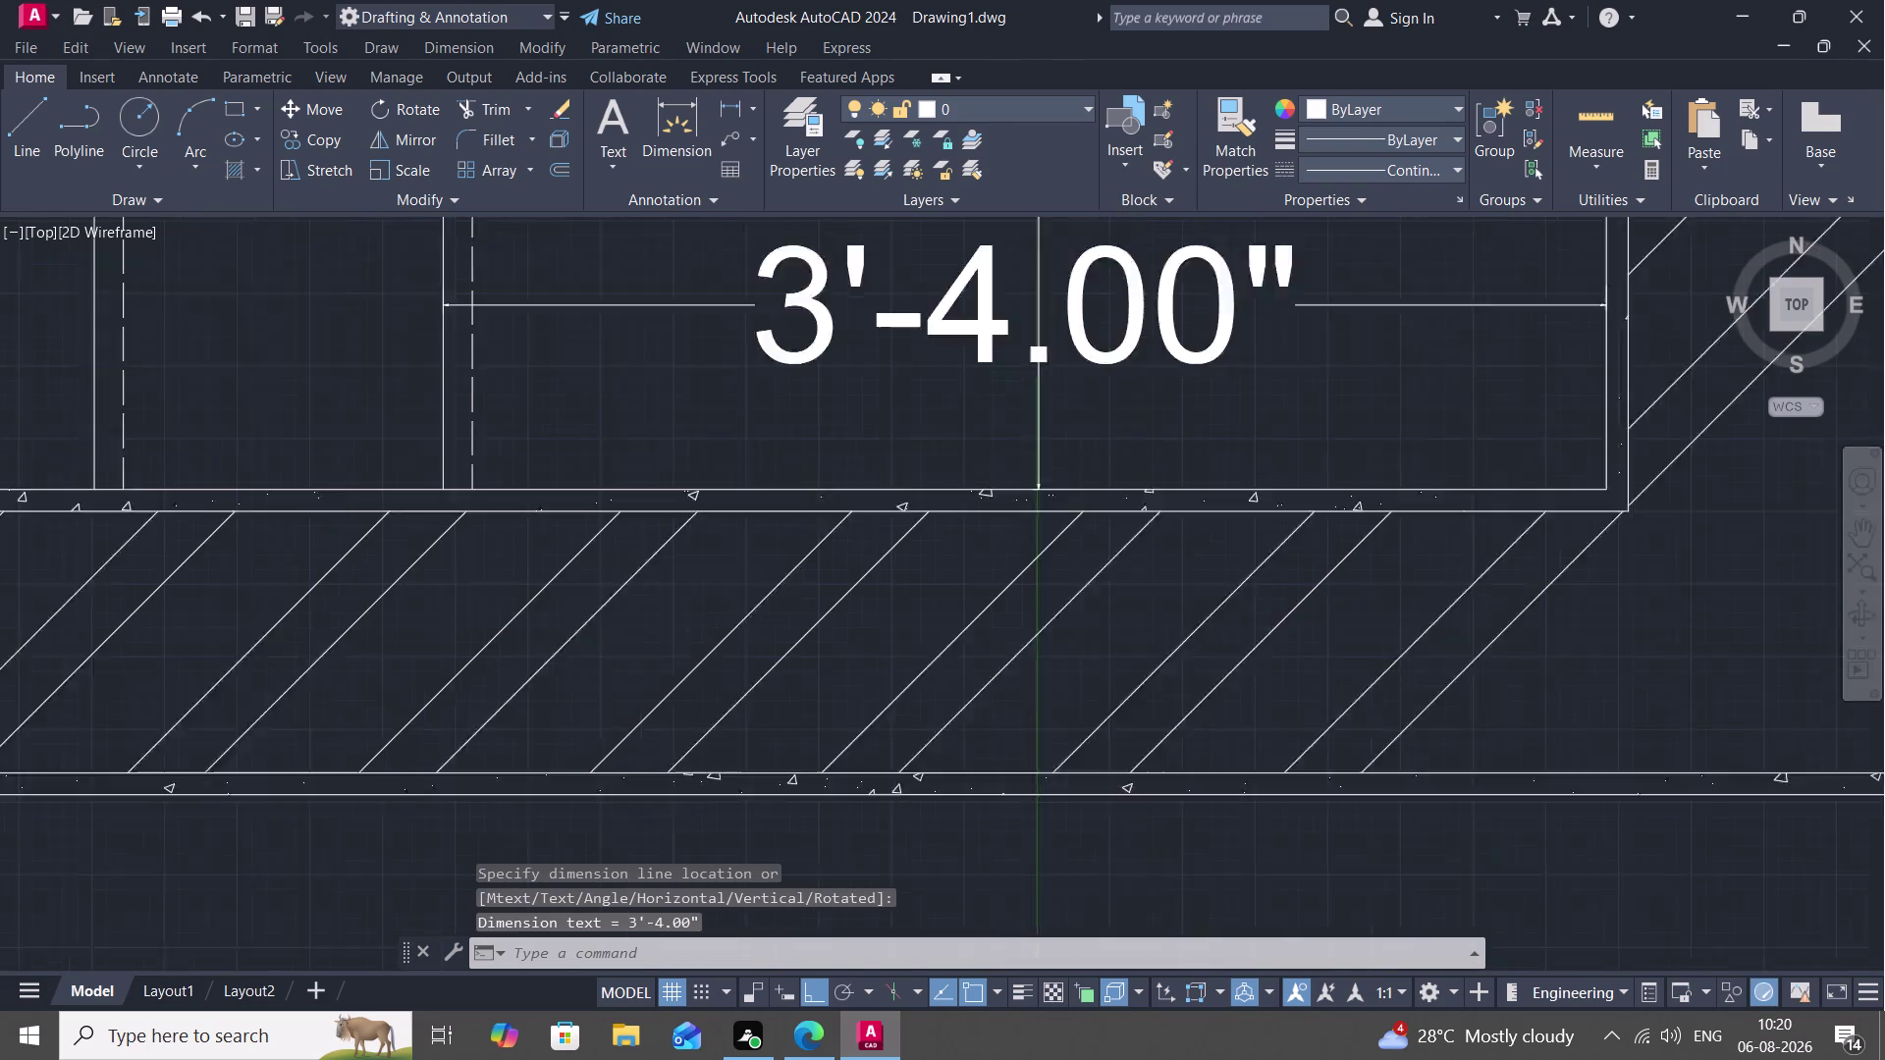
scroll(down, 3)
scroll(down, 3)
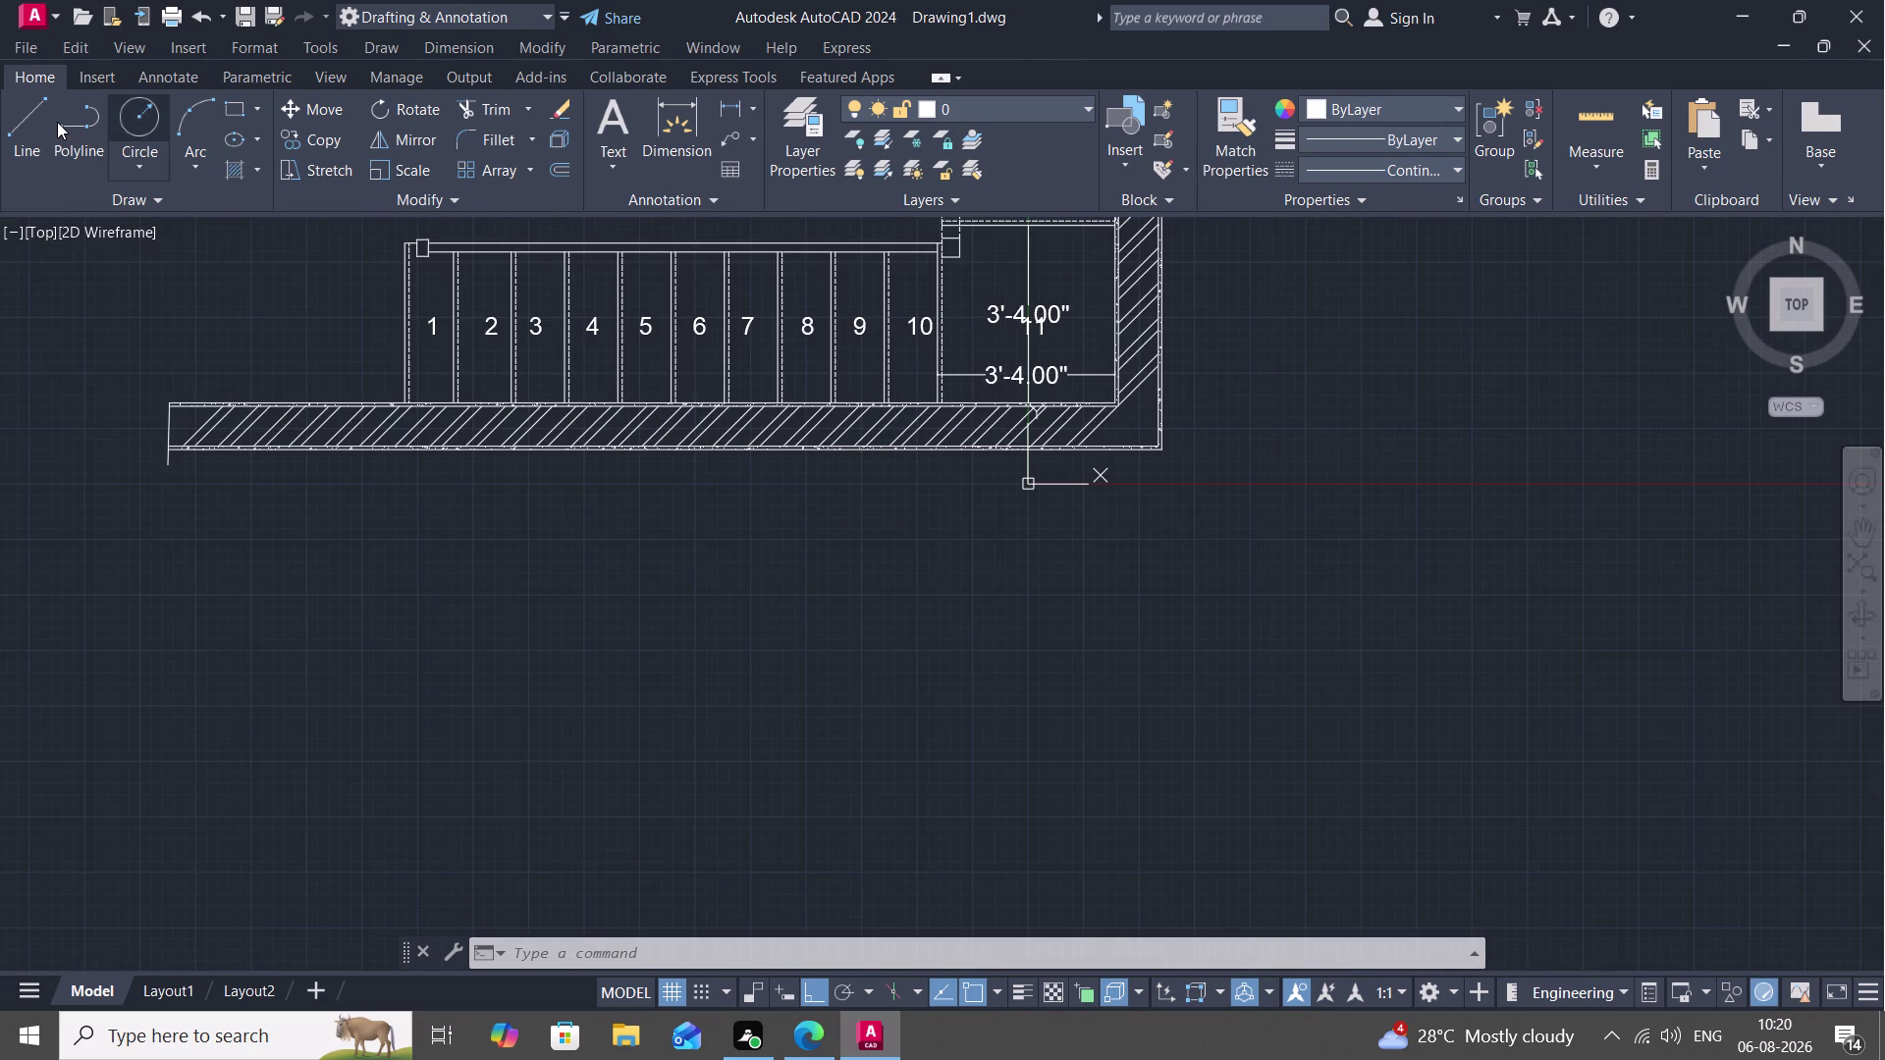
Move the landing number 11 rightward, clear of the 3'-4.00" dimension text.
key(m)
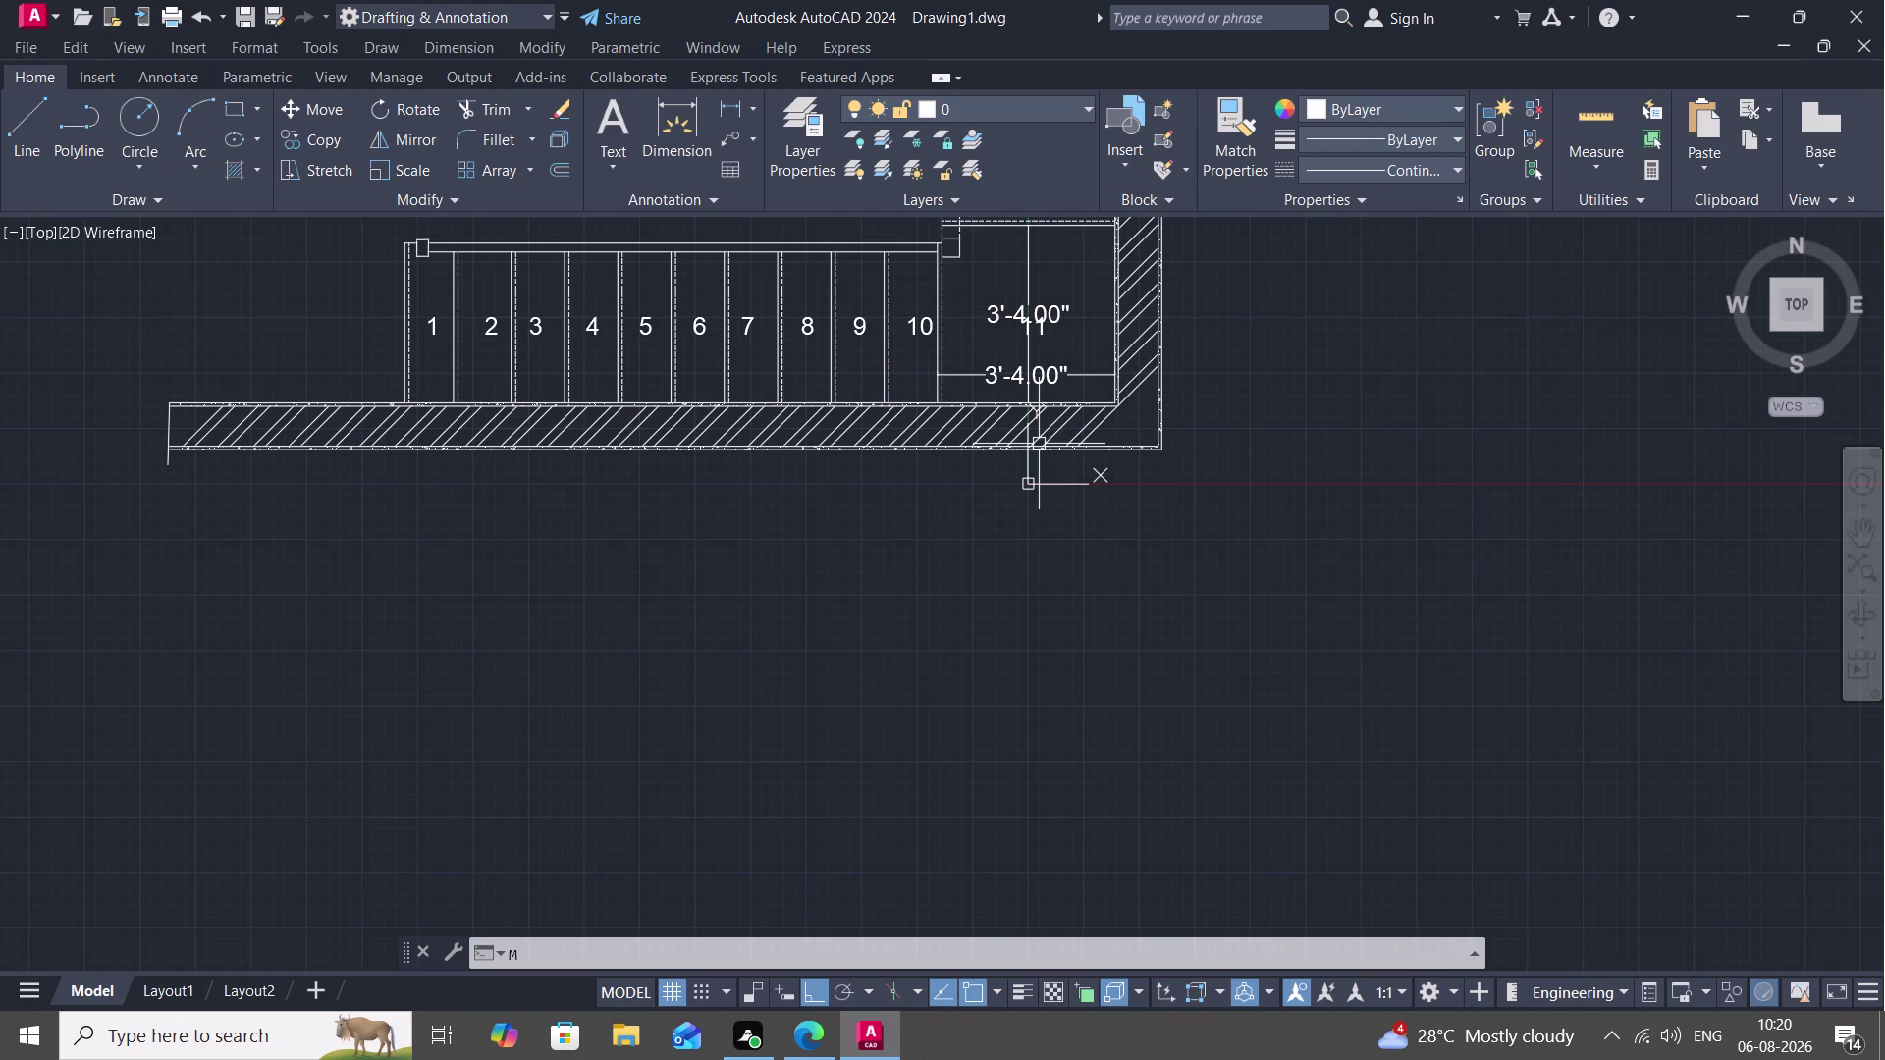
key(space)
click(1043, 337)
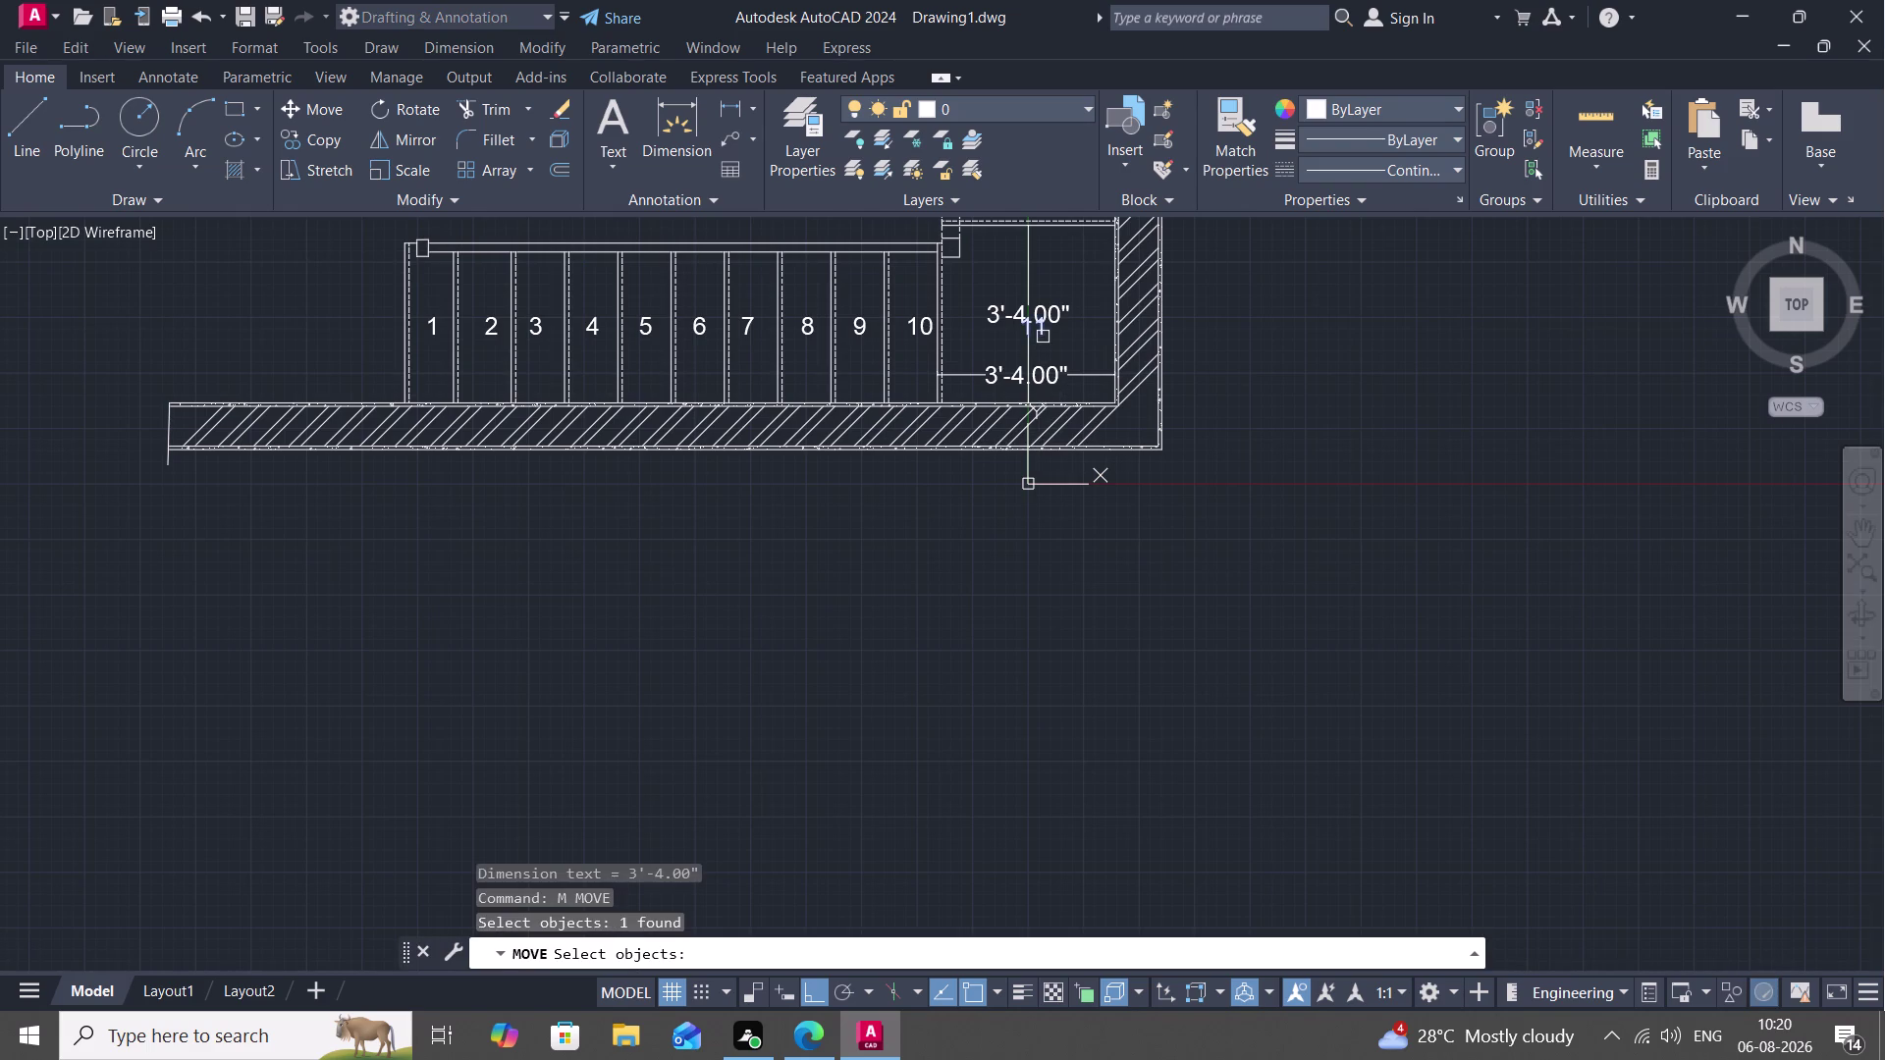
right_click(1043, 335)
click(1042, 336)
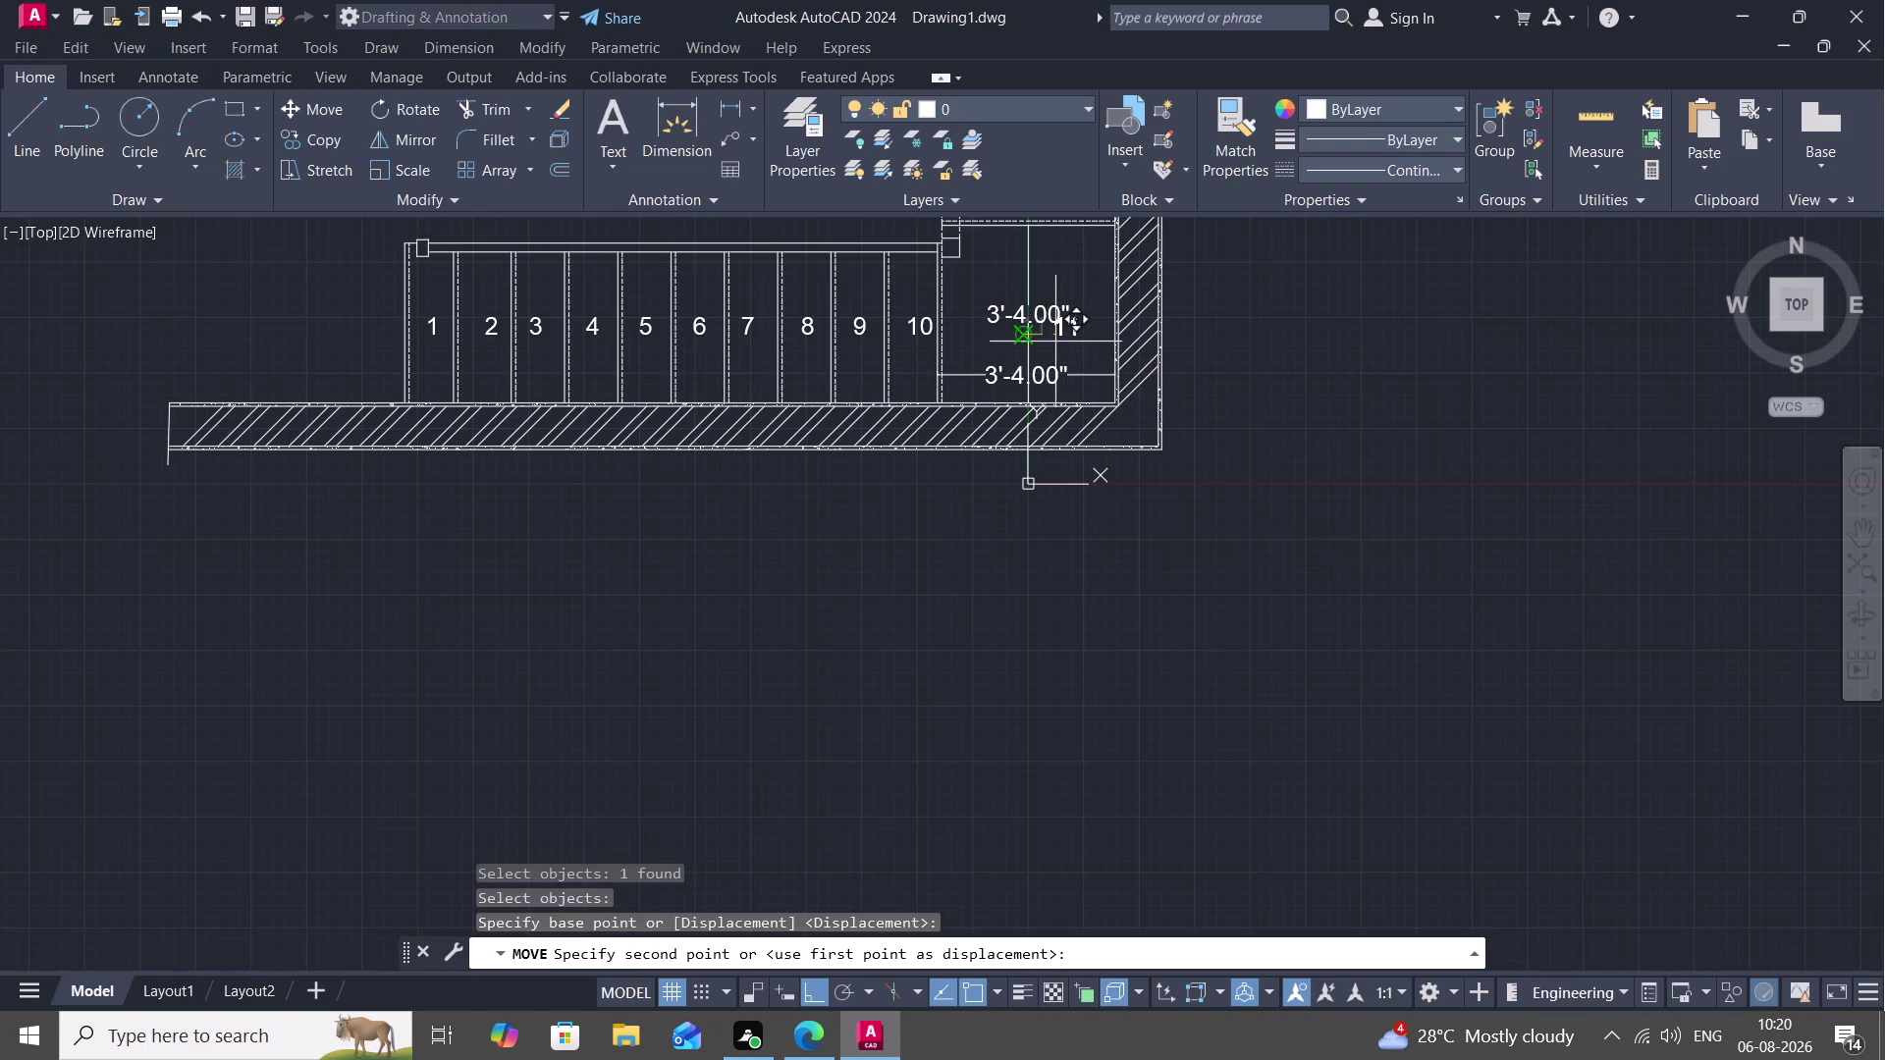
key(F8)
click(1059, 349)
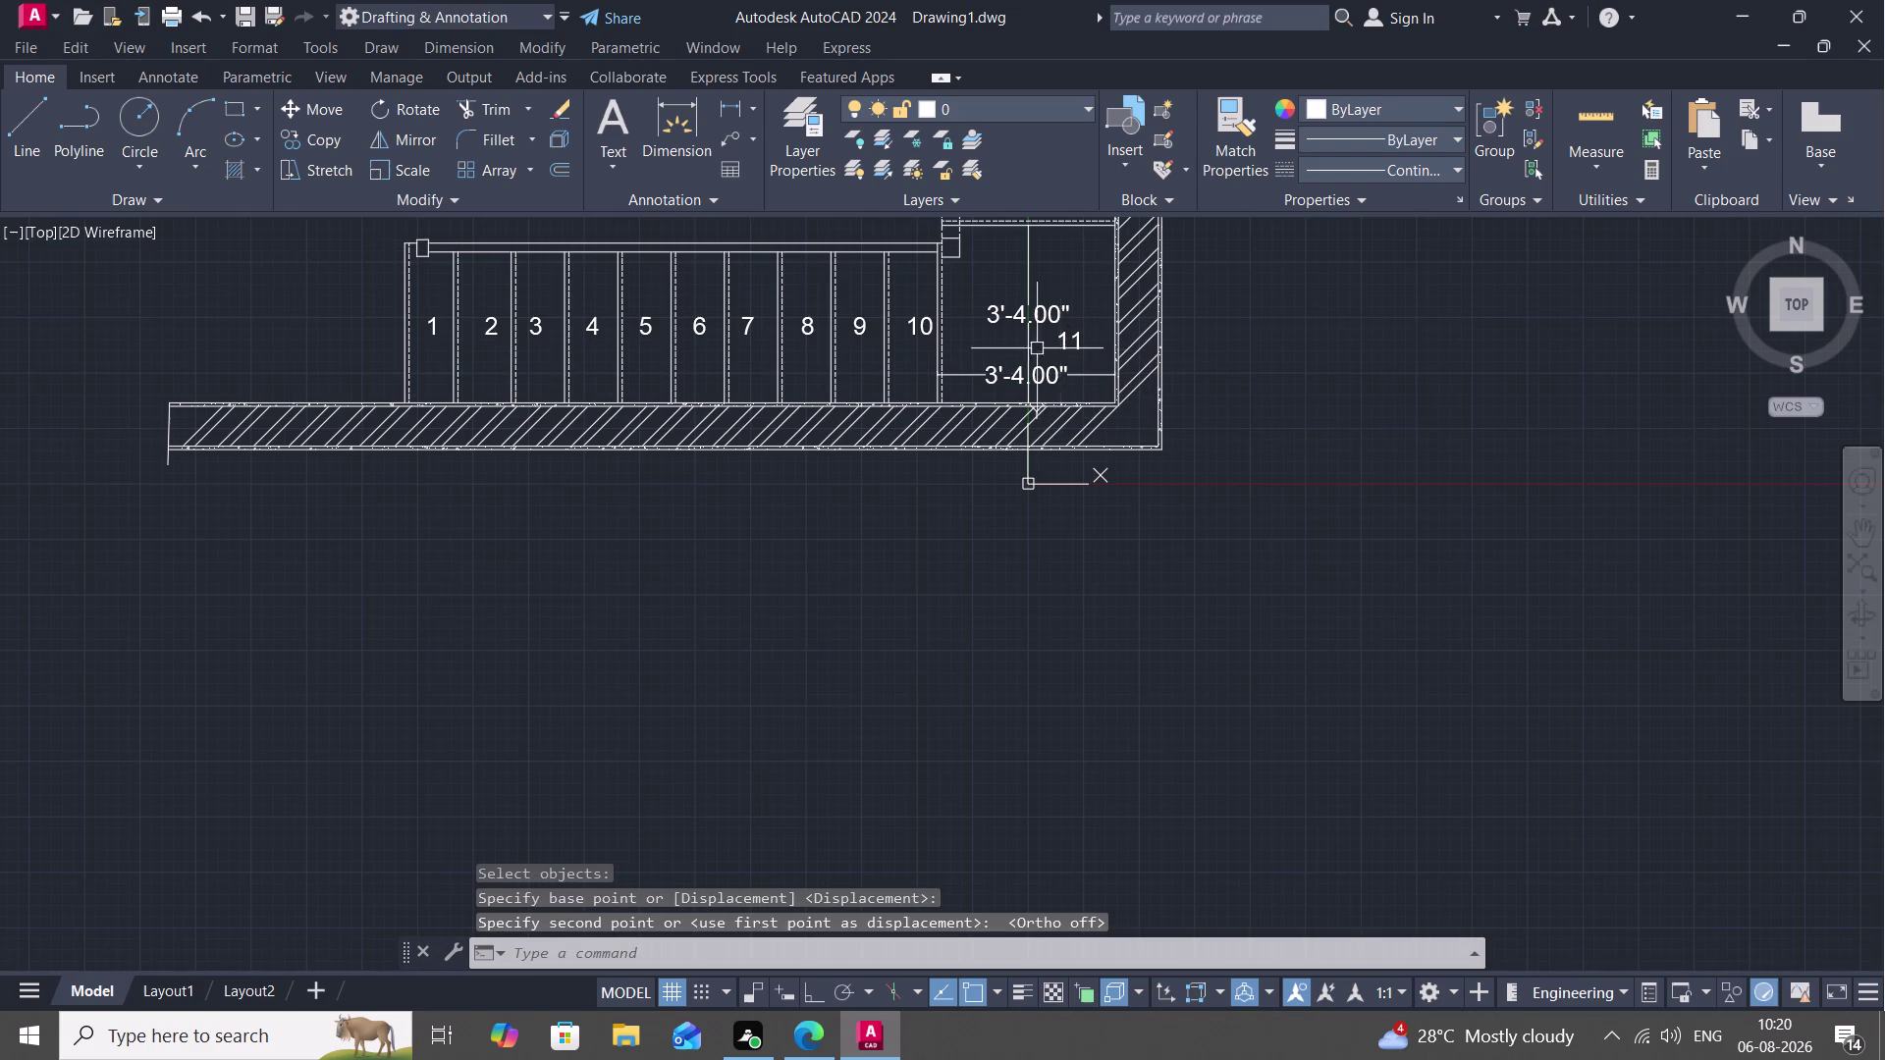
scroll(down, 3)
middle_drag(703, 416, 824, 407)
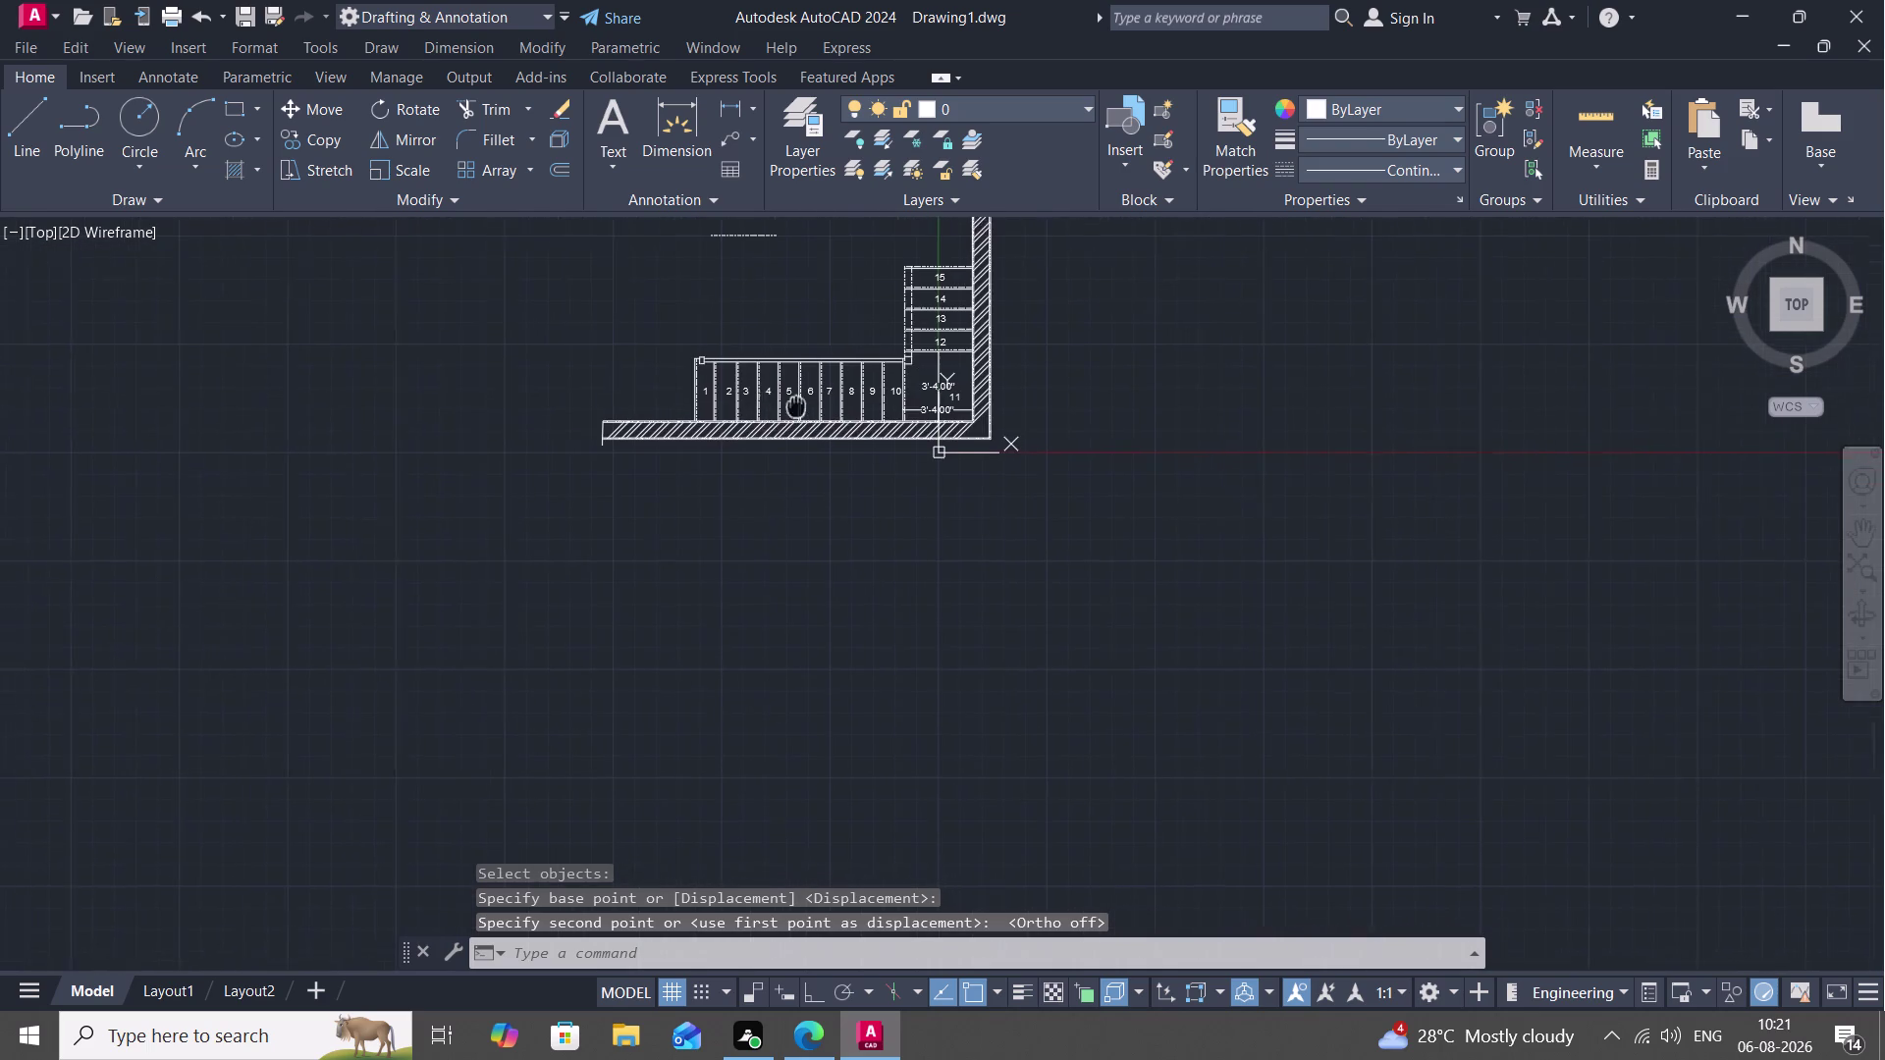
middle_drag(823, 407, 958, 408)
scroll(up, 3)
scroll(down, 3)
middle_drag(1007, 438, 1127, 519)
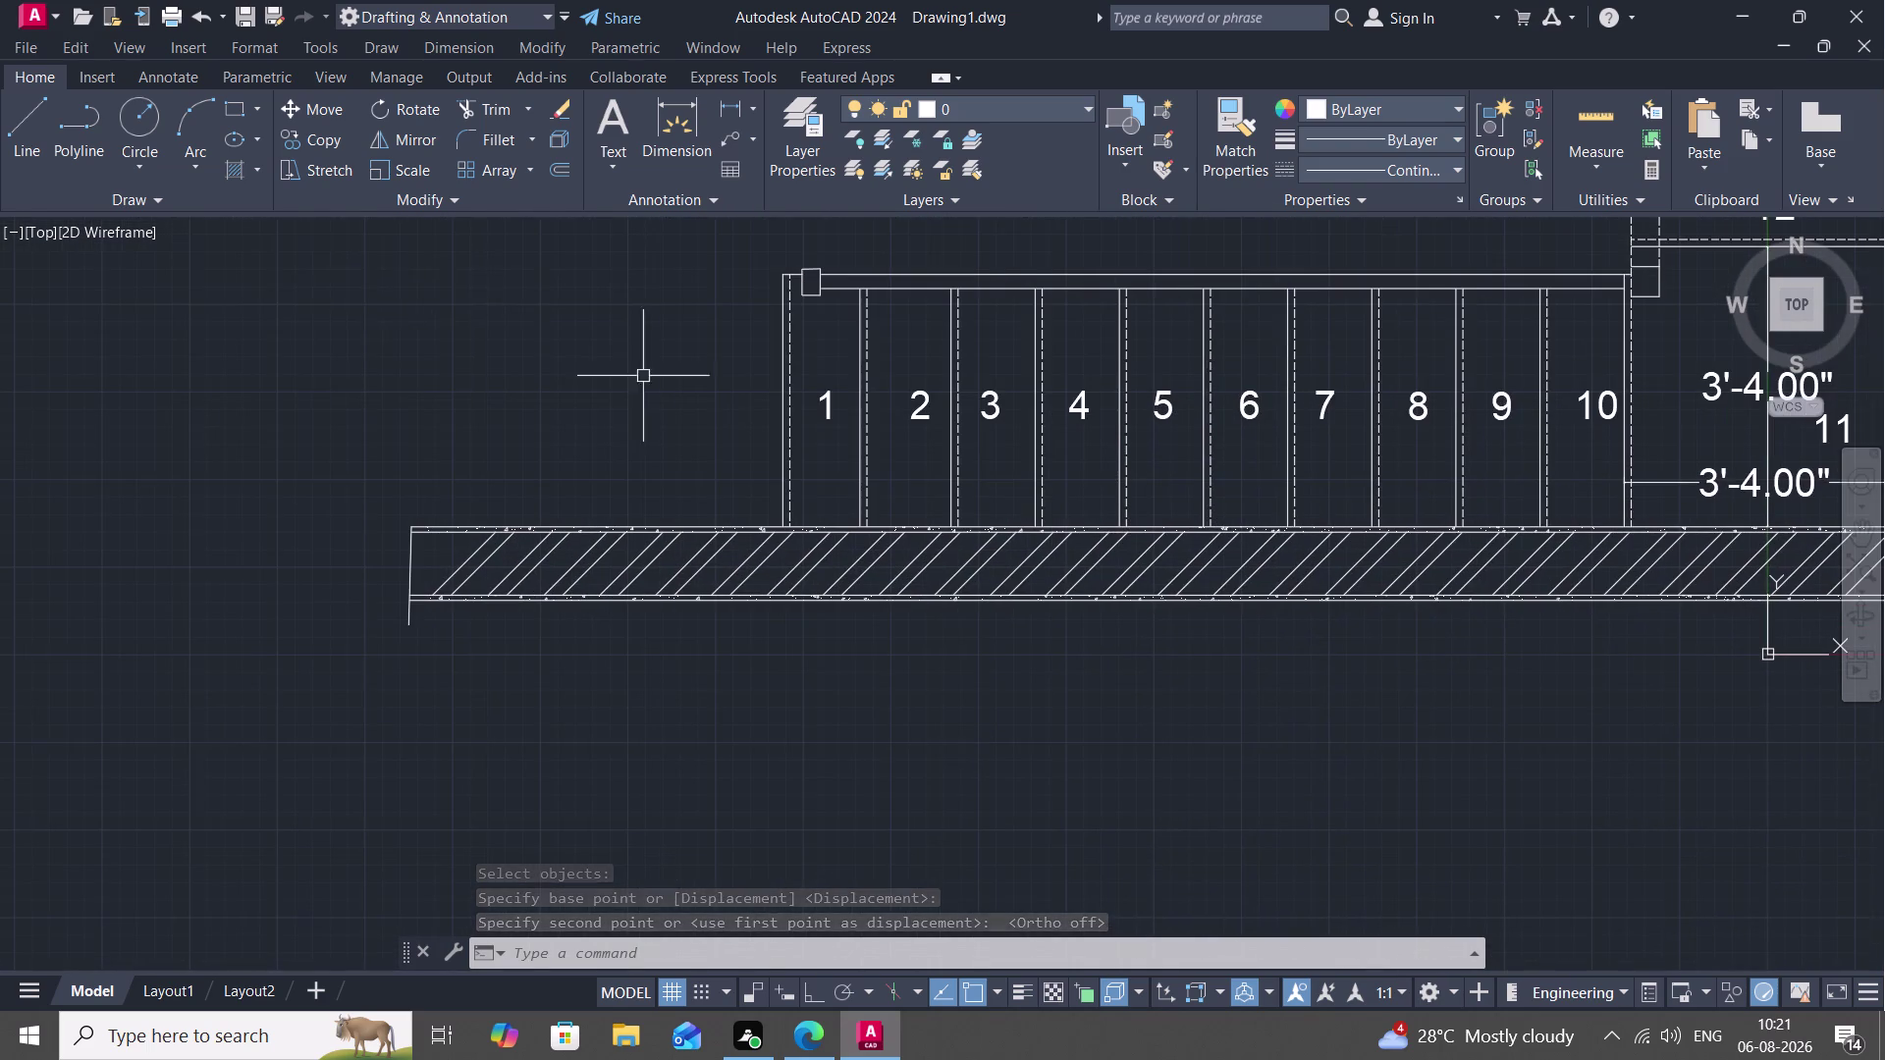
click(745, 98)
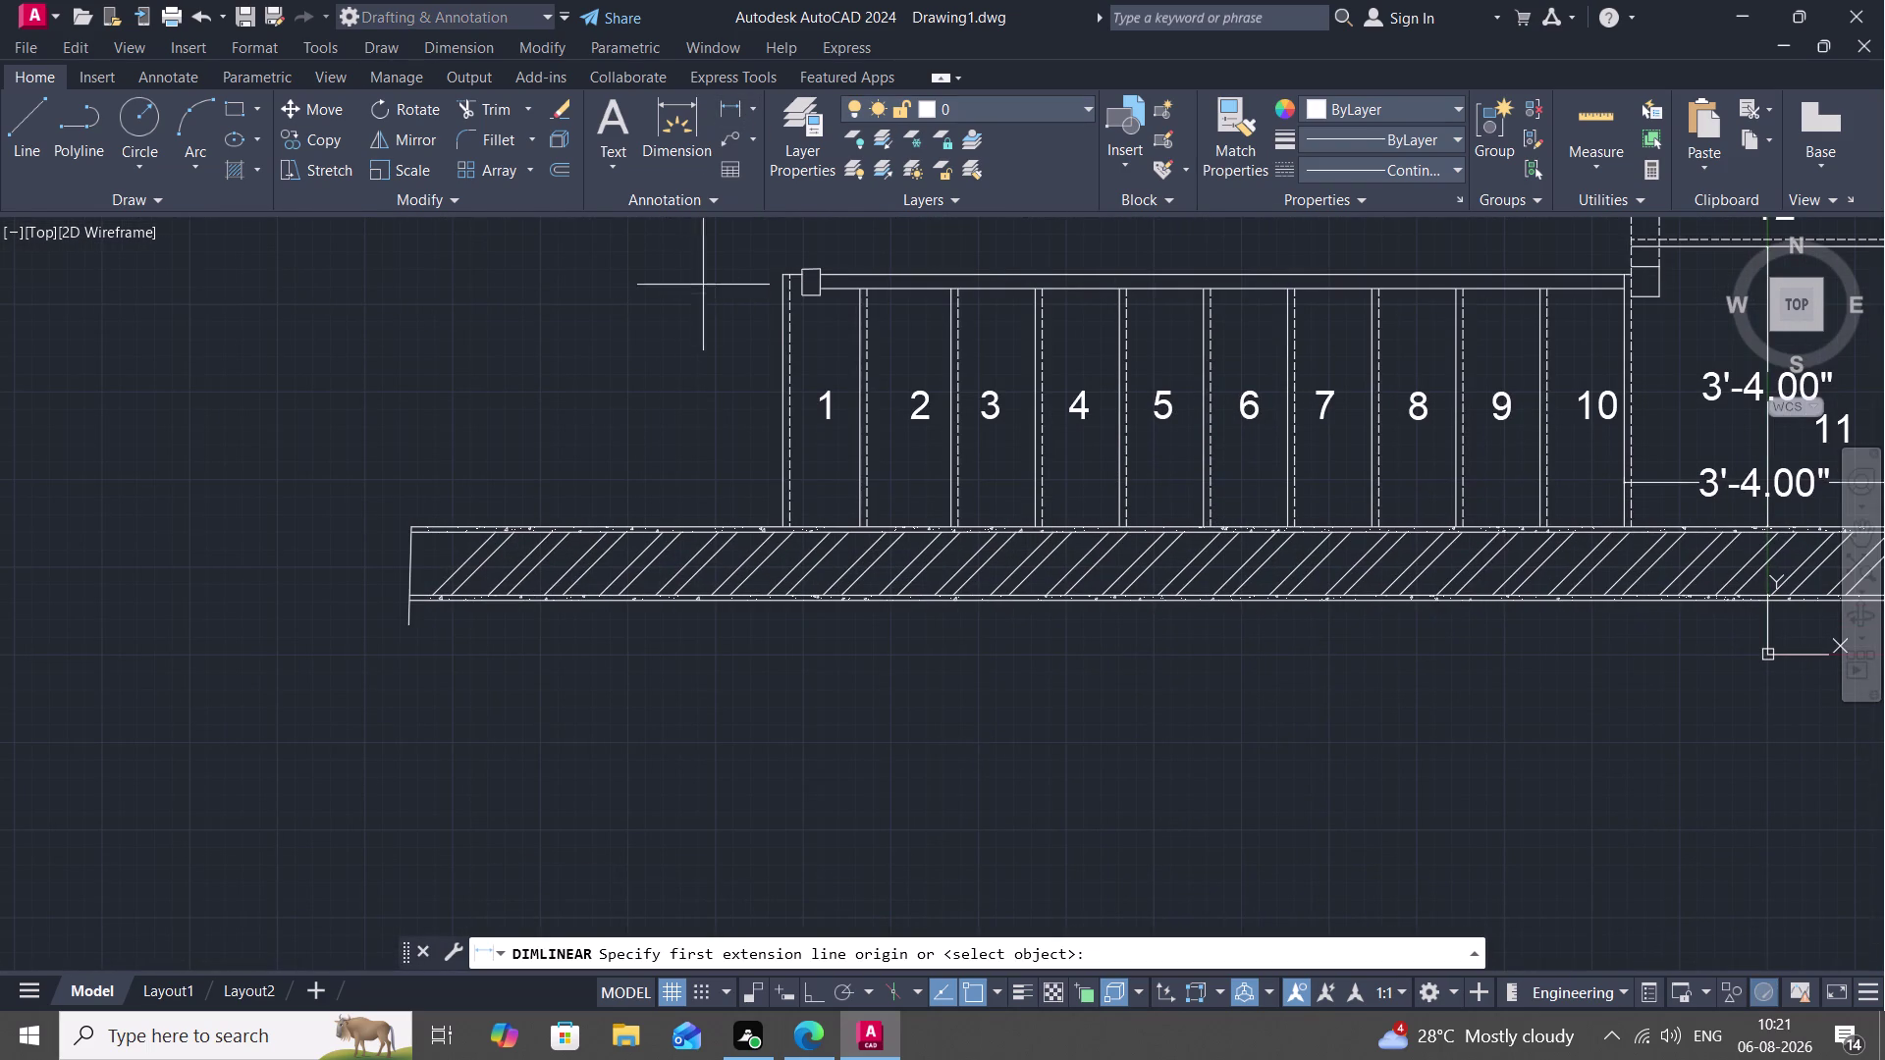
Place a 3' linear dimension along tread 1's left edge, left of the flight.
click(783, 271)
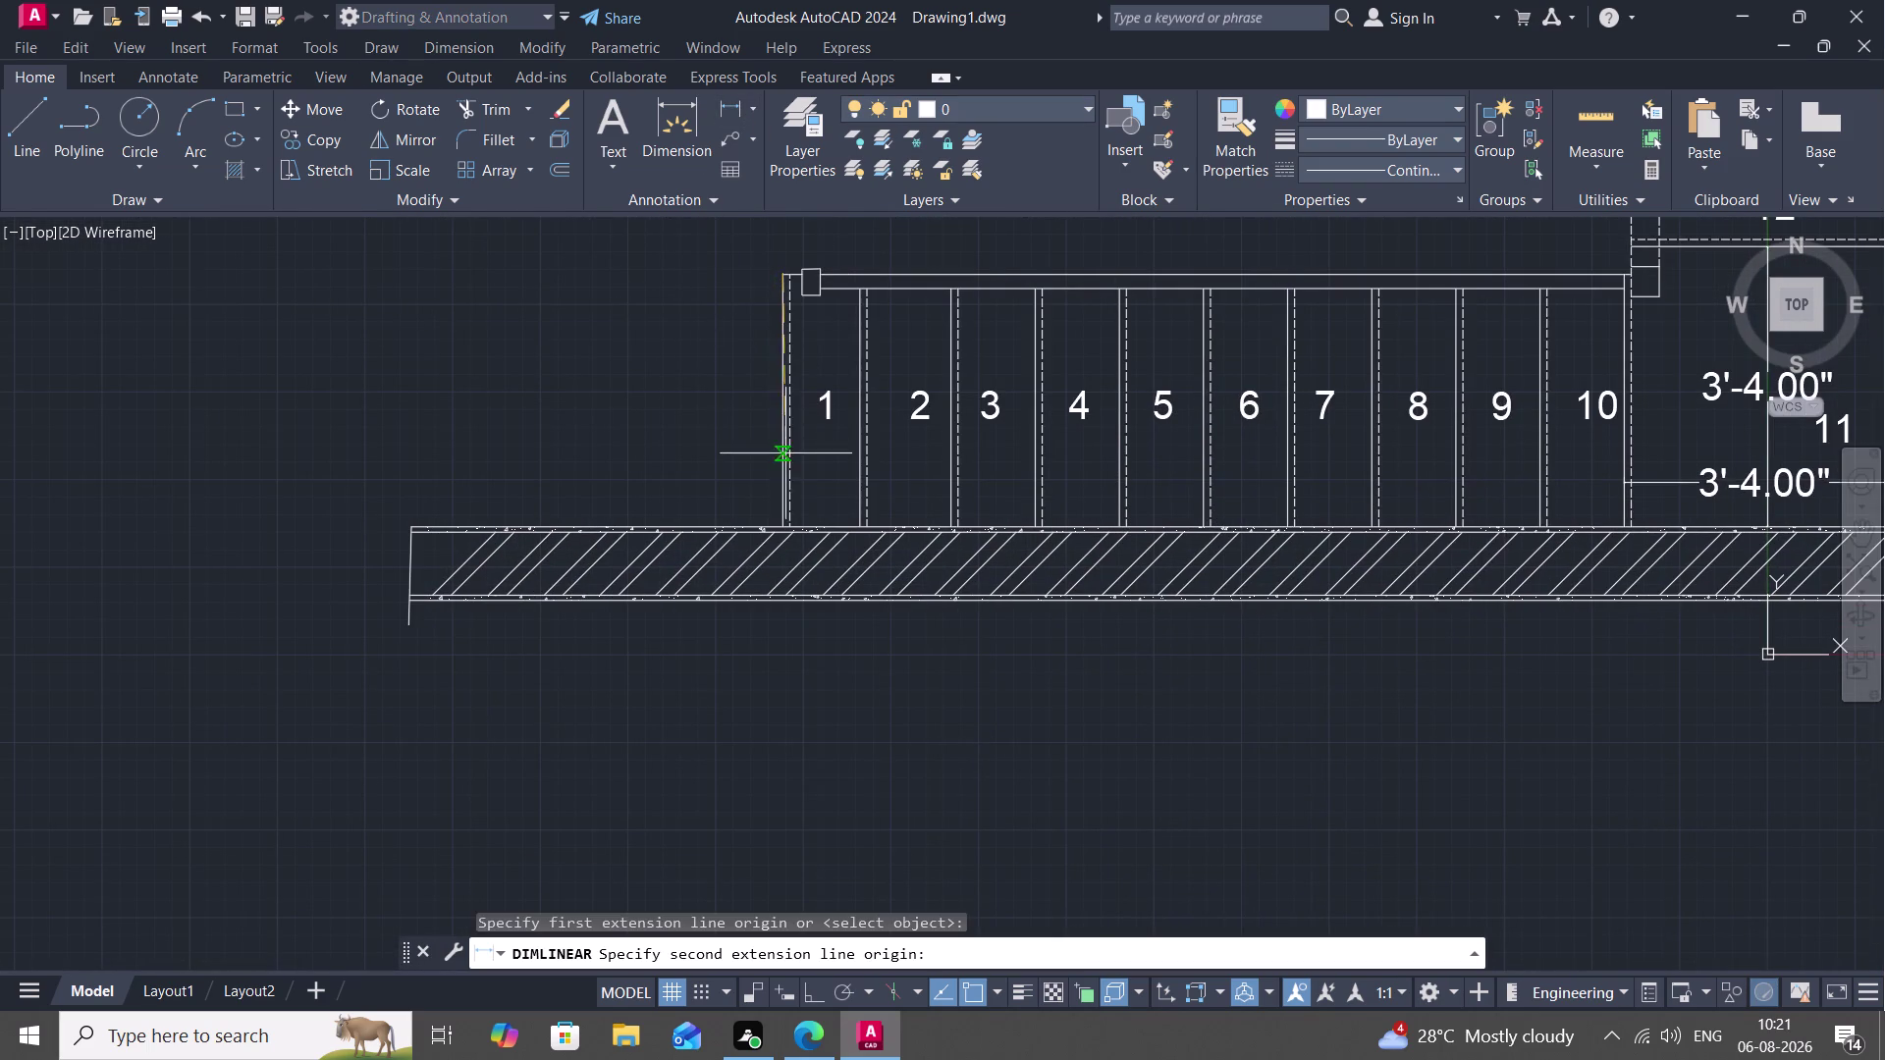
click(781, 523)
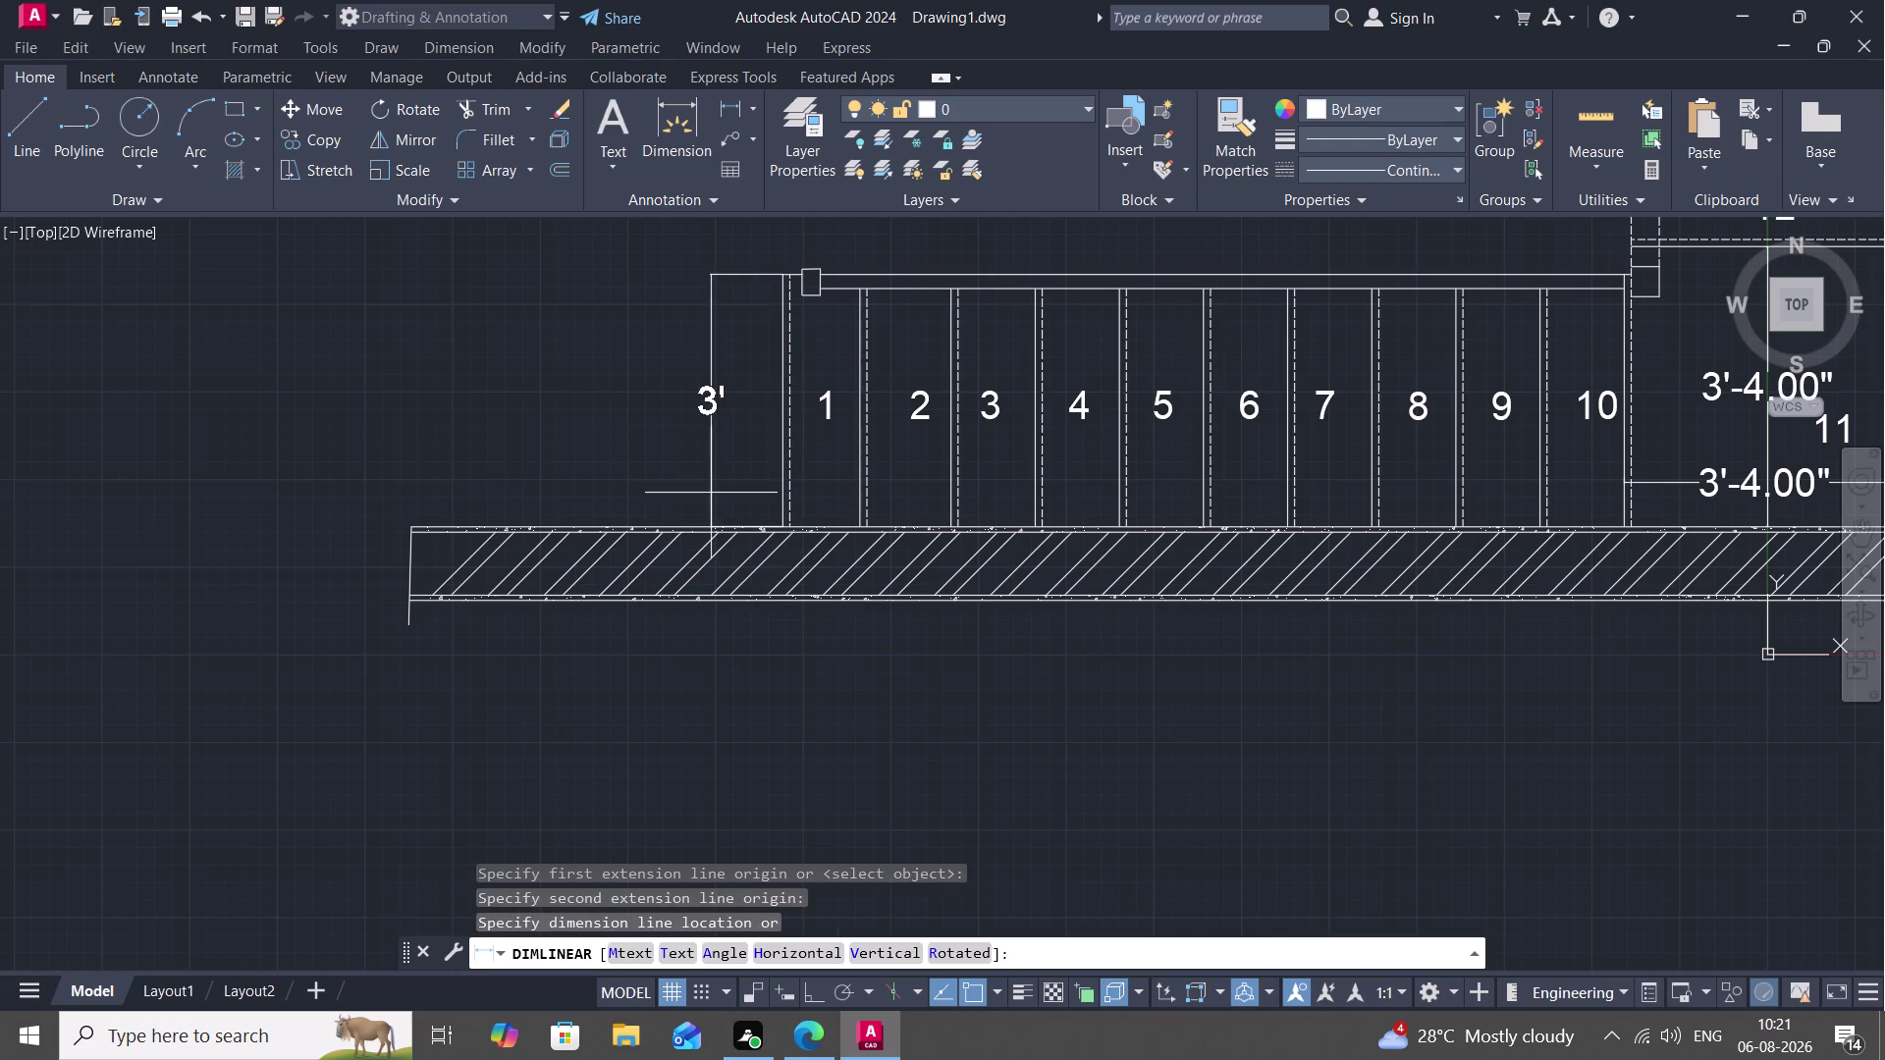
click(708, 490)
scroll(down, 3)
scroll(up, 3)
middle_drag(525, 319, 513, 427)
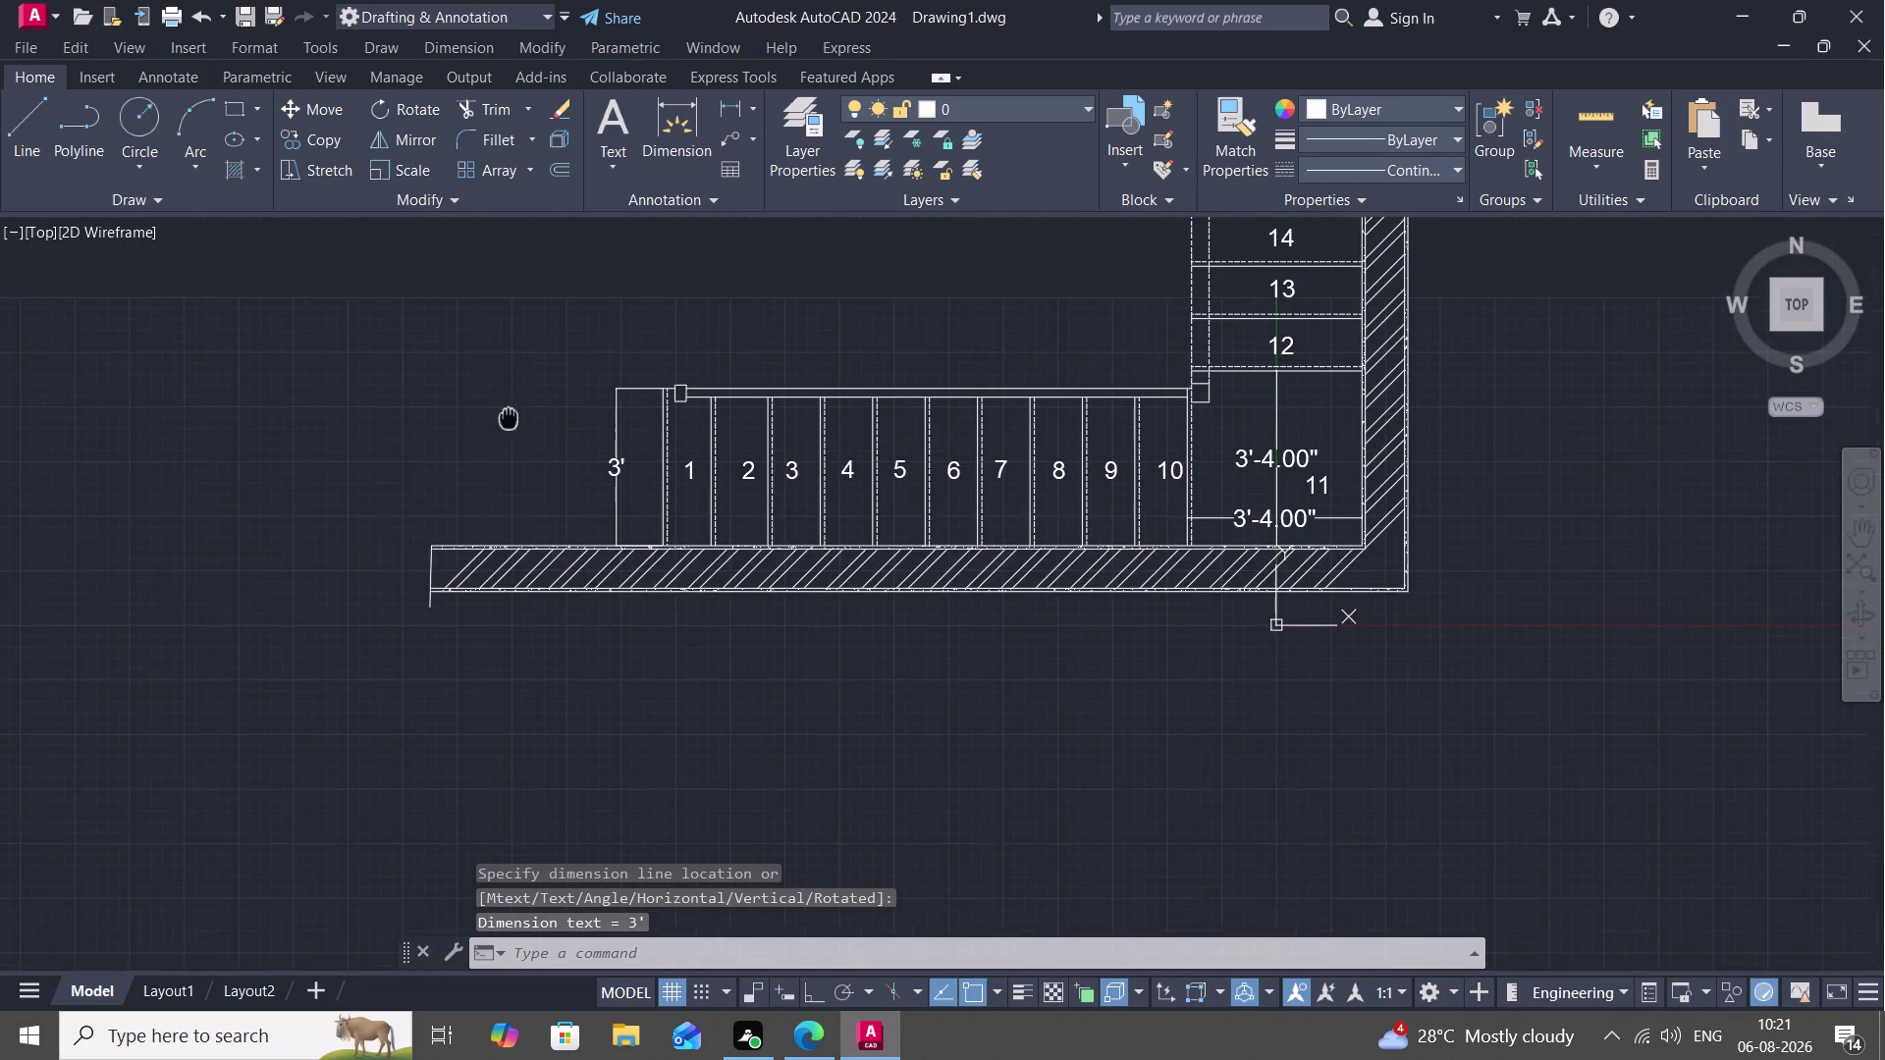
scroll(up, 3)
scroll(up, 3)
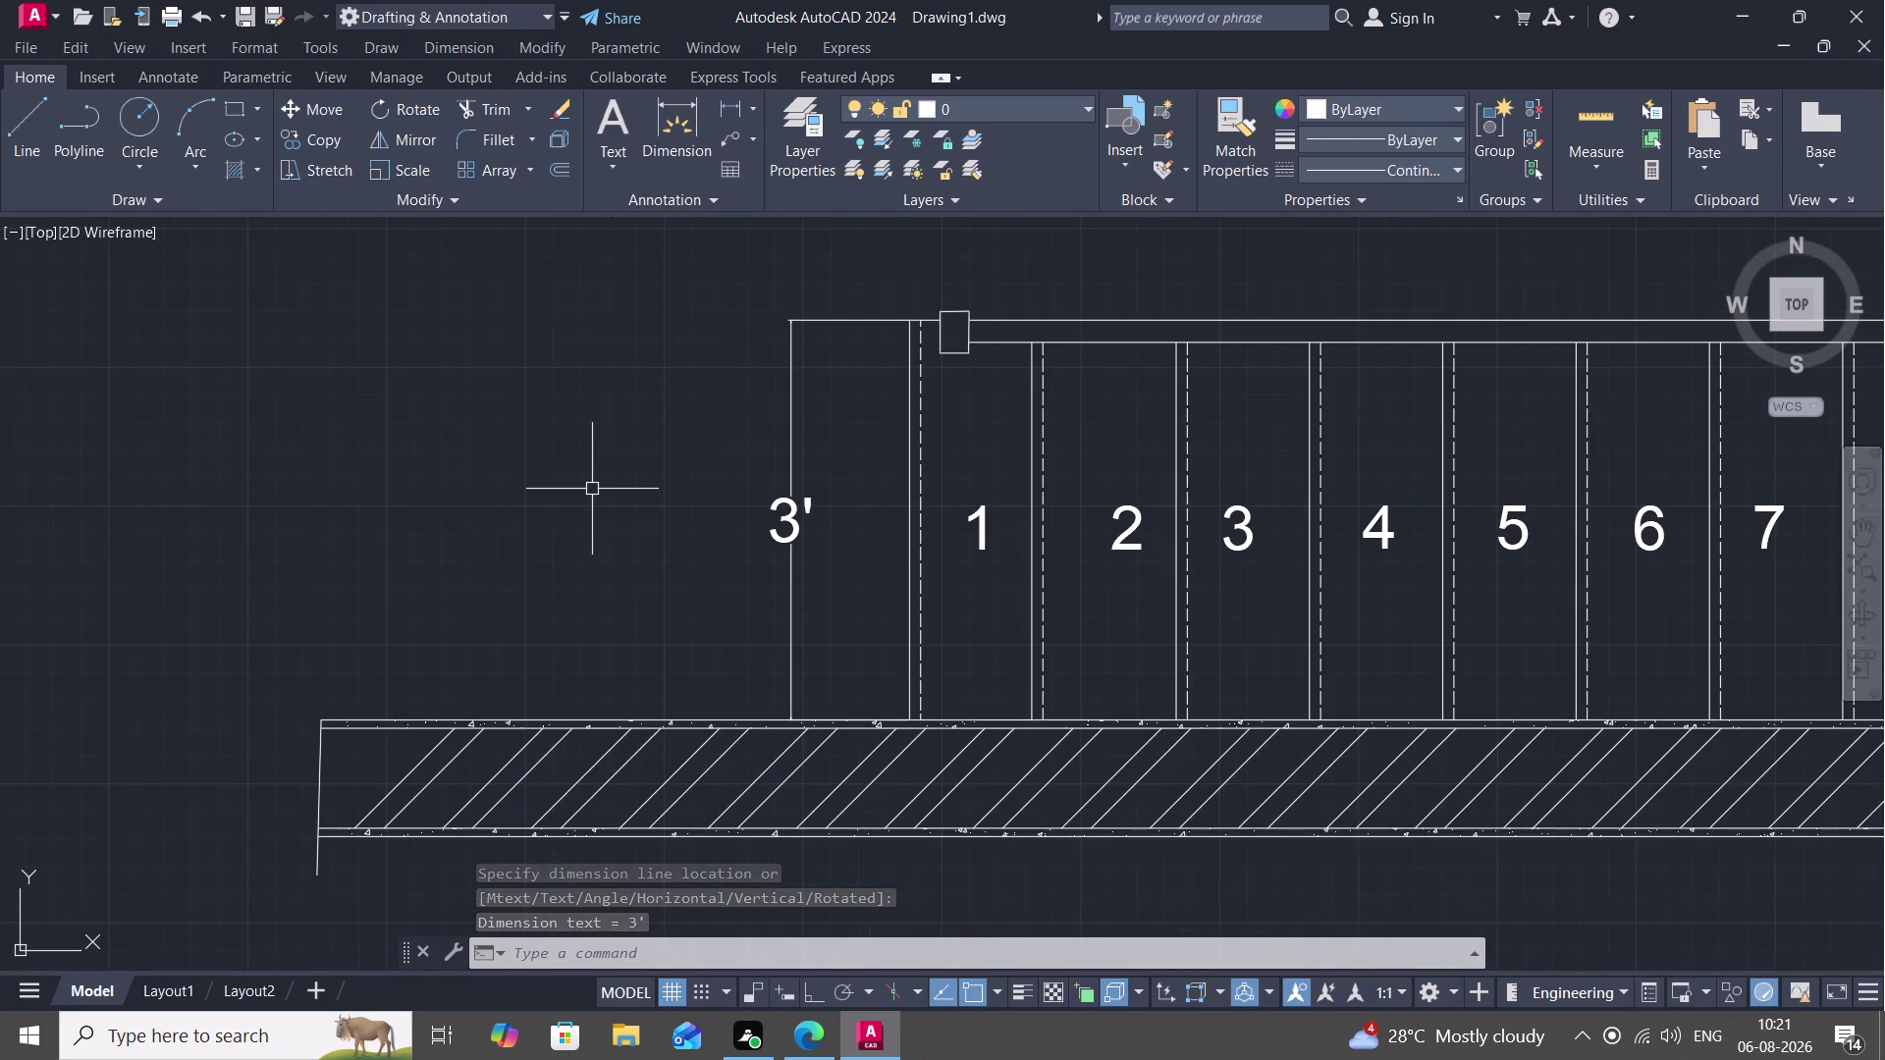
middle_drag(607, 515, 335, 560)
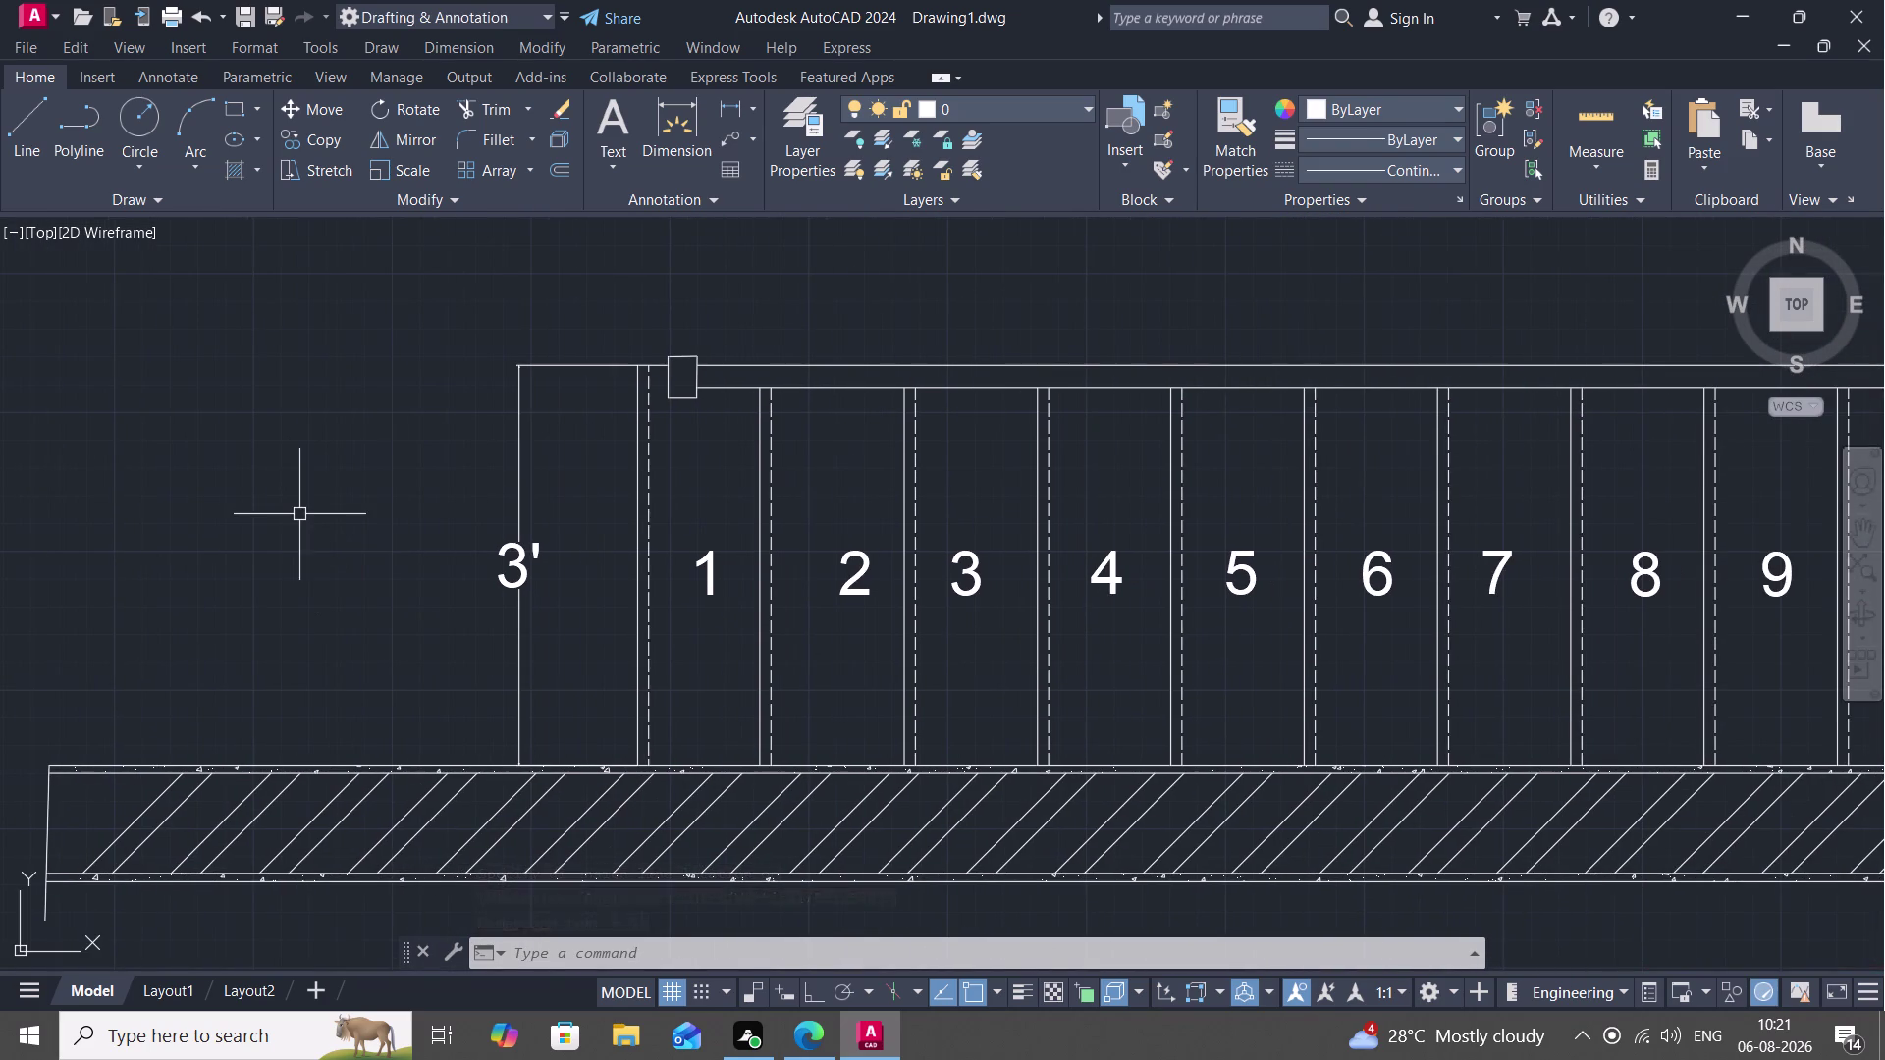
scroll(down, 3)
scroll(up, 3)
Draw the guide line from the lower flight past tread 4 up to above tread 15.
scroll(down, 3)
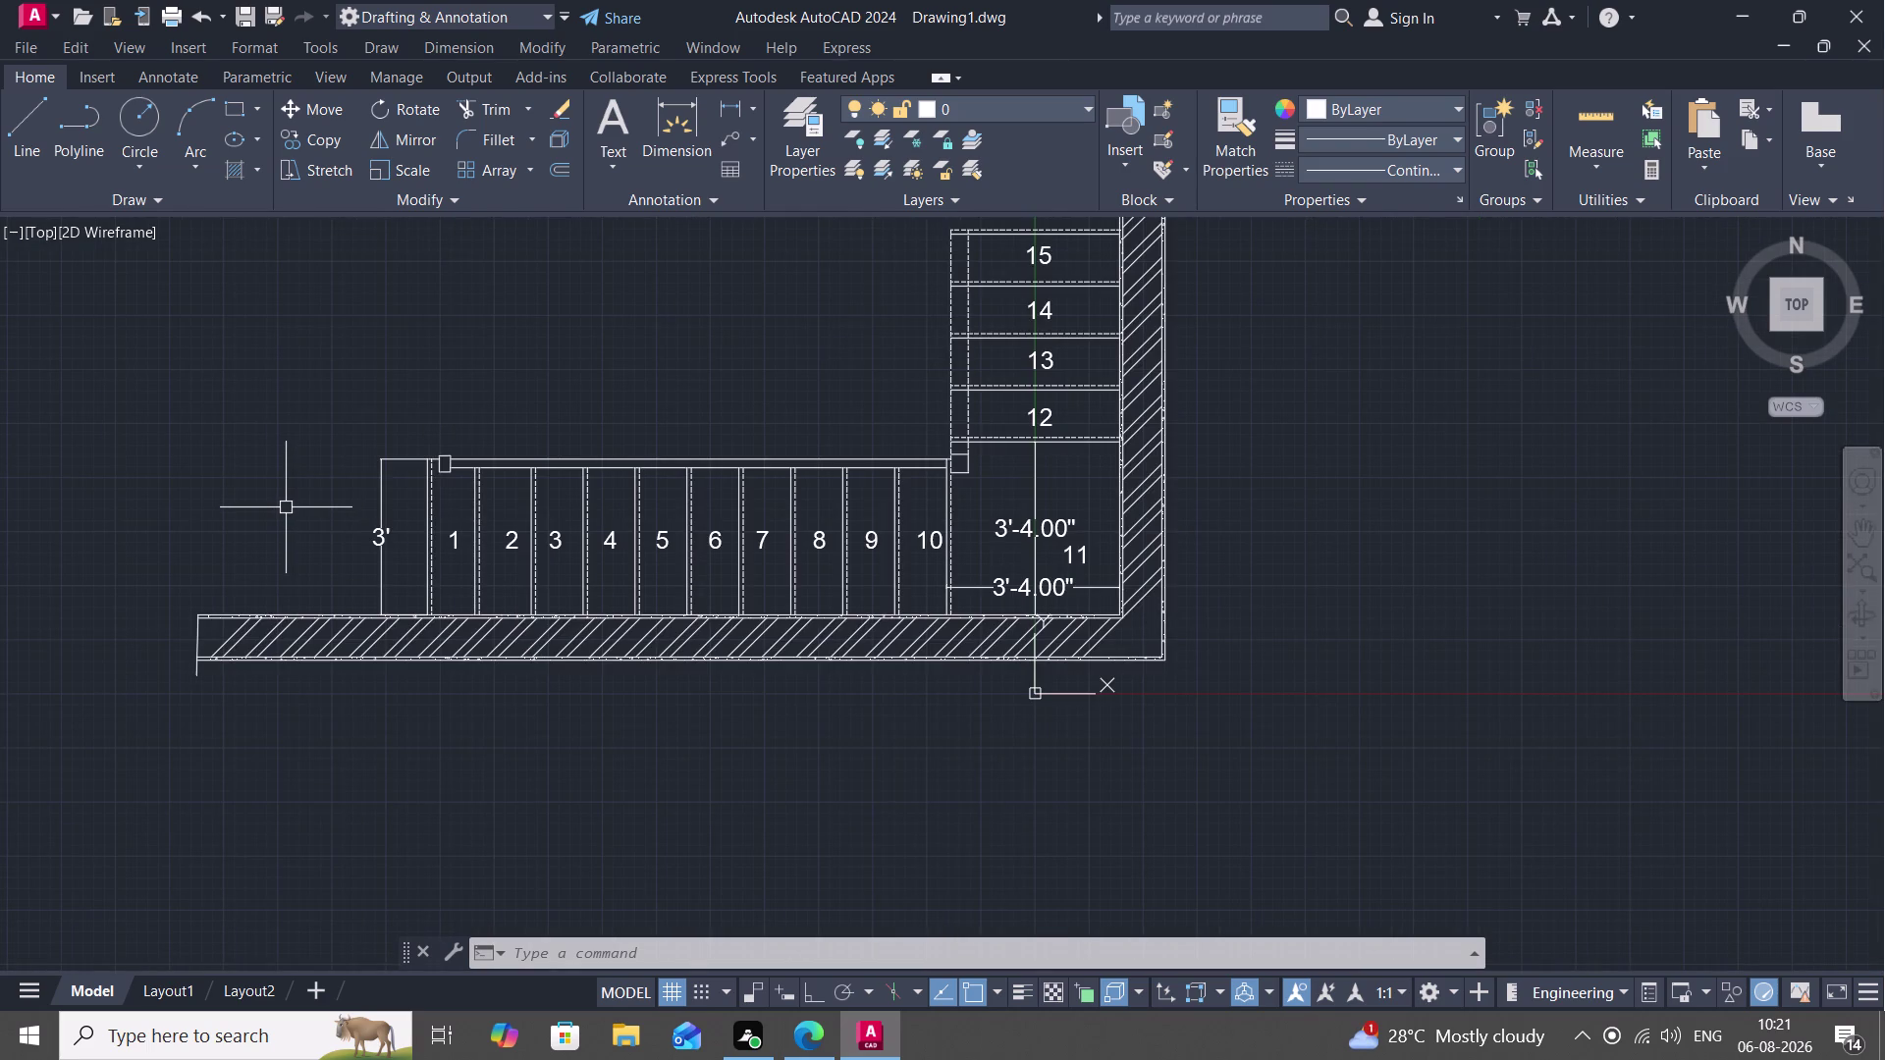
scroll(down, 3)
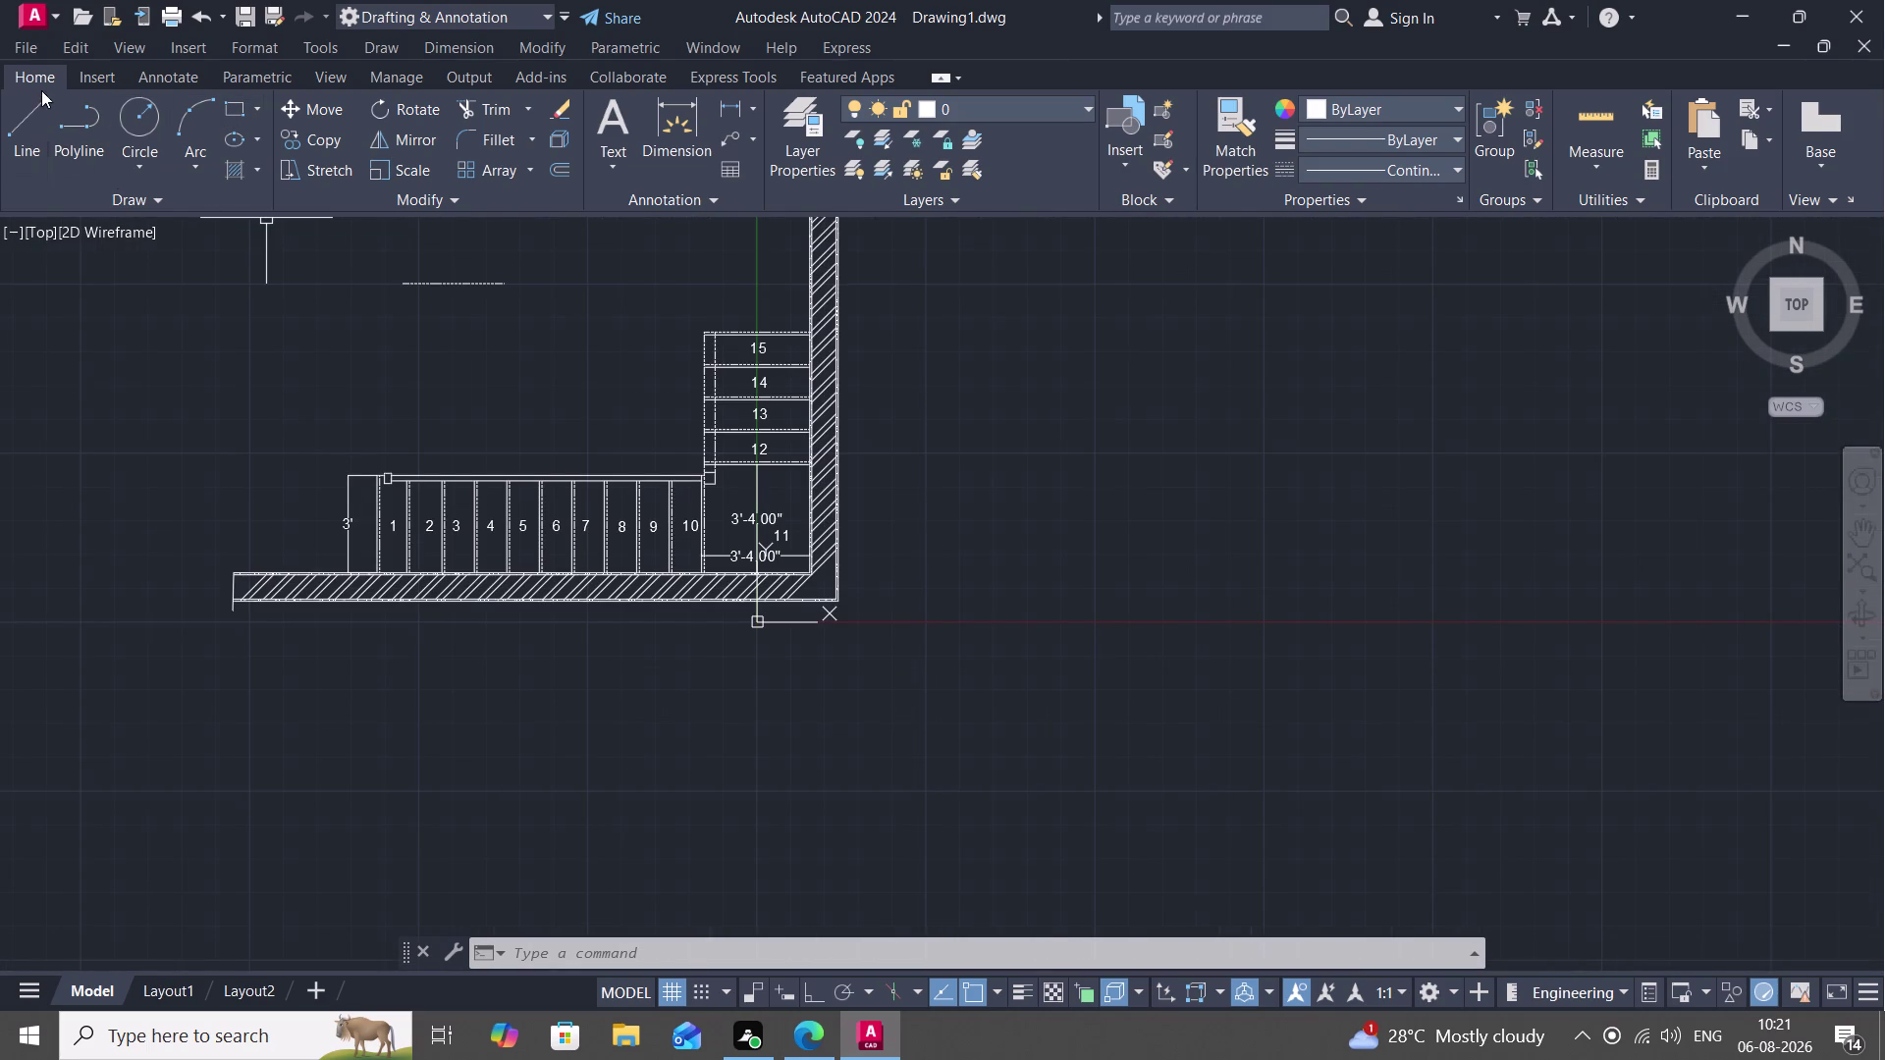
click(36, 89)
click(182, 531)
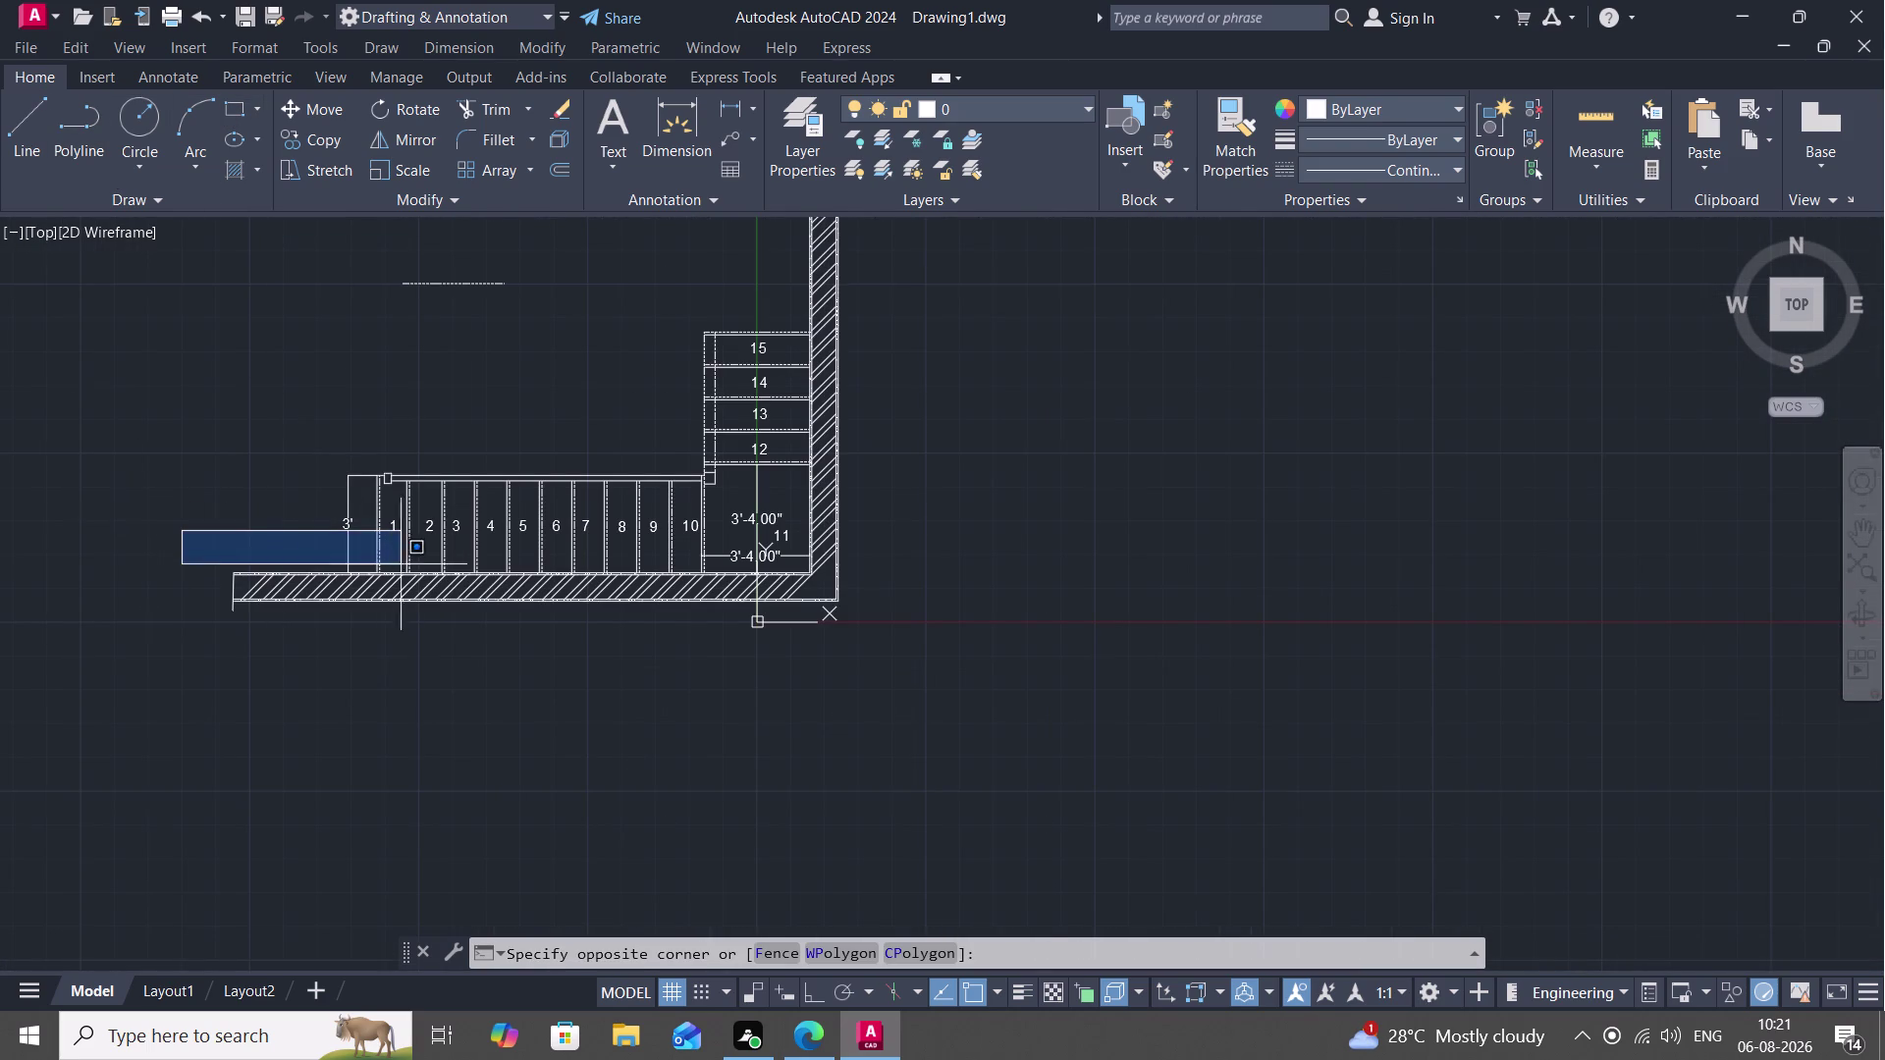
click(36, 106)
click(318, 547)
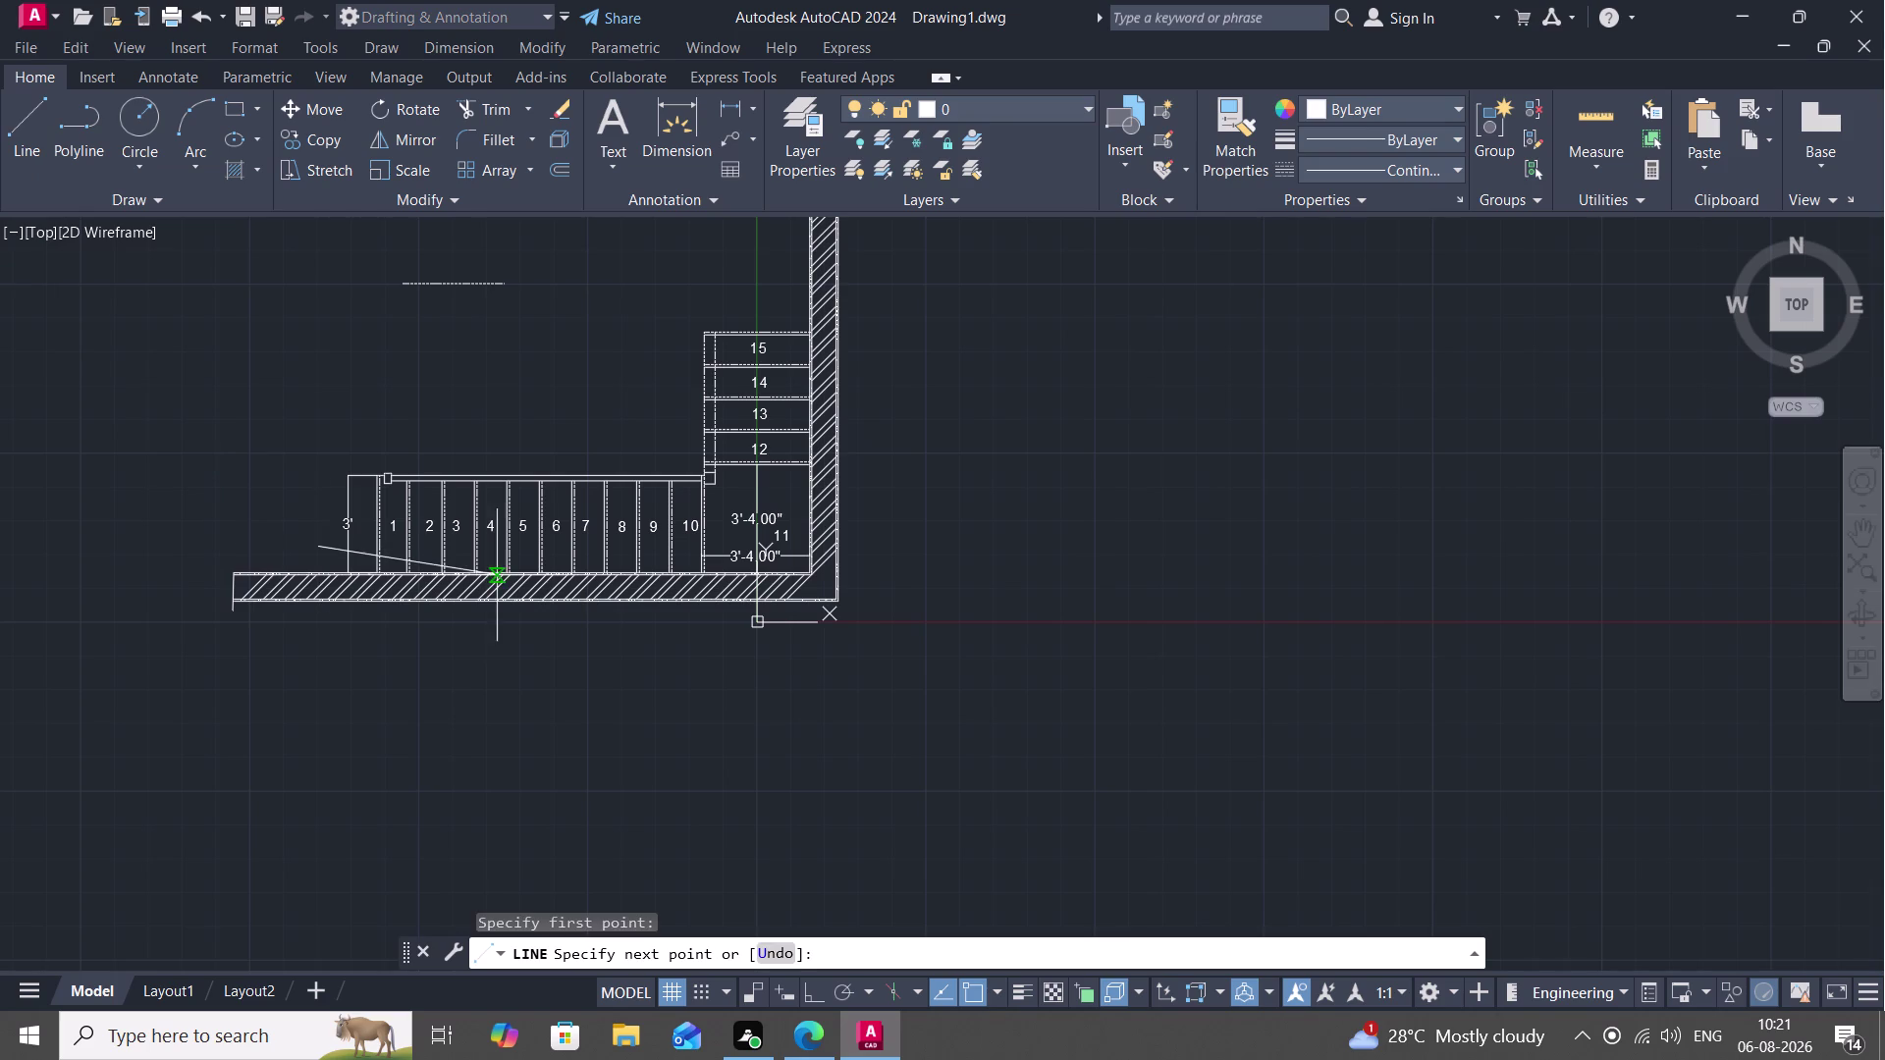
click(793, 544)
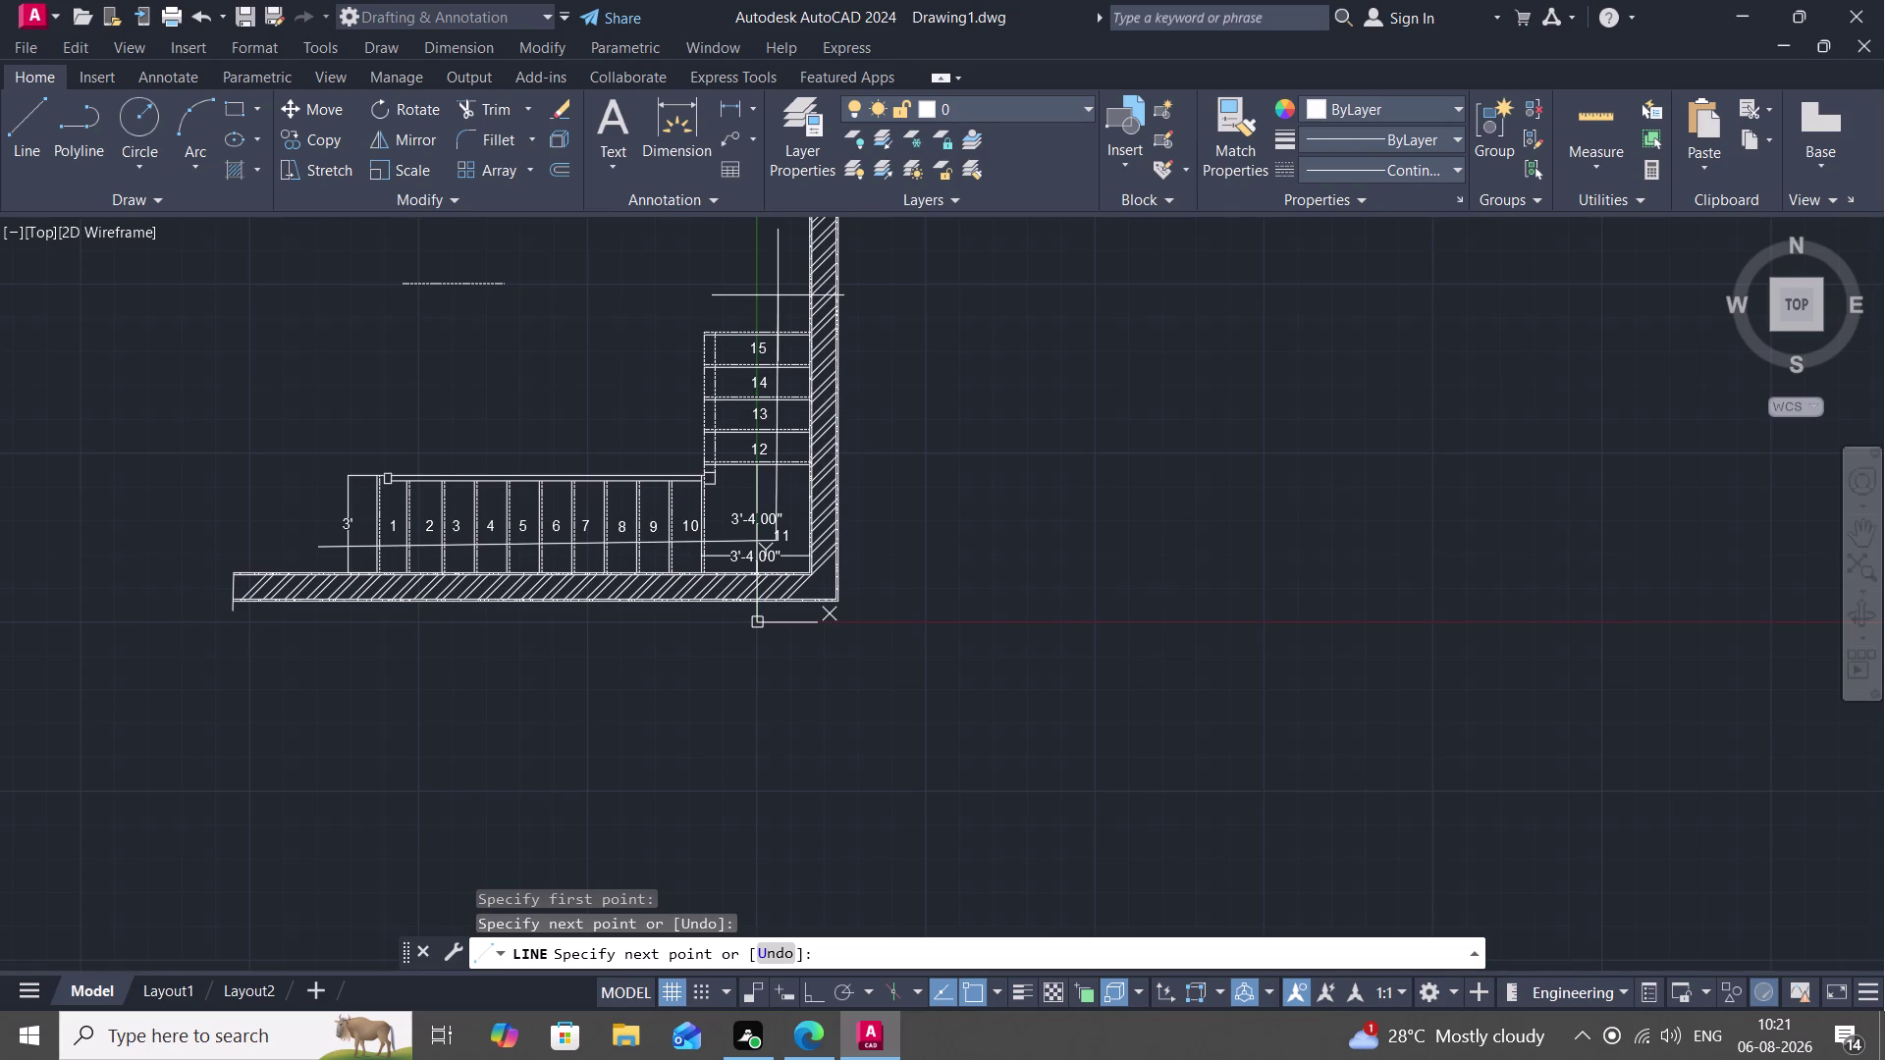
key(F8)
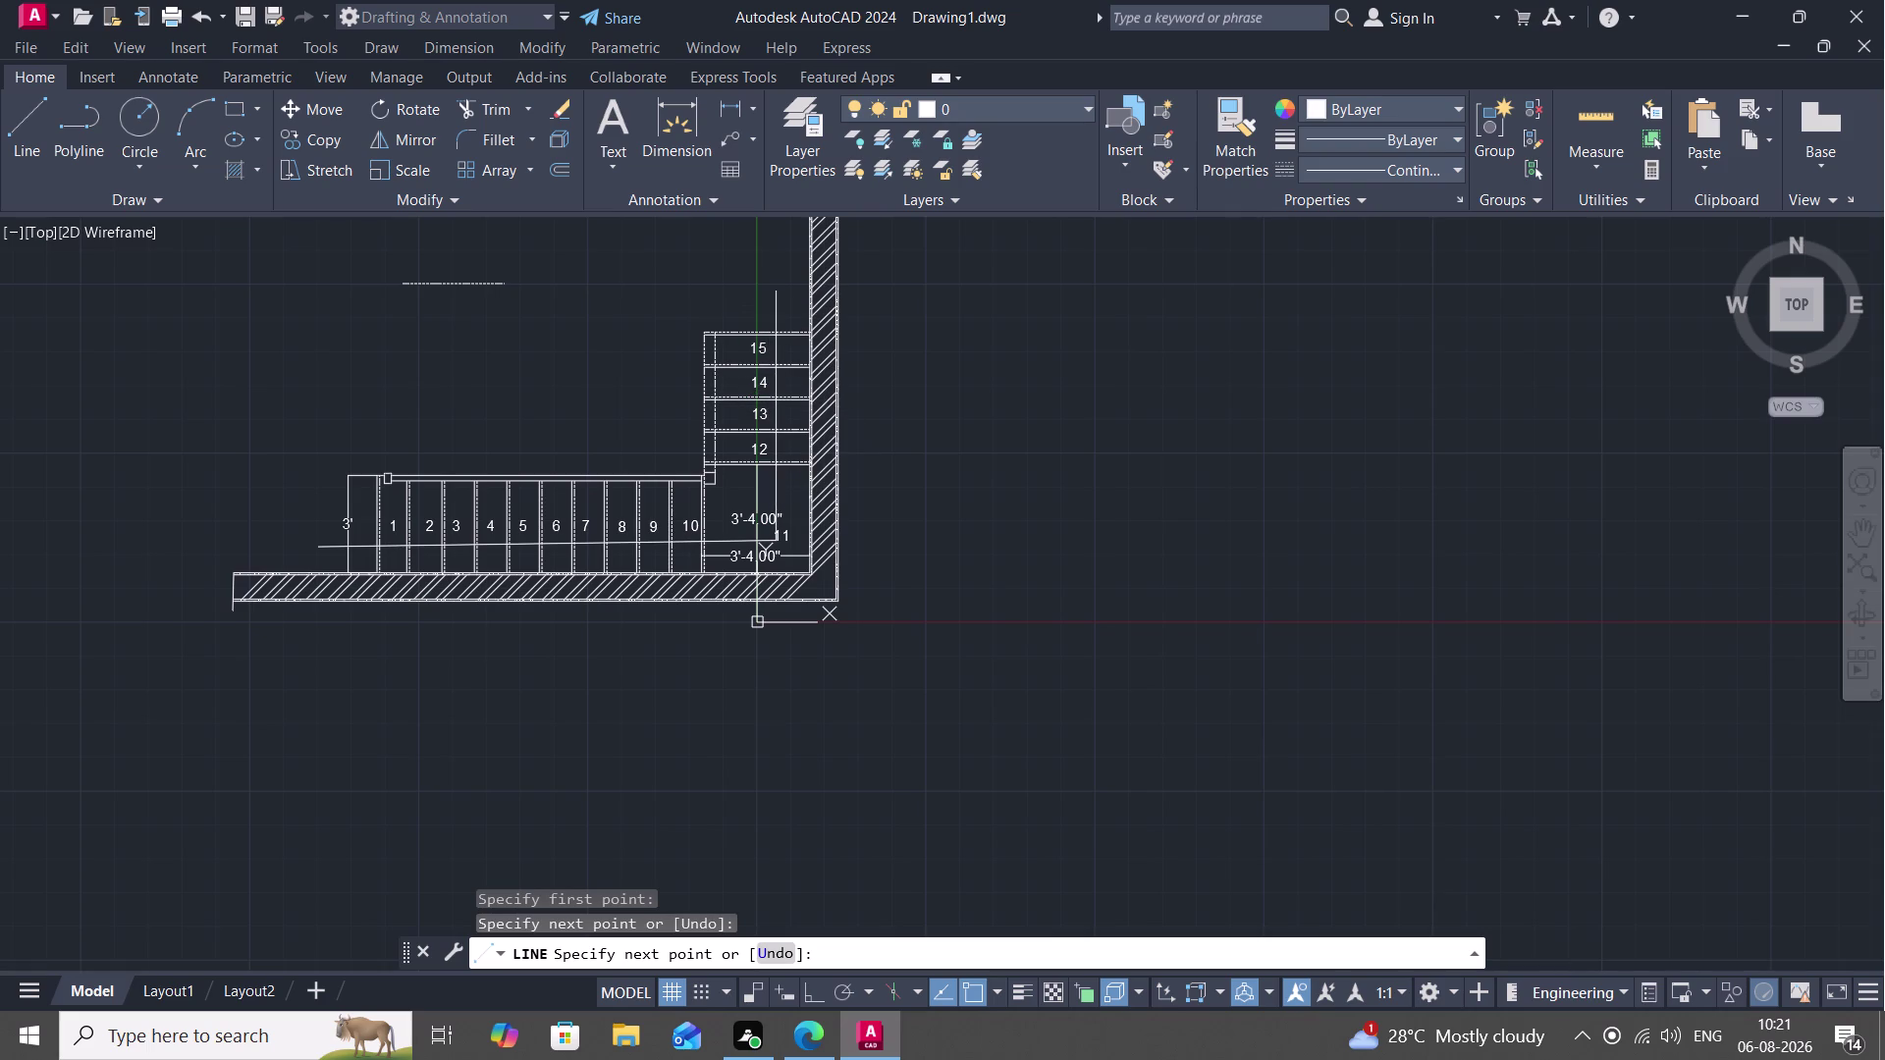
click(769, 292)
key(Escape)
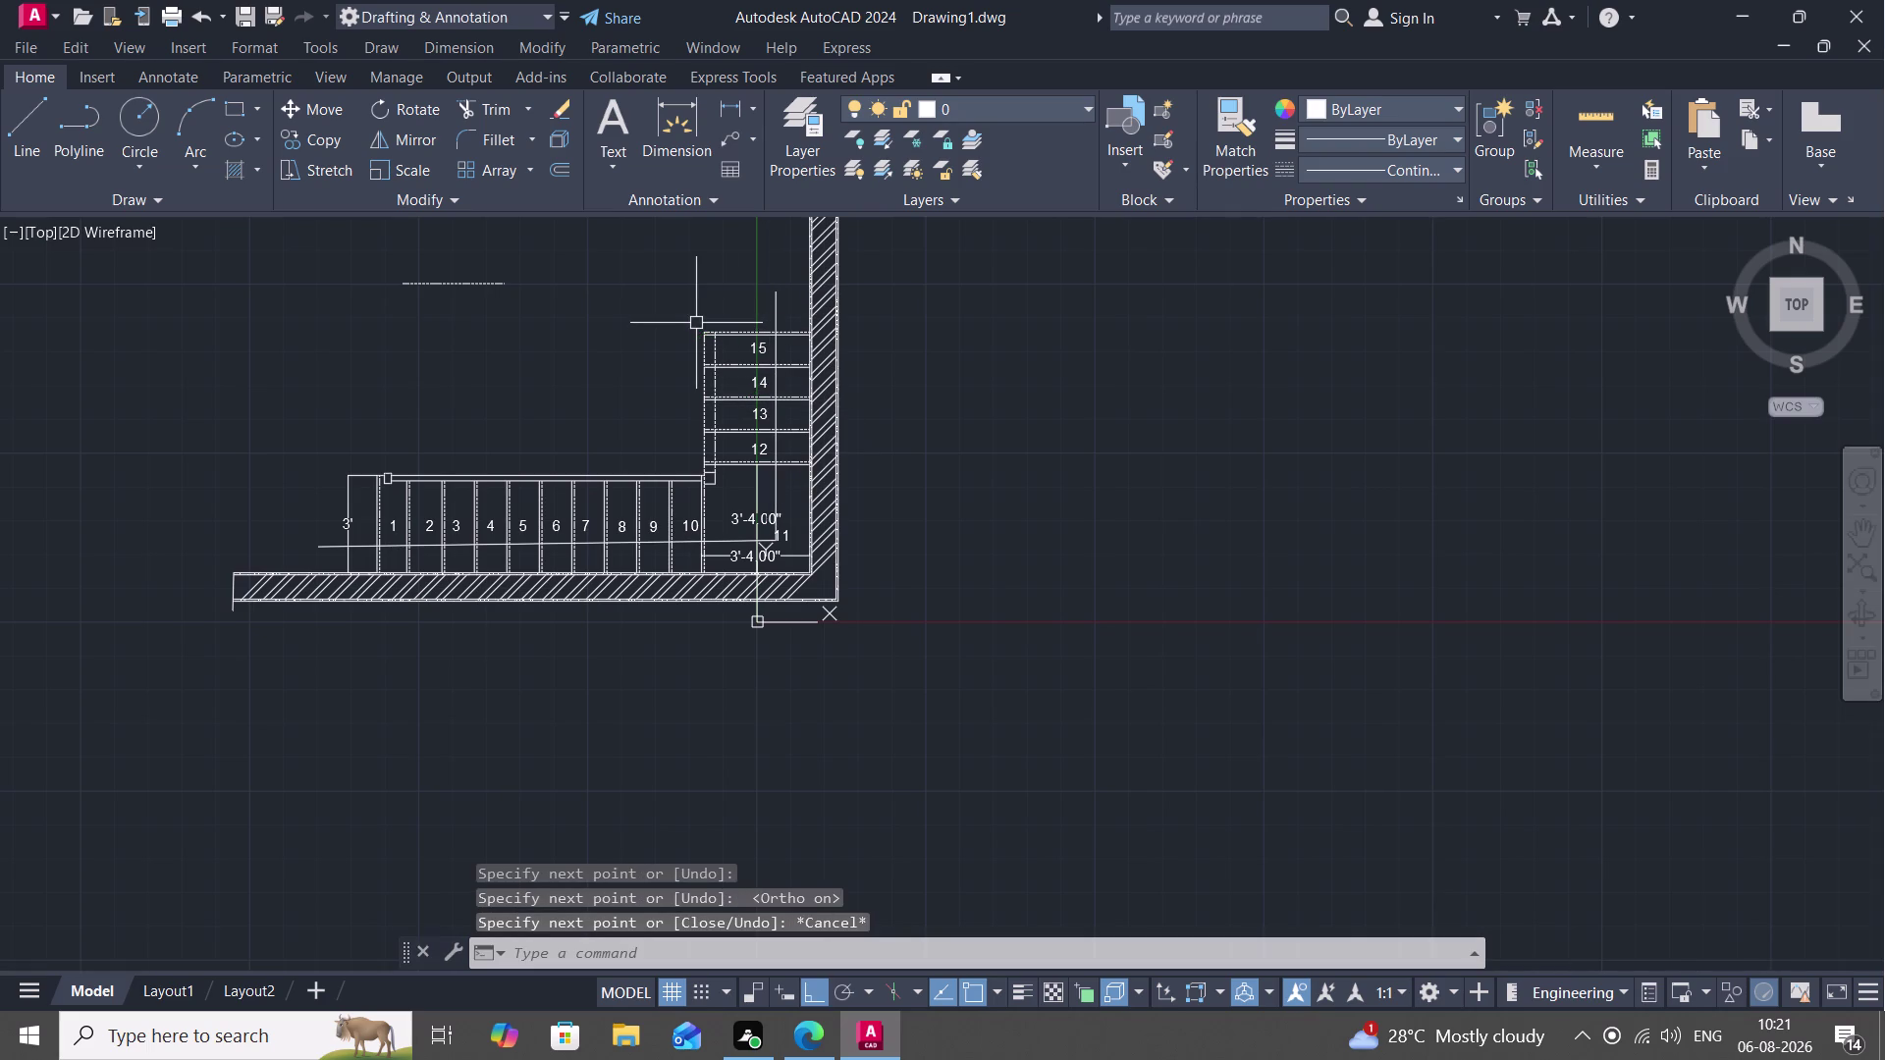
click(24, 113)
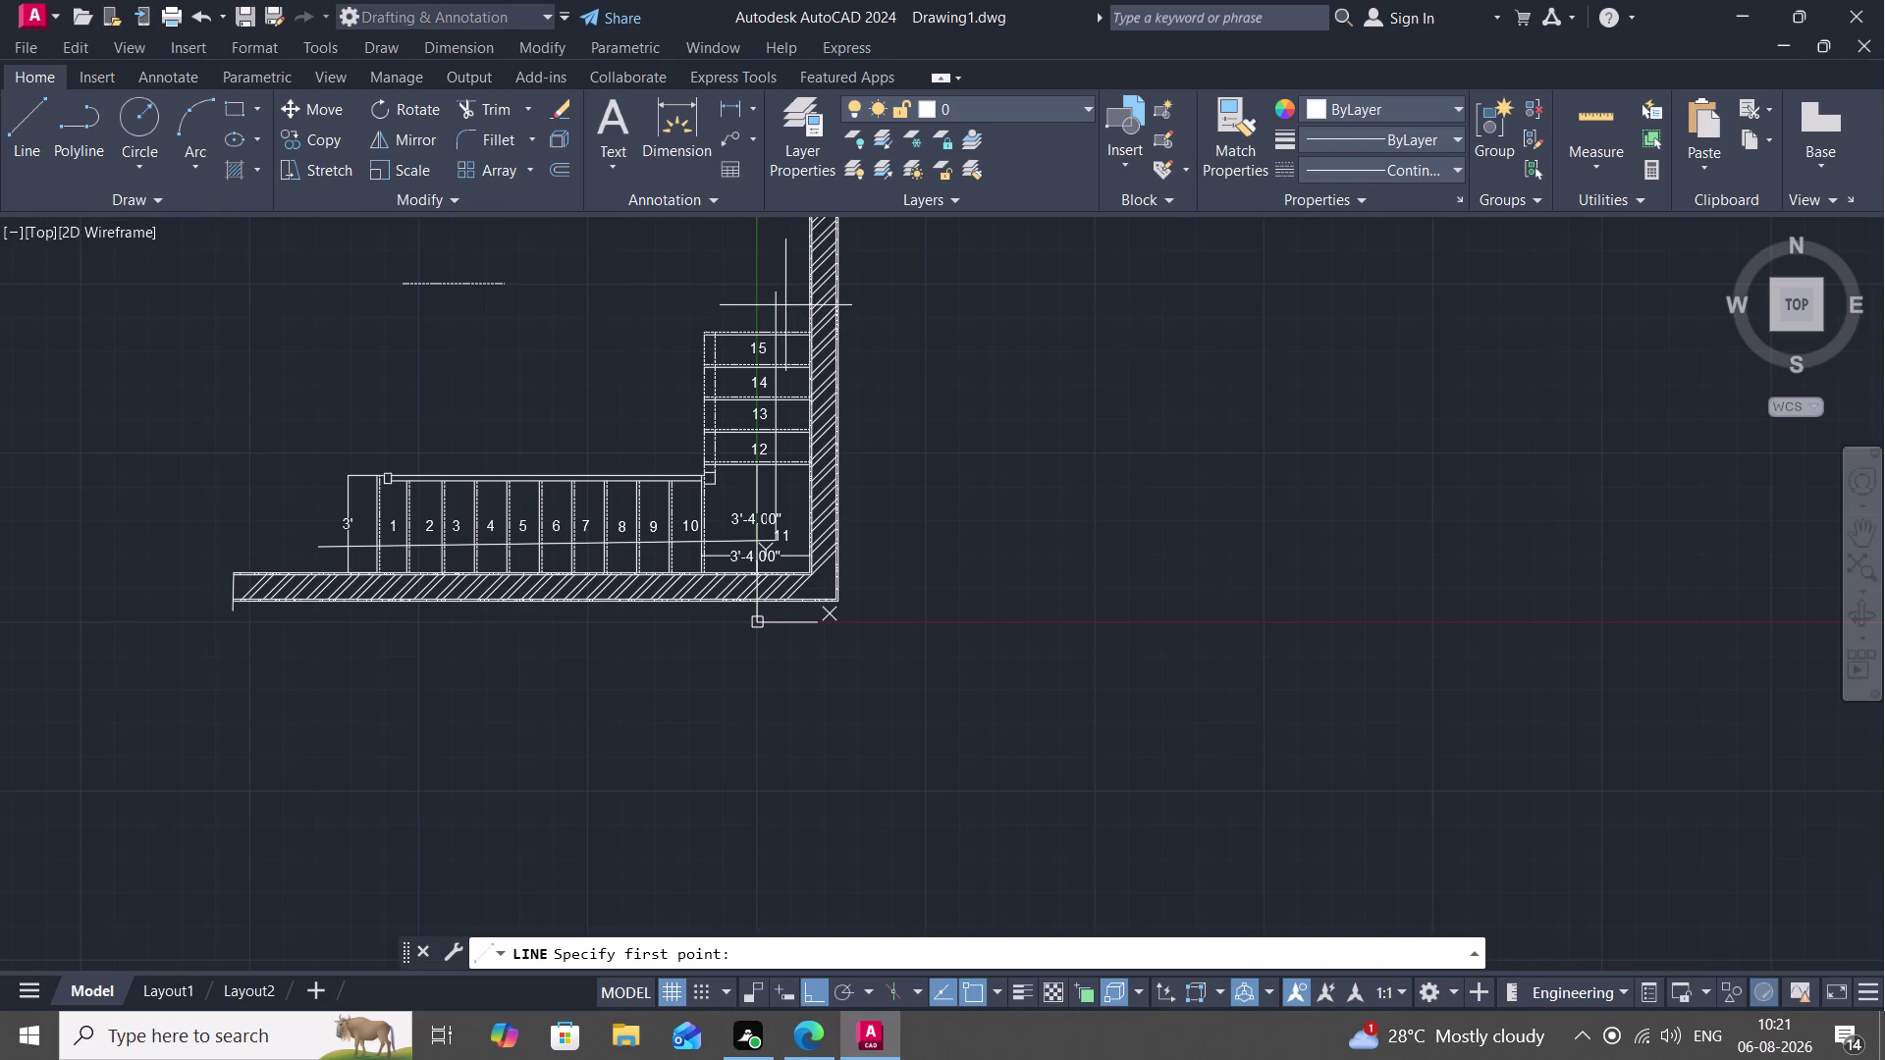
Draw two angled strokes forming an upward arrowhead atop the line above tread 15.
scroll(up, 3)
scroll(down, 3)
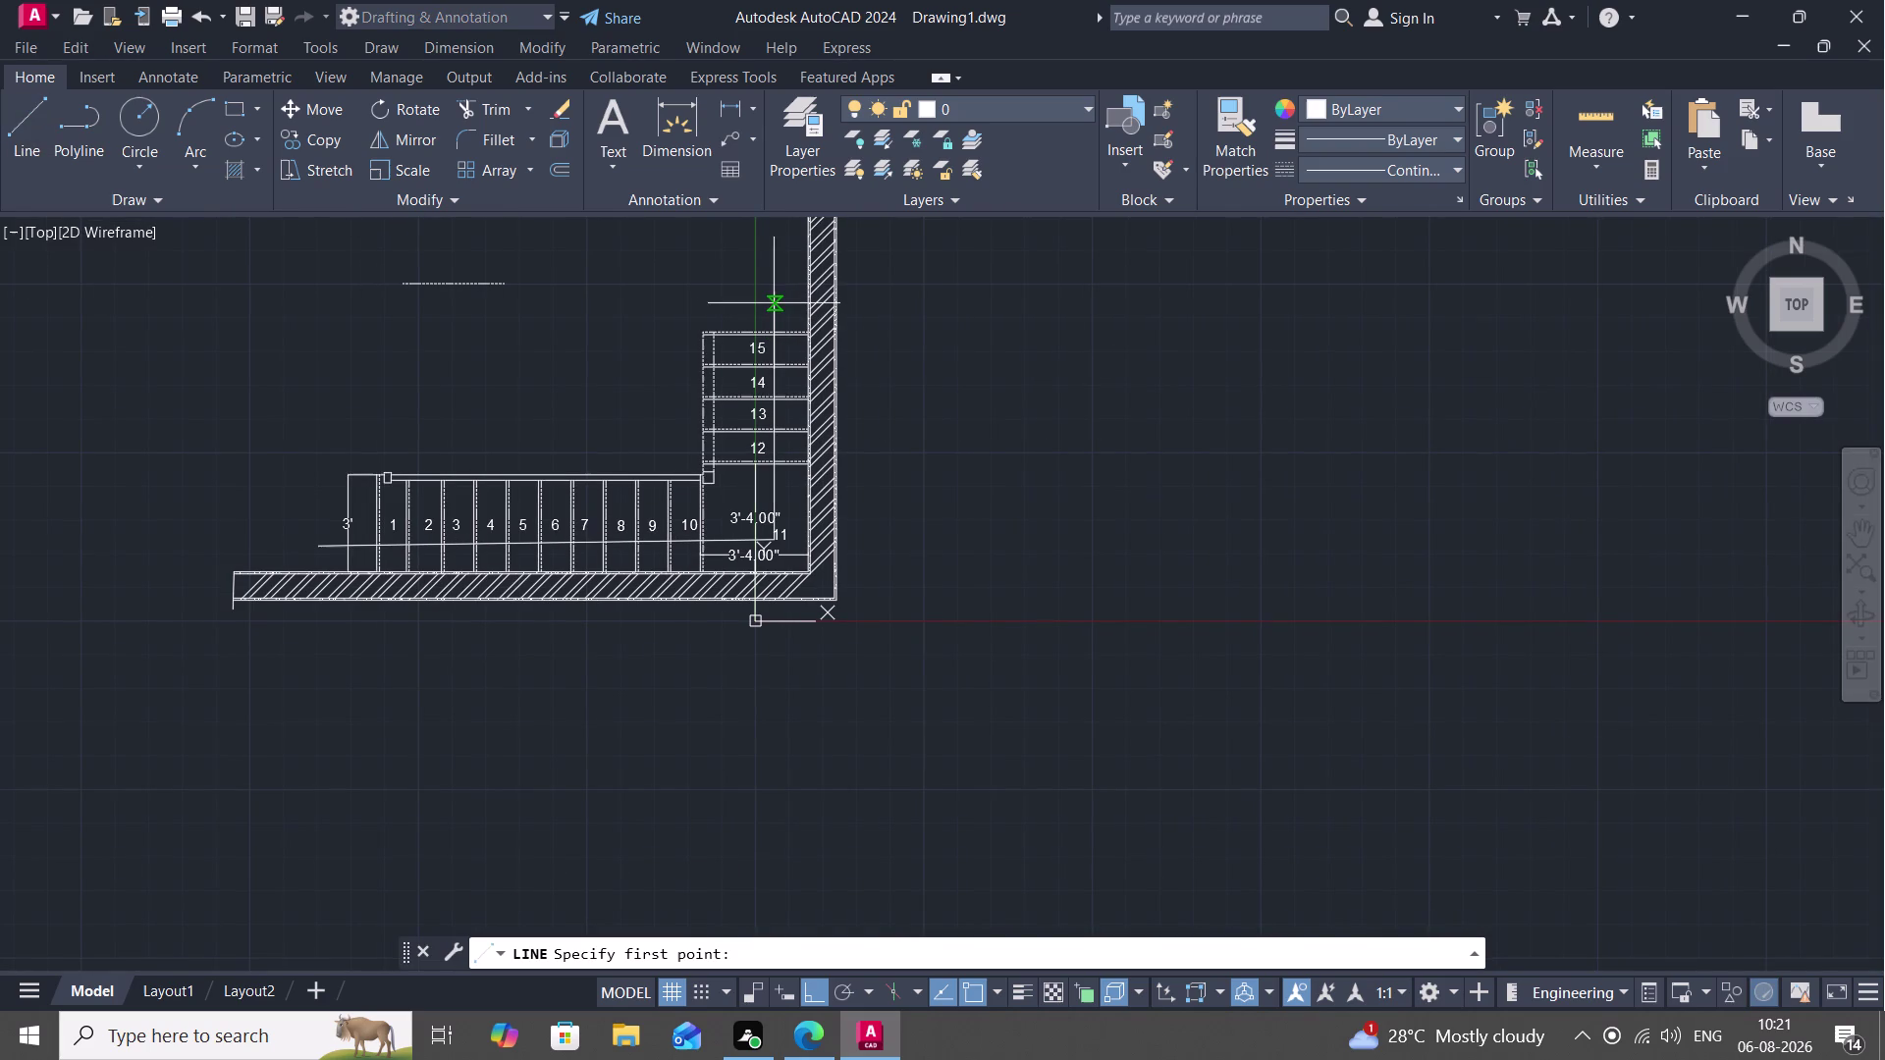
click(769, 296)
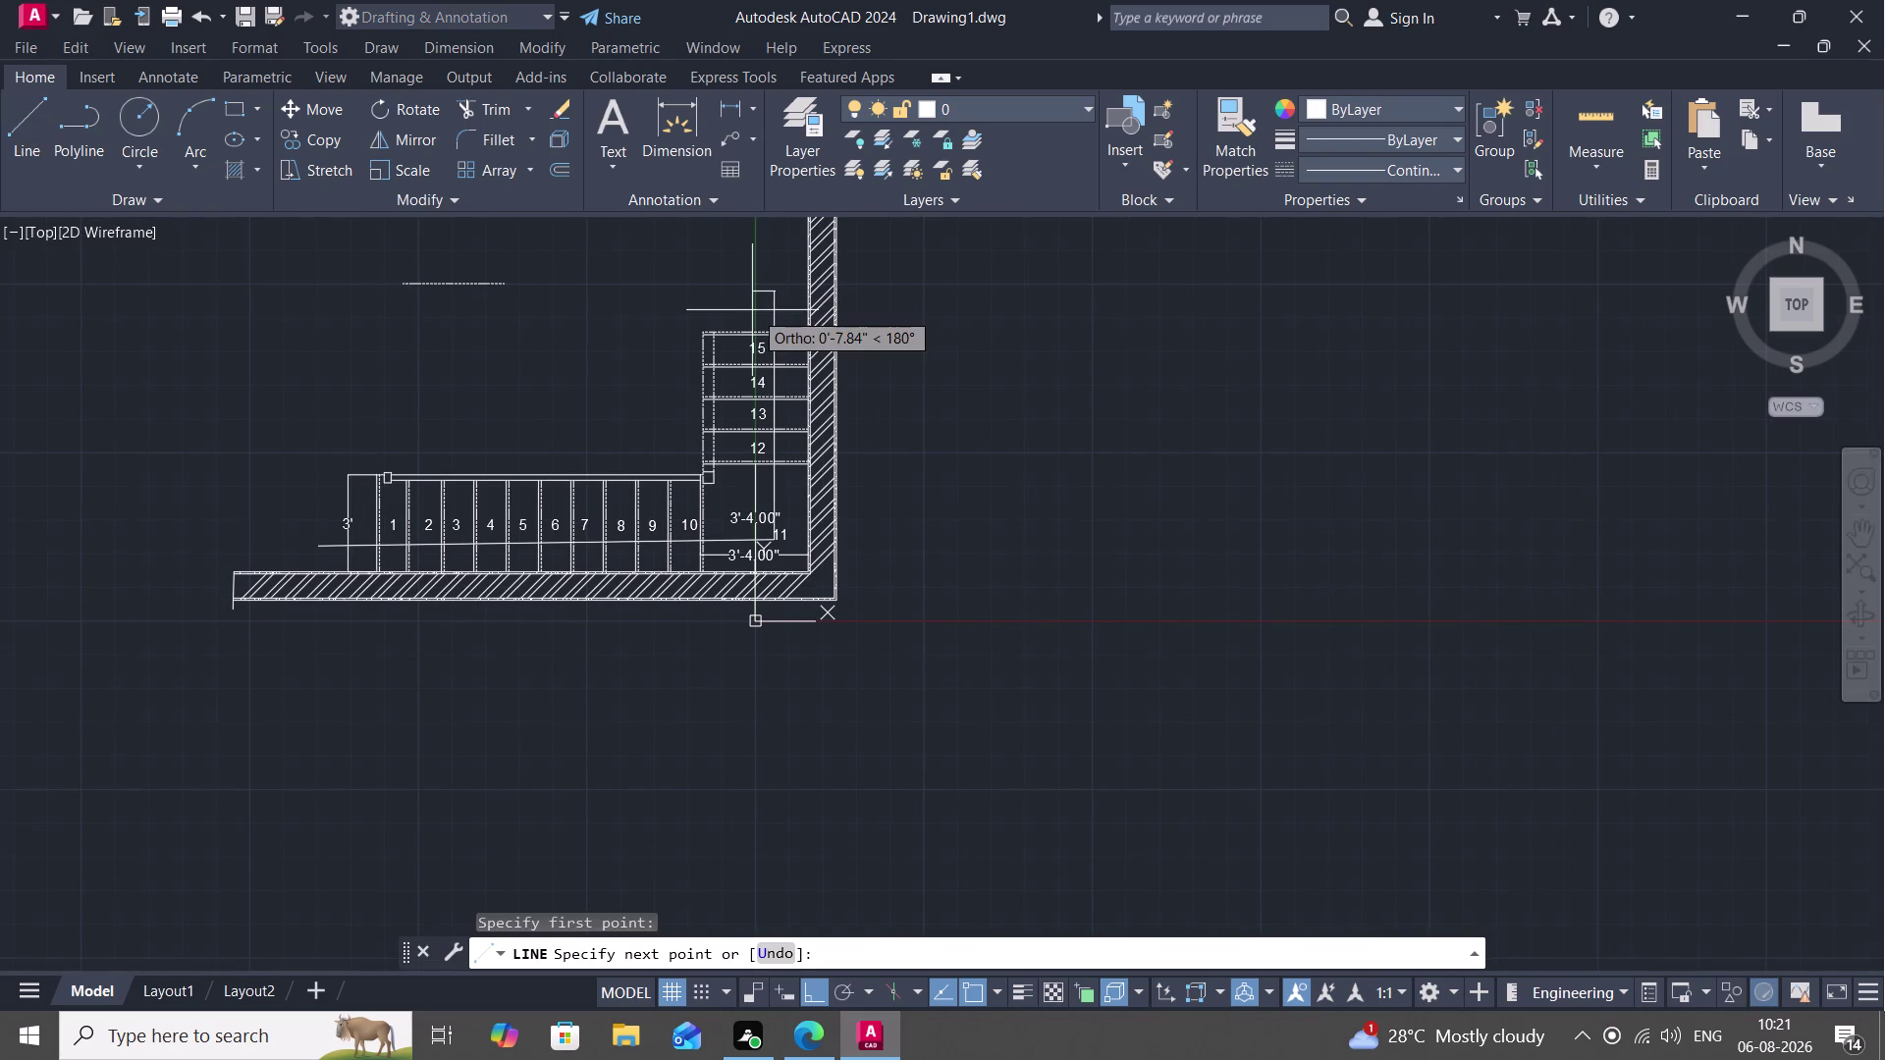
key(F8)
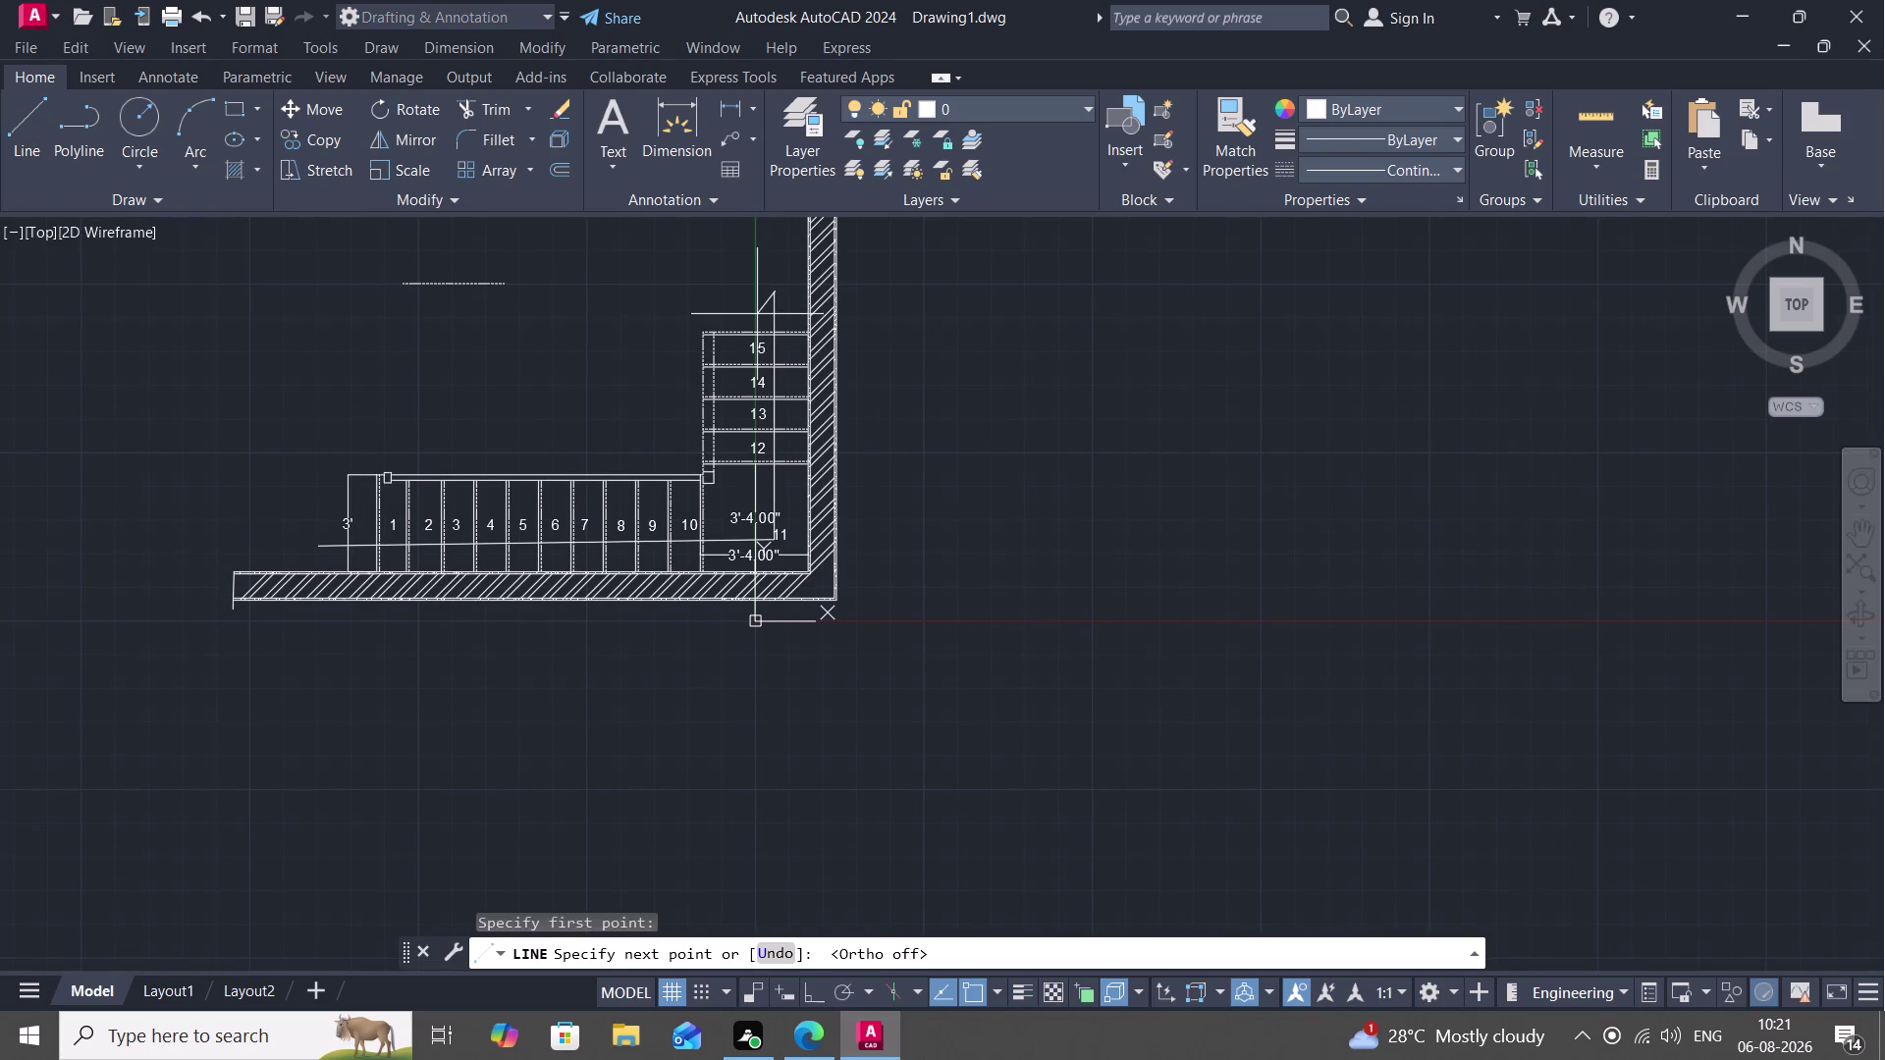
click(756, 313)
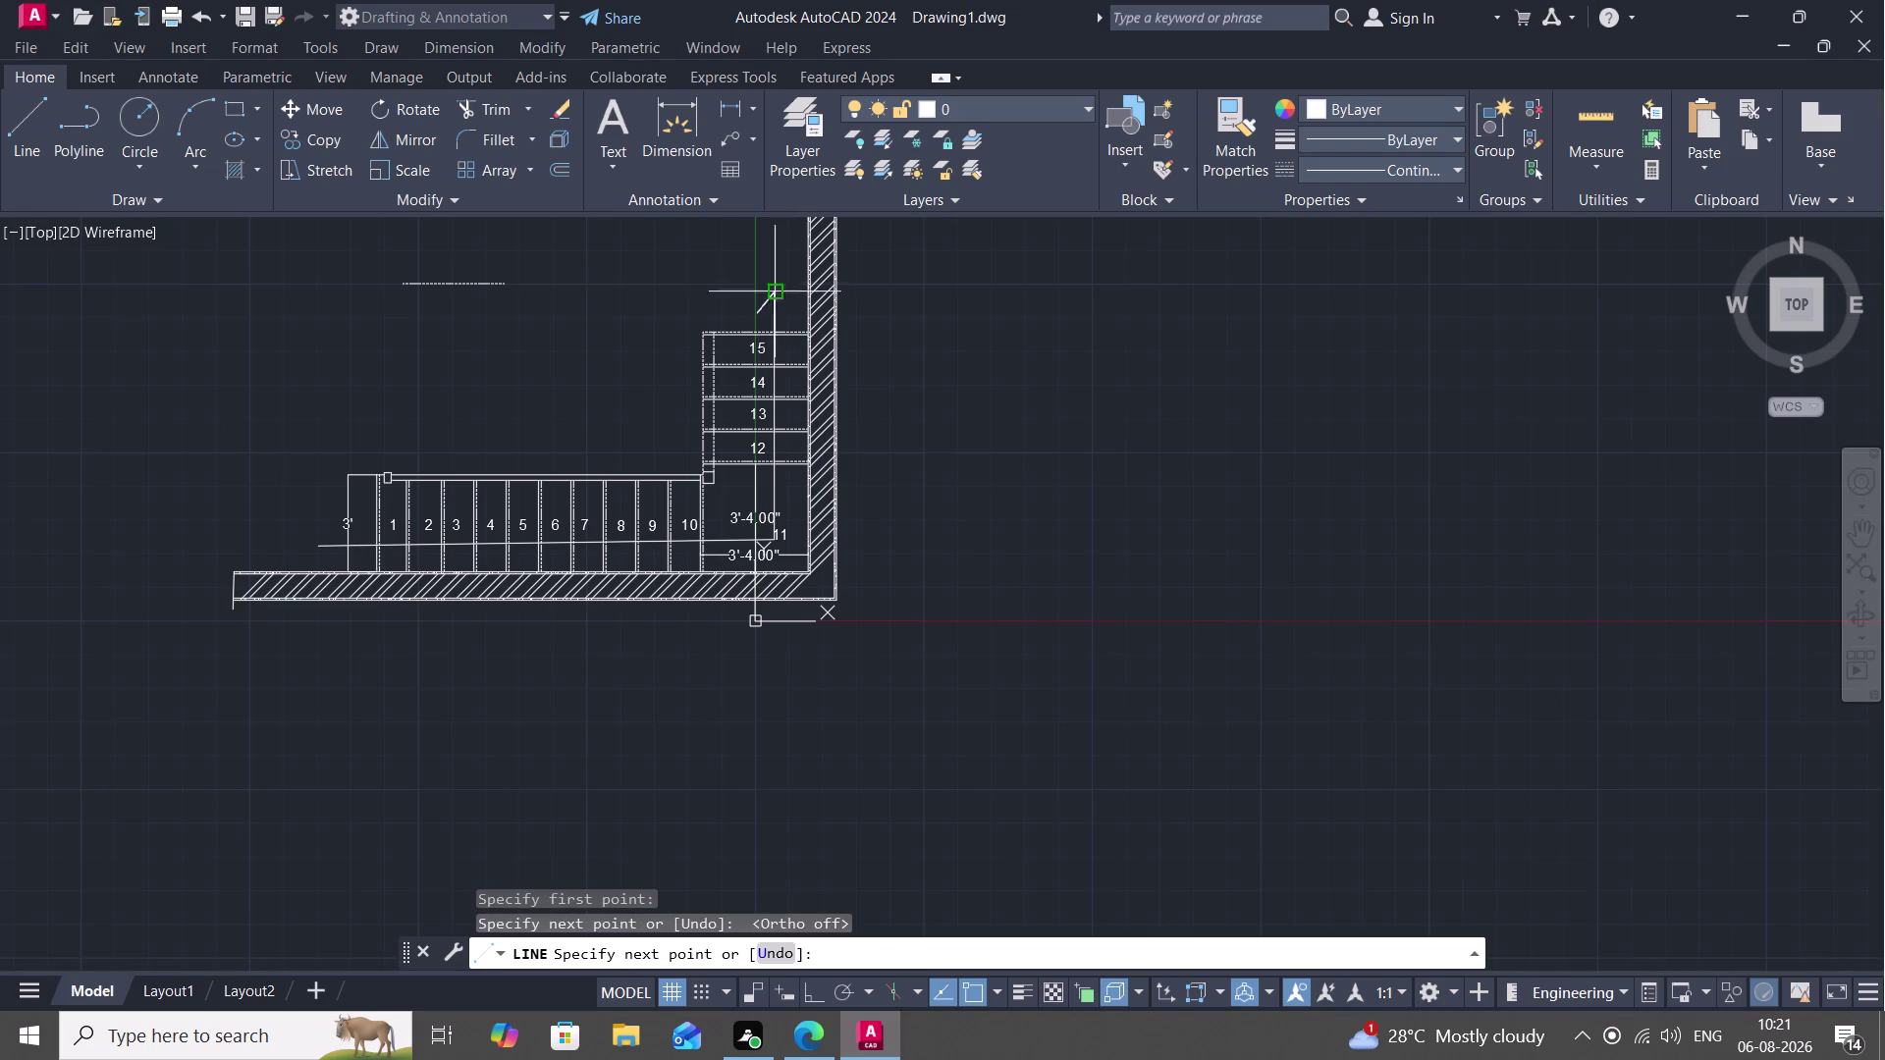
key(Escape)
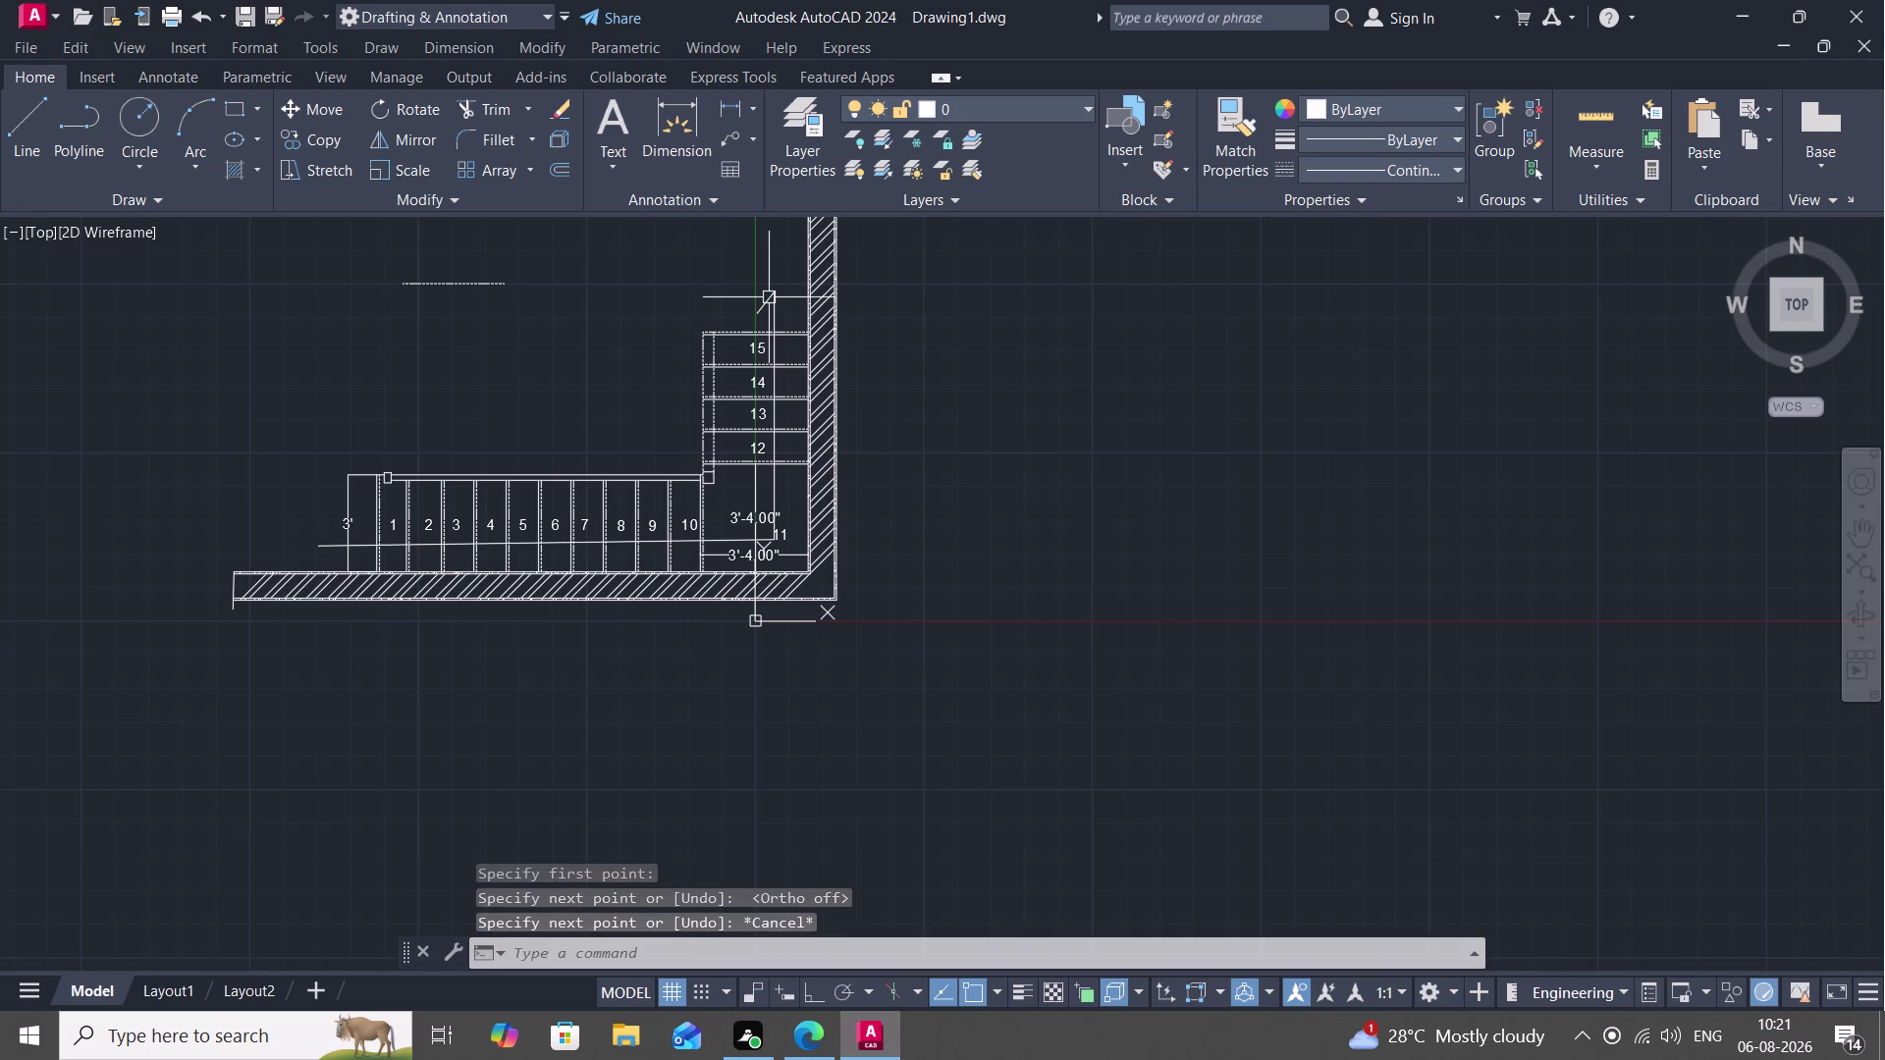
key(l)
key(space)
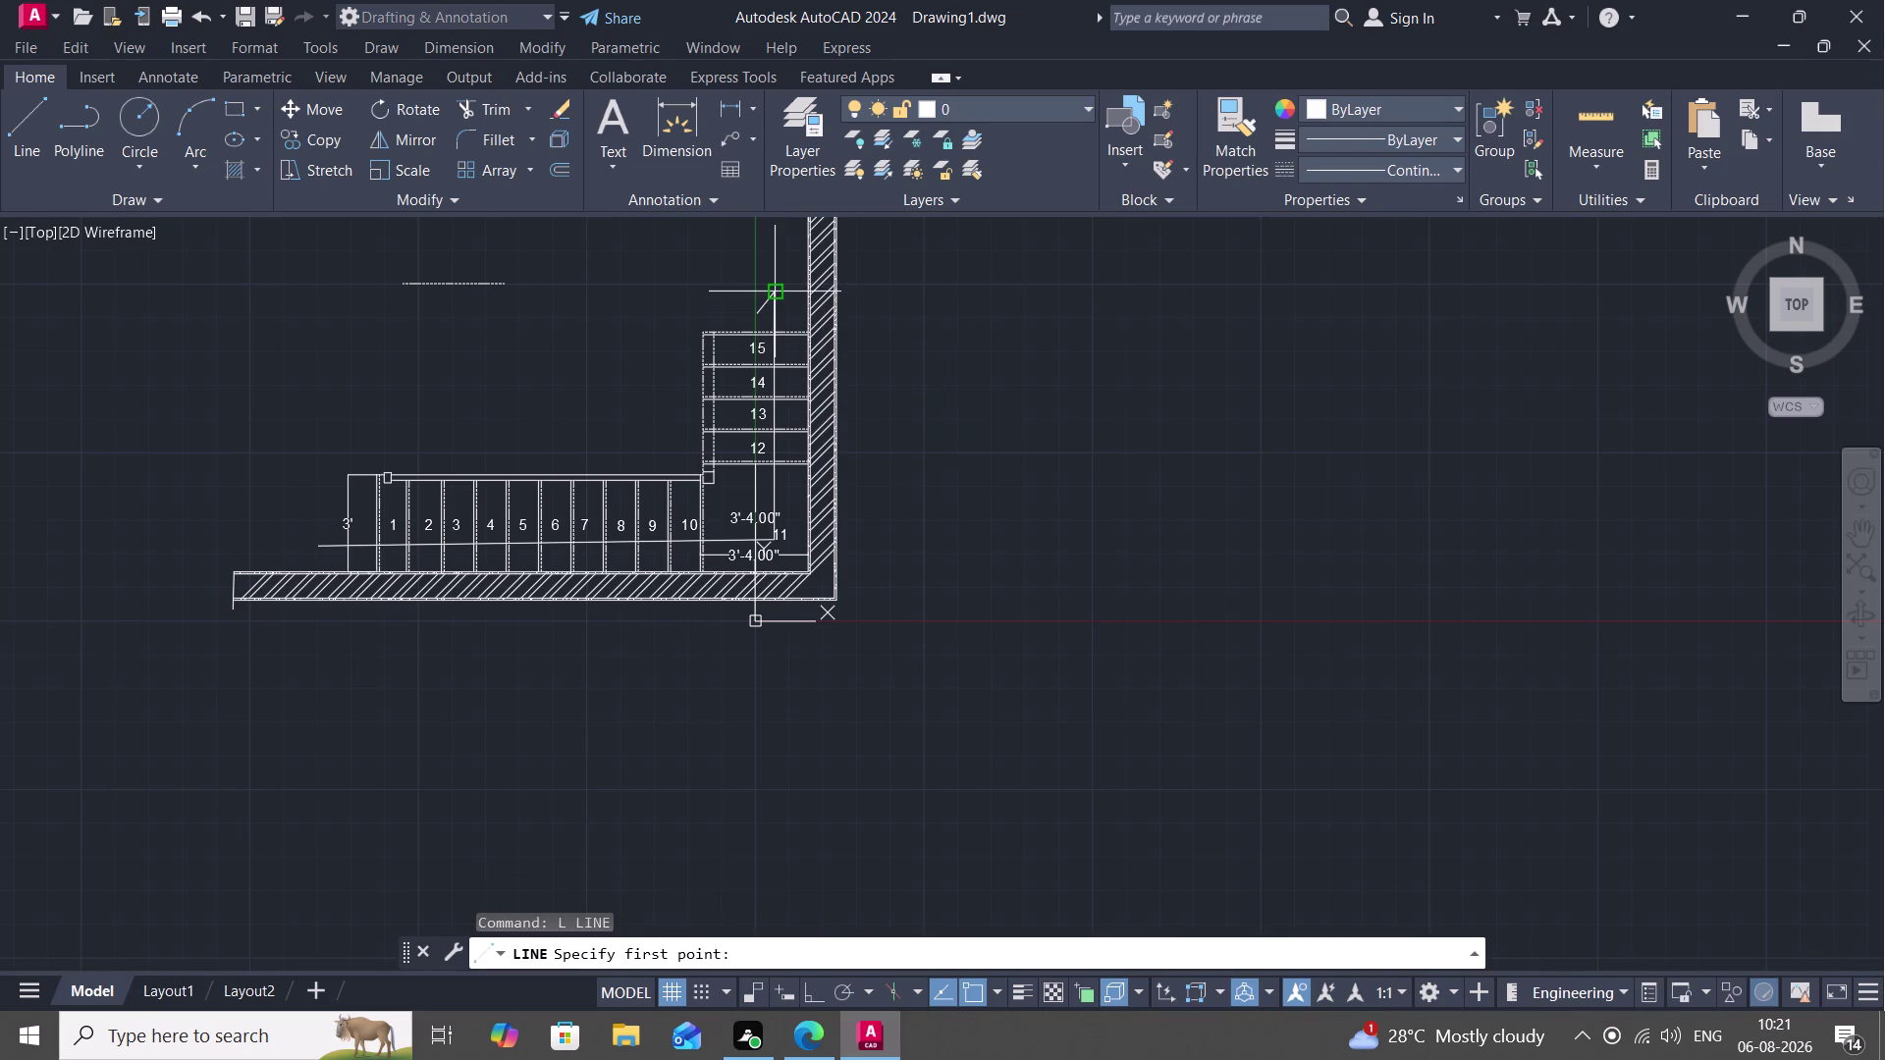
click(770, 298)
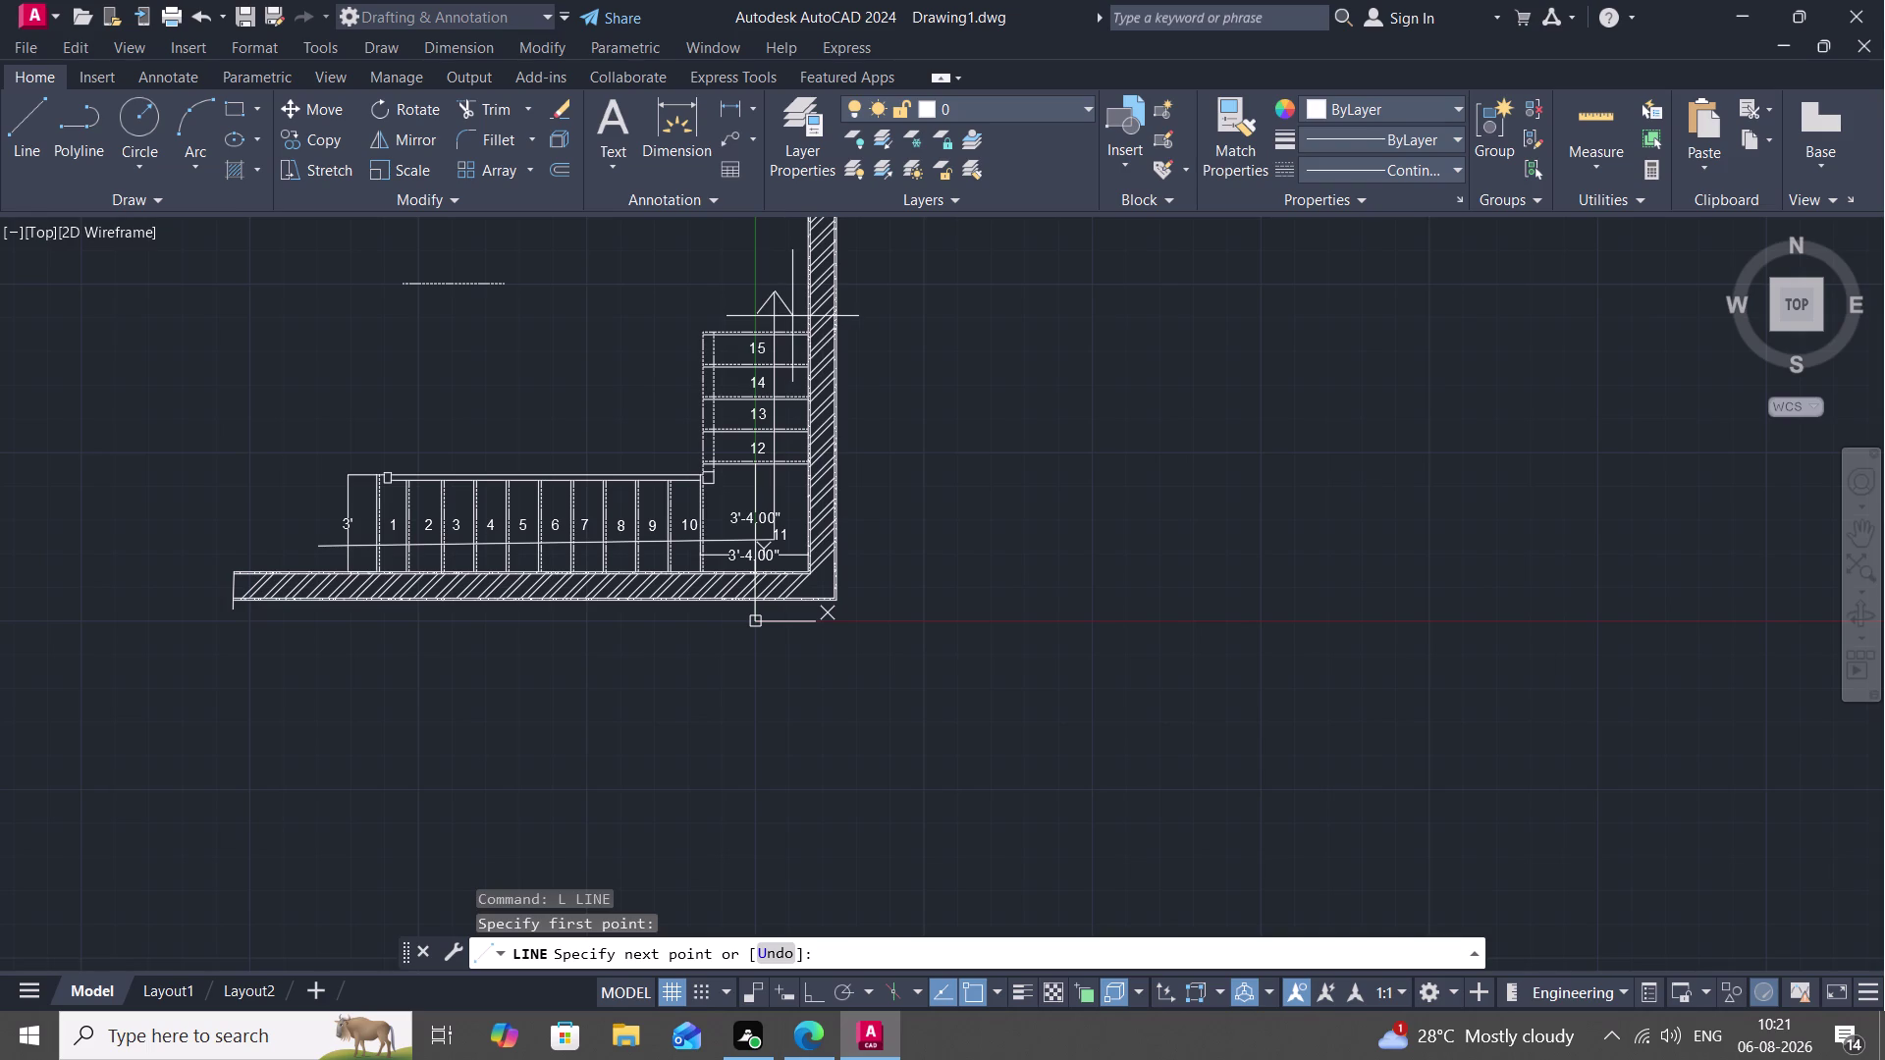
click(789, 315)
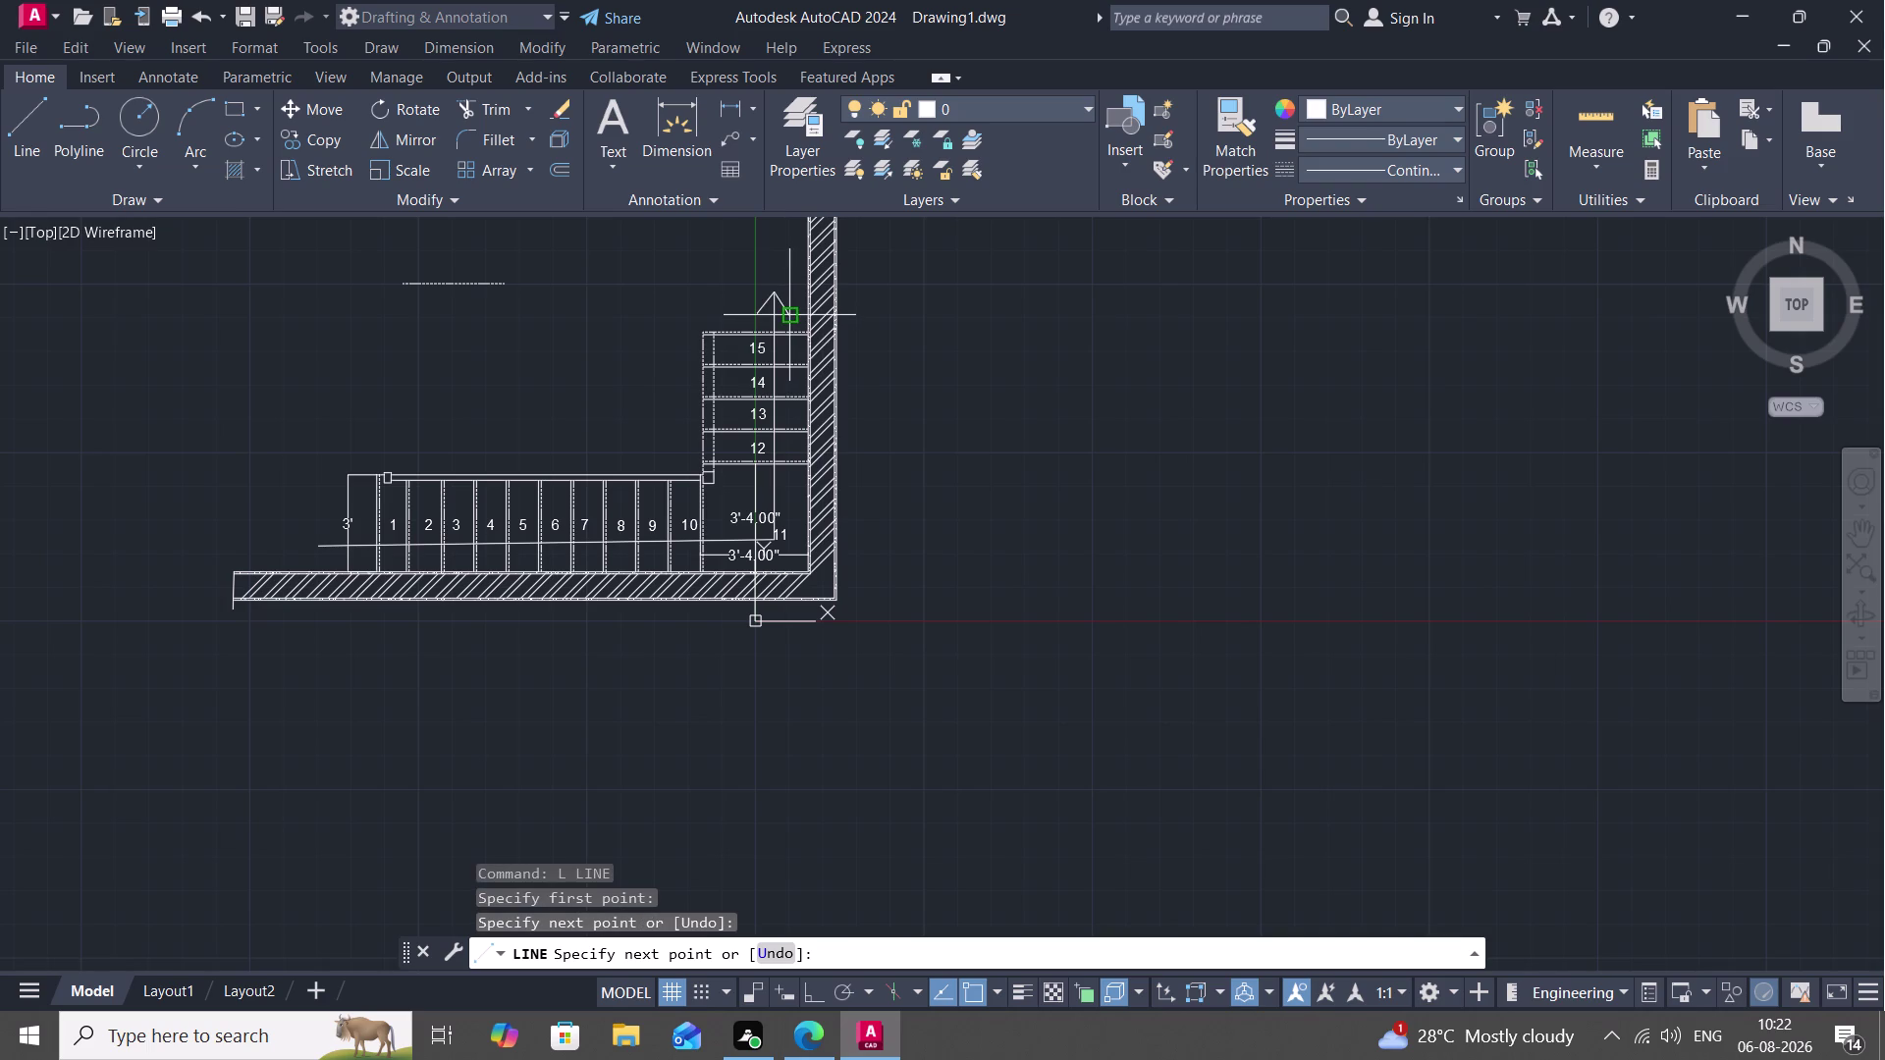
key(Escape)
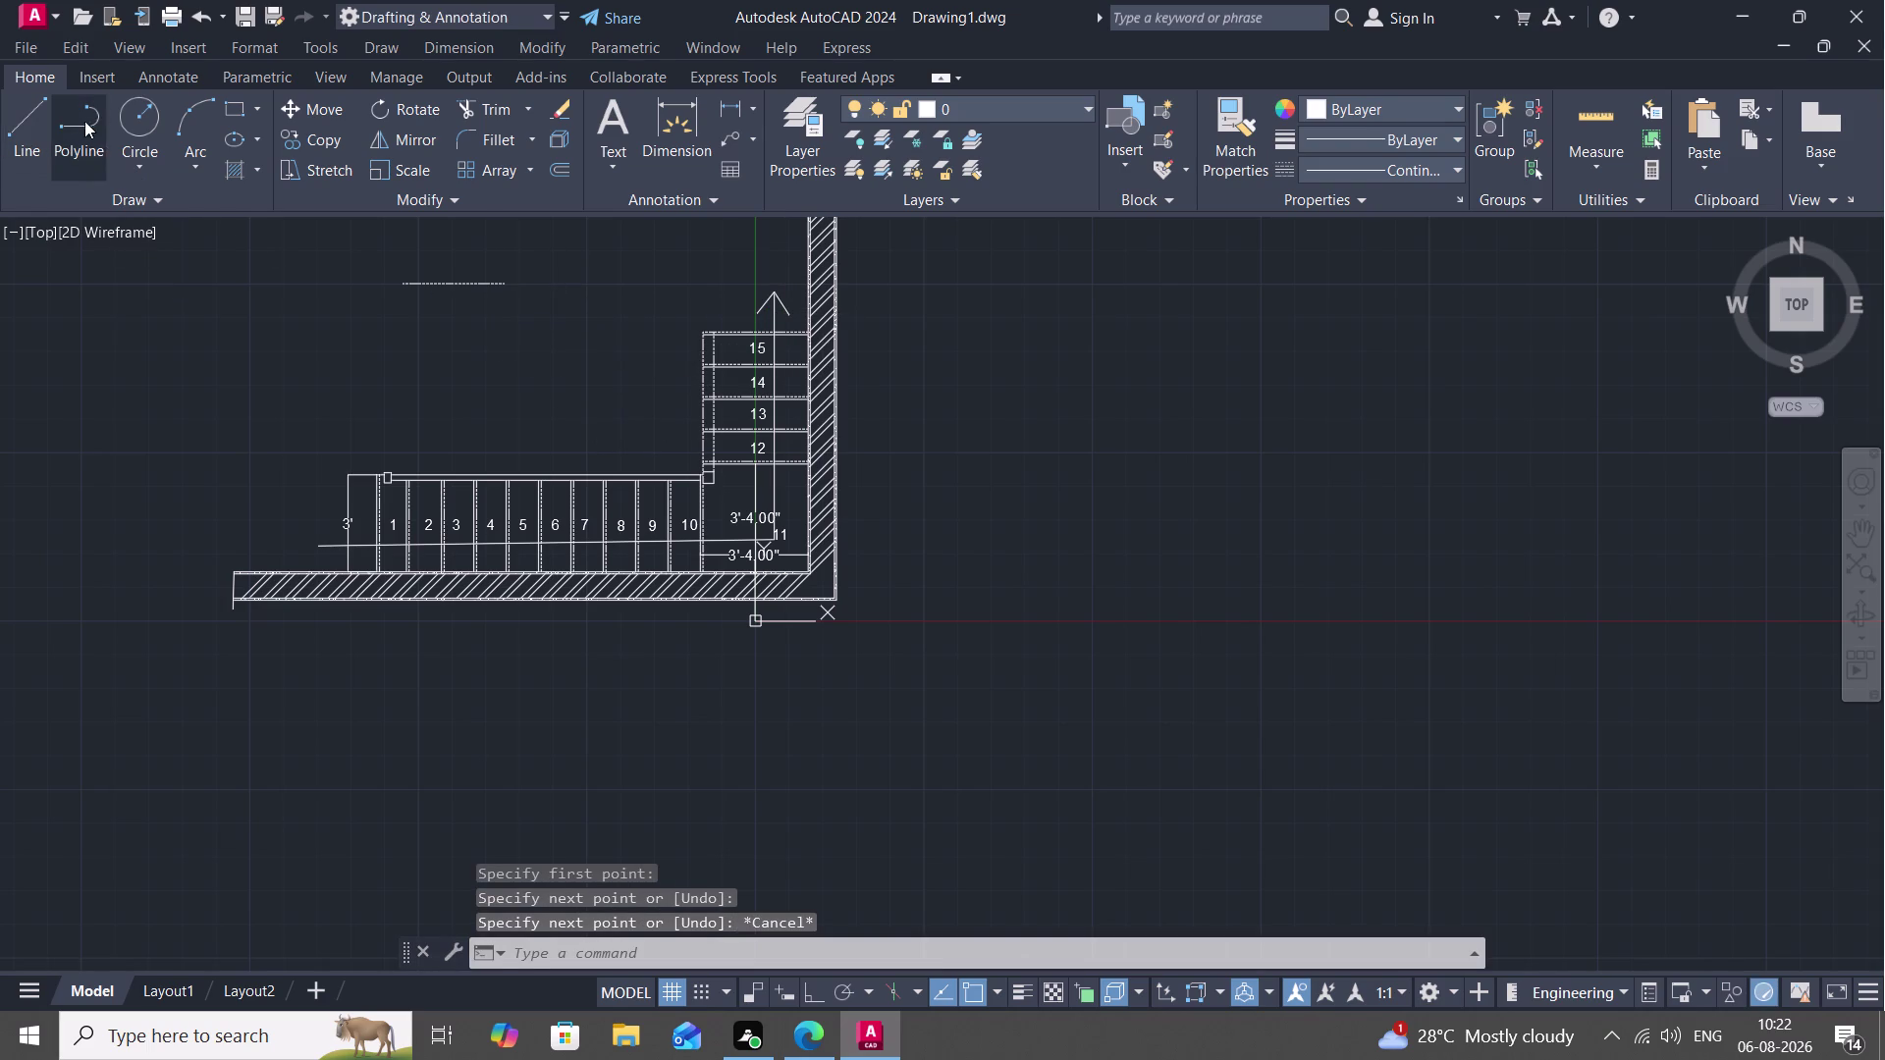
click(14, 125)
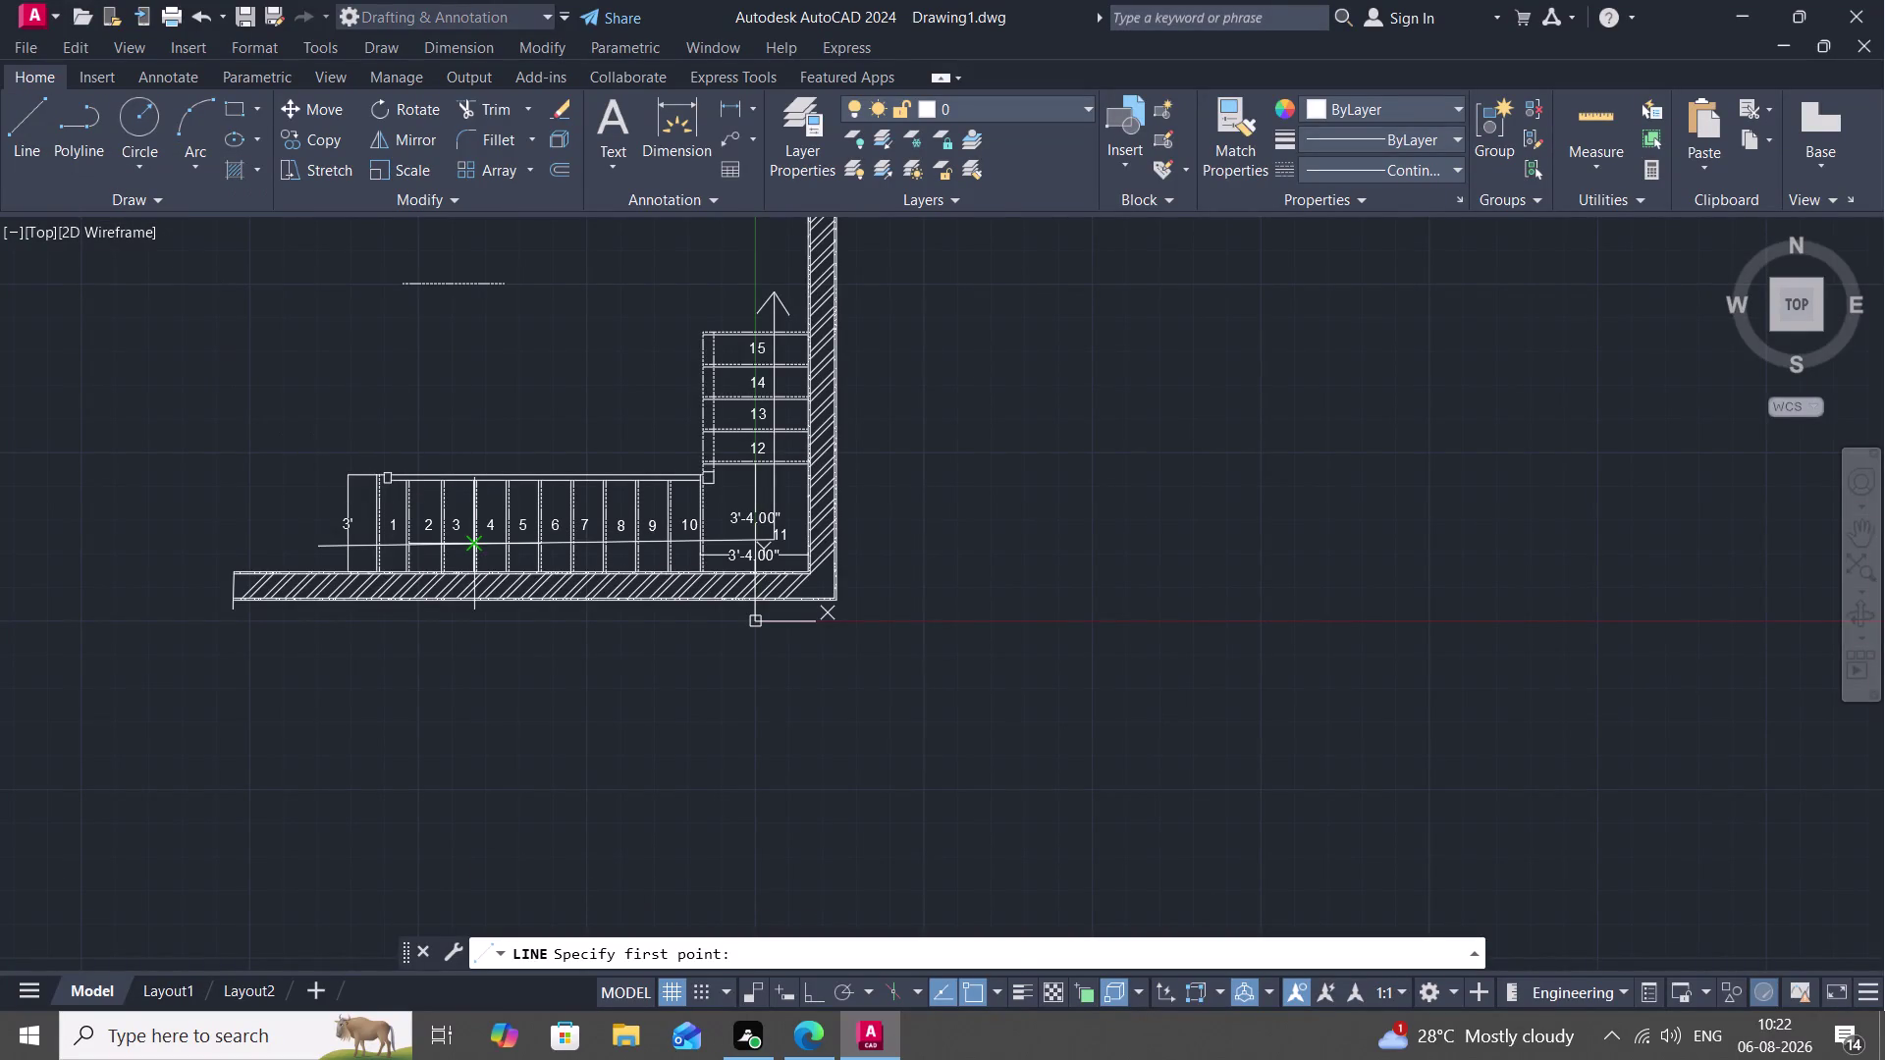
Draw a closed triangular right-pointing arrowhead on the walking line at tread 4.
scroll(up, 3)
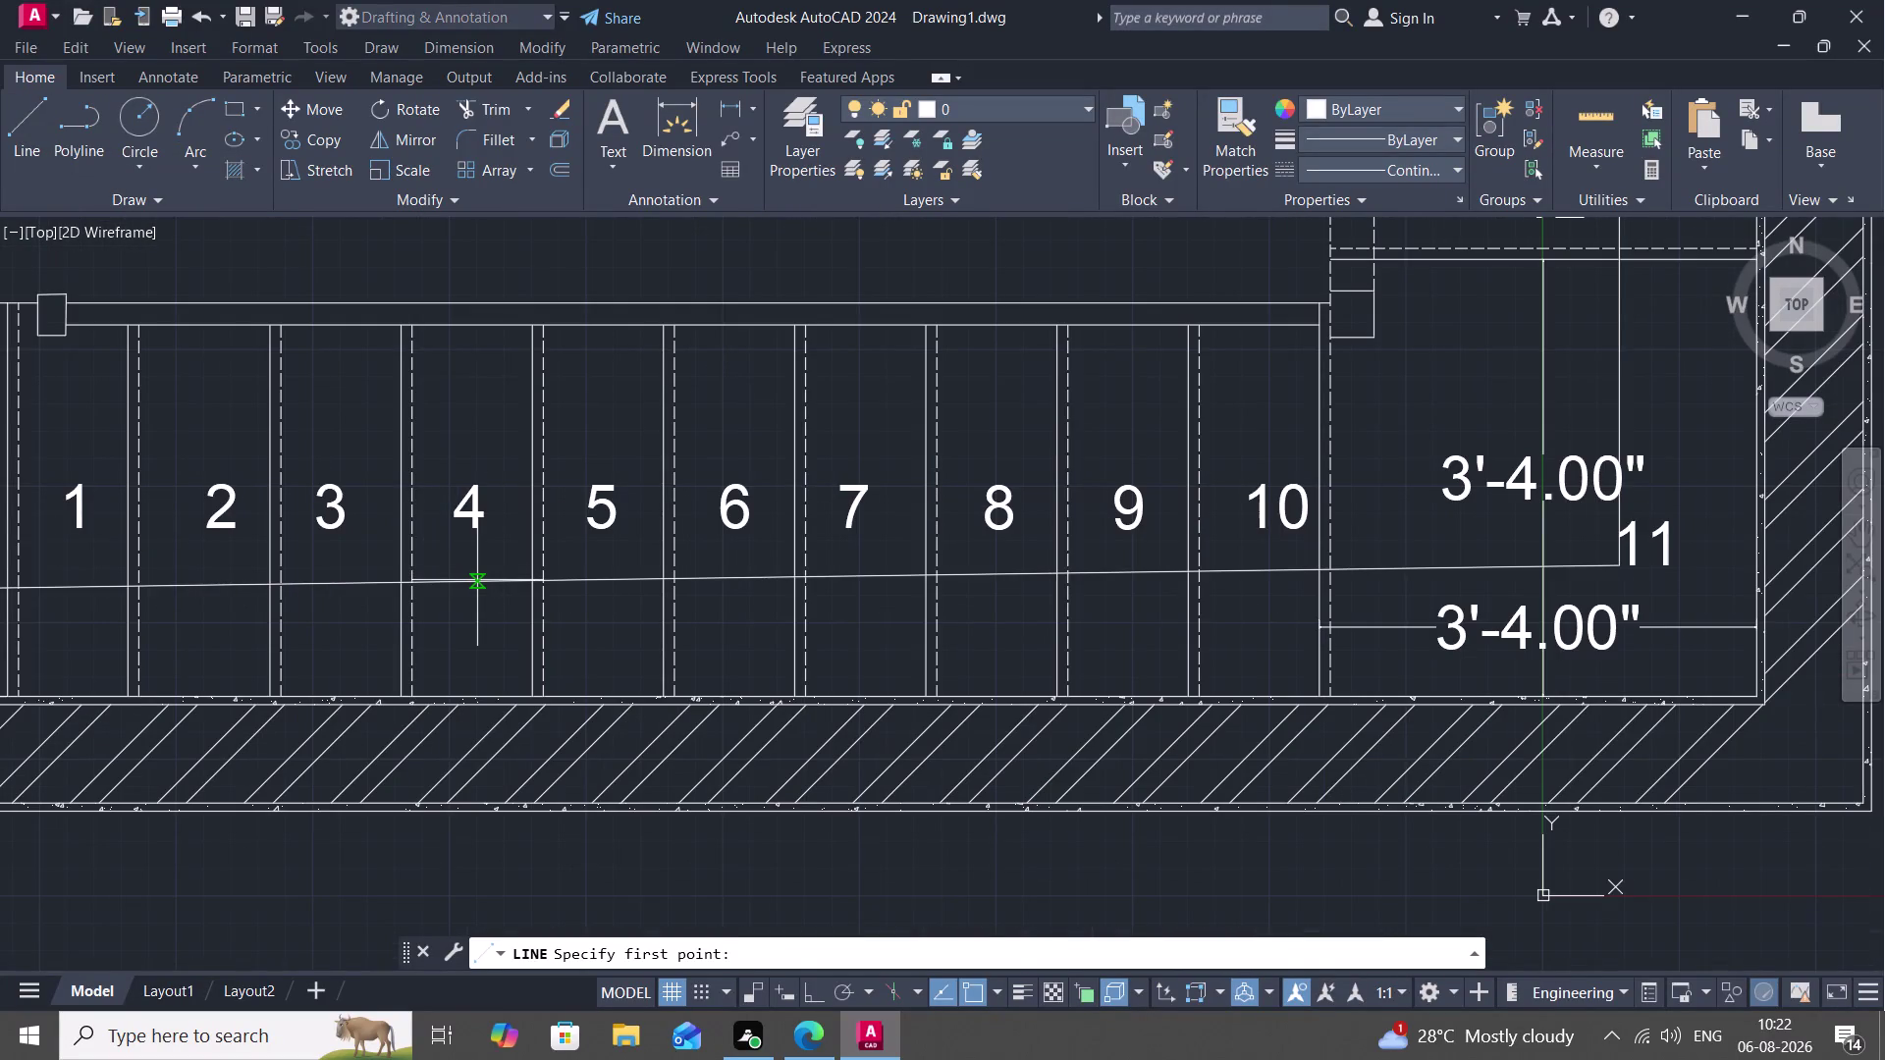
click(481, 582)
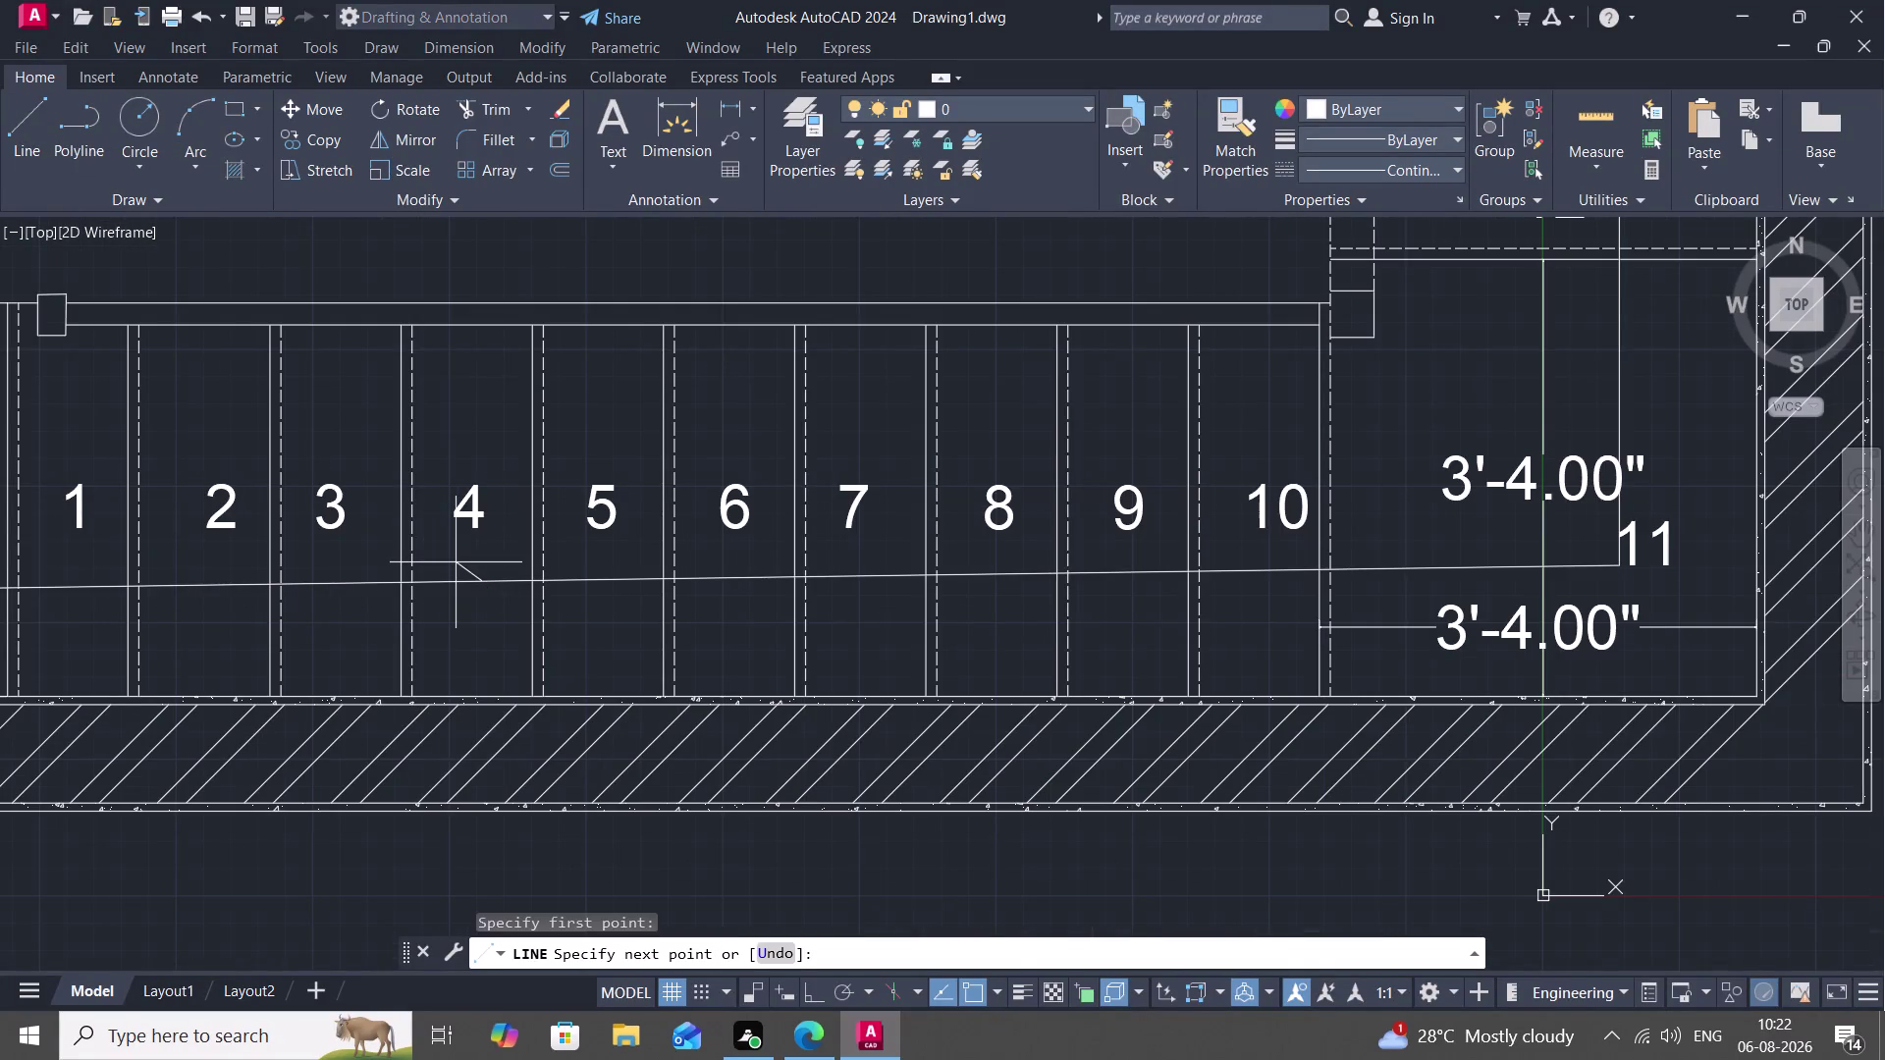
click(456, 562)
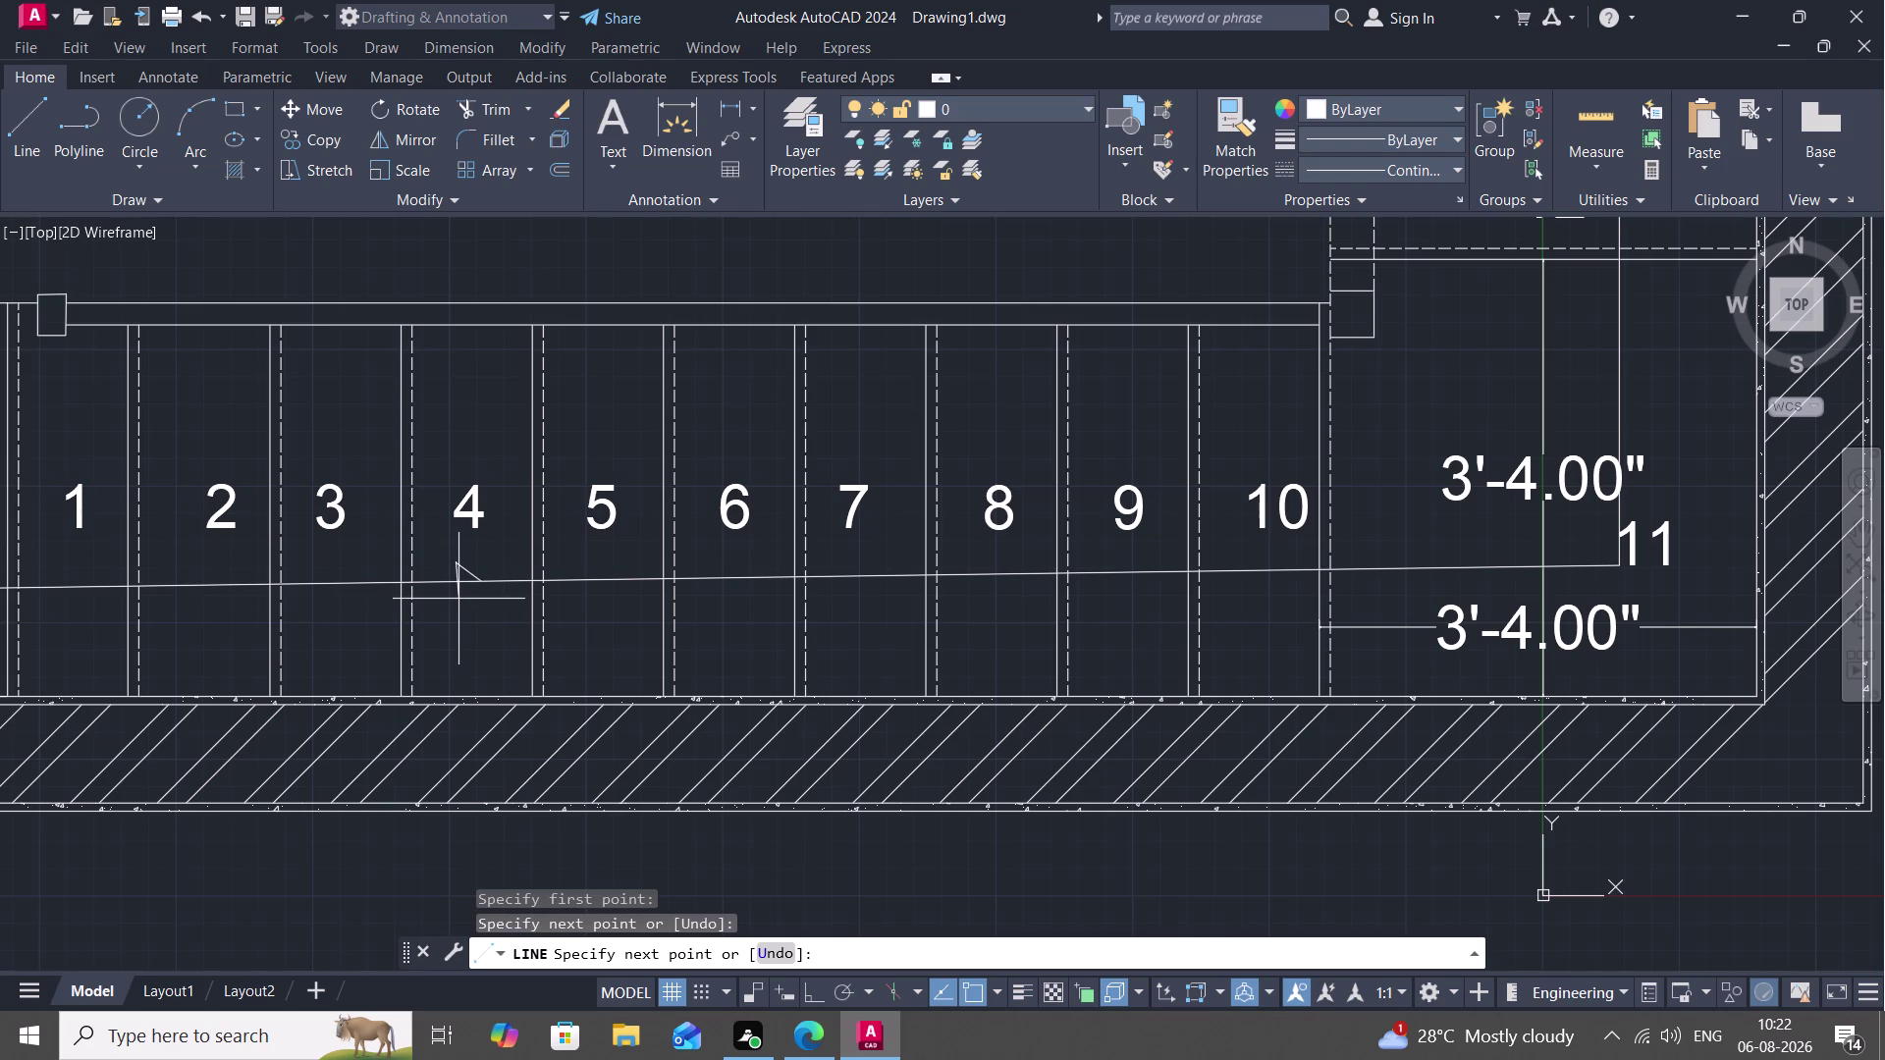
click(456, 600)
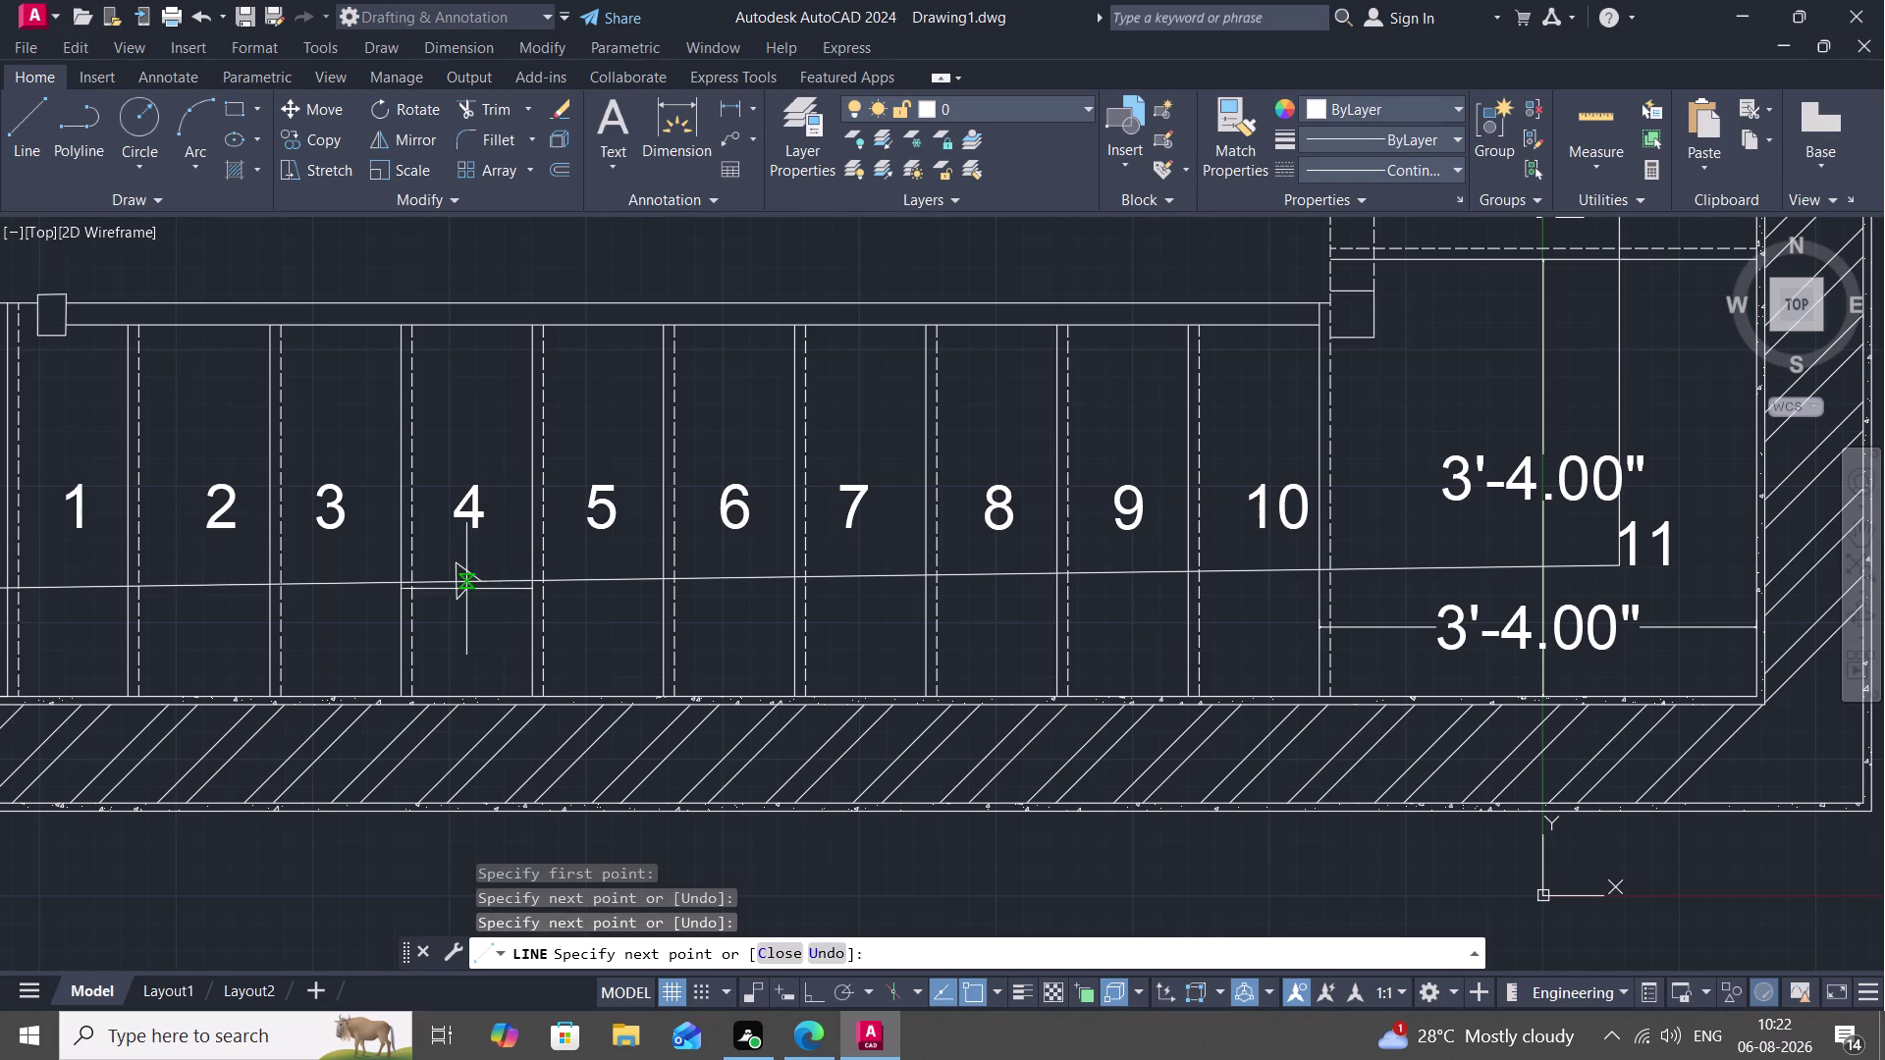
click(474, 584)
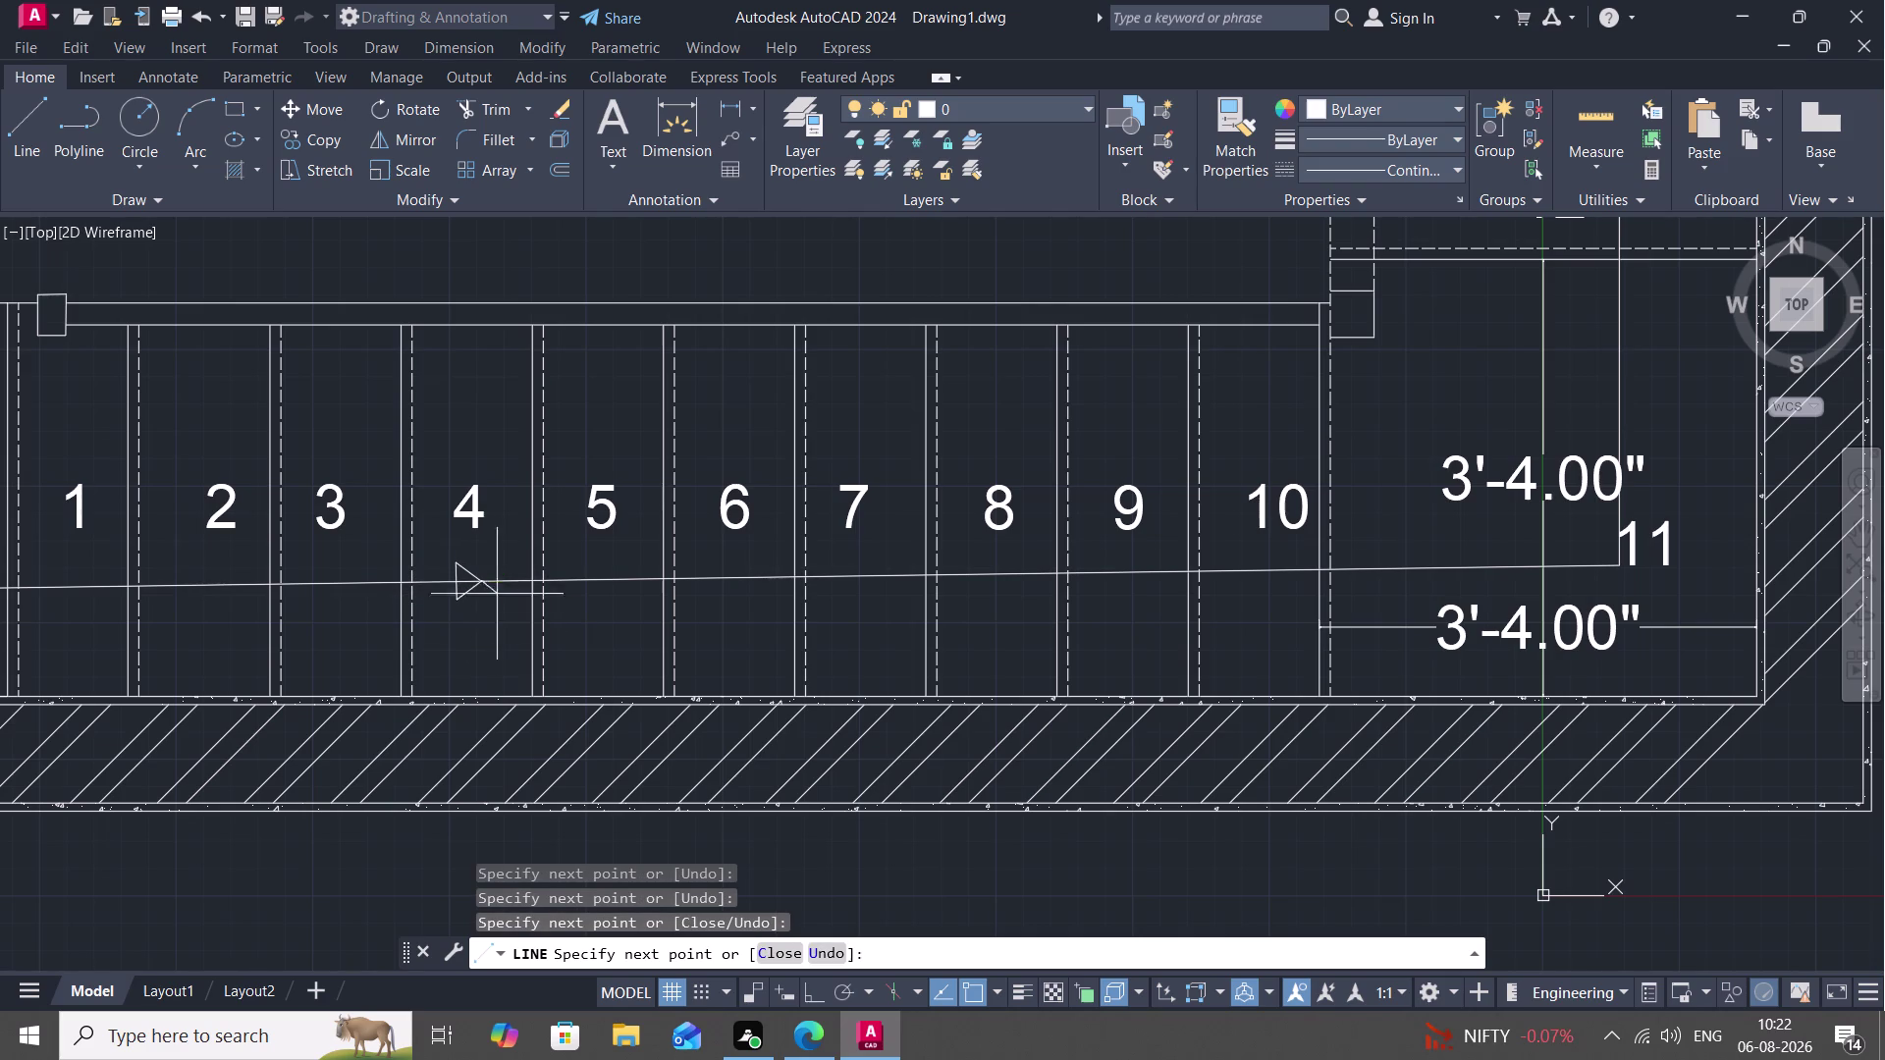
key(Escape)
scroll(down, 3)
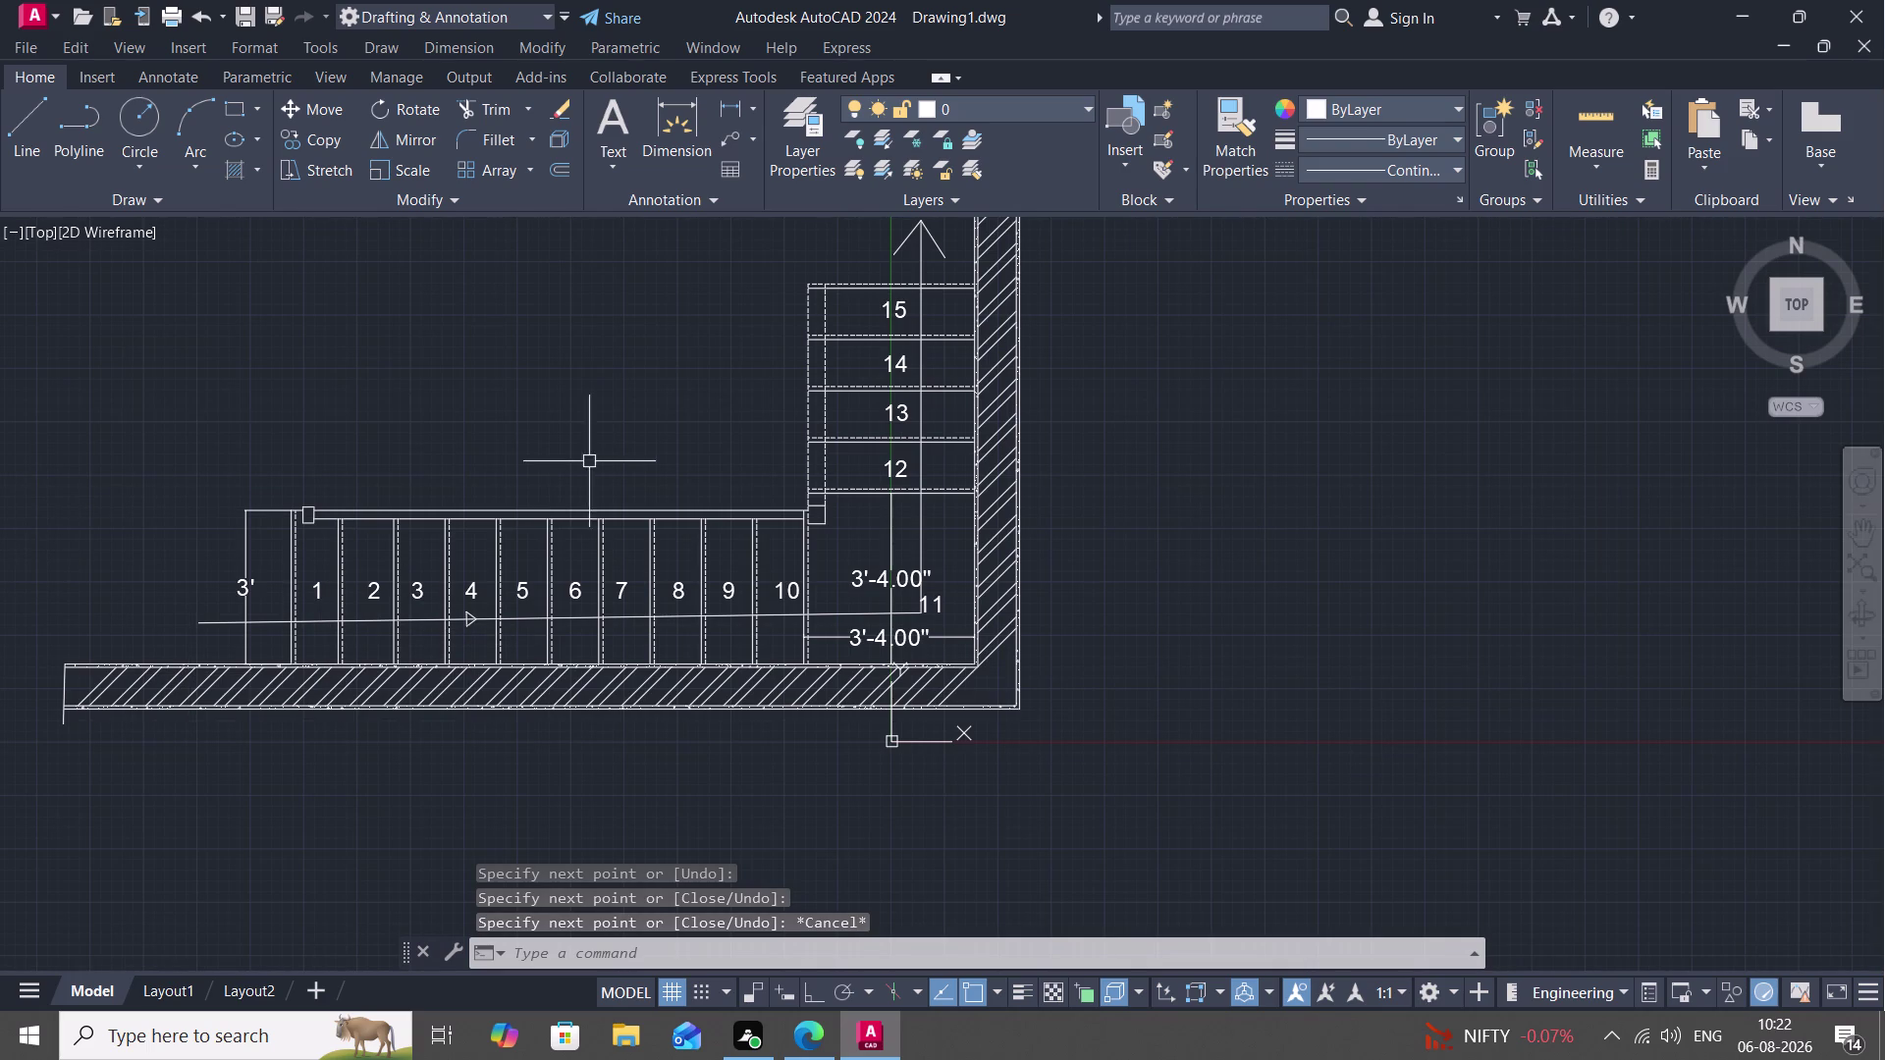
Copy tread number 8 to a spot above the lower flight.
key(c)
key(o)
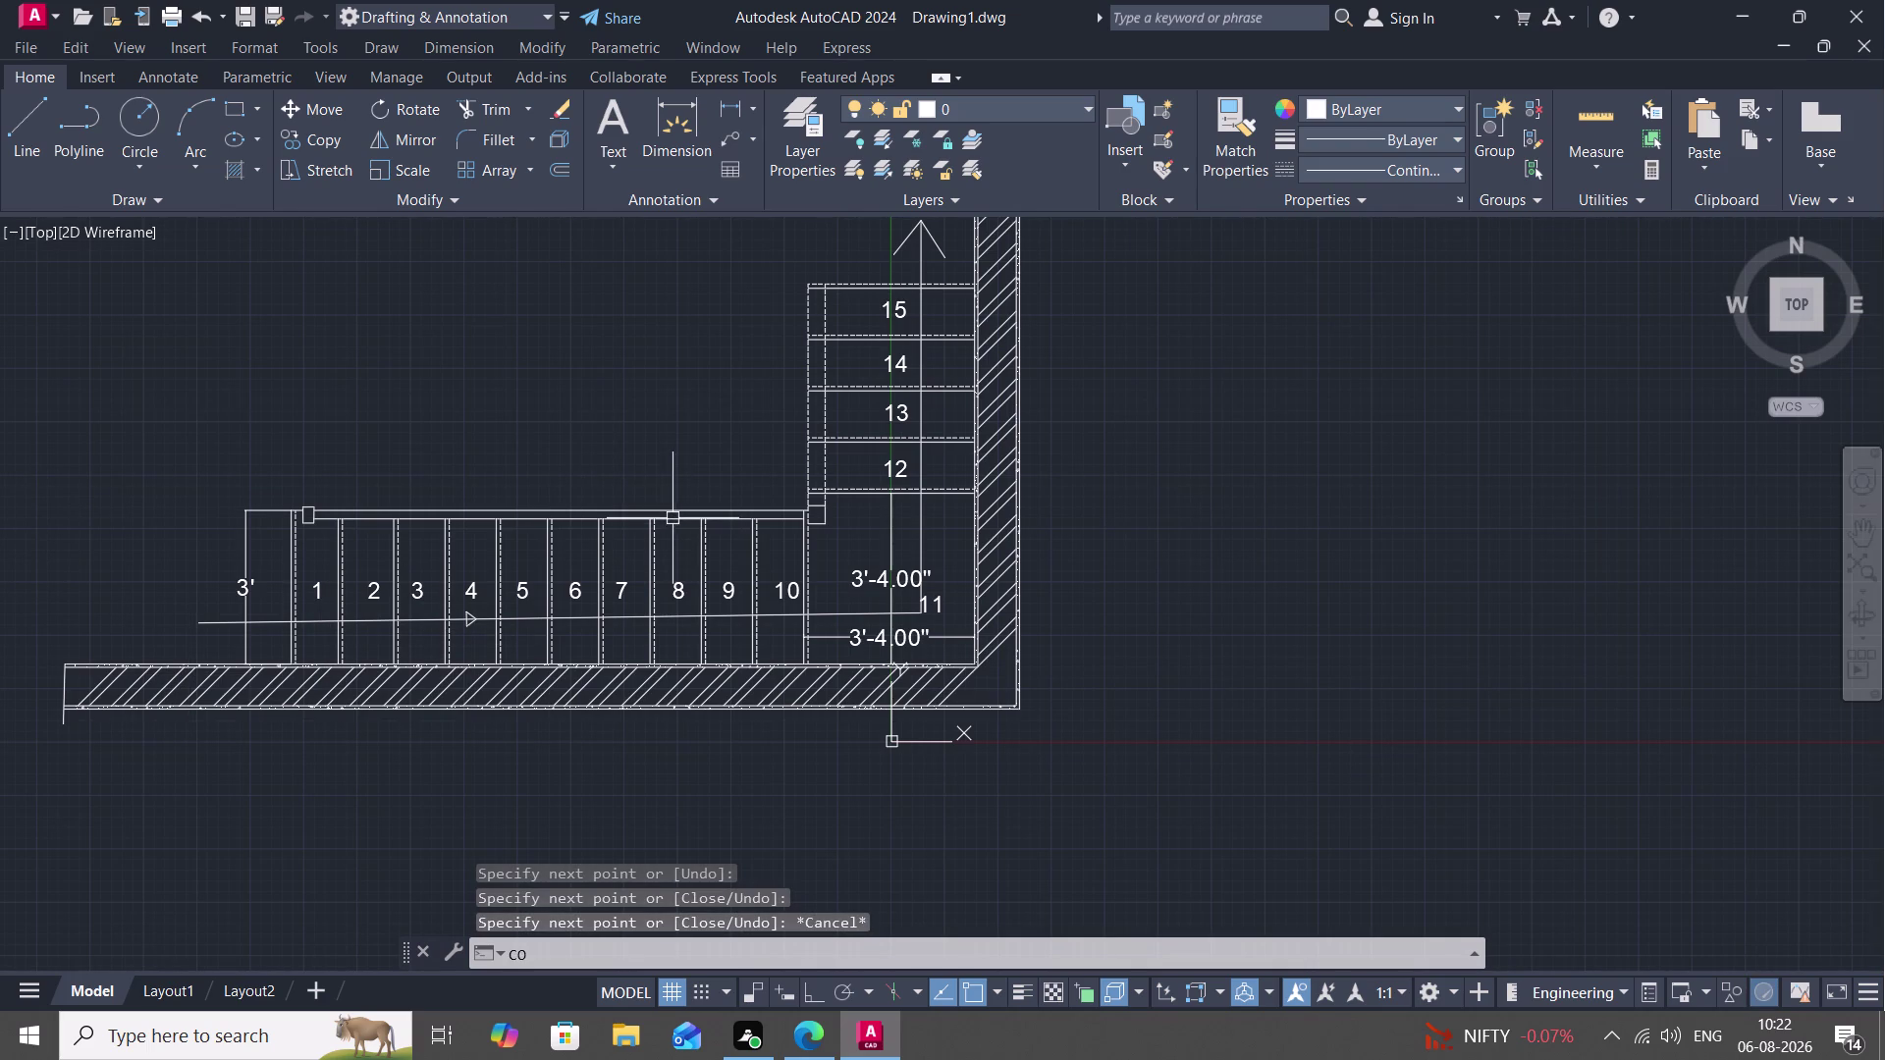
key(space)
click(674, 601)
right_click(676, 600)
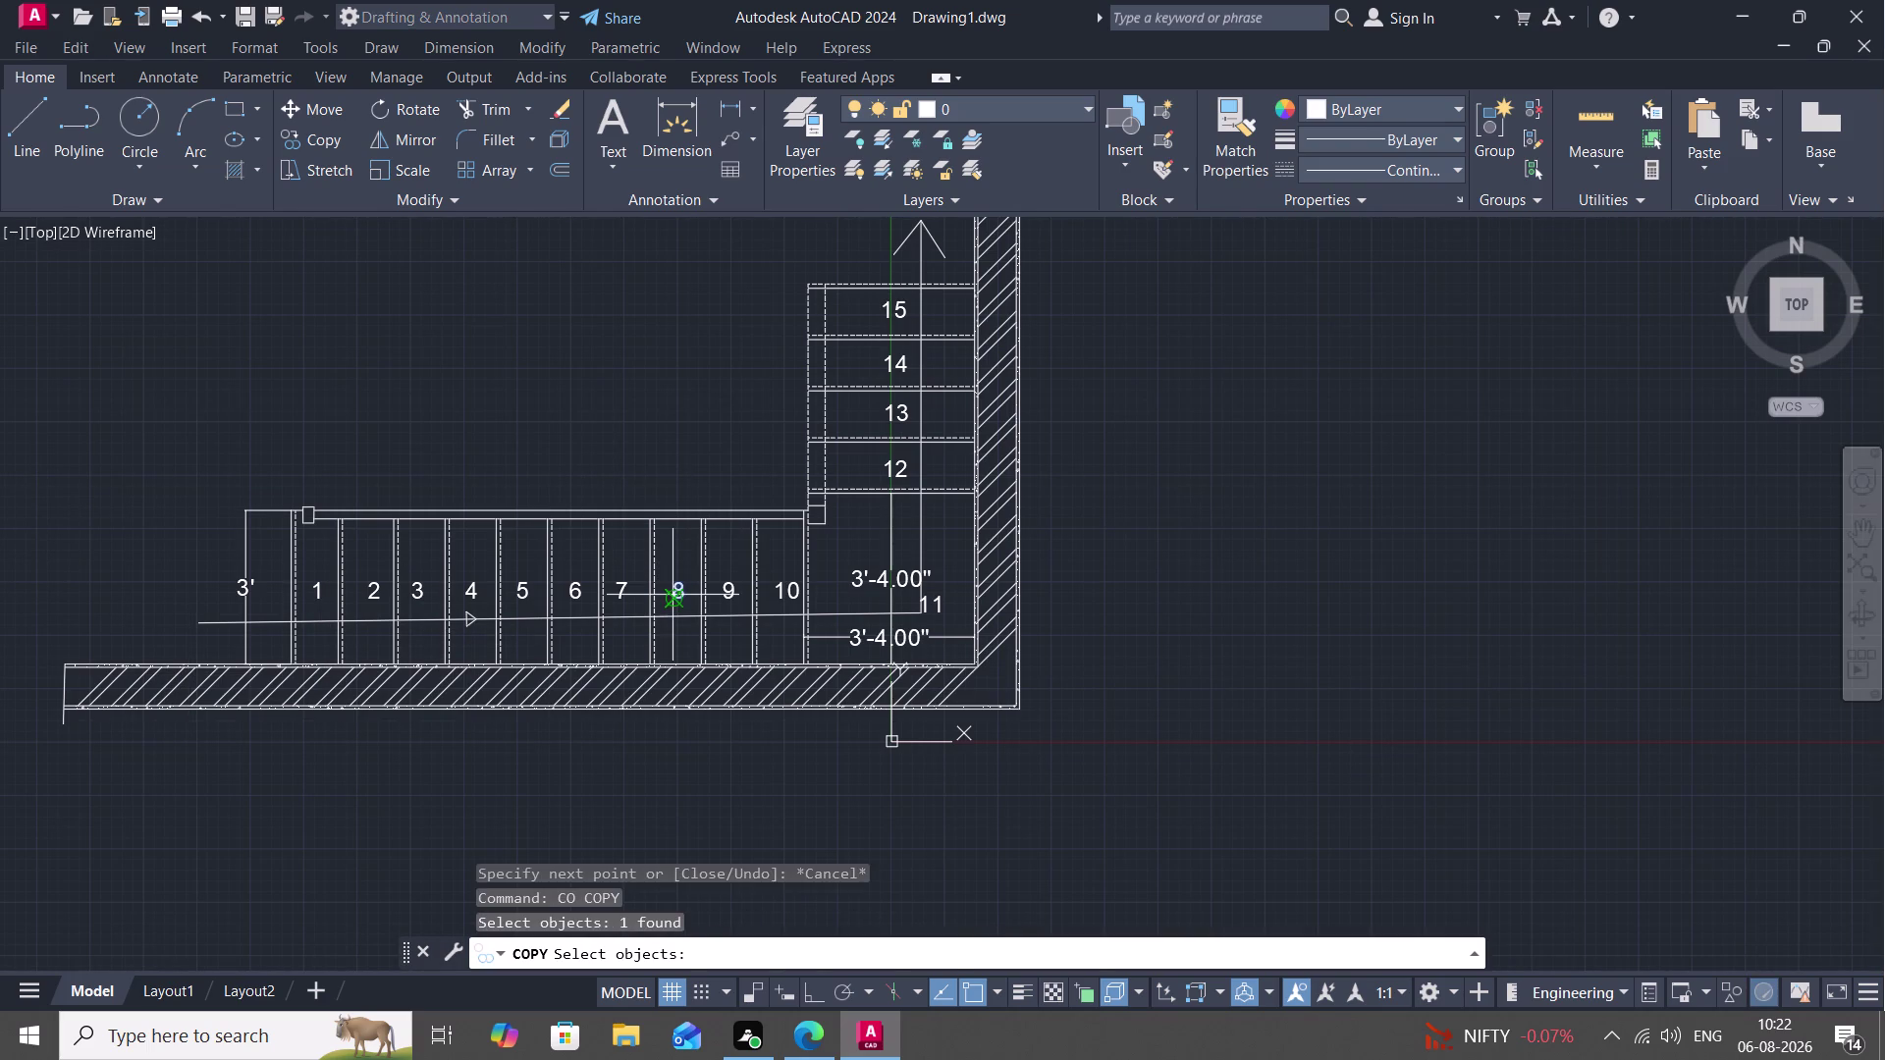
click(673, 595)
click(598, 386)
key(Escape)
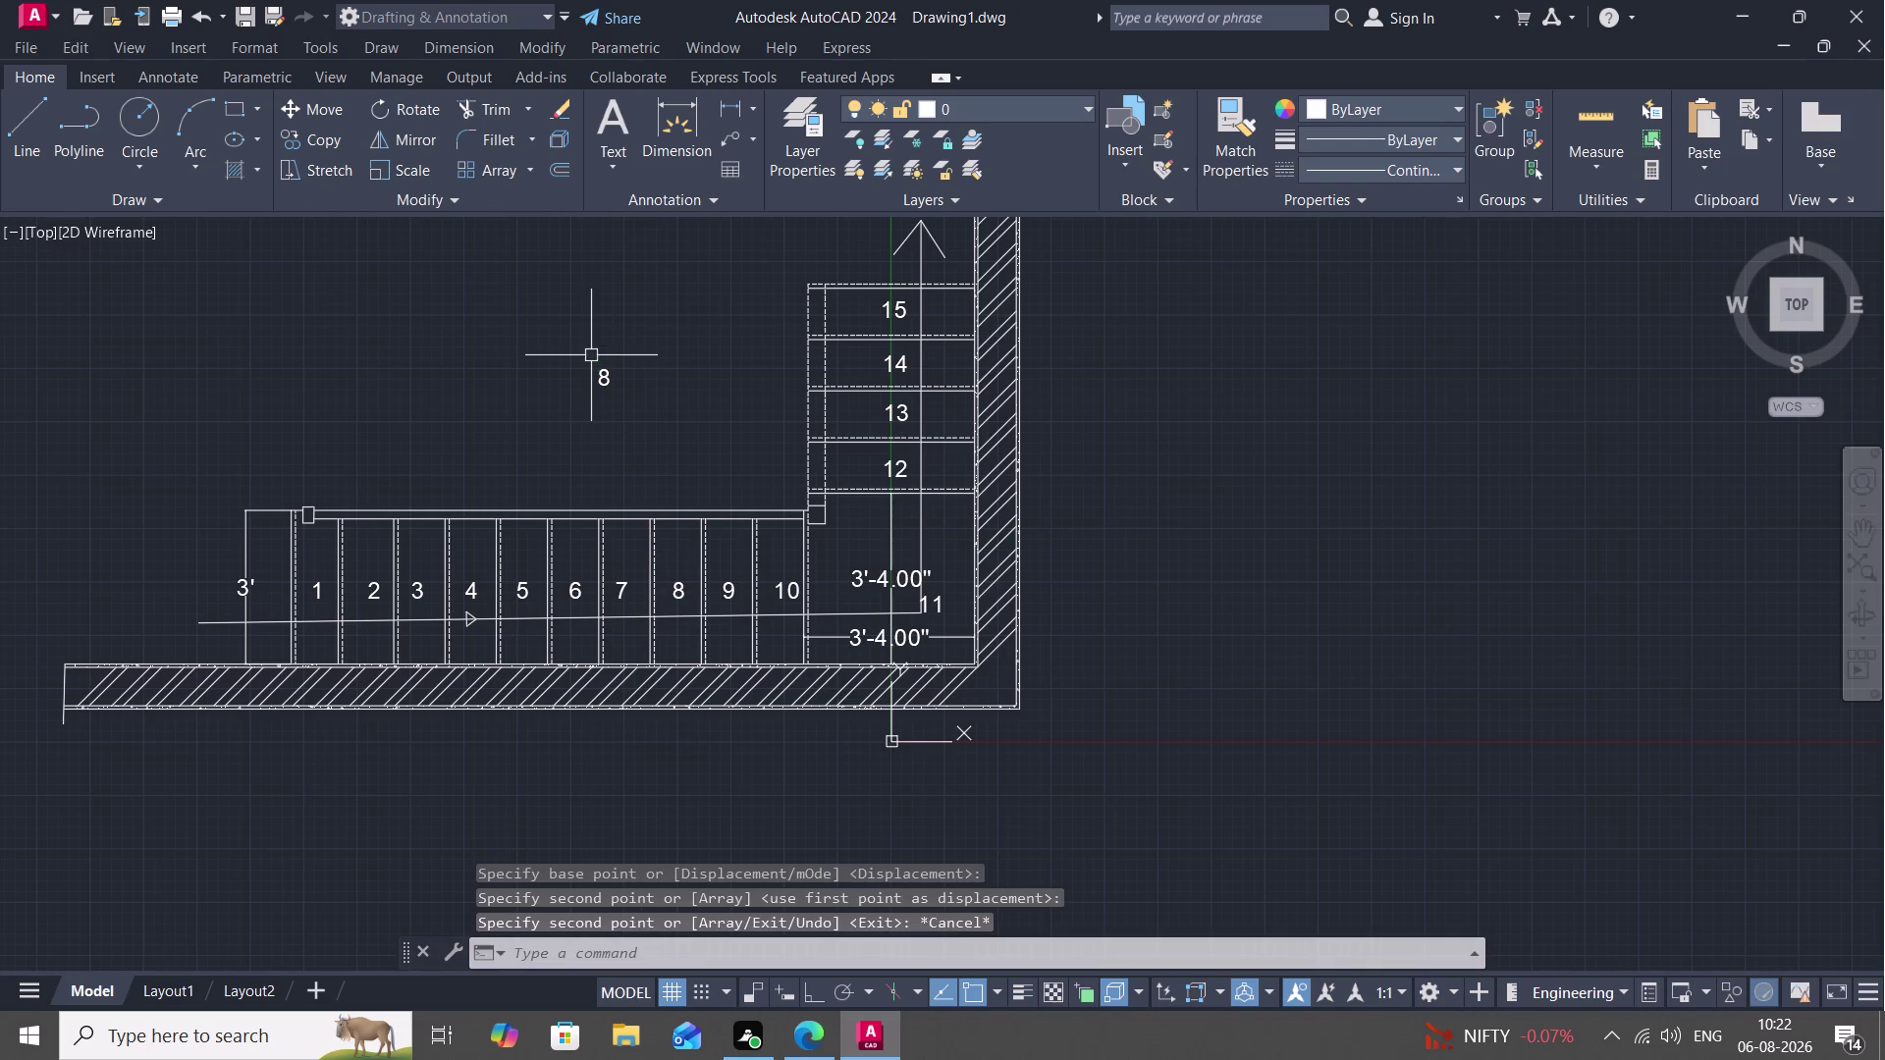
Change the copied 8's text to 'UP'.
click(603, 381)
right_click(603, 381)
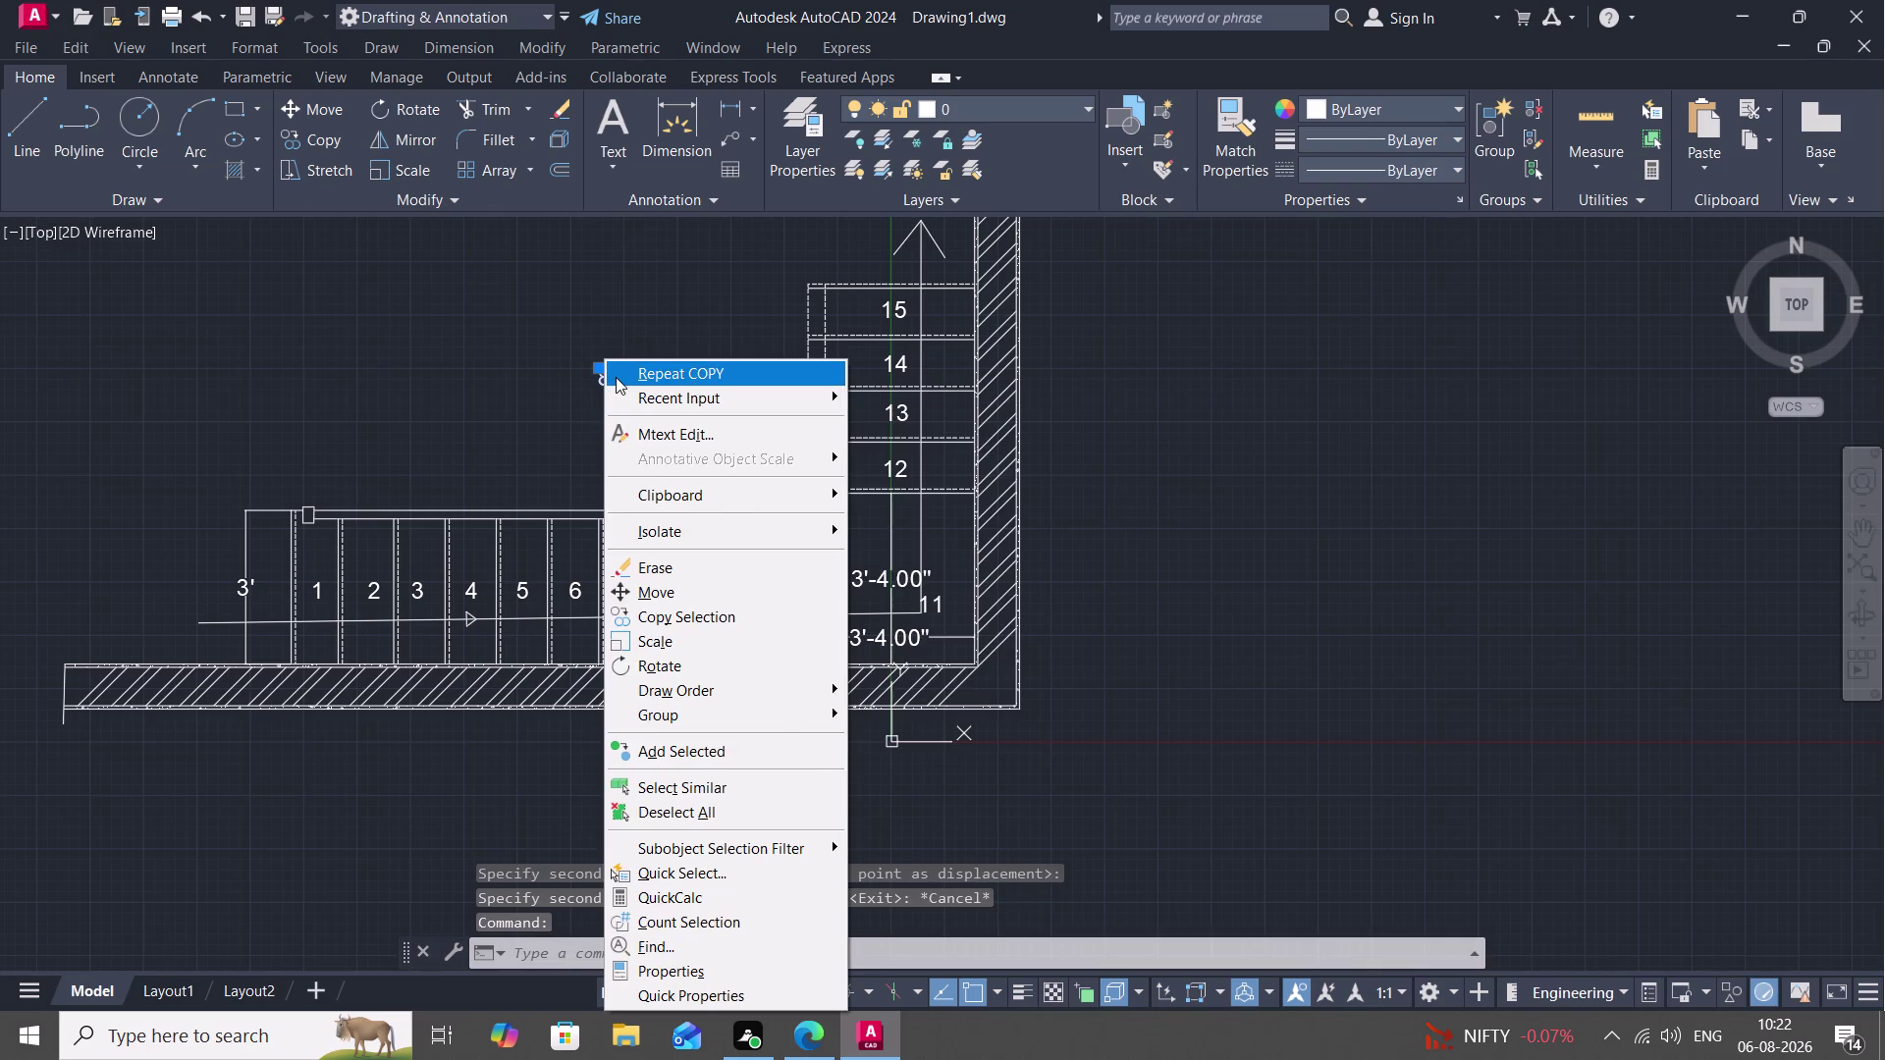
key(Escape)
key(Escape)
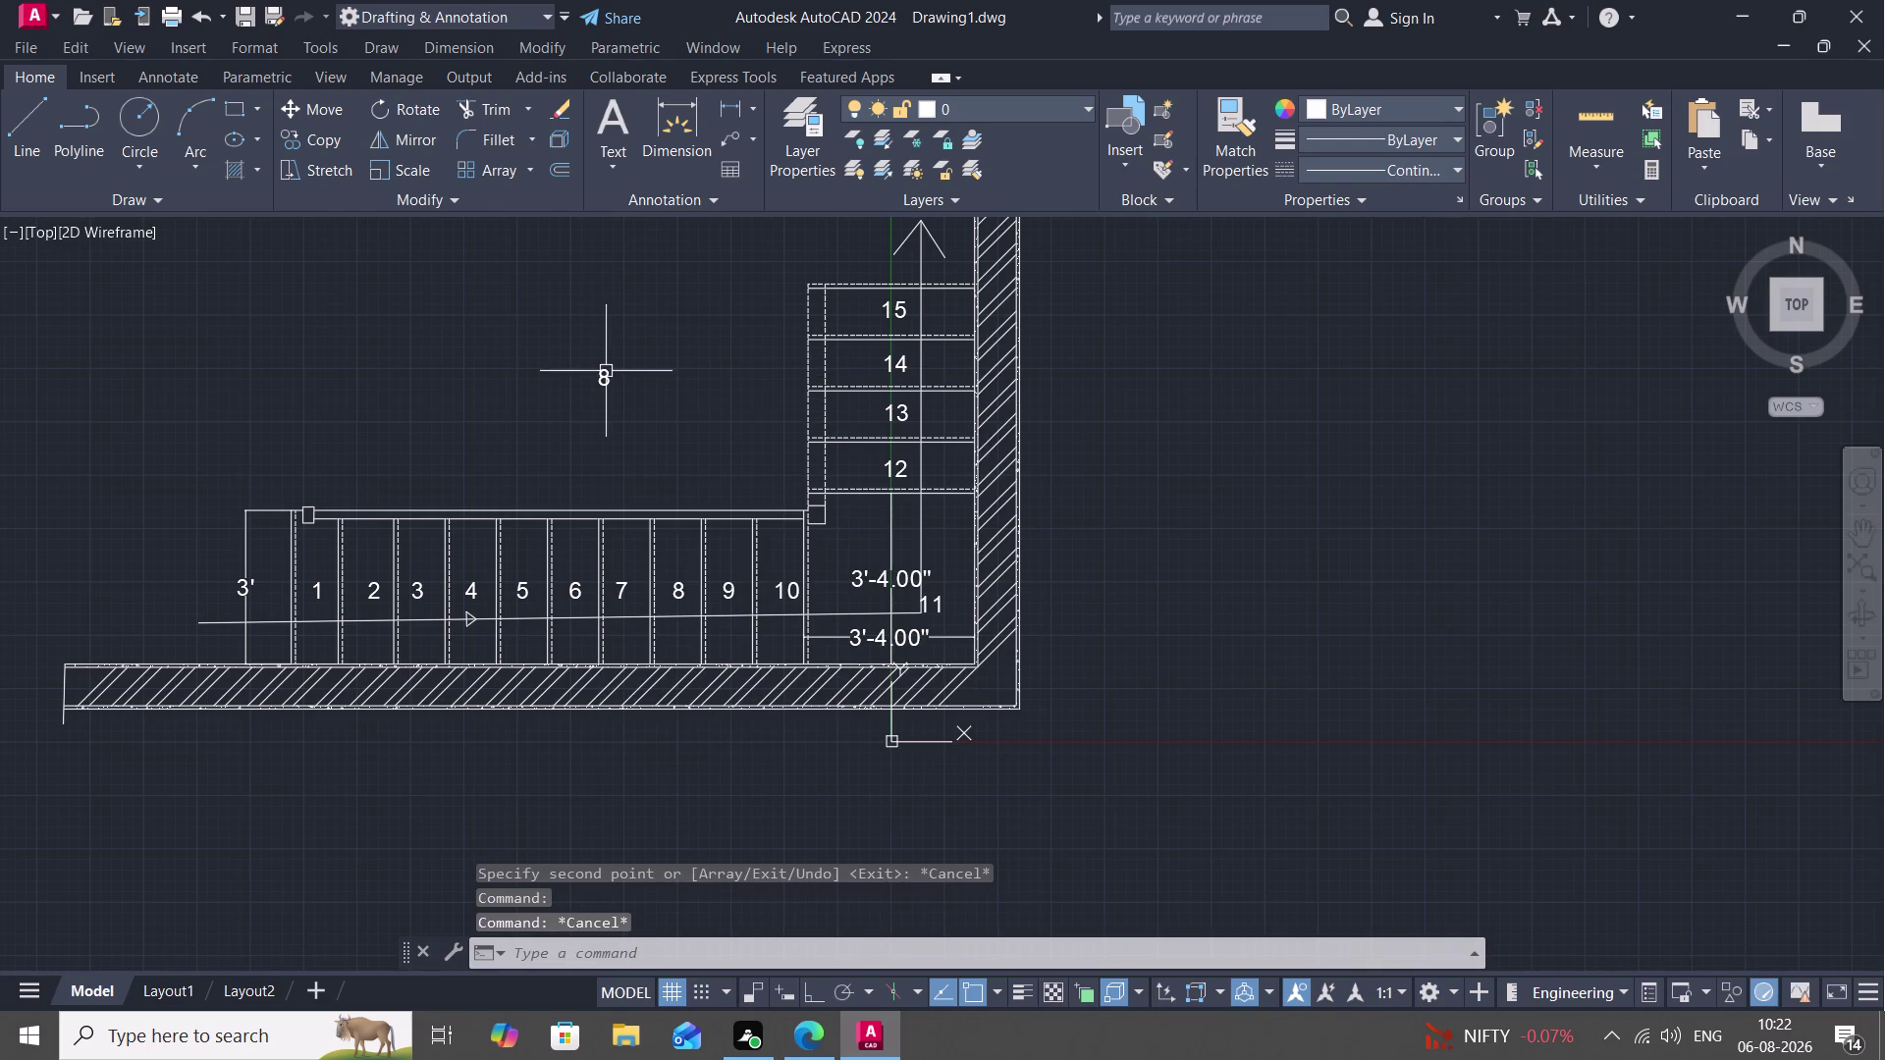
double_click(606, 372)
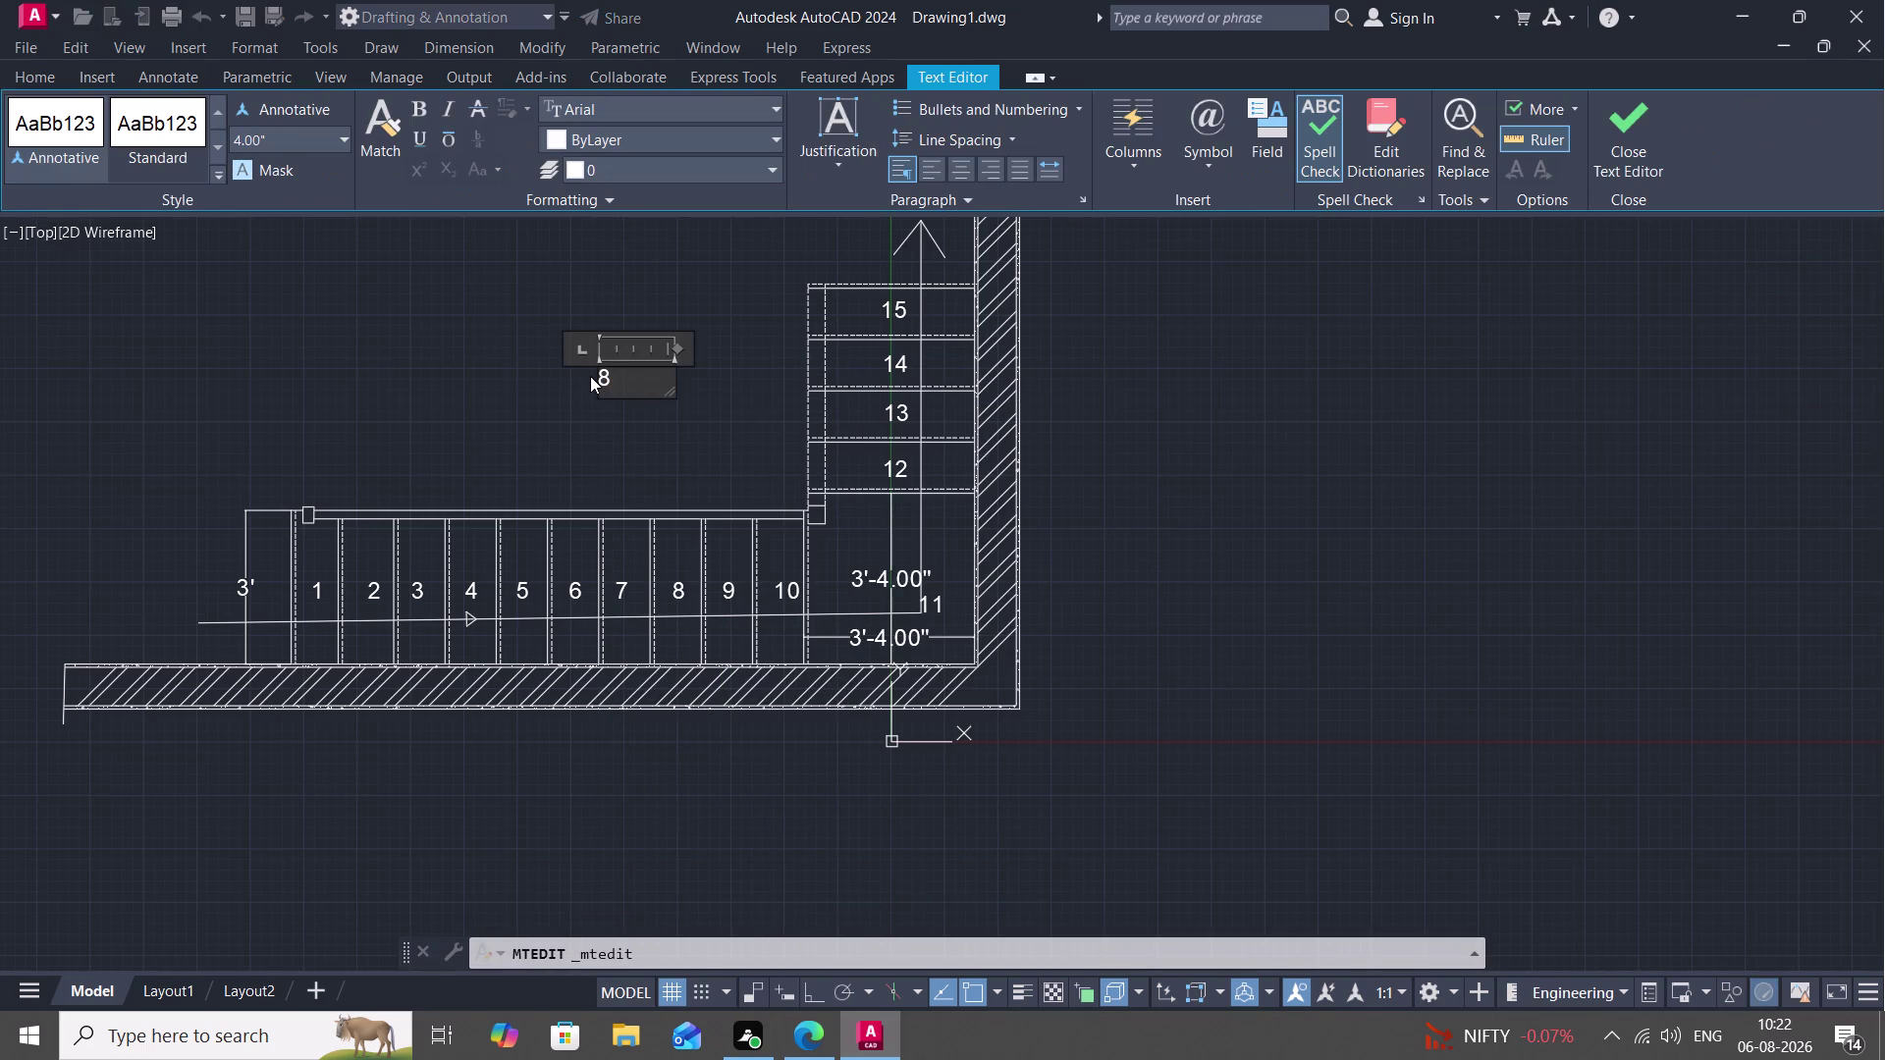
key(BackSpace)
text(UP)
click(683, 462)
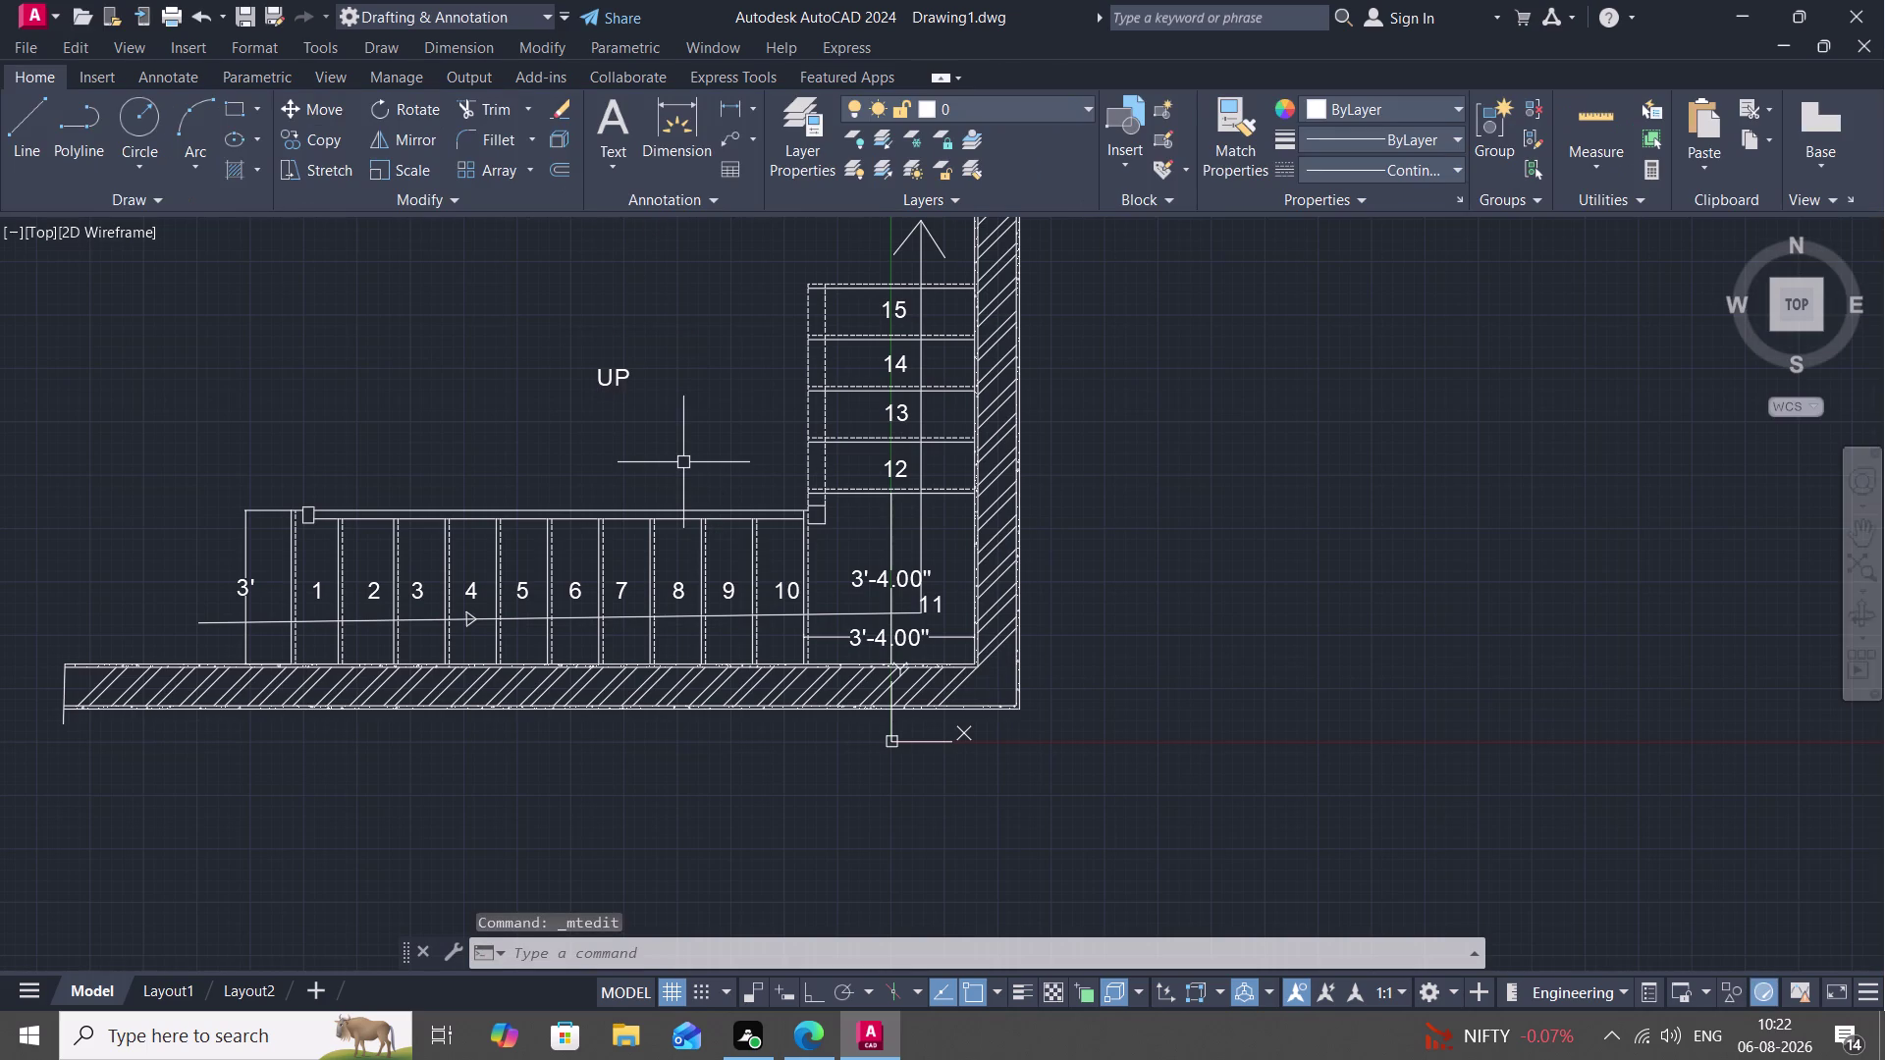
Move the UP label to the left end of the lower flight's walking line.
text(M)
key(space)
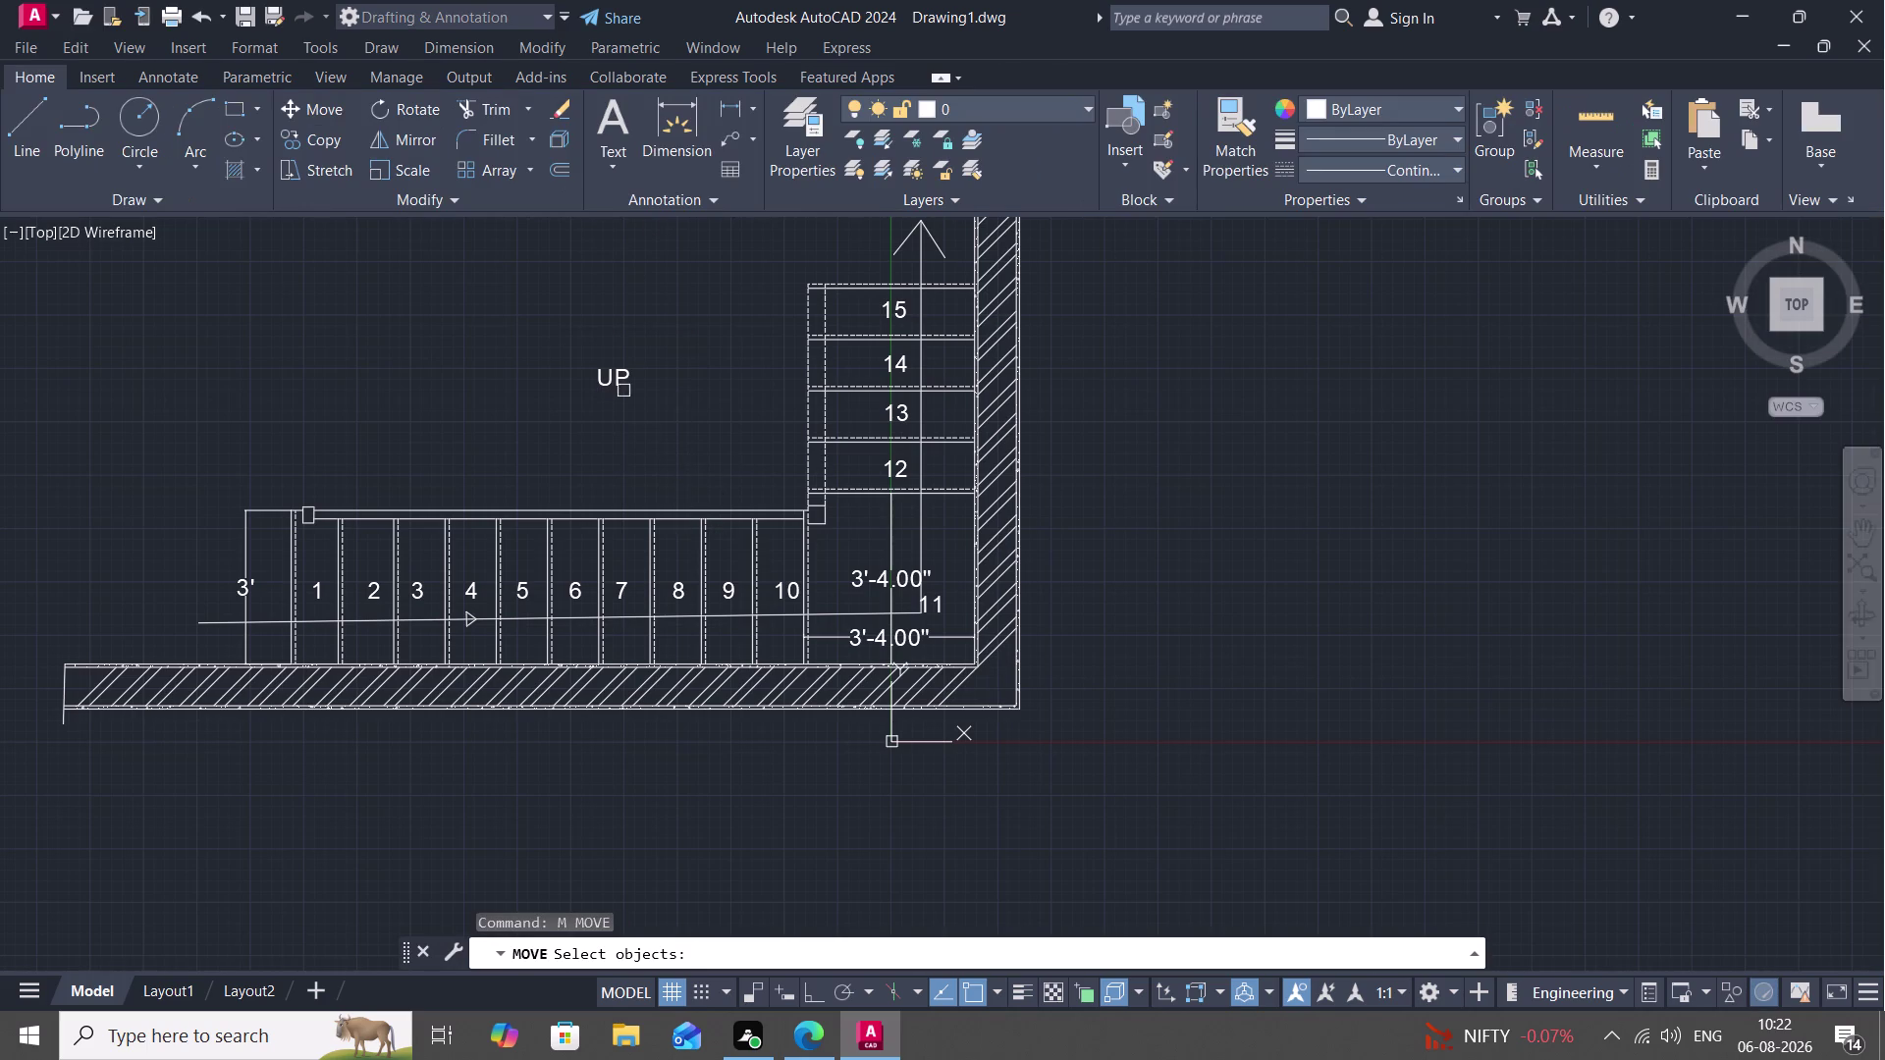
click(604, 380)
right_click(605, 380)
click(610, 381)
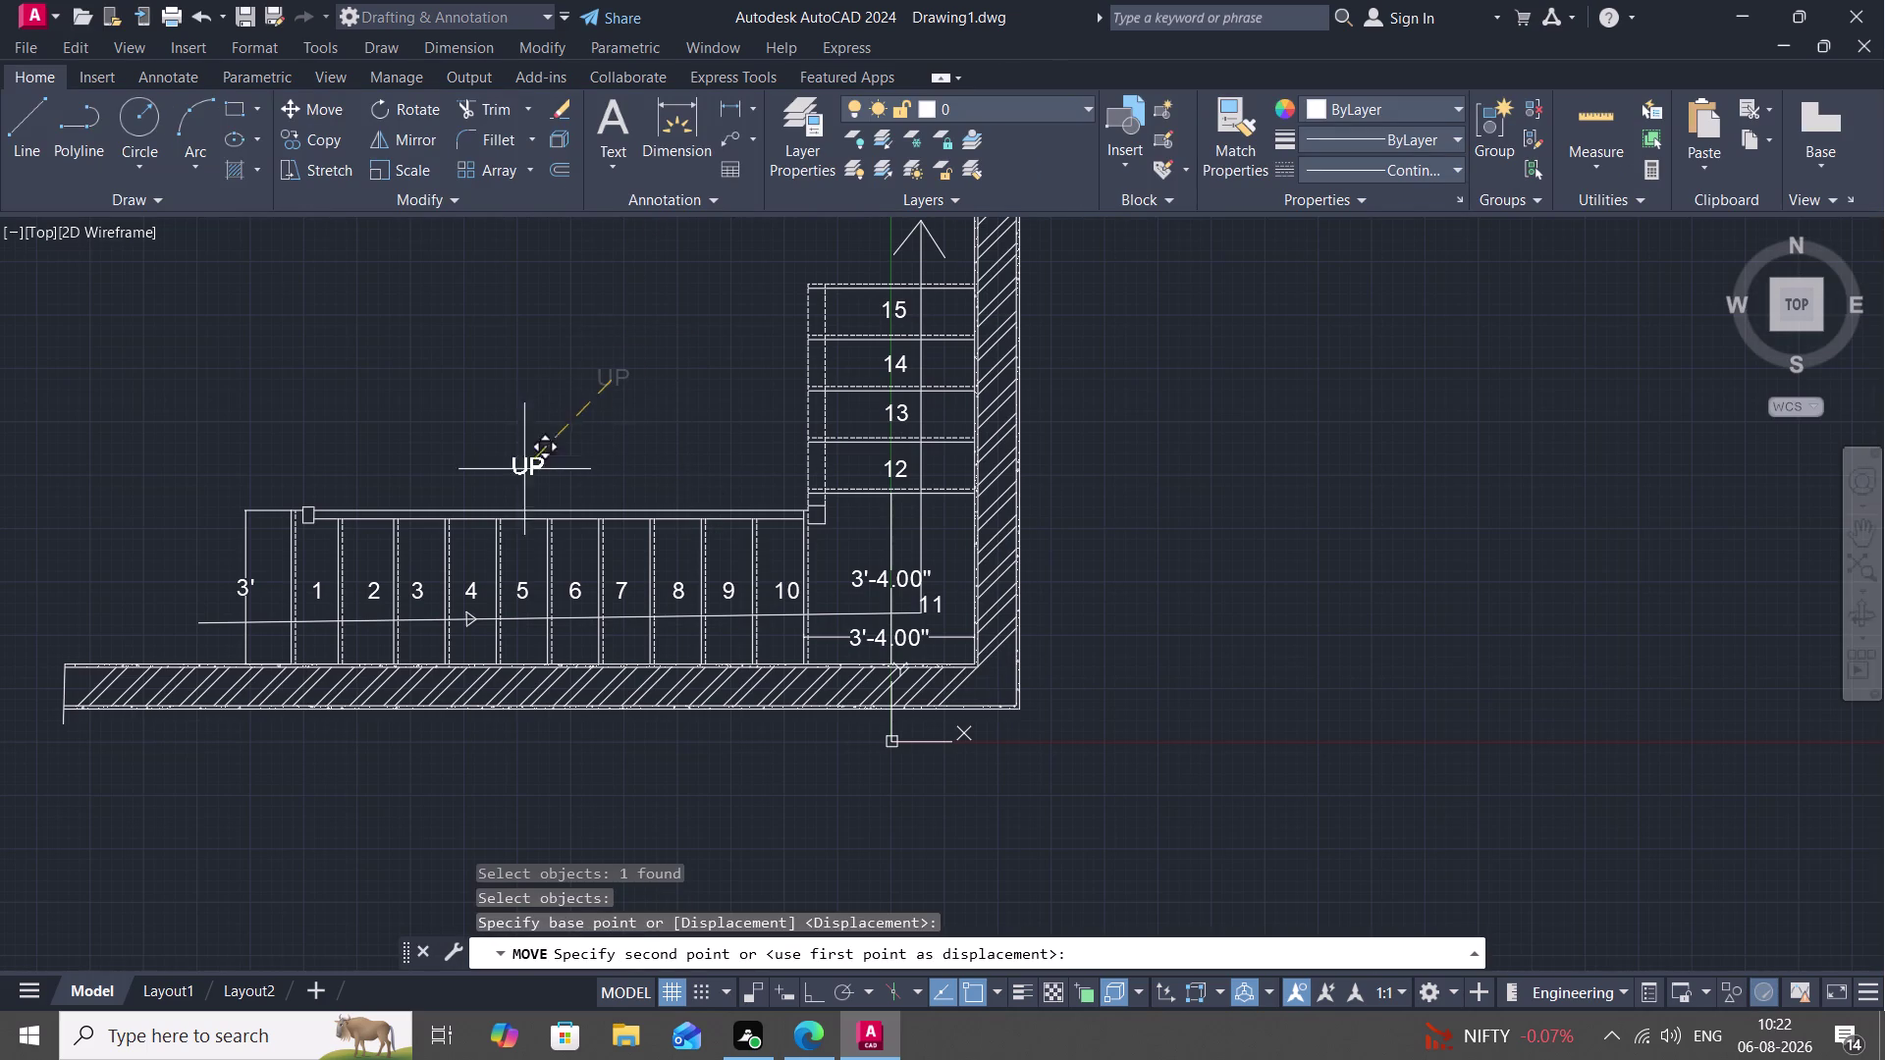
click(182, 622)
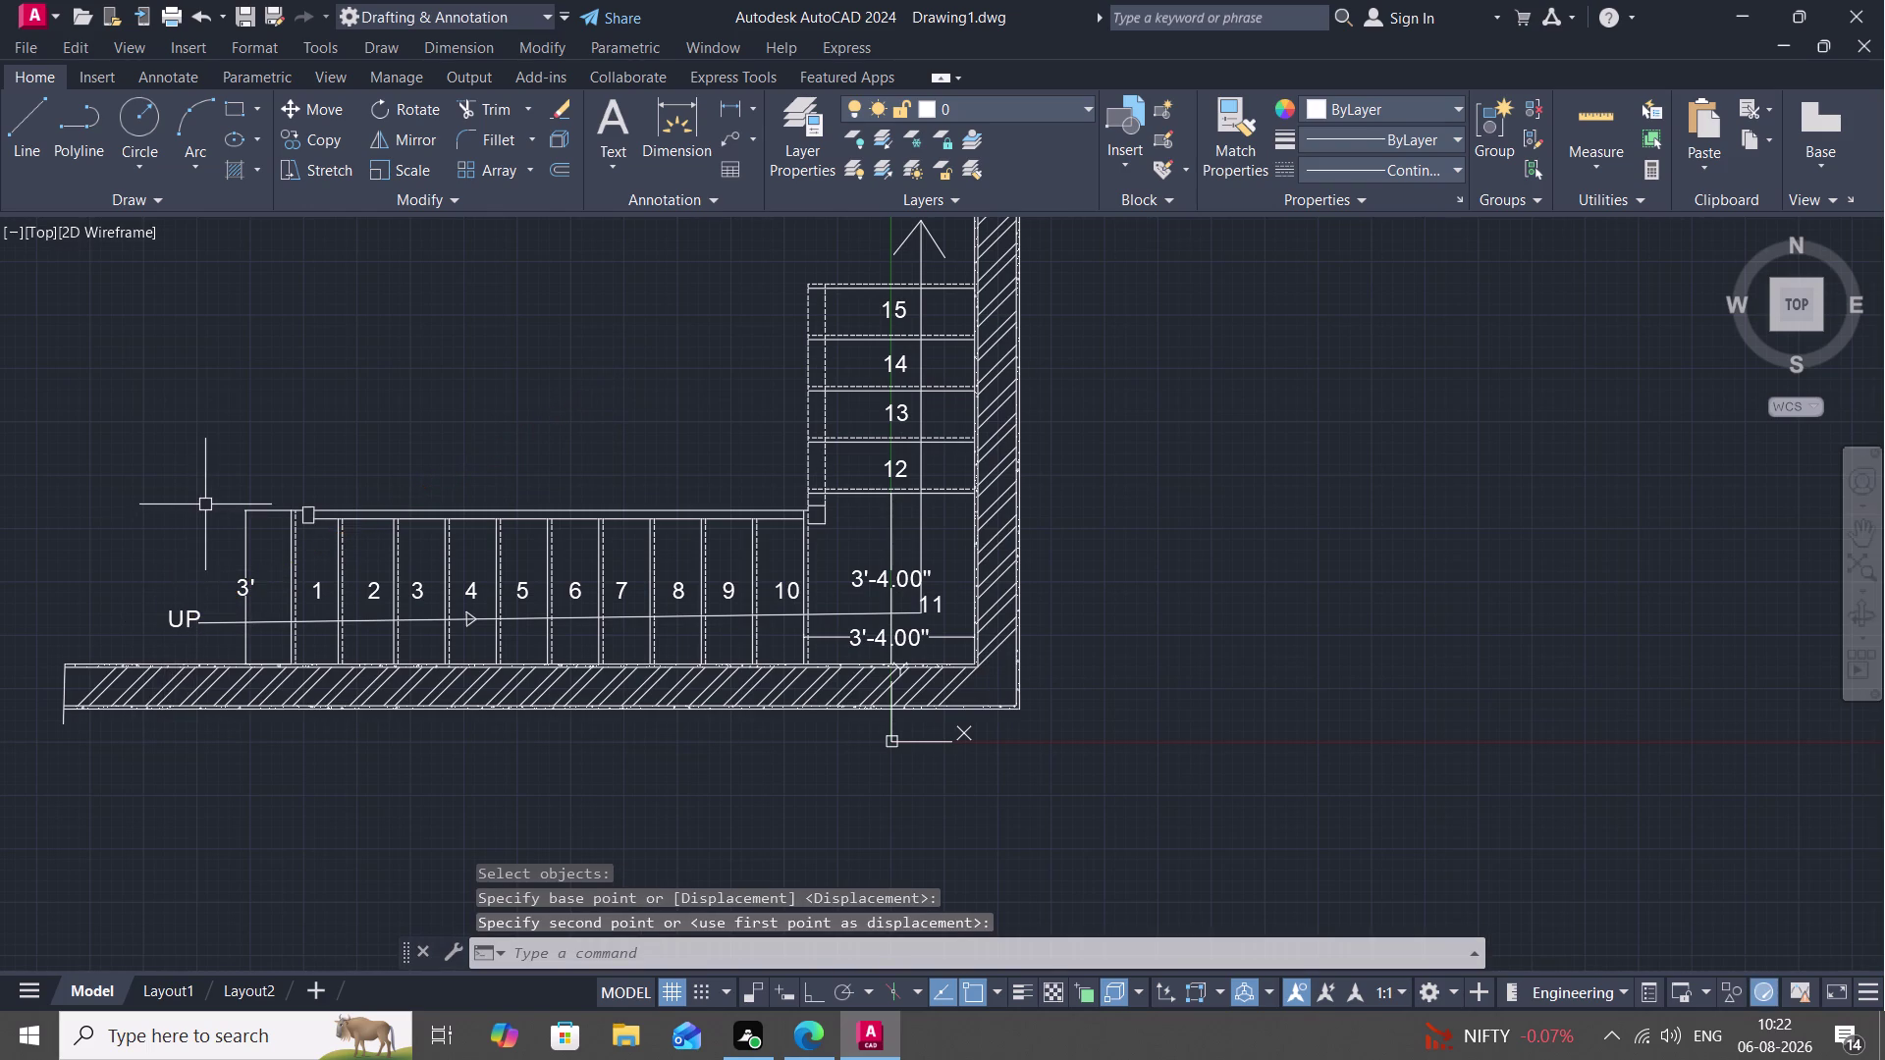
scroll(down, 3)
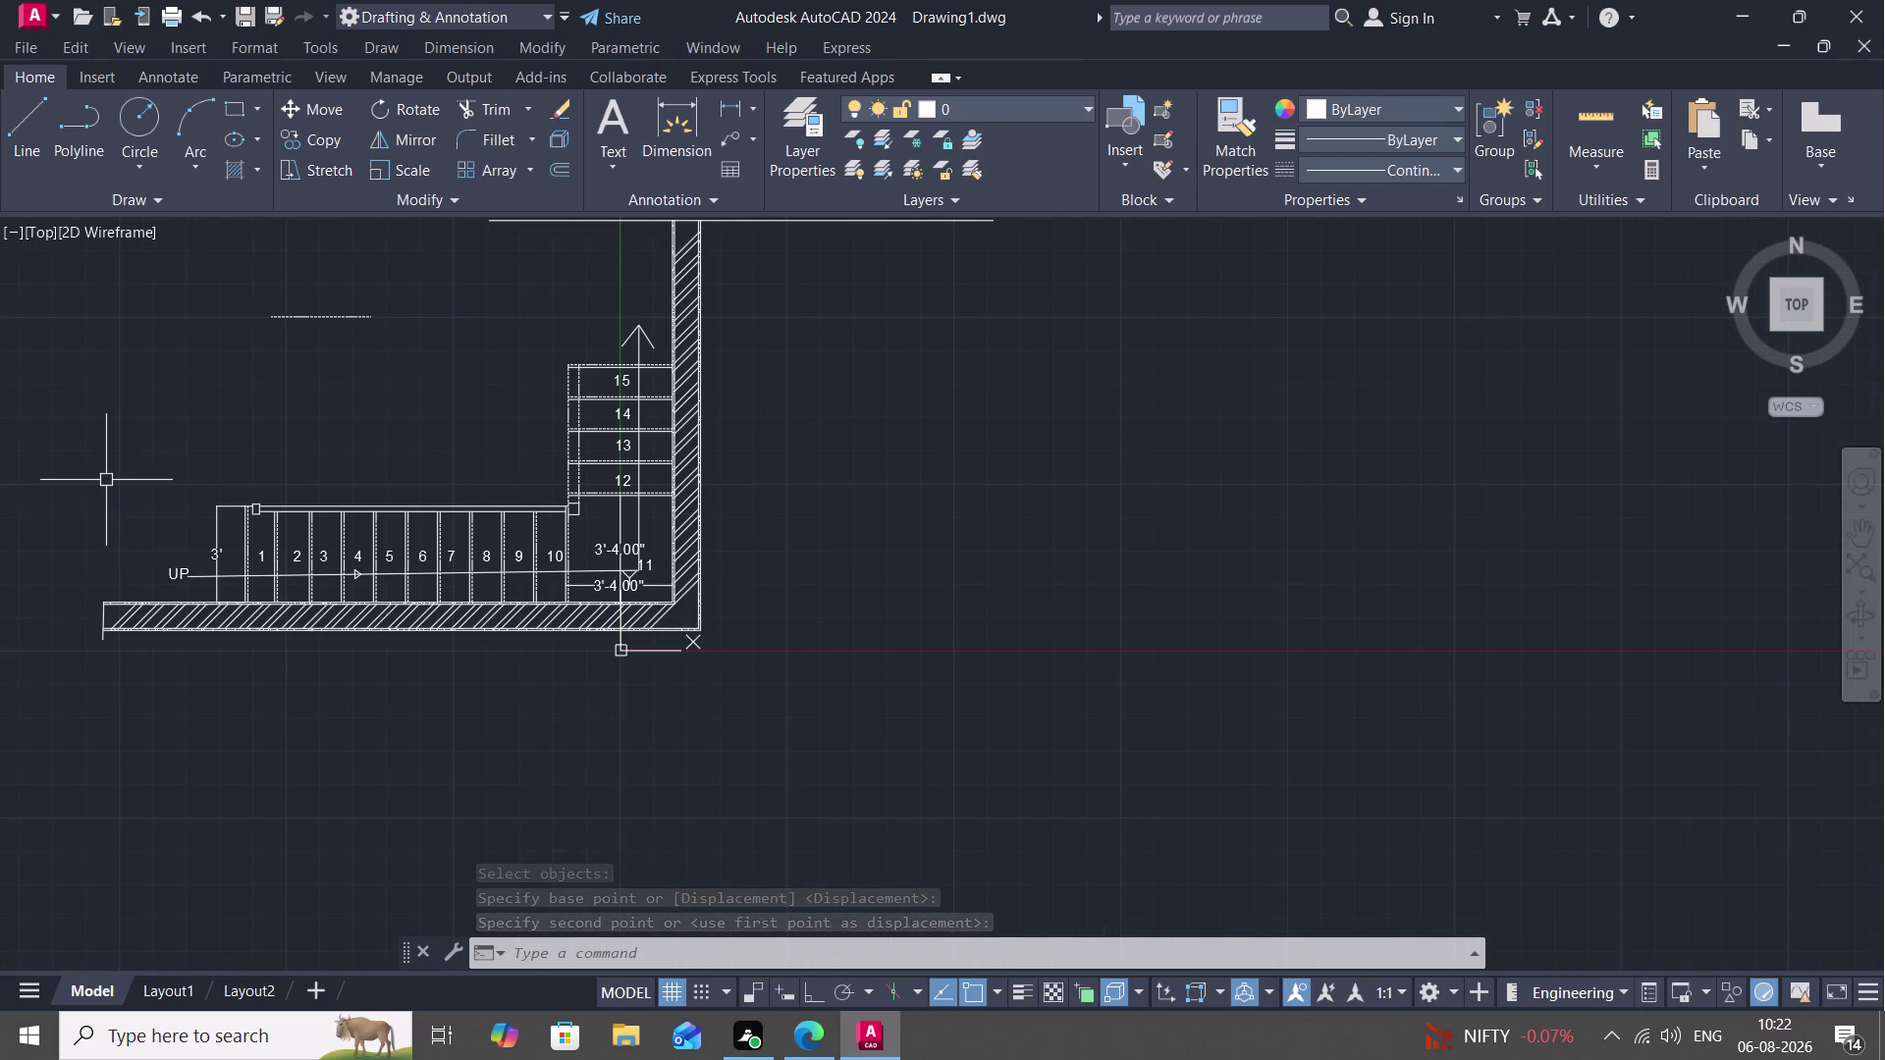
Draw the section line down, across the lower flight, and up at its right end.
click(17, 122)
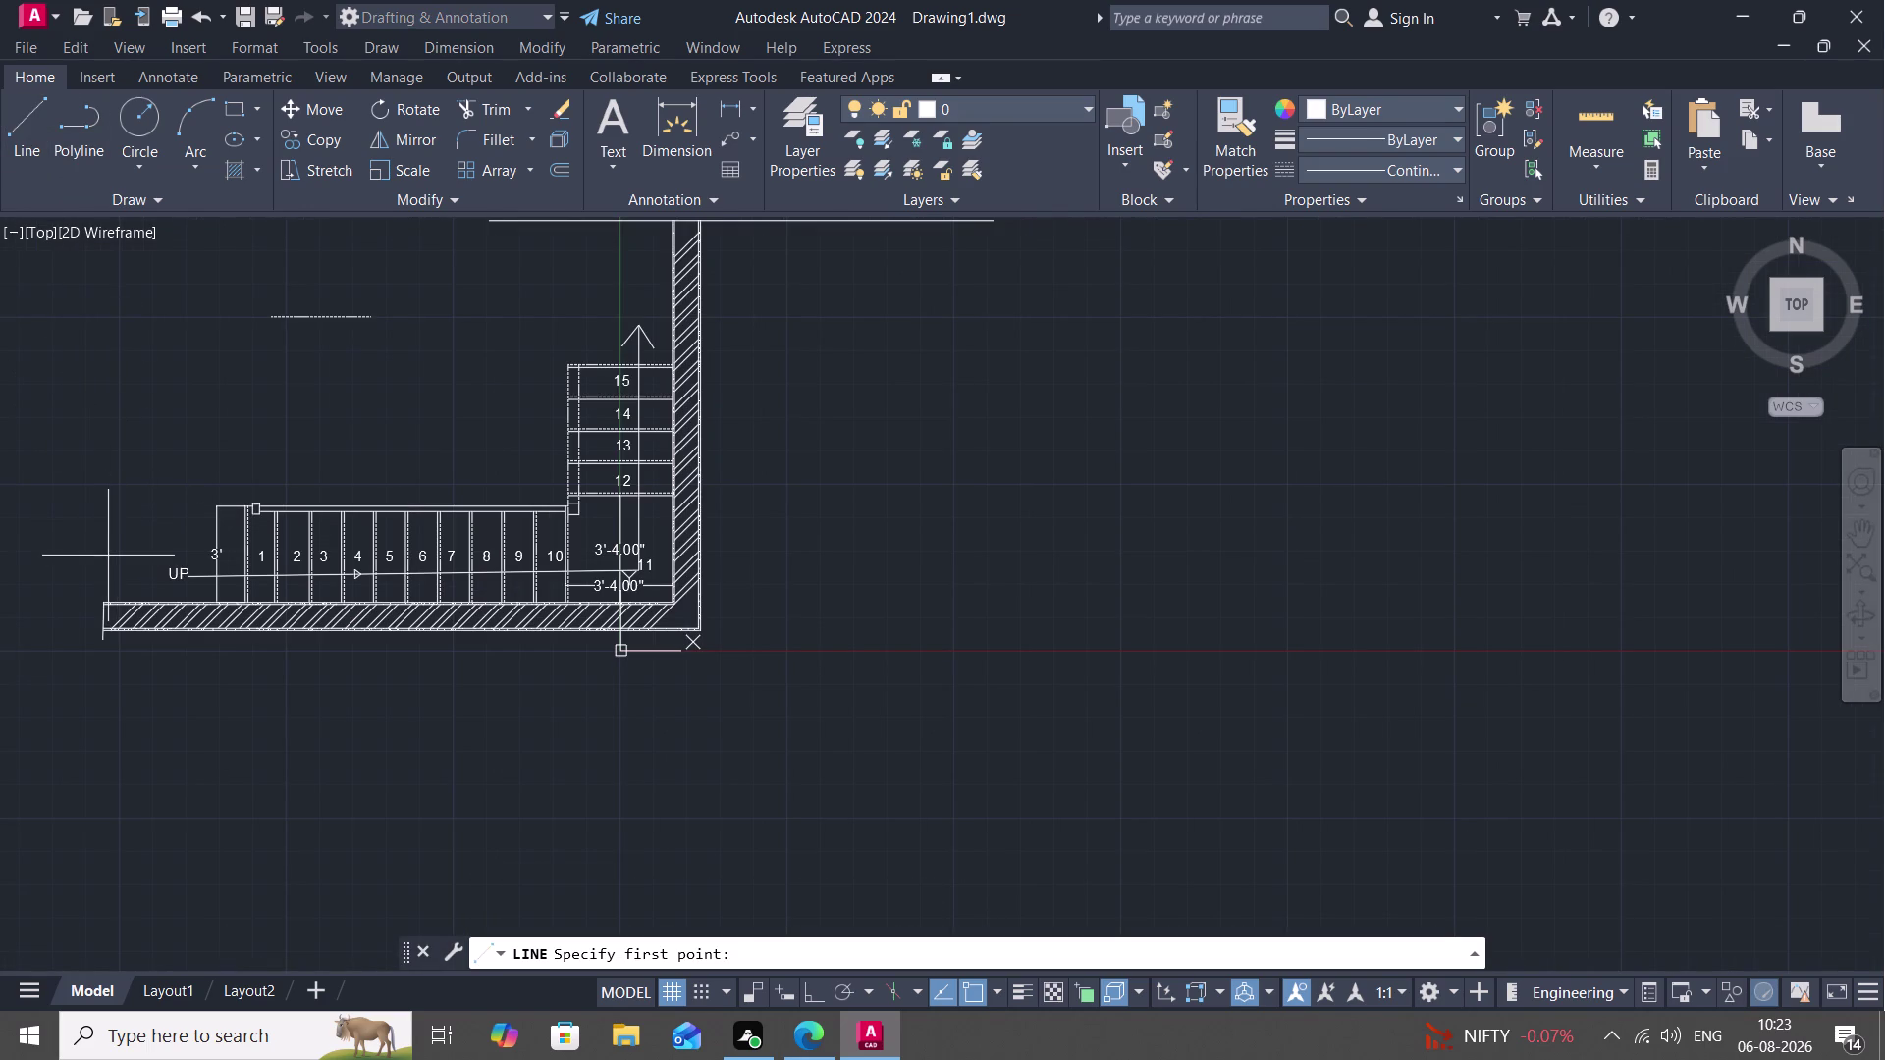
click(118, 546)
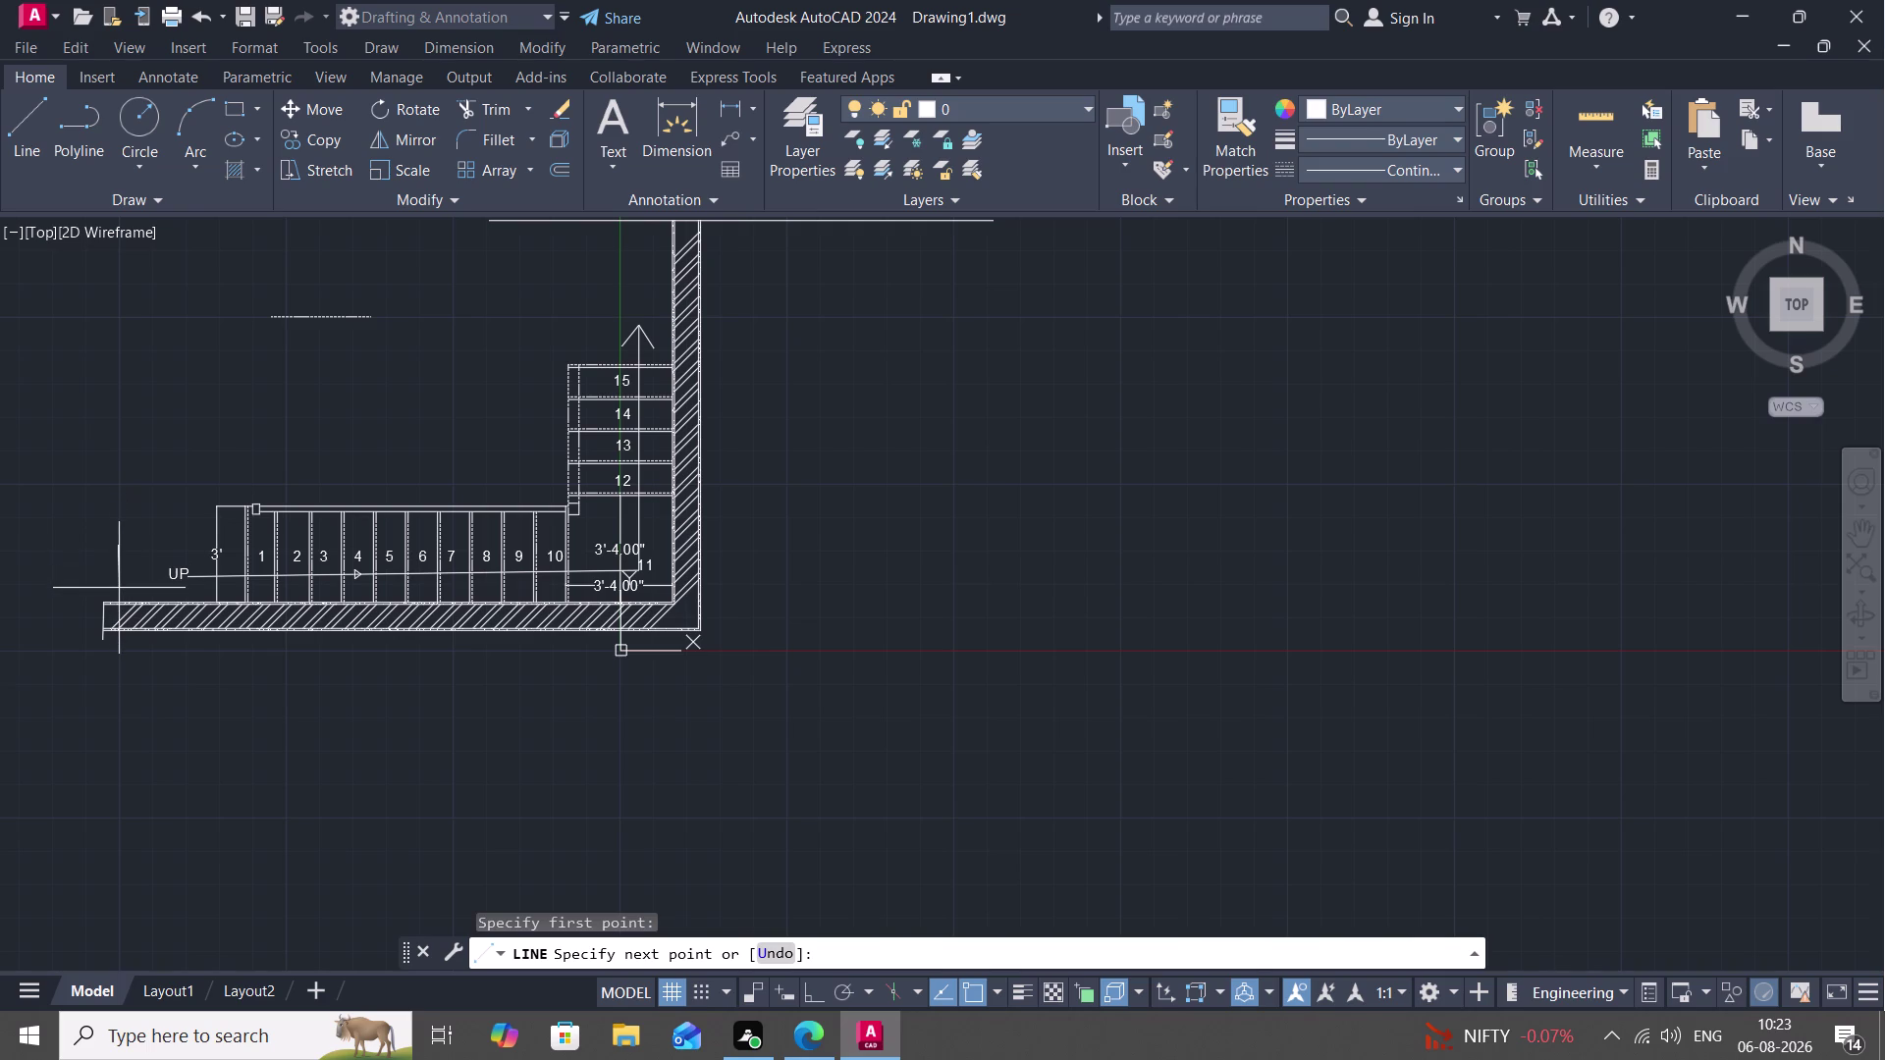
click(118, 589)
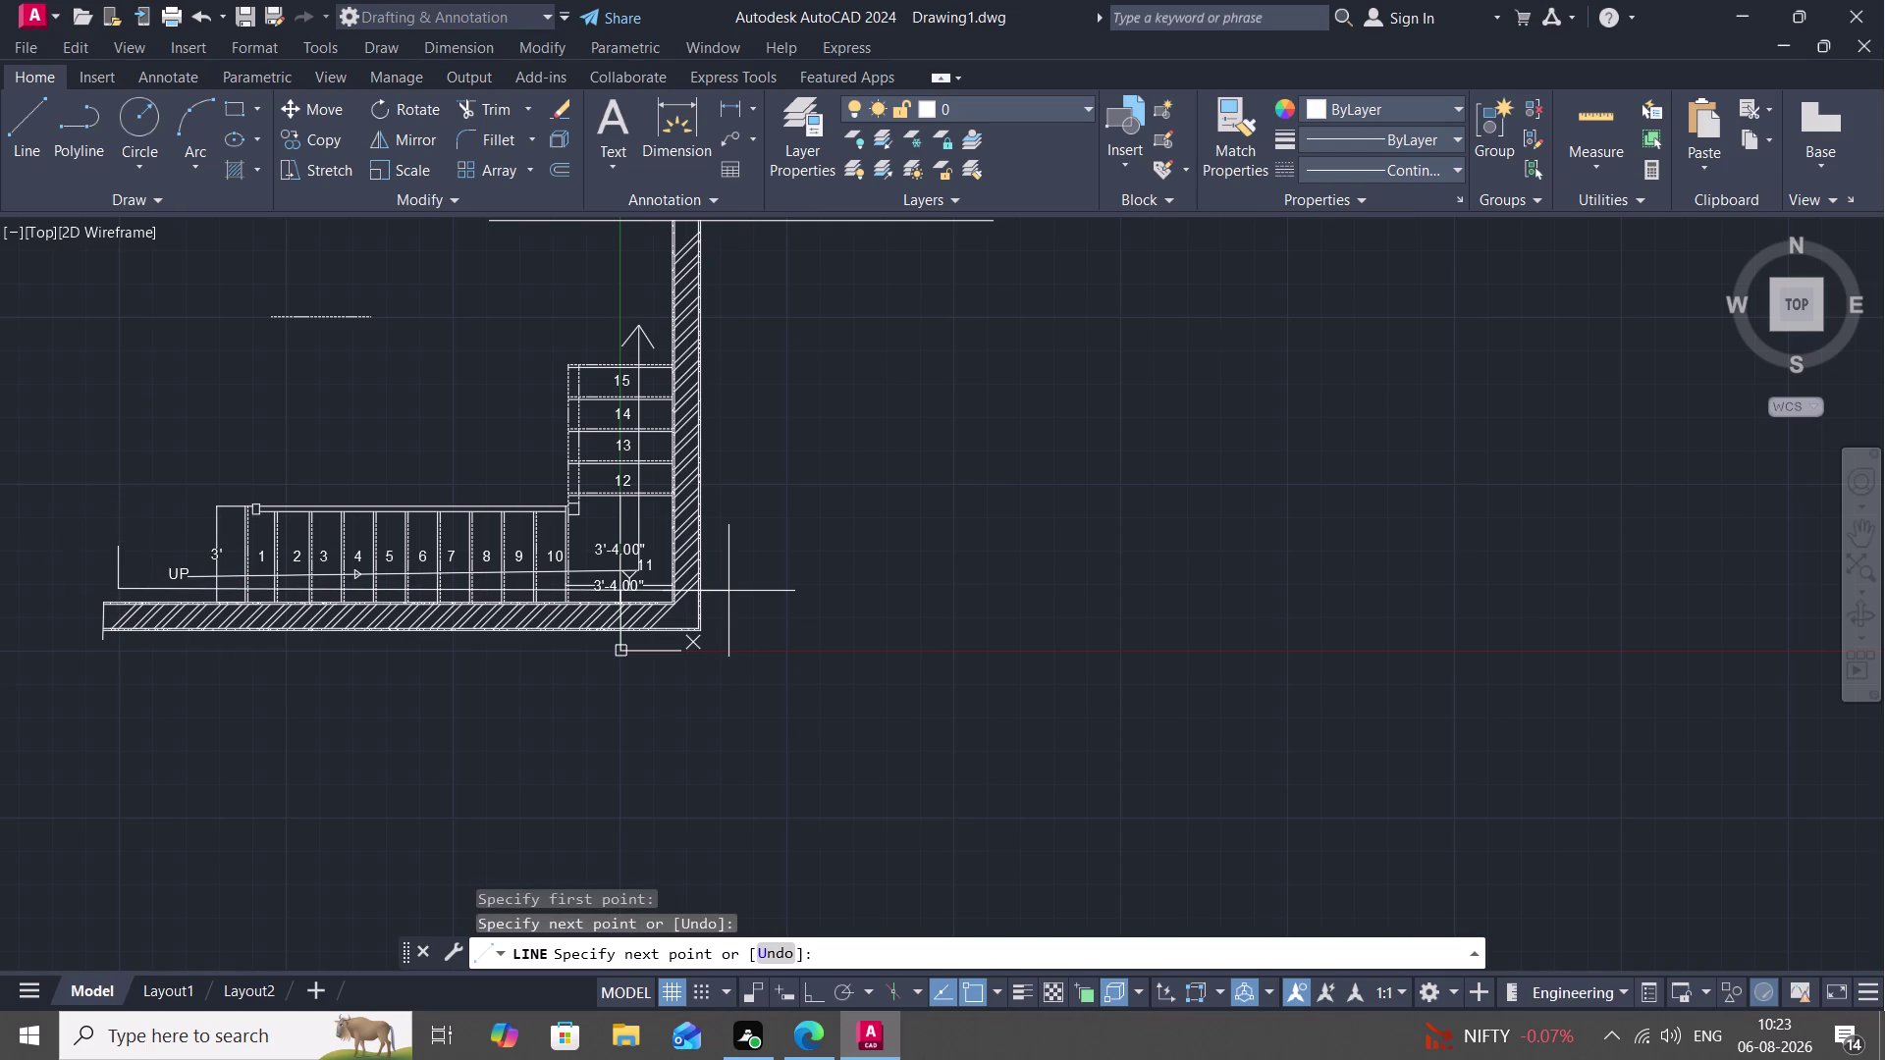
click(729, 591)
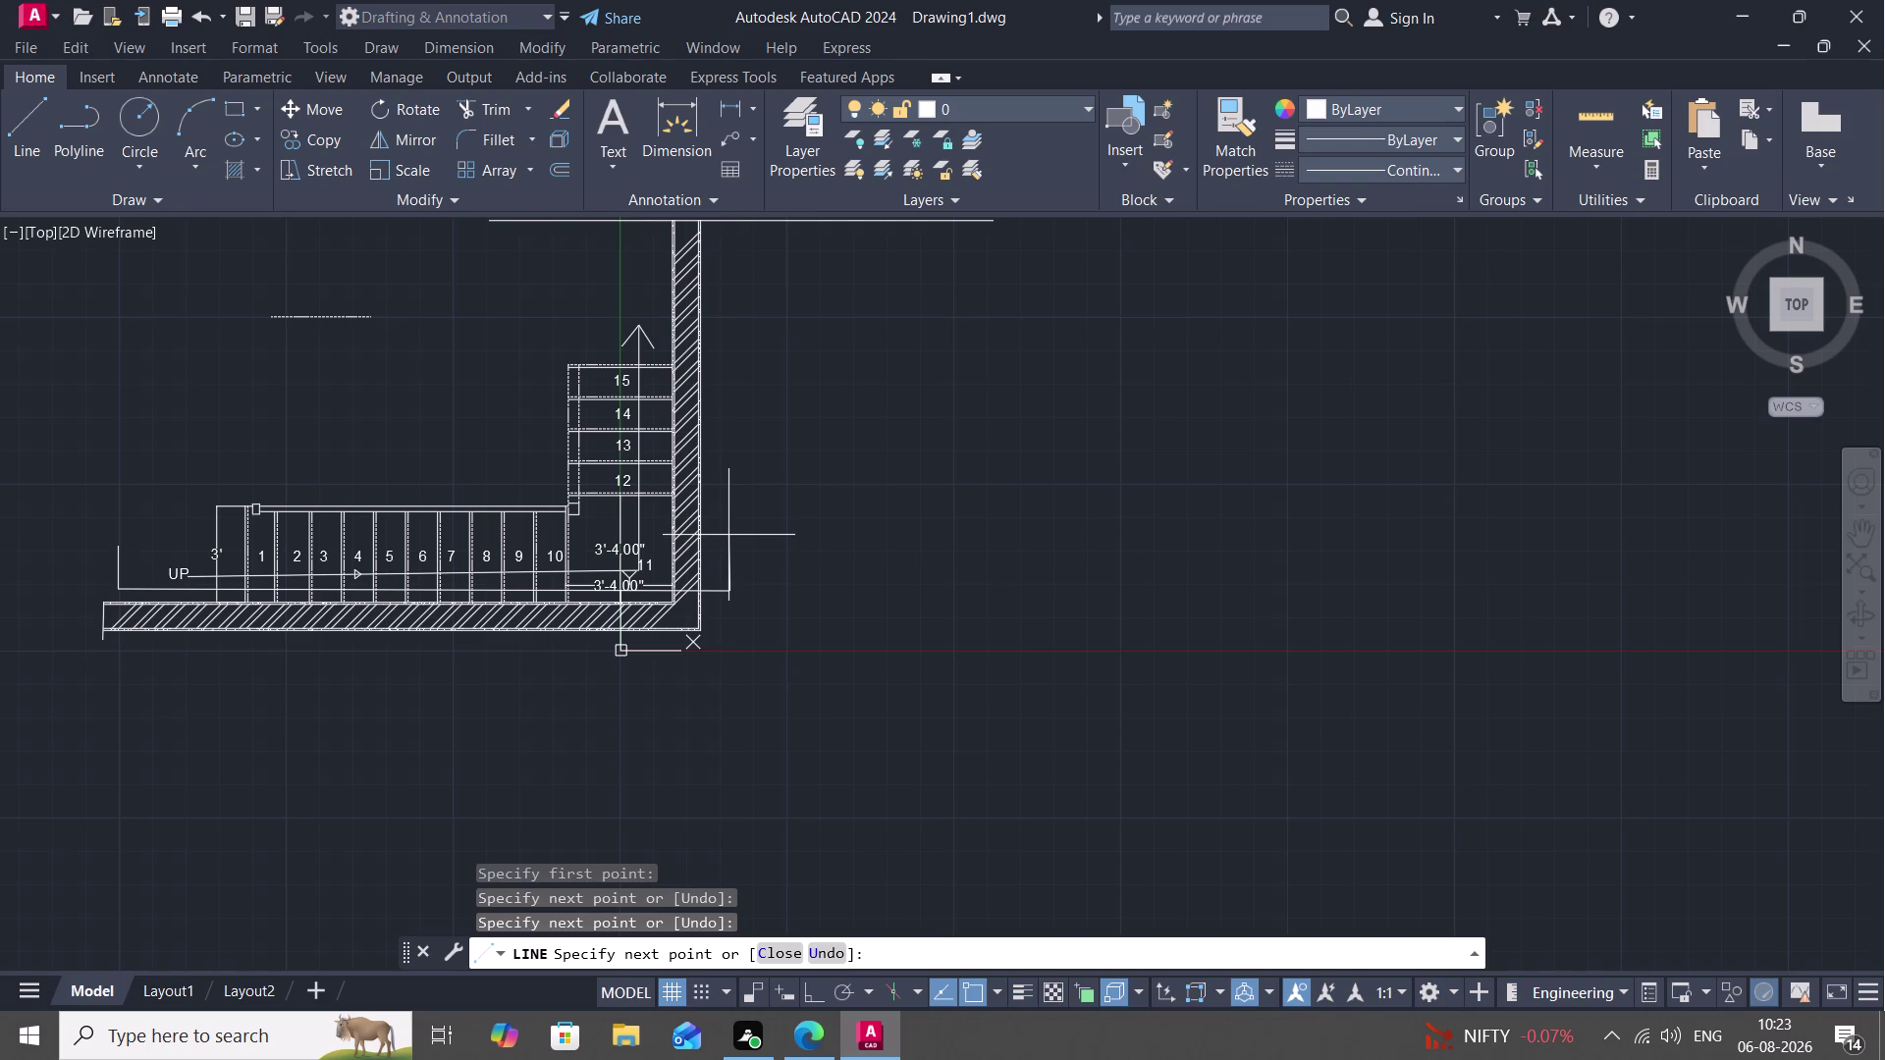
click(728, 535)
key(Escape)
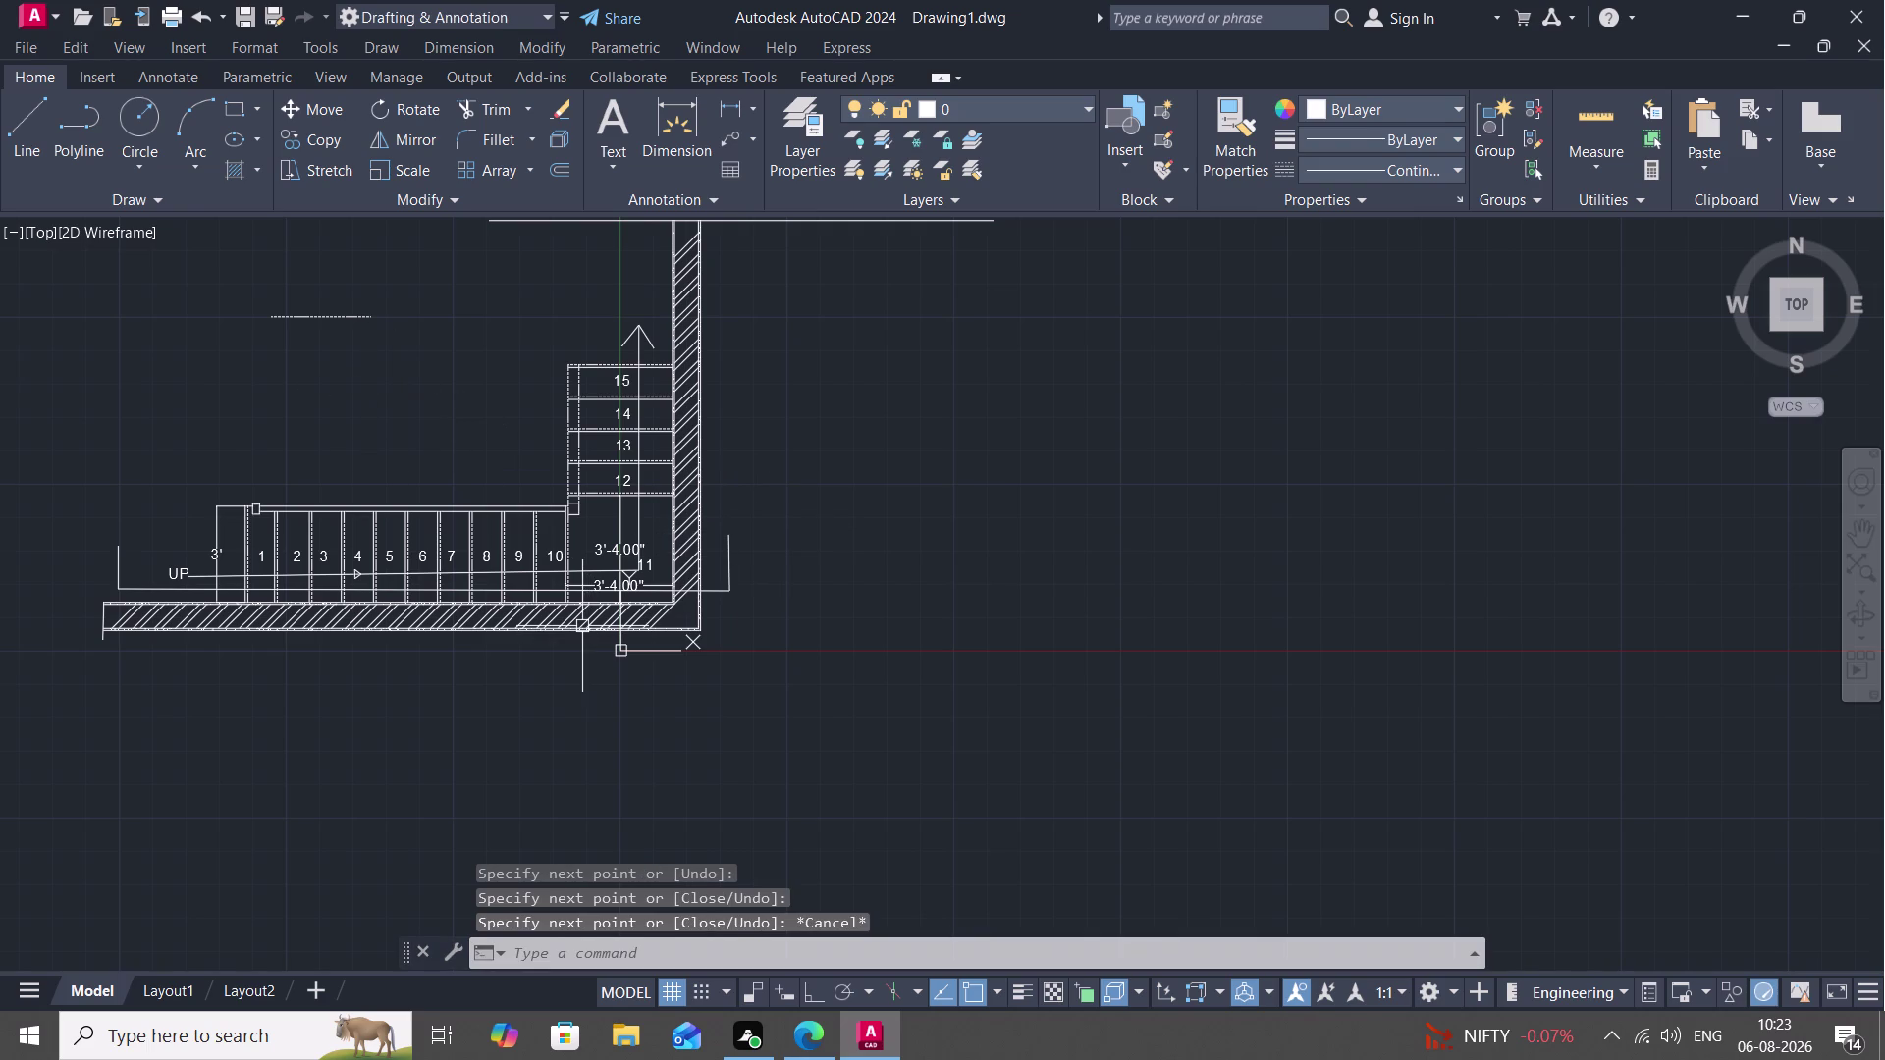
key(c)
text(O)
key(space)
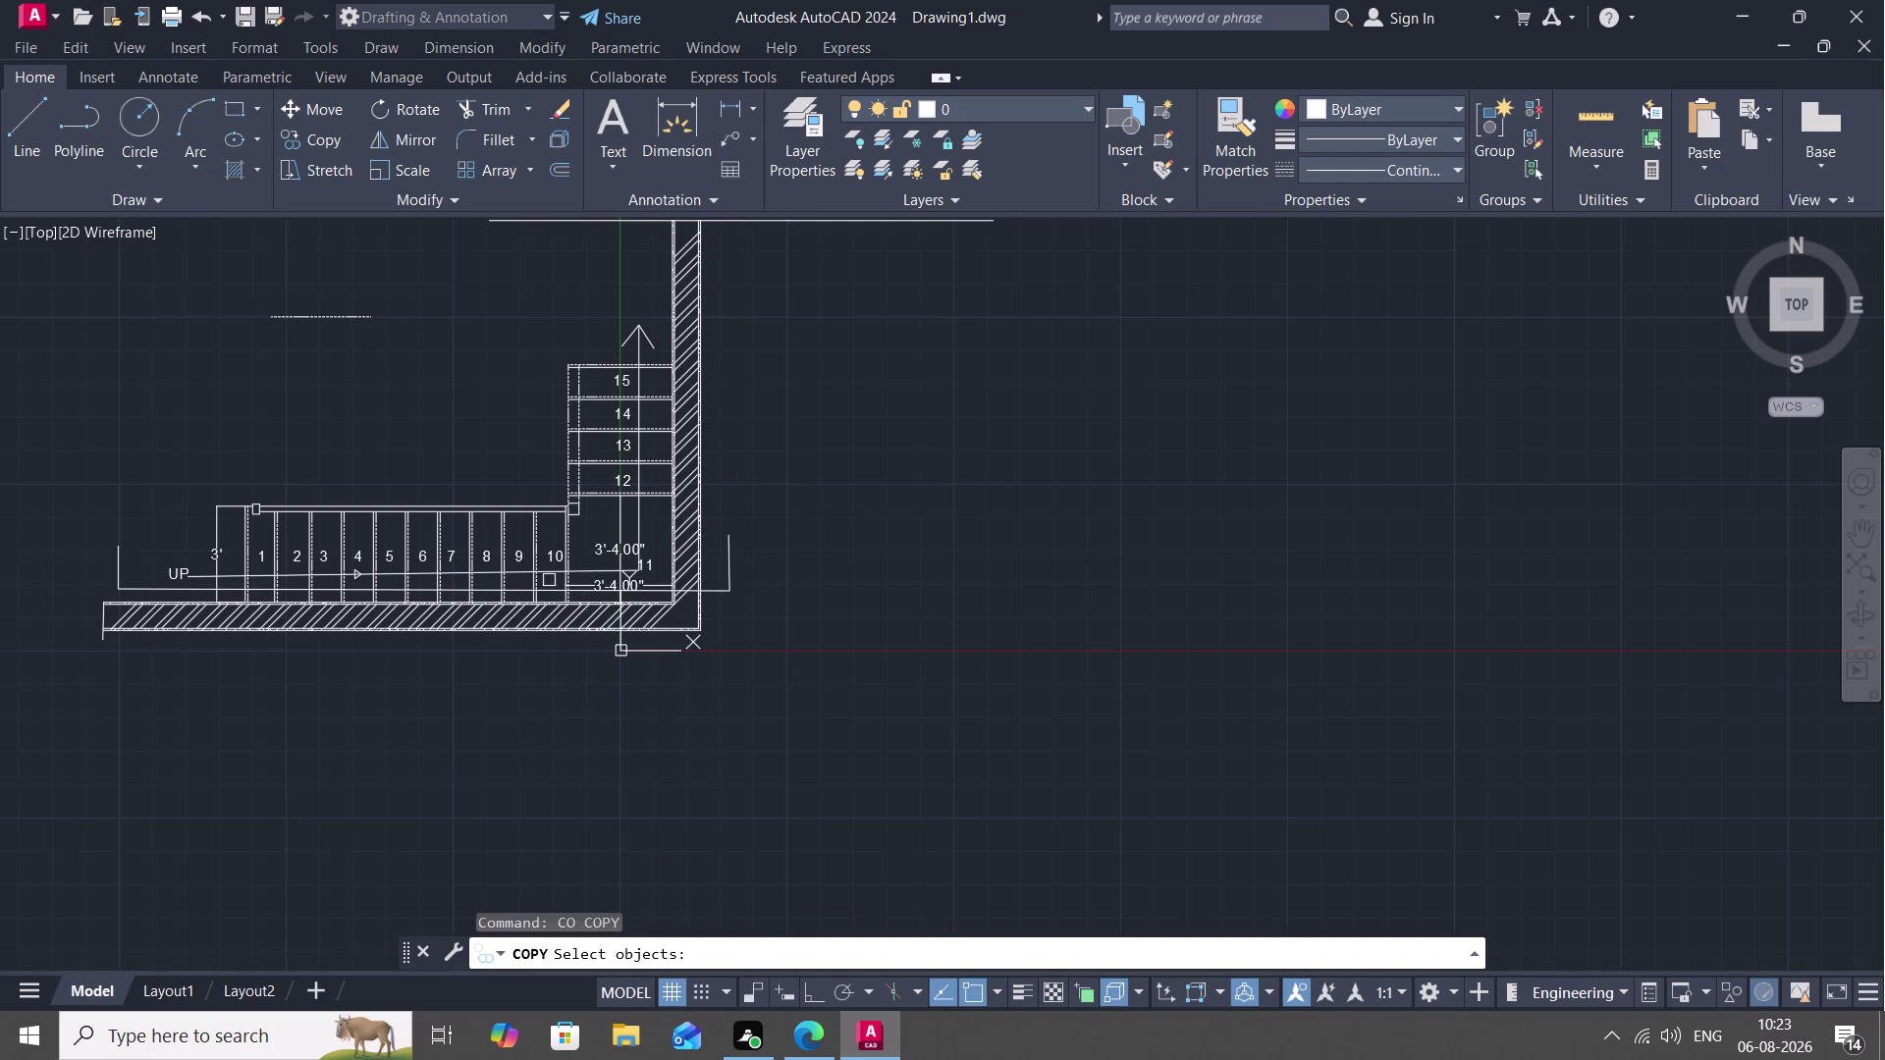
Copy the tread number '10' to a spare spot right of the plan.
click(555, 555)
right_click(554, 555)
click(554, 556)
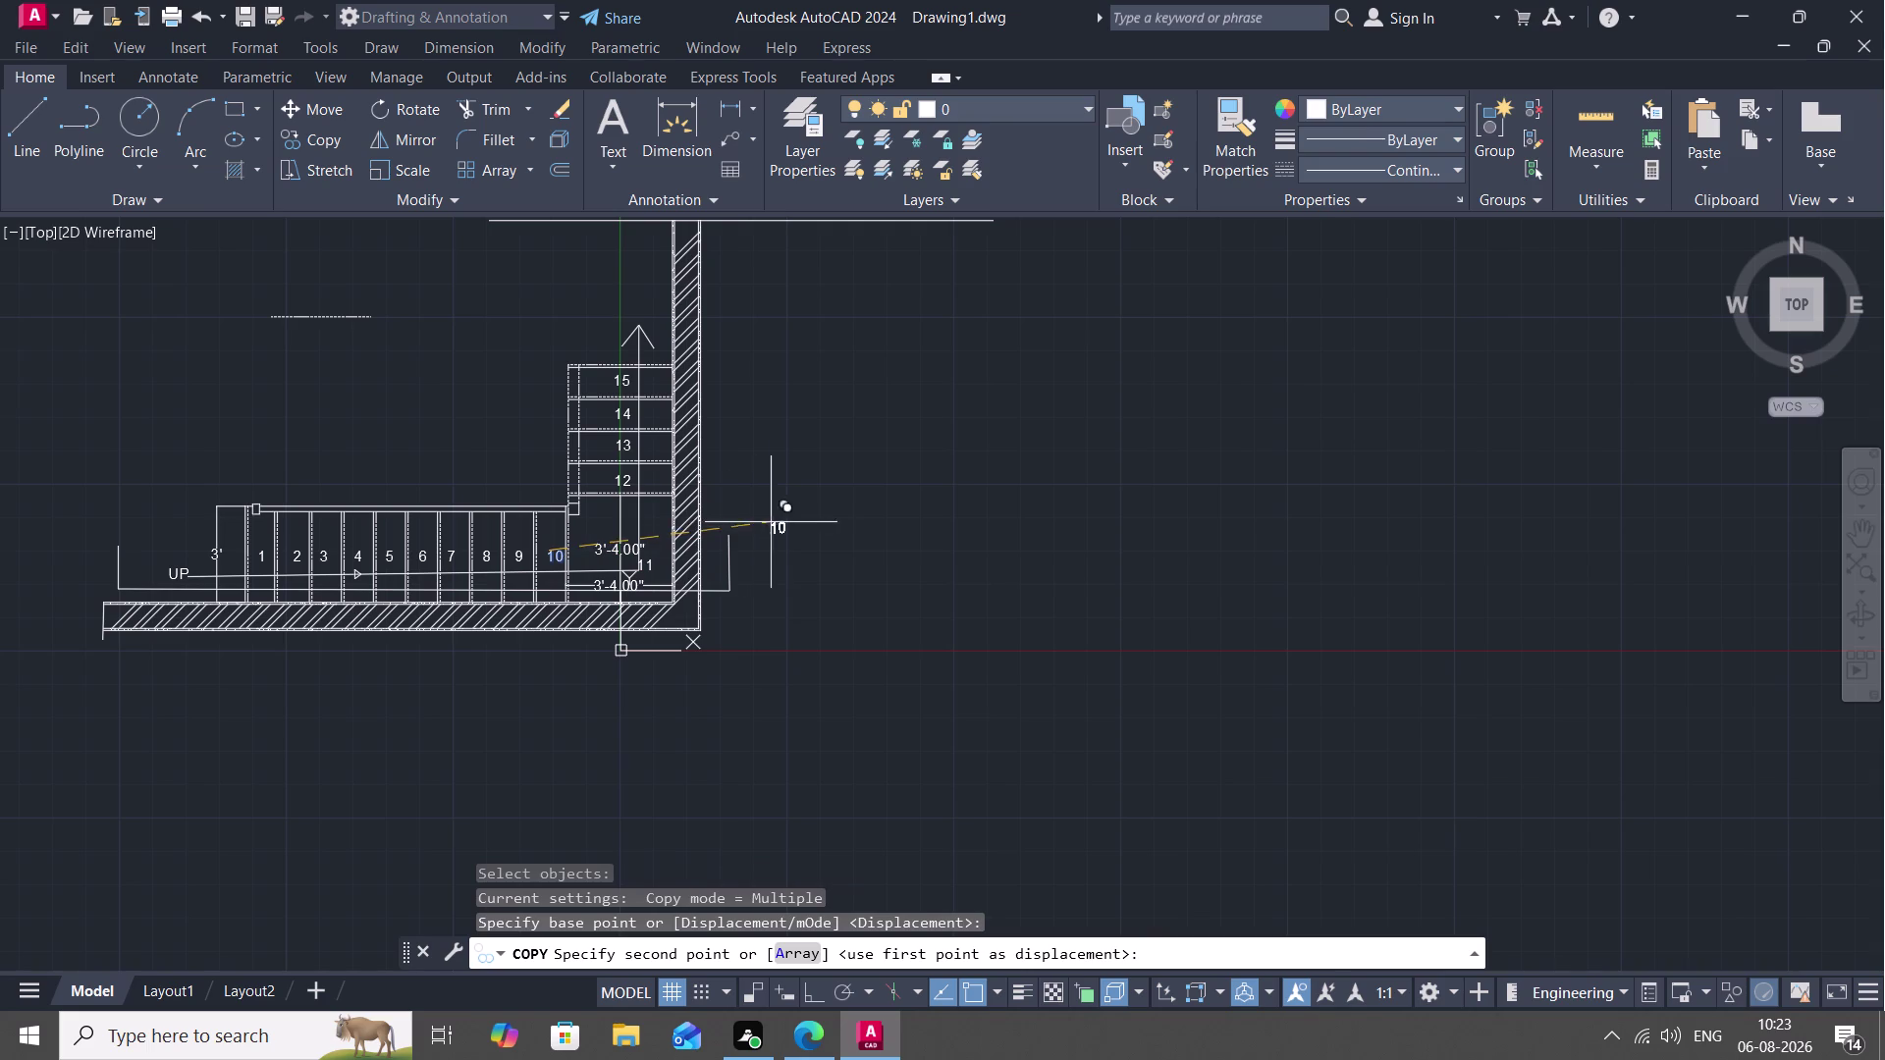
click(858, 542)
key(Escape)
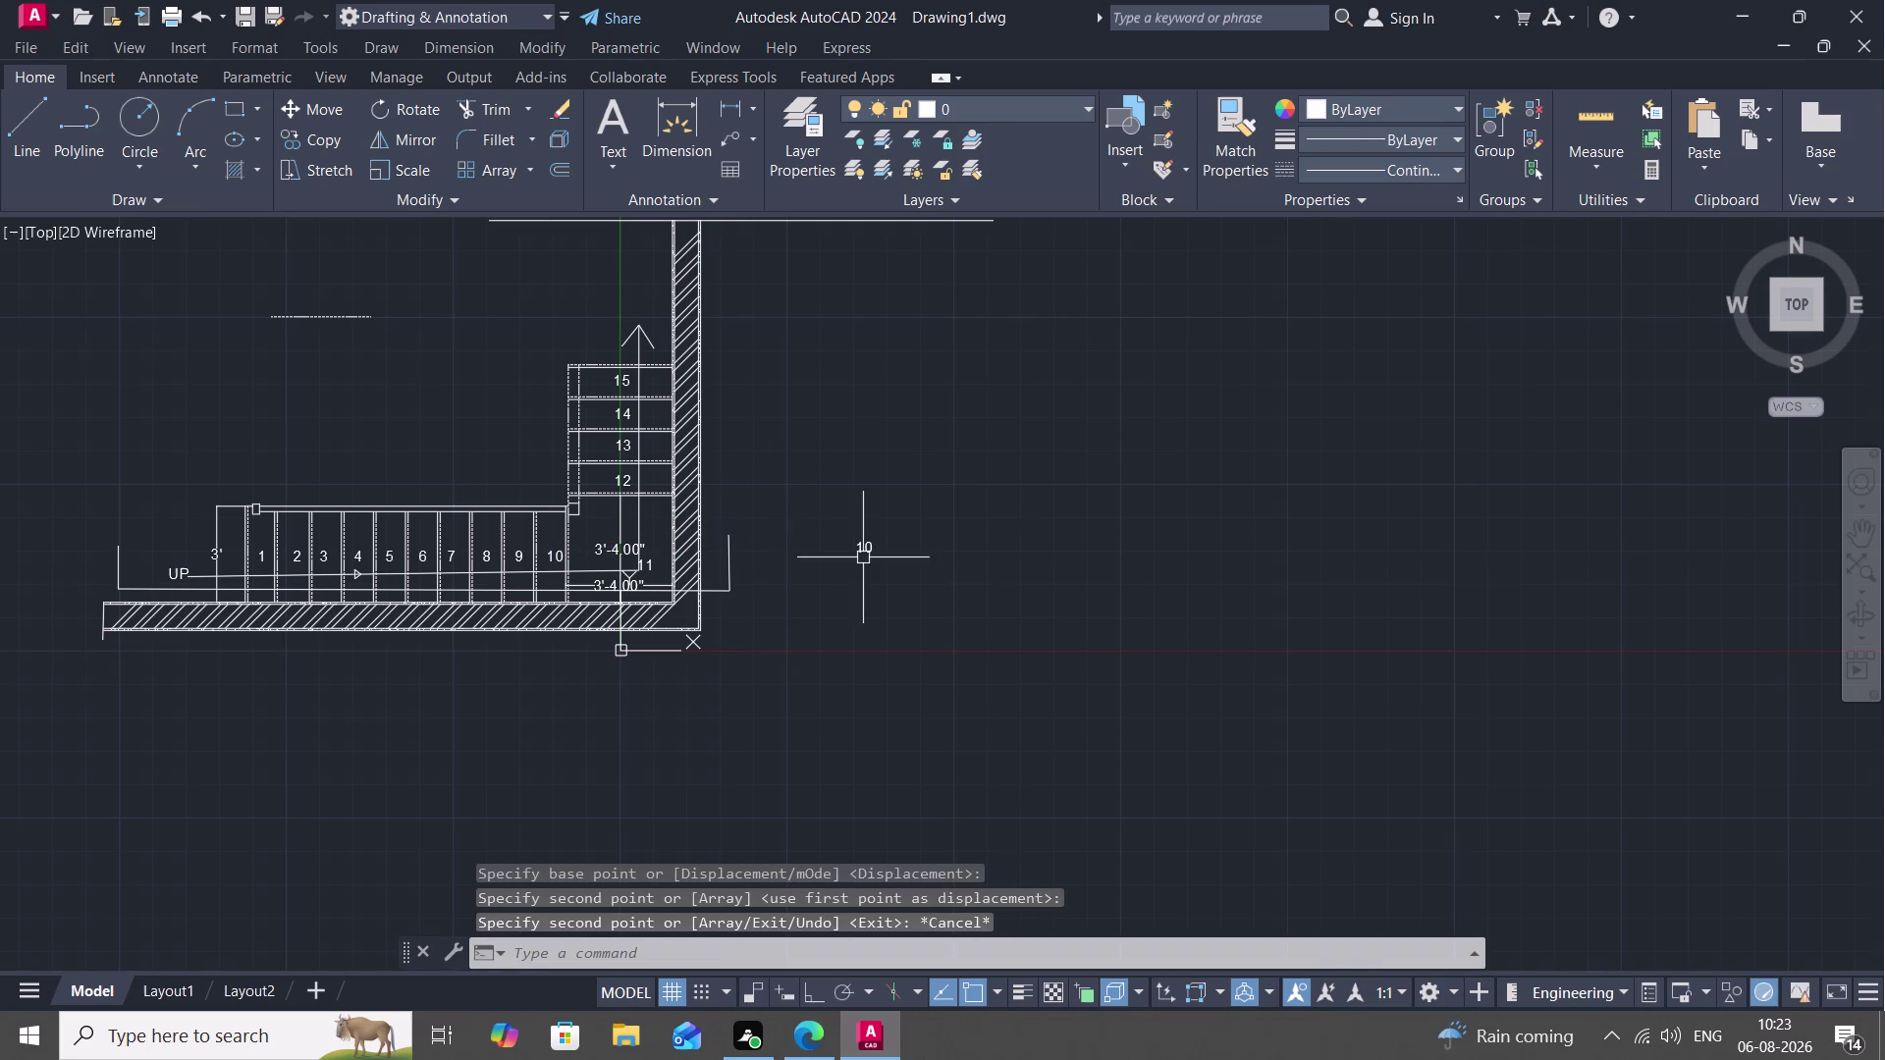
Change the spare copied text from 10 to the letter A.
double_click(864, 551)
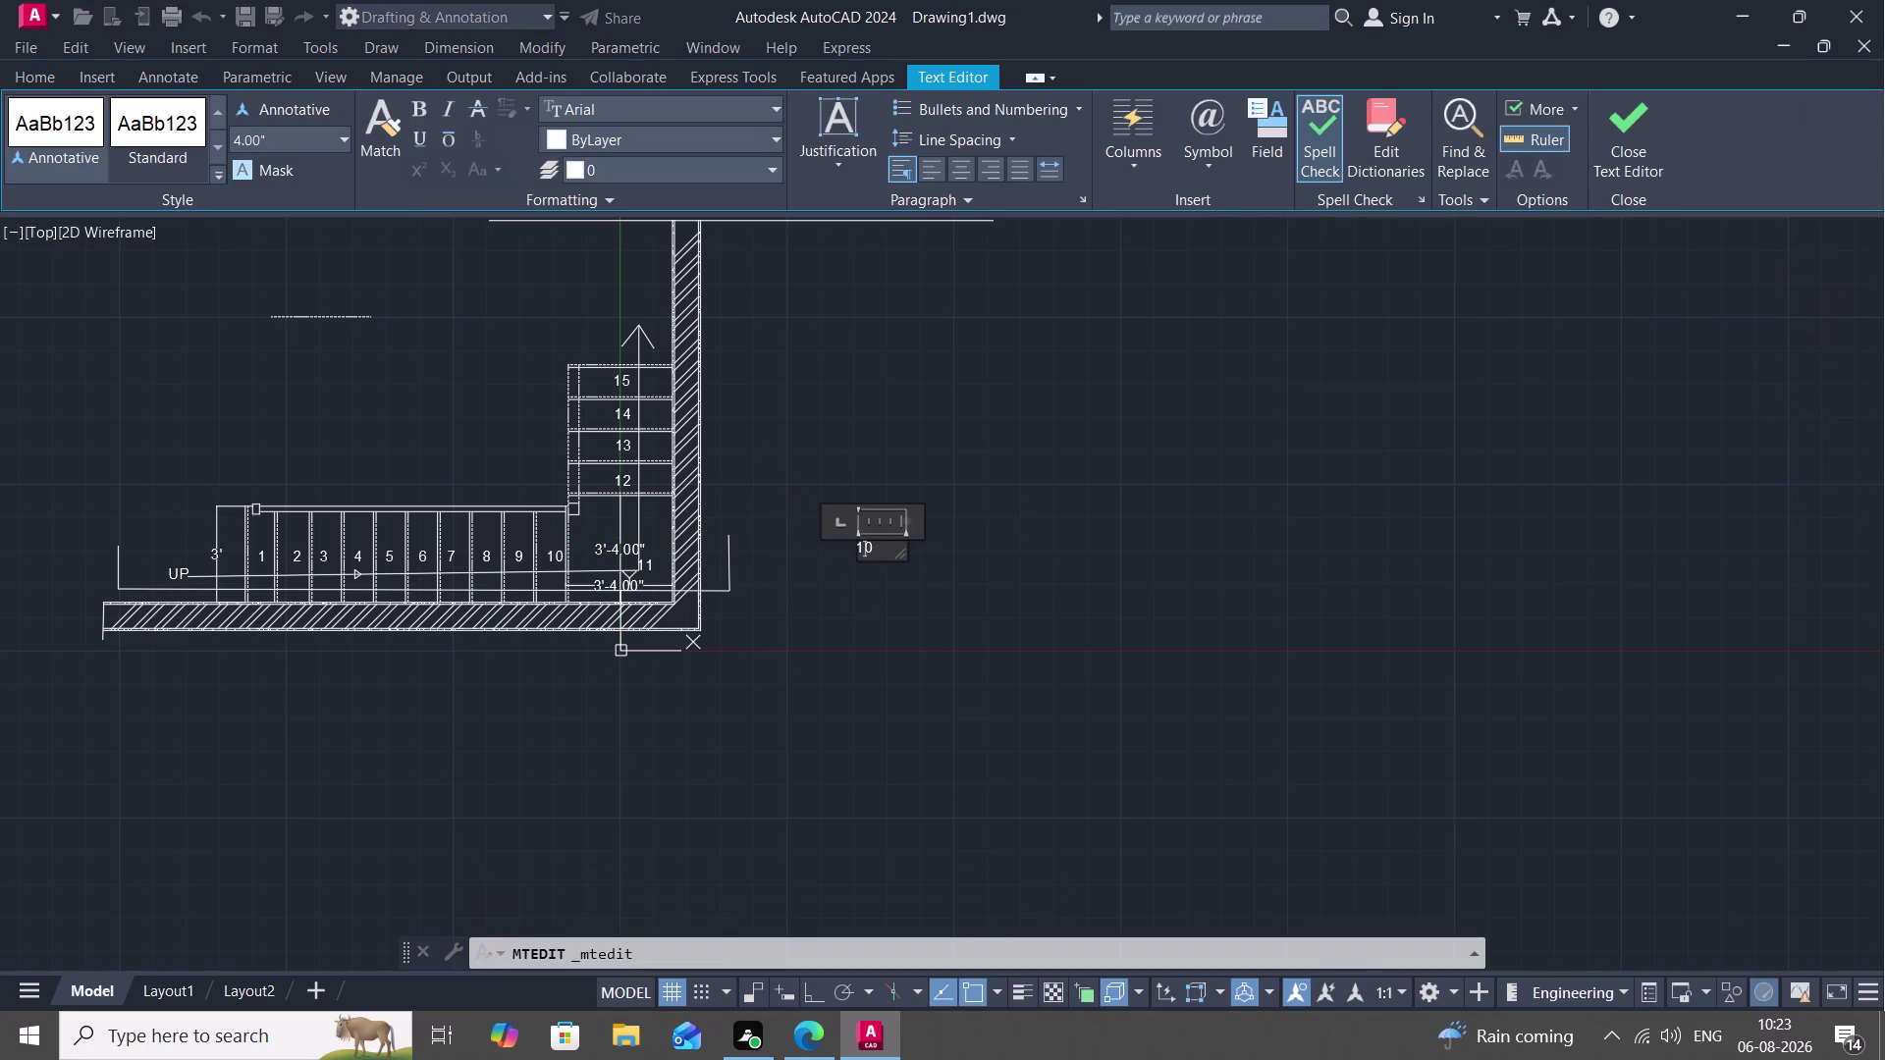
key(BackSpace)
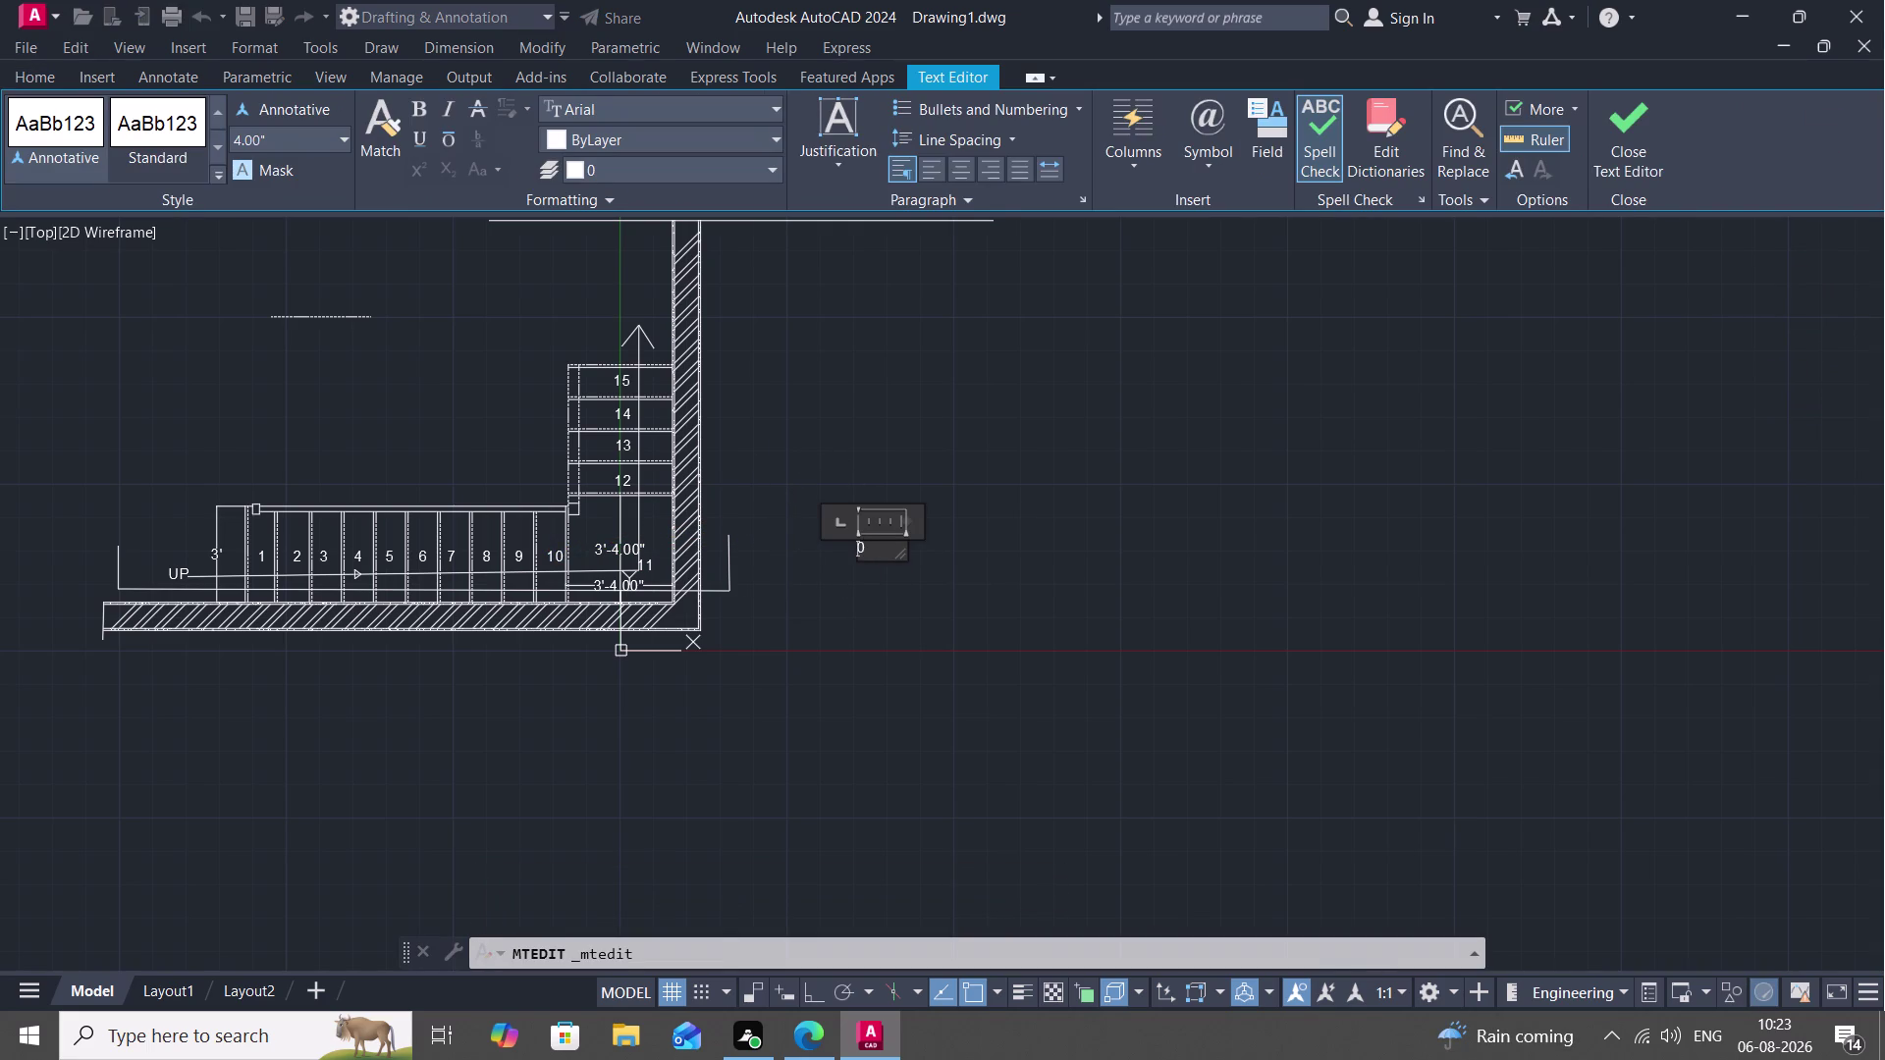
click(869, 530)
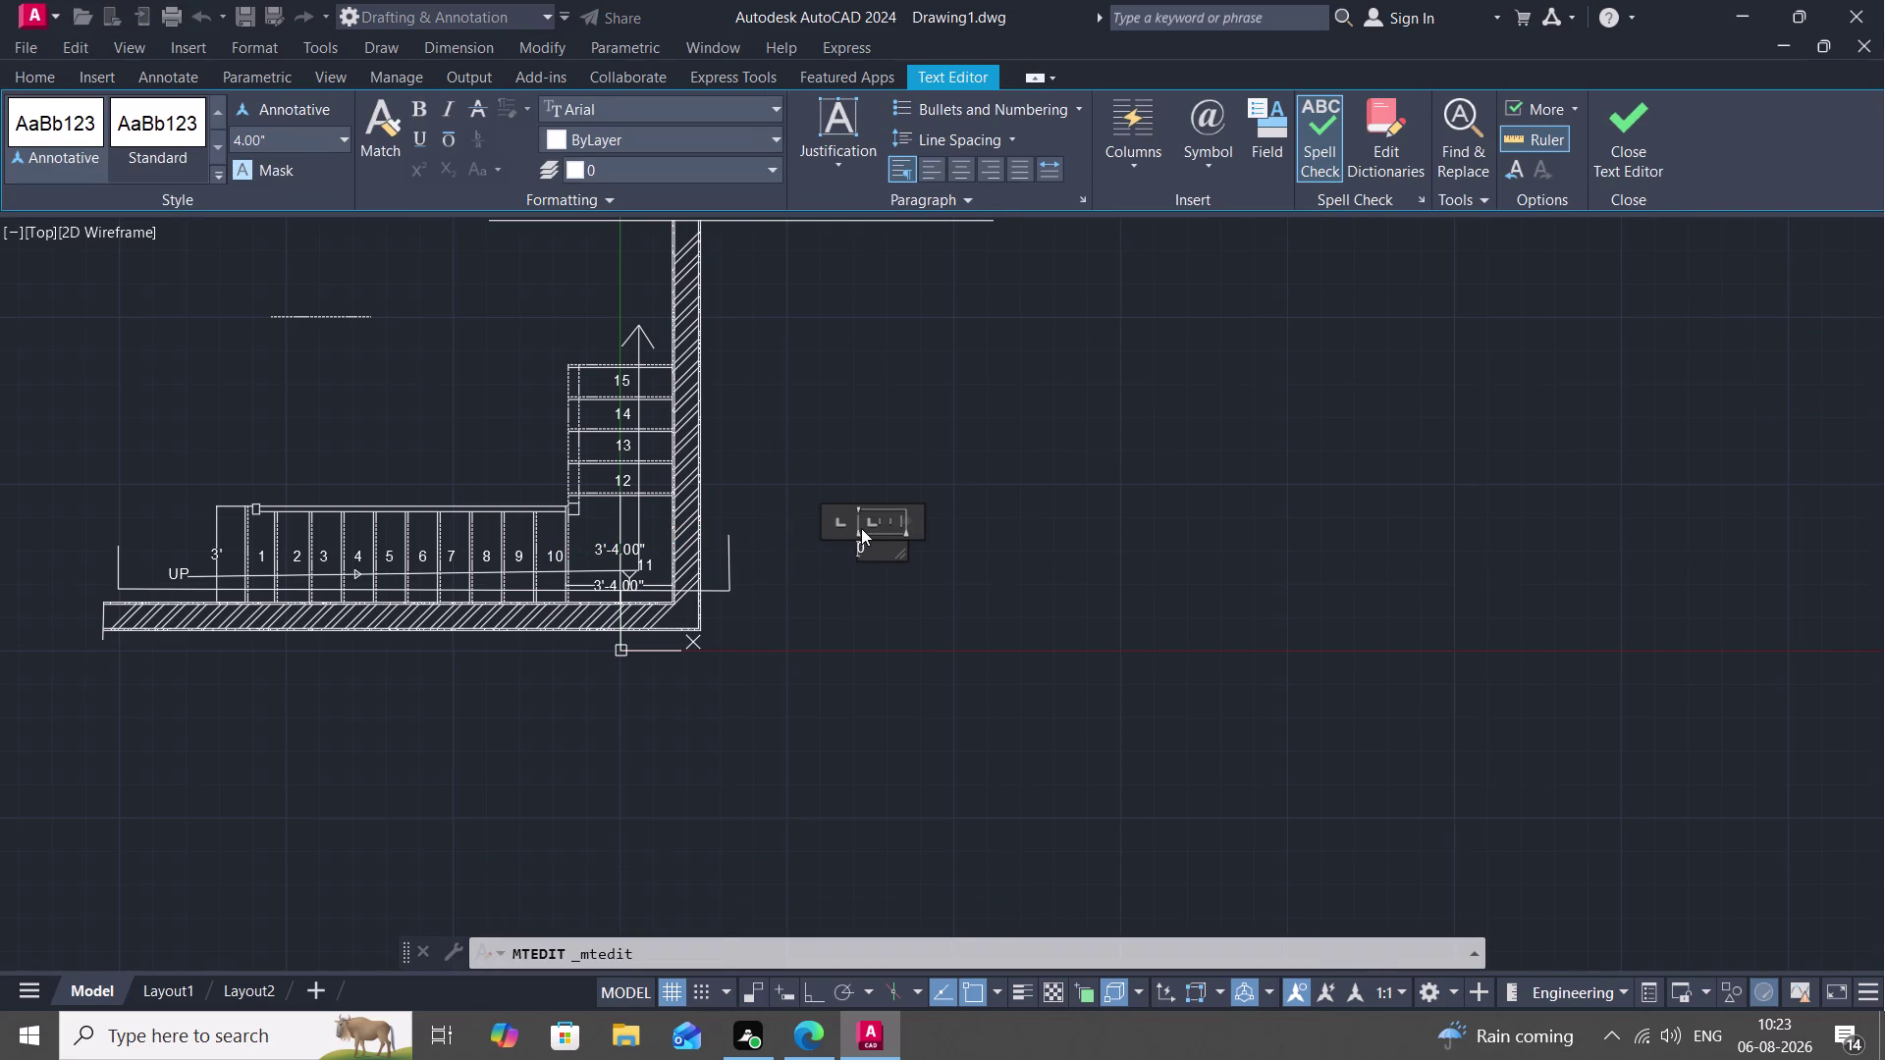
click(871, 549)
key(BackSpace)
key(a)
click(829, 580)
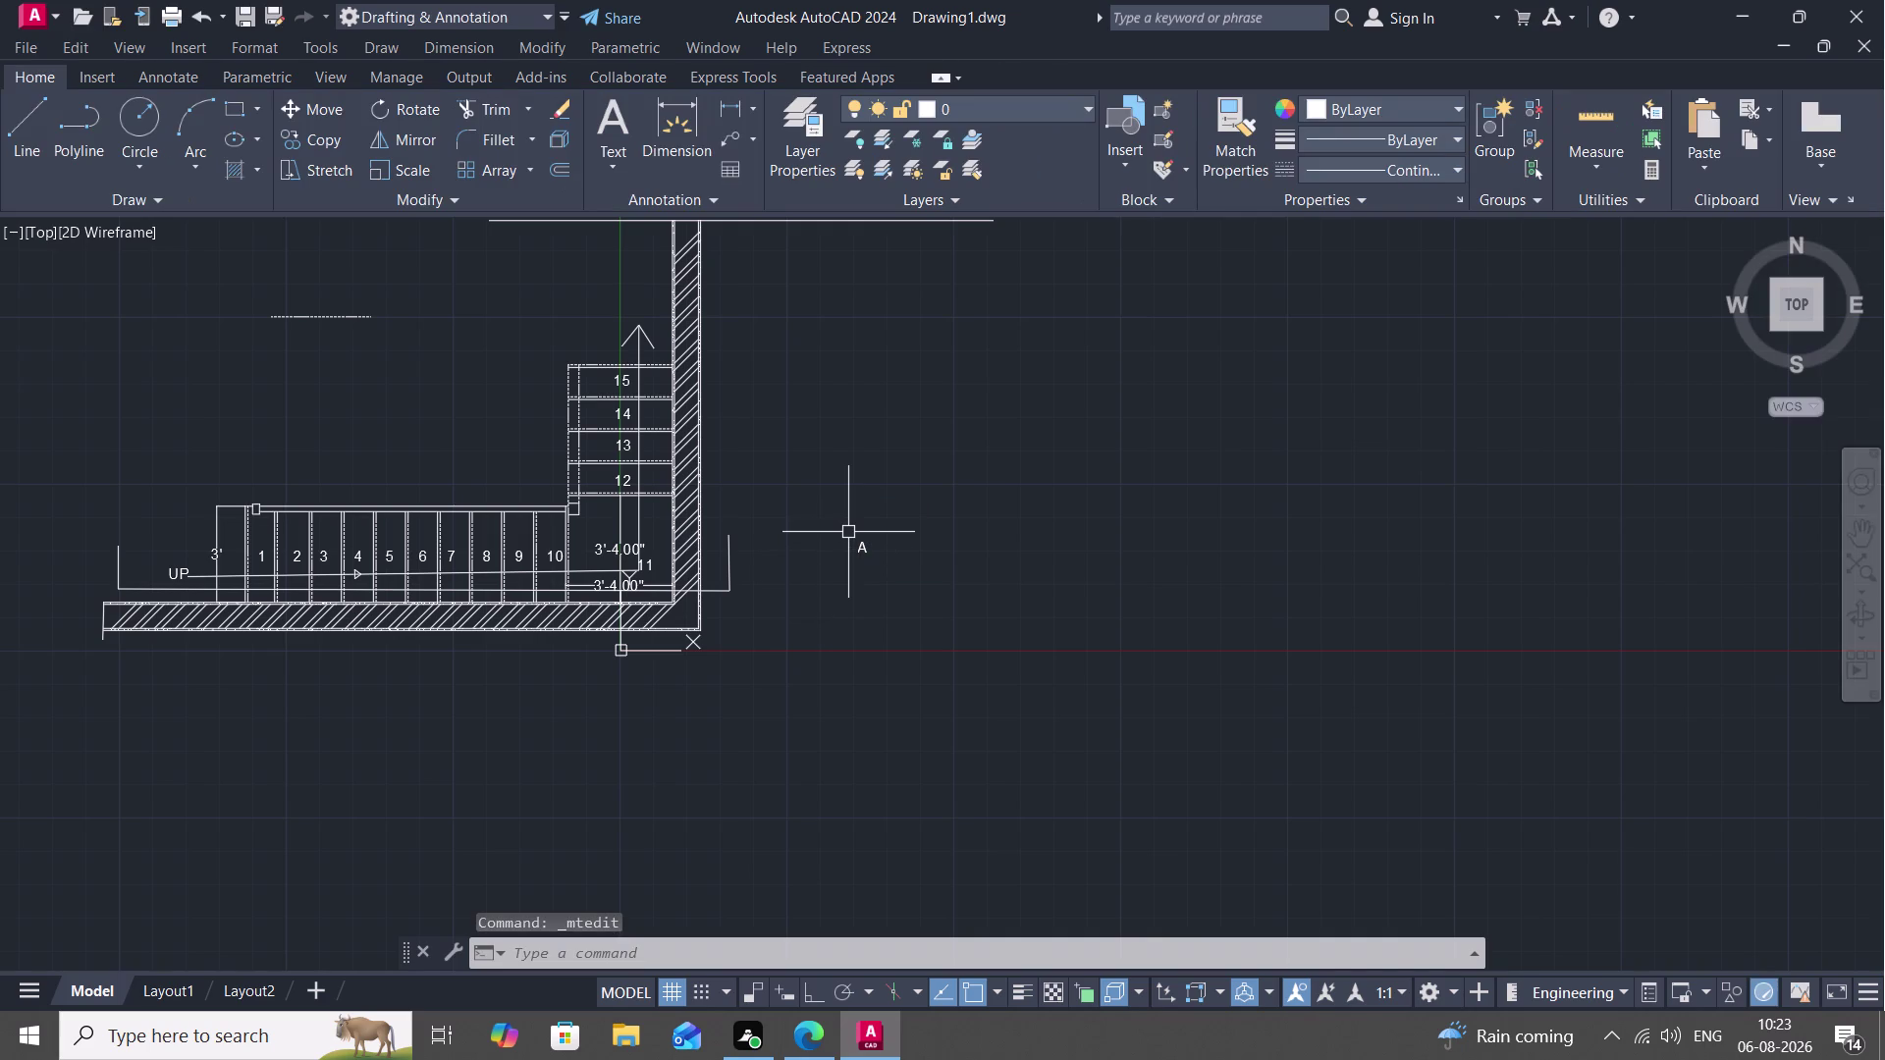
Copy the A label to both section line ends with CO, then delete the spare A.
key(c)
key(o)
key(space)
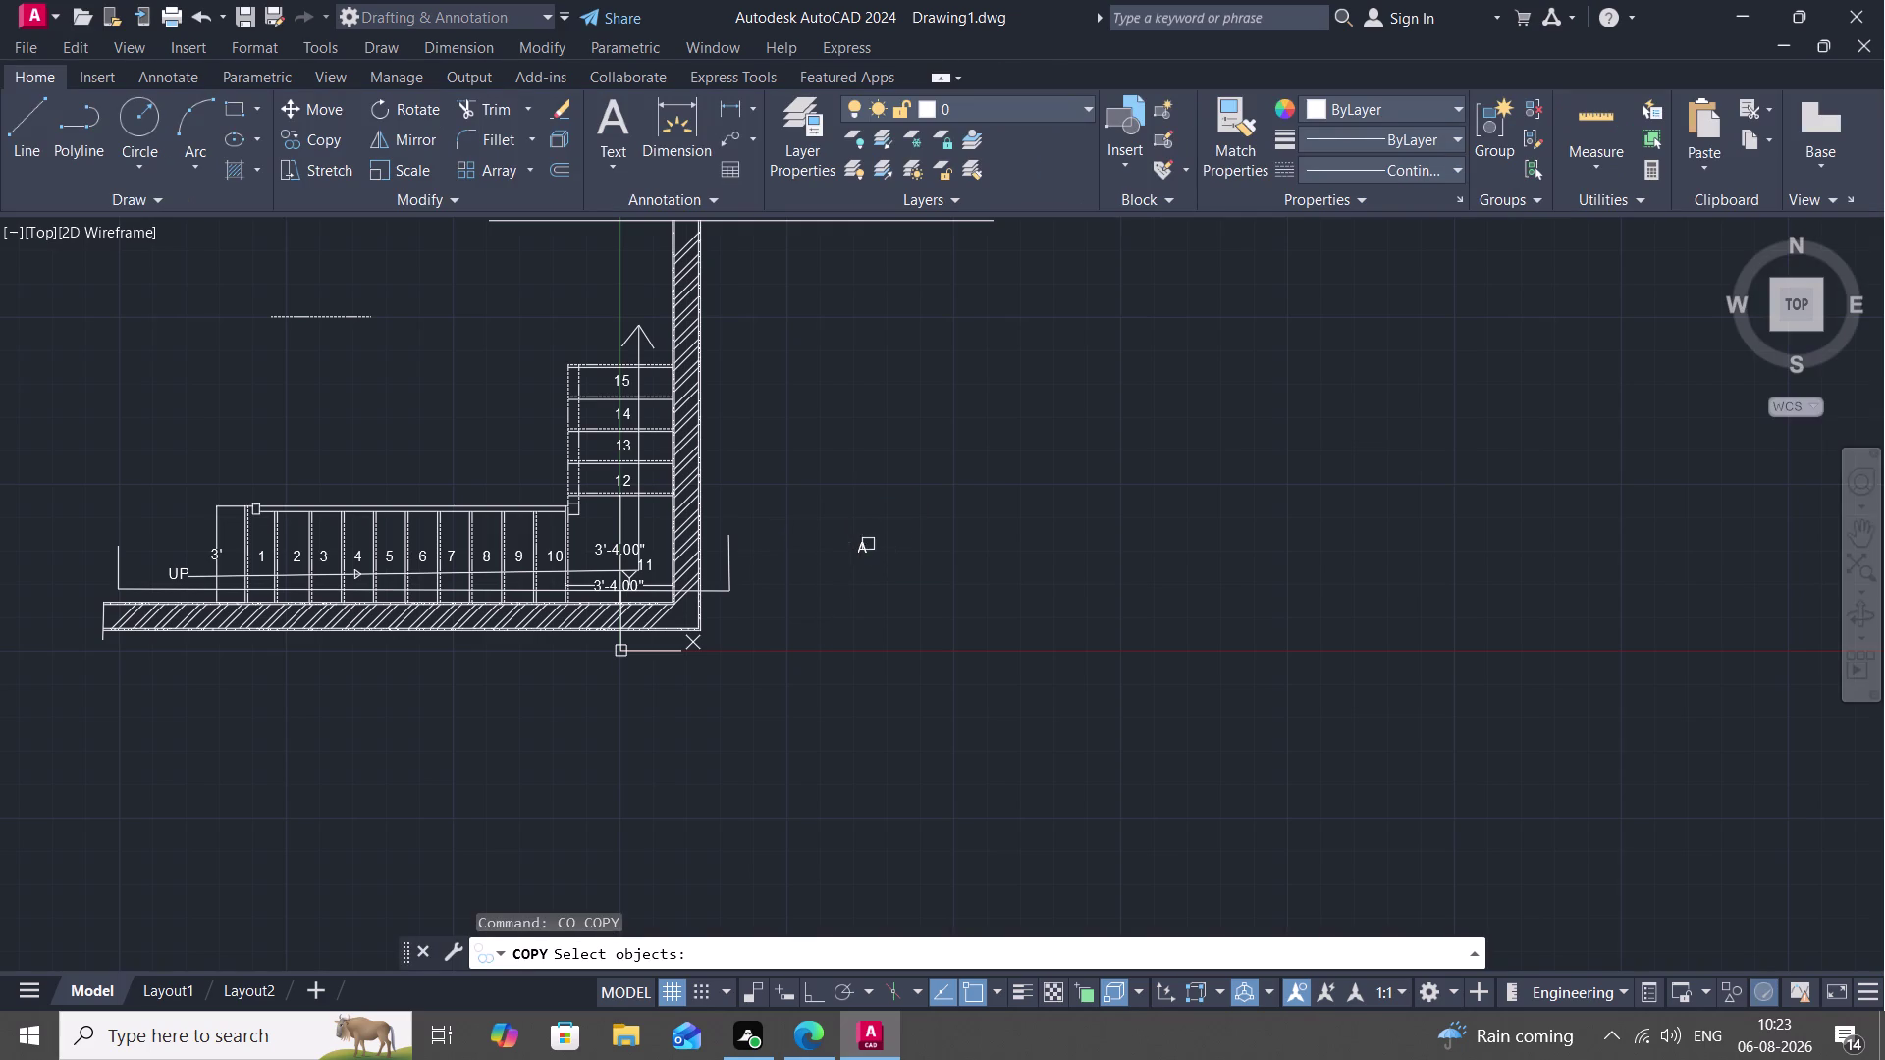
click(861, 546)
right_click(861, 546)
click(861, 547)
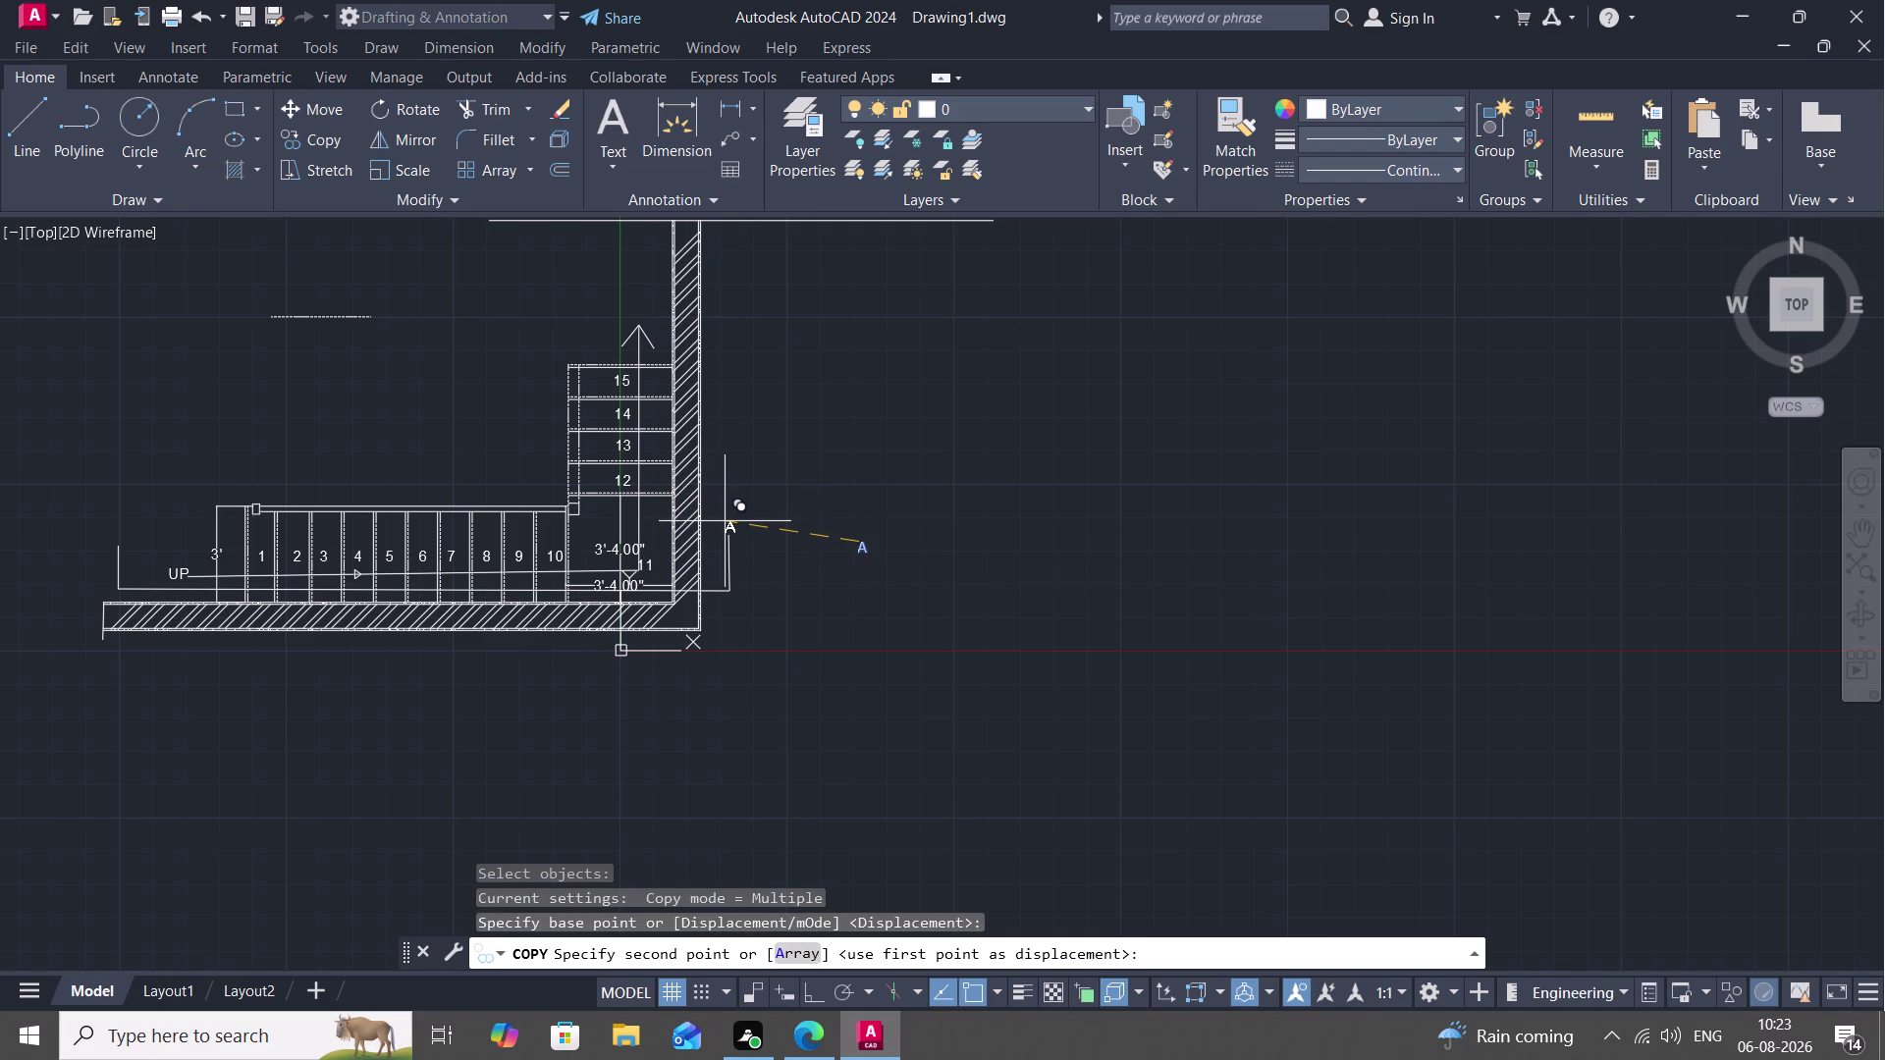
click(722, 521)
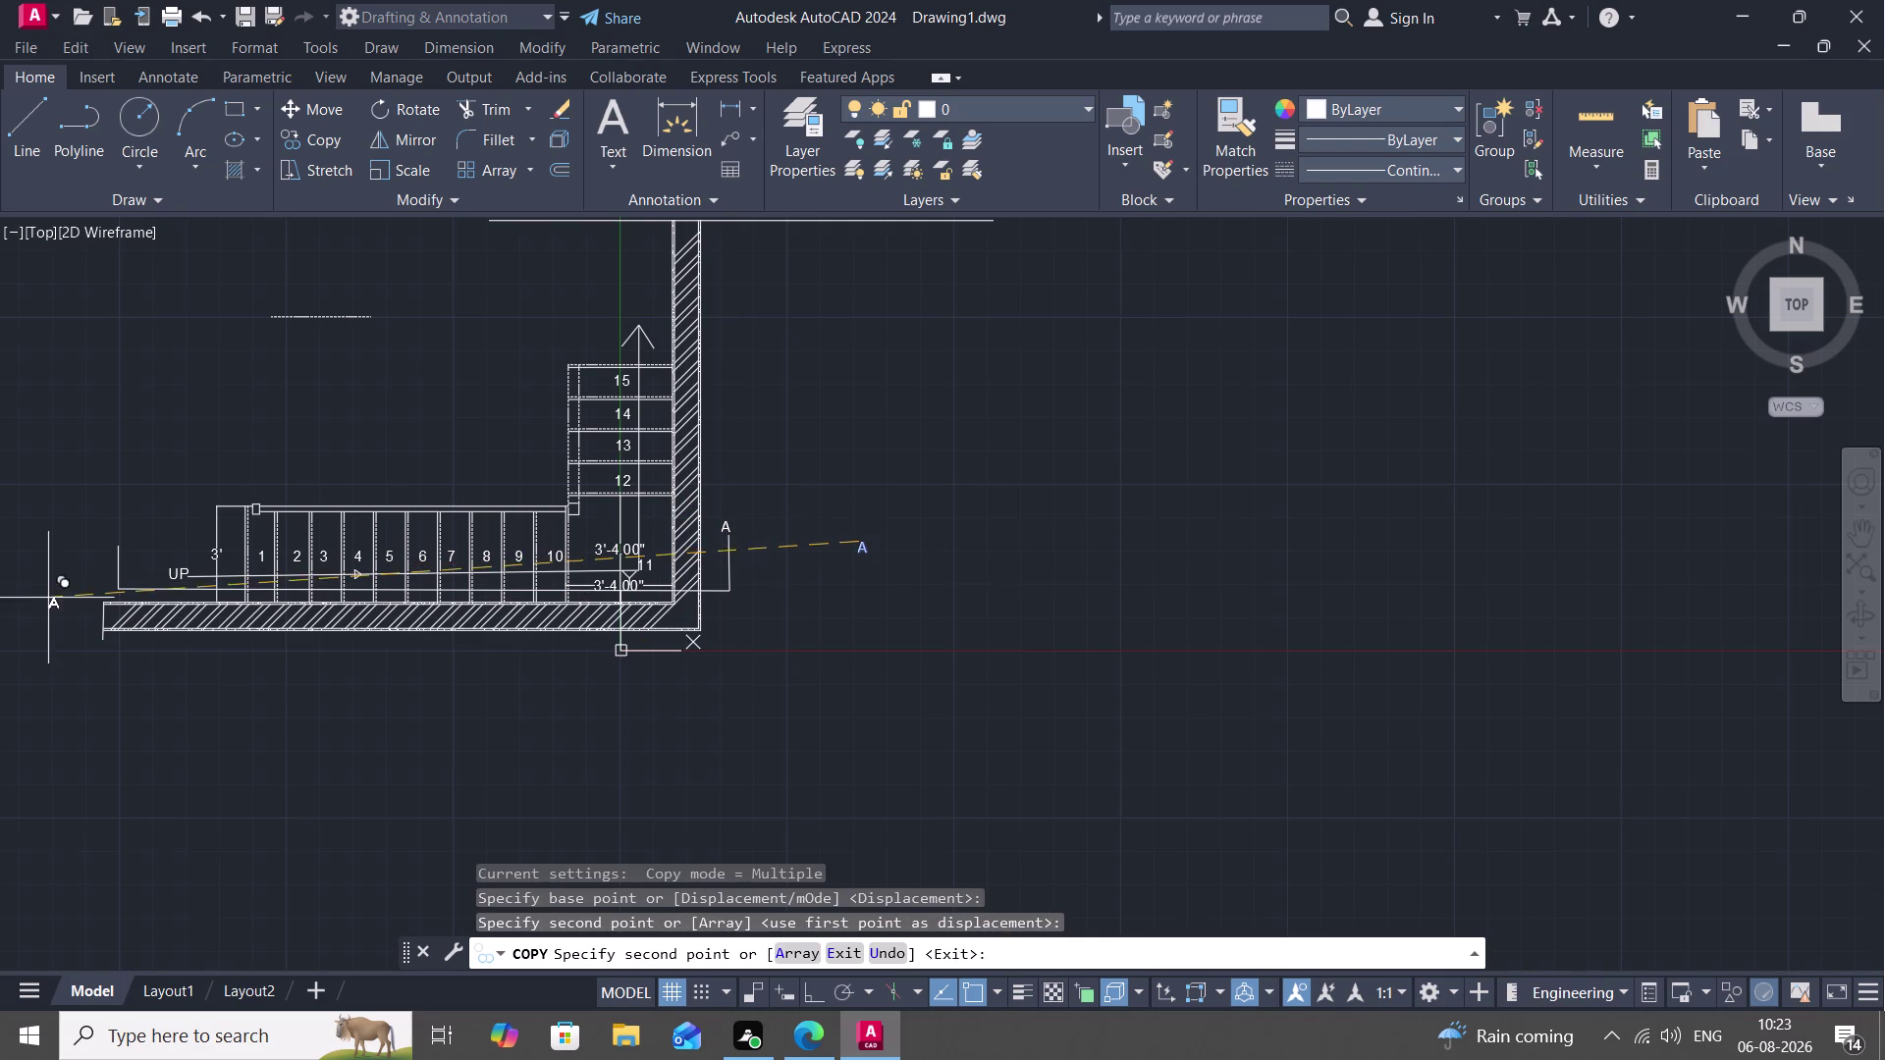
click(113, 534)
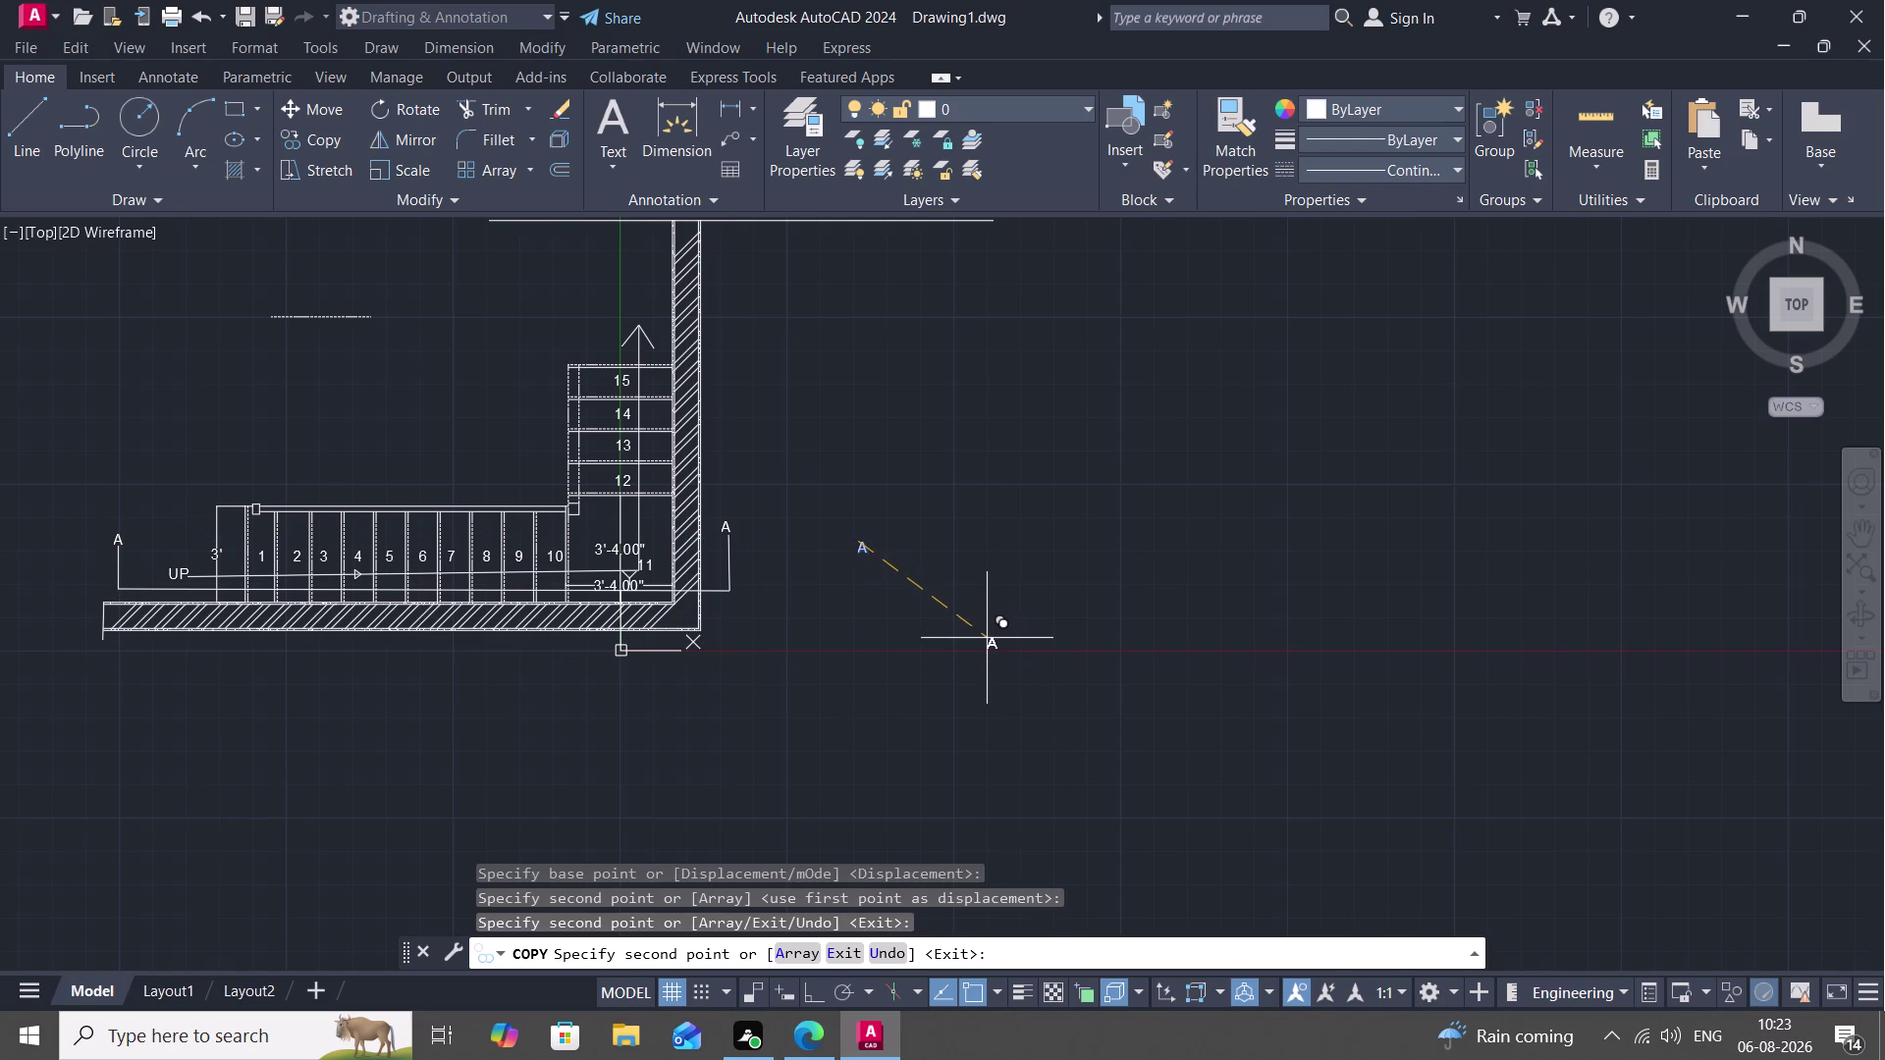
key(Escape)
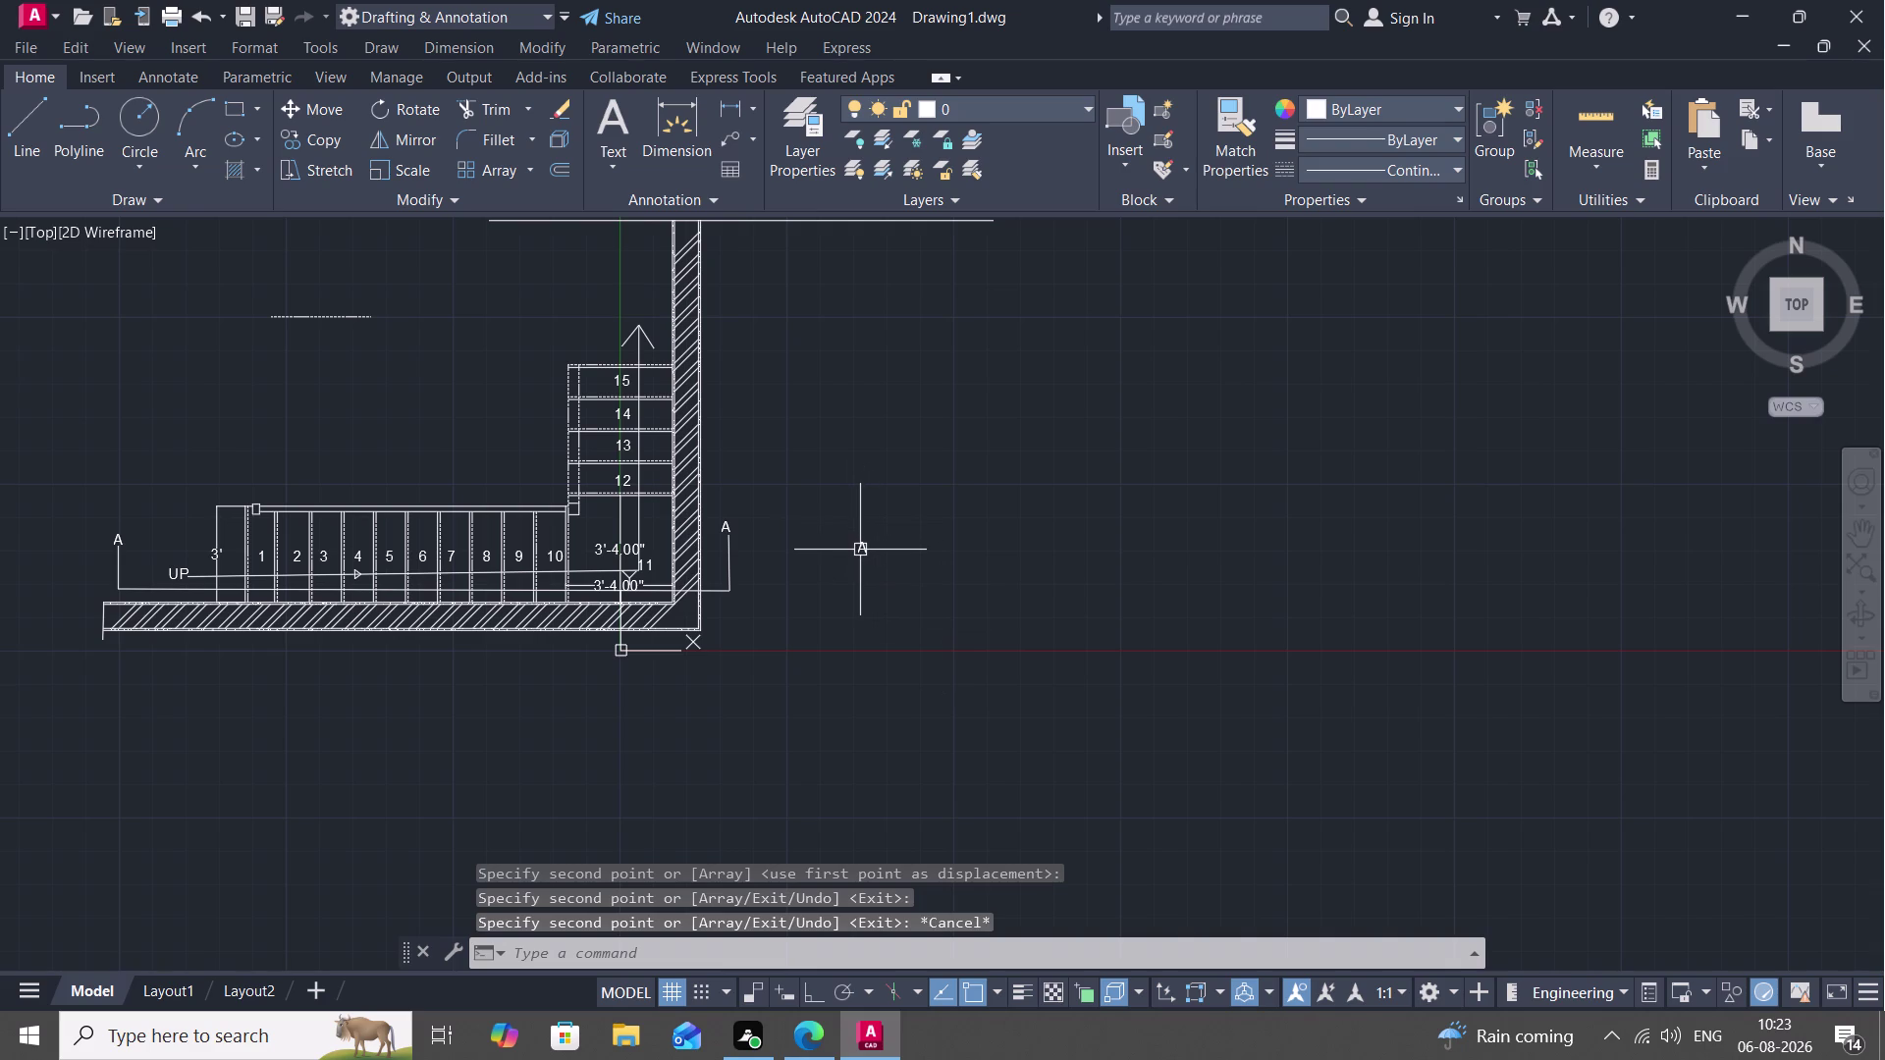
click(860, 550)
key(Delete)
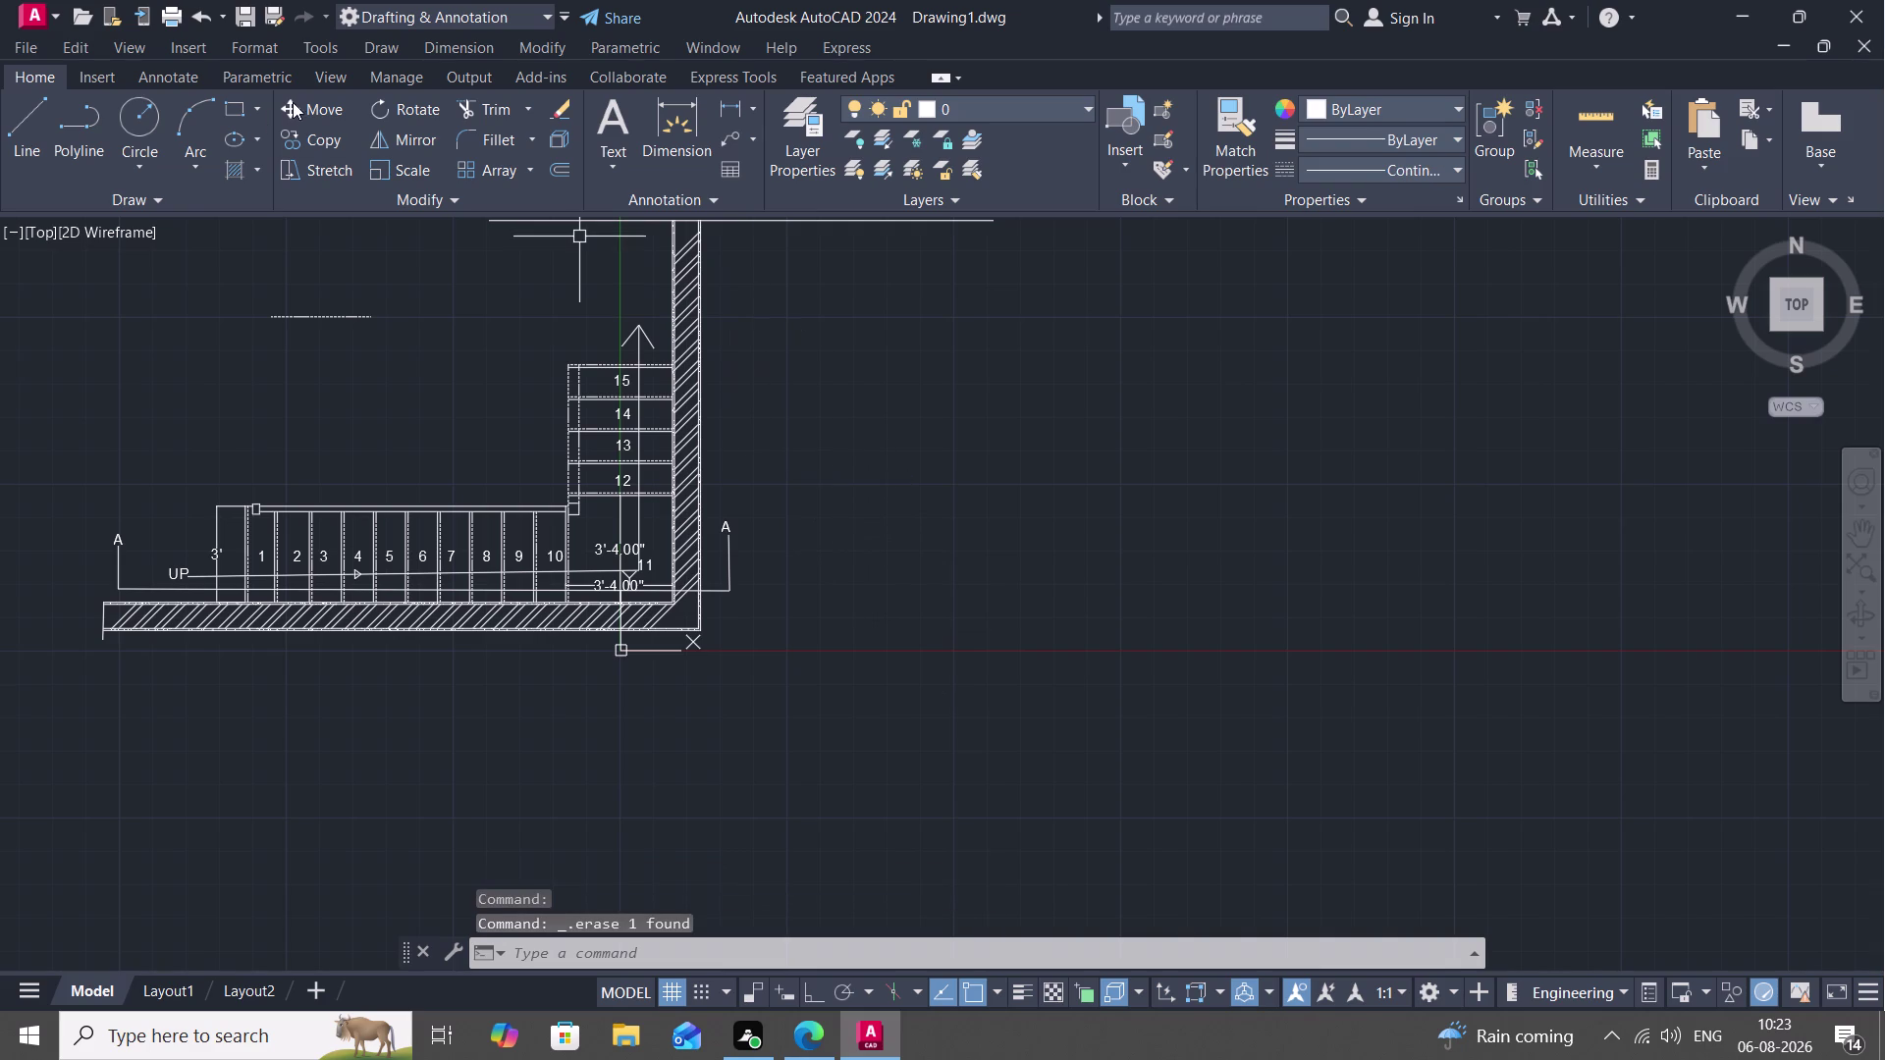
Draw a trial leader from the wall edge, then delete it.
click(726, 134)
scroll(up, 3)
scroll(down, 3)
scroll(up, 3)
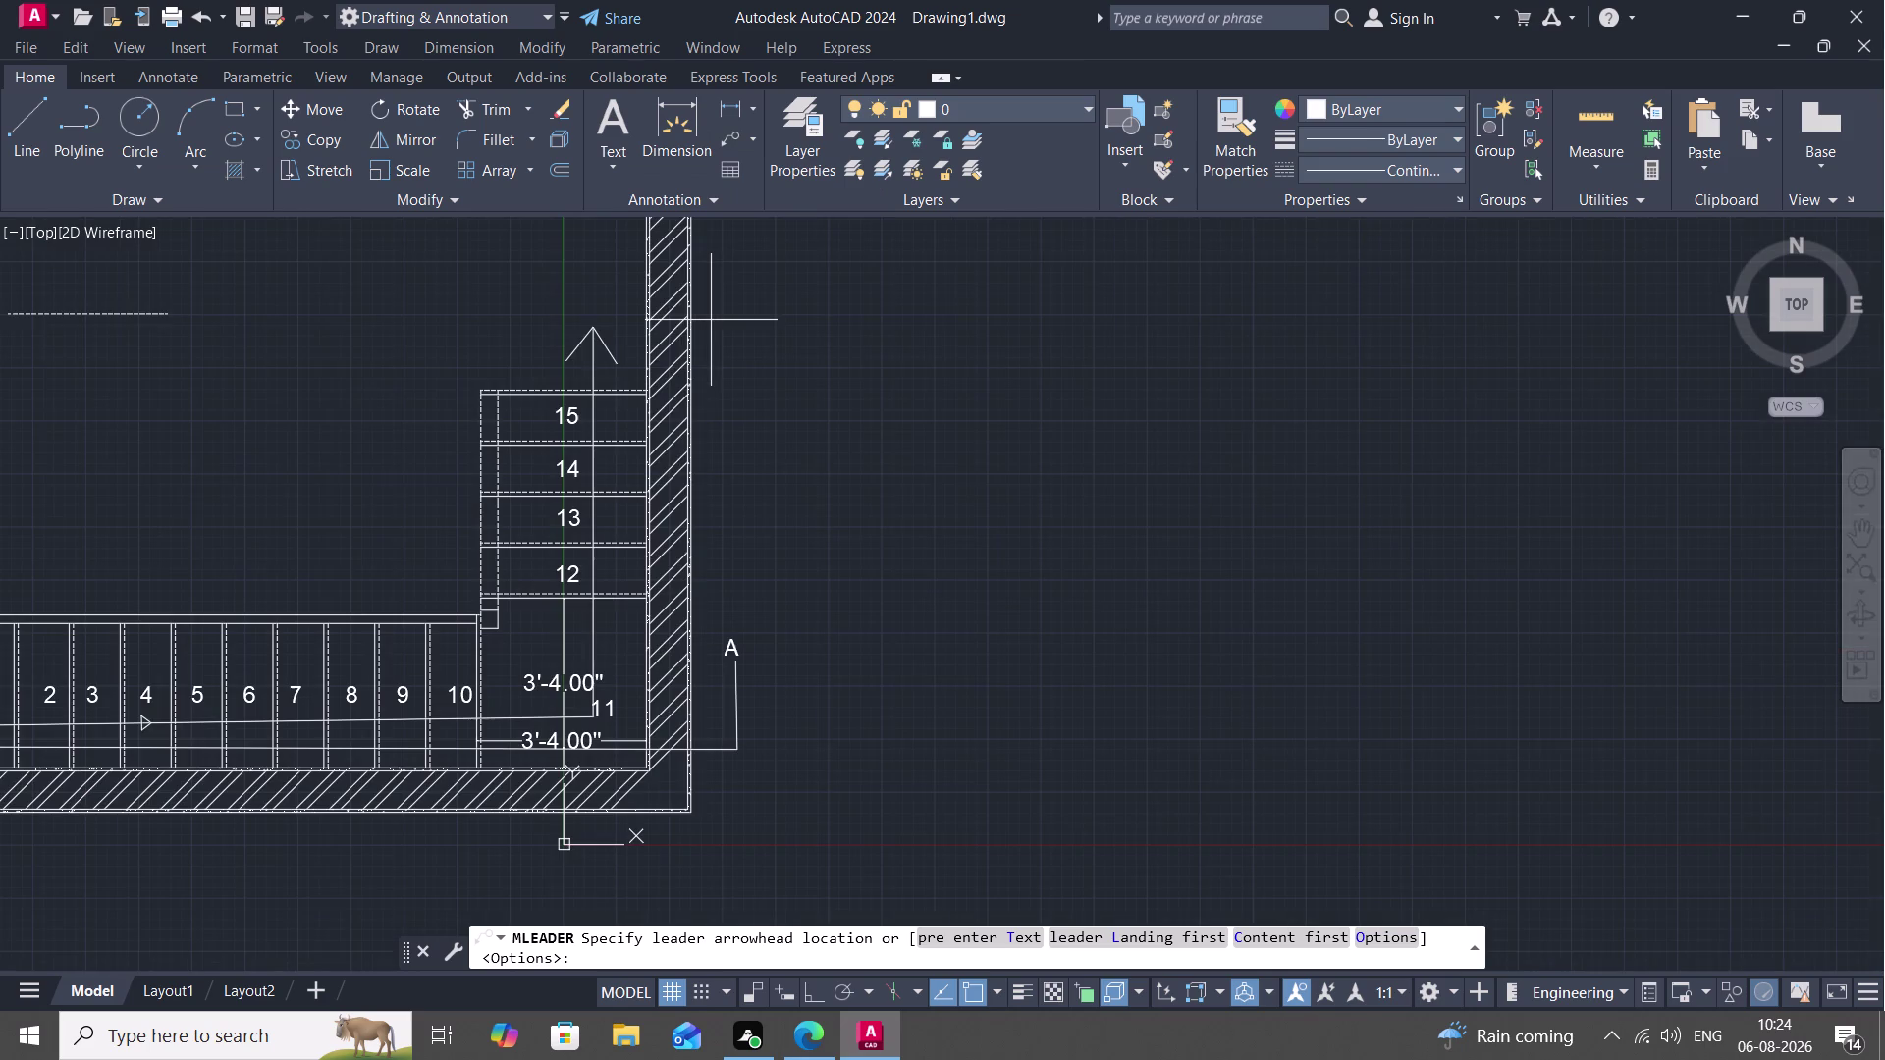
scroll(up, 3)
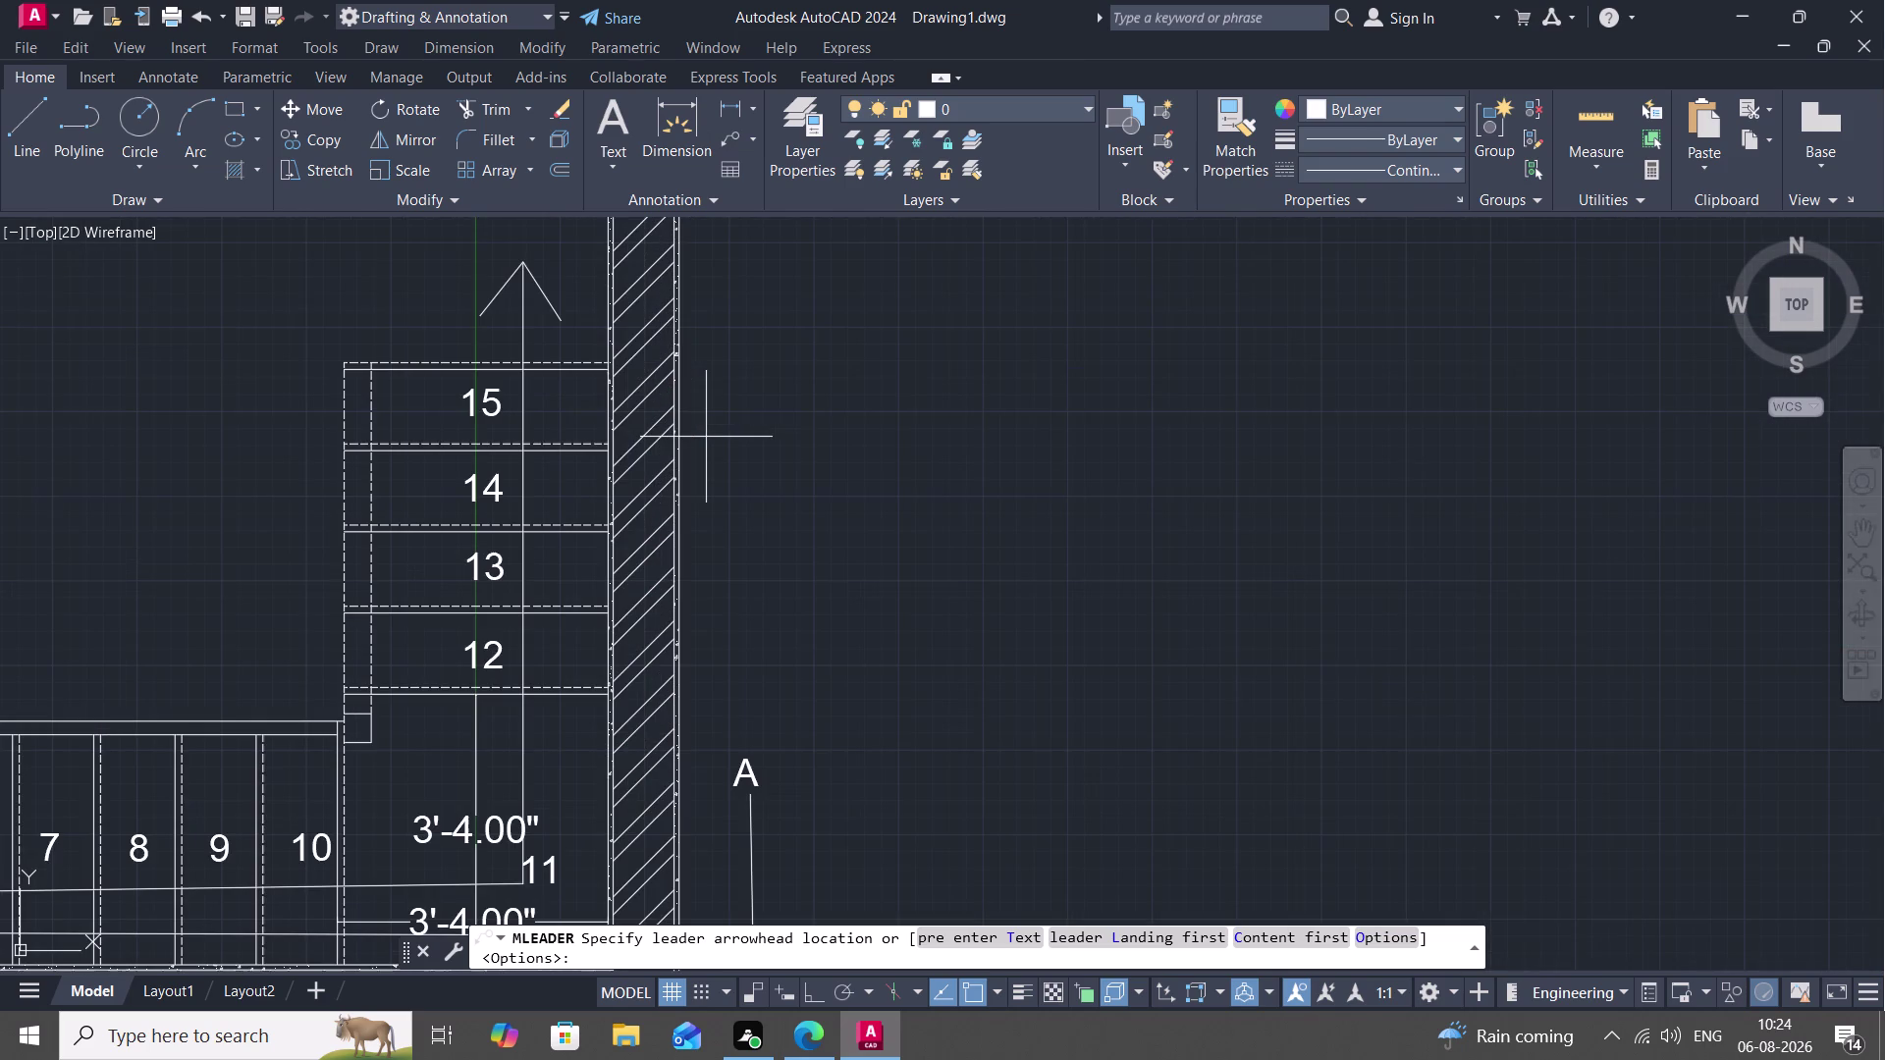
scroll(up, 3)
scroll(up, 3)
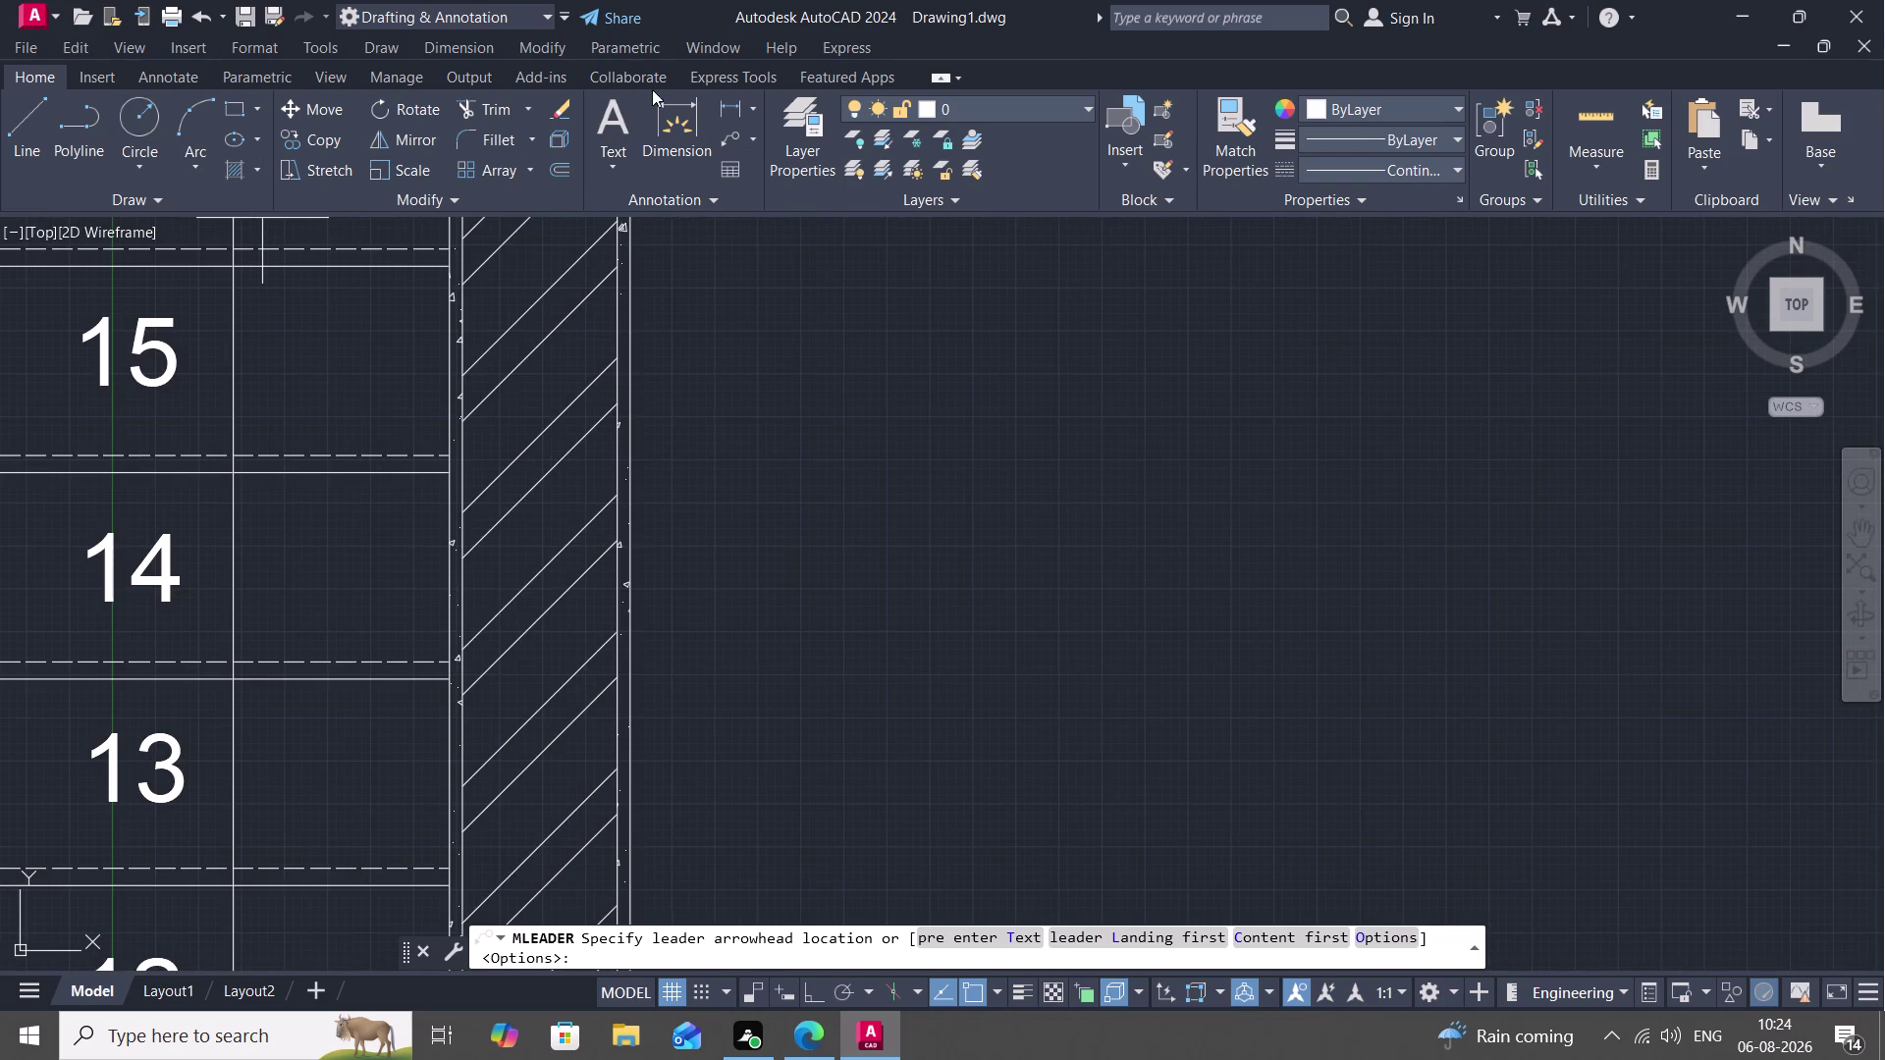
click(730, 133)
click(632, 406)
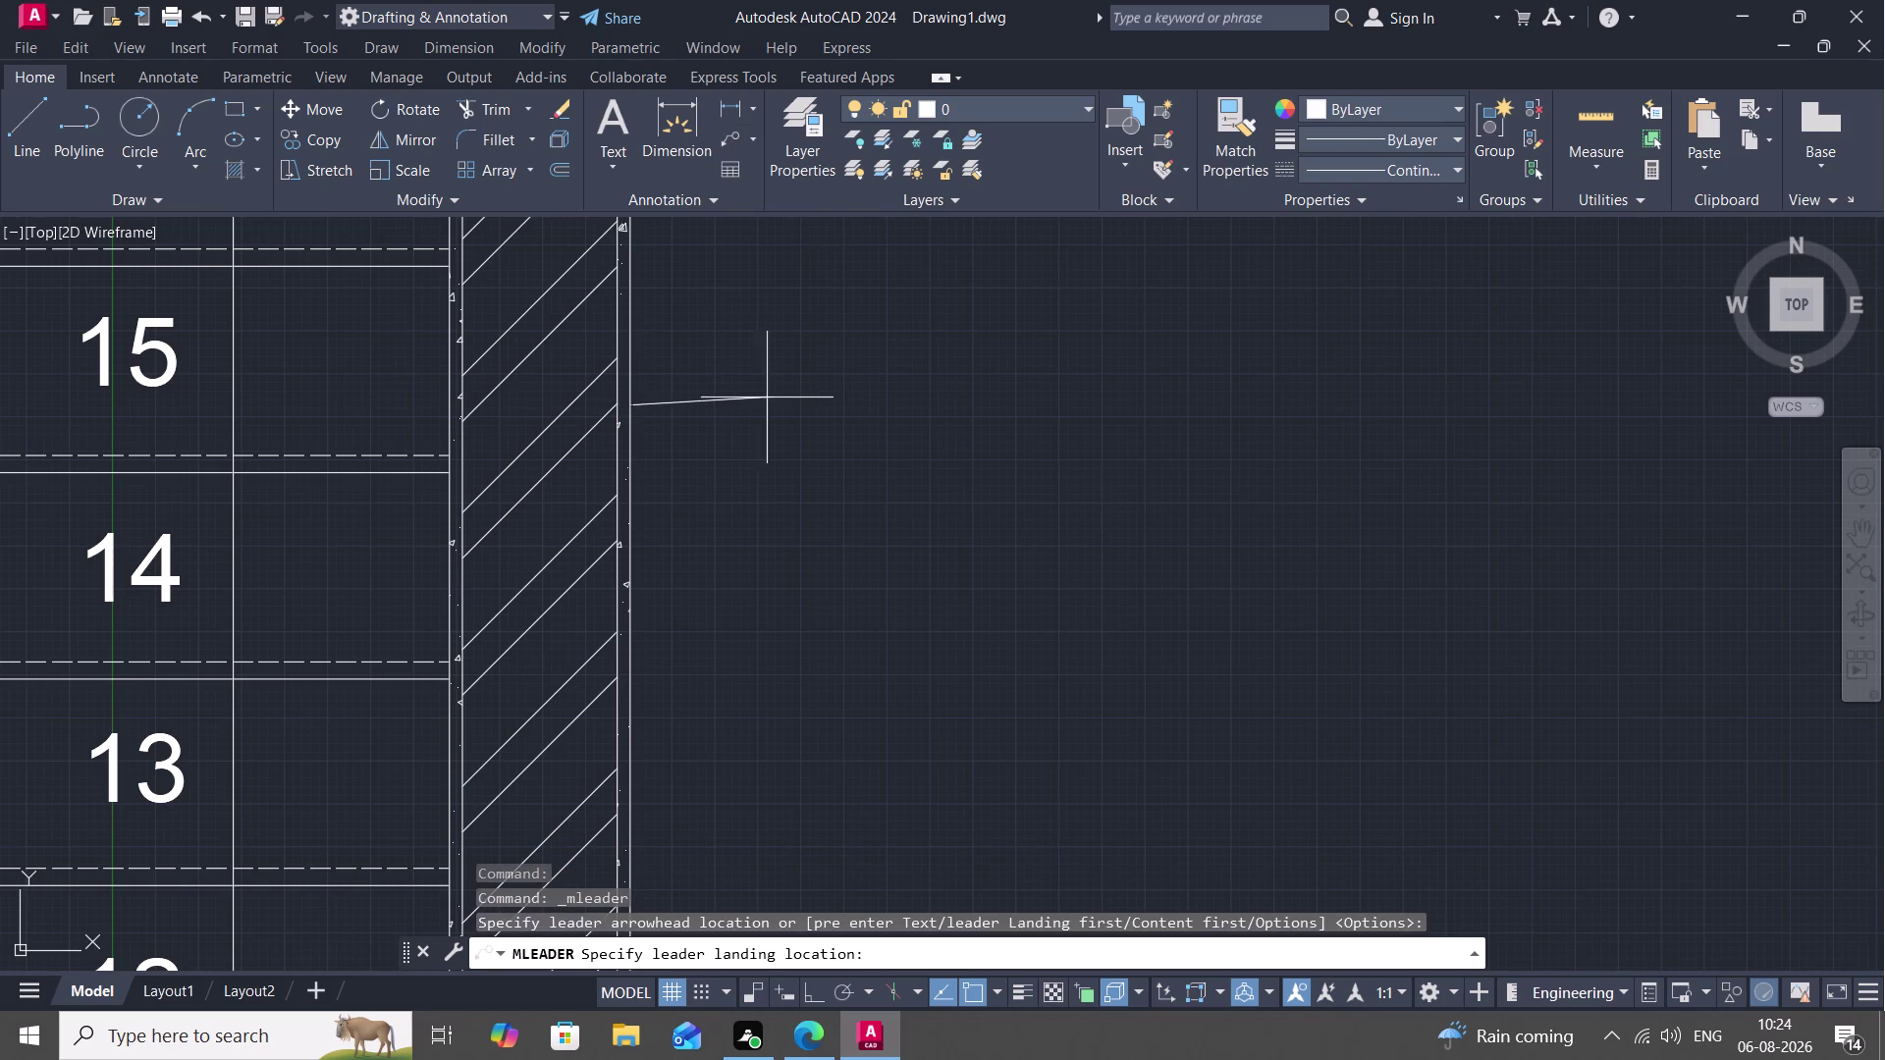
click(783, 397)
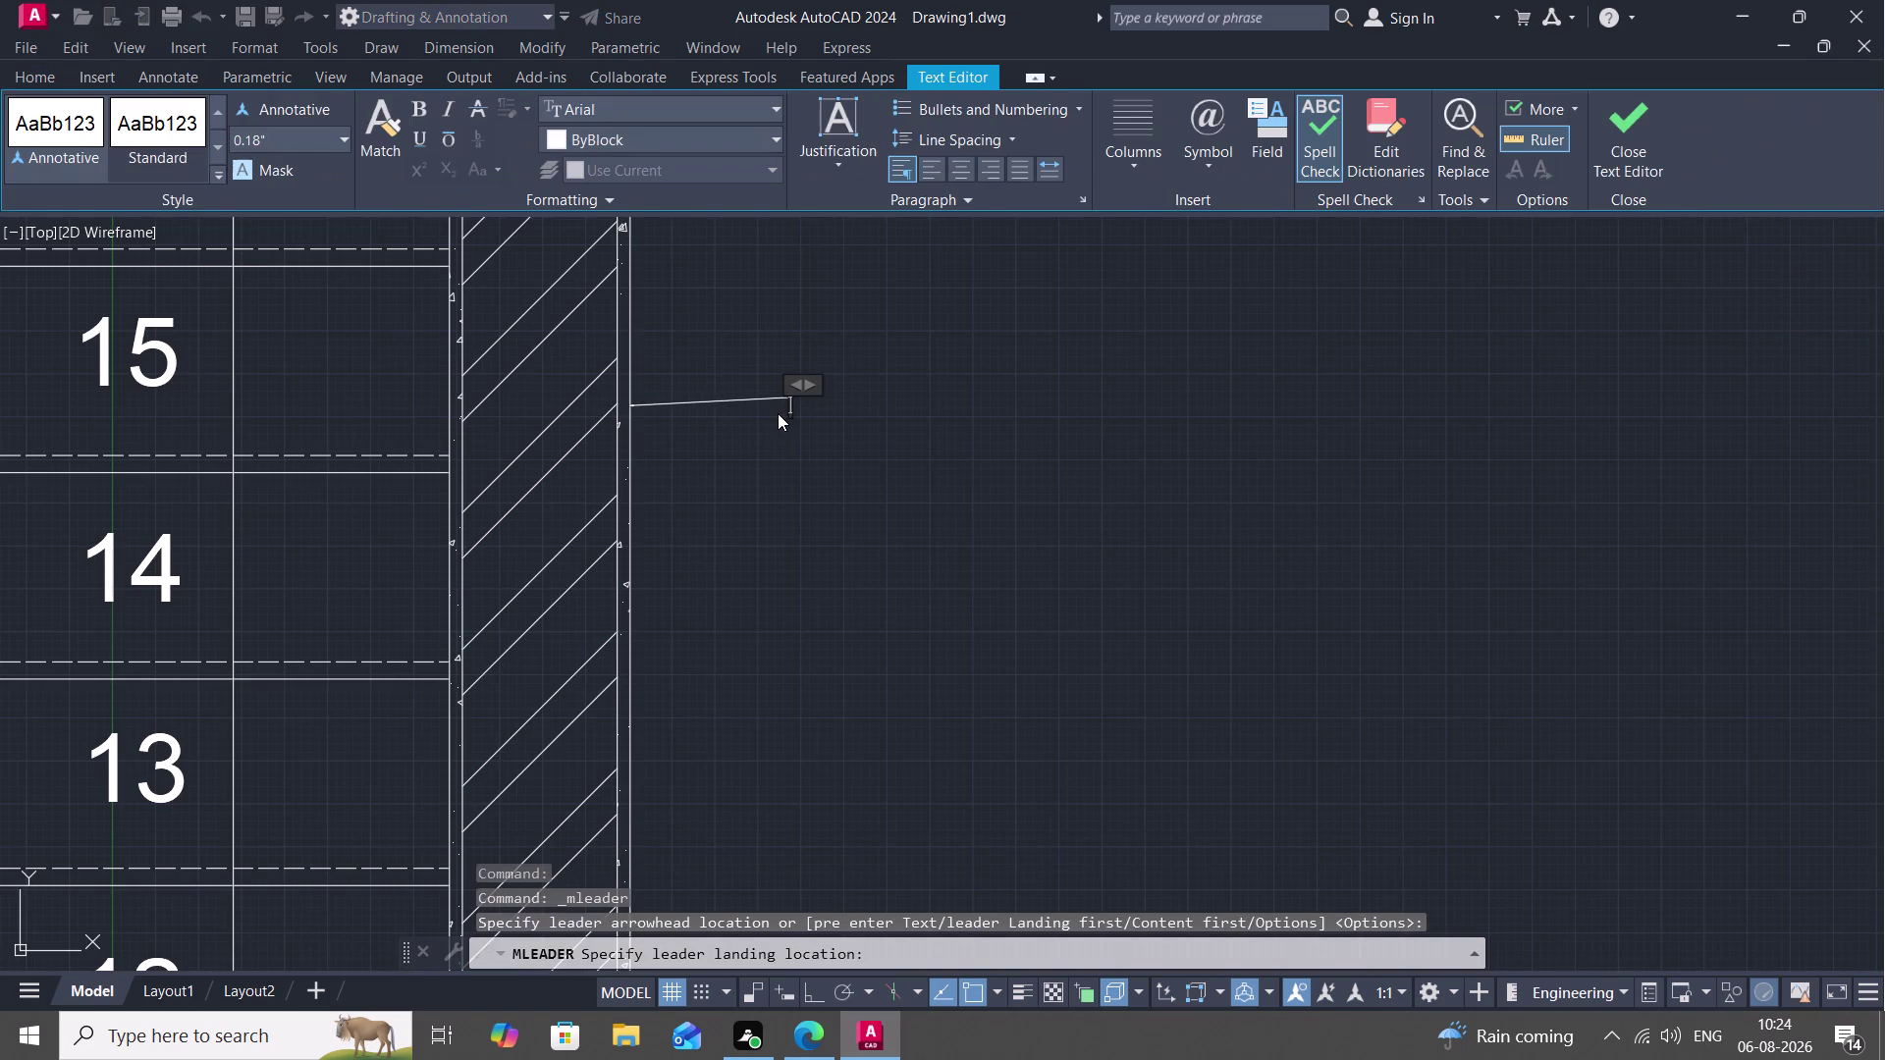
click(764, 393)
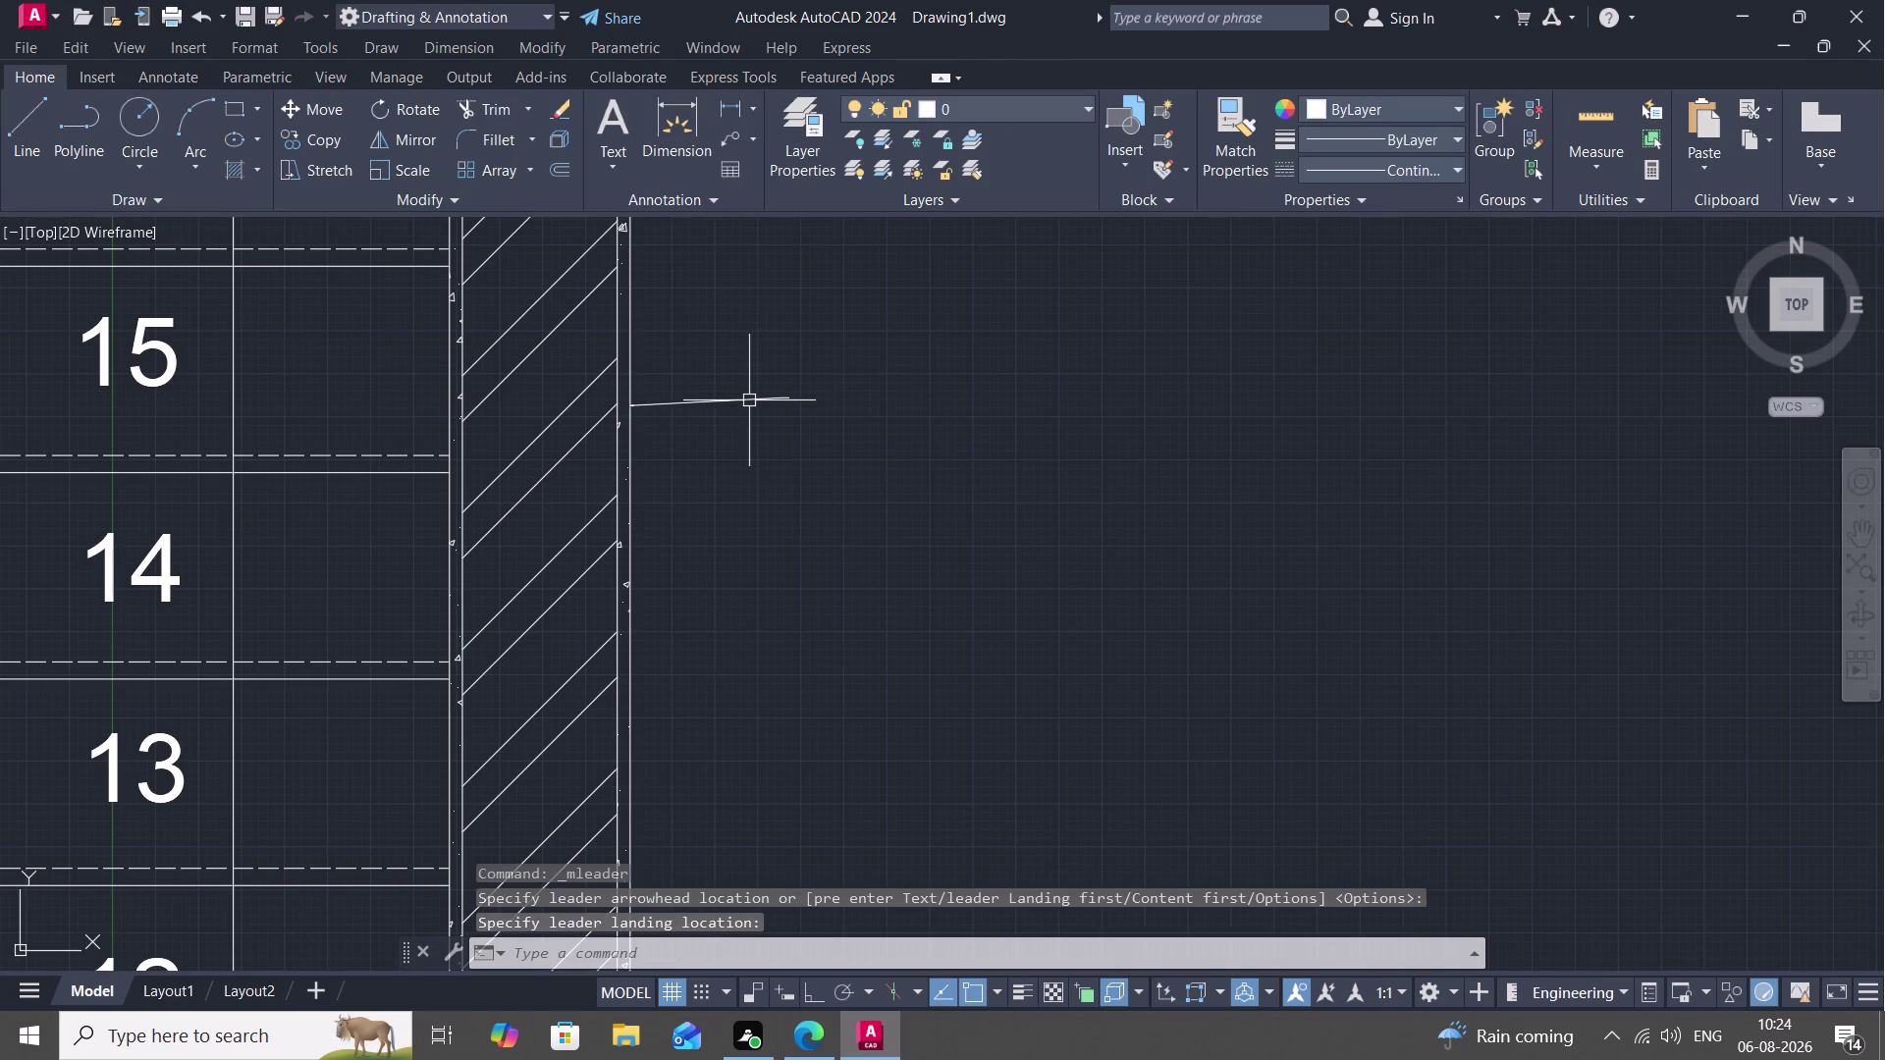
click(749, 401)
key(Delete)
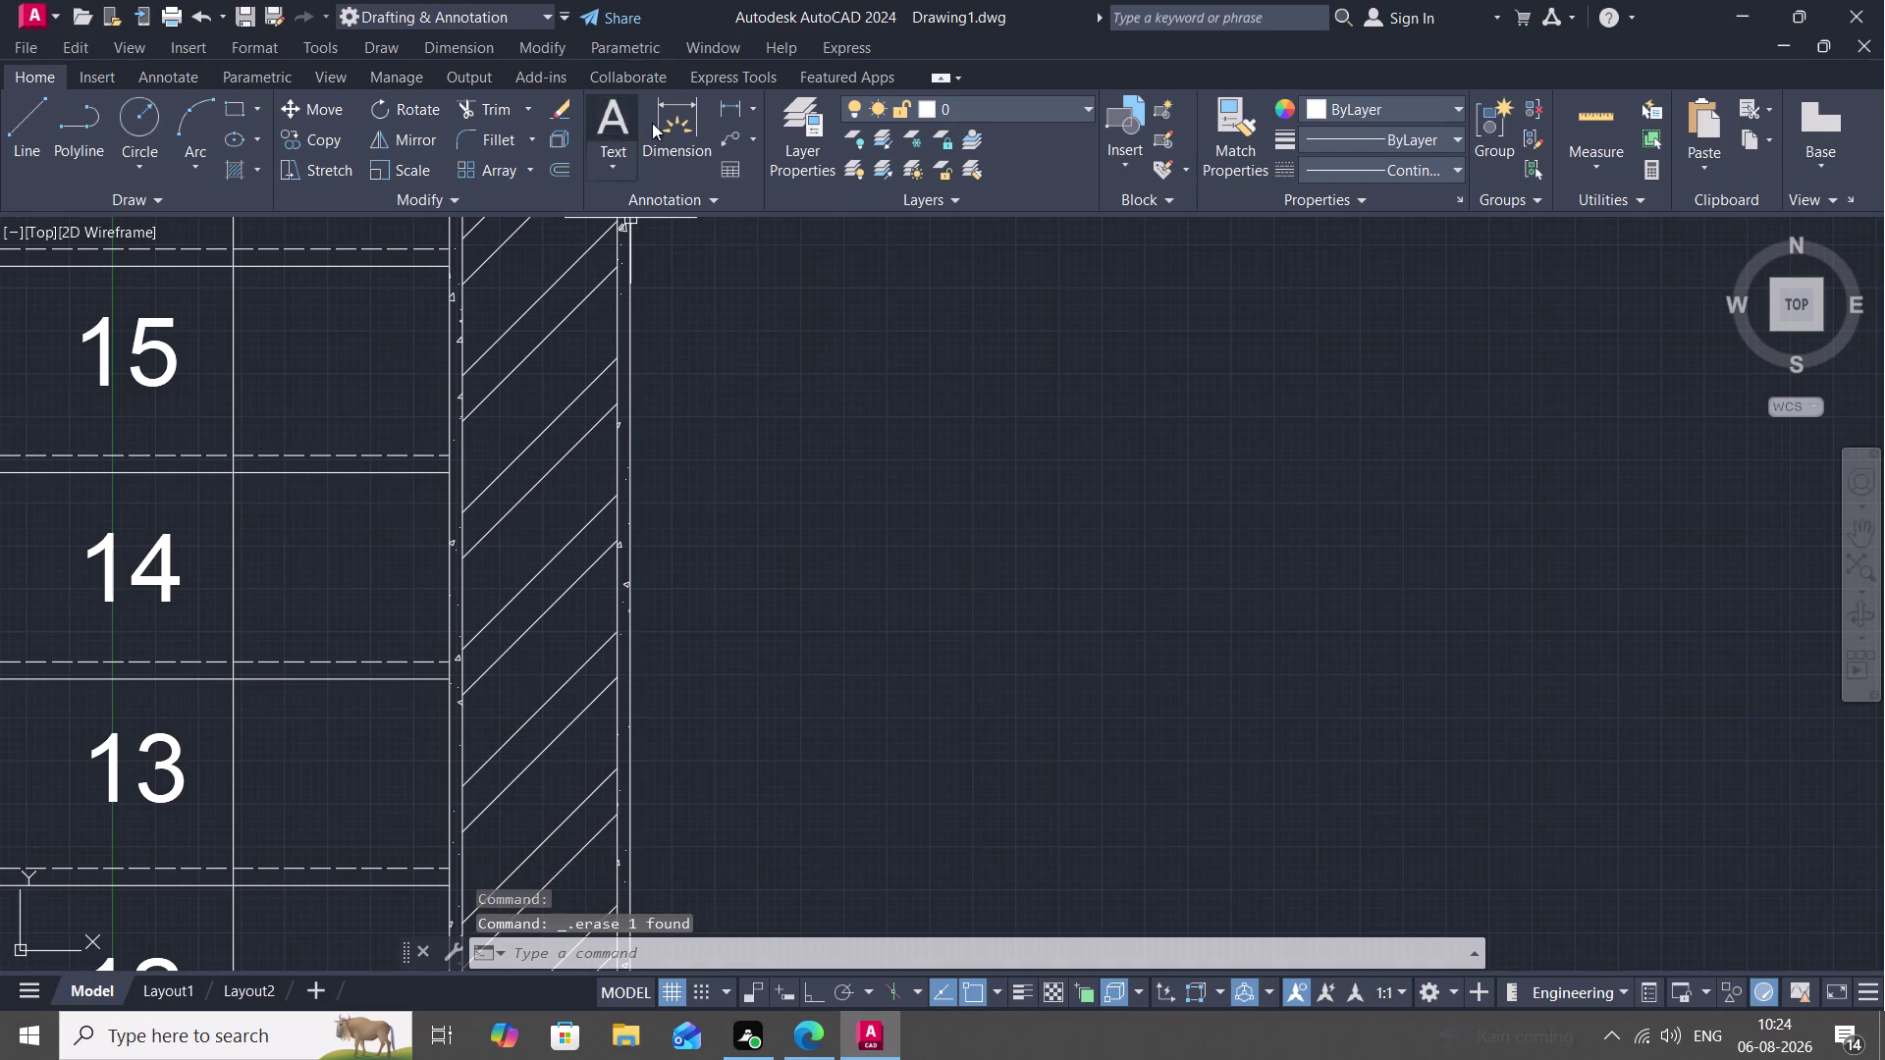
Start a new horizontal leader from the wall beside tread 15, with Ortho on.
click(729, 142)
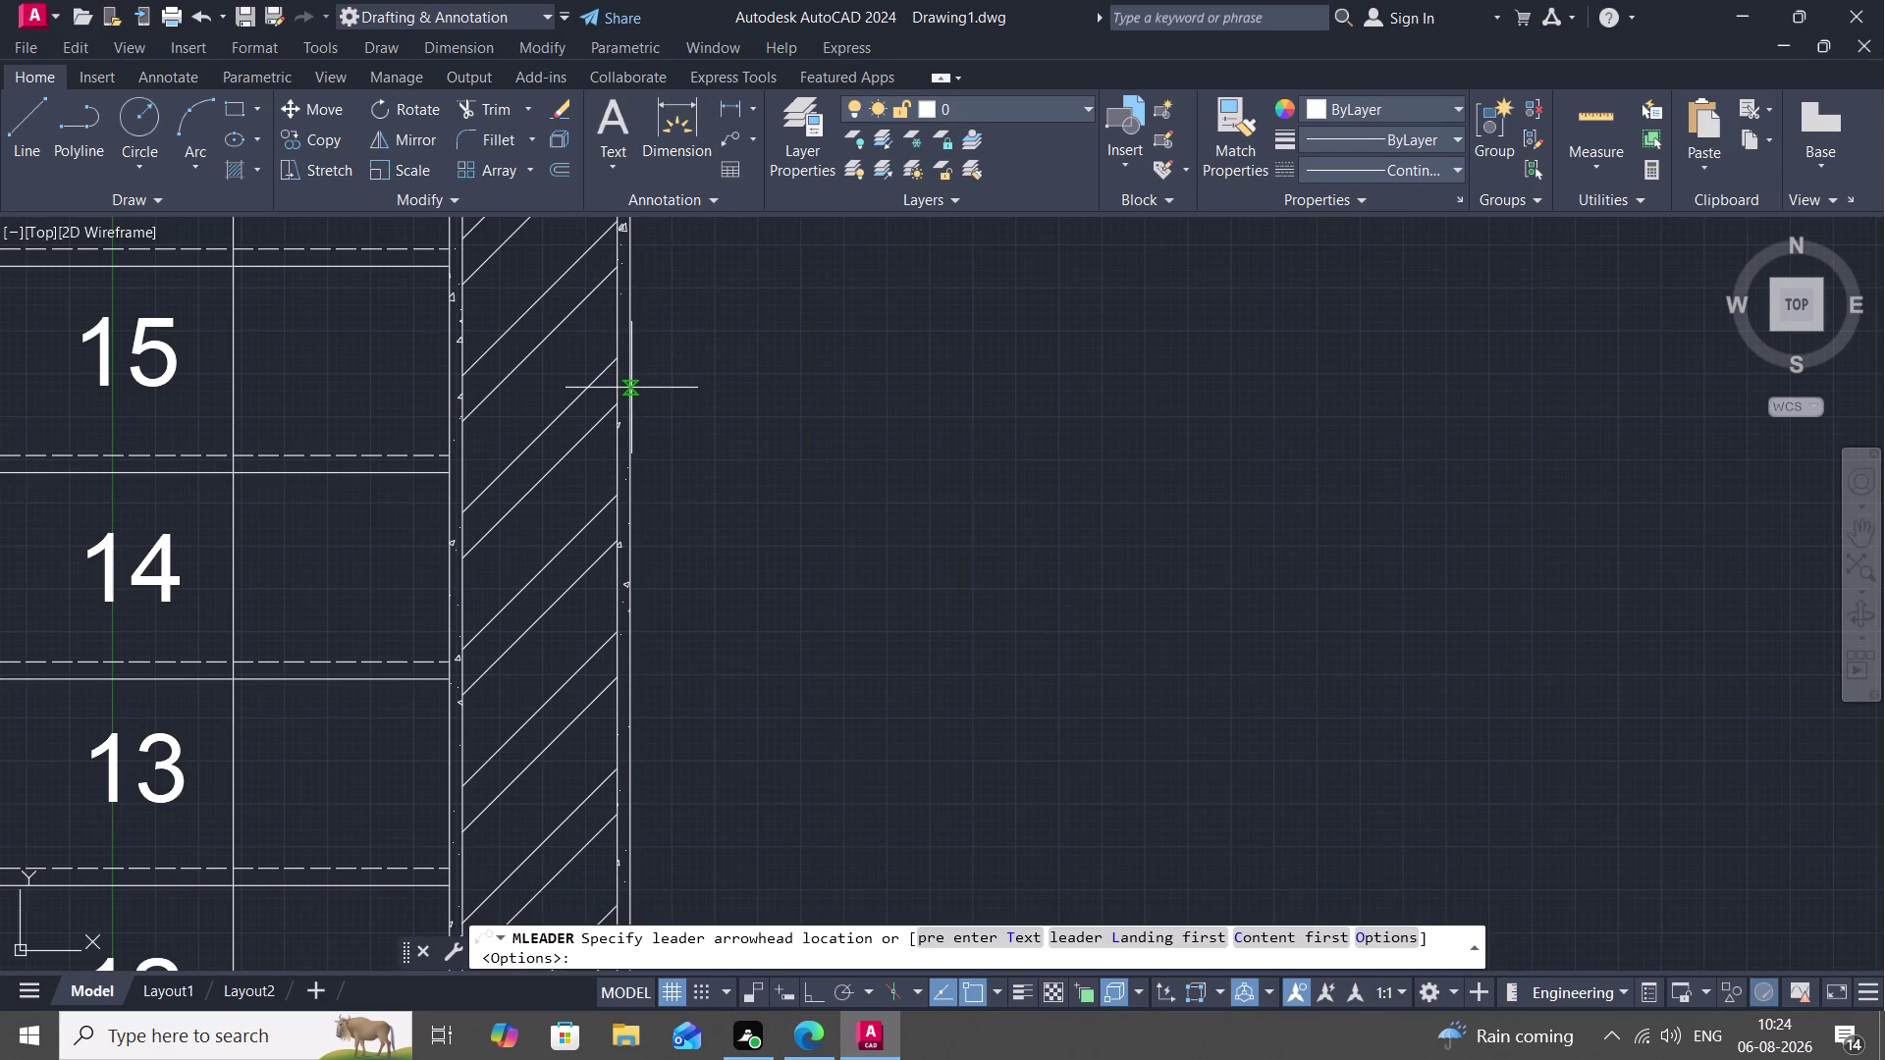
click(630, 387)
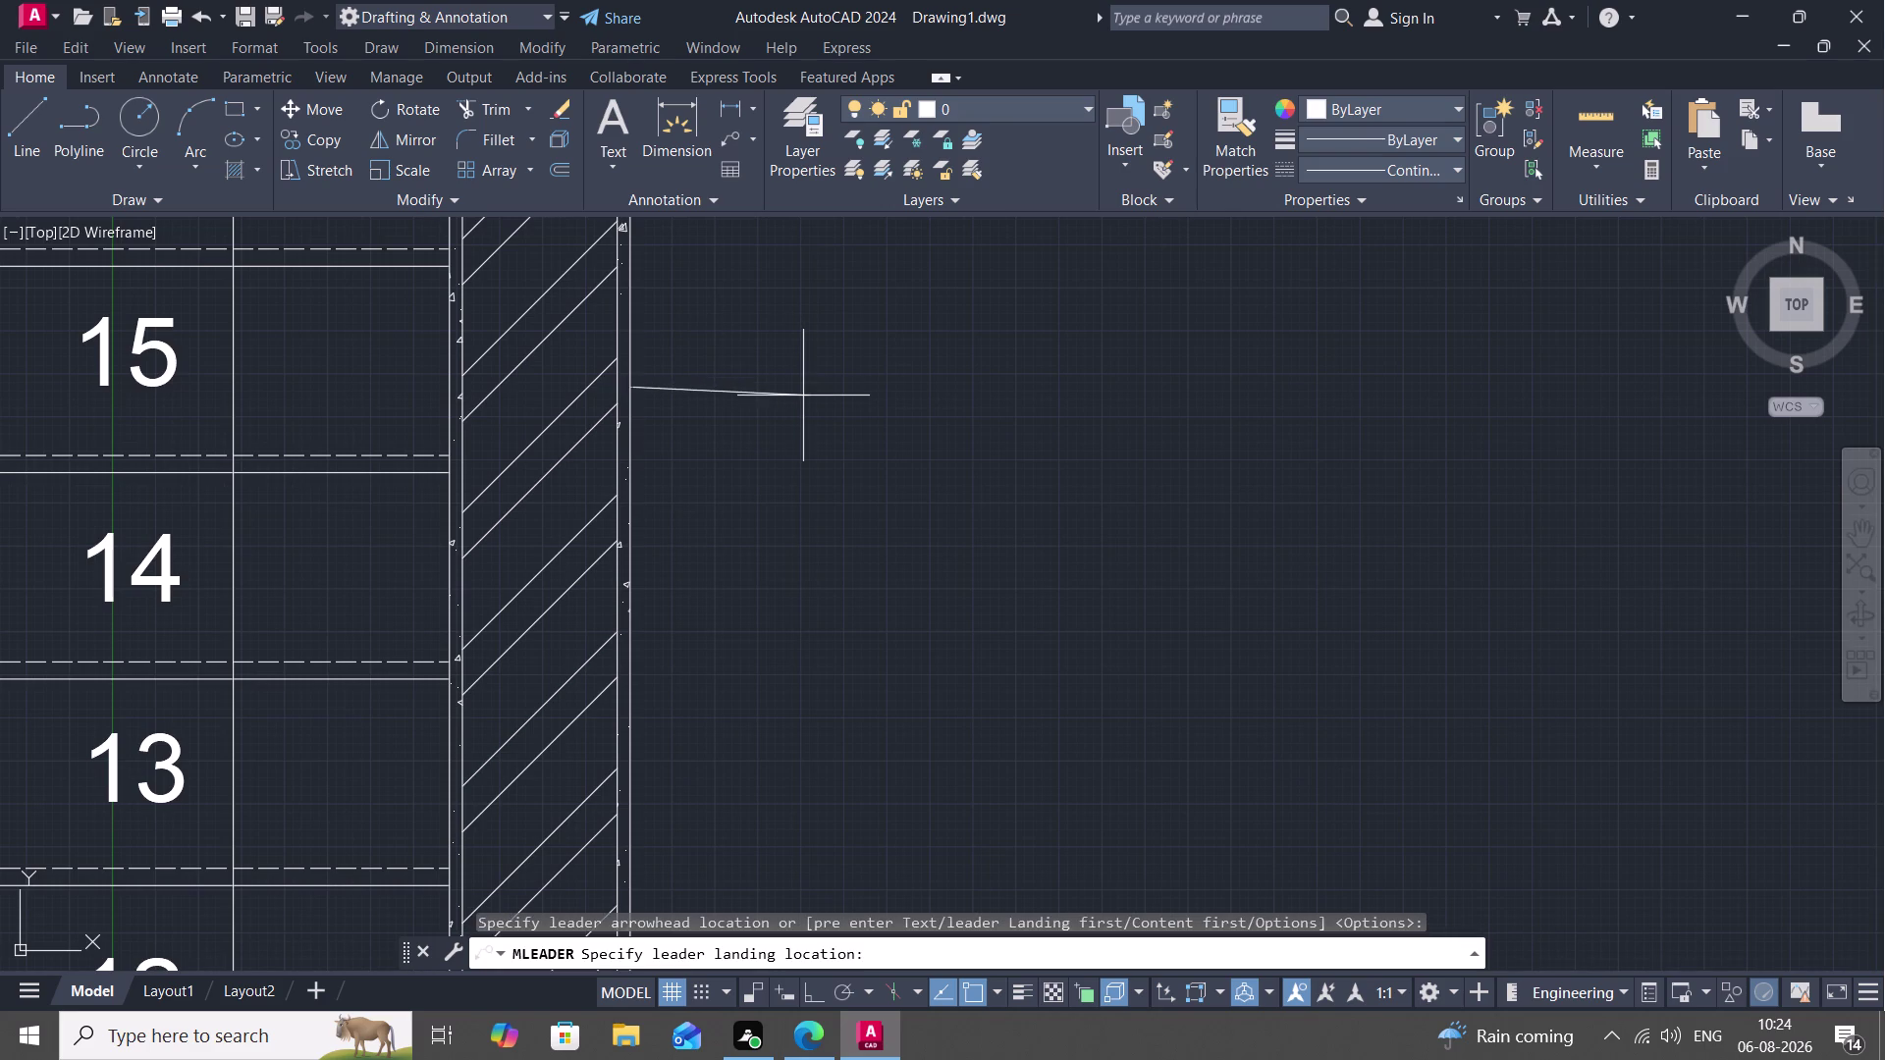
key(F8)
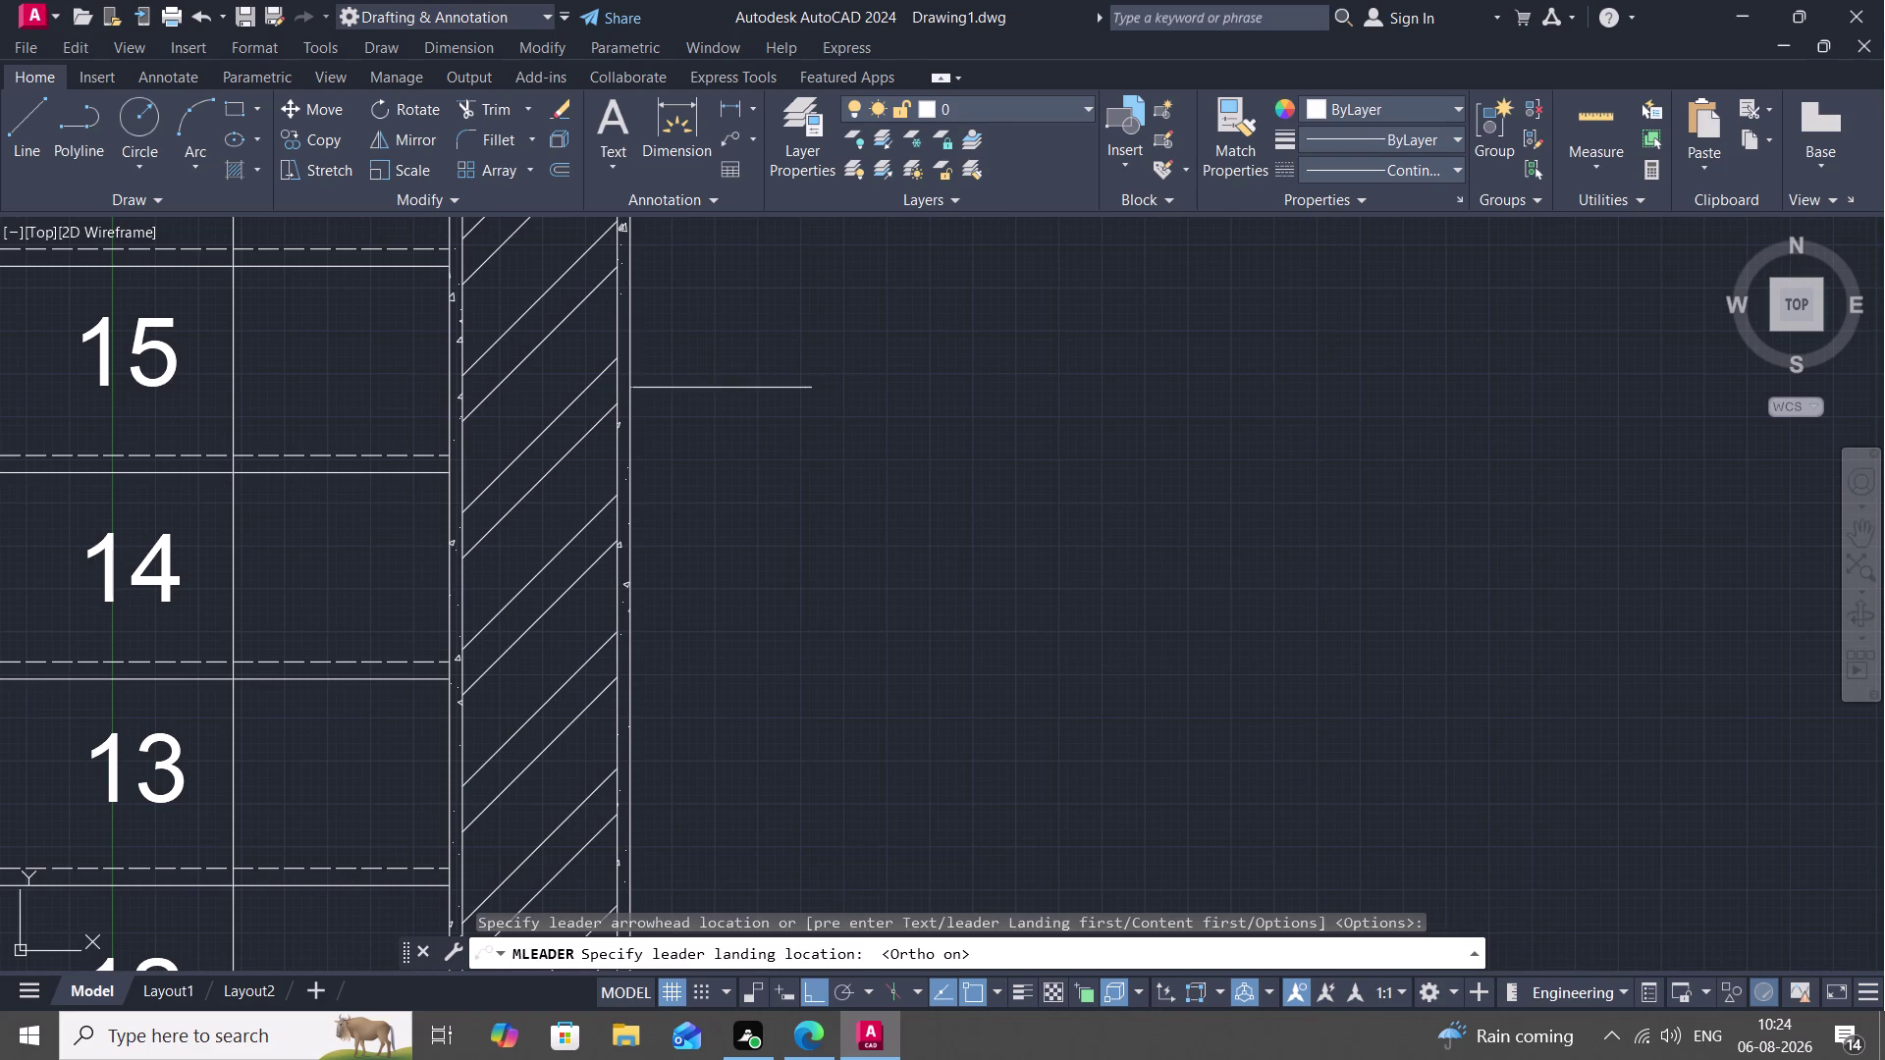
click(804, 394)
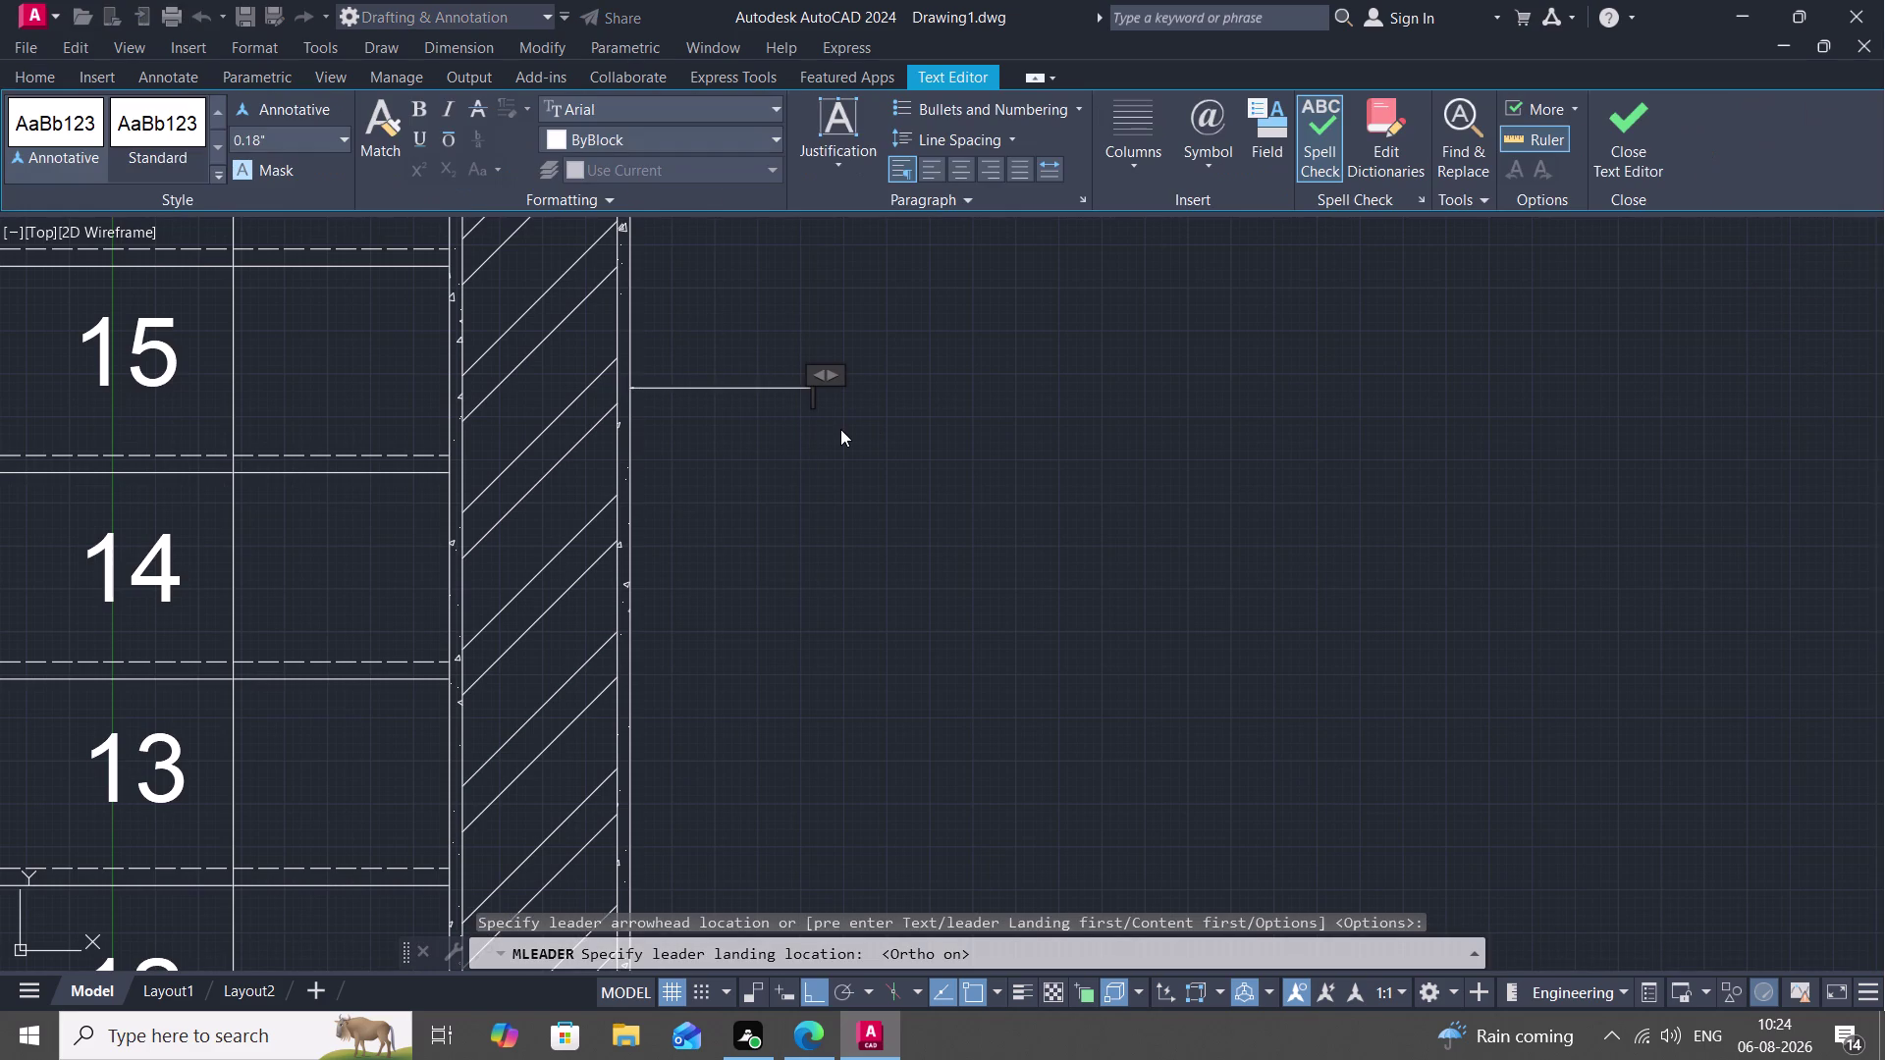
Set the leader note text height to 4".
click(270, 138)
key(BackSpace)
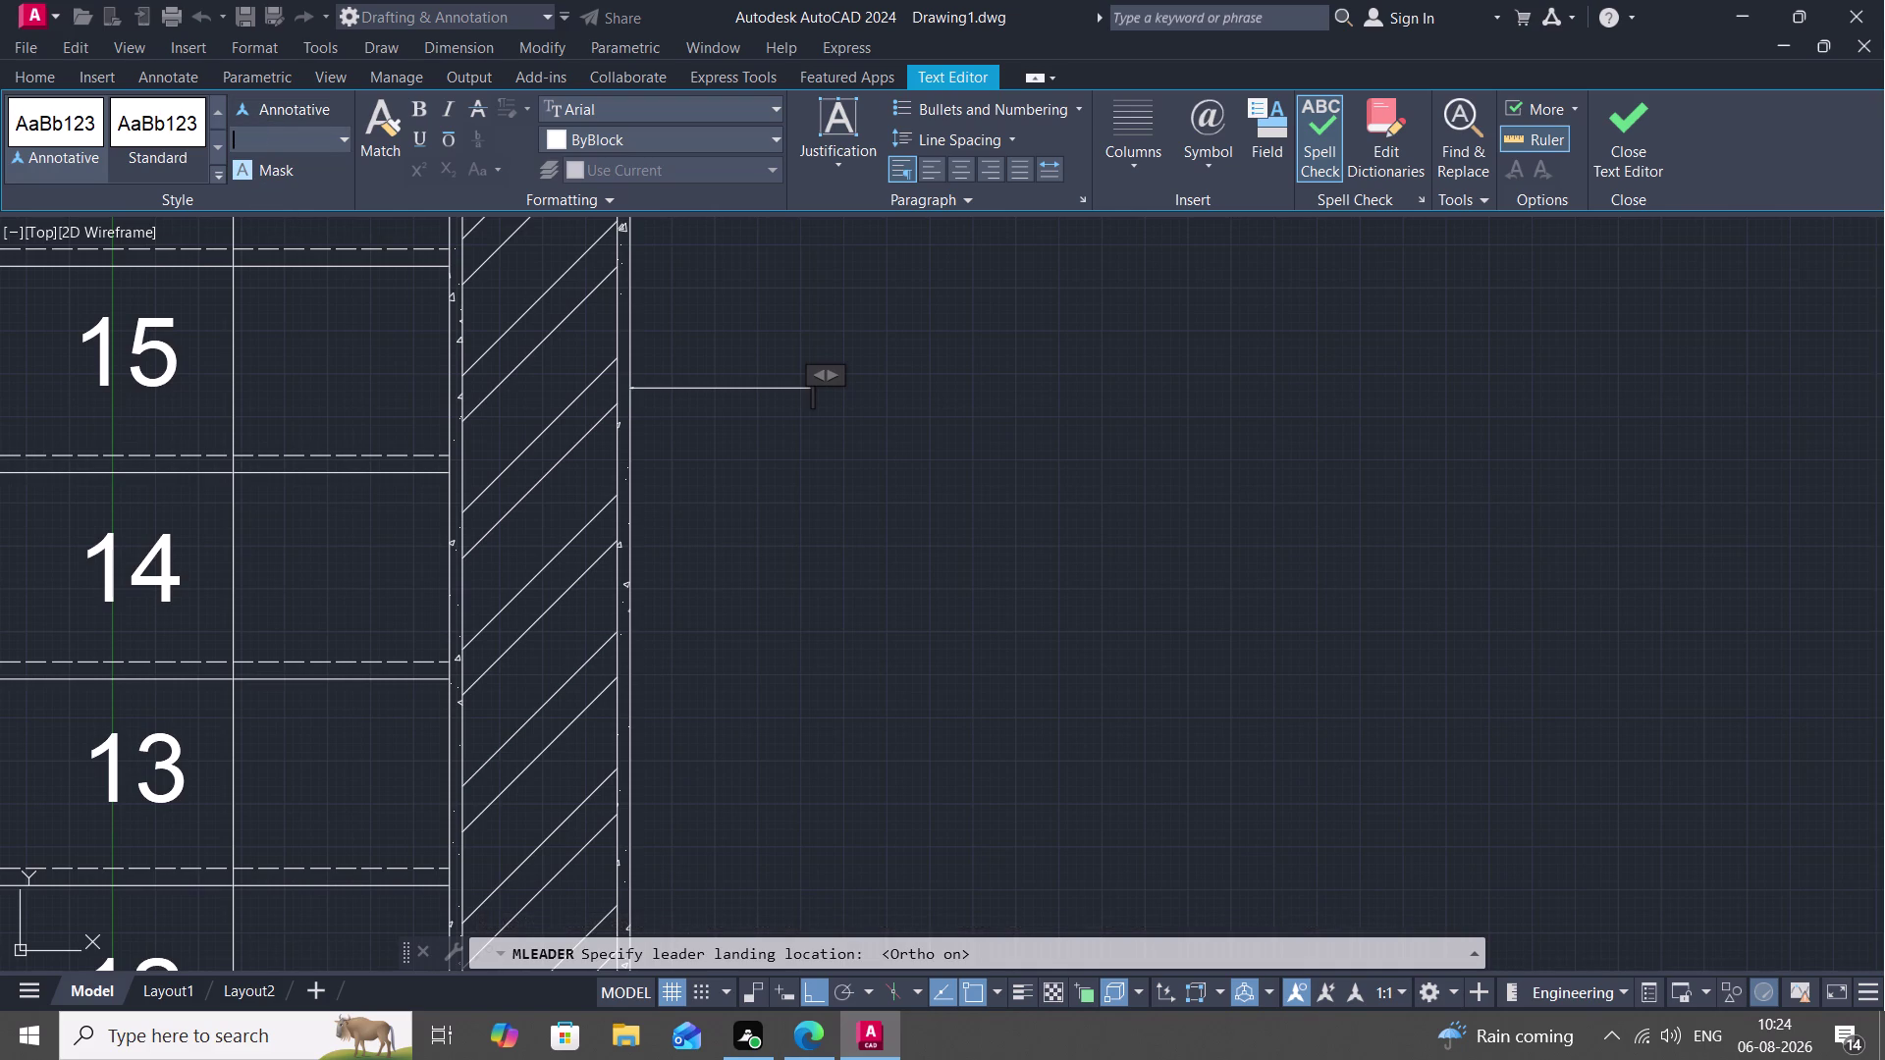
text(4")
key(Return)
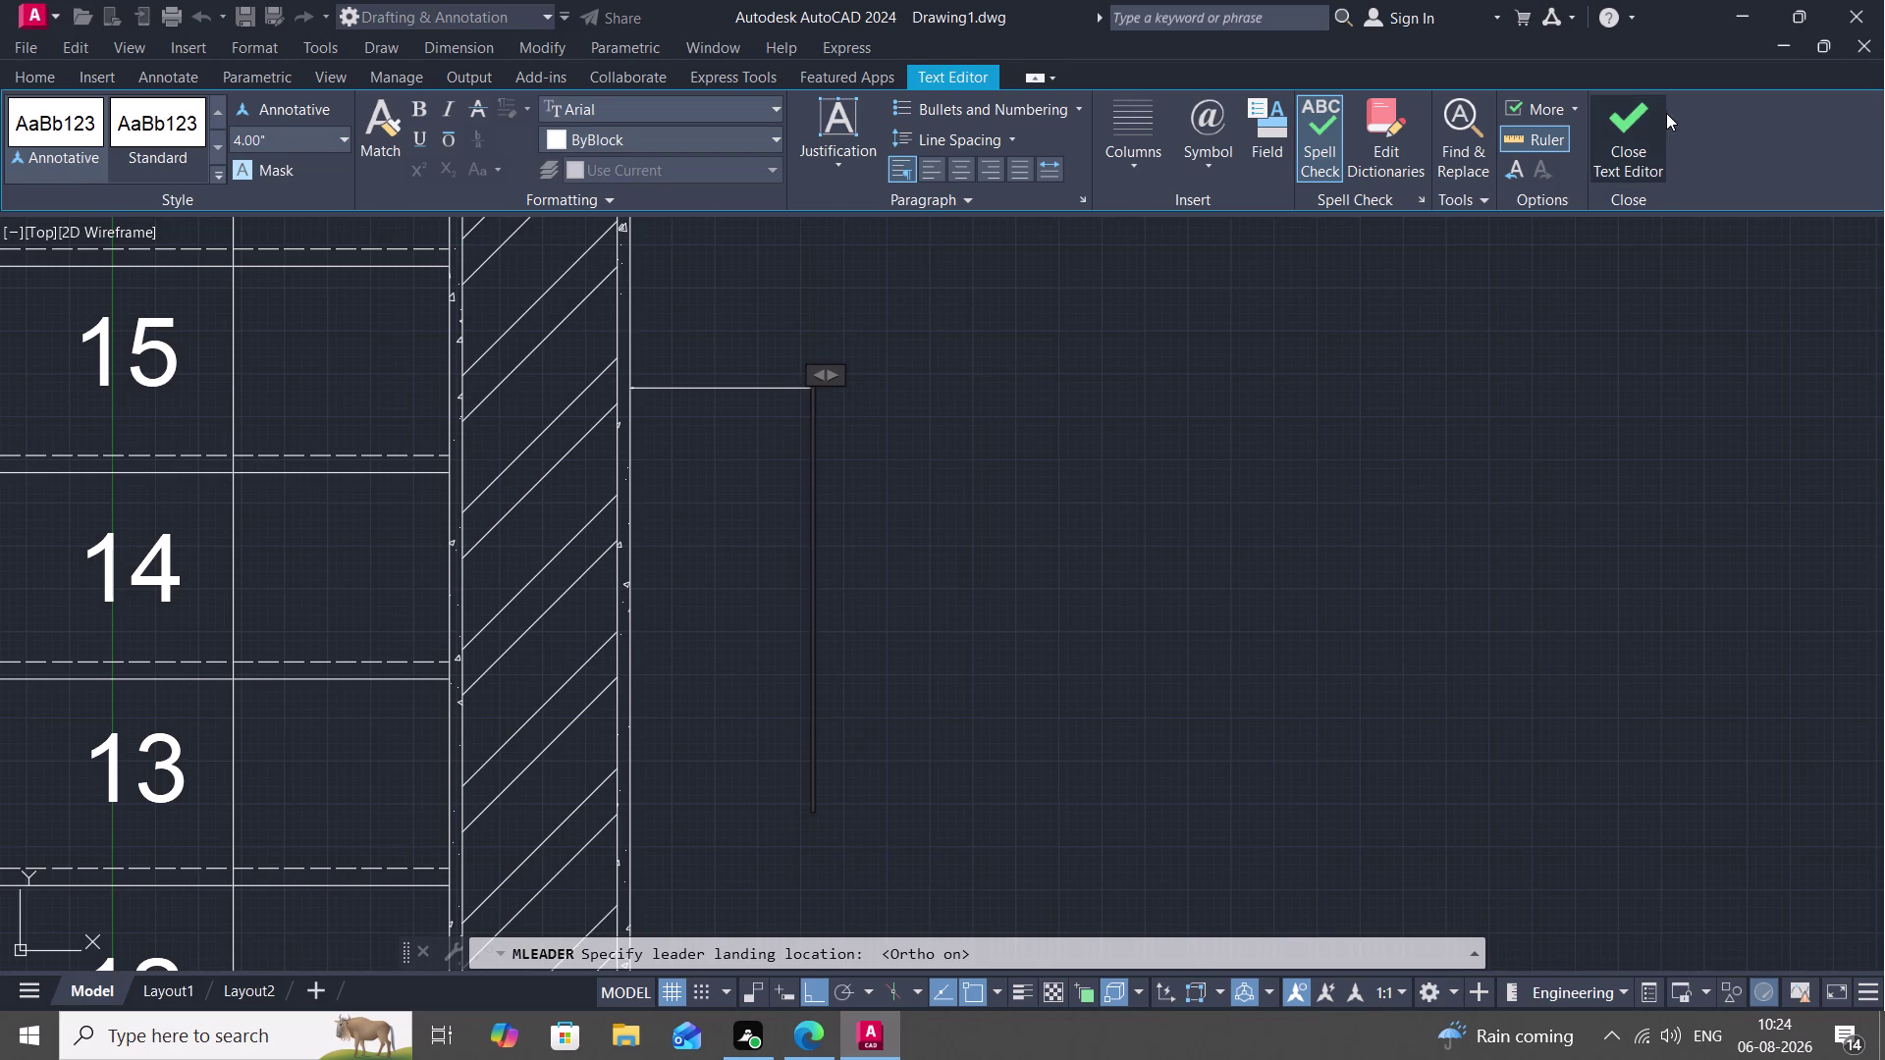
Type the note text CEMENT PLASTER-.75", correcting typos along the way.
text(BR)
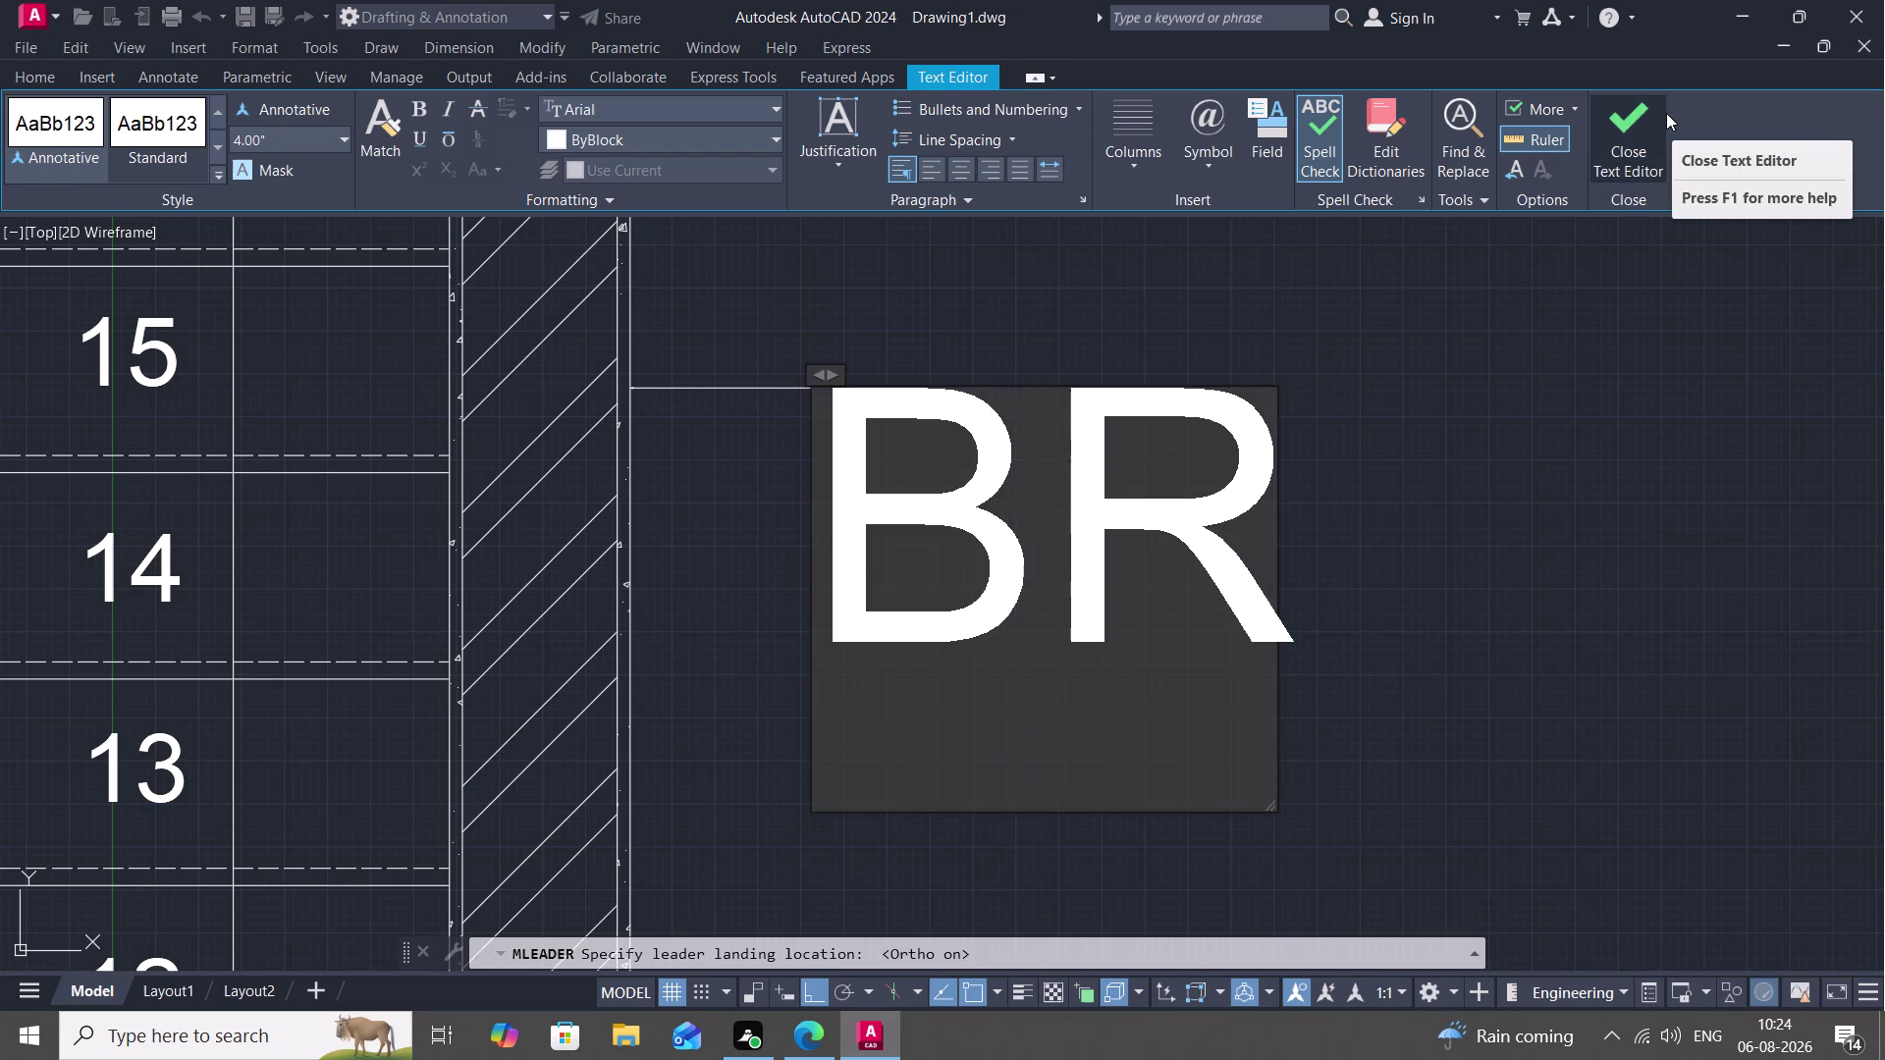
key(i)
text(CK)
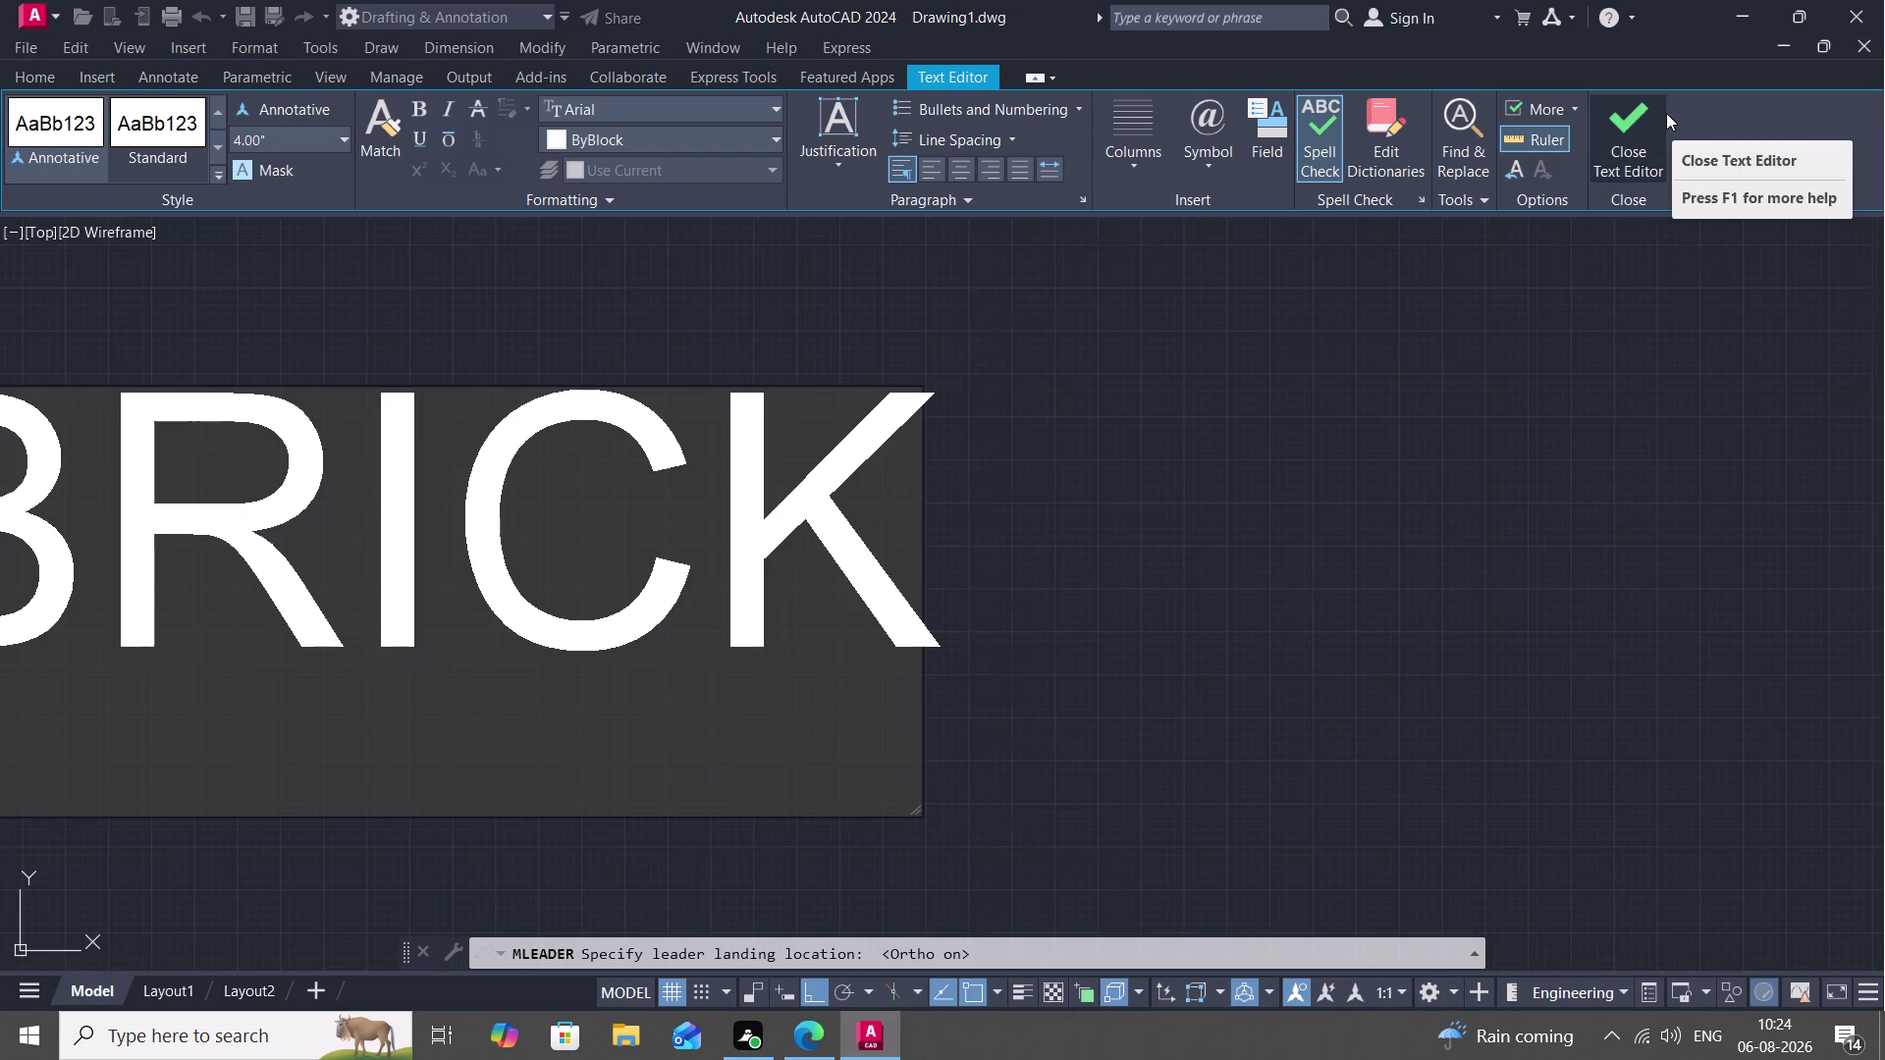
key(space)
key(BackSpace)
key(BackSpace)
key(BackSpace)
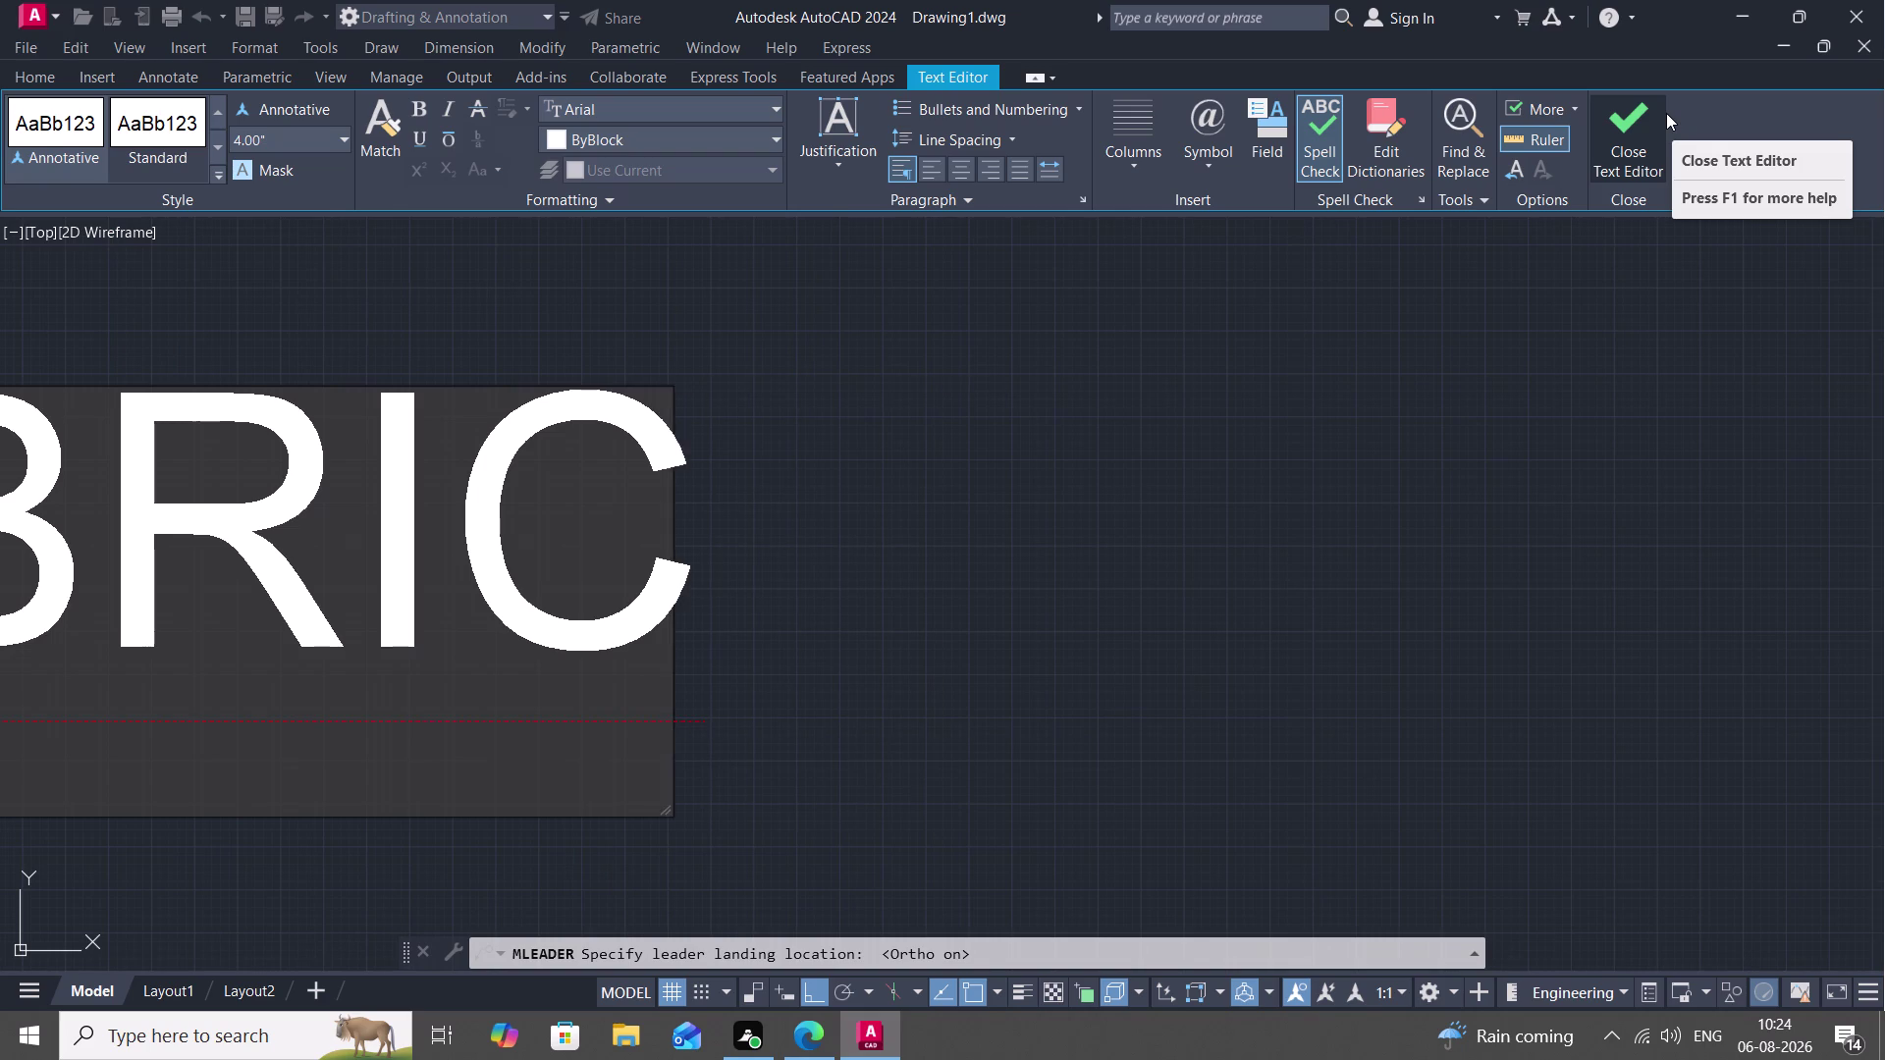
key(BackSpace)
key(BackSpace)
key(BackSpace)
text(C)
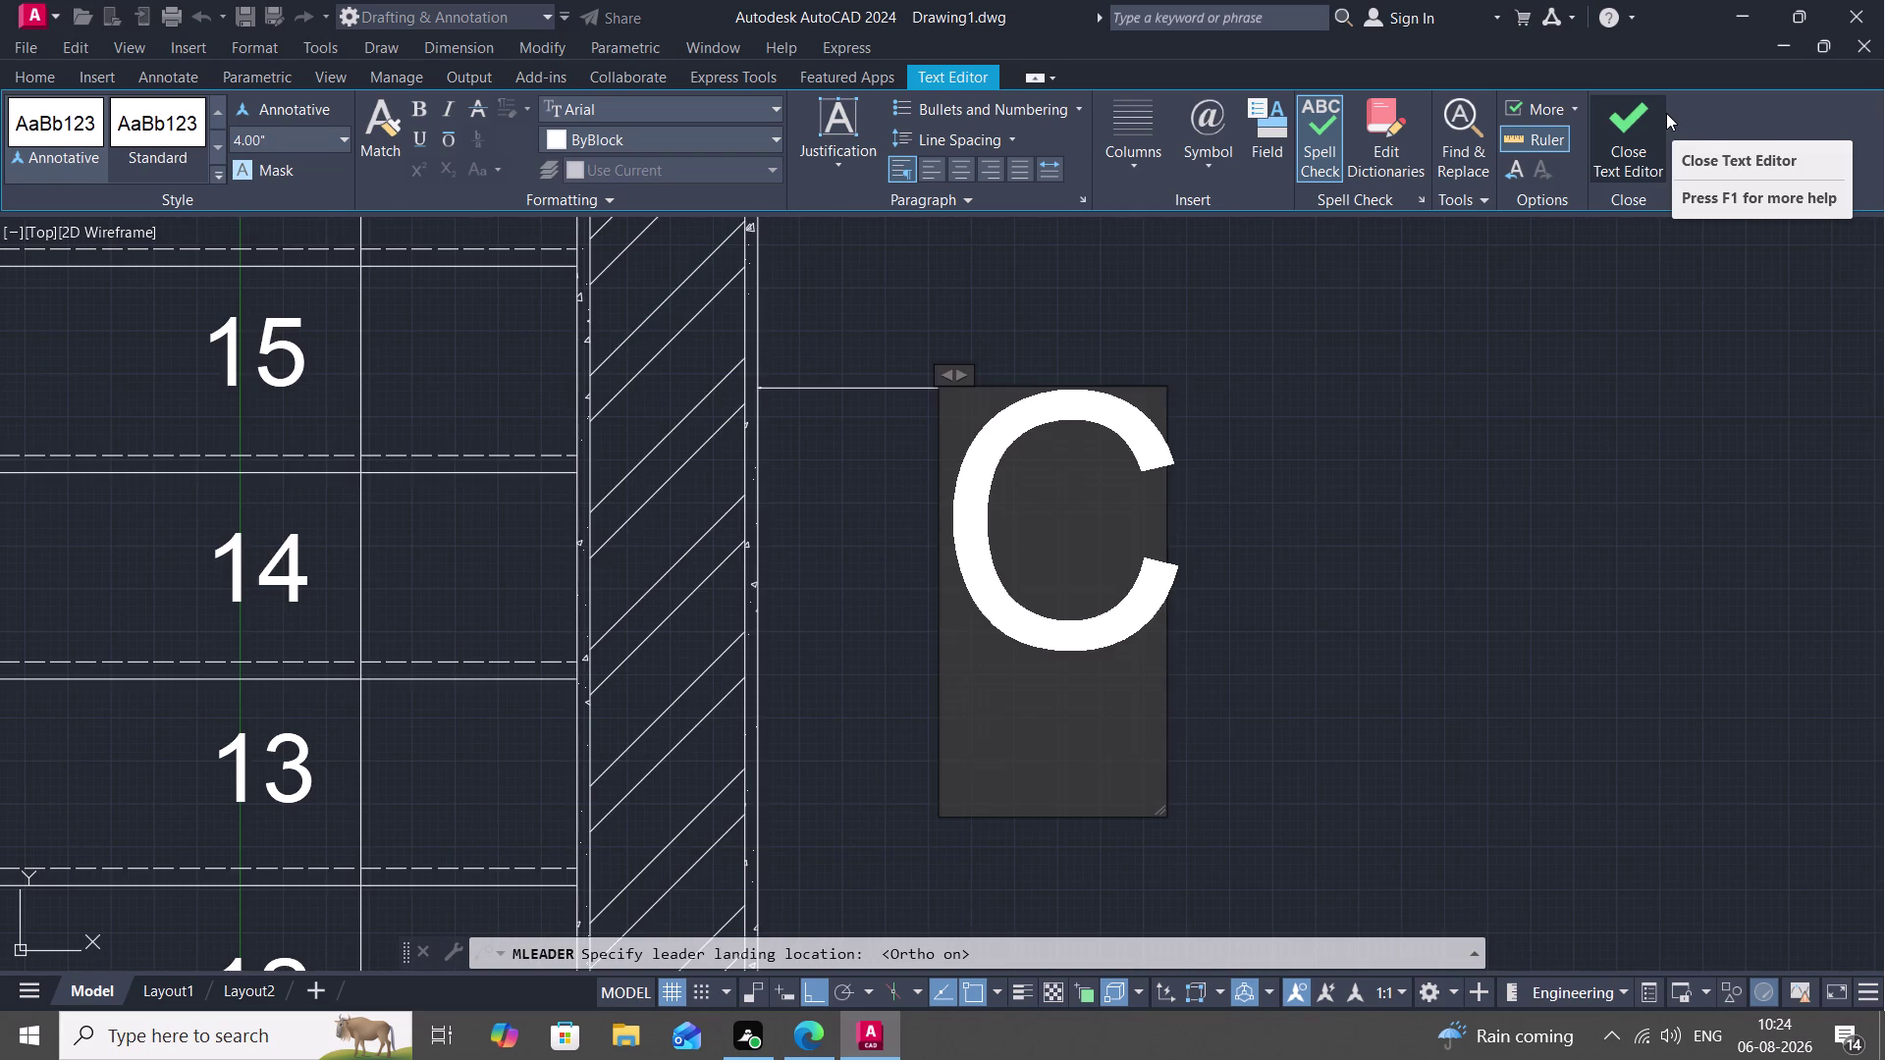
text(EMENT)
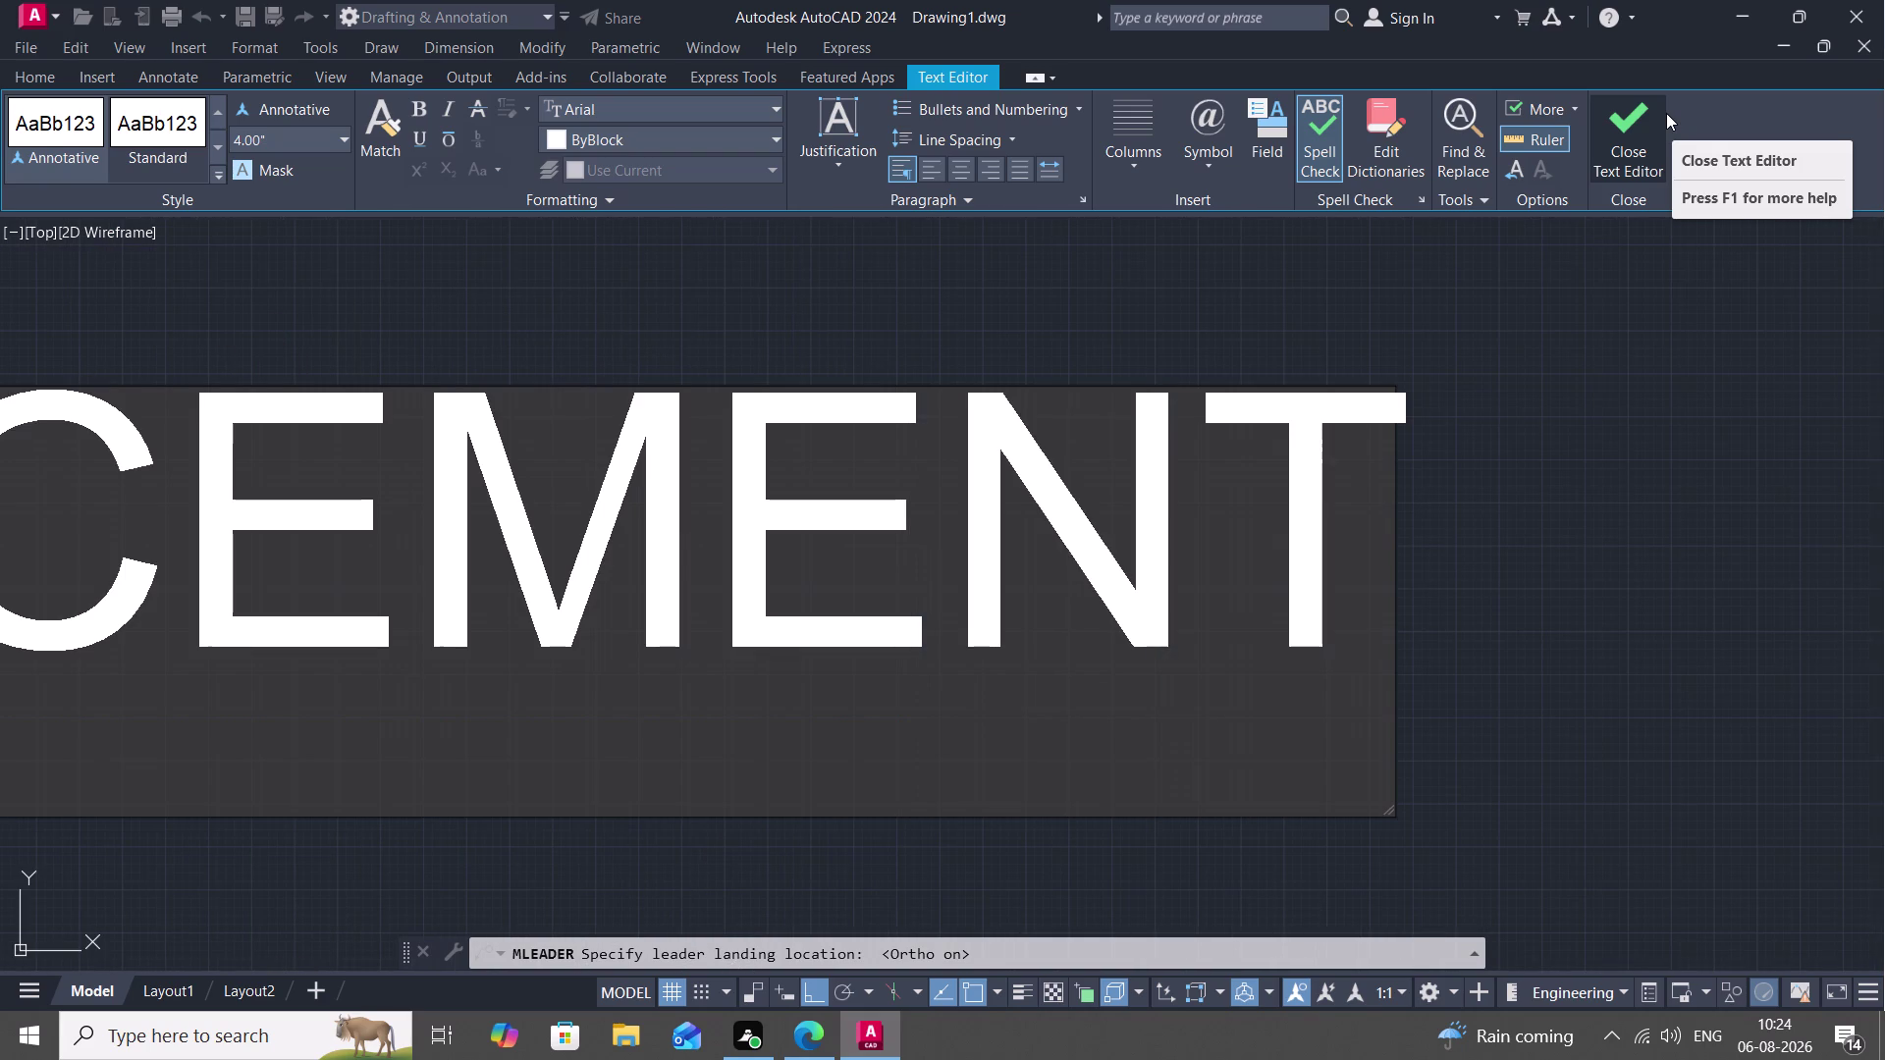
key(space)
text(PL)
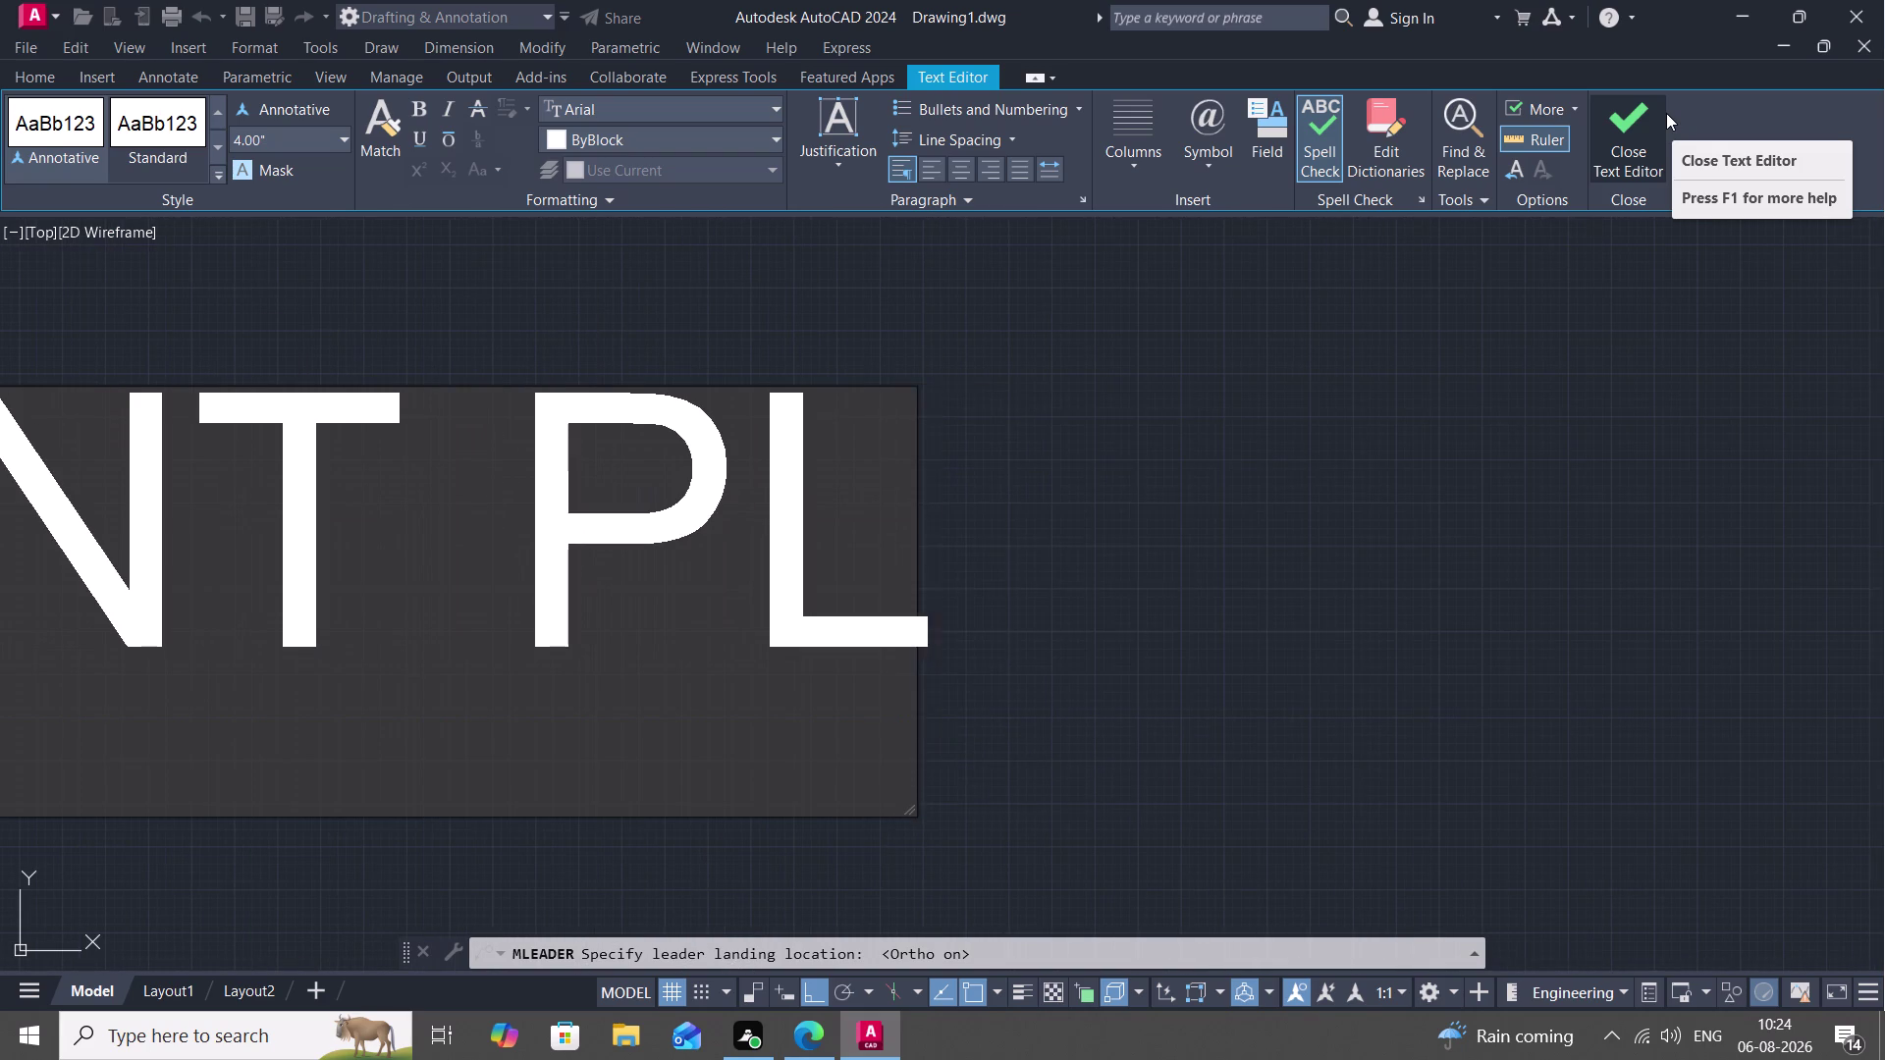
text(ASTER)
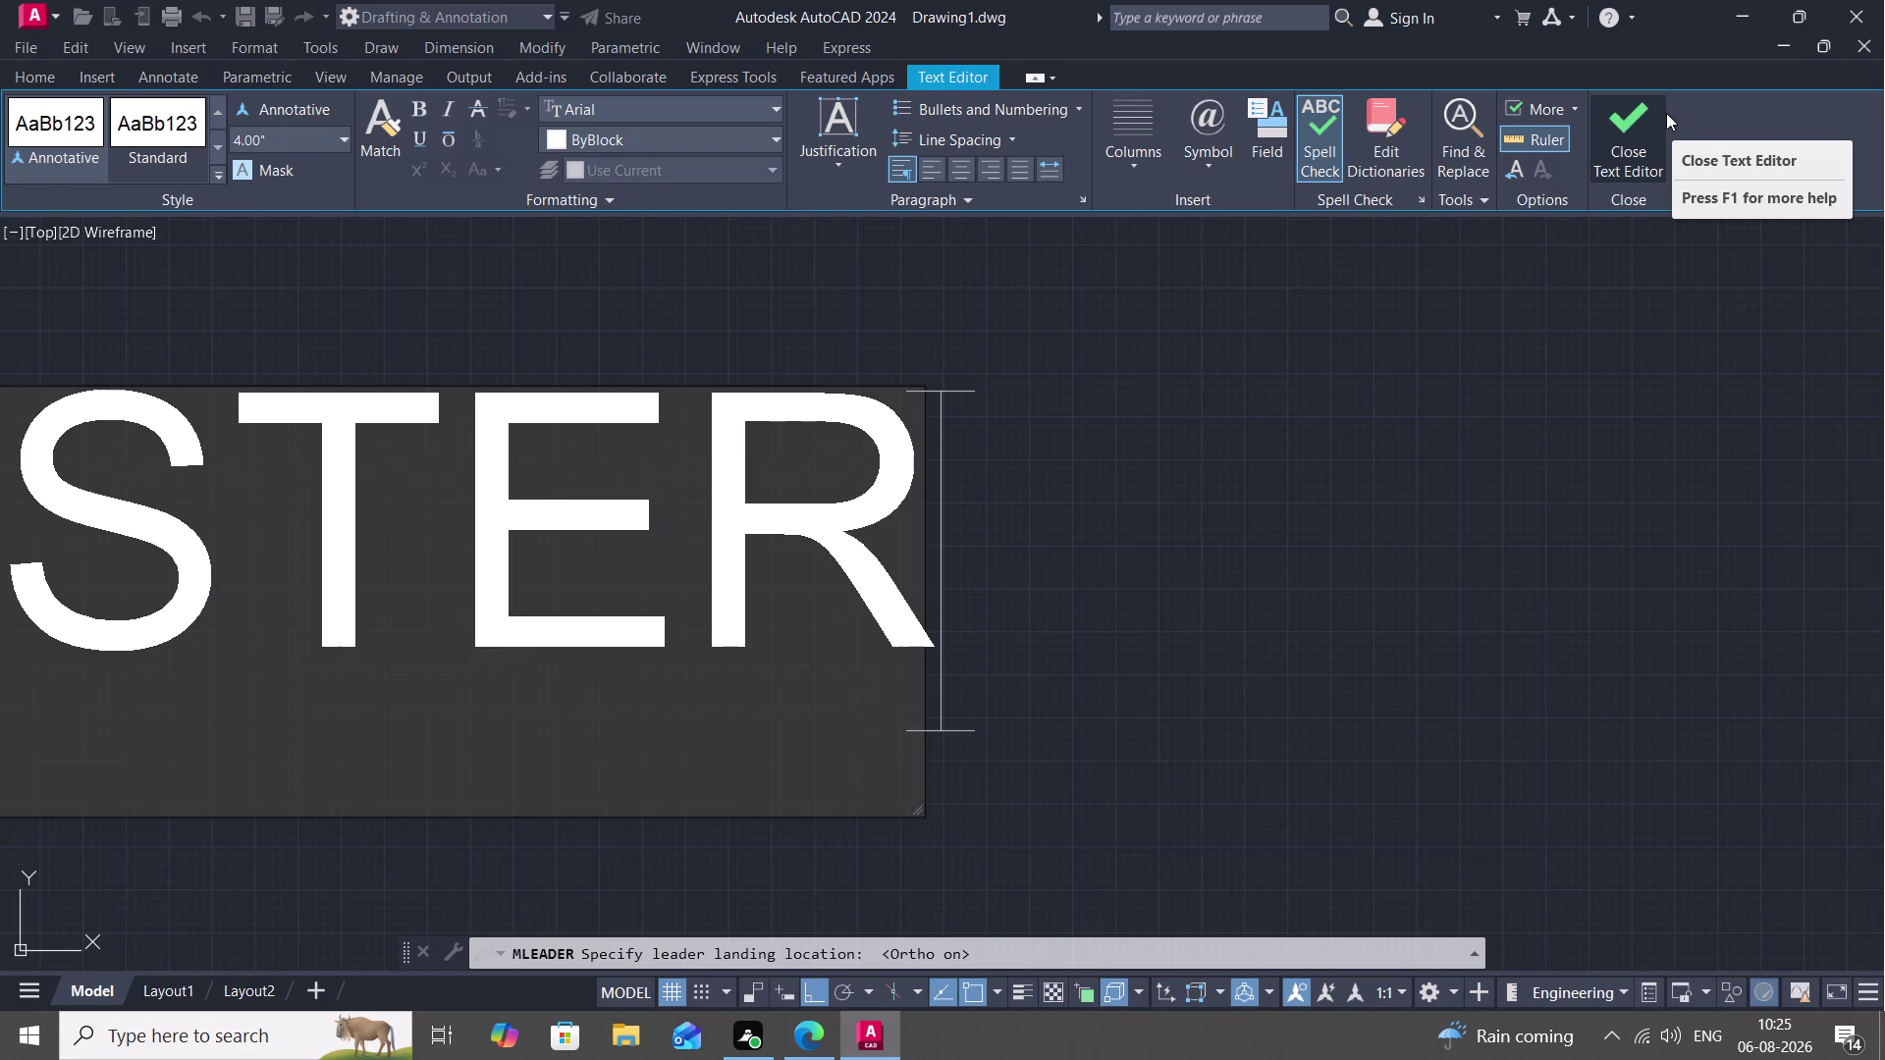
key(minus)
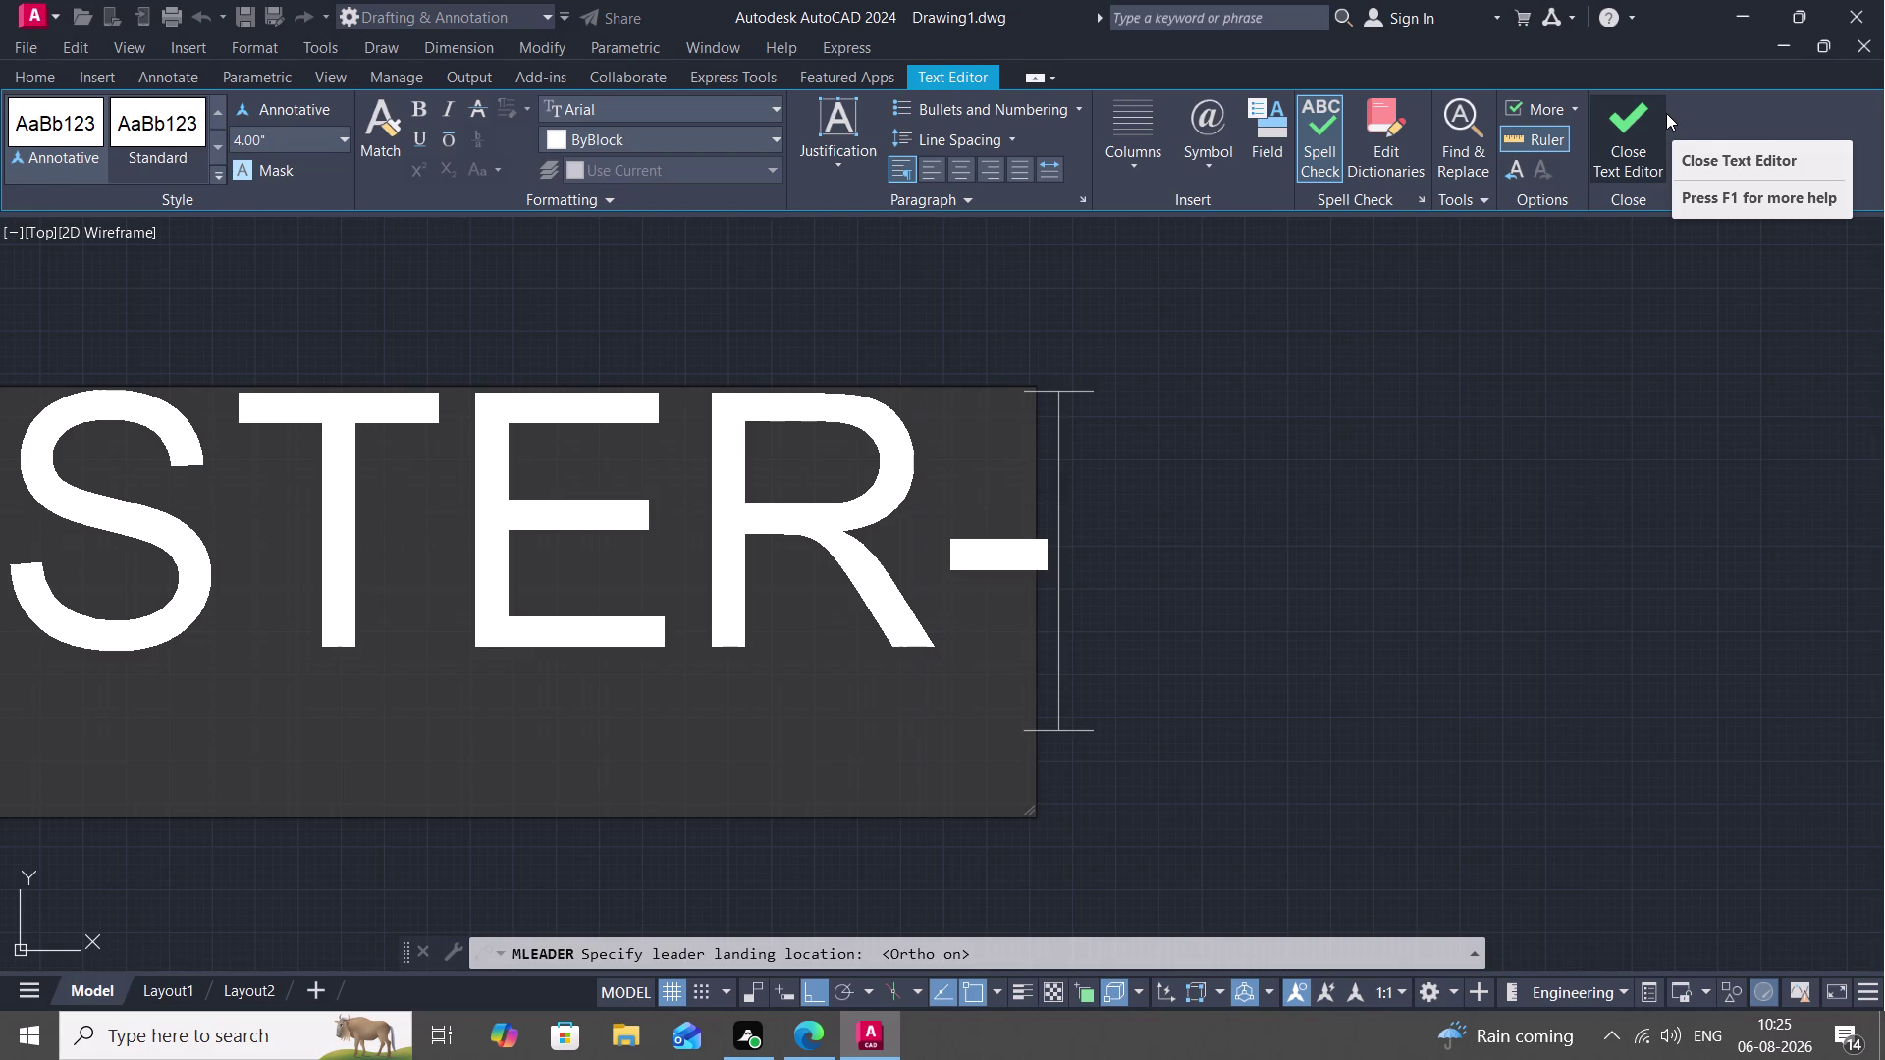
key(period)
text(74)
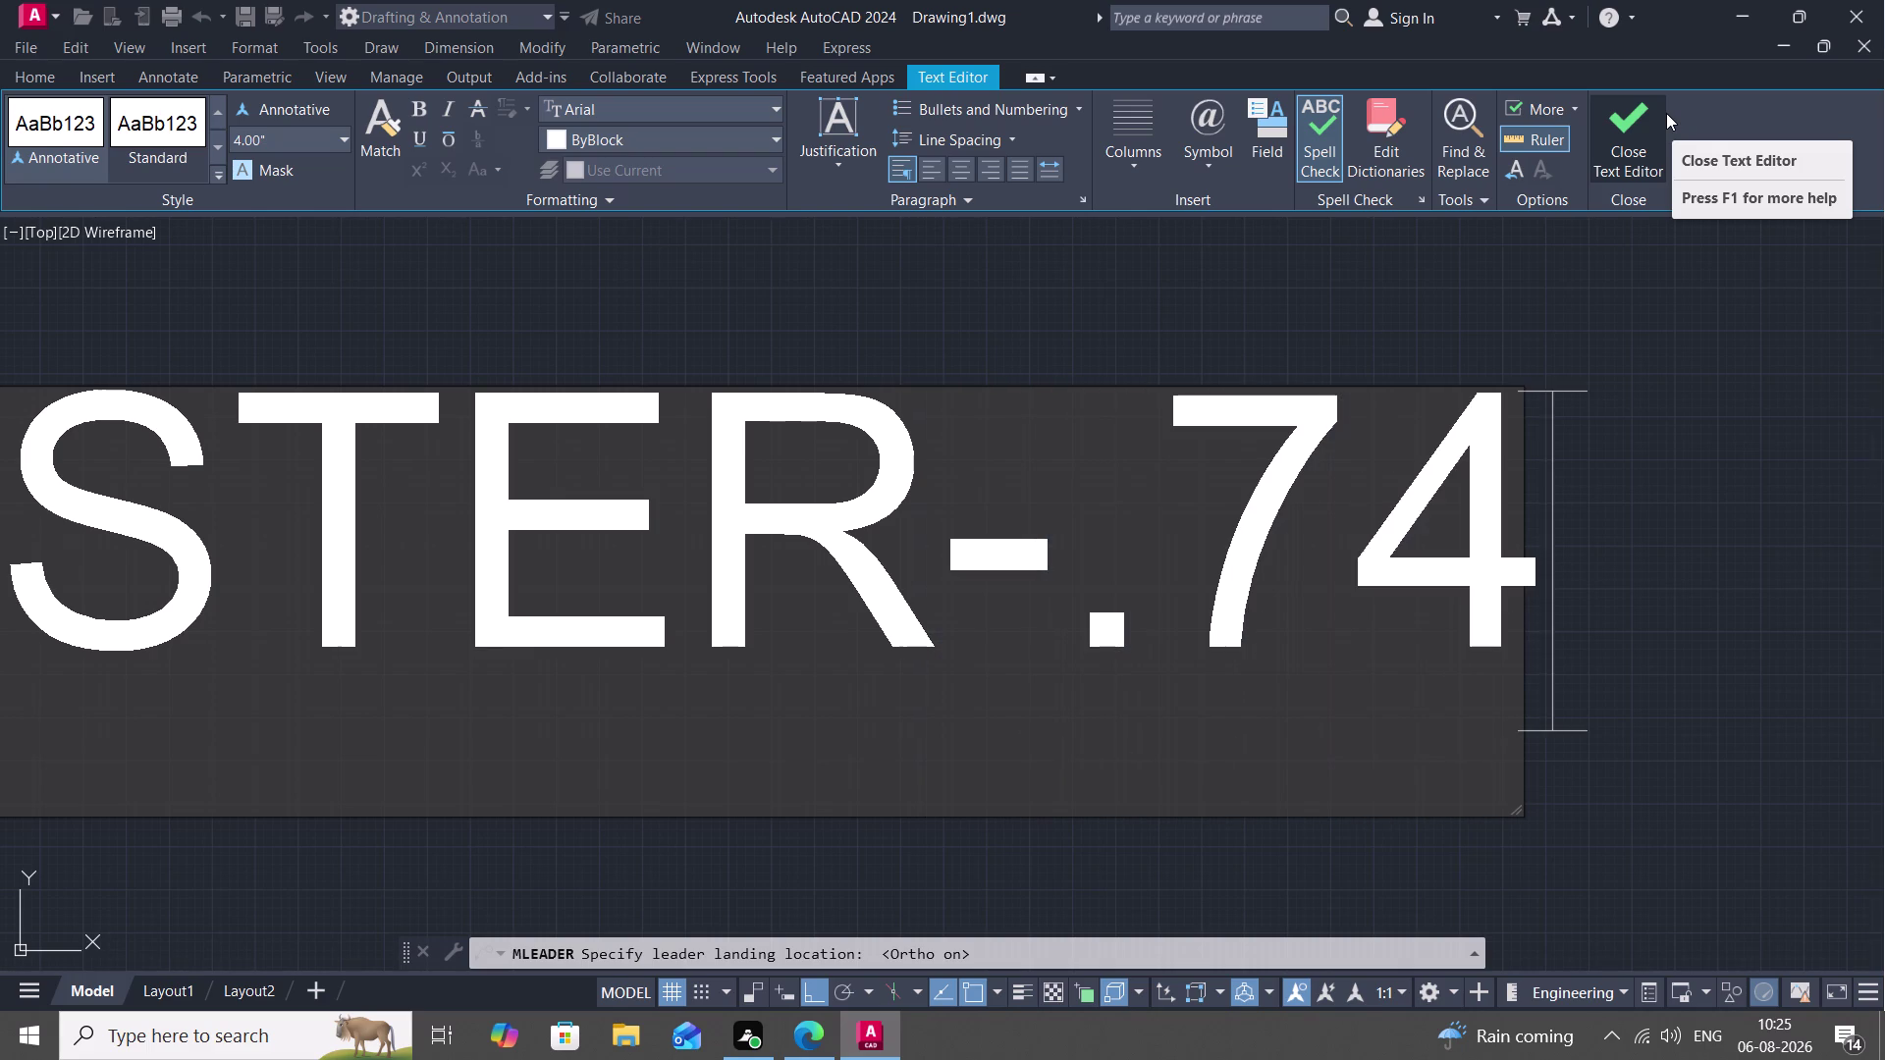
key(BackSpace)
key(5)
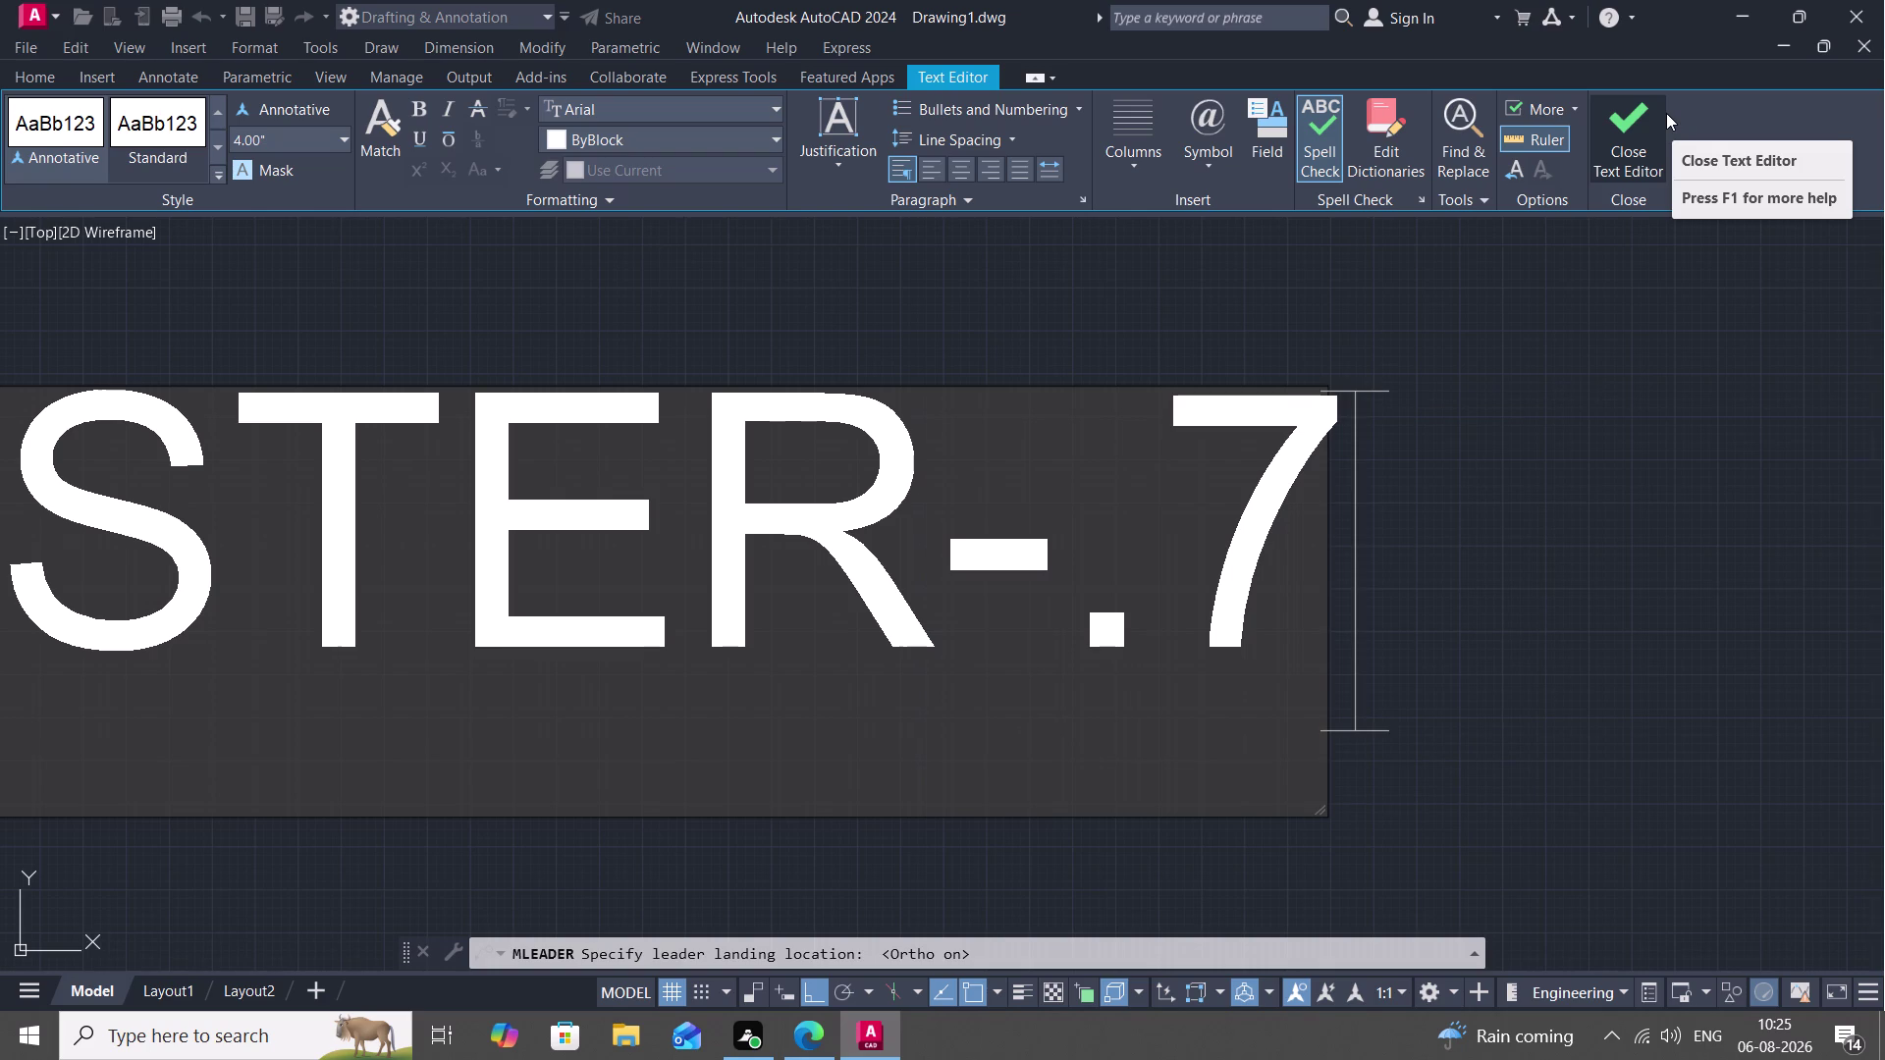
key(shift+quotedbl)
key(space)
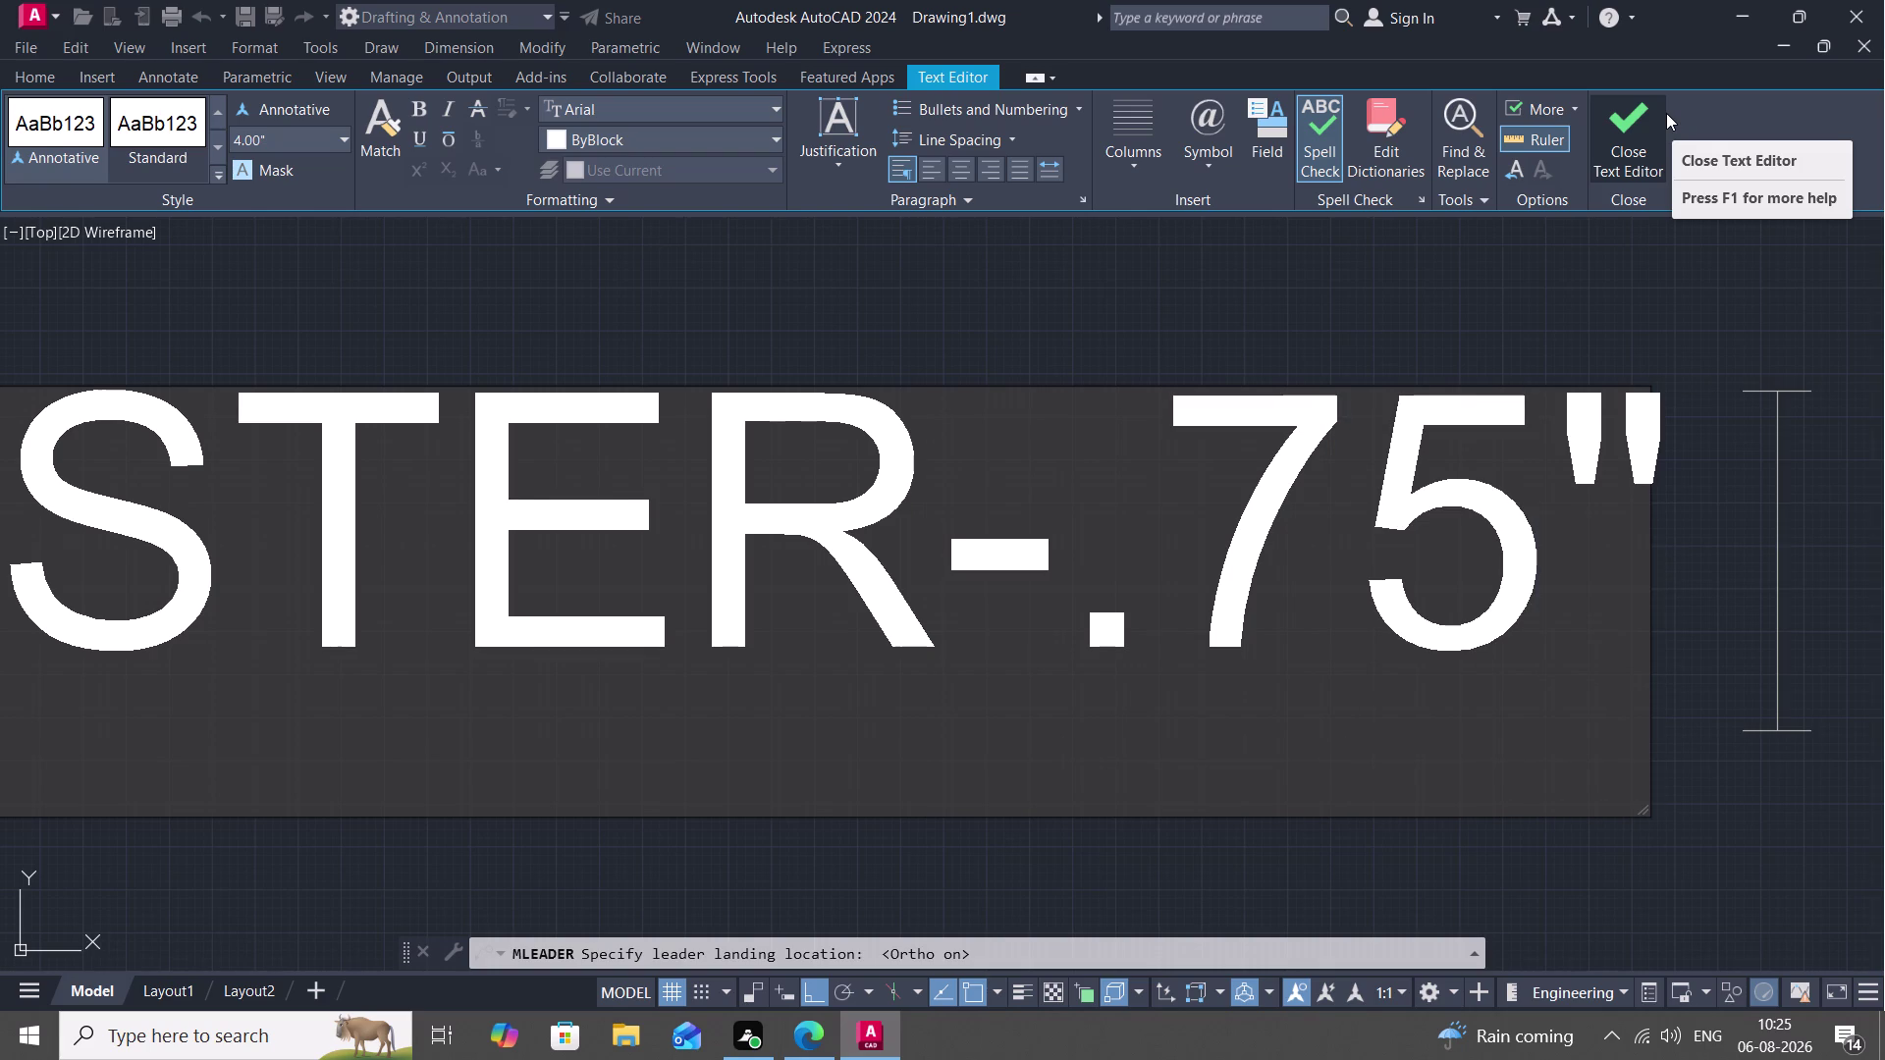
Close the text editor so the cement plaster note is placed.
click(1719, 395)
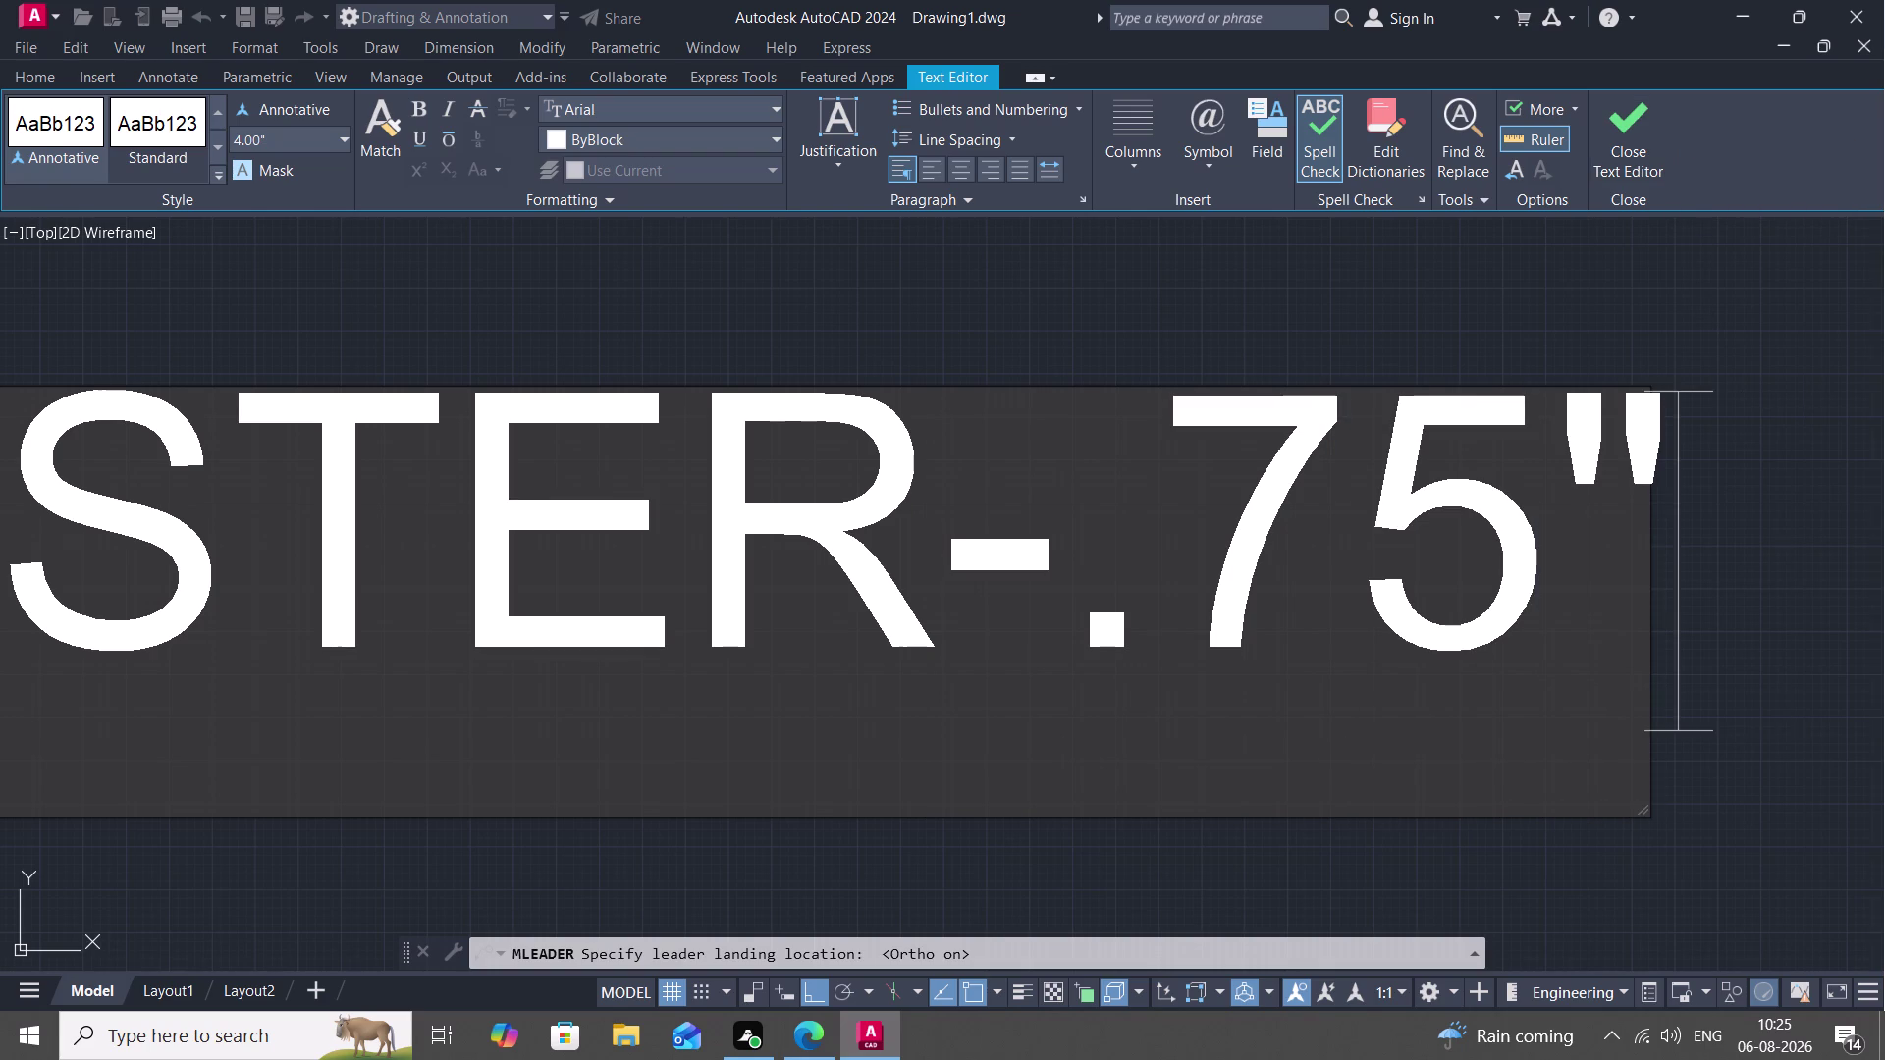
click(1755, 400)
key(Return)
scroll(down, 3)
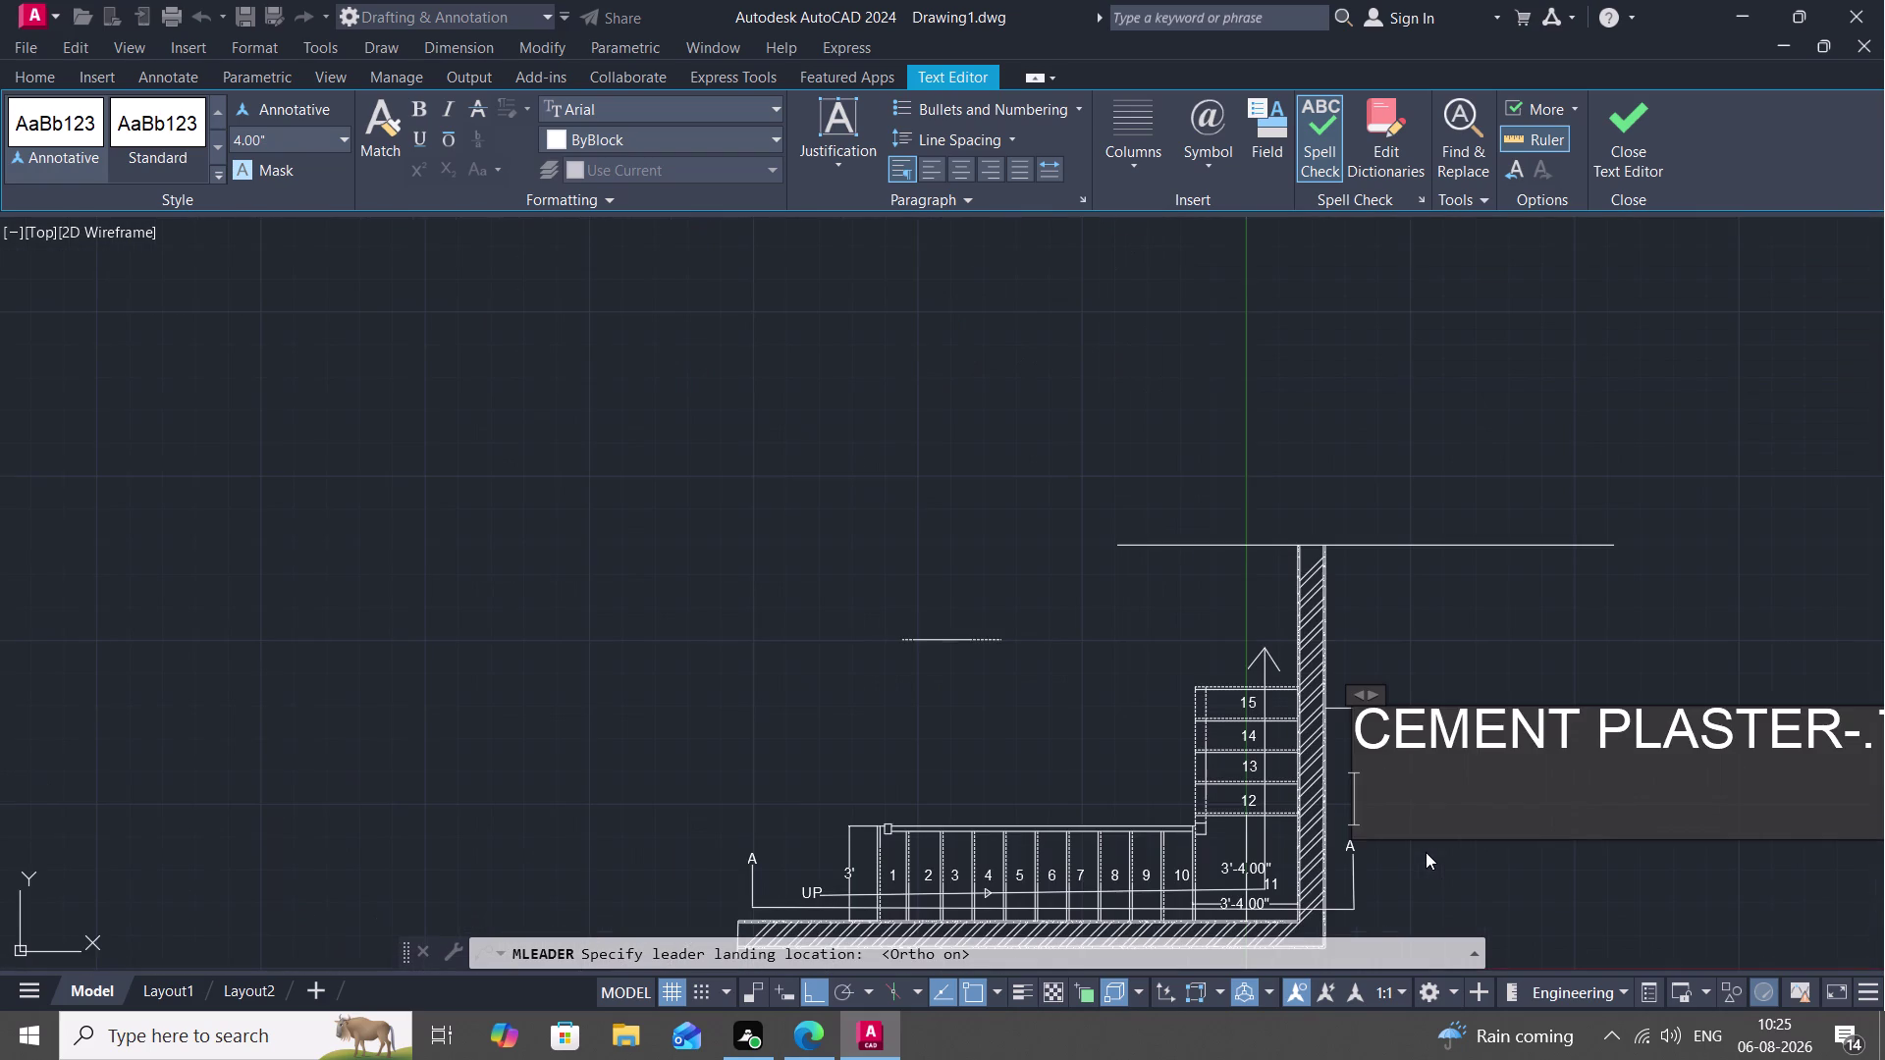
click(1433, 867)
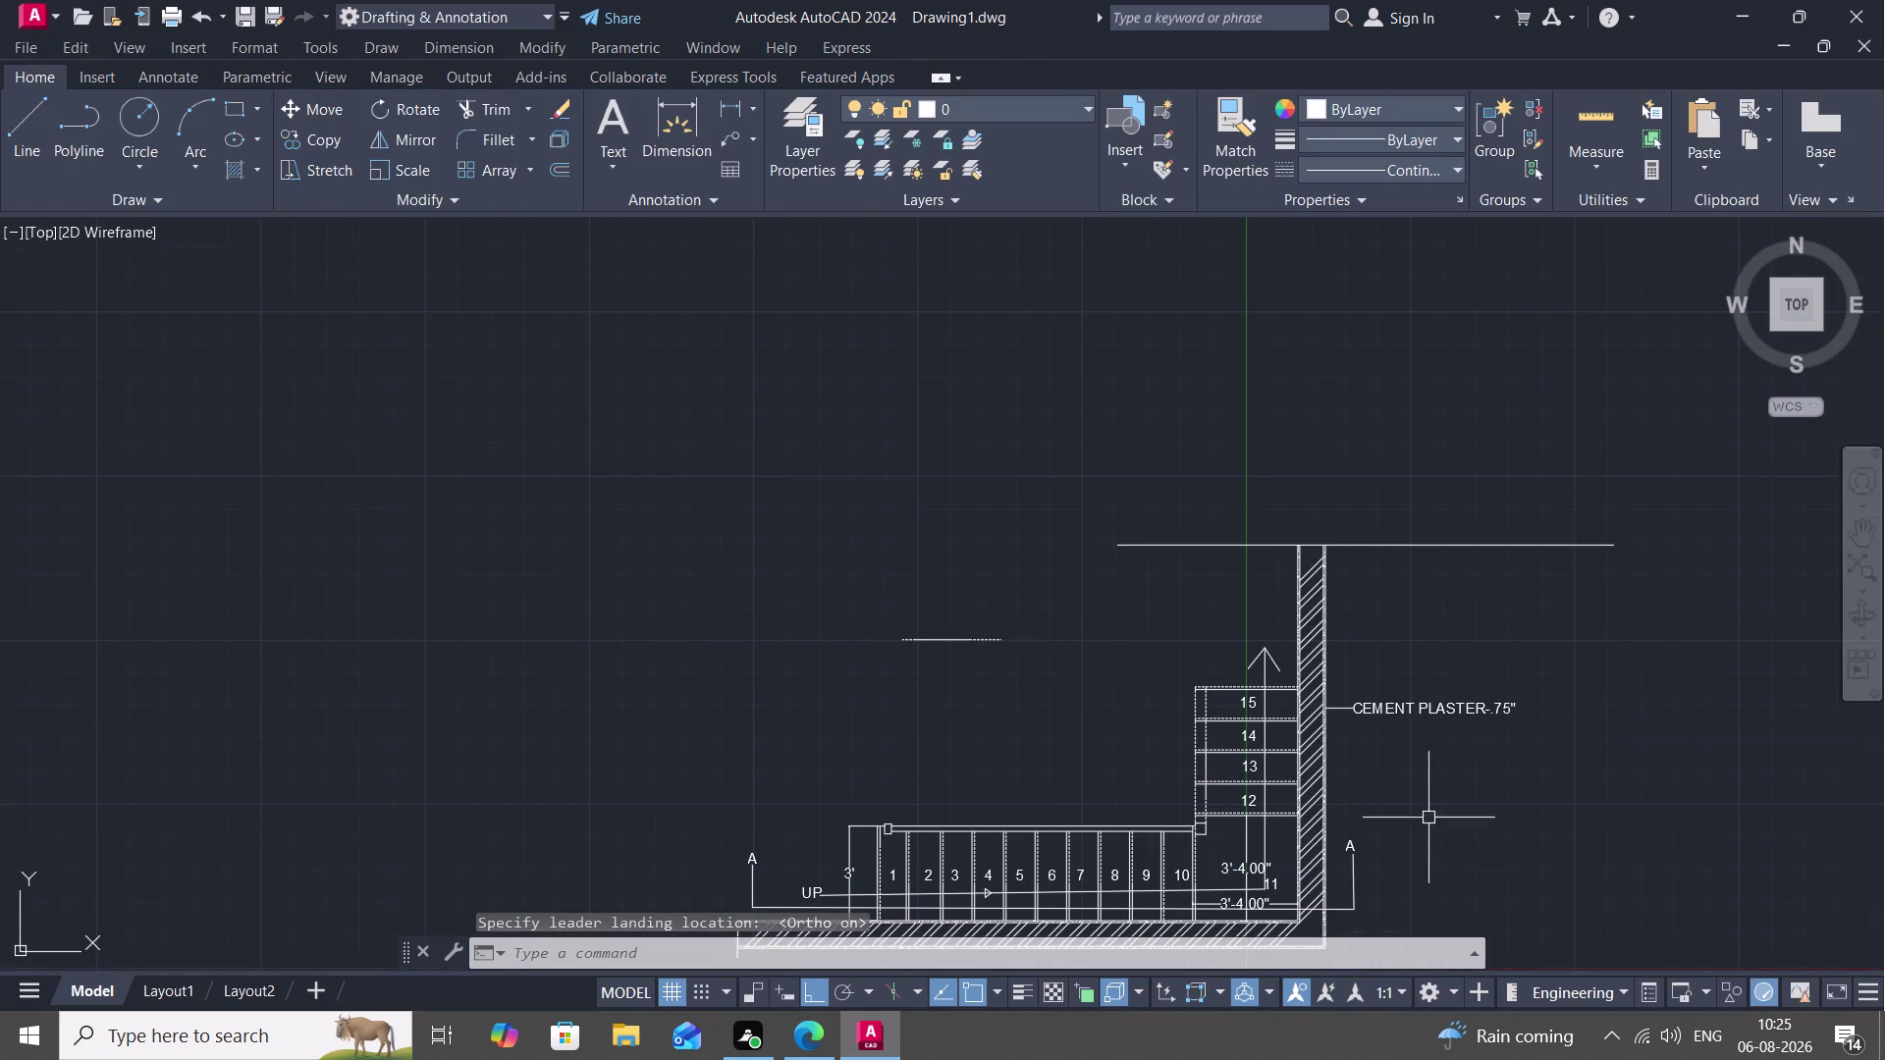
Start a leader with its arrow on the brick wall and set its landing point.
scroll(up, 3)
scroll(up, 3)
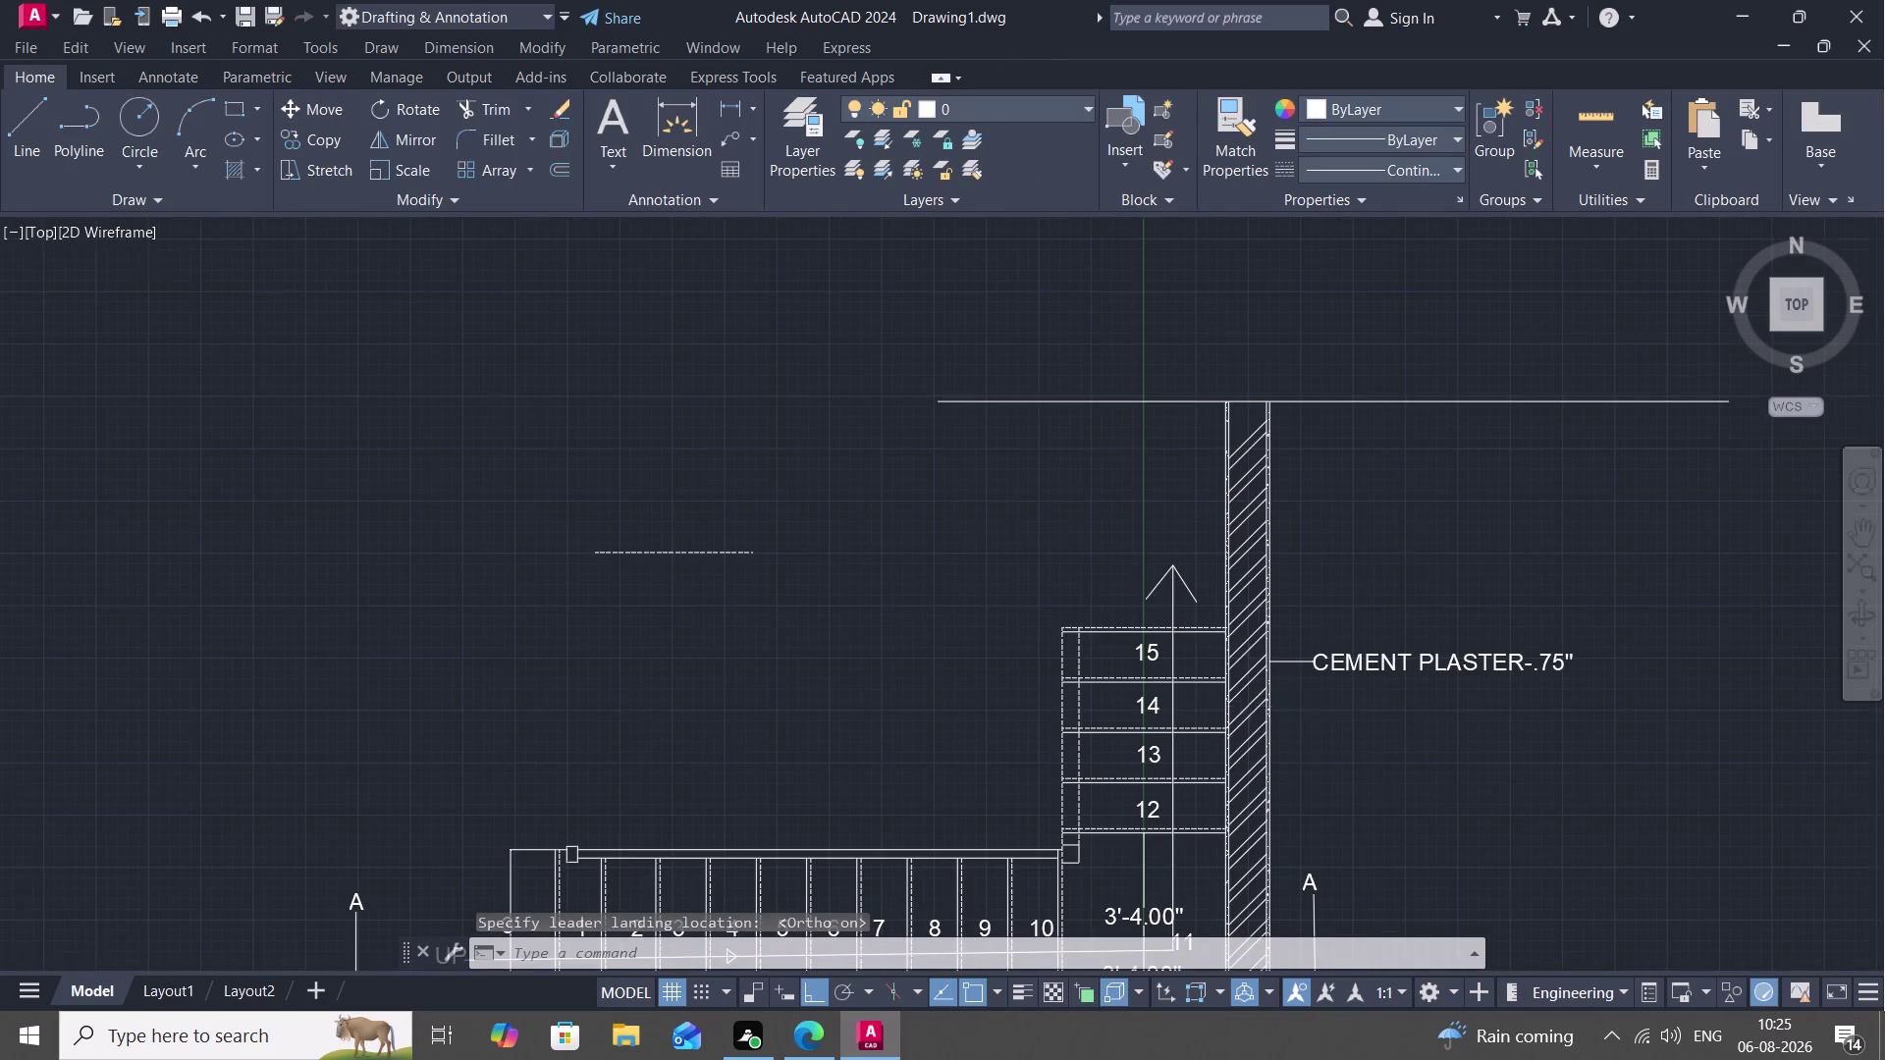
scroll(up, 3)
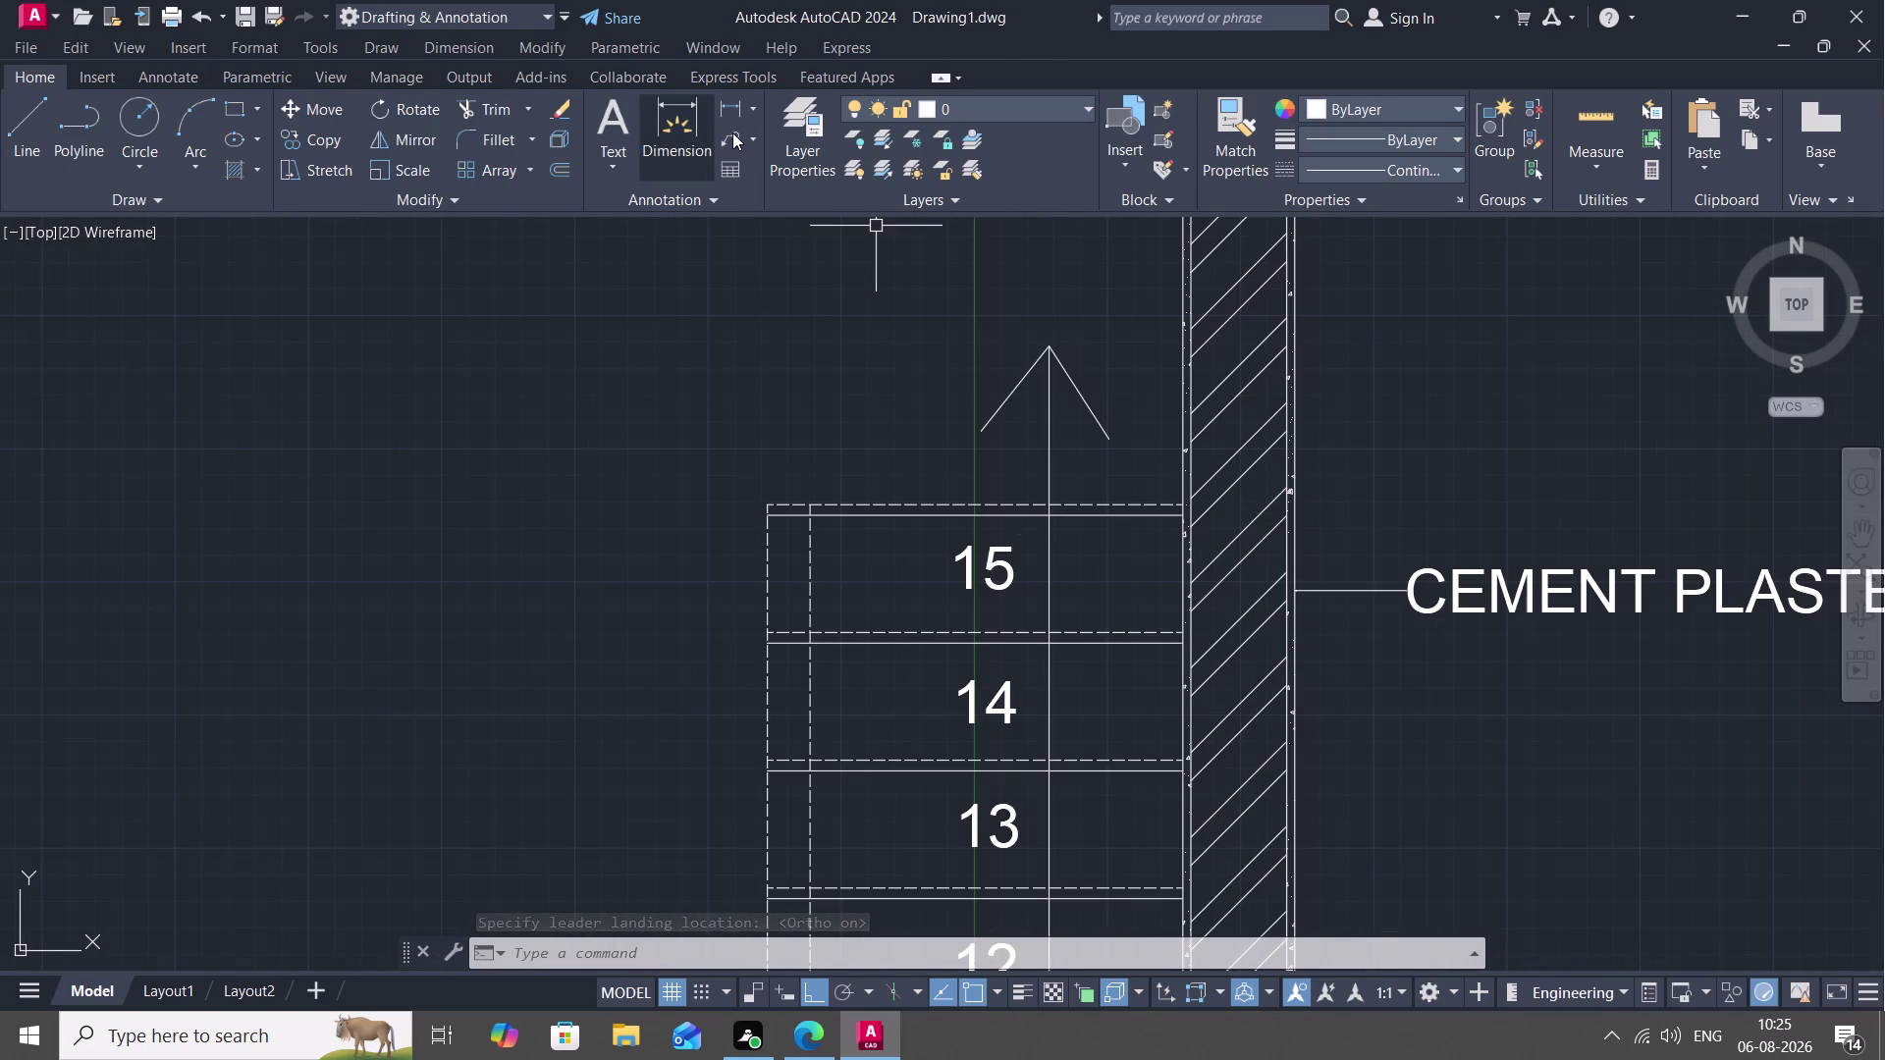
click(734, 132)
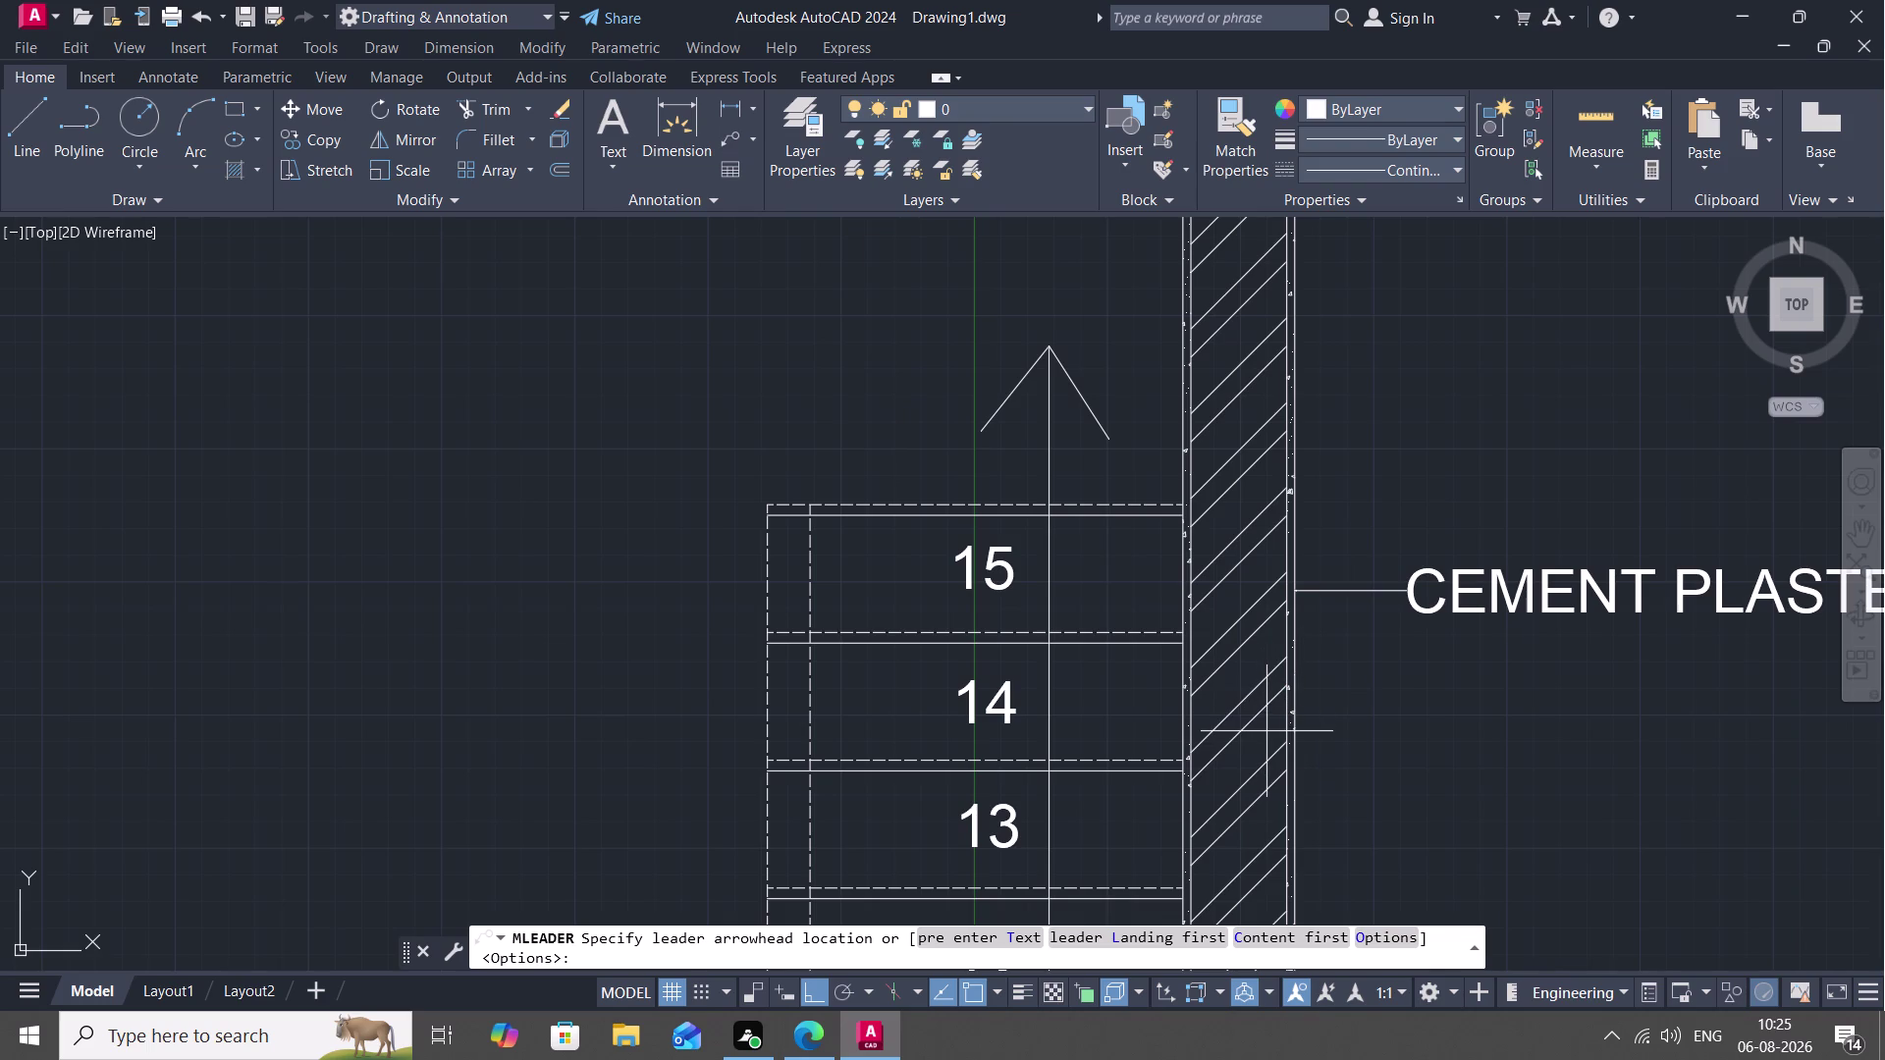
click(1266, 731)
click(1439, 696)
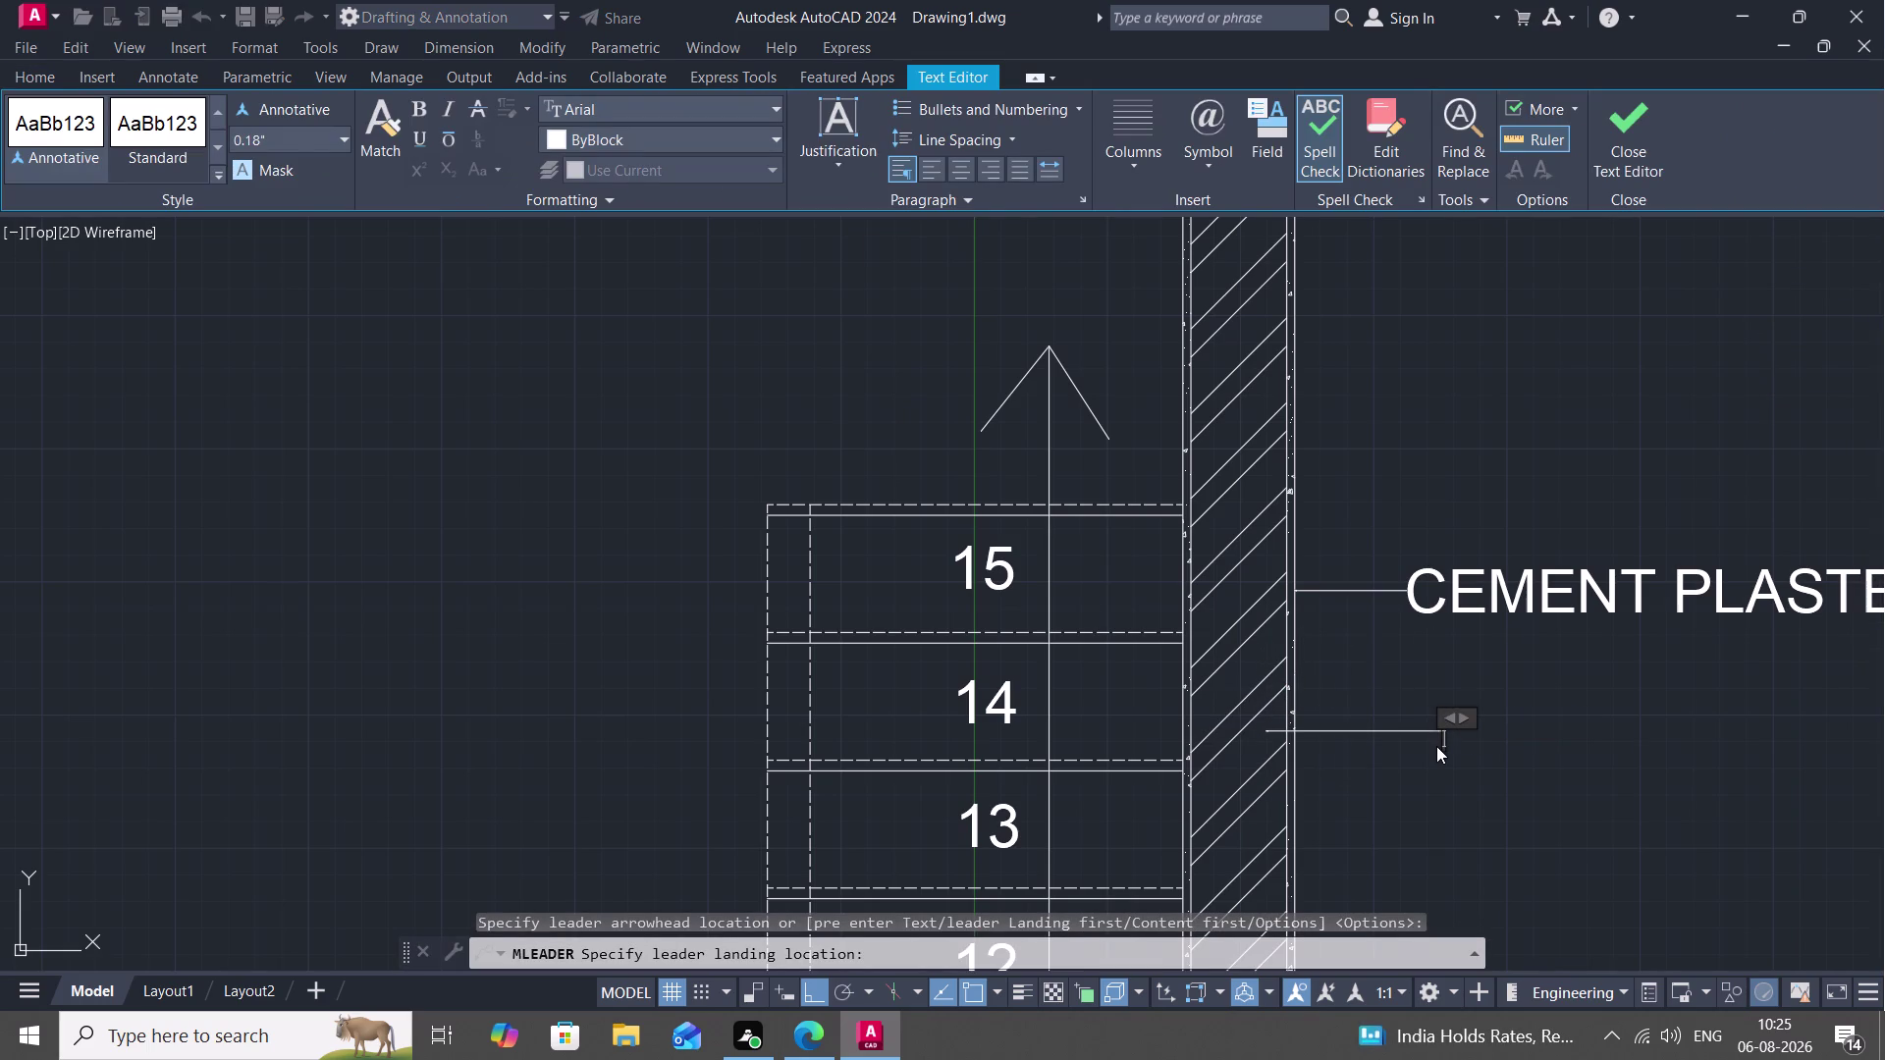
Set the note text height to 4".
click(265, 141)
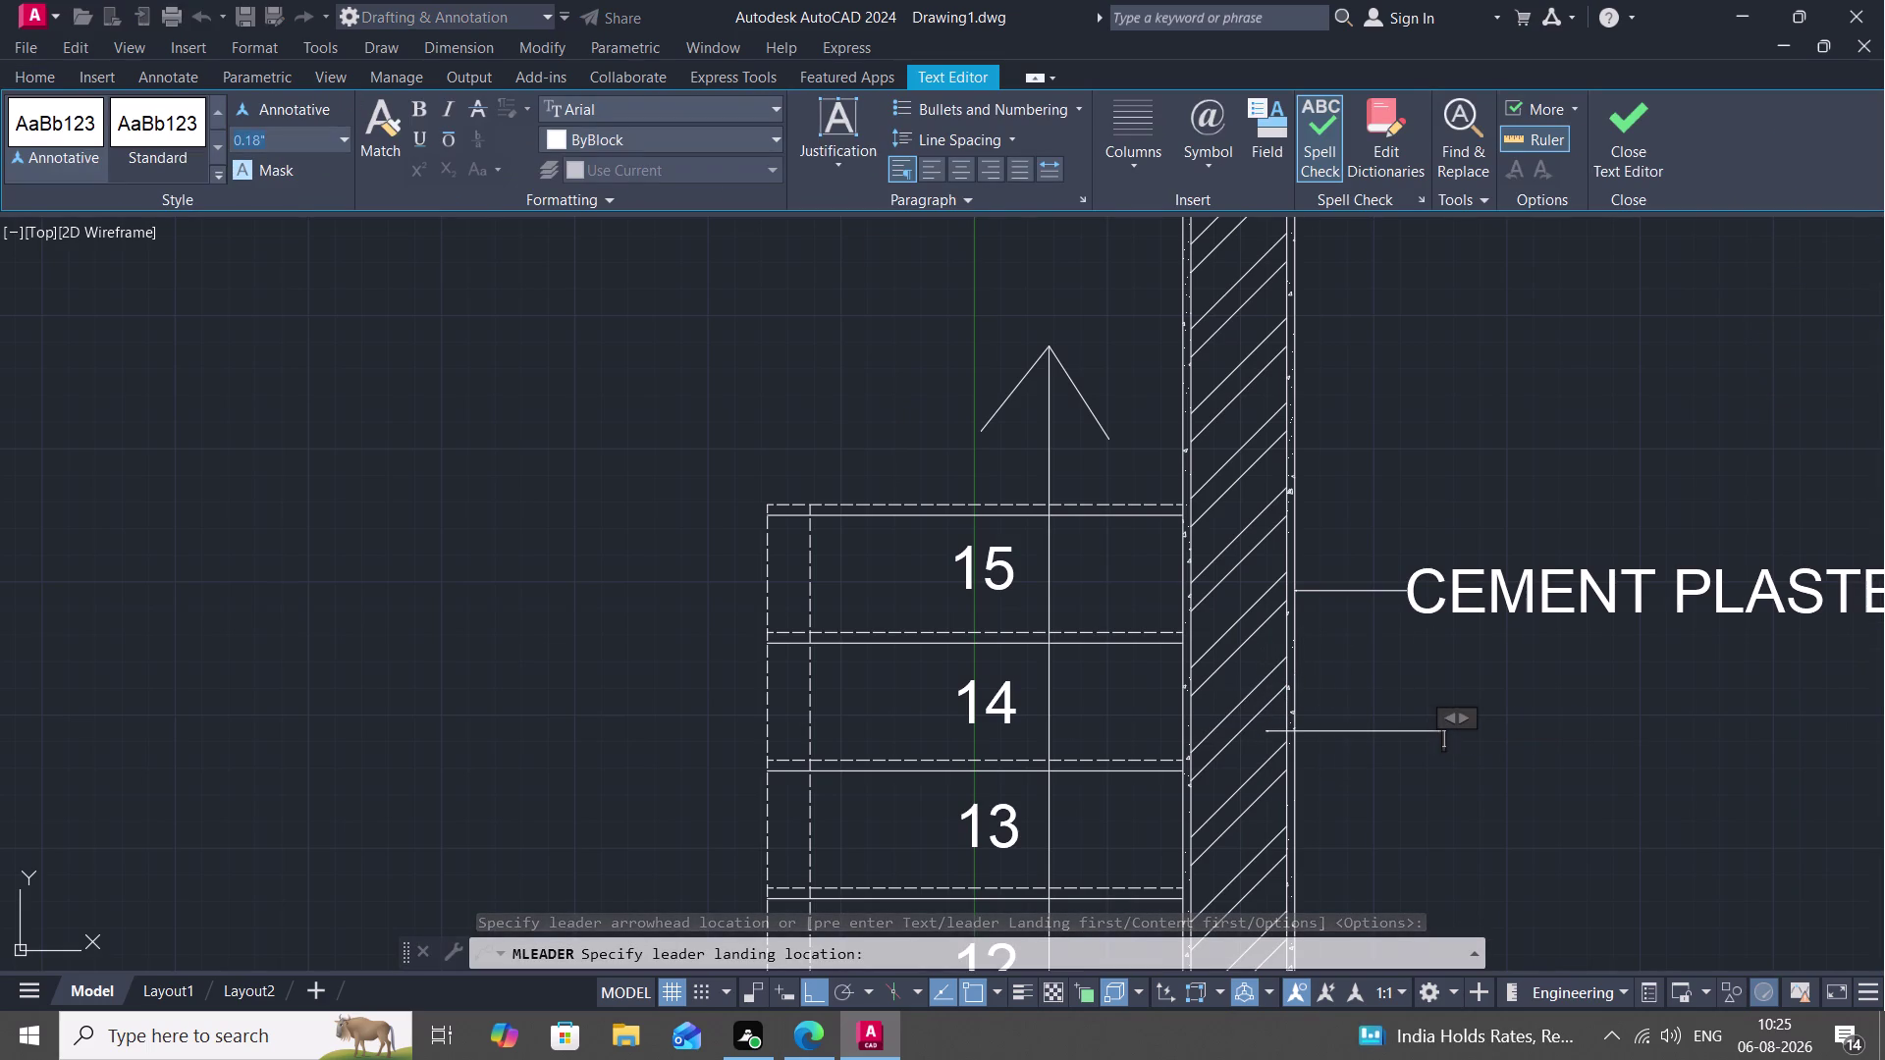
key(BackSpace)
text(4)
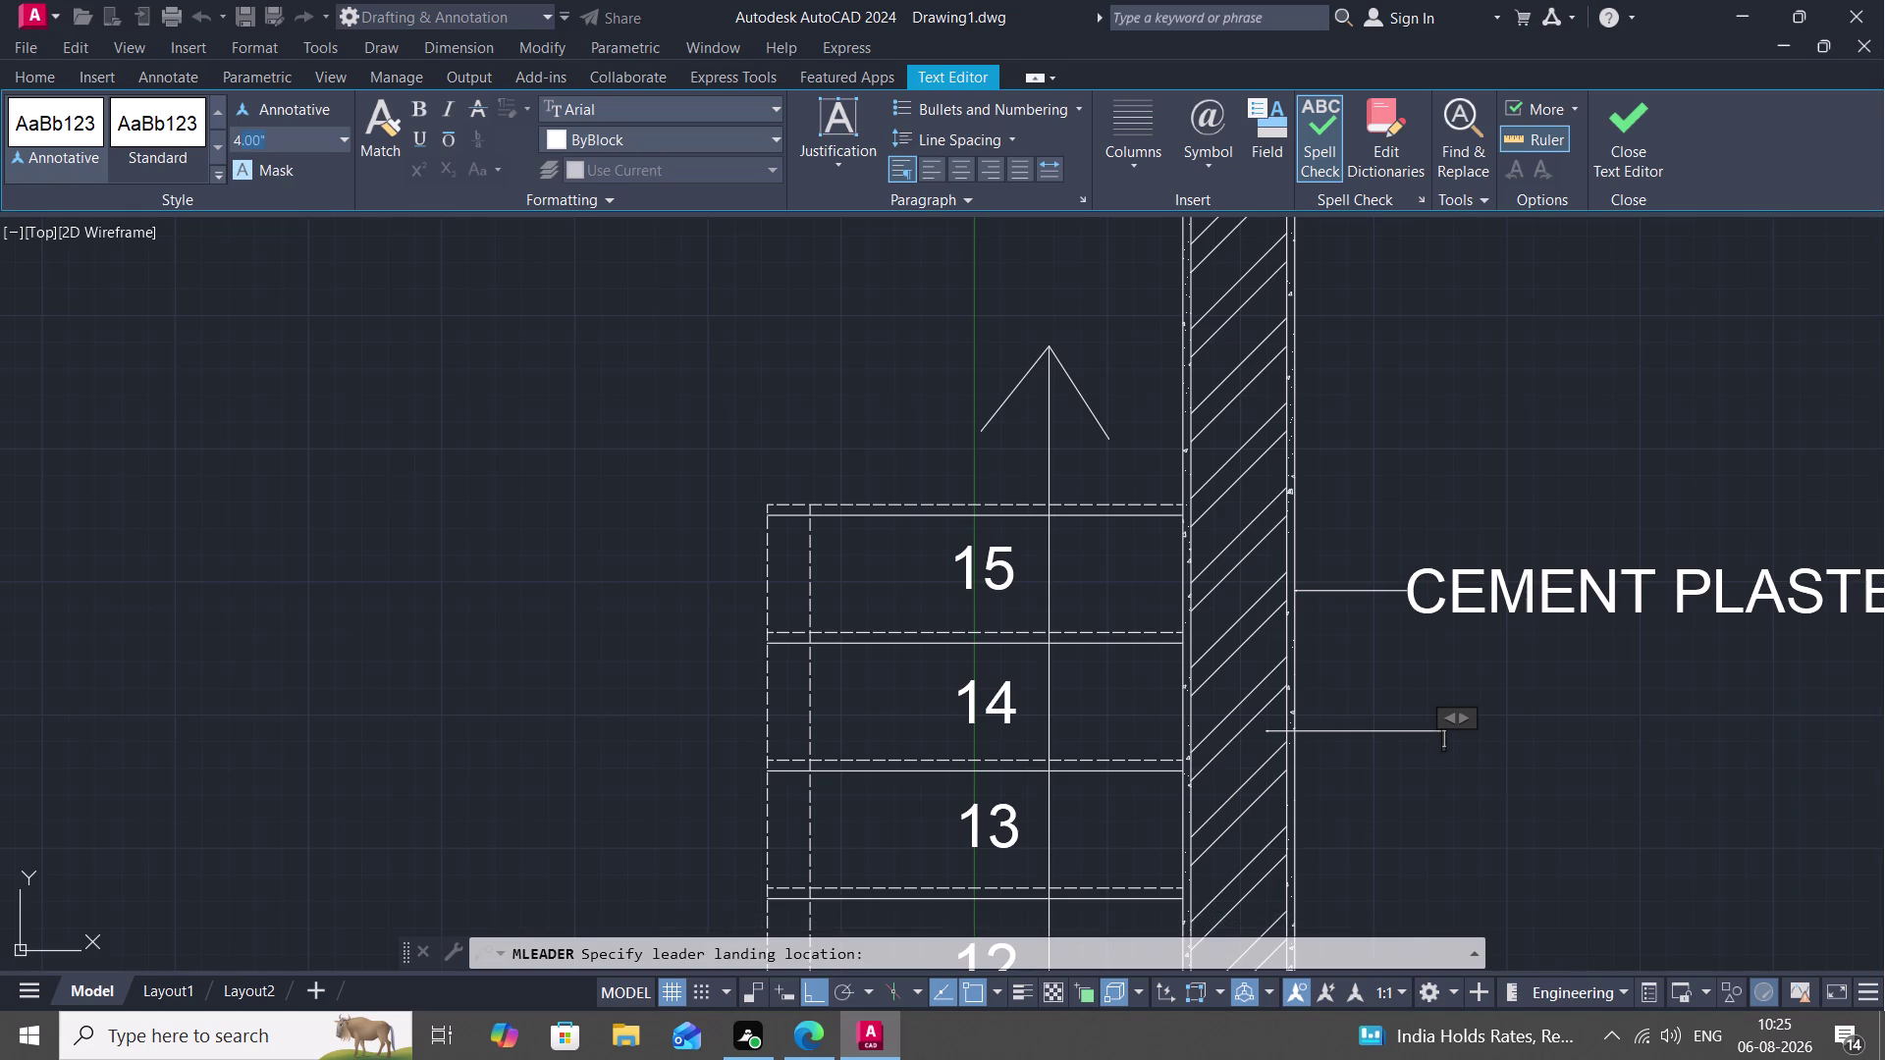
text(")
key(space)
key(Return)
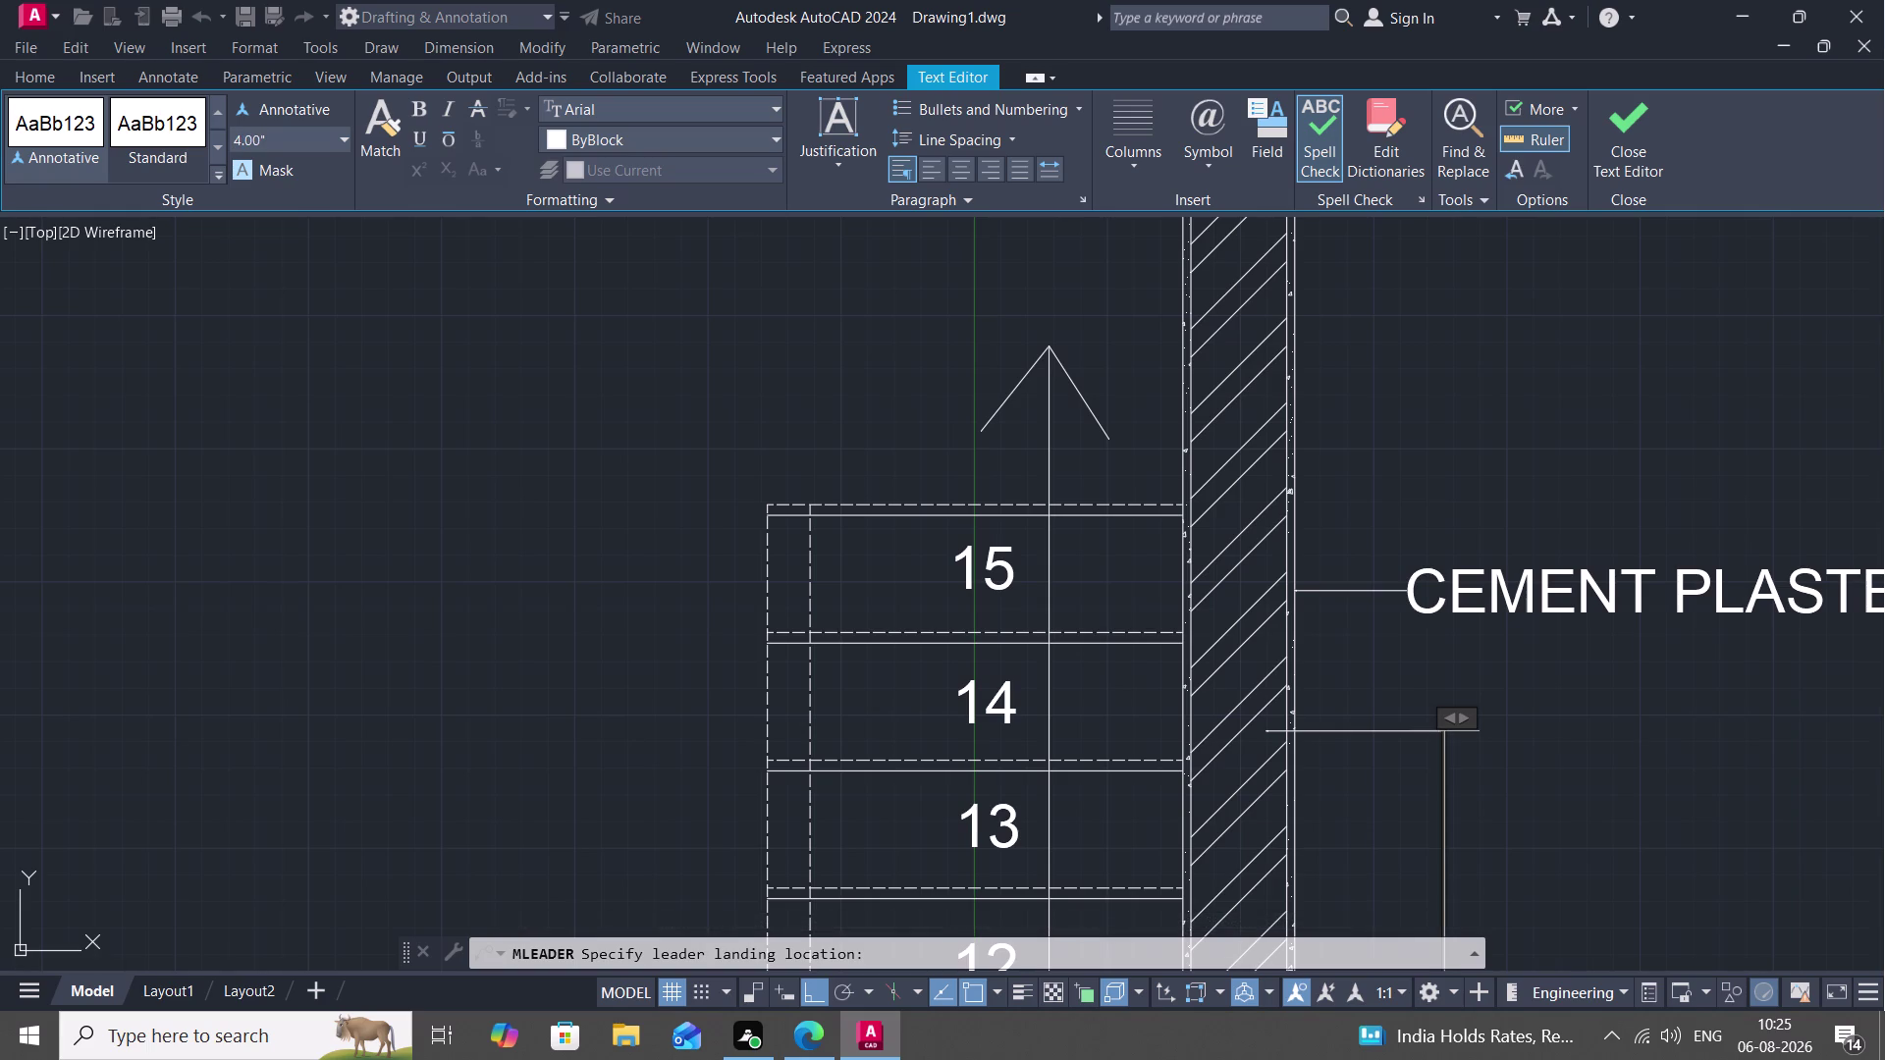
scroll(down, 3)
middle_drag(638, 334, 351, 259)
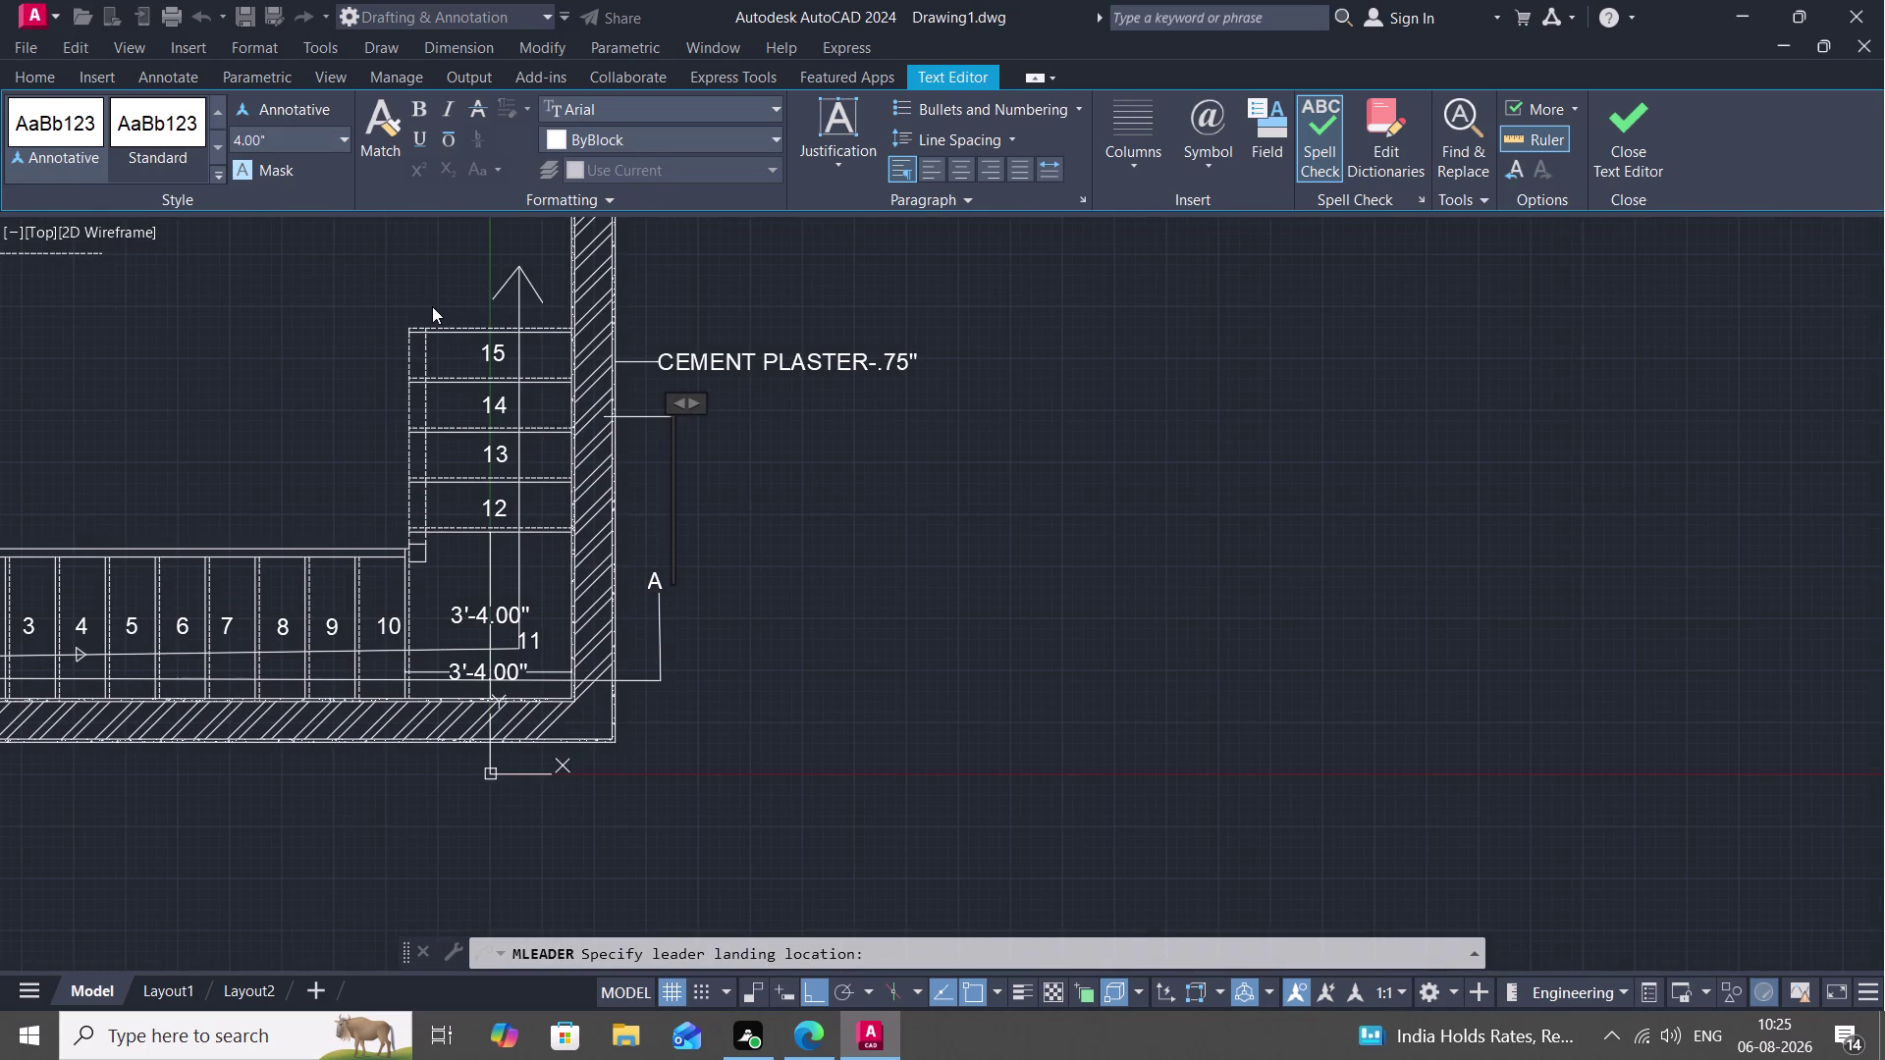
Type BRICKWALL-9" as the note and finish editing.
text(B)
text(RICK)
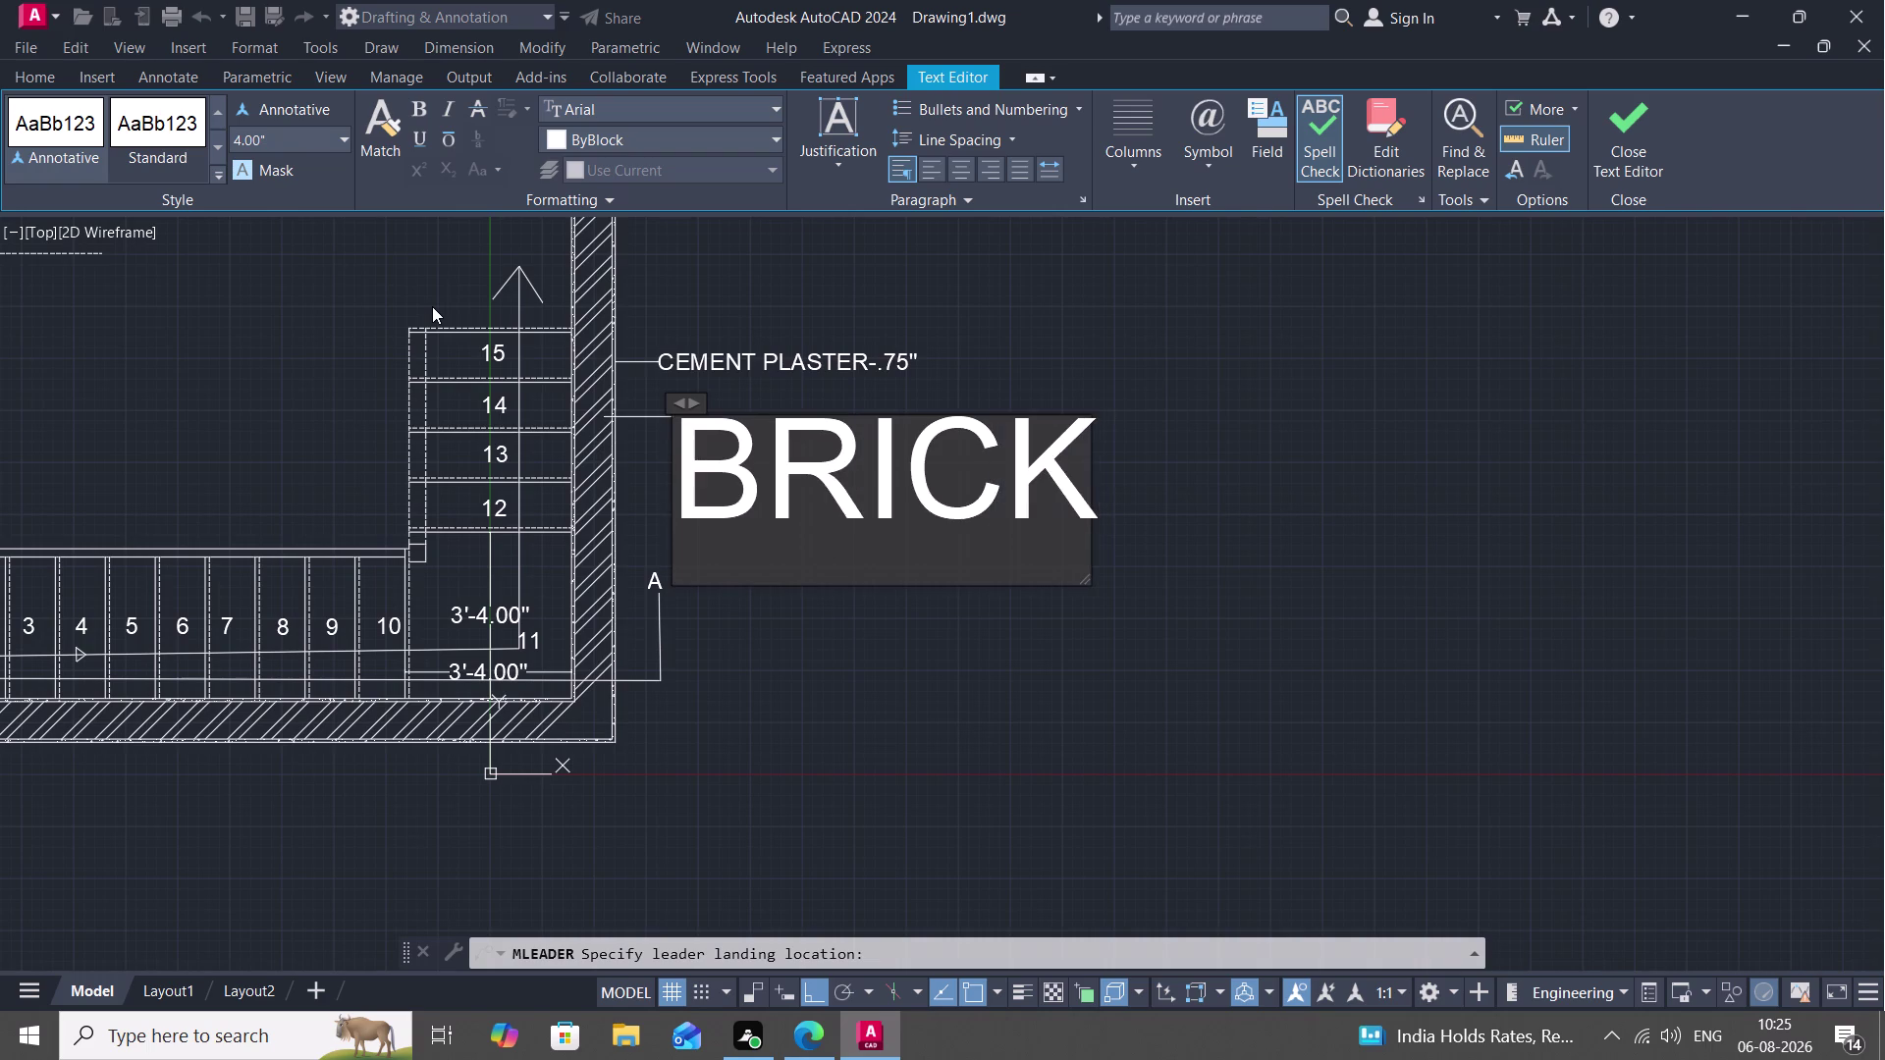
text(WALL)
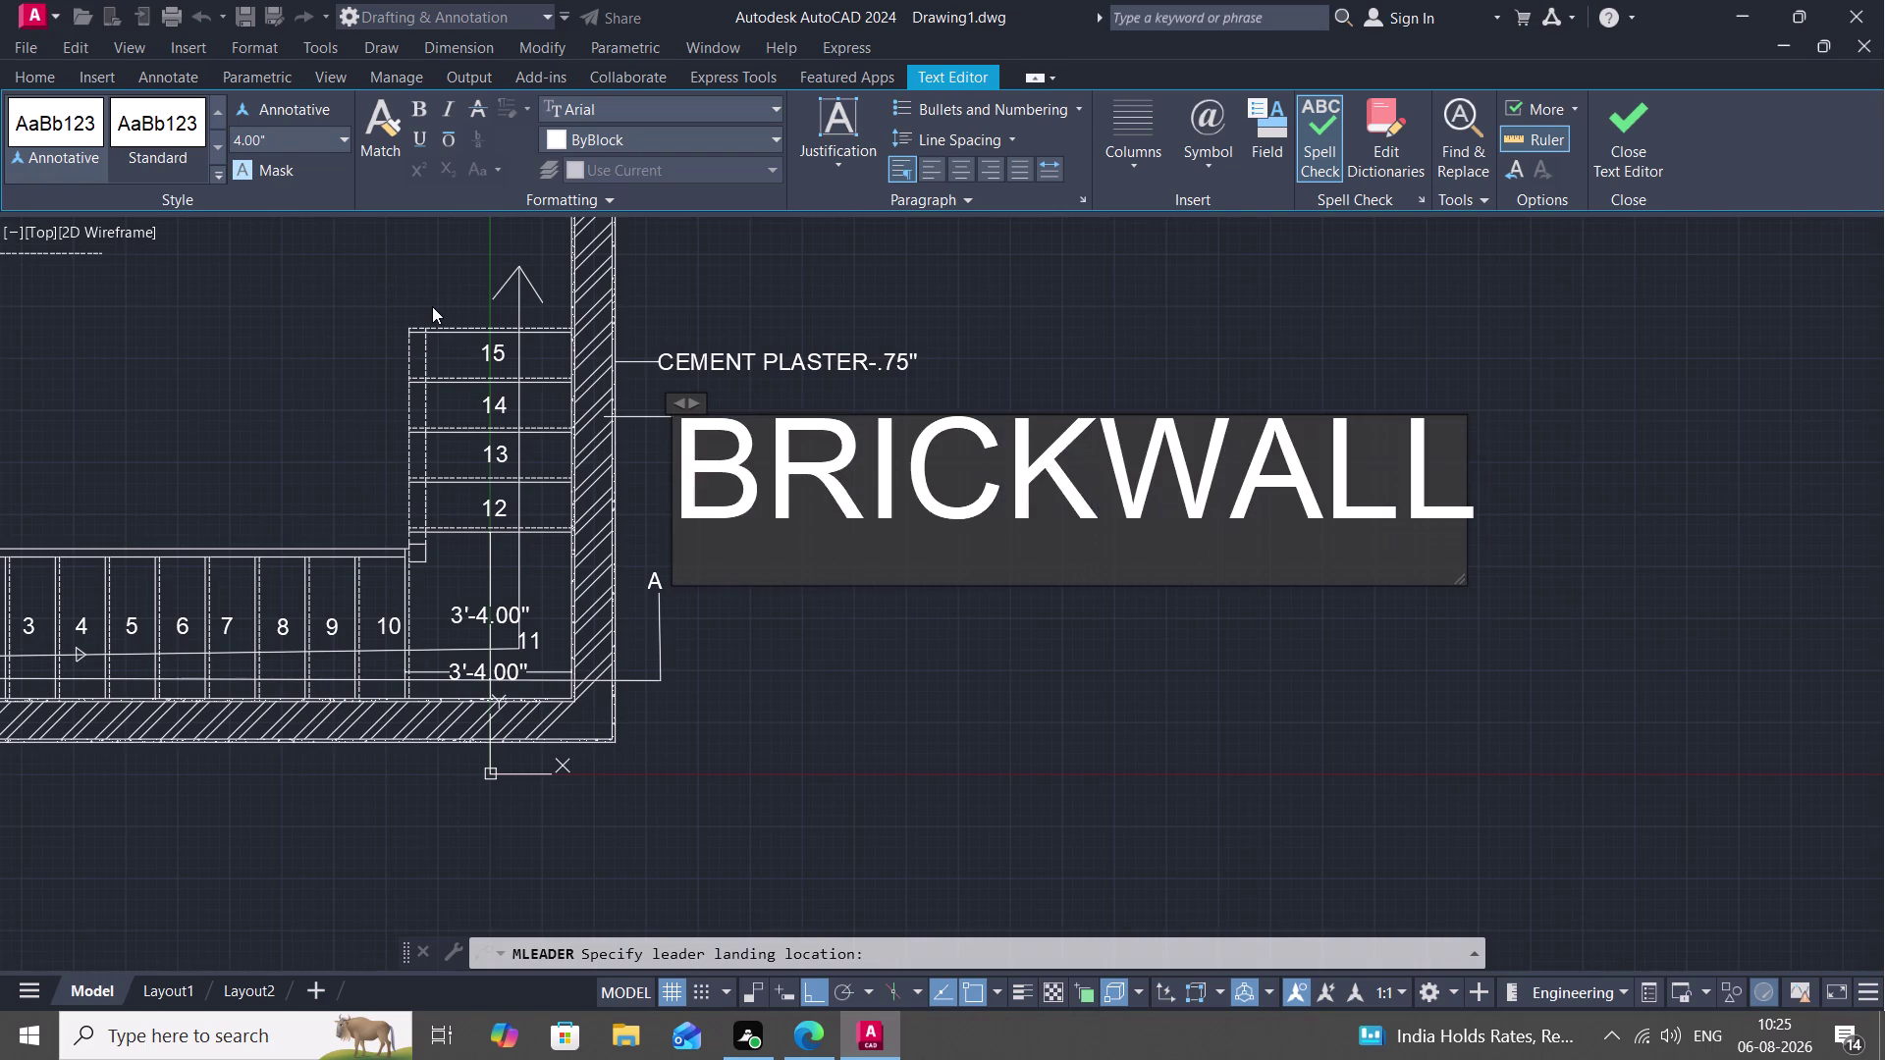
key(minus)
key(9)
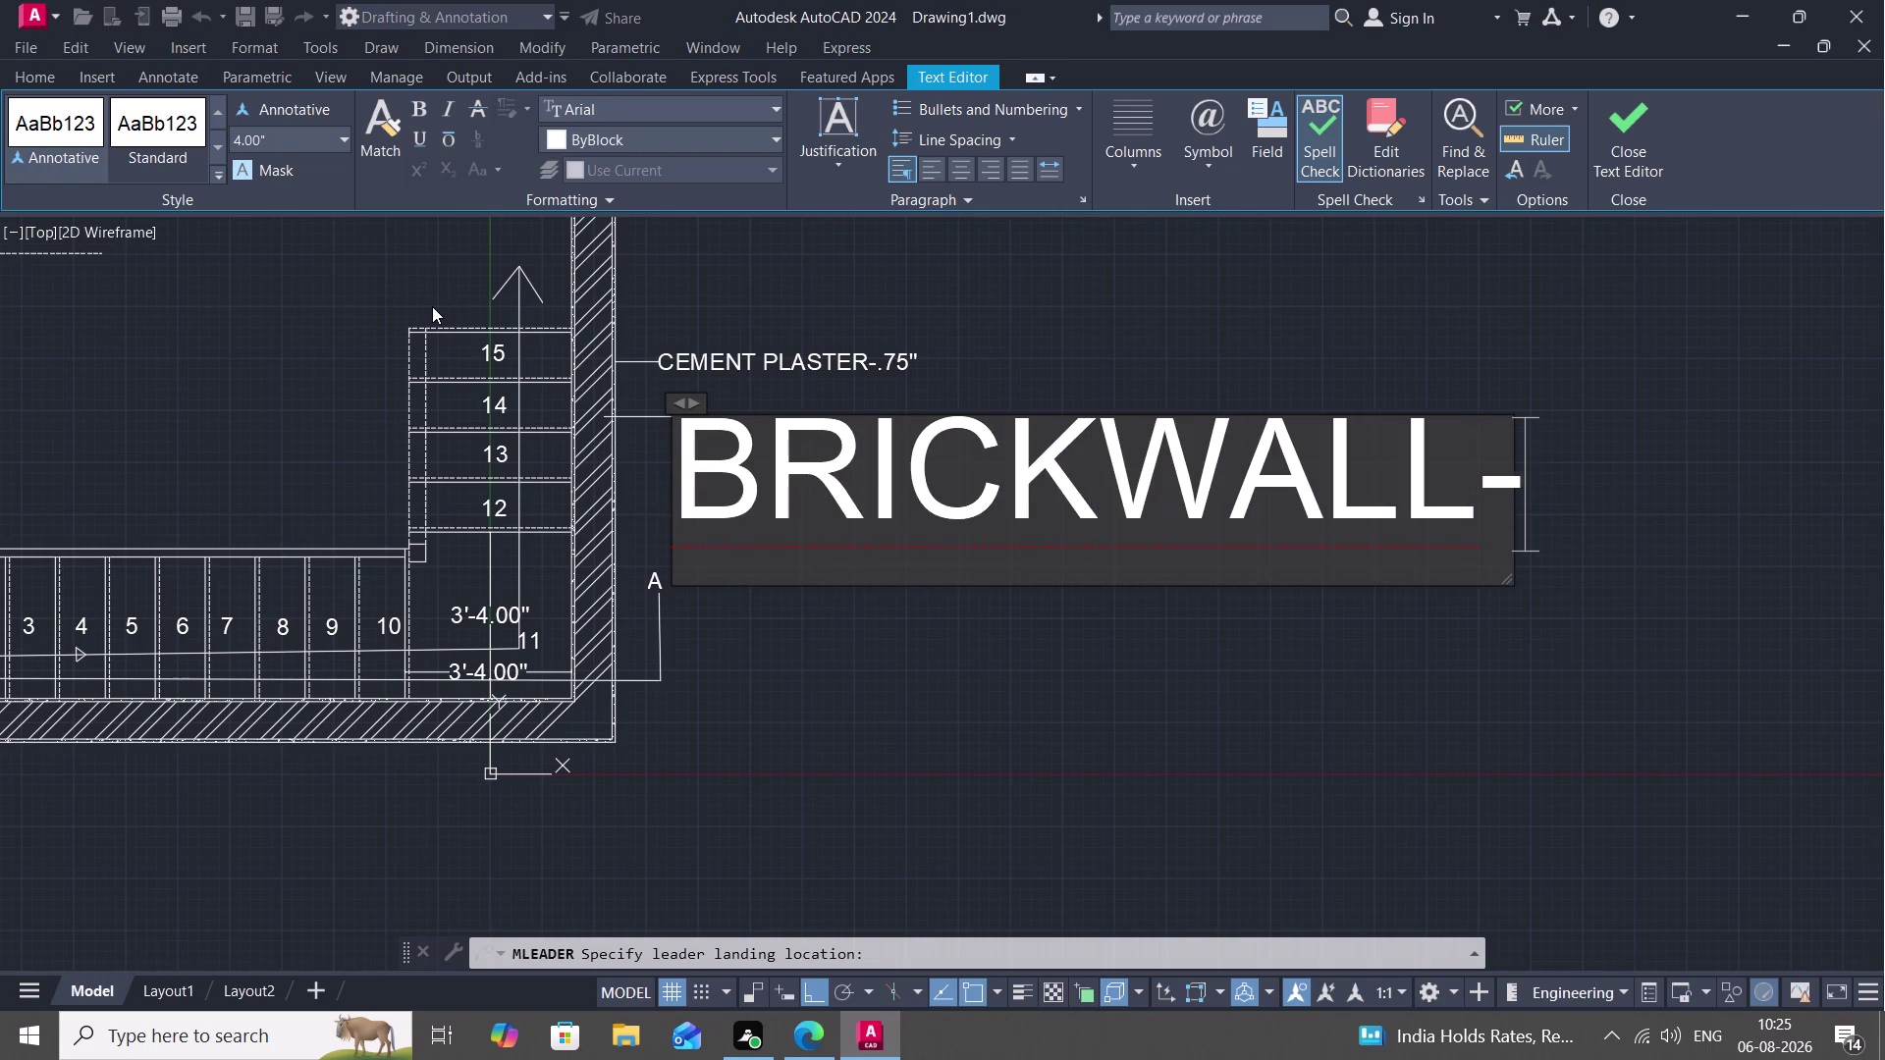
text(")
key(space)
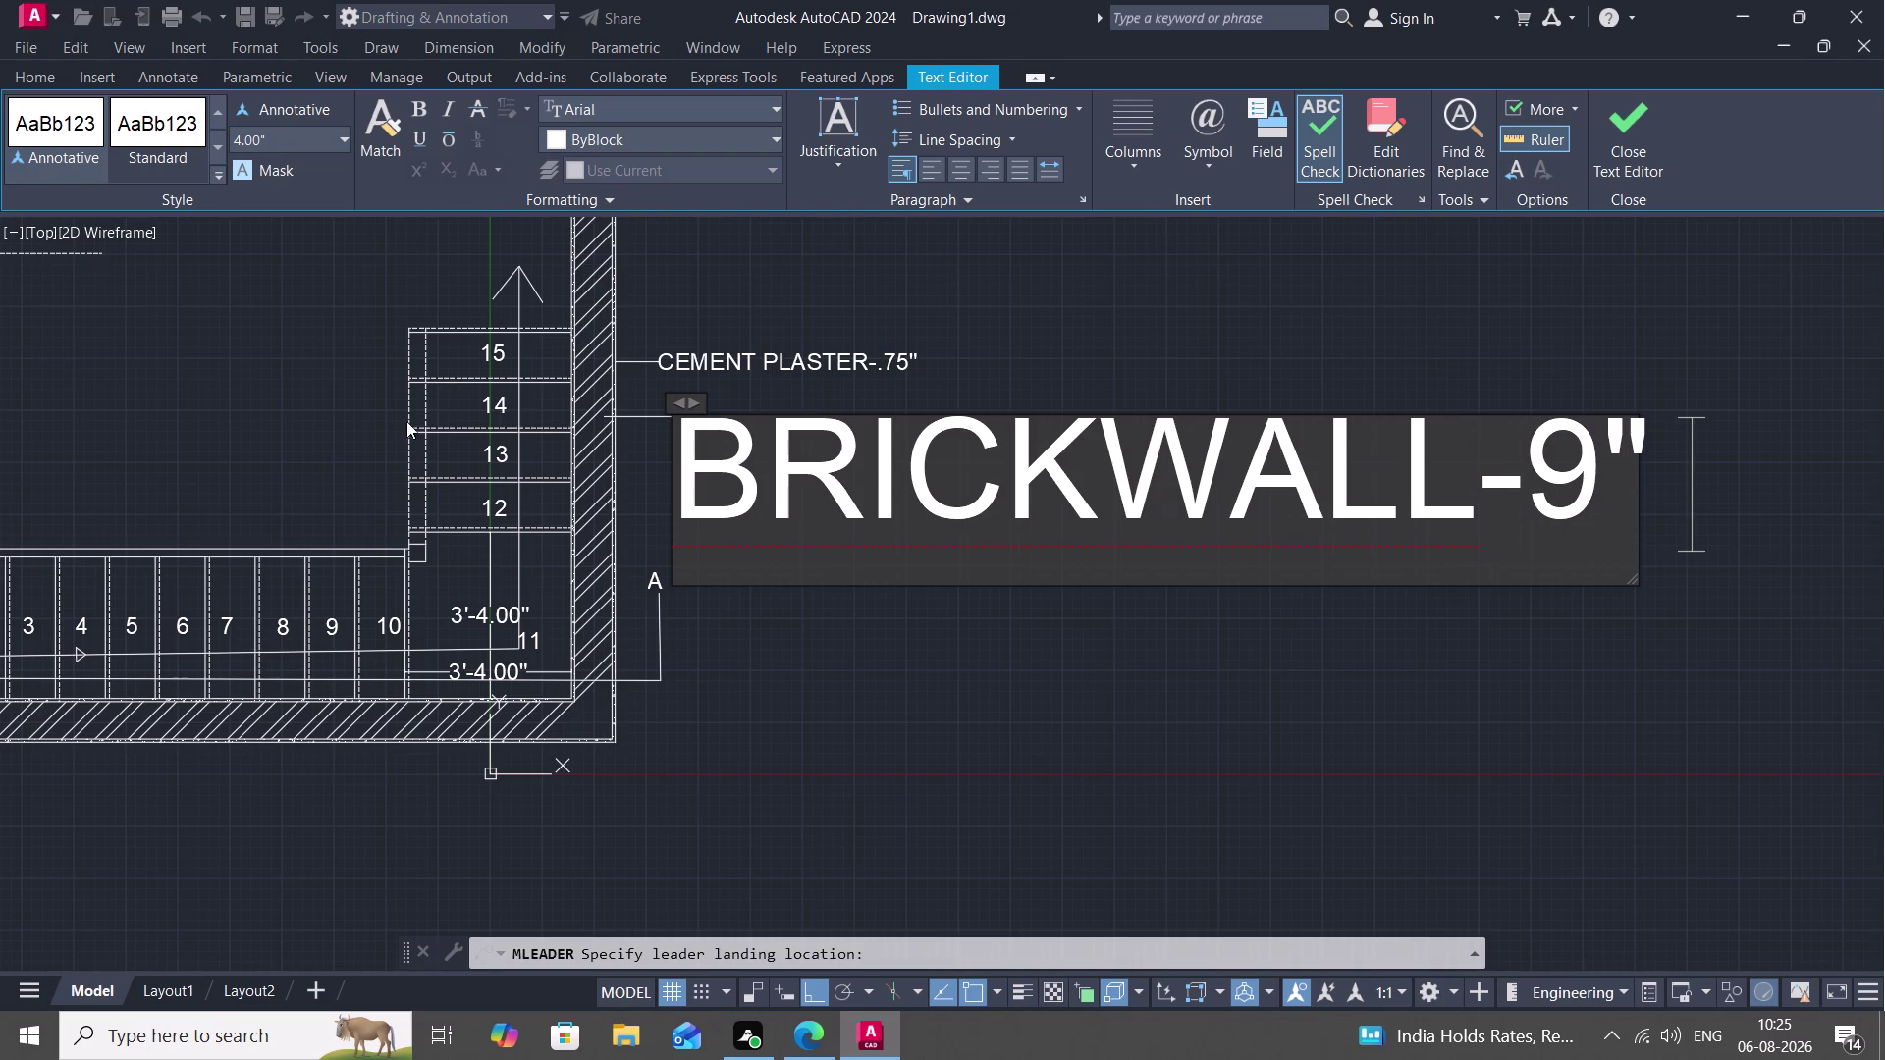
click(915, 621)
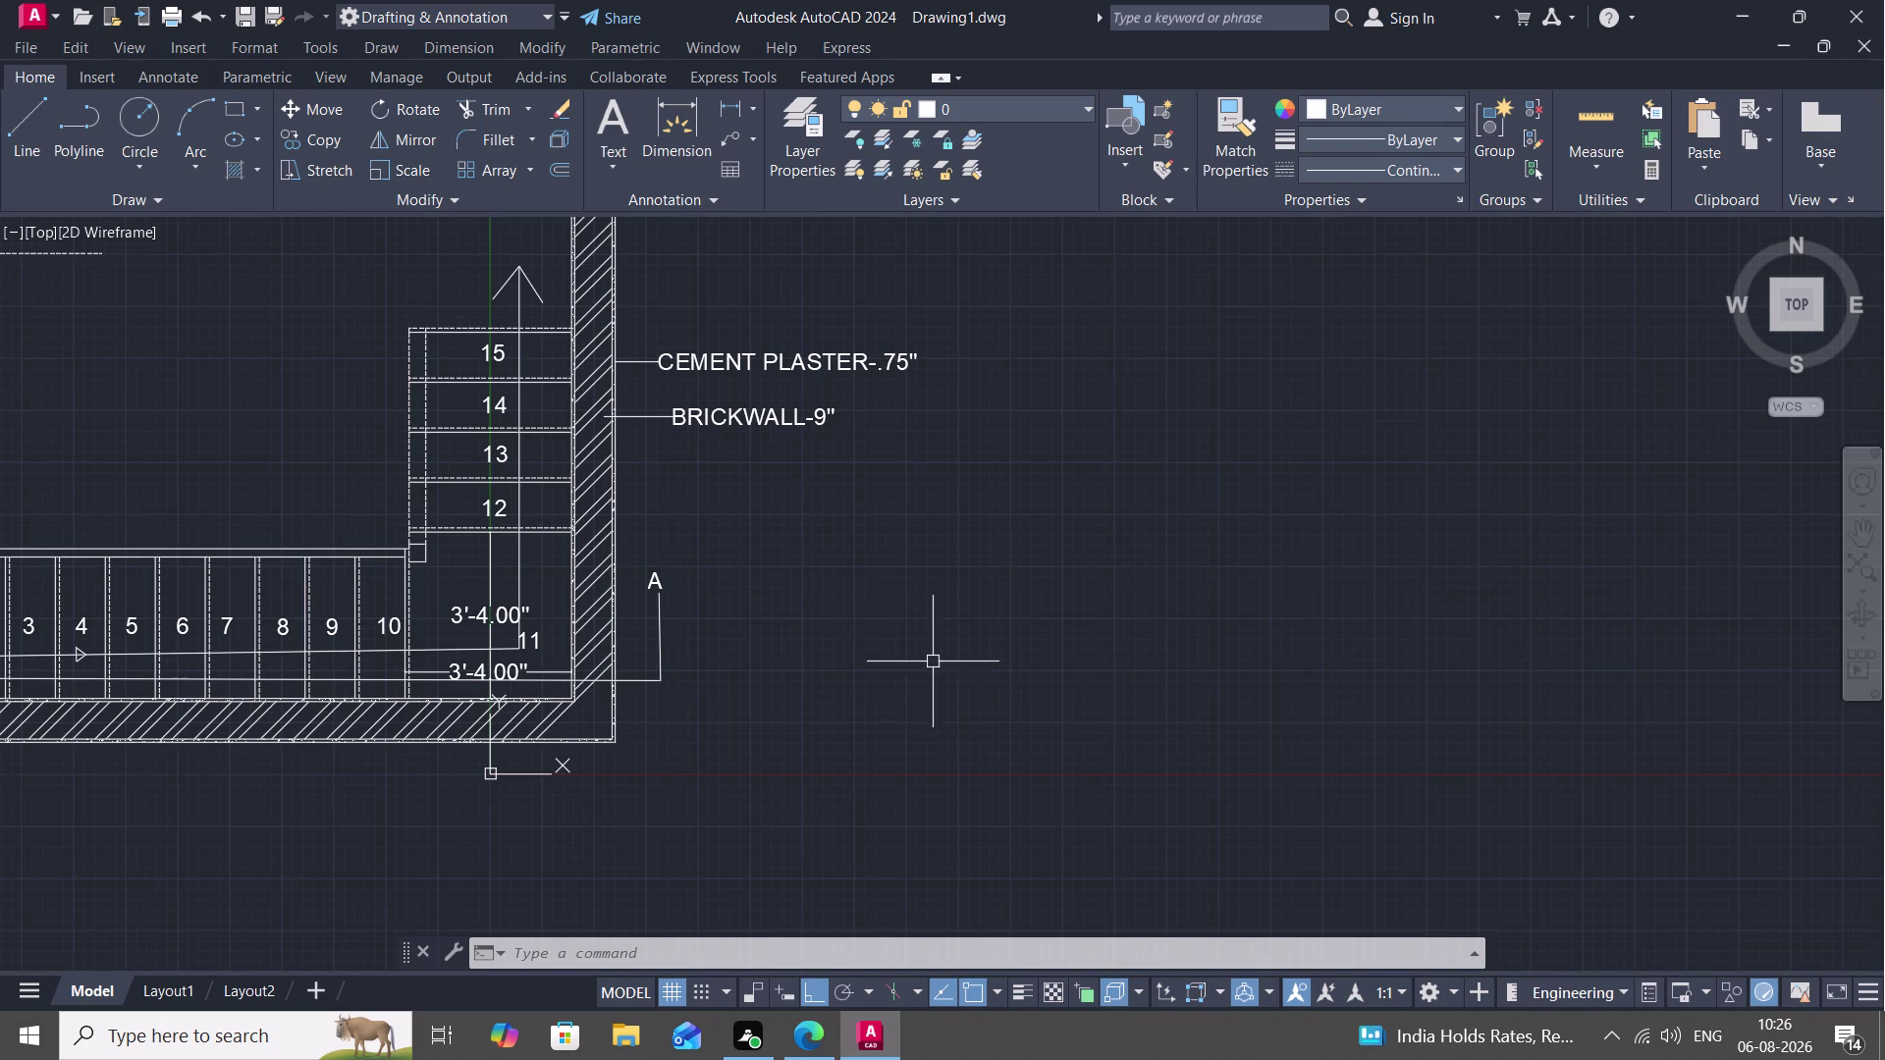
Place an Express Tools break-line symbol between two points on the top horizontal line.
scroll(down, 3)
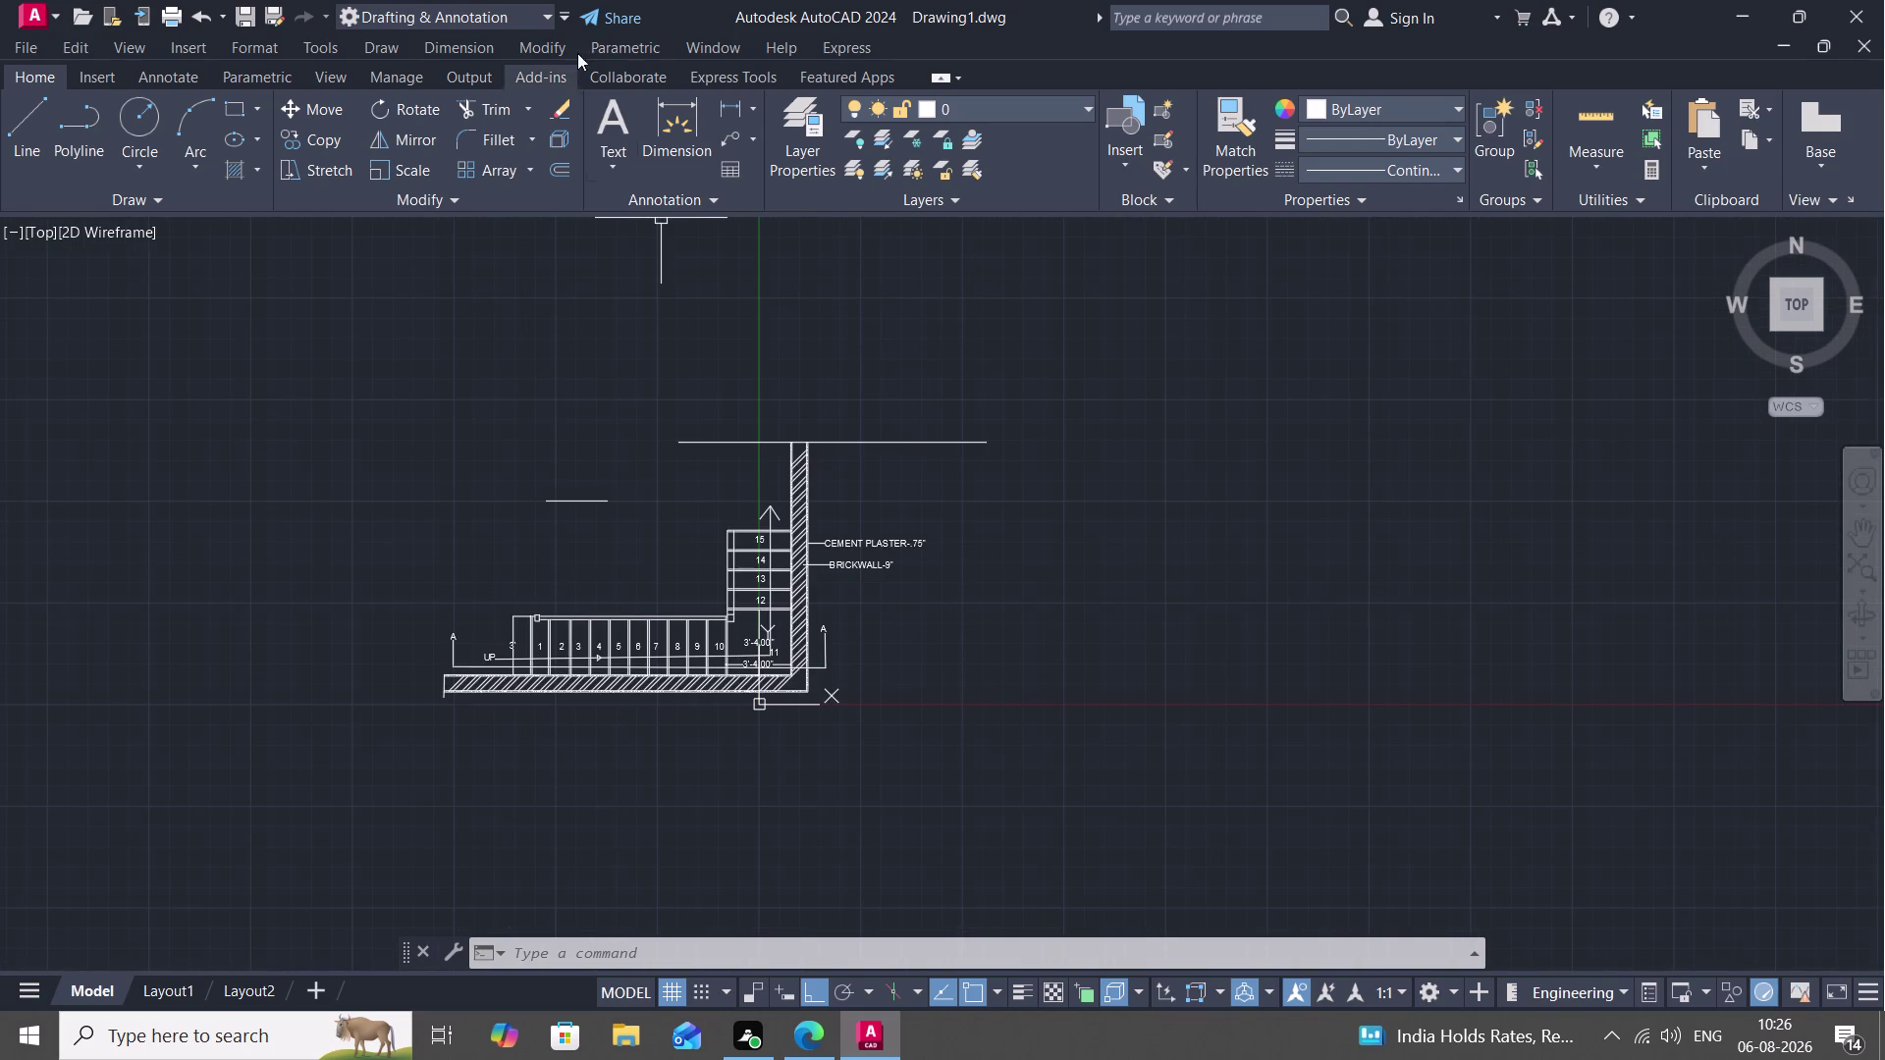
click(727, 76)
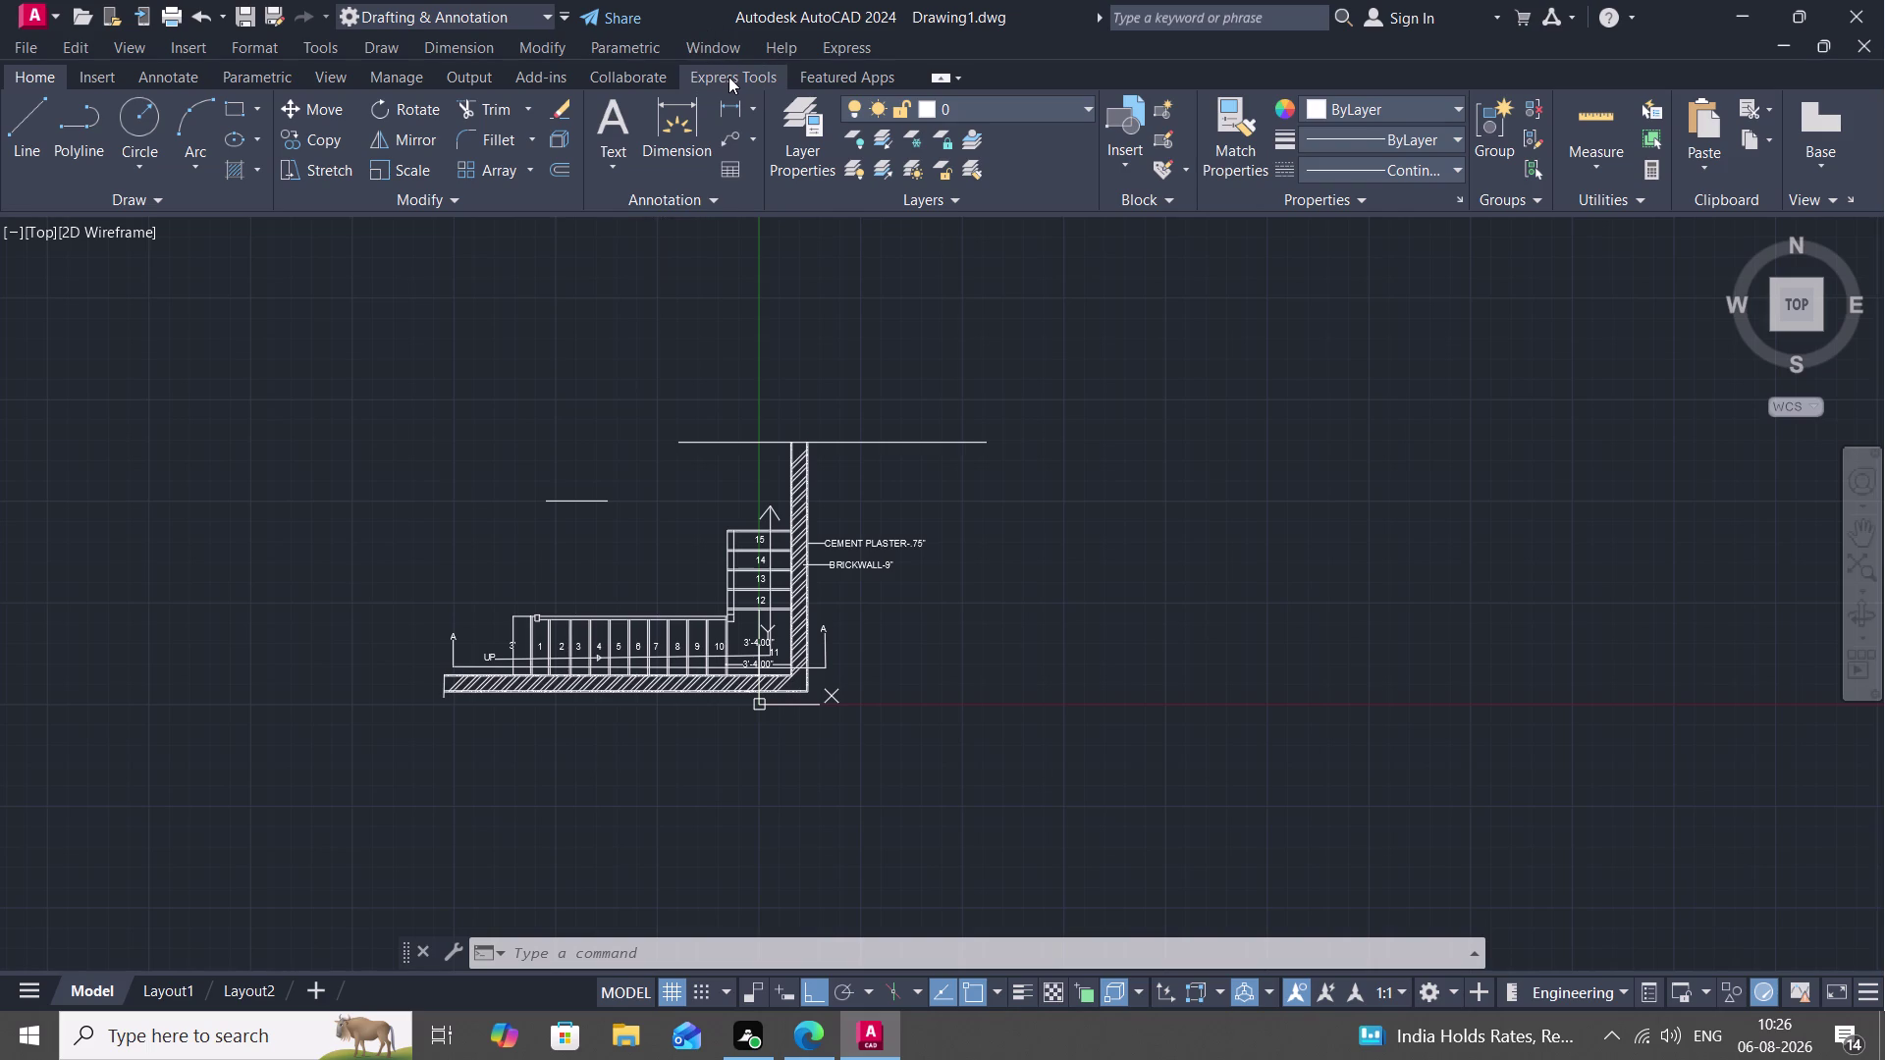
click(973, 123)
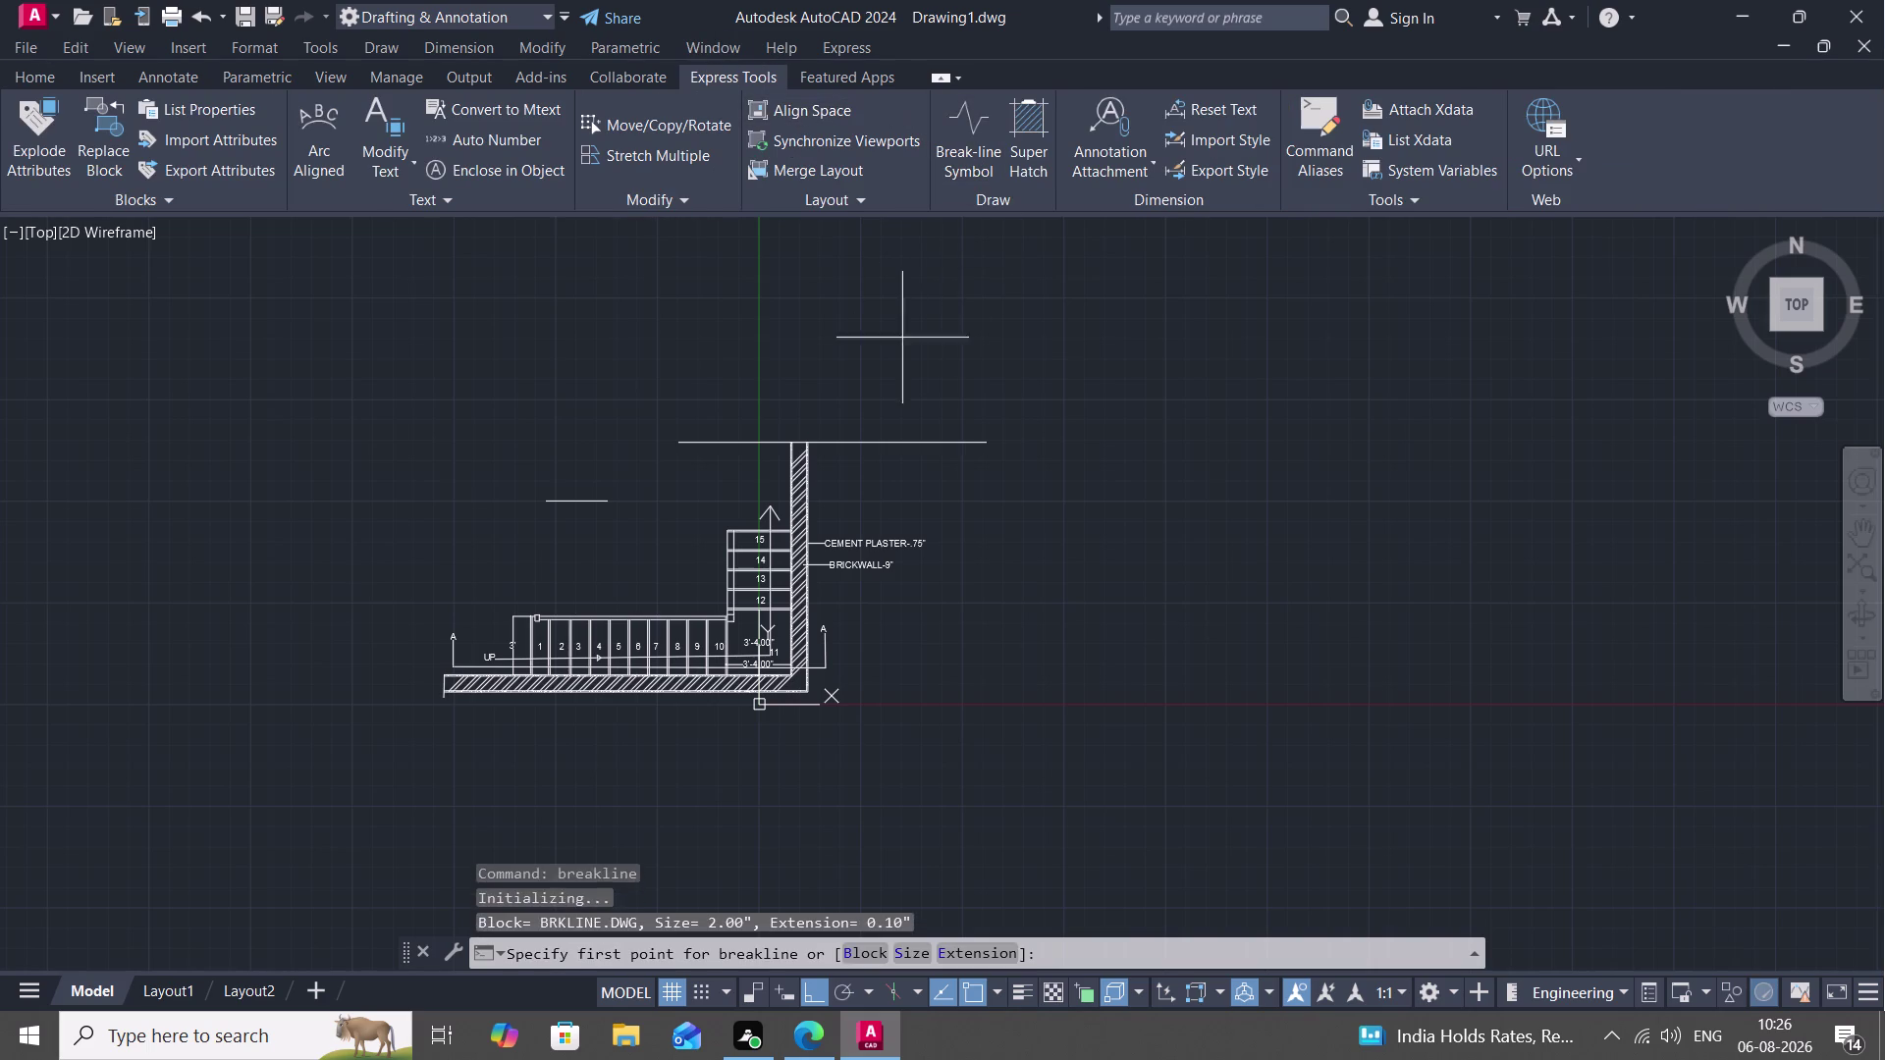
scroll(up, 3)
scroll(up, 3)
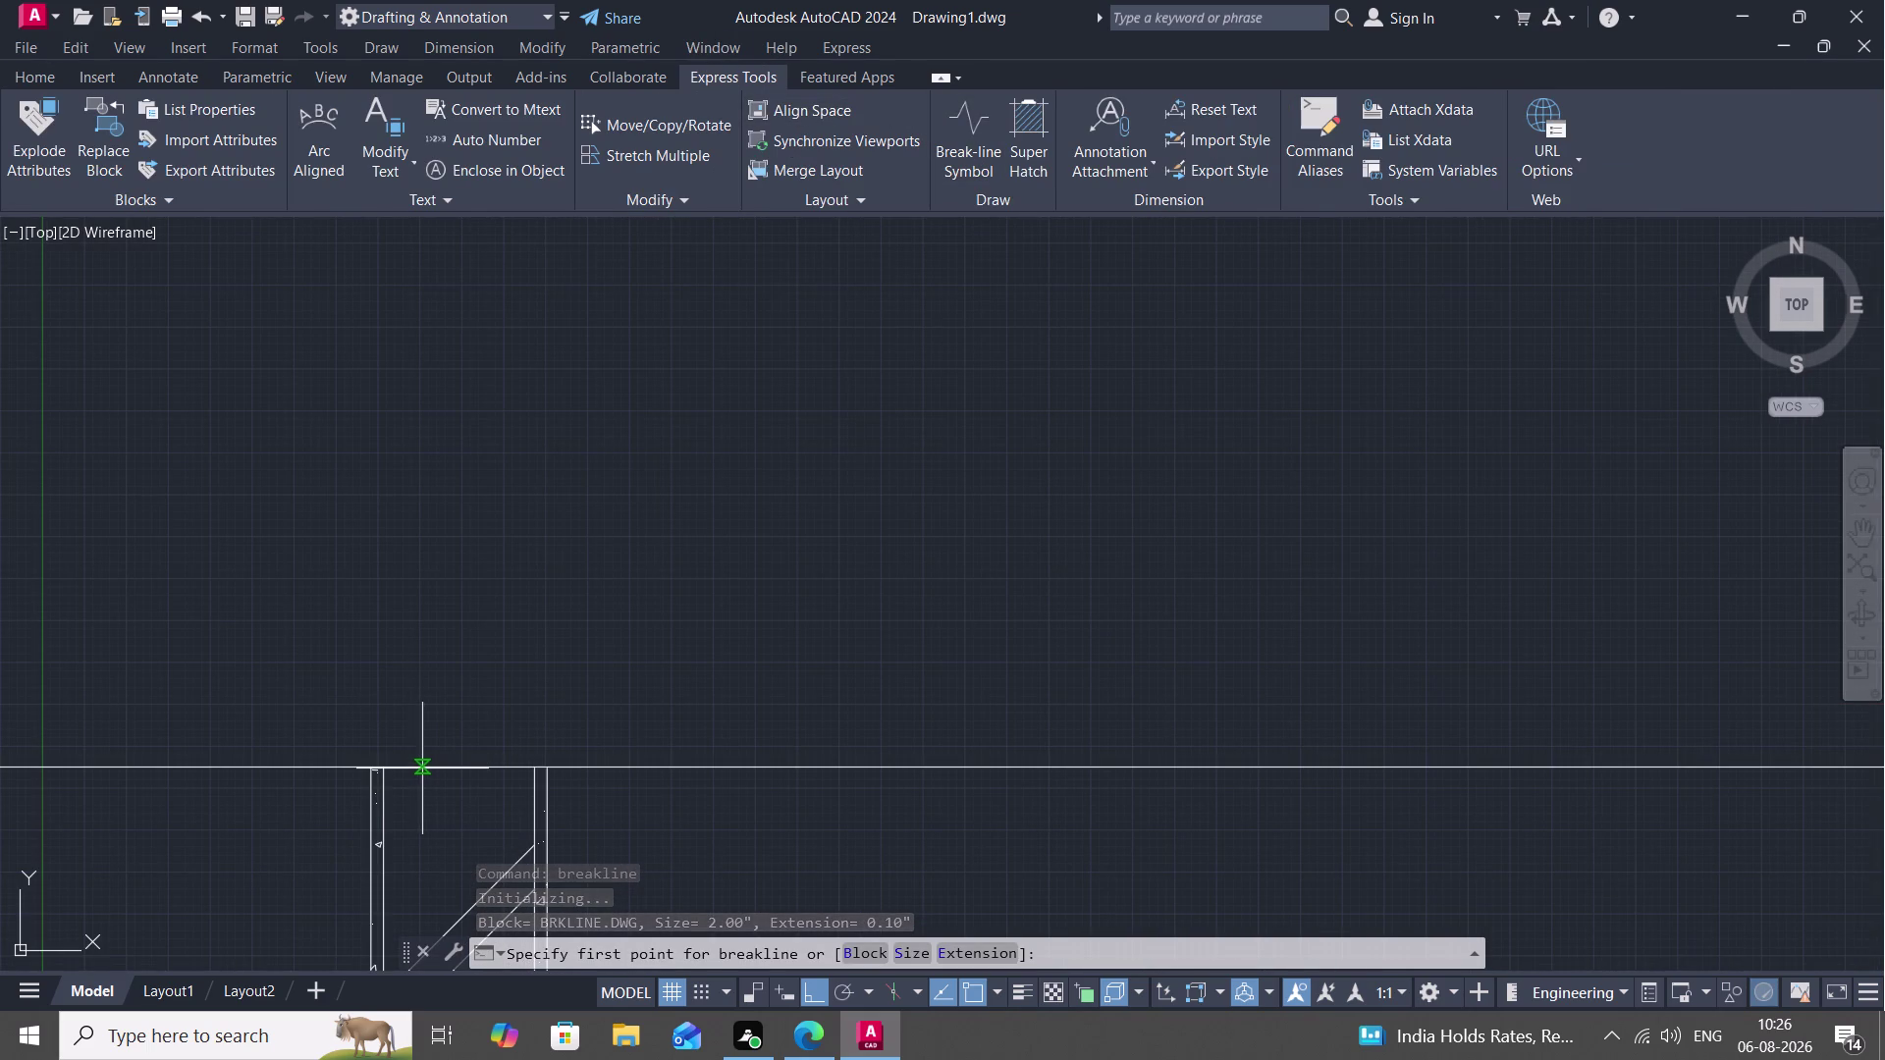
scroll(up, 3)
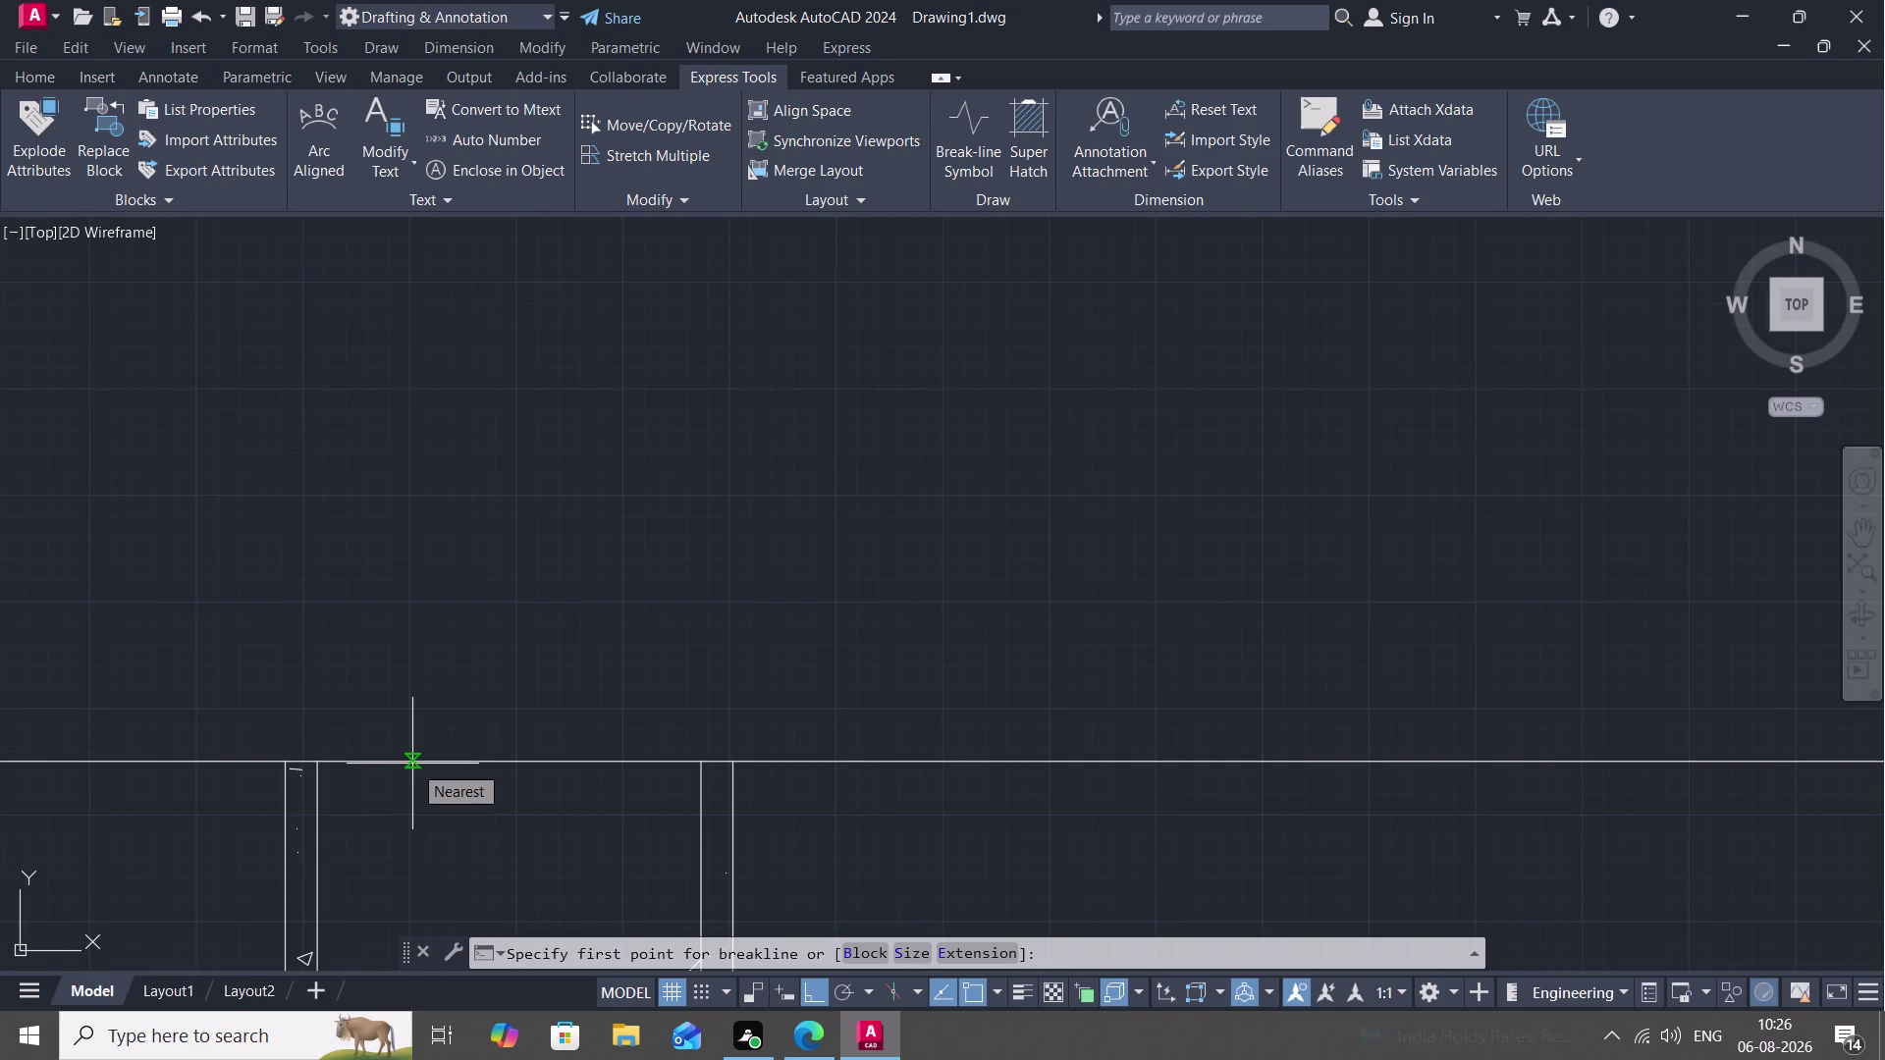
scroll(up, 3)
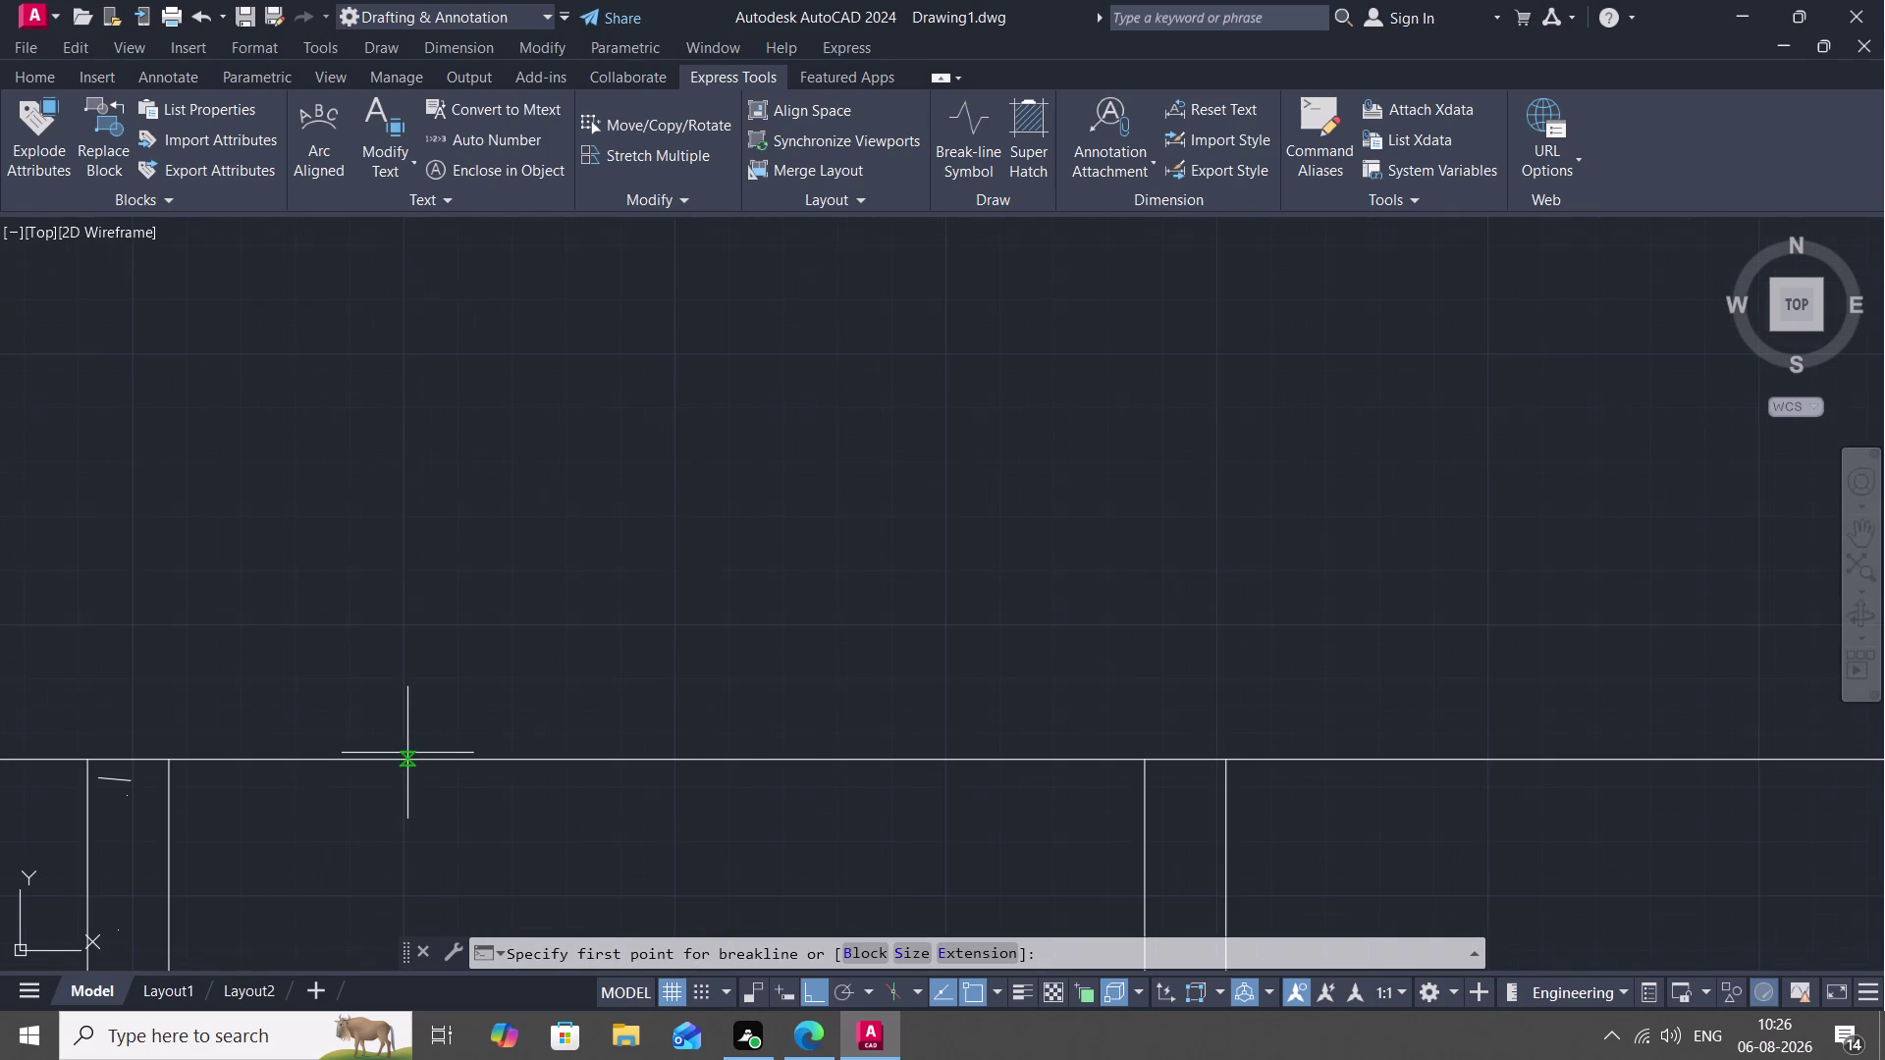
click(411, 760)
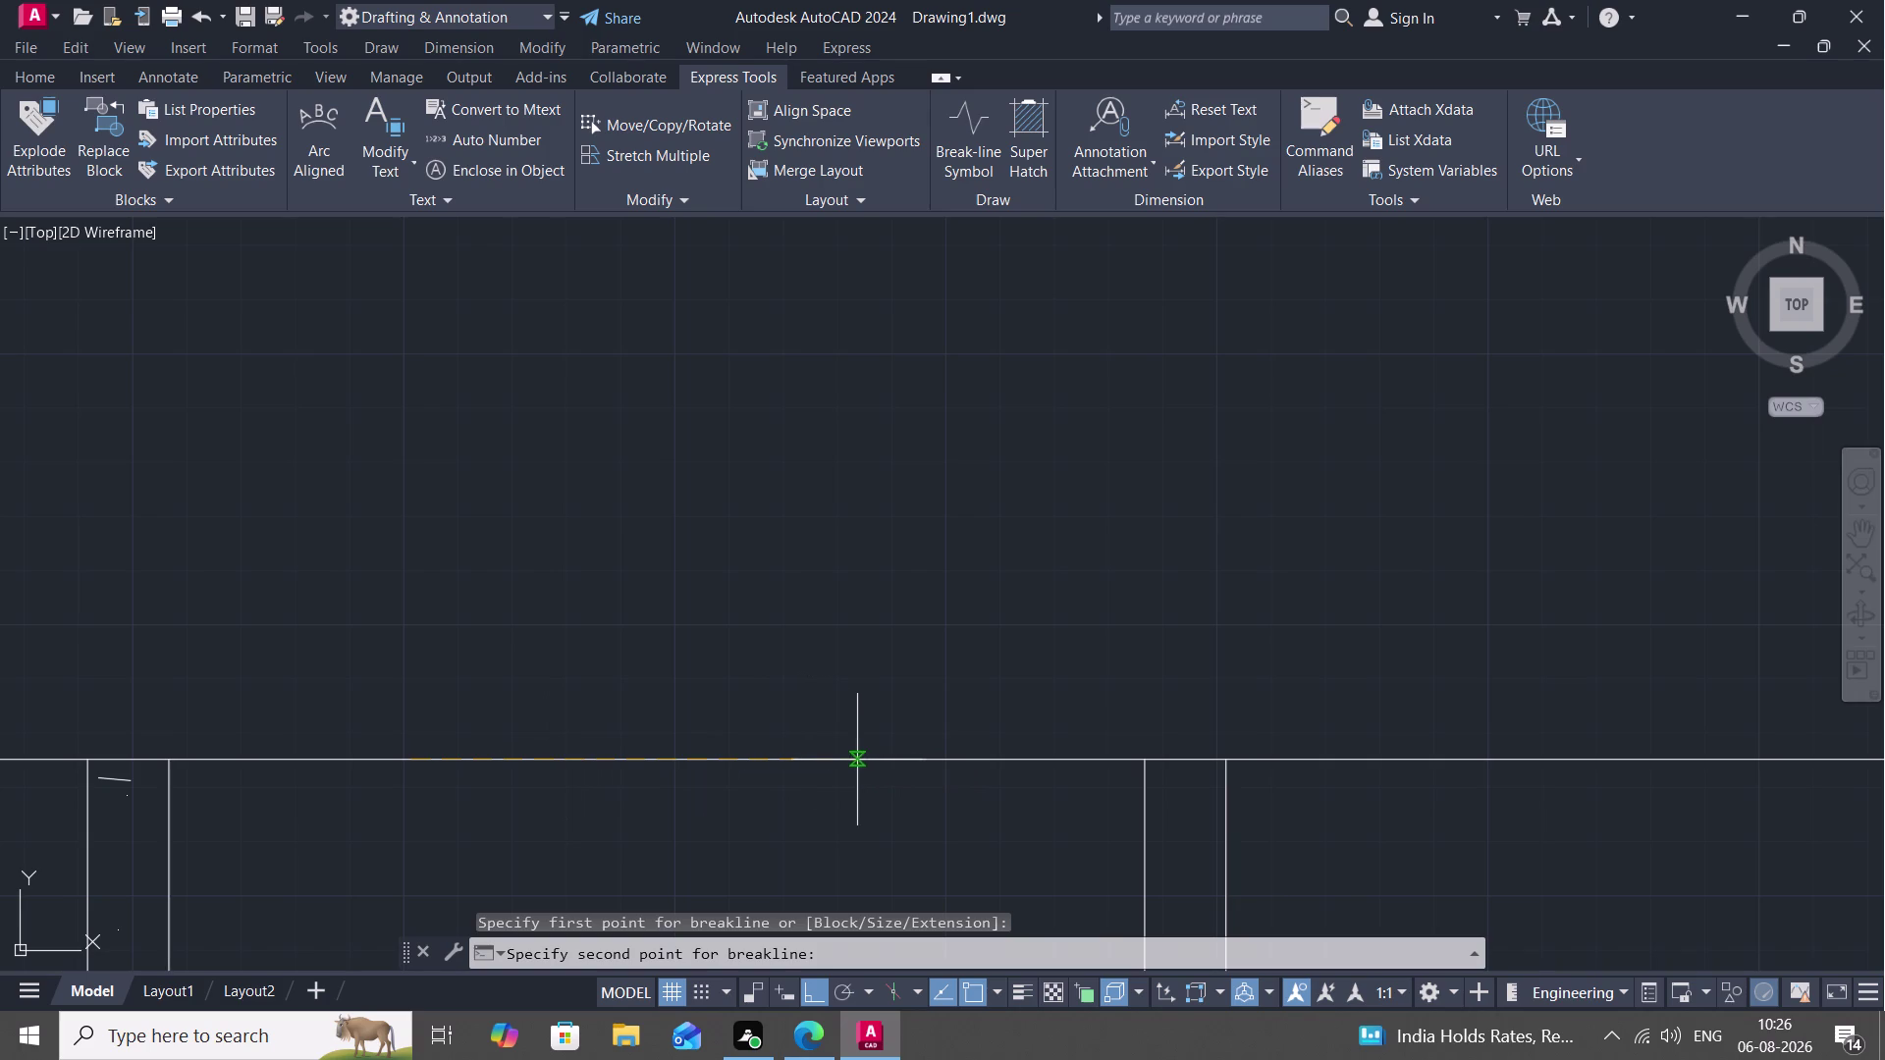
click(942, 761)
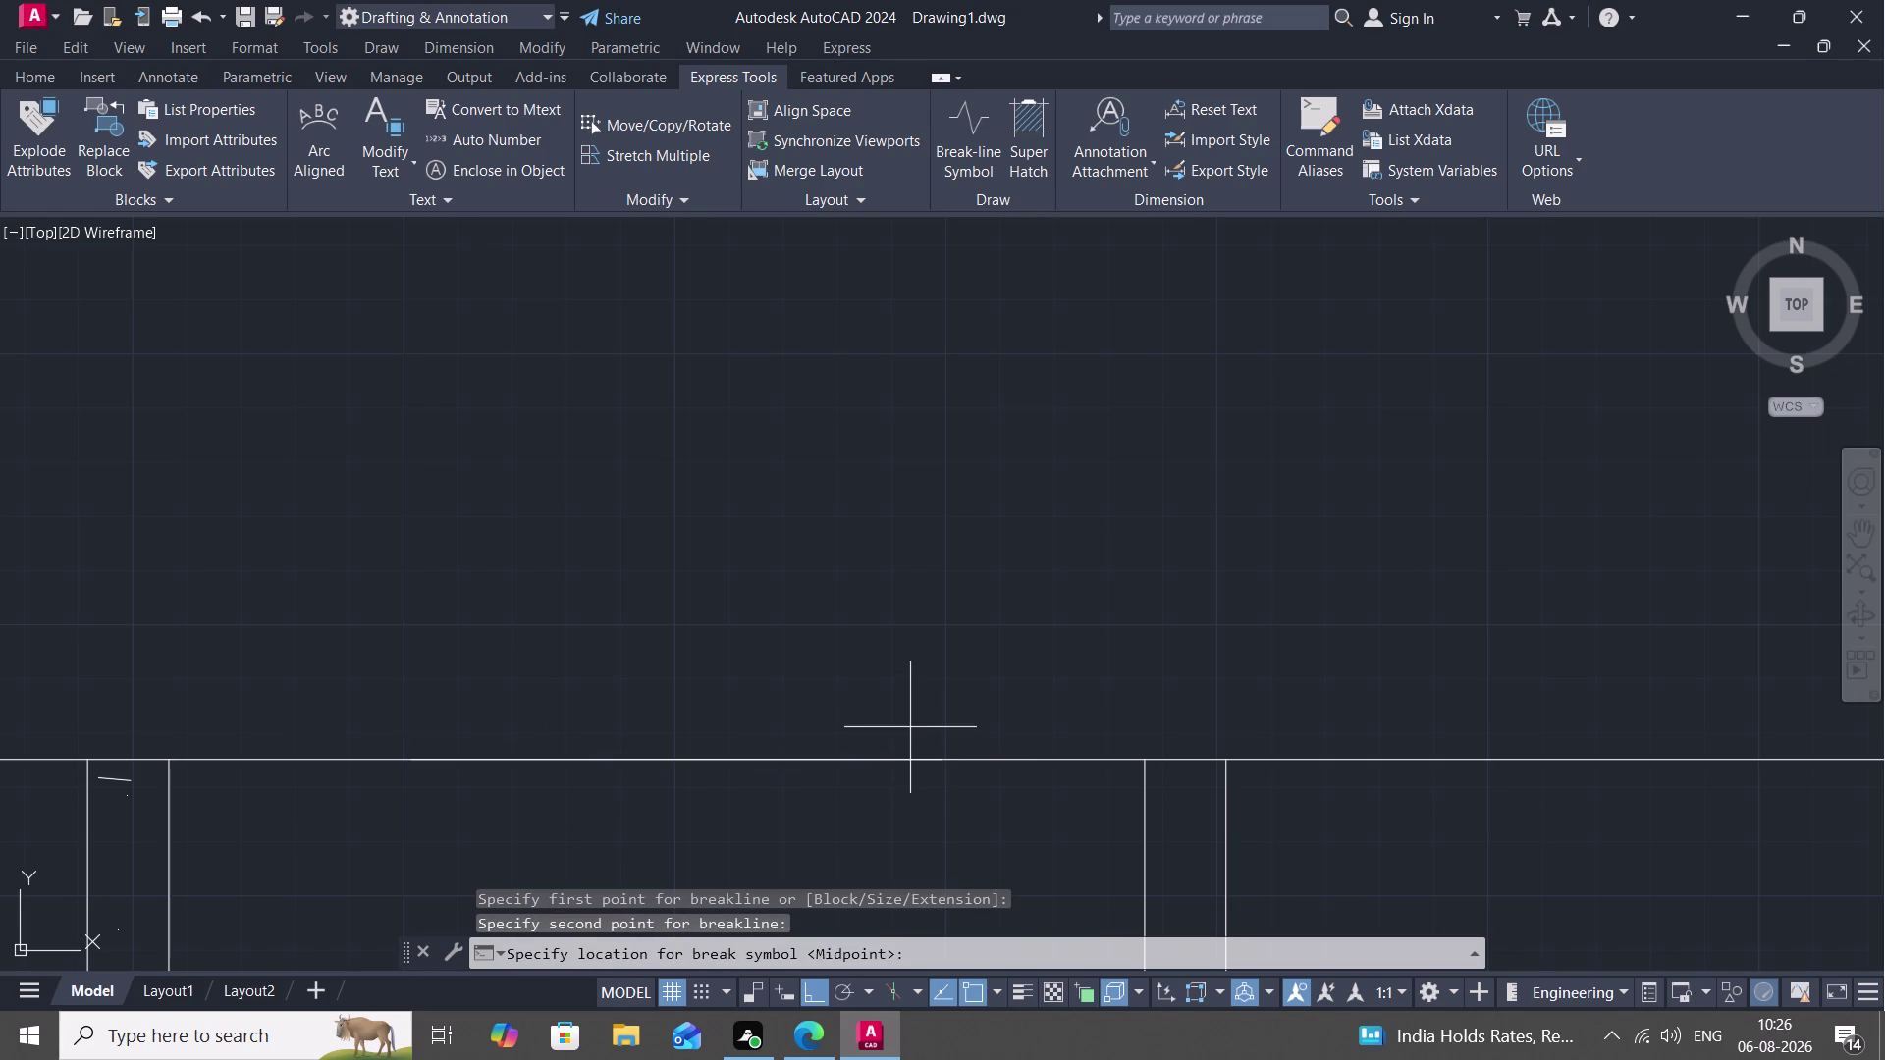
key(space)
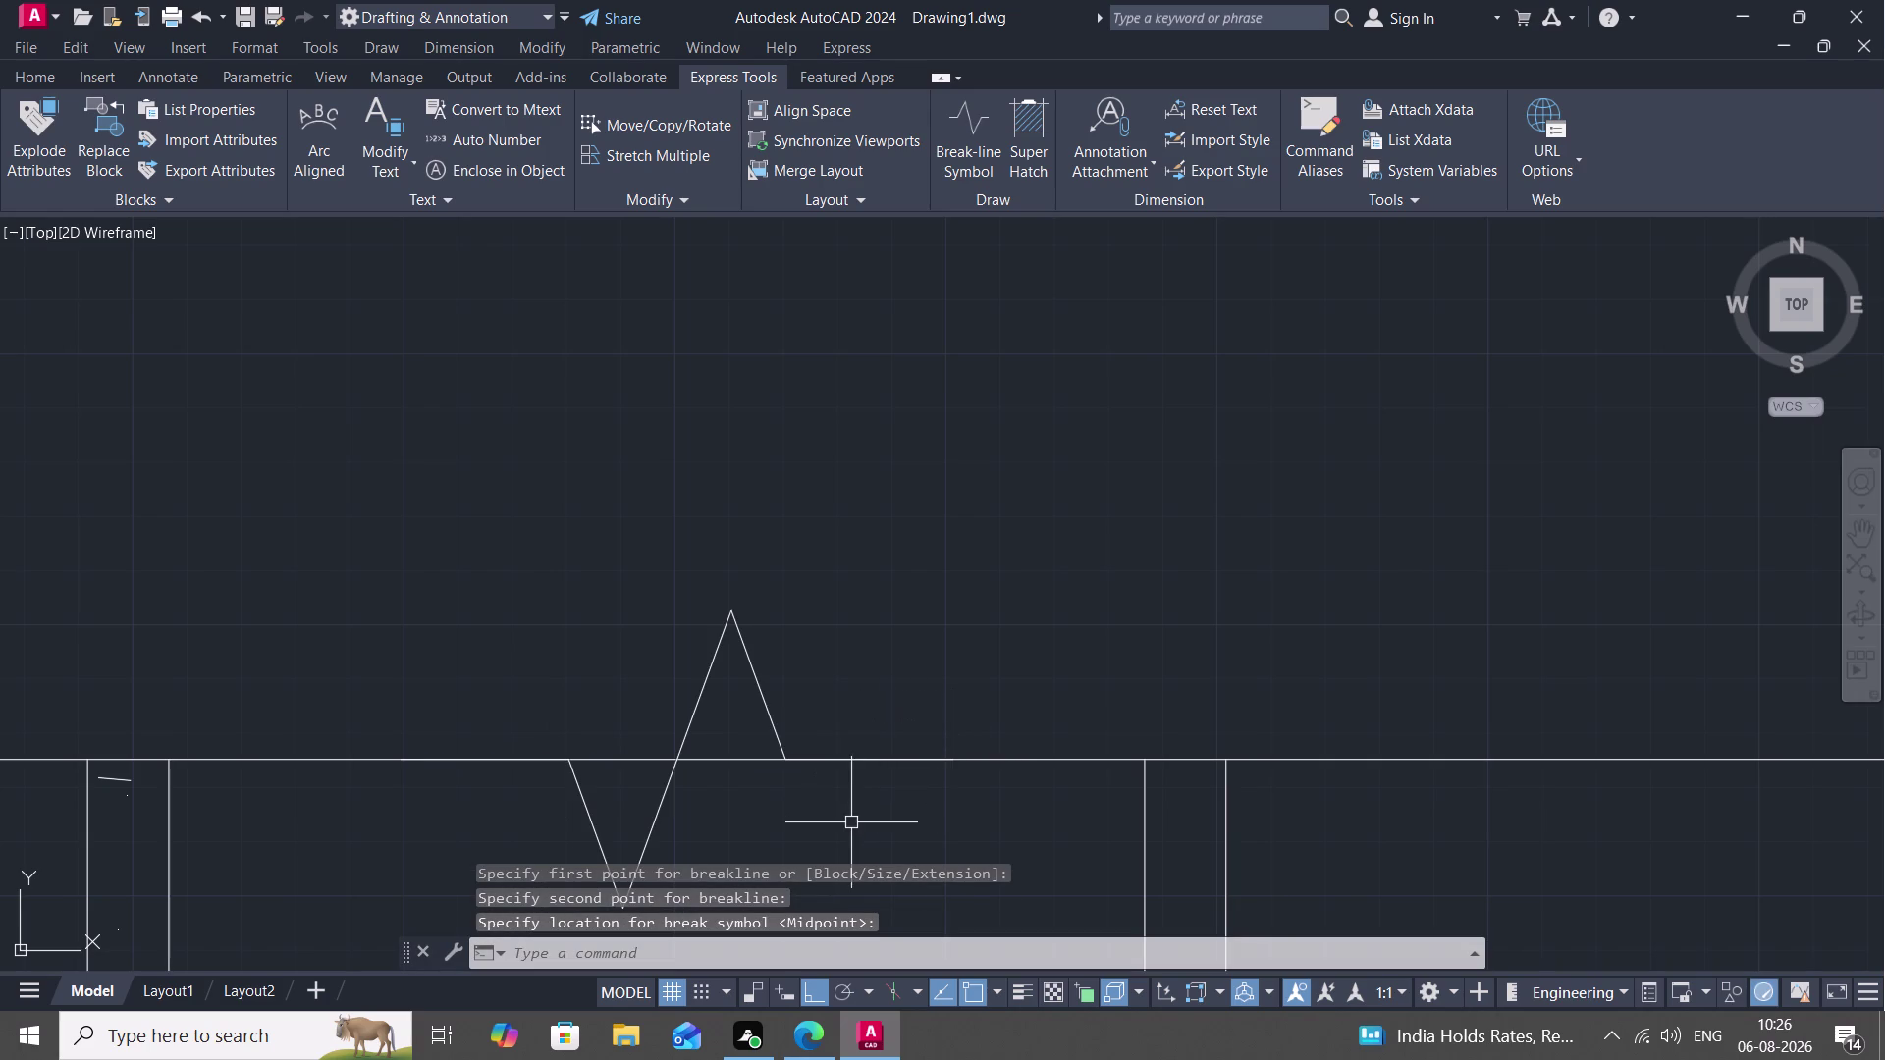
scroll(down, 3)
scroll(down, 3)
middle_drag(851, 823, 842, 550)
scroll(down, 3)
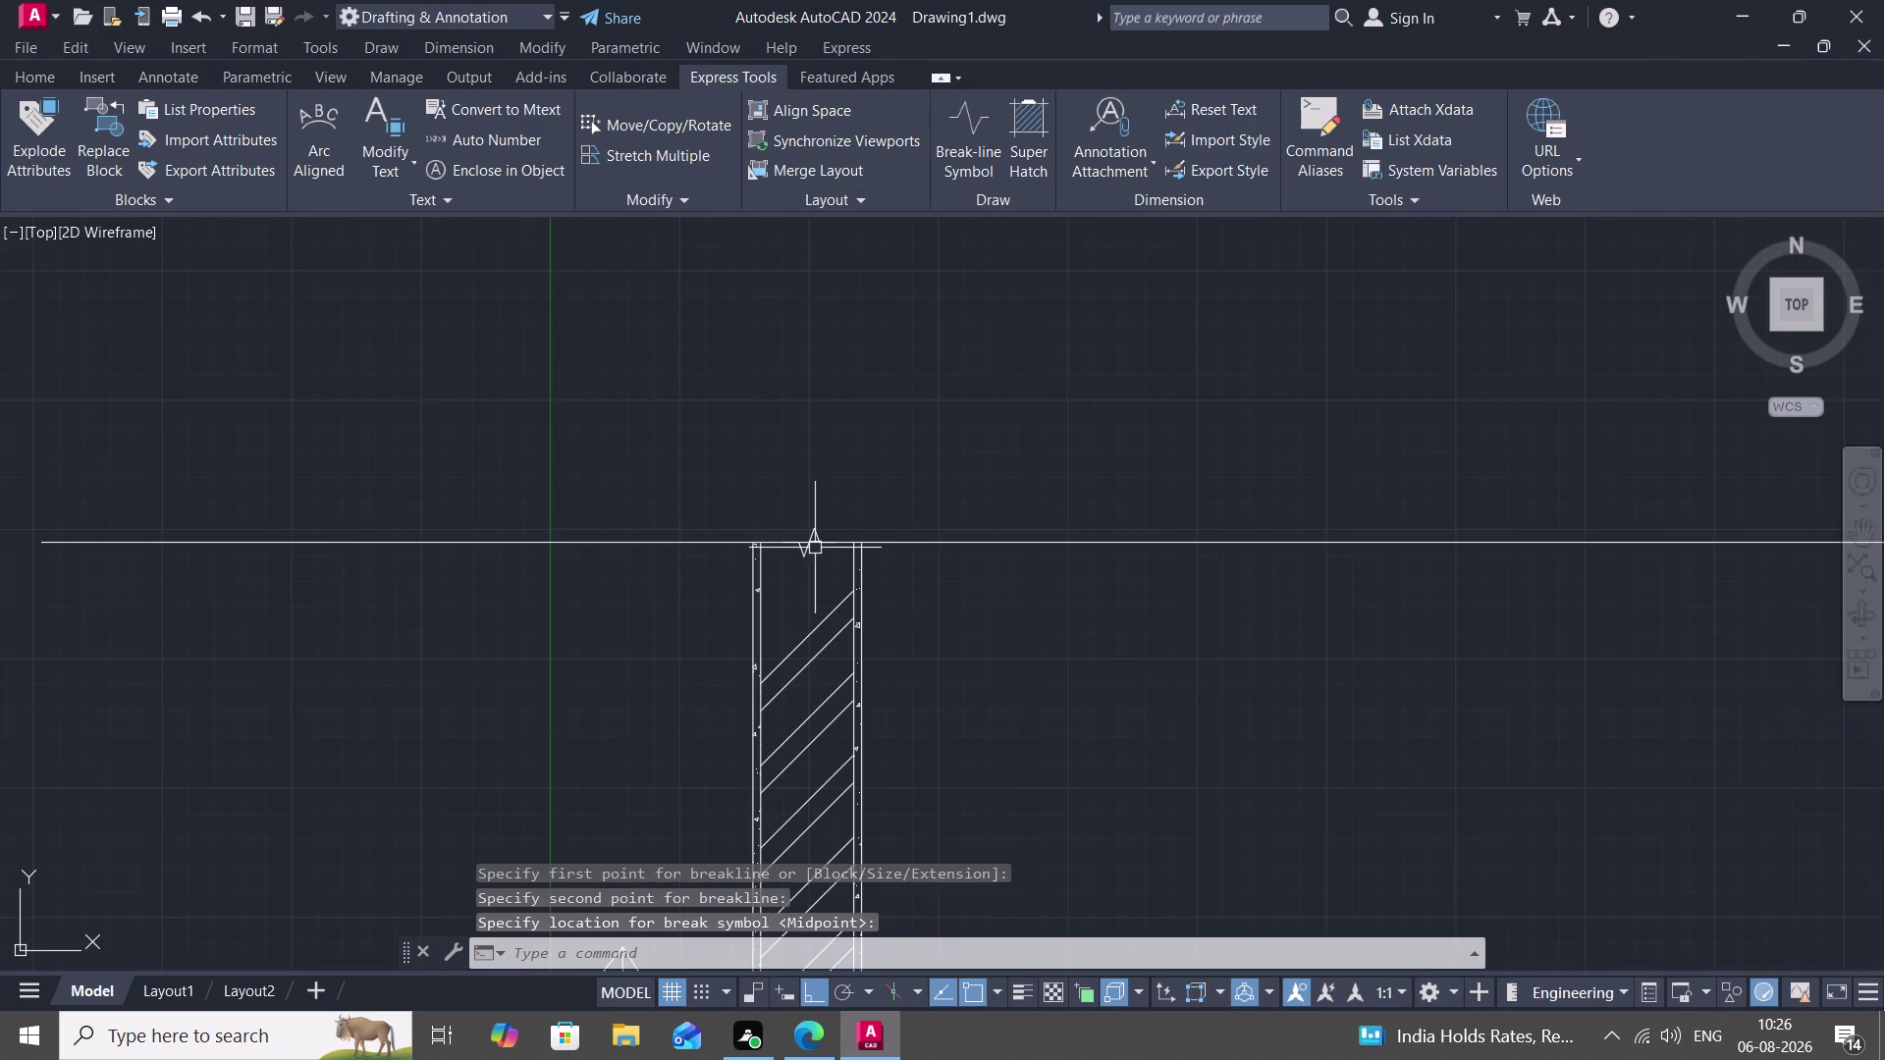
Draw a short vertical line at the left end of the lower hatched wall.
scroll(down, 3)
middle_drag(796, 610, 834, 380)
middle_drag(621, 902, 732, 614)
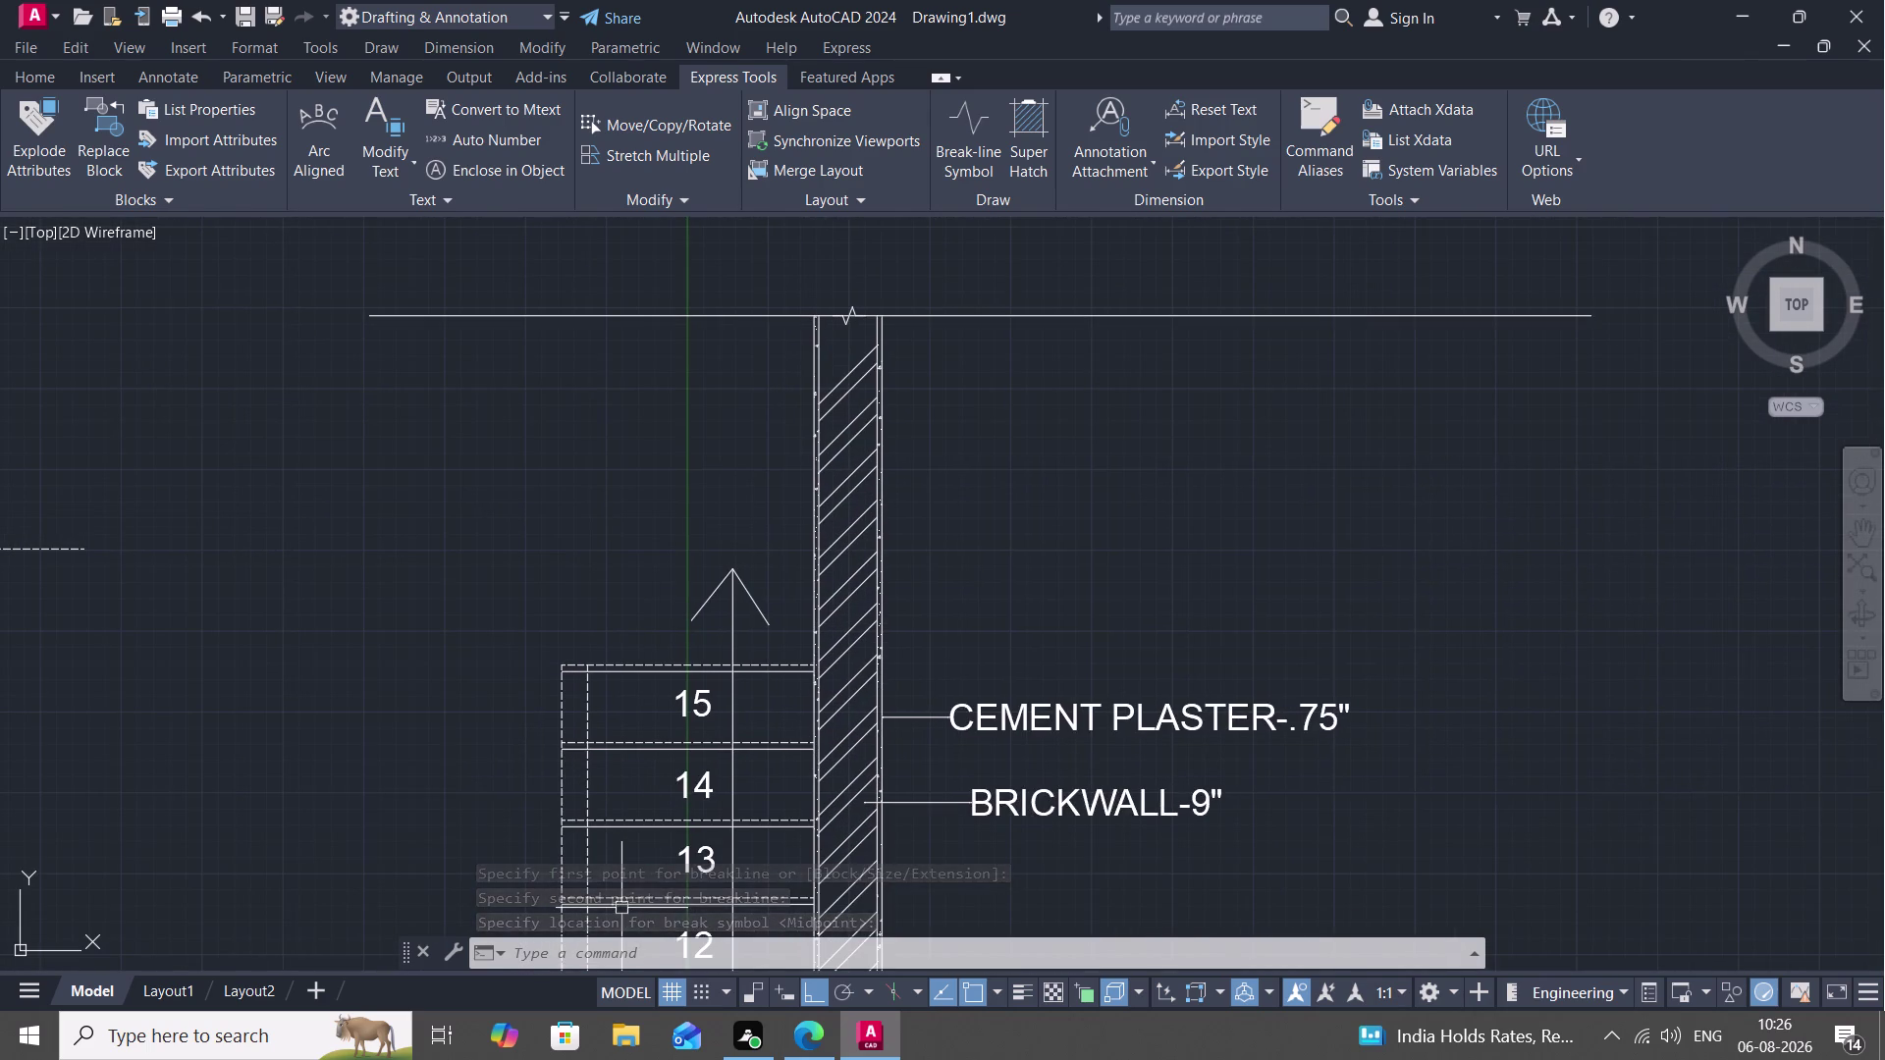
middle_drag(731, 615, 731, 611)
scroll(down, 3)
middle_drag(679, 553, 917, 362)
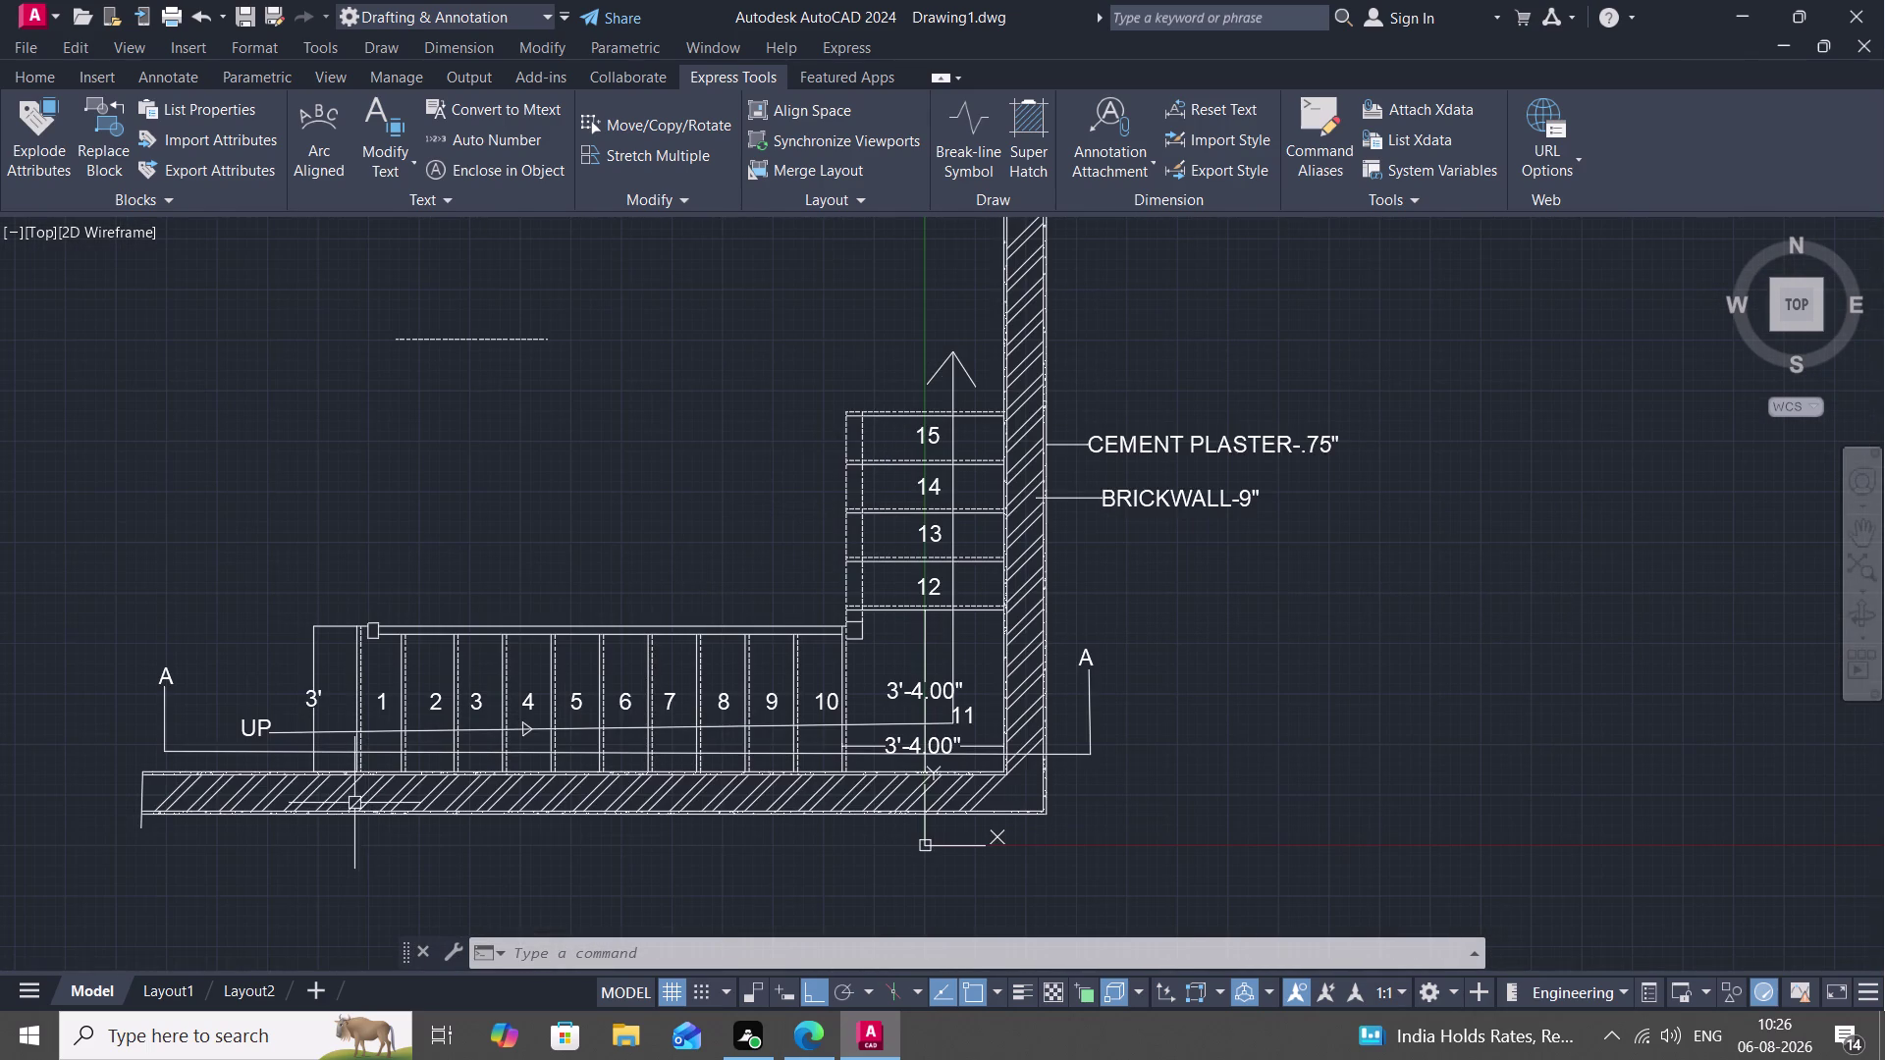
middle_drag(353, 801, 874, 665)
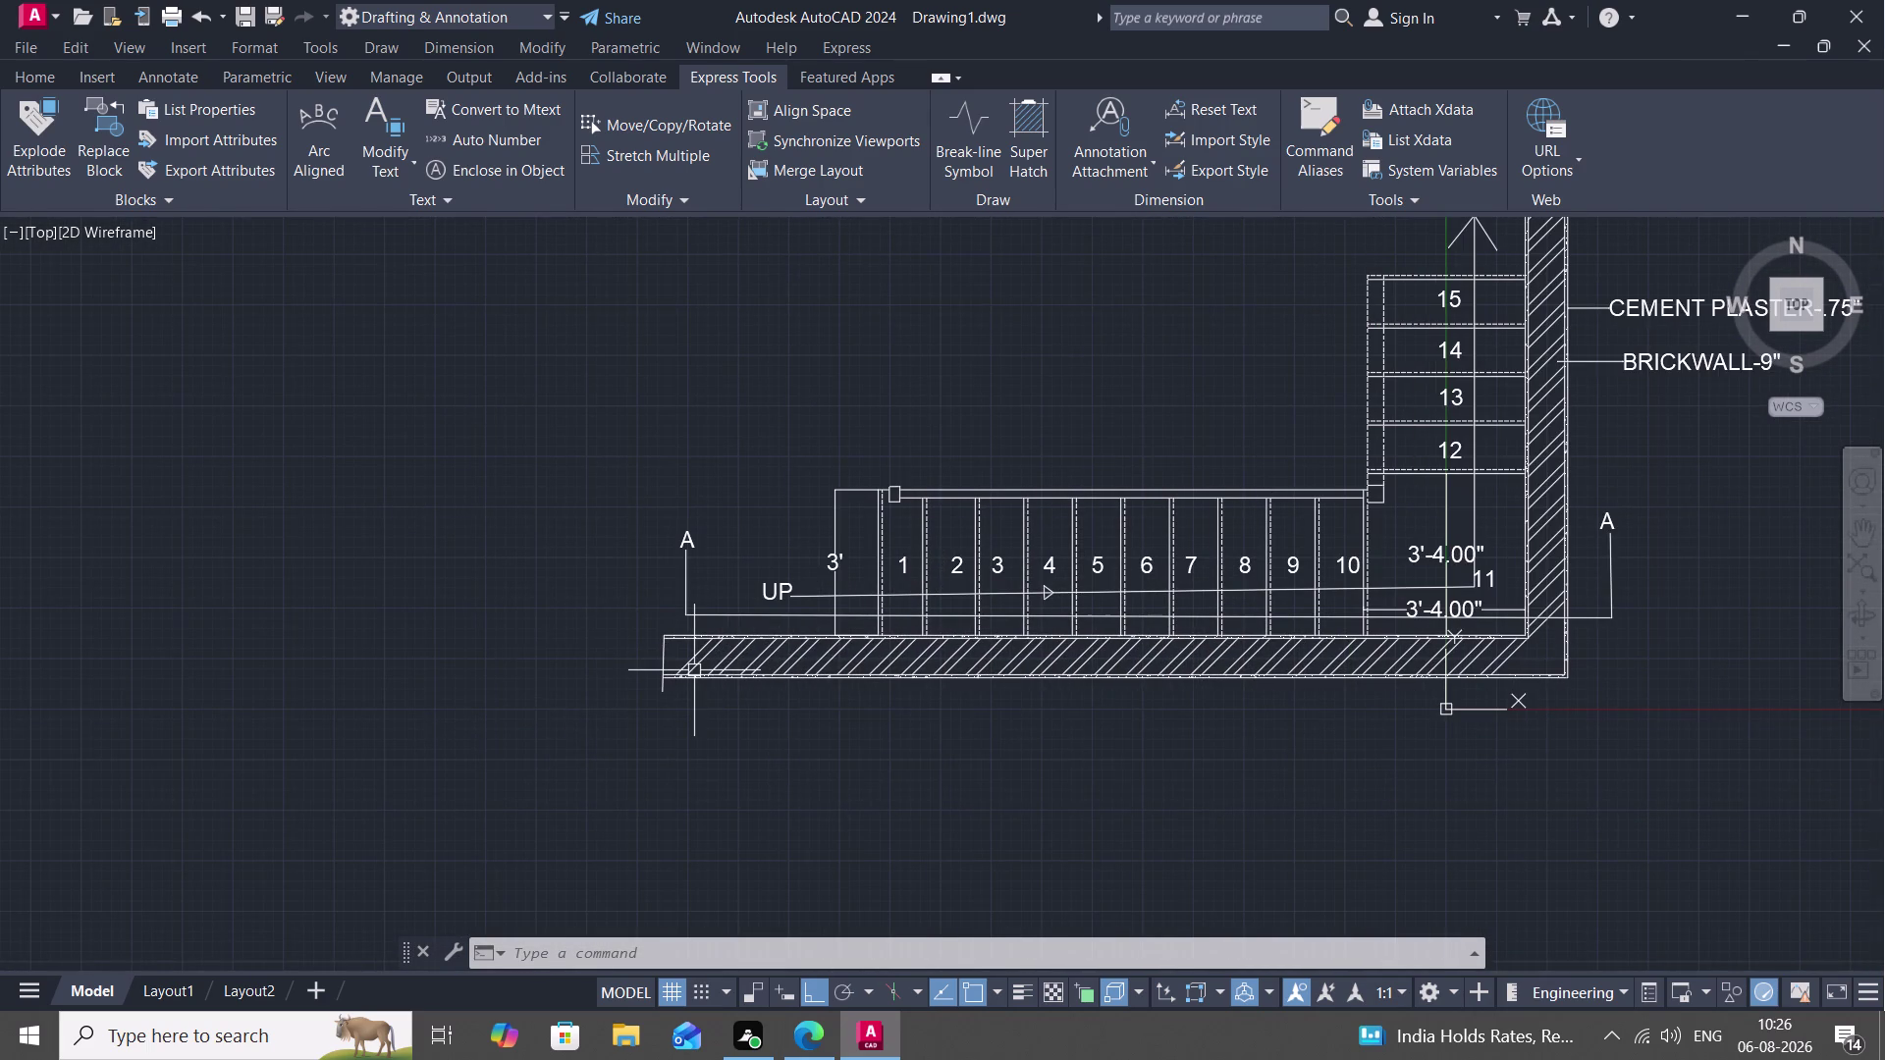
text(EX)
key(Escape)
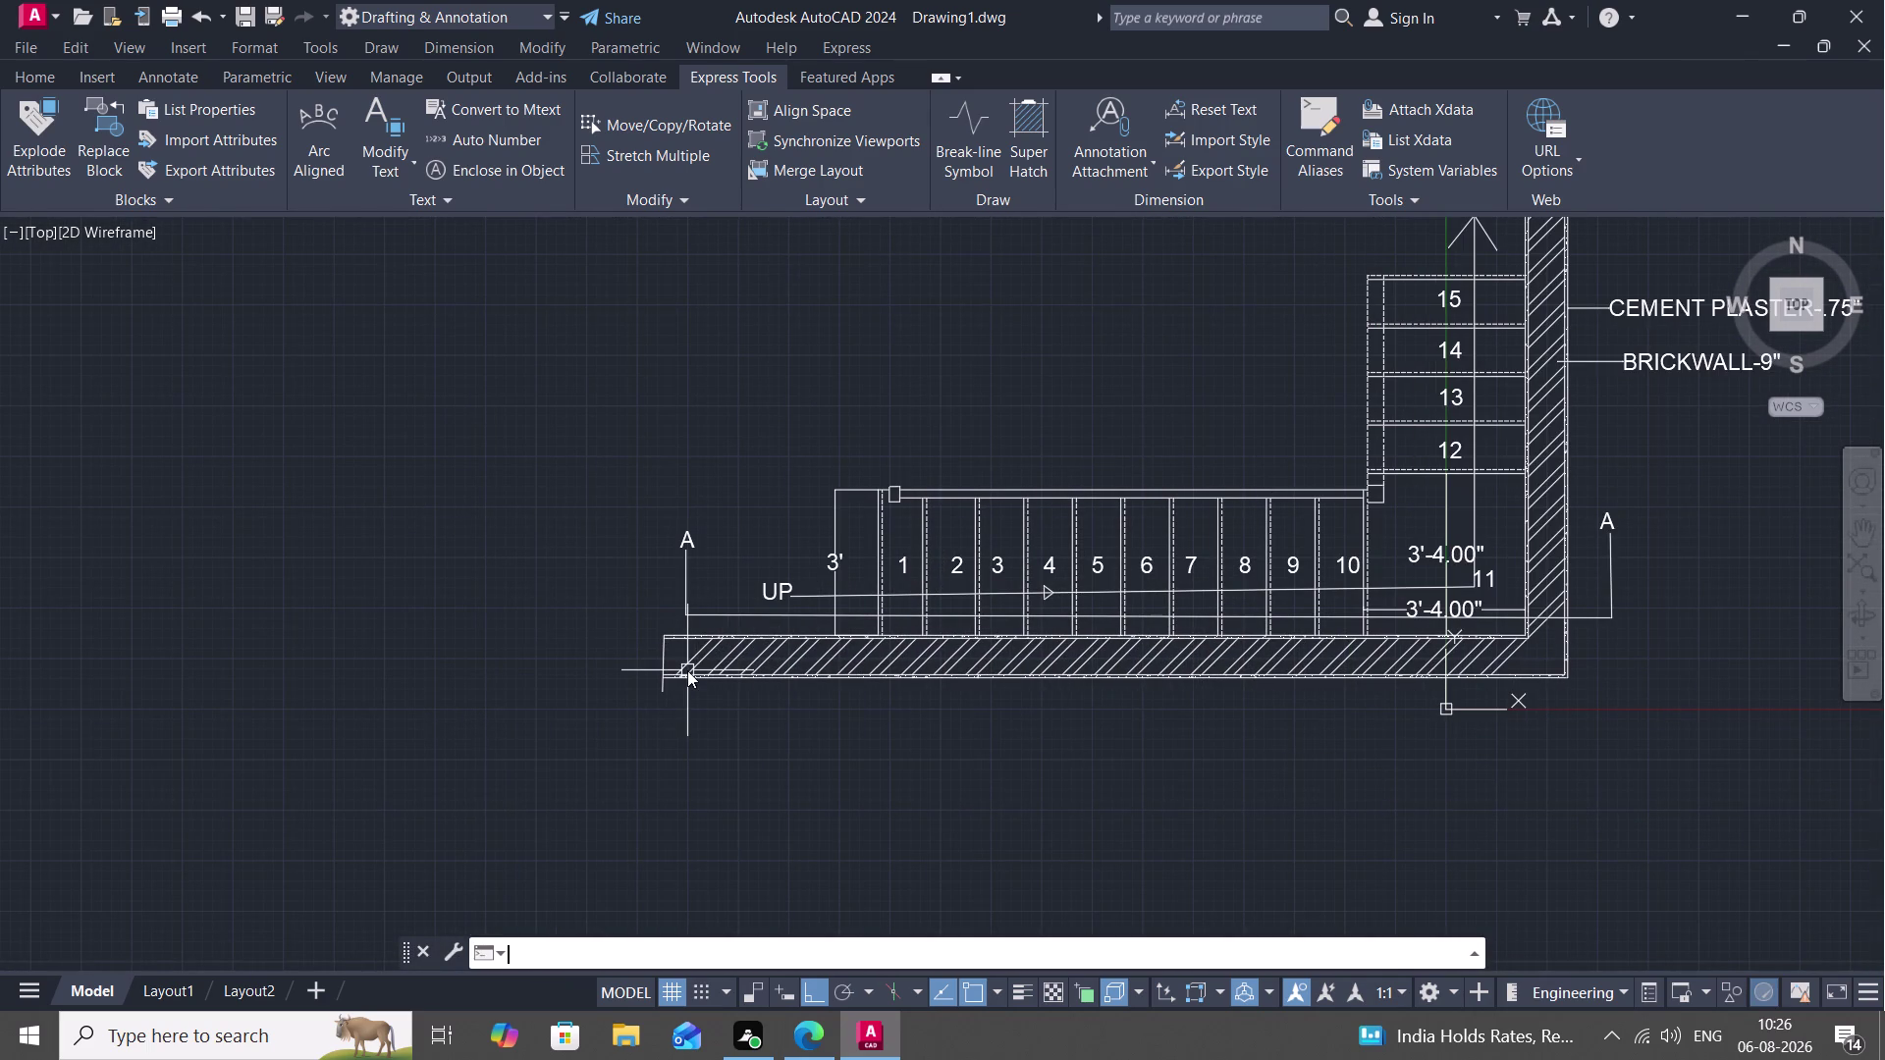
key(l)
key(space)
scroll(up, 3)
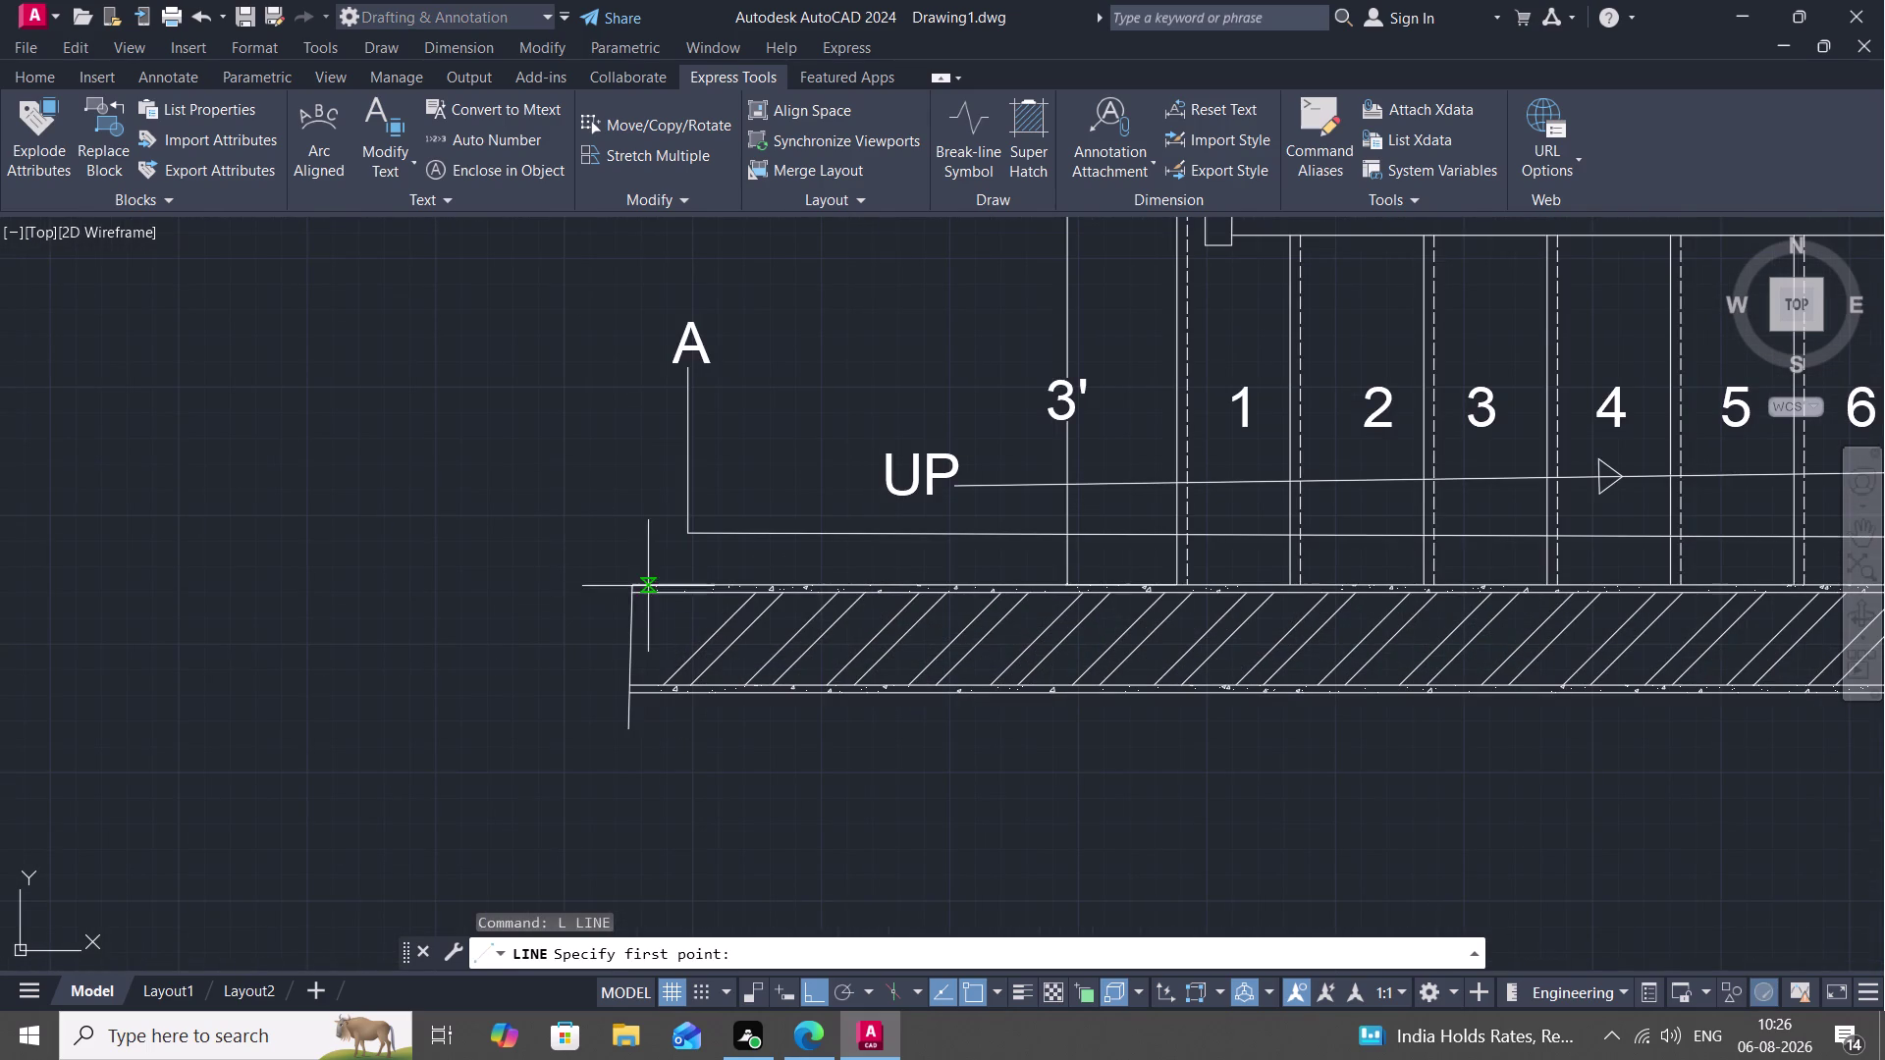
click(637, 592)
click(635, 560)
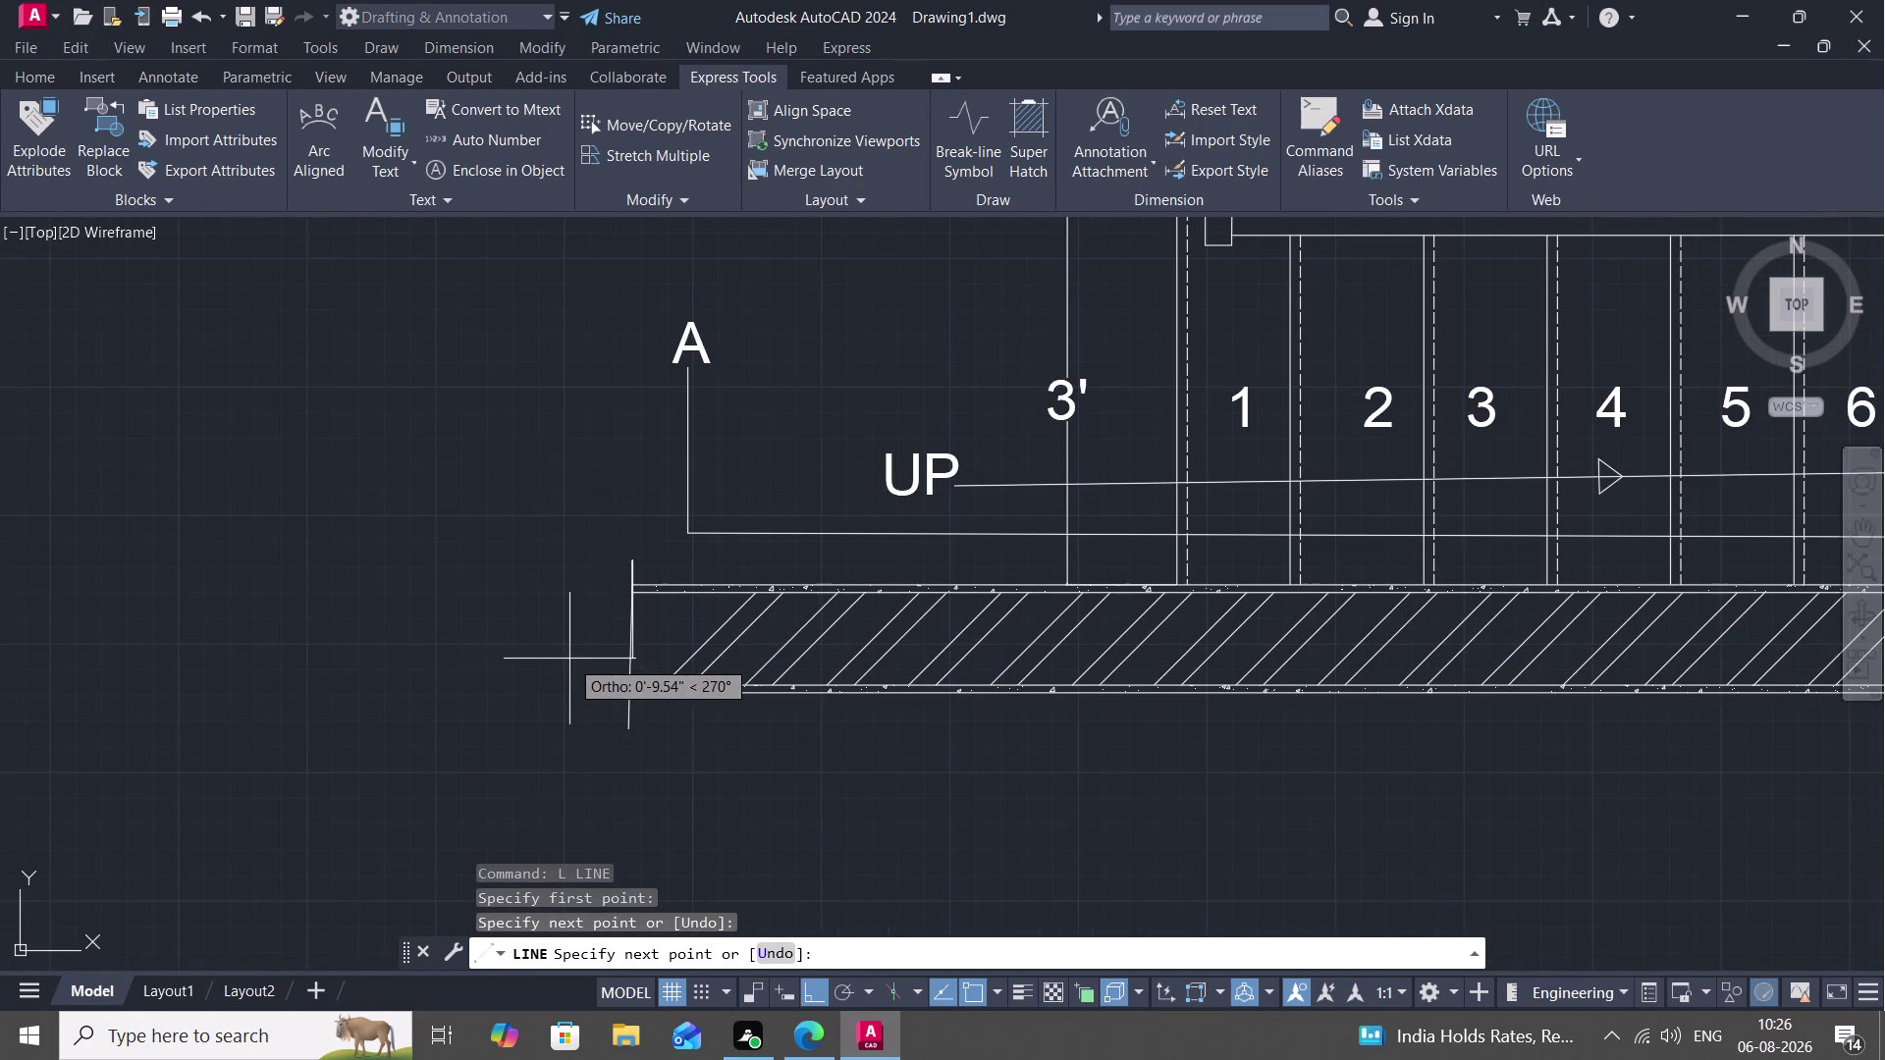
key(Escape)
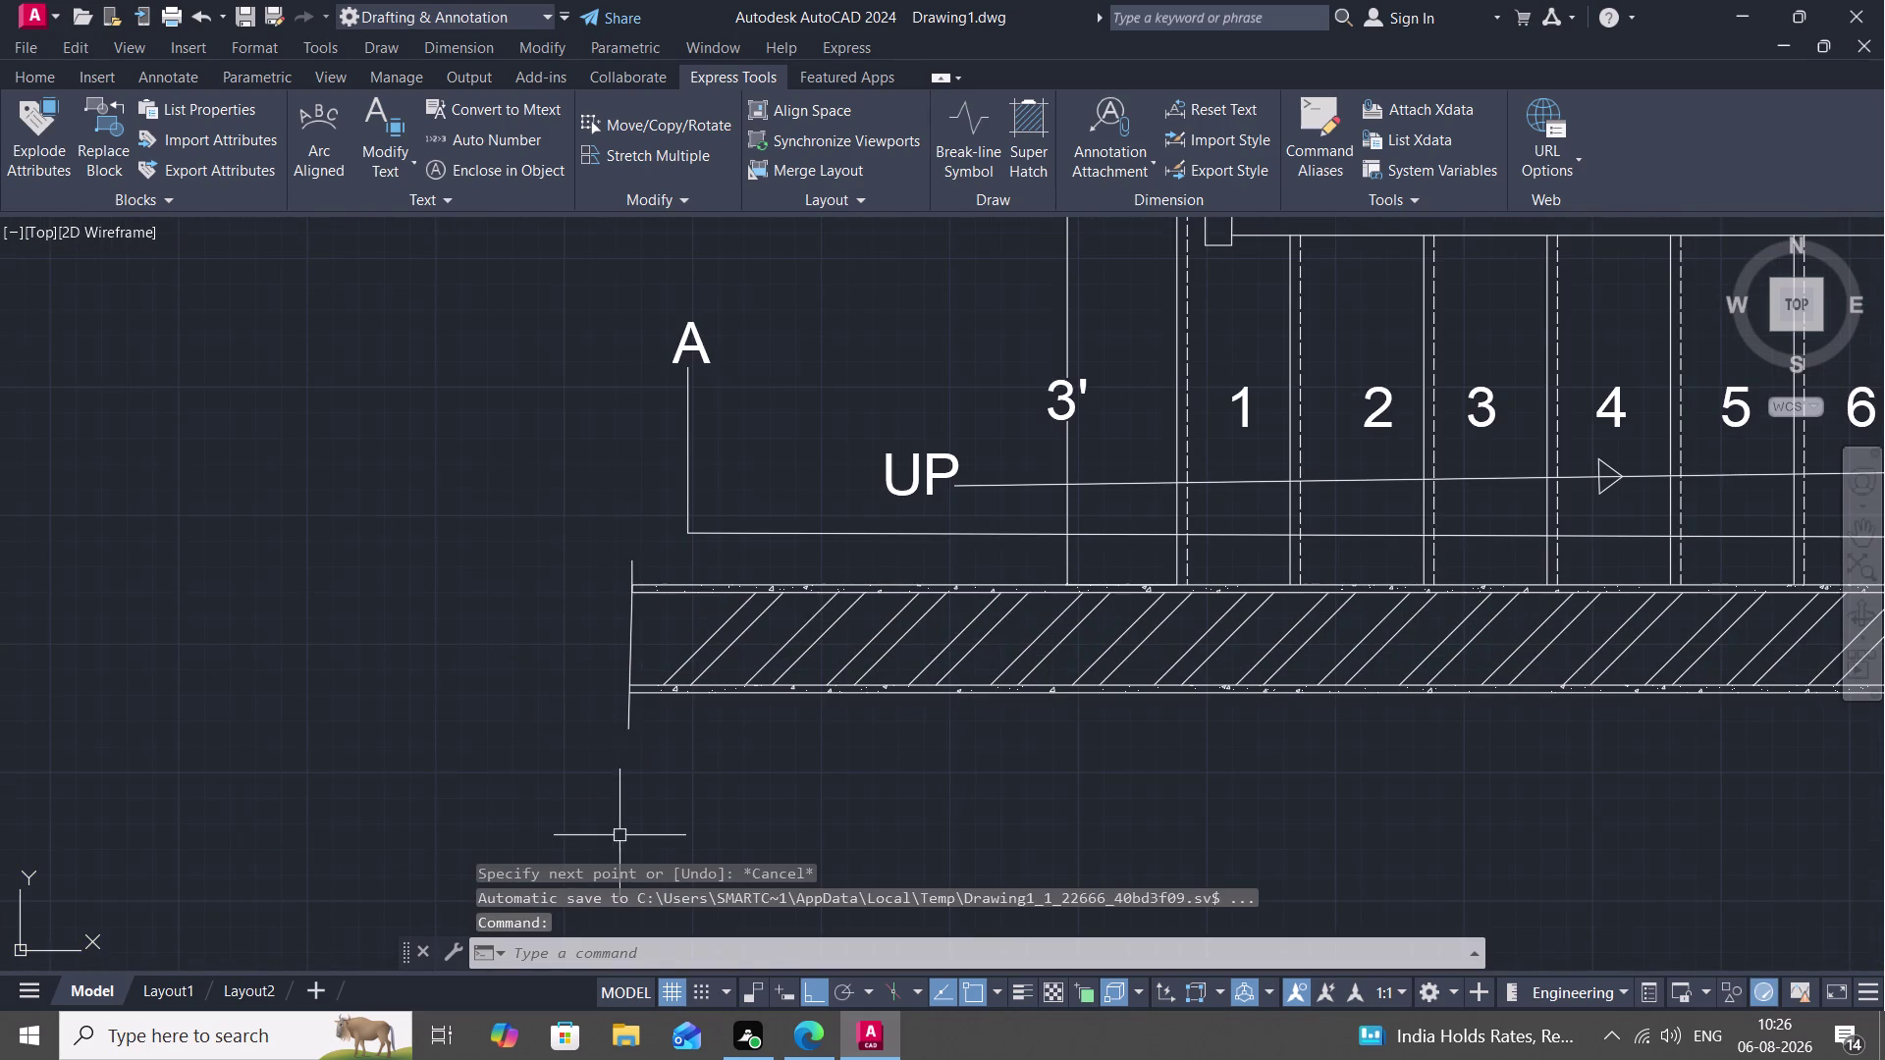
Add a break-line symbol across that new vertical line.
click(960, 129)
scroll(up, 3)
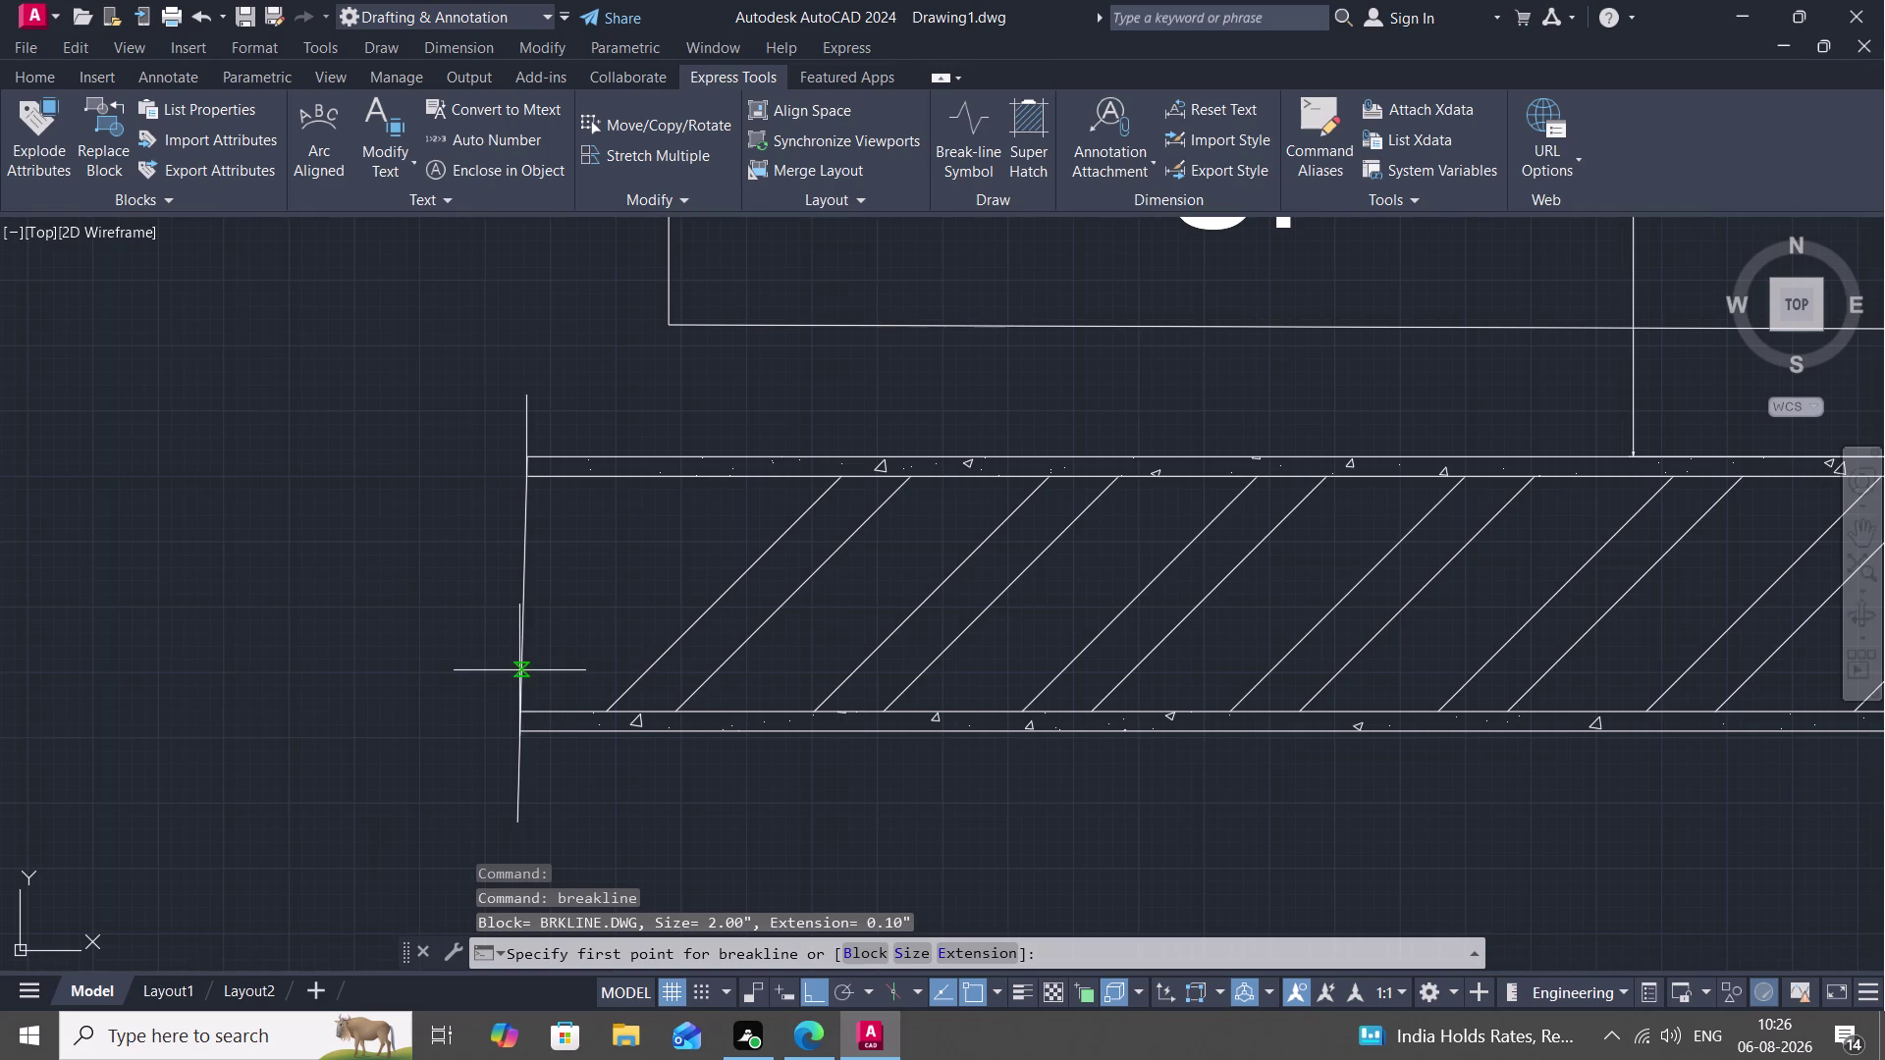
click(519, 670)
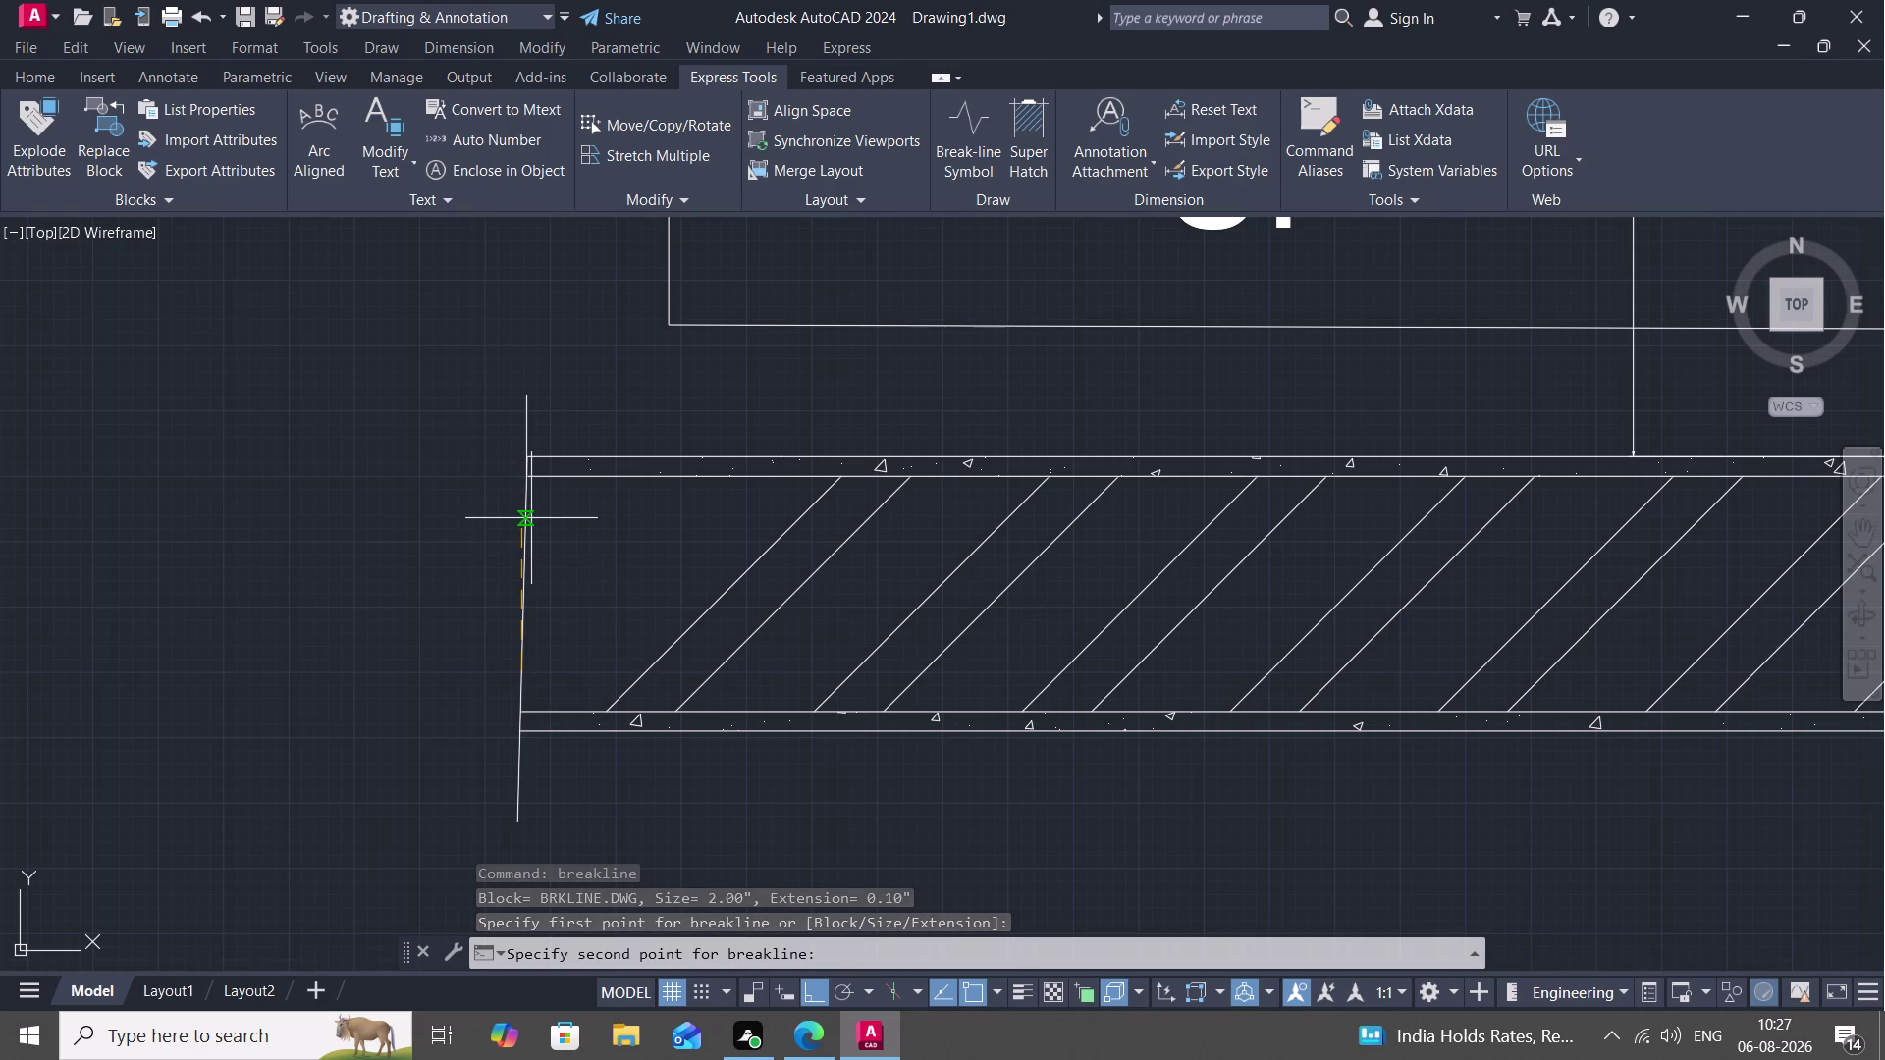
click(527, 516)
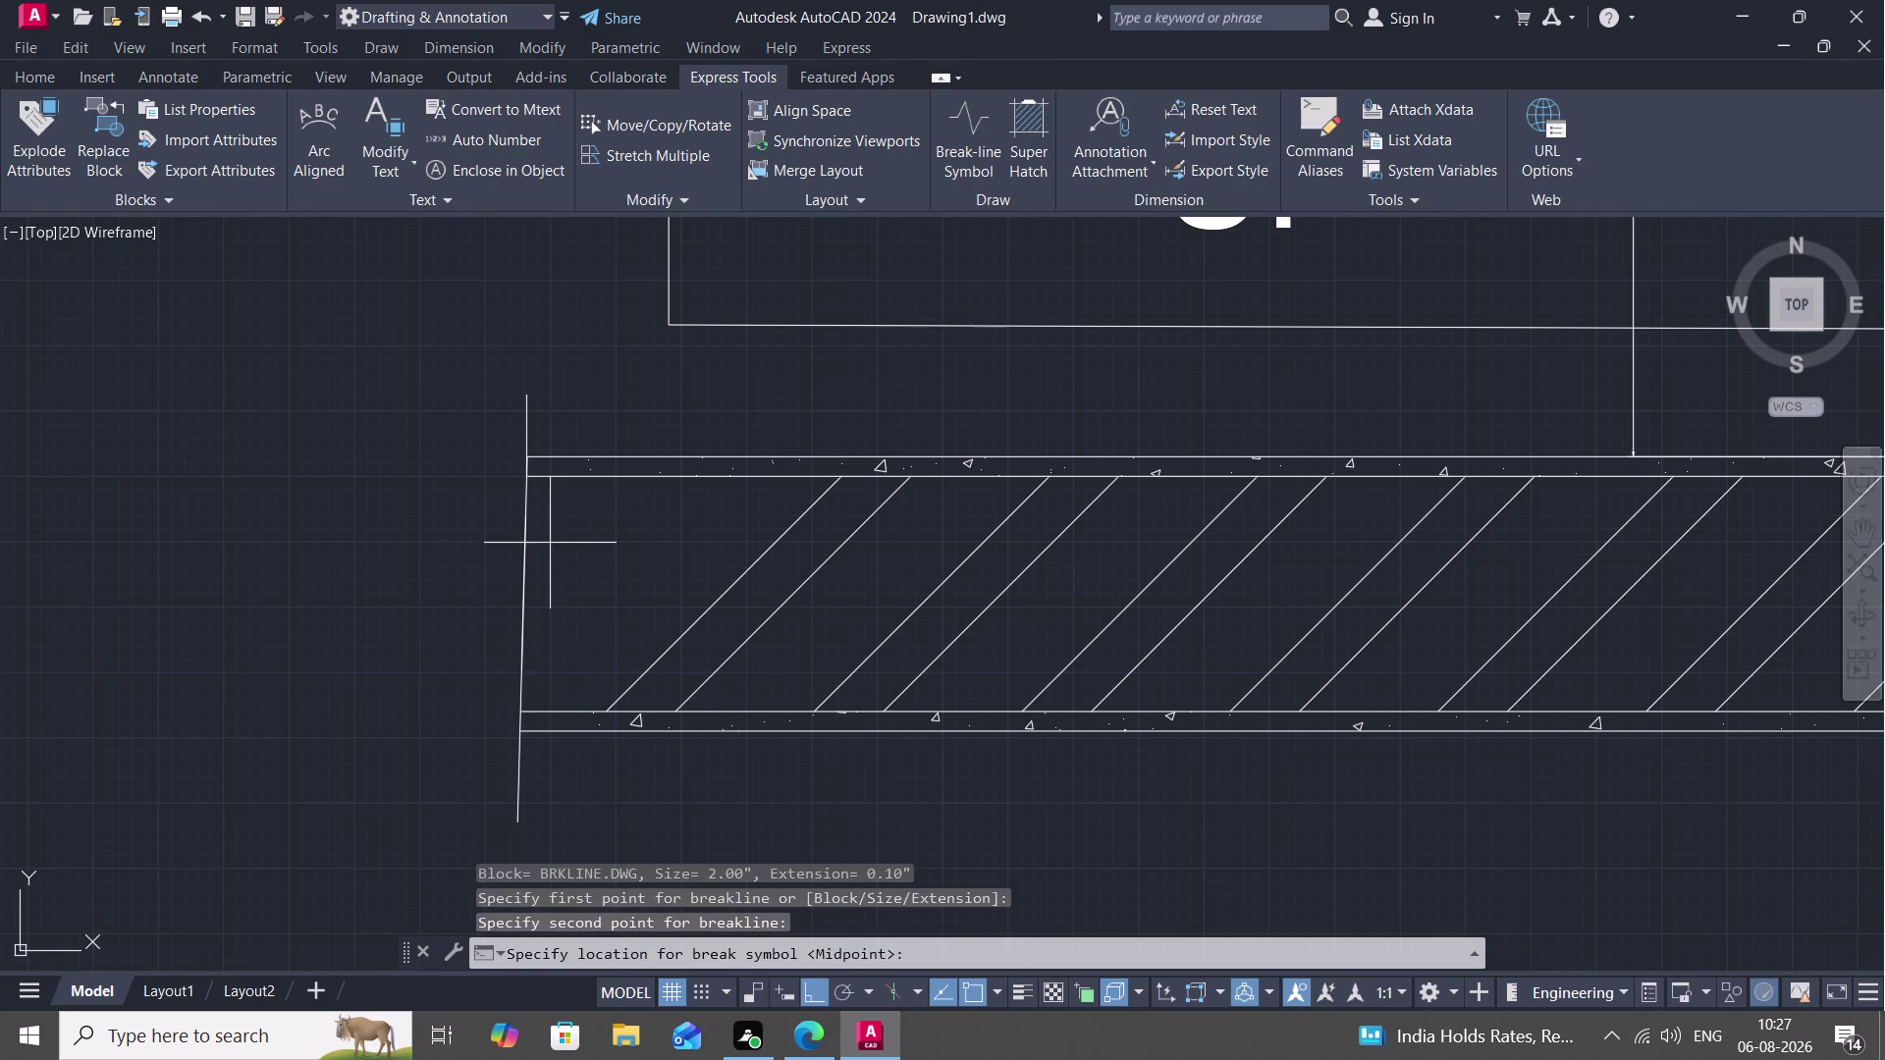
key(space)
key(Escape)
scroll(down, 3)
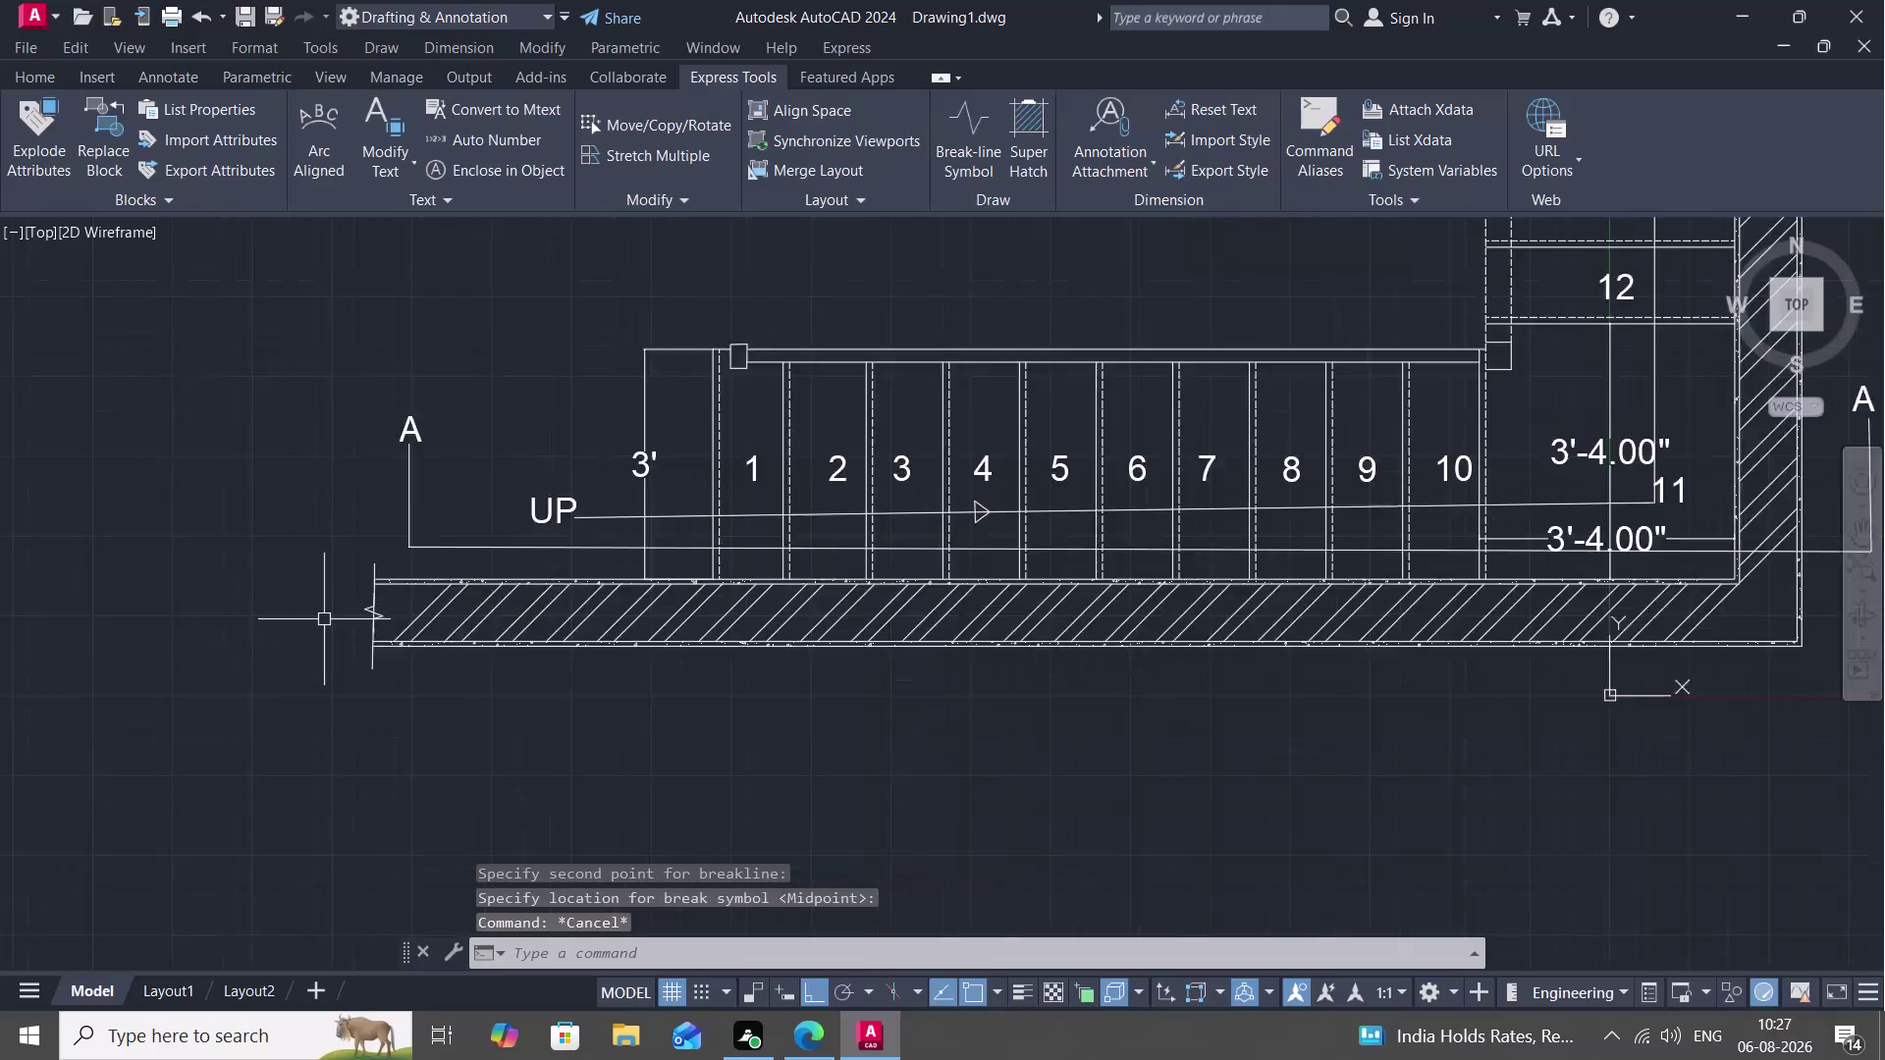
scroll(down, 3)
scroll(down, 3)
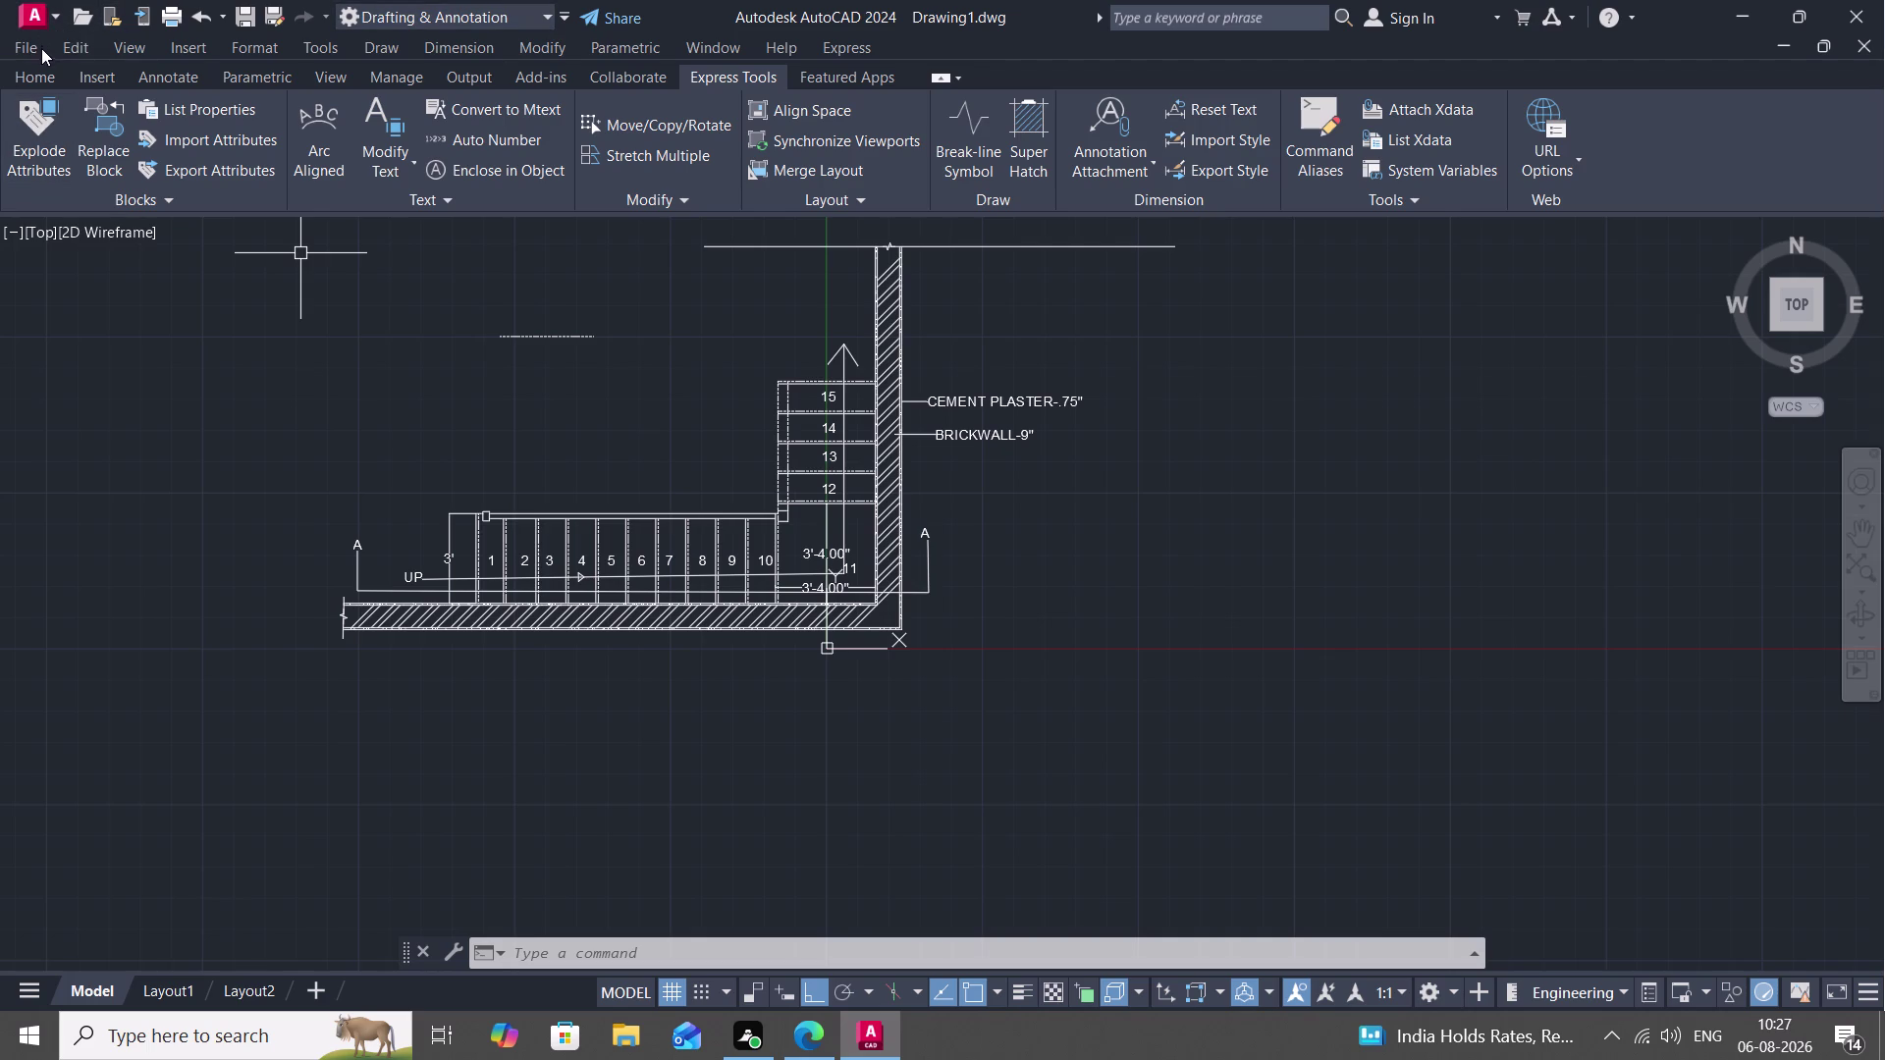
Chain 11.74" and 1.34" dimensions beside the UP label left of tread 1.
click(43, 75)
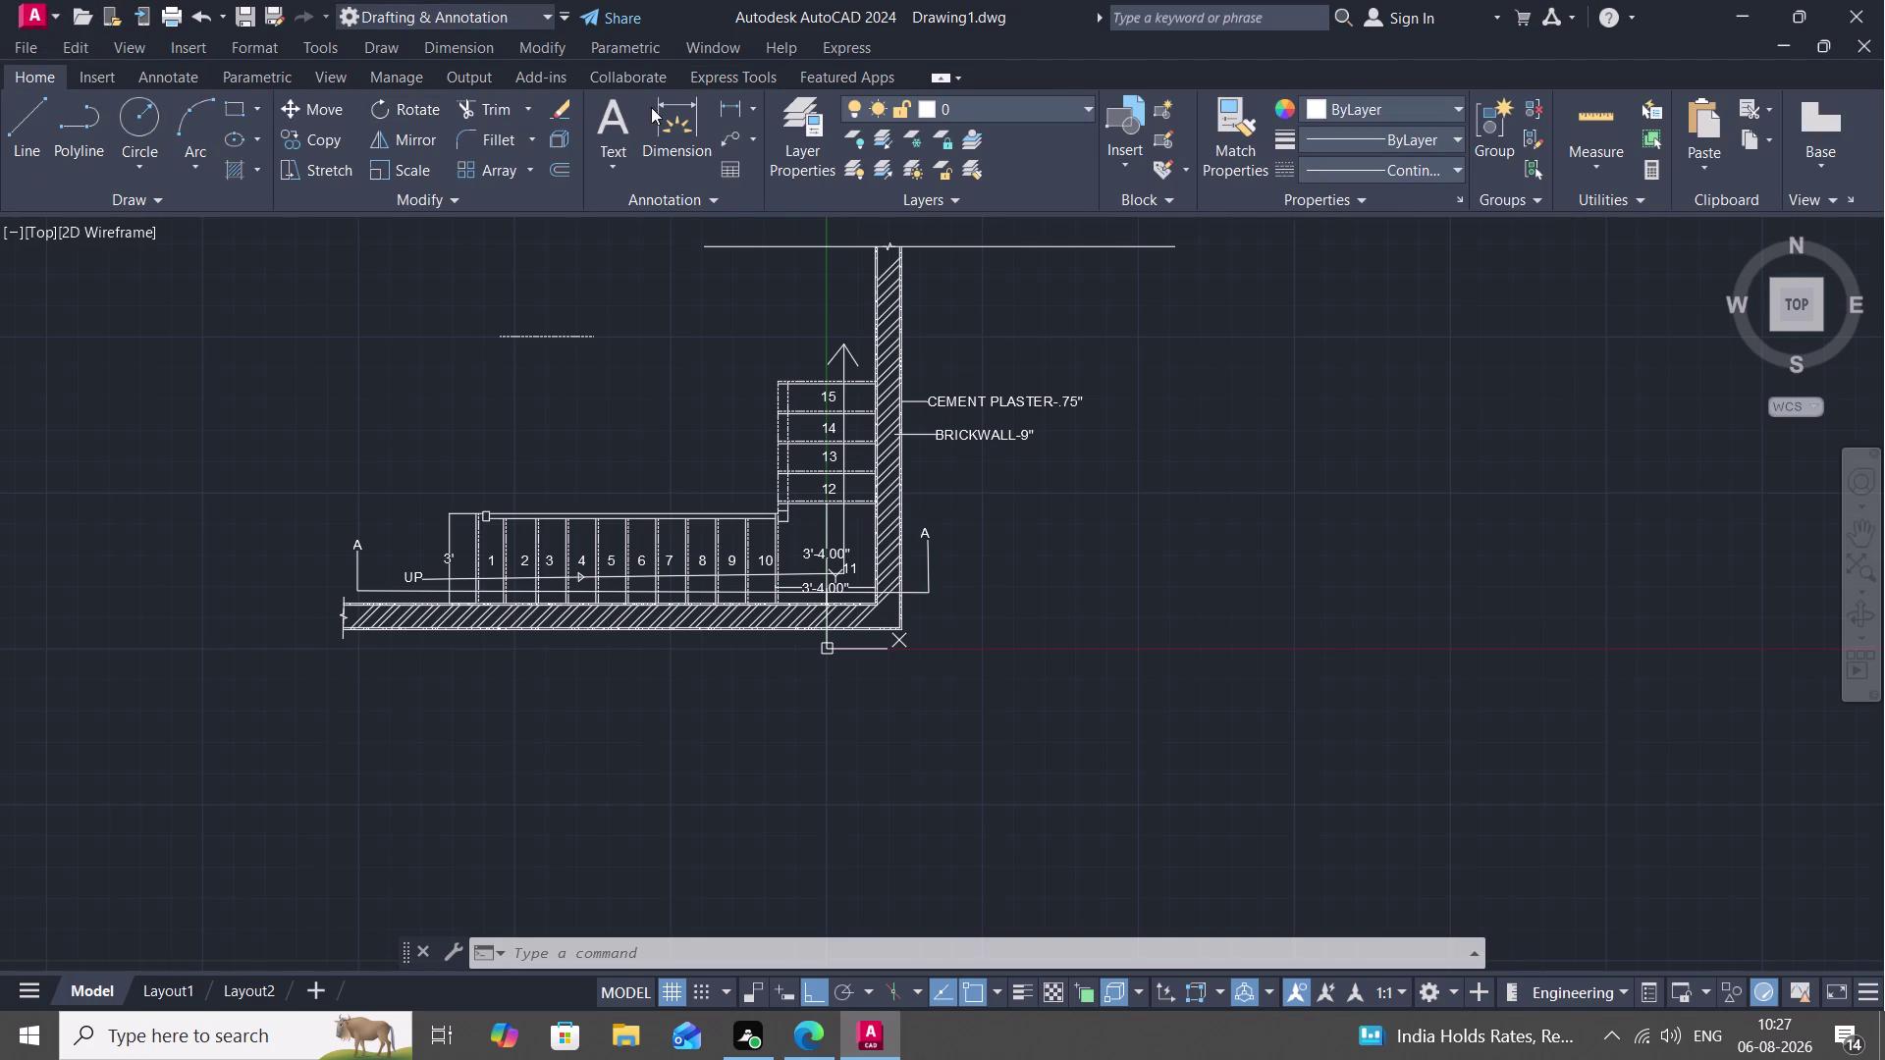
click(741, 110)
scroll(up, 3)
scroll(up, 3)
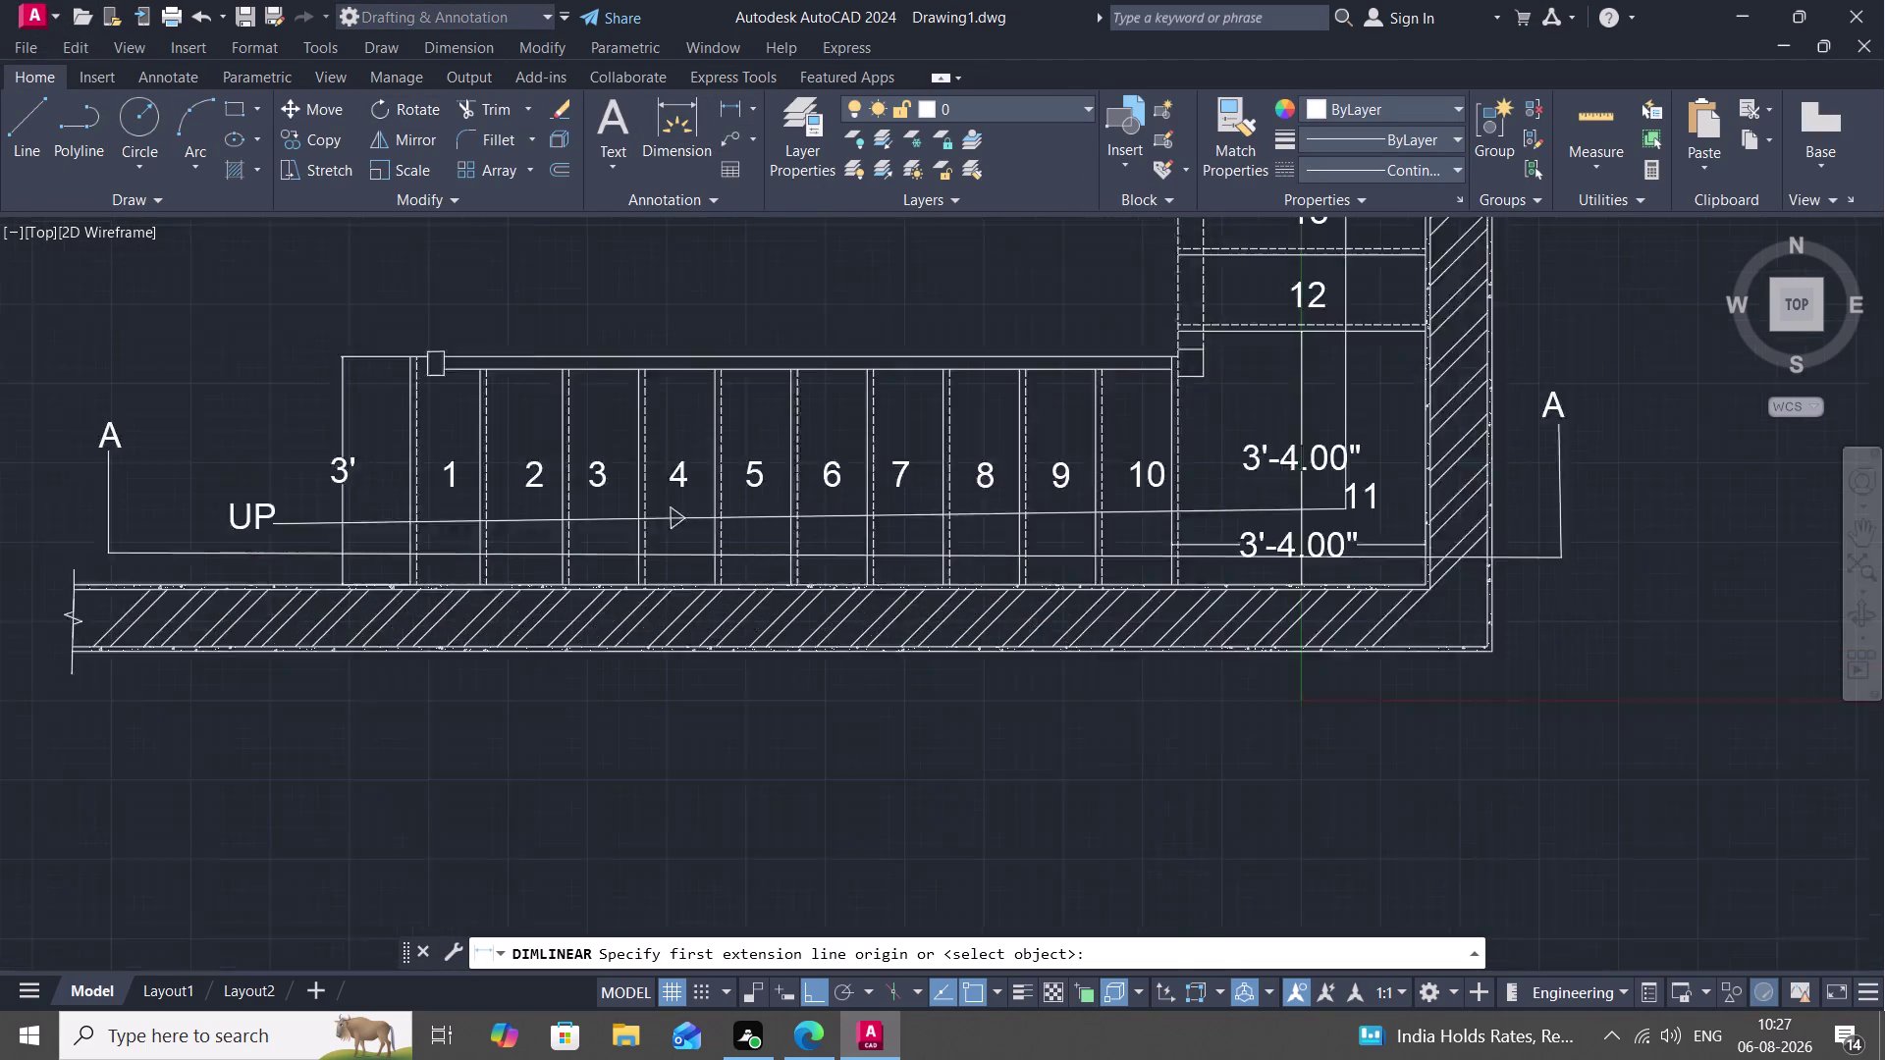
middle_drag(390, 509, 608, 655)
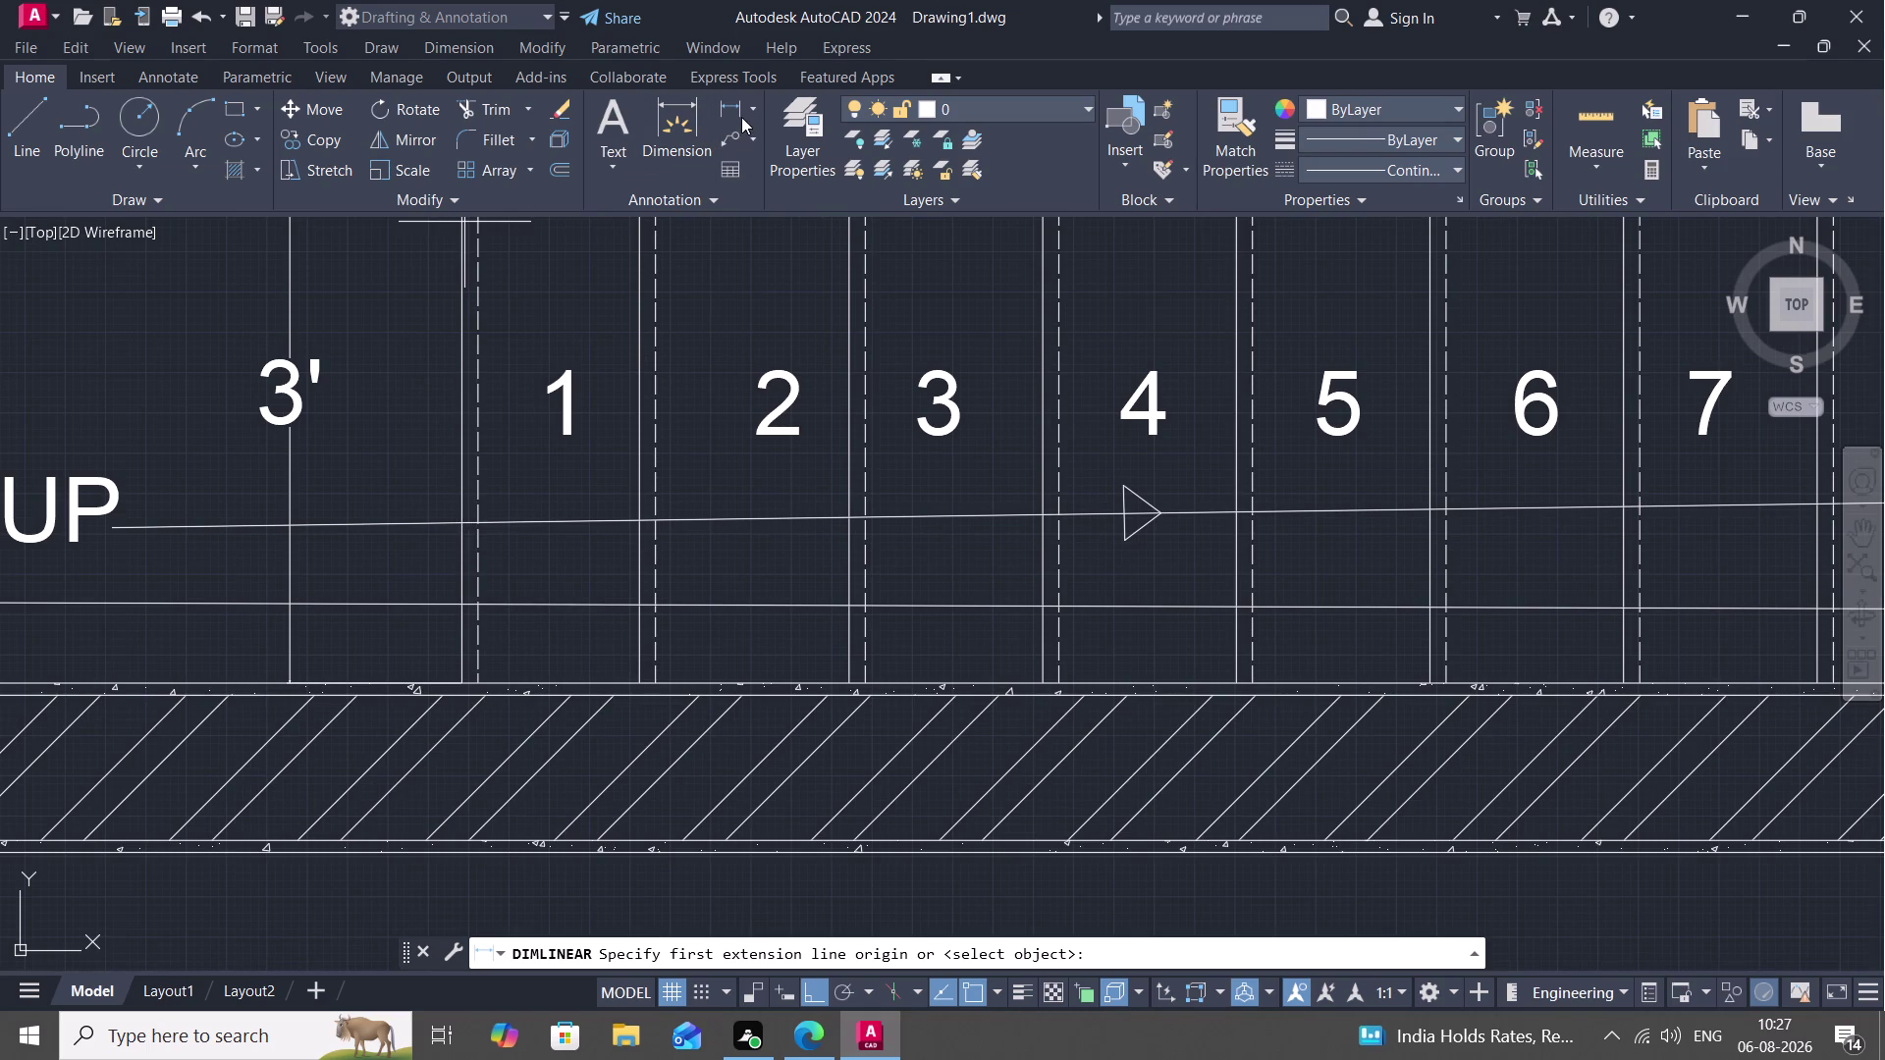
click(662, 202)
click(185, 72)
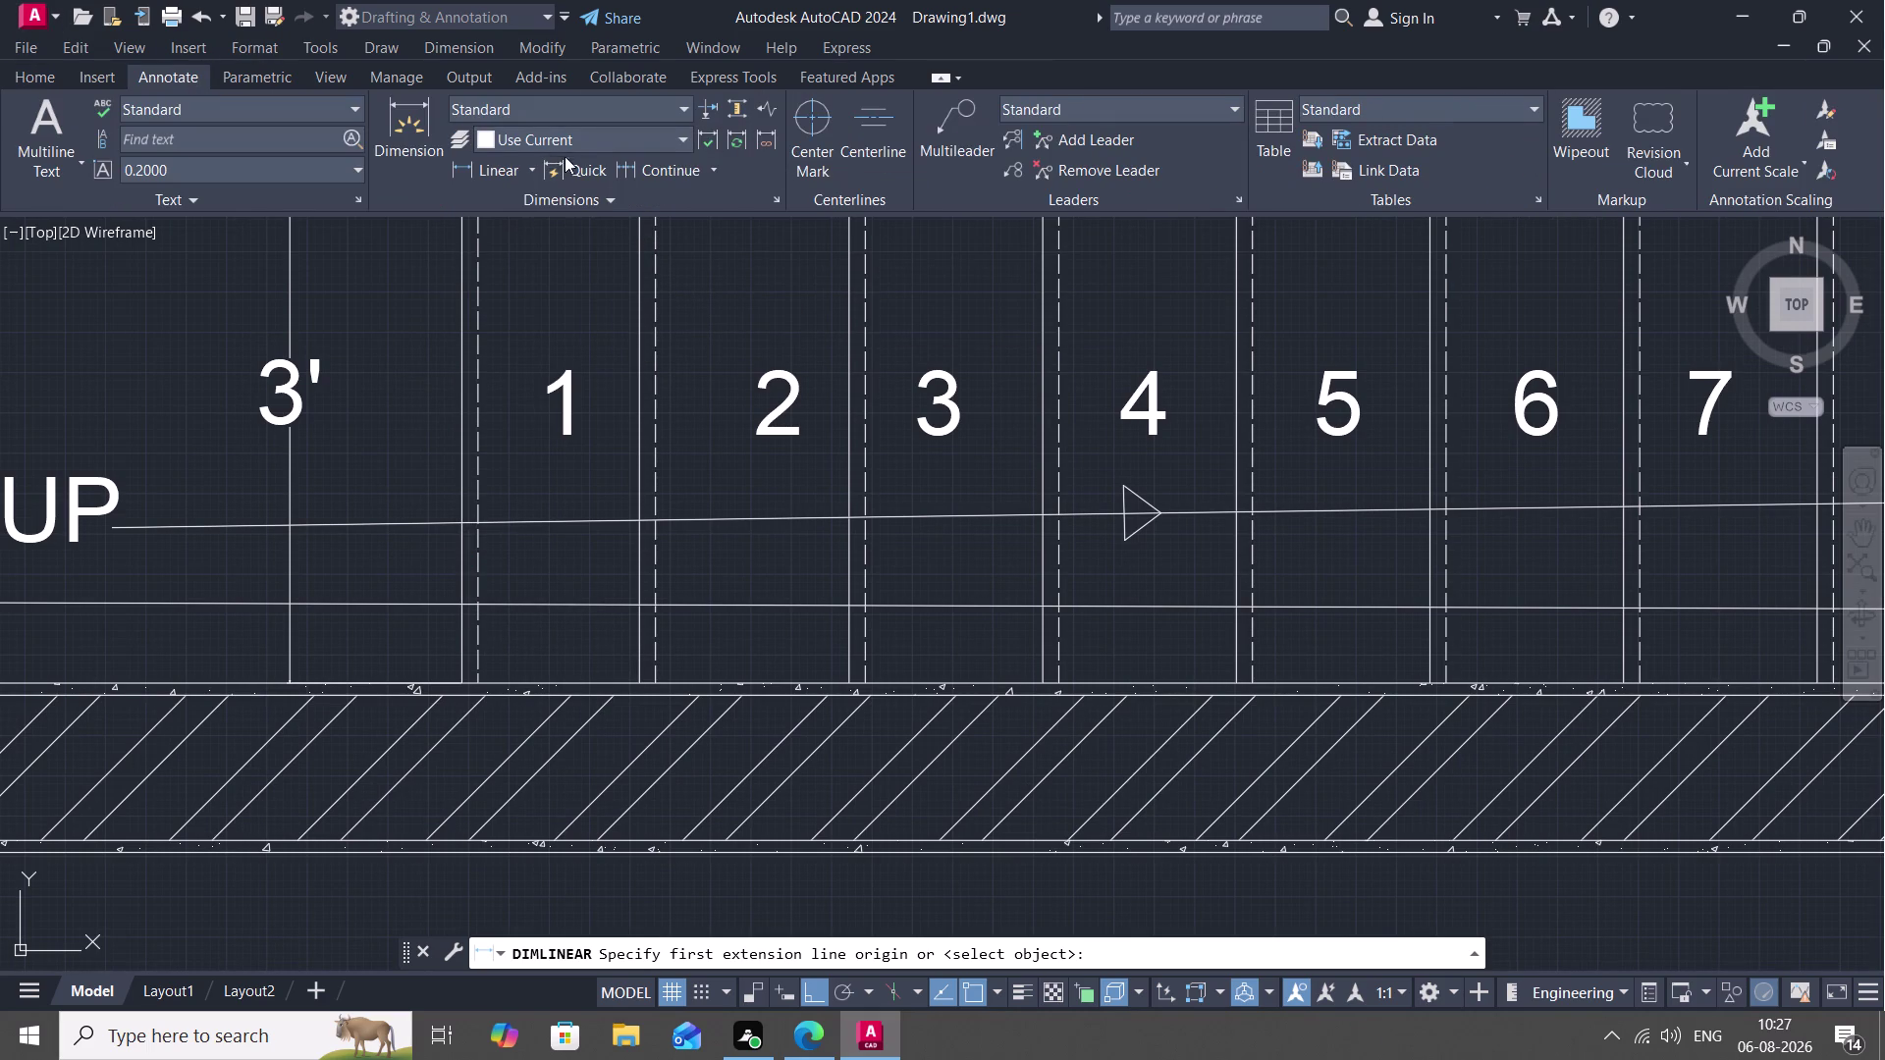
click(622, 161)
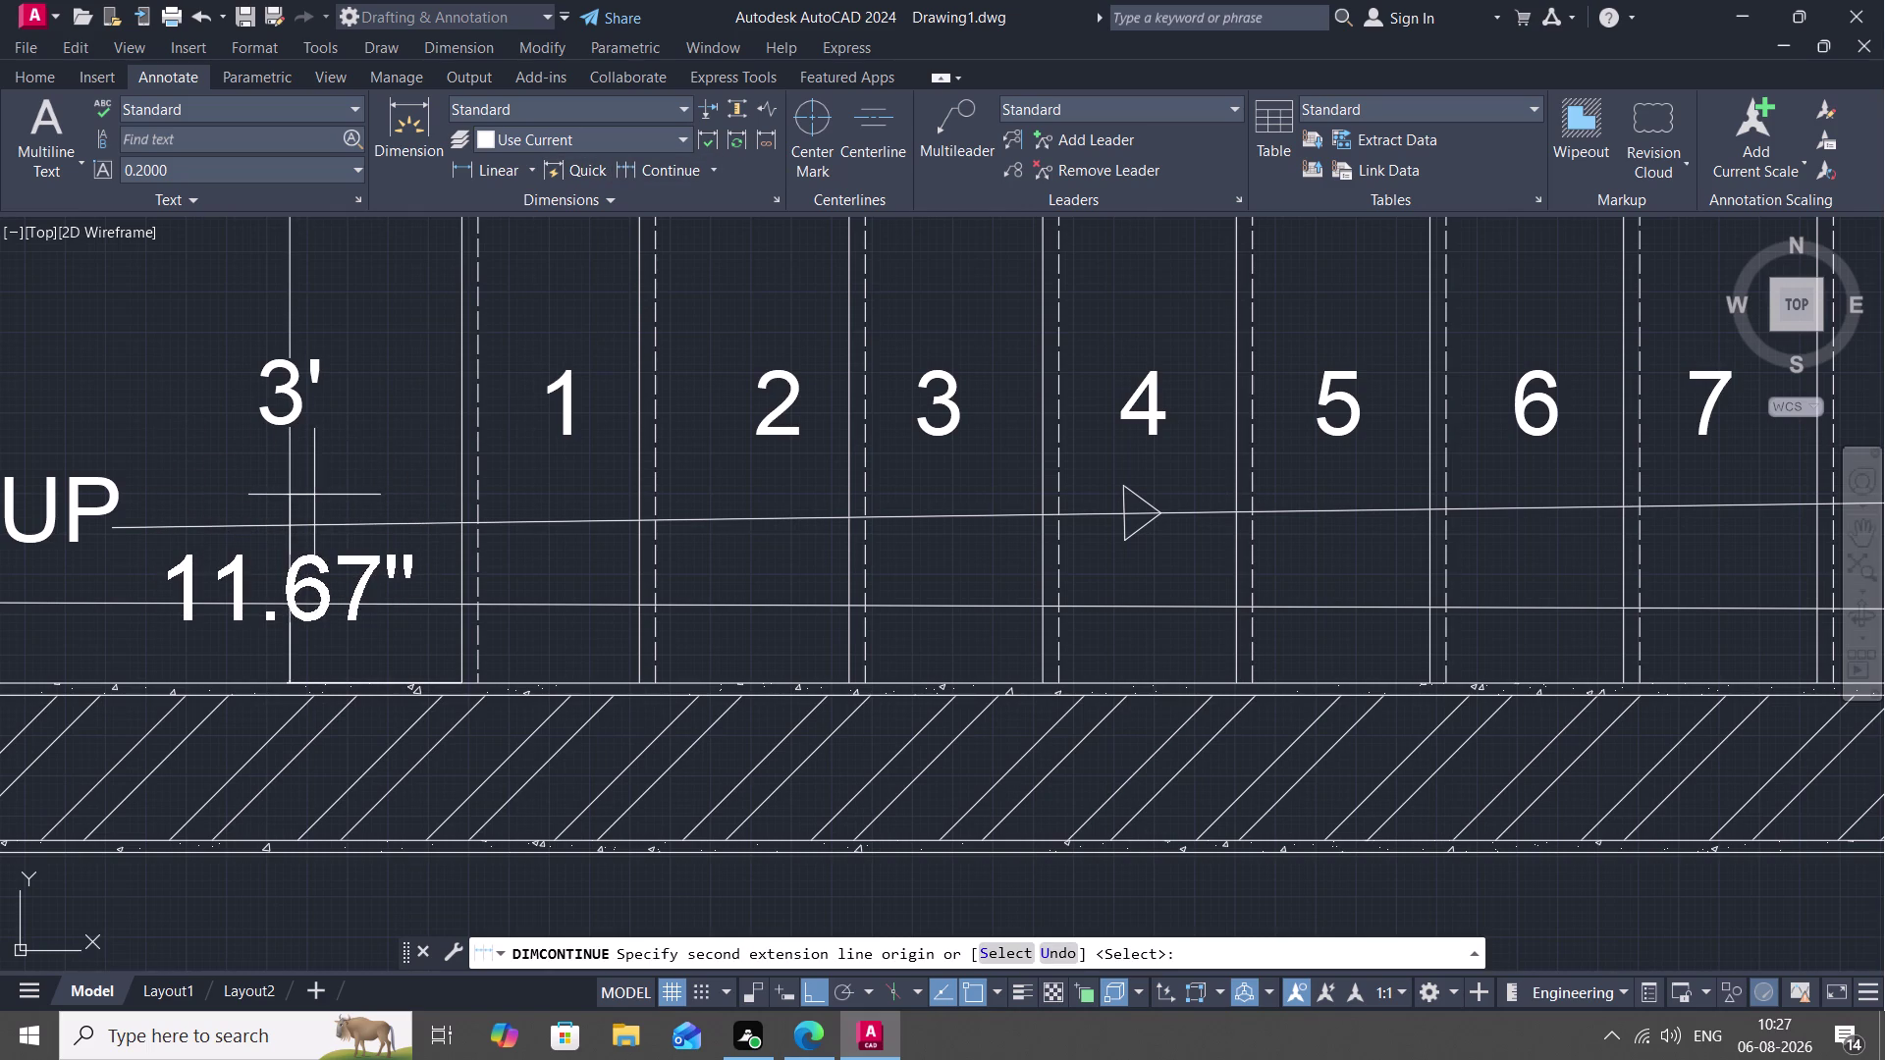
click(291, 493)
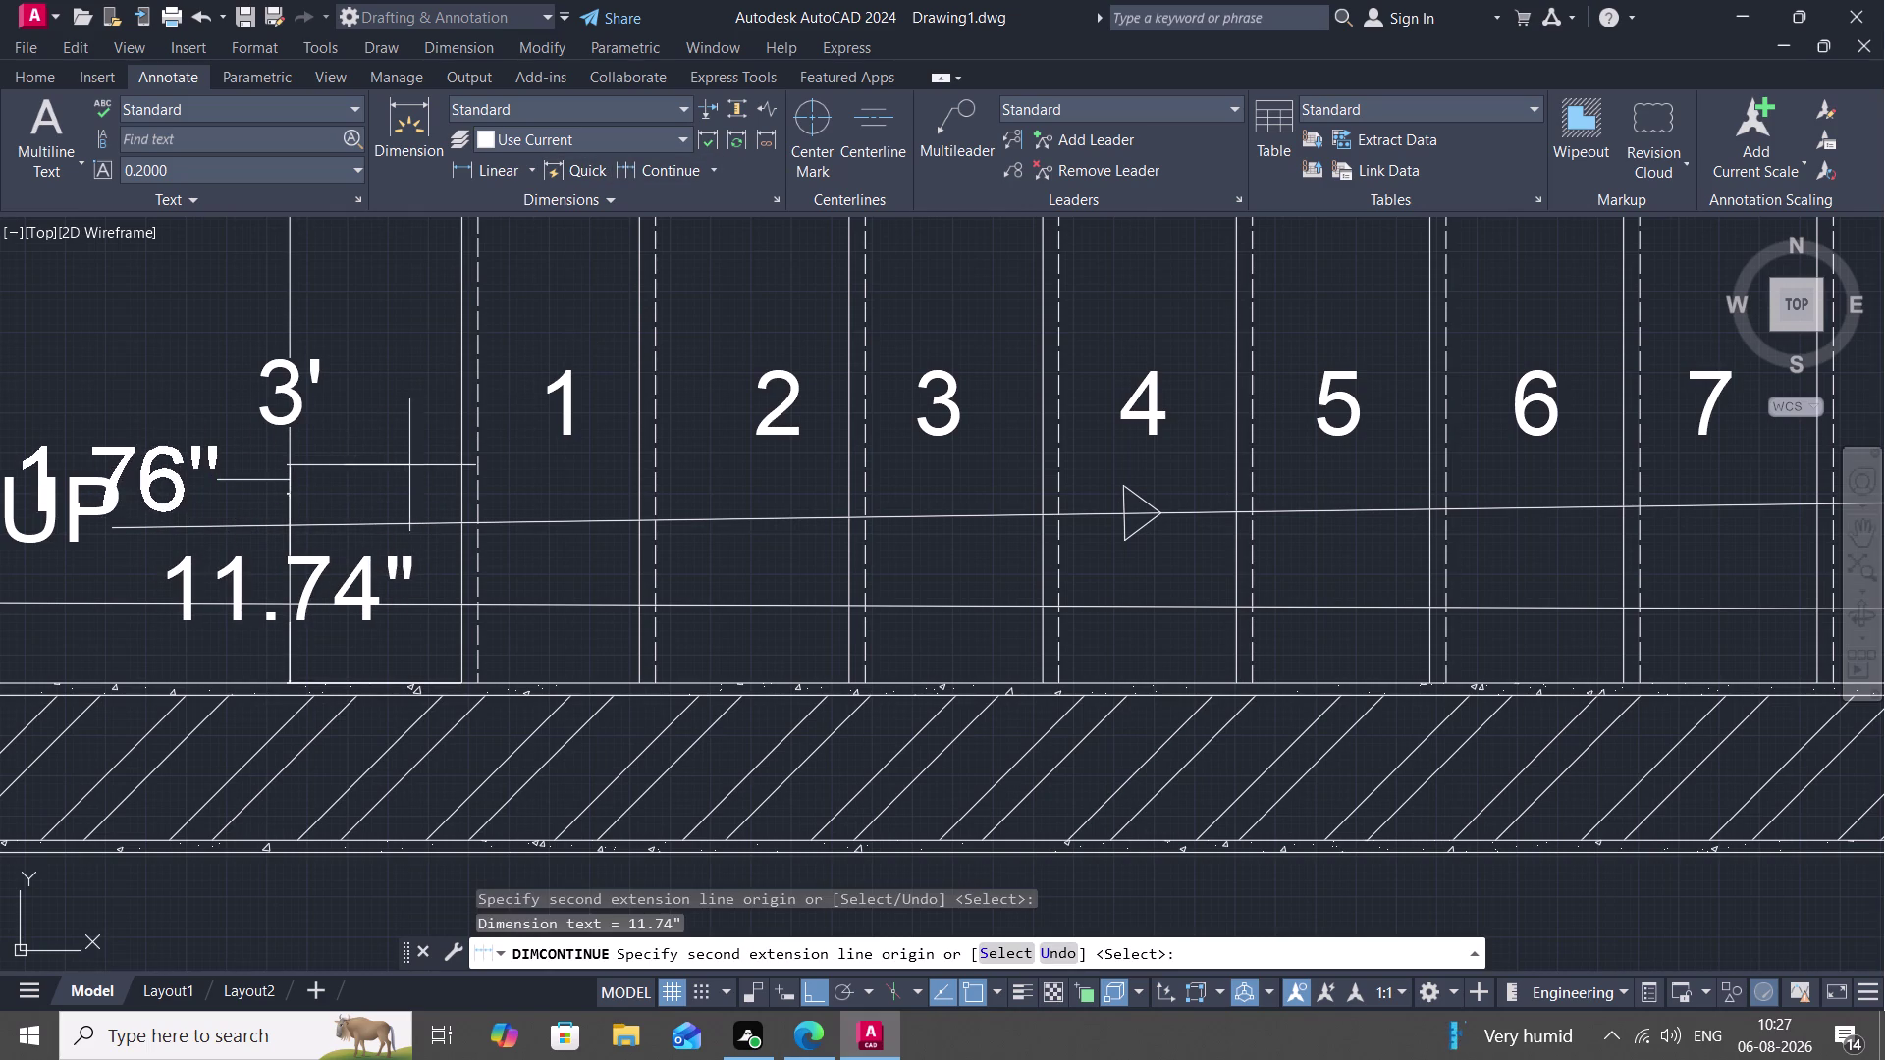
click(459, 472)
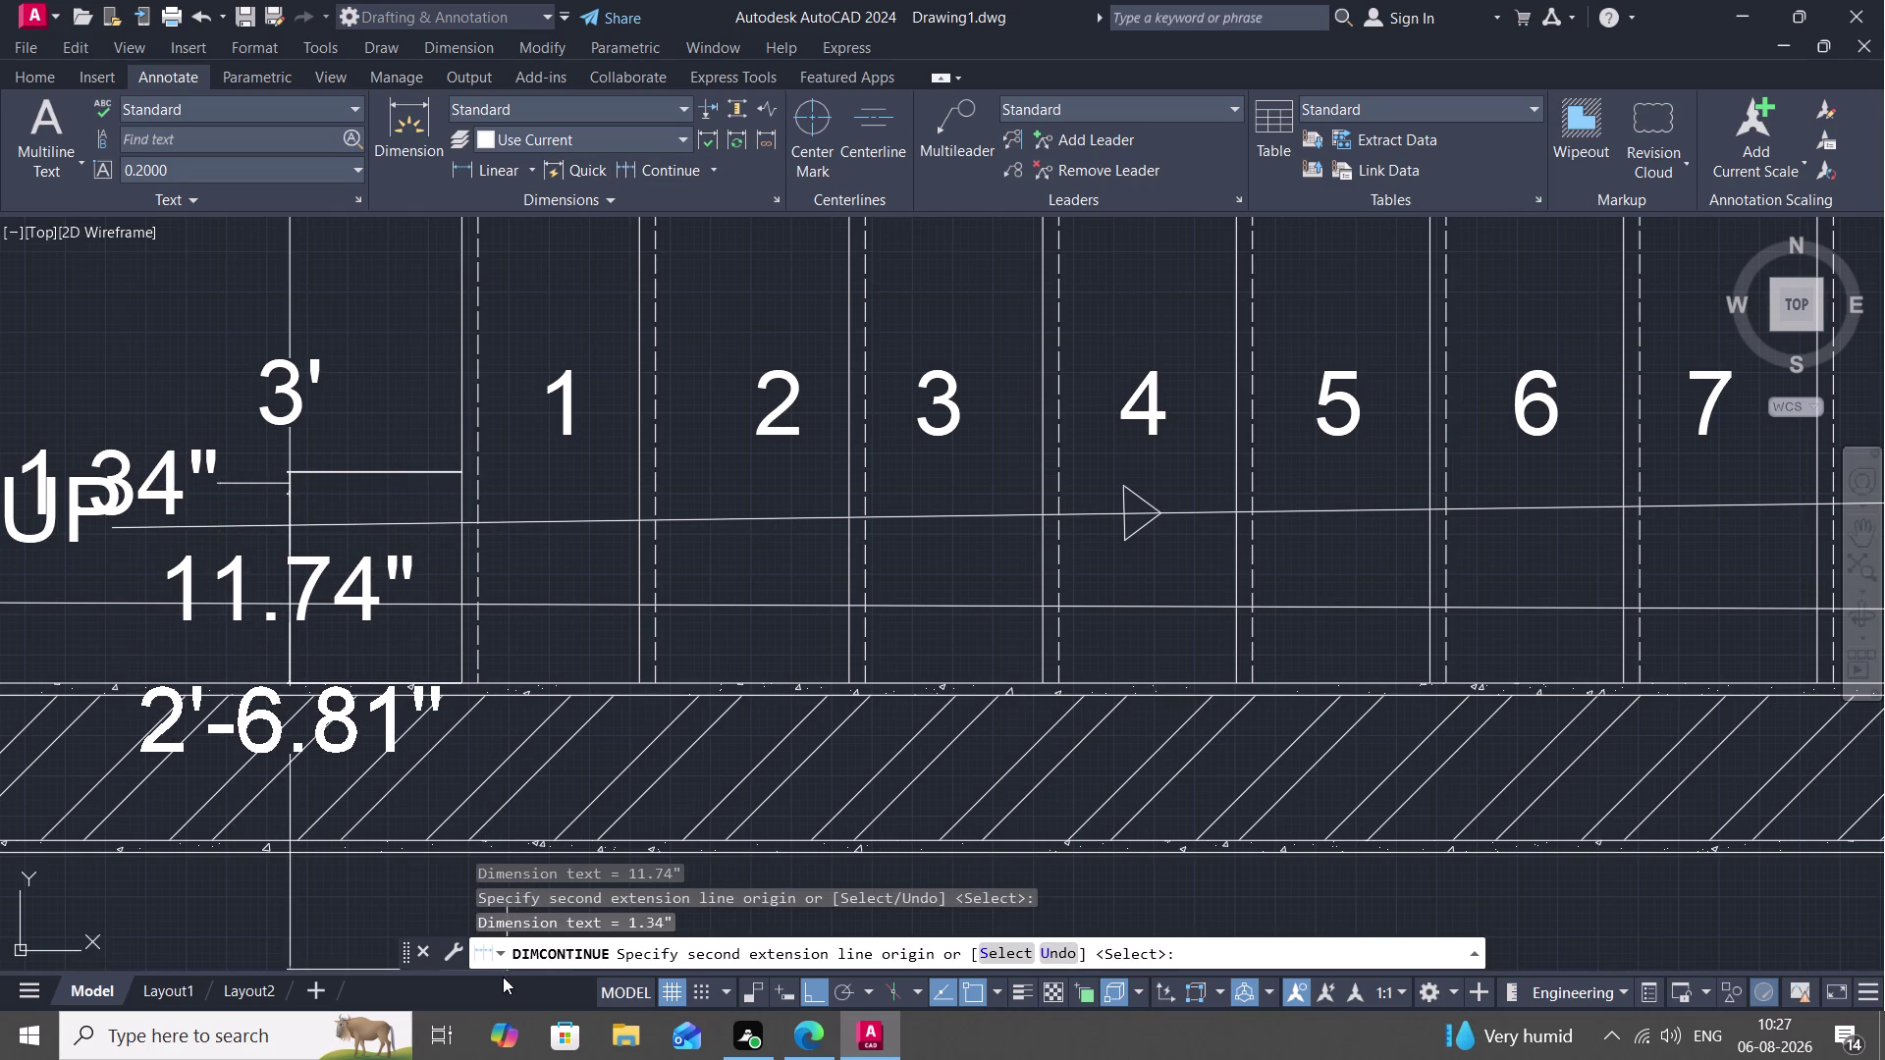
key(Escape)
key(Escape)
scroll(down, 3)
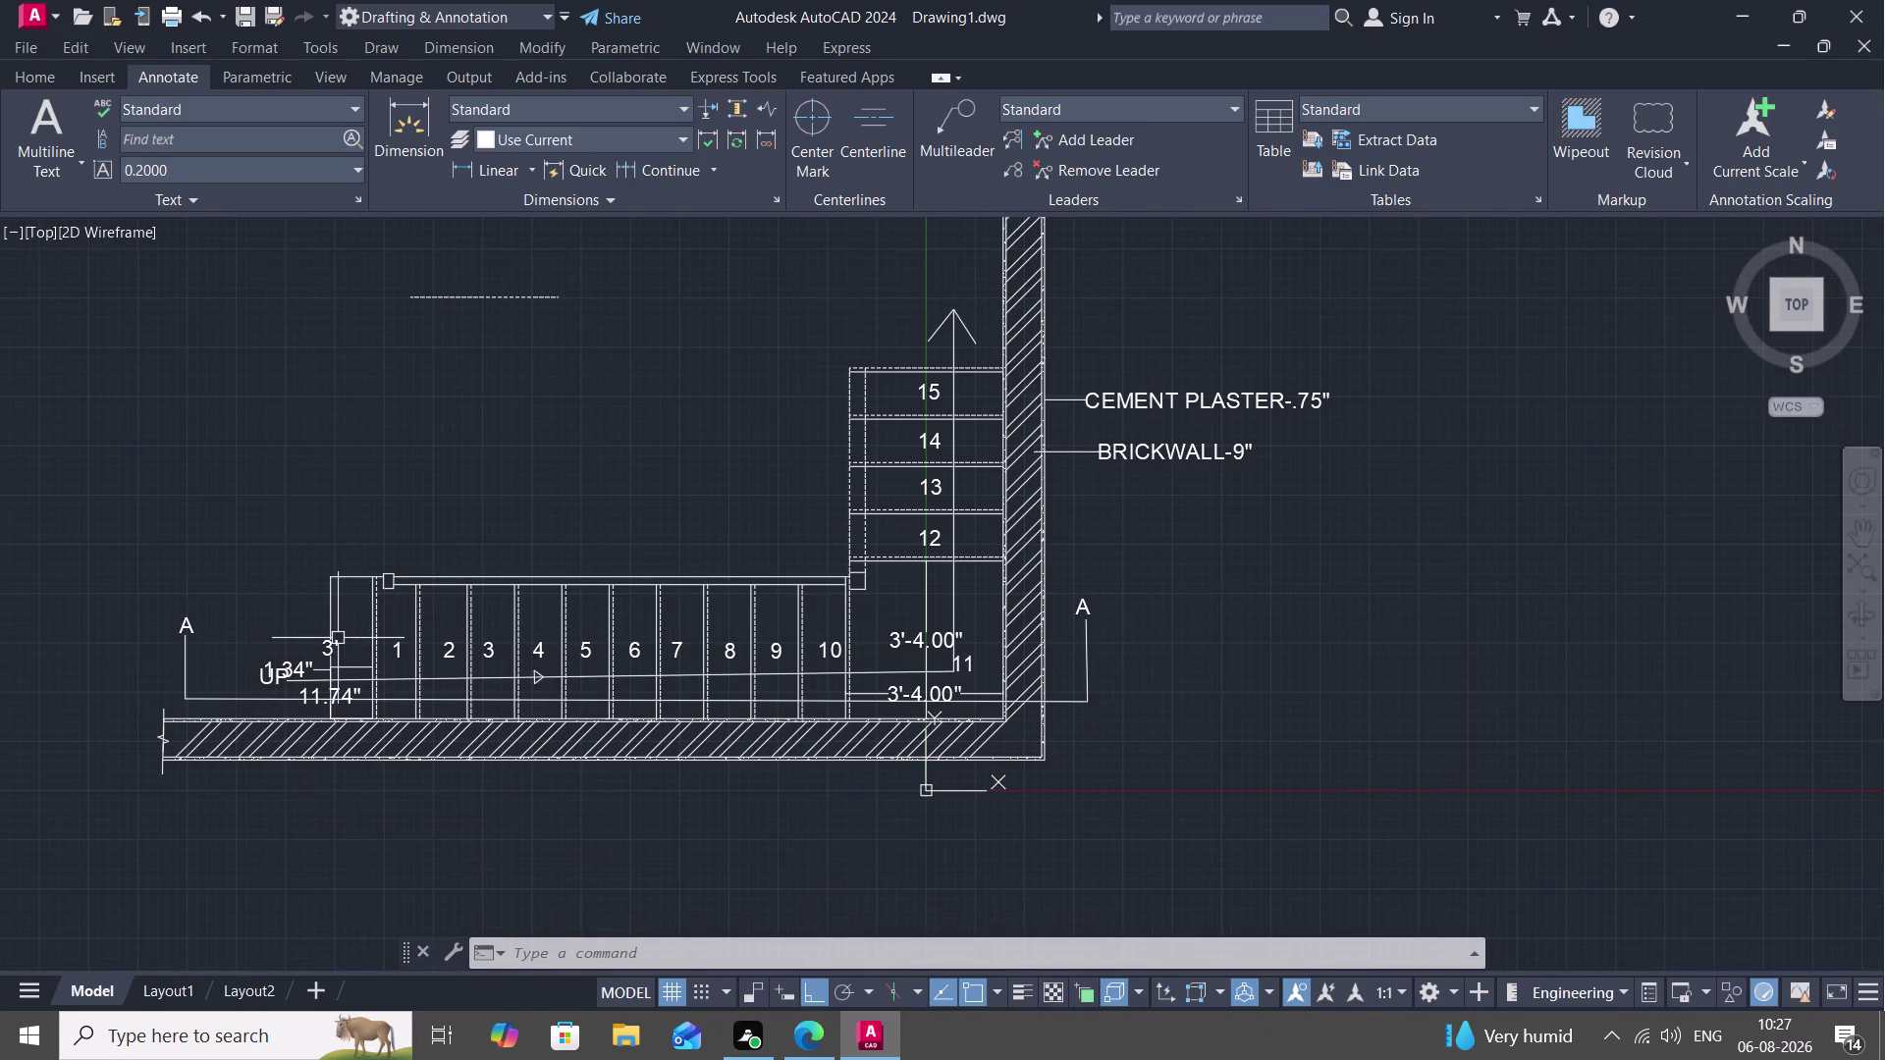
Delete the unwanted 1.34" dimension beside the UP label.
key(Escape)
scroll(up, 3)
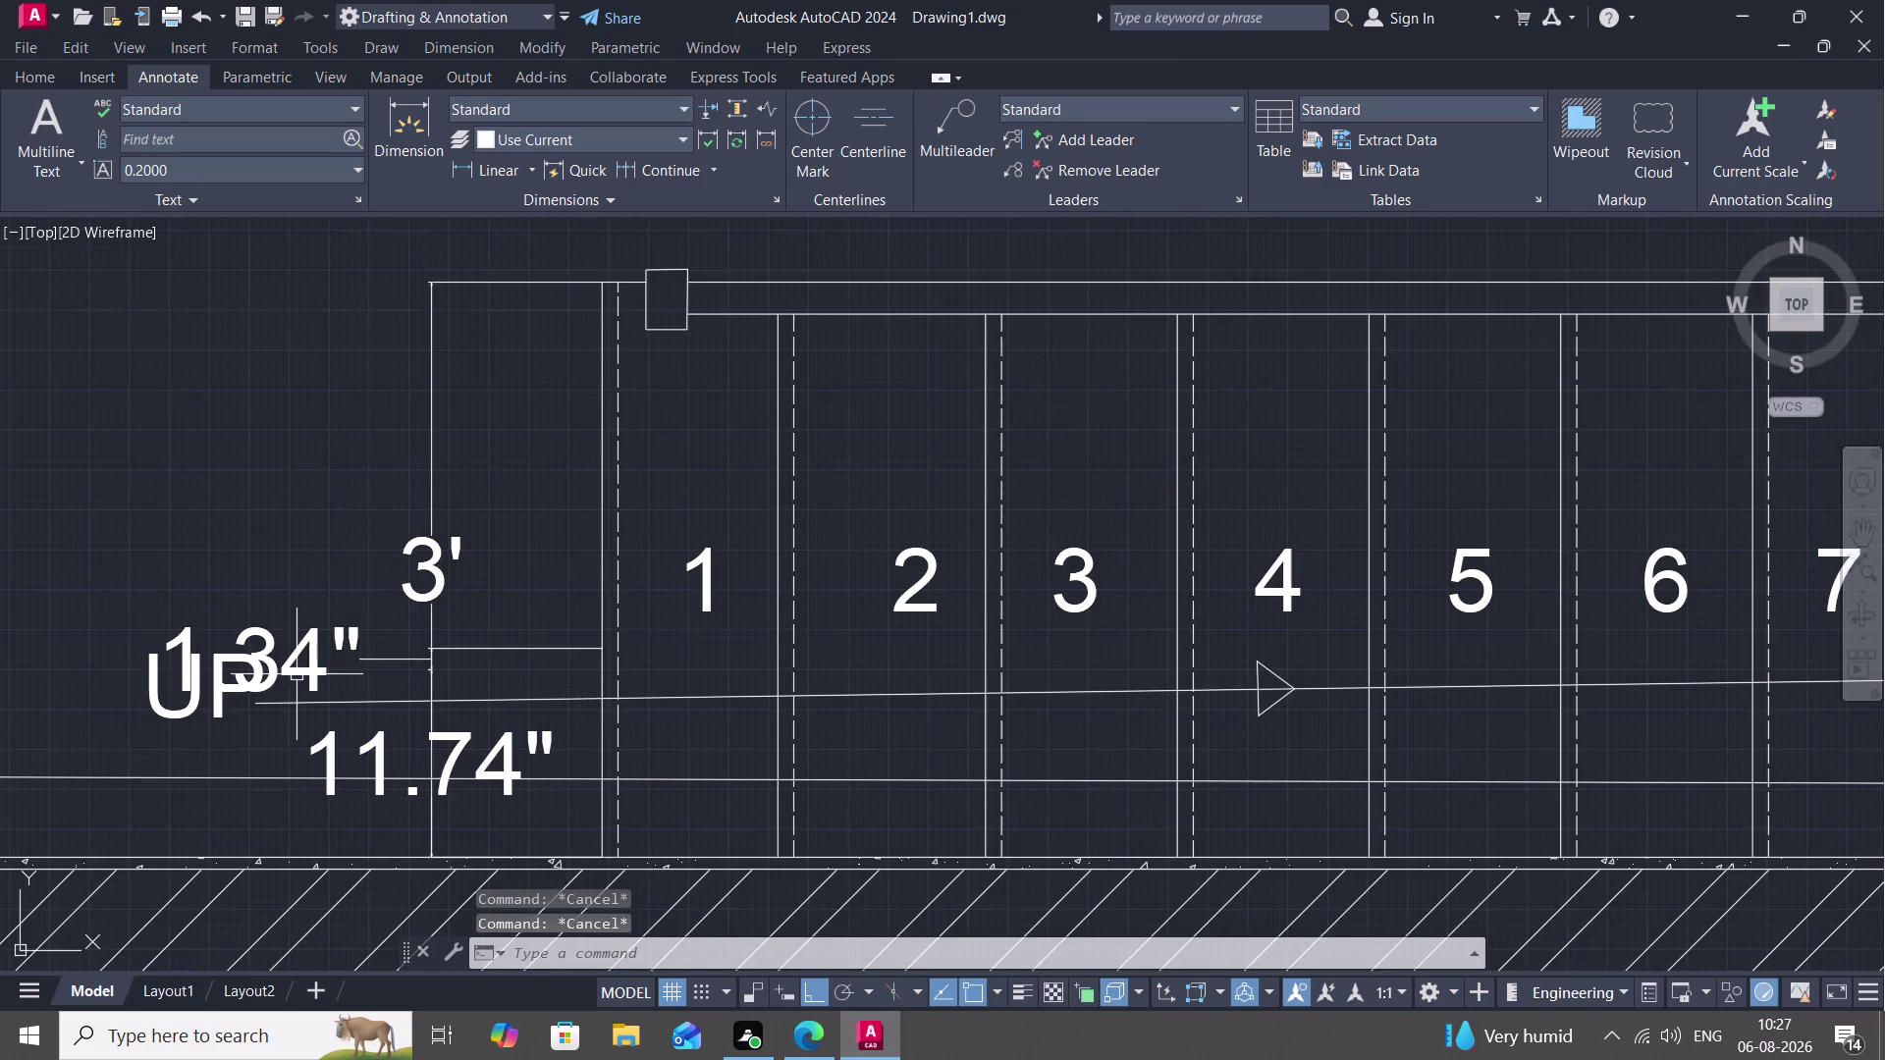
click(274, 653)
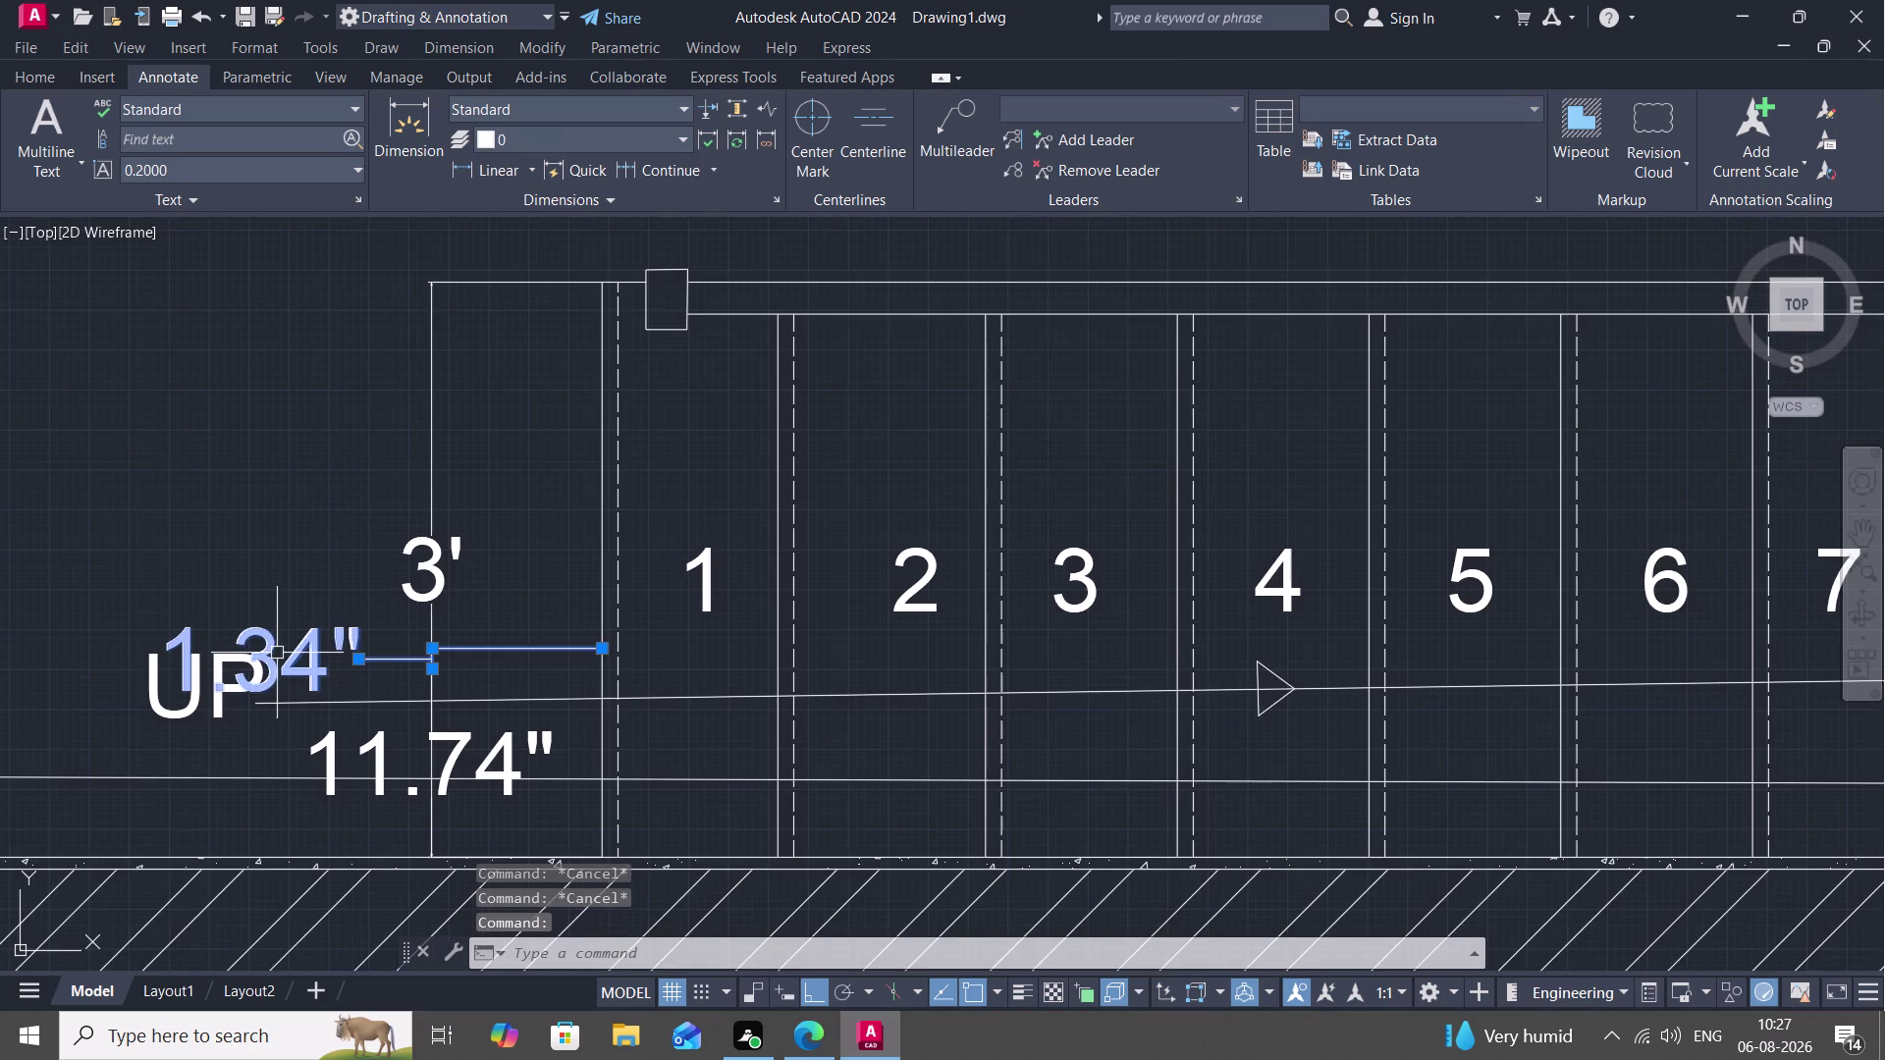
key(Delete)
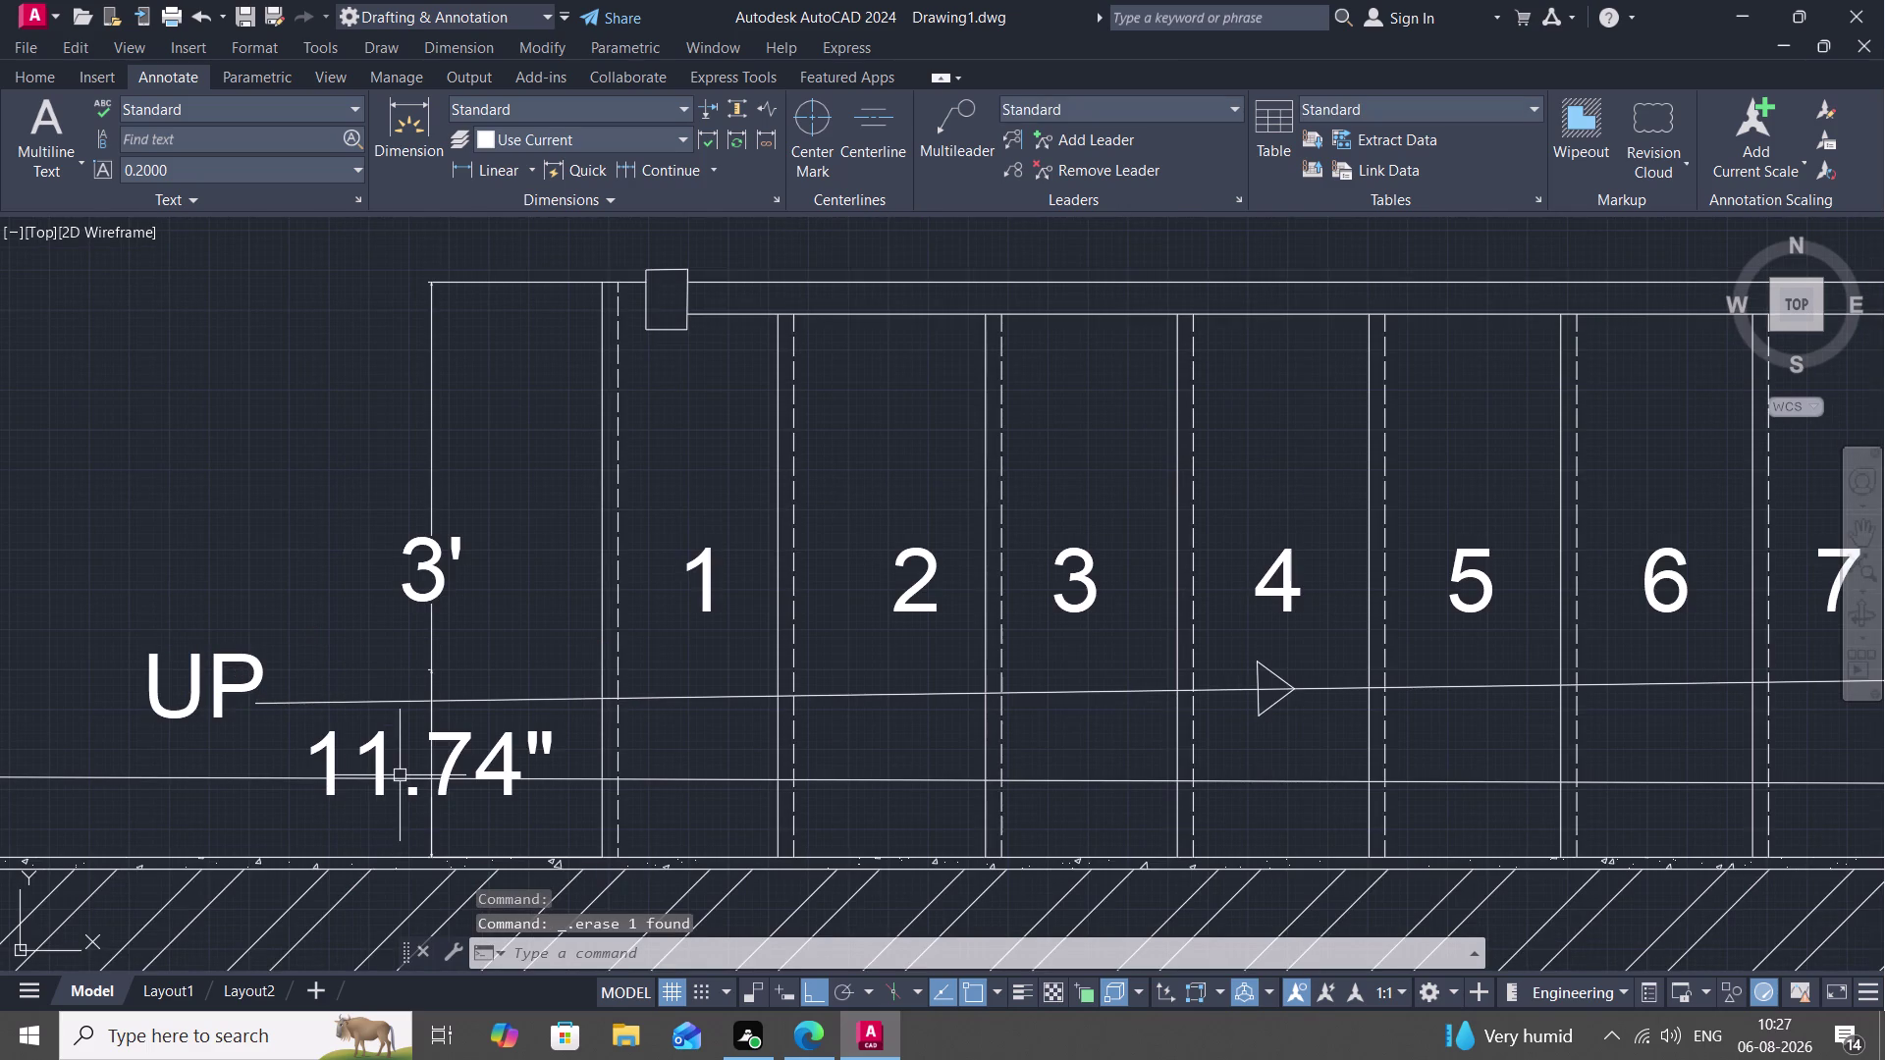
Select and delete the stray 11.74" dimension beside the 3' landing.
click(401, 771)
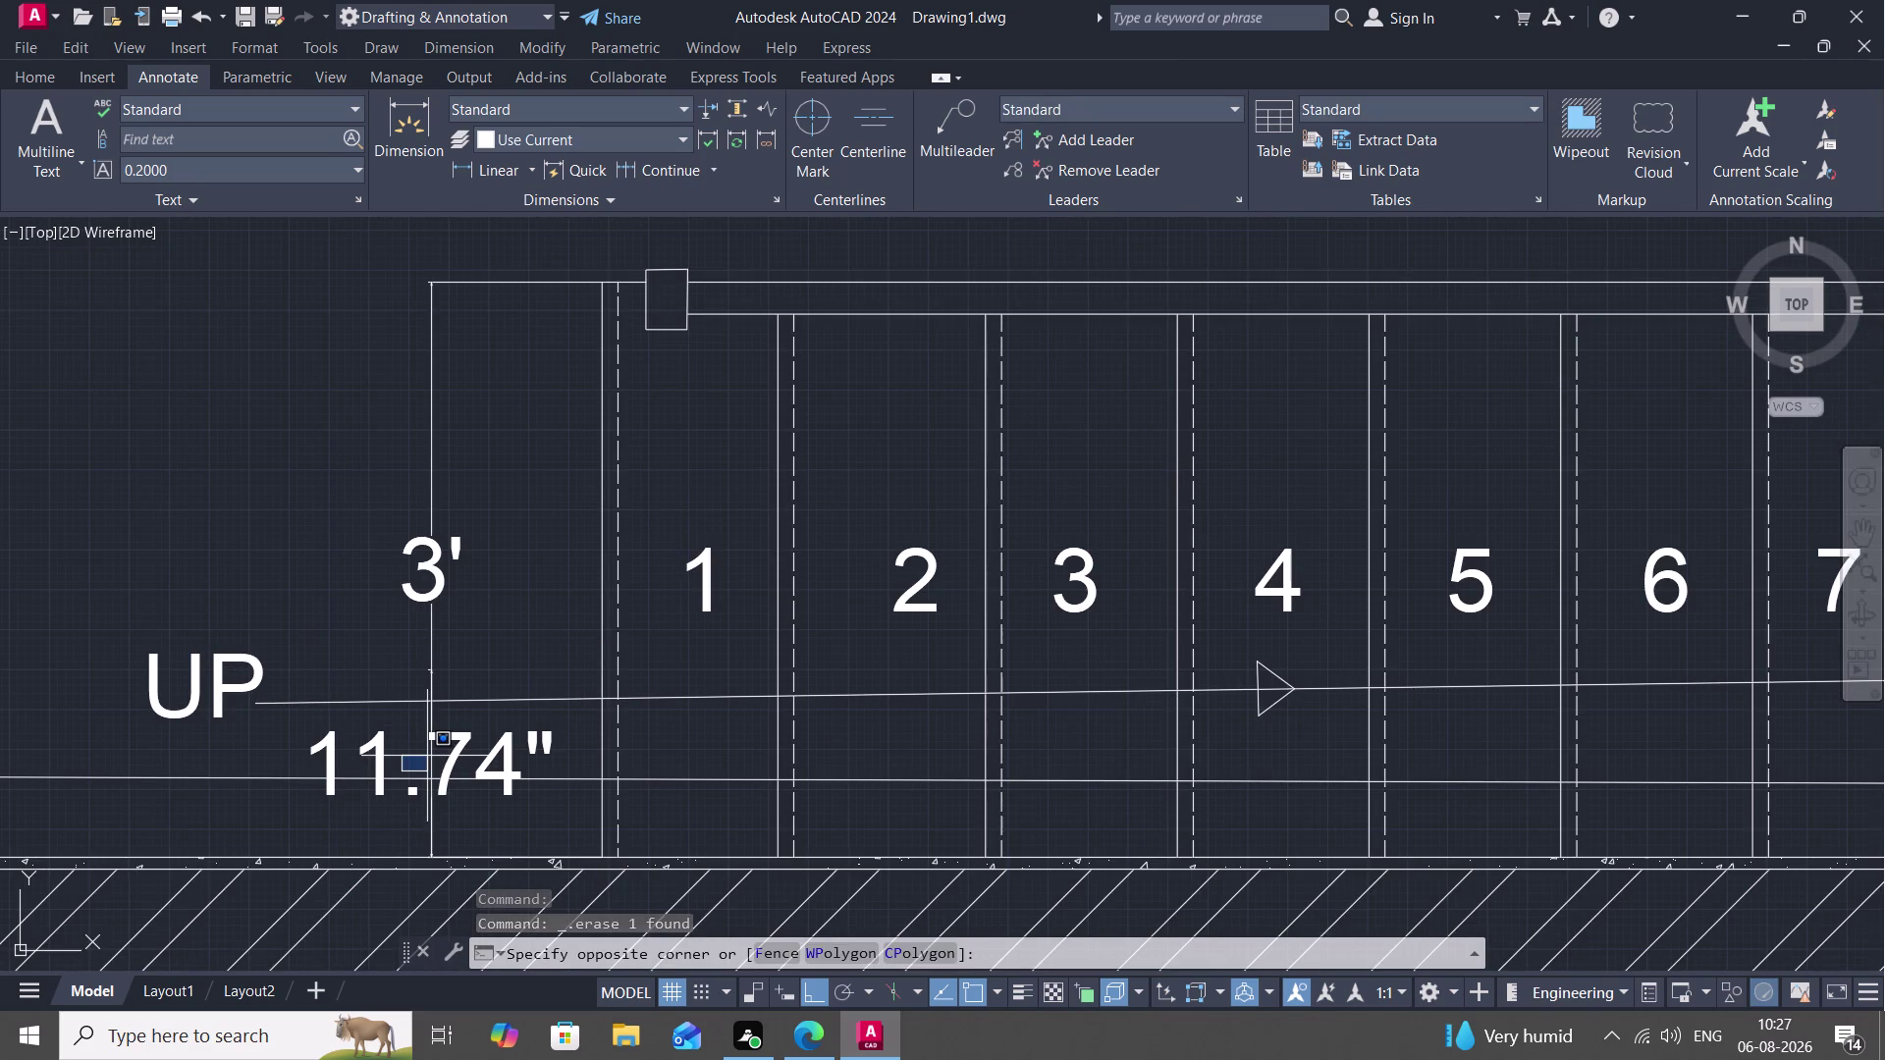
key(Escape)
click(470, 757)
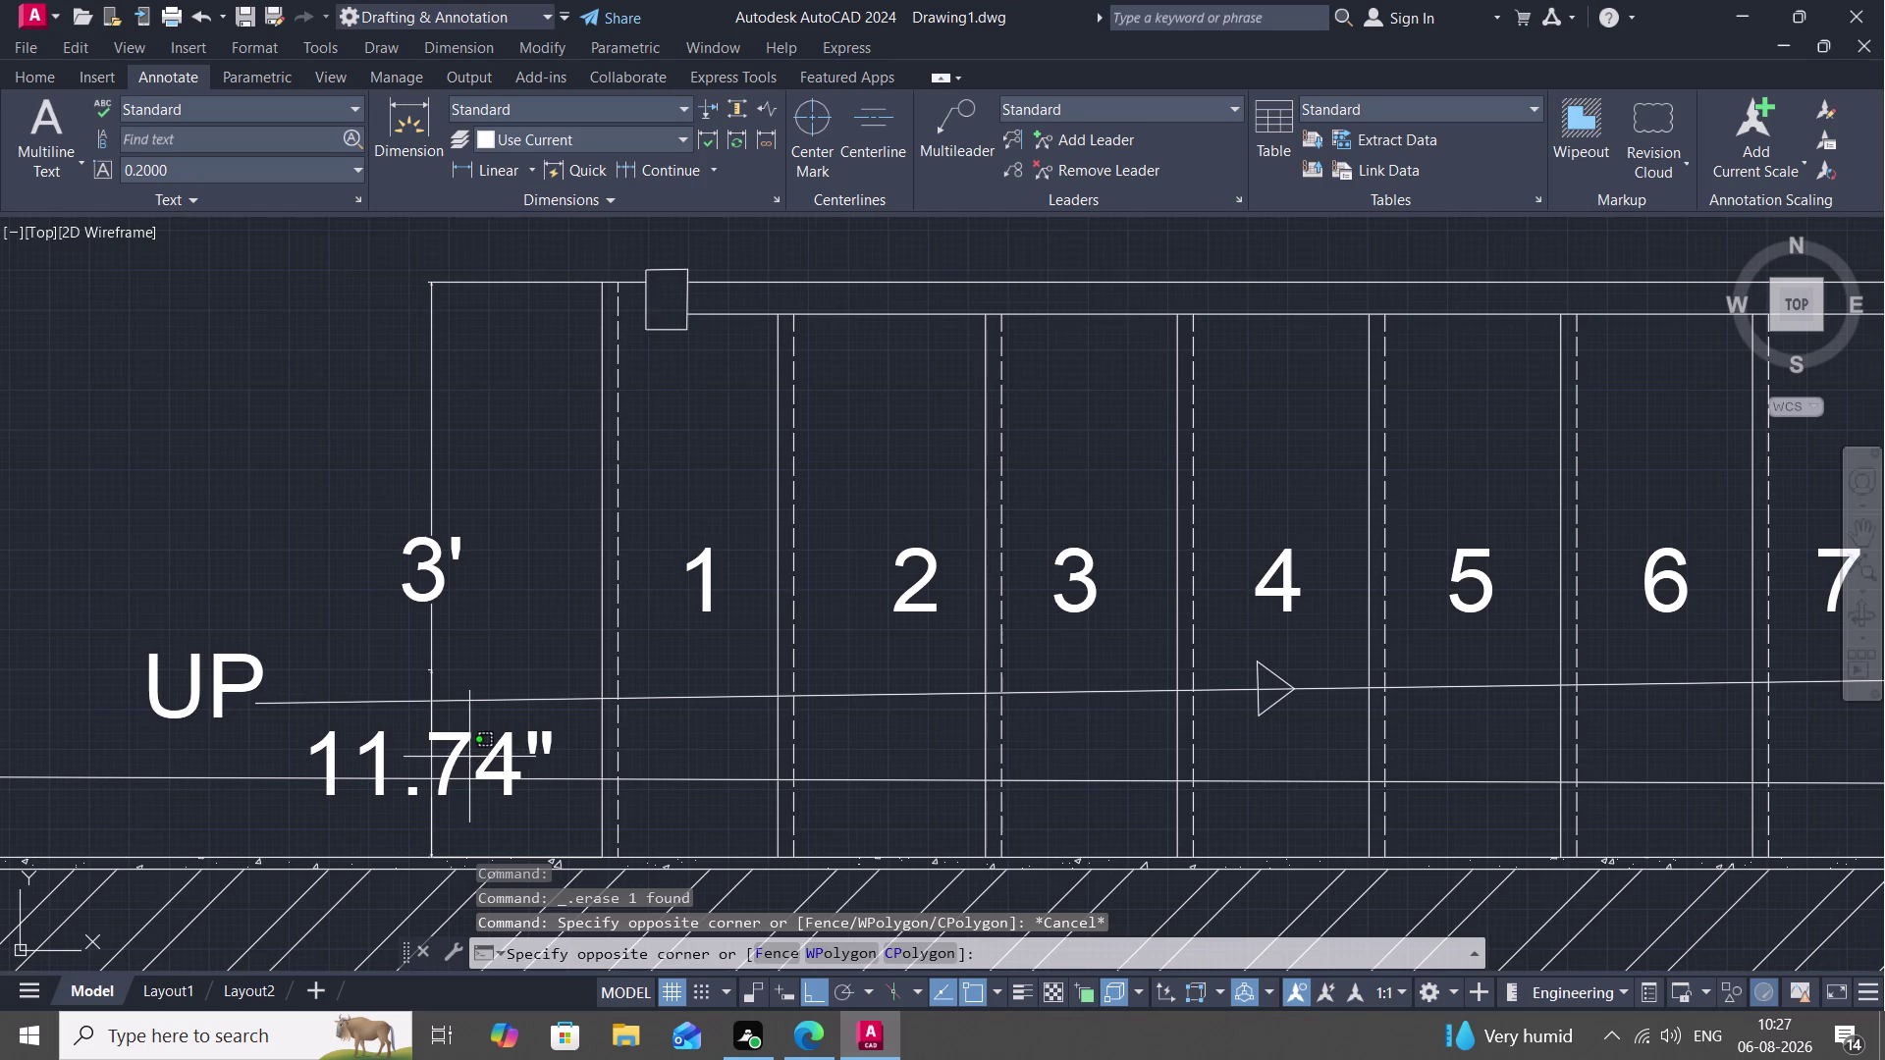
key(Escape)
key(Escape)
click(475, 769)
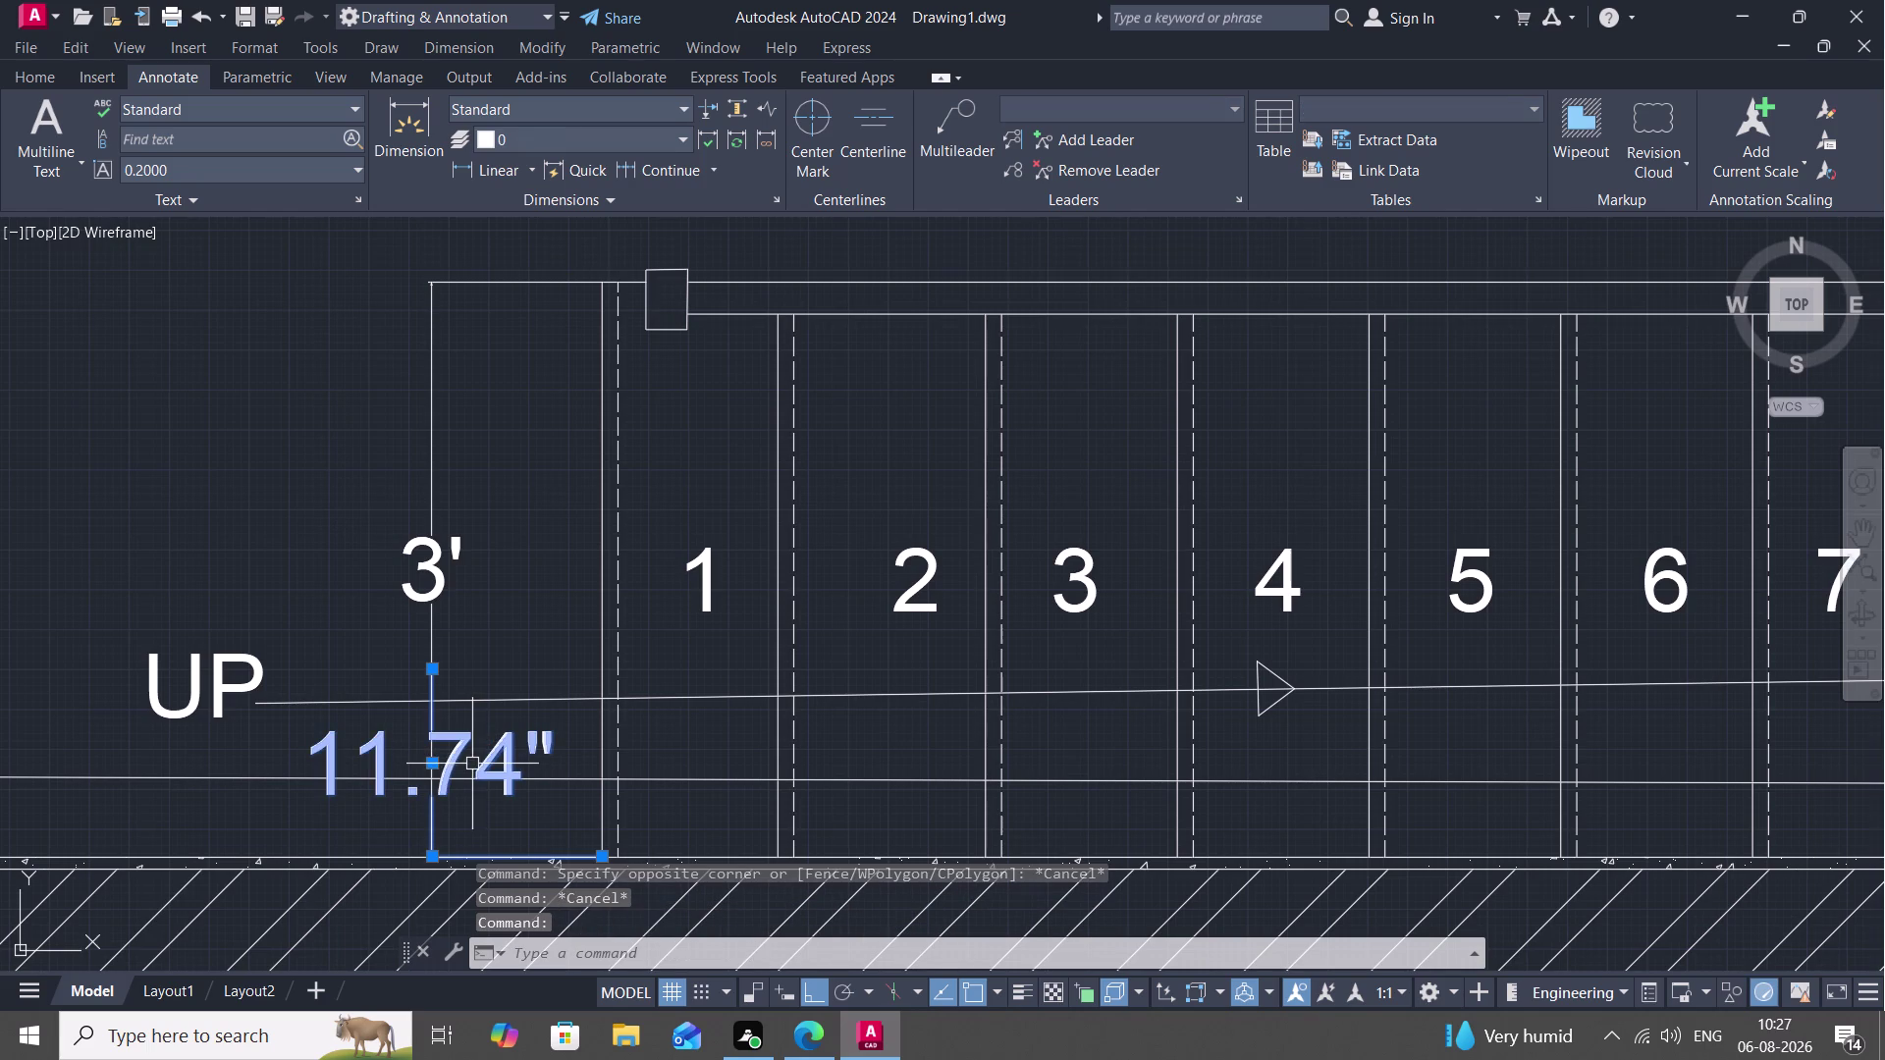
key(Delete)
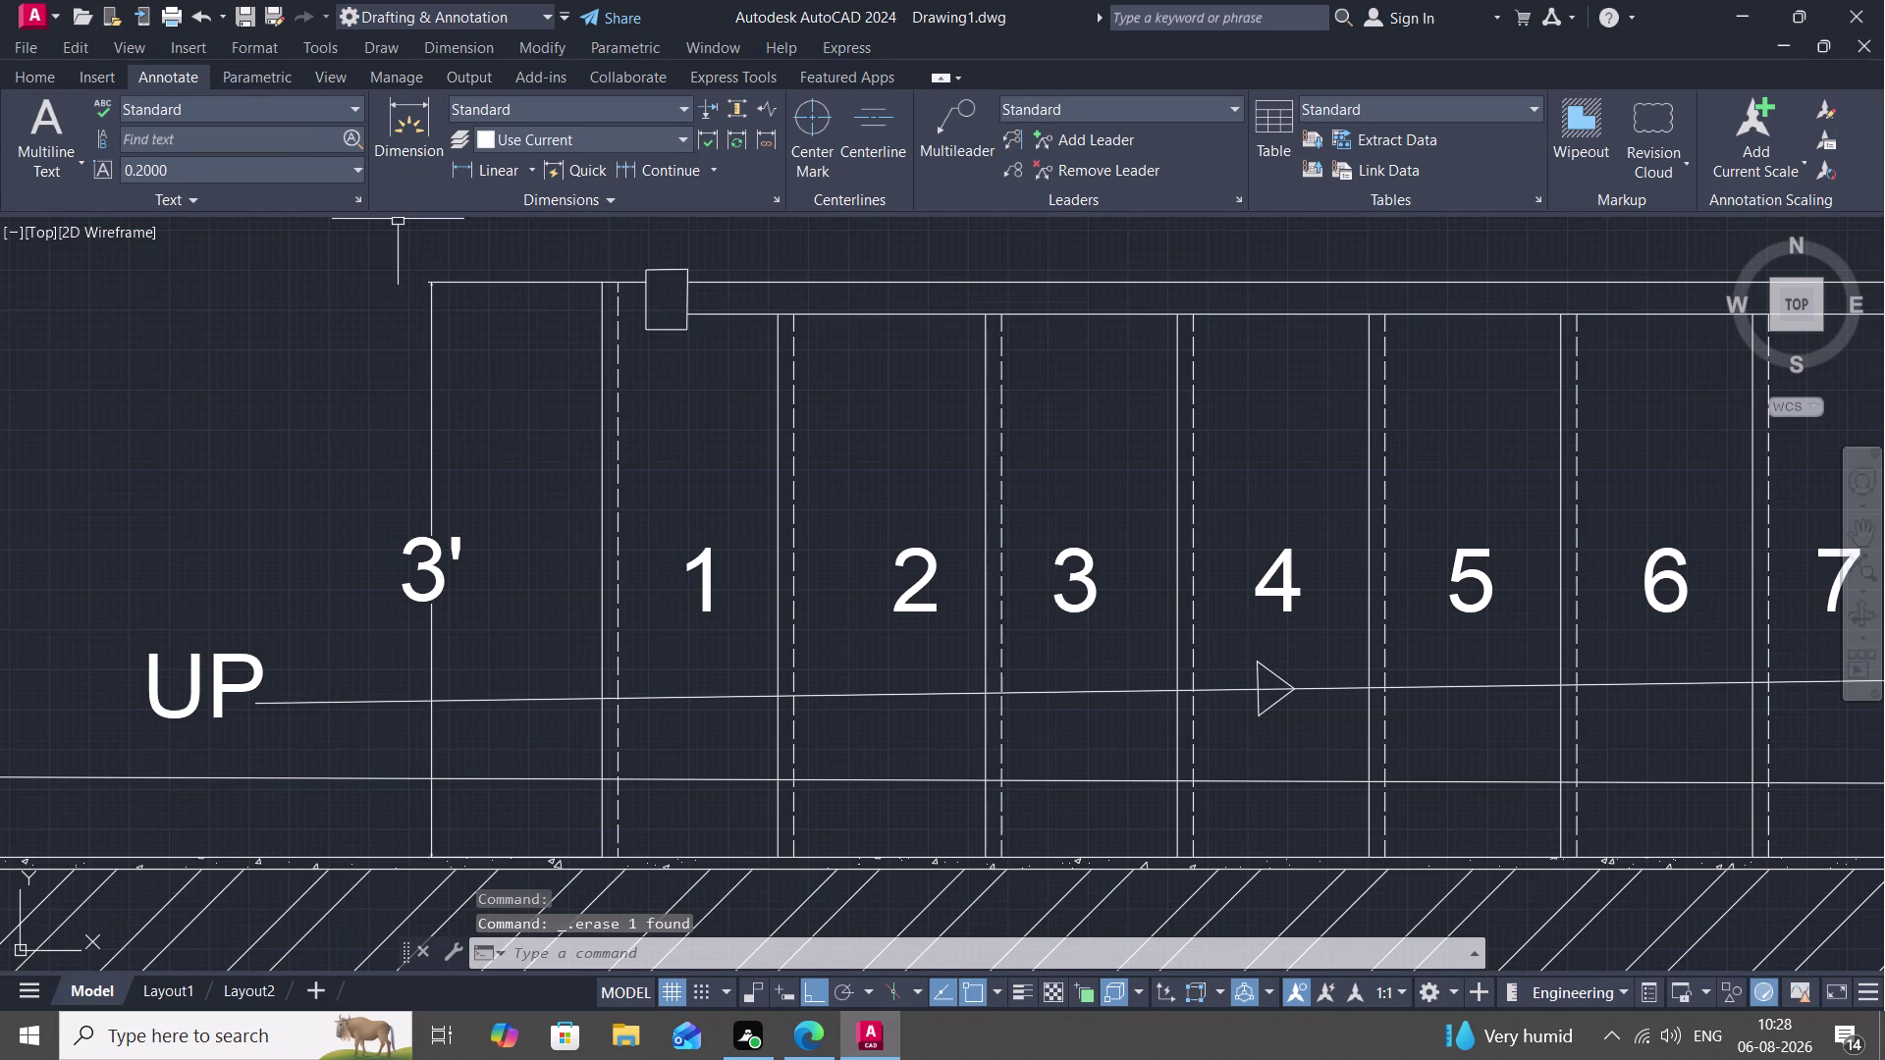
click(473, 173)
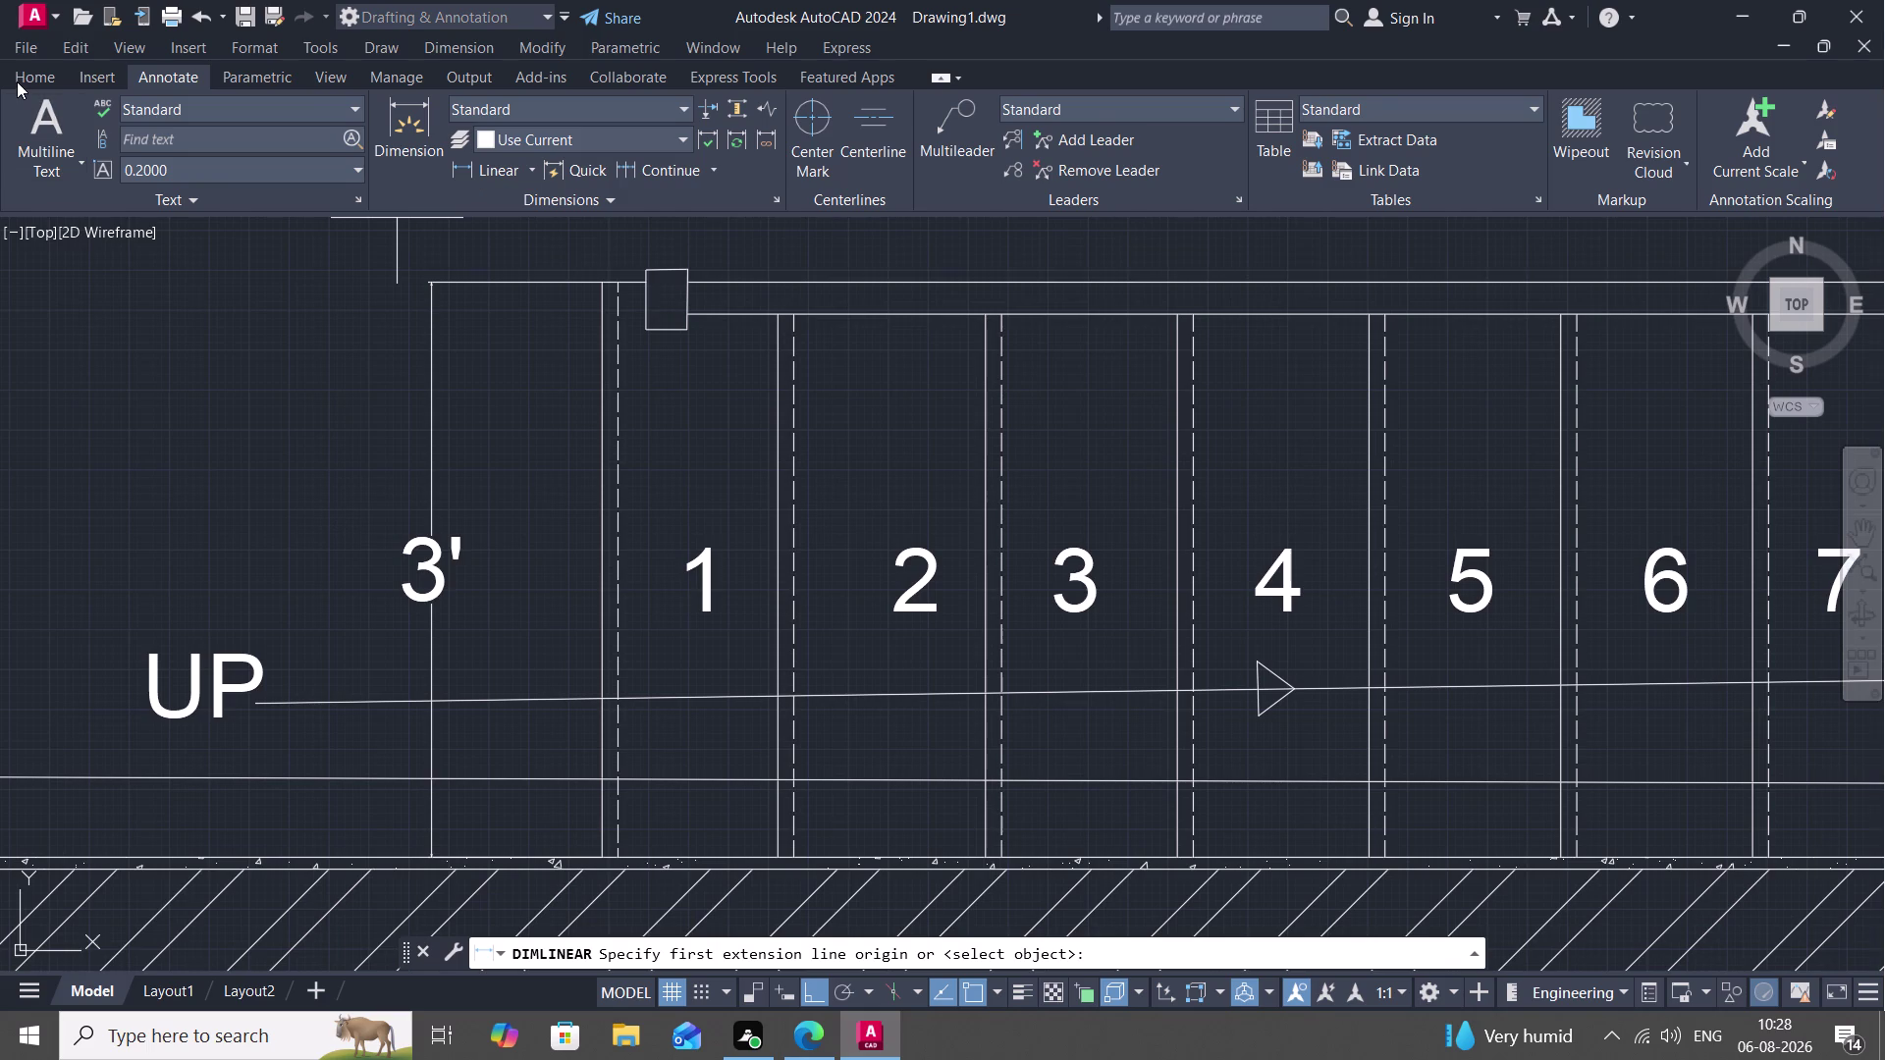
click(17, 81)
key(o)
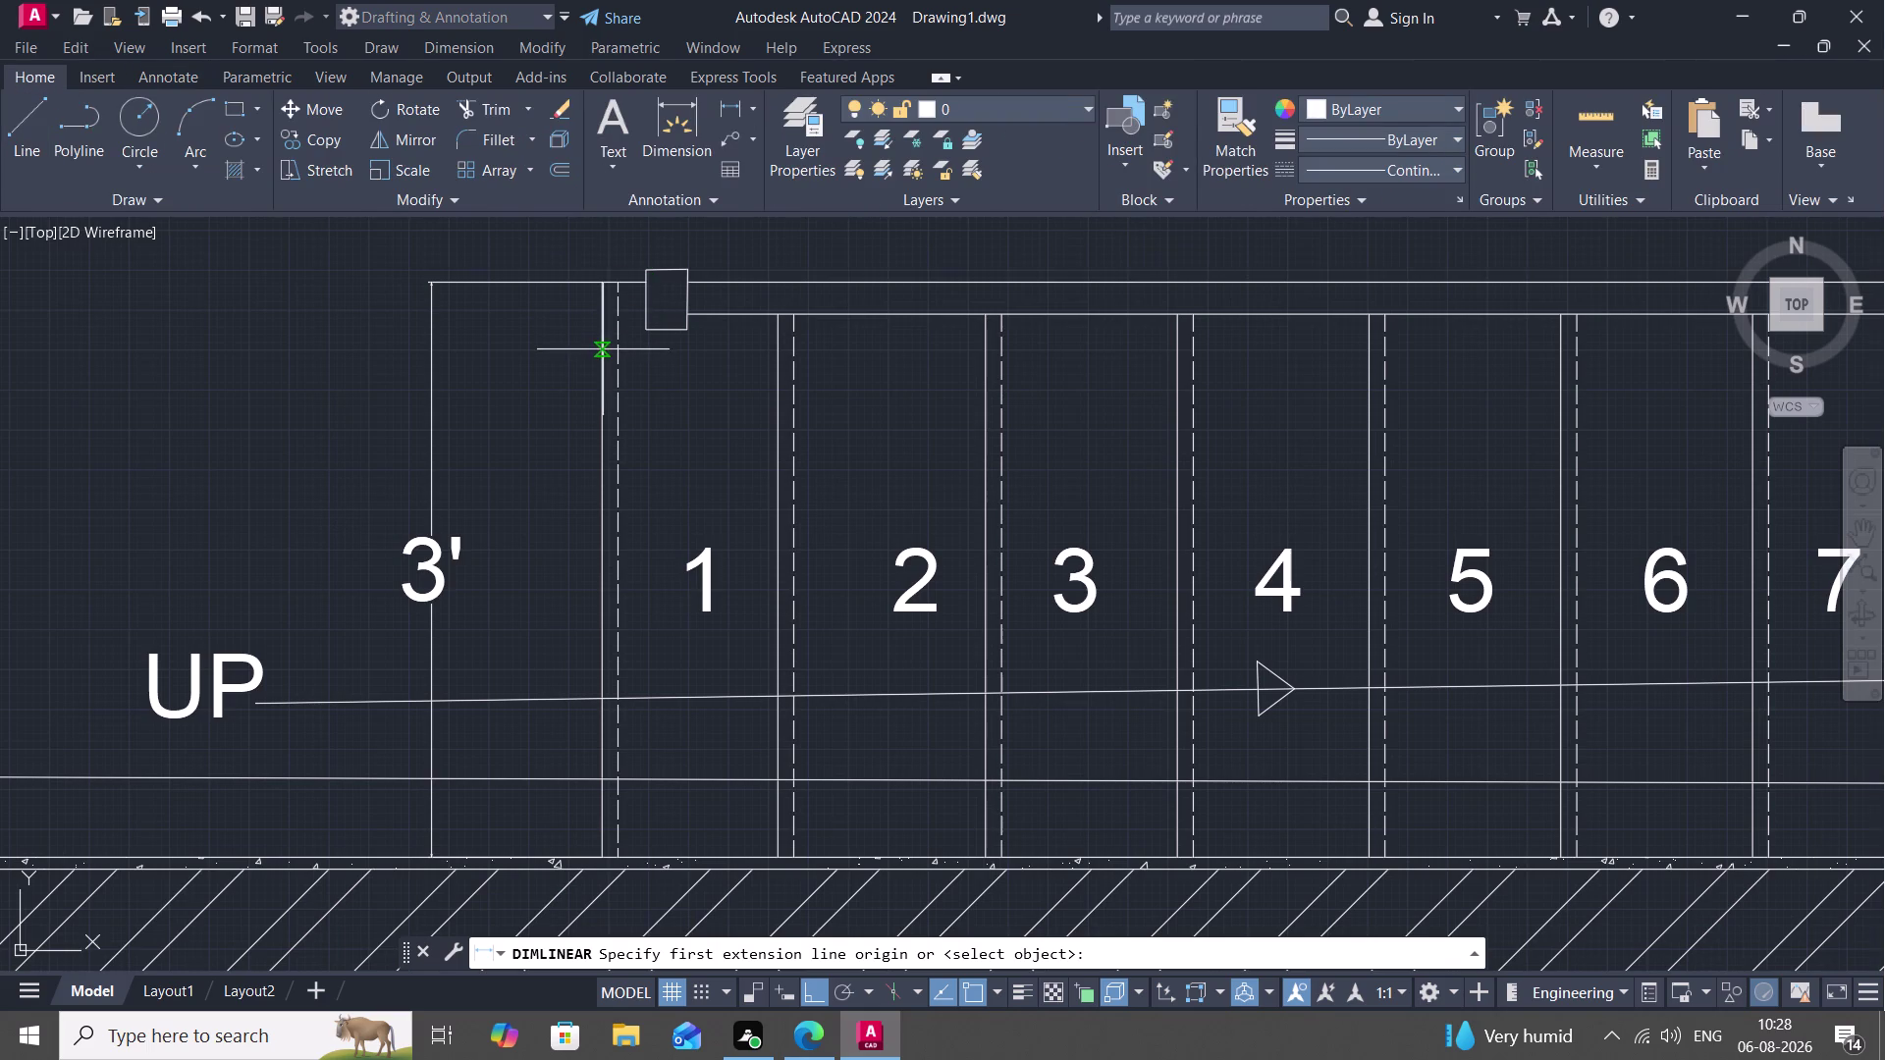
key(space)
key(1)
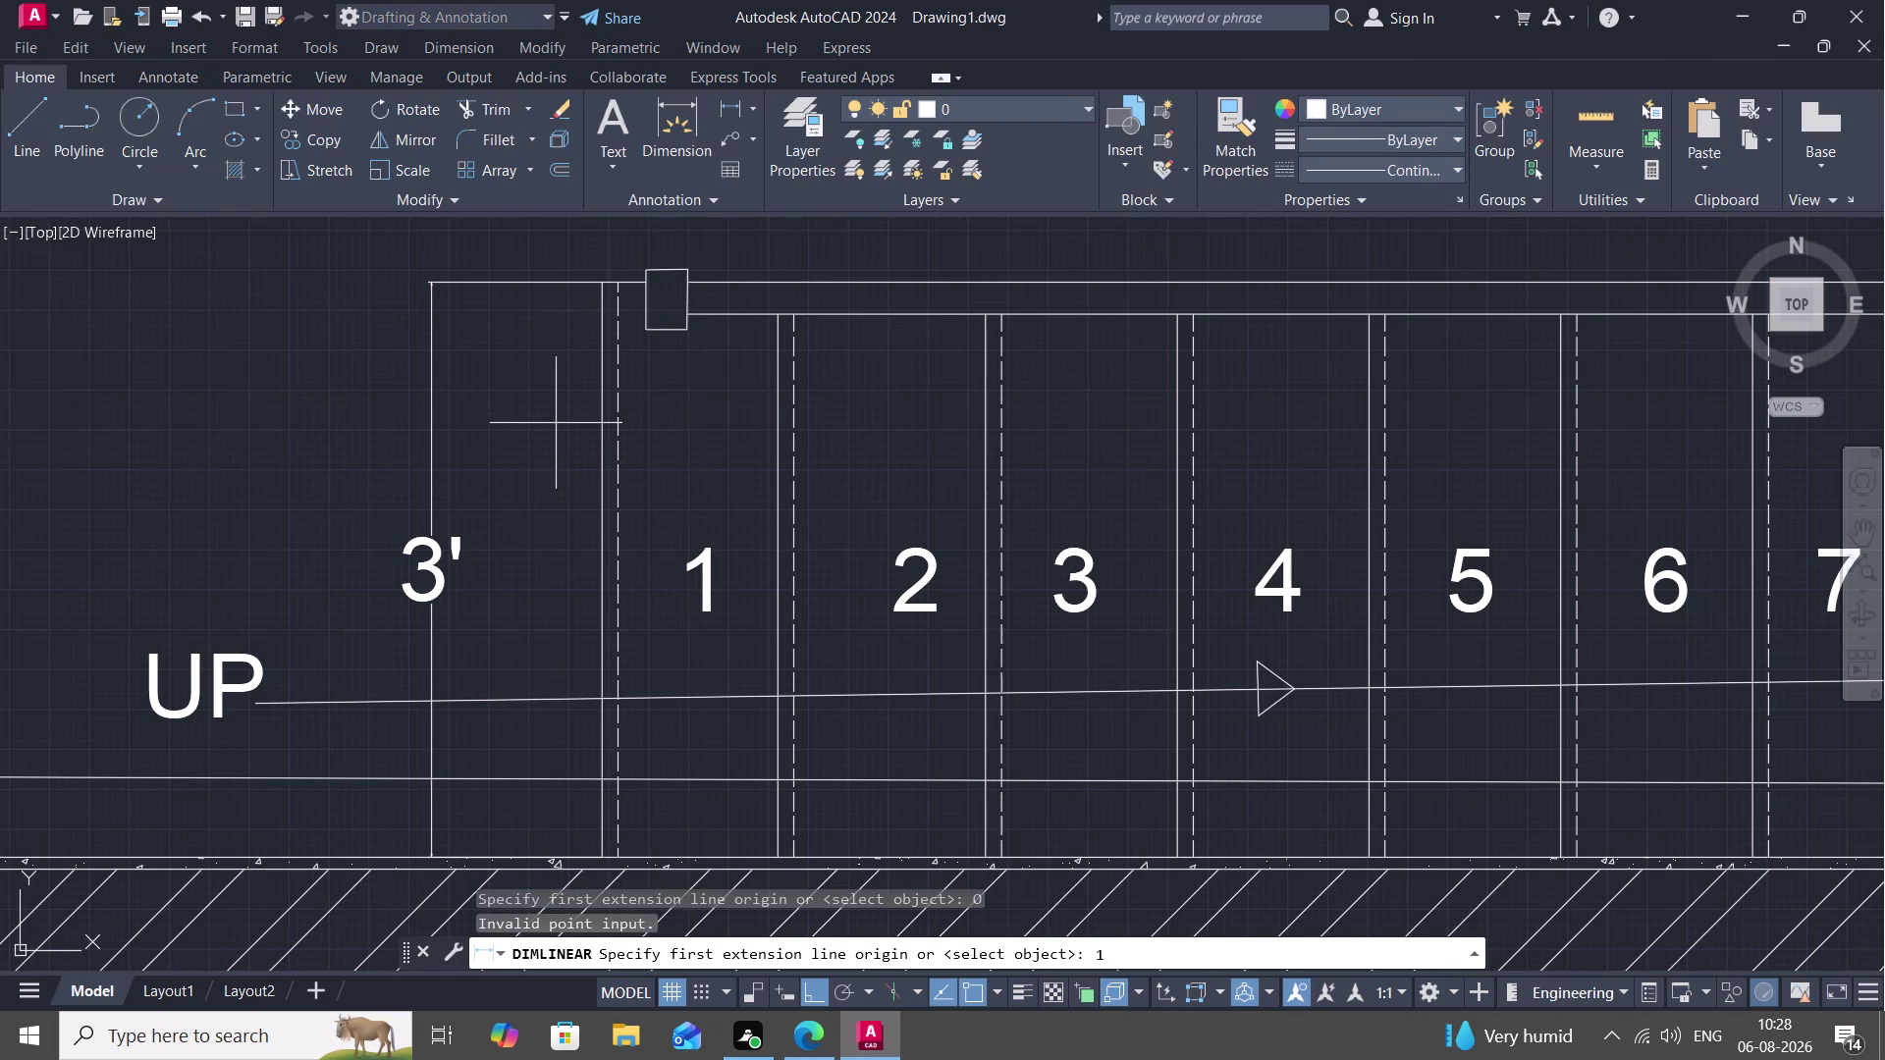
key(Escape)
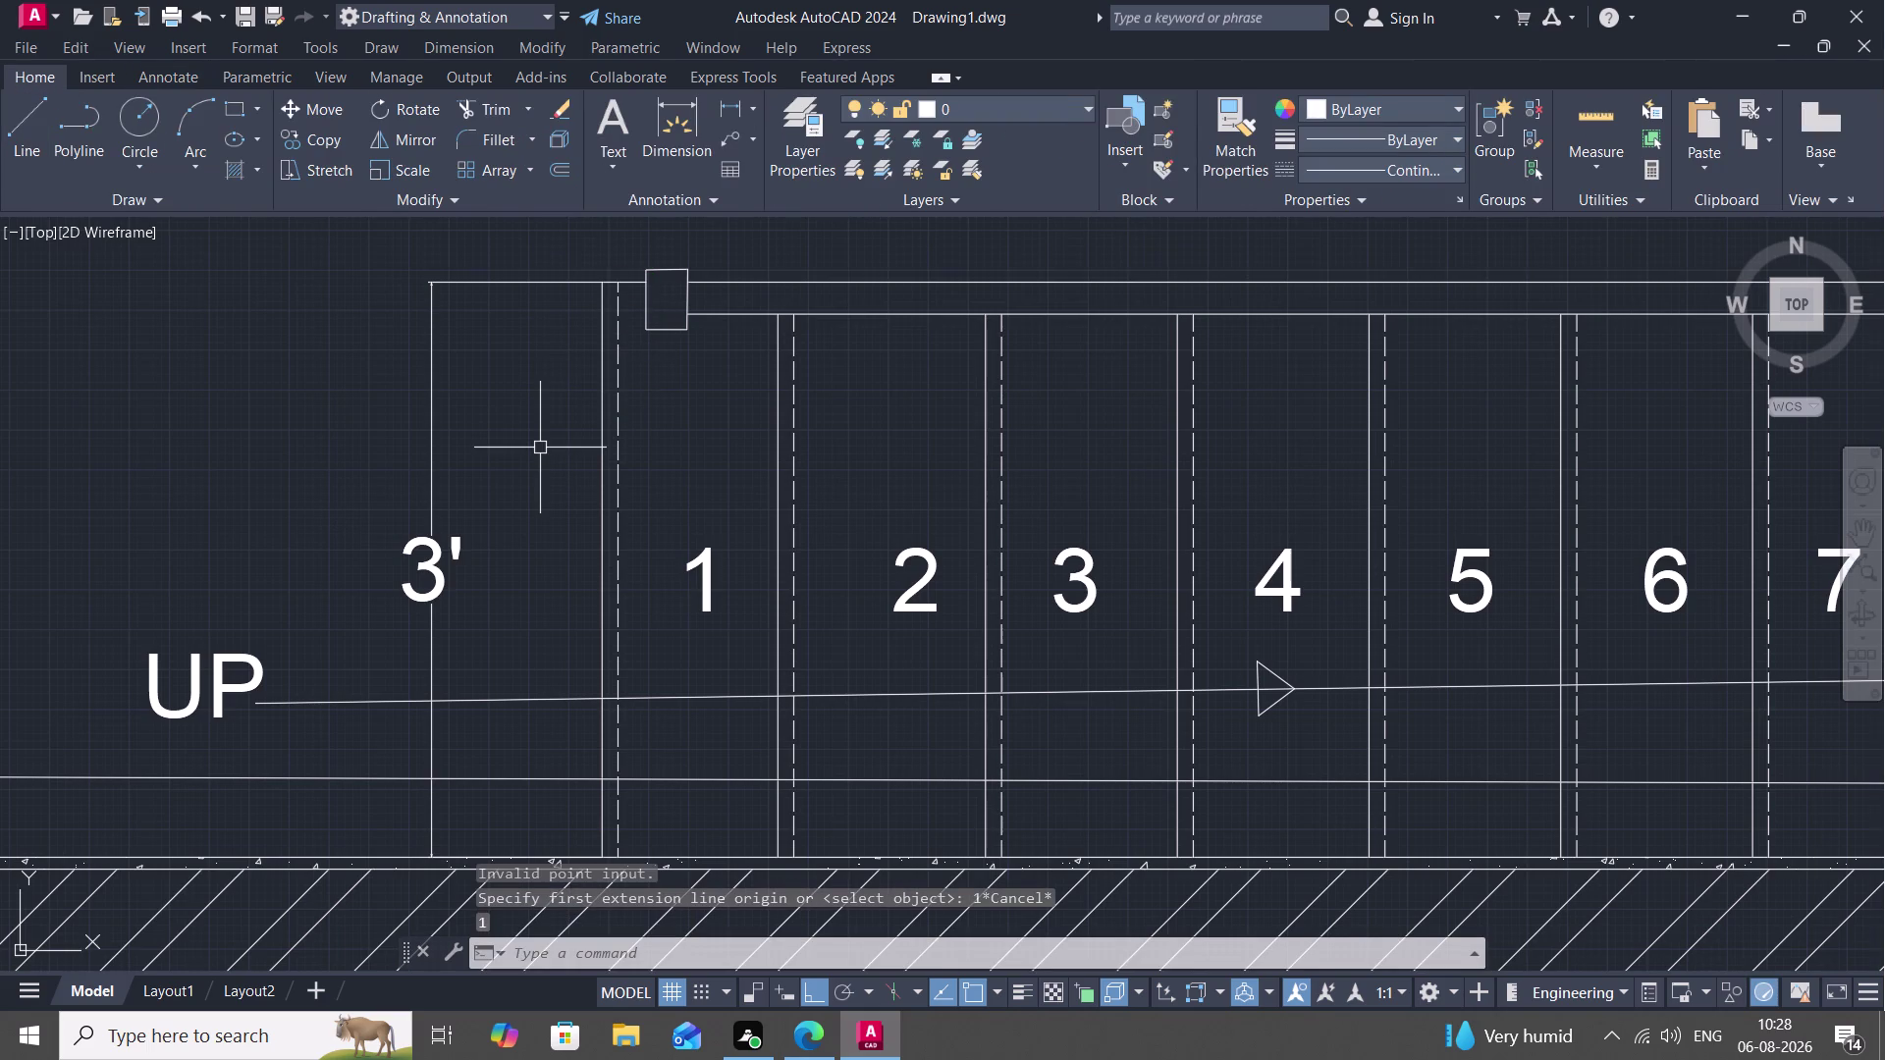
text(O)
key(space)
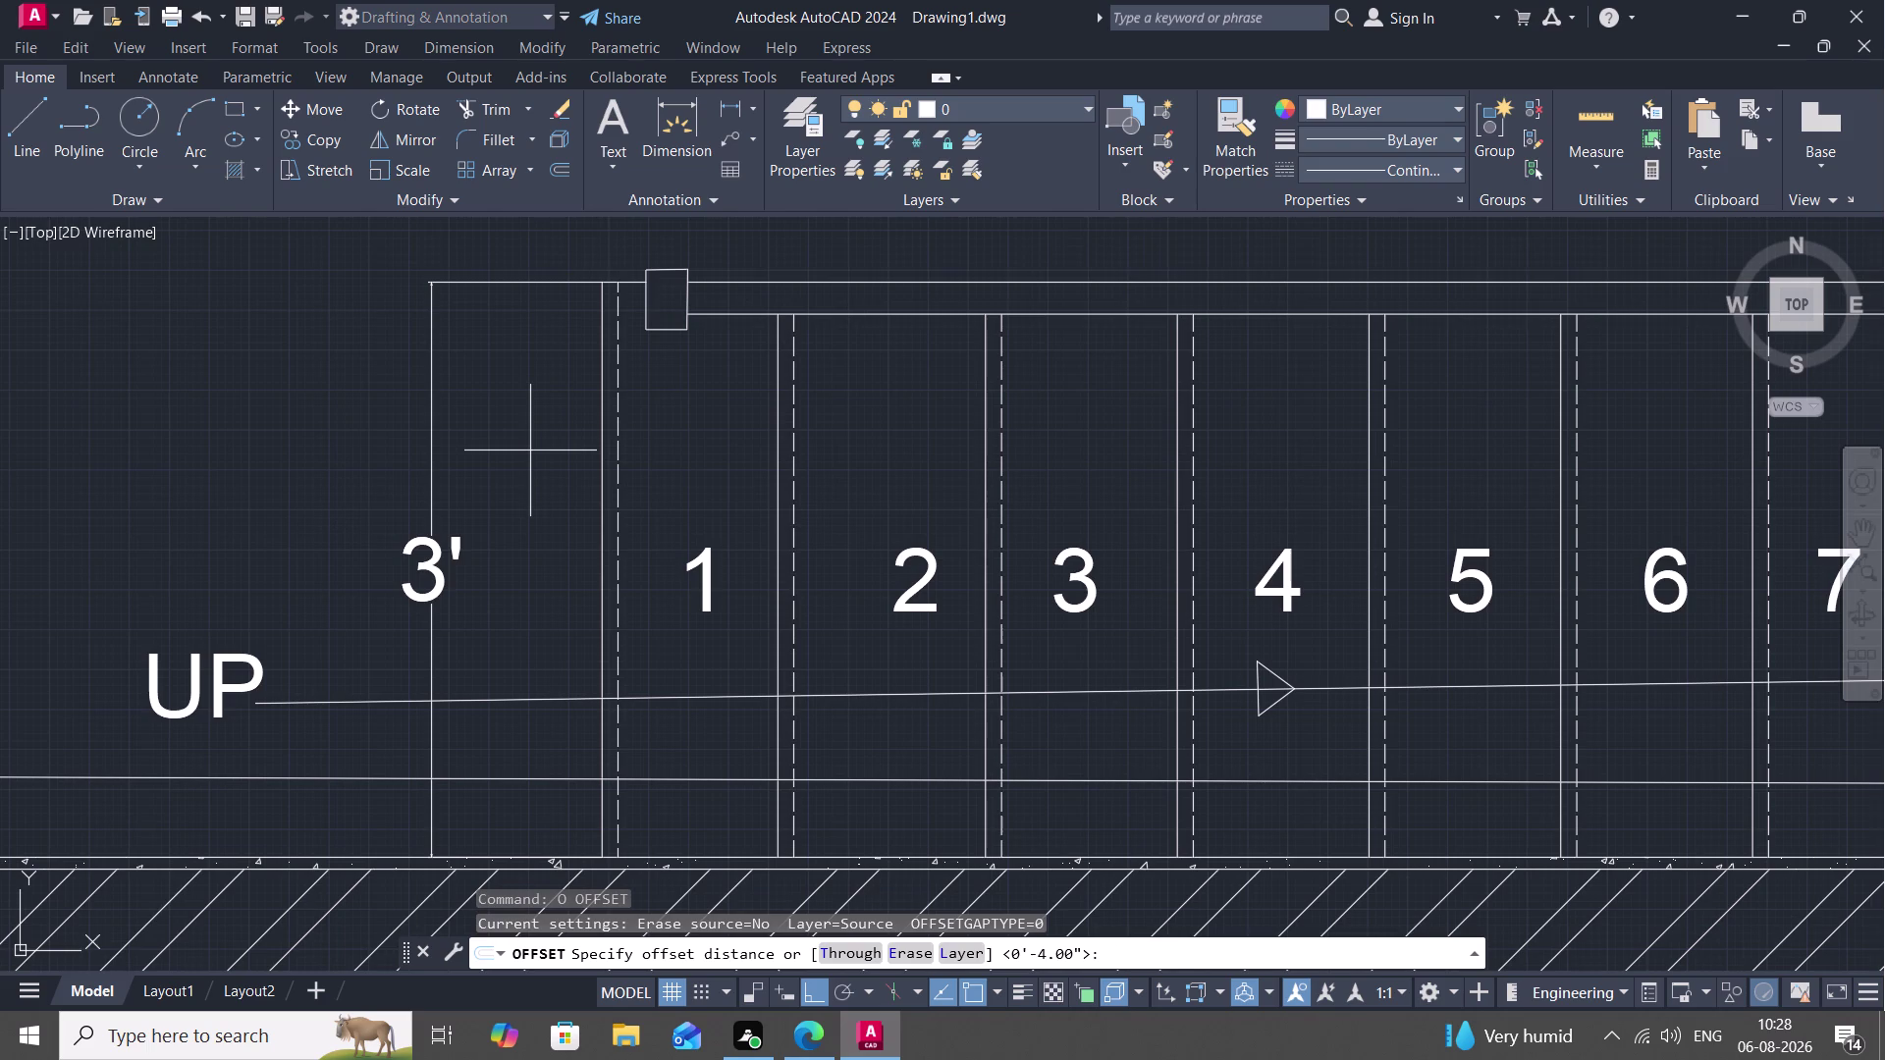
key(1)
text(")
key(space)
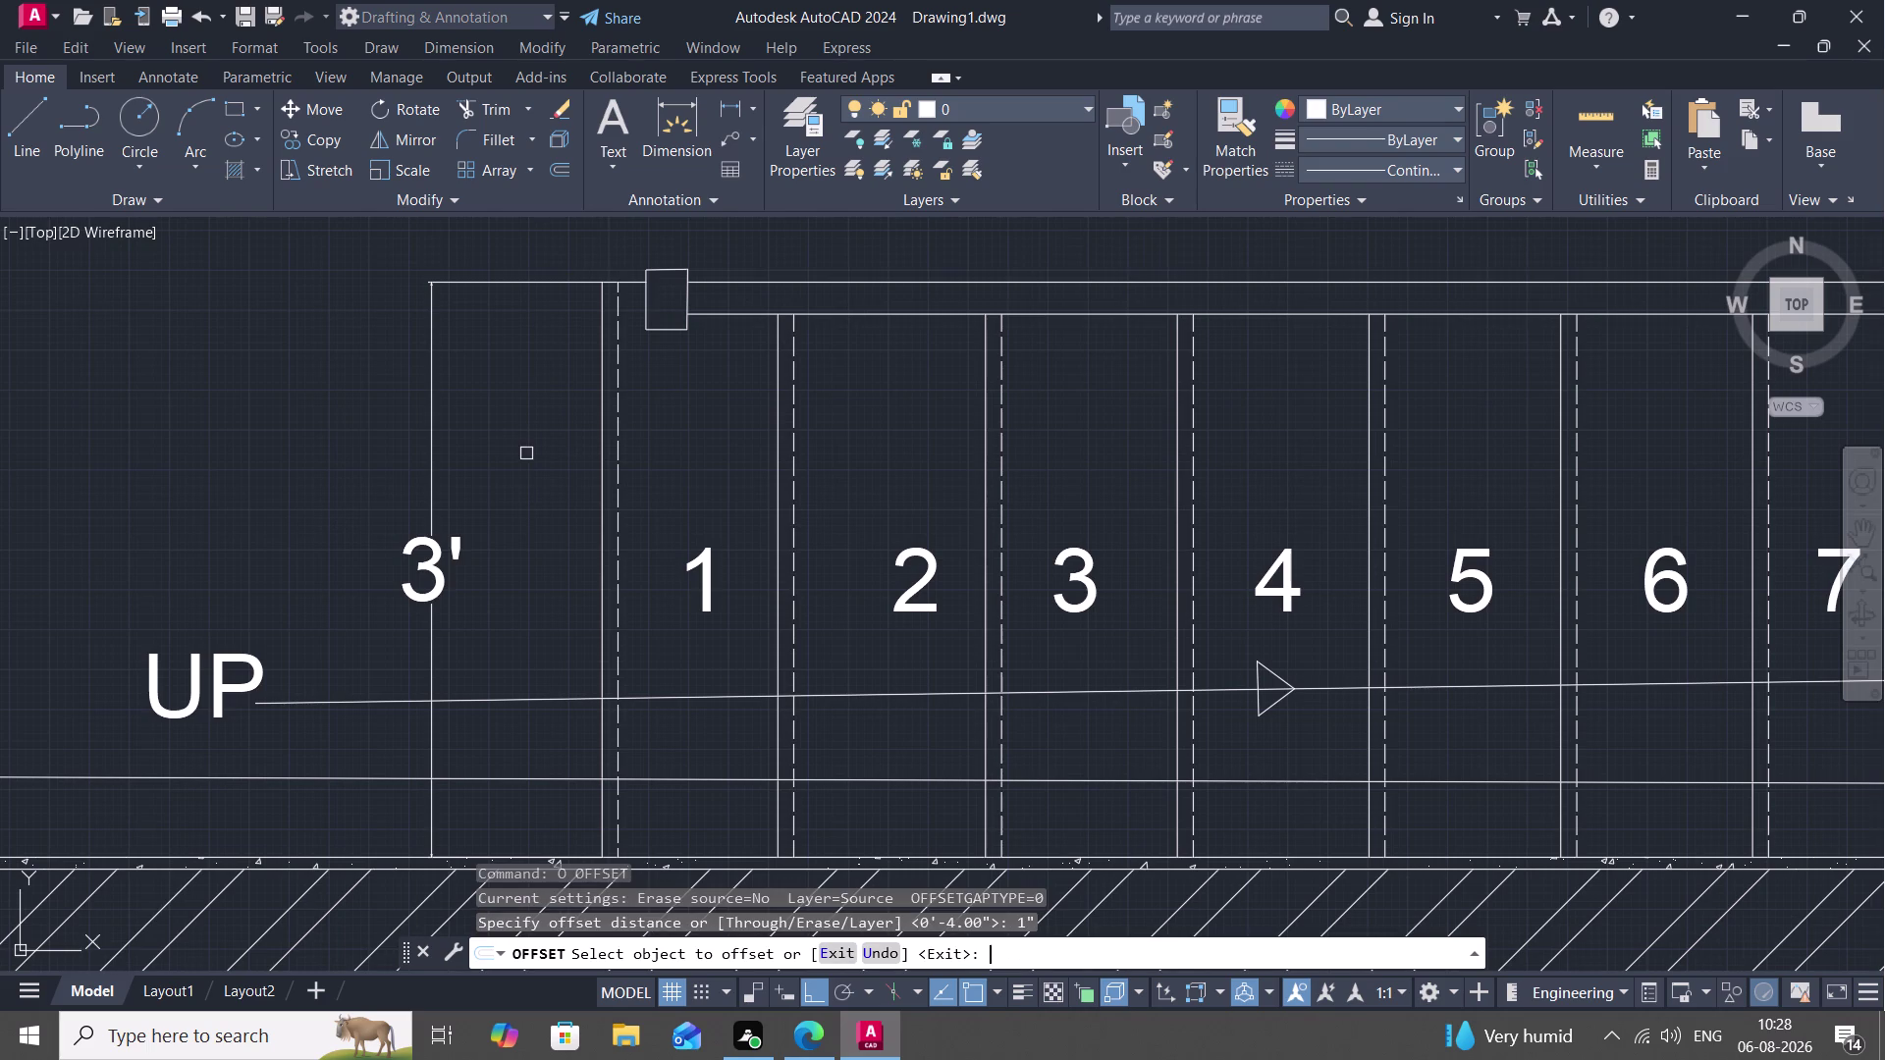
click(431, 470)
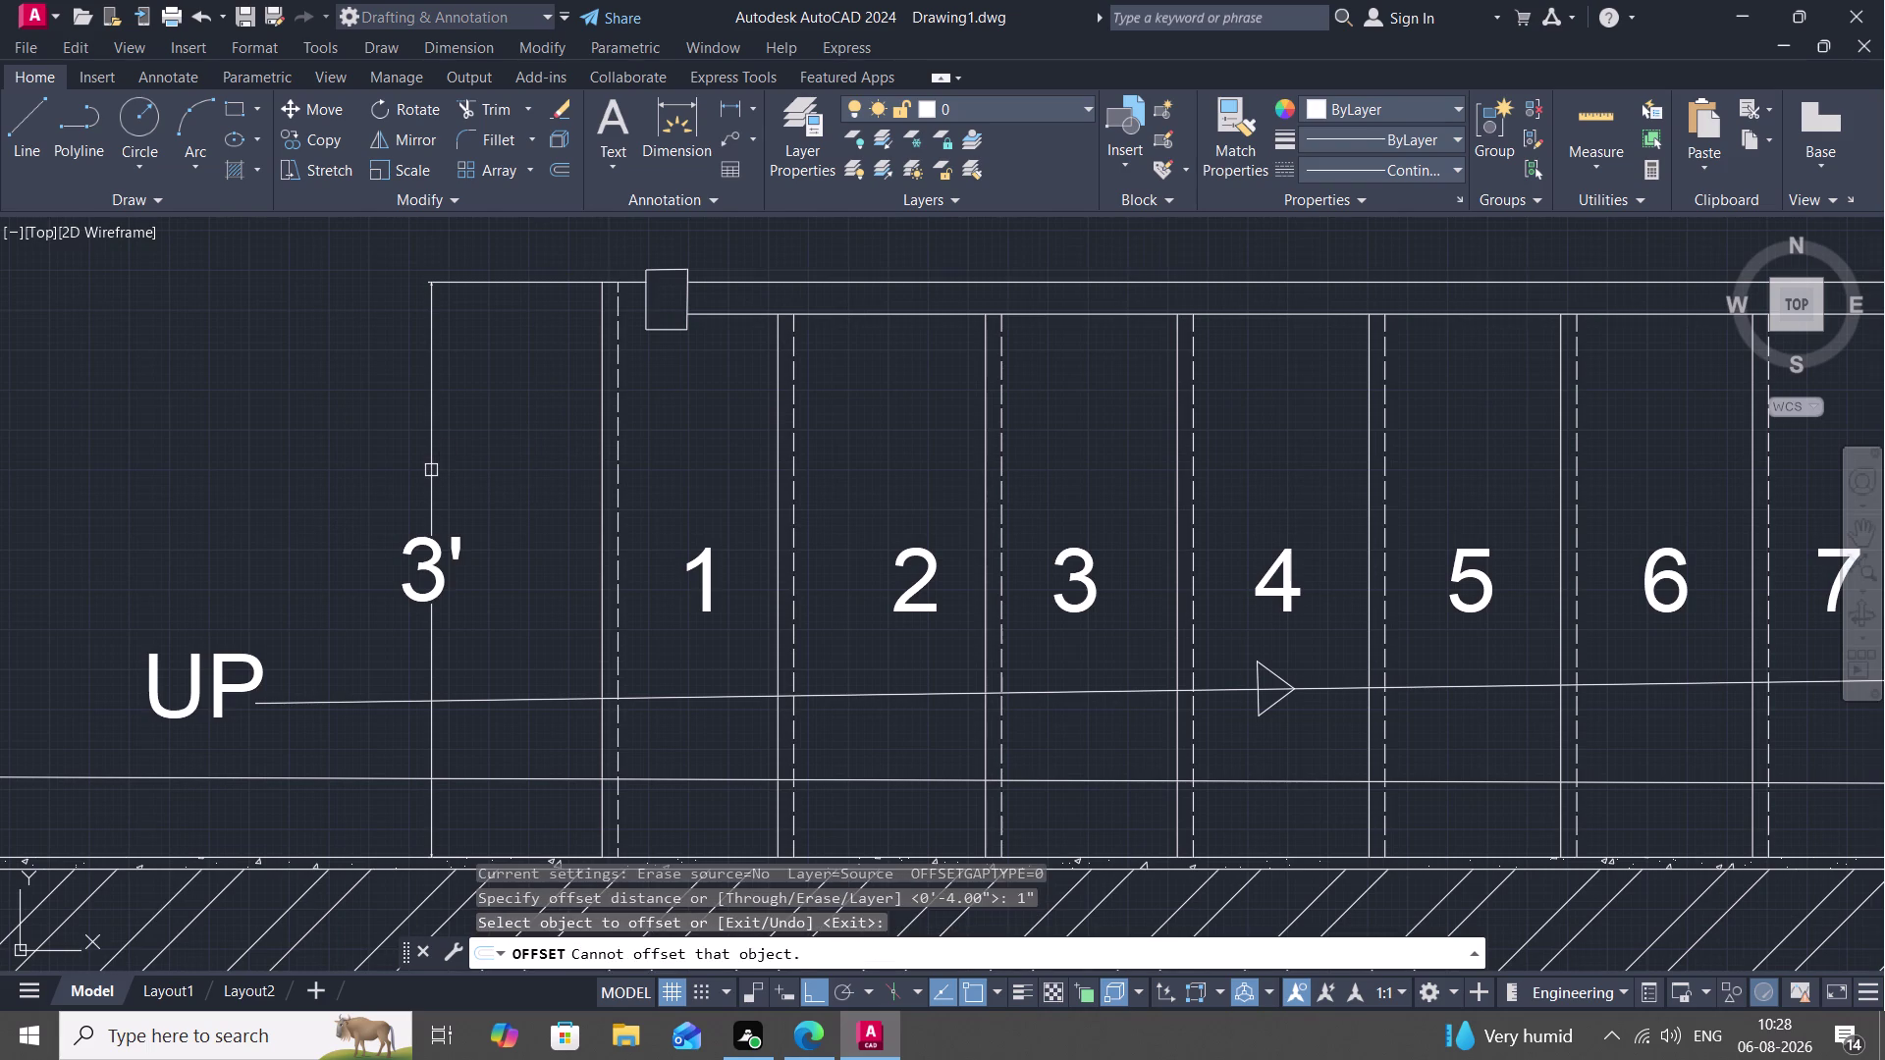
click(430, 465)
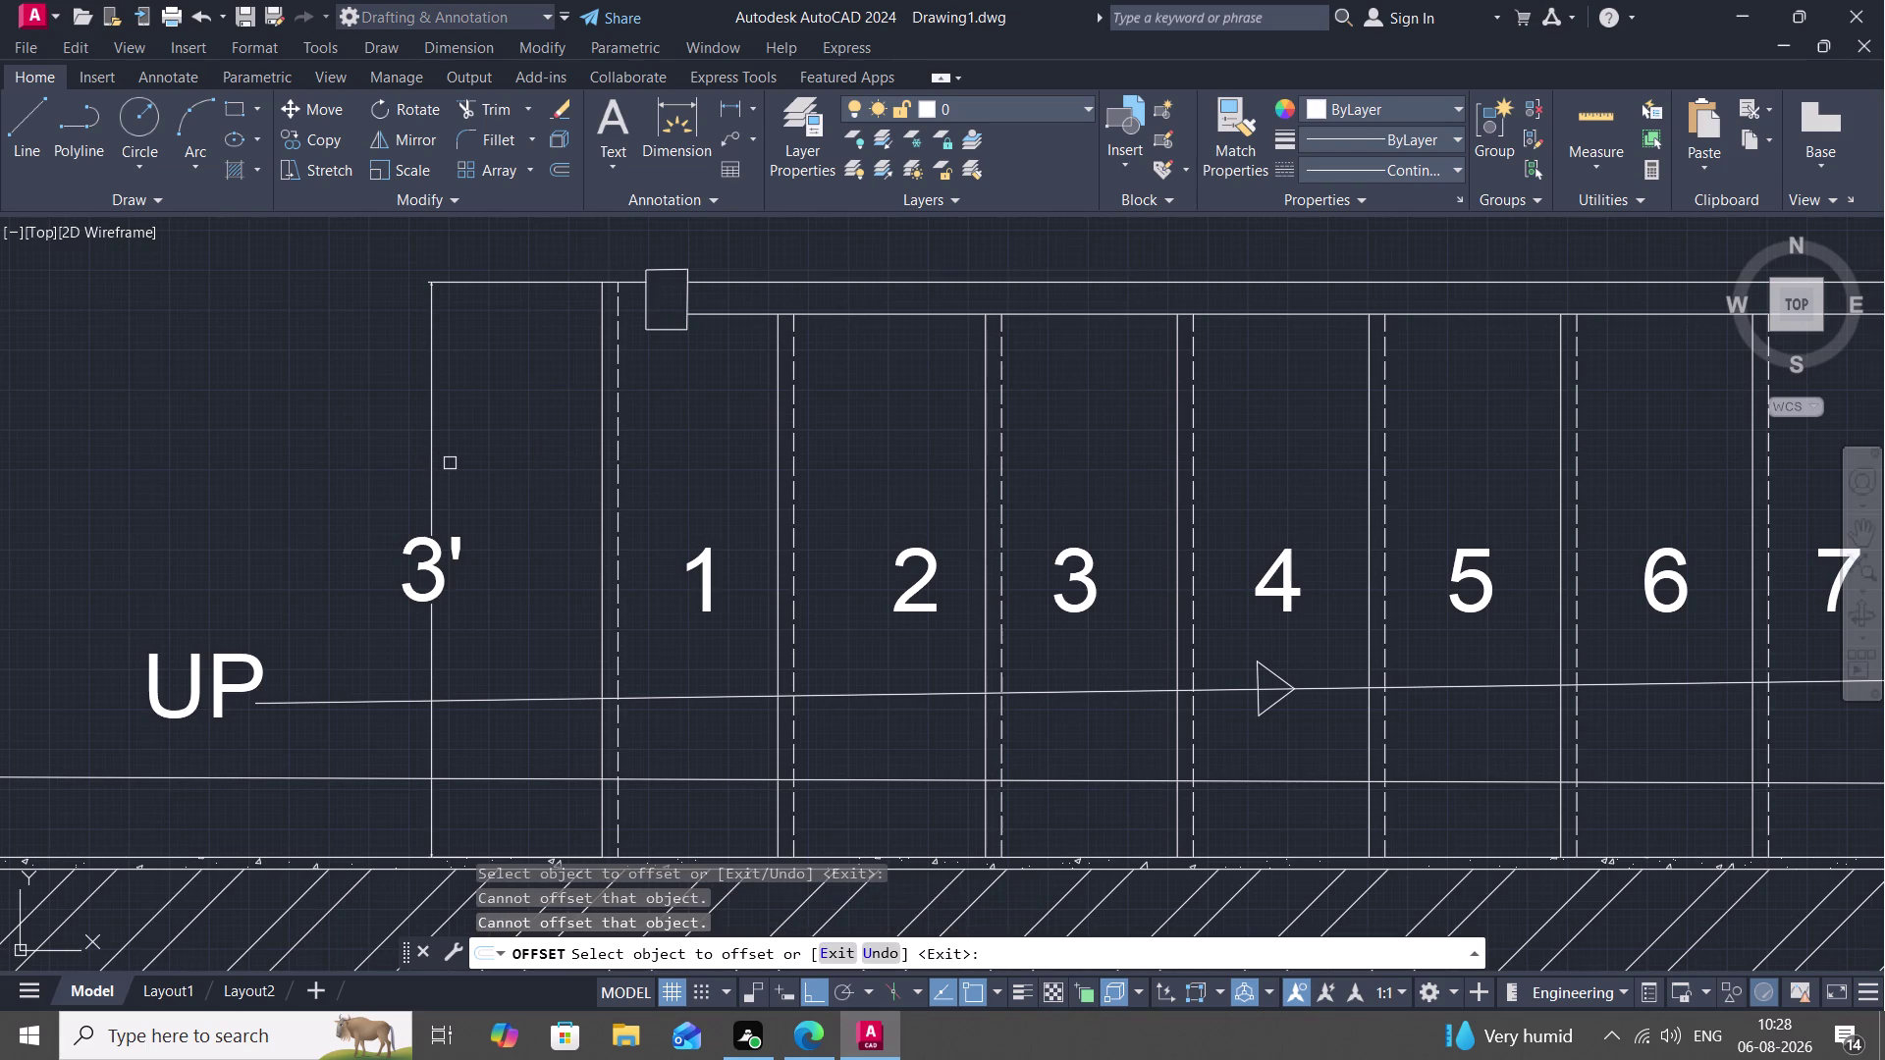
key(Escape)
key(o)
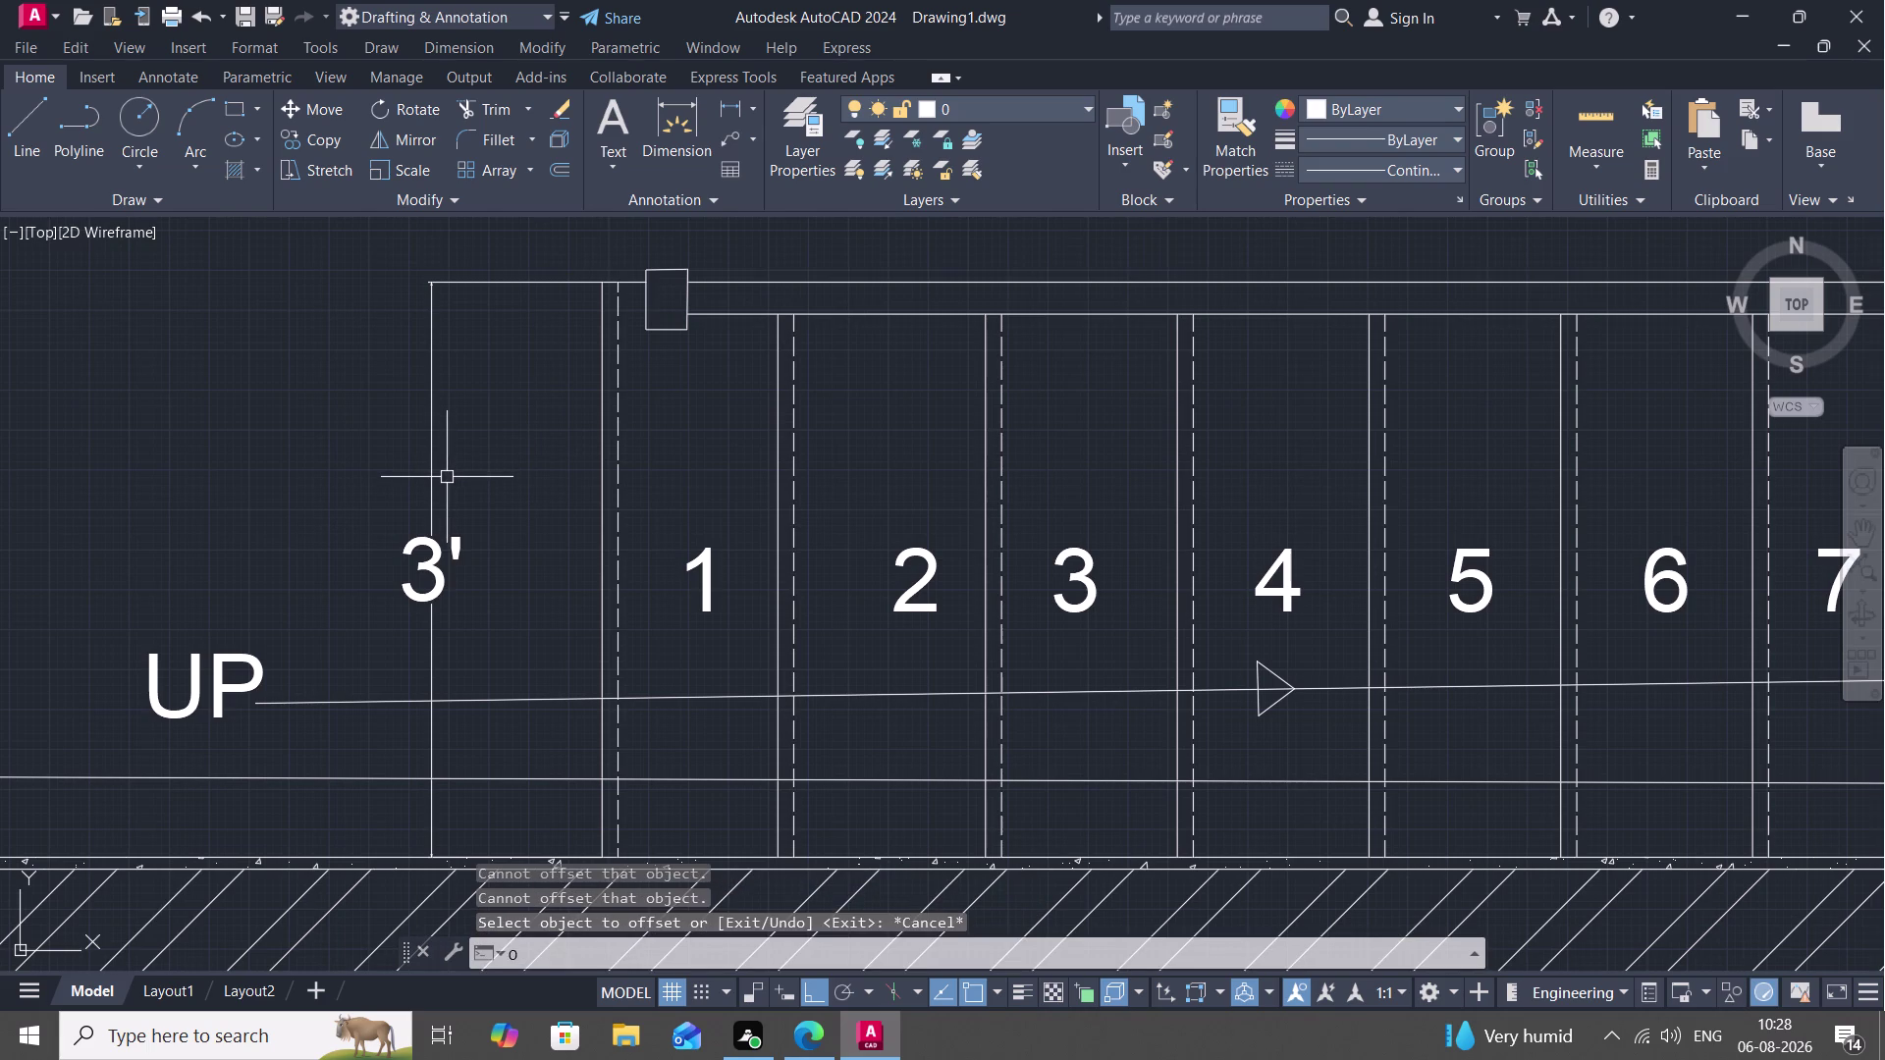
key(space)
key(space)
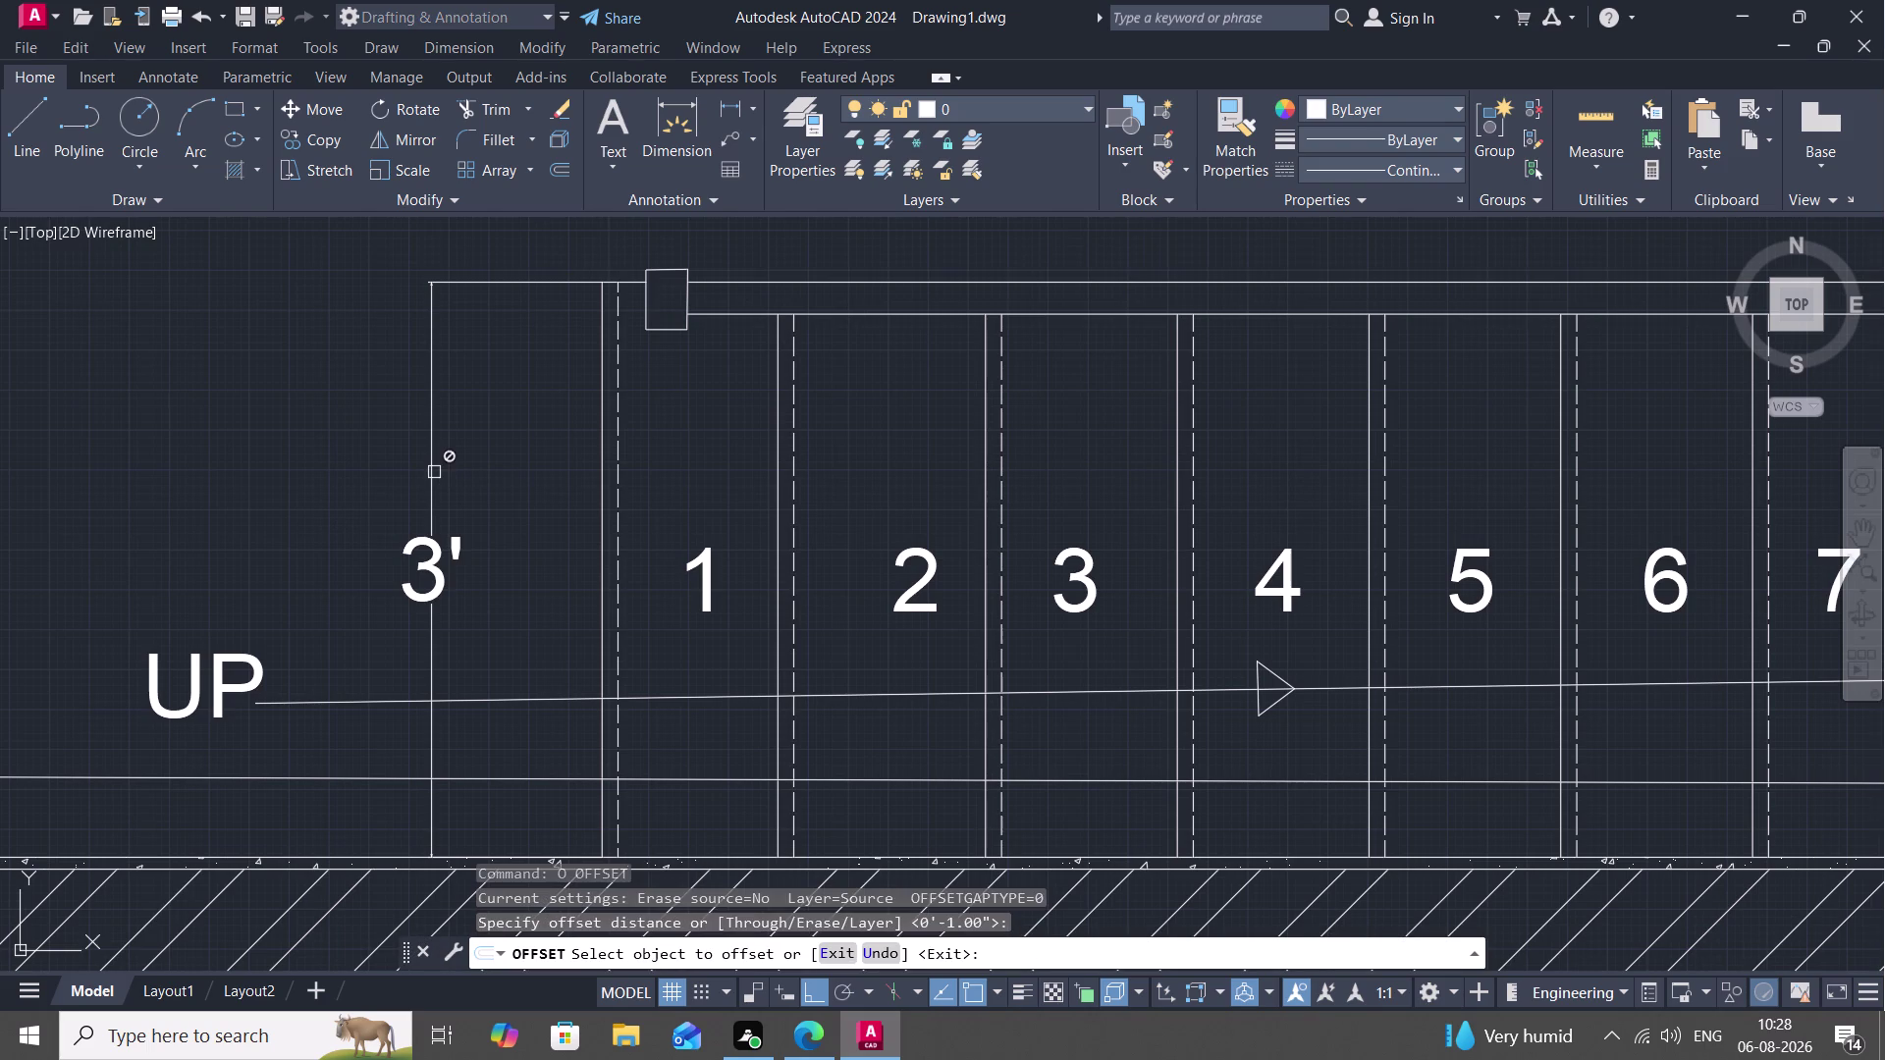
click(427, 465)
click(435, 465)
click(444, 457)
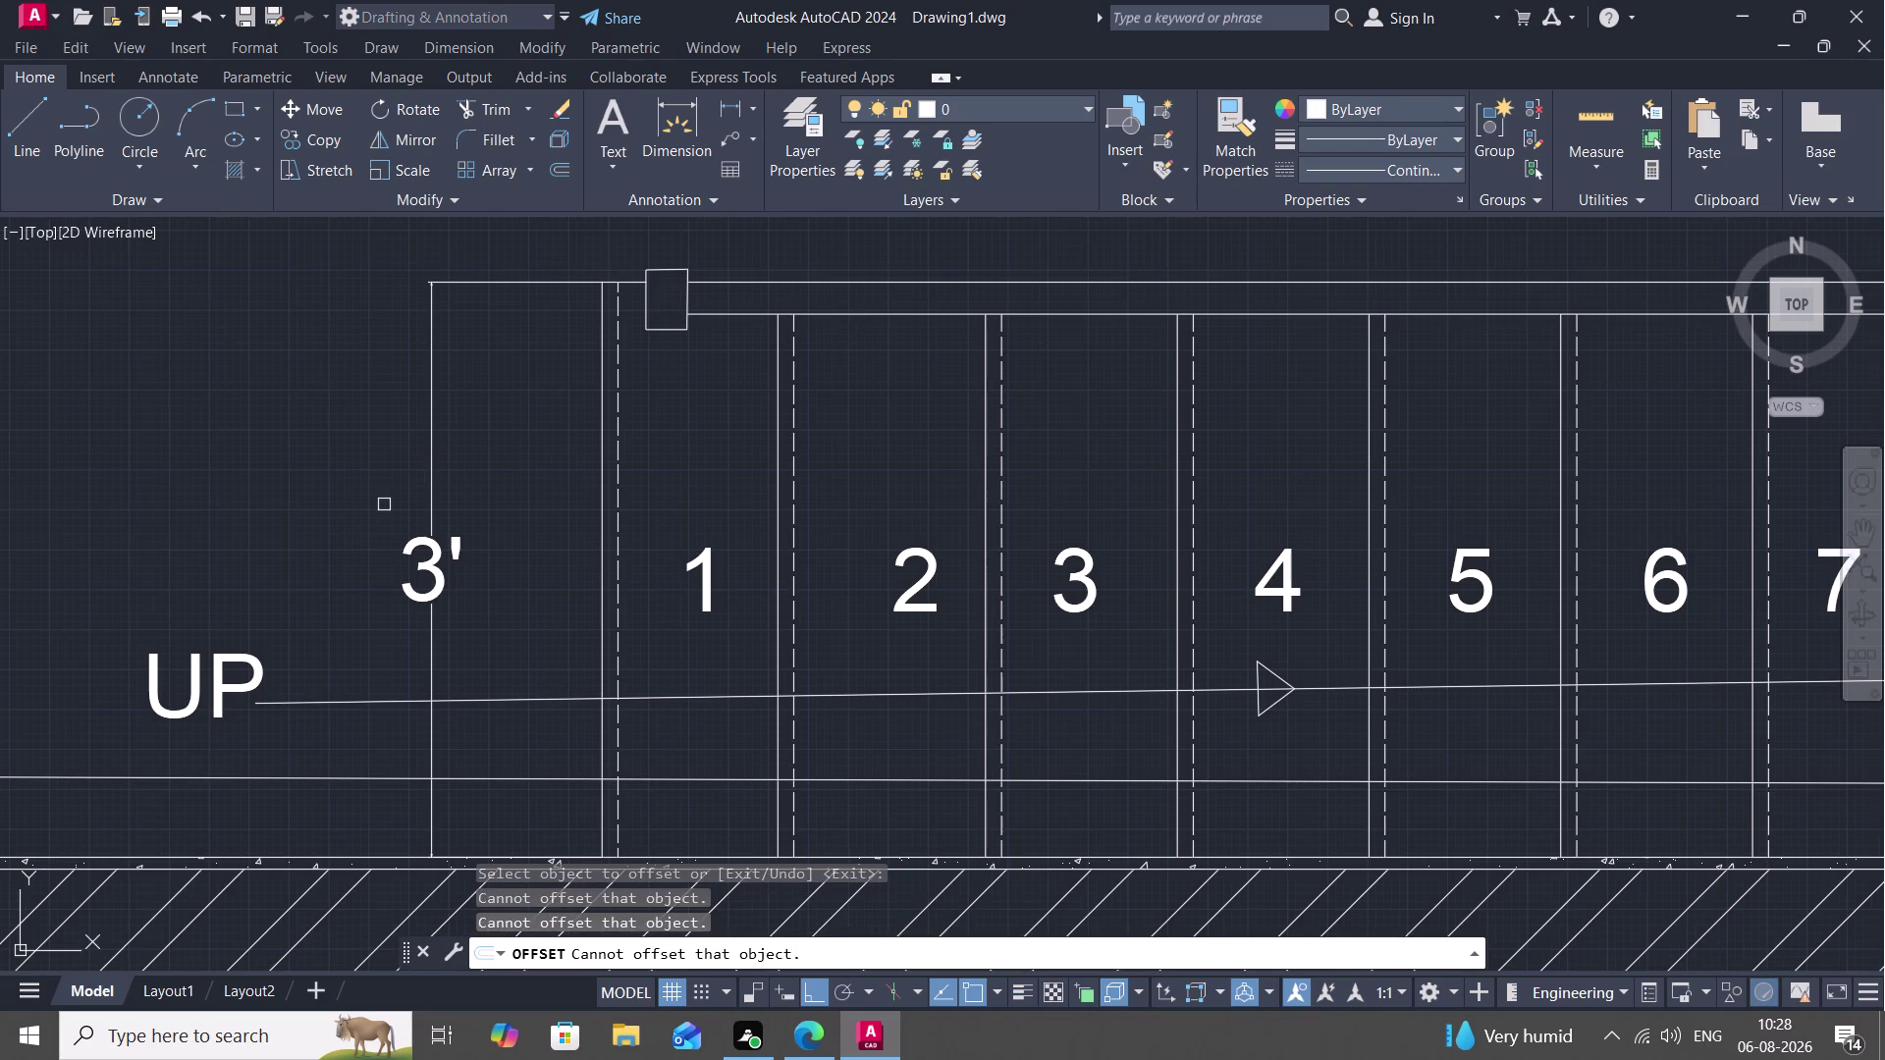
key(1)
key(Escape)
text(O)
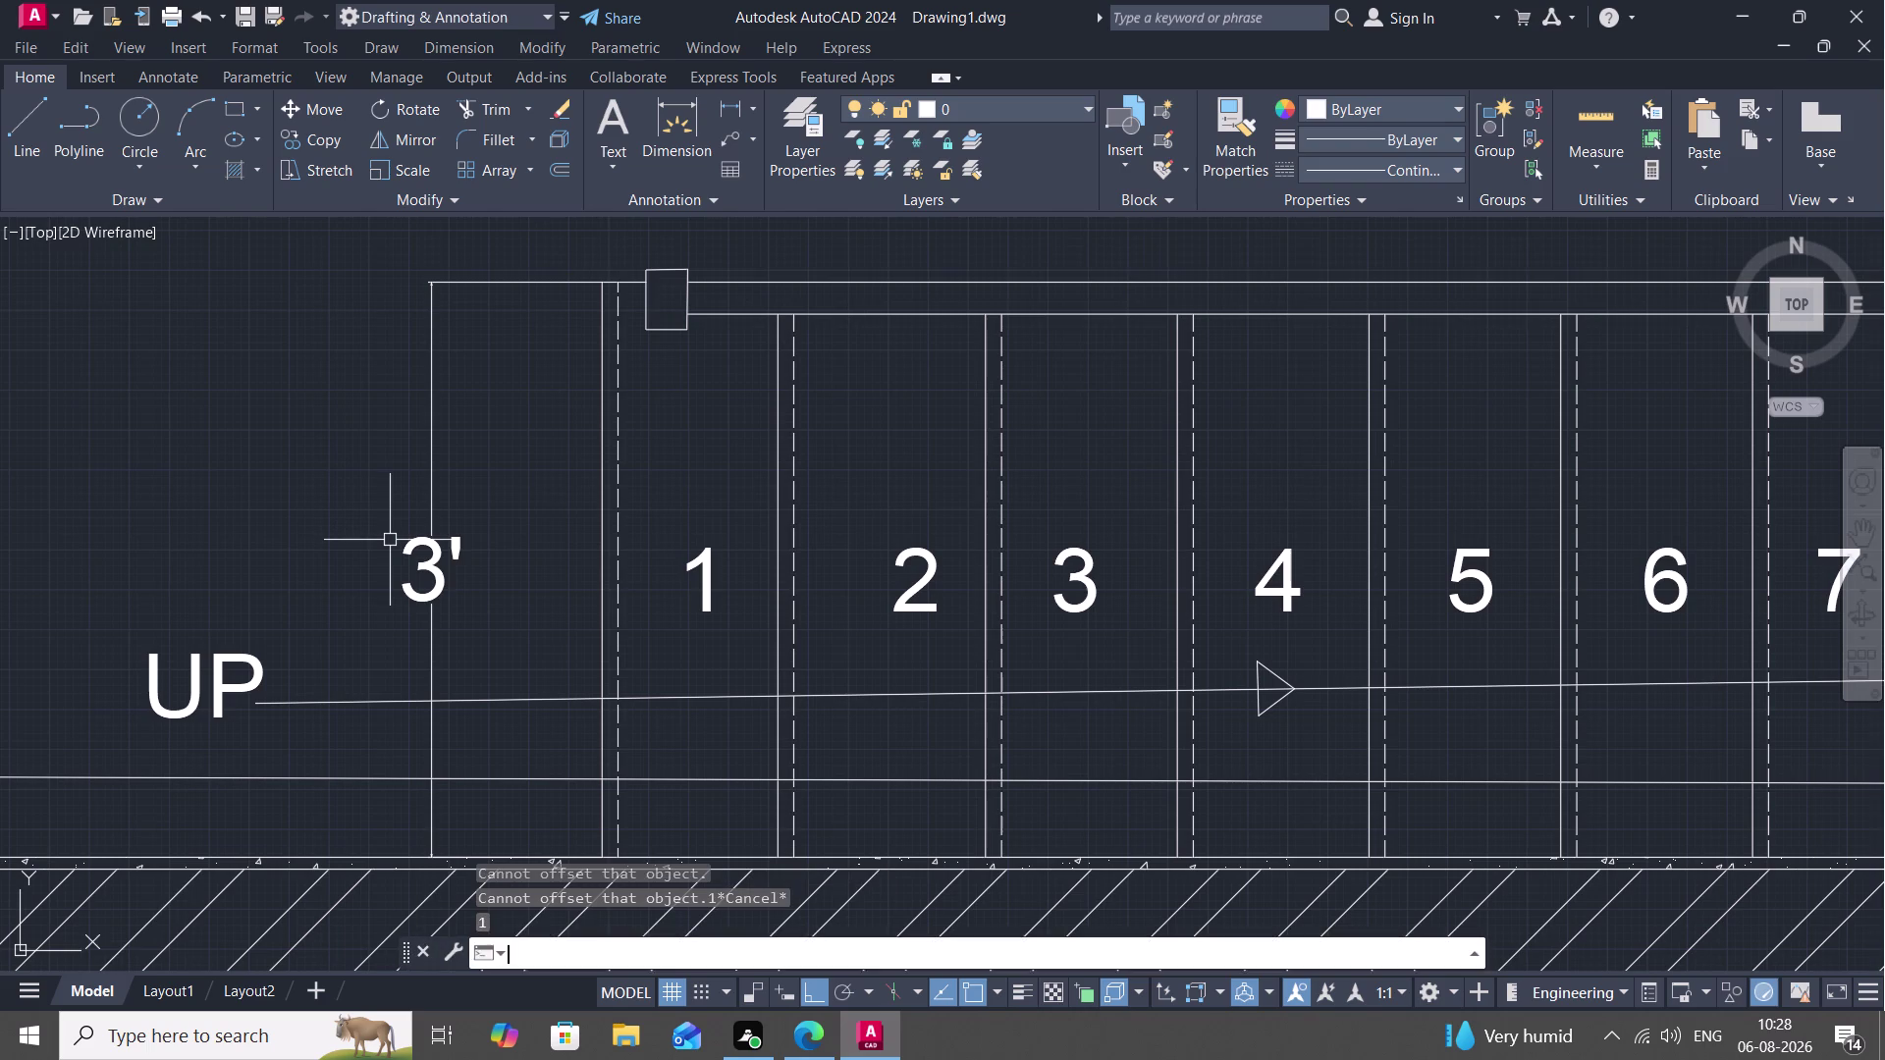
key(space)
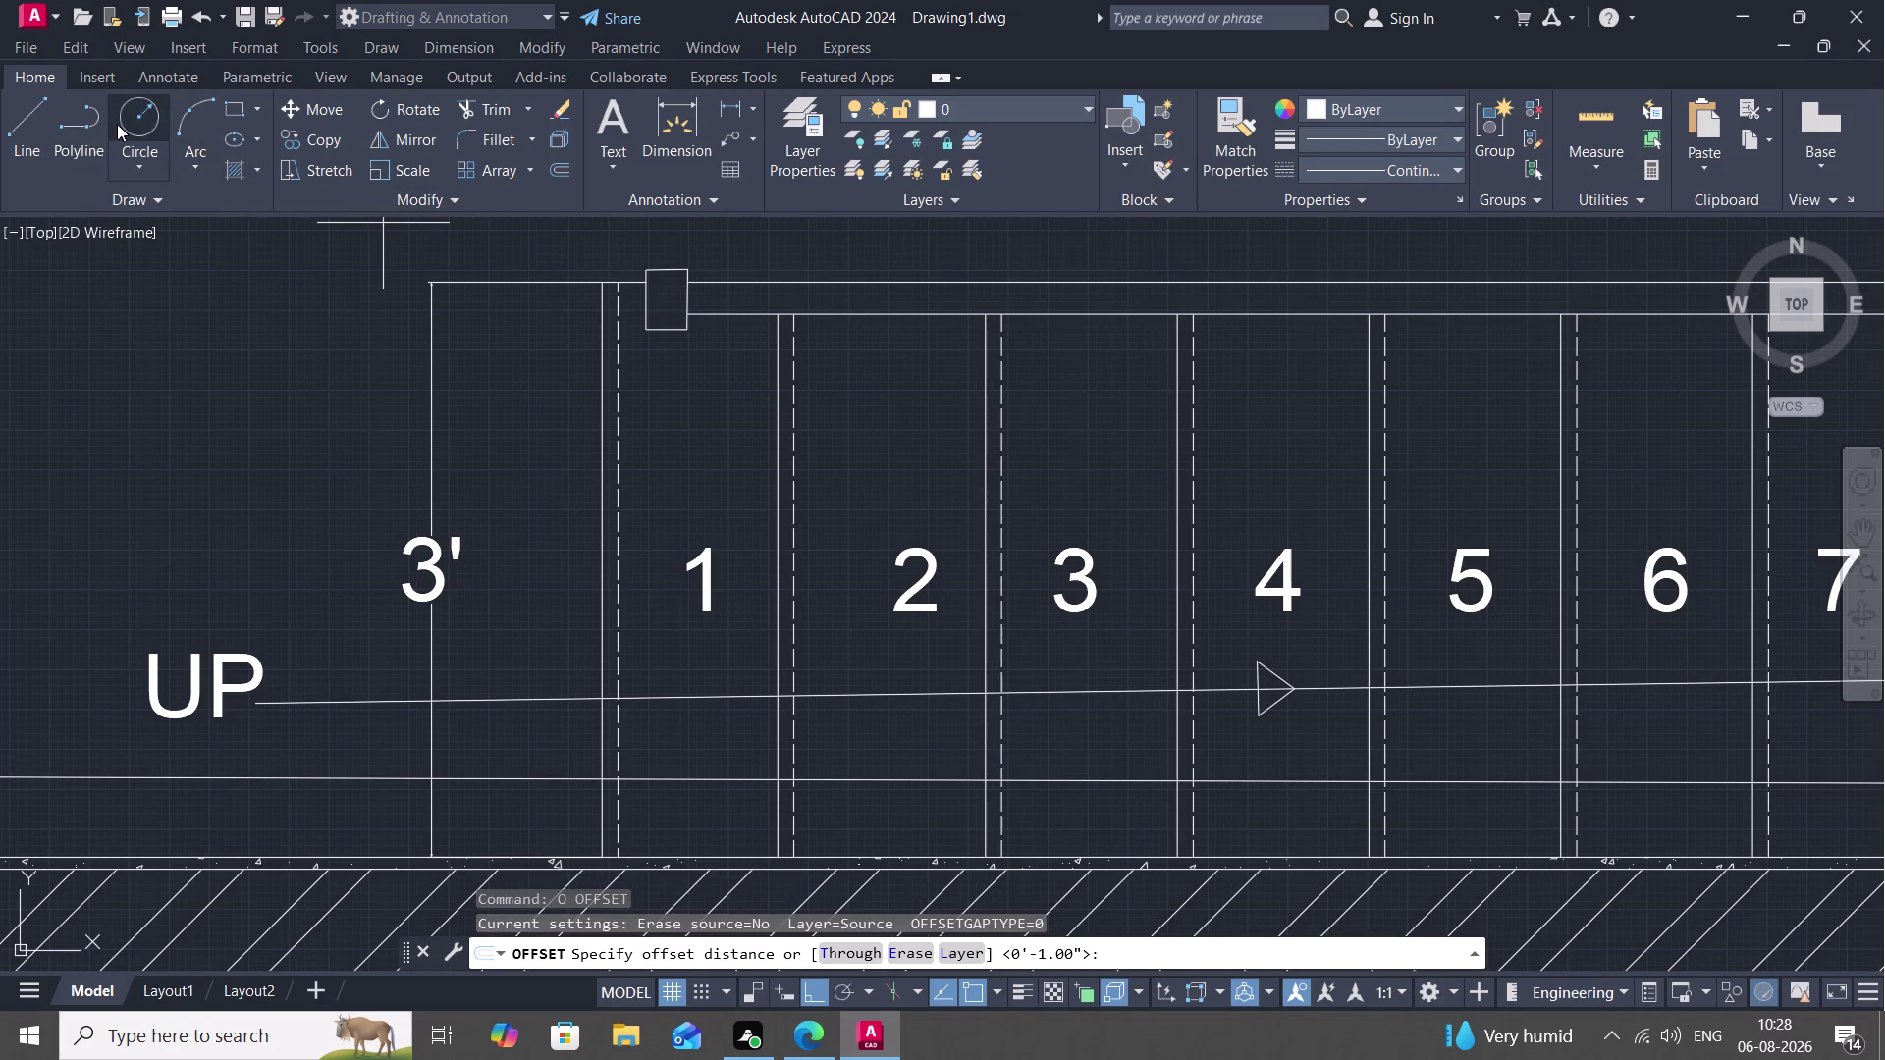
key(o)
key(space)
key(space)
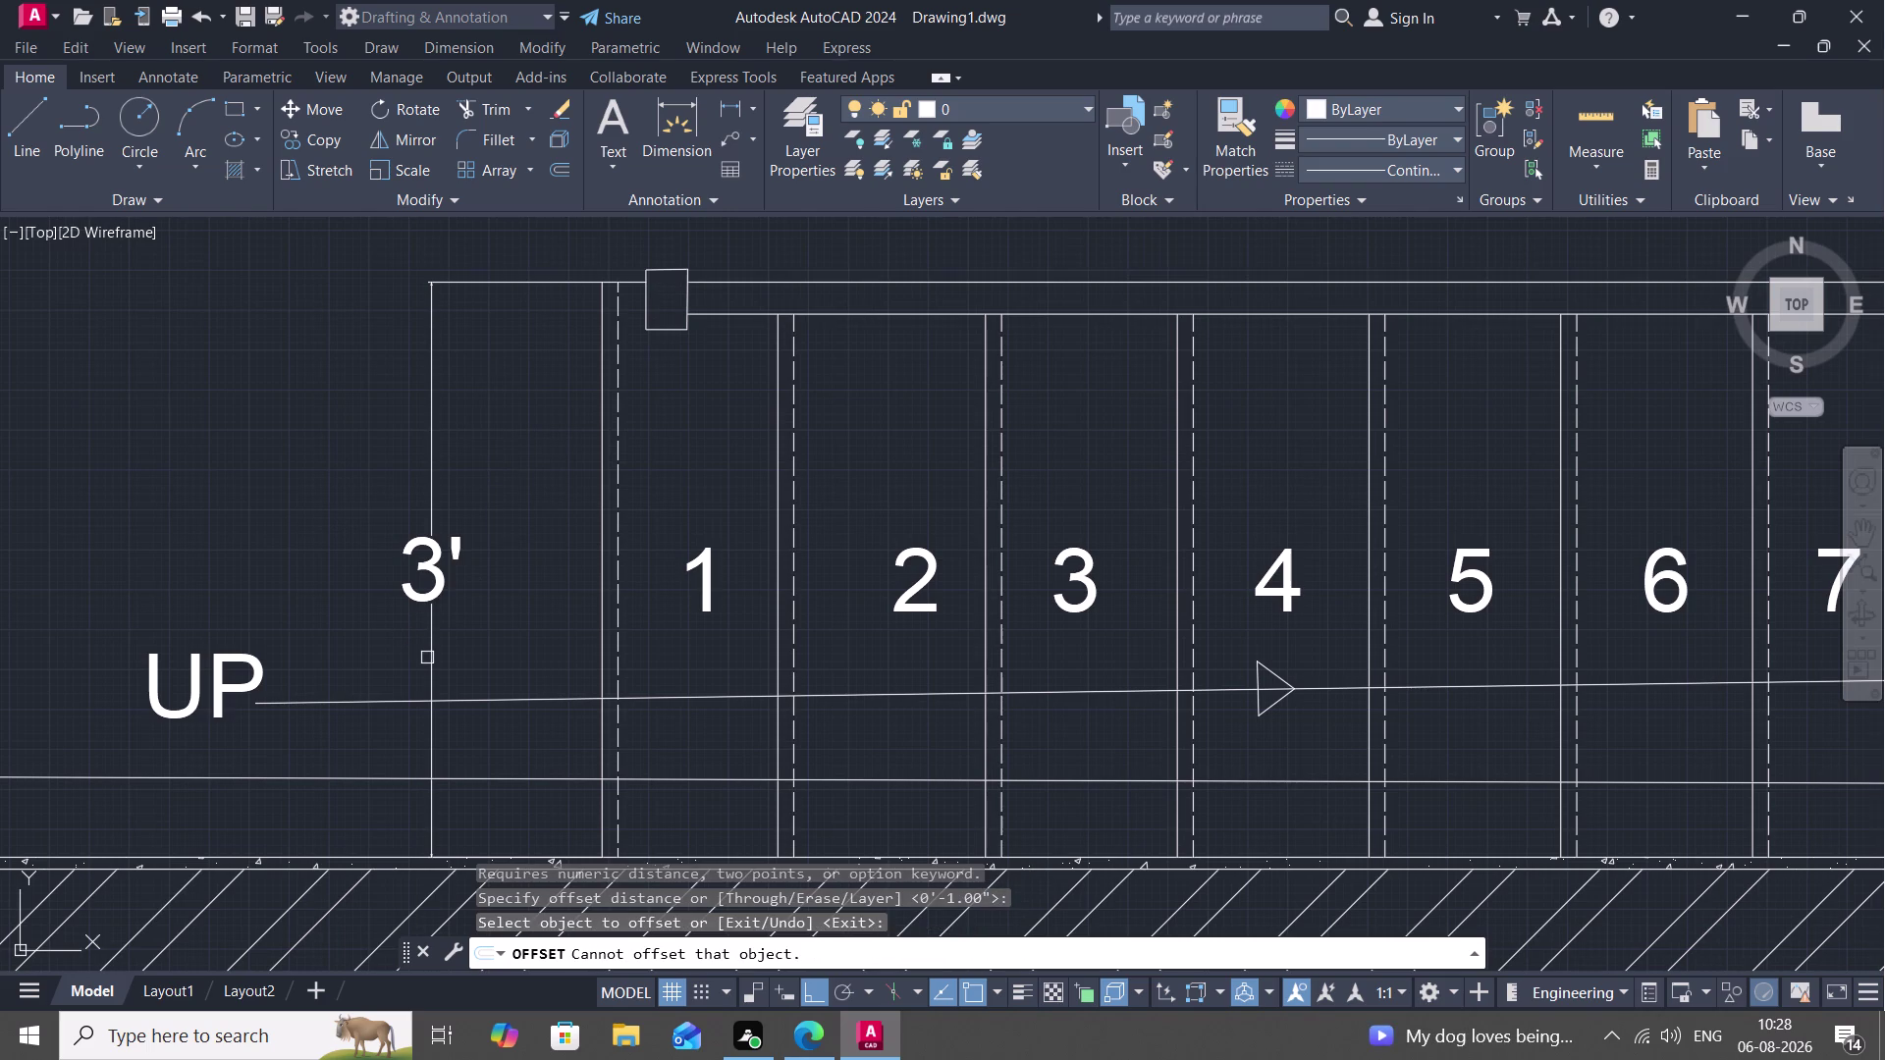
click(429, 658)
click(431, 655)
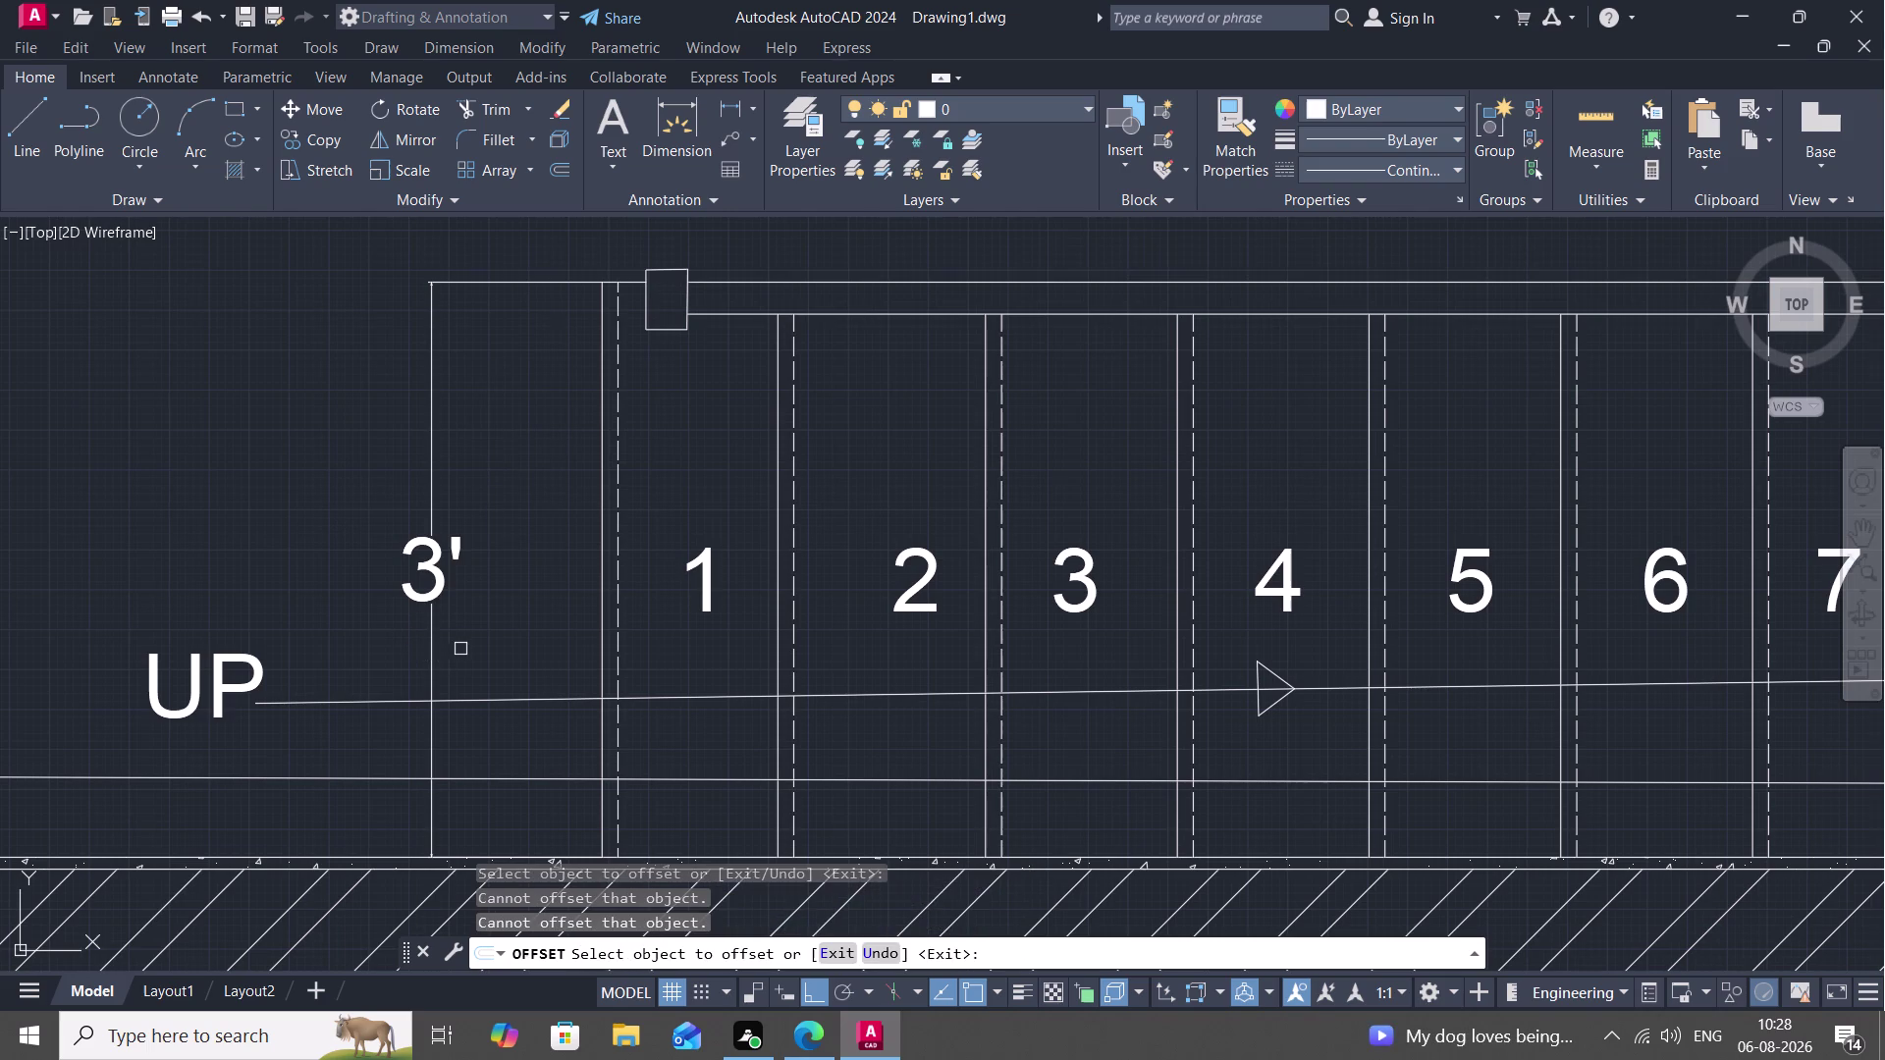
key(Escape)
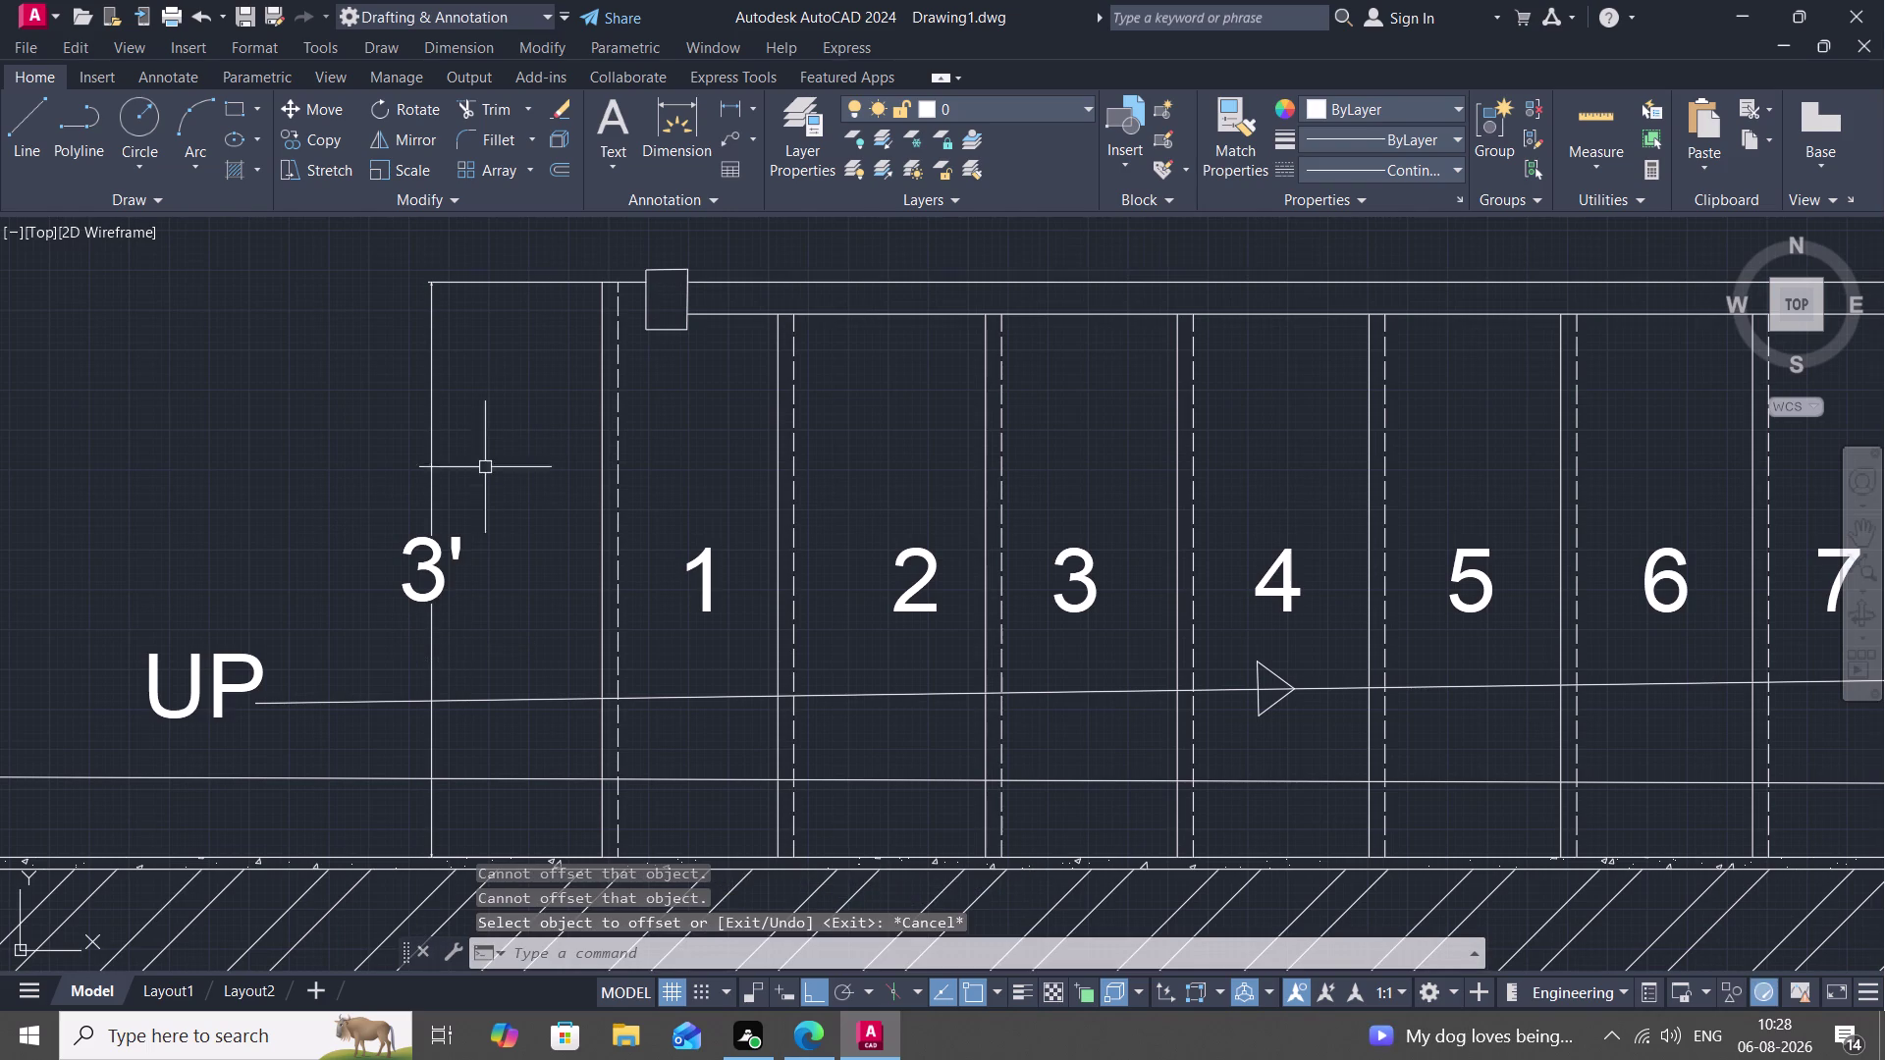
key(space)
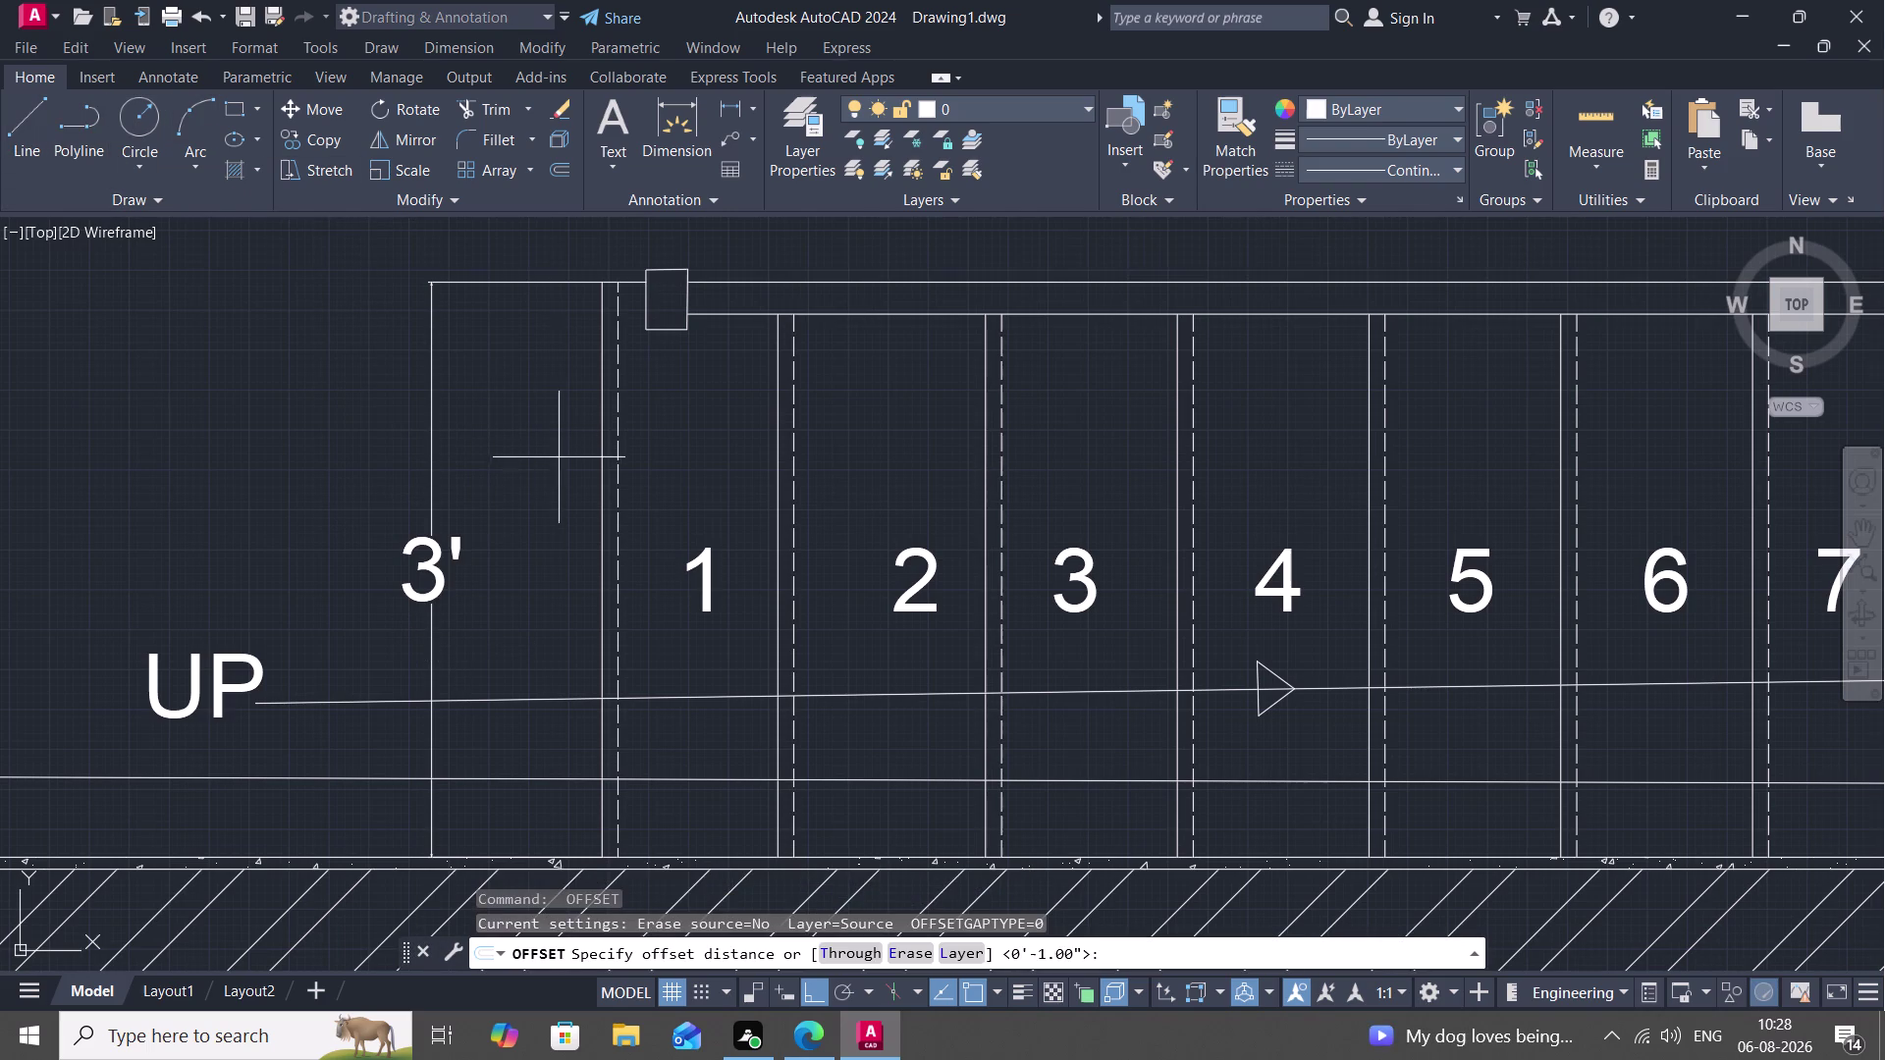
scroll(down, 3)
key(Escape)
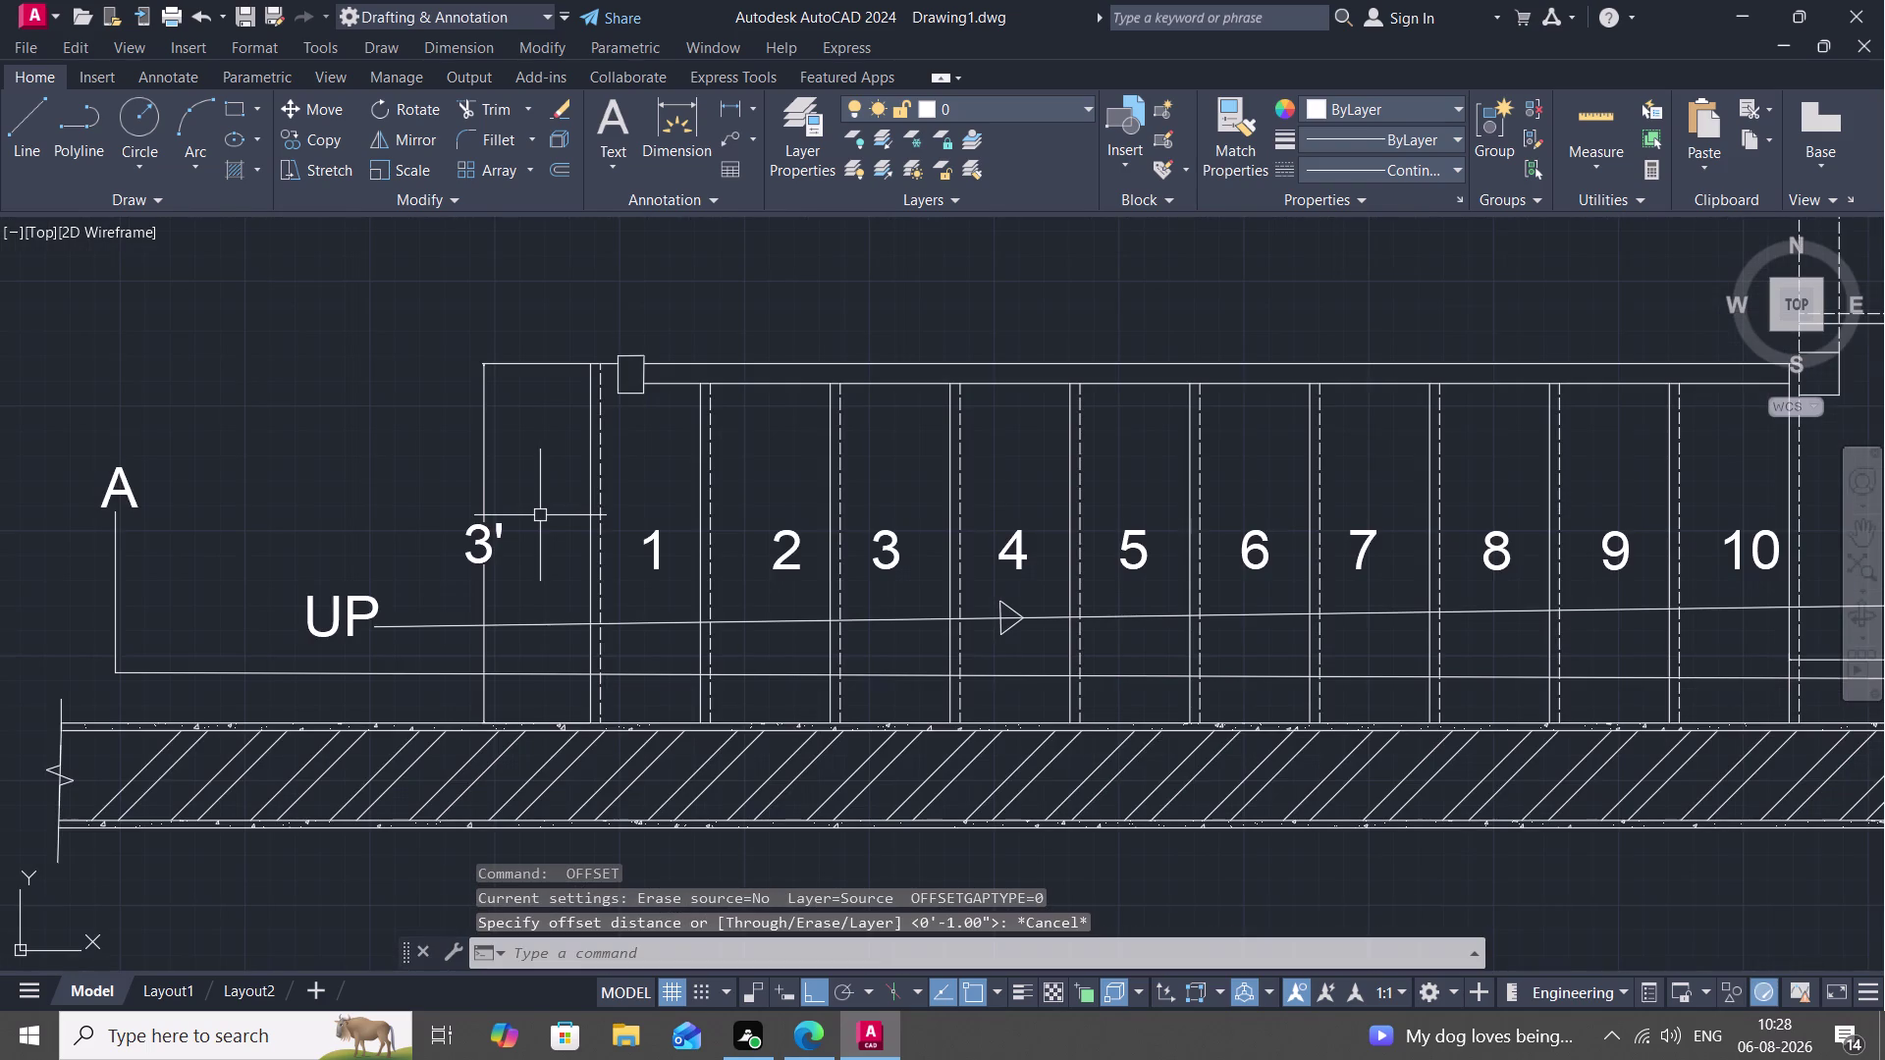
scroll(down, 3)
scroll(down, 3)
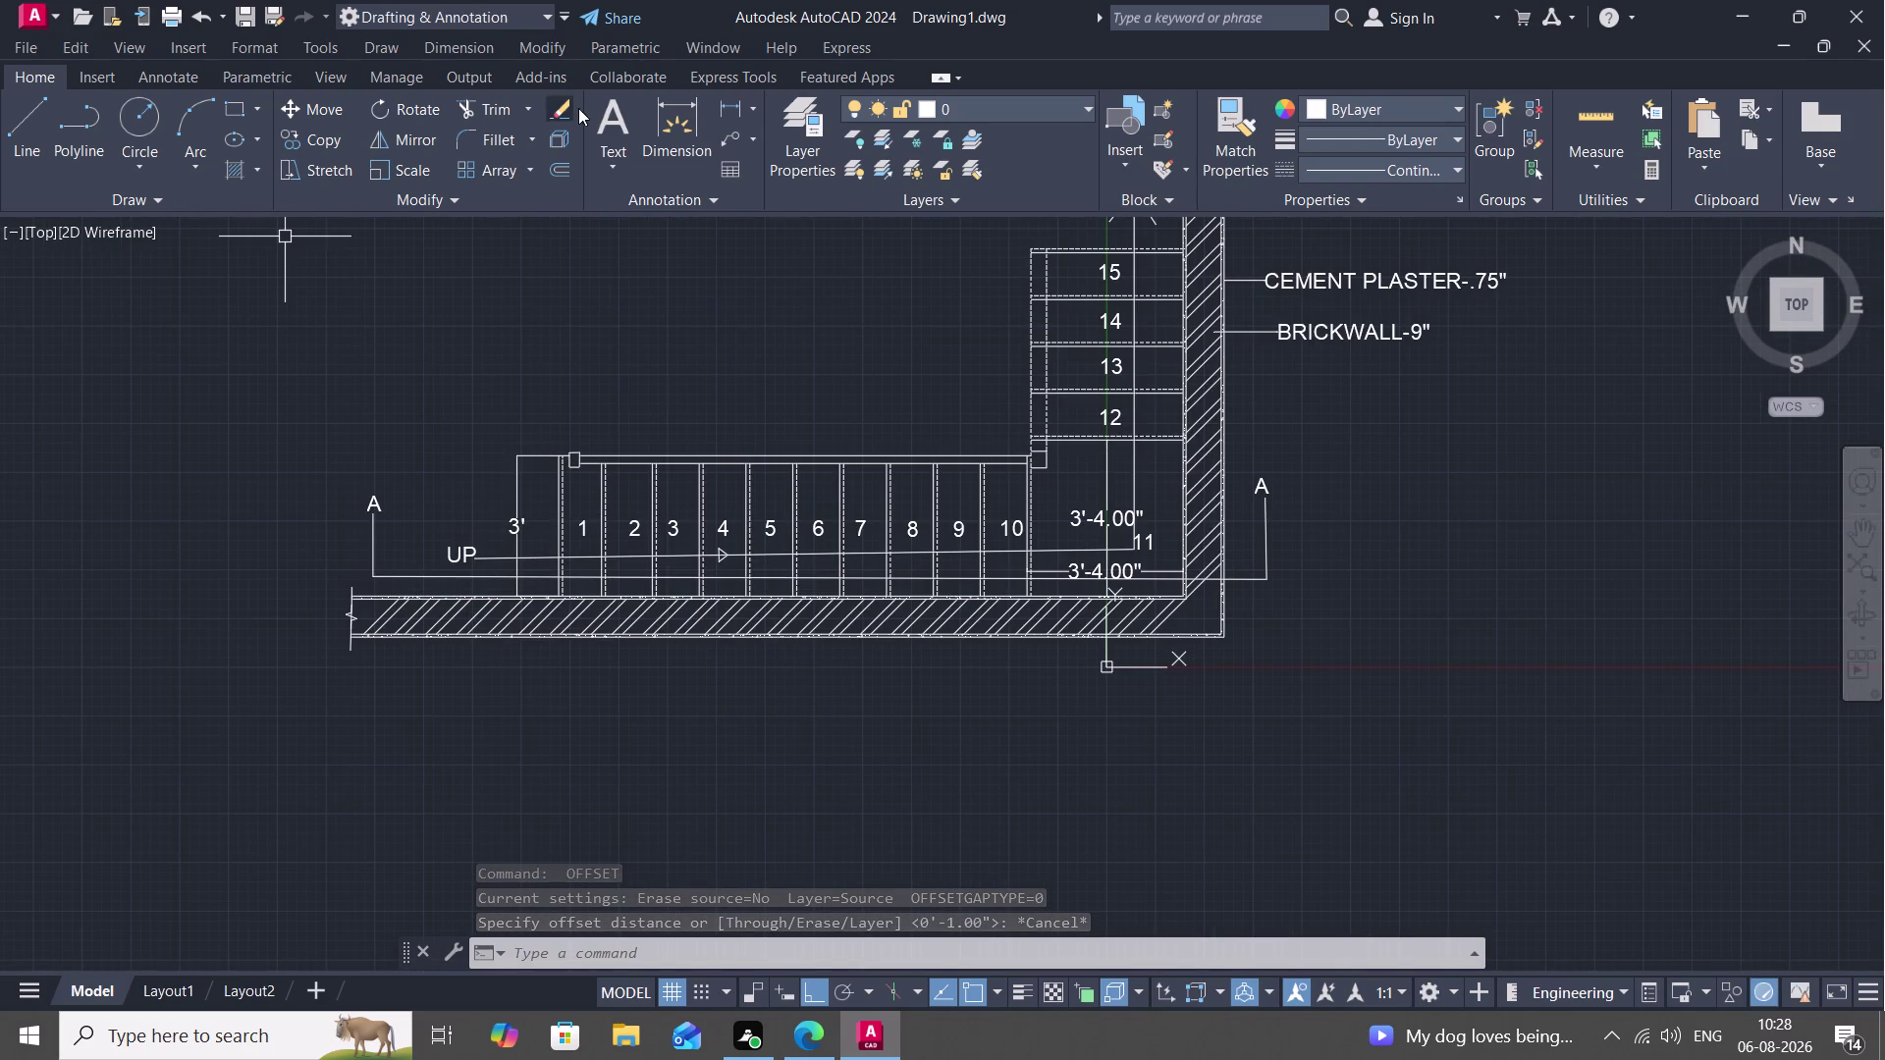
click(743, 98)
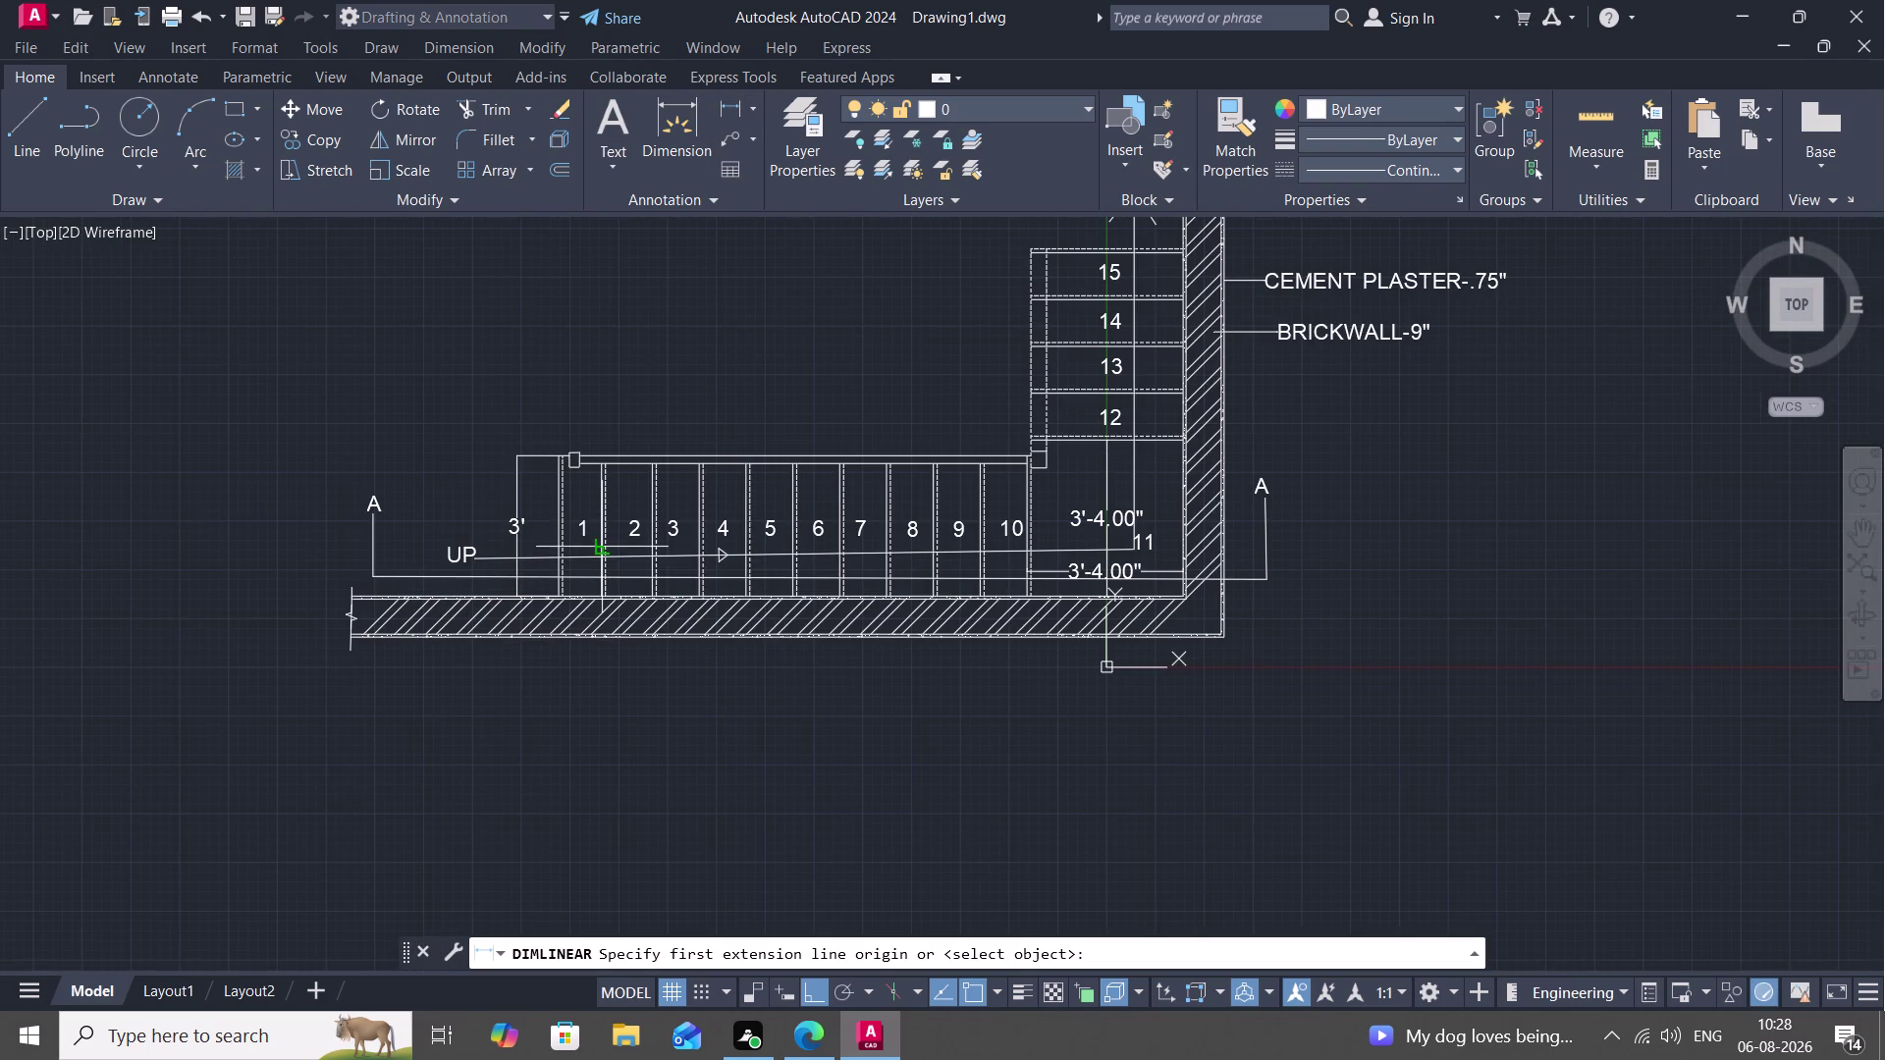
Take trial 11.00" and 1' dimensions between tread edges, abandoning both.
scroll(up, 3)
middle_drag(595, 552, 709, 253)
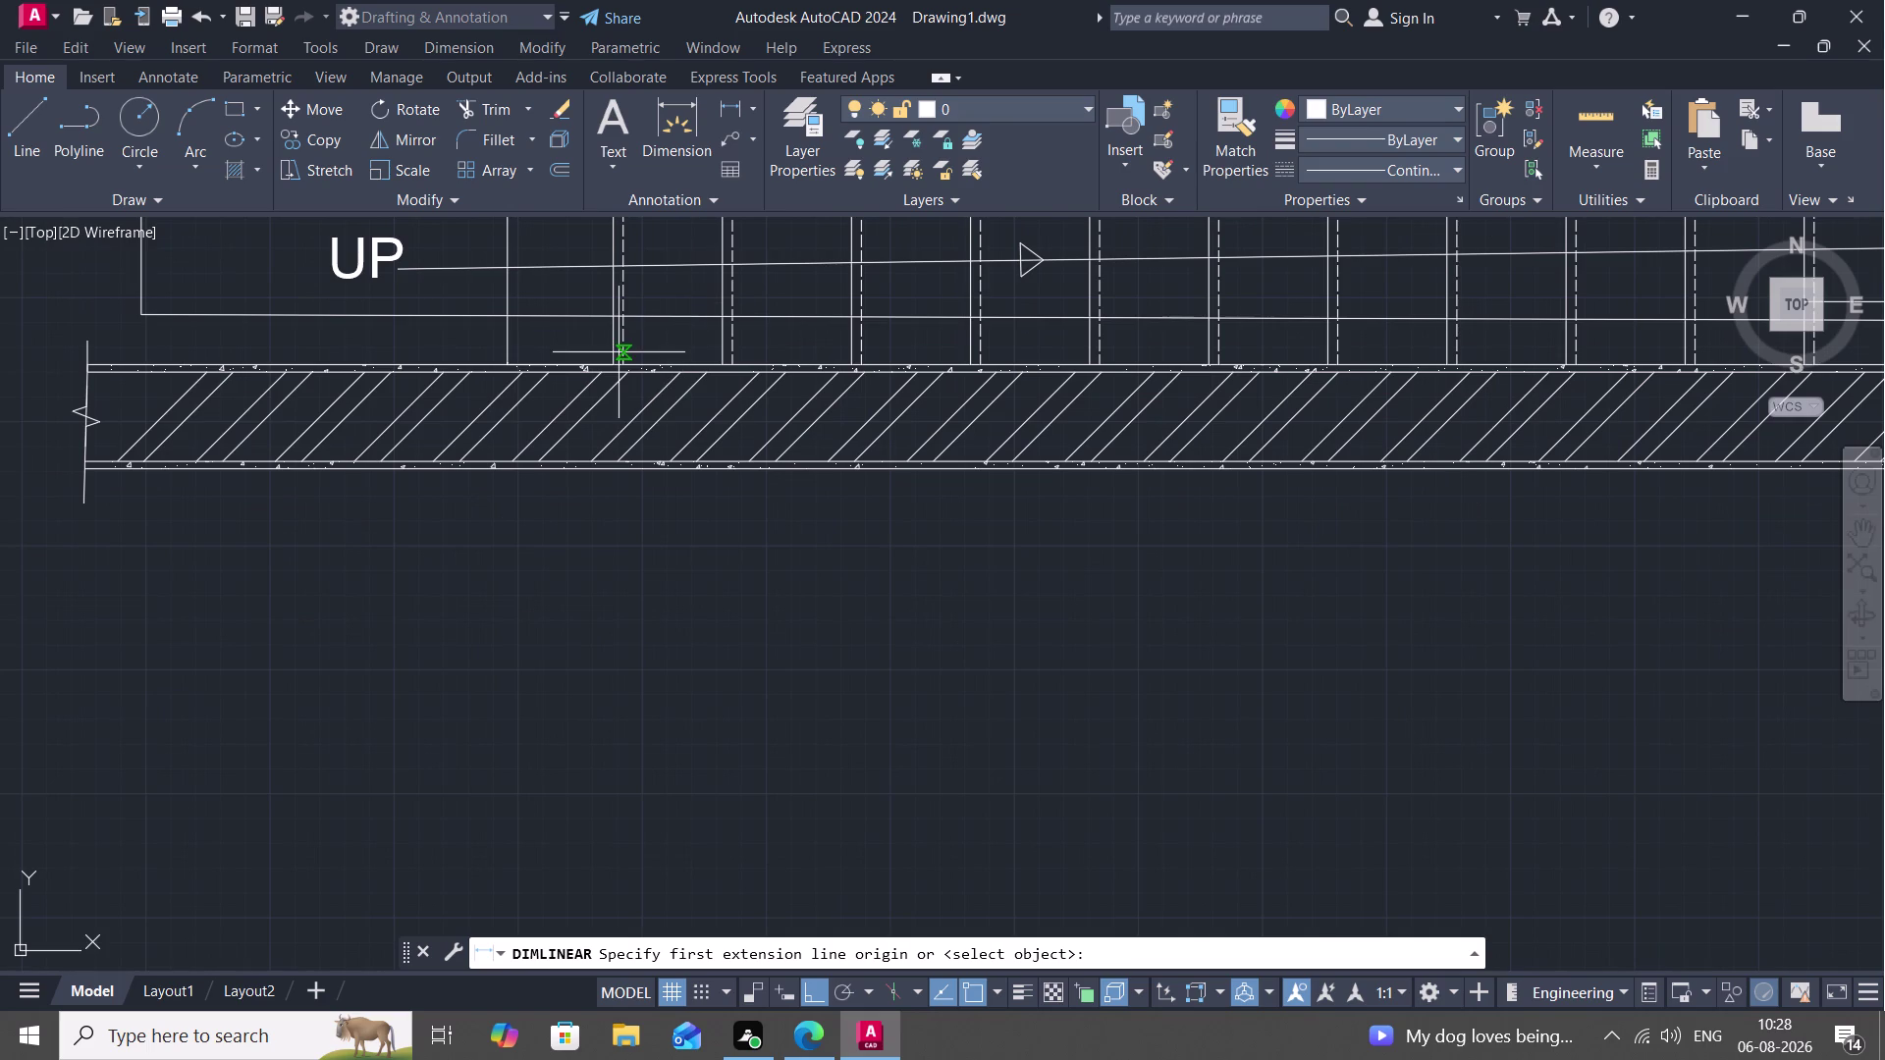
scroll(up, 3)
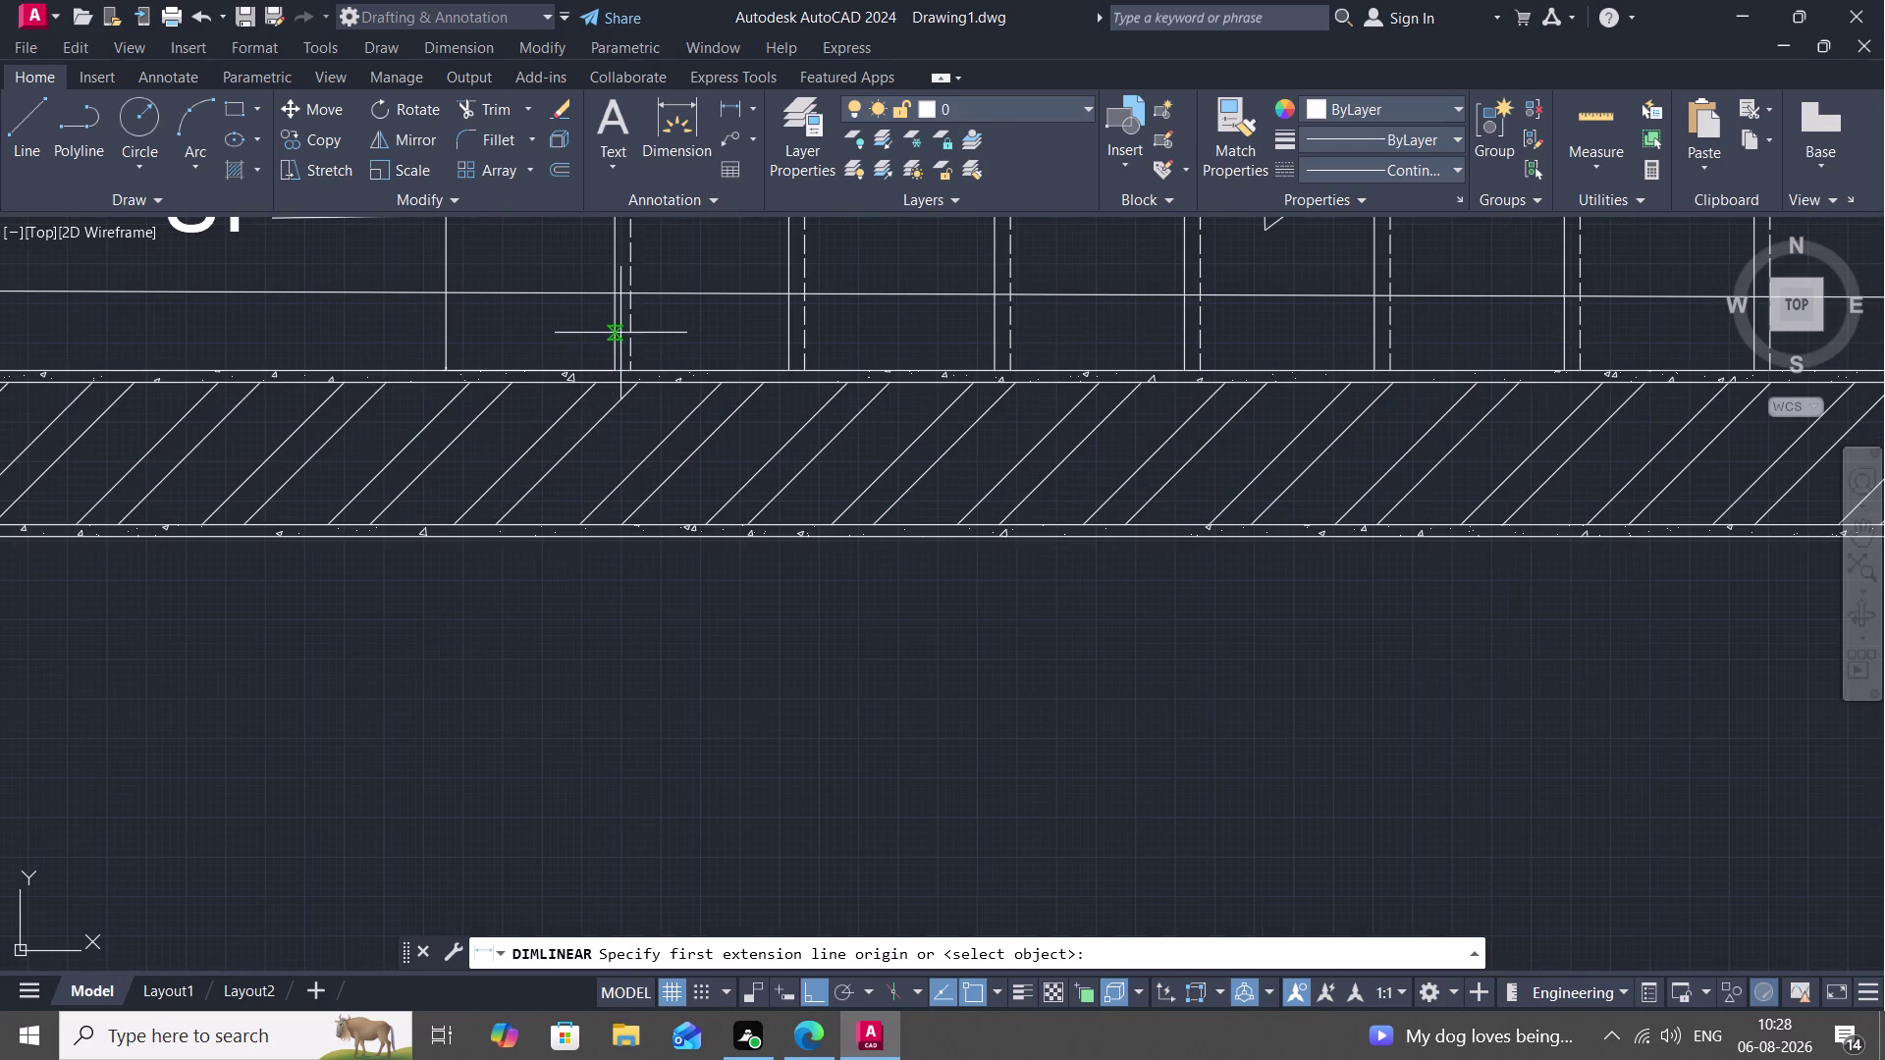
click(616, 334)
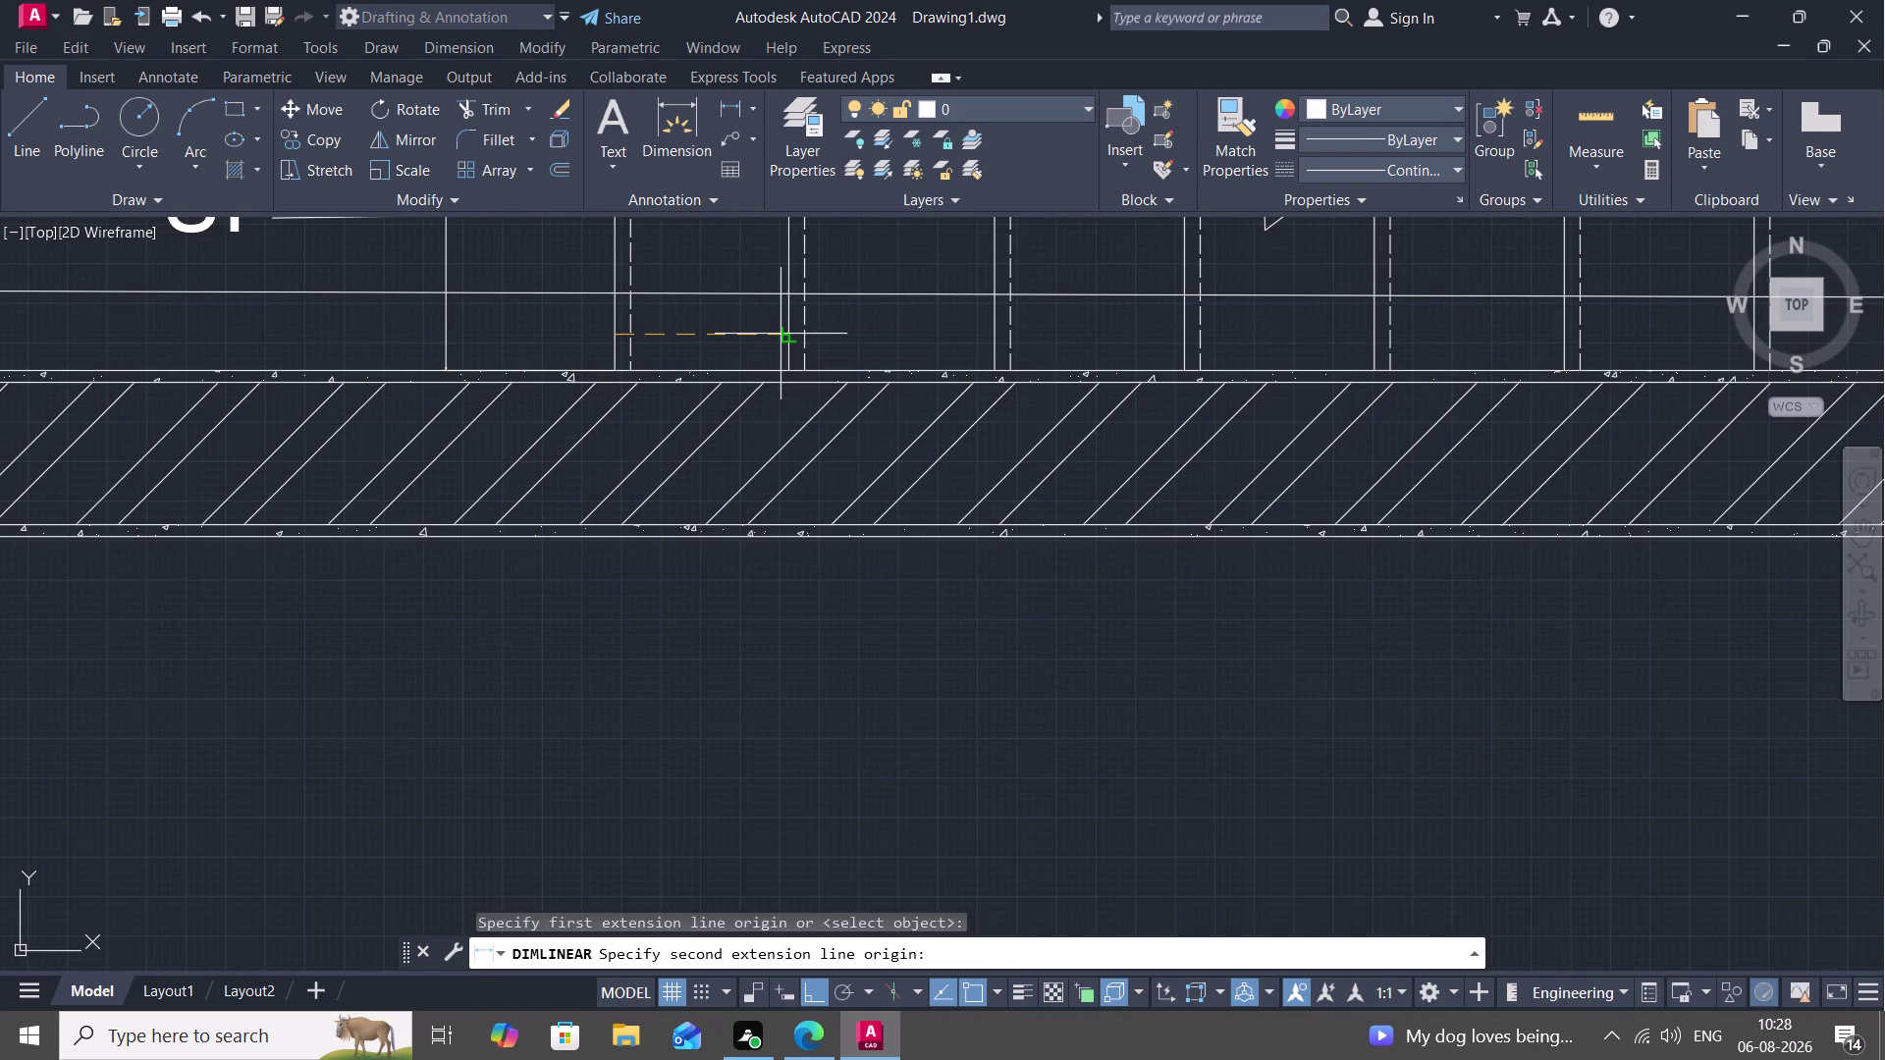
click(782, 336)
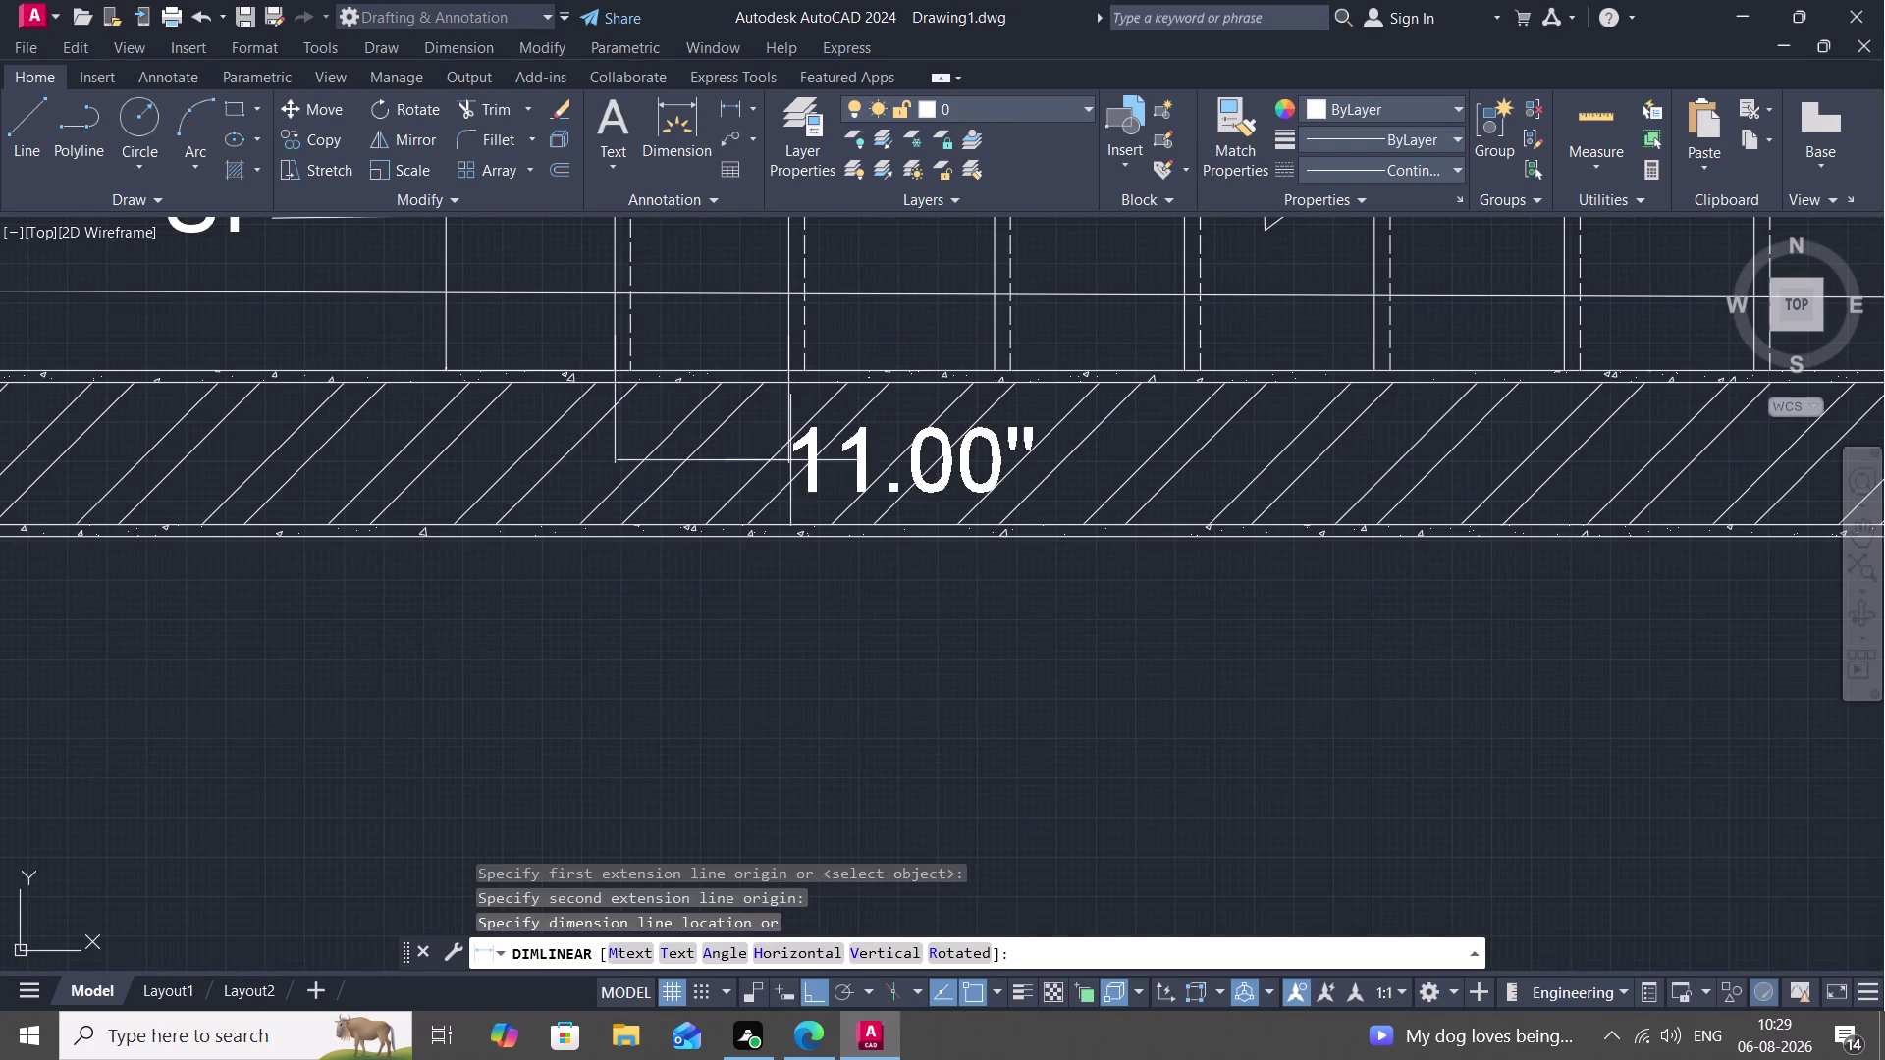
key(Escape)
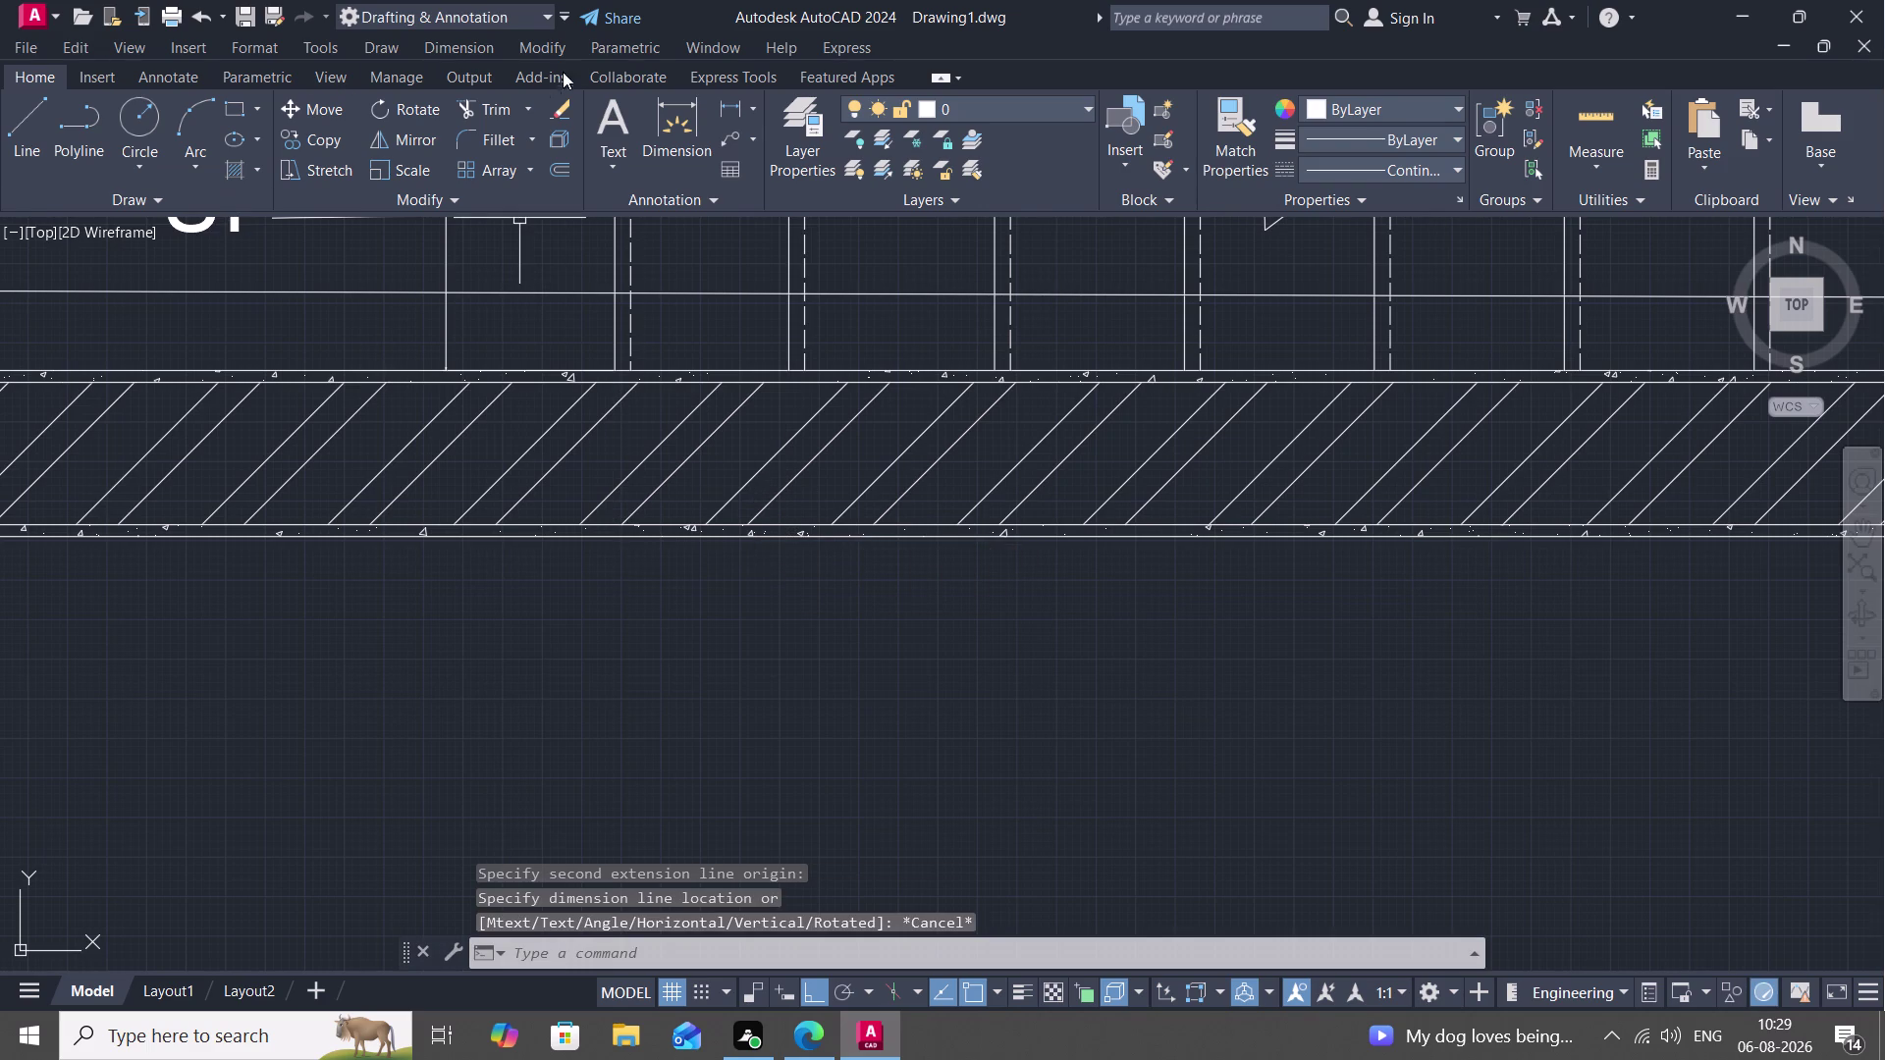
click(728, 105)
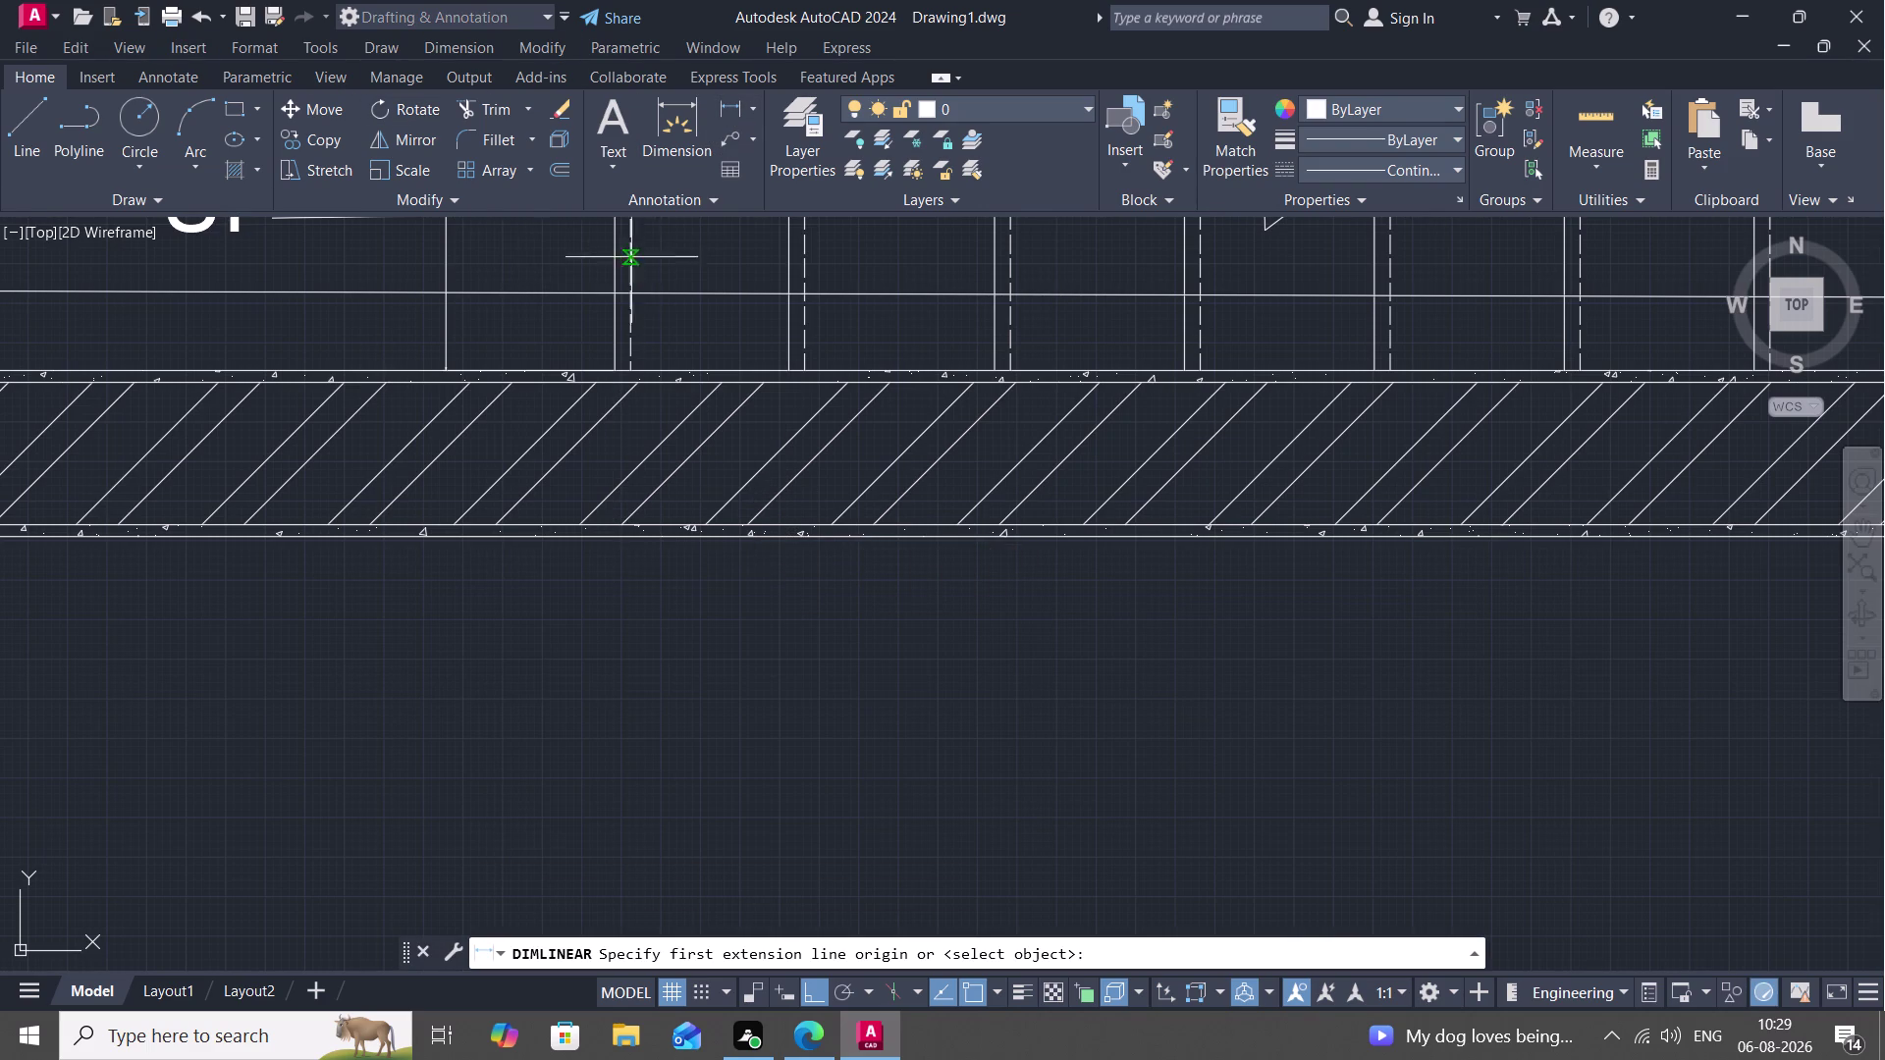
click(615, 345)
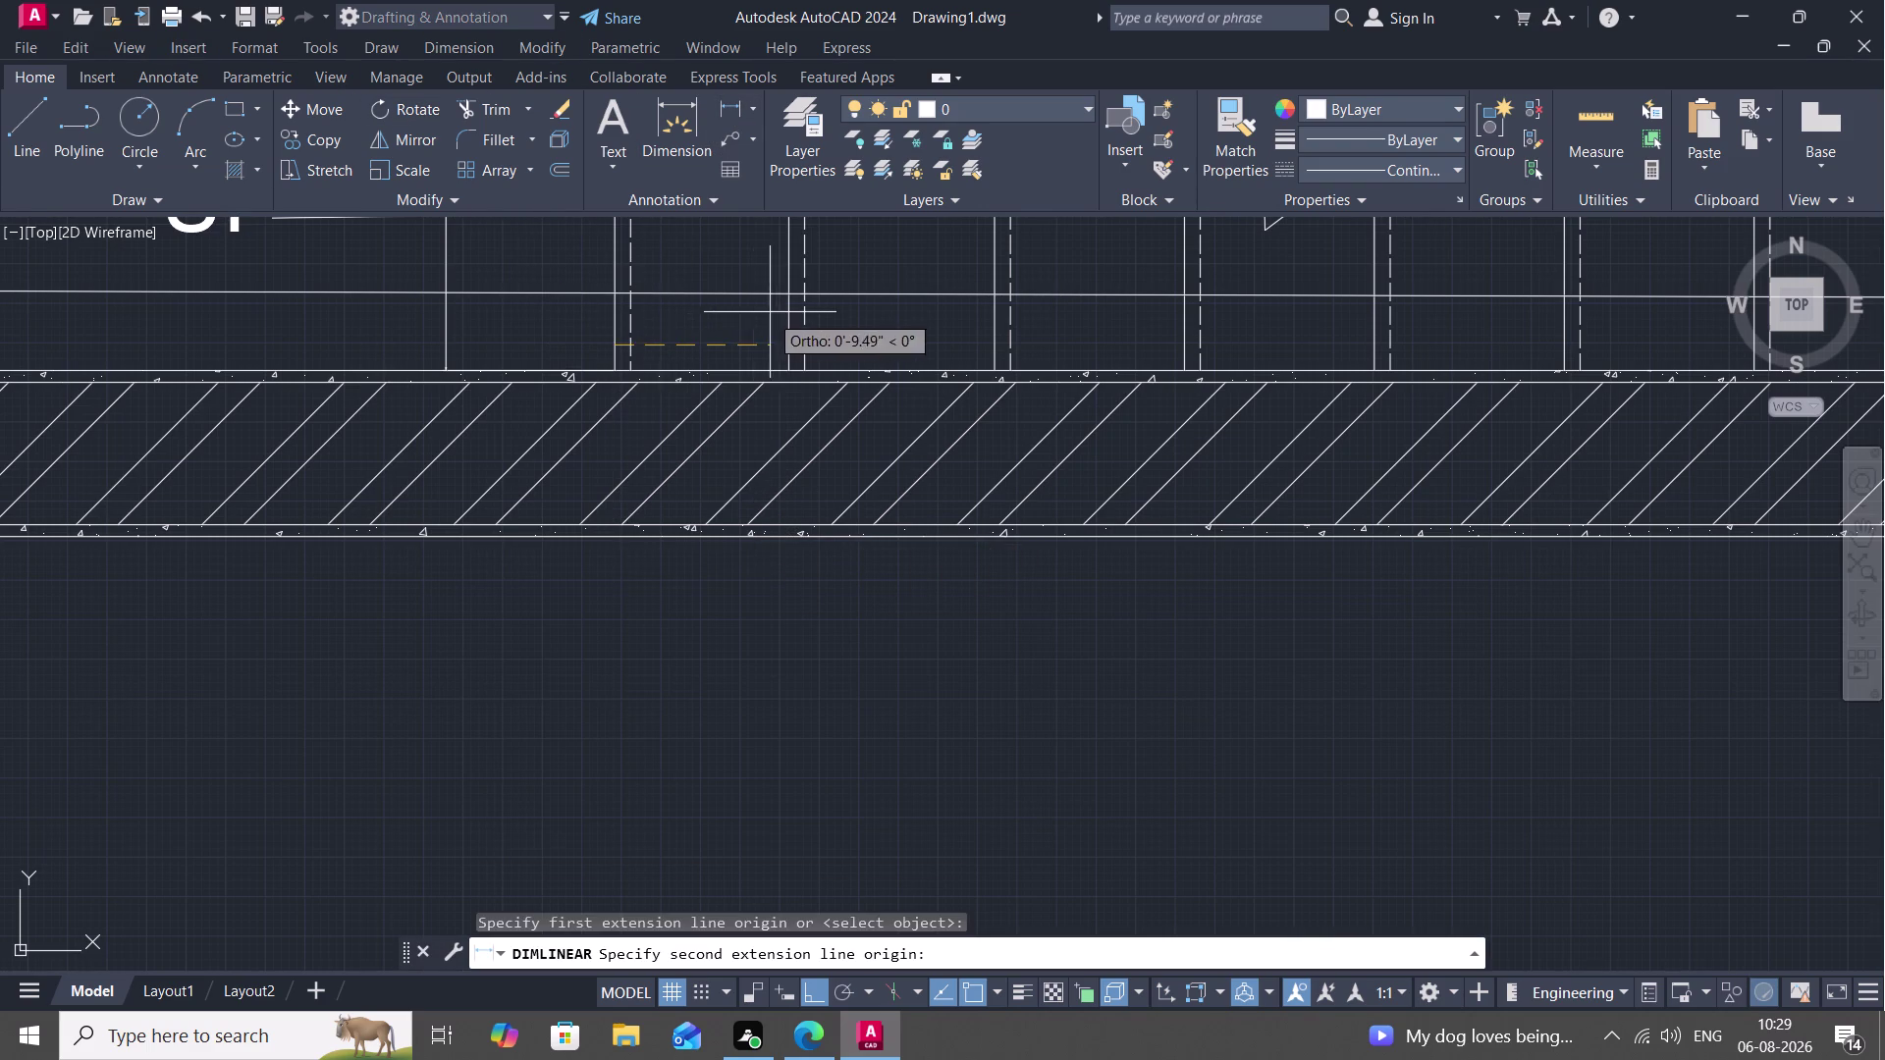
click(804, 347)
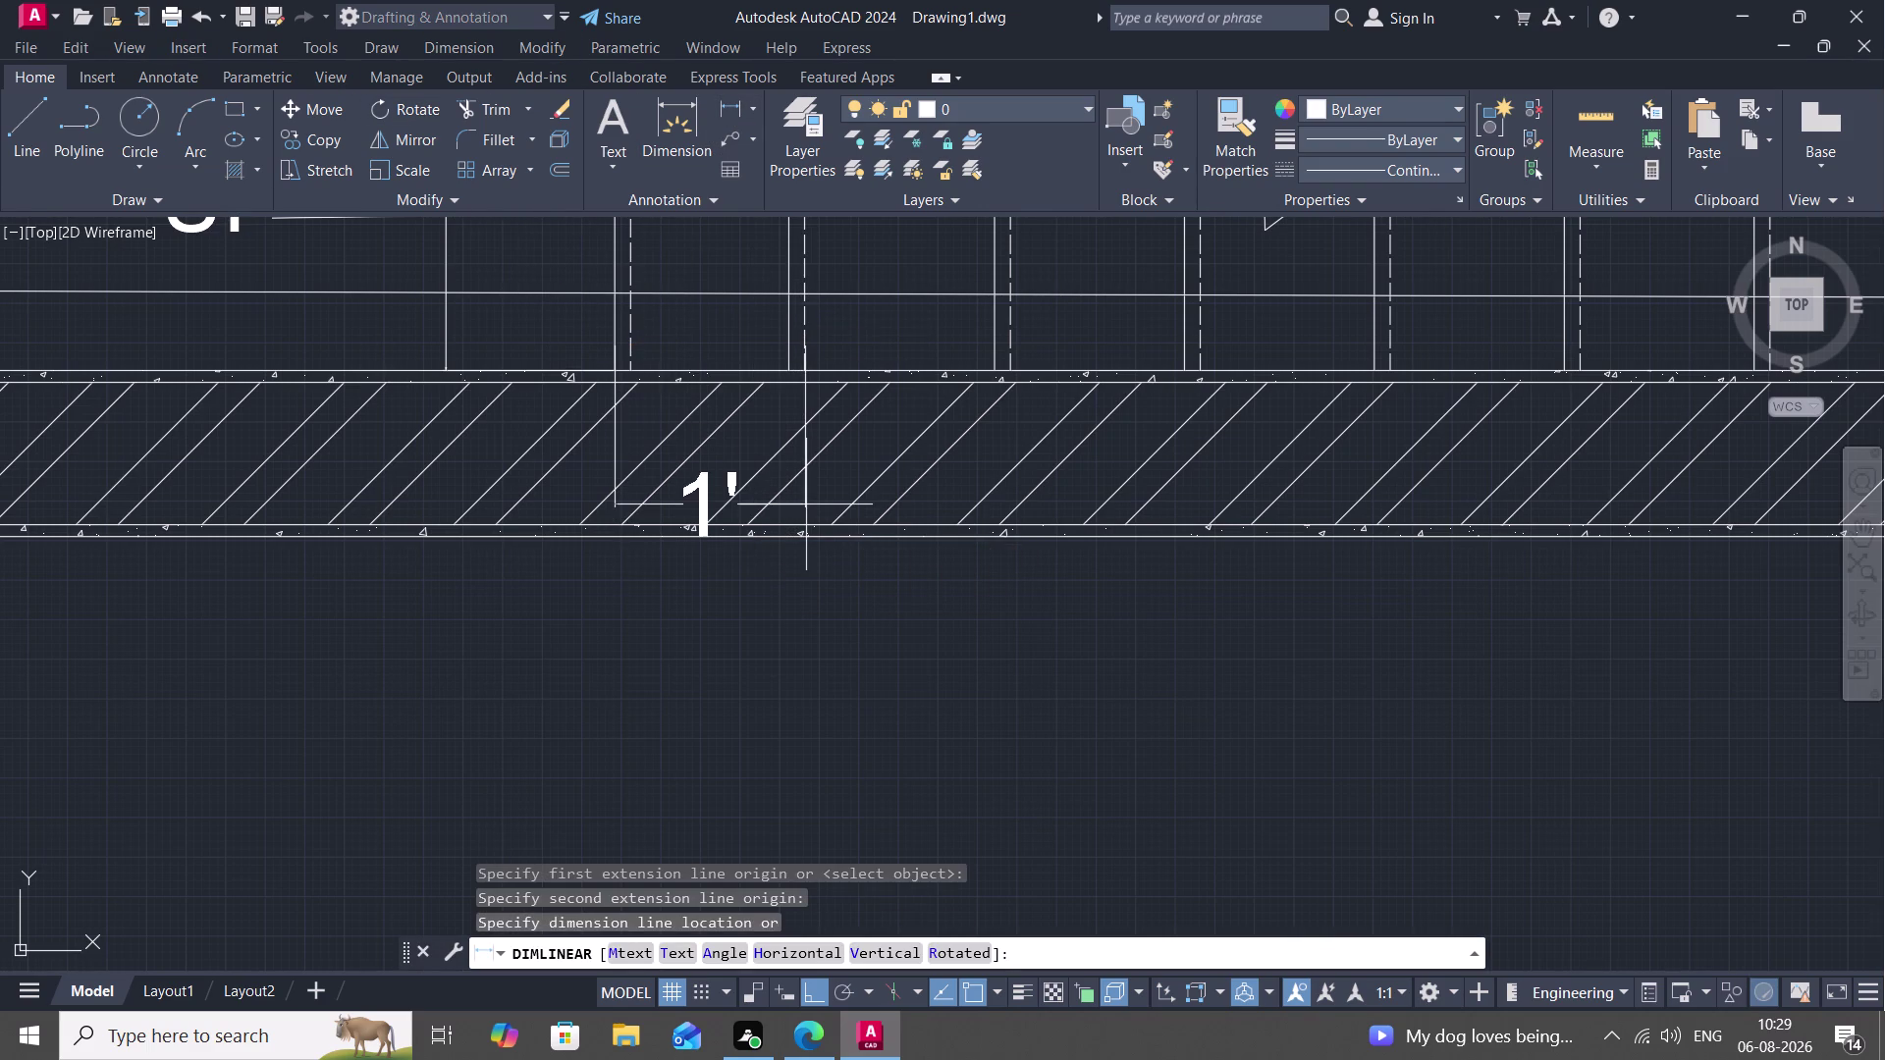
key(Escape)
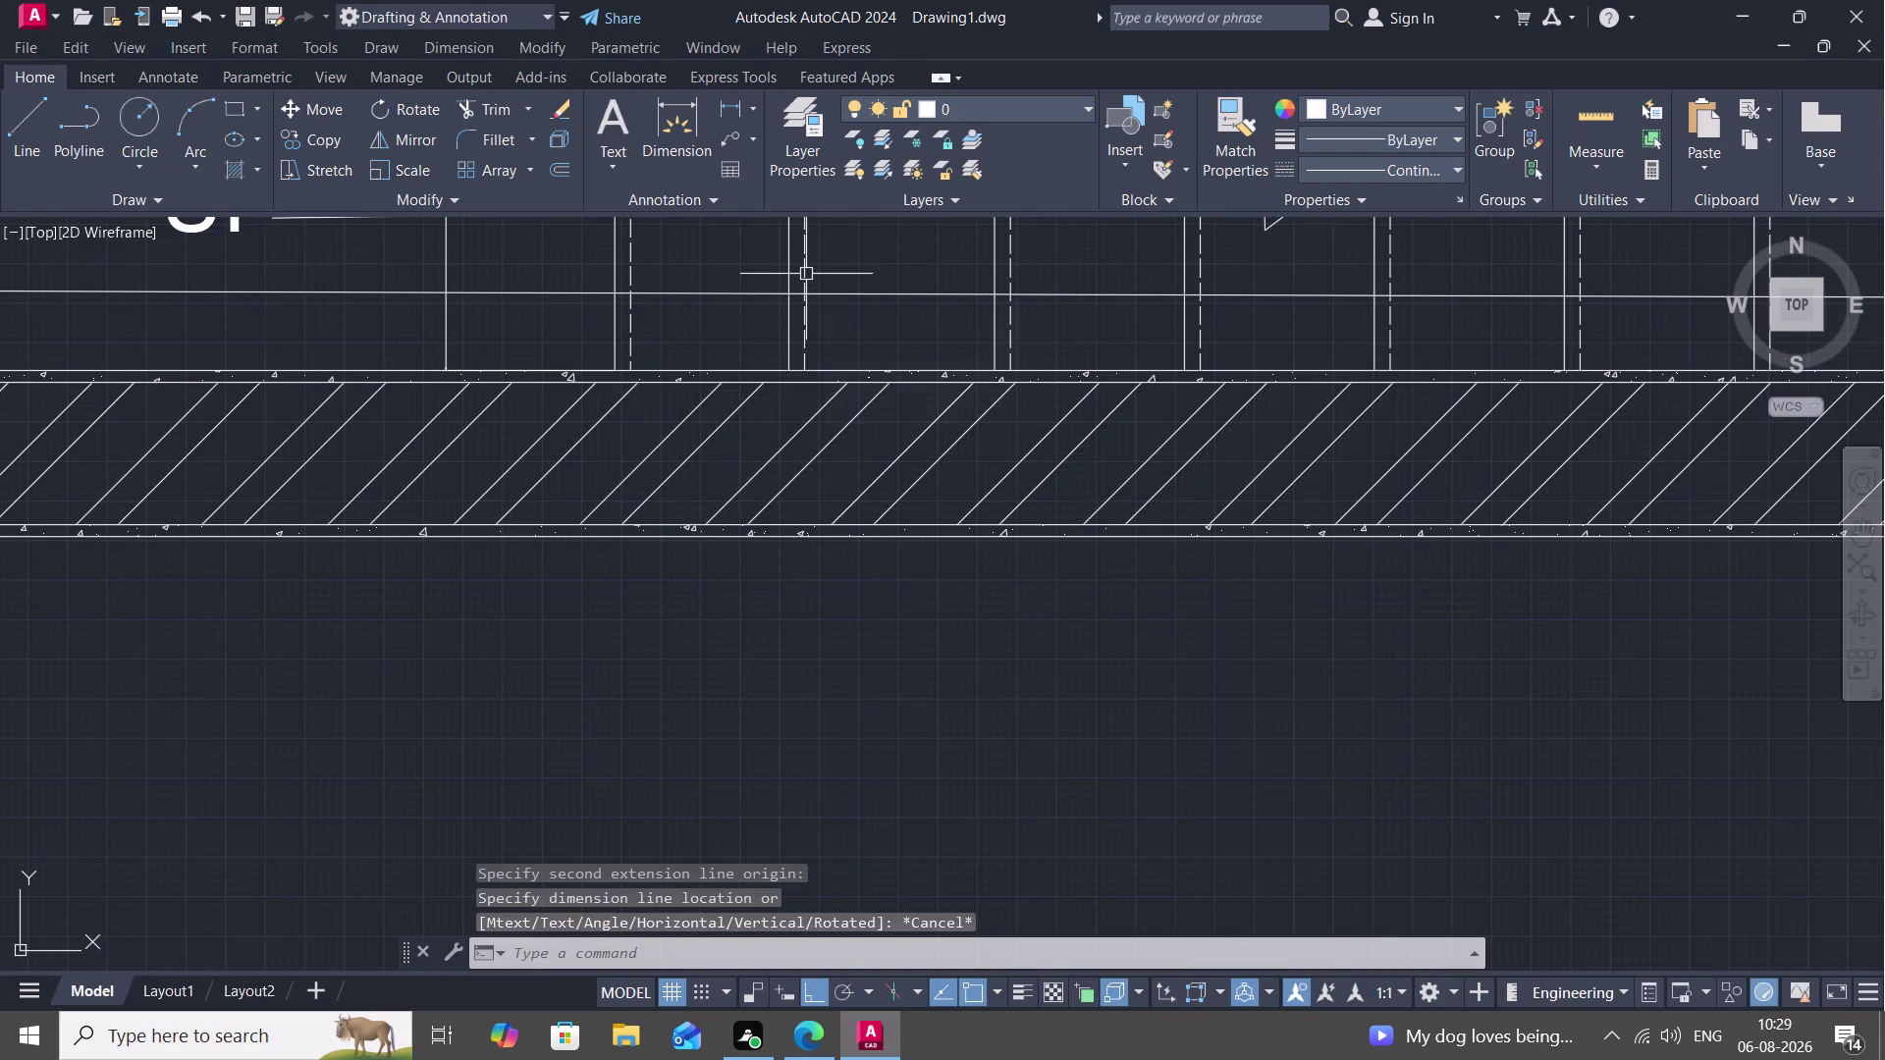
Delete the stray tread edge line and offset the tread edge by 1".
click(788, 278)
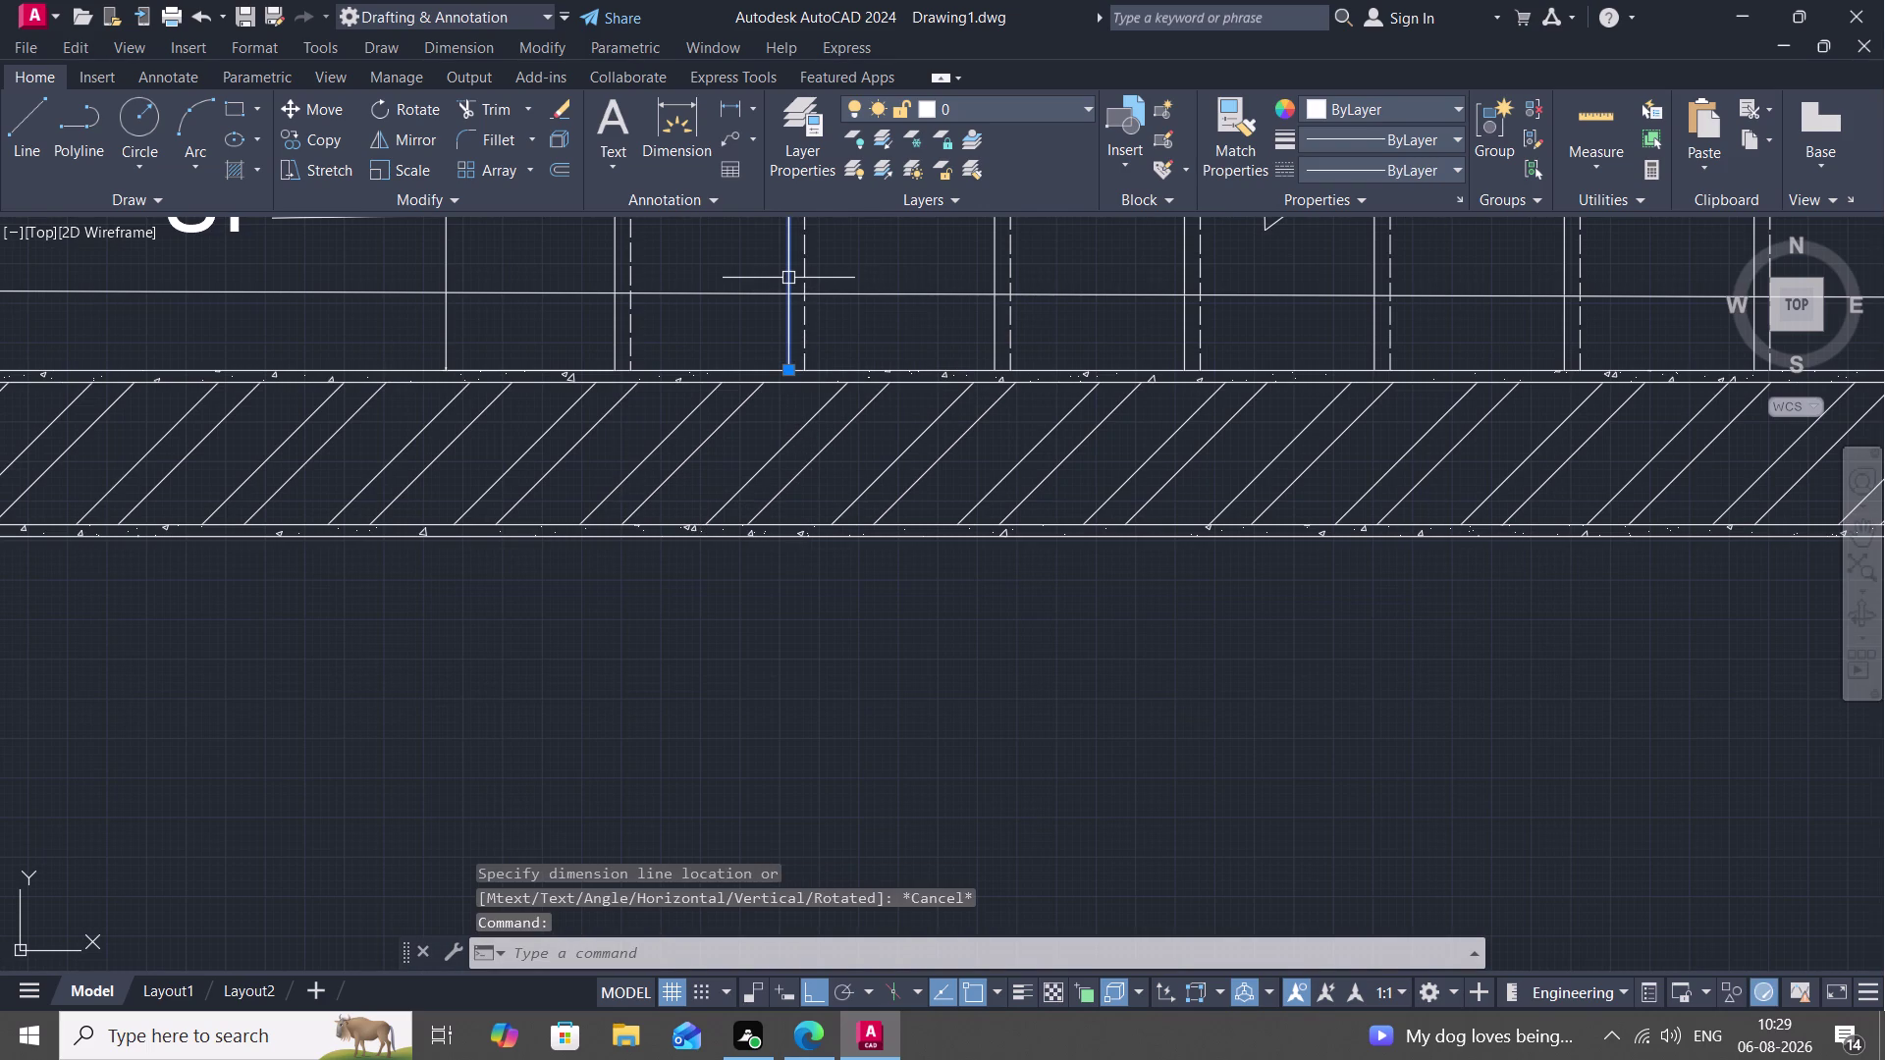
key(Delete)
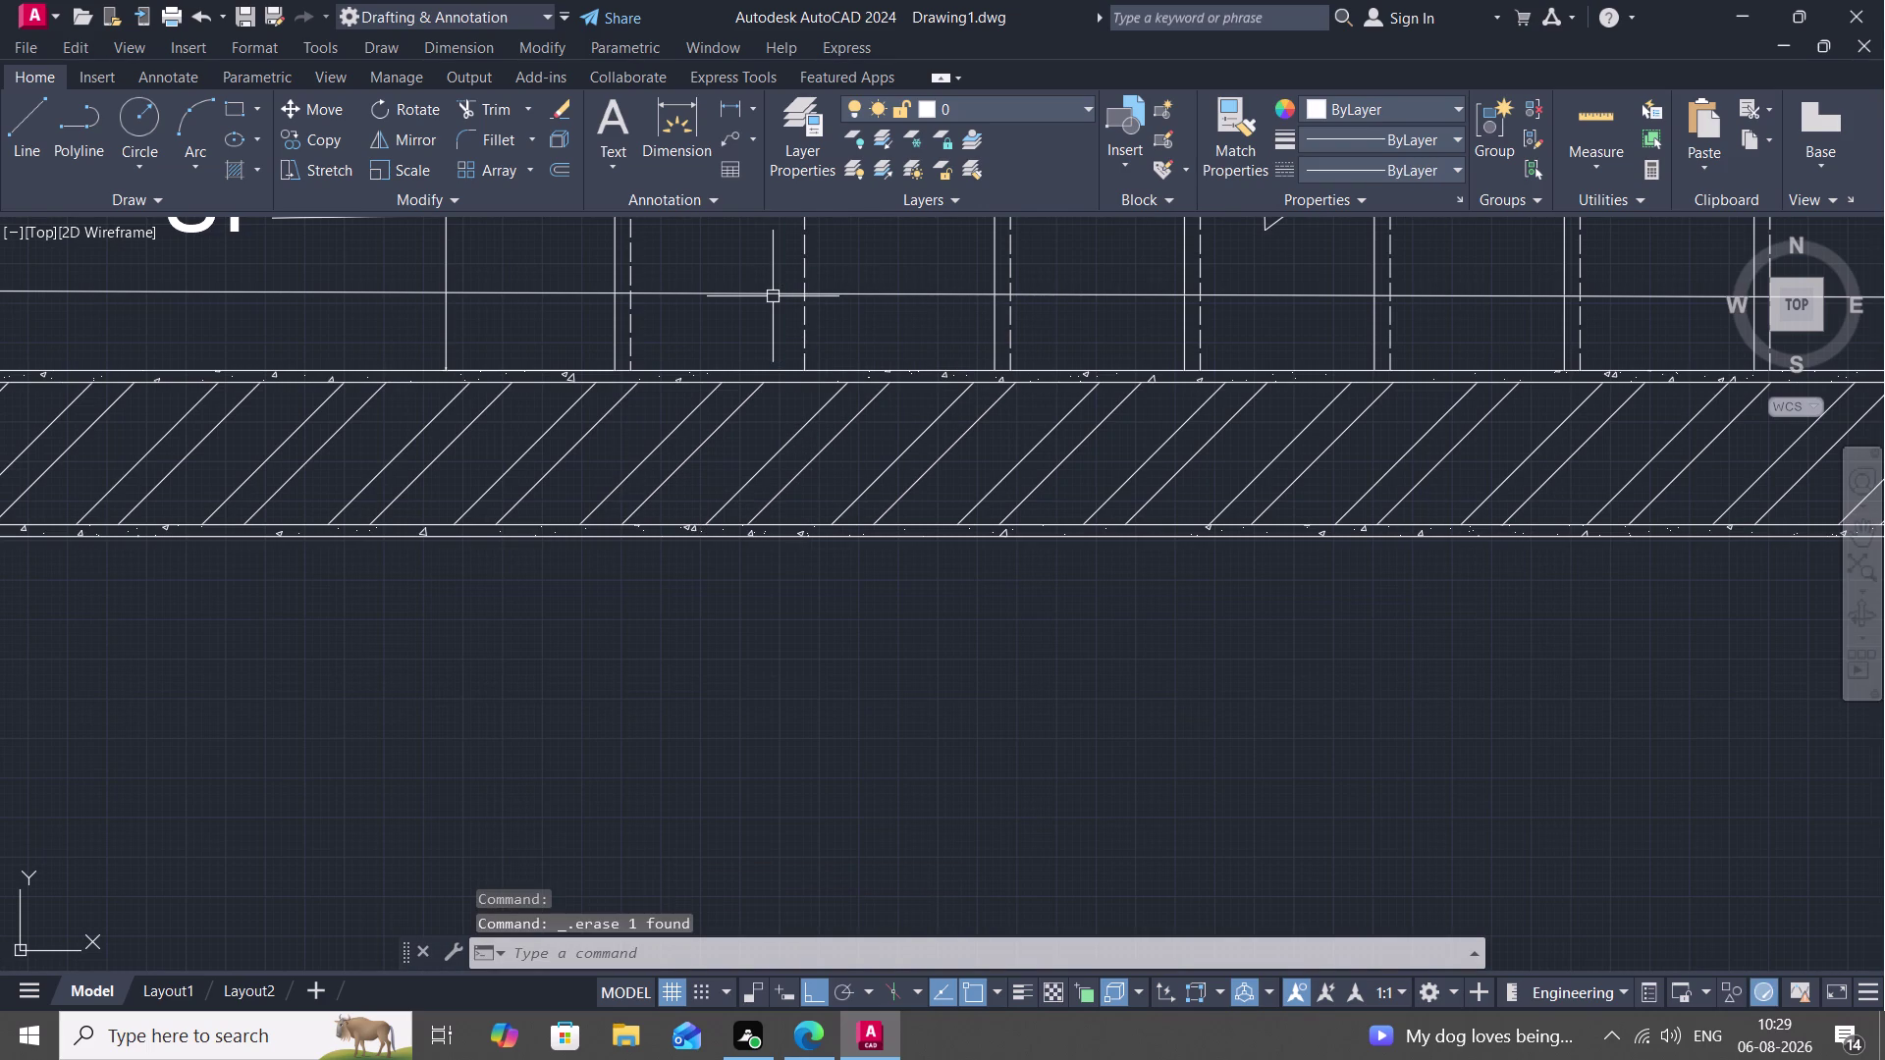
key(o)
key(space)
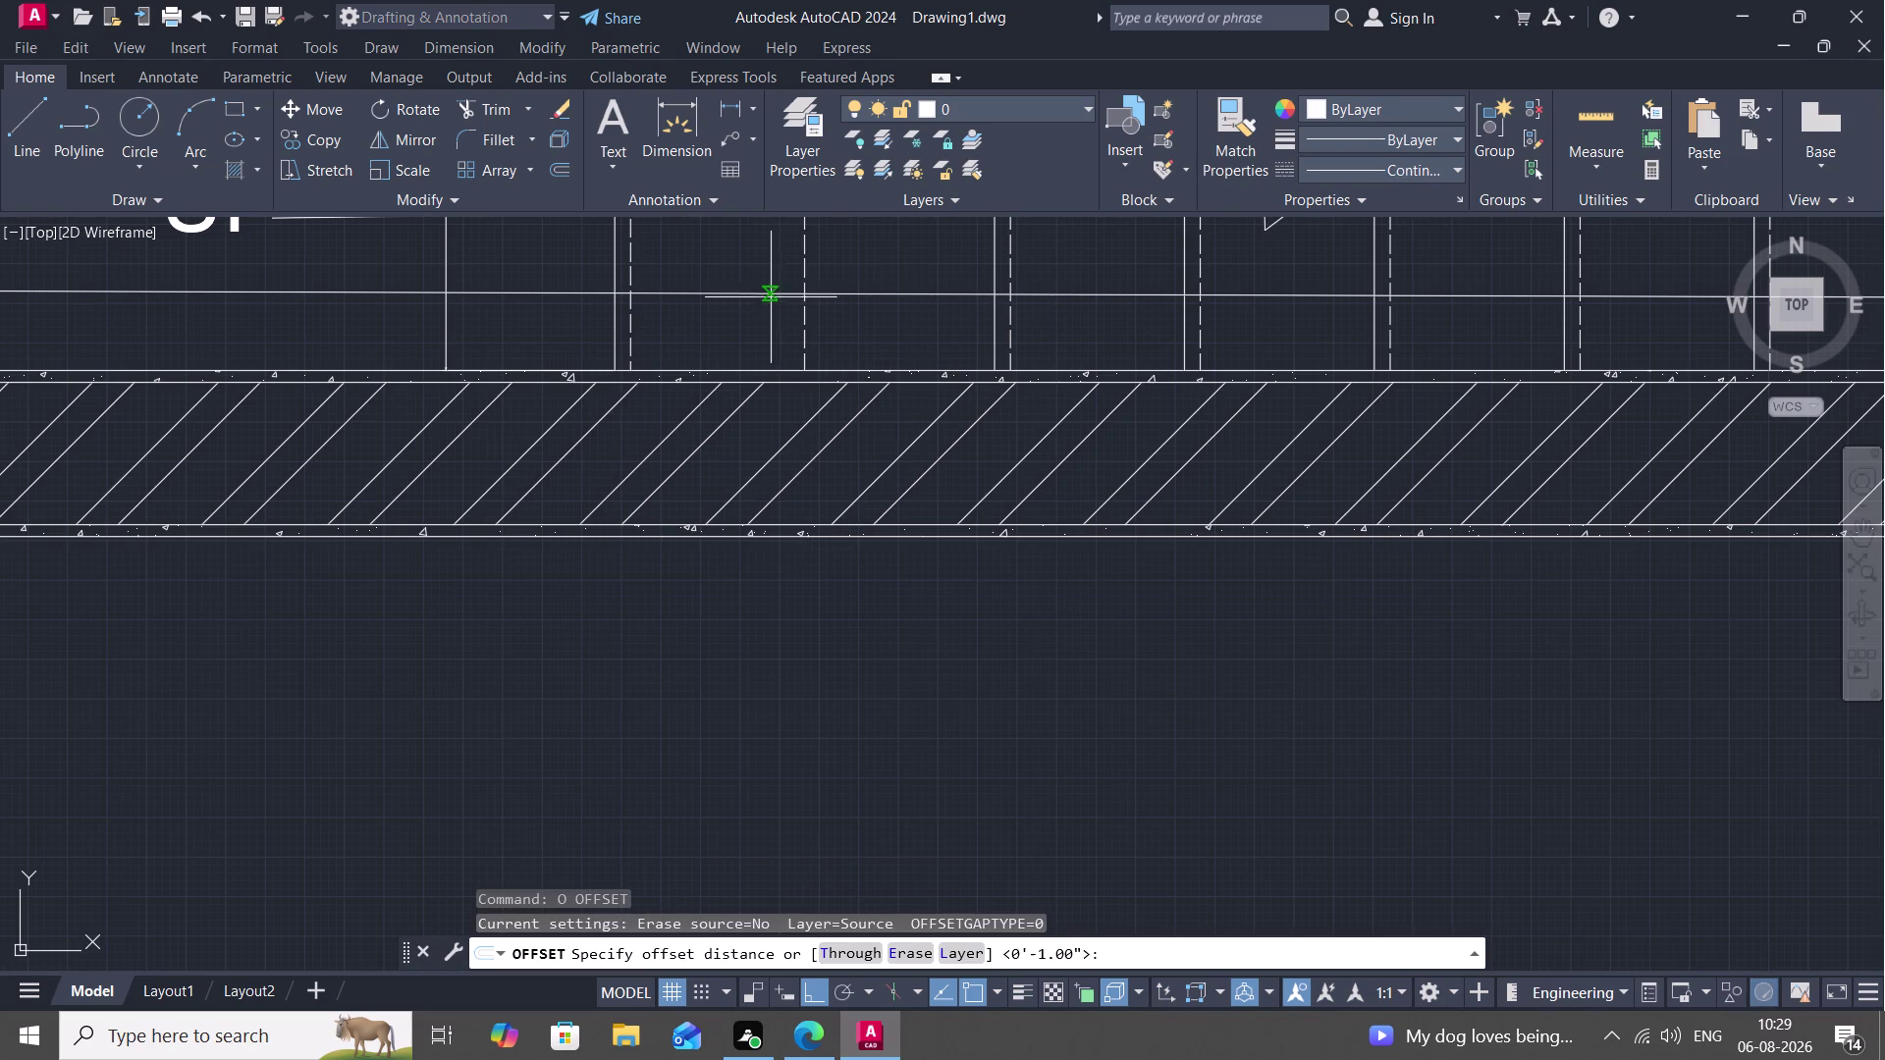
key(space)
click(803, 280)
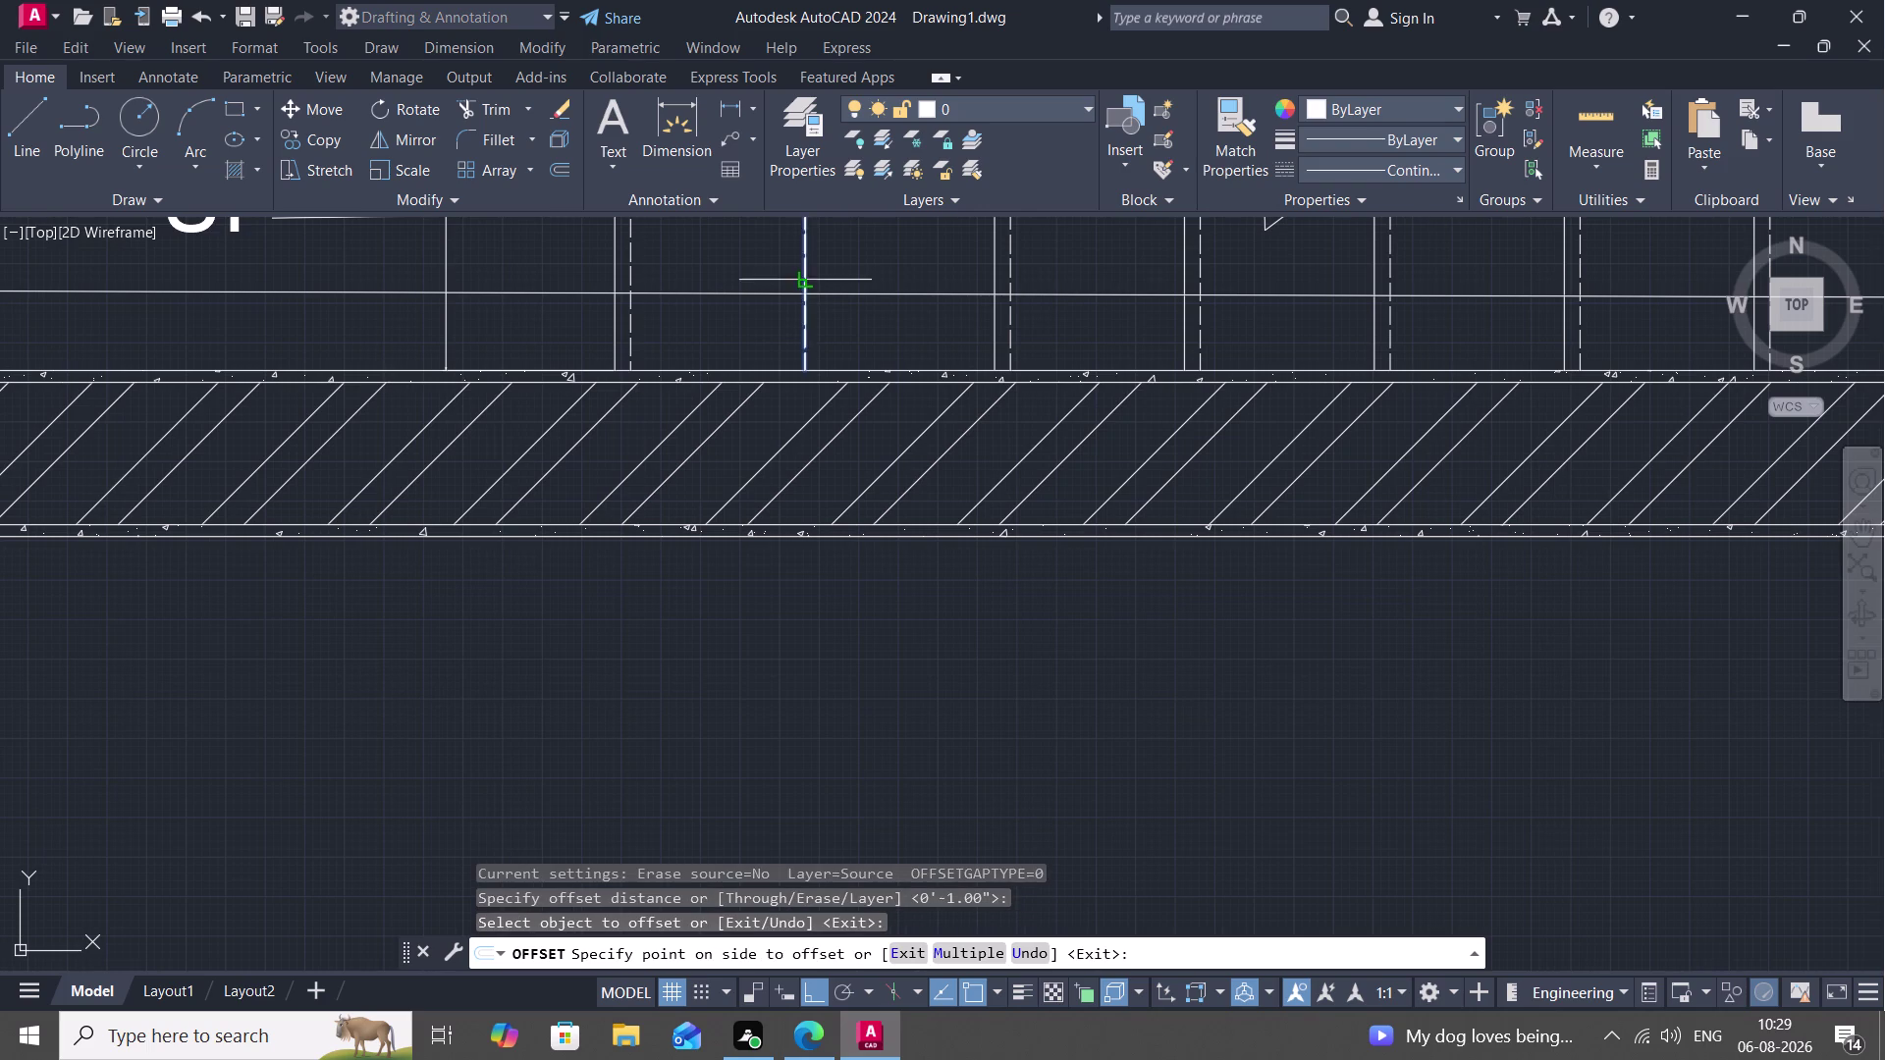
click(829, 279)
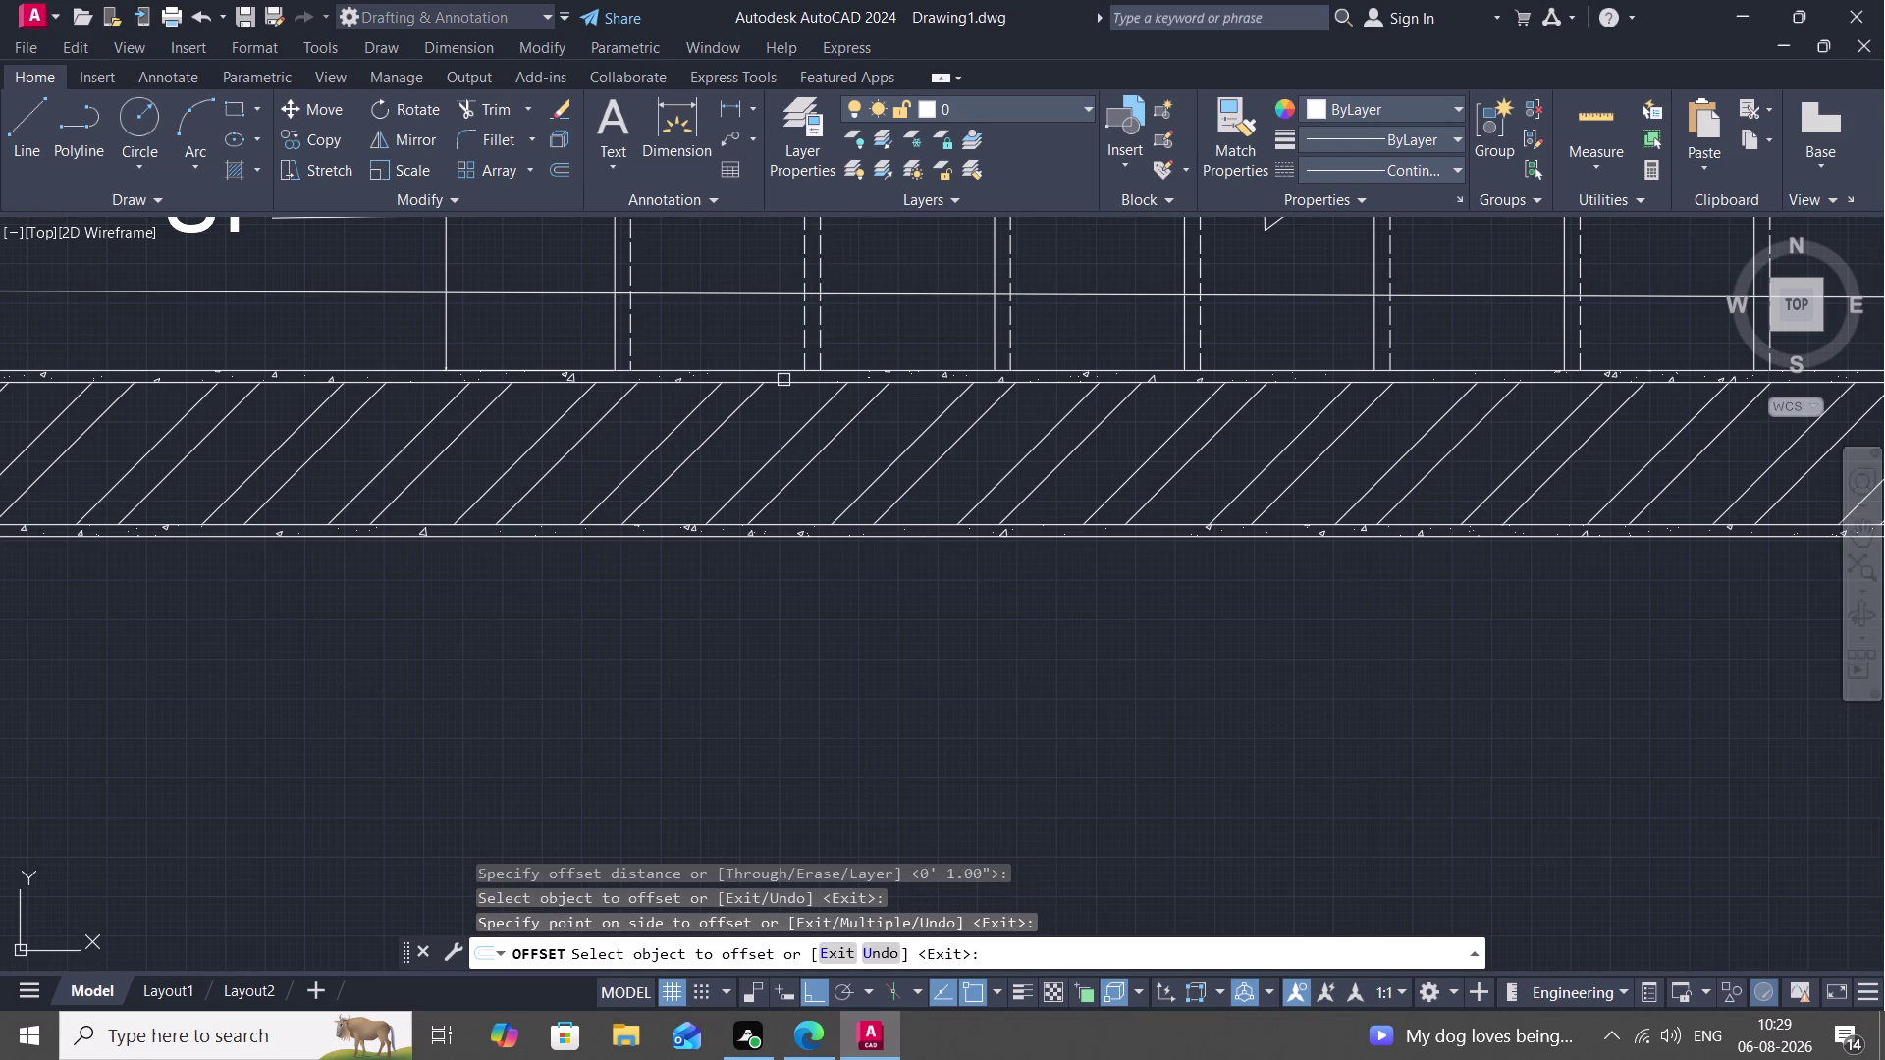
key(Escape)
Match the new line's properties to the handrail line.
scroll(down, 3)
middle_drag(811, 264, 793, 513)
scroll(down, 3)
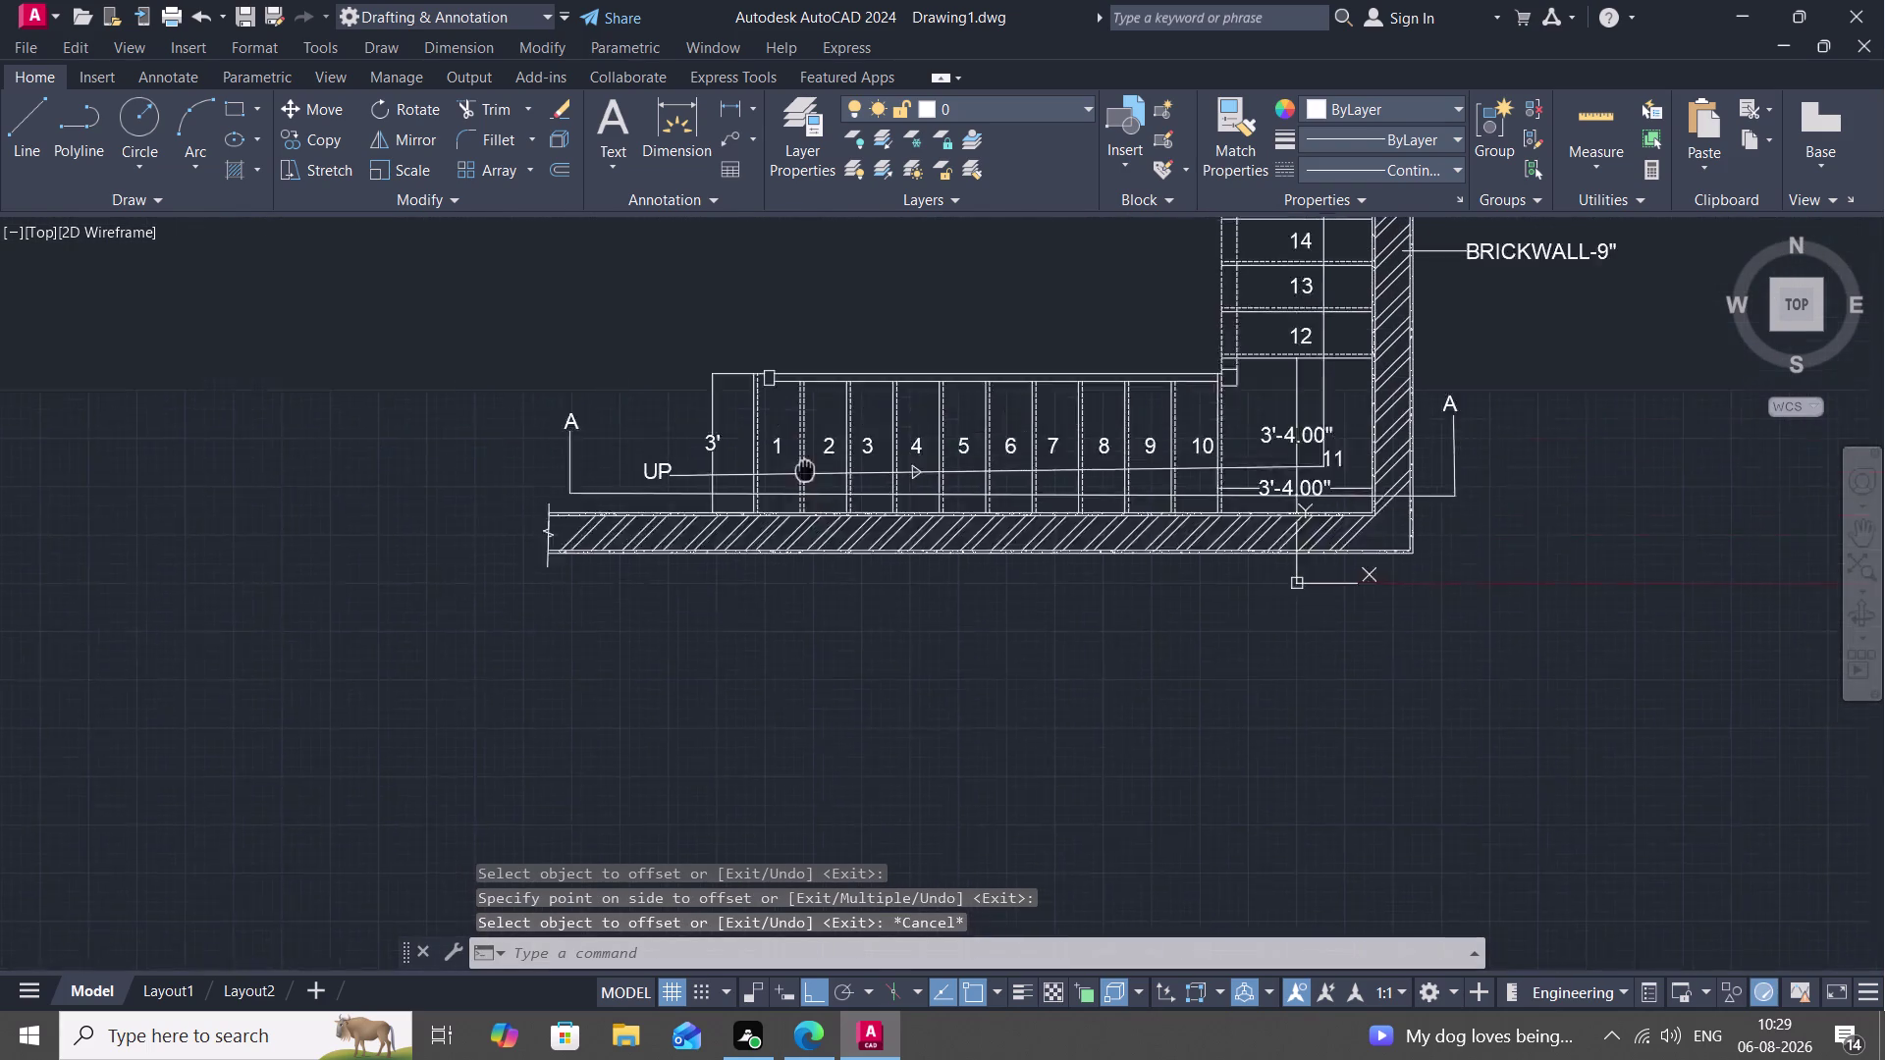
middle_drag(793, 513, 784, 560)
click(1247, 119)
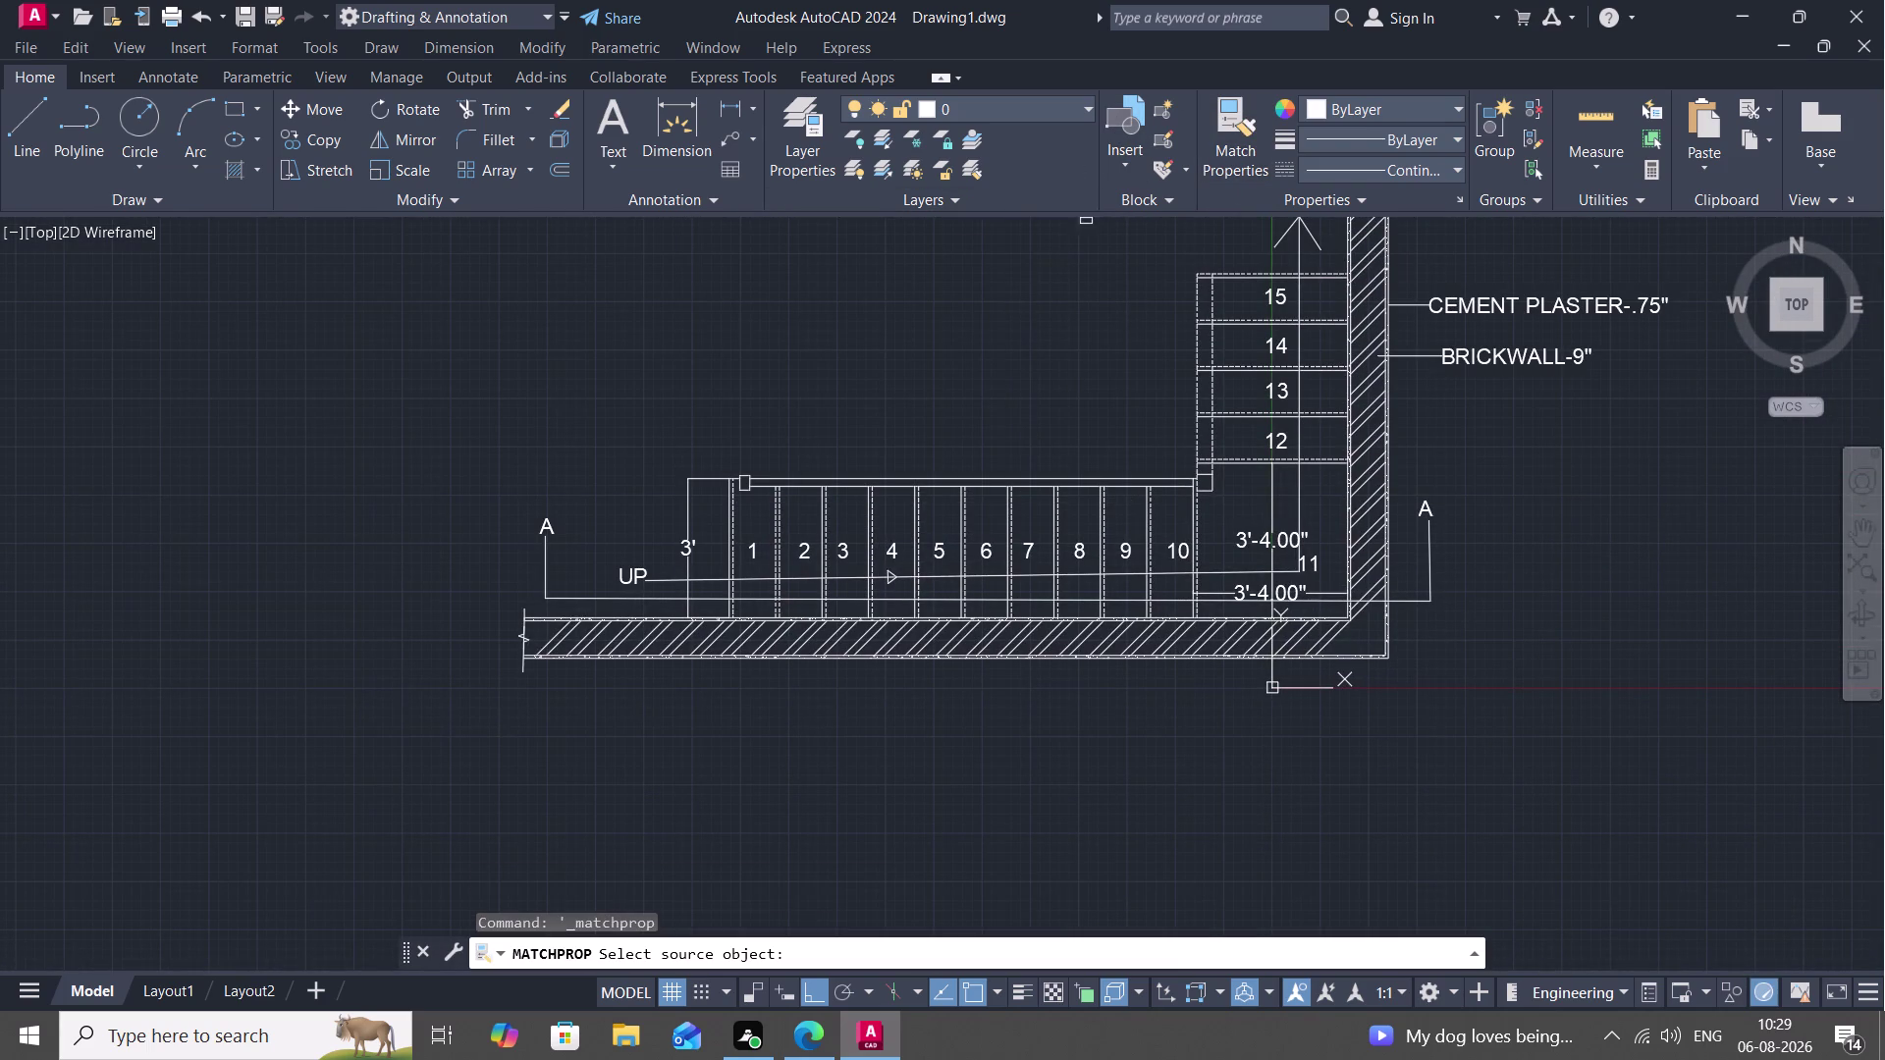
click(1123, 484)
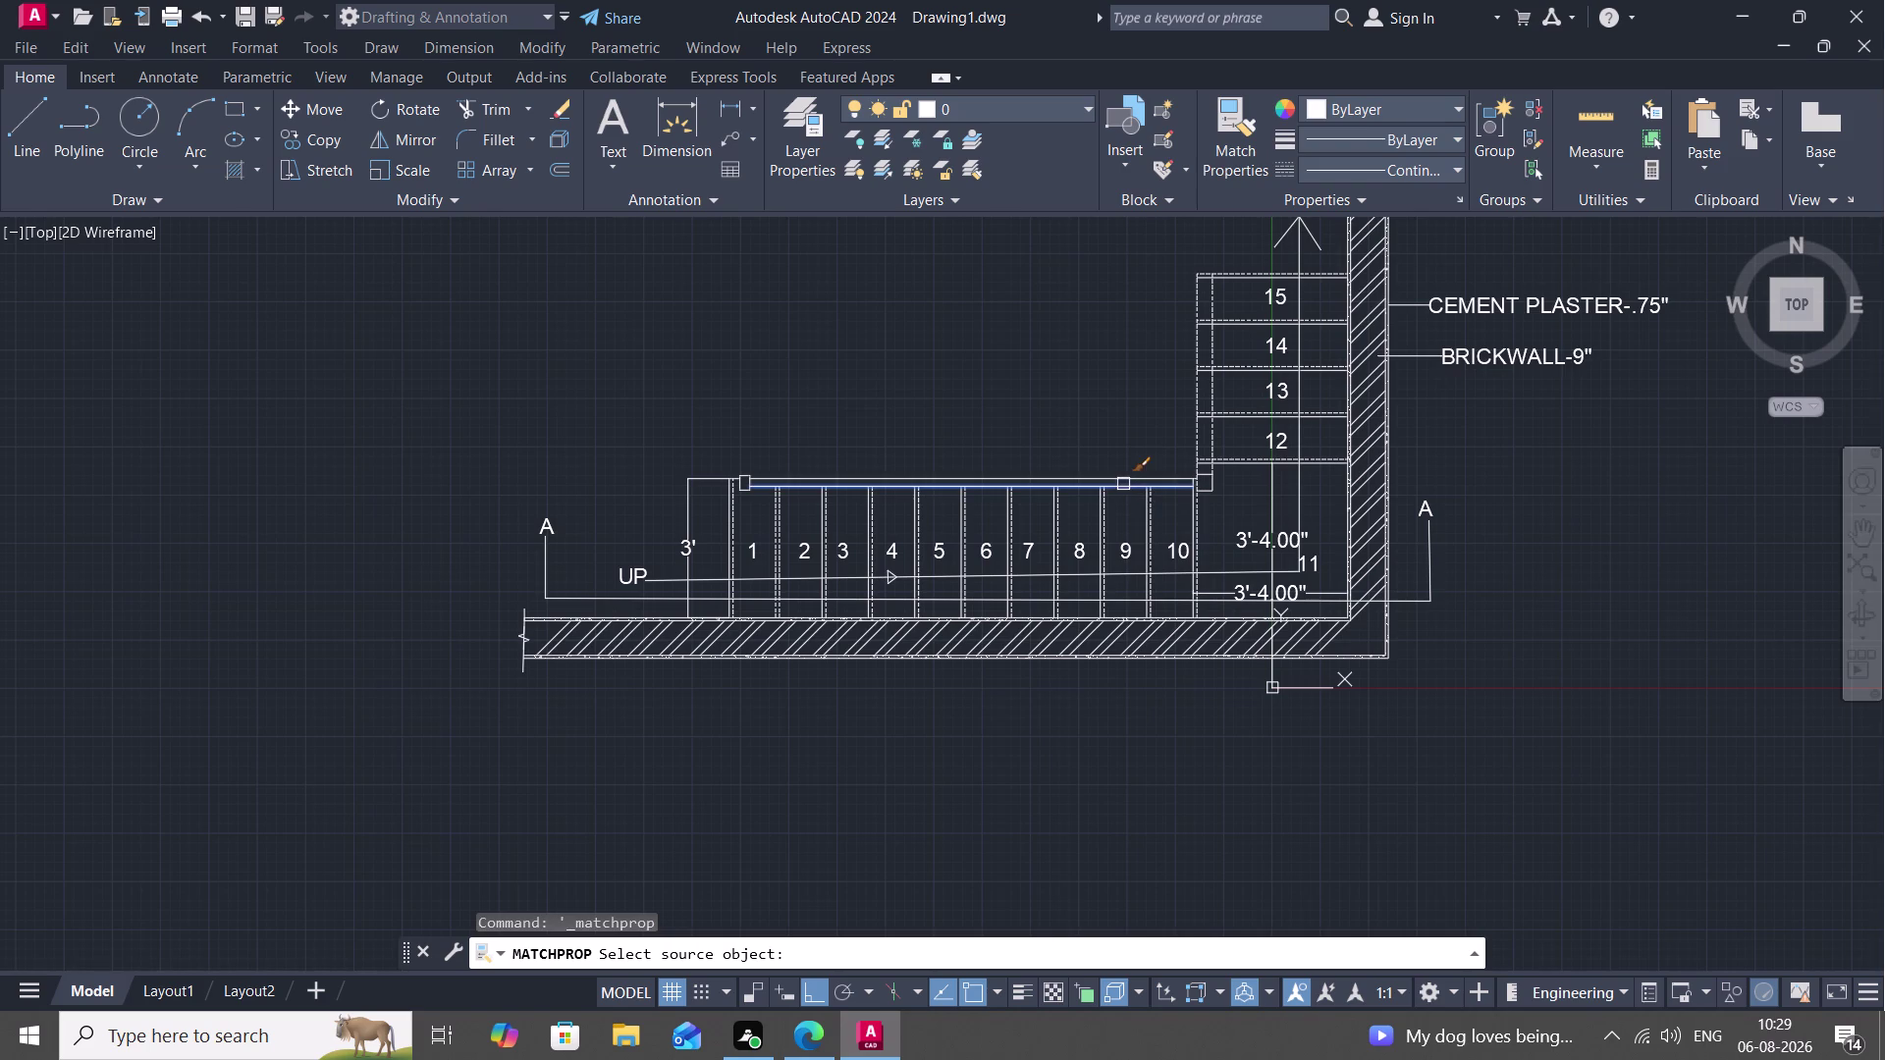
click(772, 546)
key(Escape)
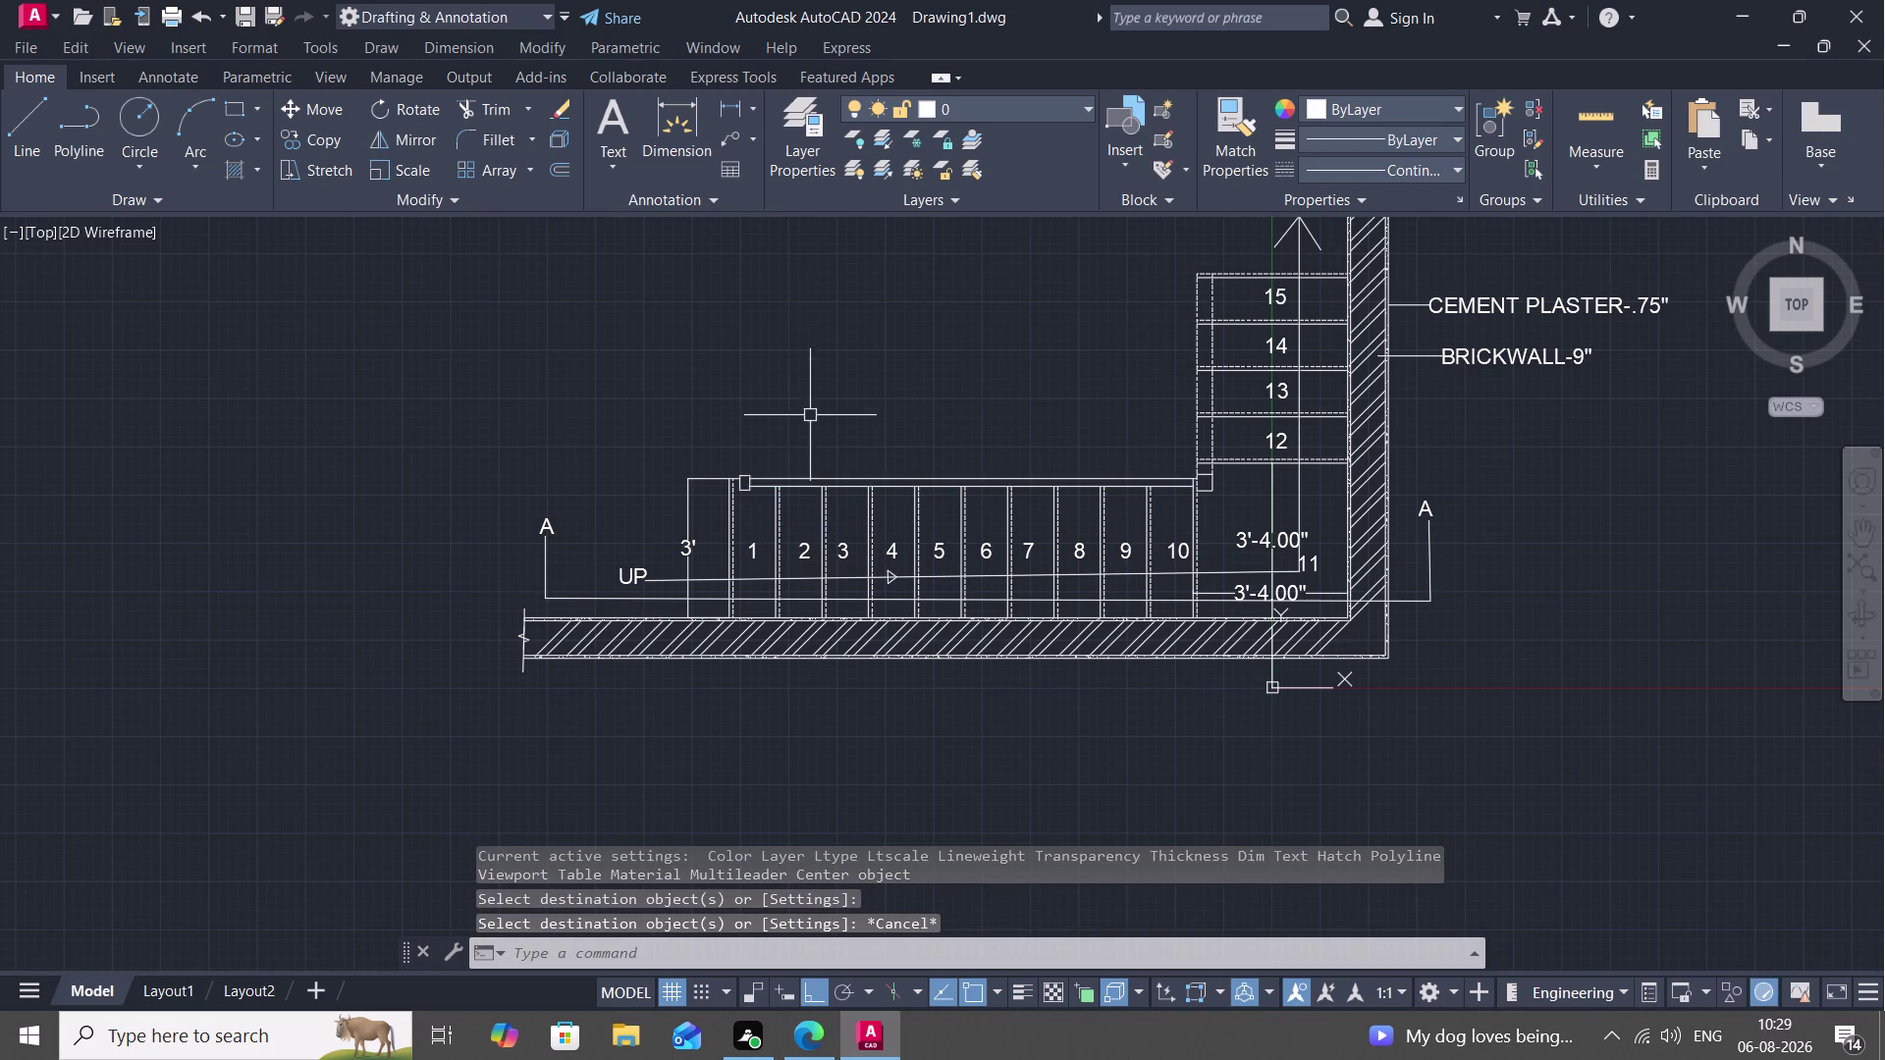
click(736, 106)
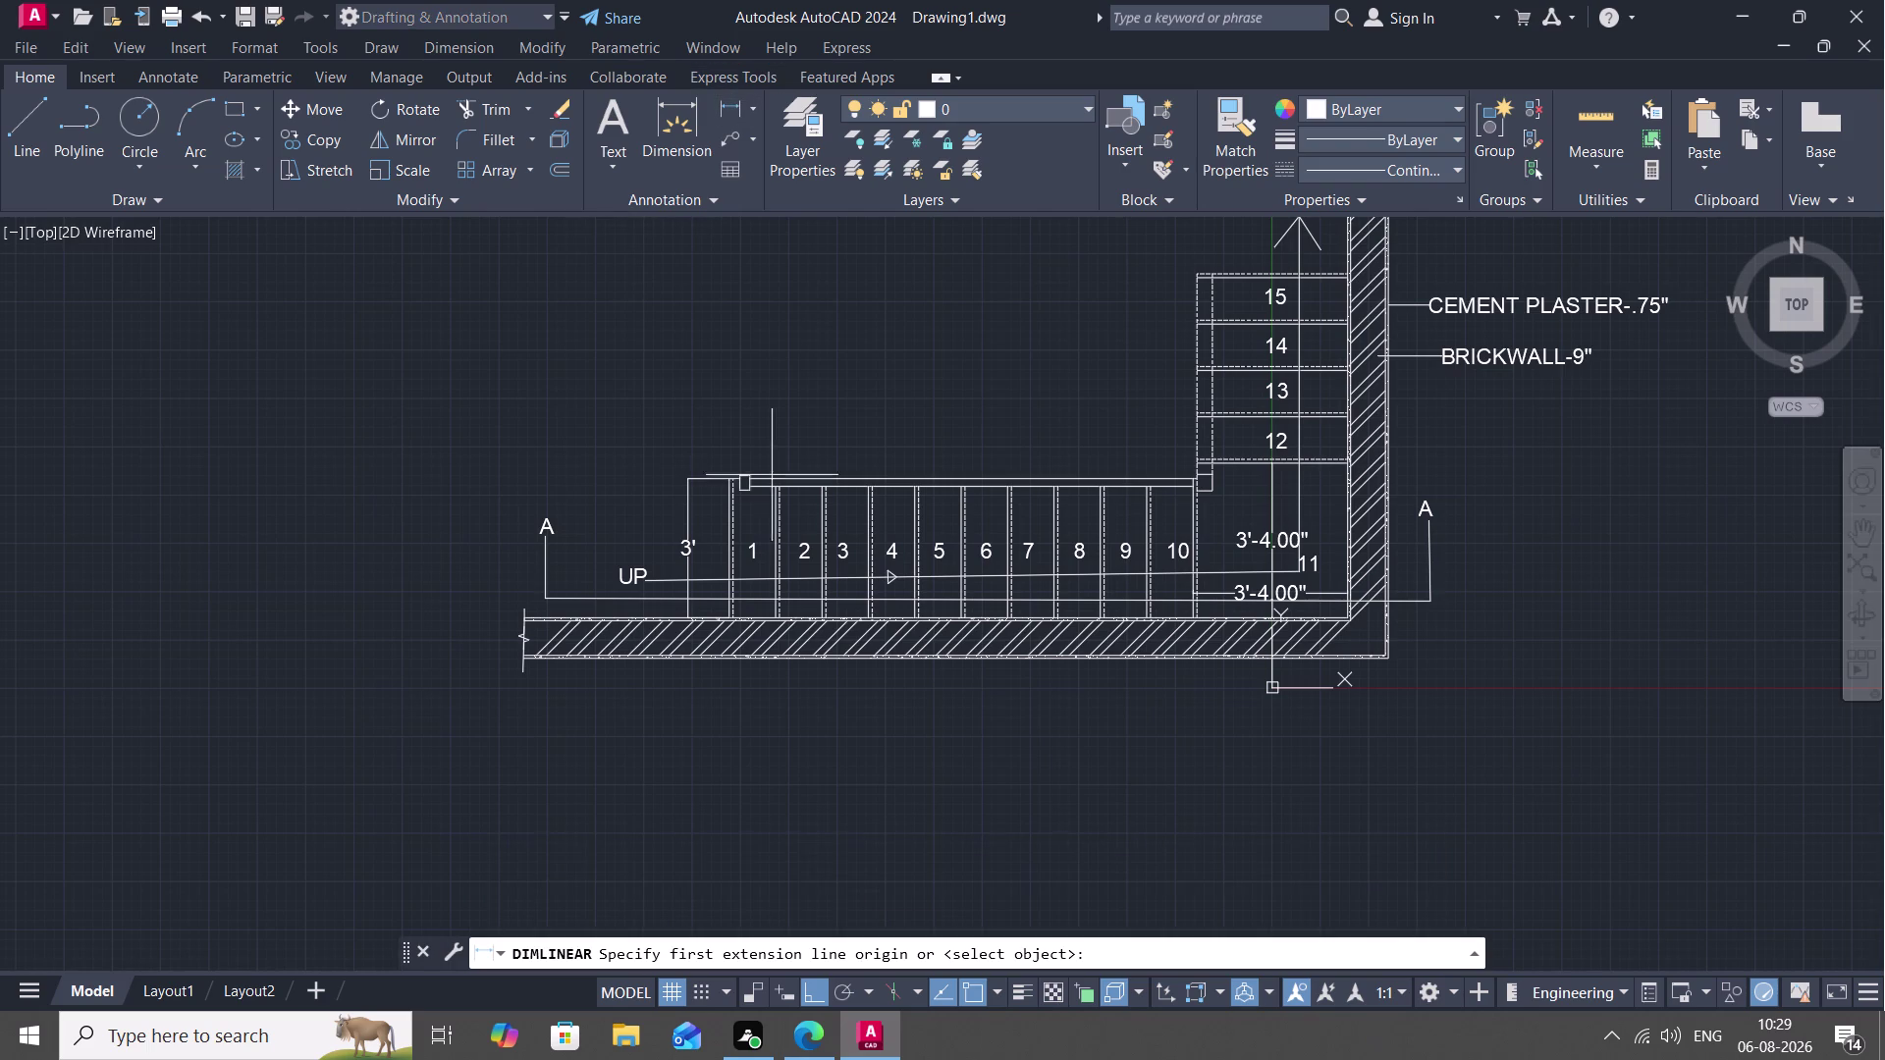
Check tread widths from tread 3 to tread 5 with cancelled linear dimensions.
scroll(up, 3)
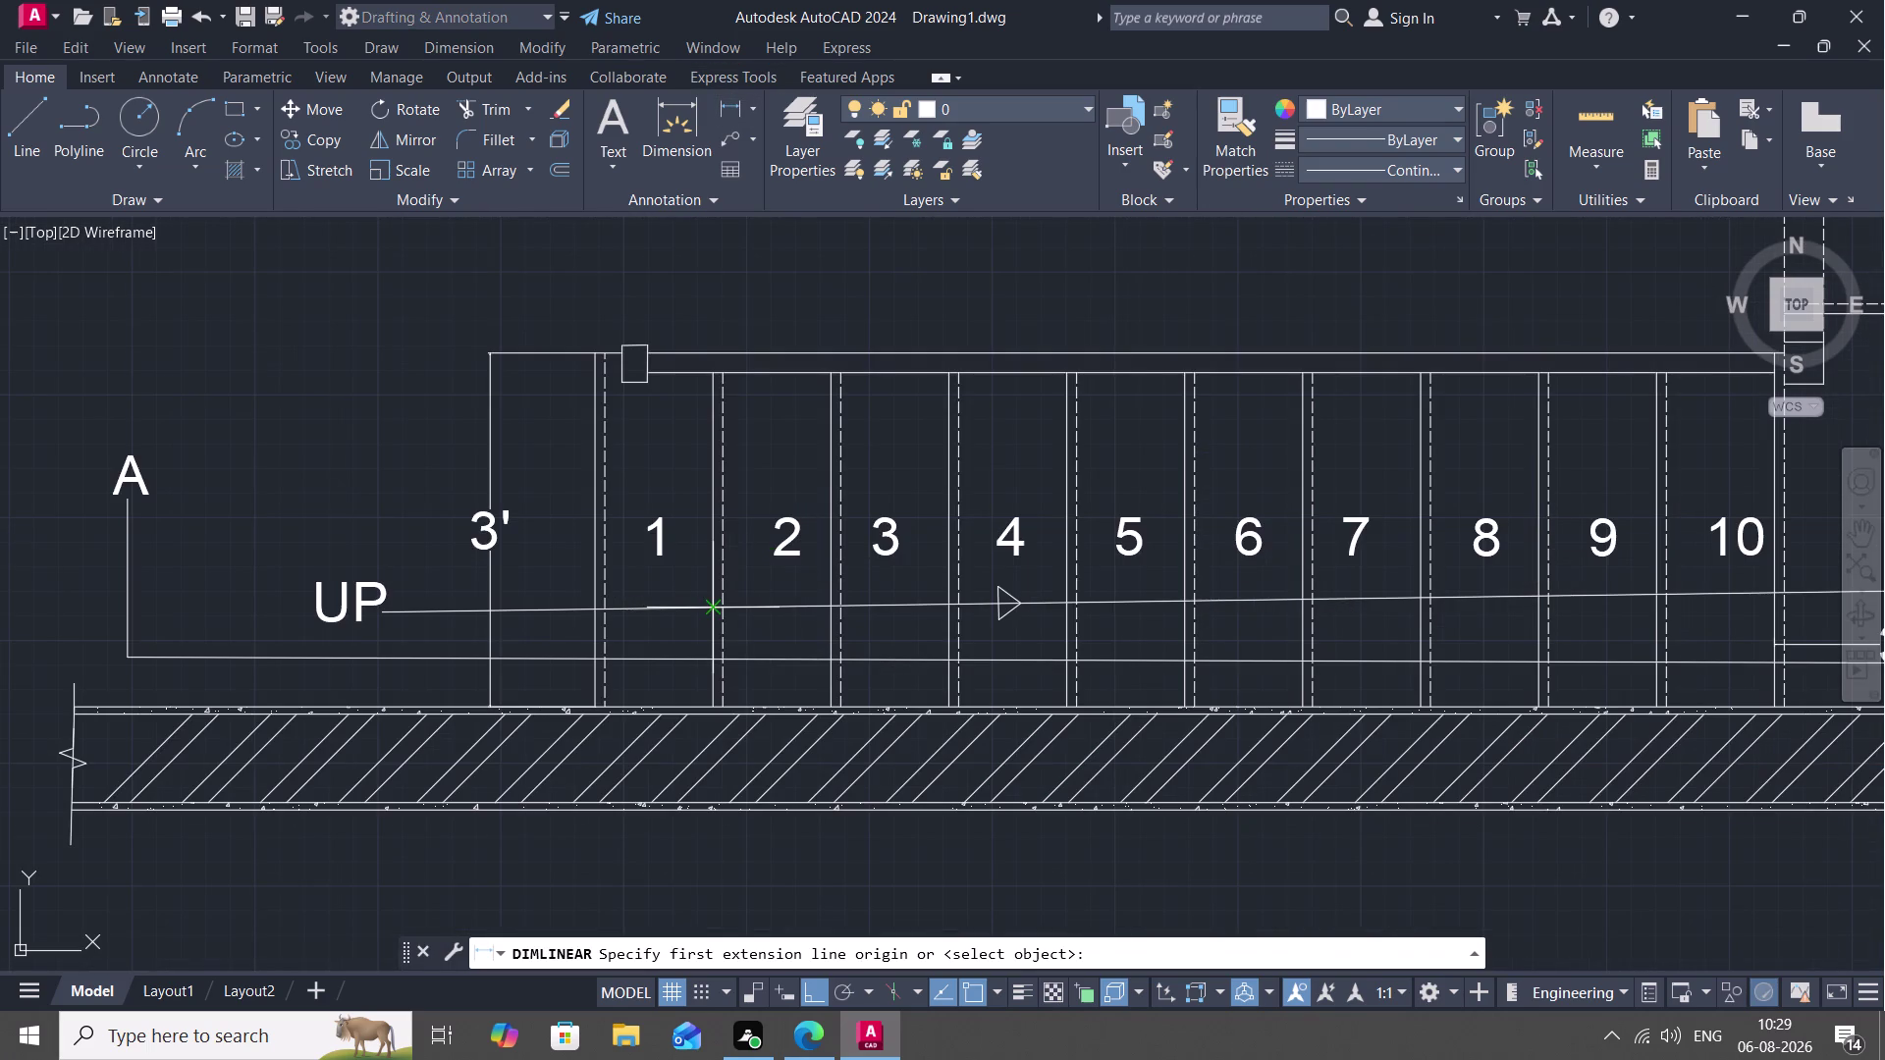
click(714, 612)
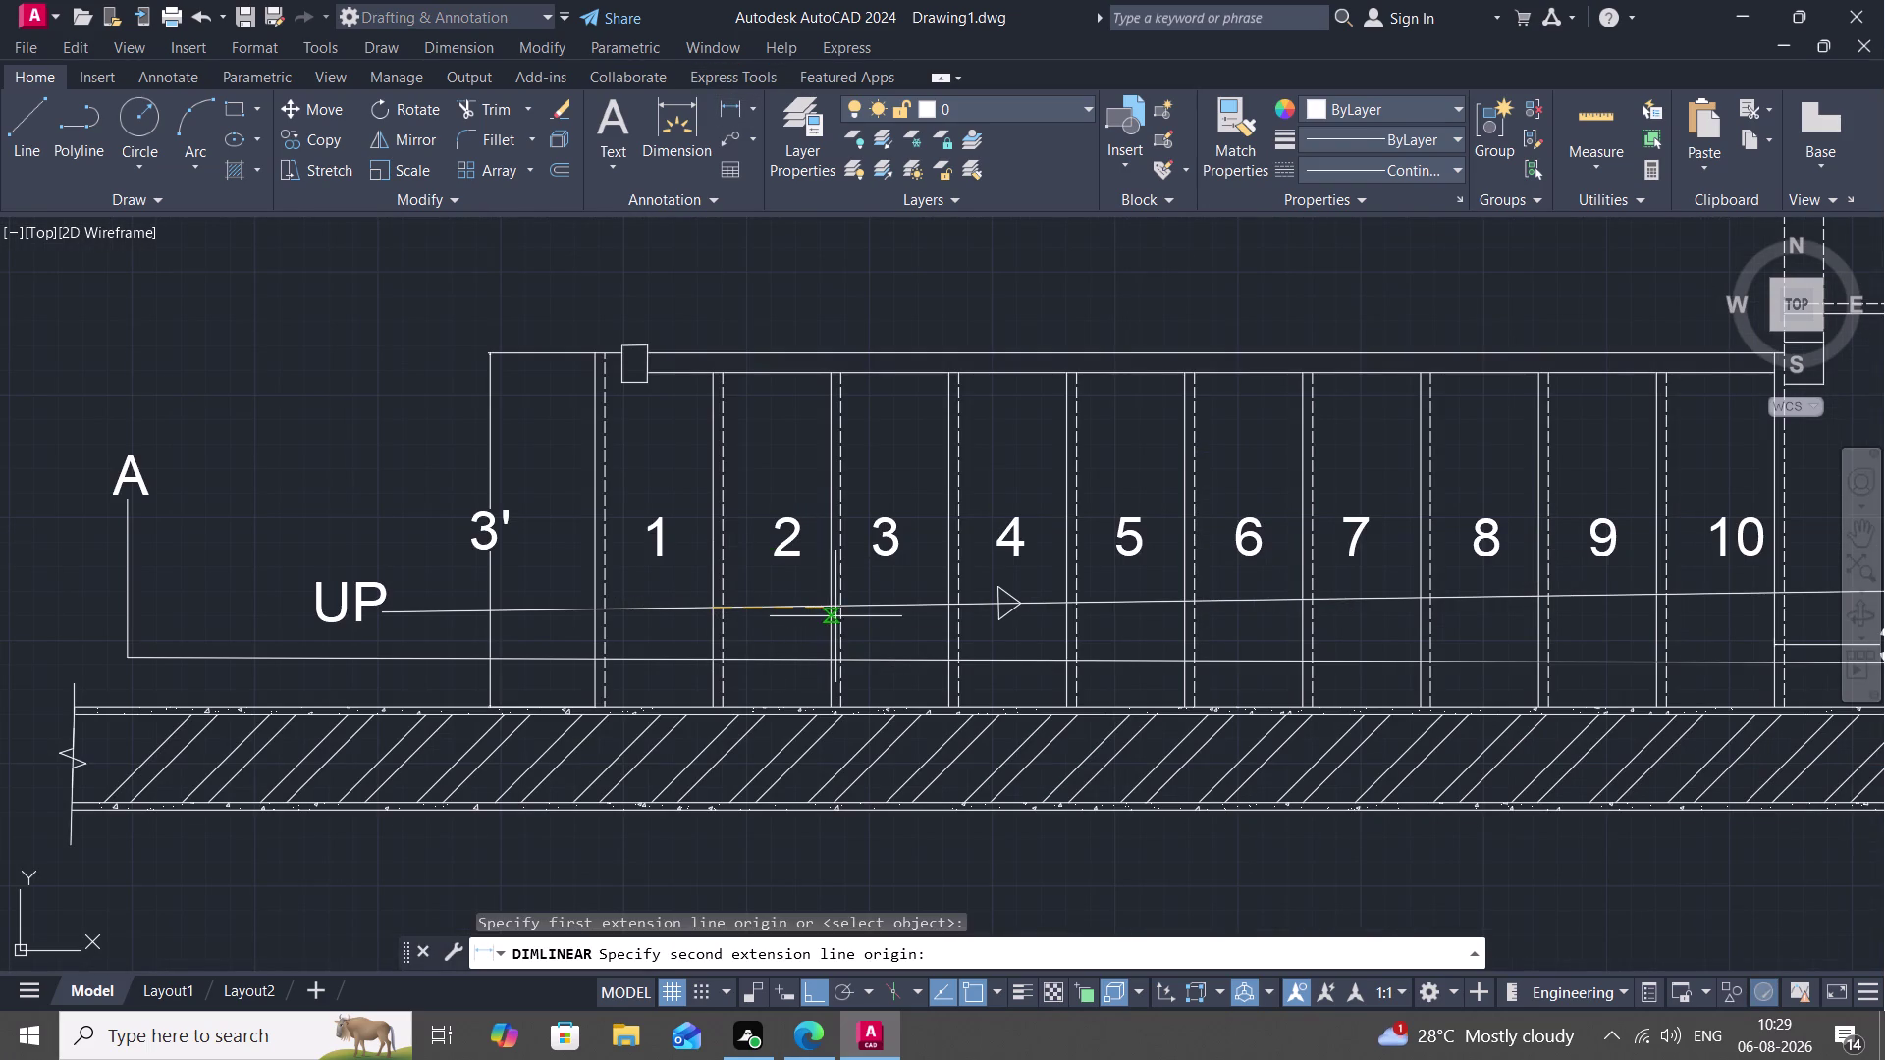
click(828, 611)
key(Escape)
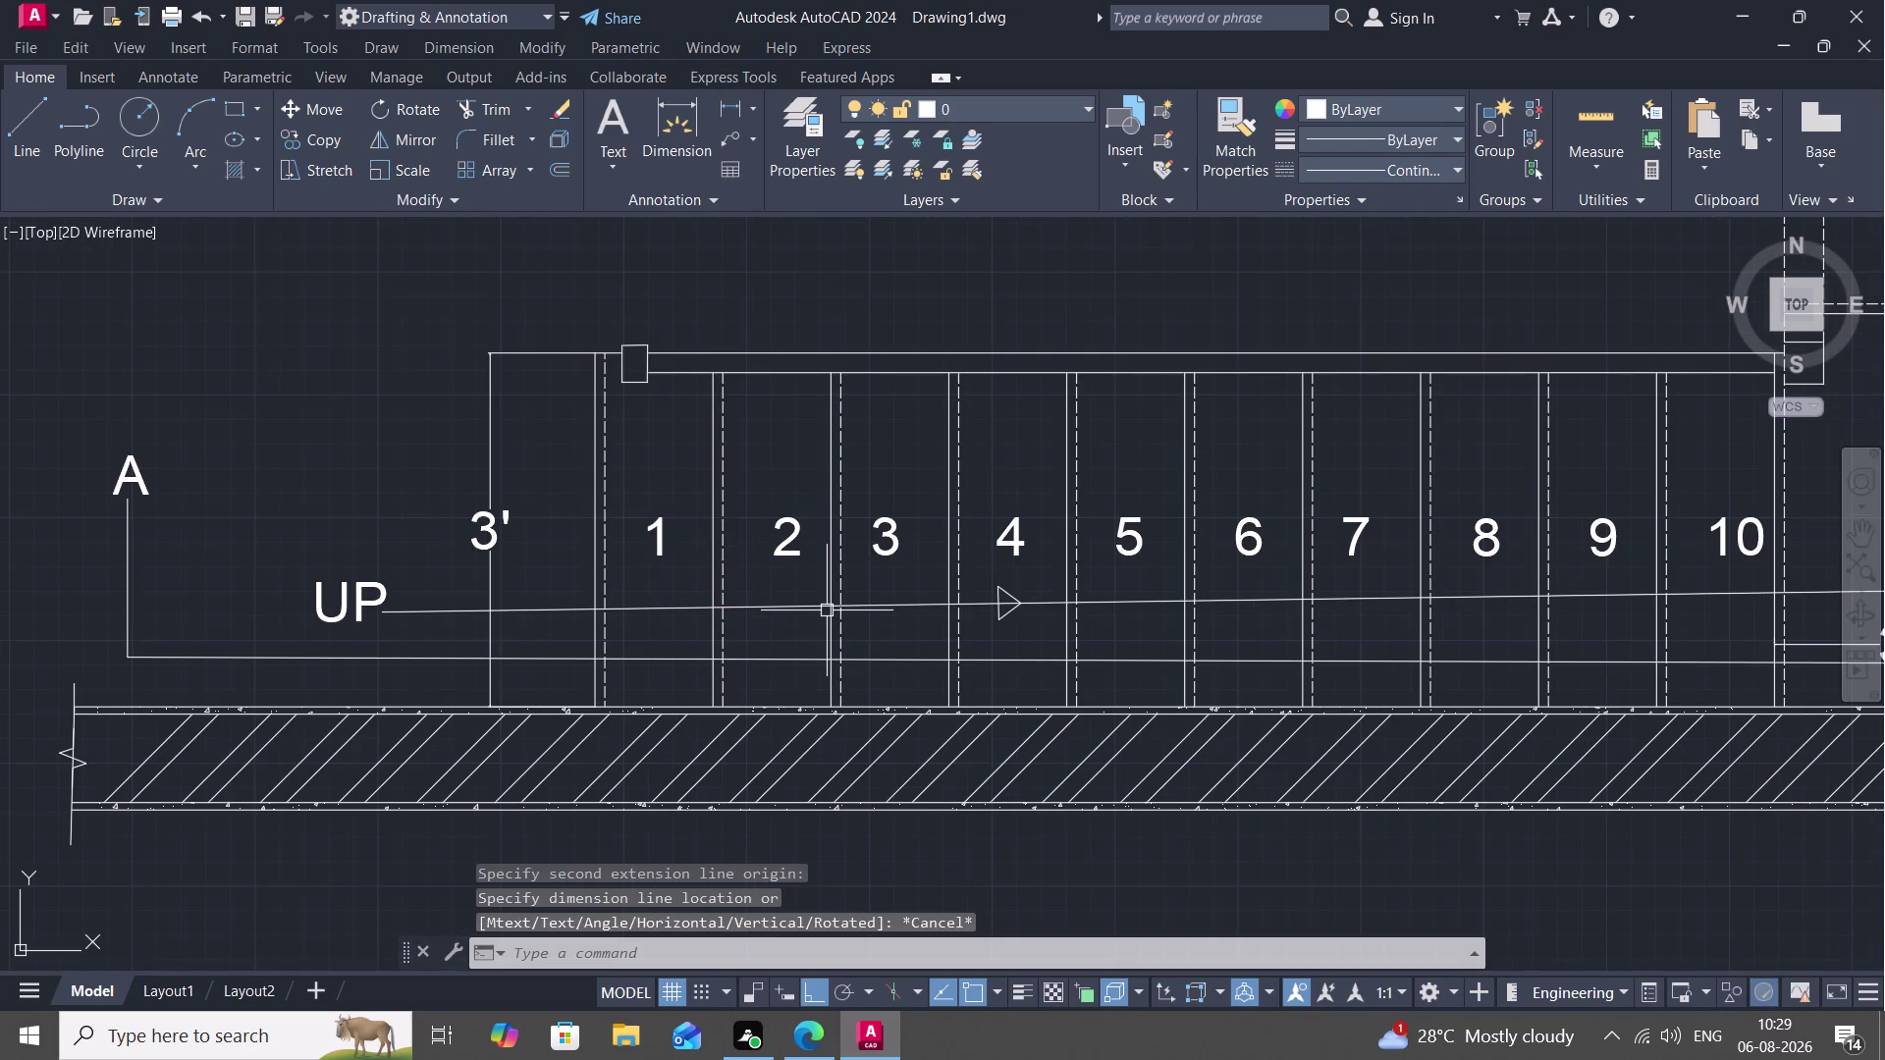
key(space)
click(826, 611)
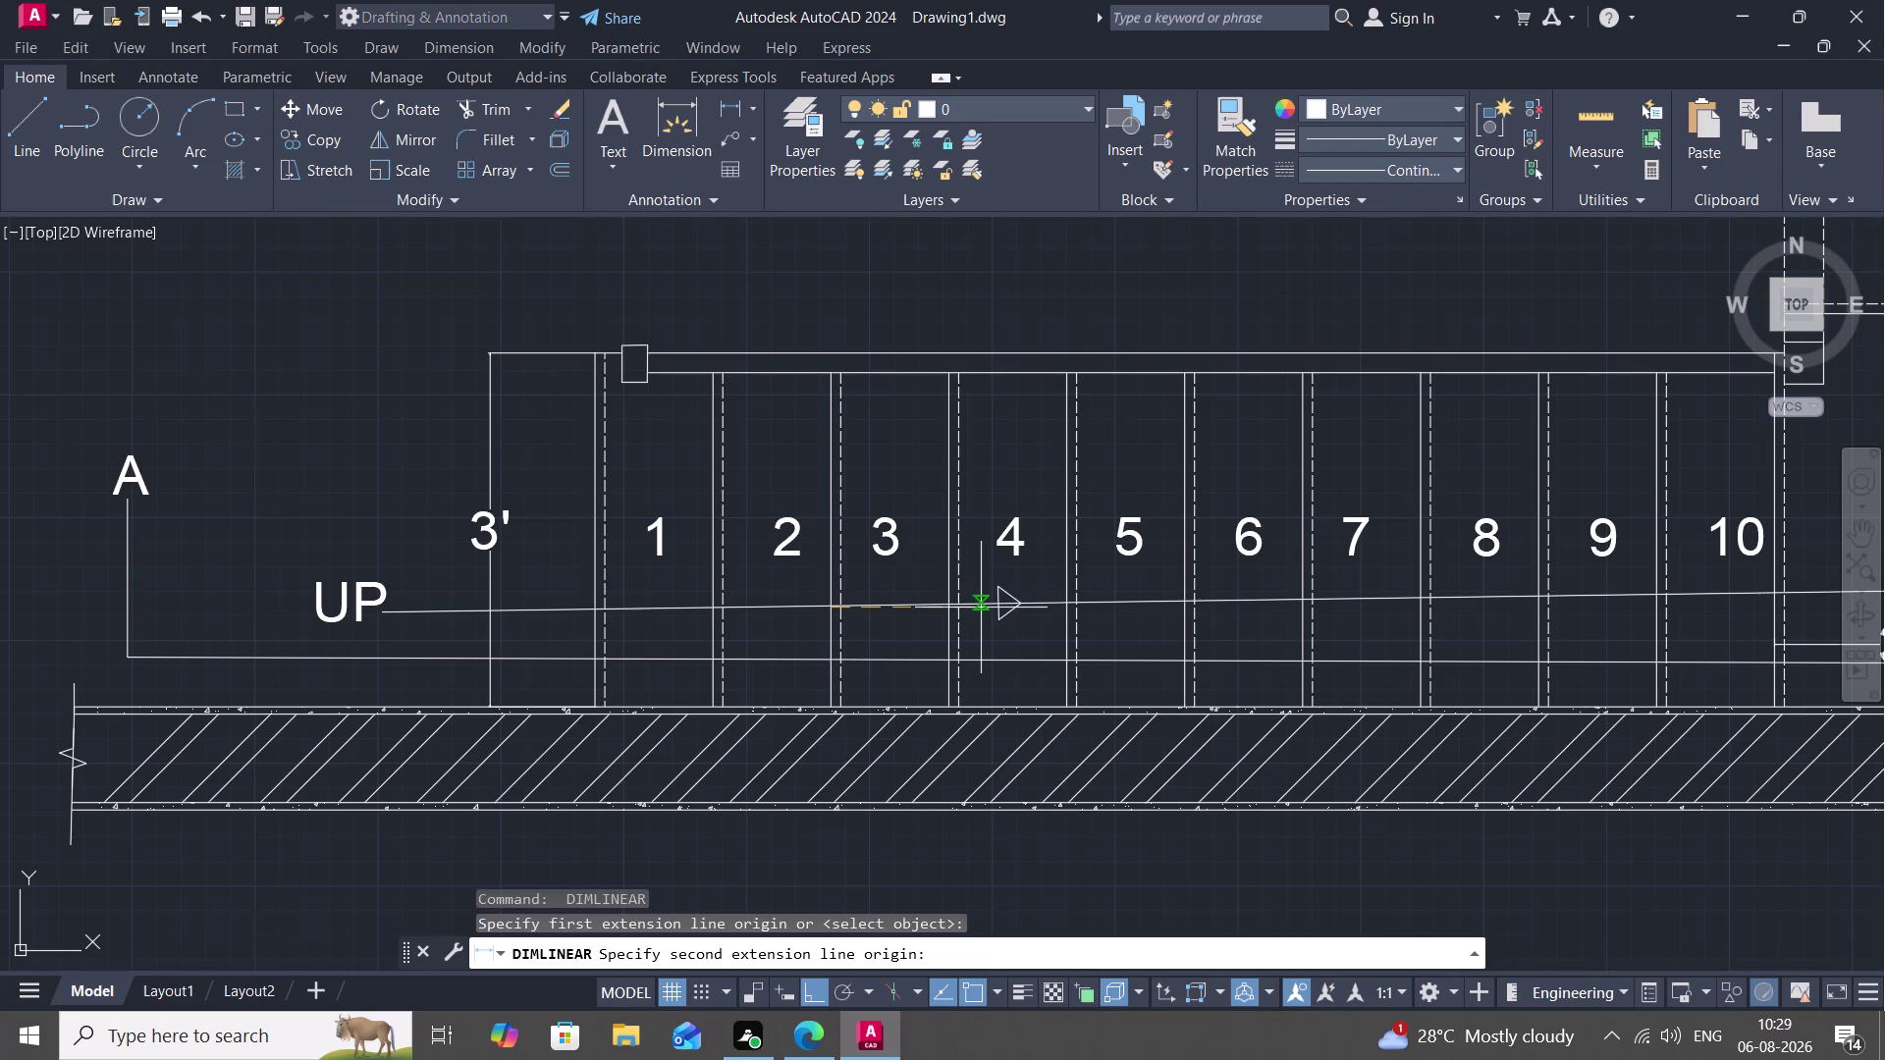
click(946, 604)
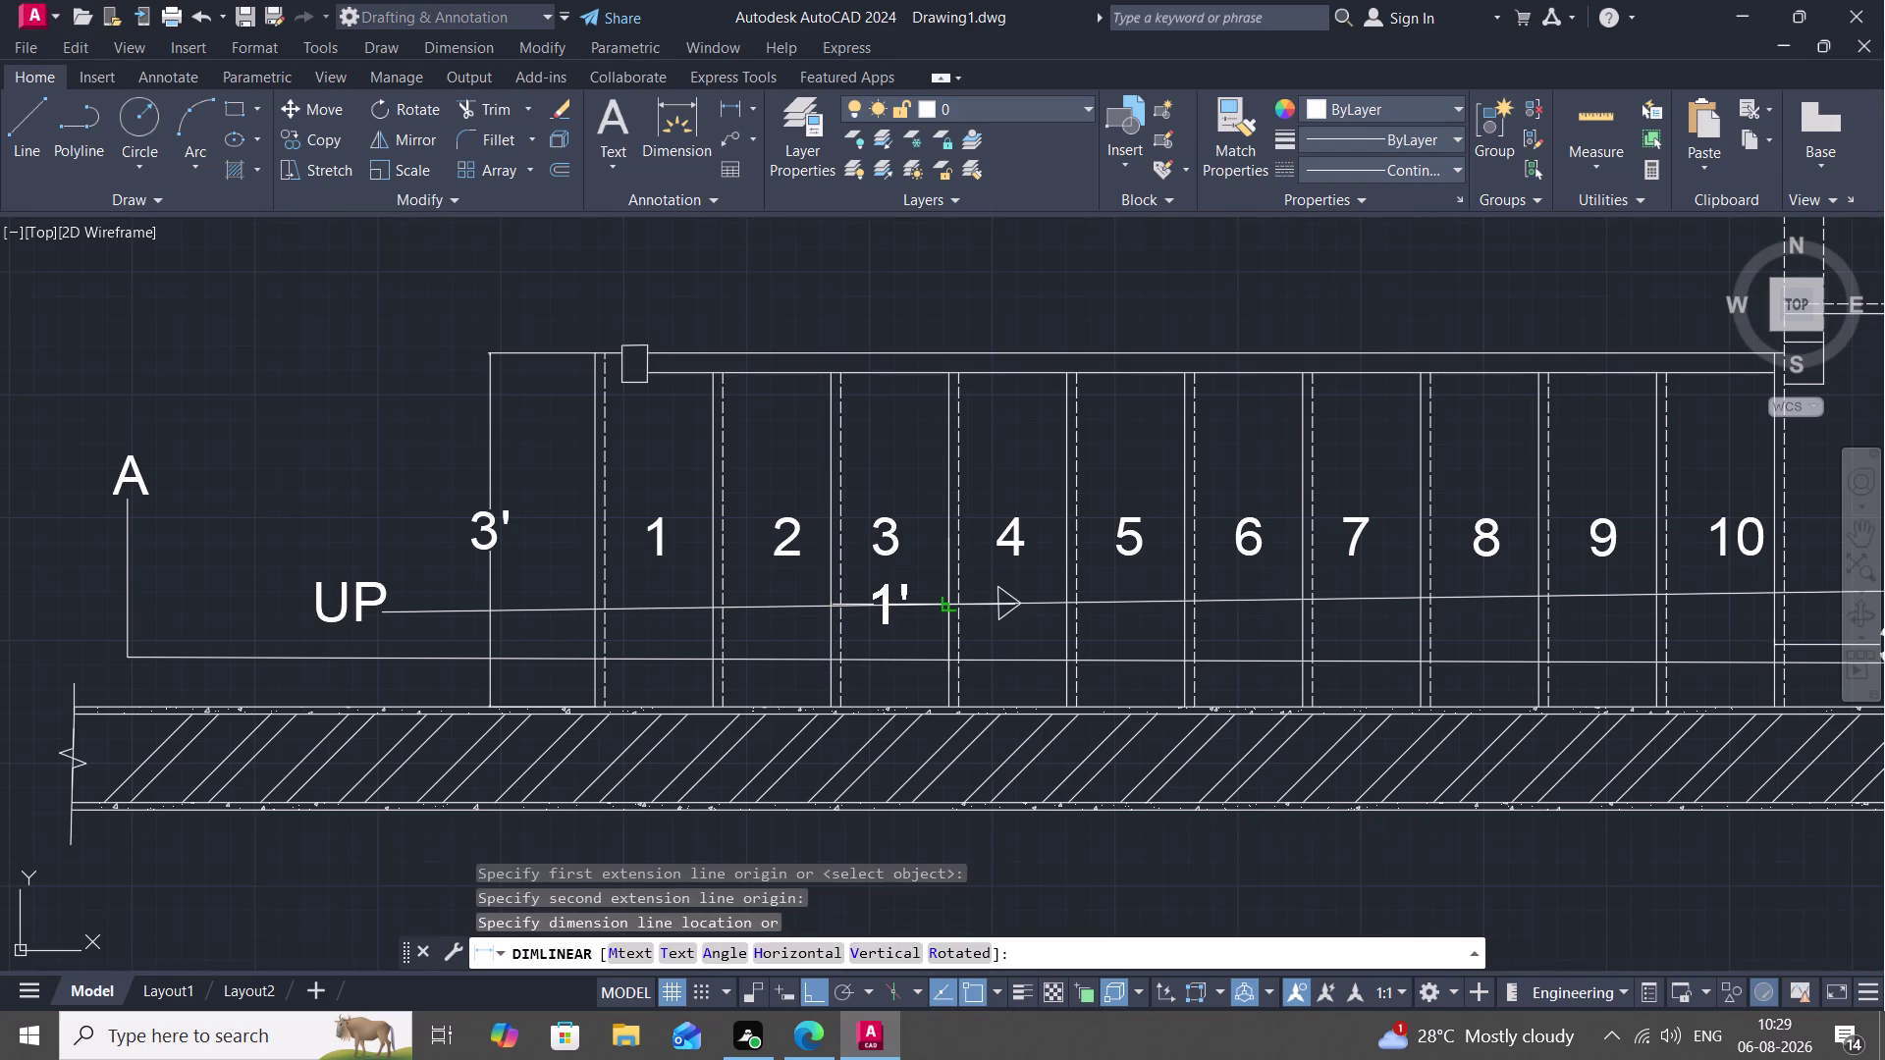
key(space)
key(space)
click(948, 599)
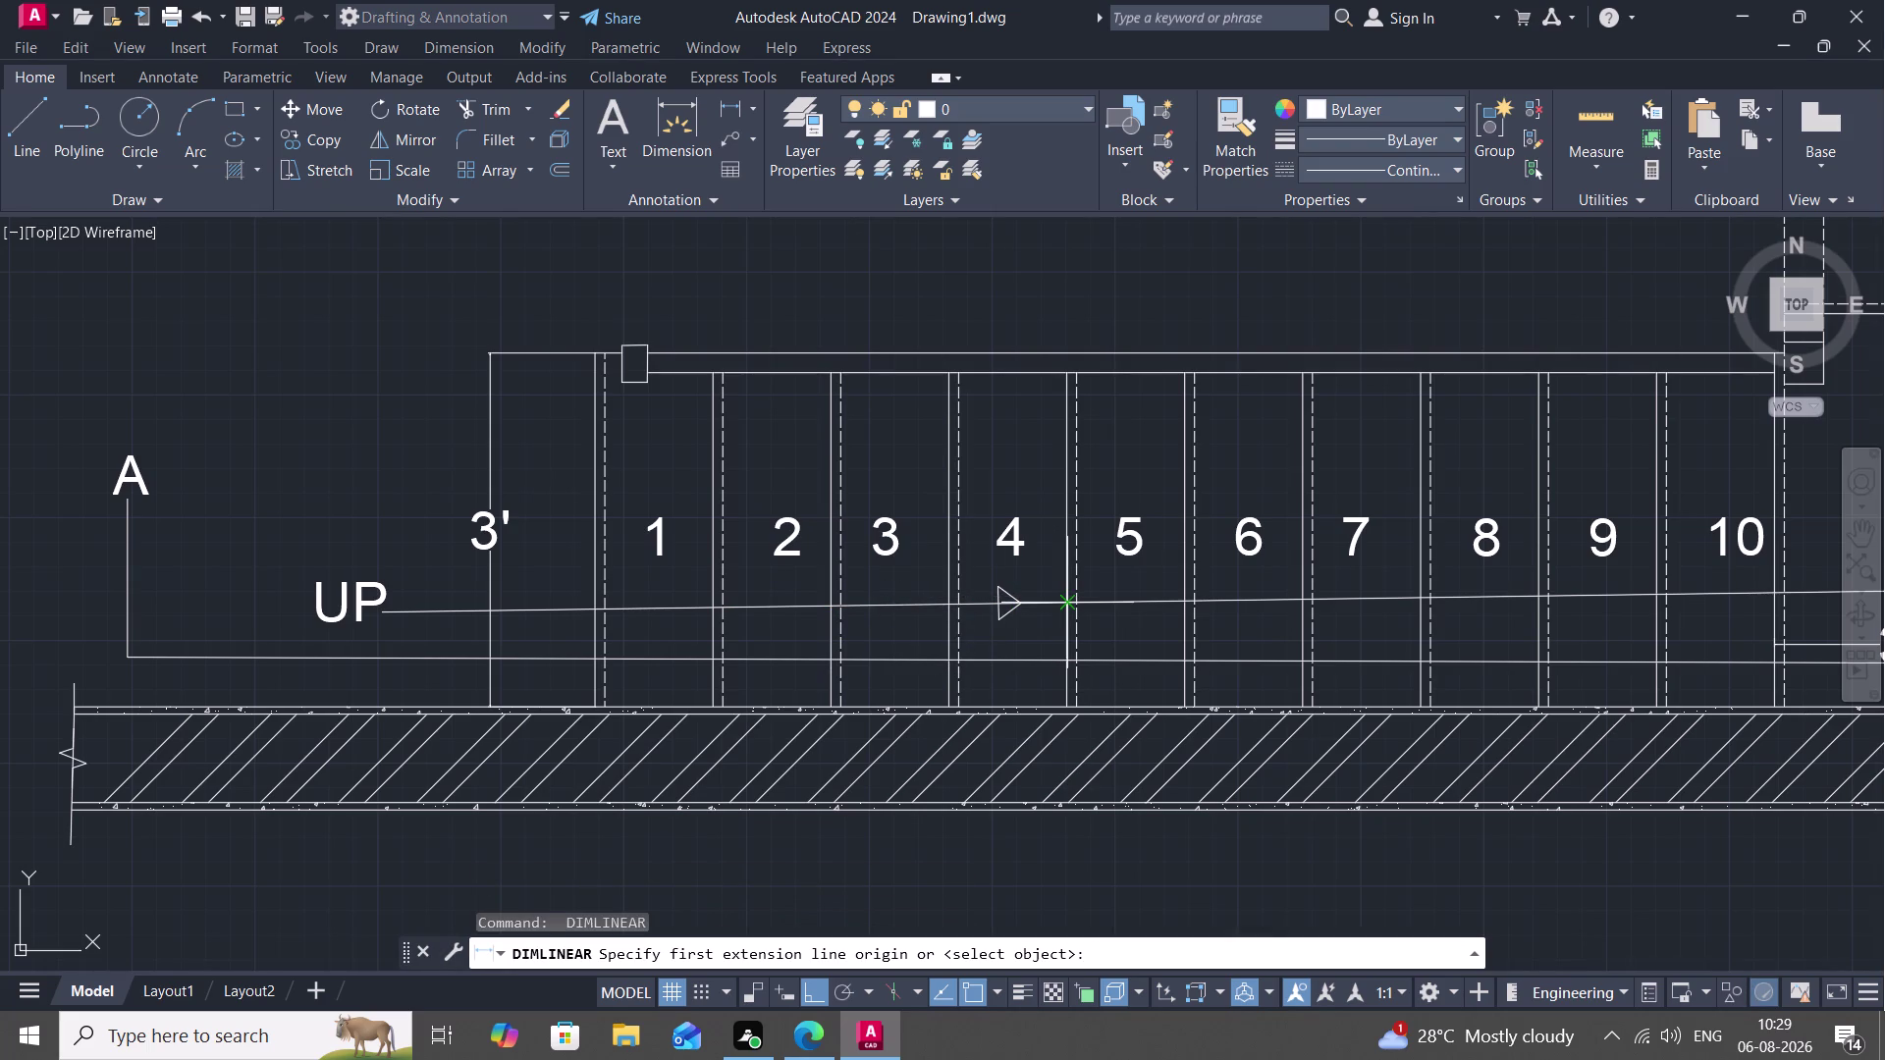
click(1062, 598)
key(space)
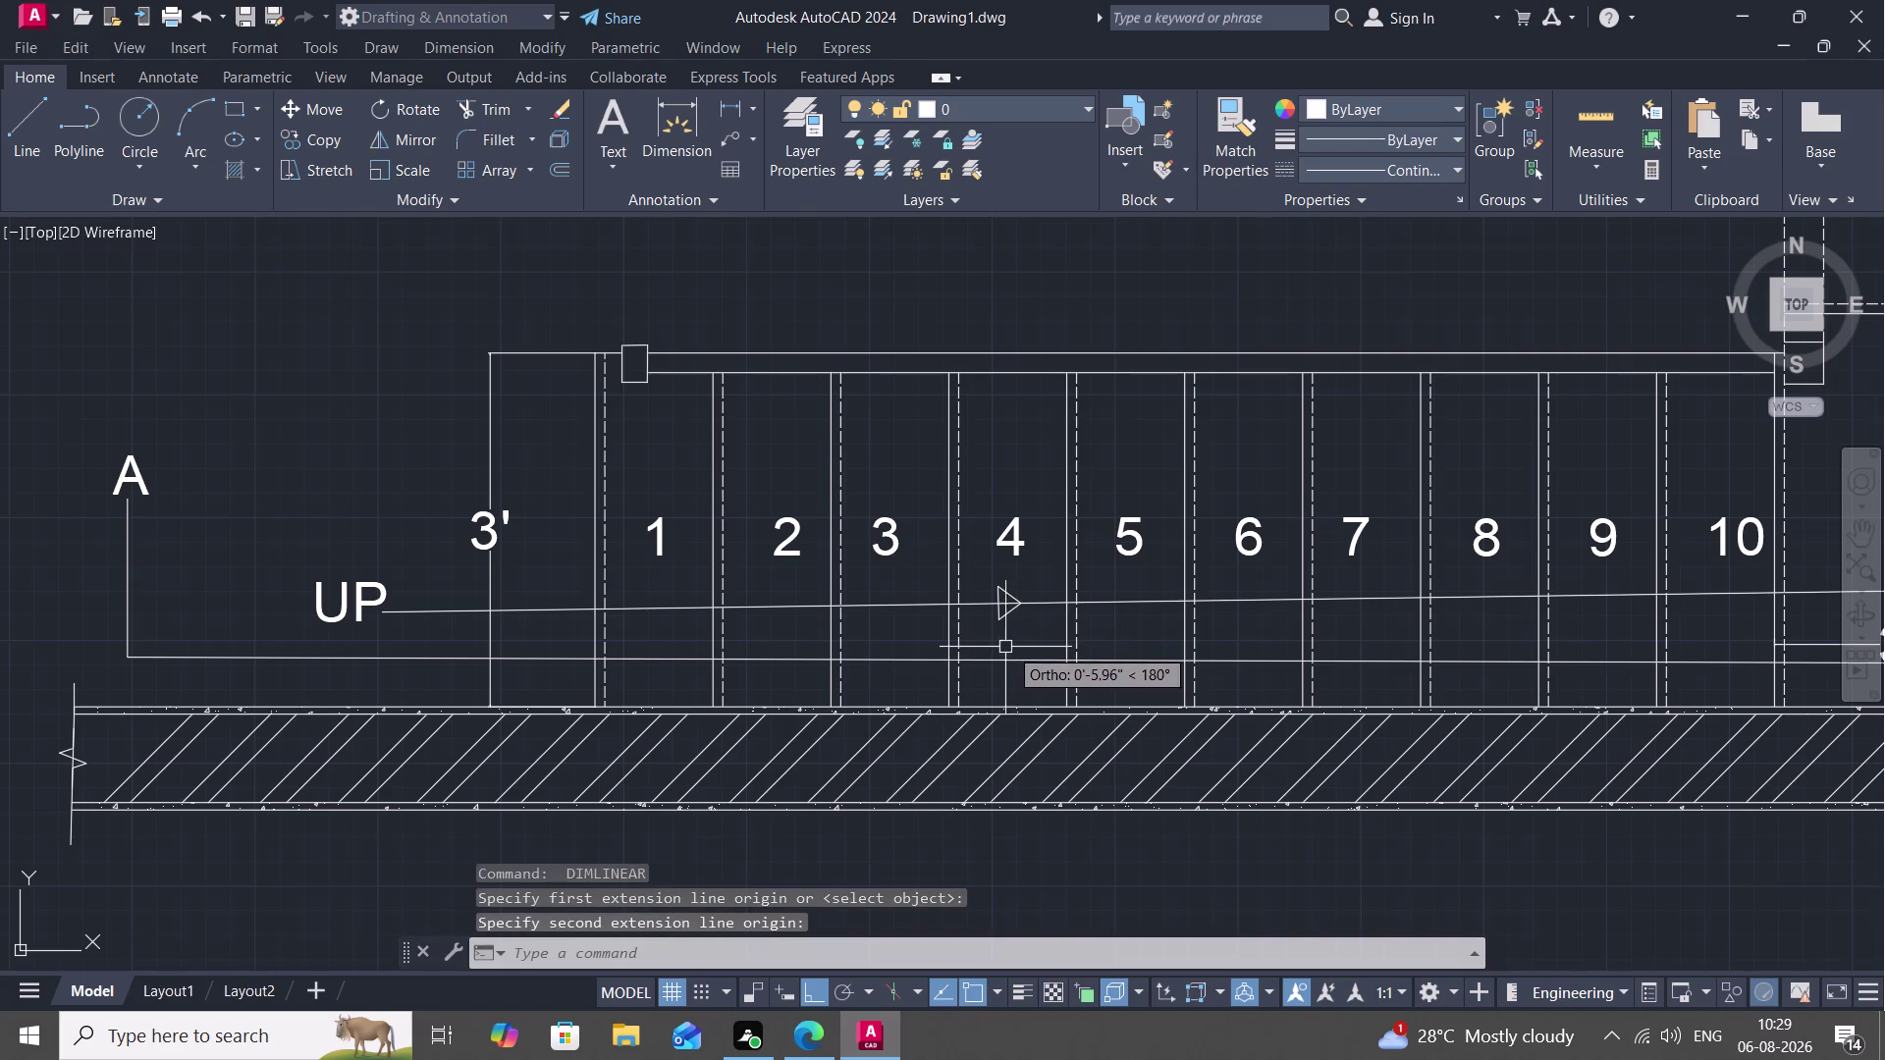
key(space)
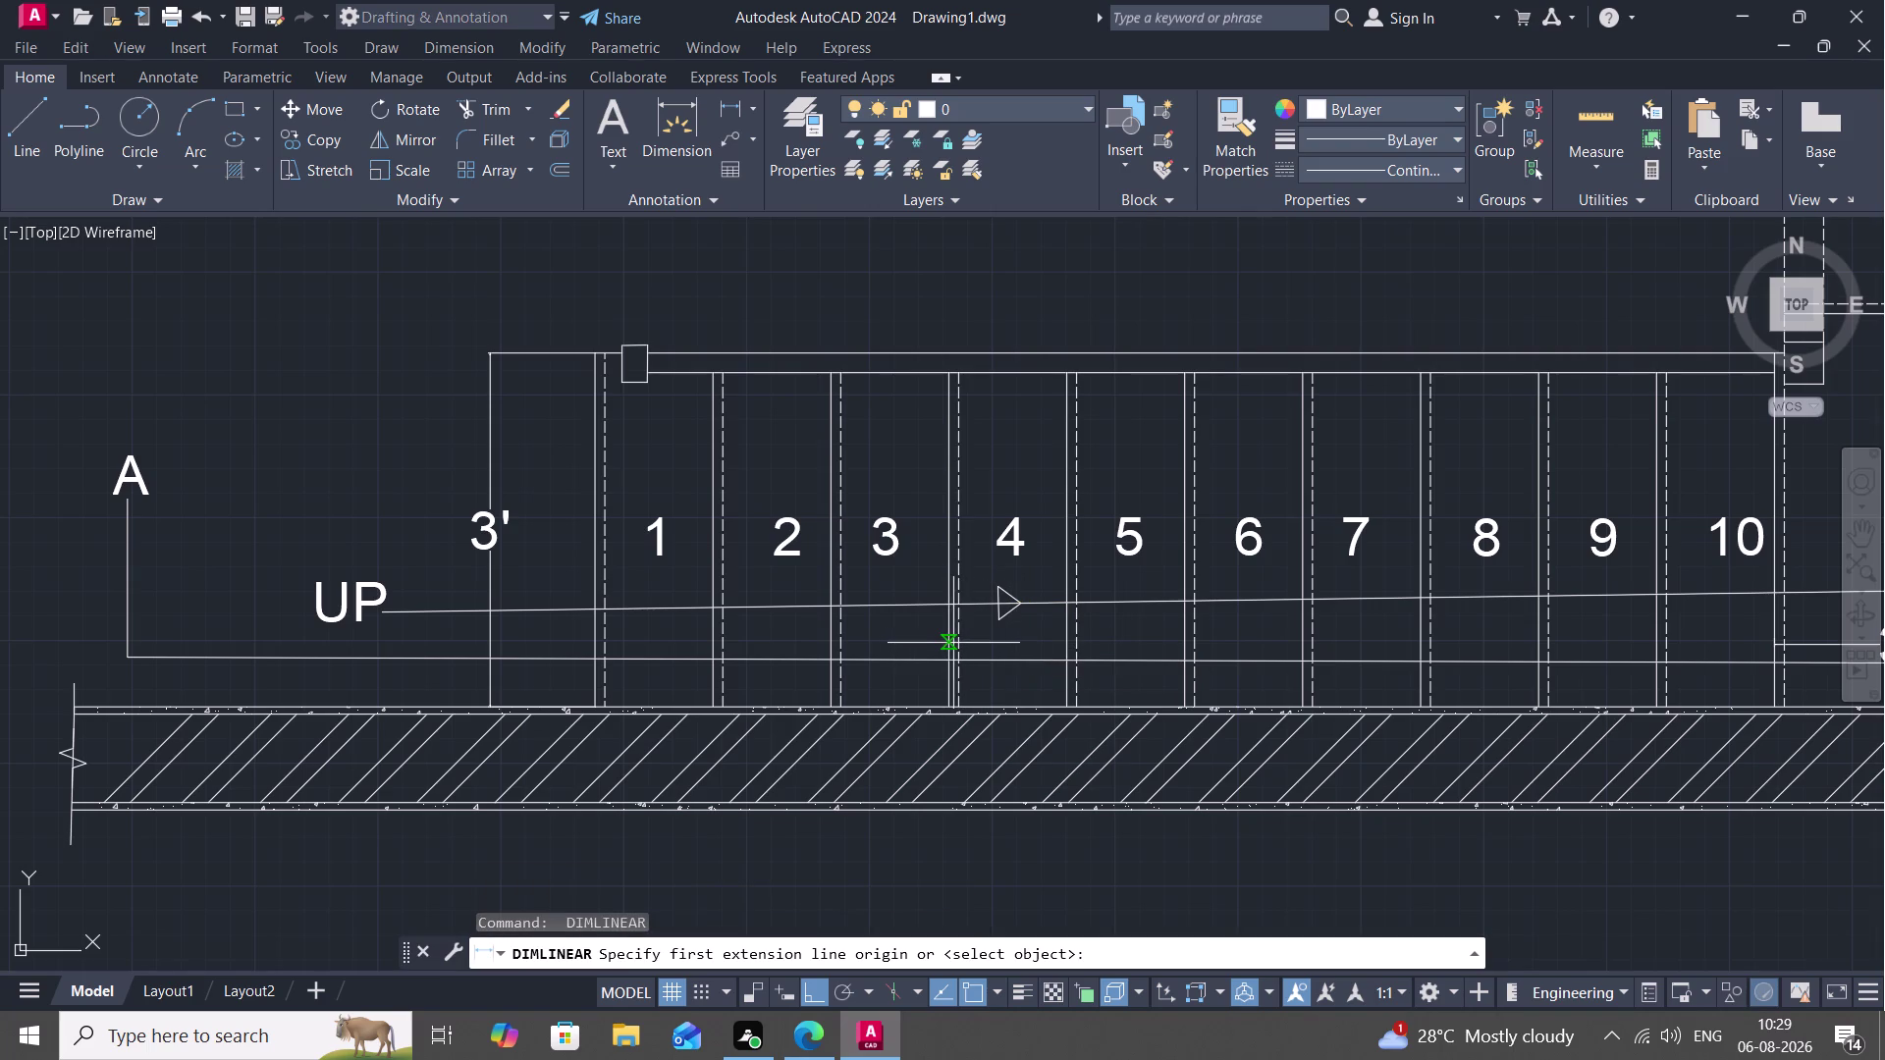
click(949, 643)
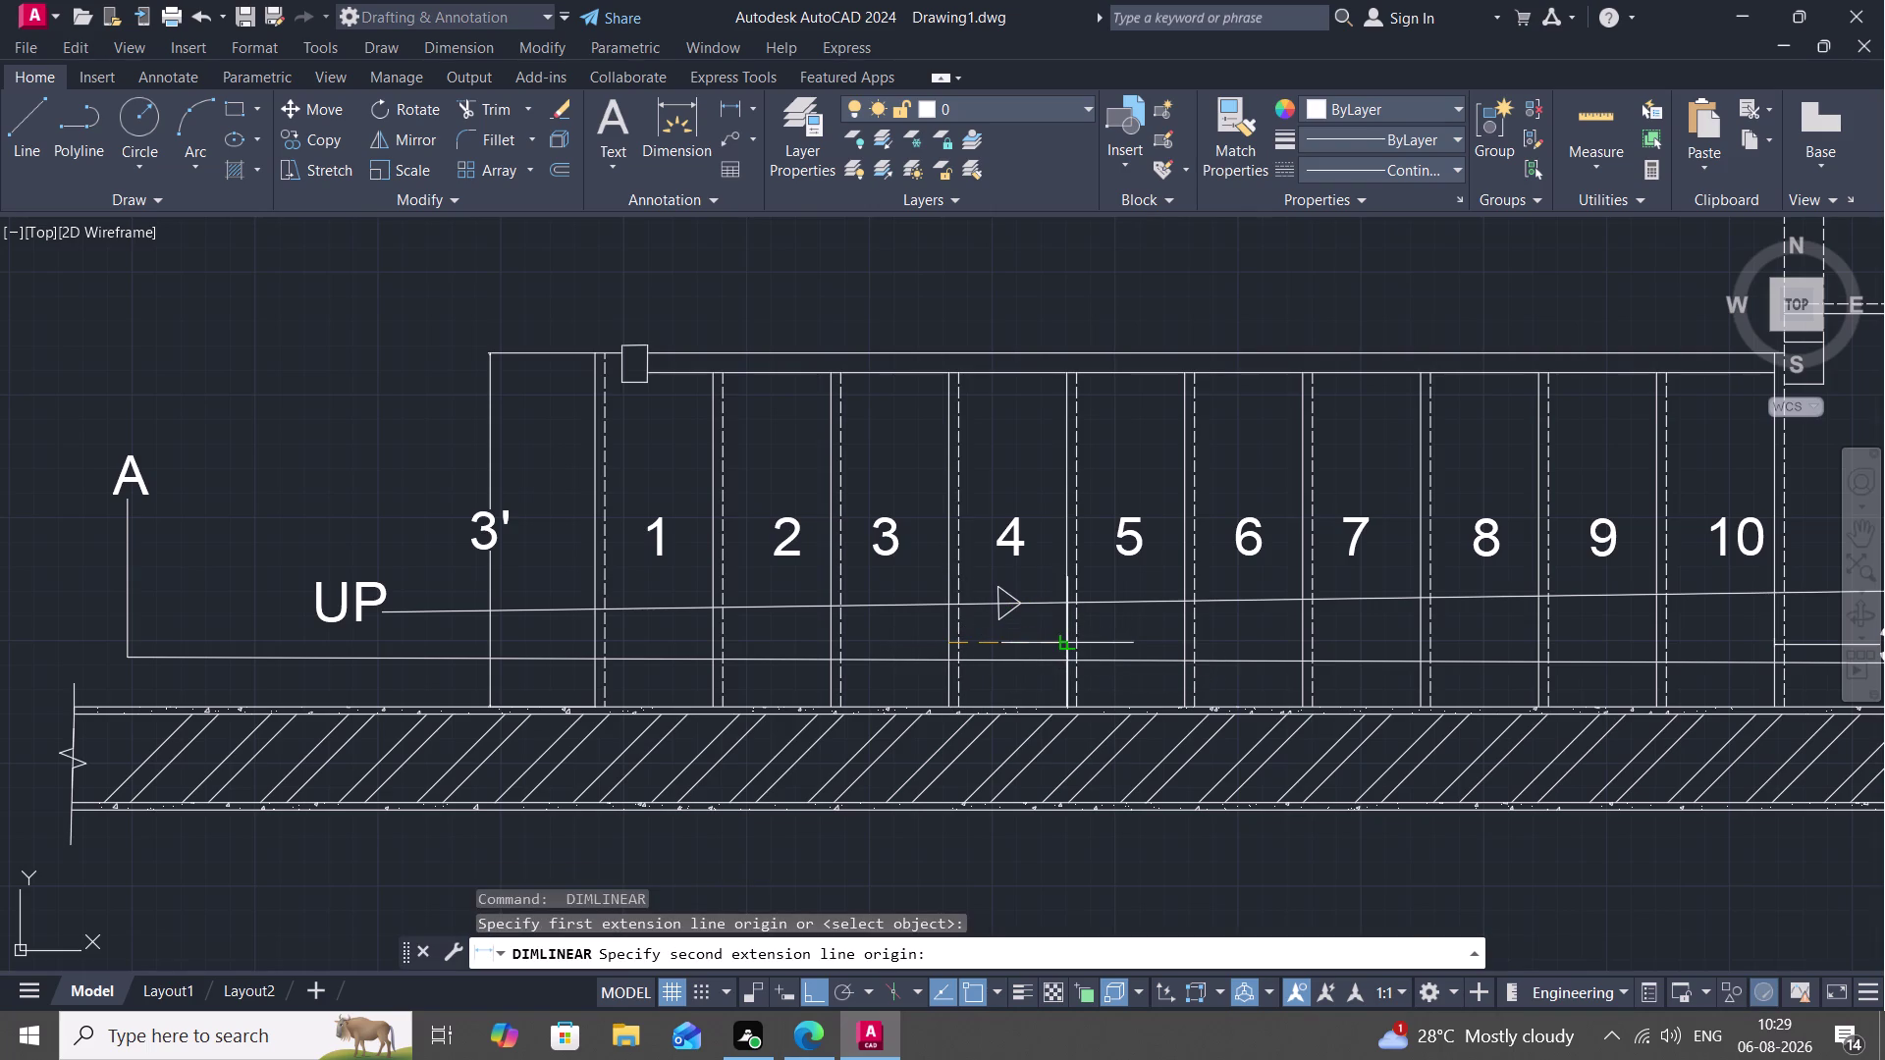
click(1063, 648)
key(space)
Check treads 5 through 8 at 1' each, then pan below the plan.
key(space)
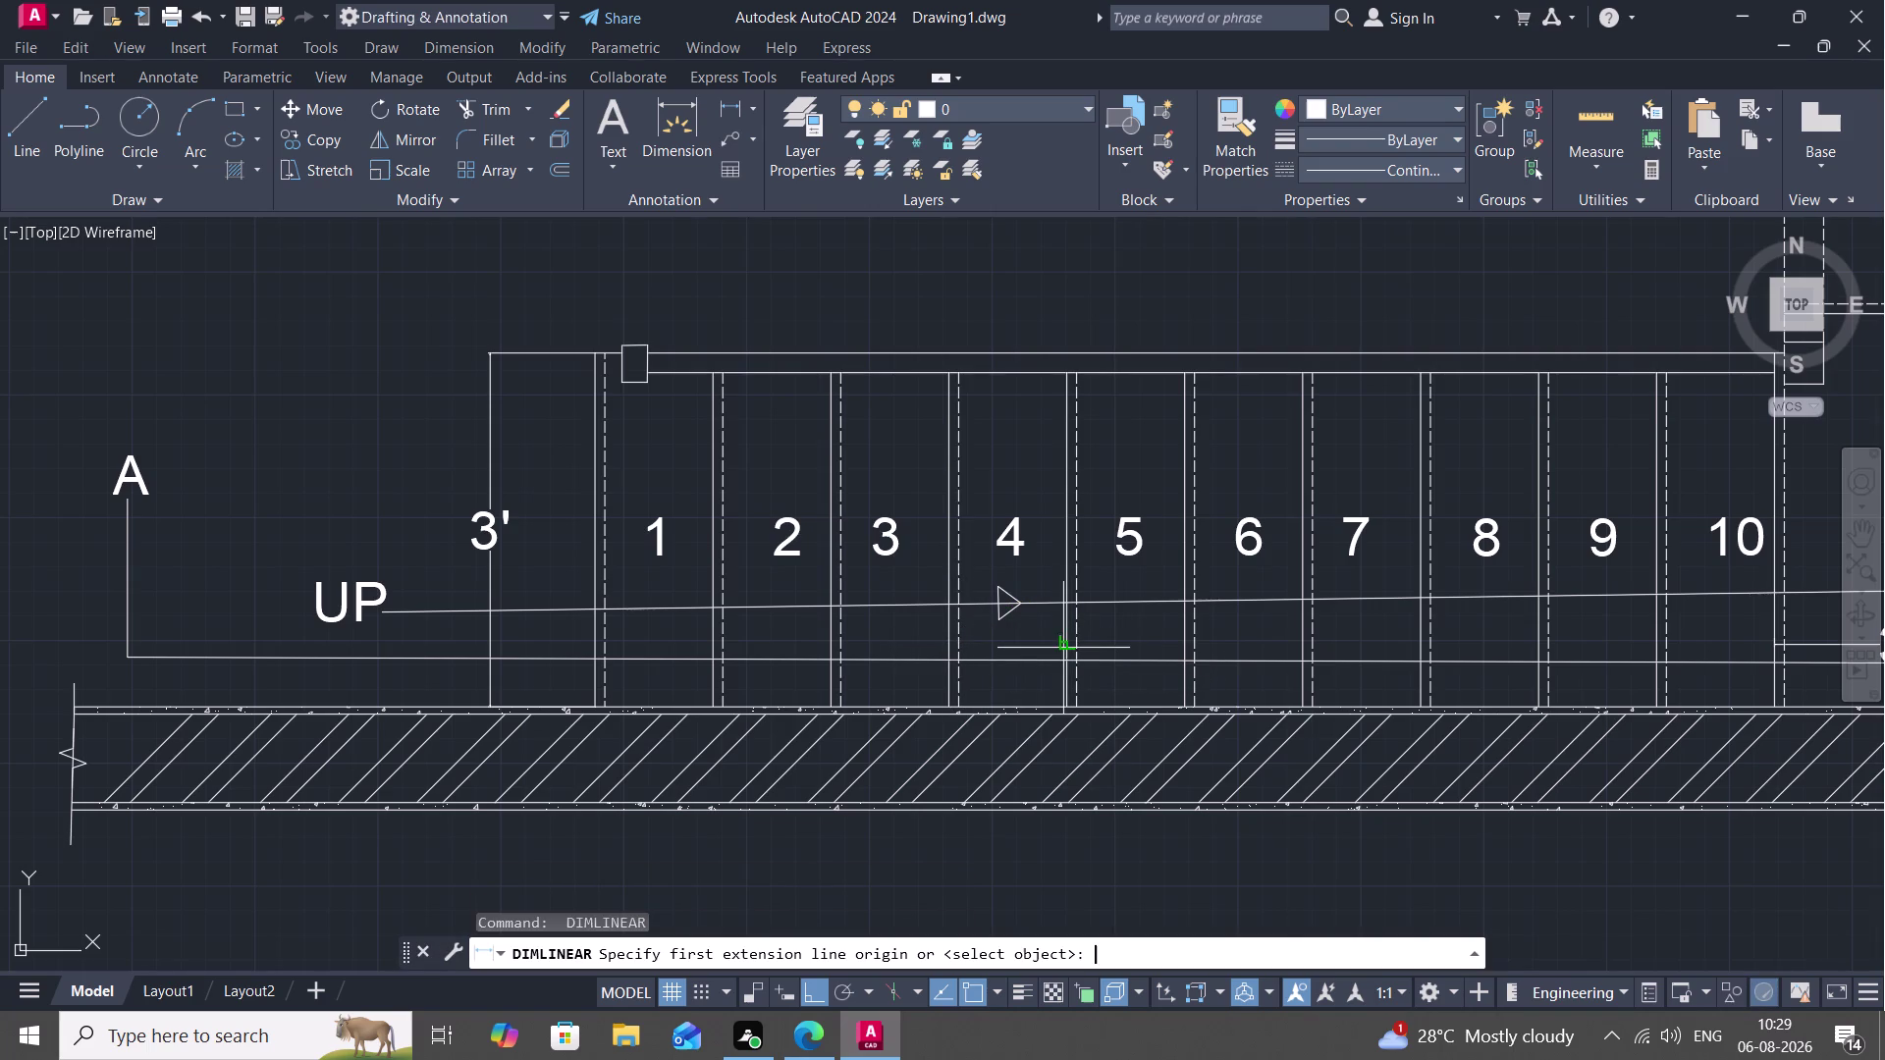
click(1063, 648)
click(1184, 637)
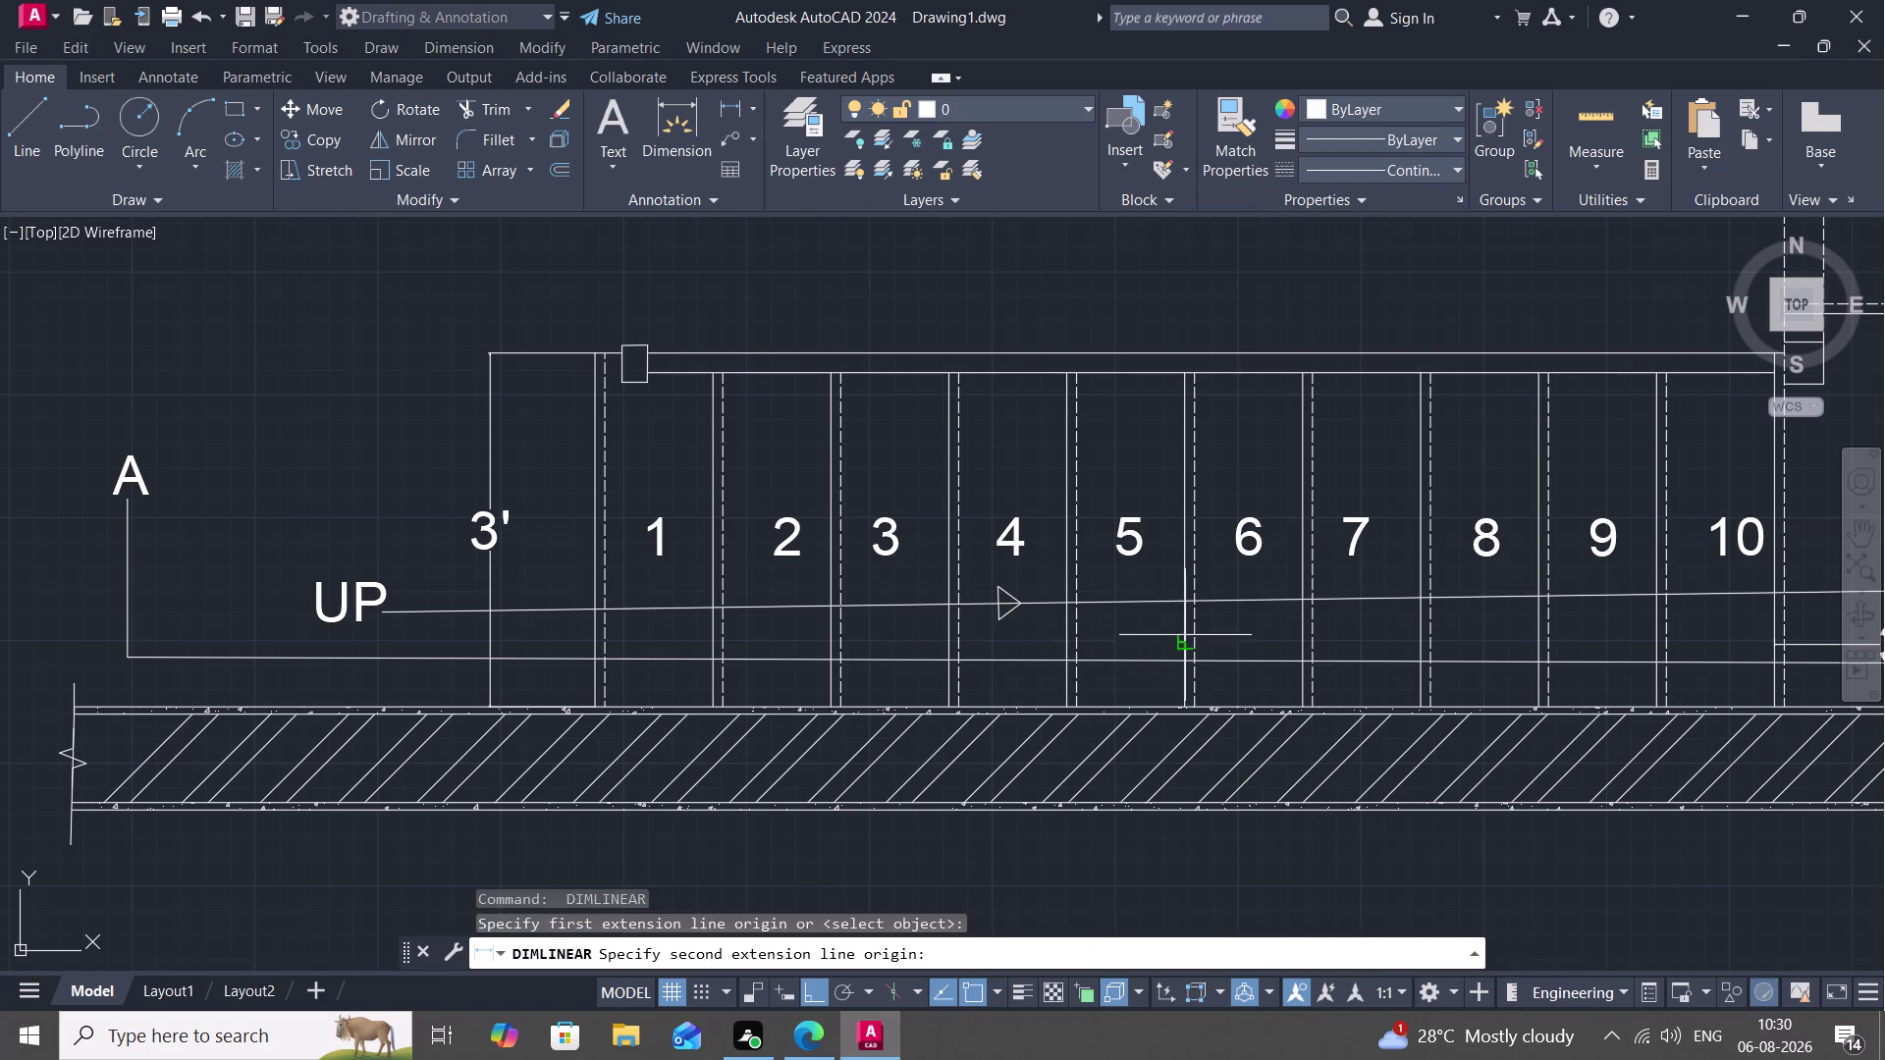
key(space)
key(space)
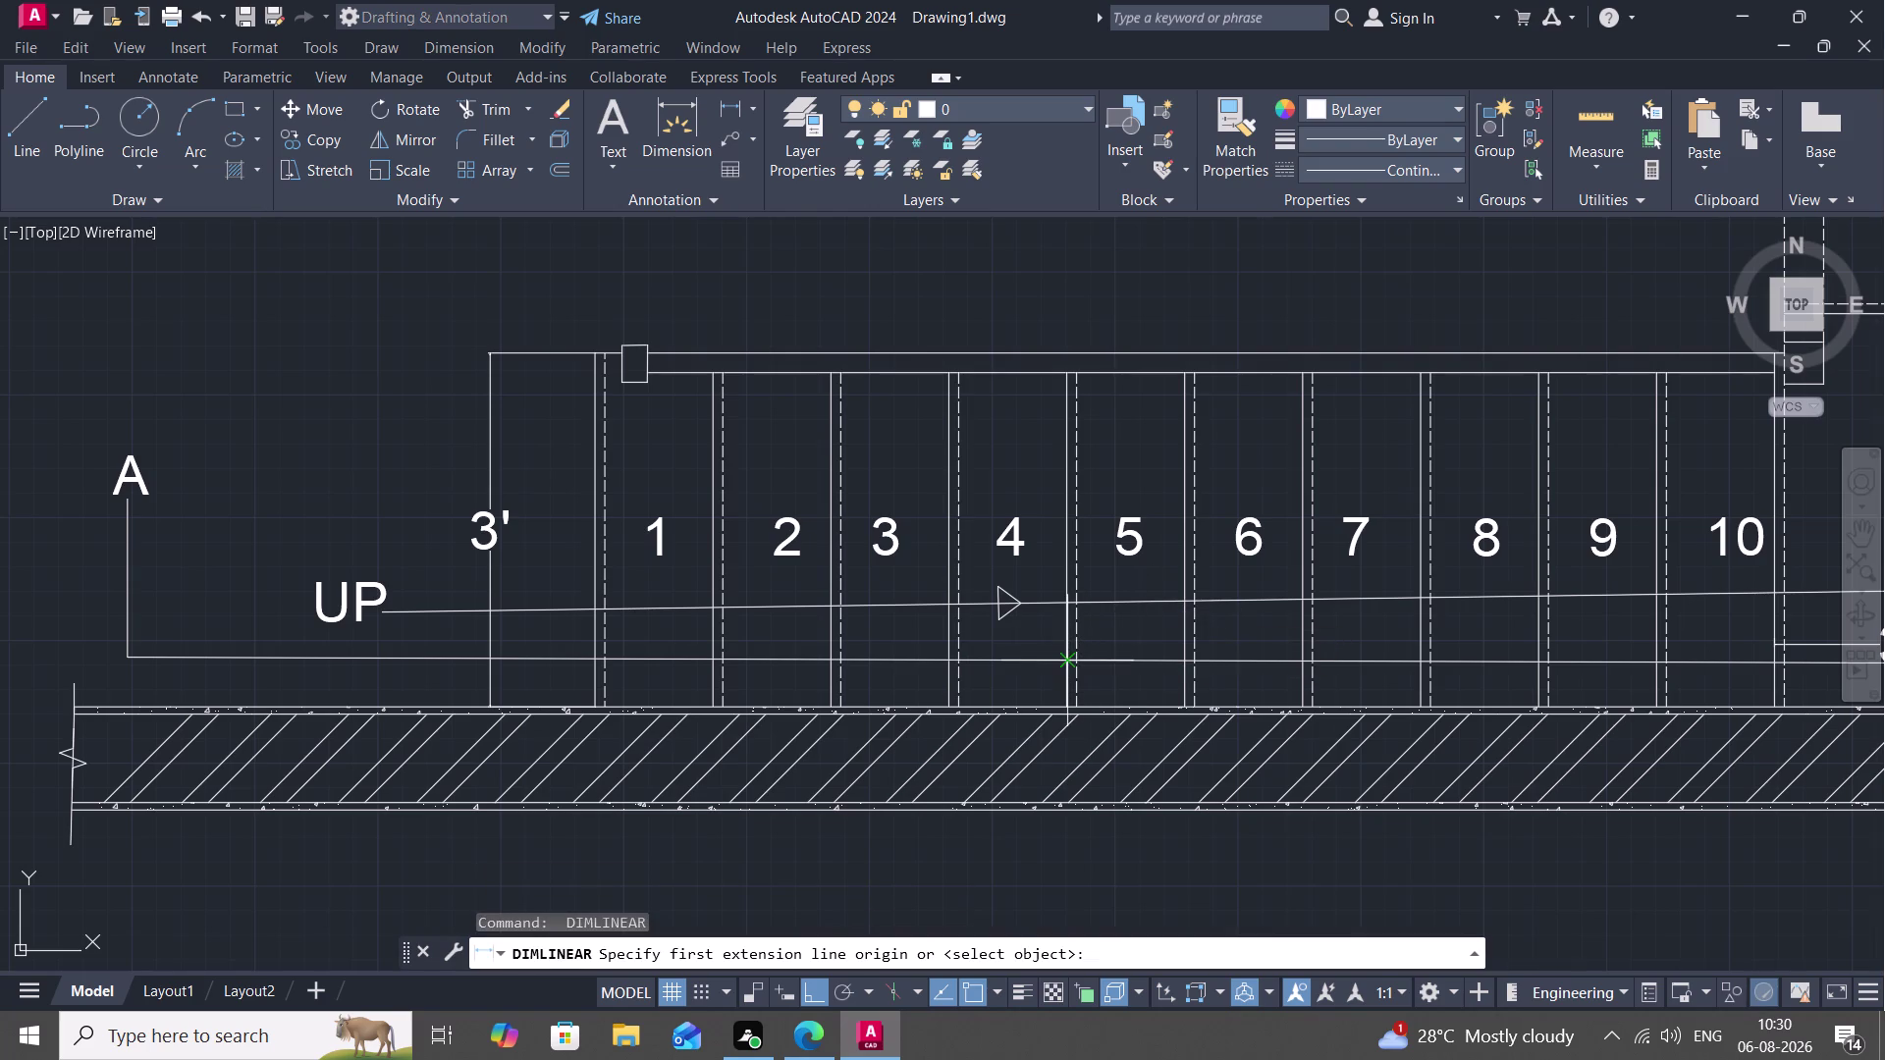
click(1061, 657)
click(1189, 660)
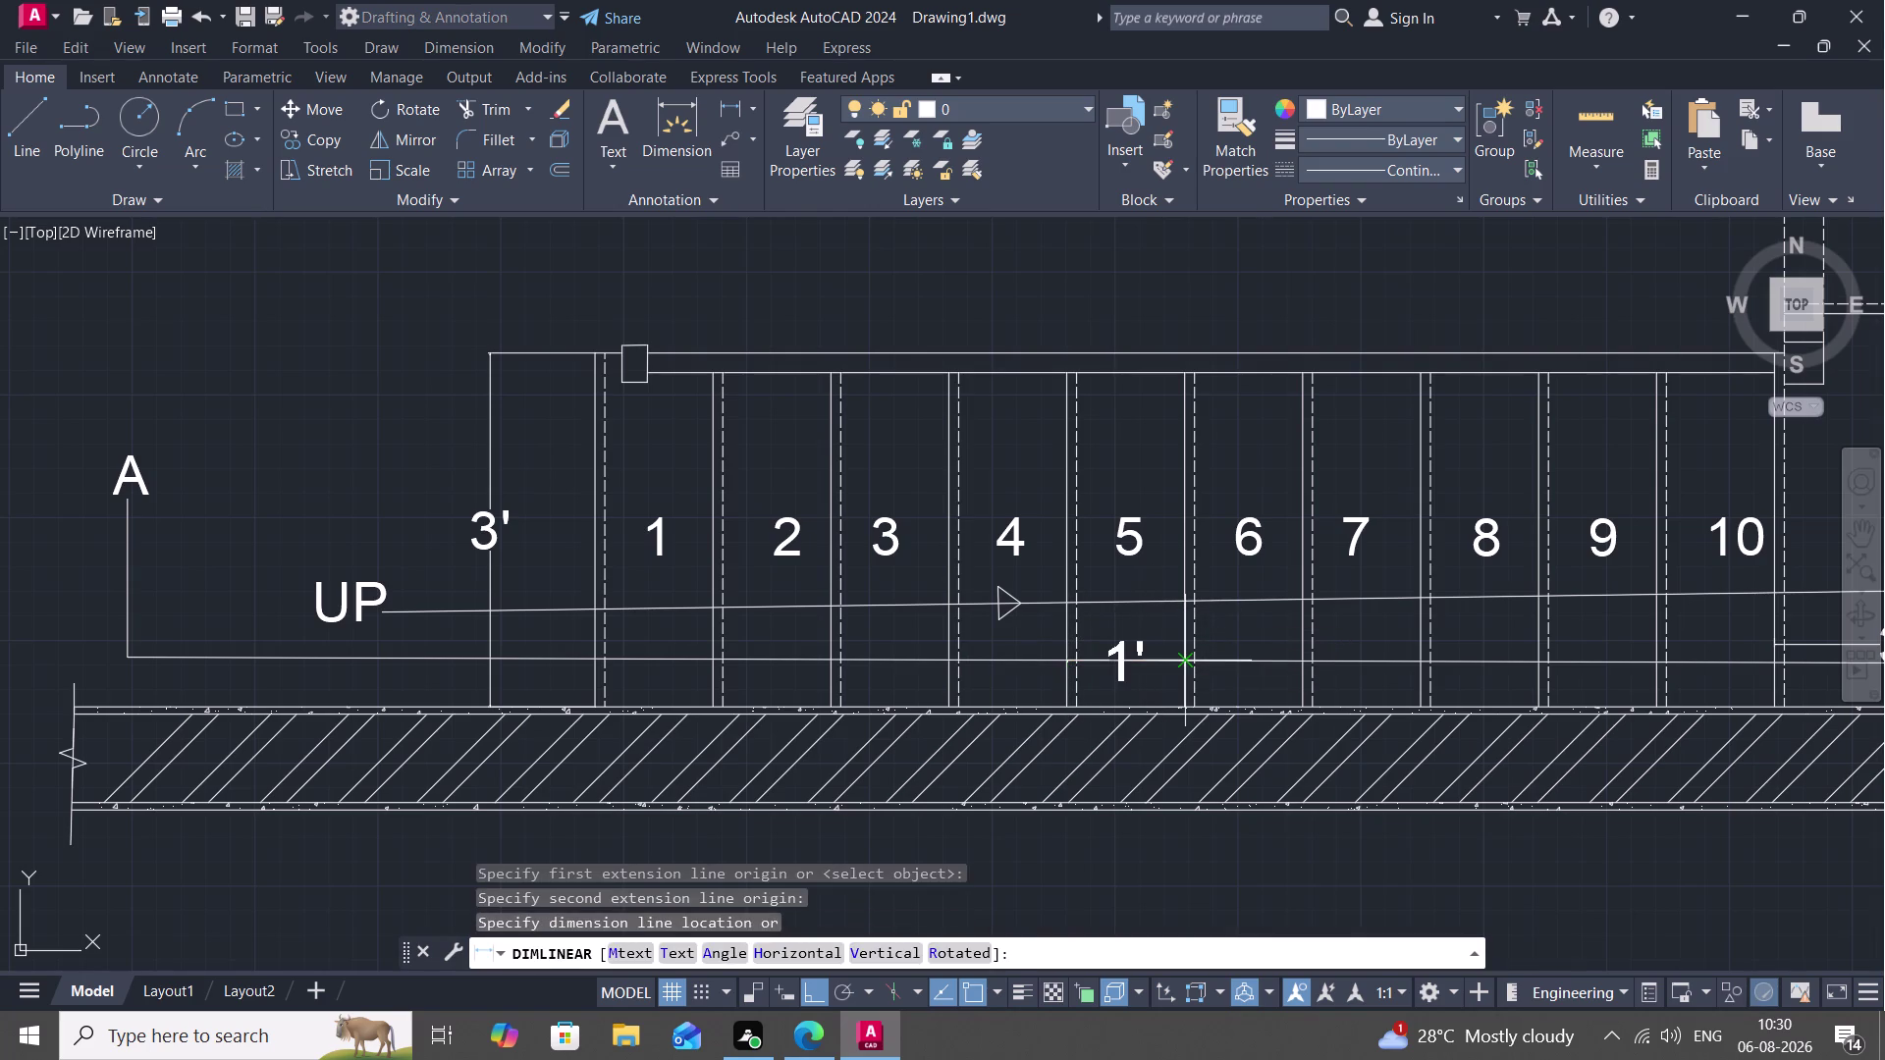
key(space)
key(space)
click(1186, 659)
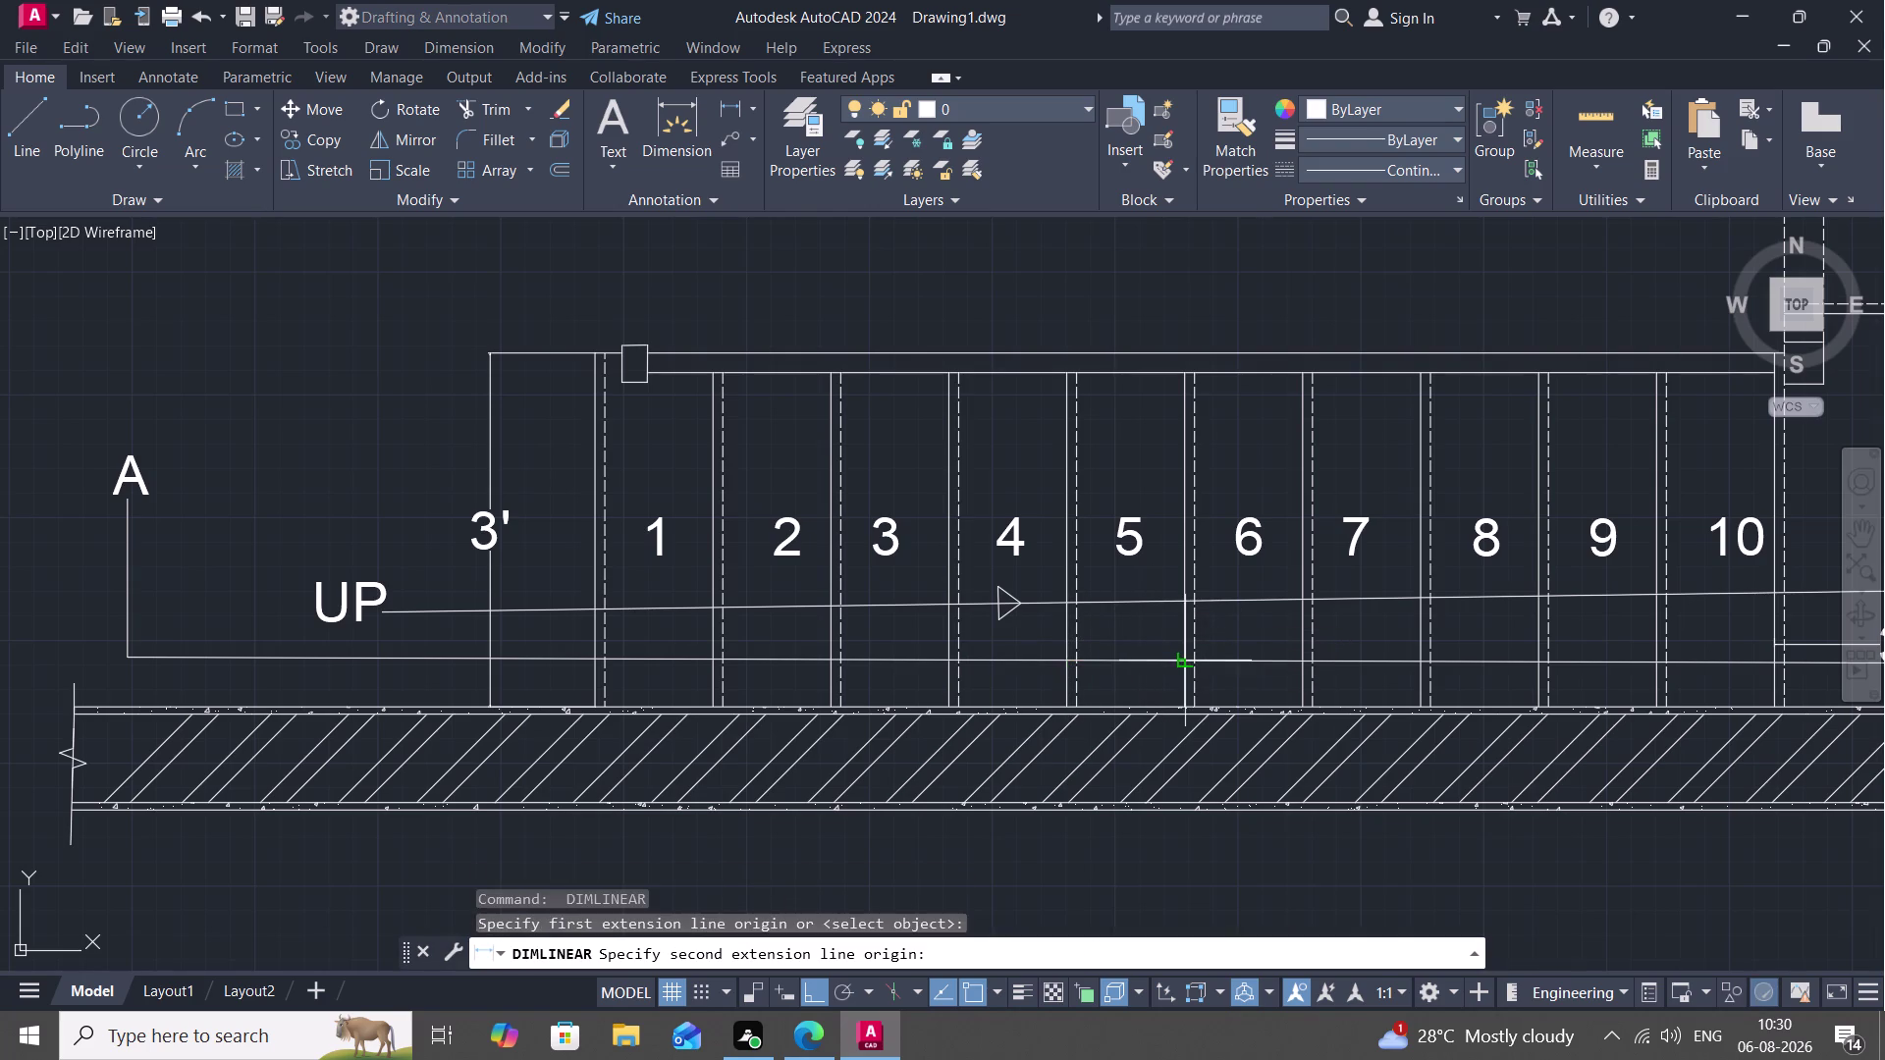
click(1303, 664)
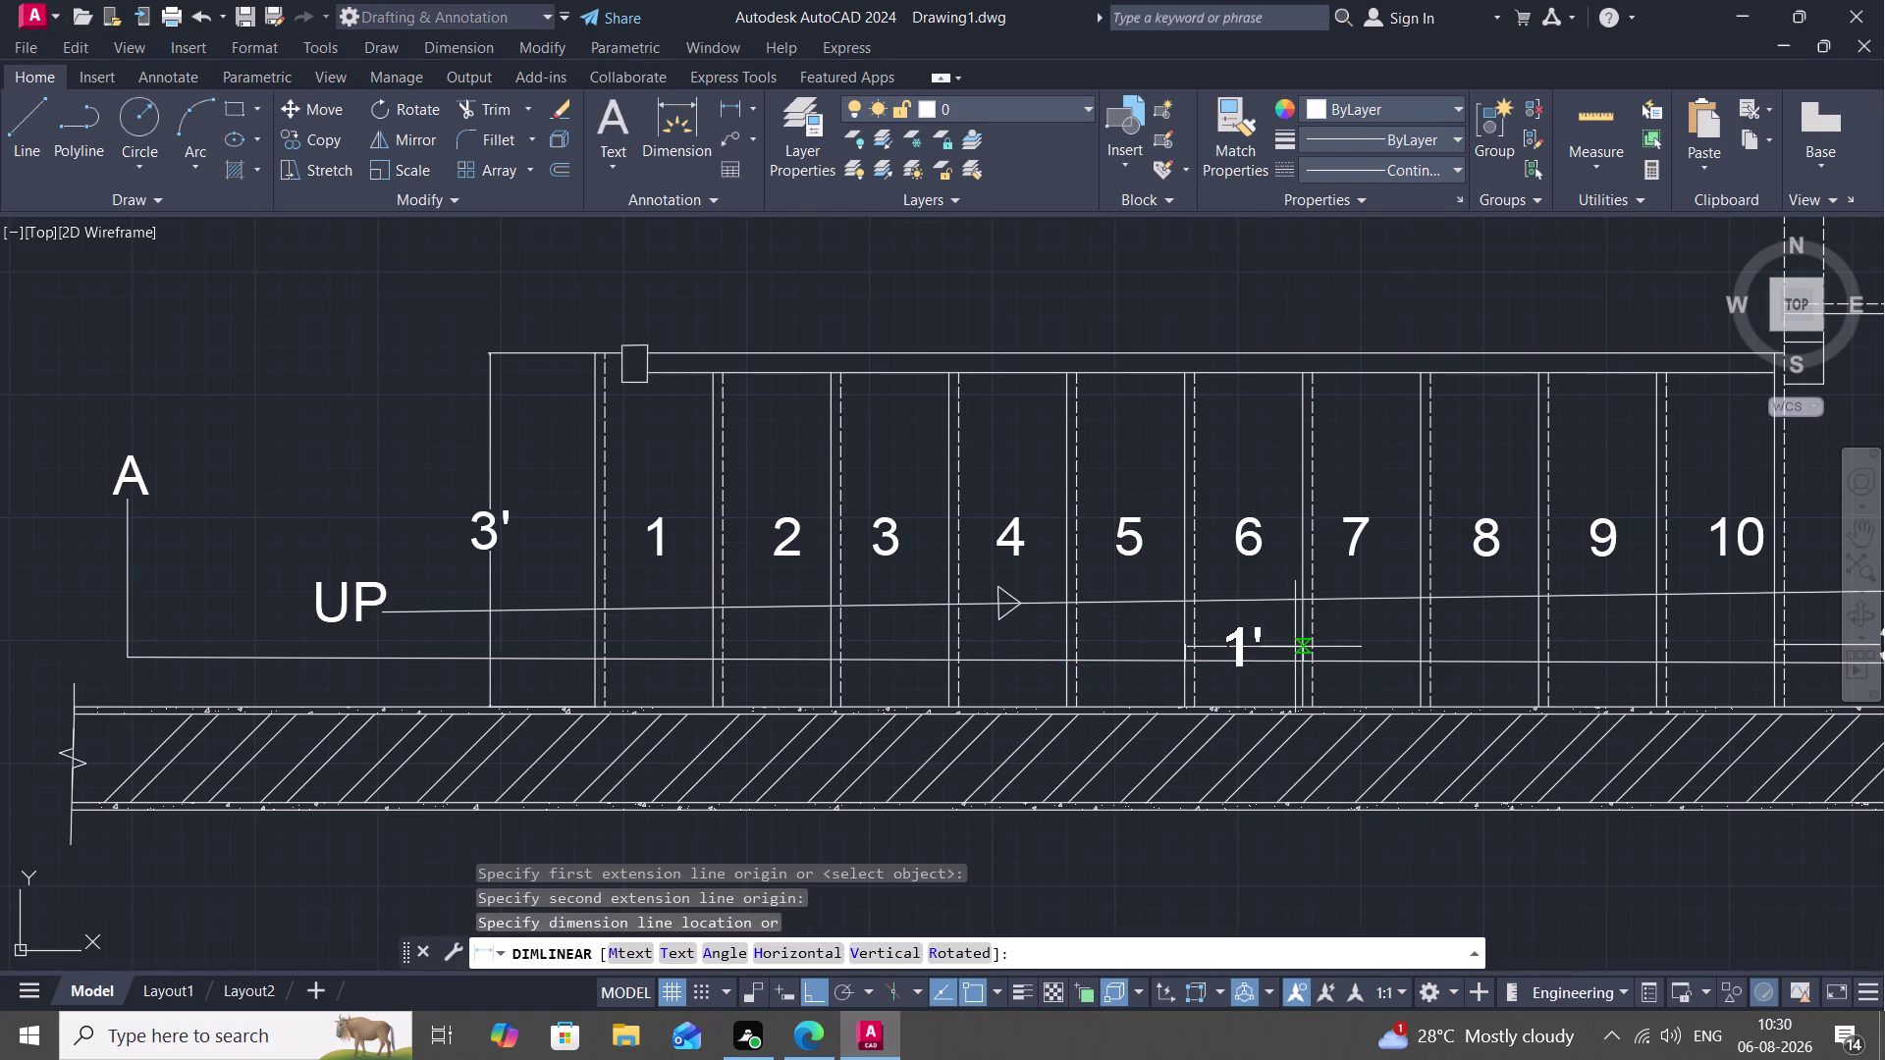
key(space)
key(space)
click(1295, 646)
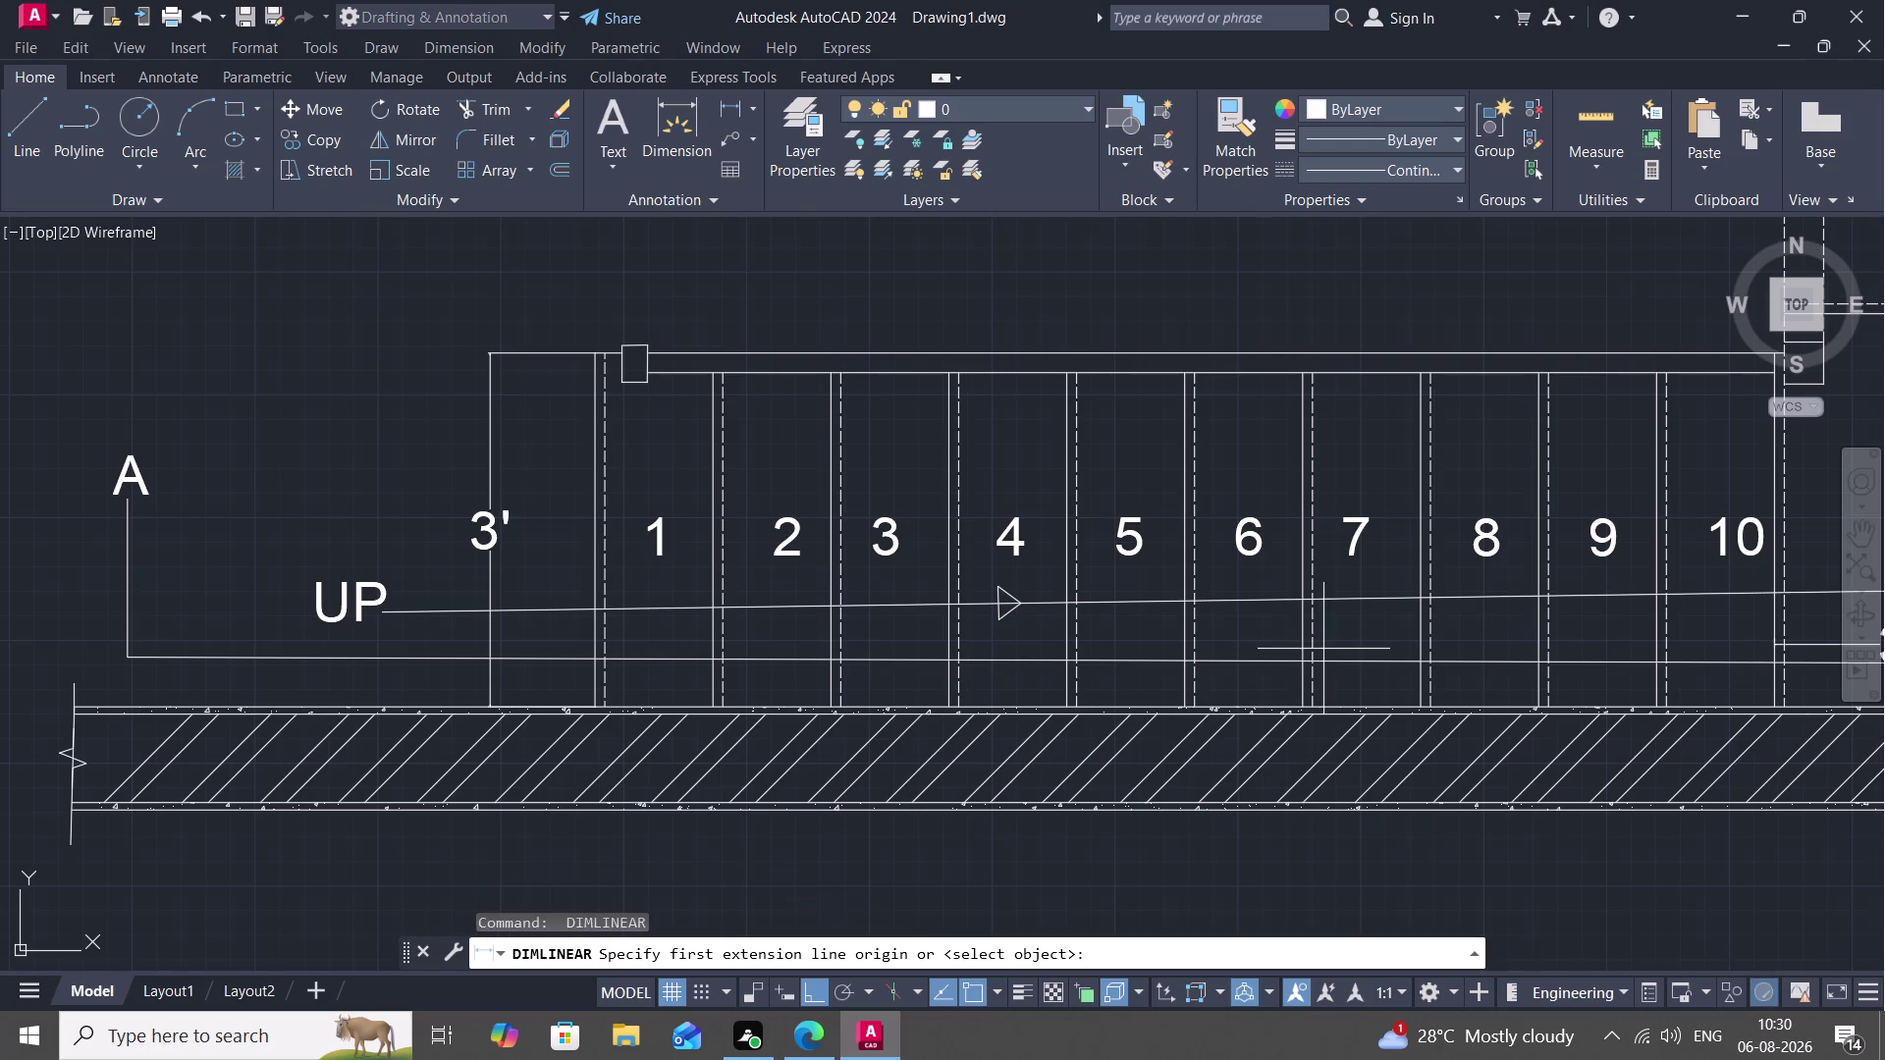
click(1302, 657)
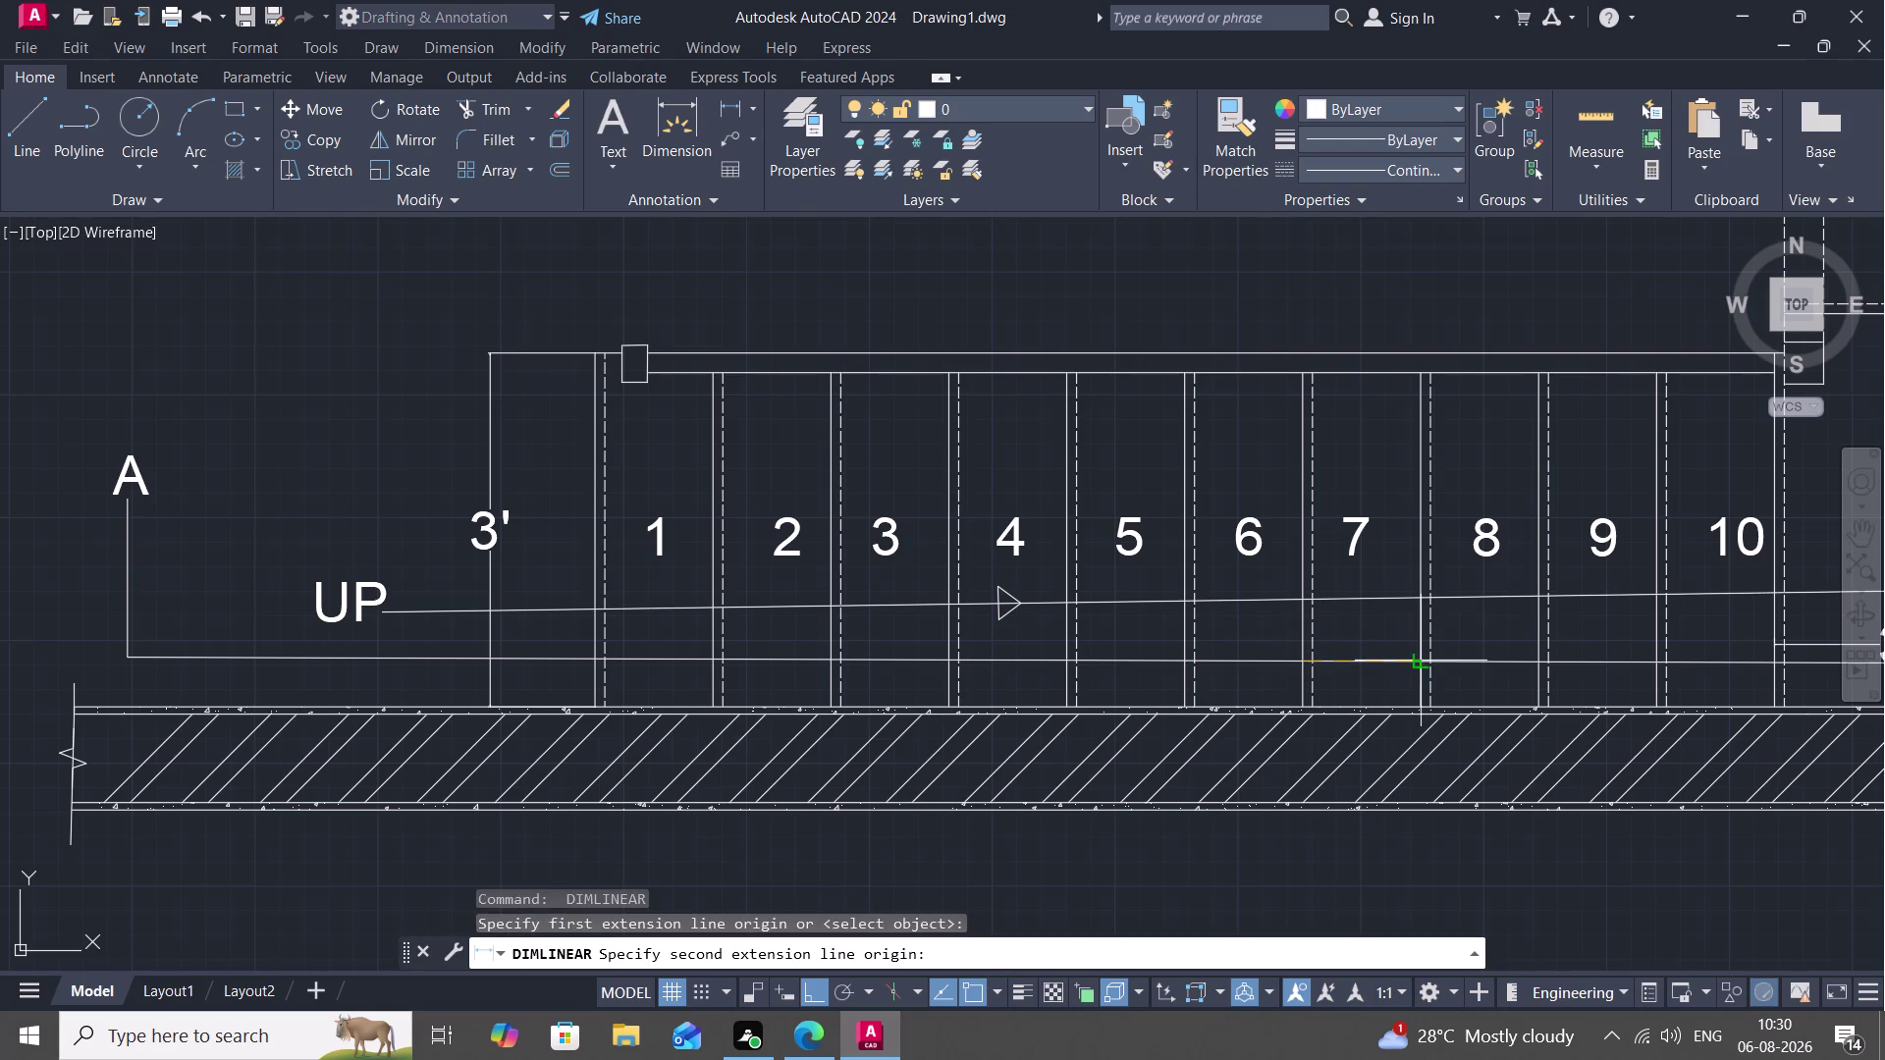
click(1418, 659)
key(space)
scroll(down, 3)
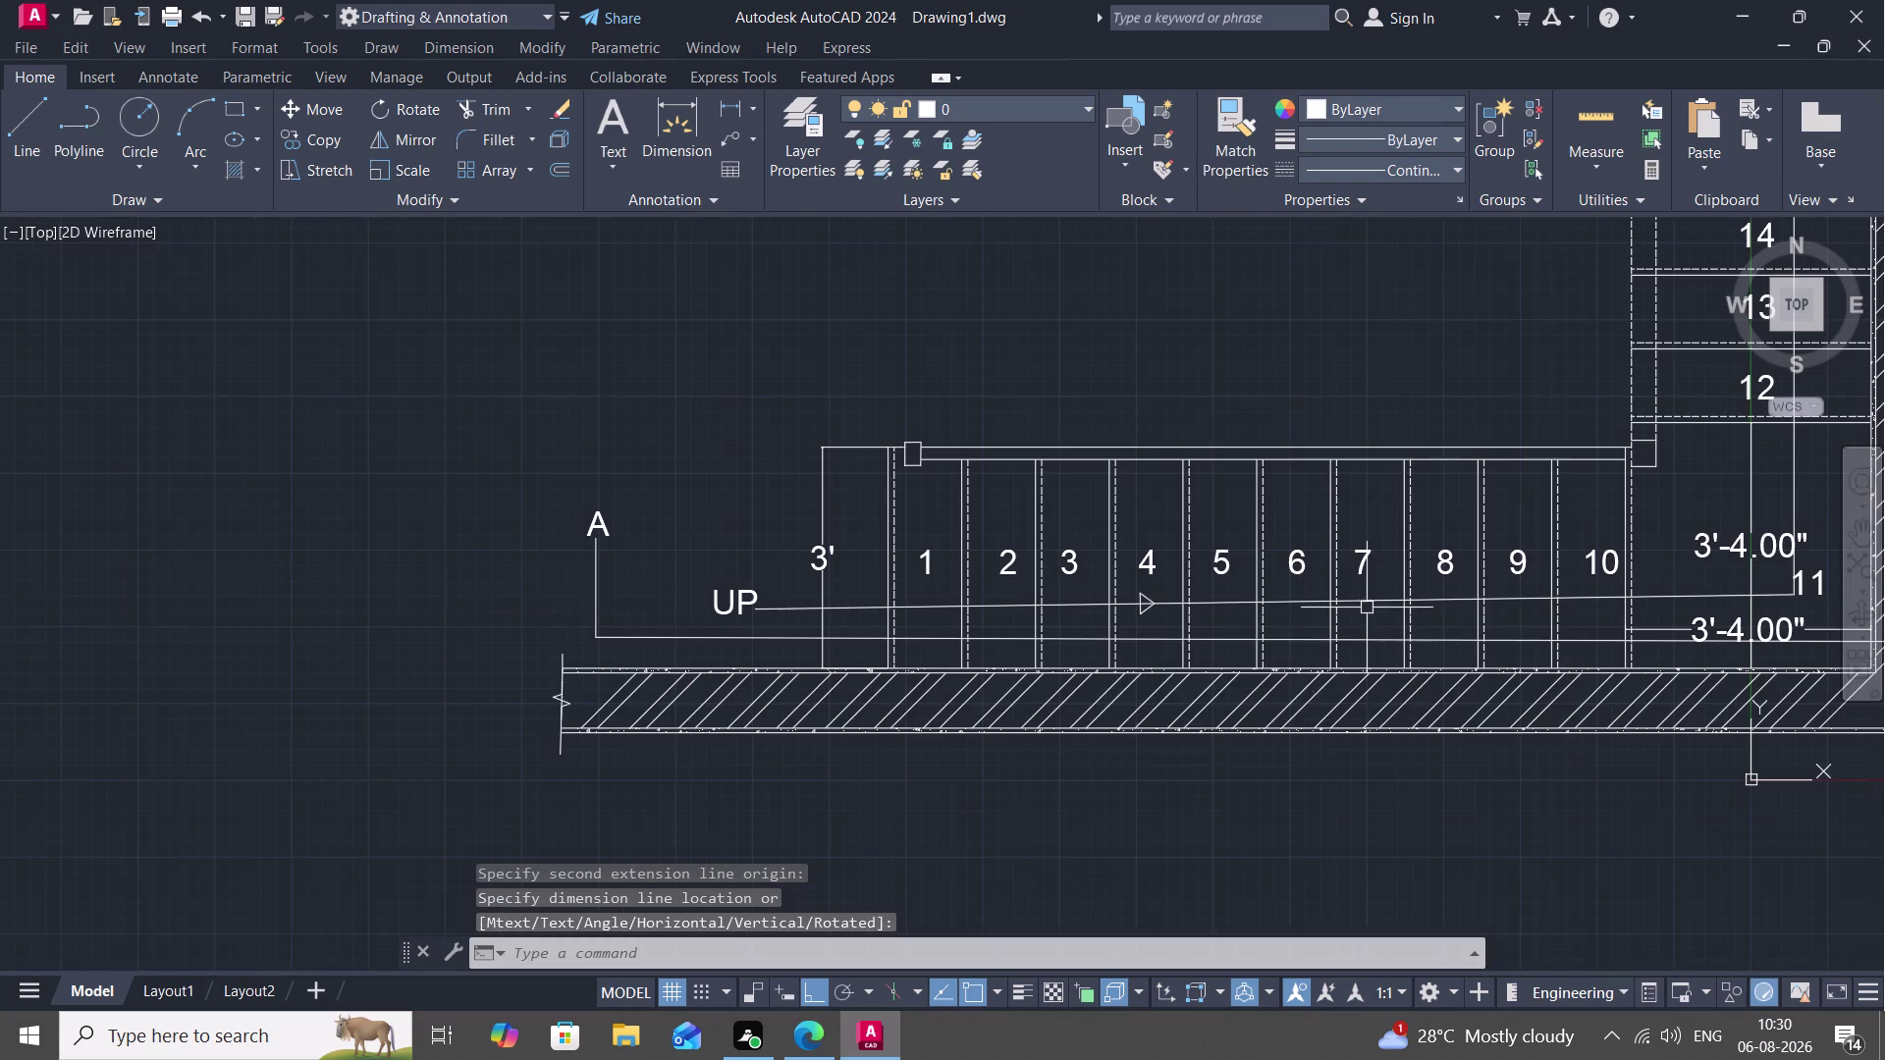
middle_drag(1299, 631, 1259, 478)
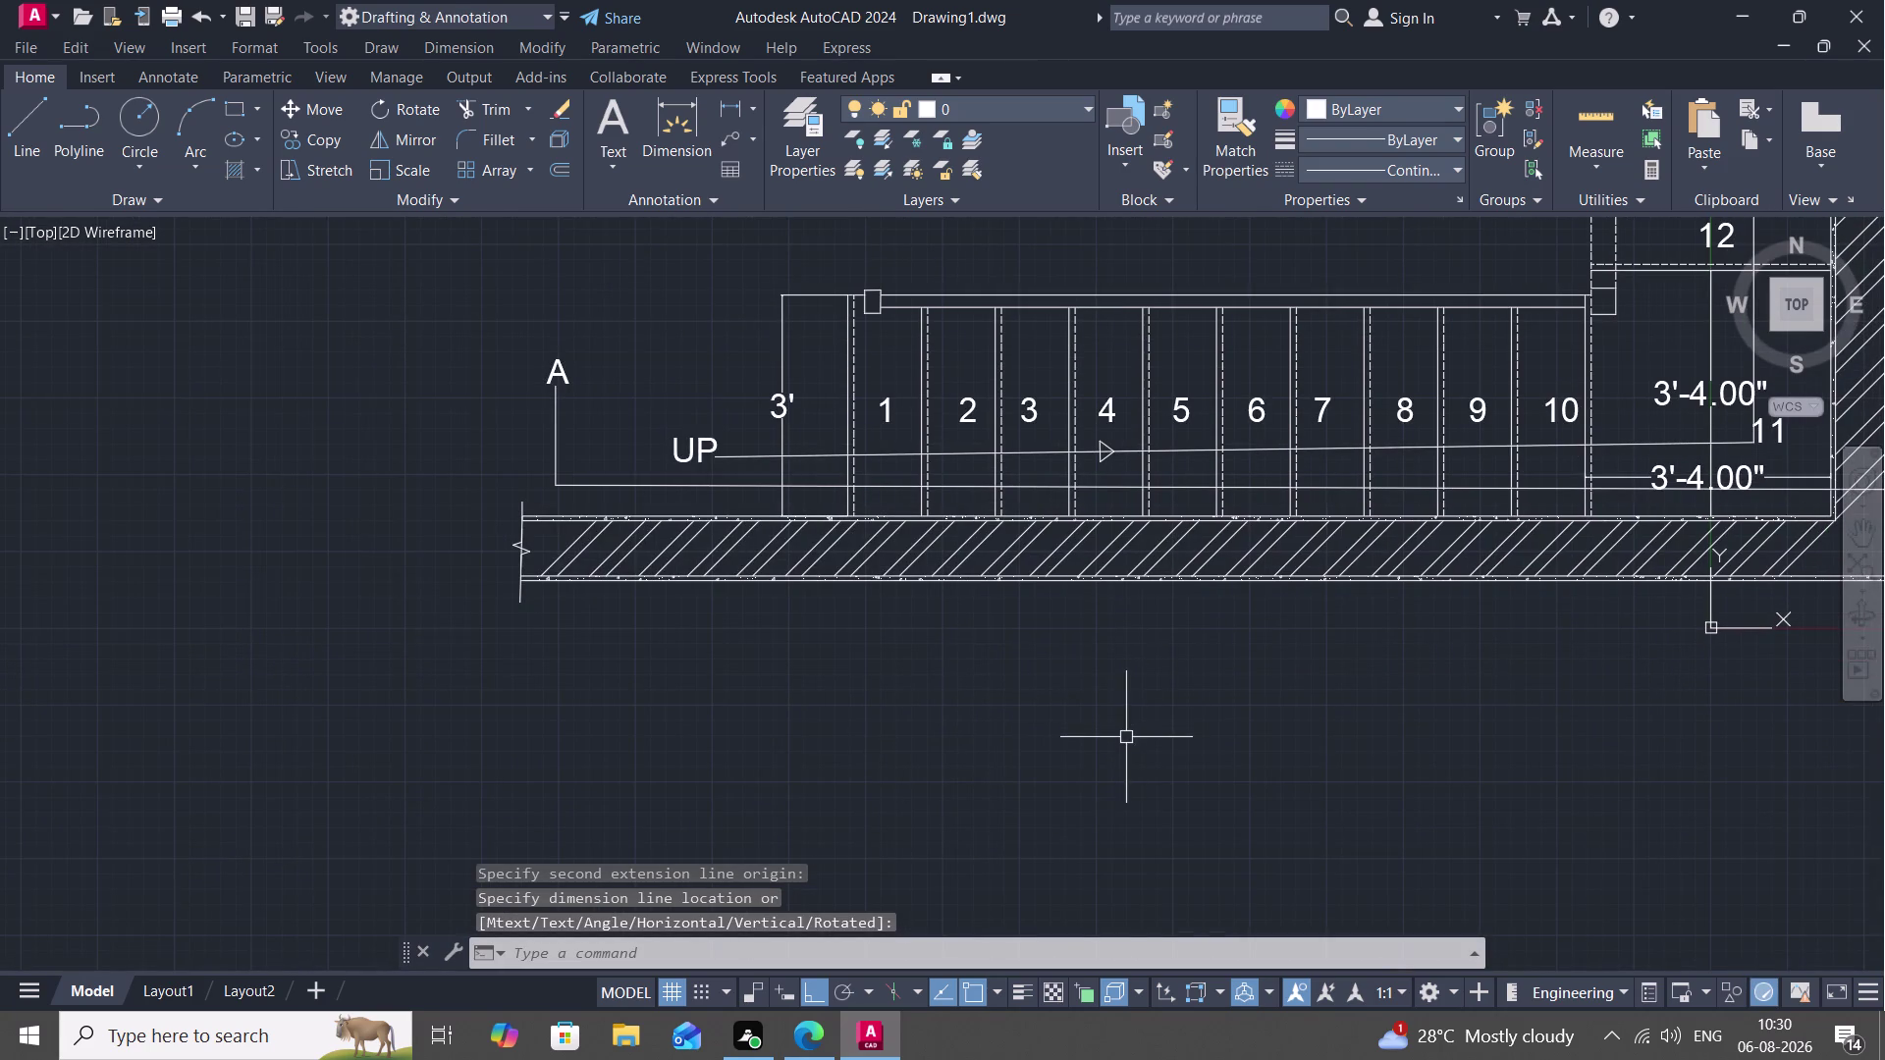
Start a vertical XLINE and place the first construction line through an intersection.
text(X)
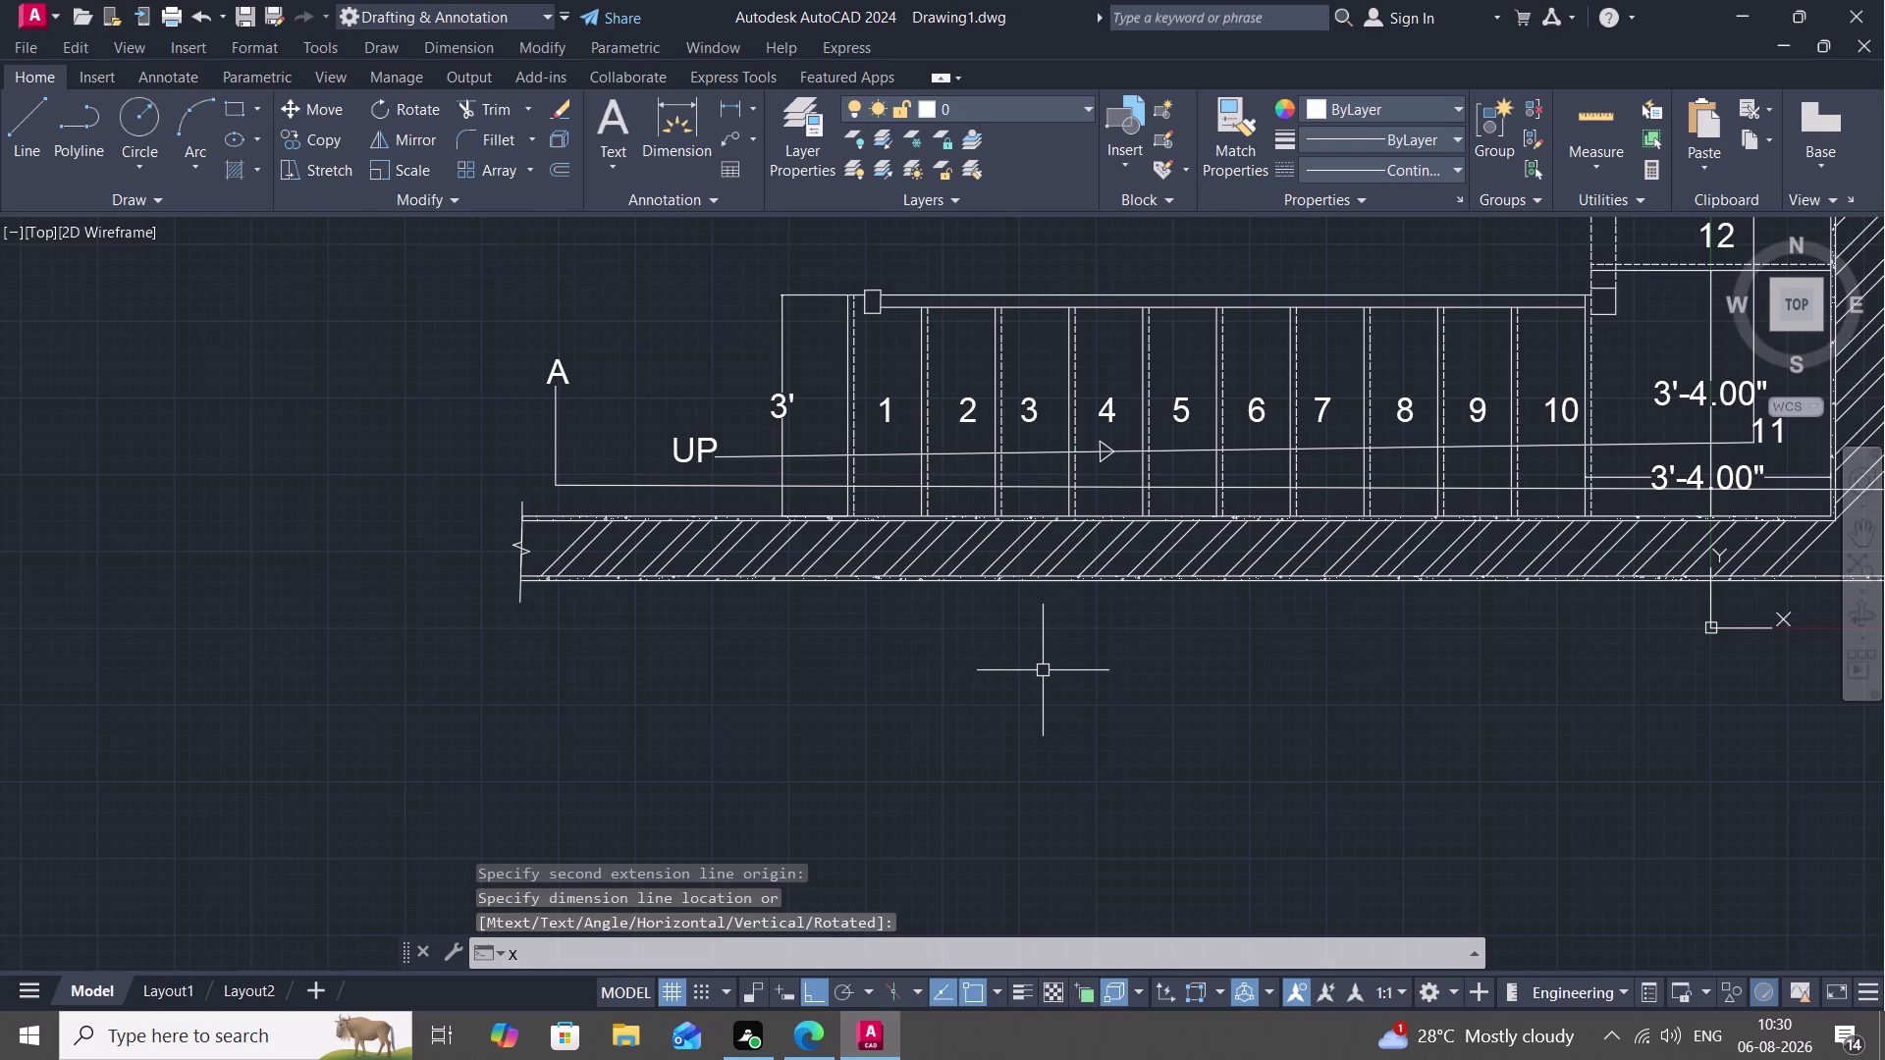
text(L)
key(space)
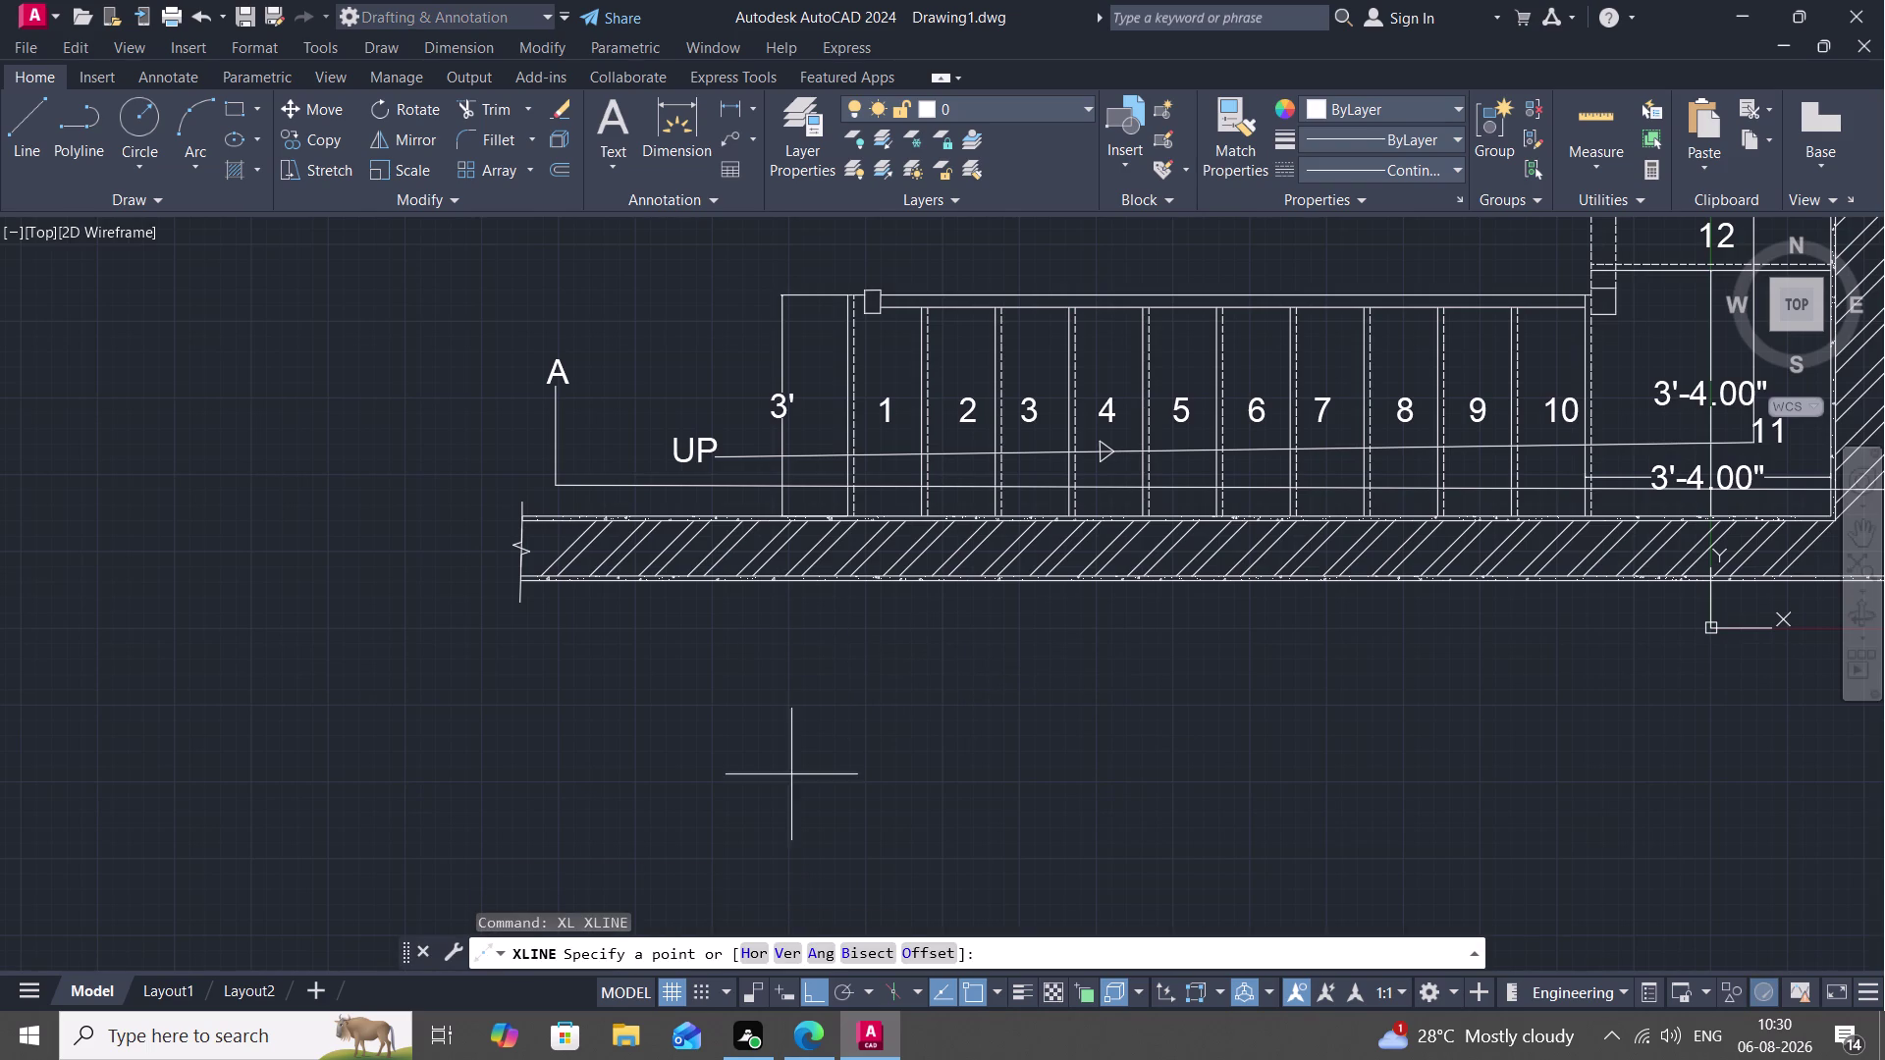
click(784, 949)
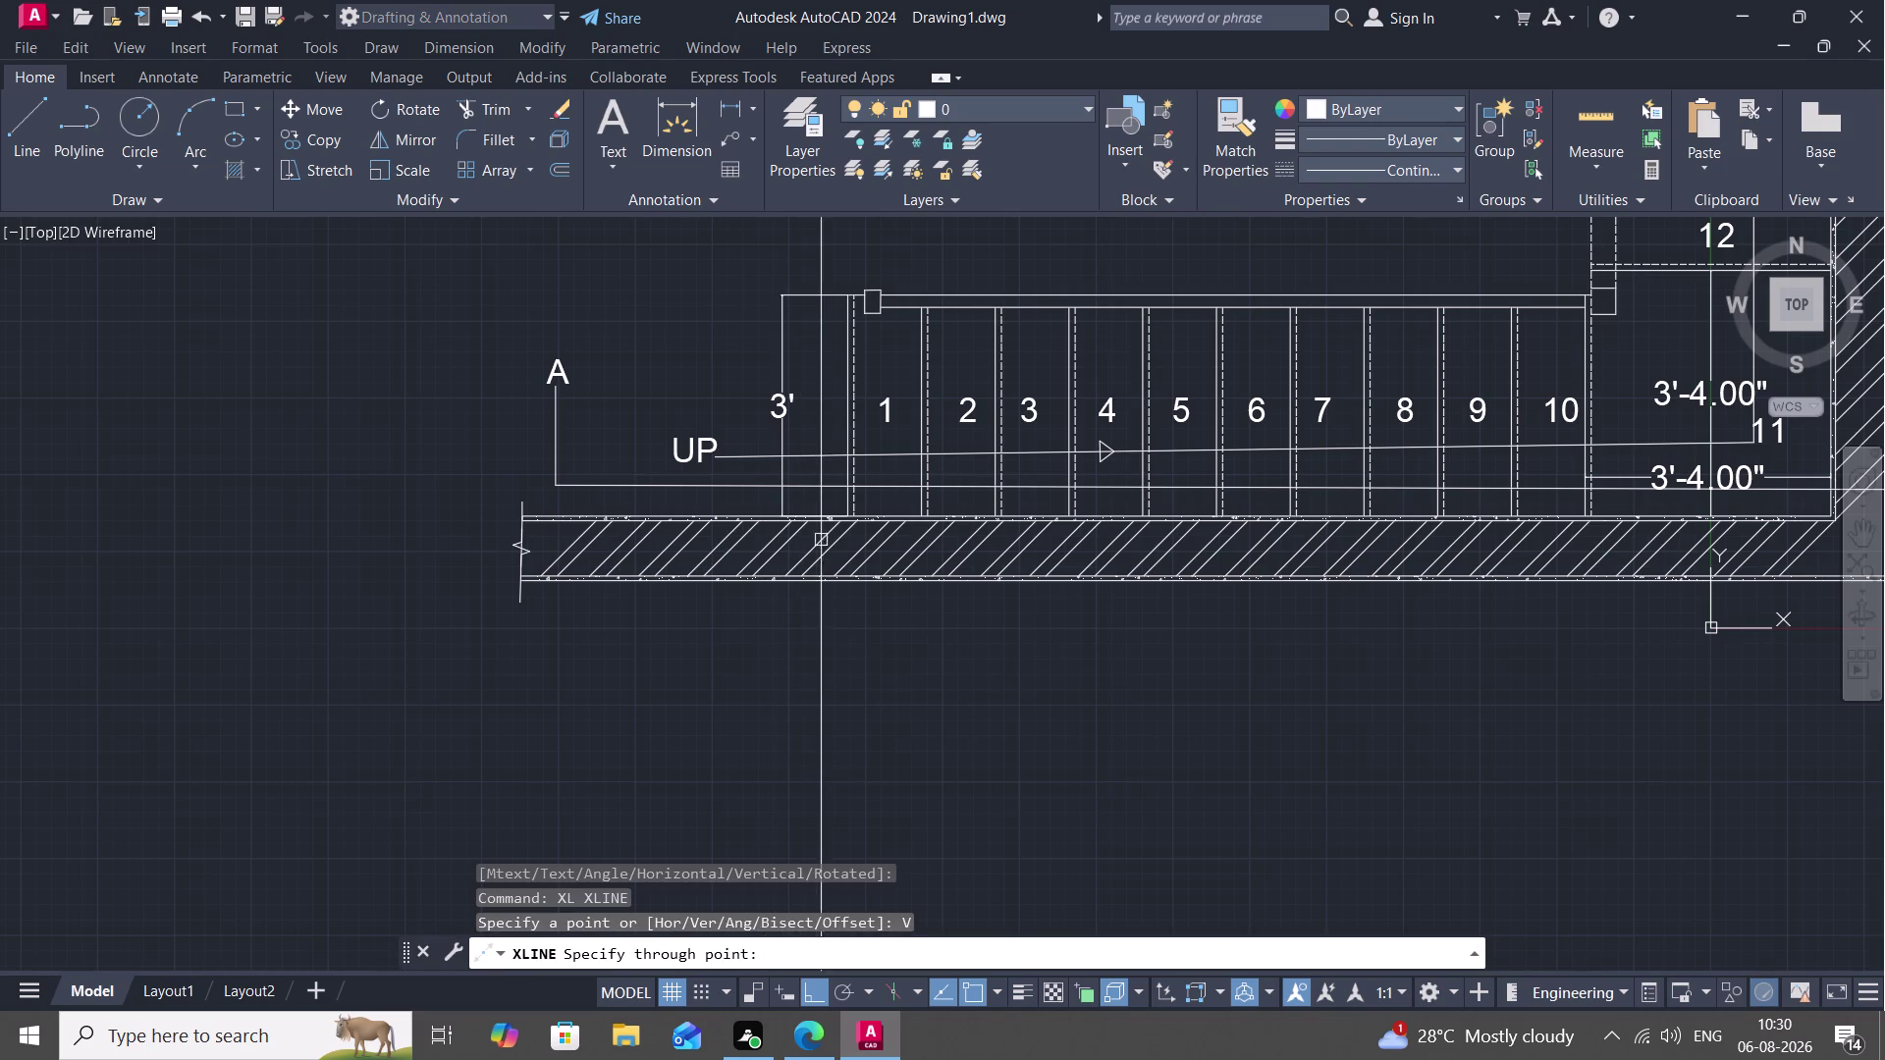
scroll(up, 3)
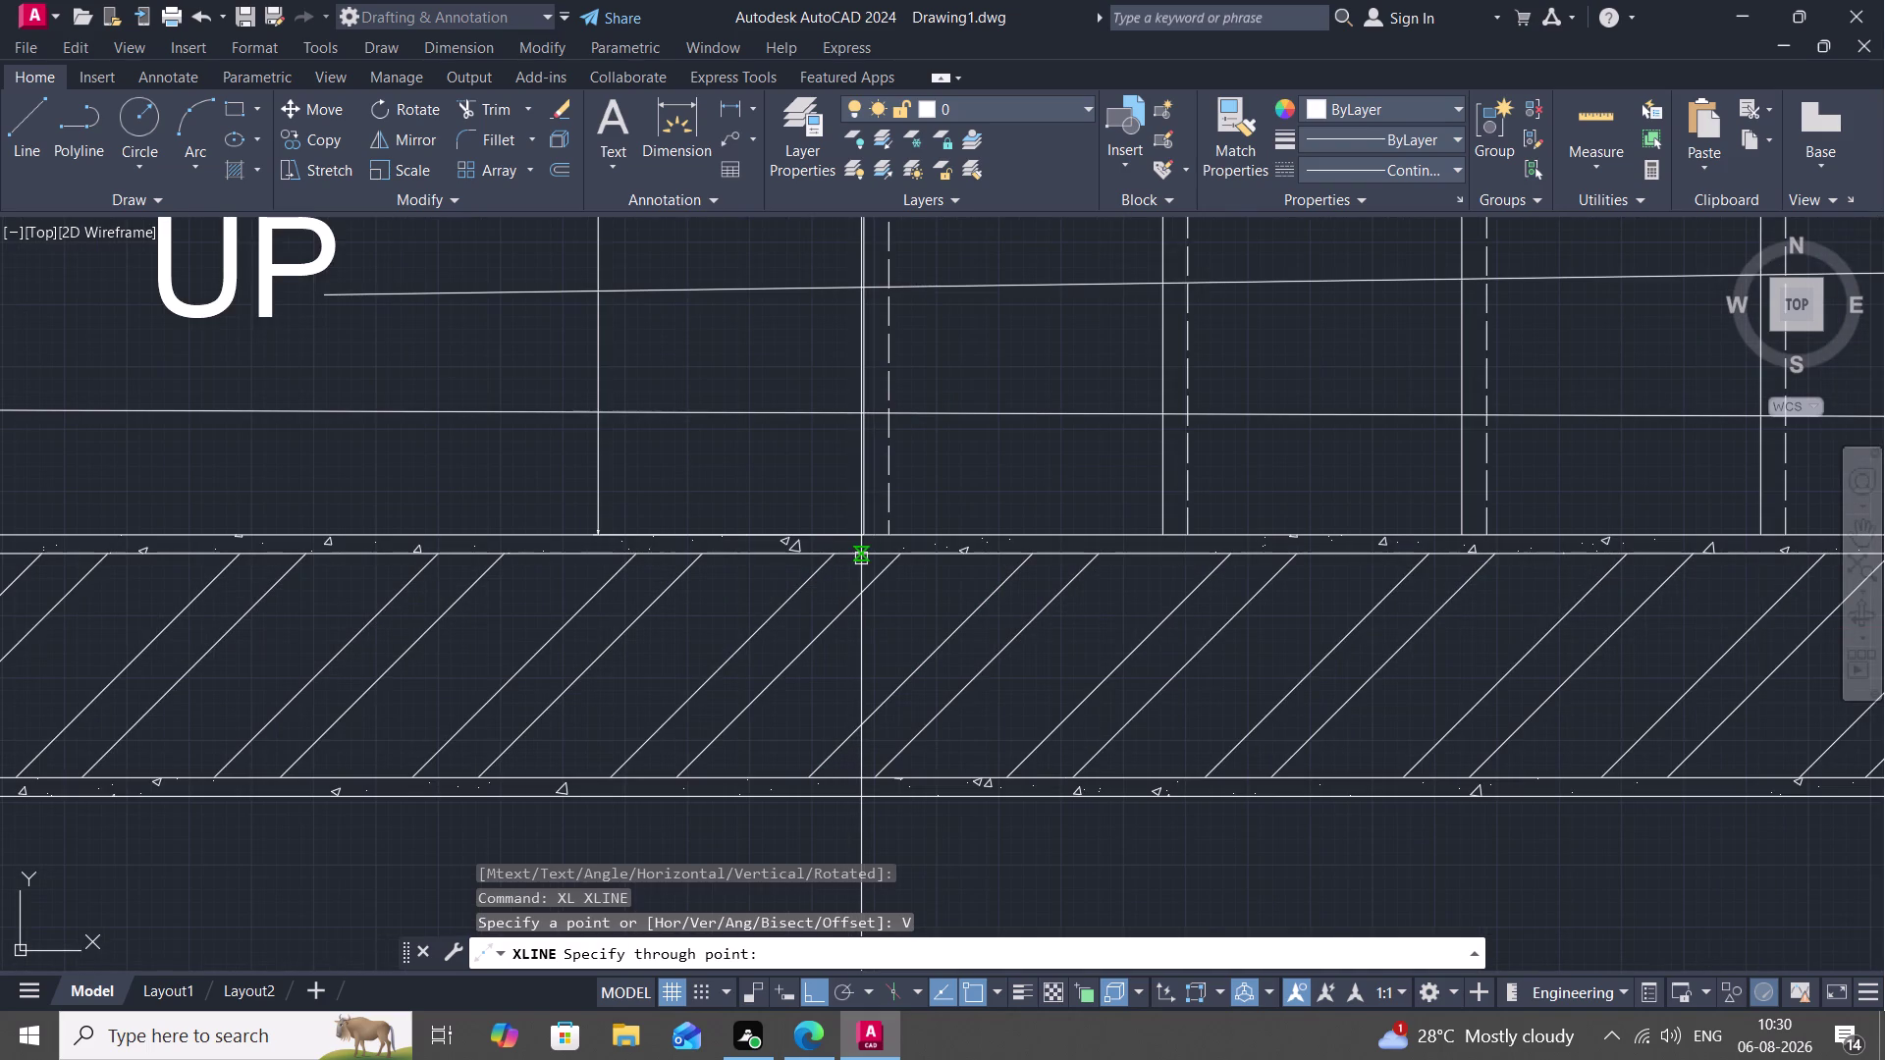
scroll(up, 3)
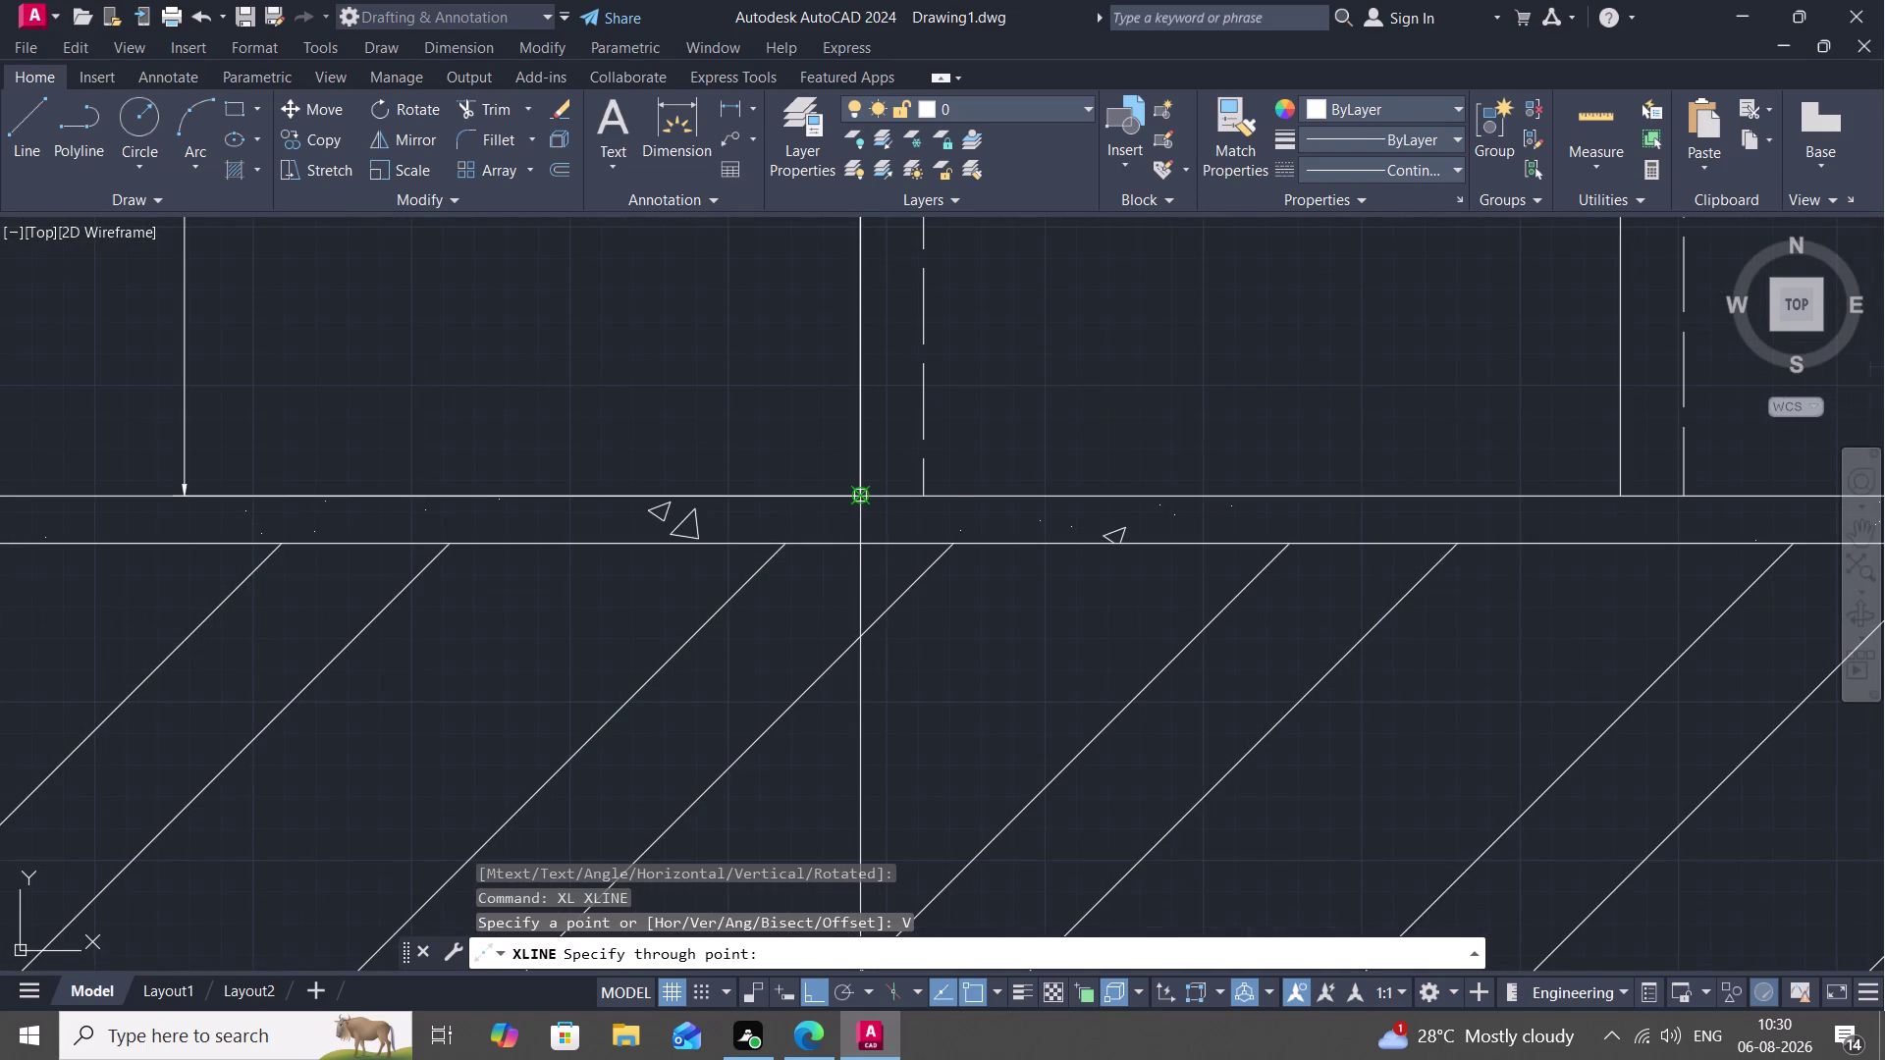
scroll(up, 3)
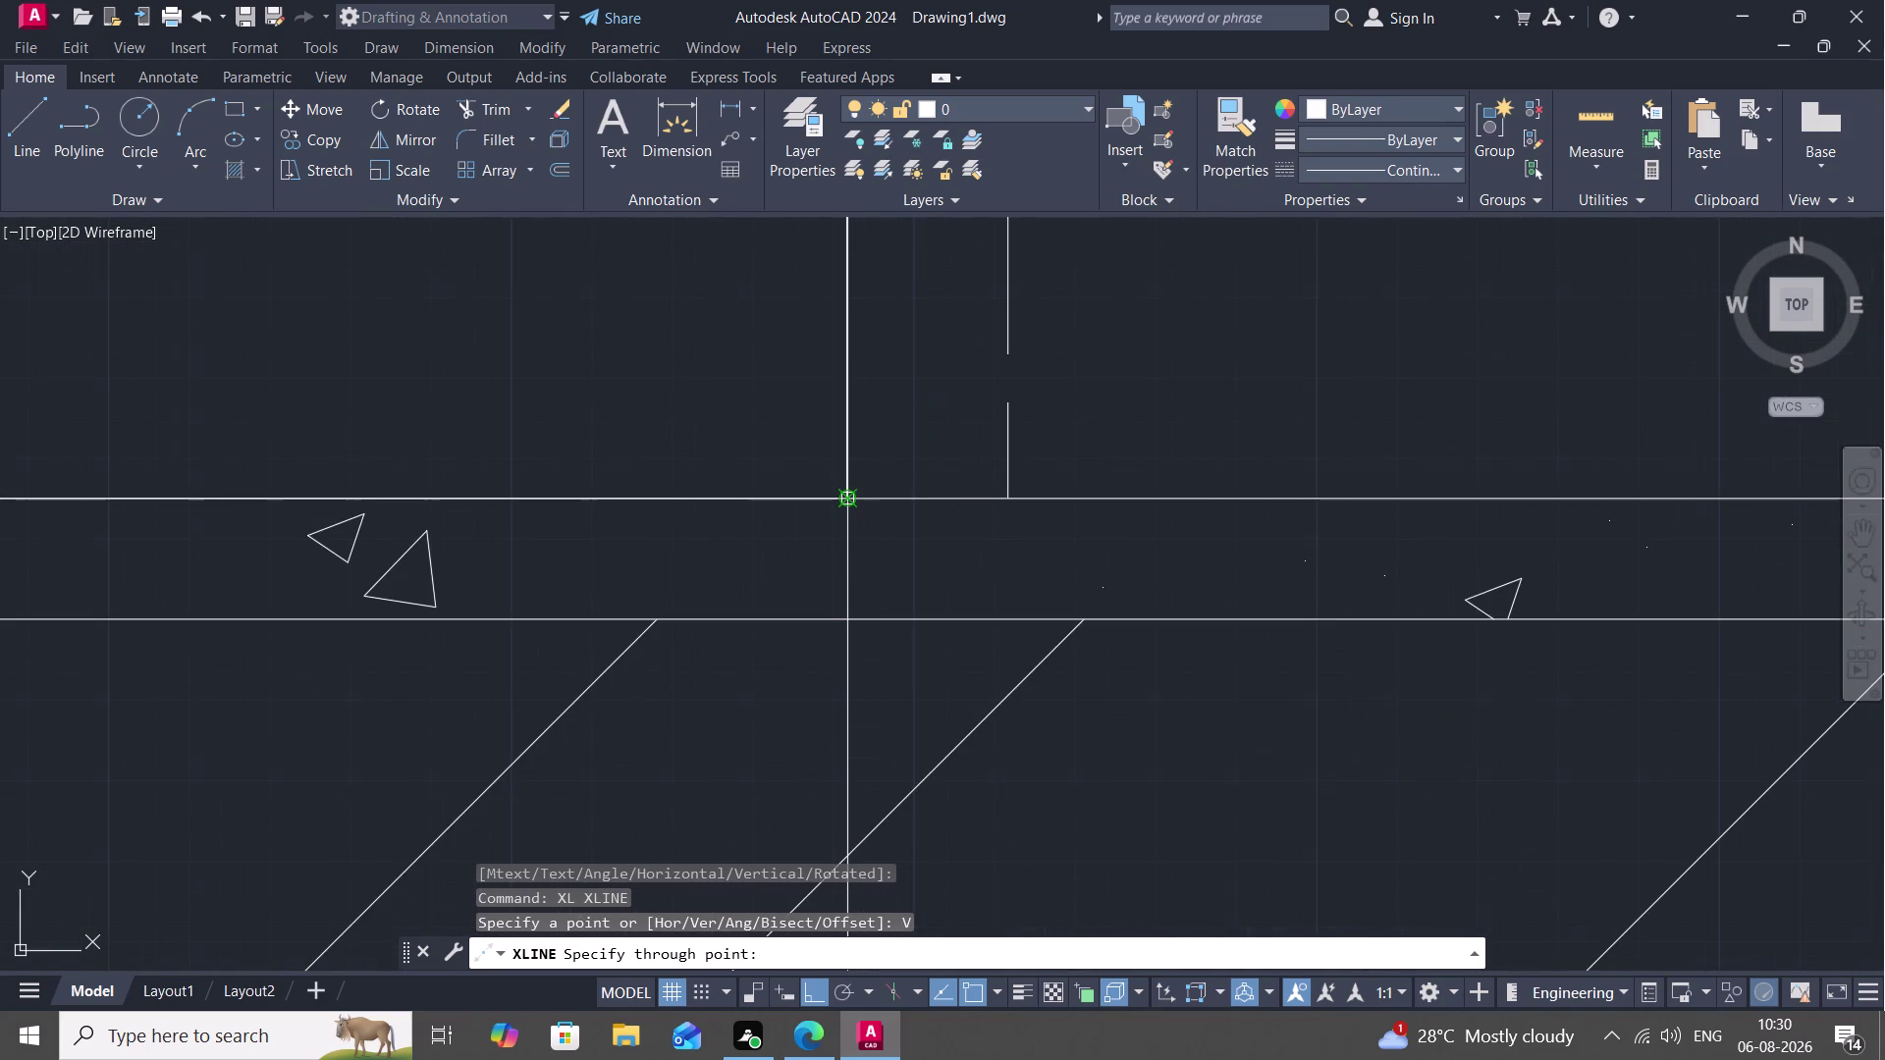
scroll(up, 3)
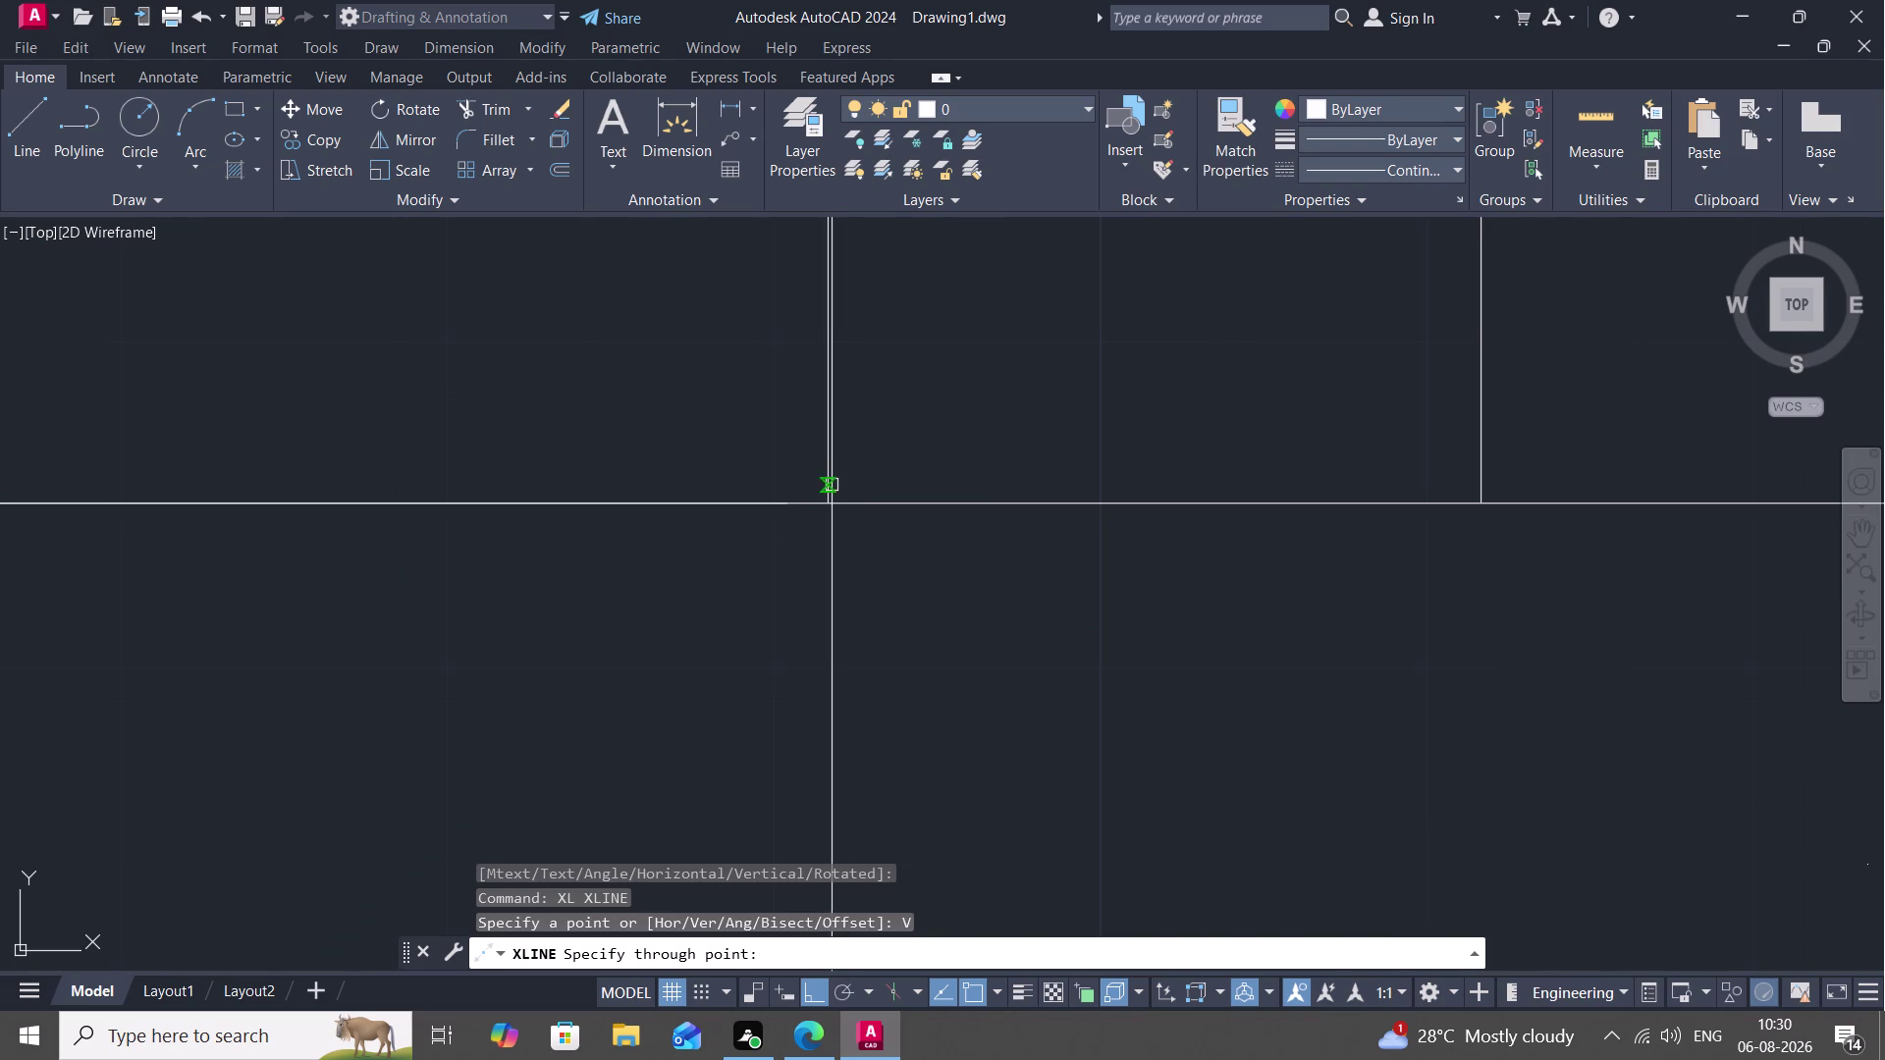
middle_drag(828, 500, 824, 468)
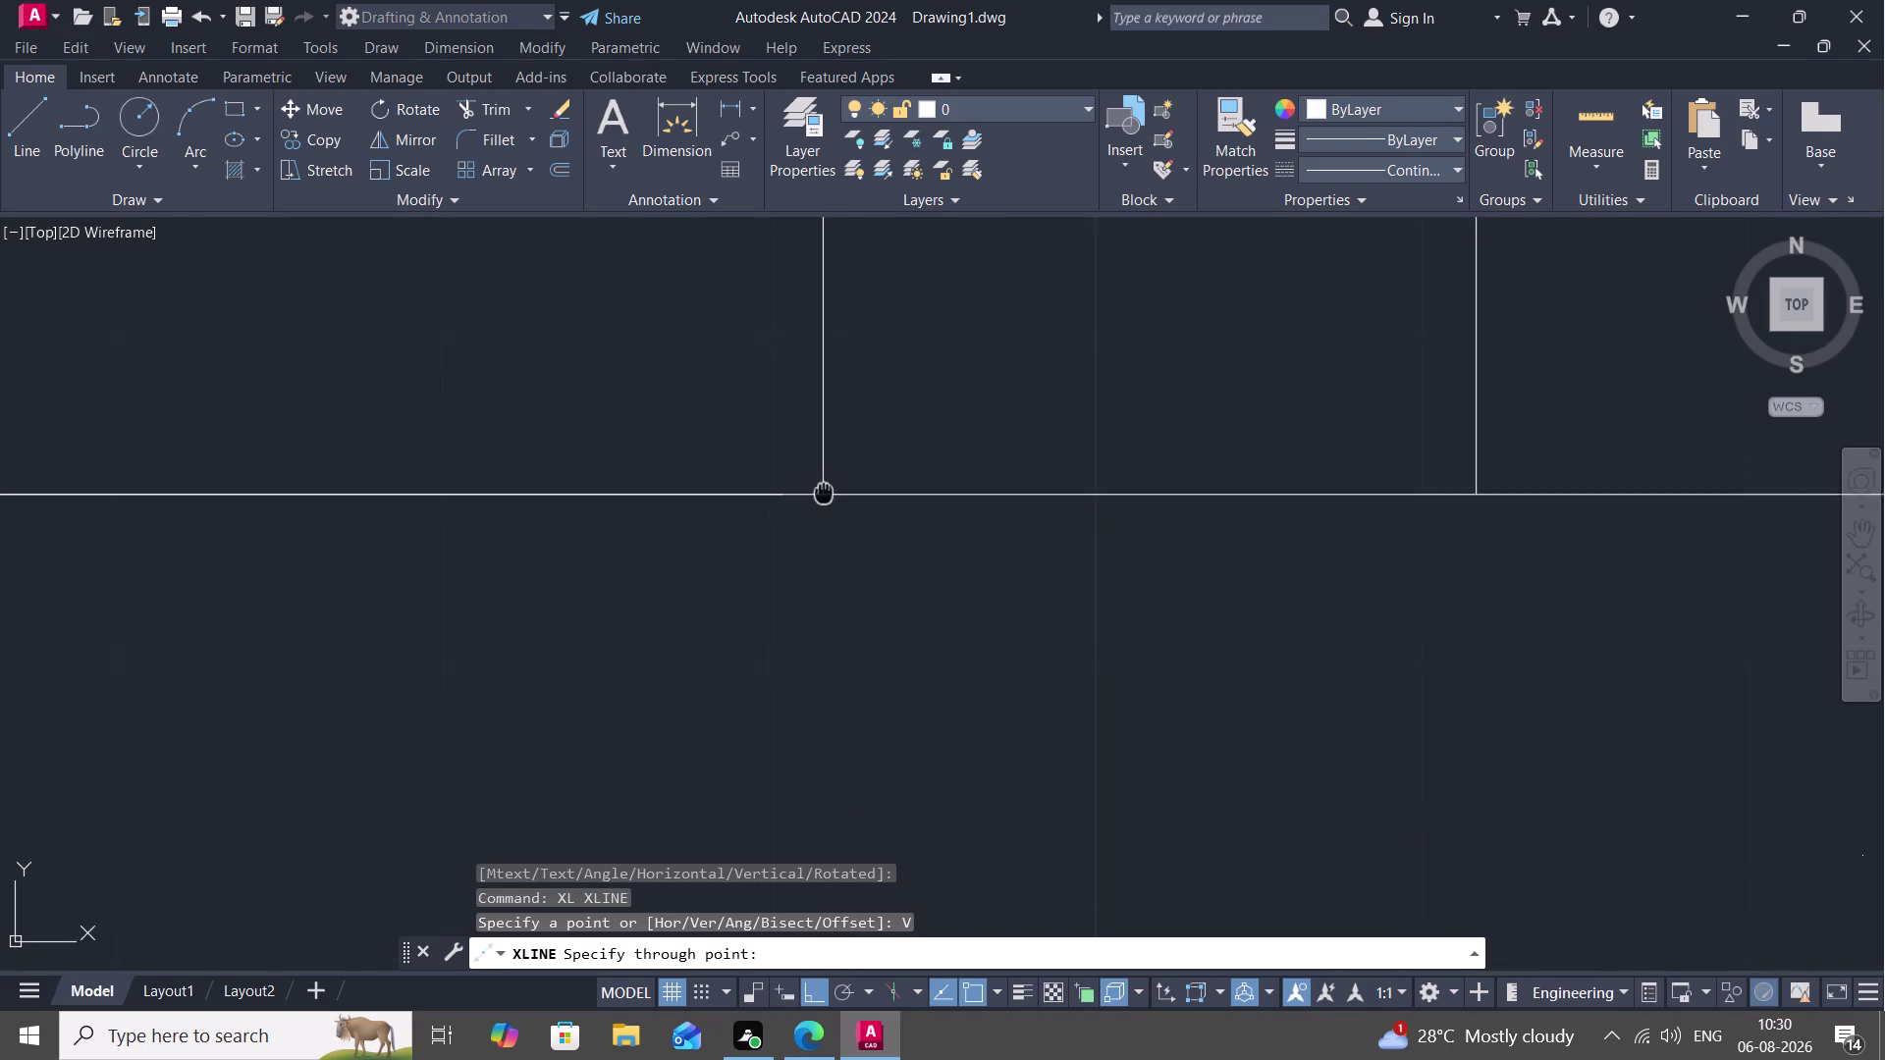
middle_drag(824, 468, 819, 354)
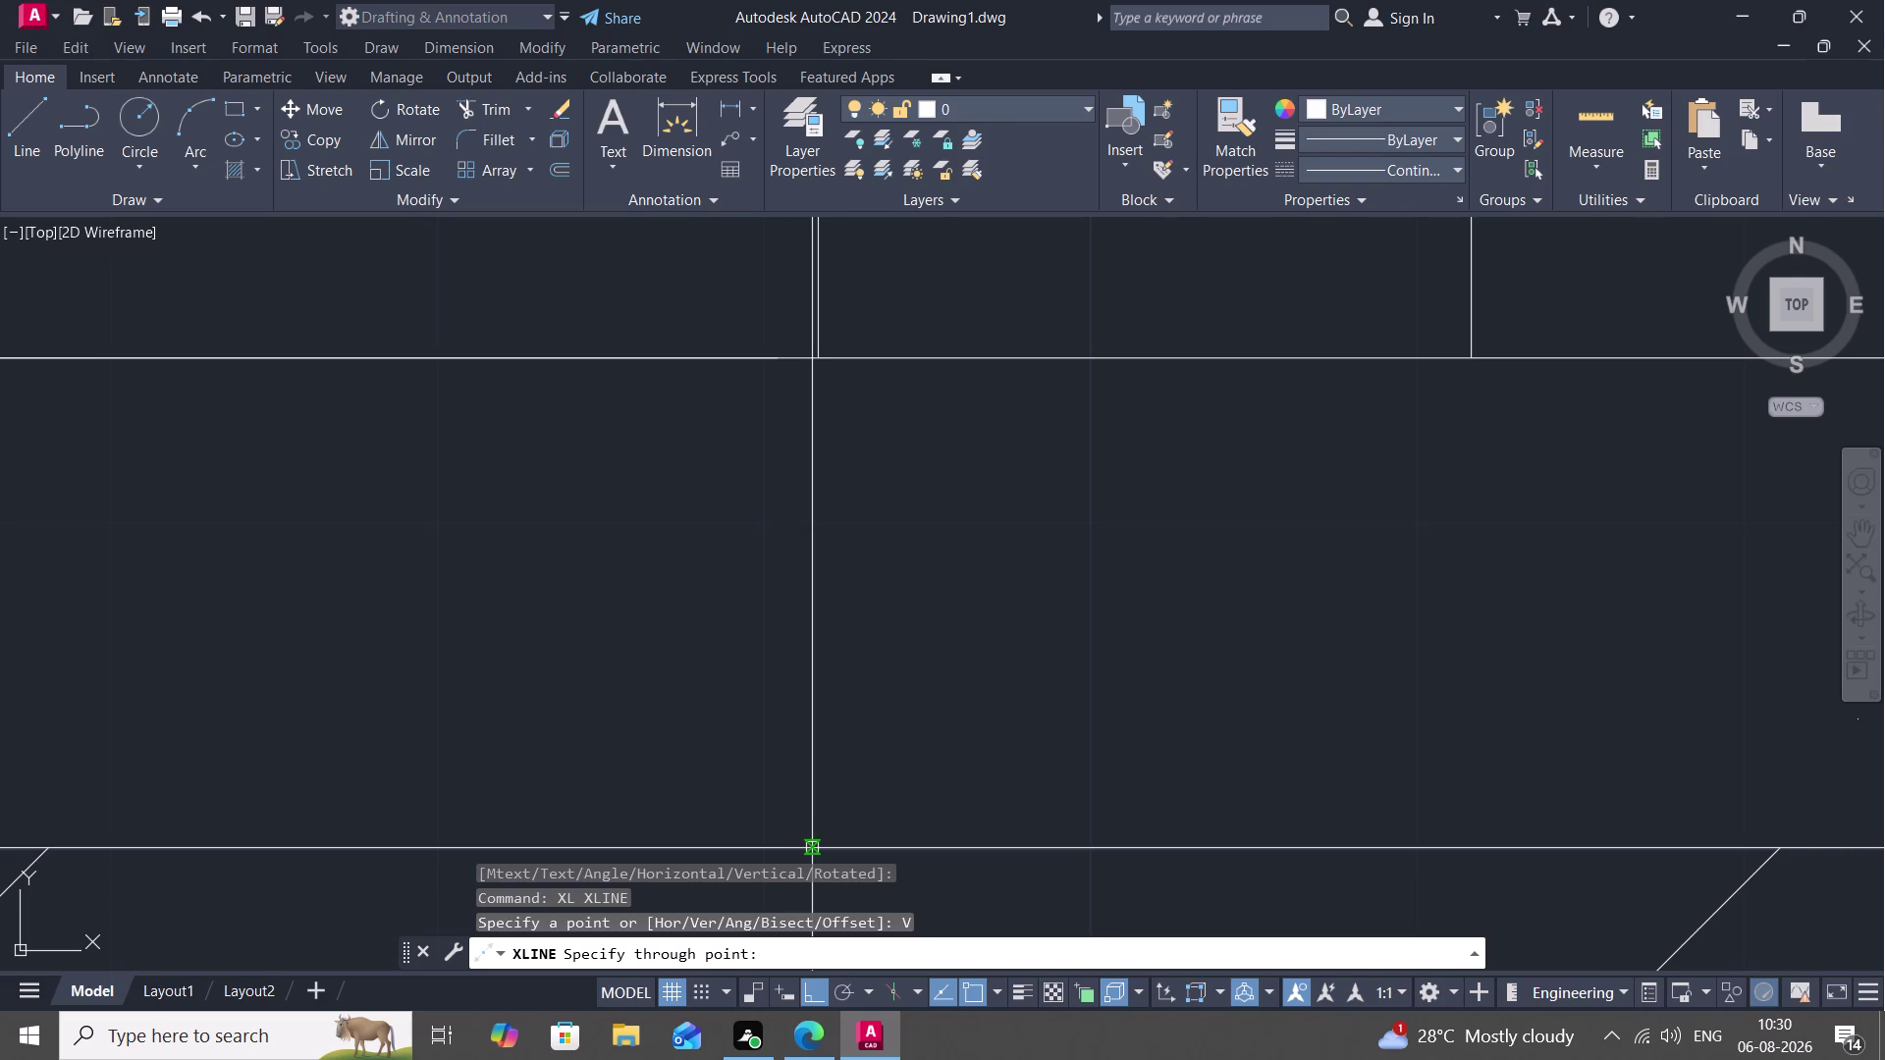
click(1465, 355)
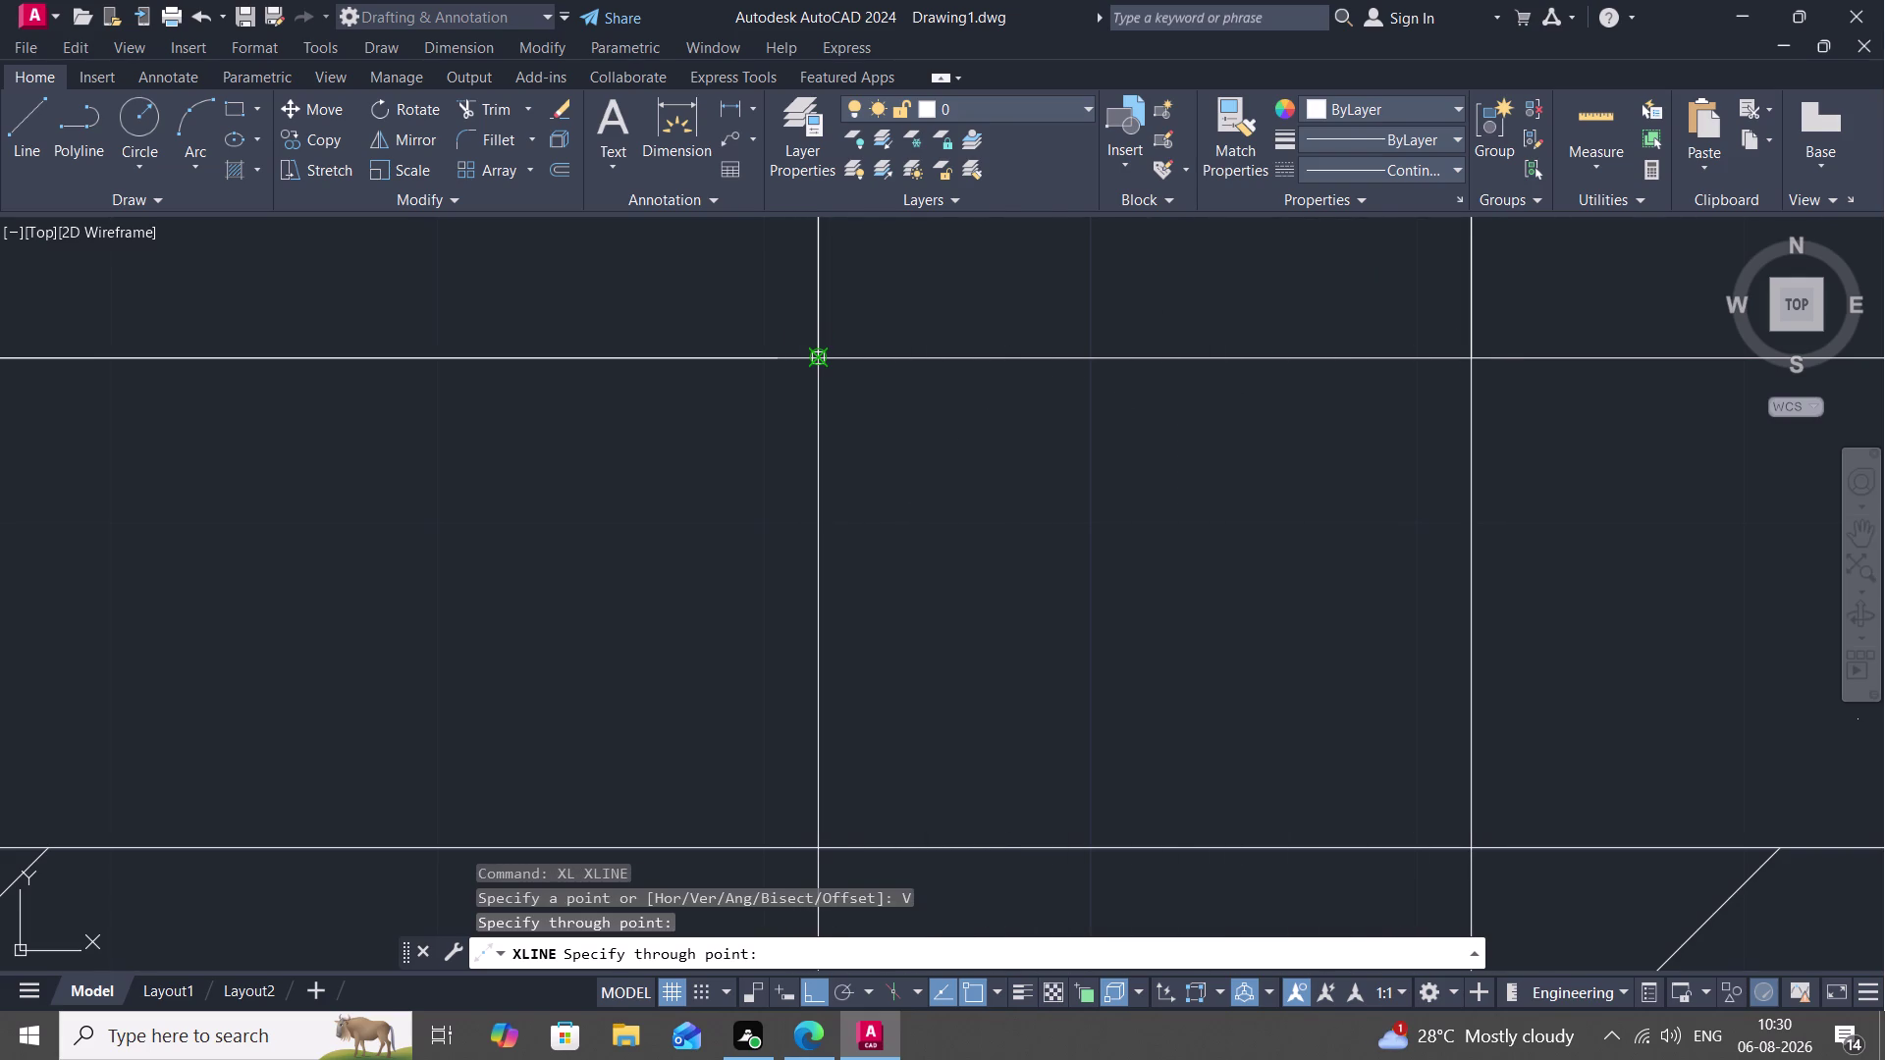
Place a second vertical construction line through another intersection and end the command.
scroll(up, 3)
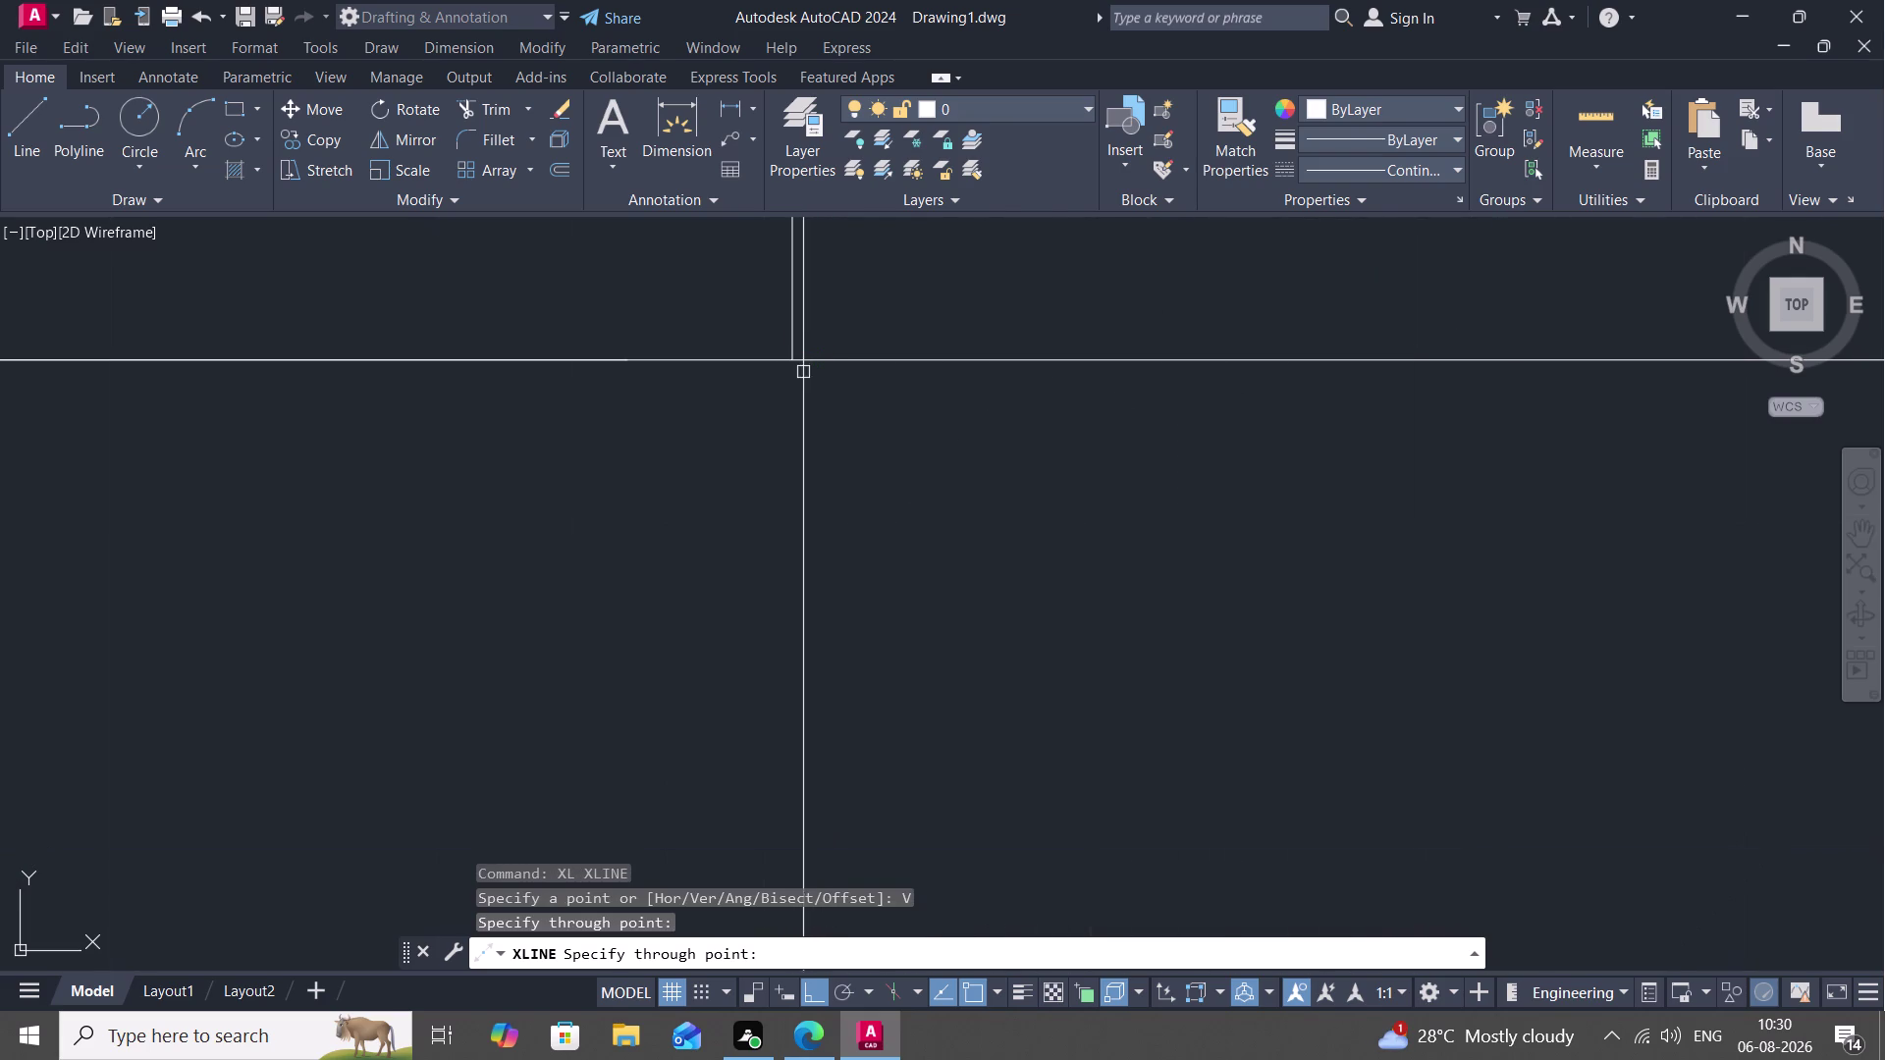
scroll(up, 3)
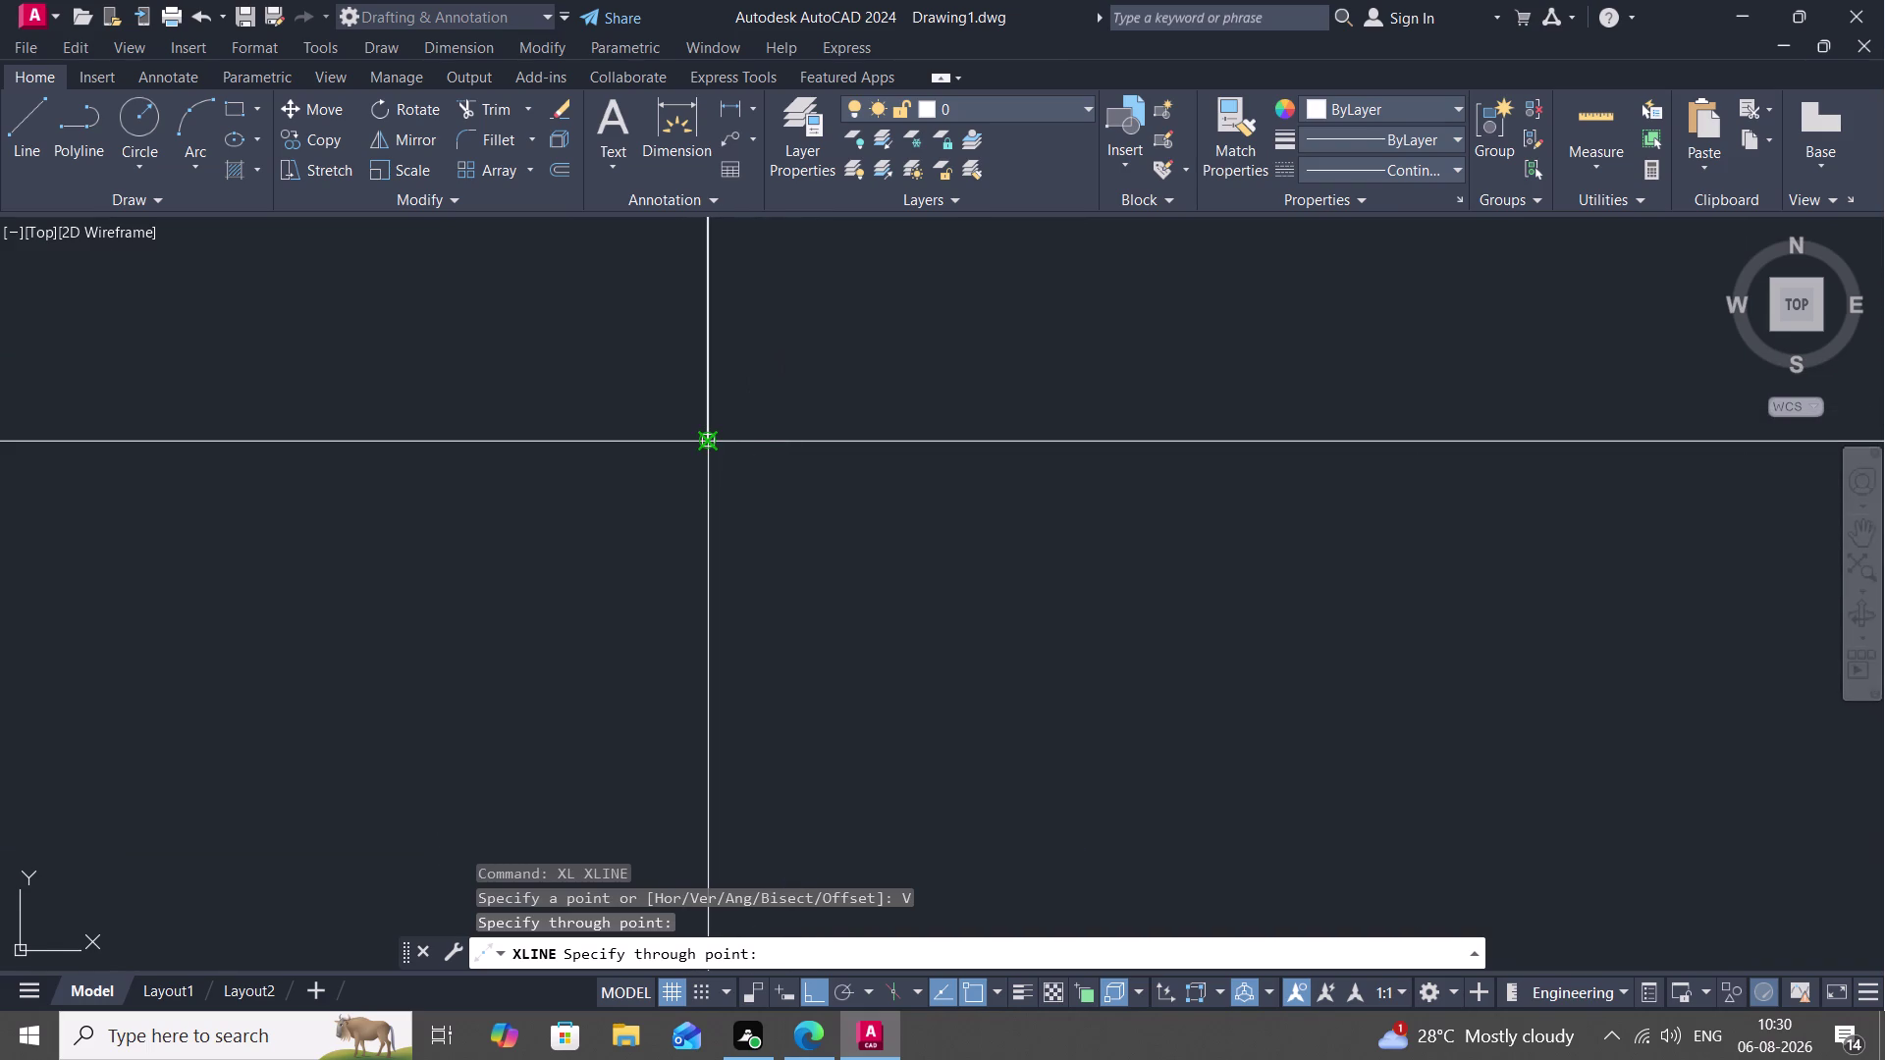
scroll(up, 3)
scroll(down, 3)
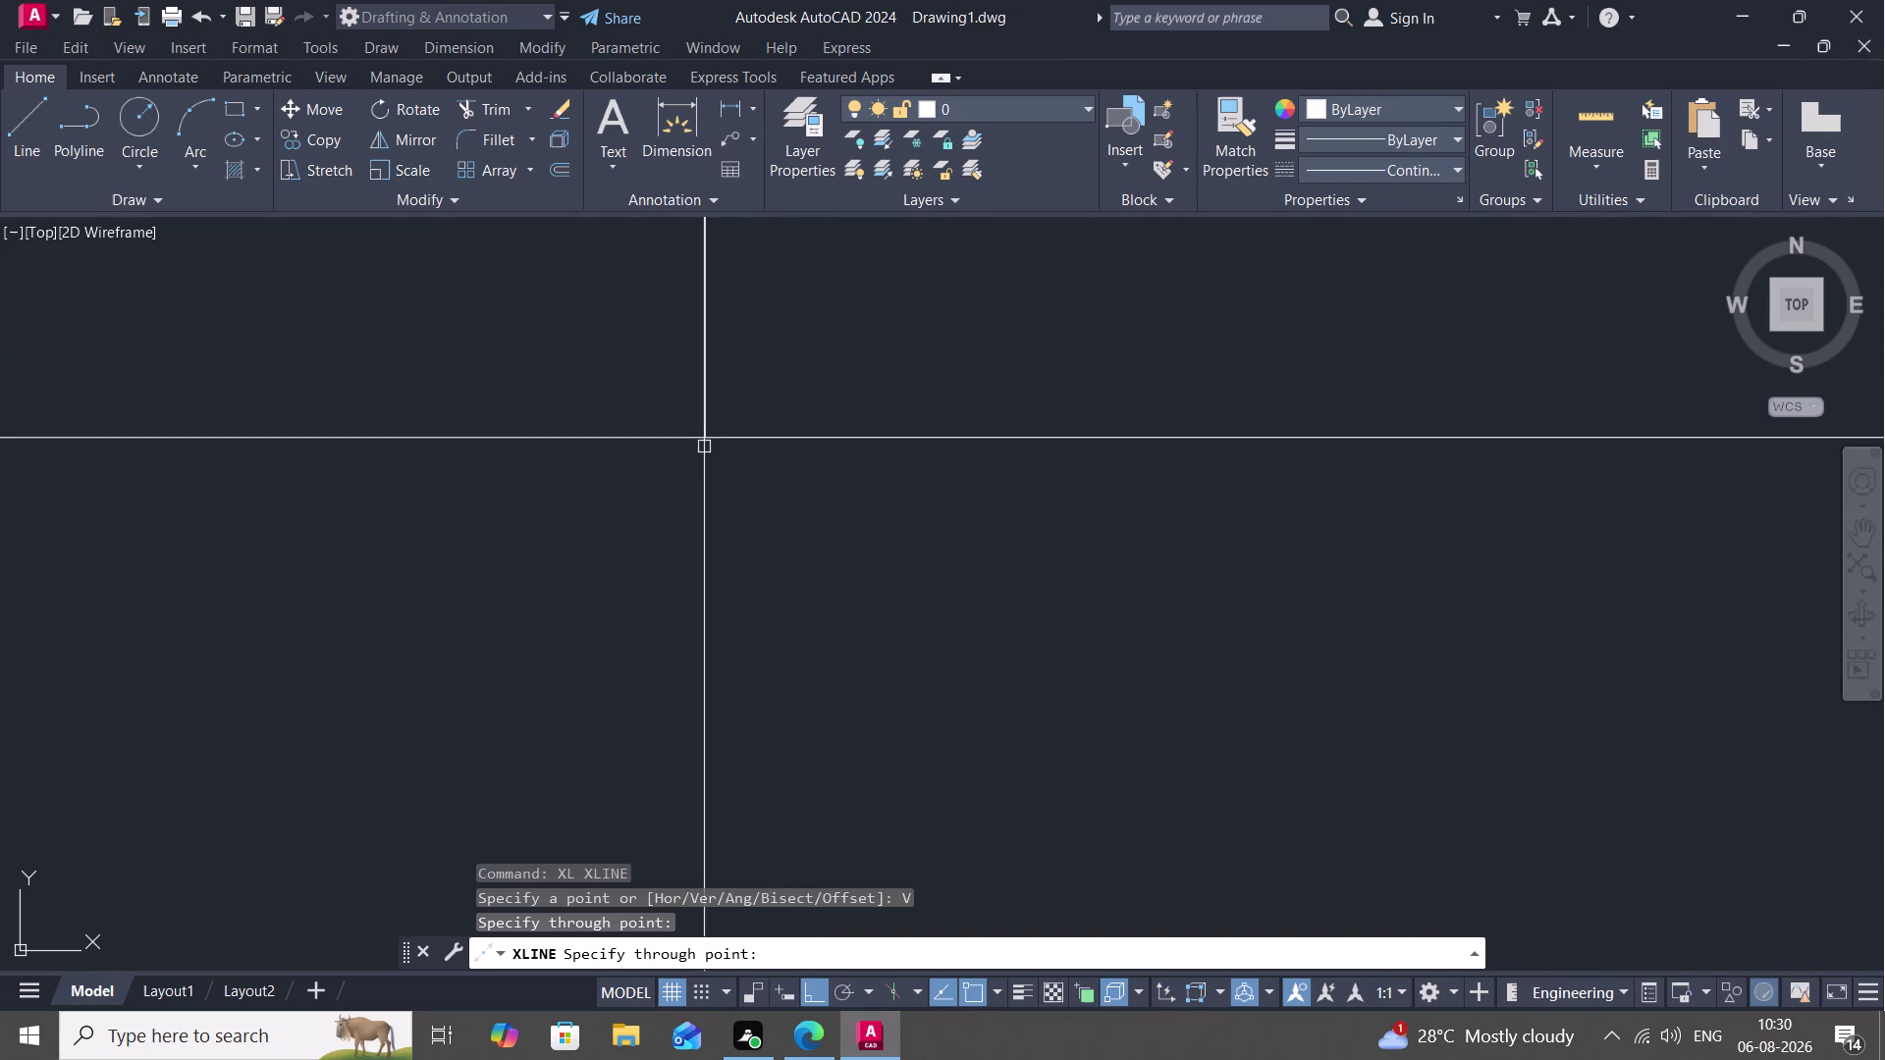
scroll(up, 3)
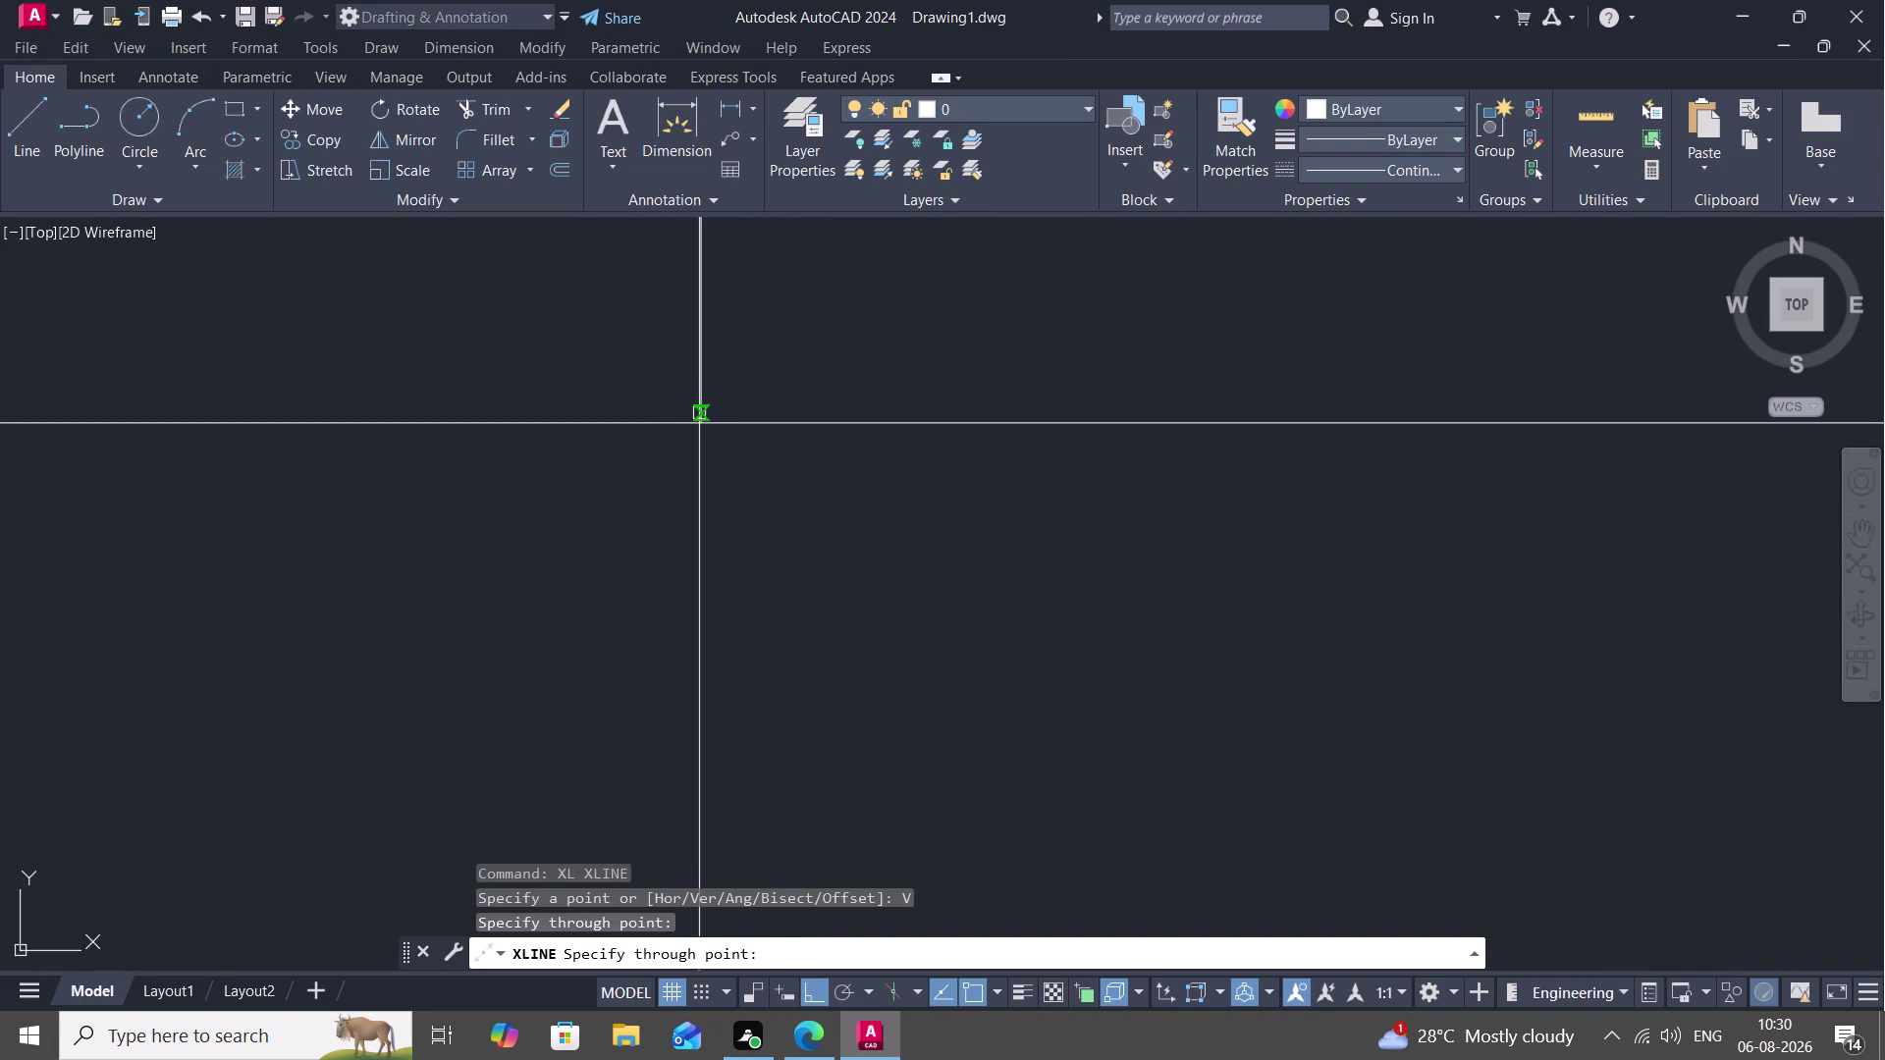
click(700, 418)
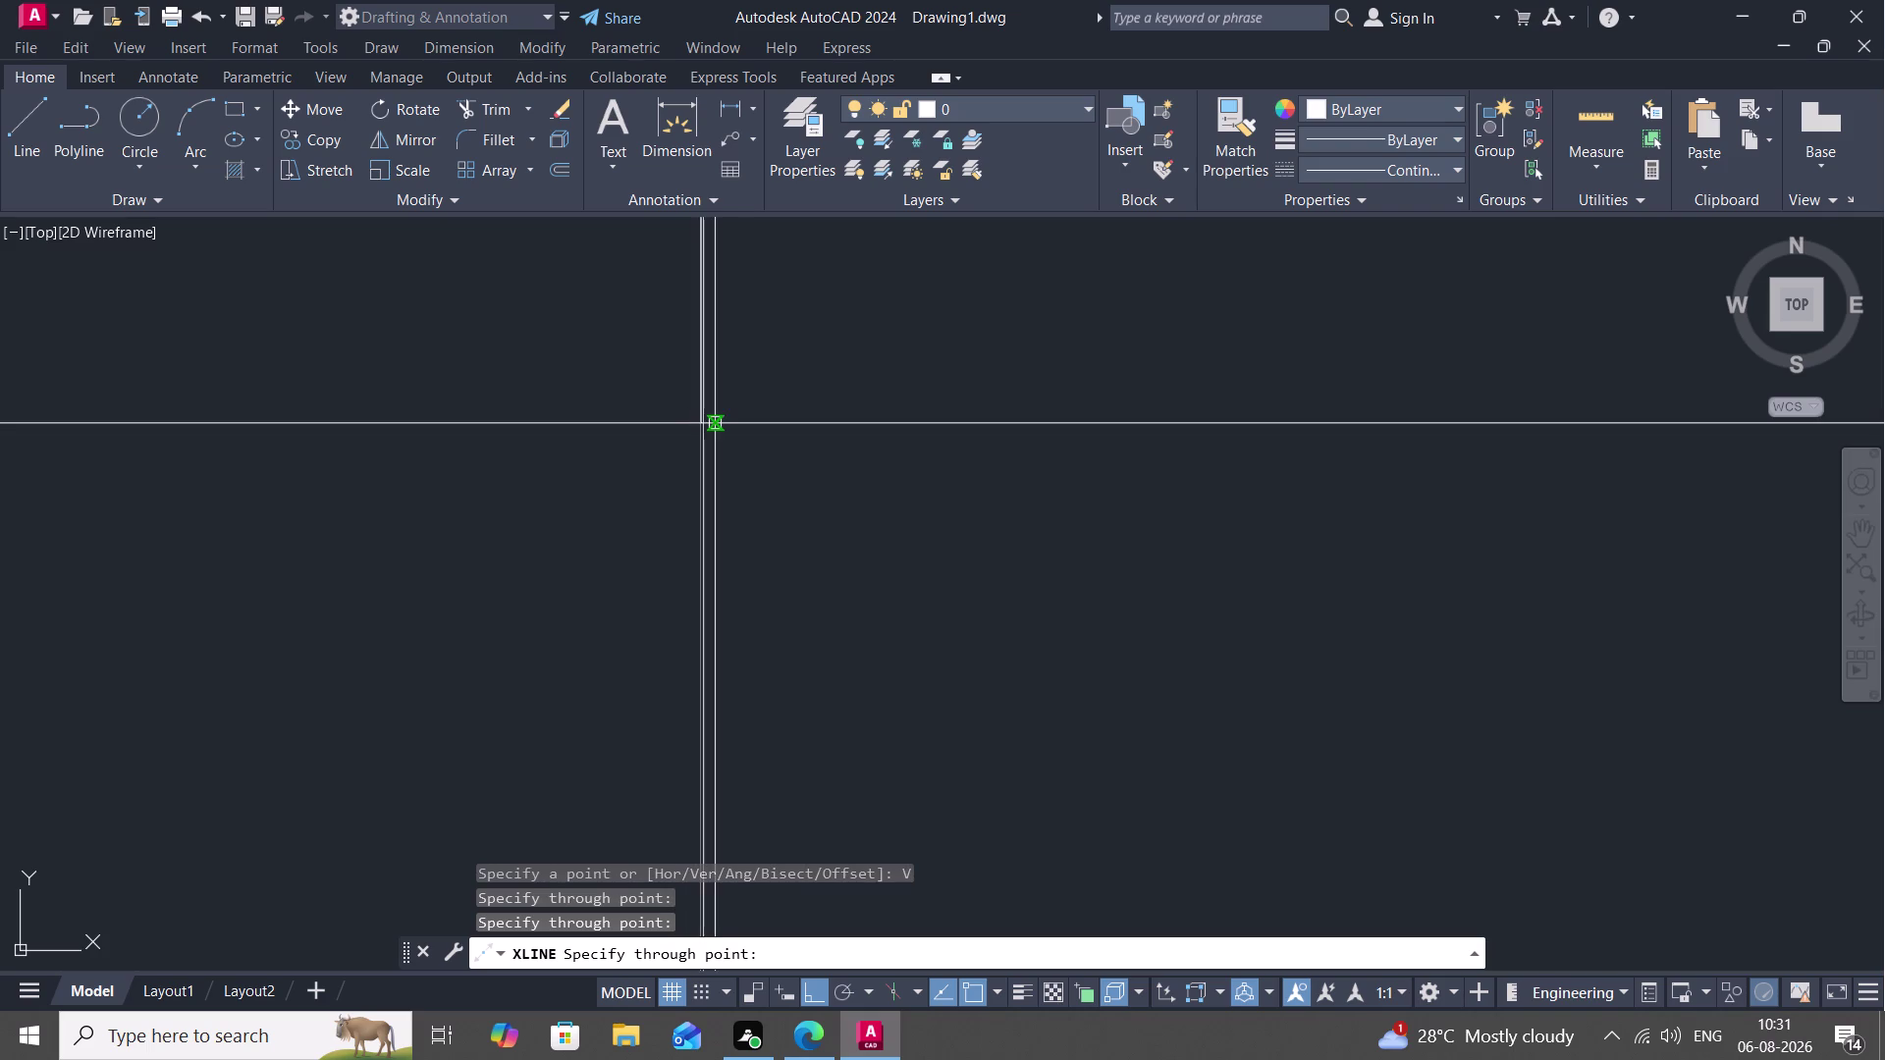
scroll(up, 3)
scroll(up, 3)
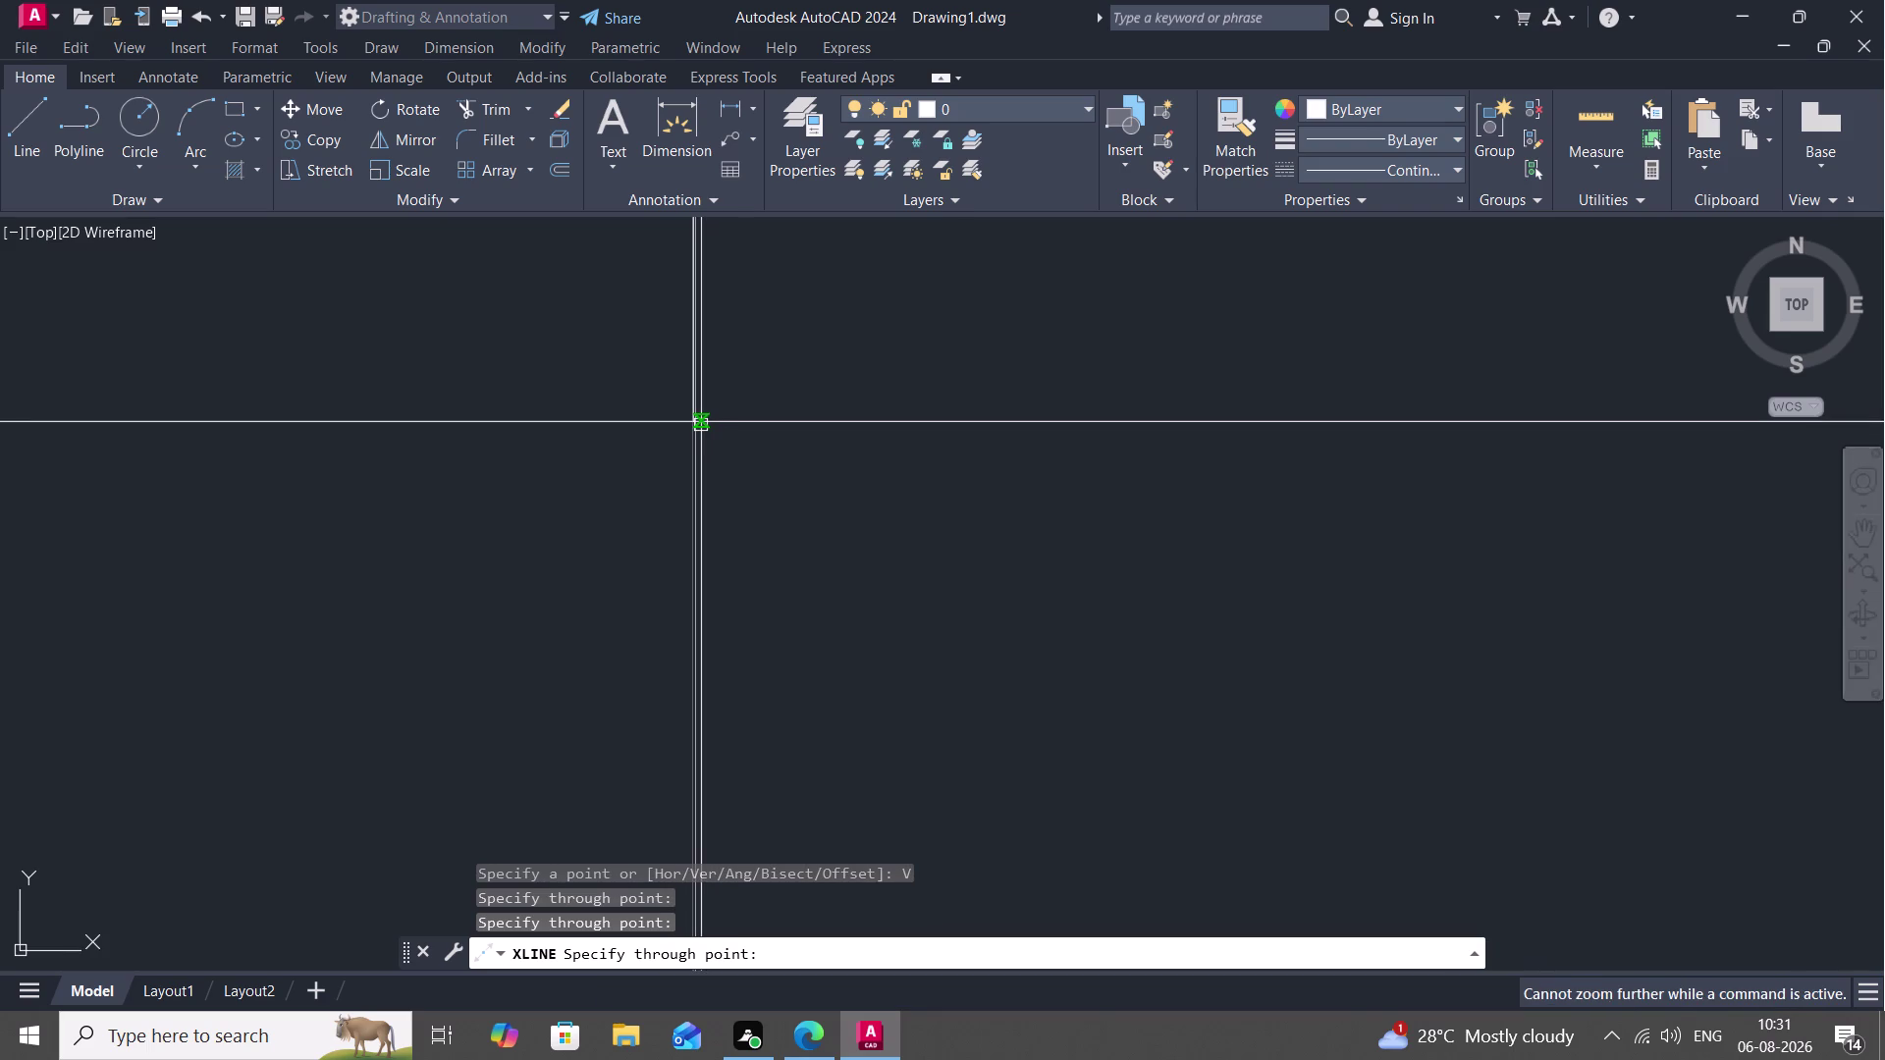
key(Escape)
key(Escape)
key(Escape)
scroll(up, 3)
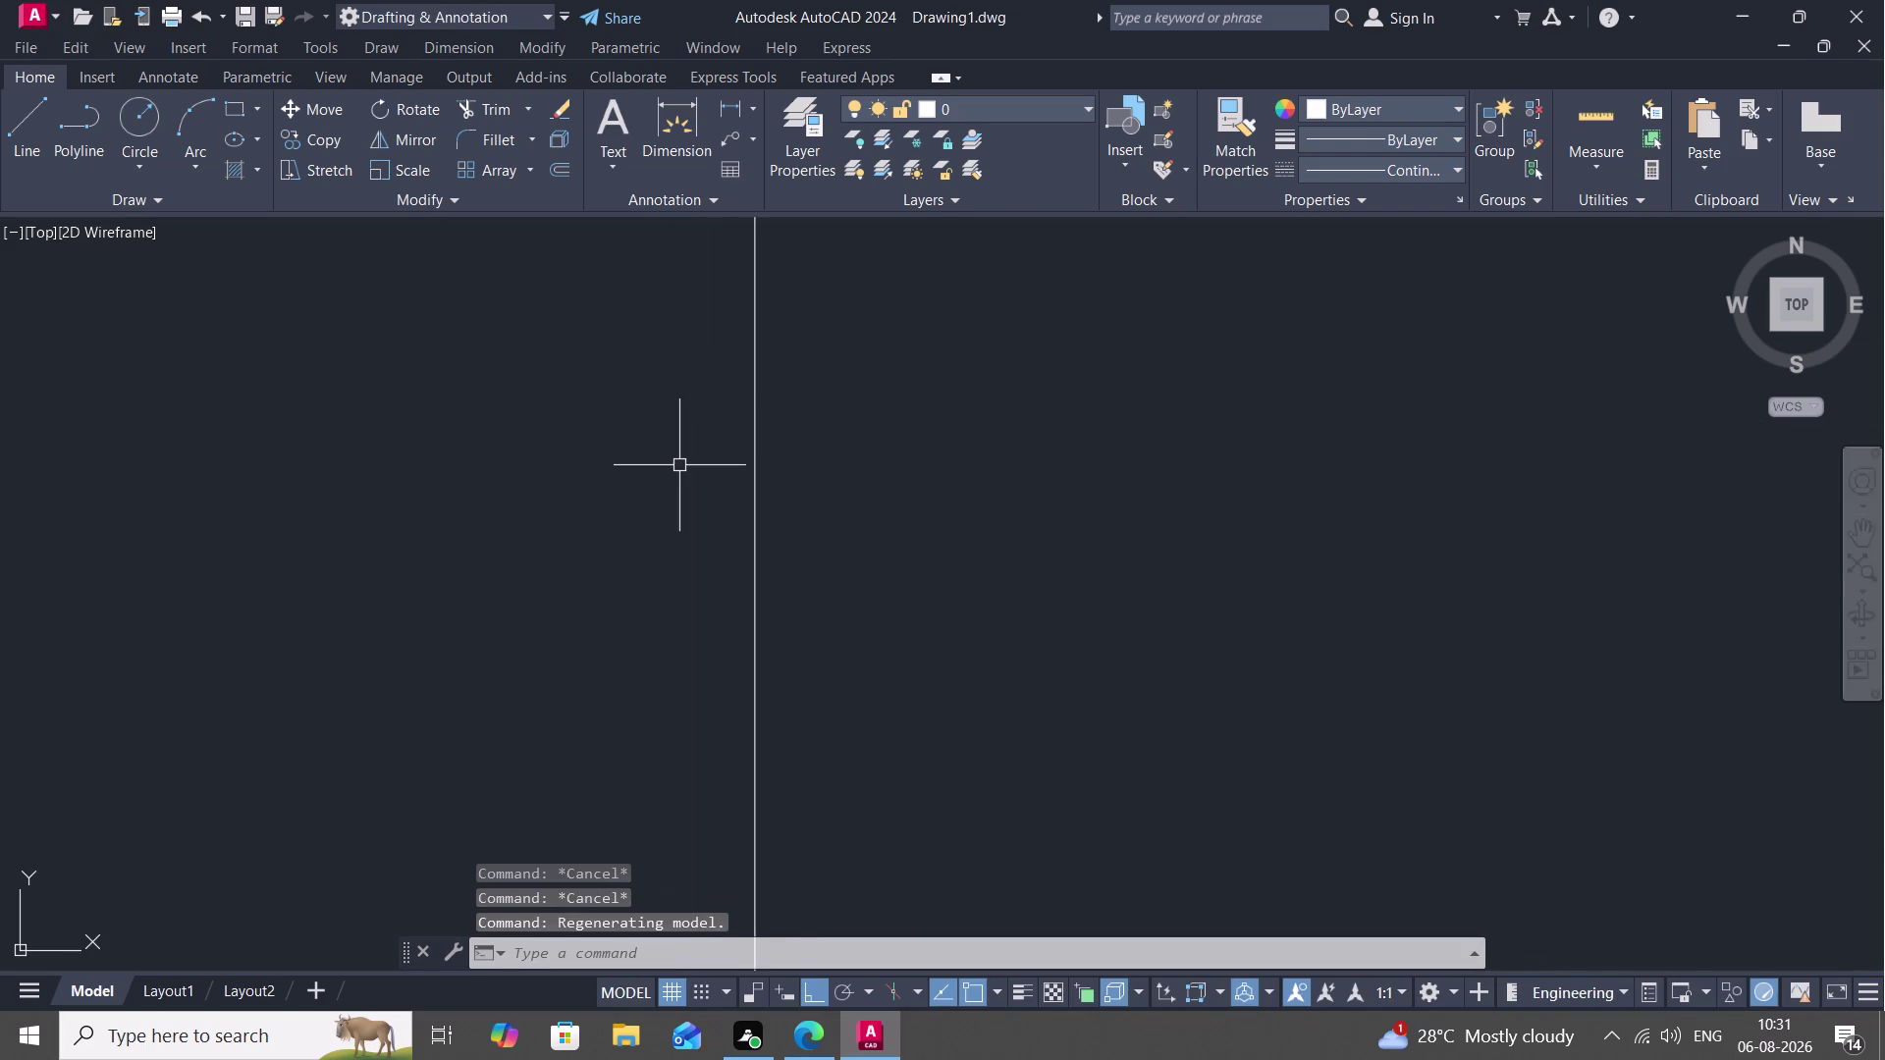
Pan to the line crossing, then start and cancel another construction line.
middle_drag(679, 466, 741, 1059)
middle_drag(807, 755, 768, 259)
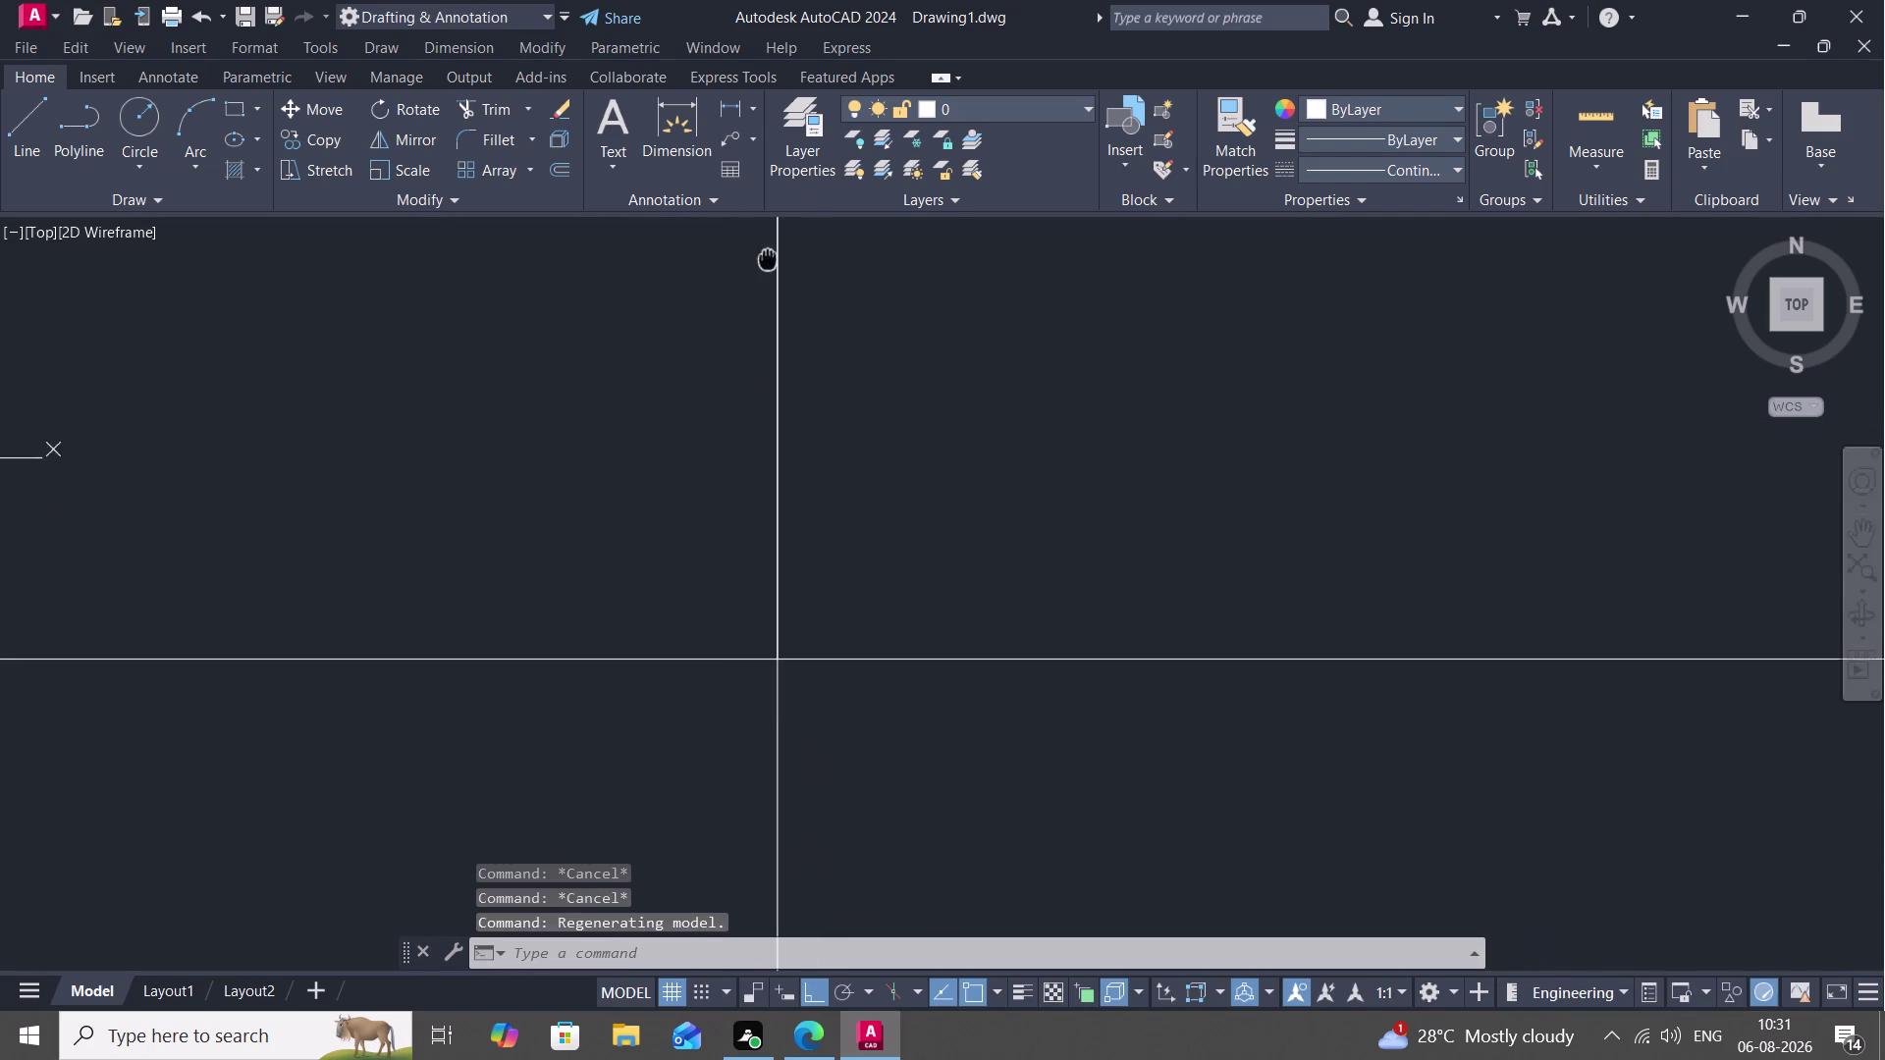
middle_drag(768, 259, 768, 256)
scroll(up, 3)
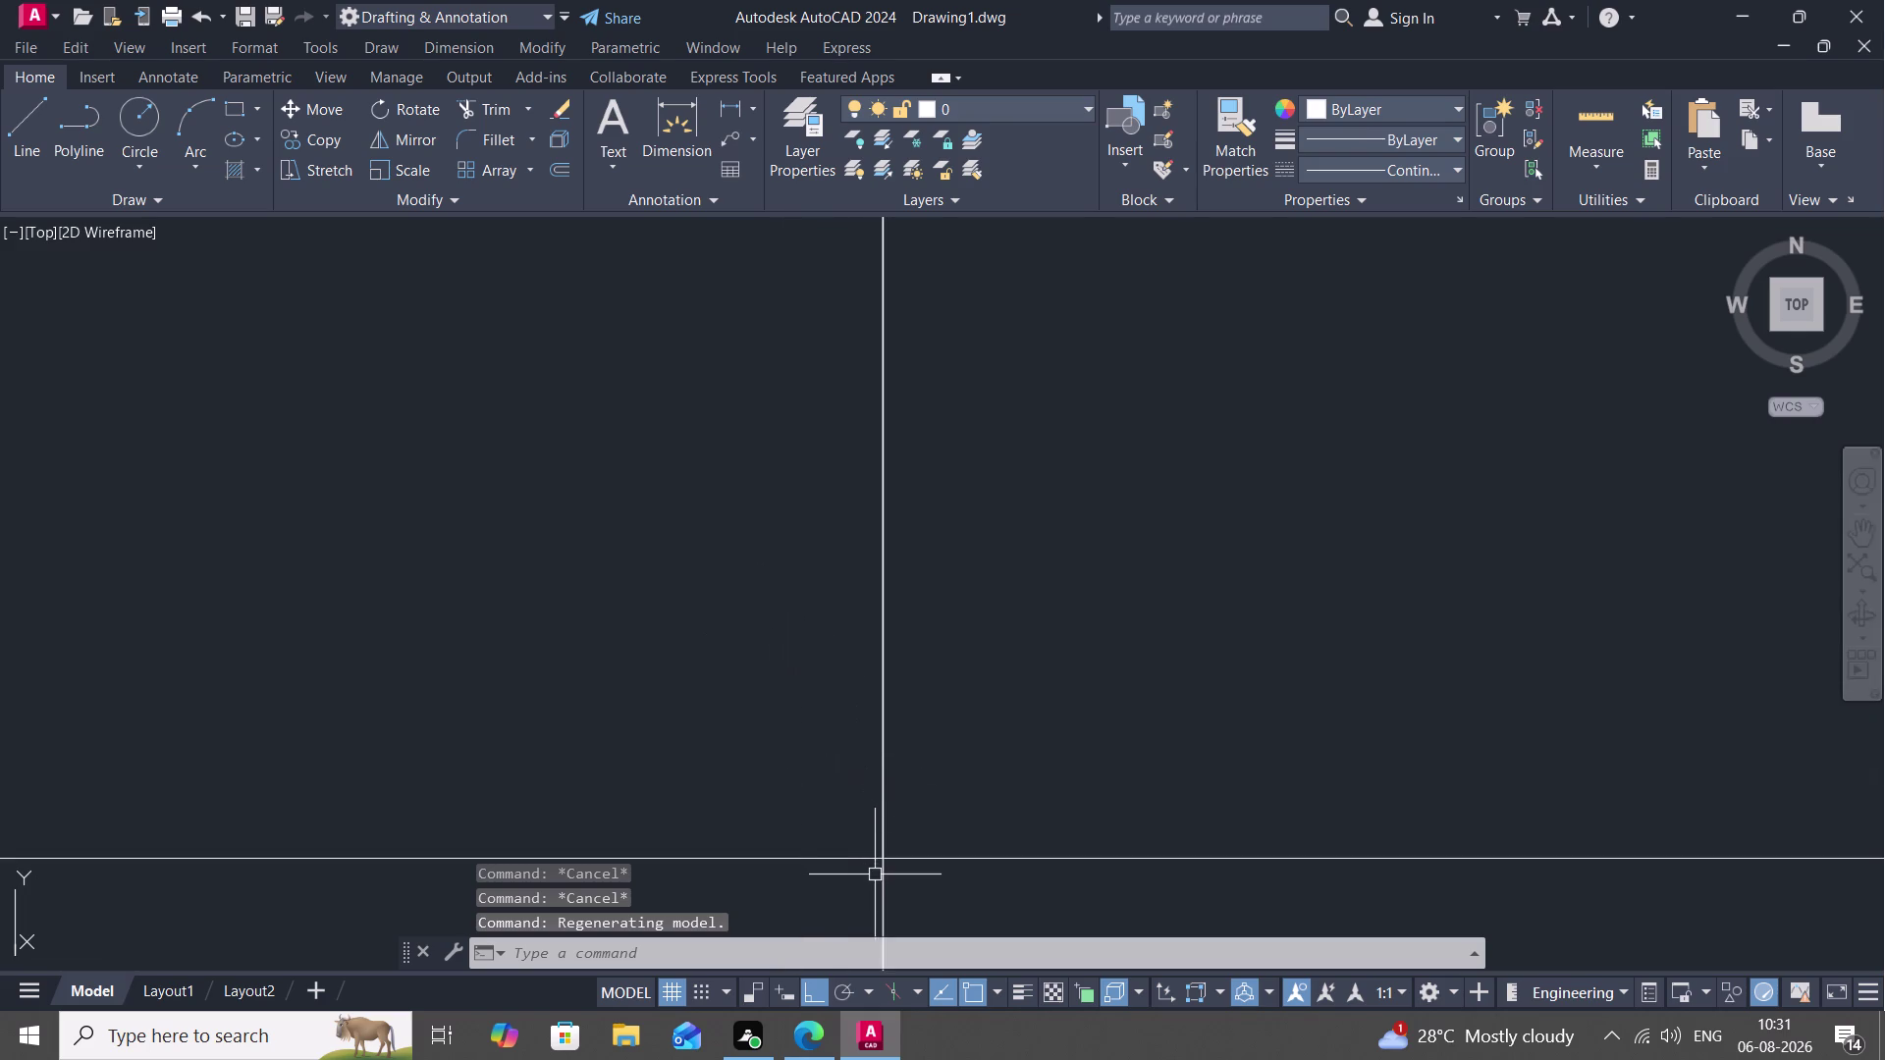
middle_drag(876, 875, 810, 763)
scroll(up, 3)
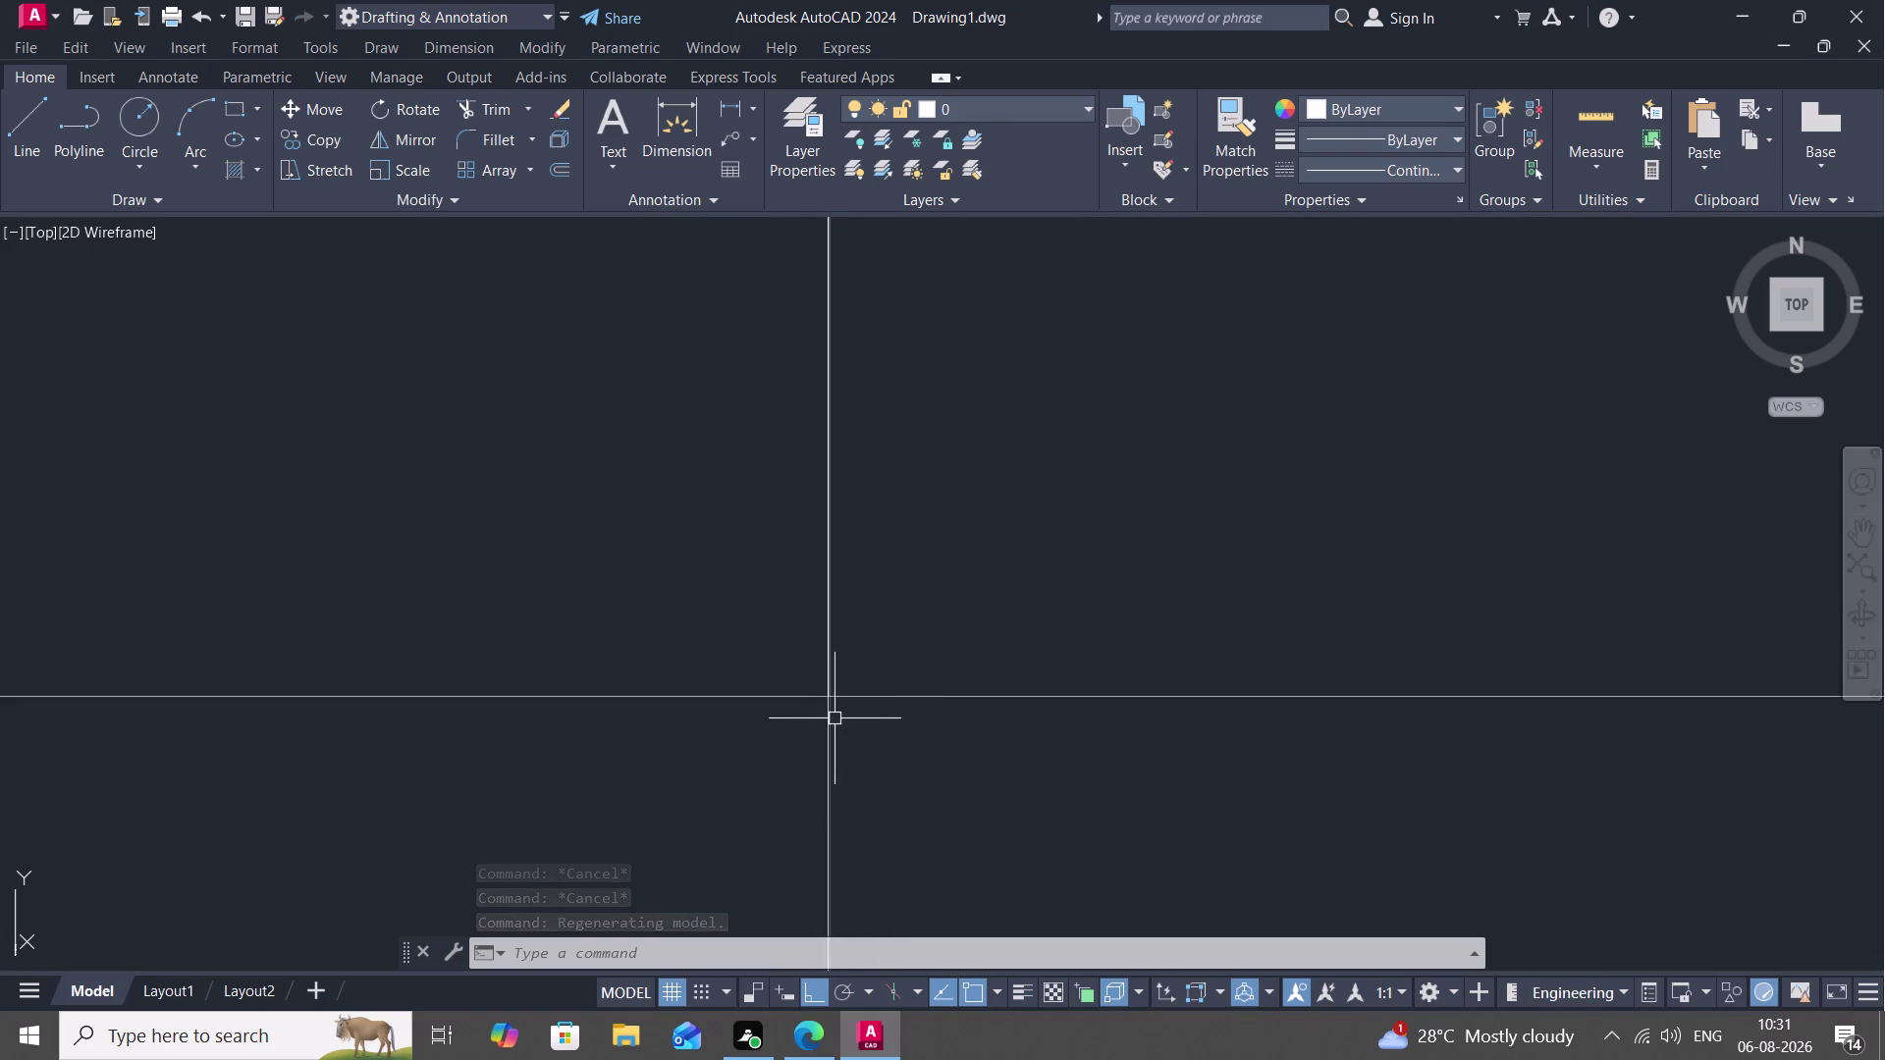
key(Escape)
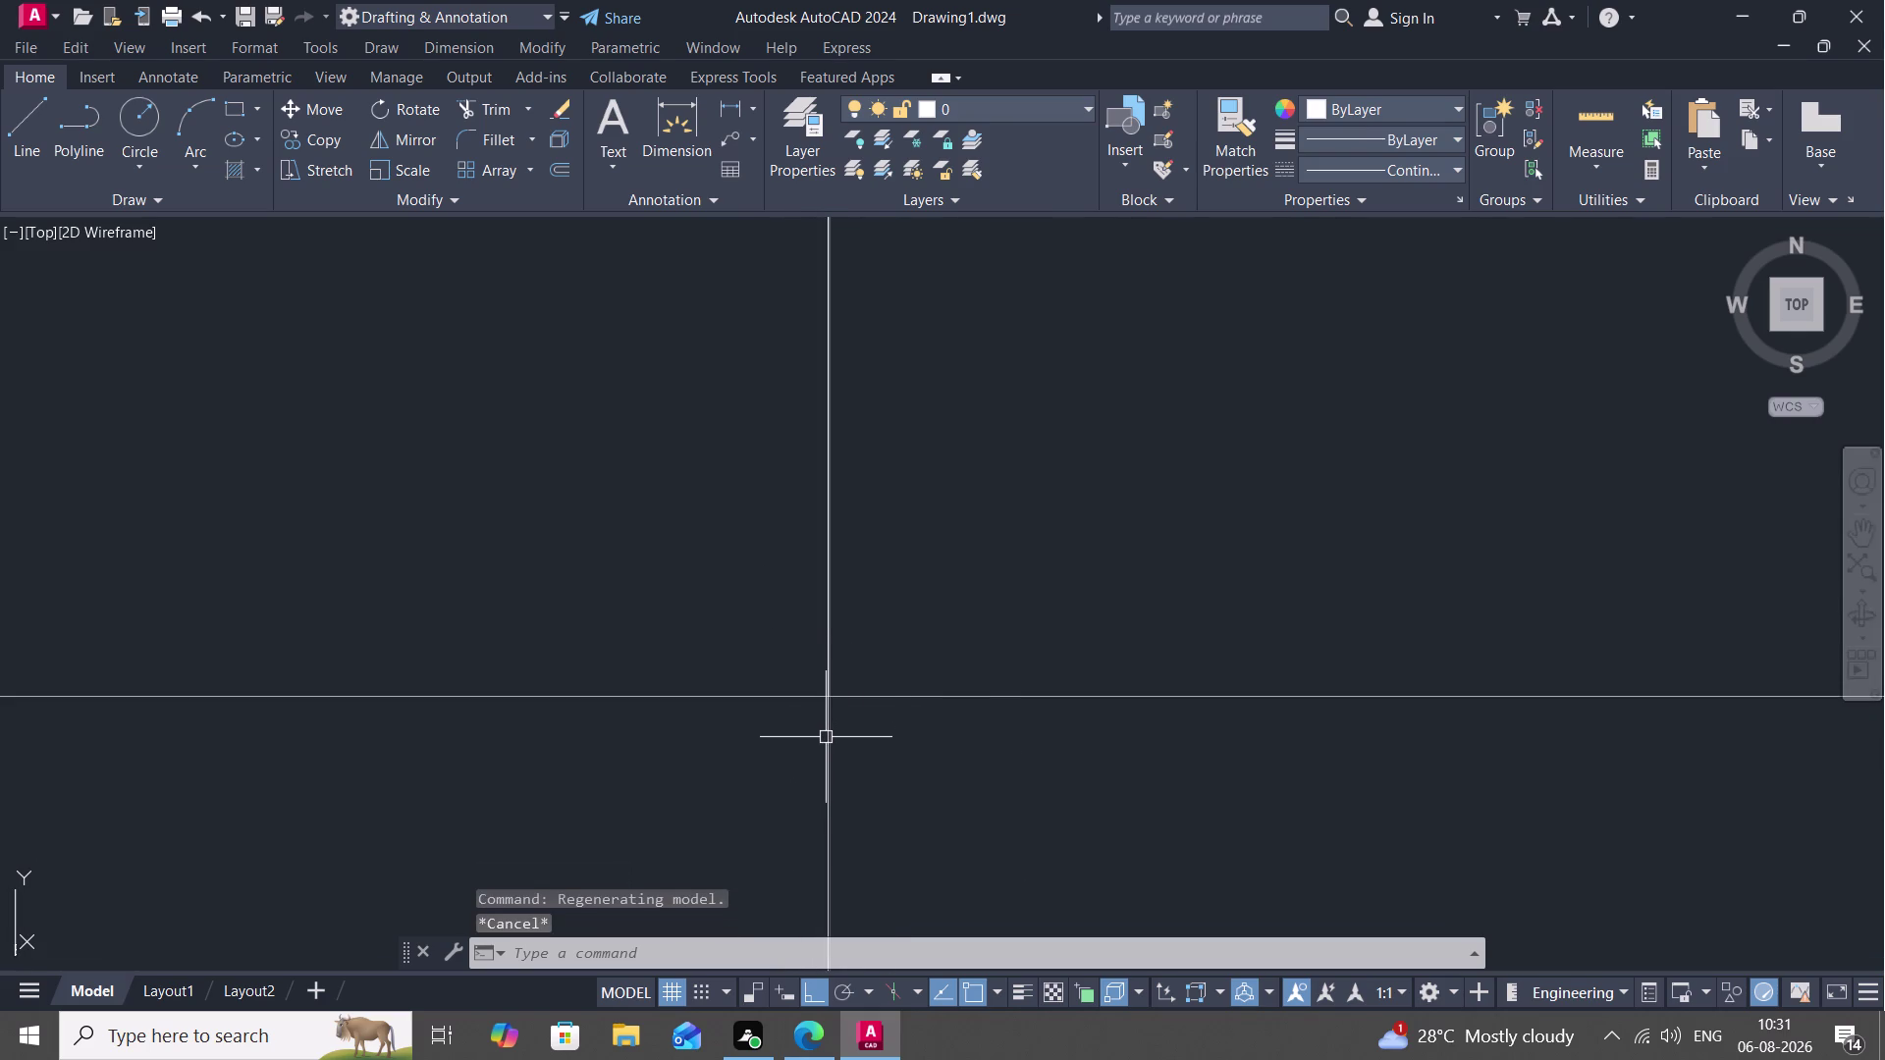
click(829, 738)
key(Return)
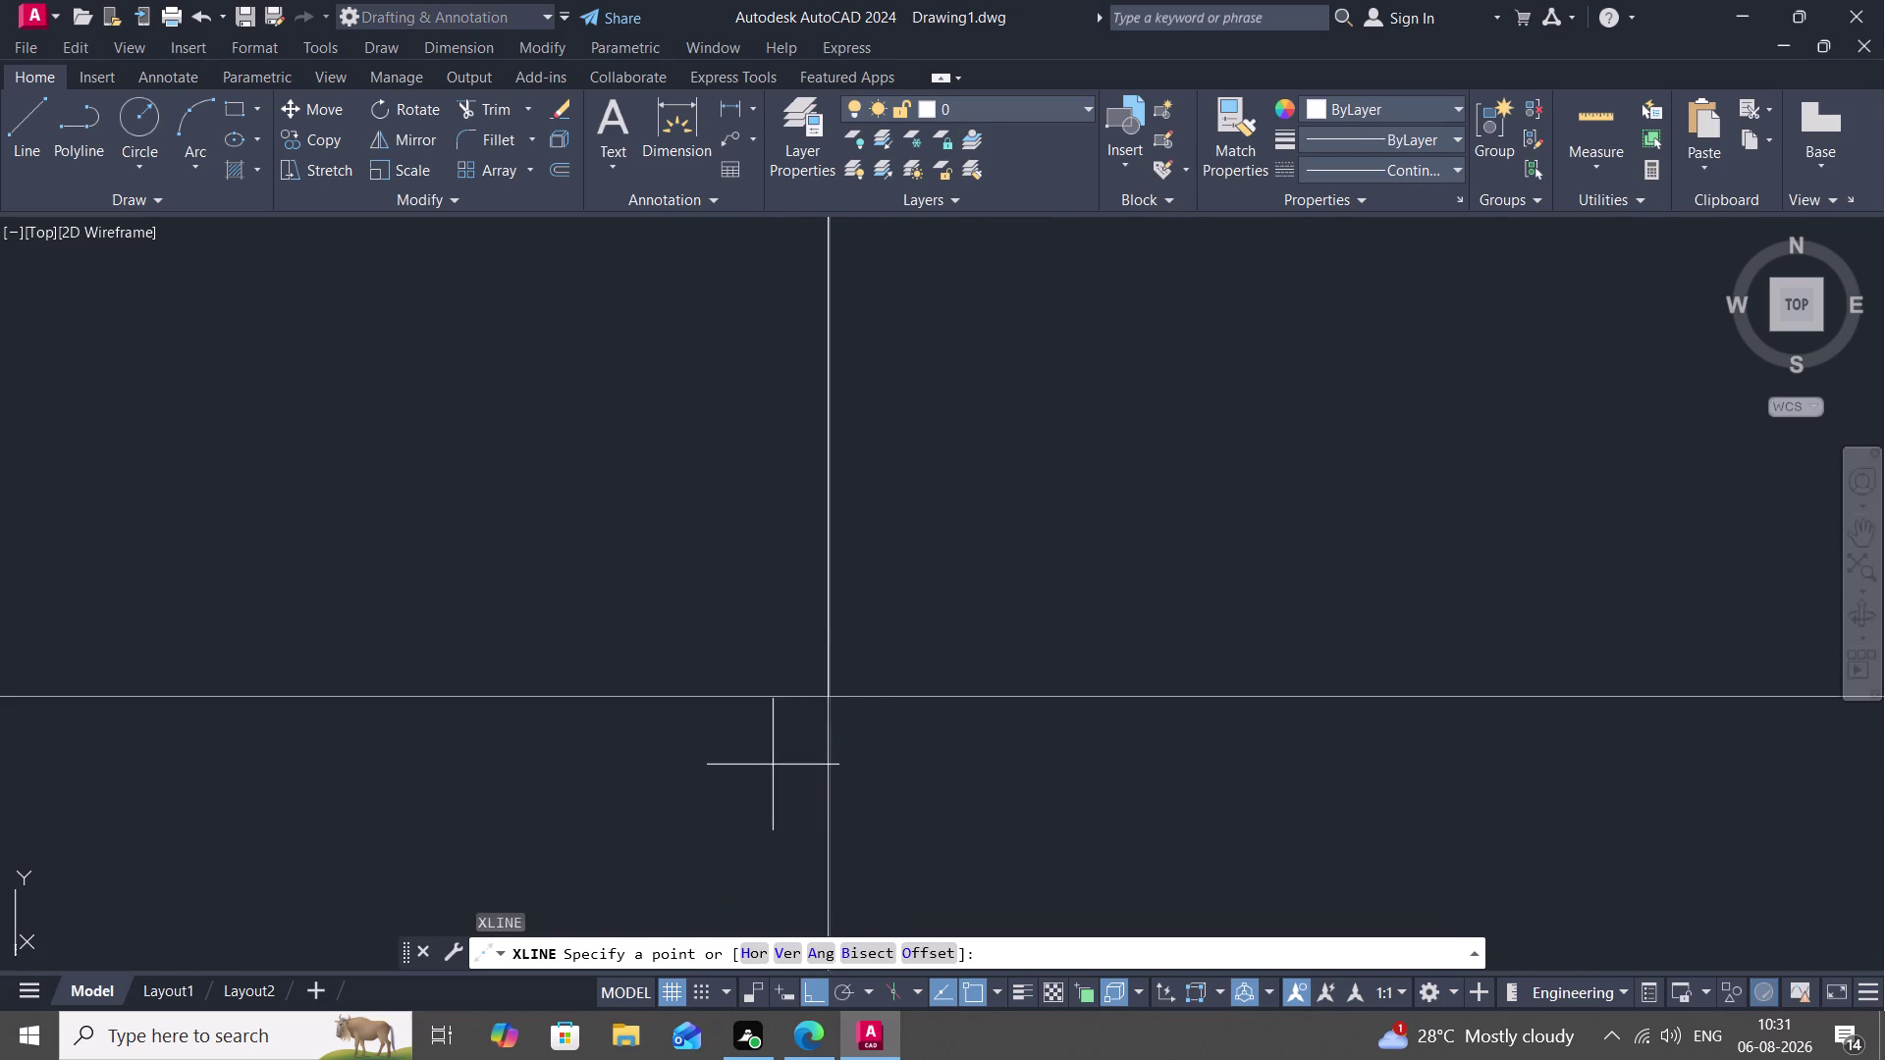
click(827, 778)
key(Escape)
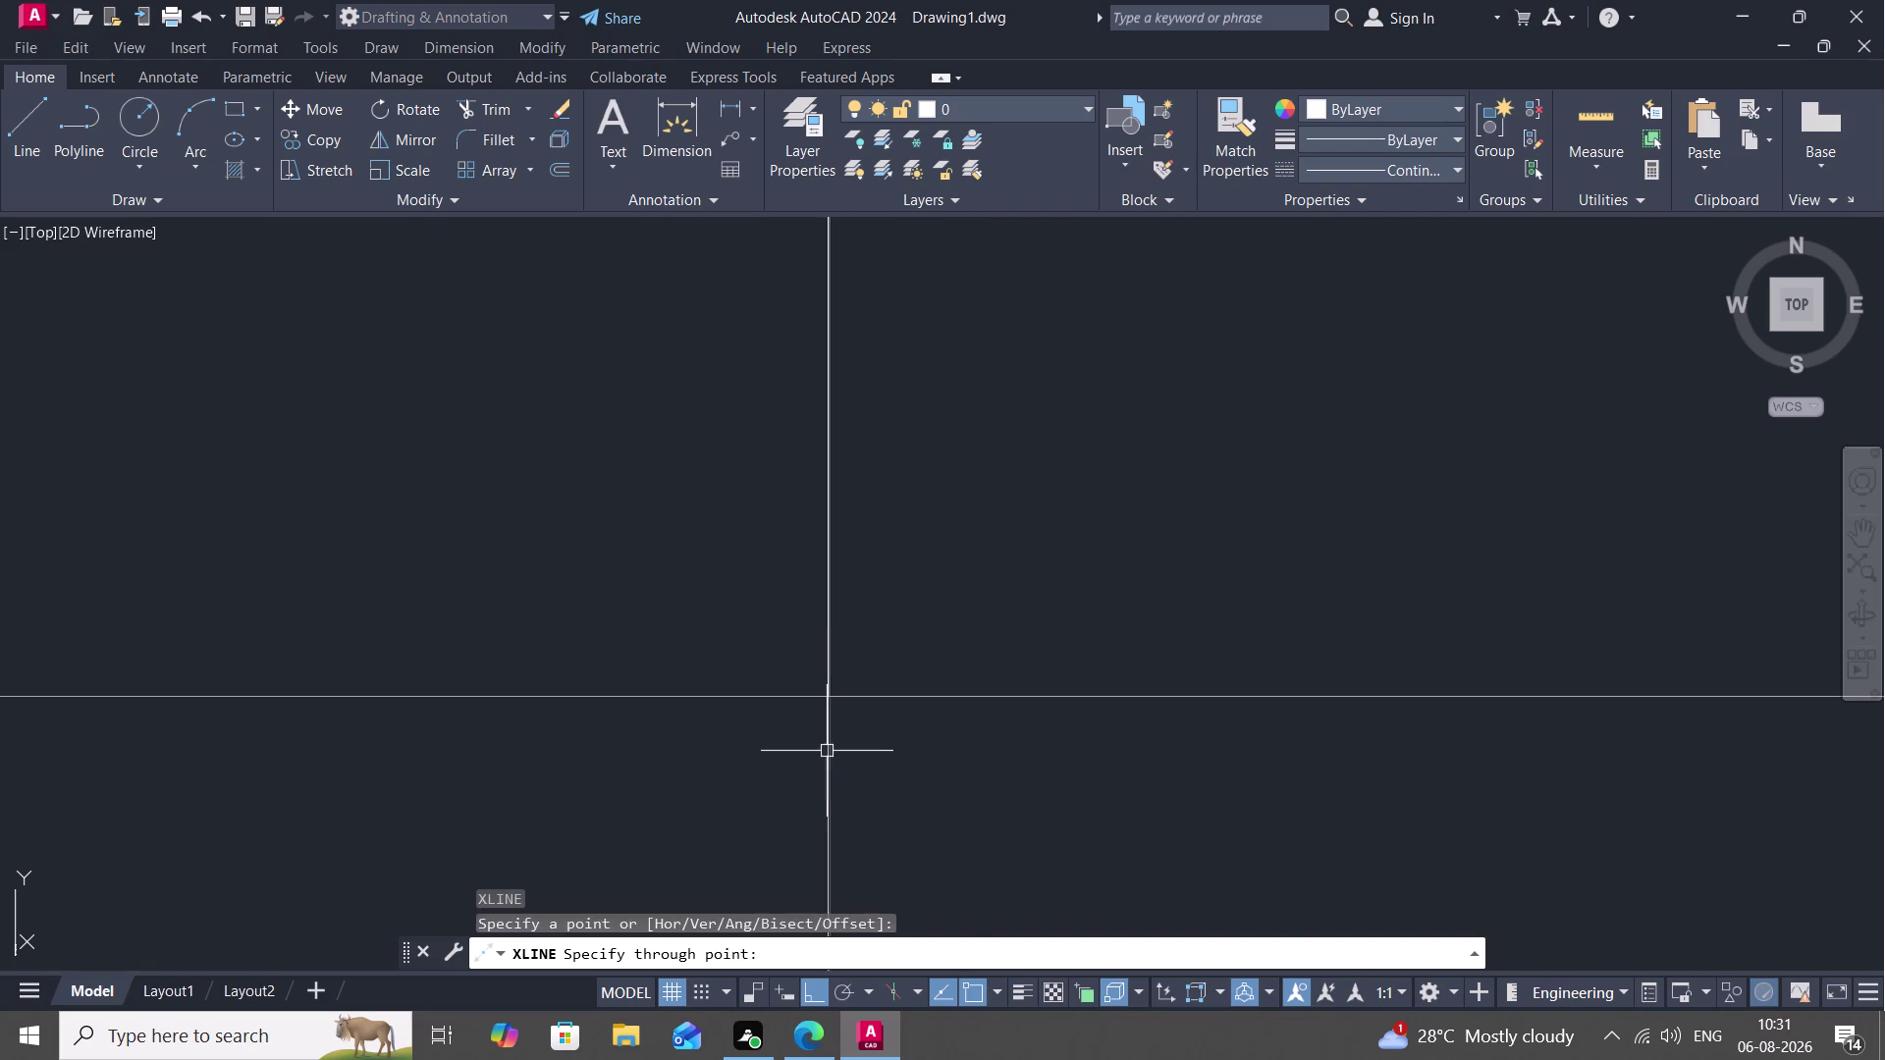
Delete the duplicate vertical construction line, then start and cancel OFFSET and EXTEND.
click(826, 738)
key(Delete)
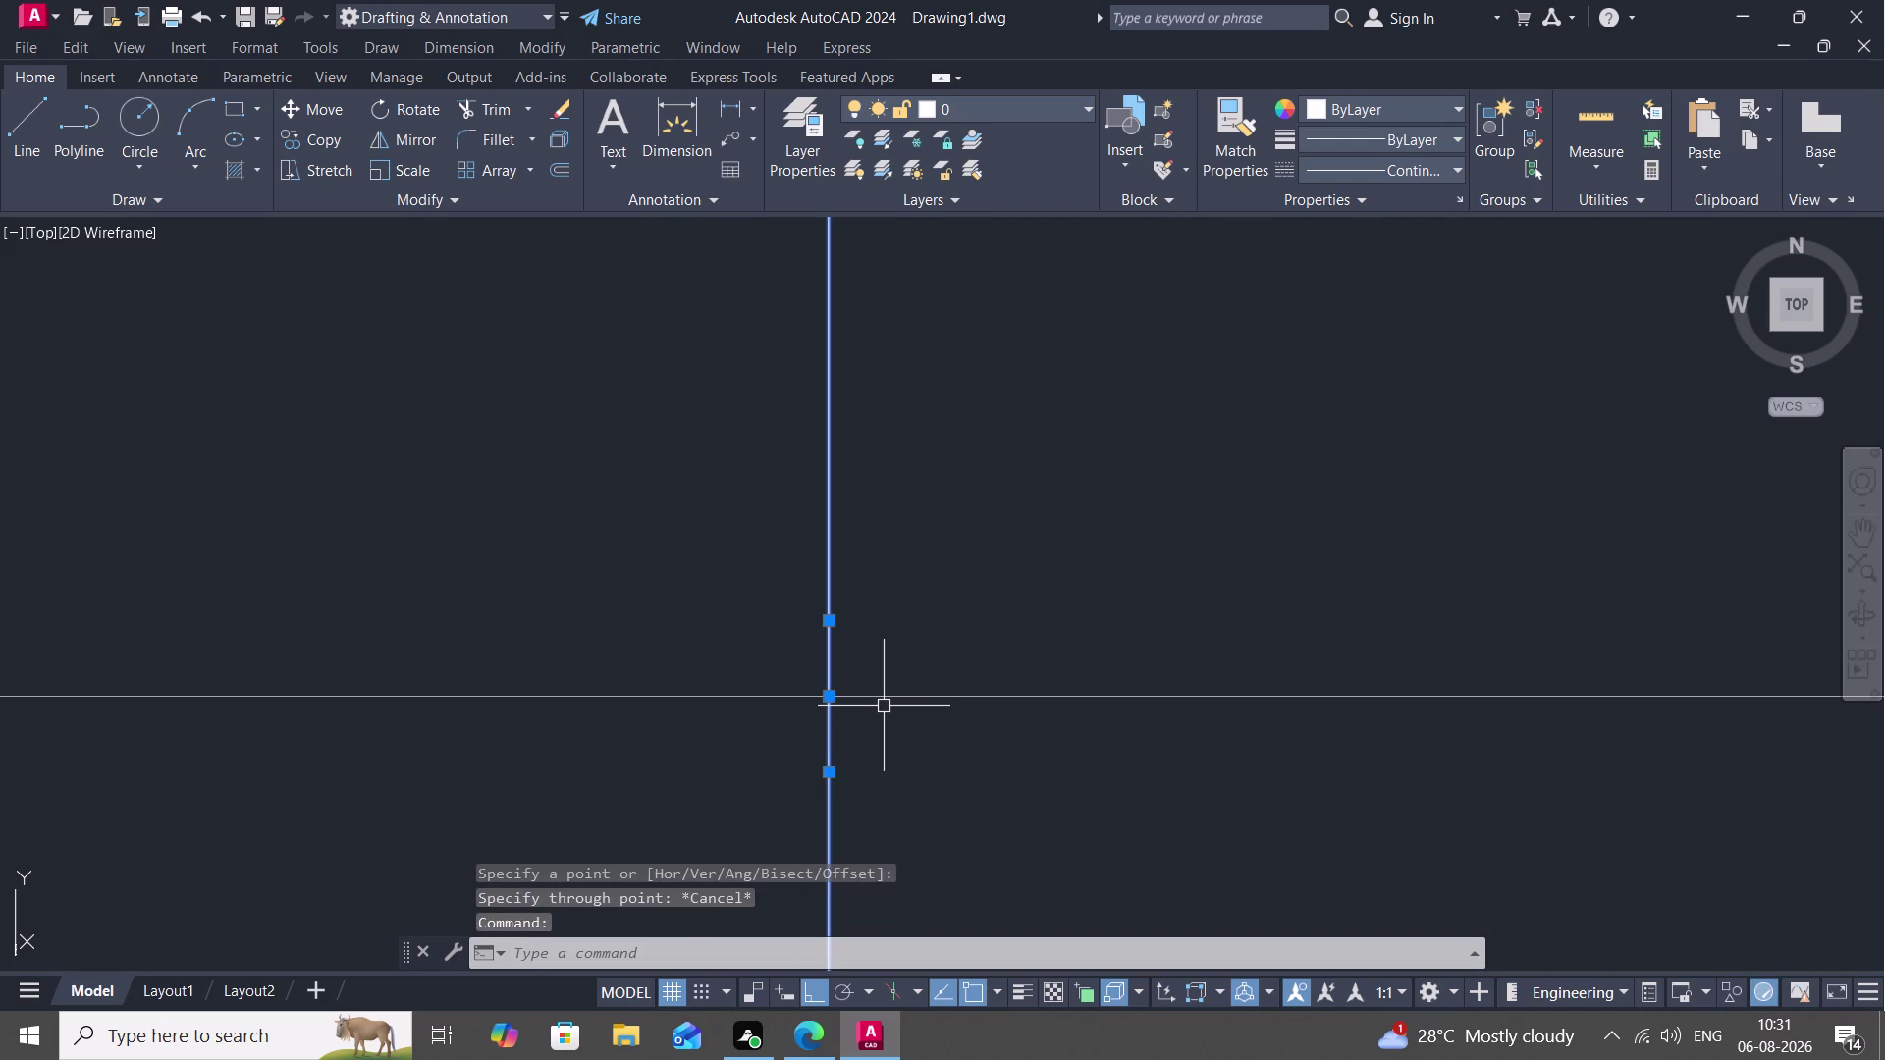
key(o)
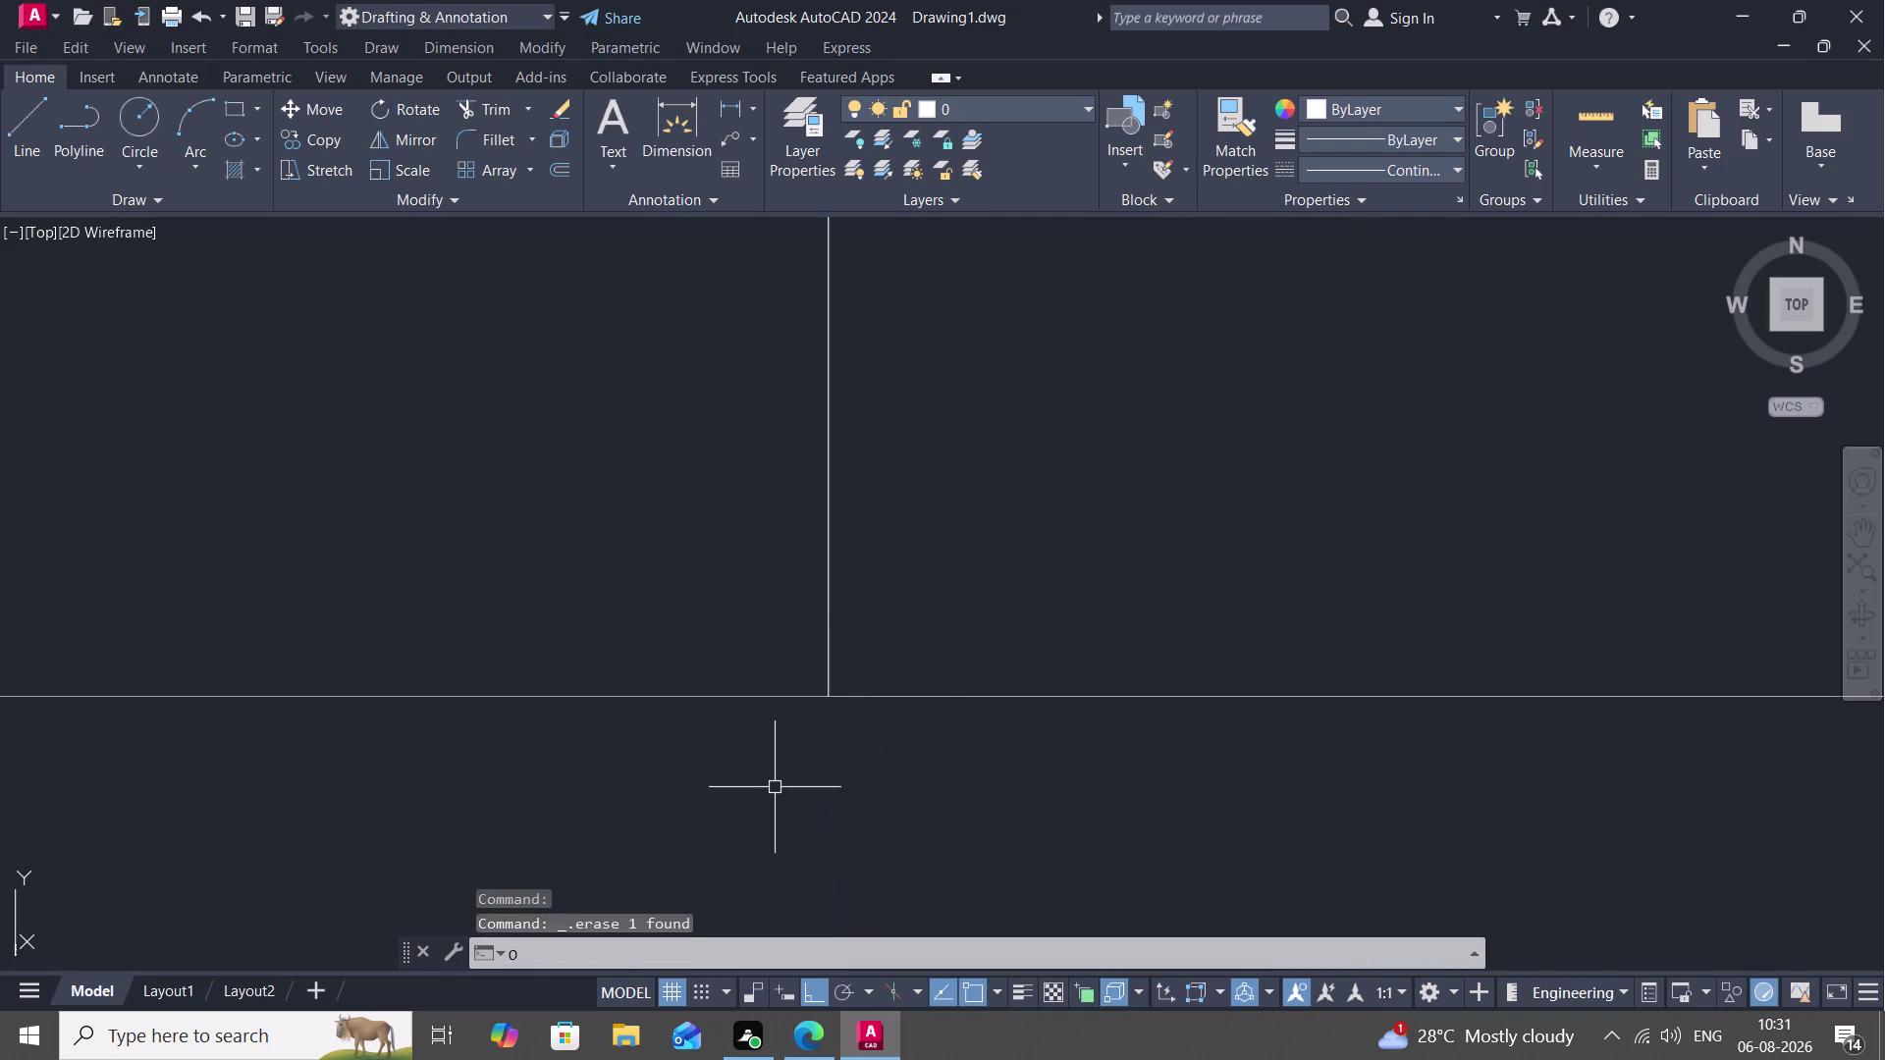
key(space)
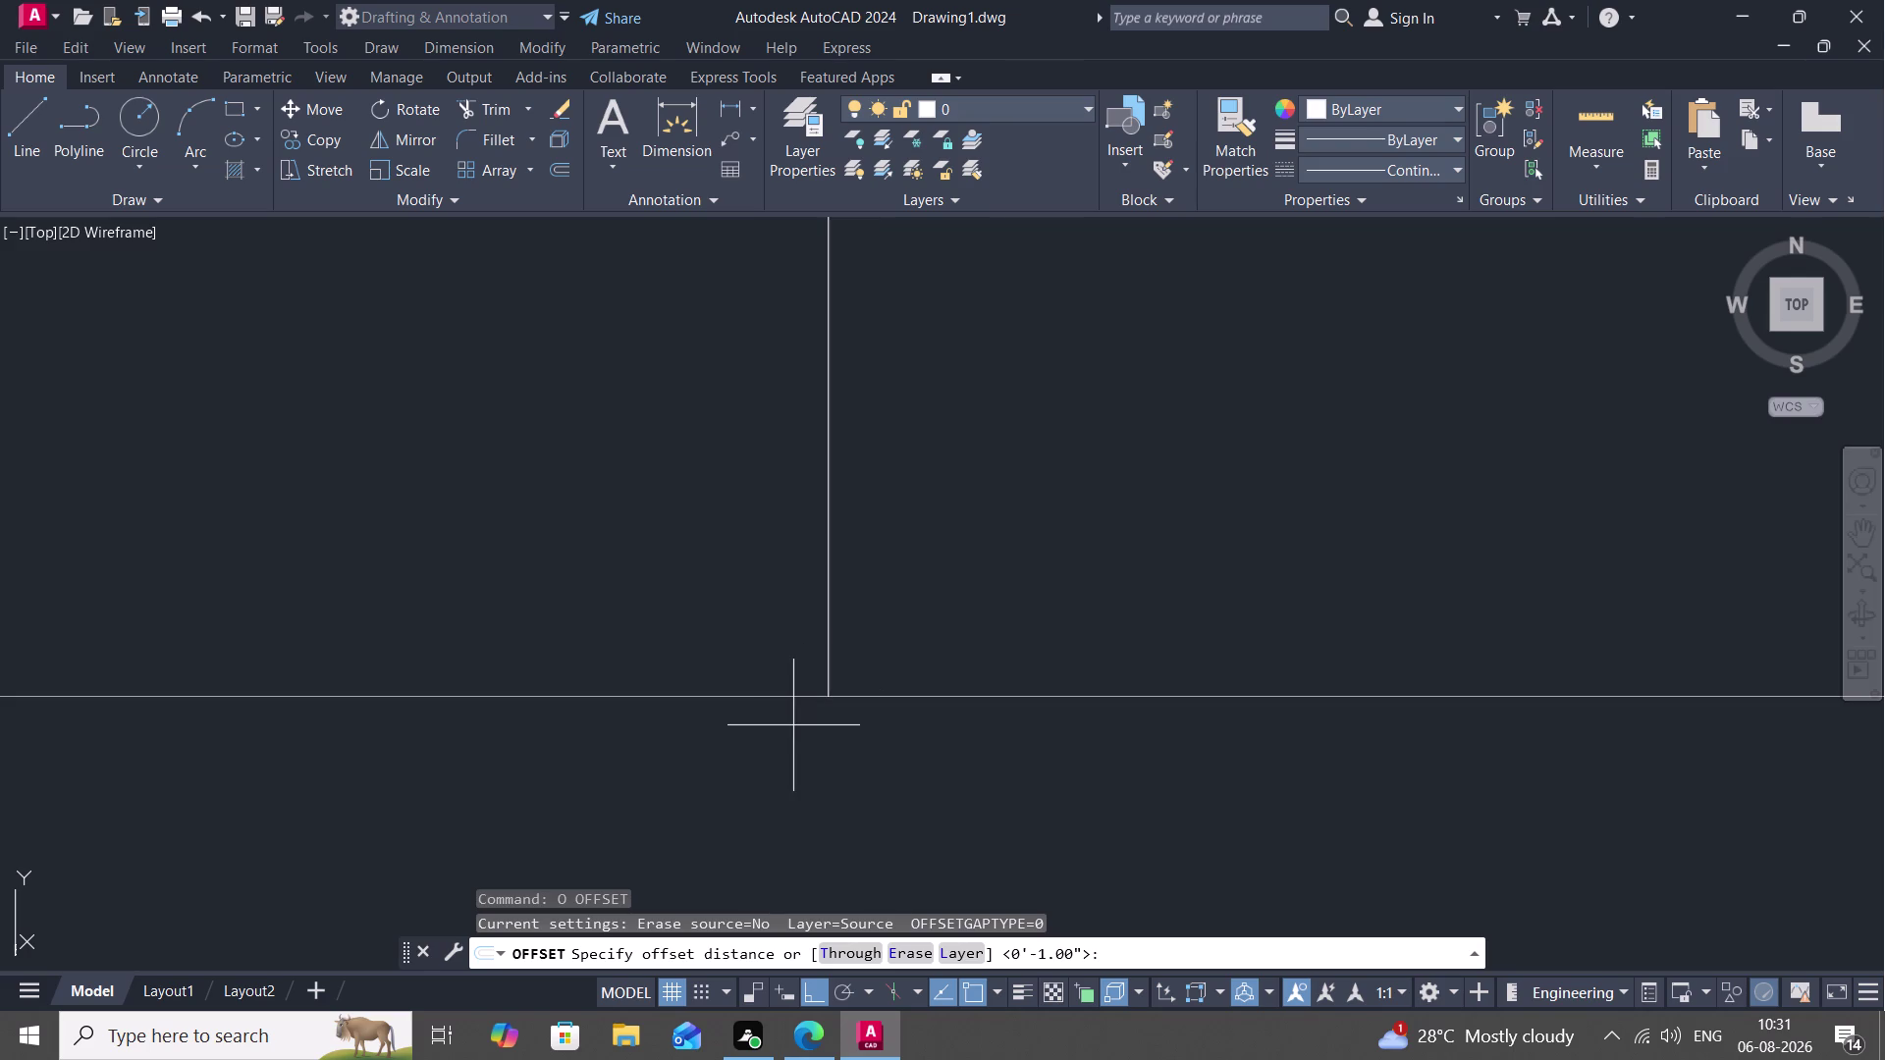
key(Escape)
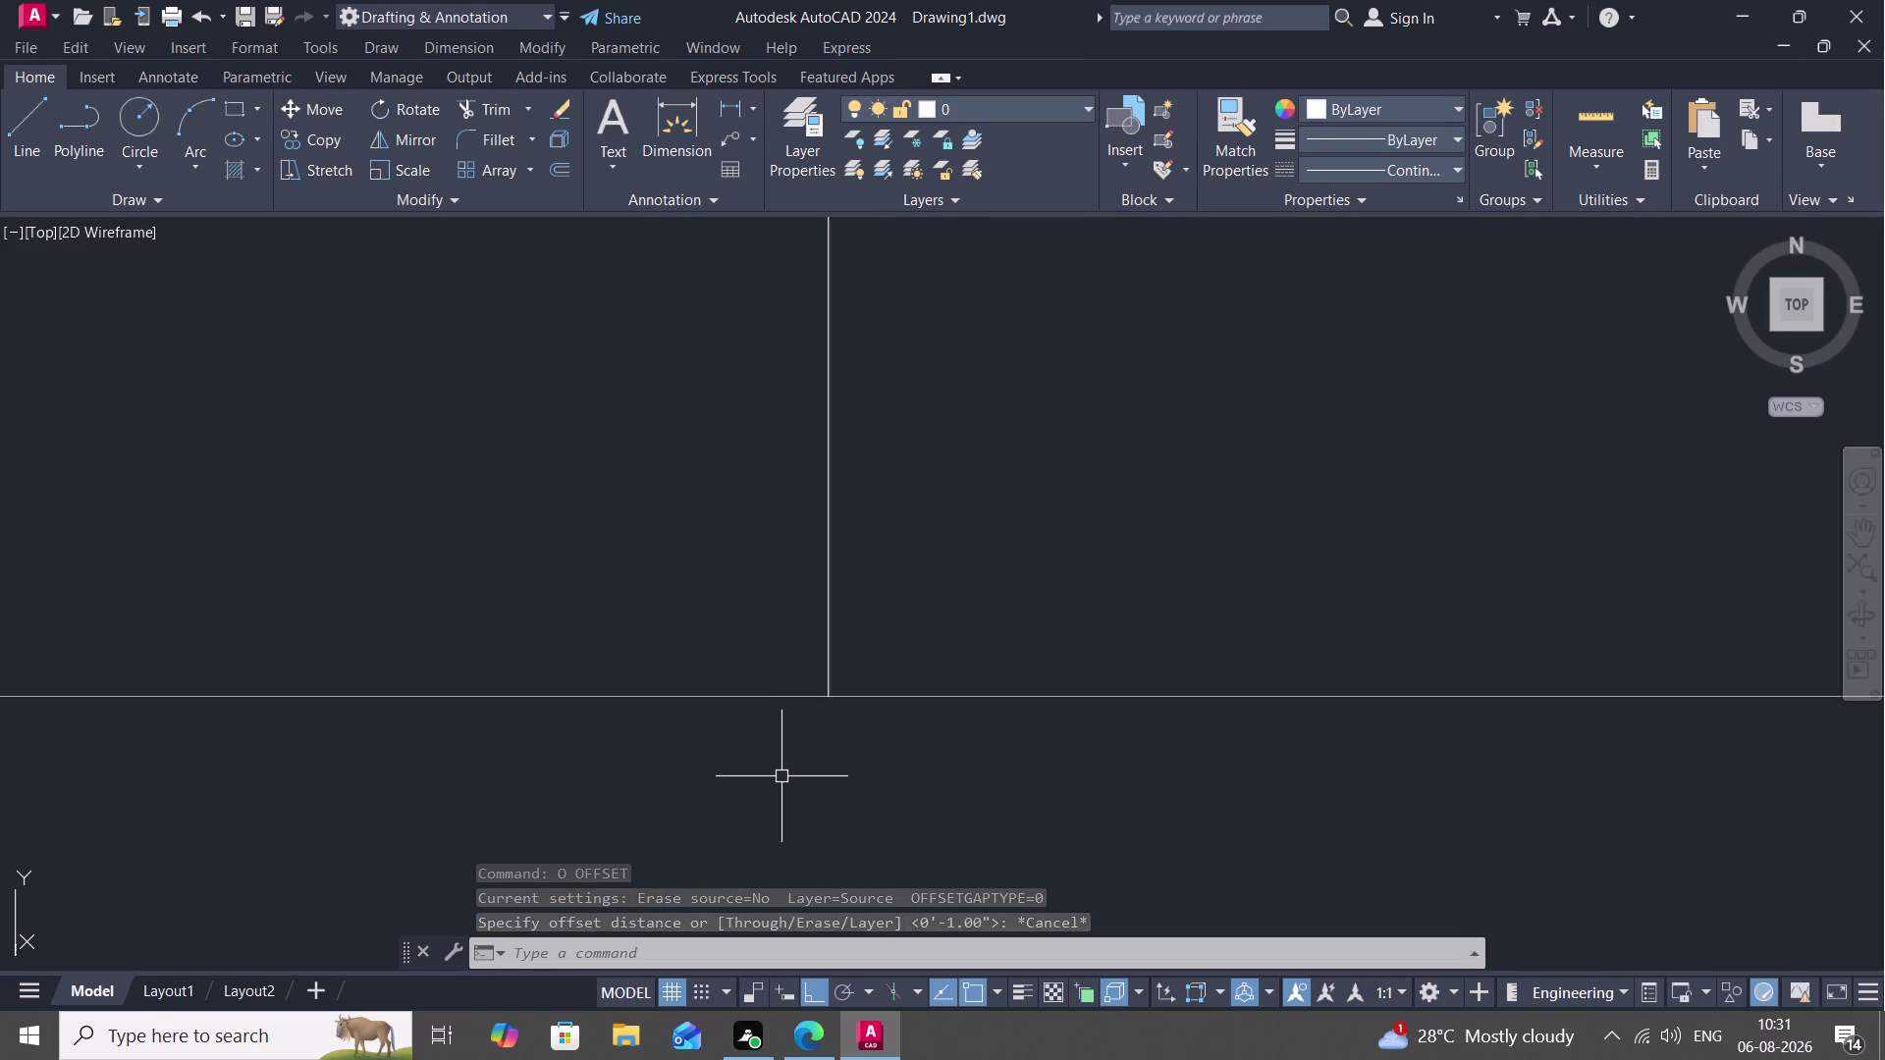
key(e)
text(X)
key(space)
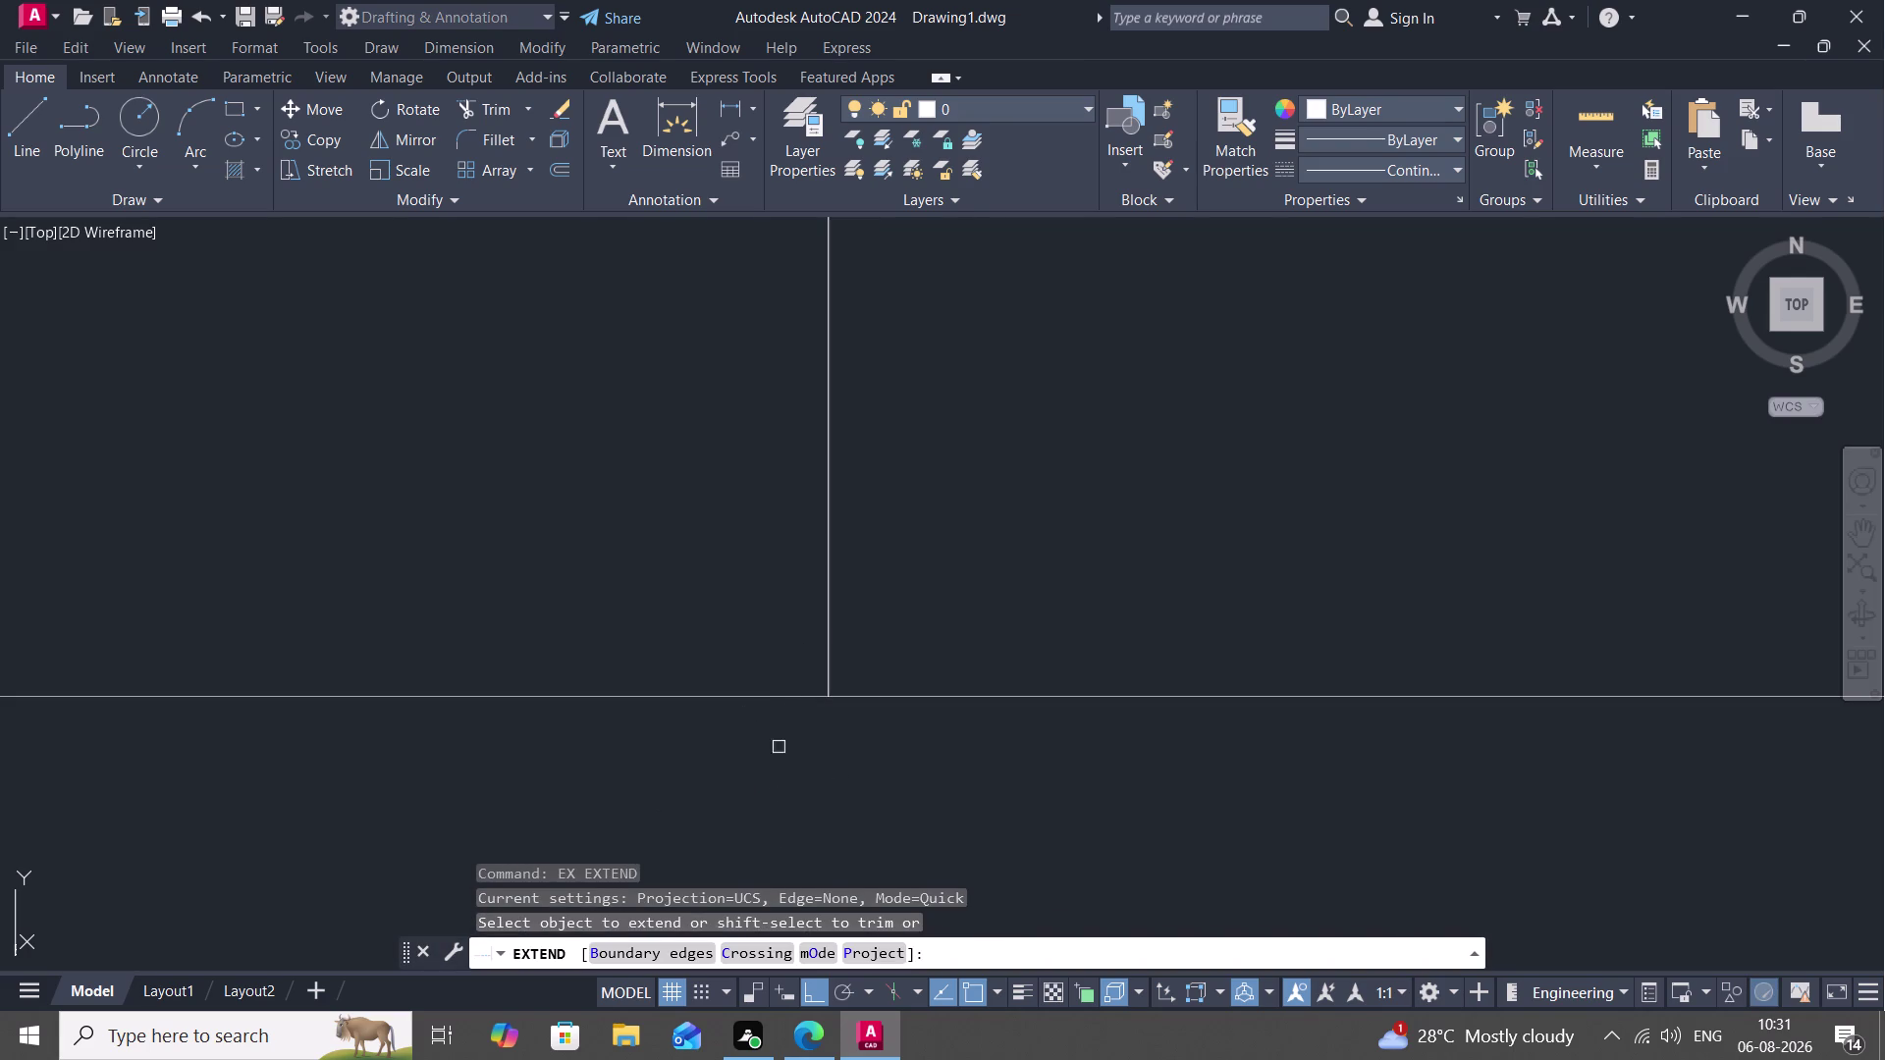
key(Escape)
Pan and zoom the view back over the line crossing.
scroll(down, 3)
scroll(up, 3)
scroll(down, 3)
middle_drag(776, 774, 771, 766)
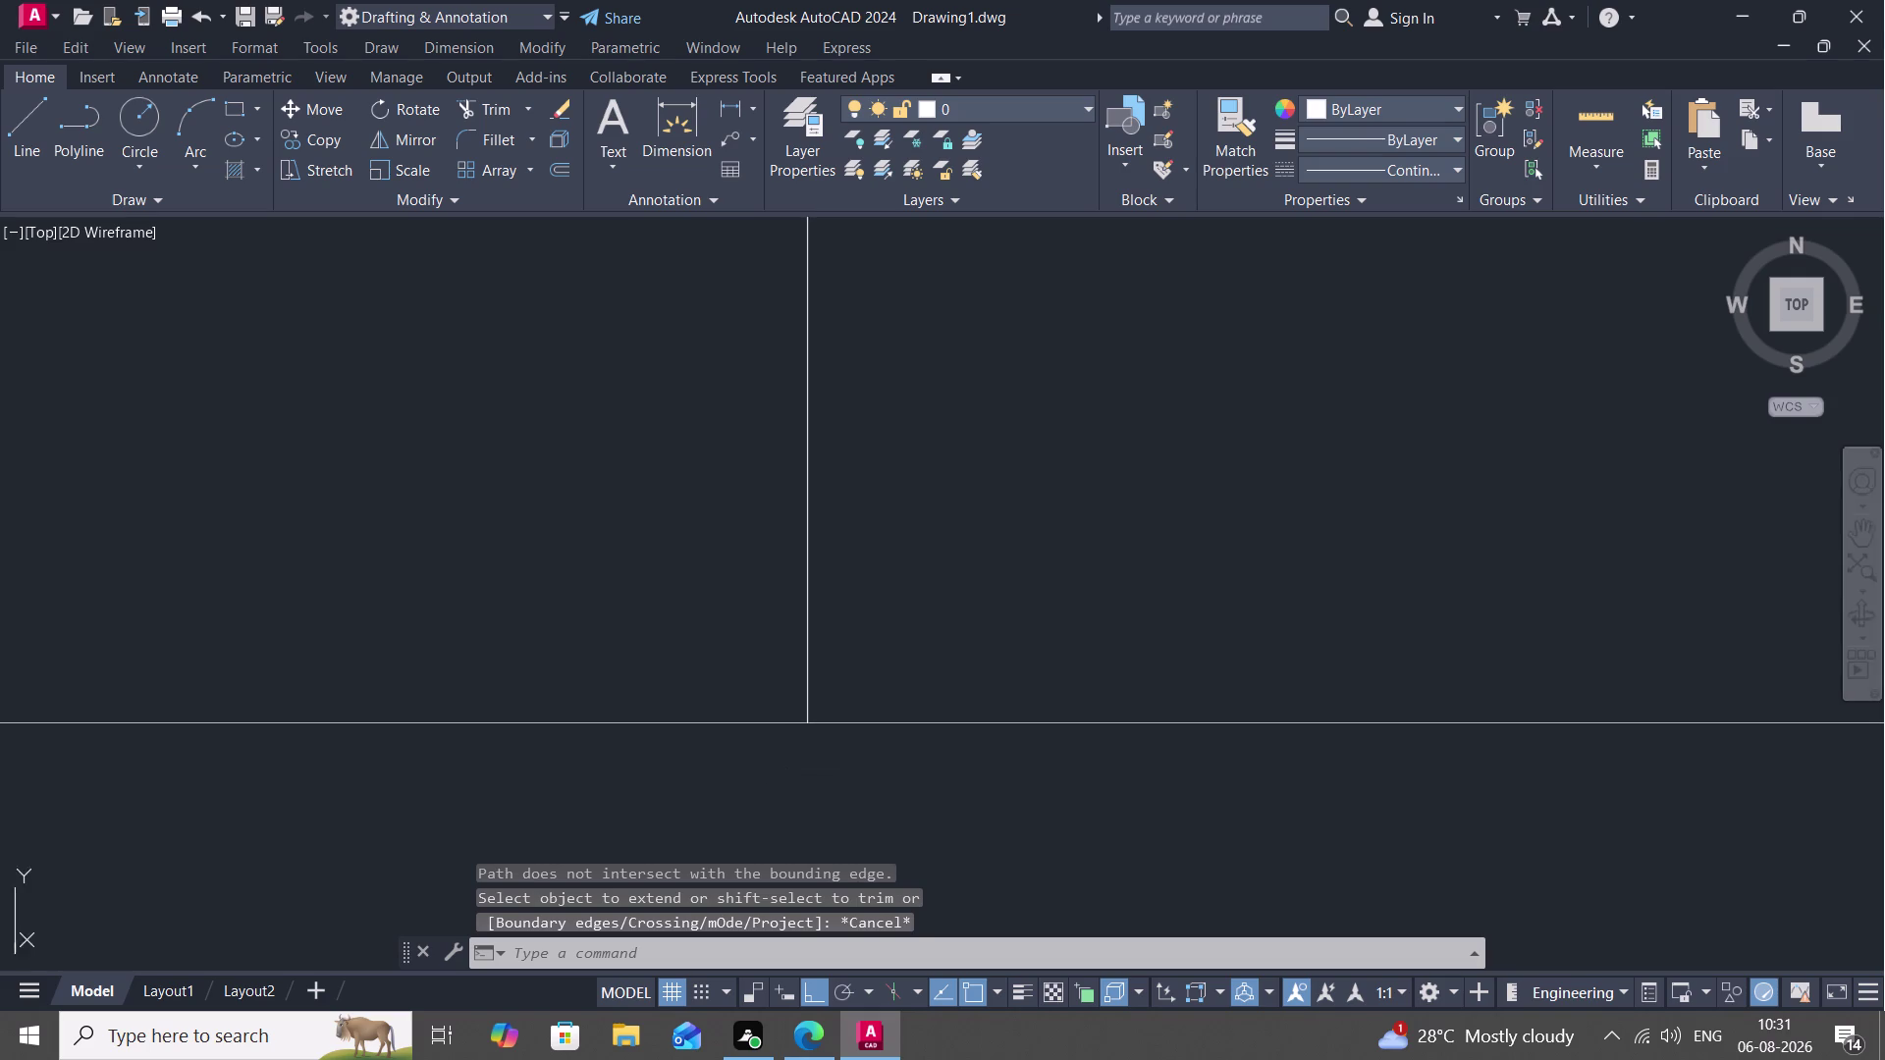
middle_drag(771, 766, 654, 126)
scroll(down, 3)
scroll(down, 3)
scroll(down, 3)
scroll(down, 3)
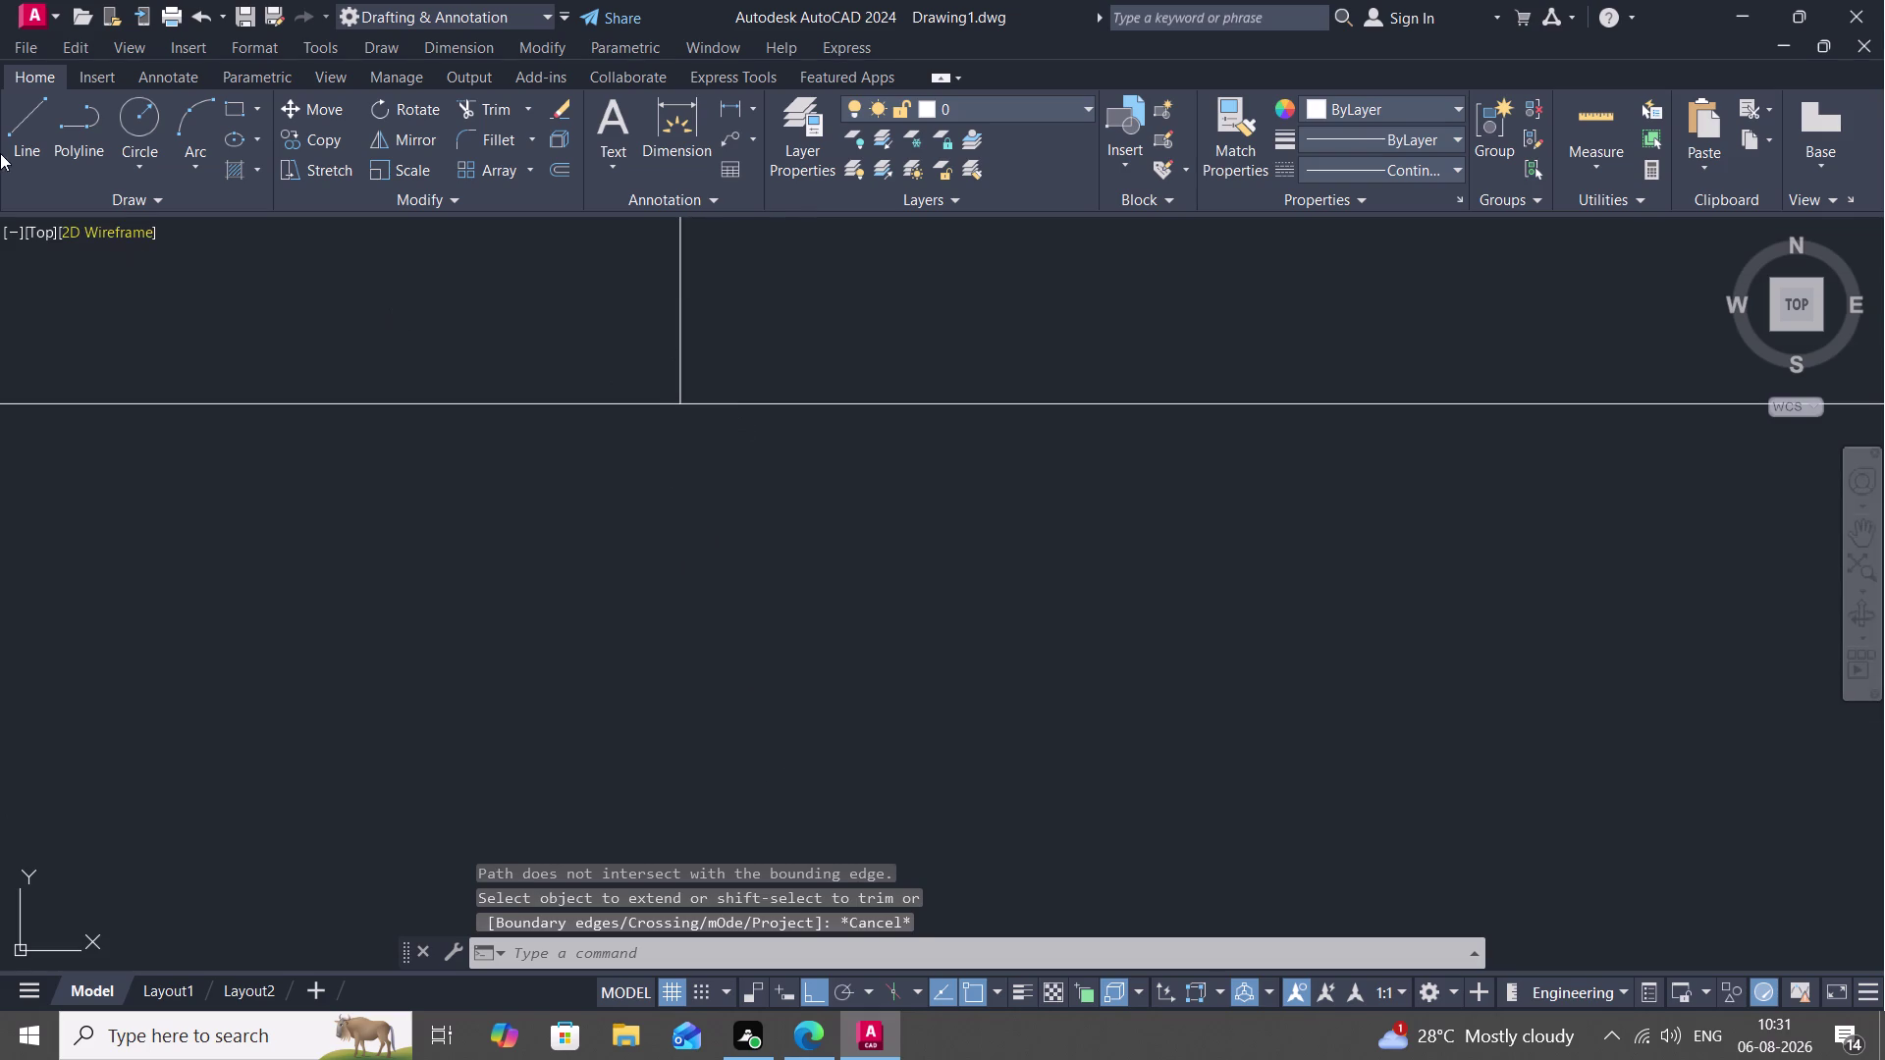
click(29, 101)
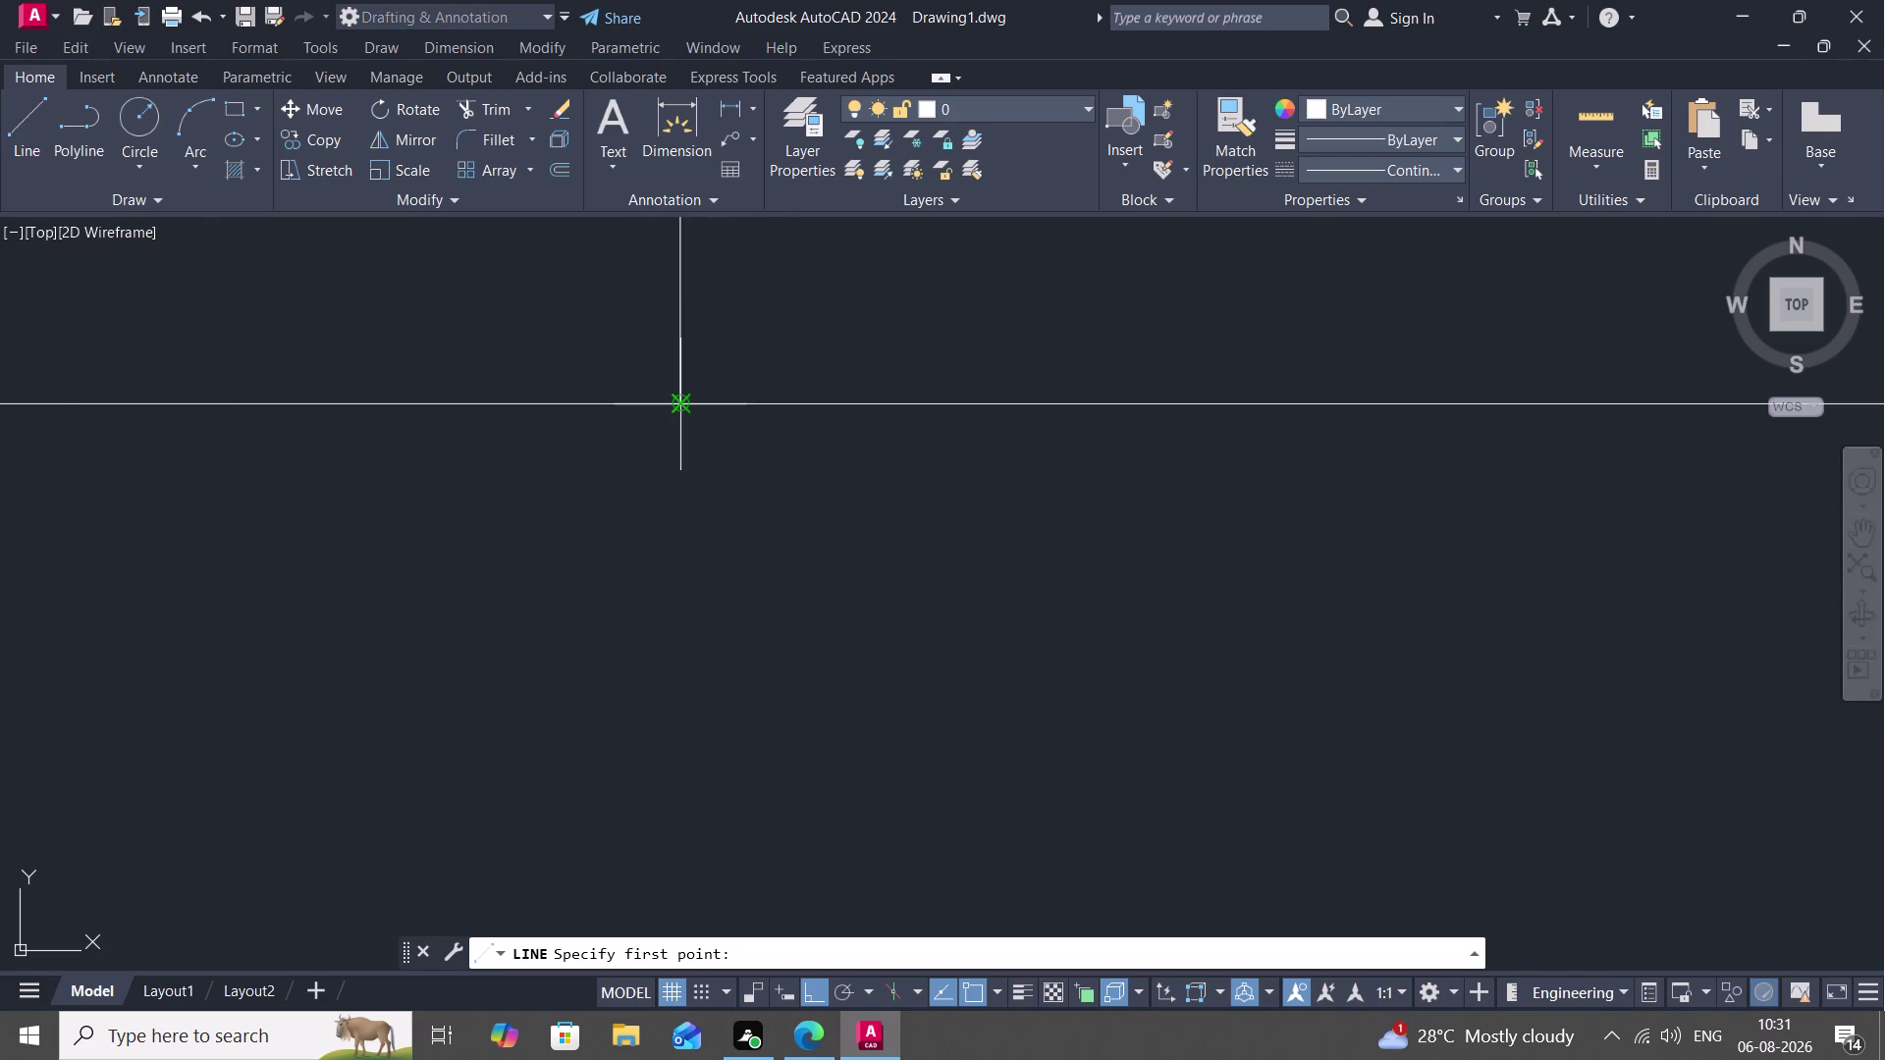
Start a 15-foot line from the crossing point.
click(680, 396)
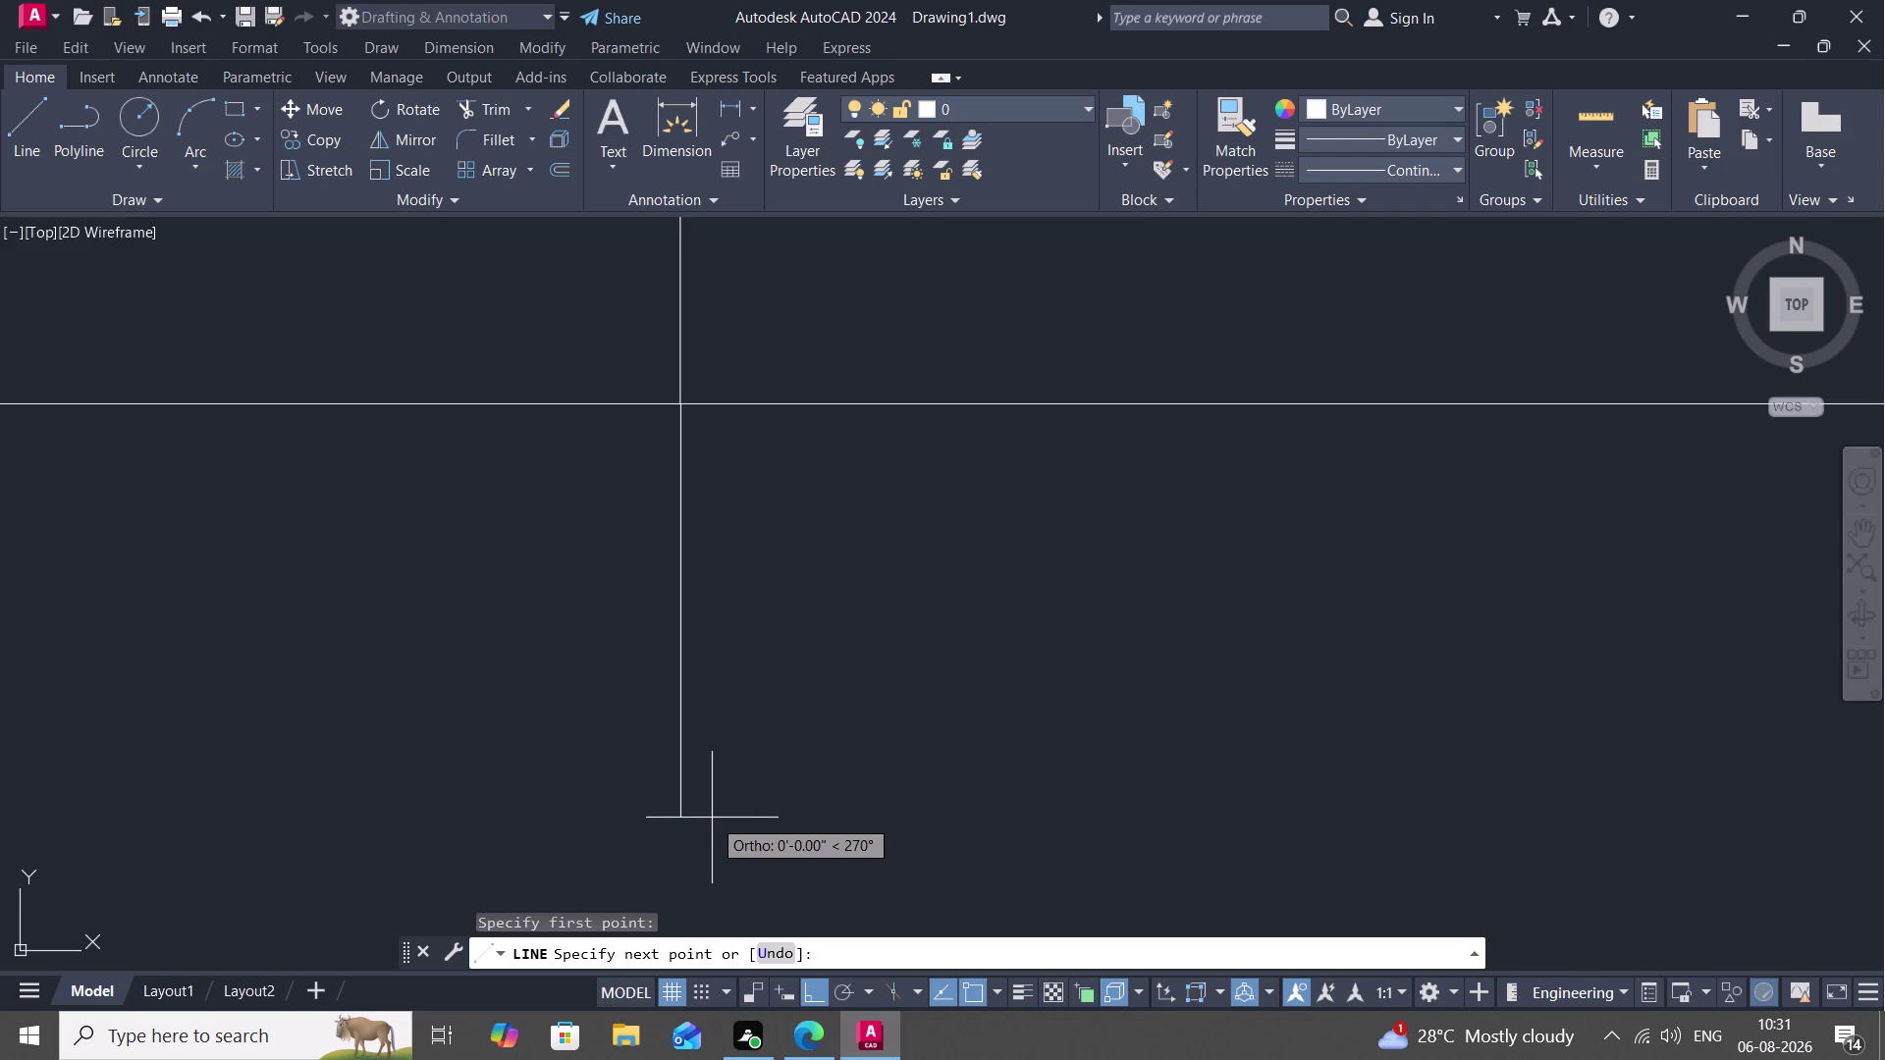
key(1)
key(5)
key(apostrophe)
key(space)
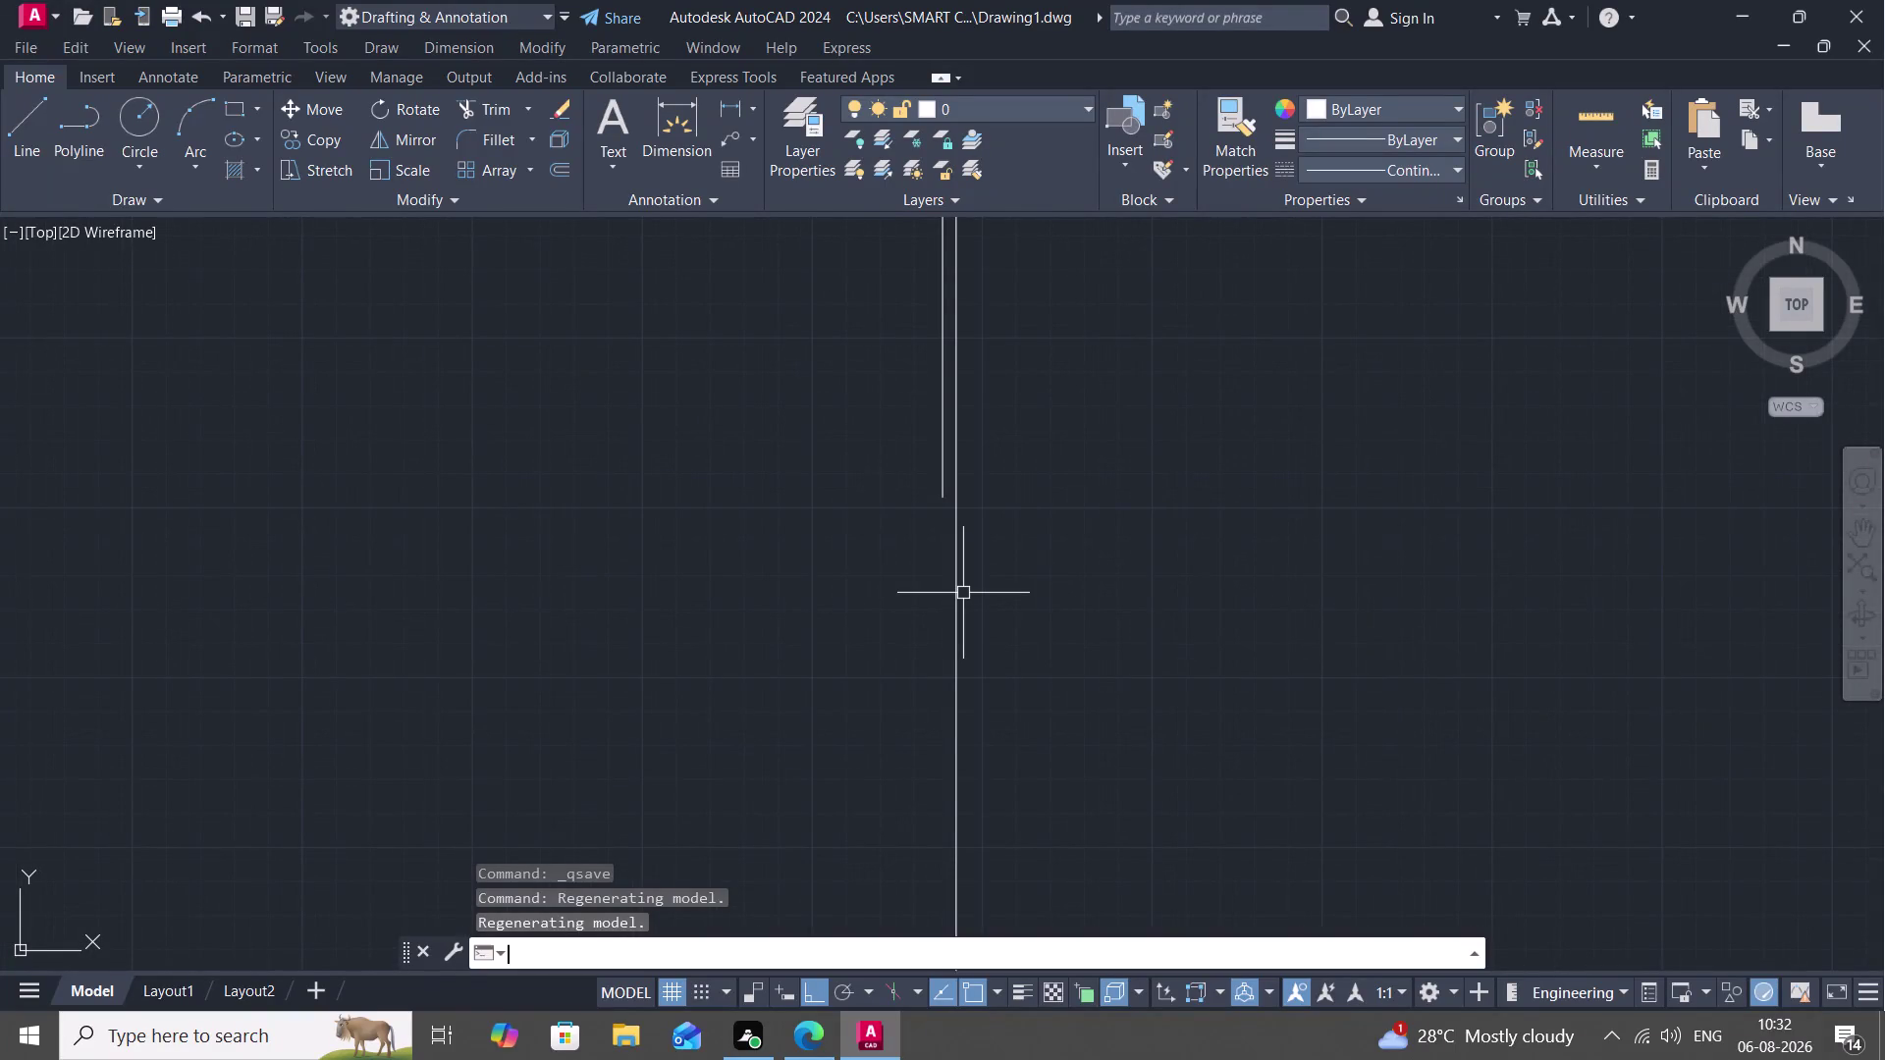
Draw the first construction line running down from the staircase plan.
key(space)
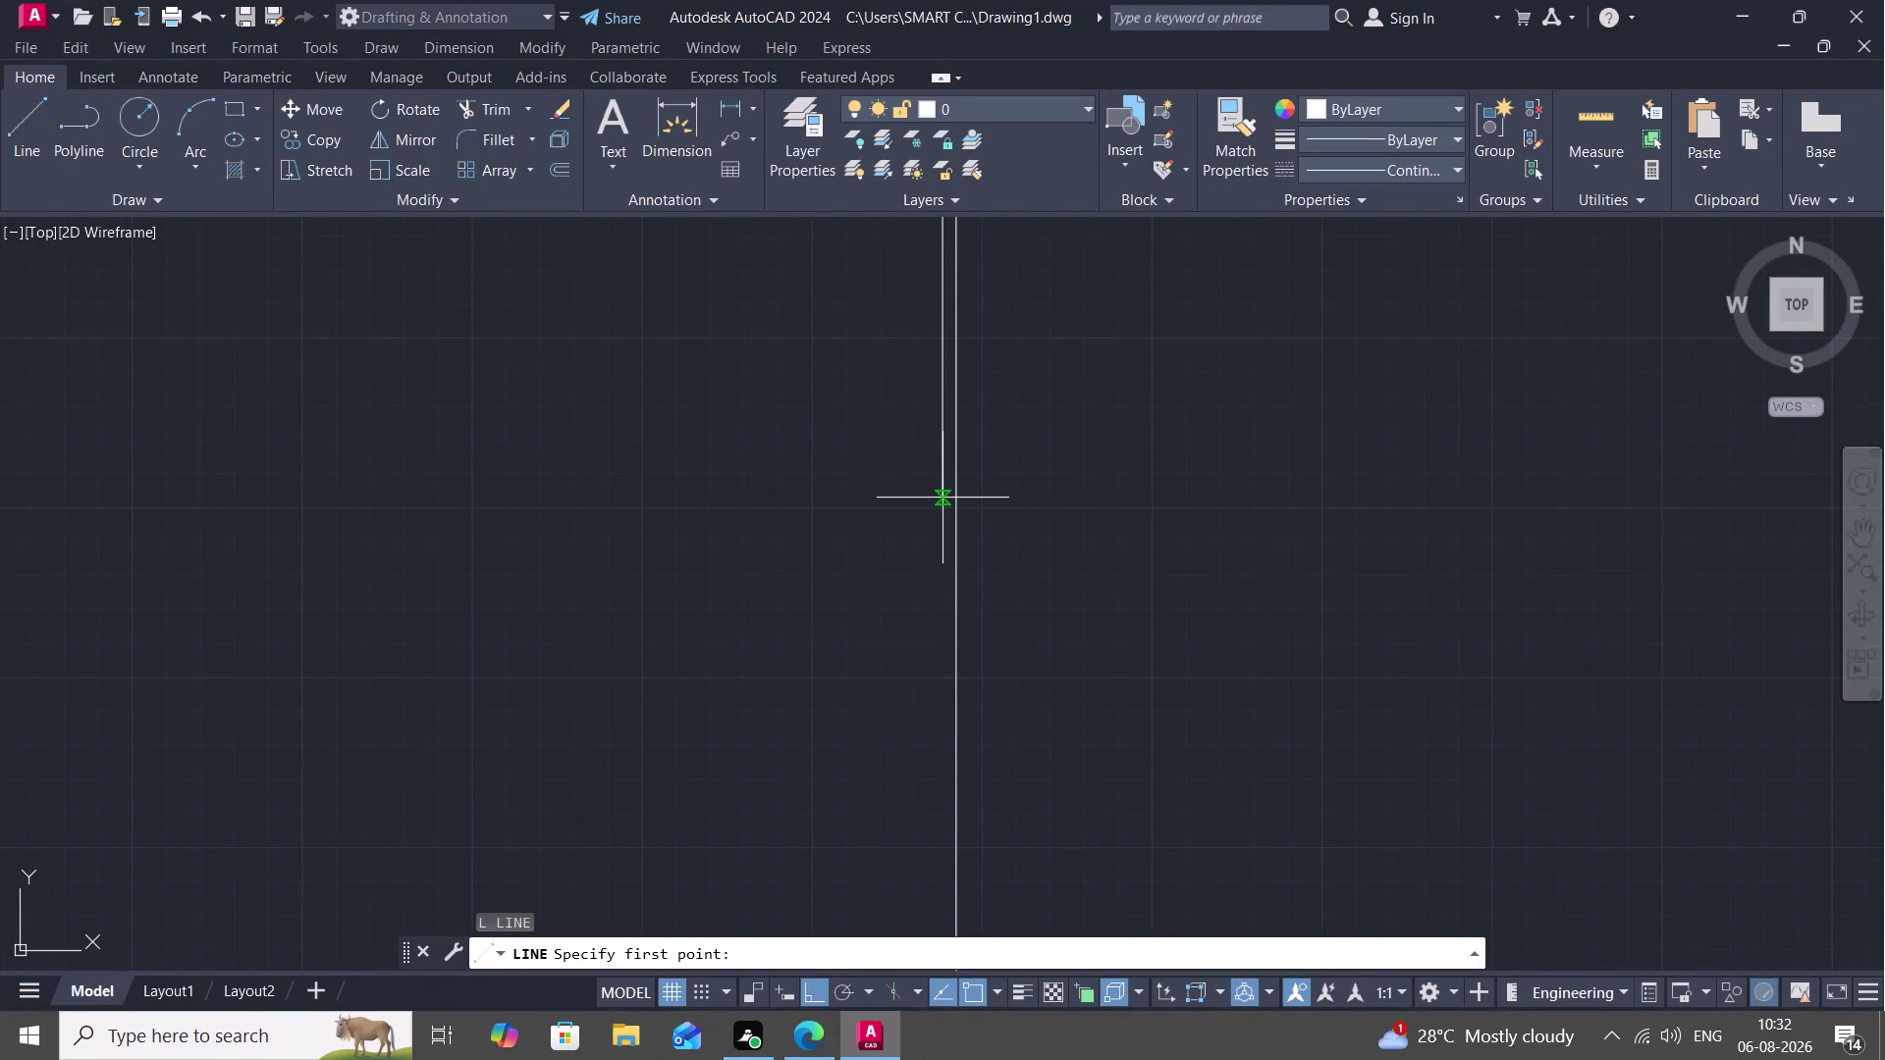
click(947, 501)
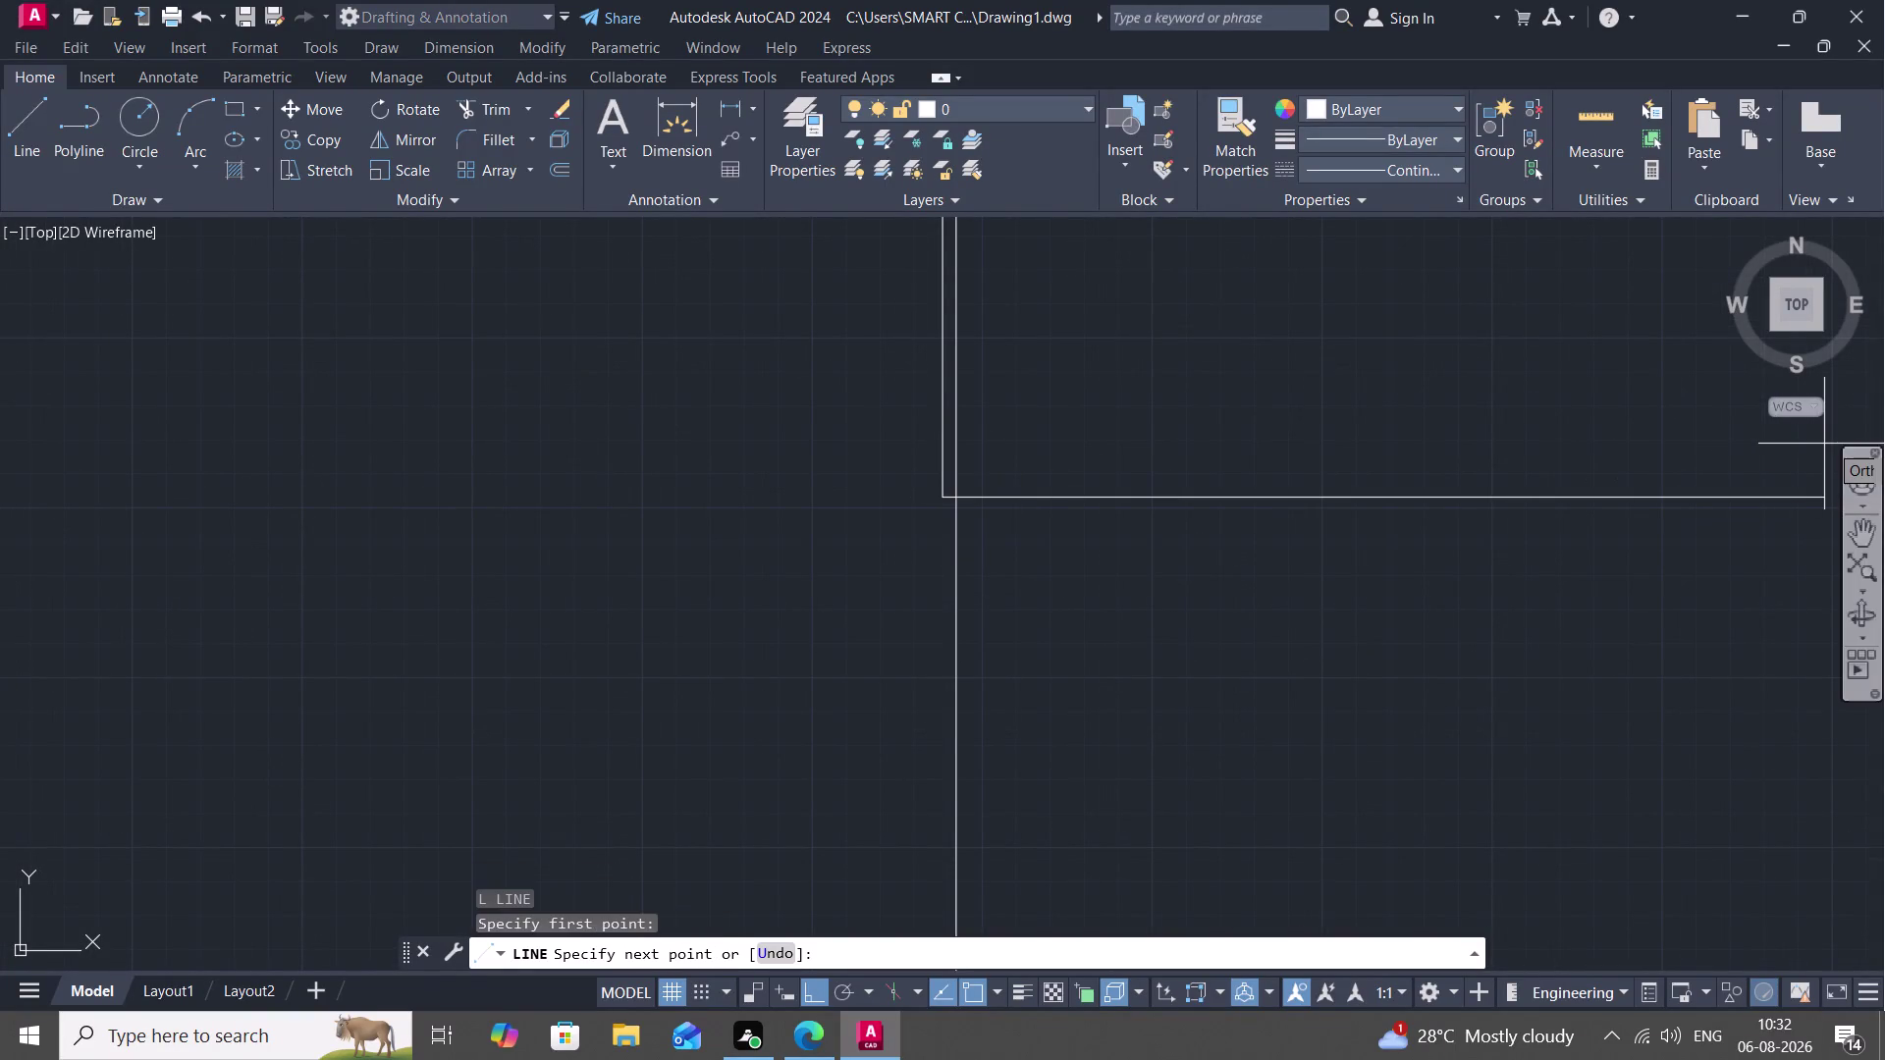
click(1821, 444)
key(Escape)
Draw a horizontal line running right from the lower end of that line.
scroll(down, 3)
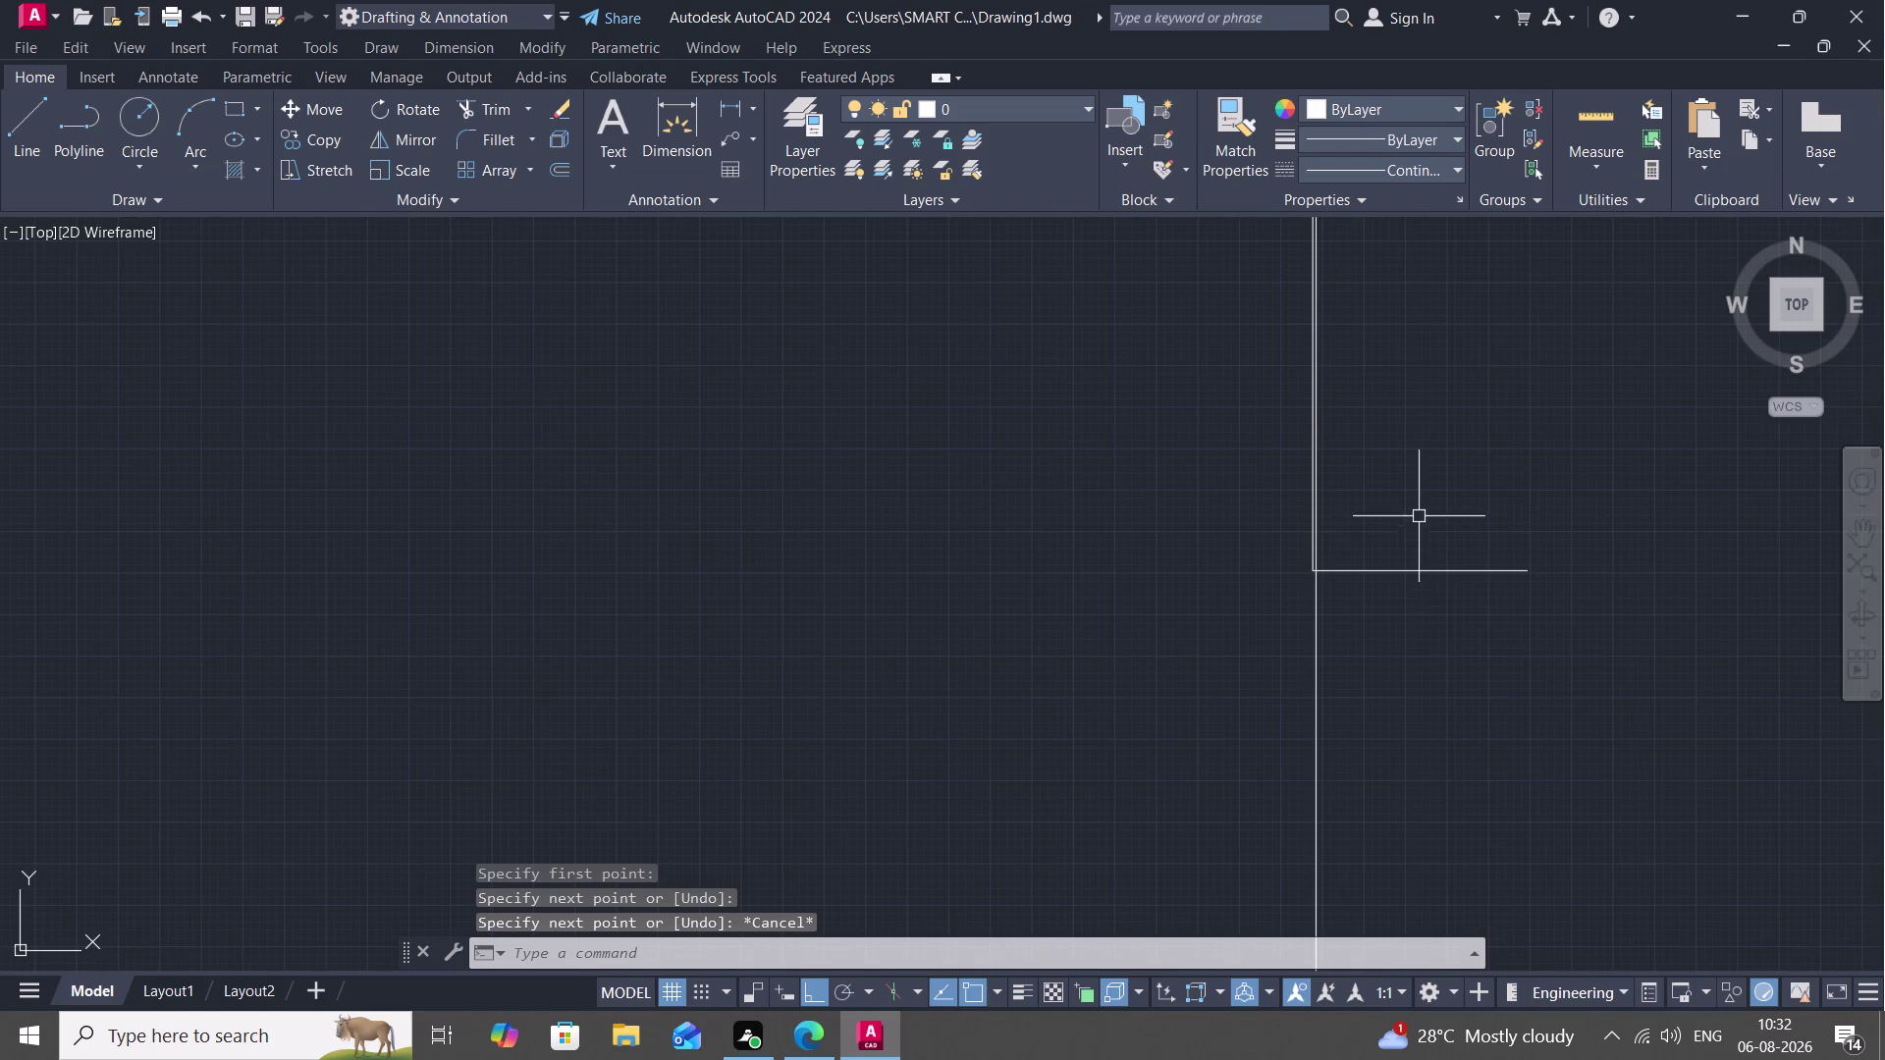
scroll(down, 3)
middle_drag(1419, 511, 1126, 765)
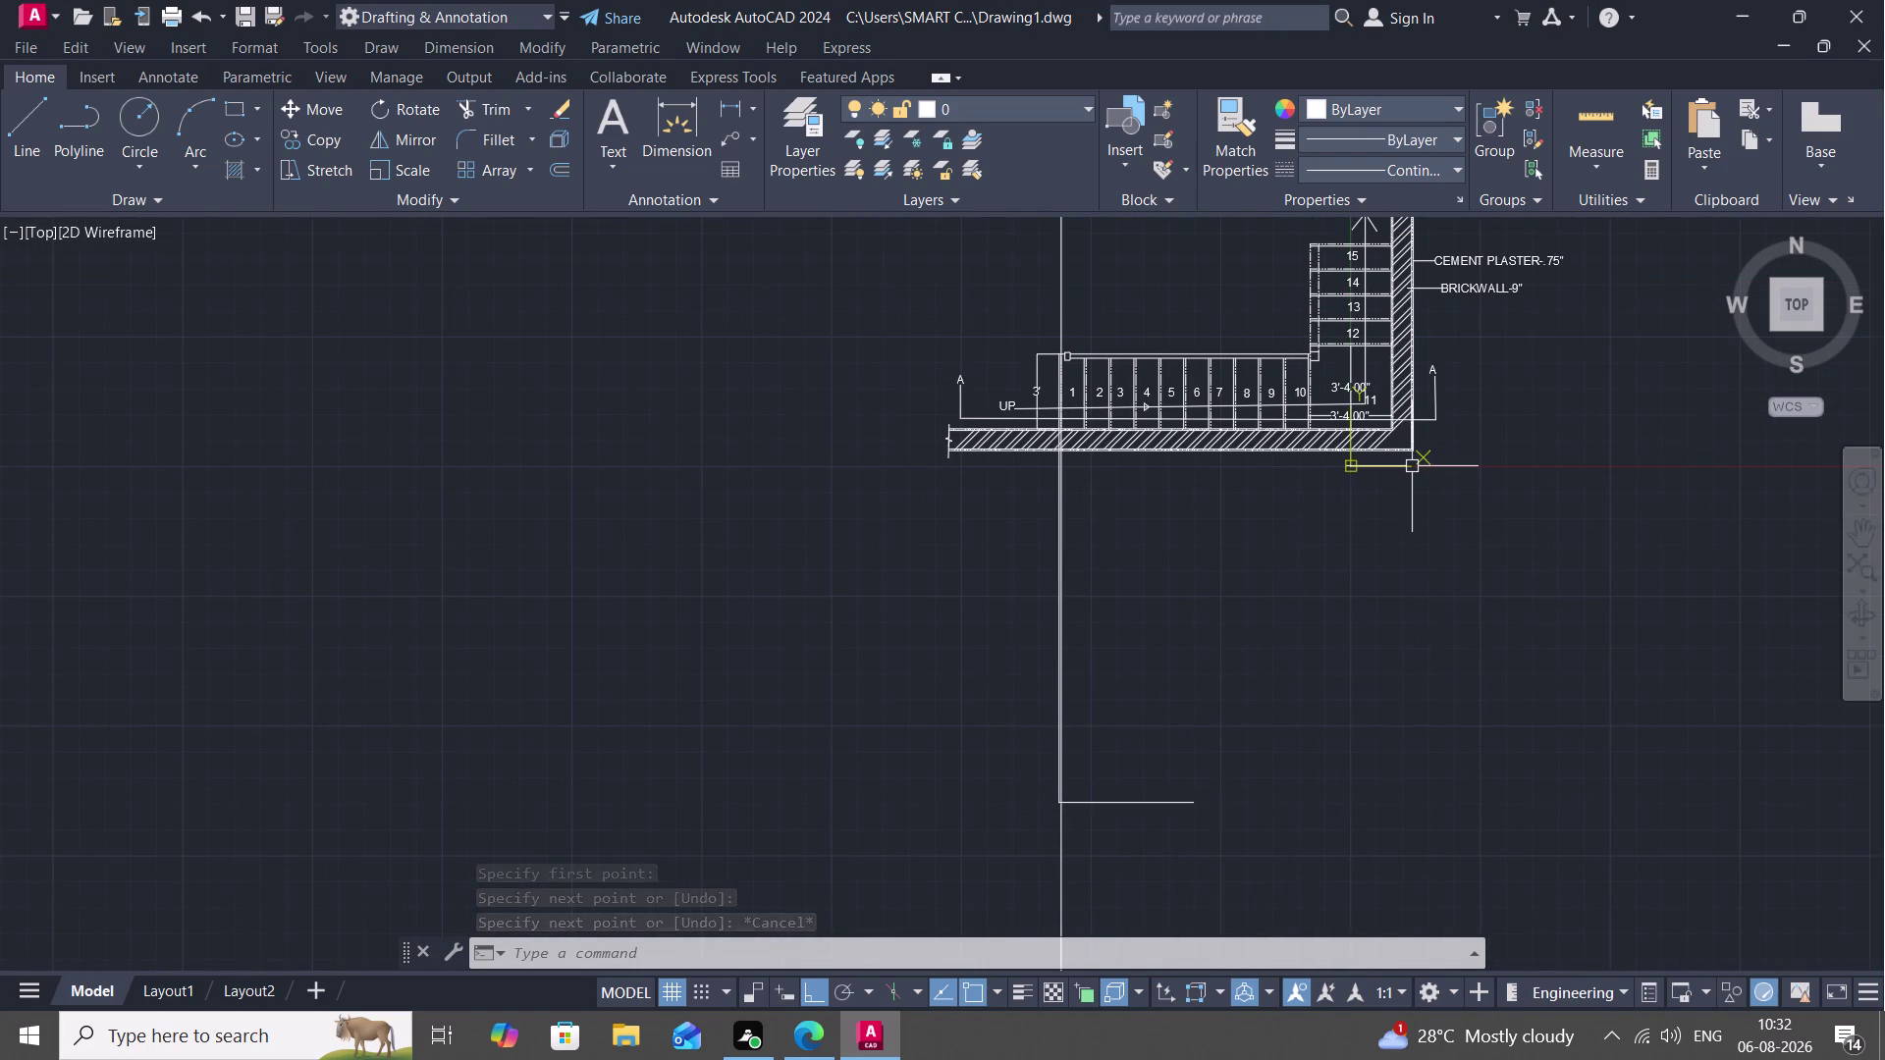
scroll(up, 3)
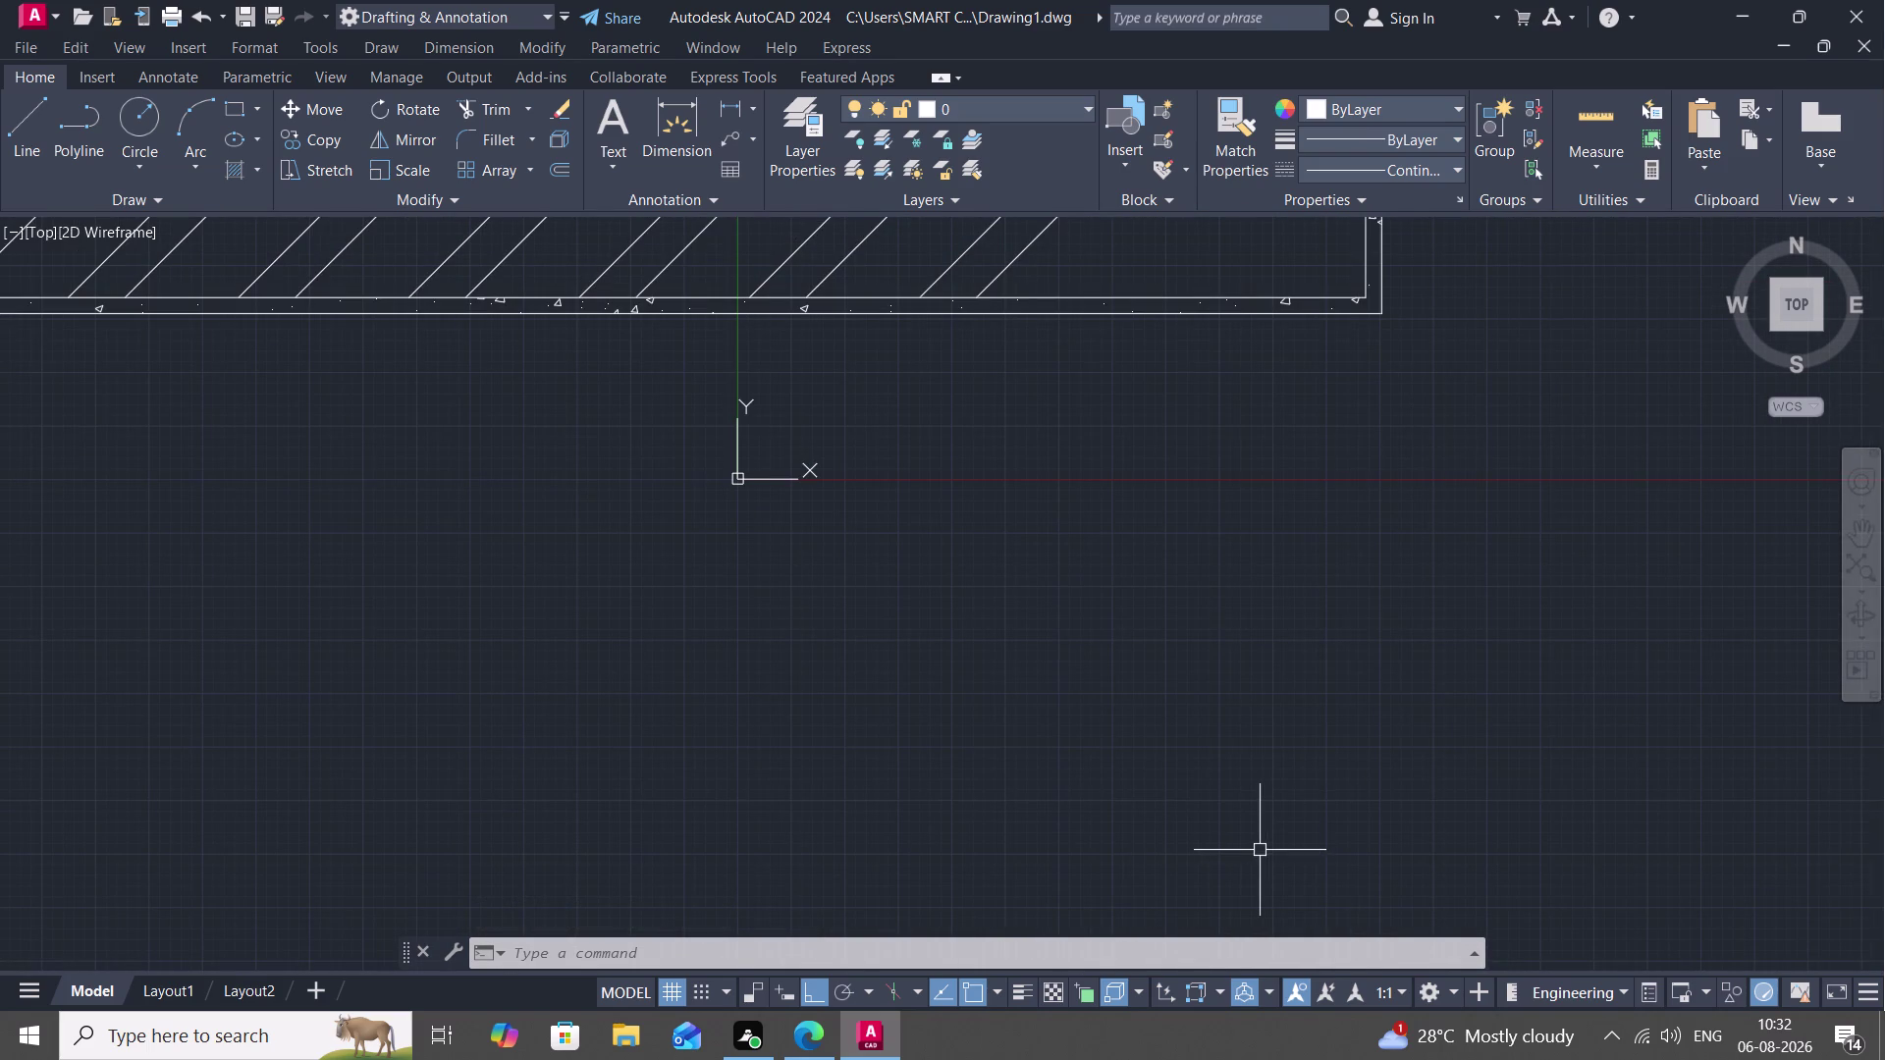
scroll(down, 3)
scroll(down, 3)
middle_drag(869, 893, 823, 743)
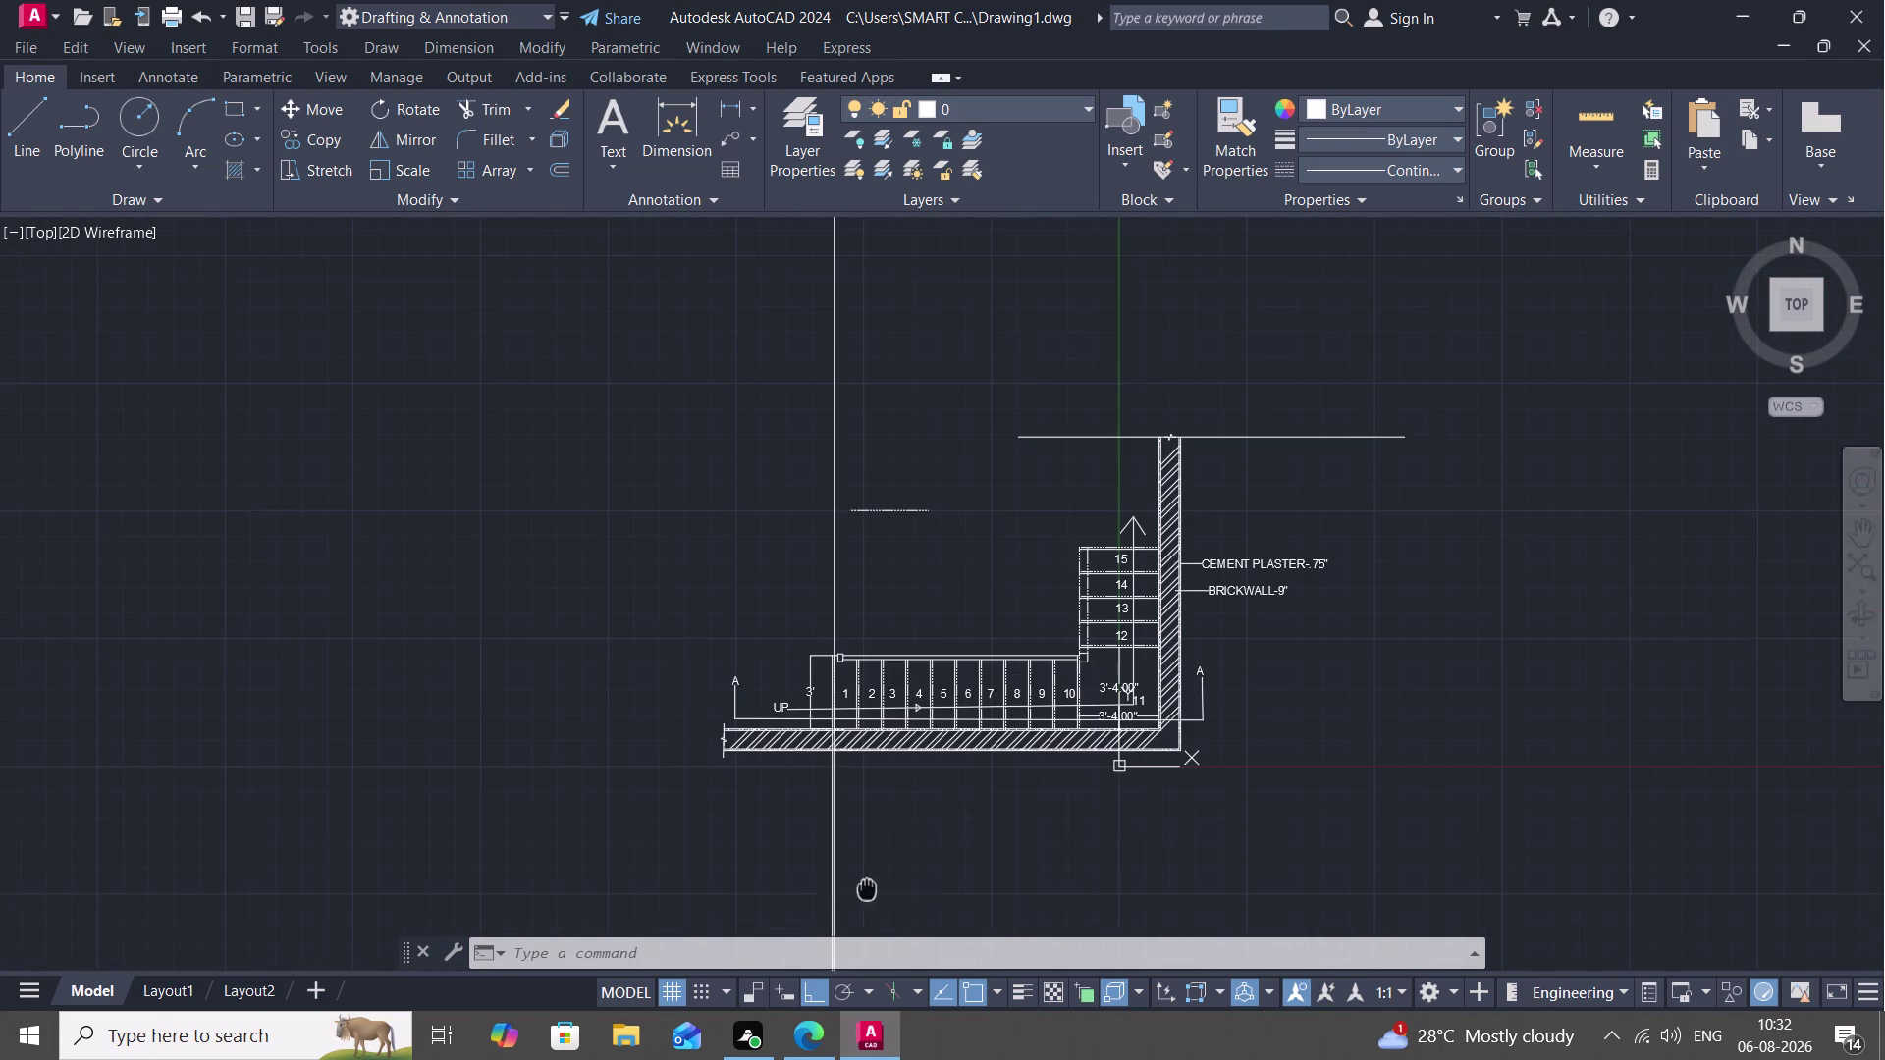
middle_drag(822, 743, 668, 335)
key(l)
key(space)
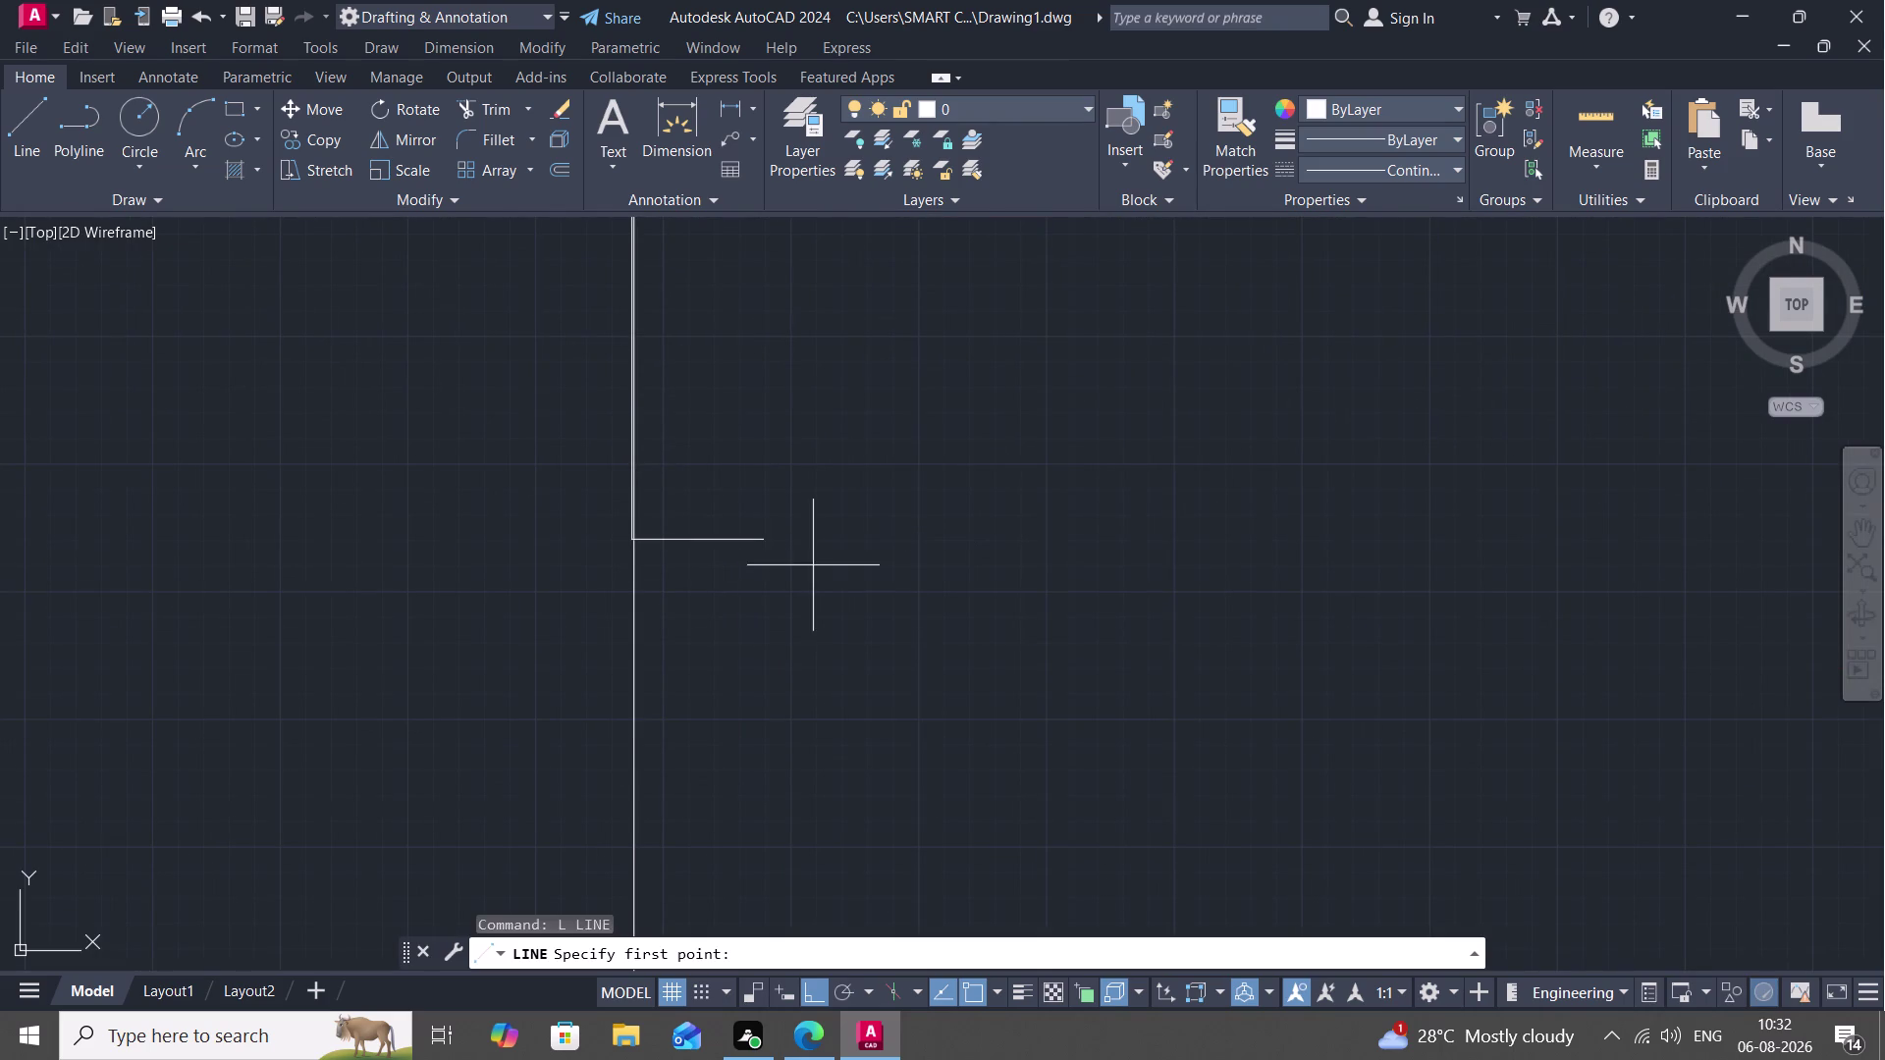
click(762, 542)
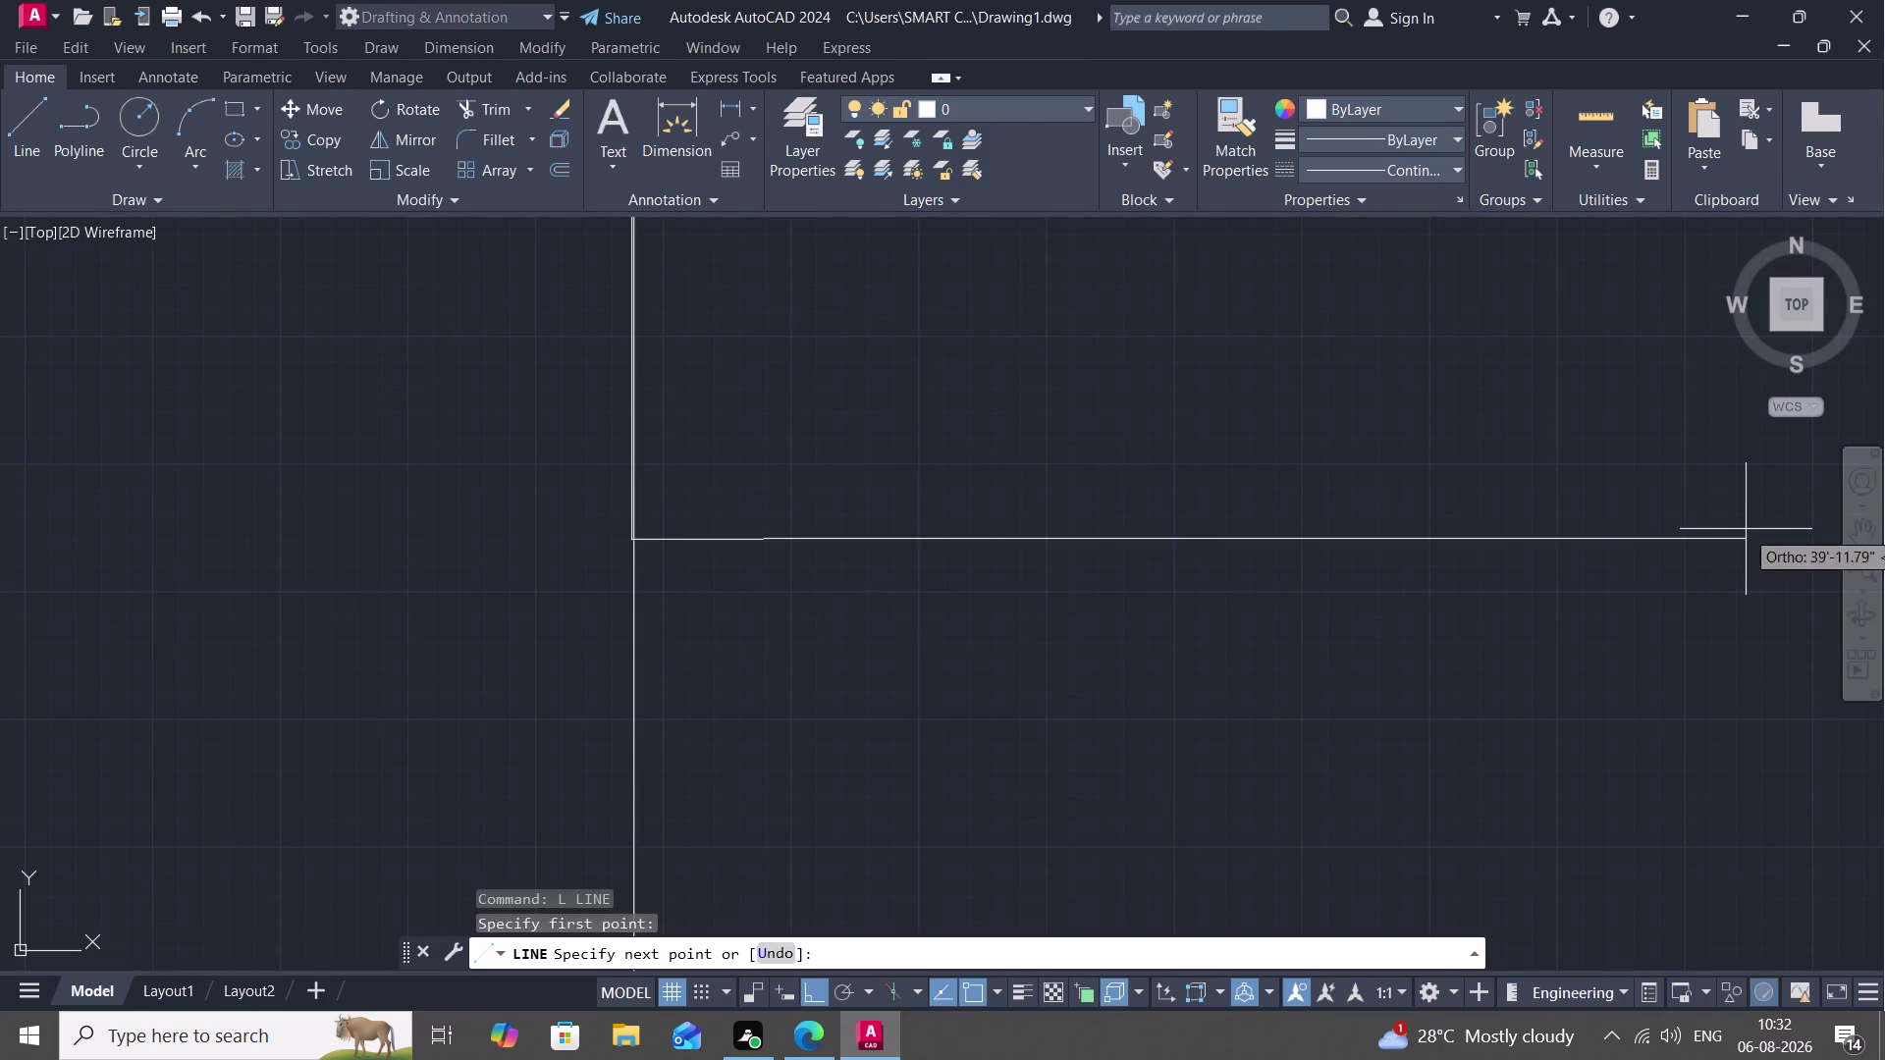
scroll(down, 3)
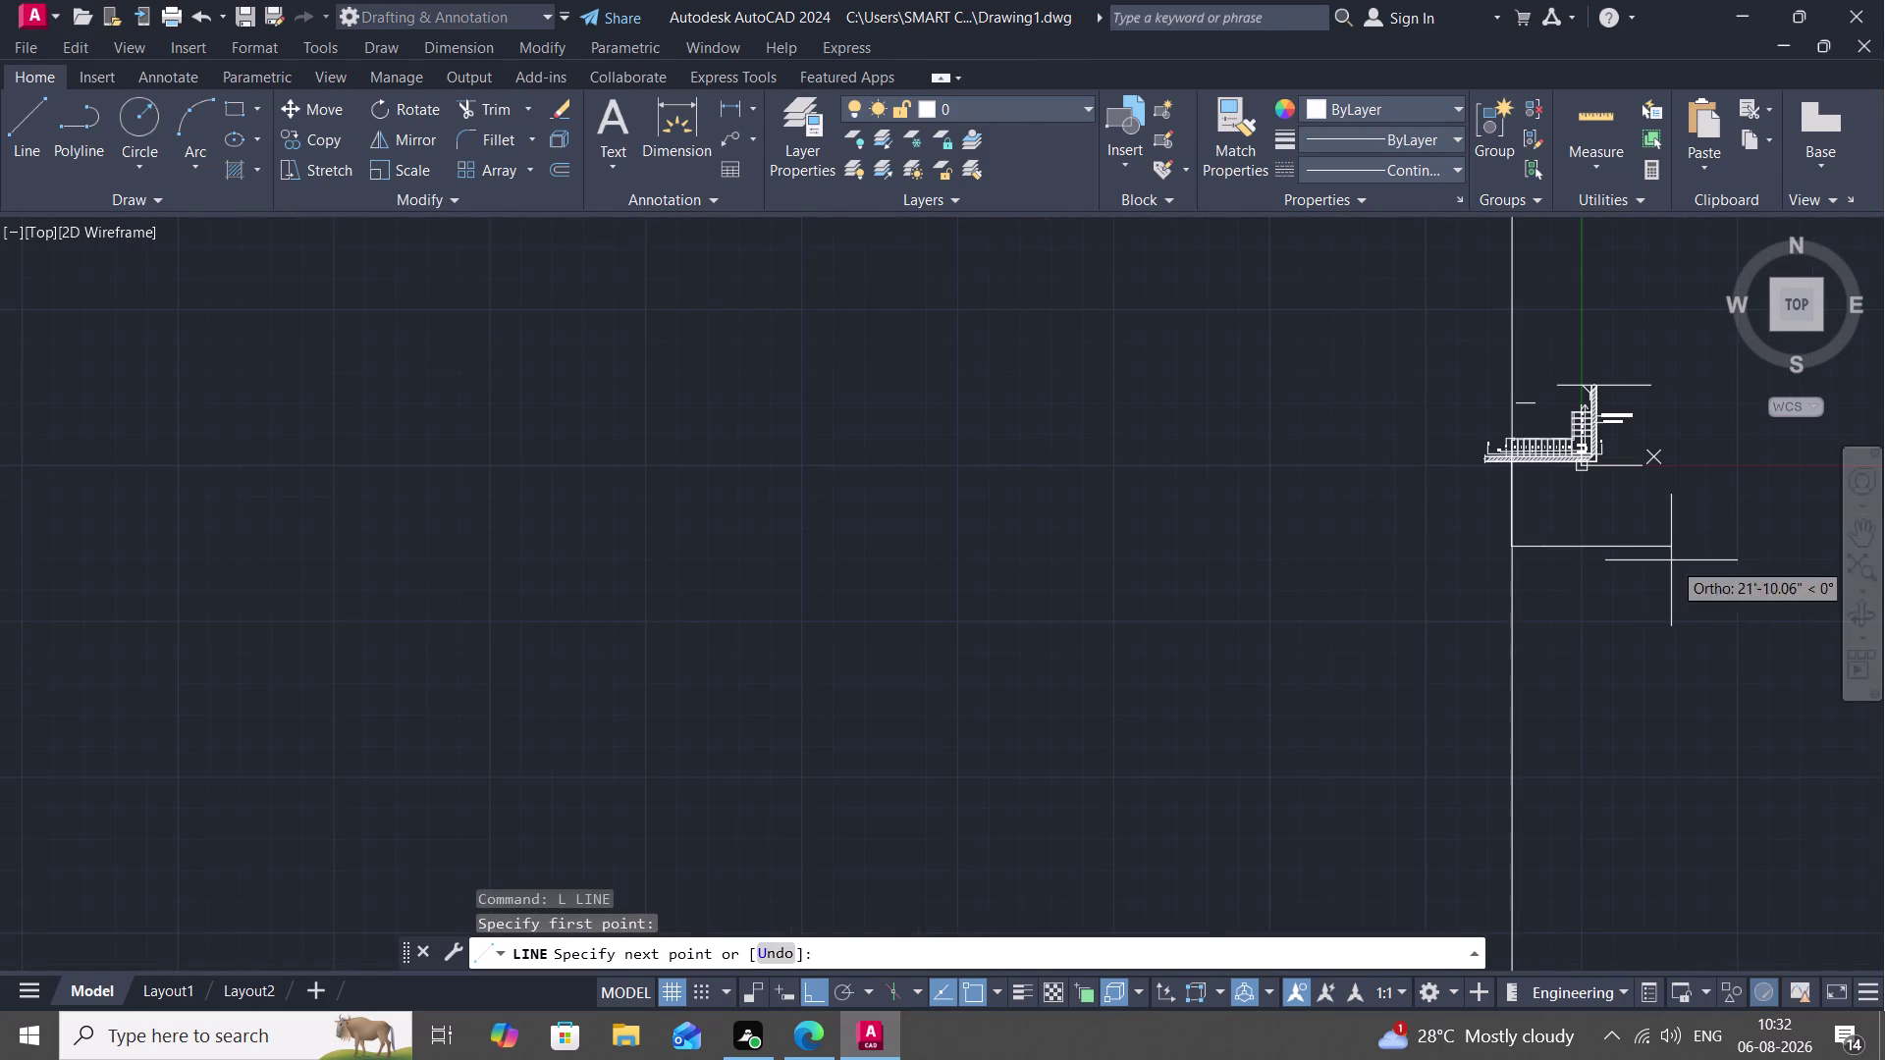
click(1637, 562)
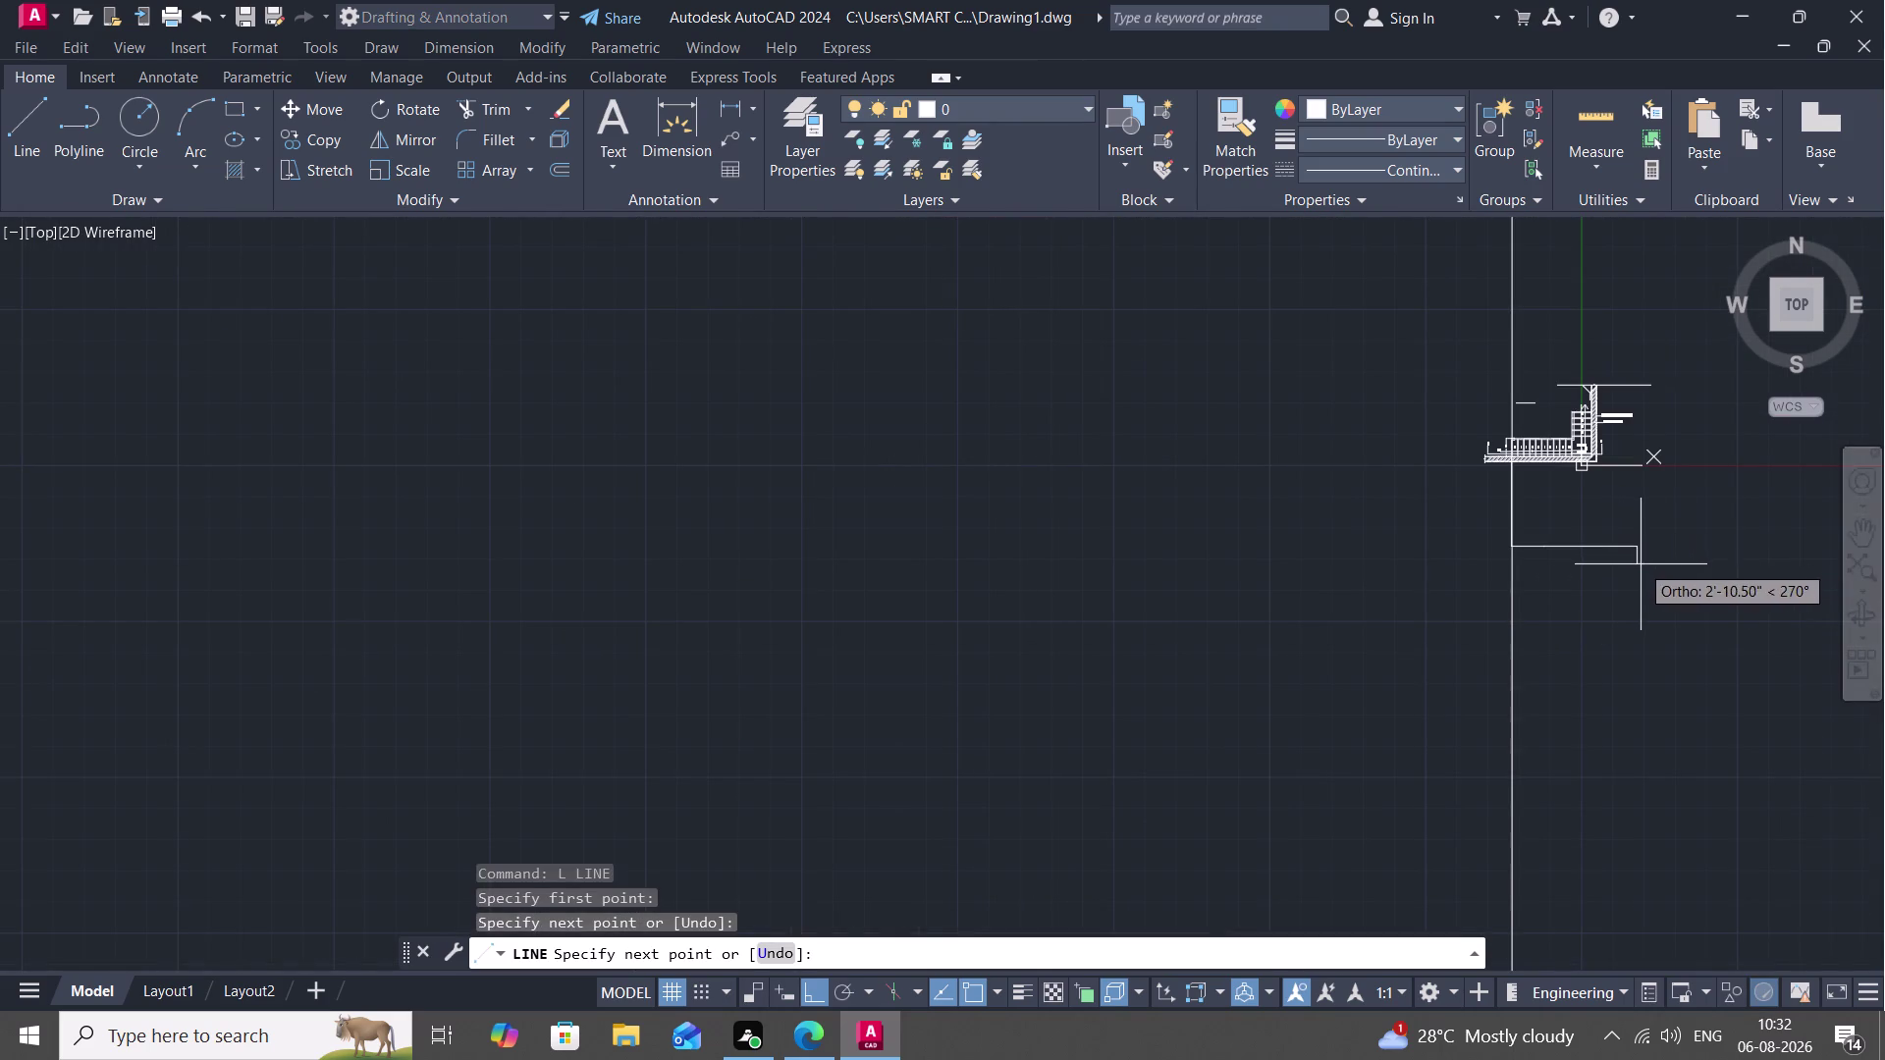
key(Escape)
middle_drag(1580, 518, 1257, 723)
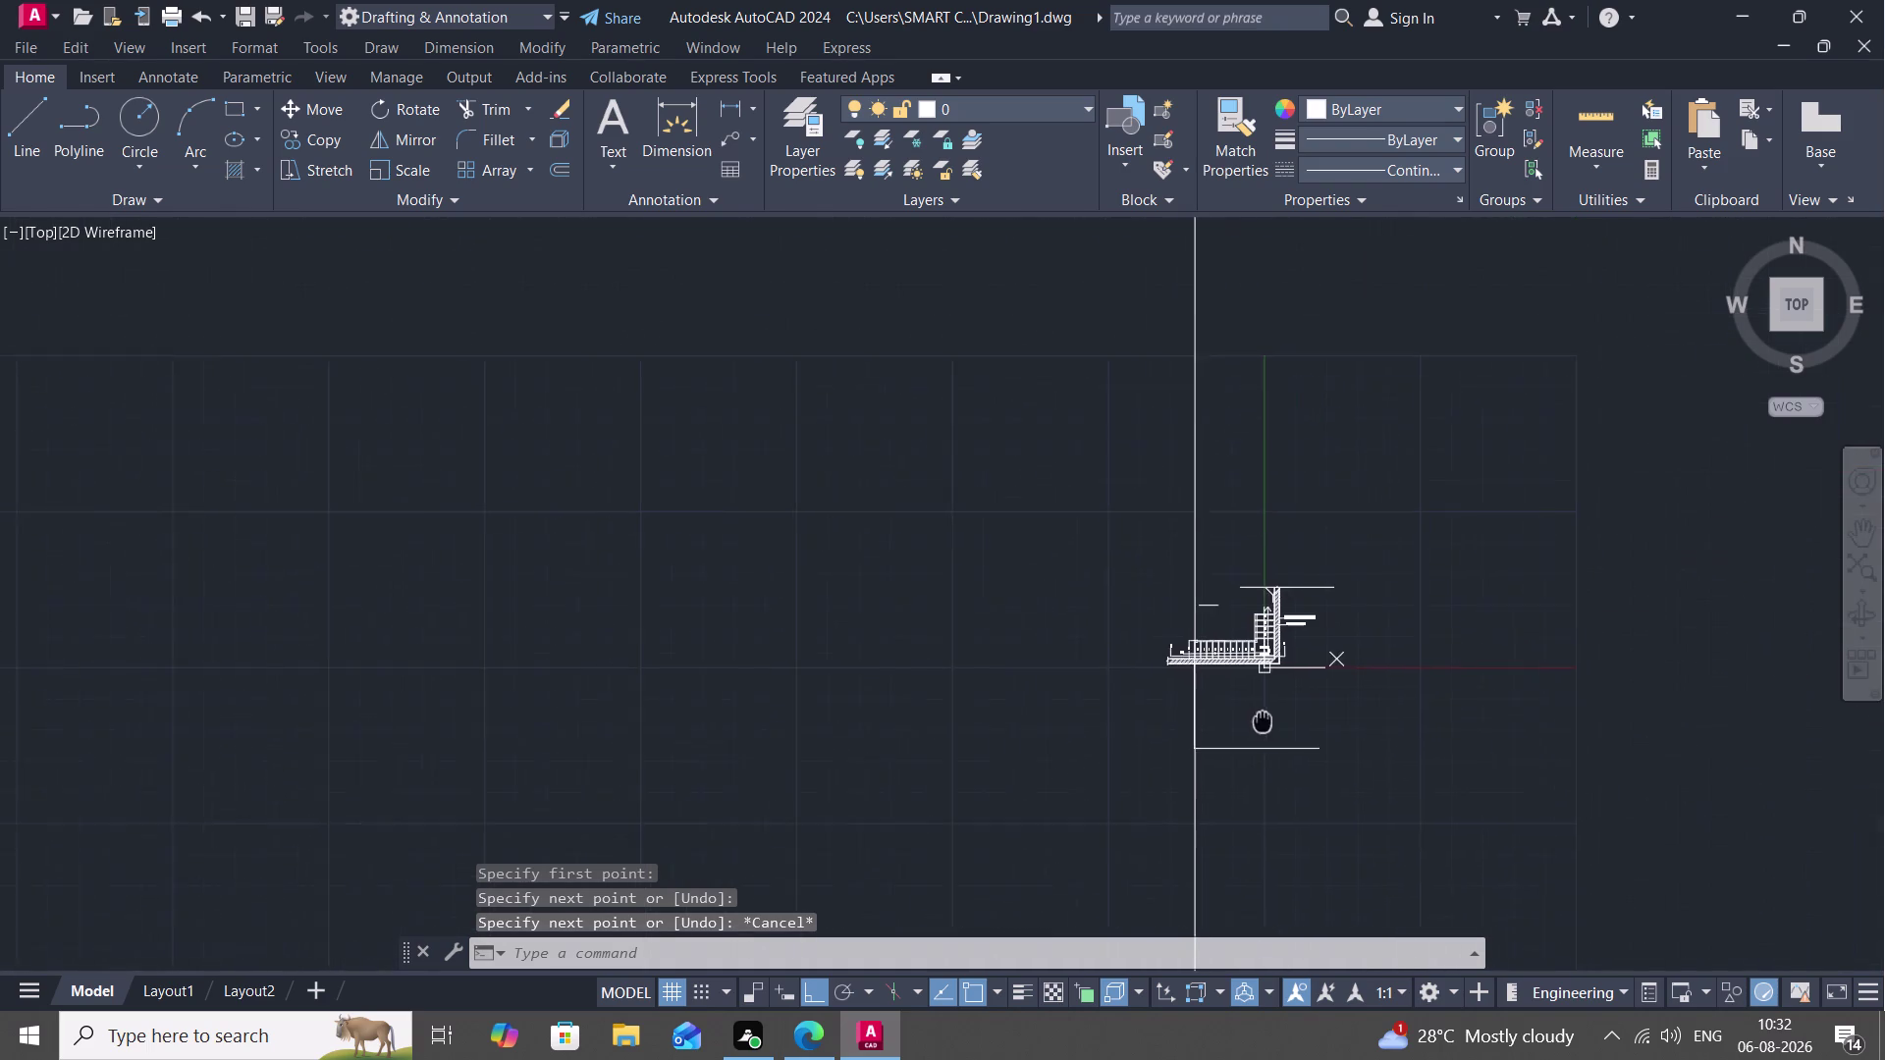
middle_drag(1257, 723, 1242, 726)
scroll(down, 3)
scroll(up, 3)
scroll(up, 3)
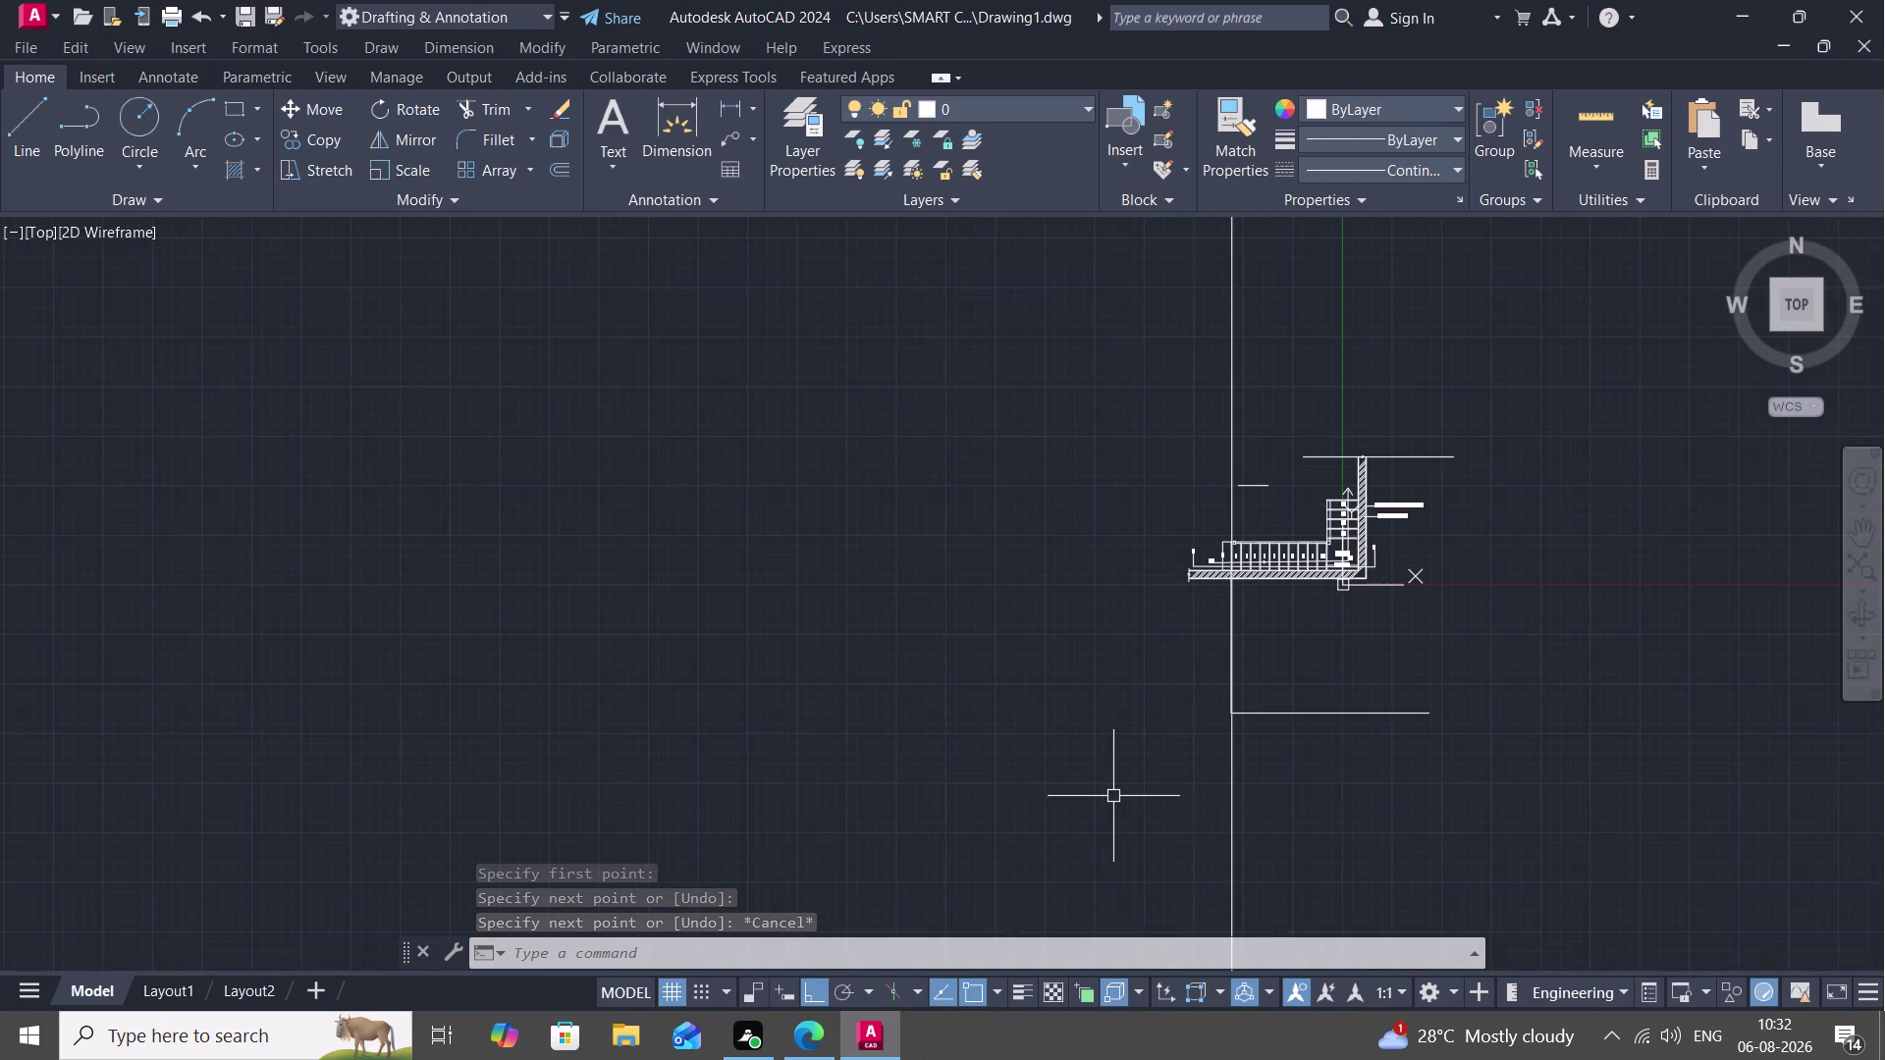
scroll(up, 3)
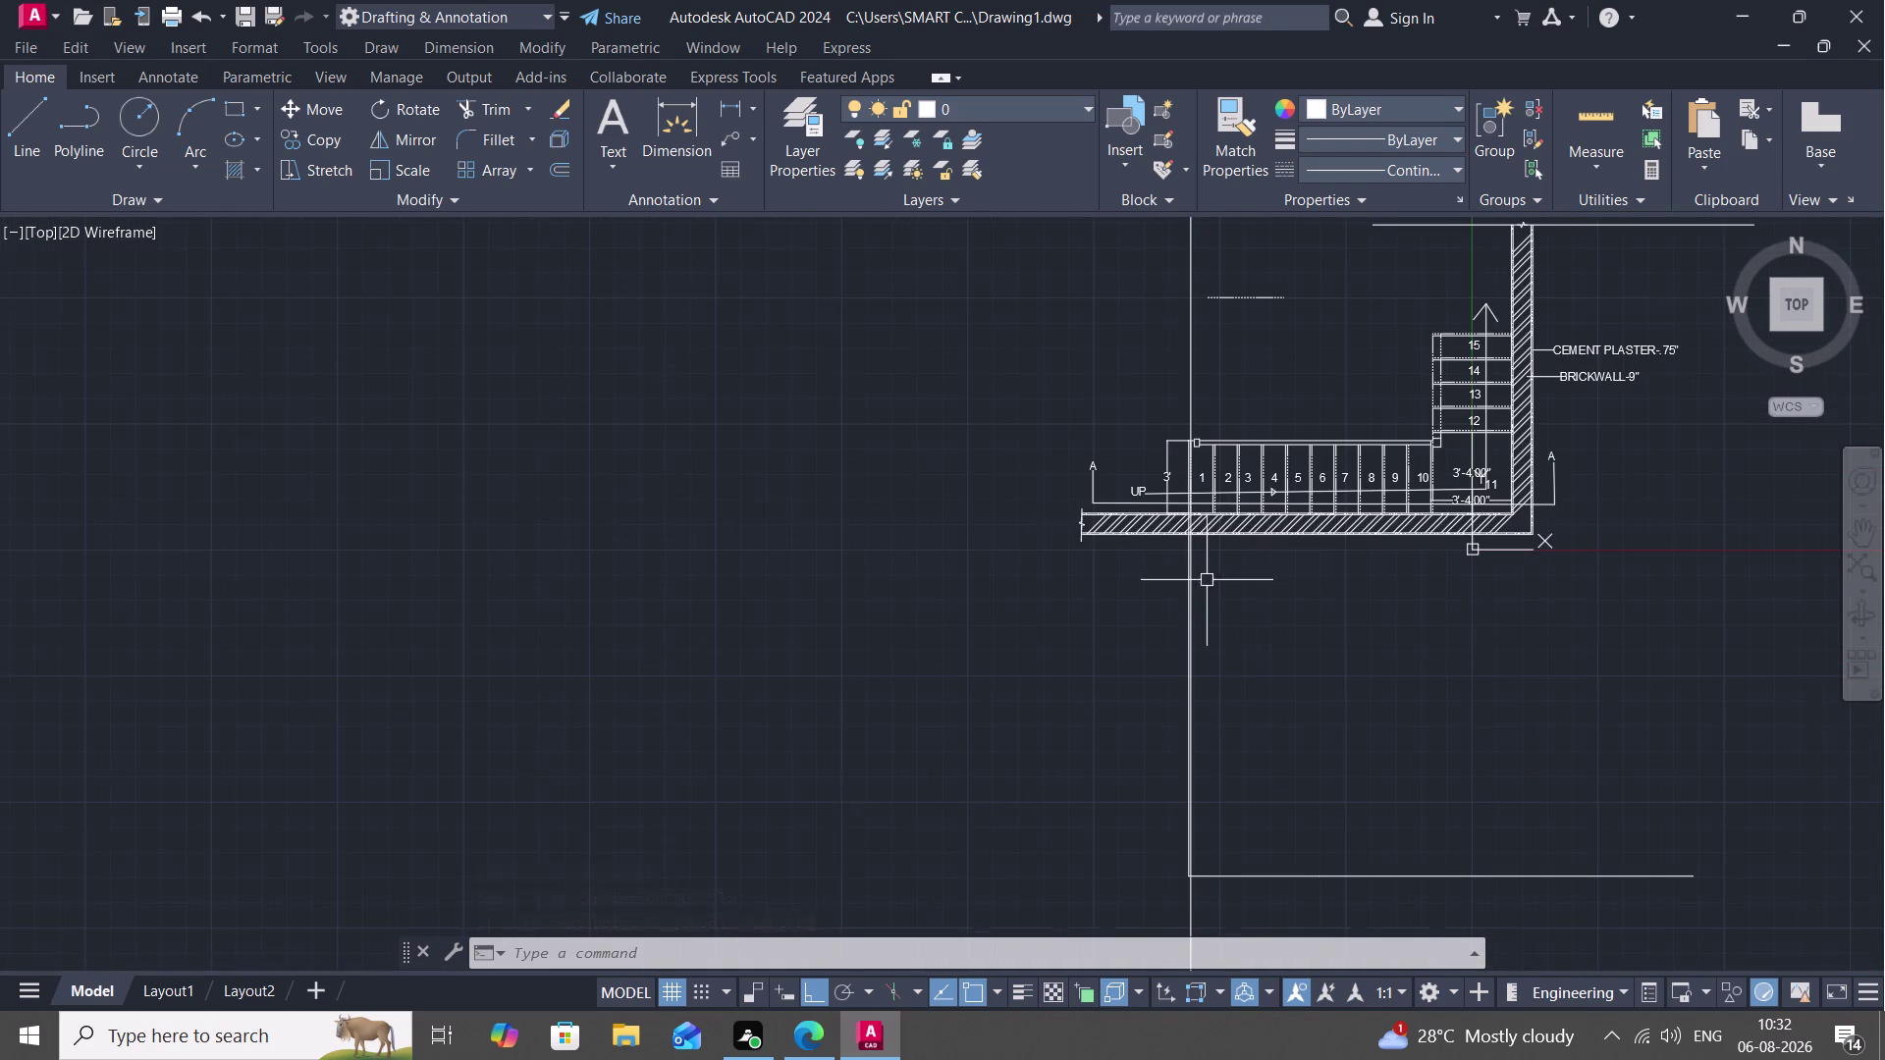
Run EXTEND and repeatedly pick the line between treads 1 and 2.
text(EX)
key(space)
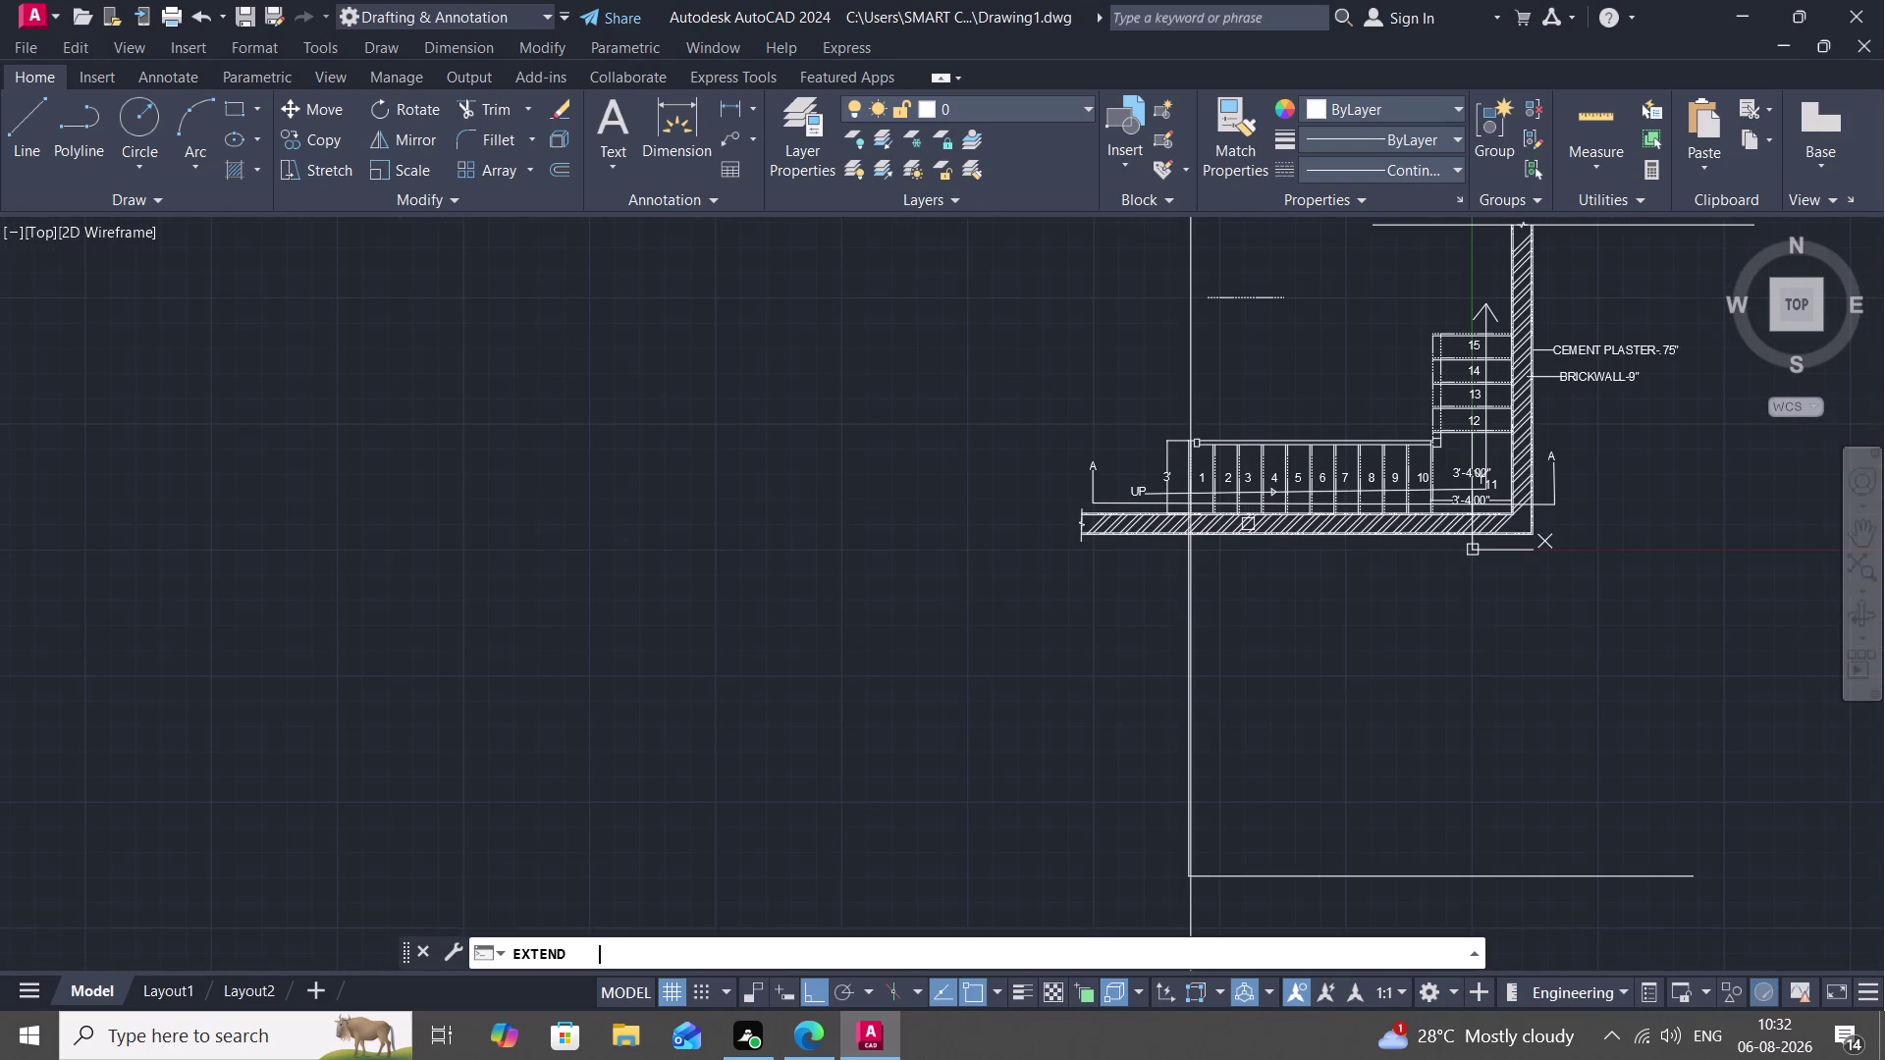
scroll(up, 3)
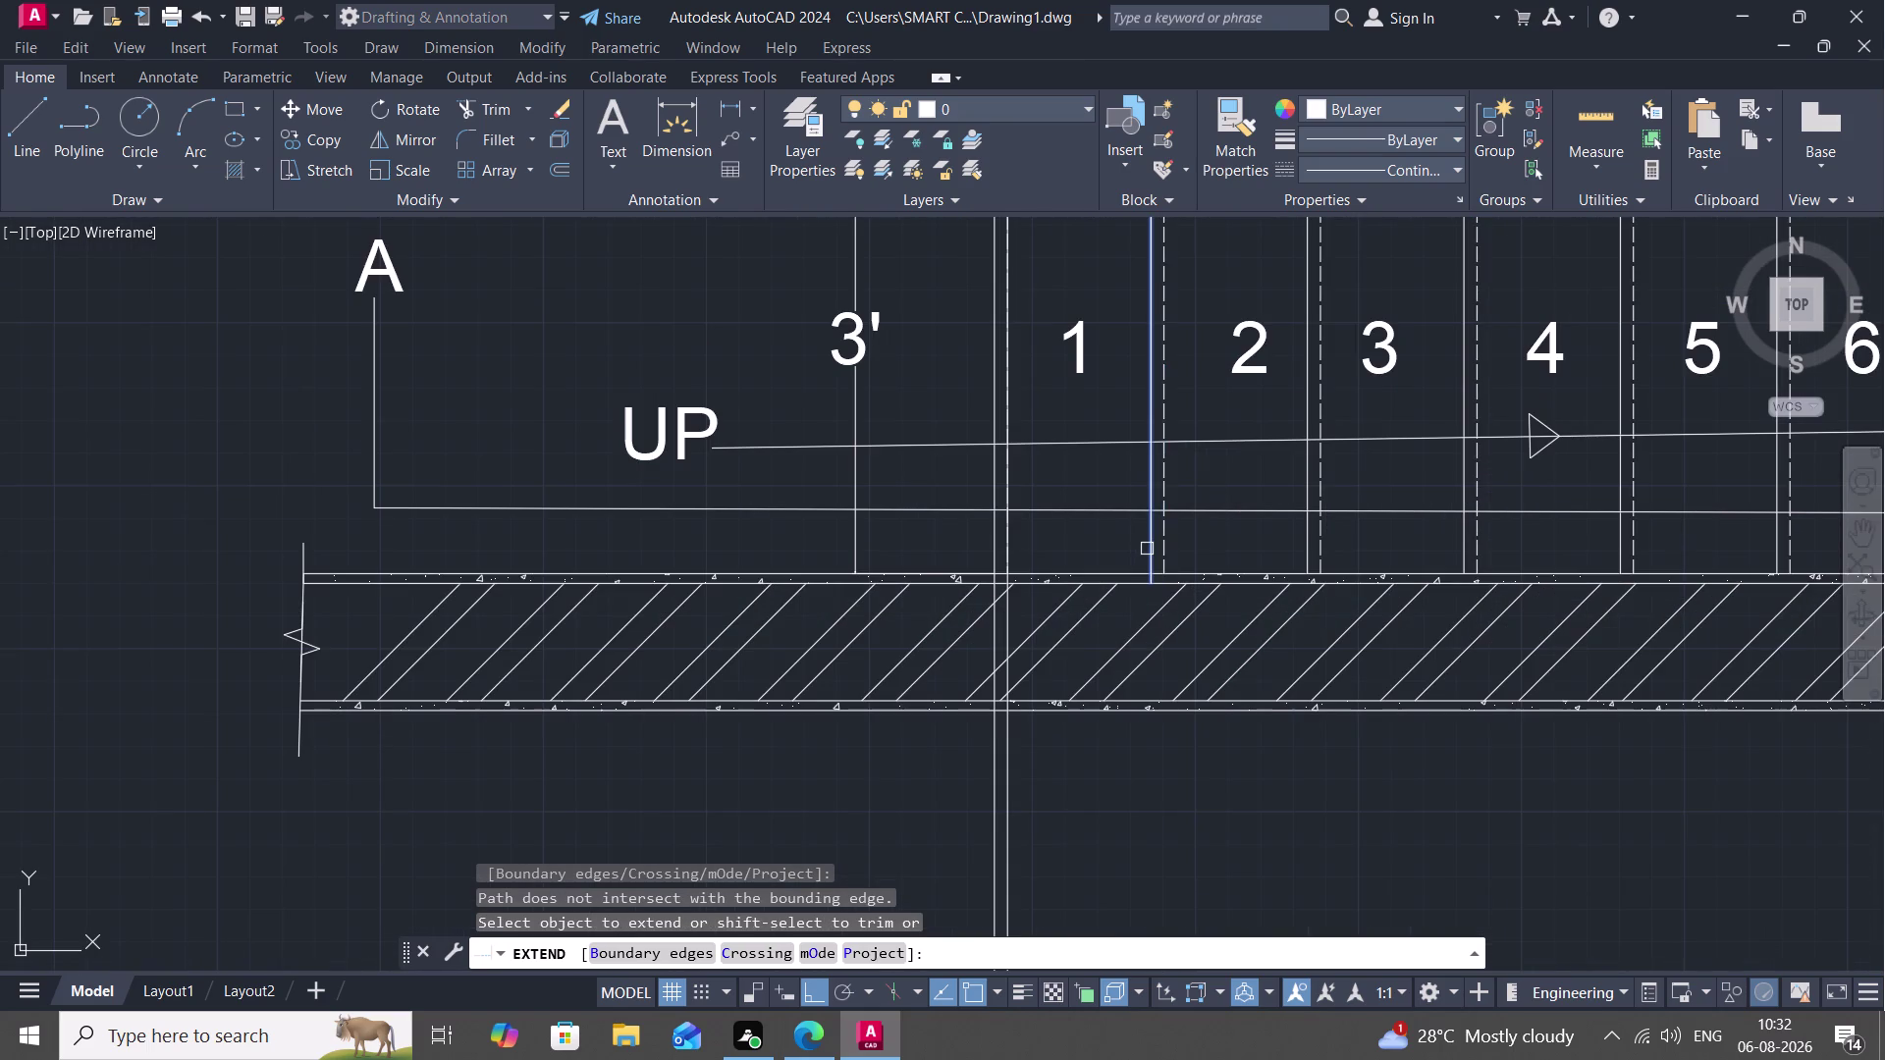
click(1148, 549)
click(1150, 554)
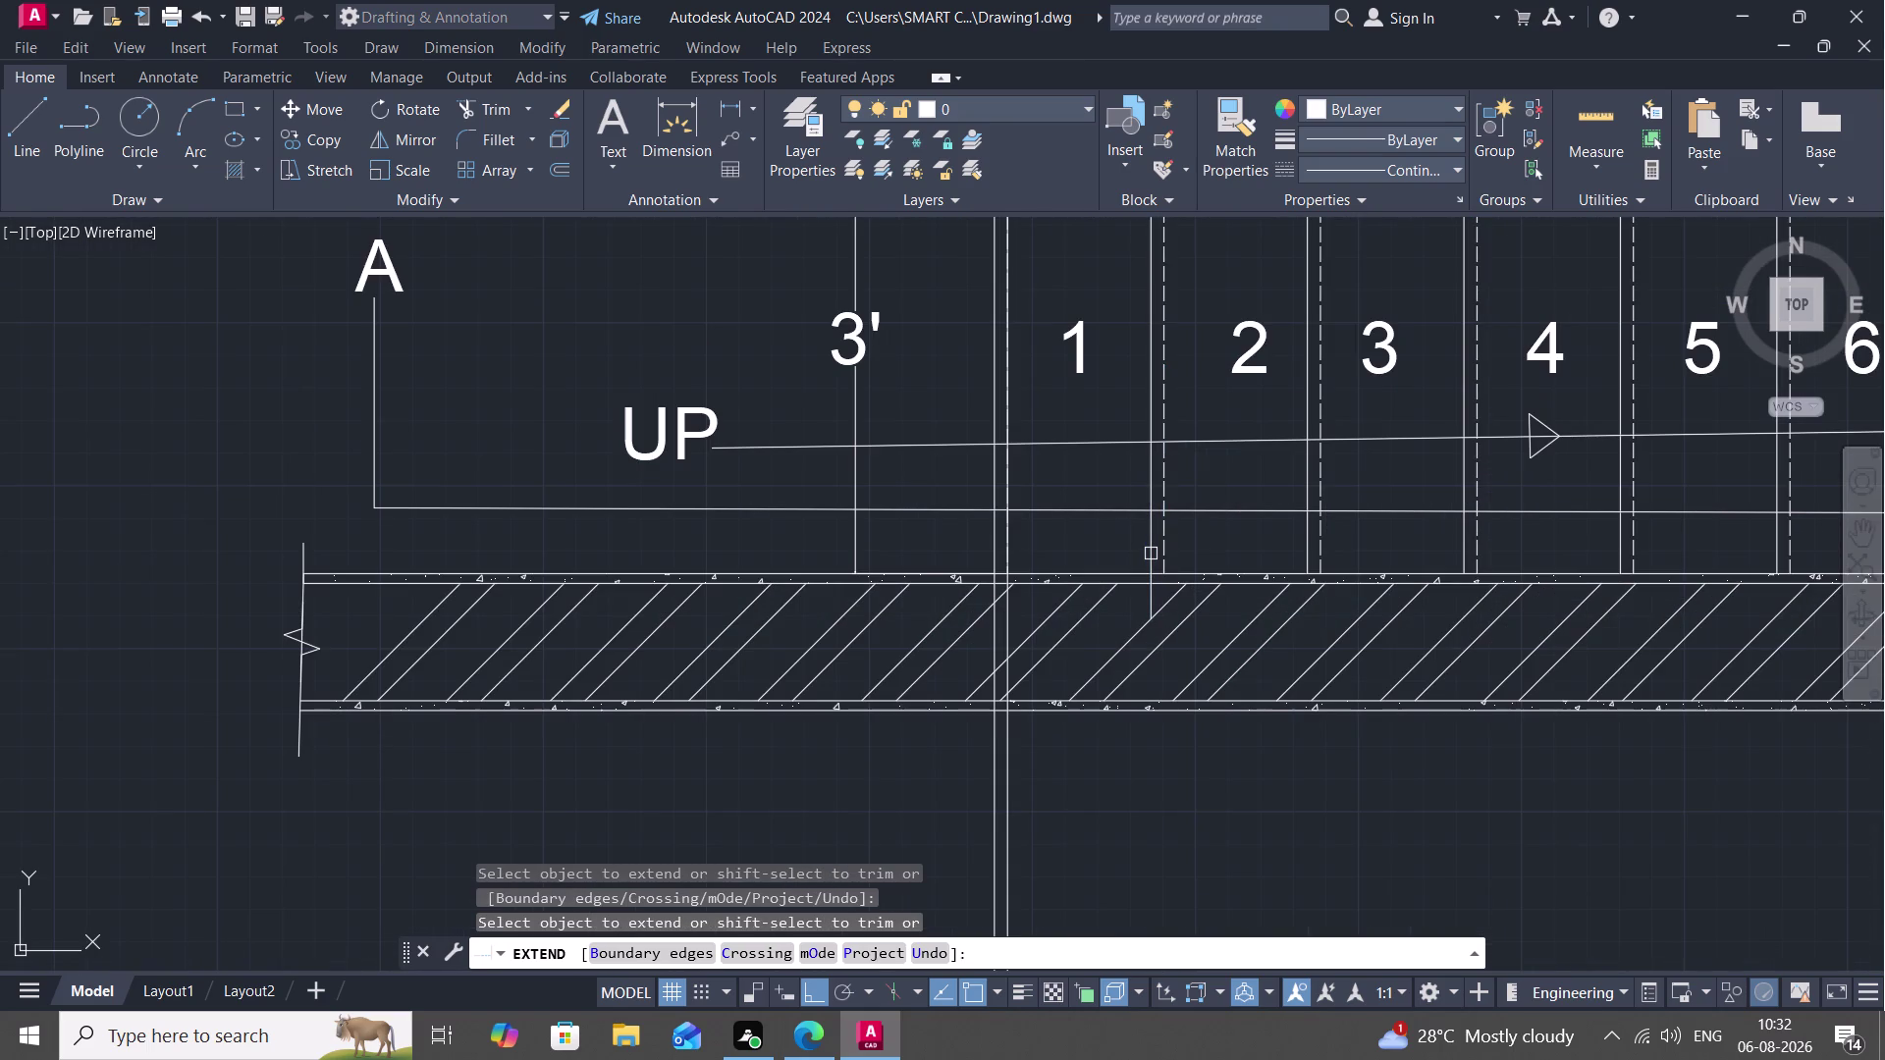
click(1150, 527)
click(1150, 527)
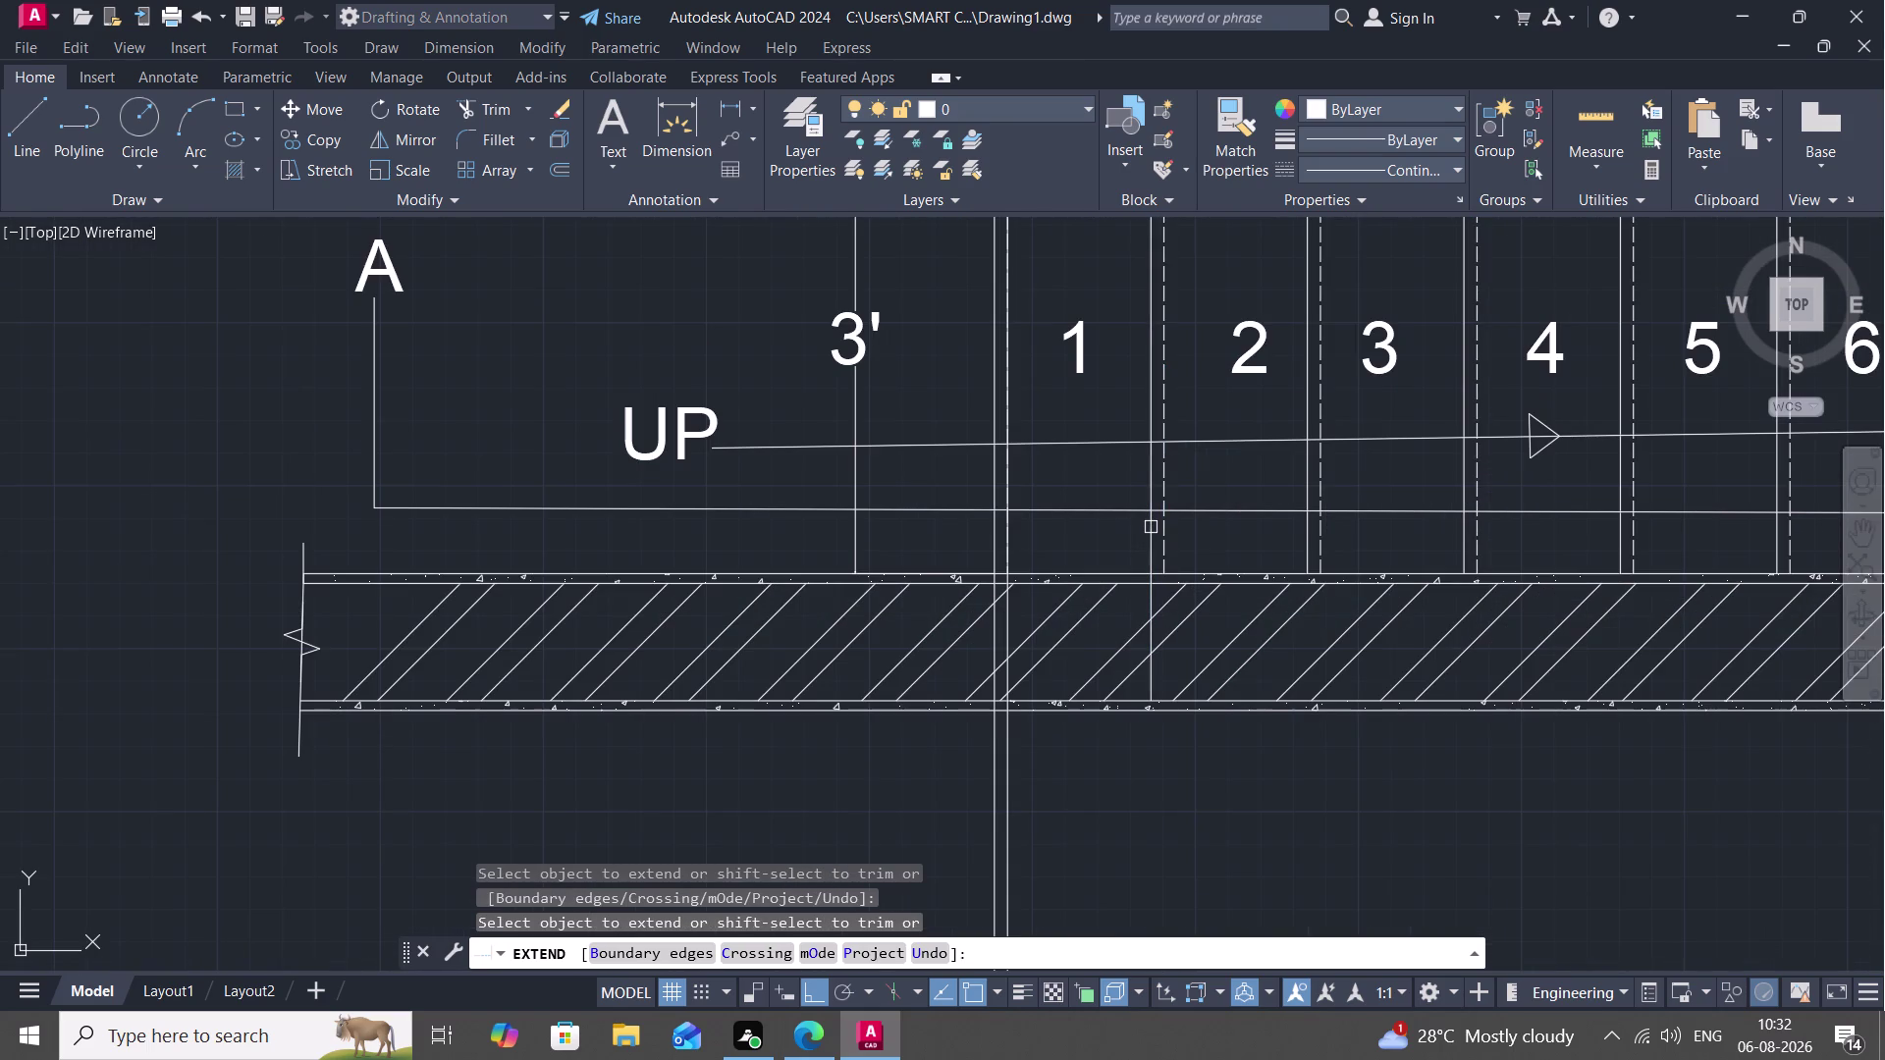
click(1150, 528)
click(1151, 539)
click(1151, 539)
click(1150, 679)
click(1151, 682)
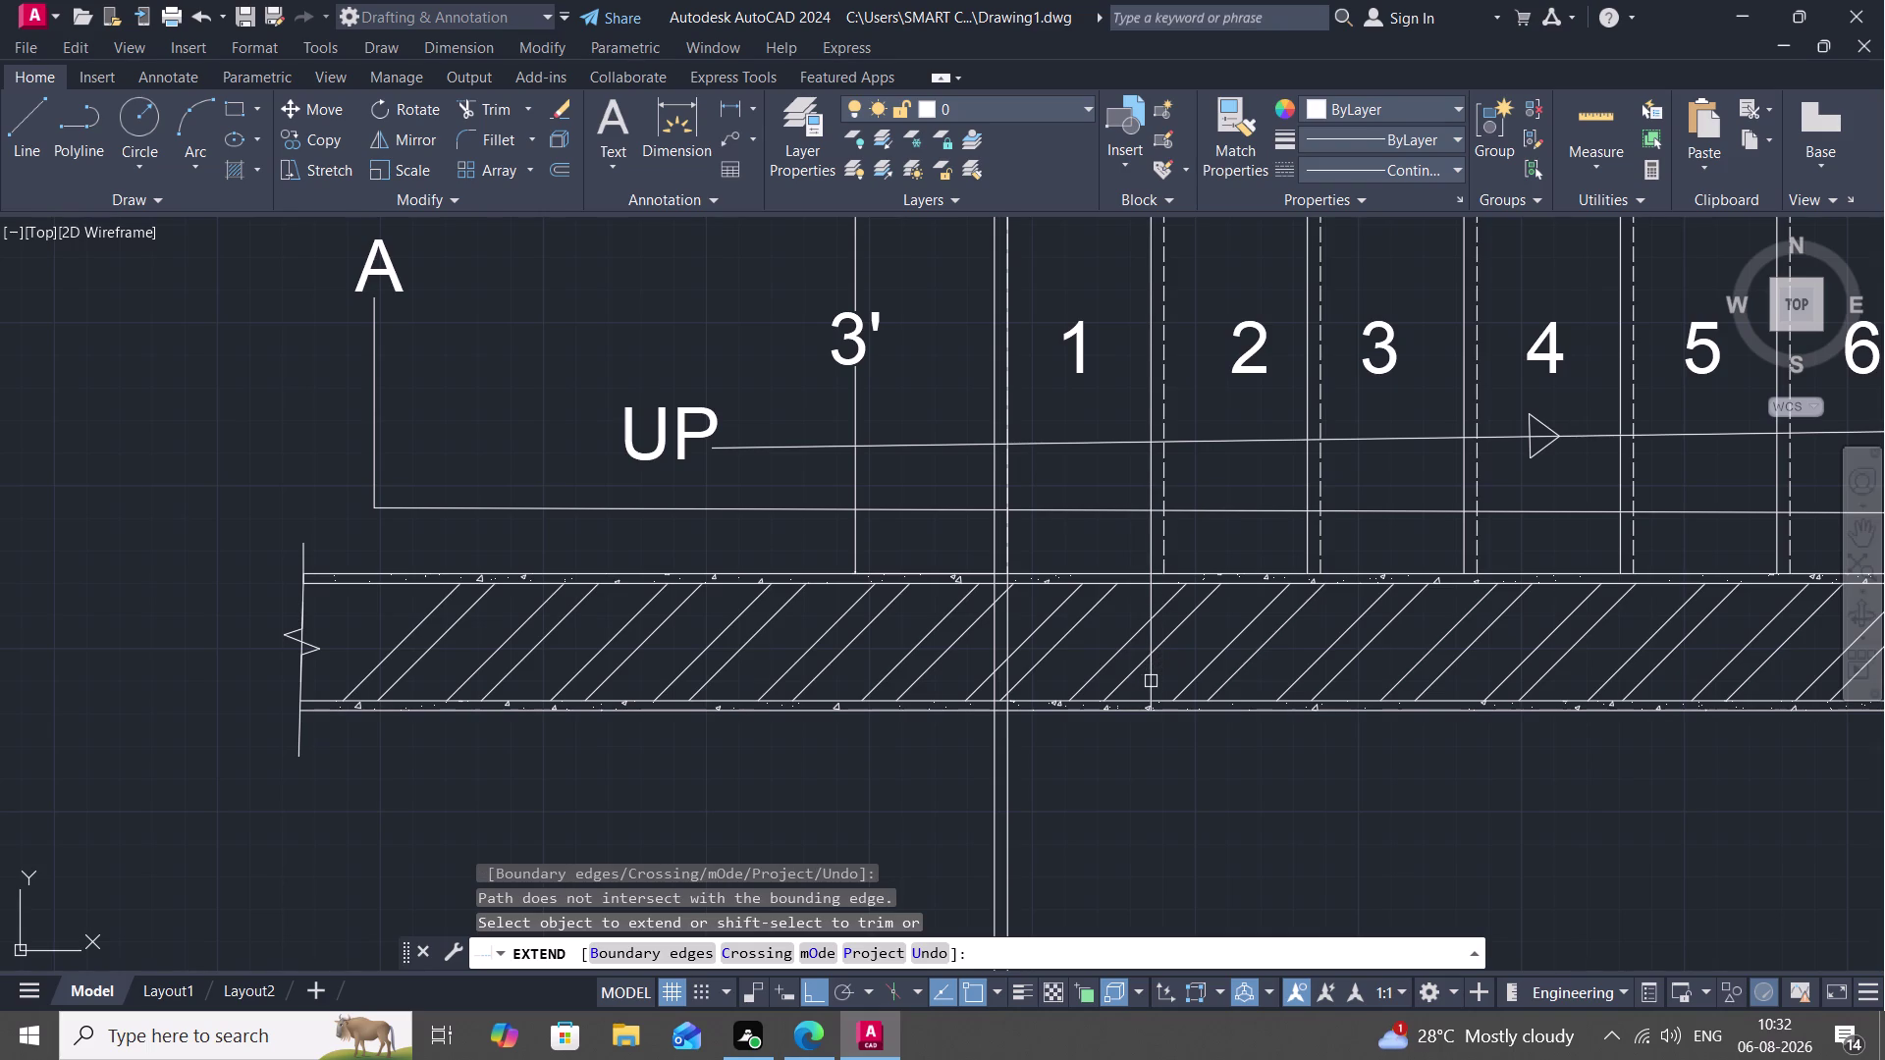
click(1151, 681)
Pan down to show the wall's bottom edge and the area below it.
scroll(up, 3)
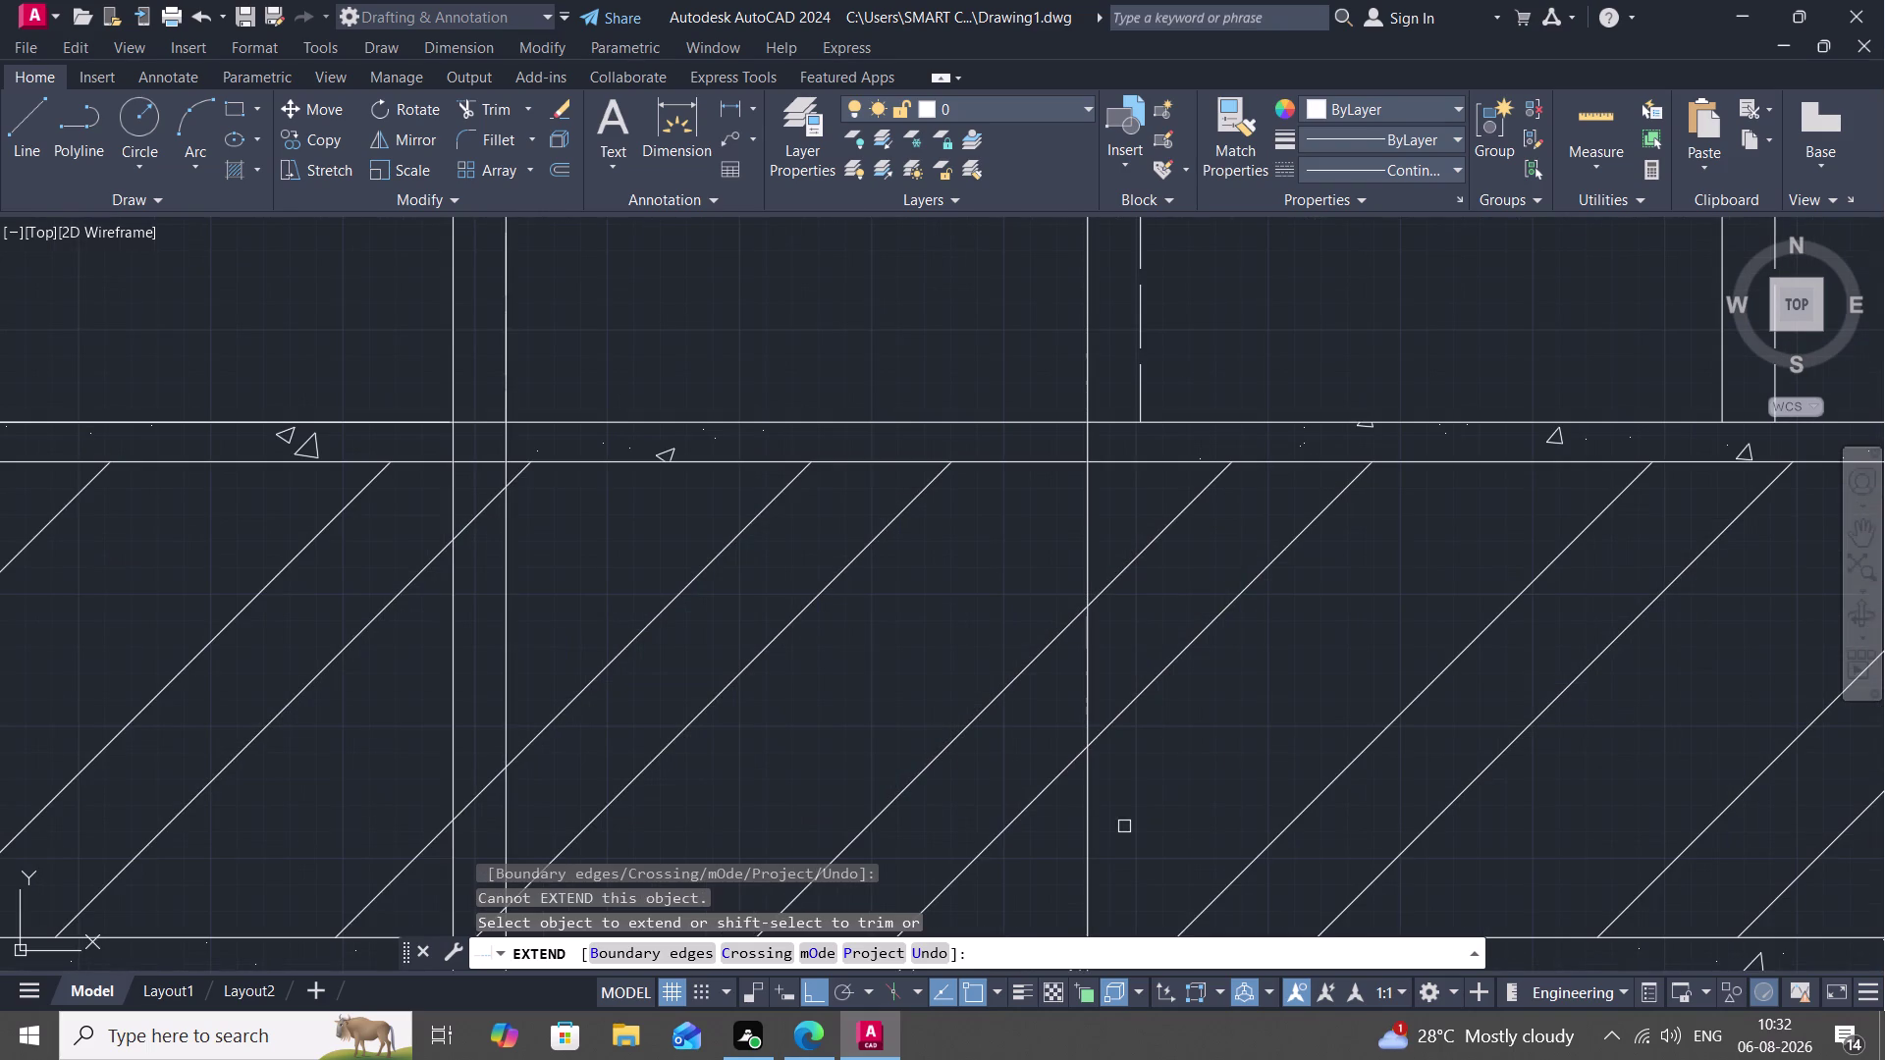
drag(1085, 846, 1080, 656)
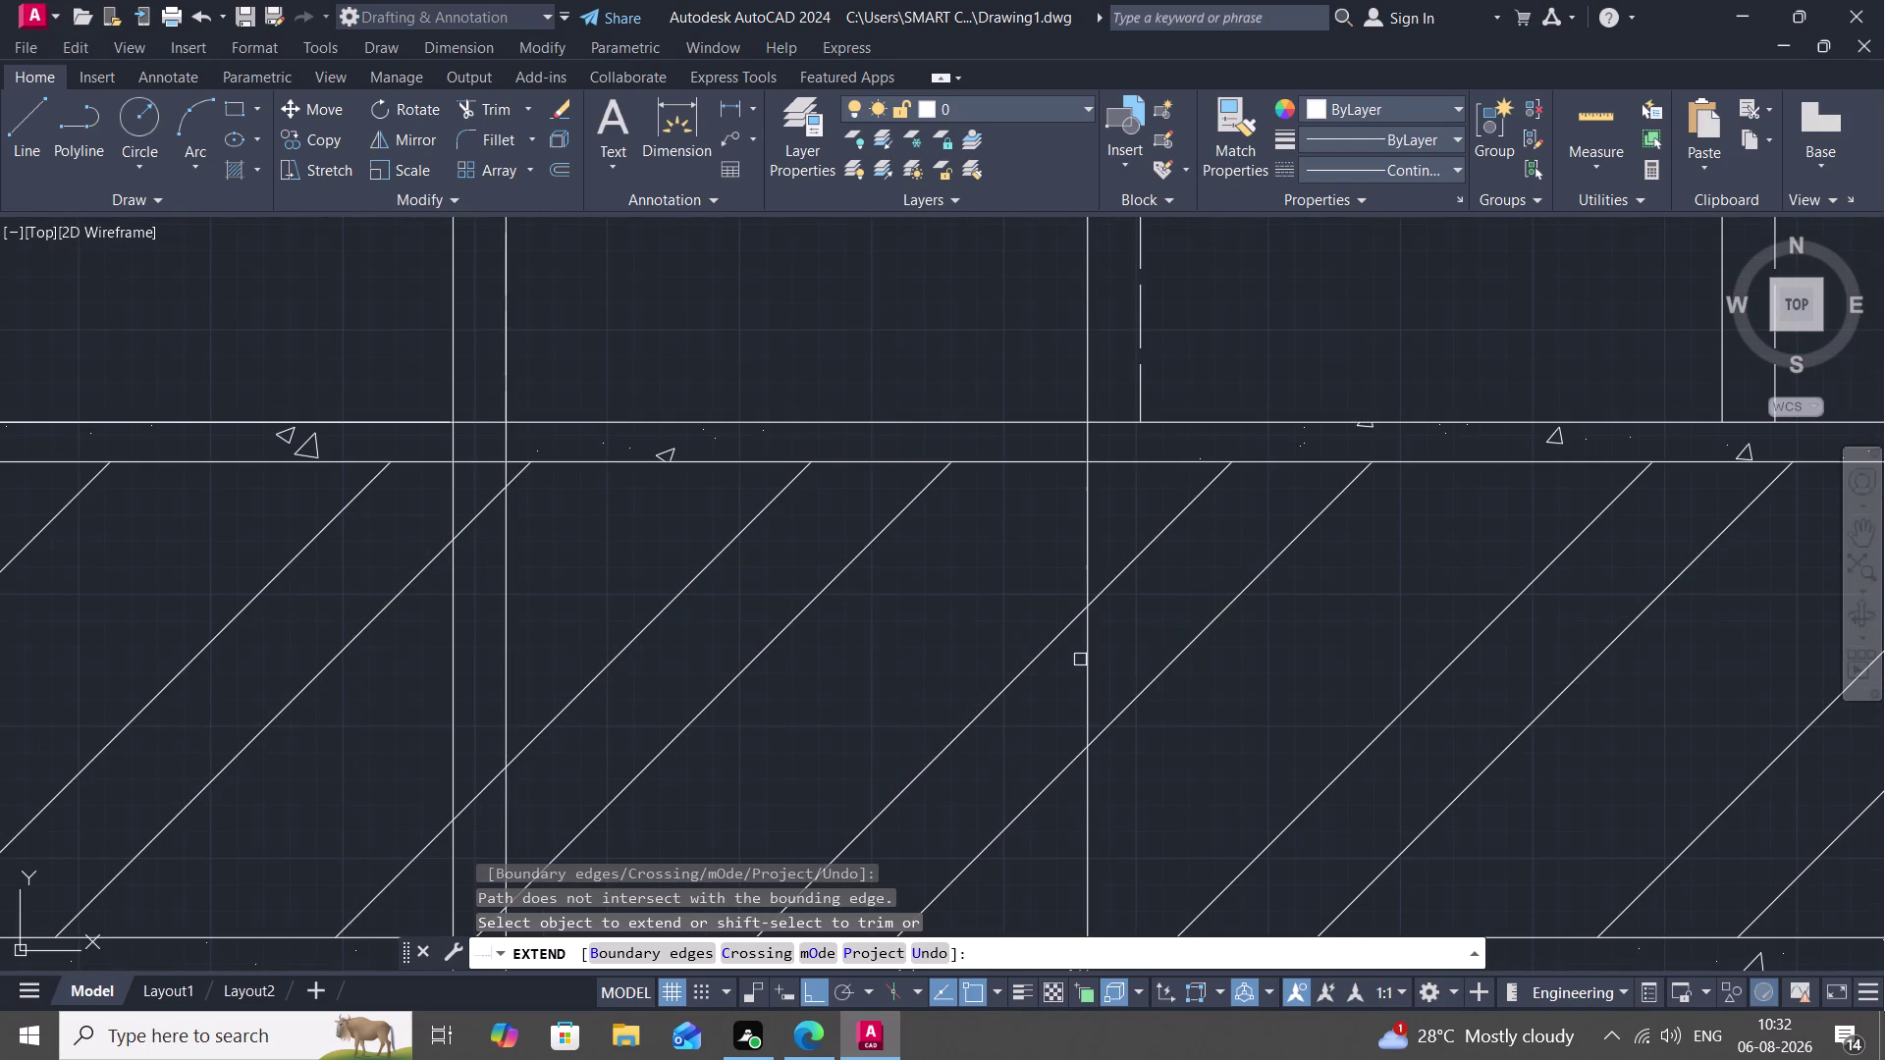
middle_drag(1090, 672, 1063, 204)
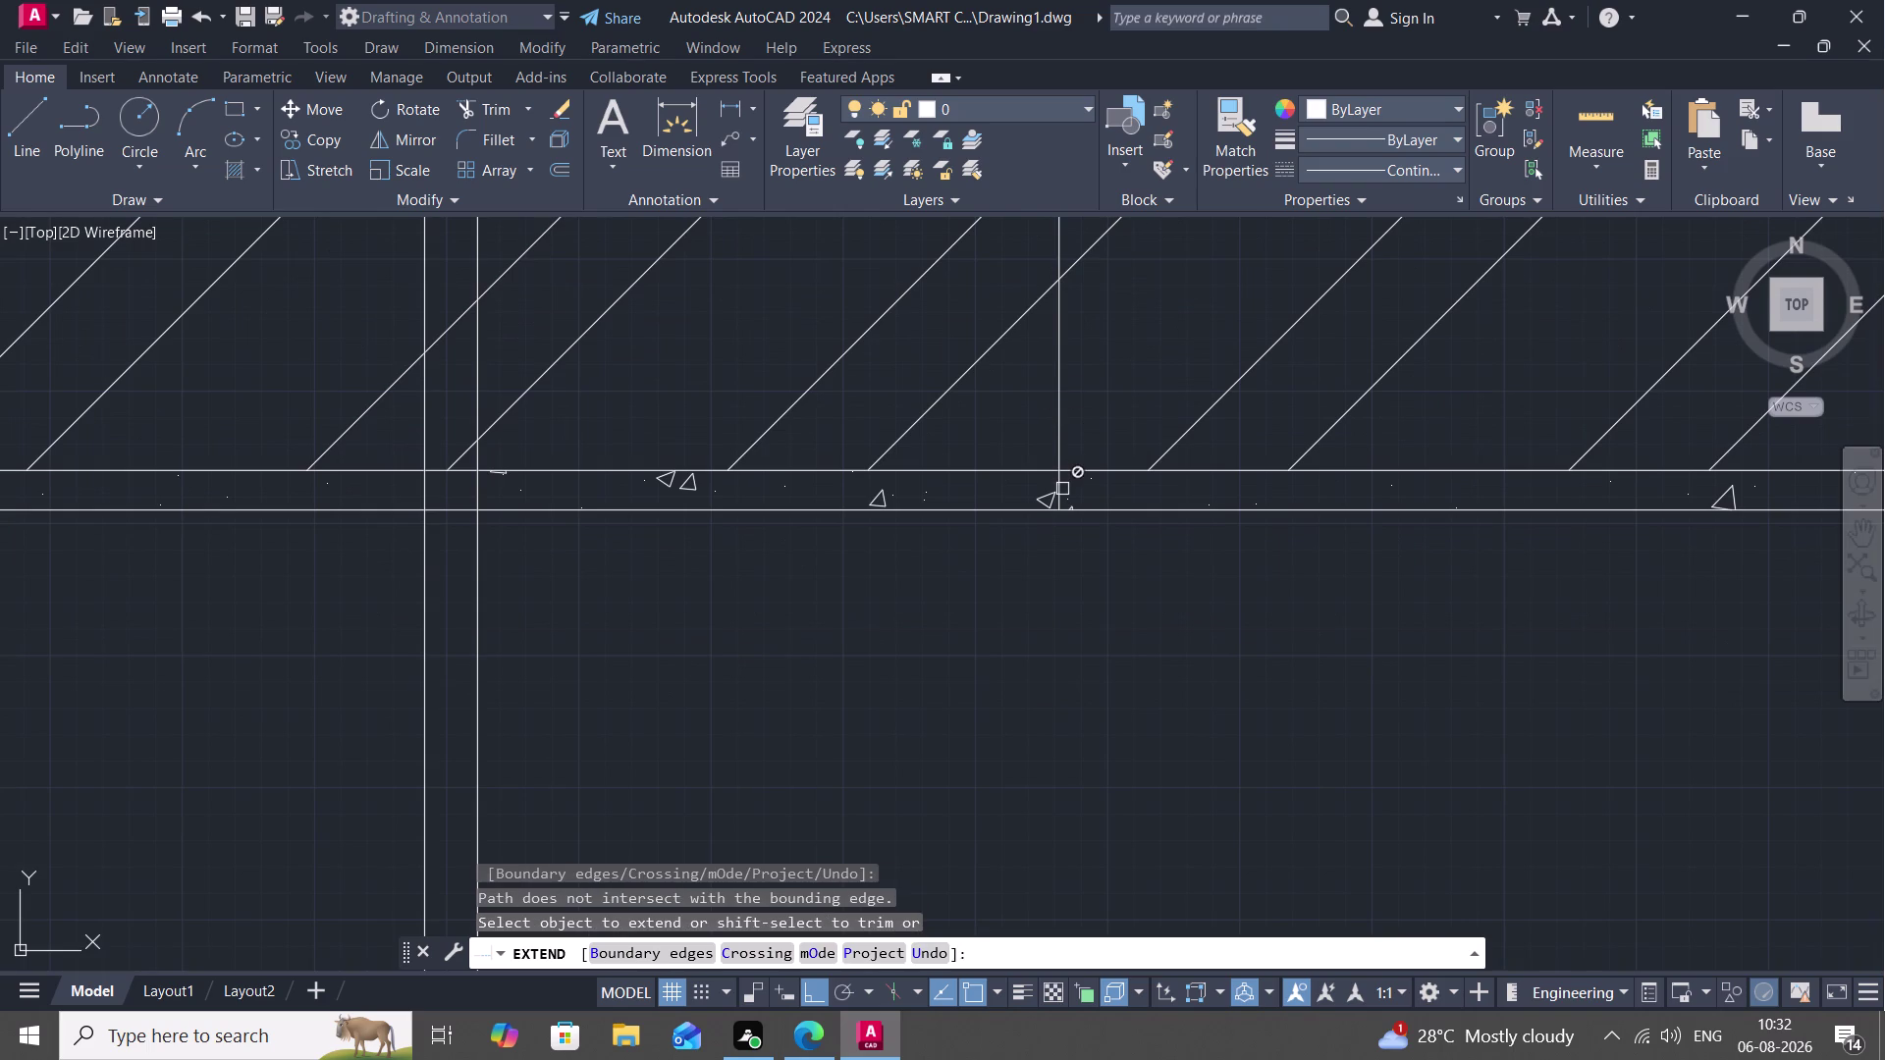
scroll(down, 3)
middle_drag(1057, 565, 1032, 291)
scroll(down, 3)
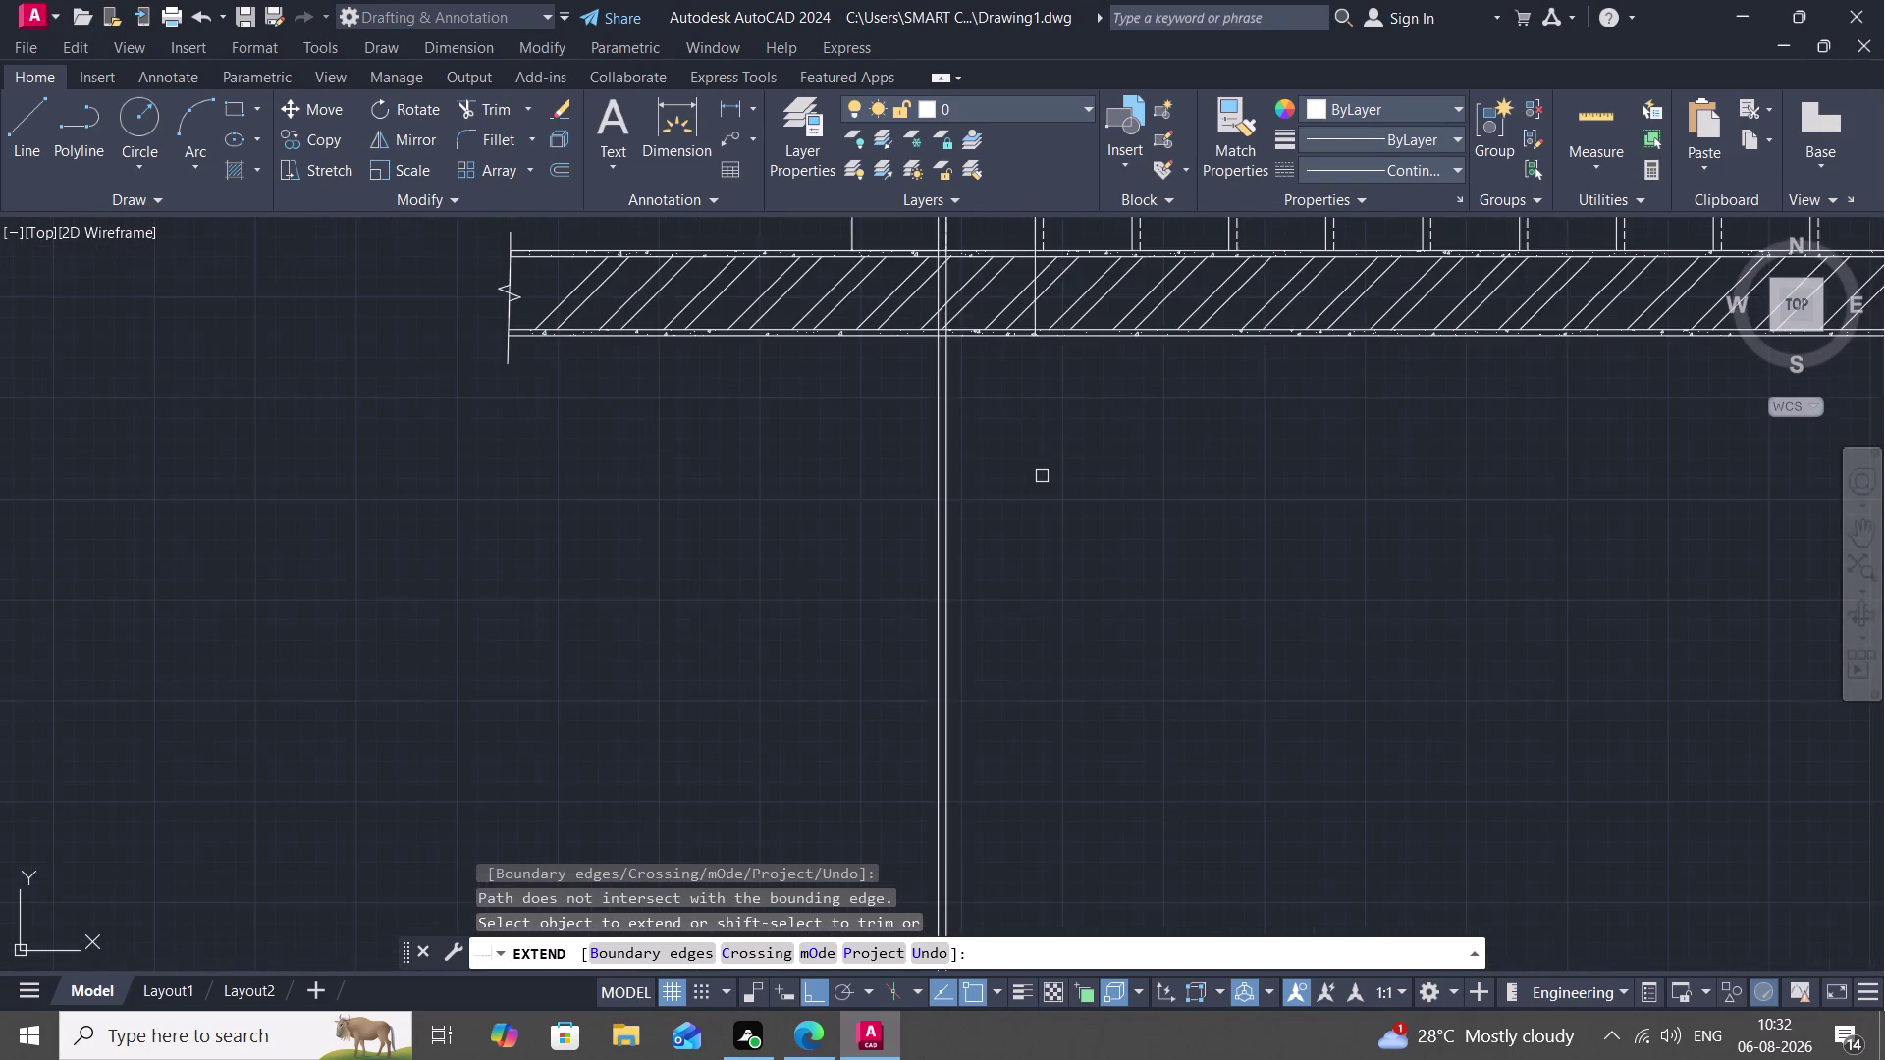
scroll(down, 3)
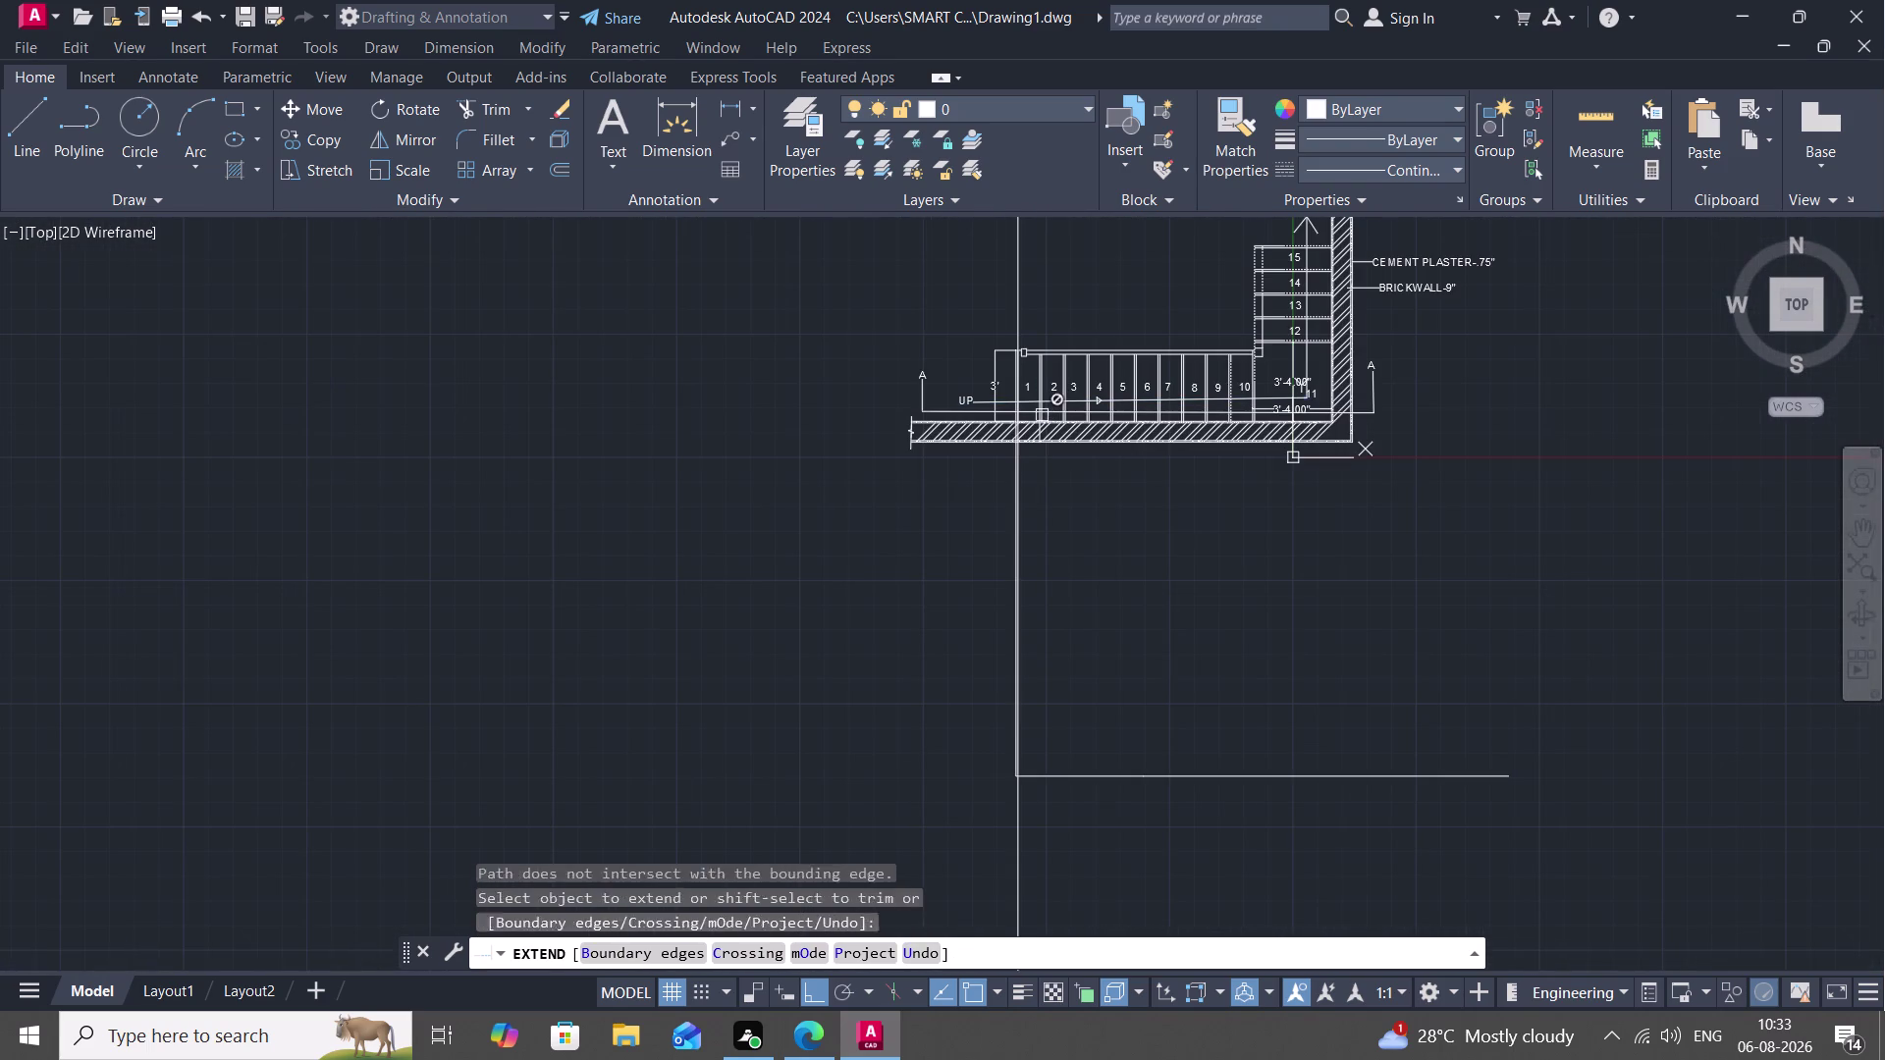
Try extending several tread lines down into the hatched wall.
click(1043, 429)
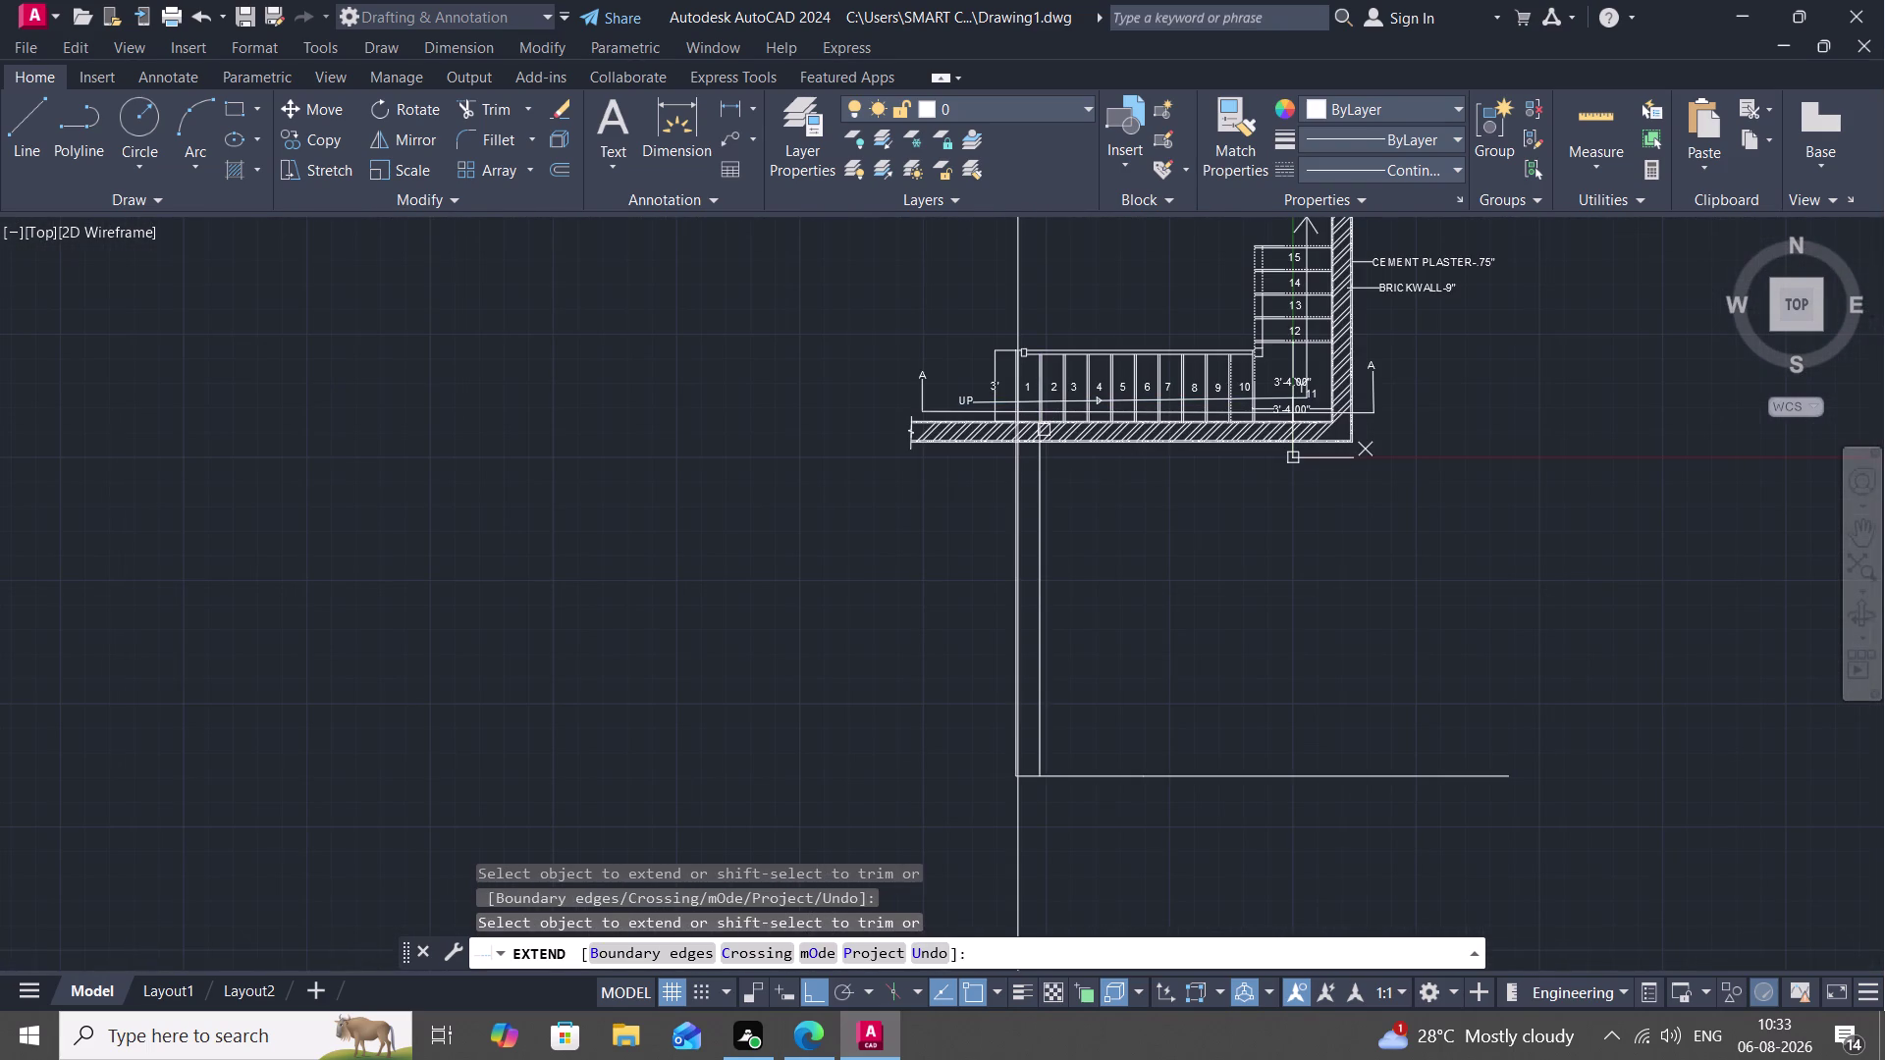
scroll(up, 3)
click(1032, 375)
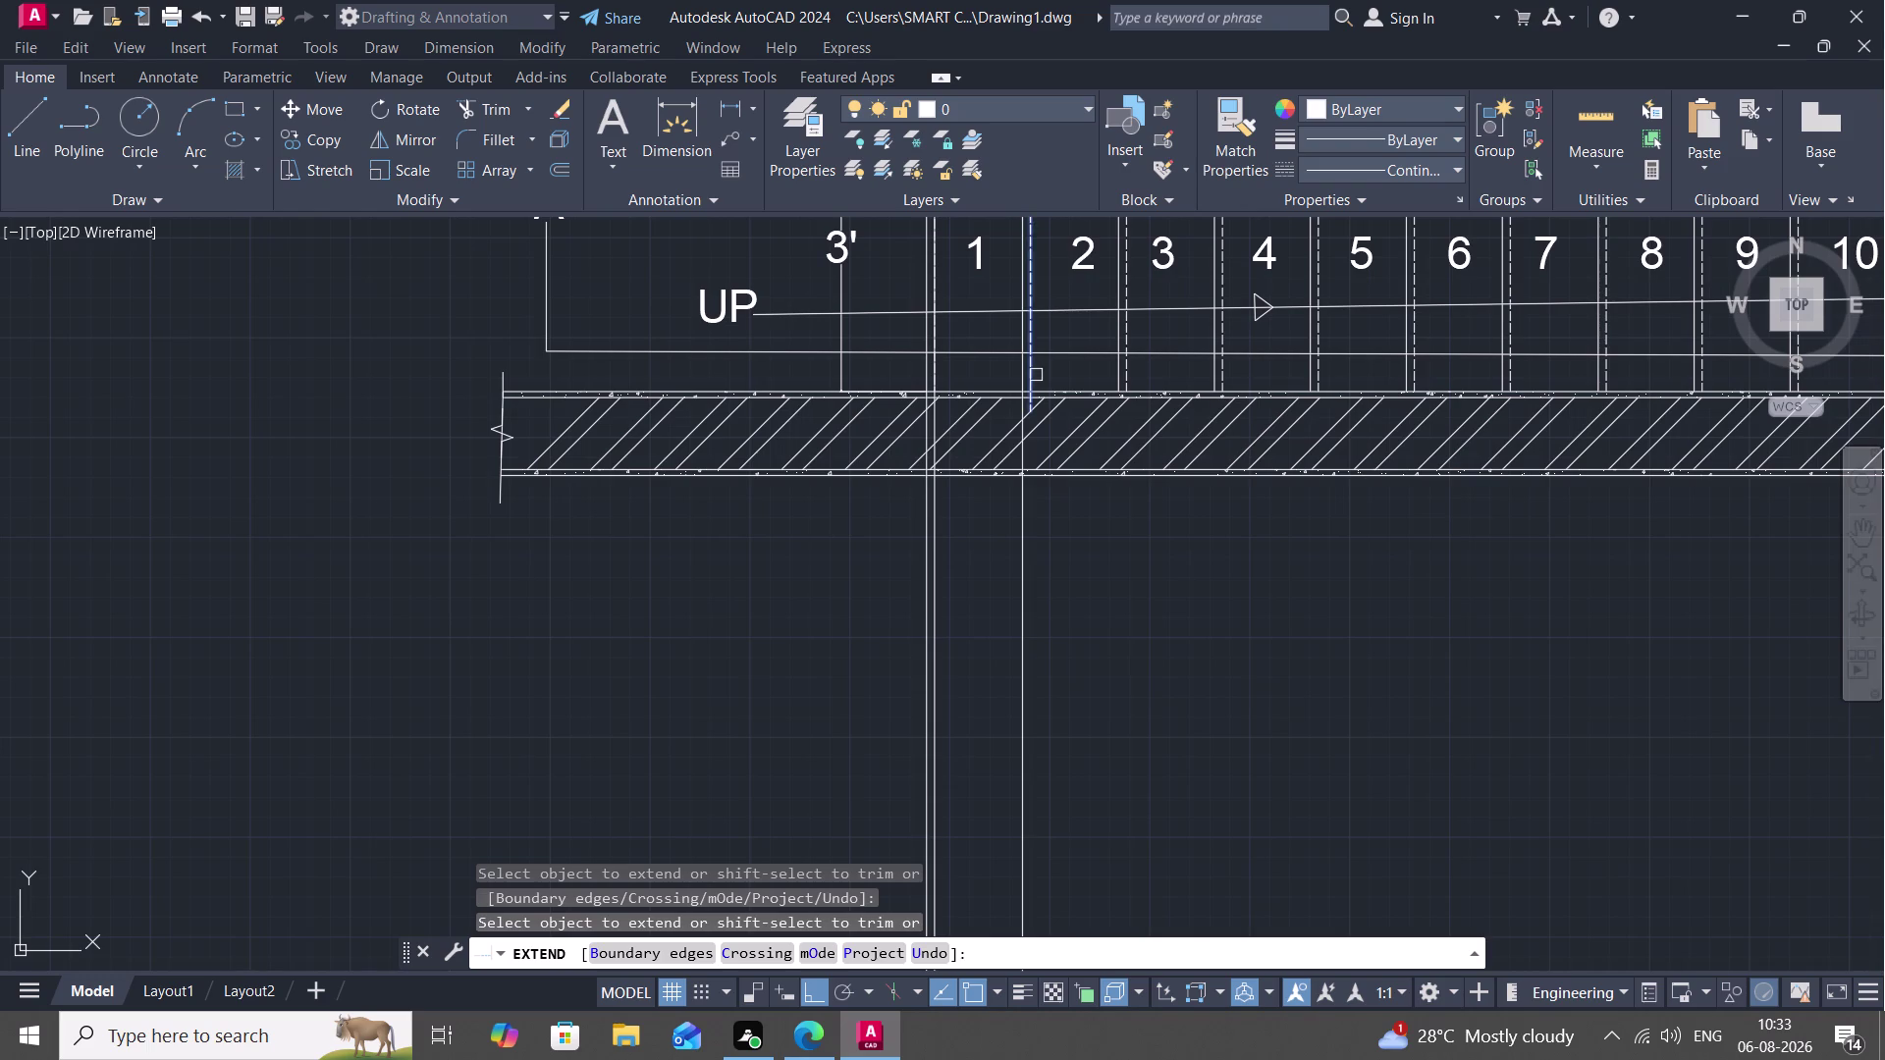
click(1036, 375)
click(1033, 375)
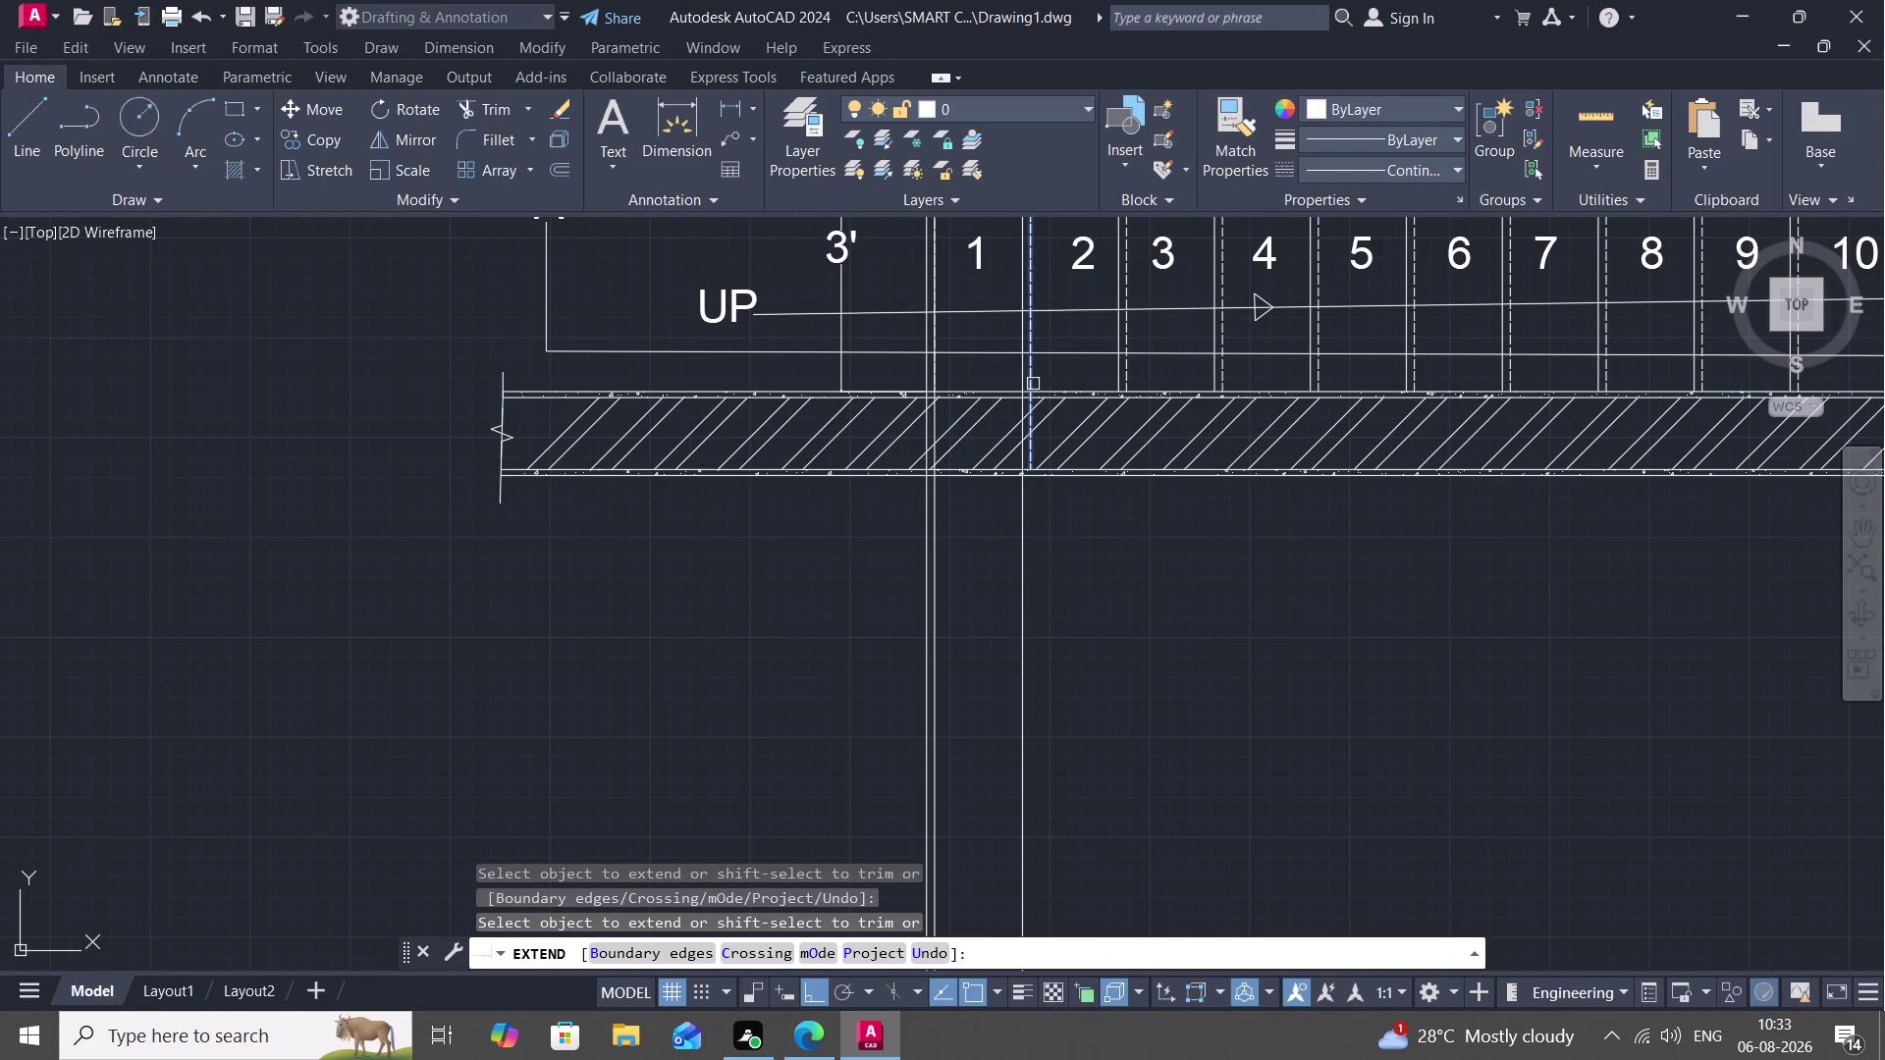
double_click(1032, 384)
click(1032, 384)
click(1033, 428)
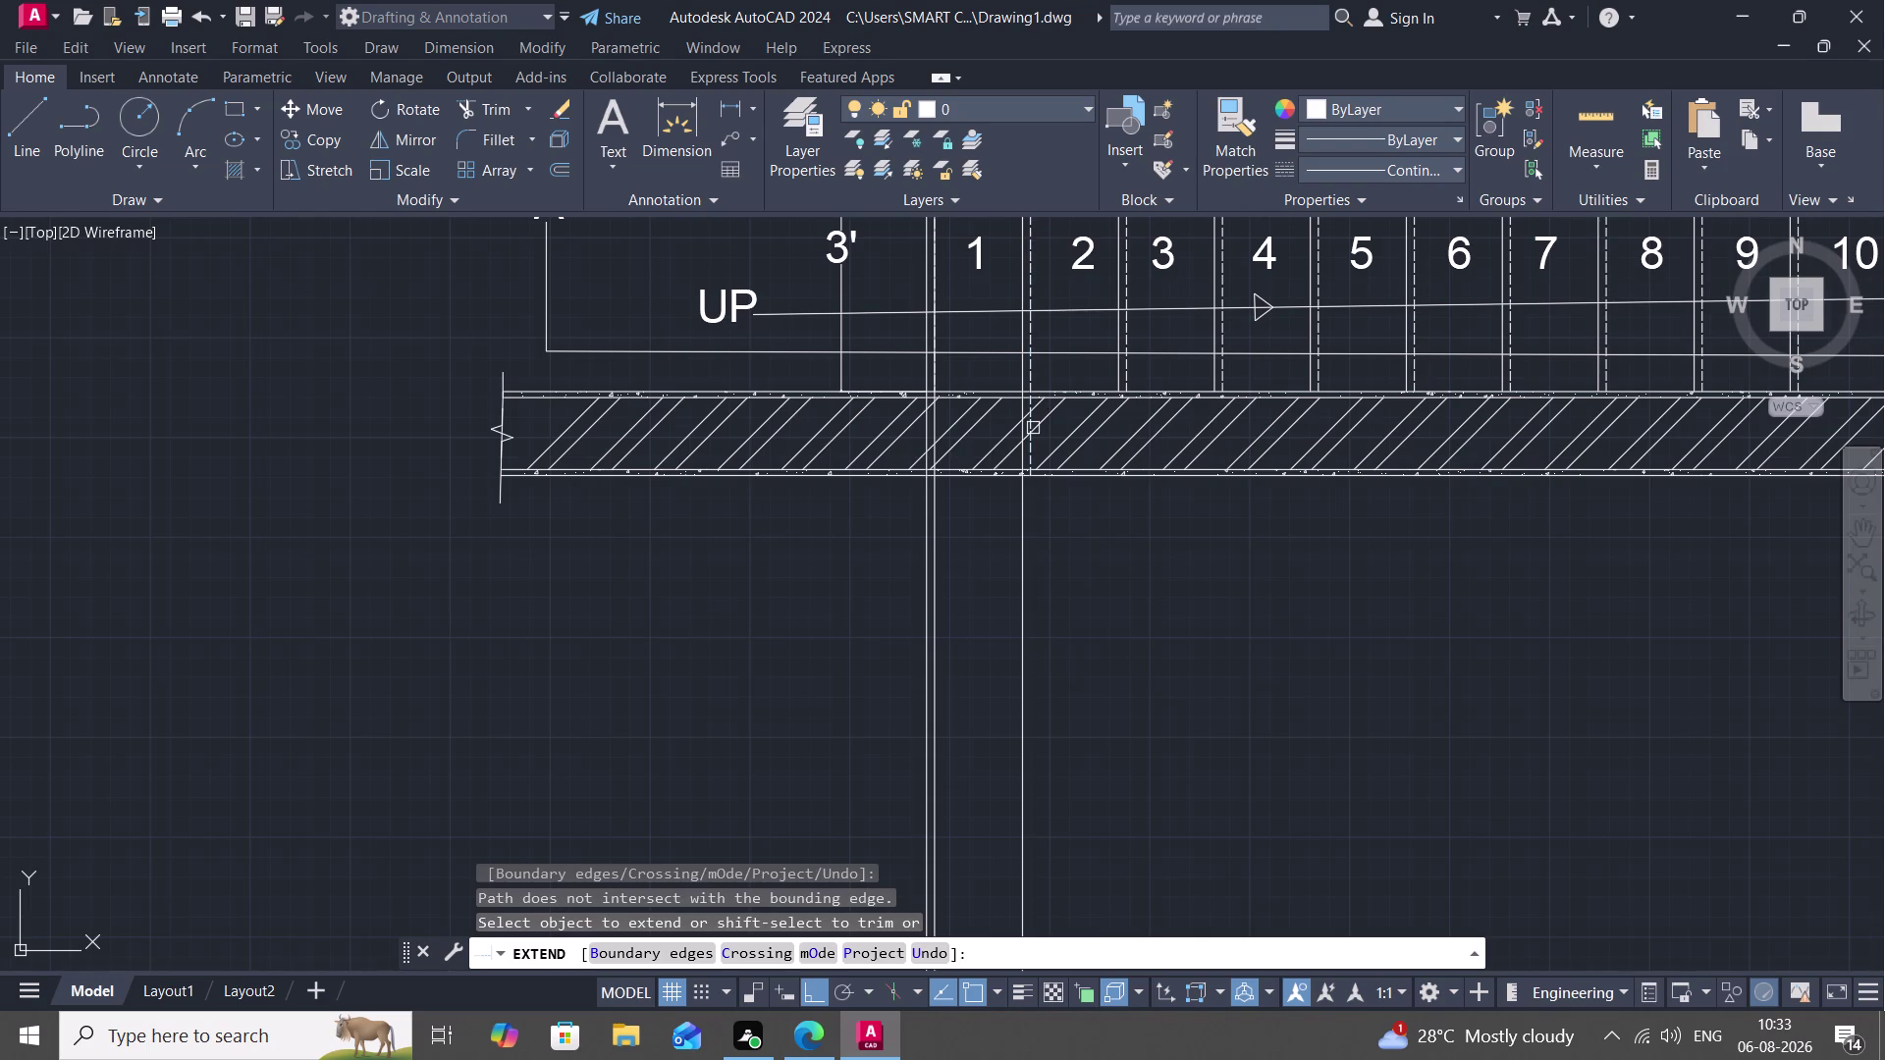
click(1027, 456)
scroll(down, 3)
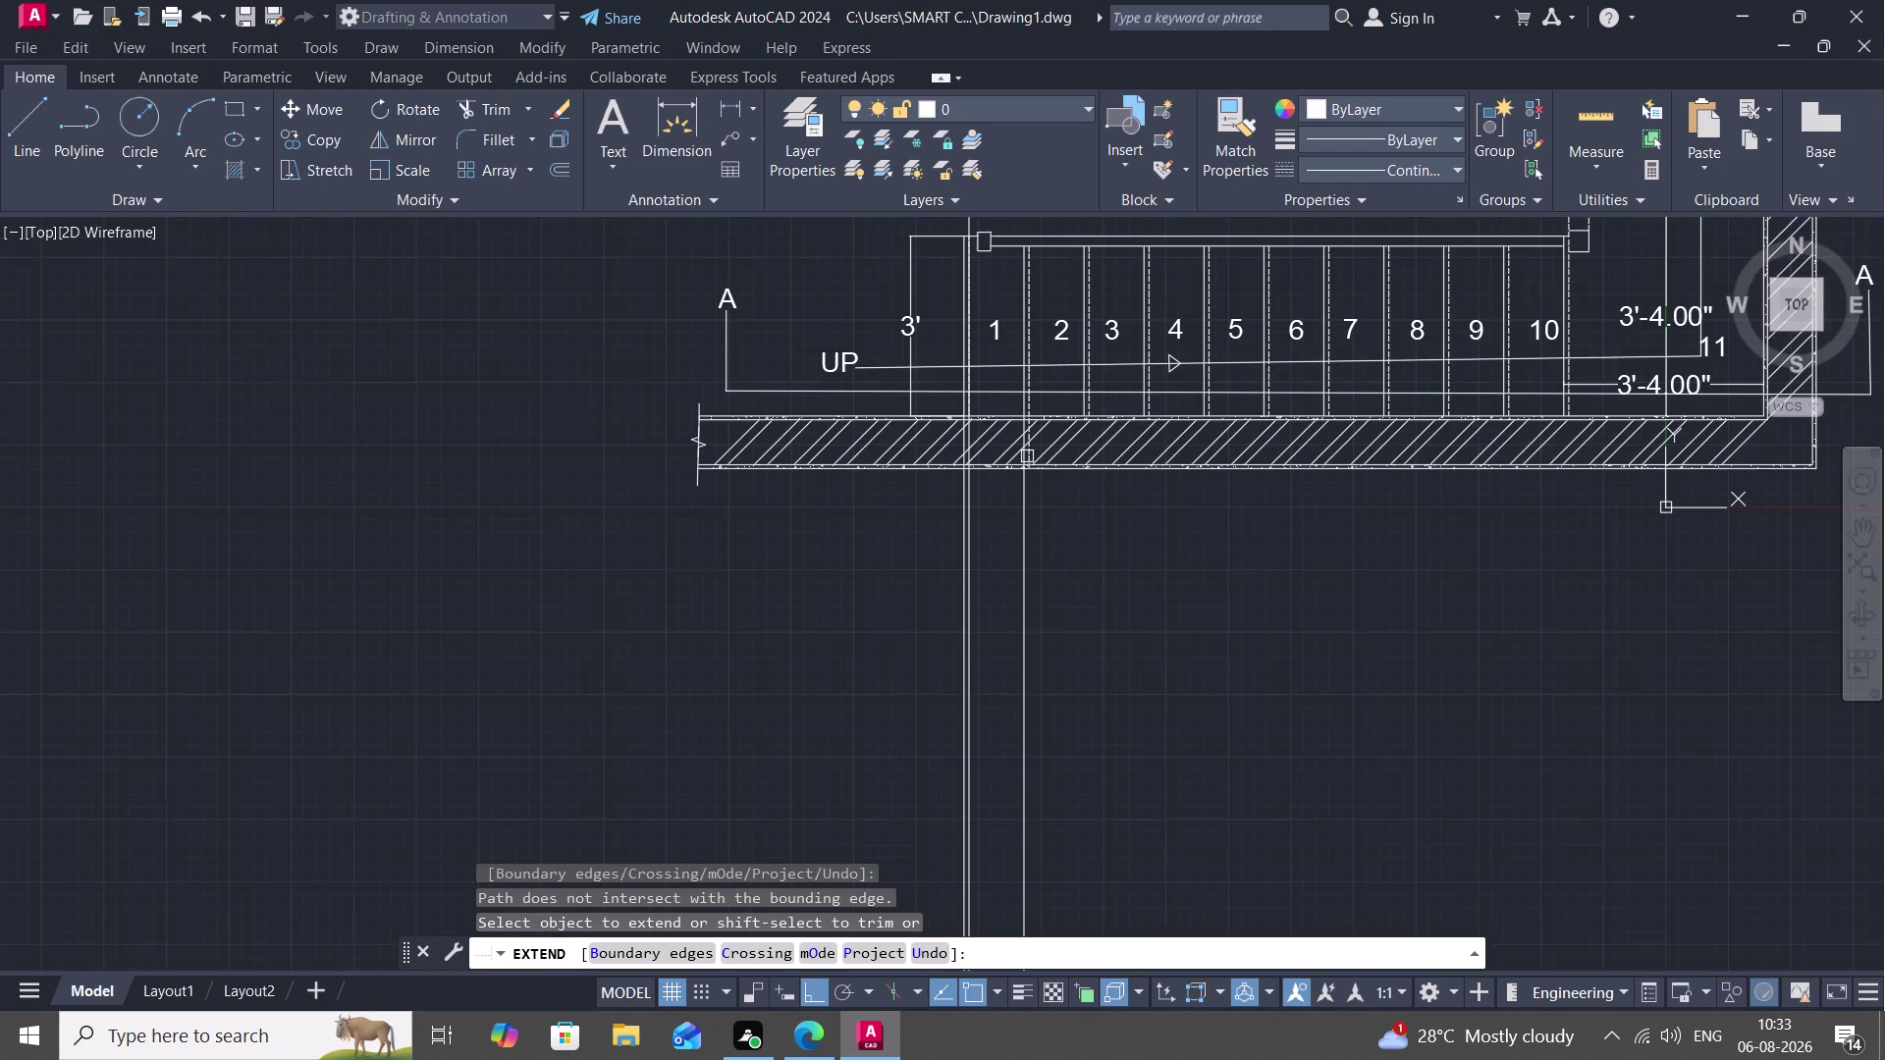
middle_drag(1026, 457, 1001, 392)
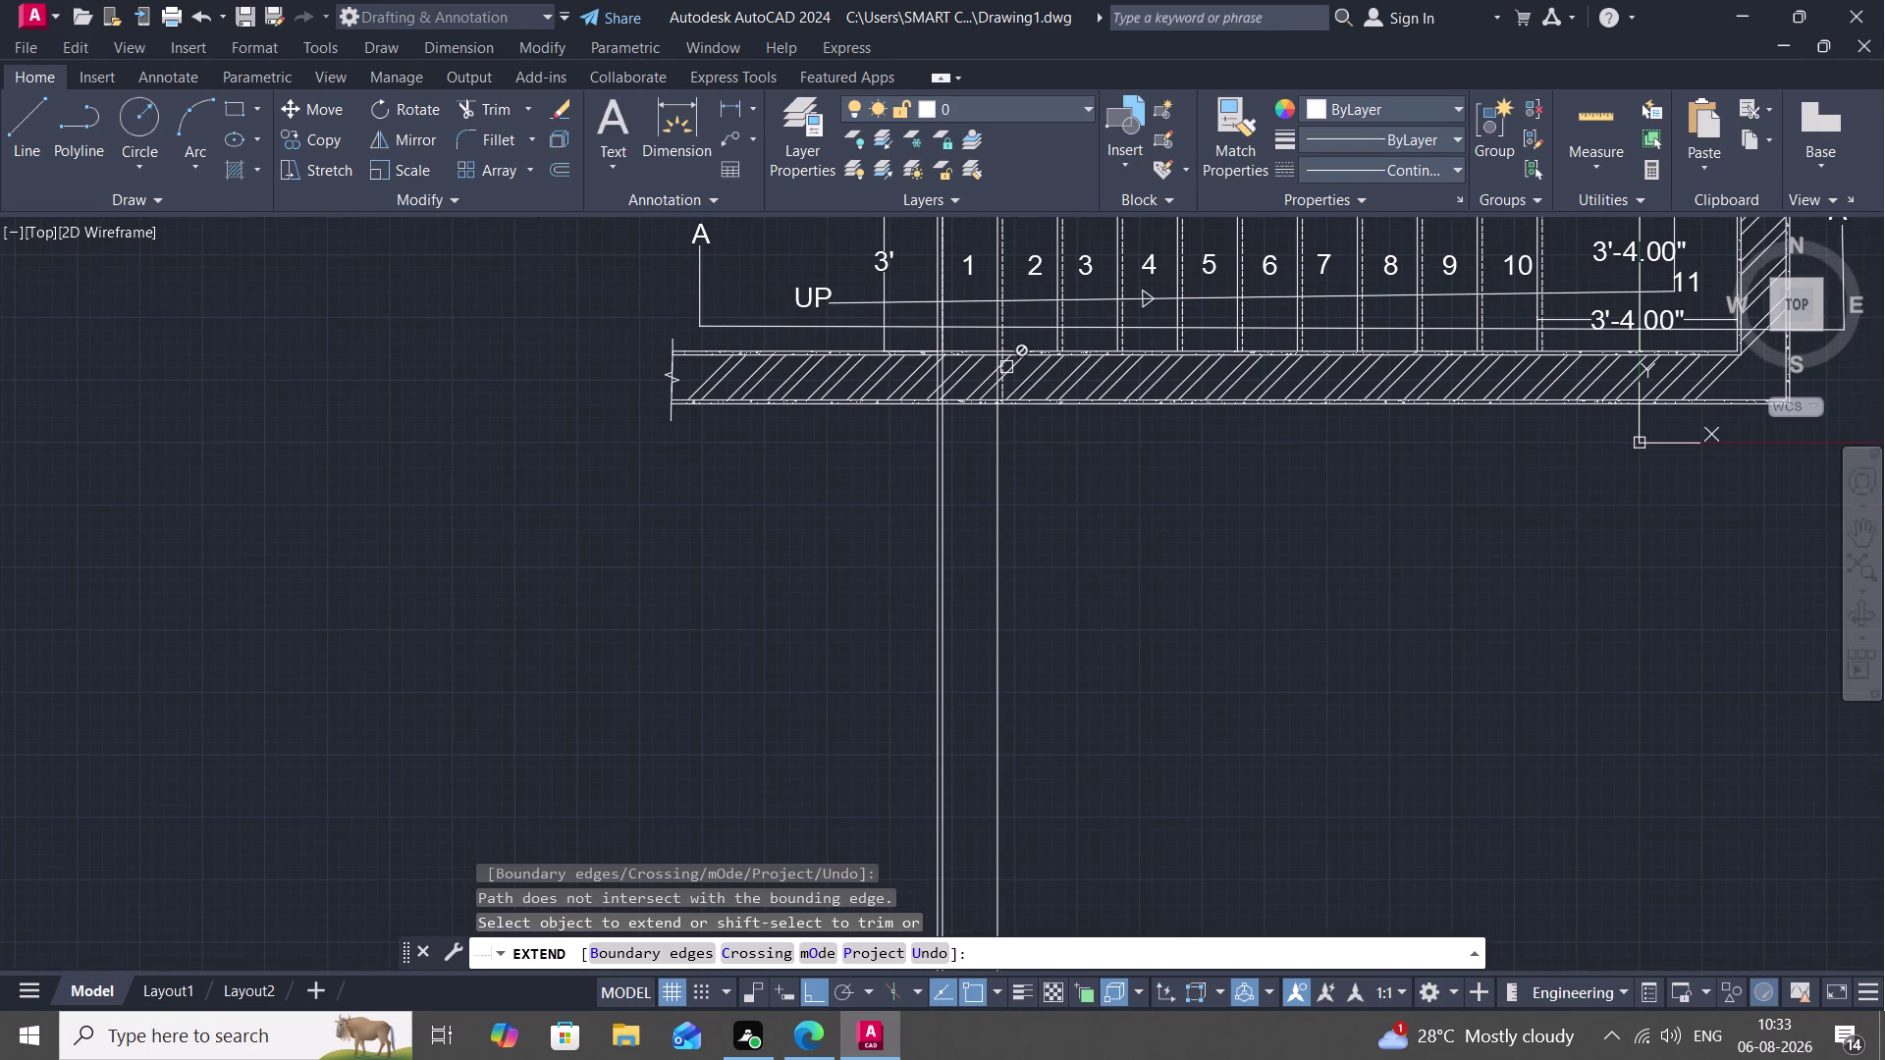
Retry extending the lines beside tread 2 and inside the wall hatch.
click(1006, 367)
scroll(down, 3)
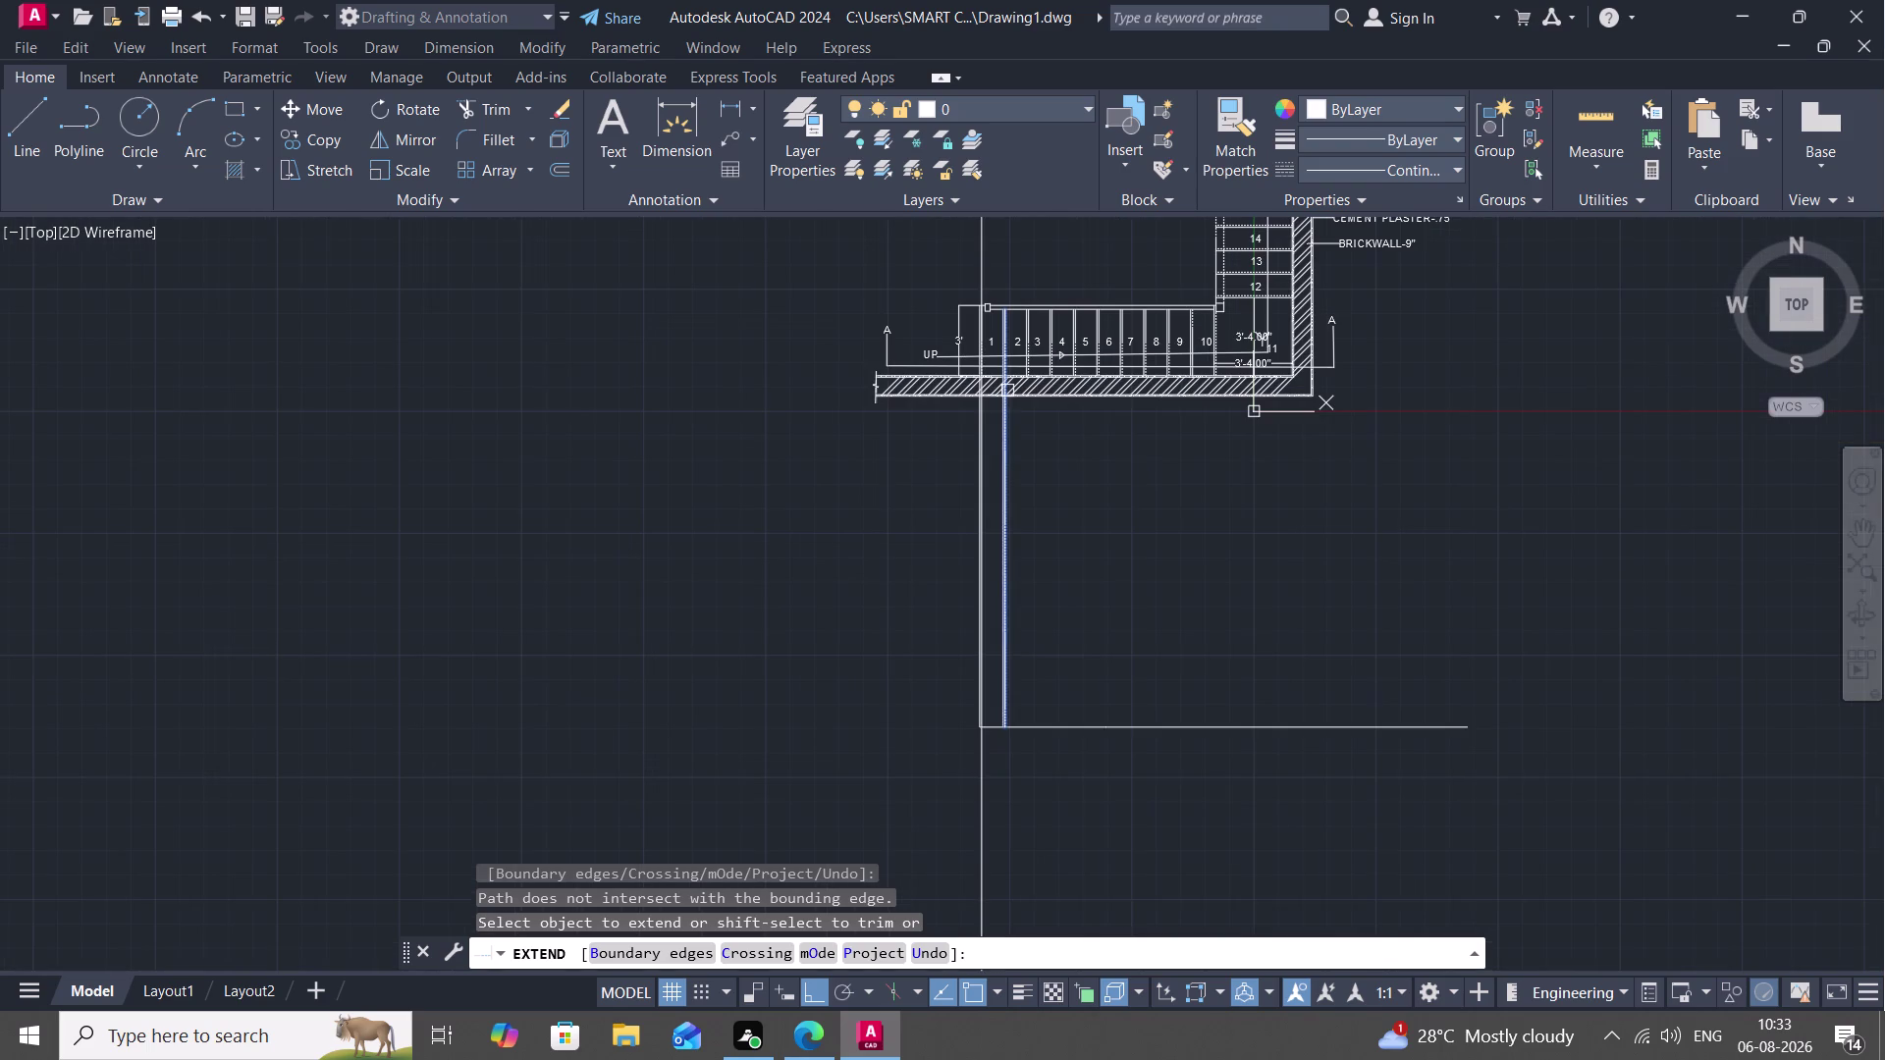
click(1007, 391)
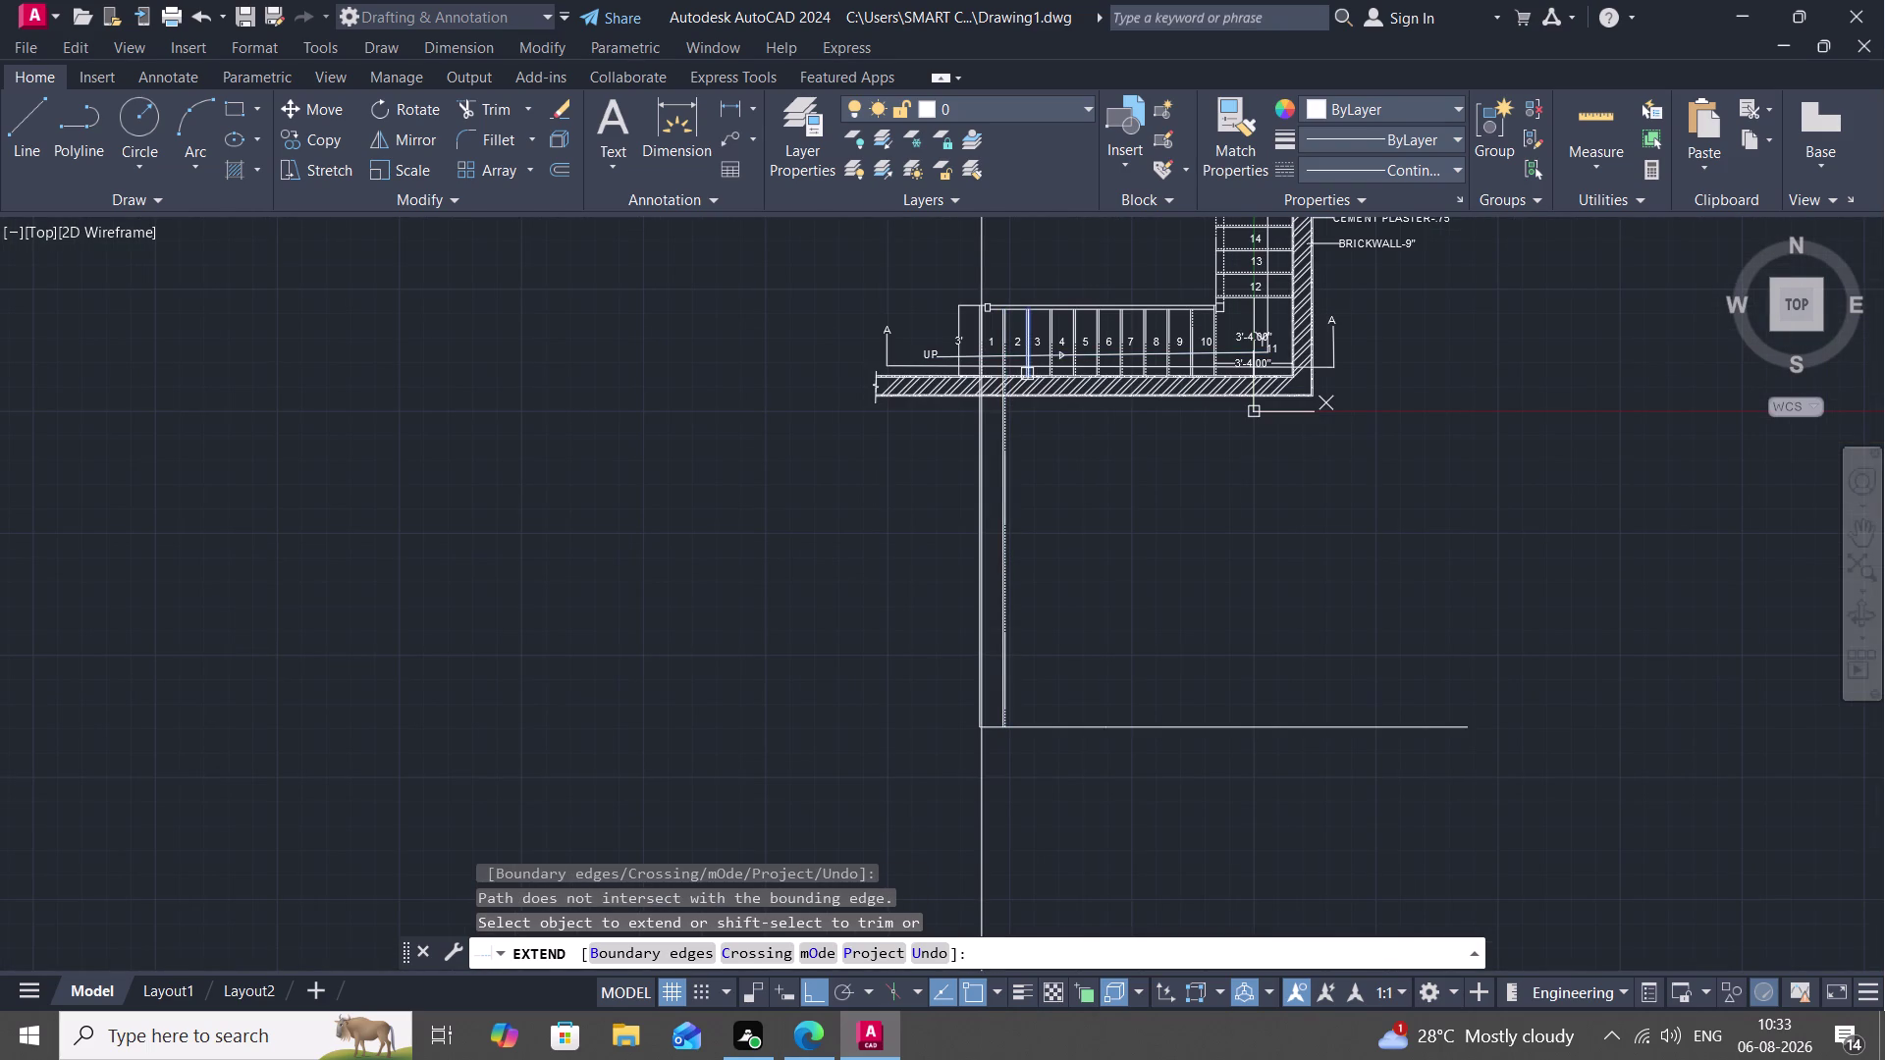
click(1027, 374)
click(1029, 380)
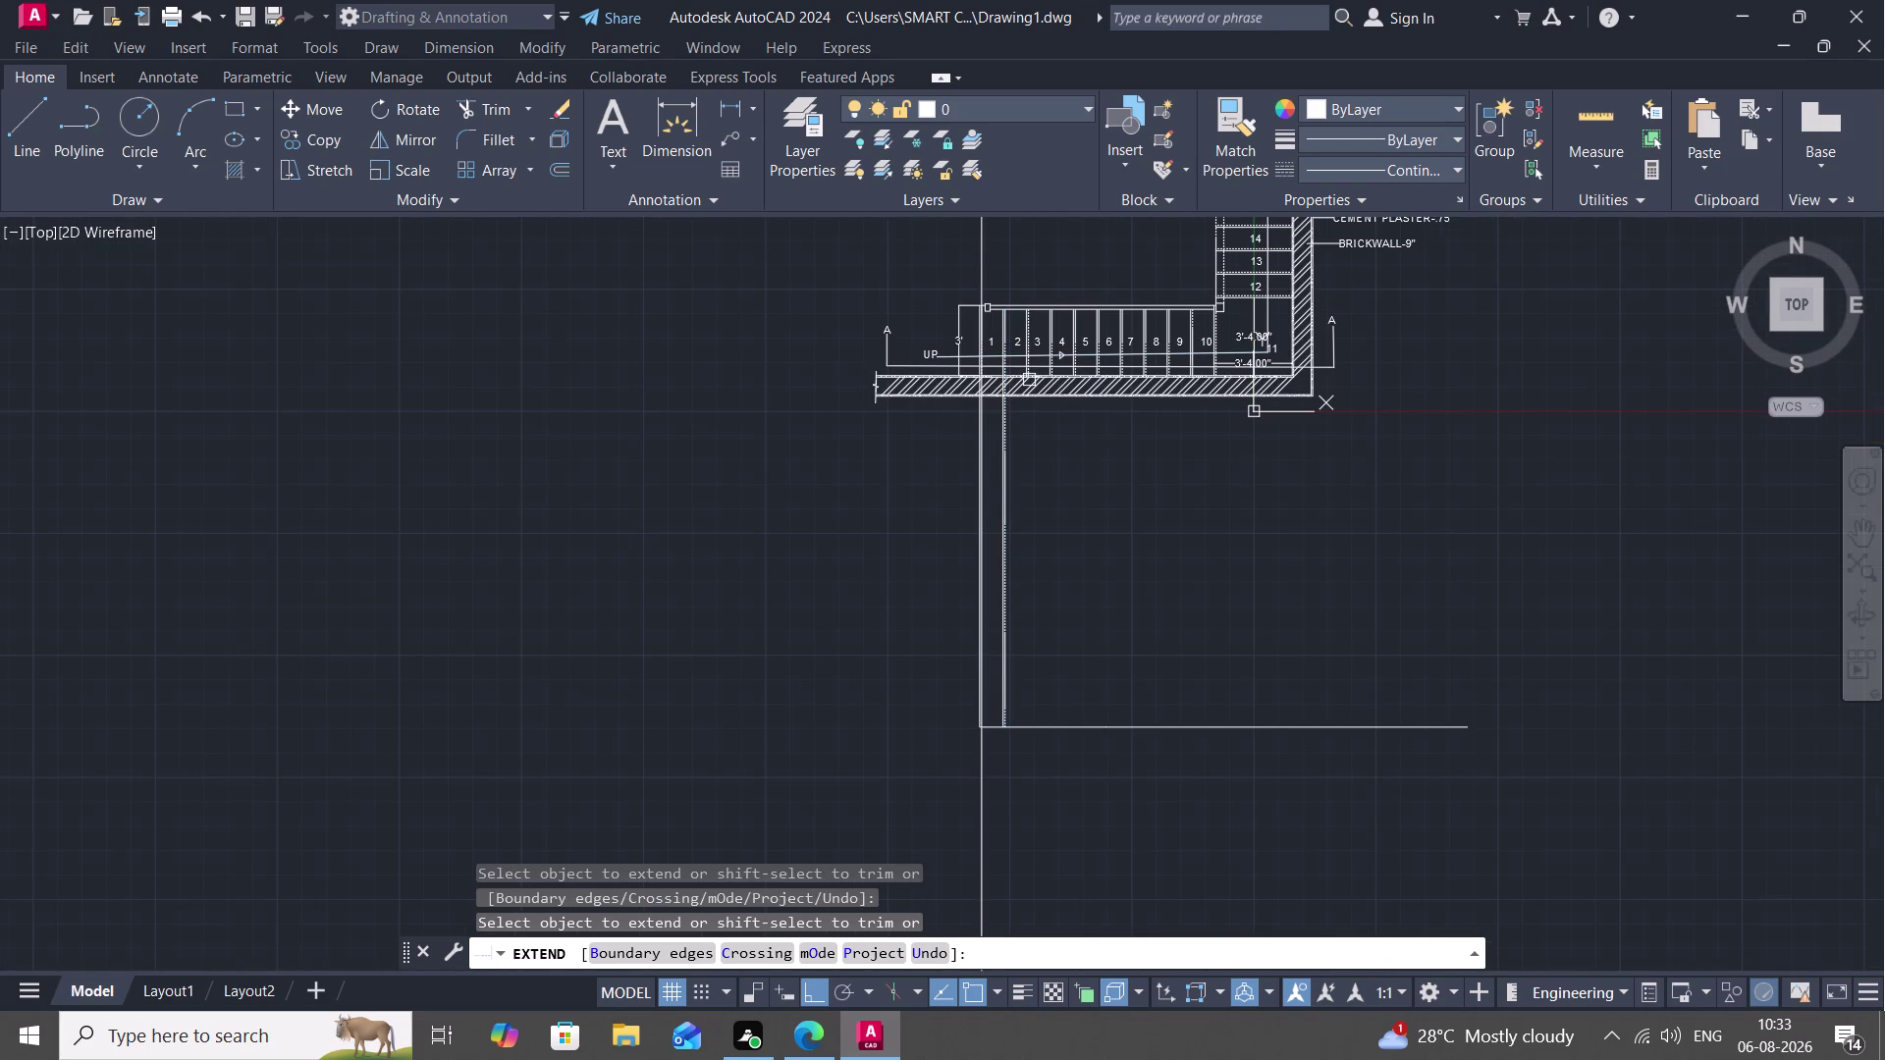
click(1029, 380)
scroll(up, 3)
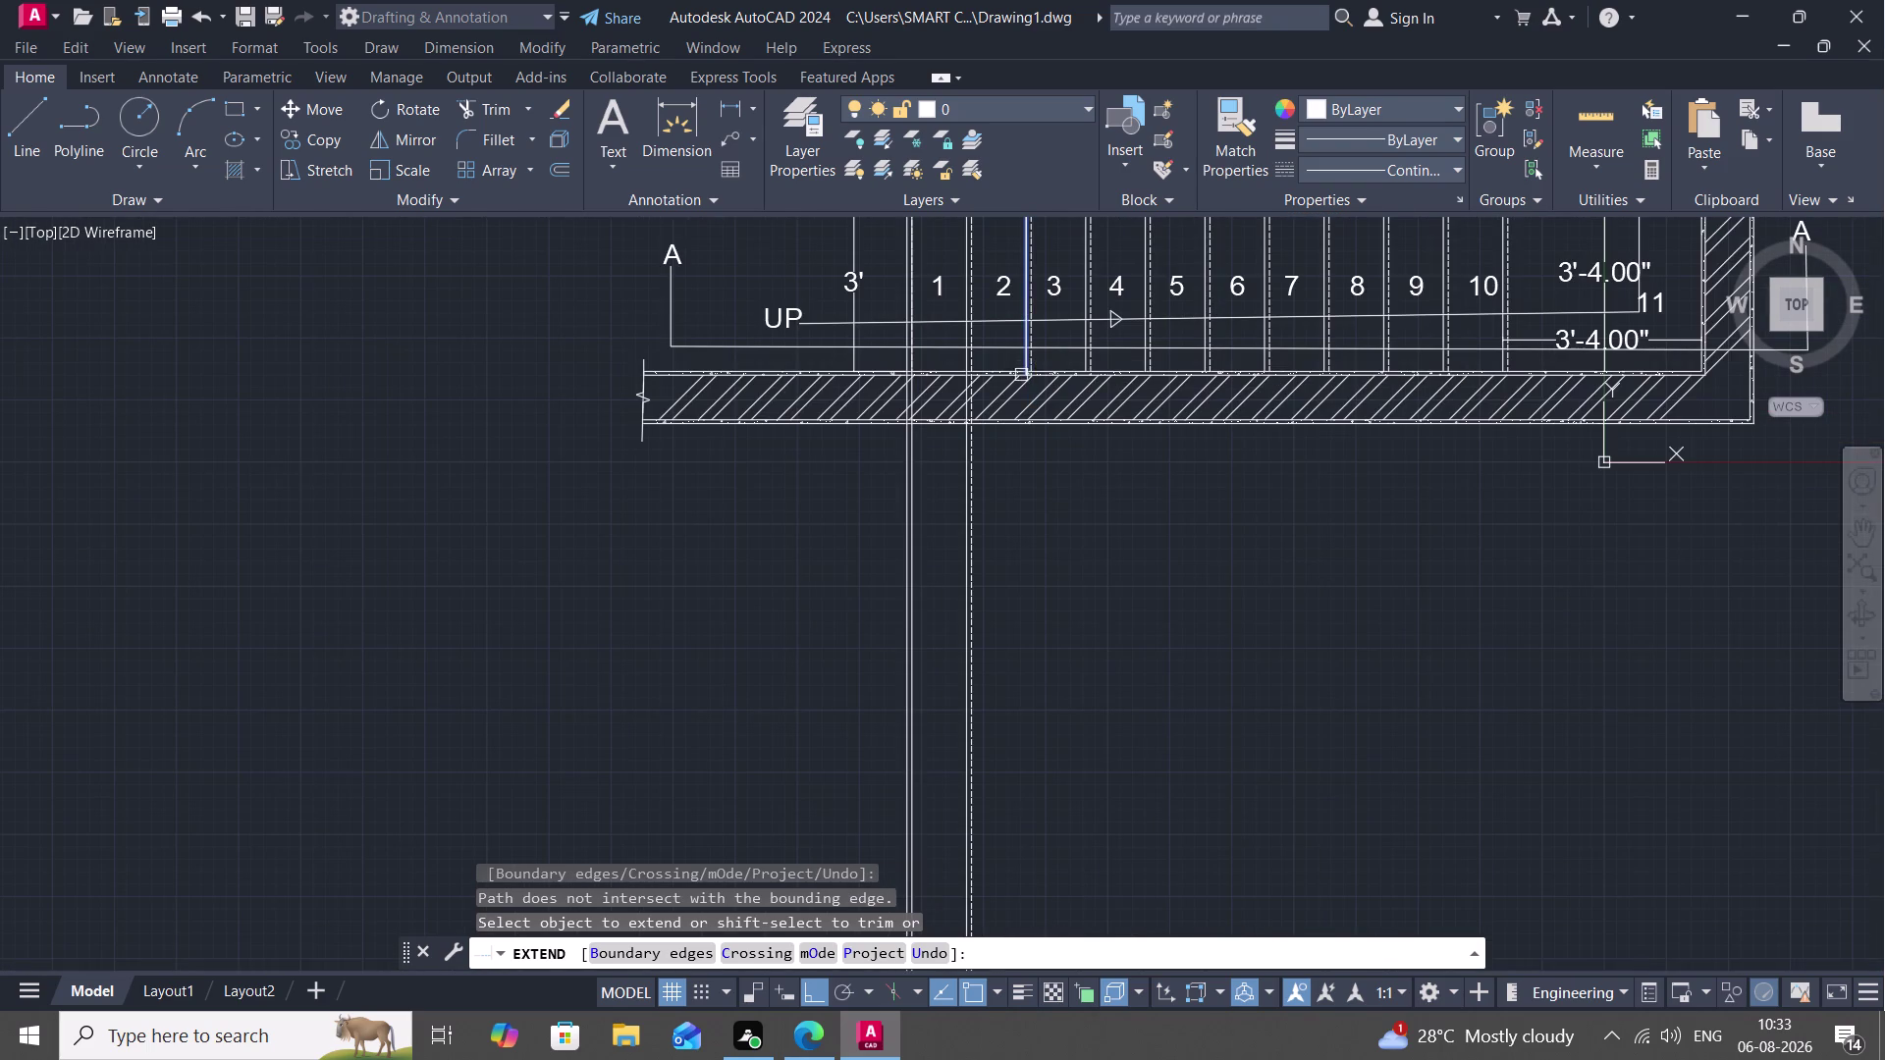
click(1029, 364)
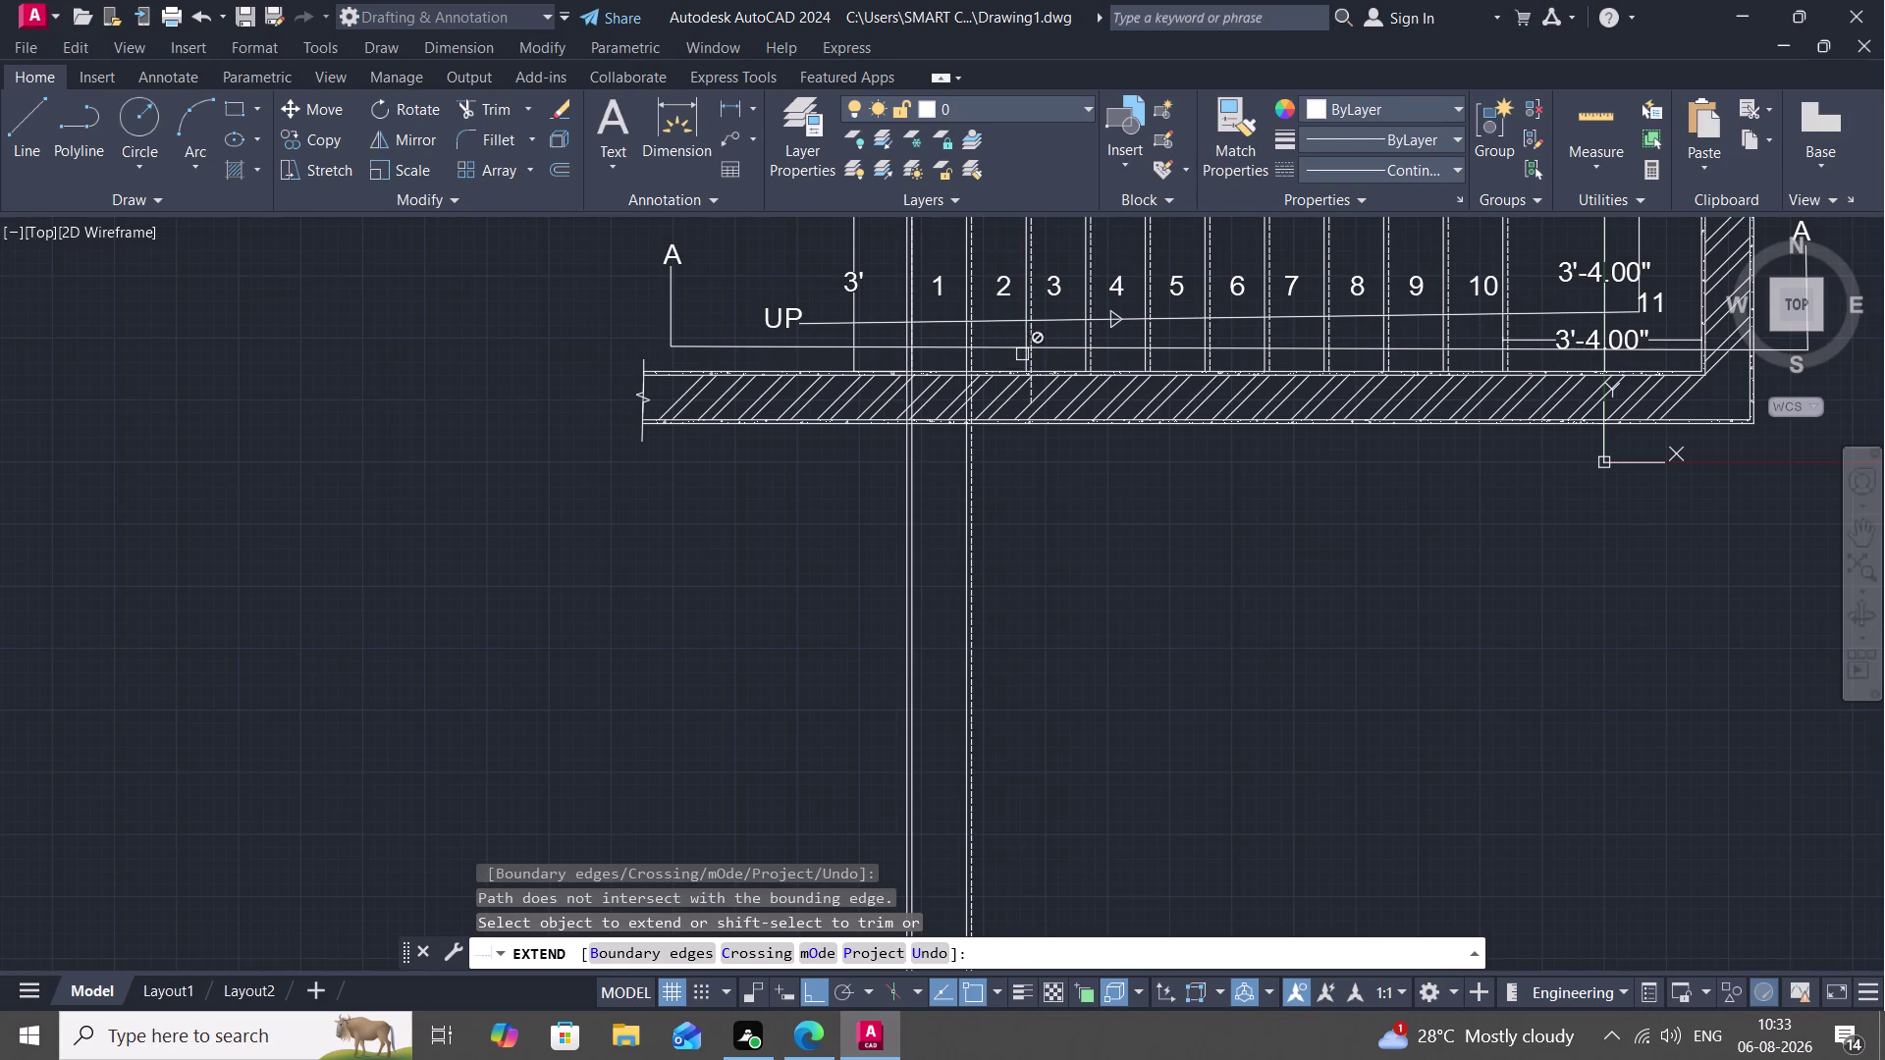
click(1024, 355)
click(1024, 365)
double_click(1024, 374)
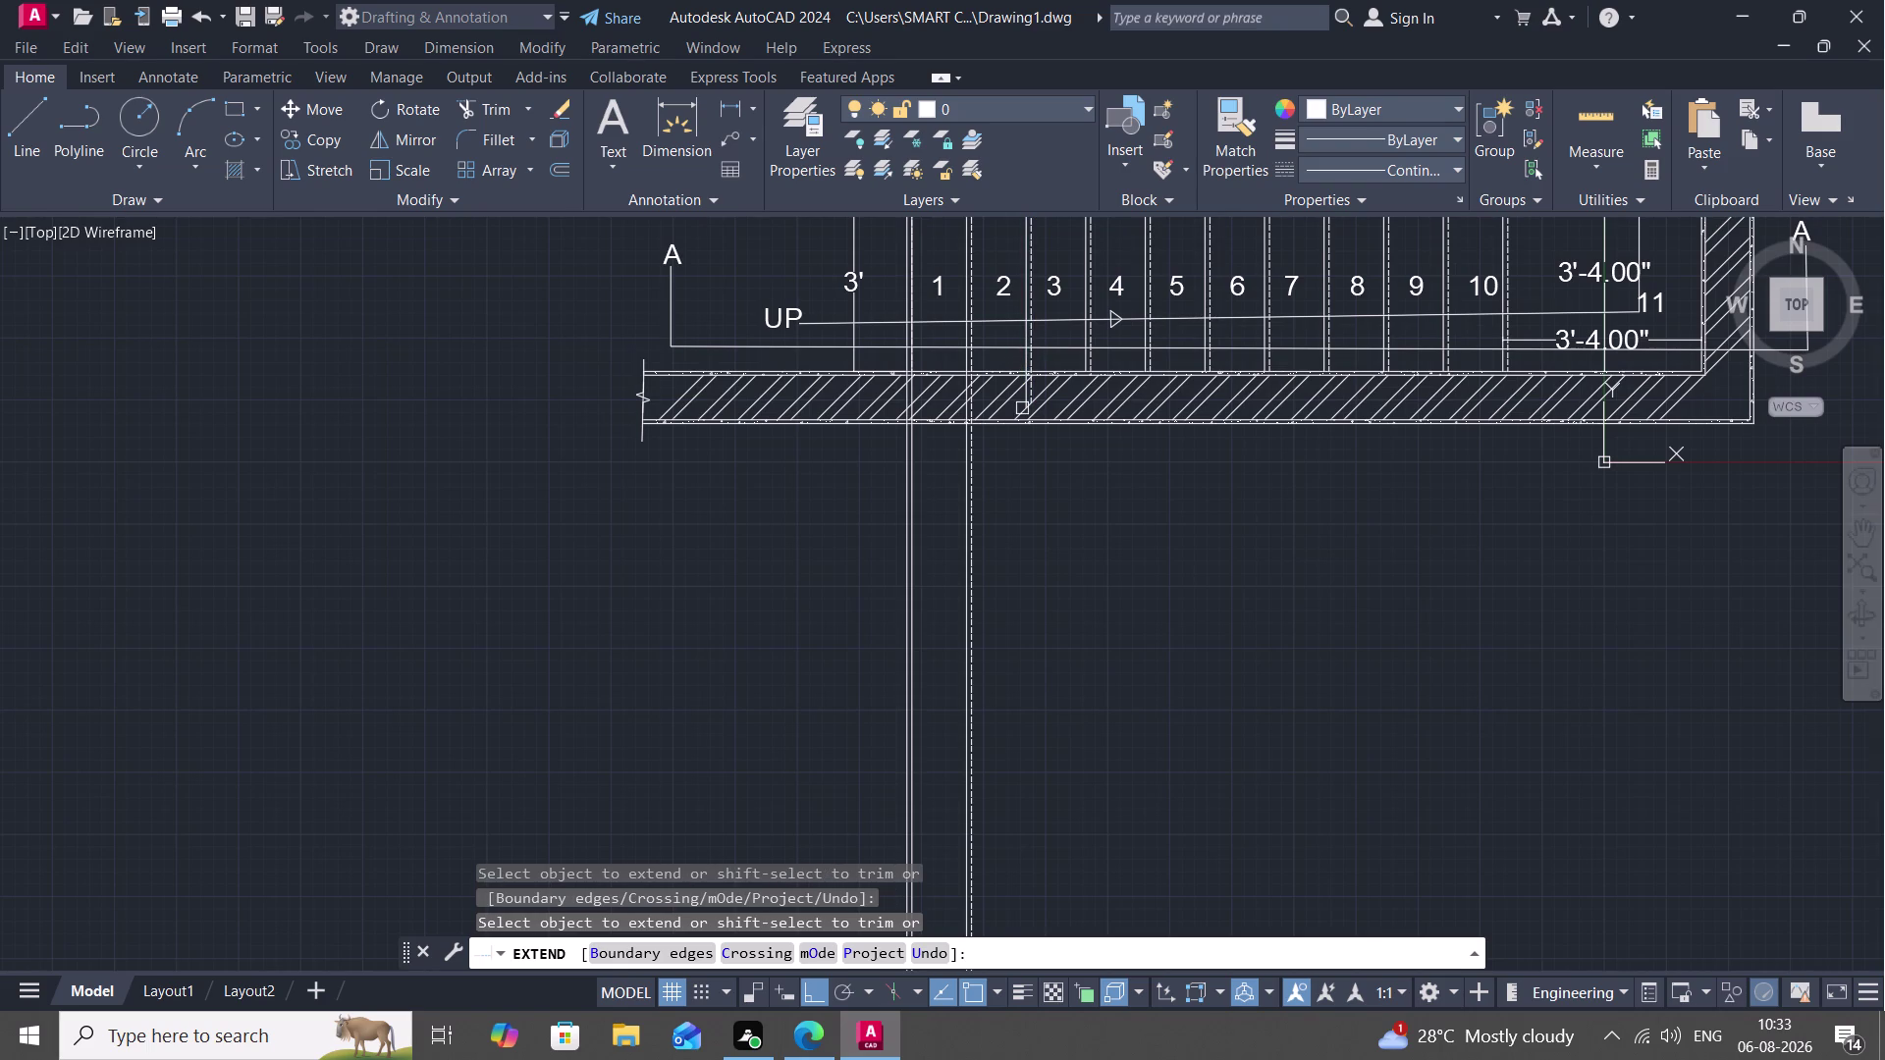
click(1022, 394)
click(1023, 400)
click(1026, 412)
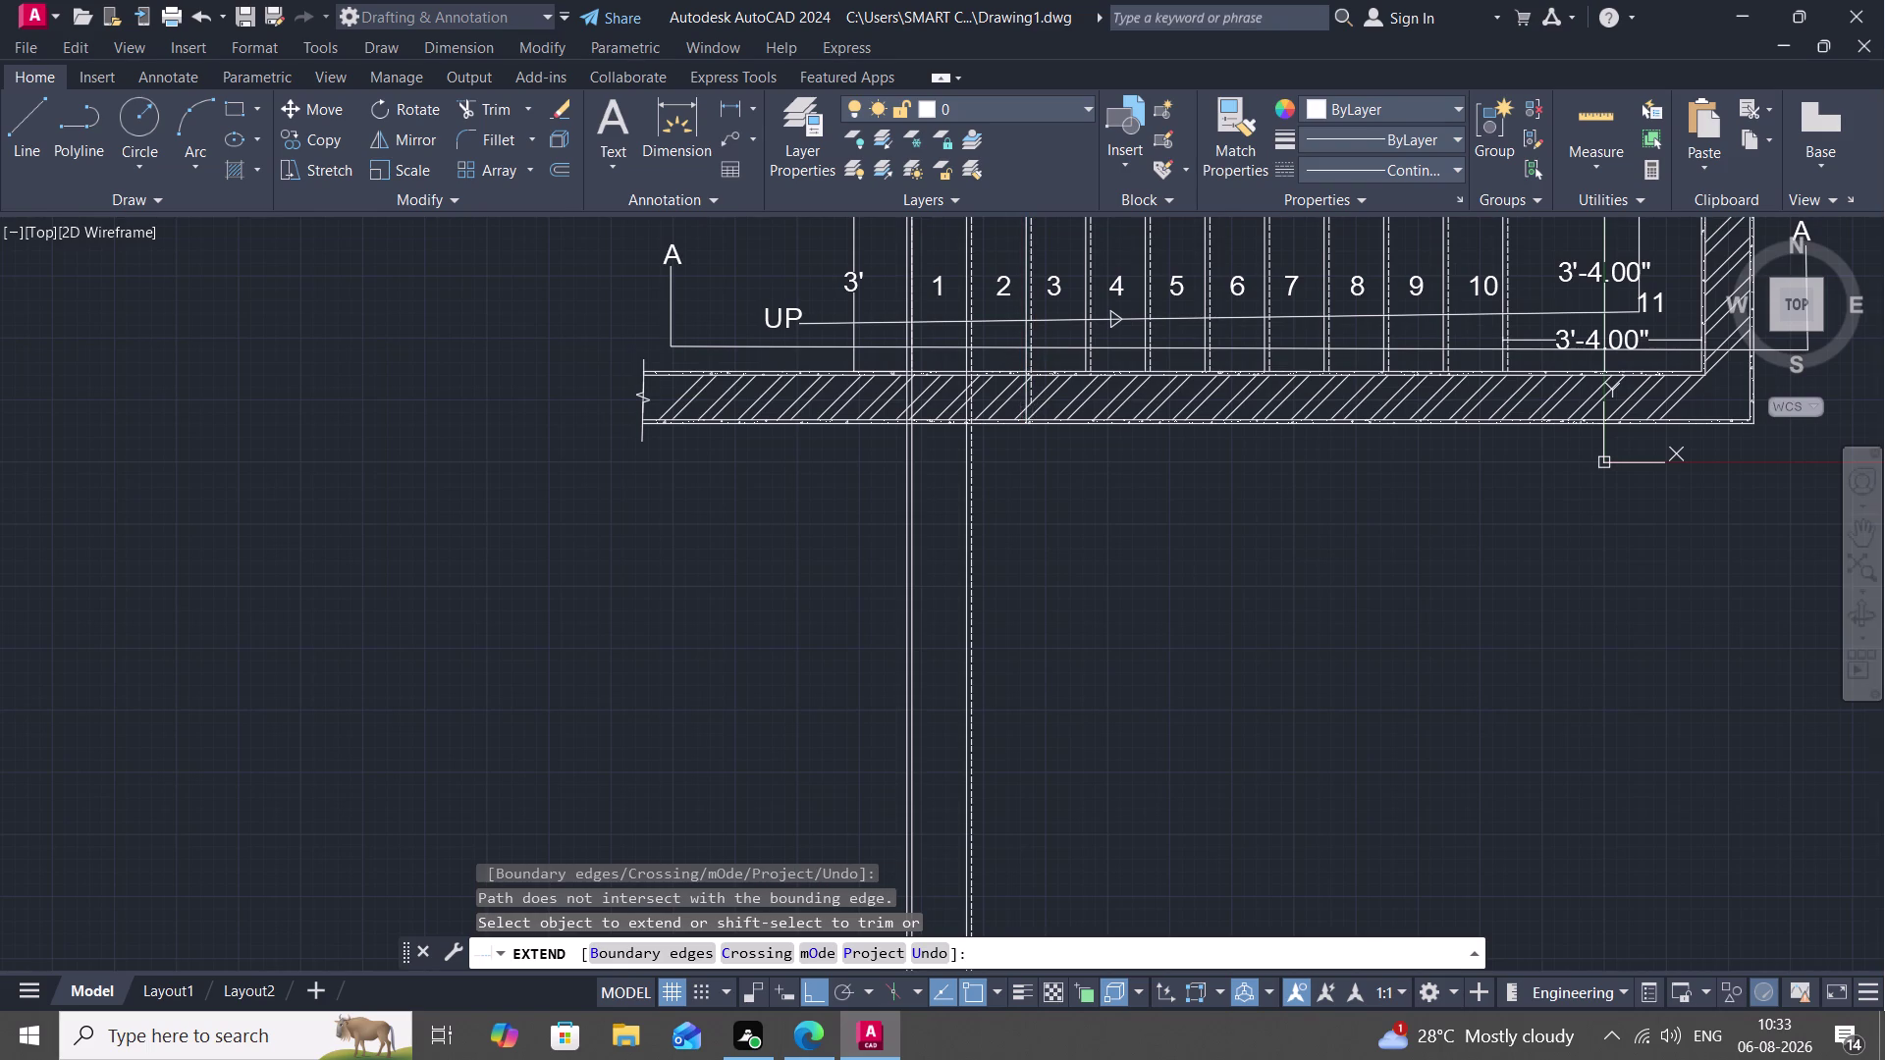
click(1021, 412)
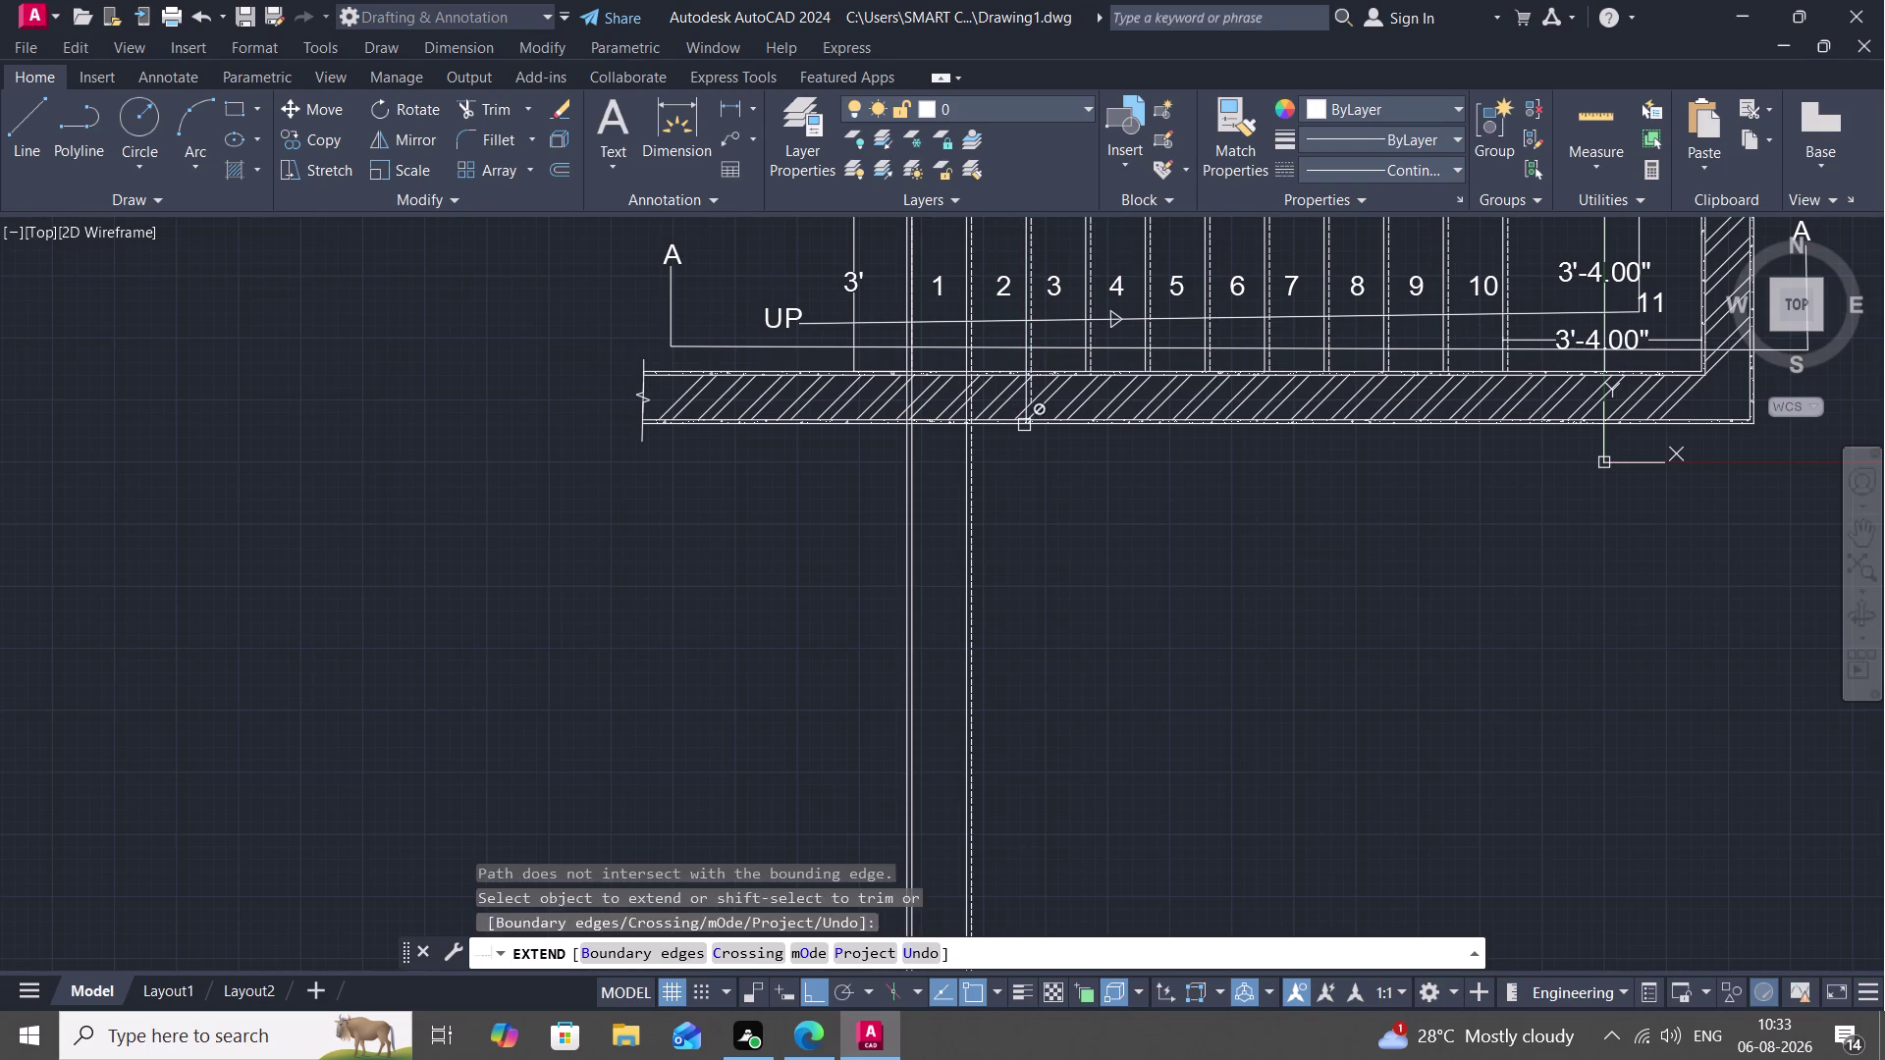
Attempt a fence selection across the wall lines, then cancel the extend.
scroll(up, 3)
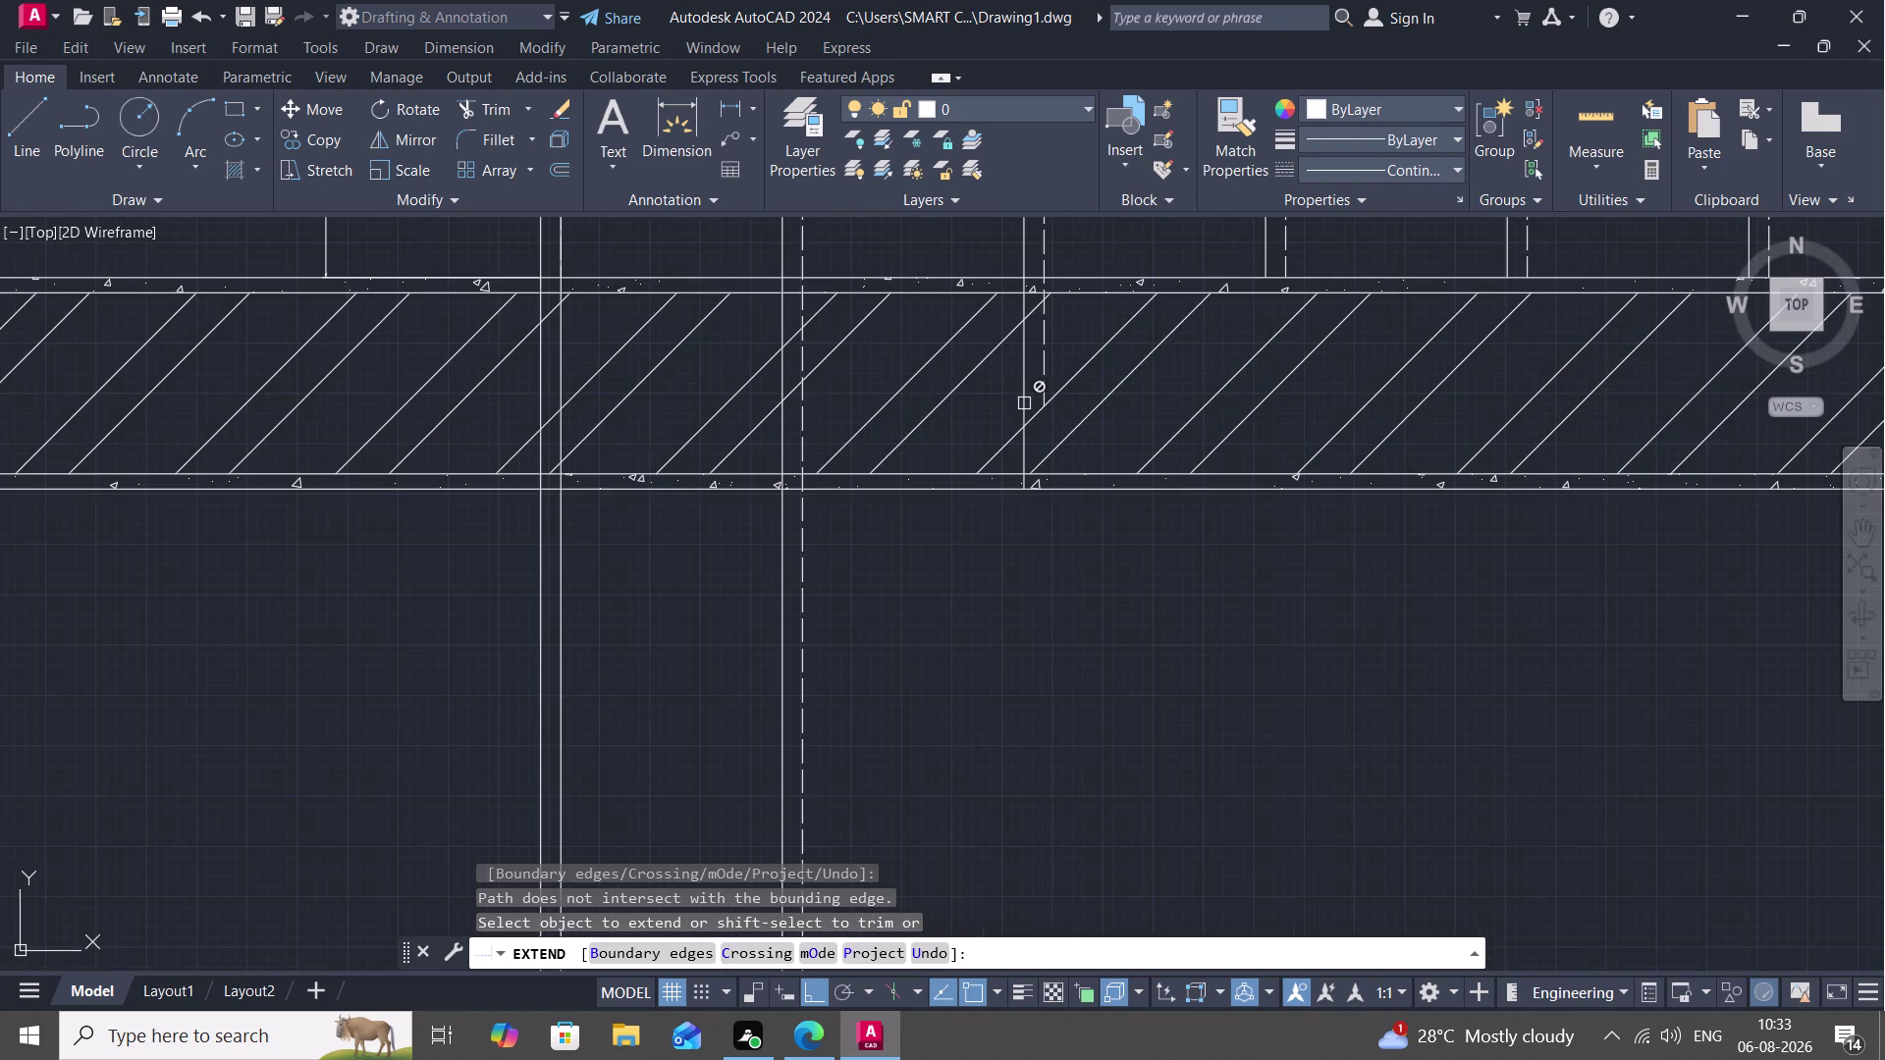
click(1024, 448)
click(1017, 465)
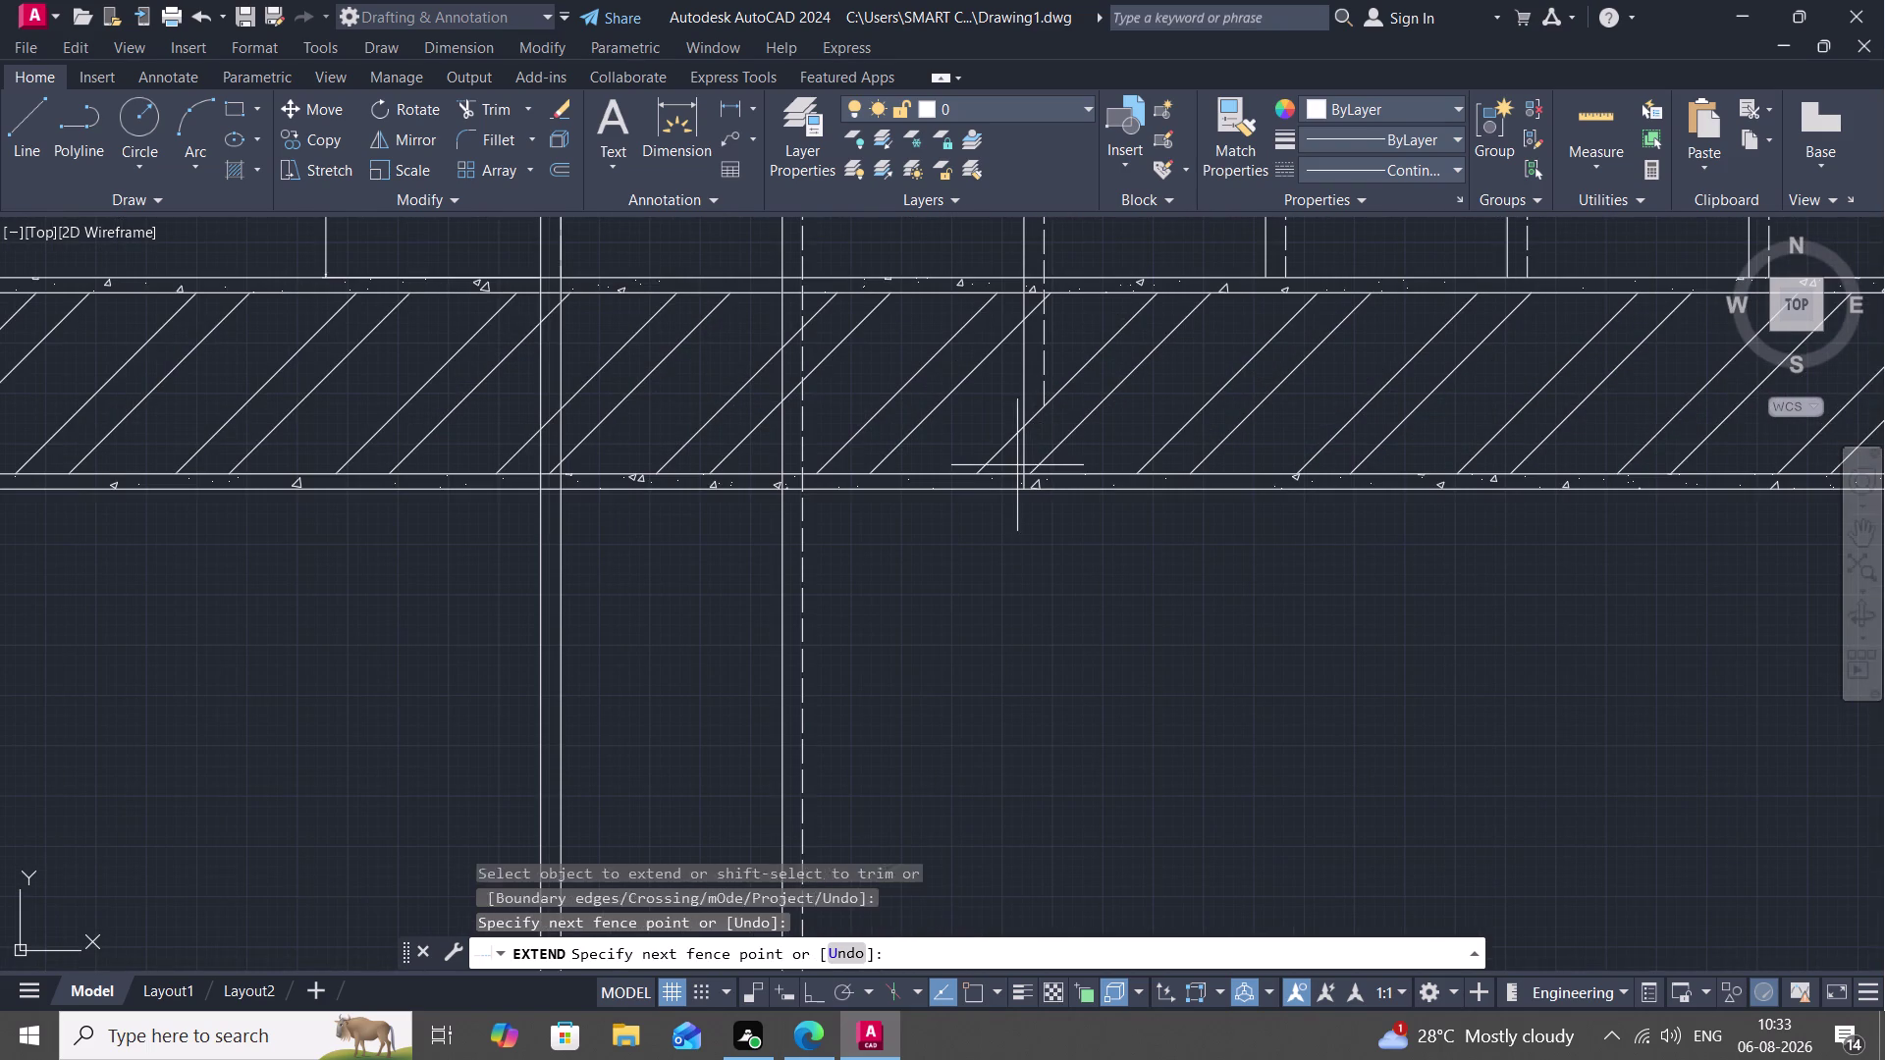
key(Escape)
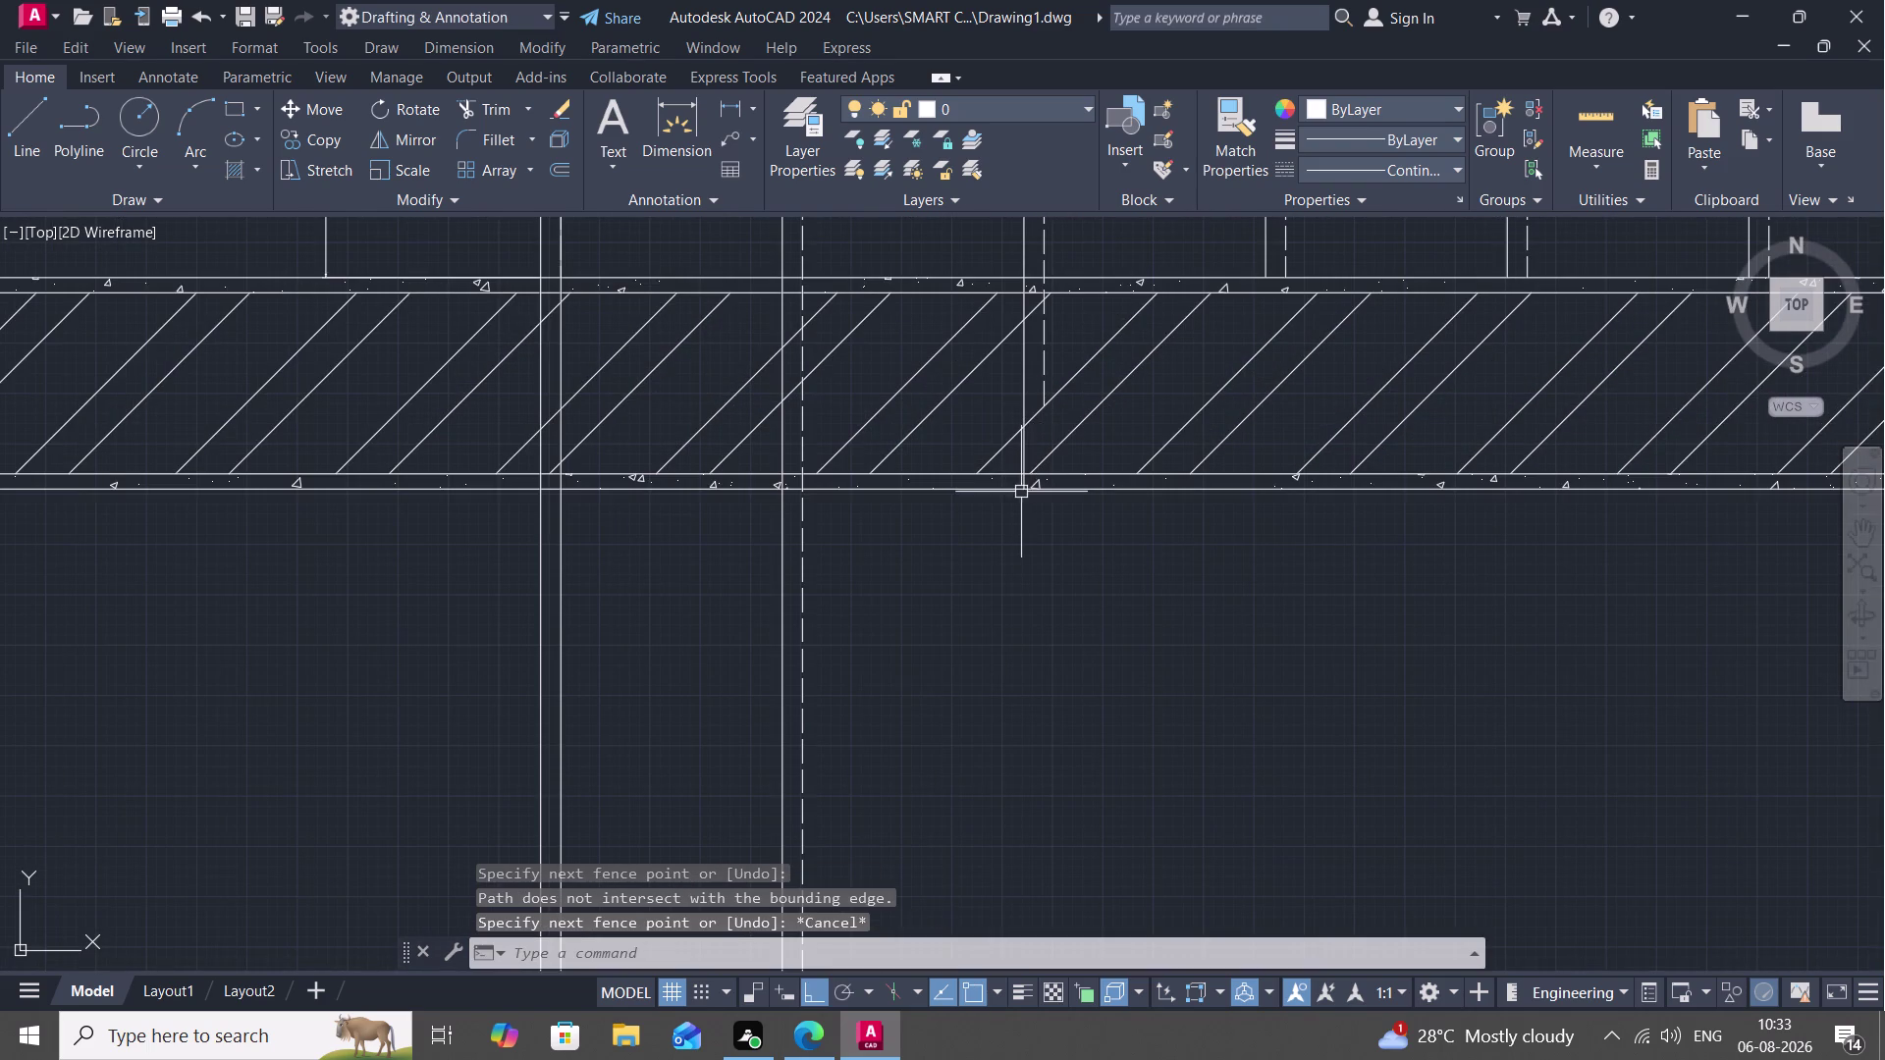
Clear any active command and start the XLINE construction-line command.
key(Escape)
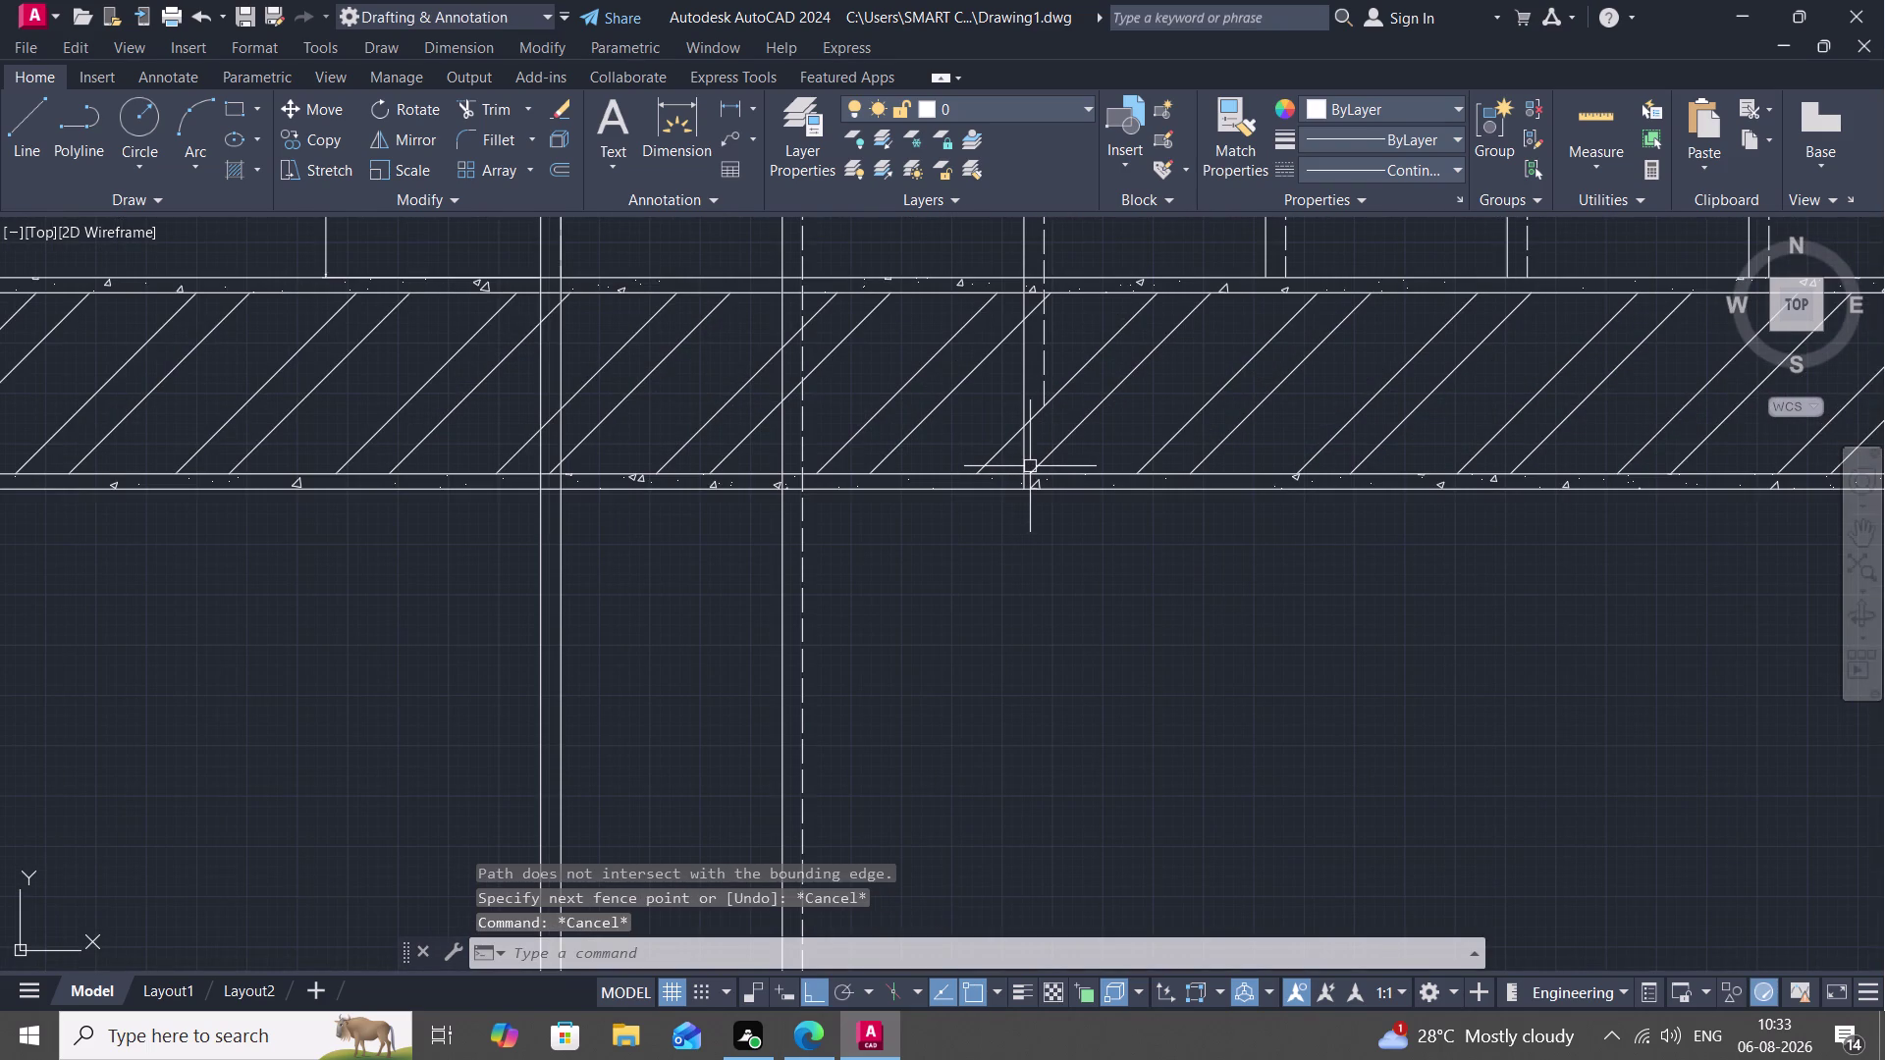
key(Escape)
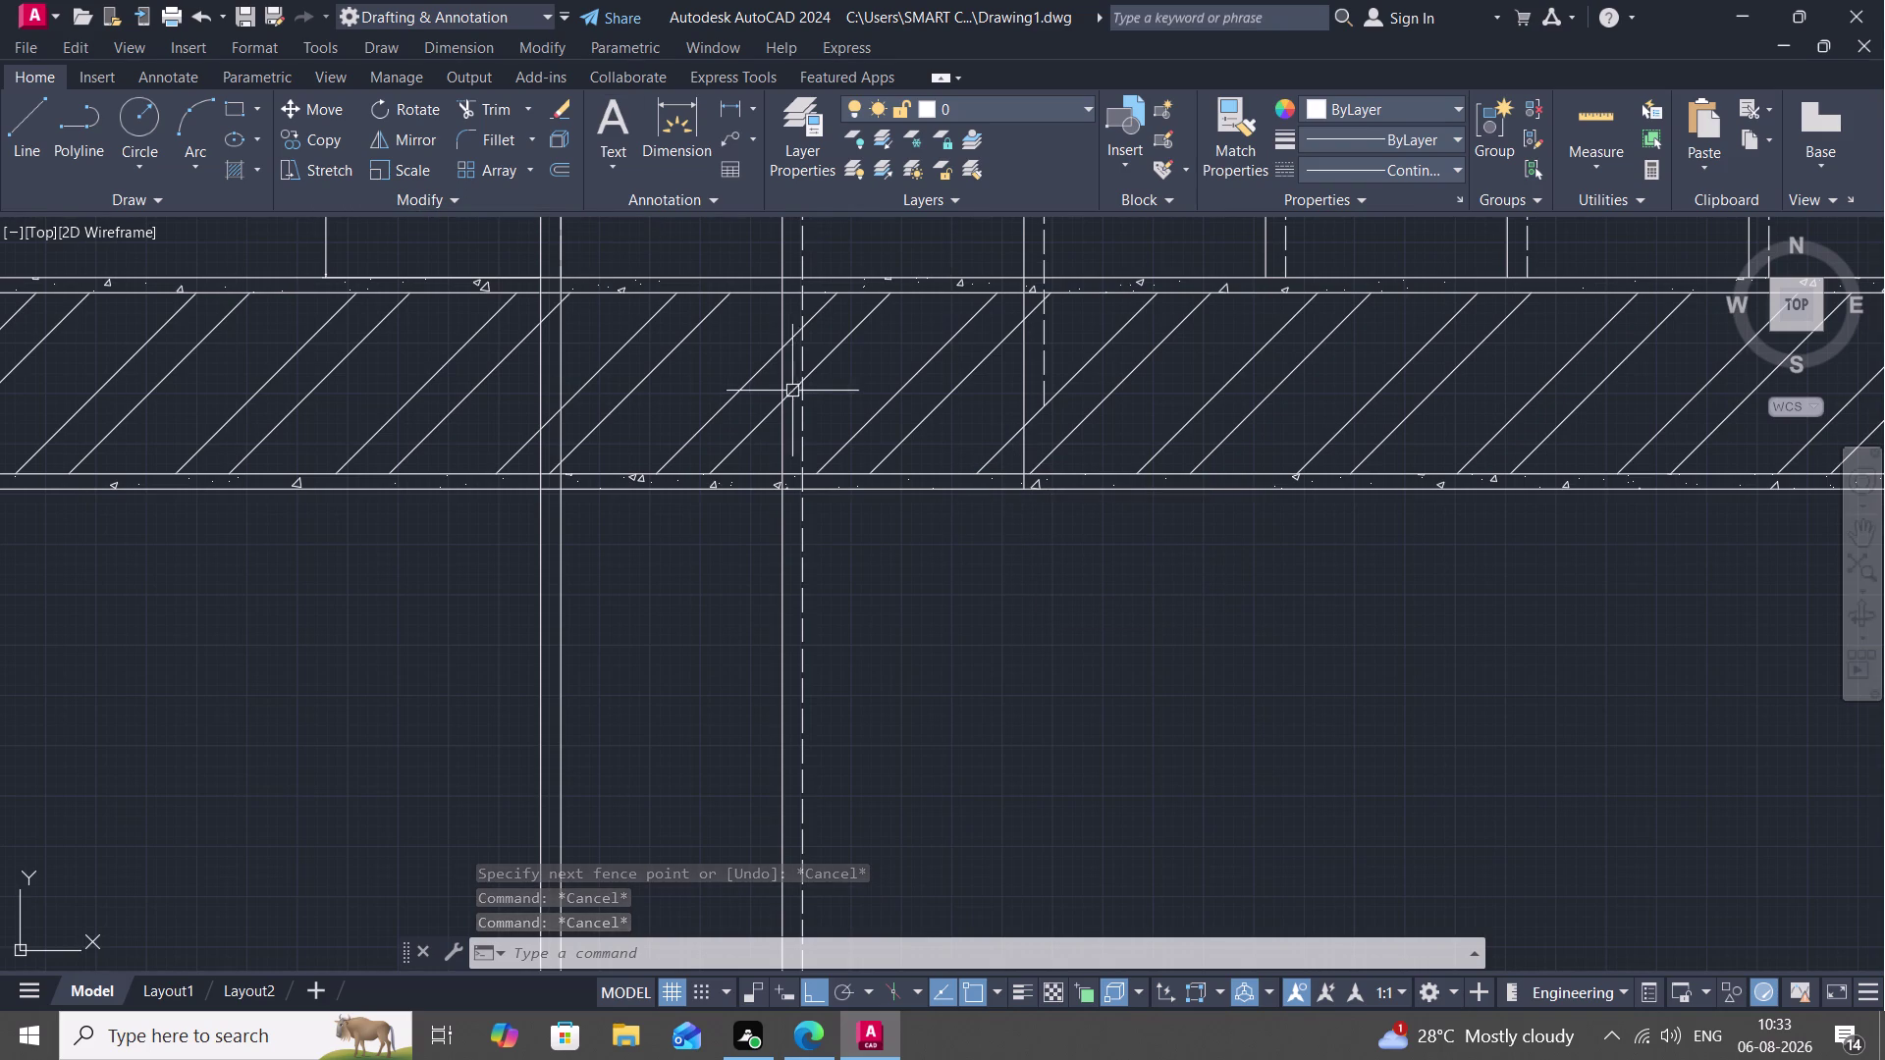
text(X)
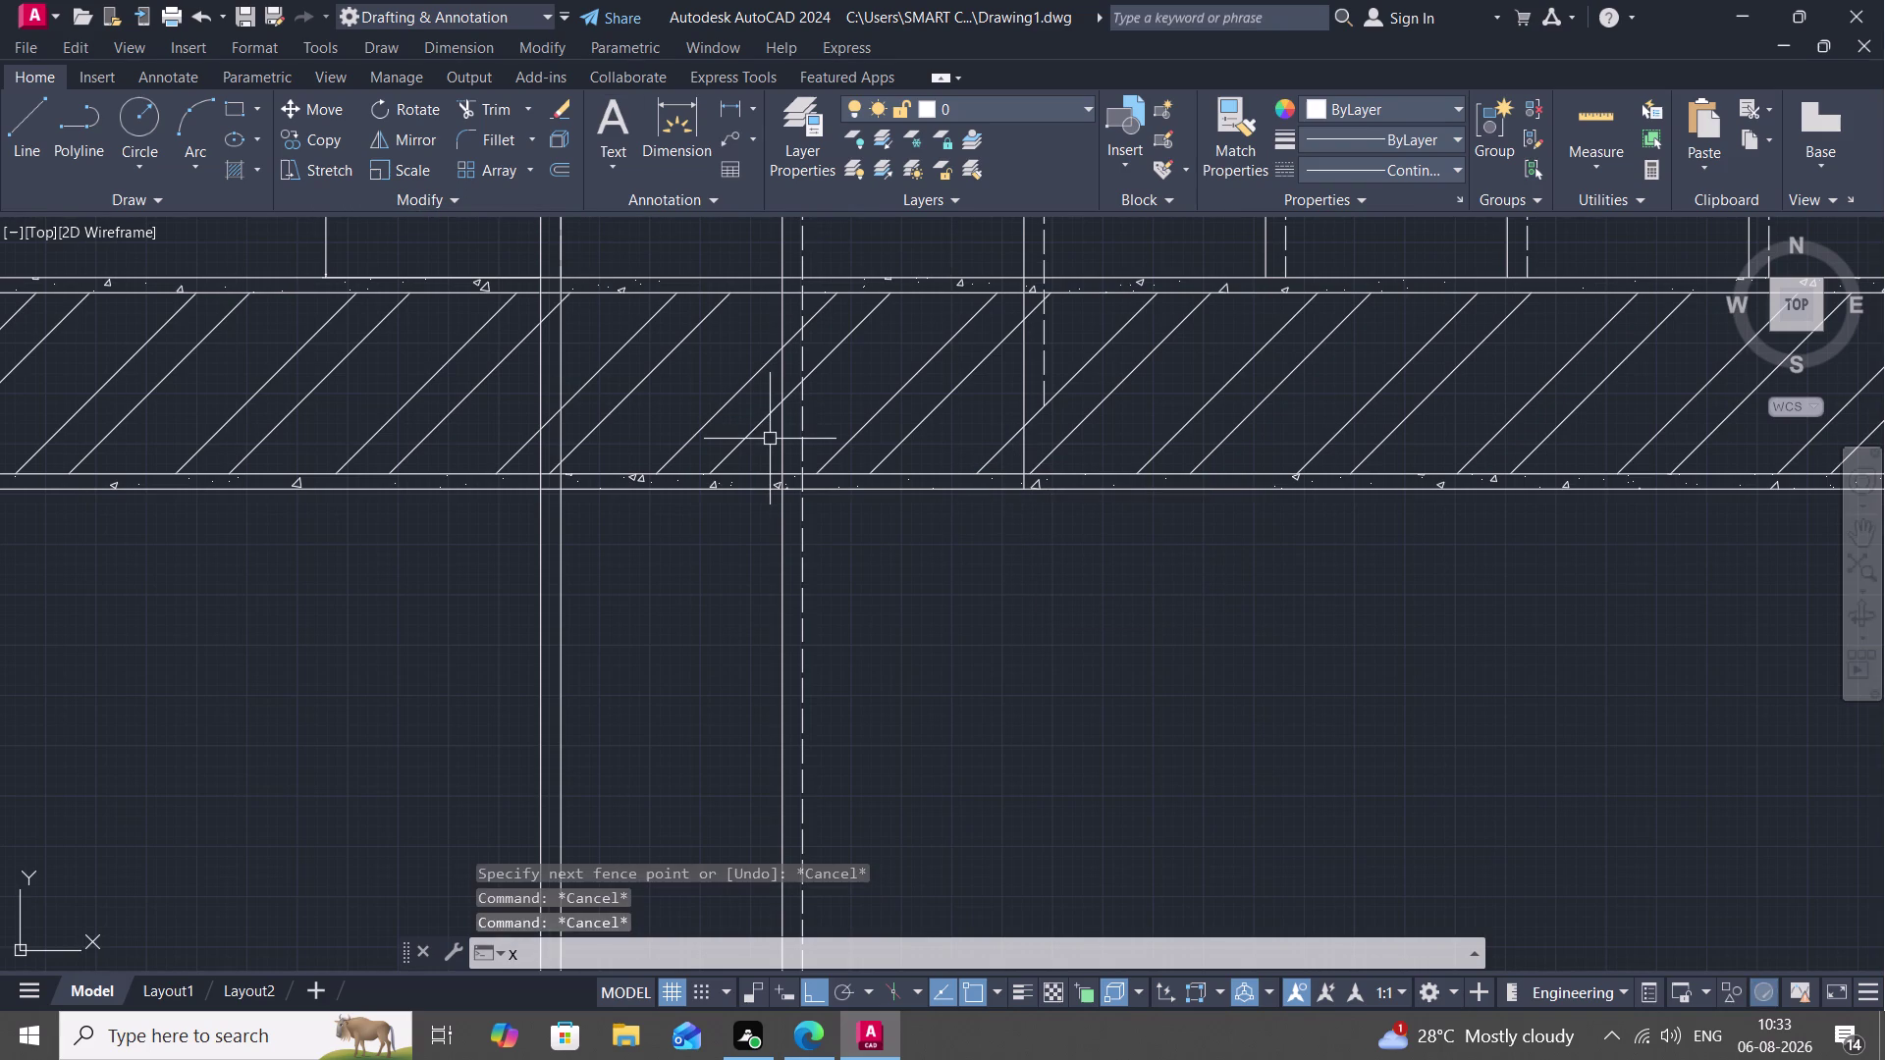
text(L)
key(space)
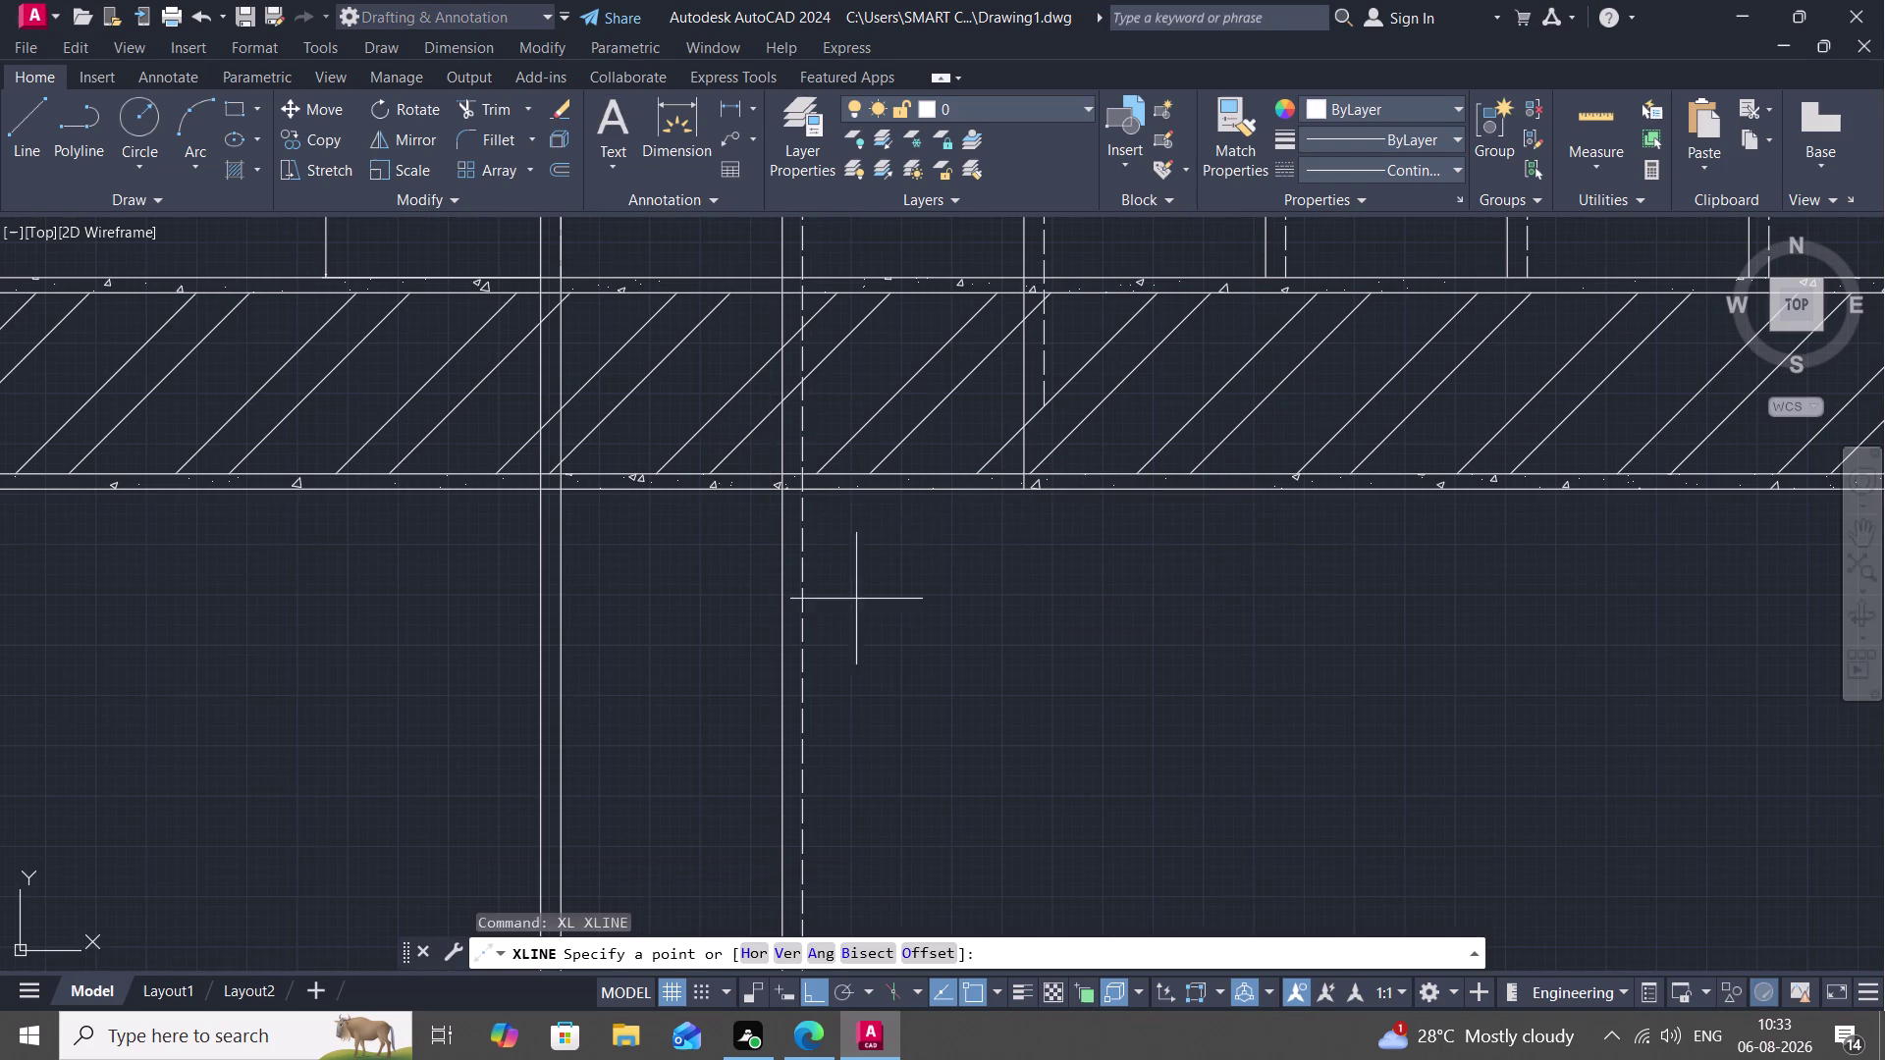
Set the construction line to Vertical and zoom toward the wall's lower edge.
click(771, 955)
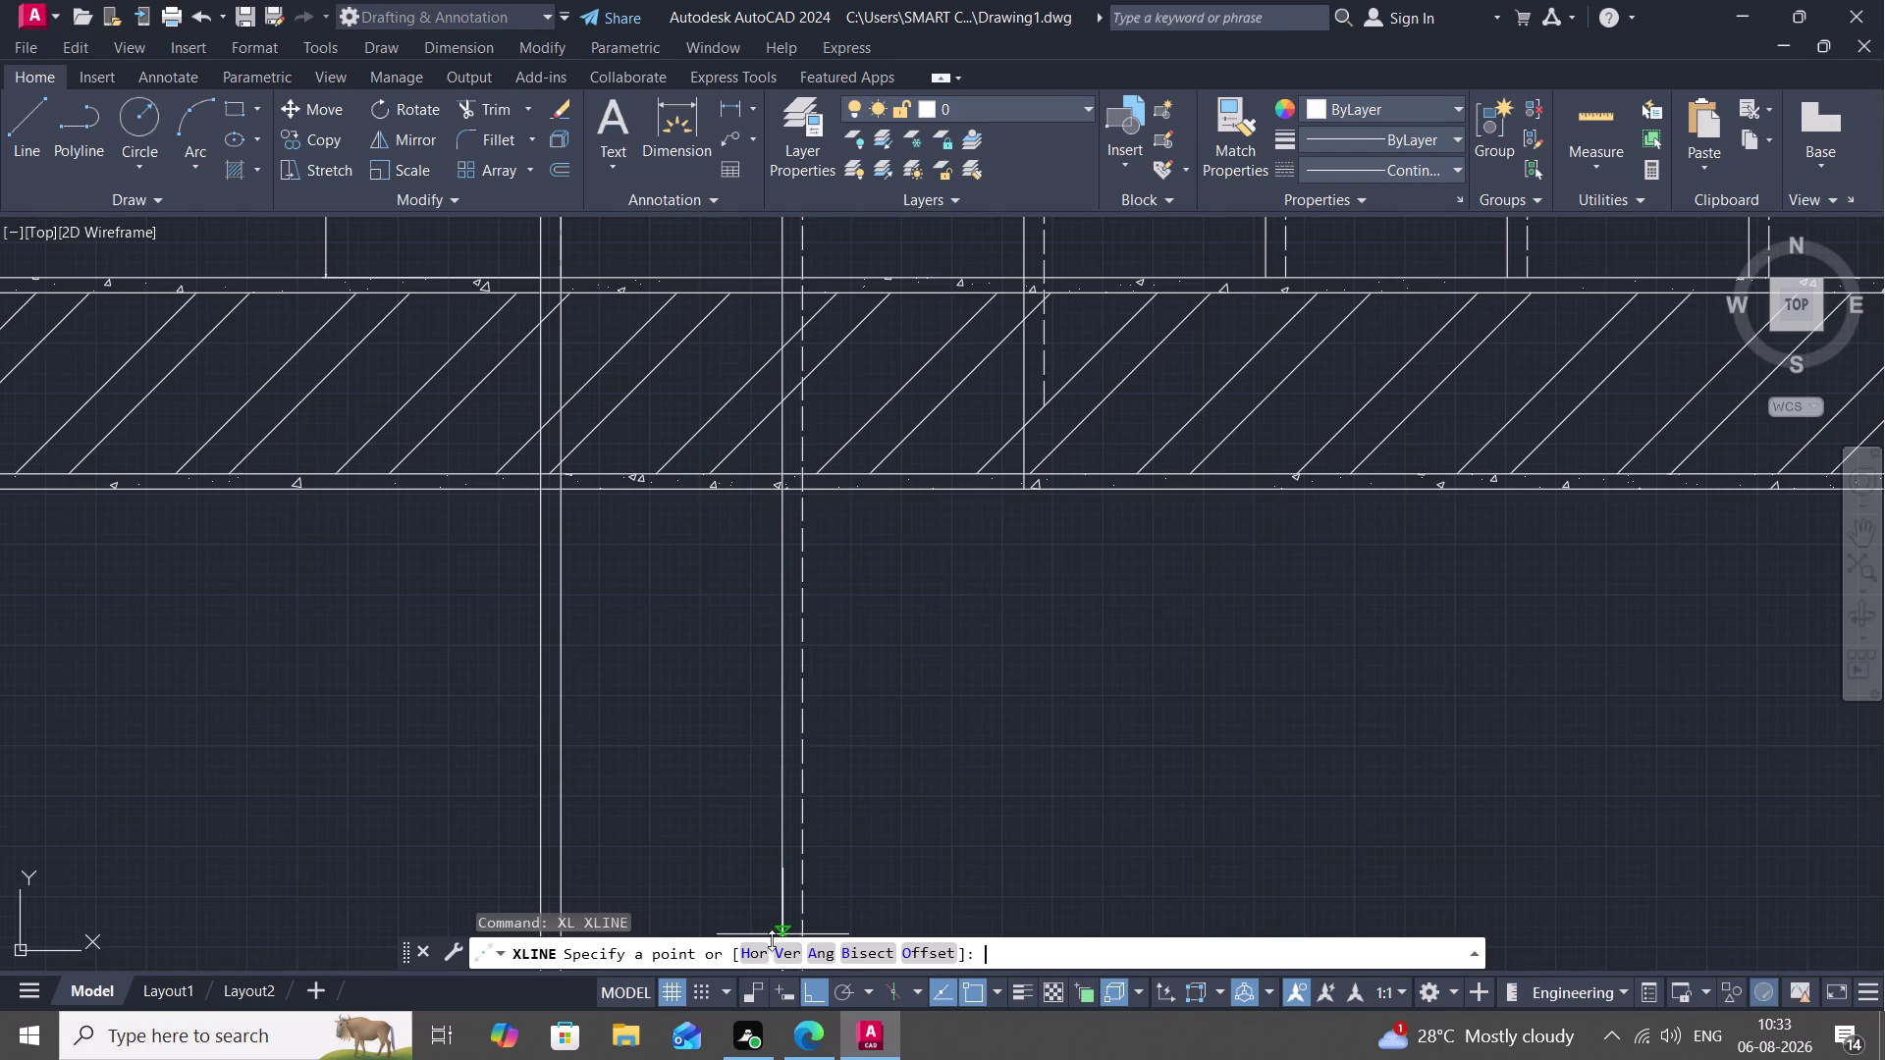
click(777, 949)
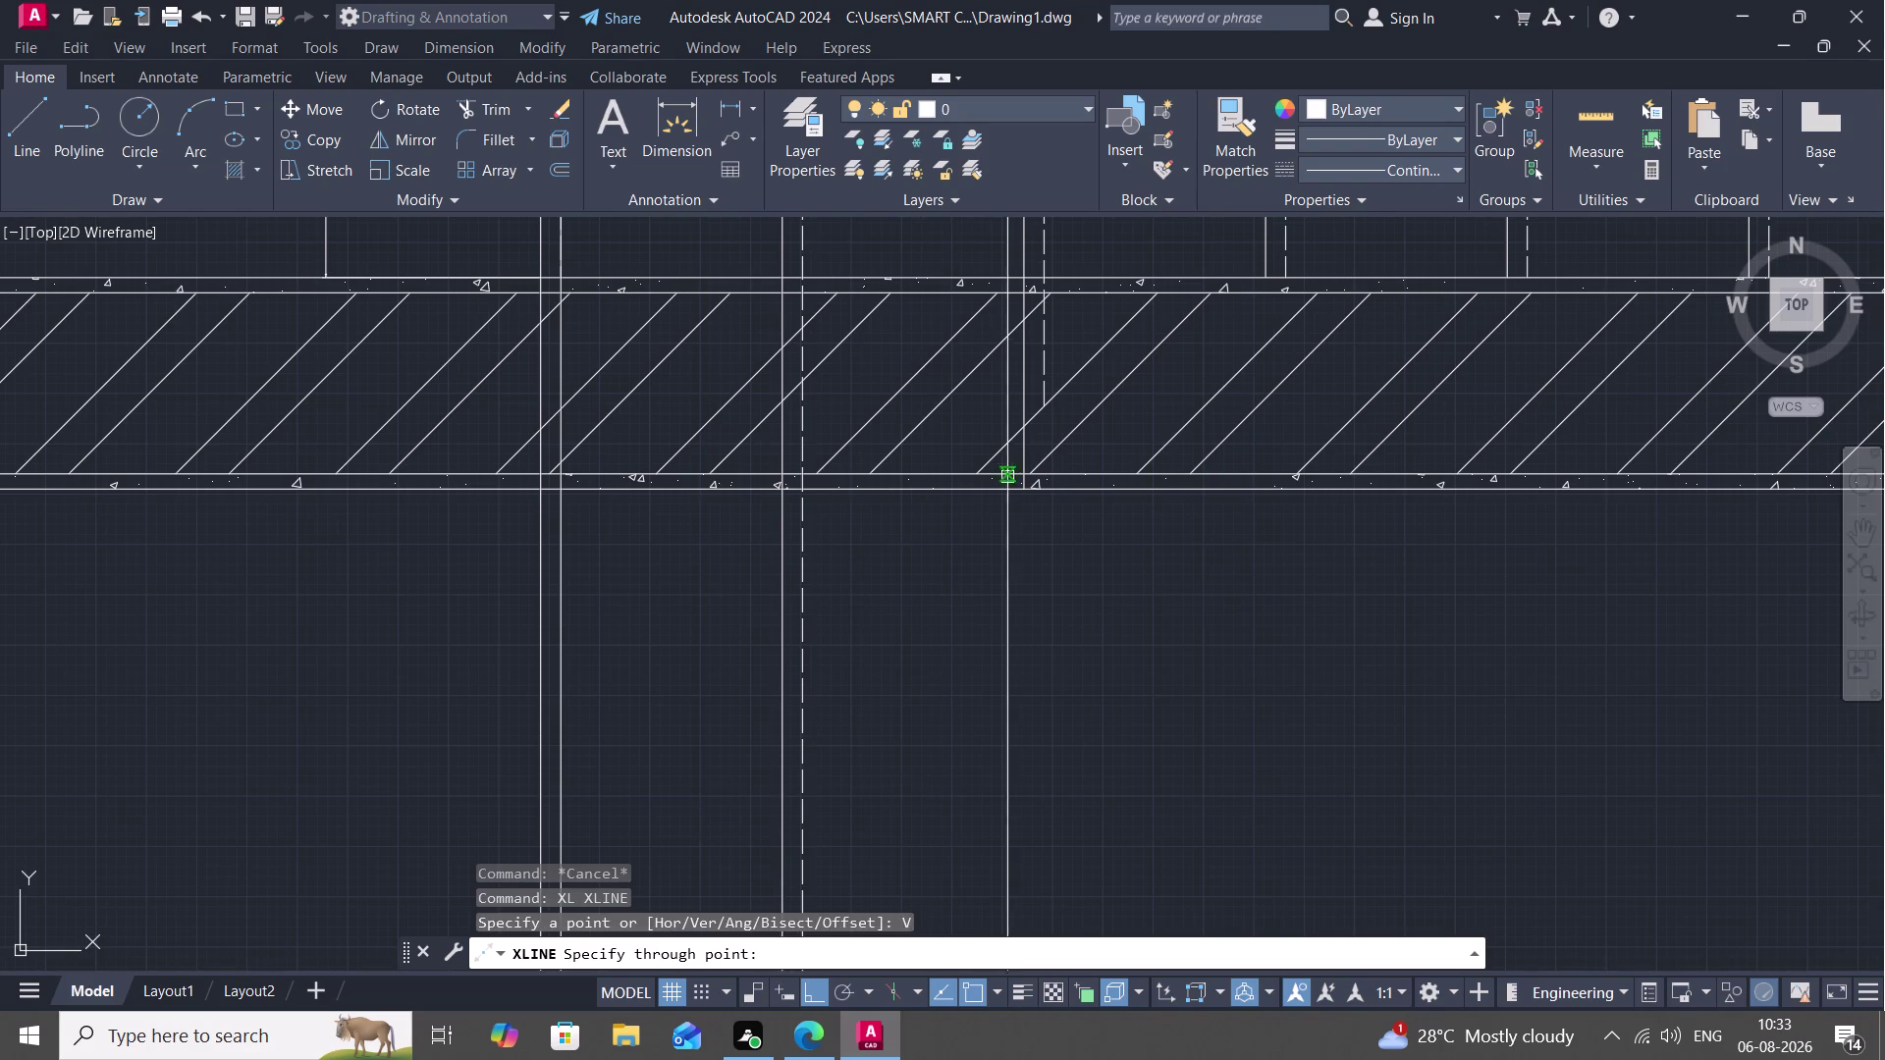
scroll(up, 3)
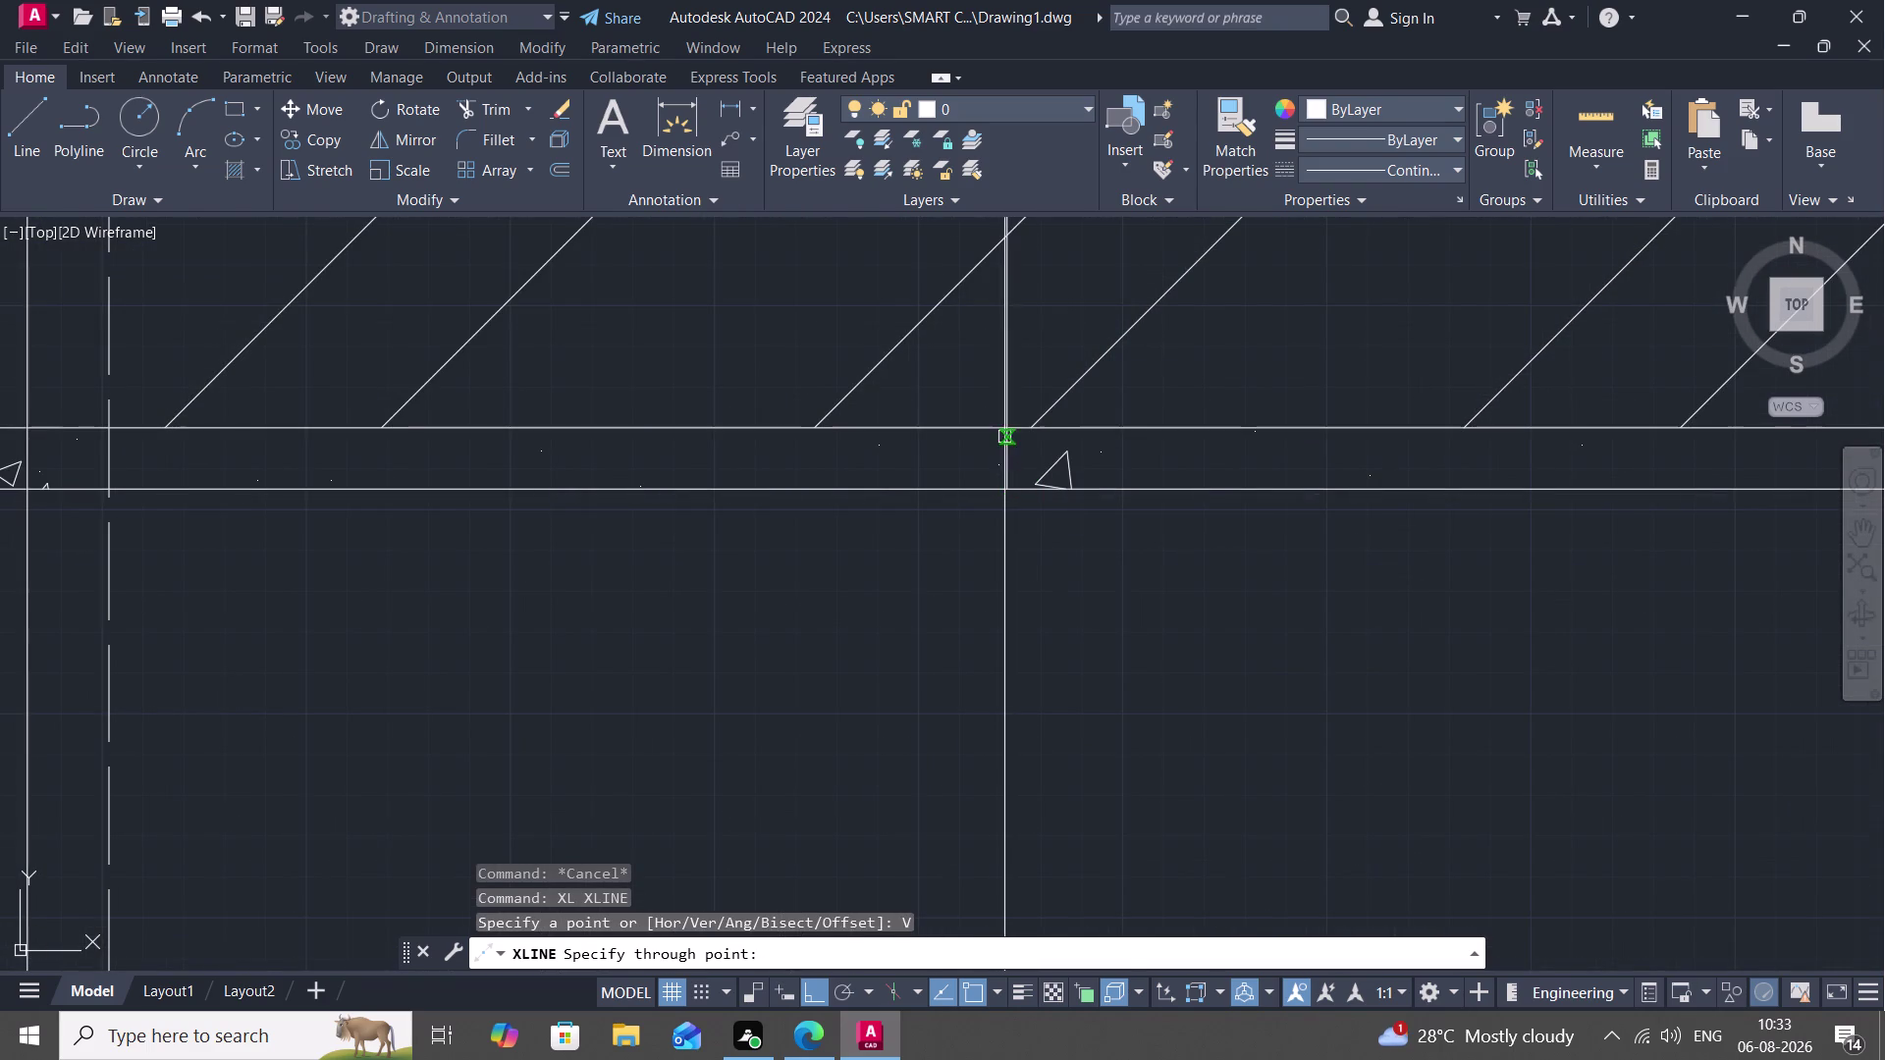
scroll(up, 3)
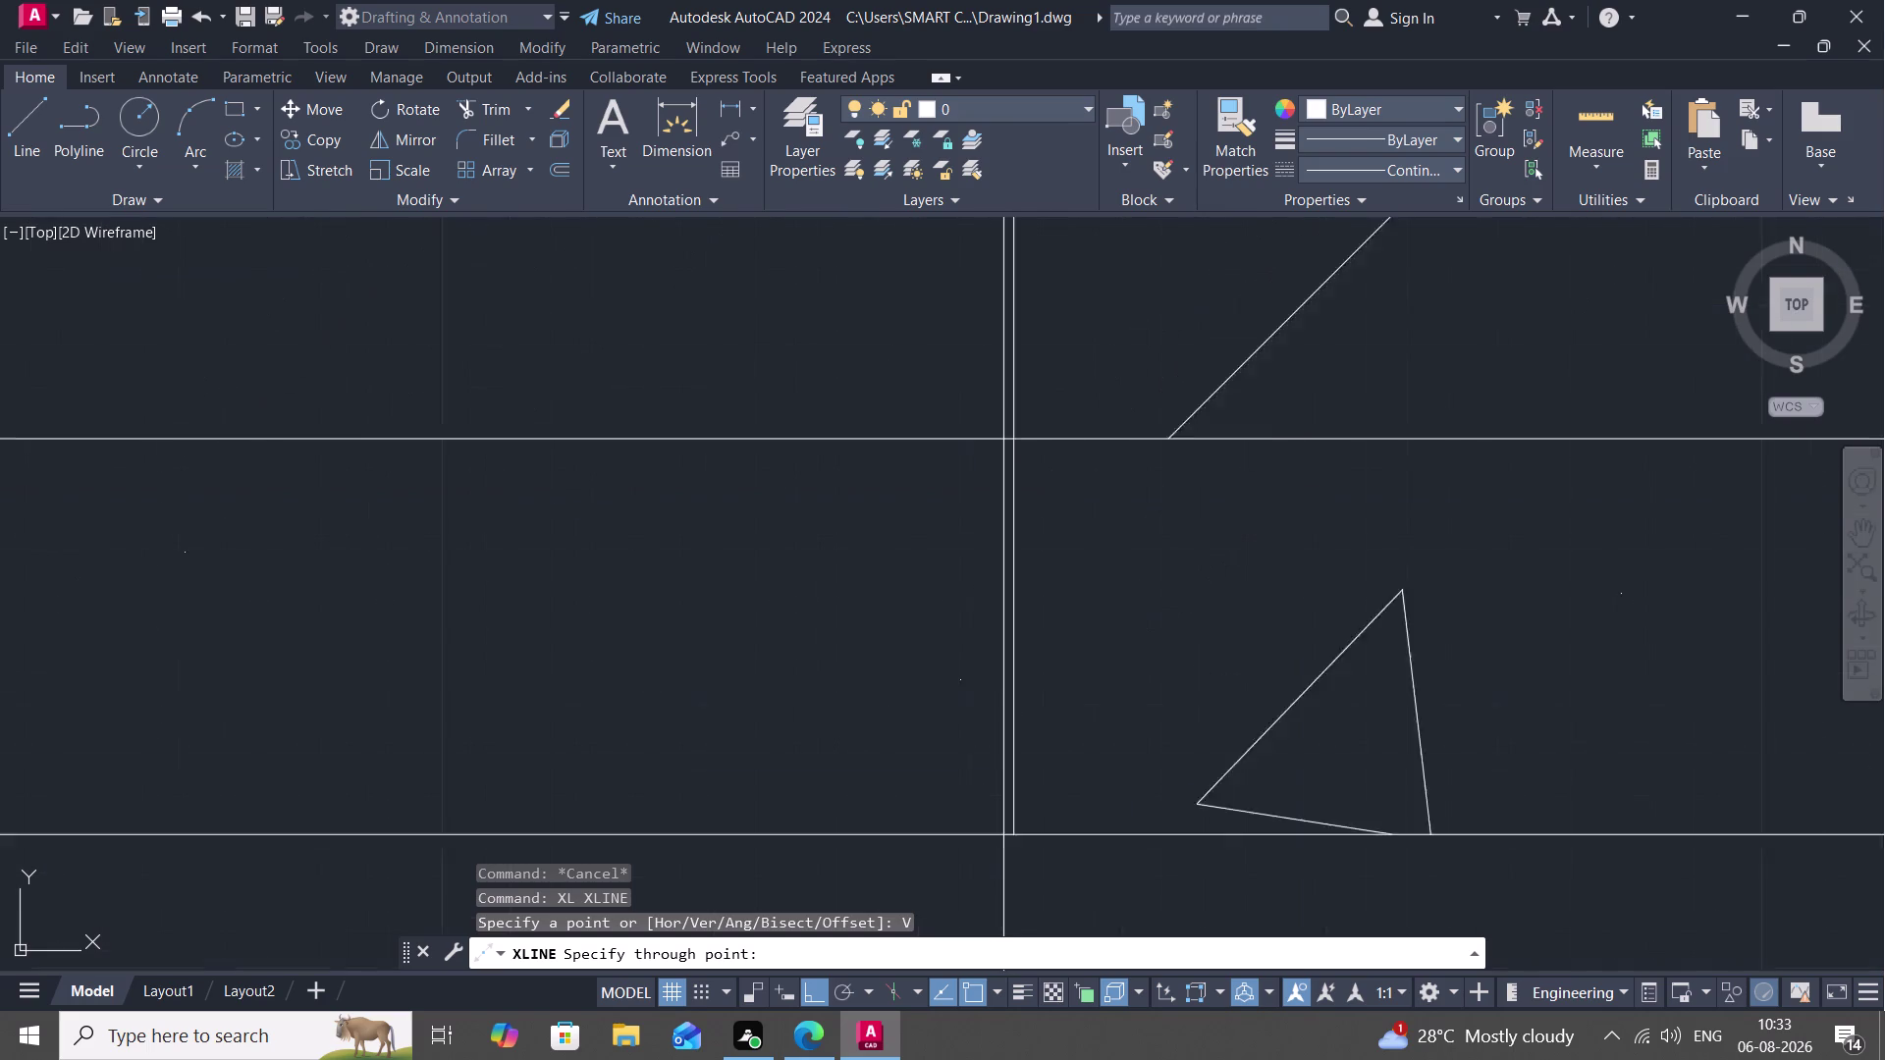